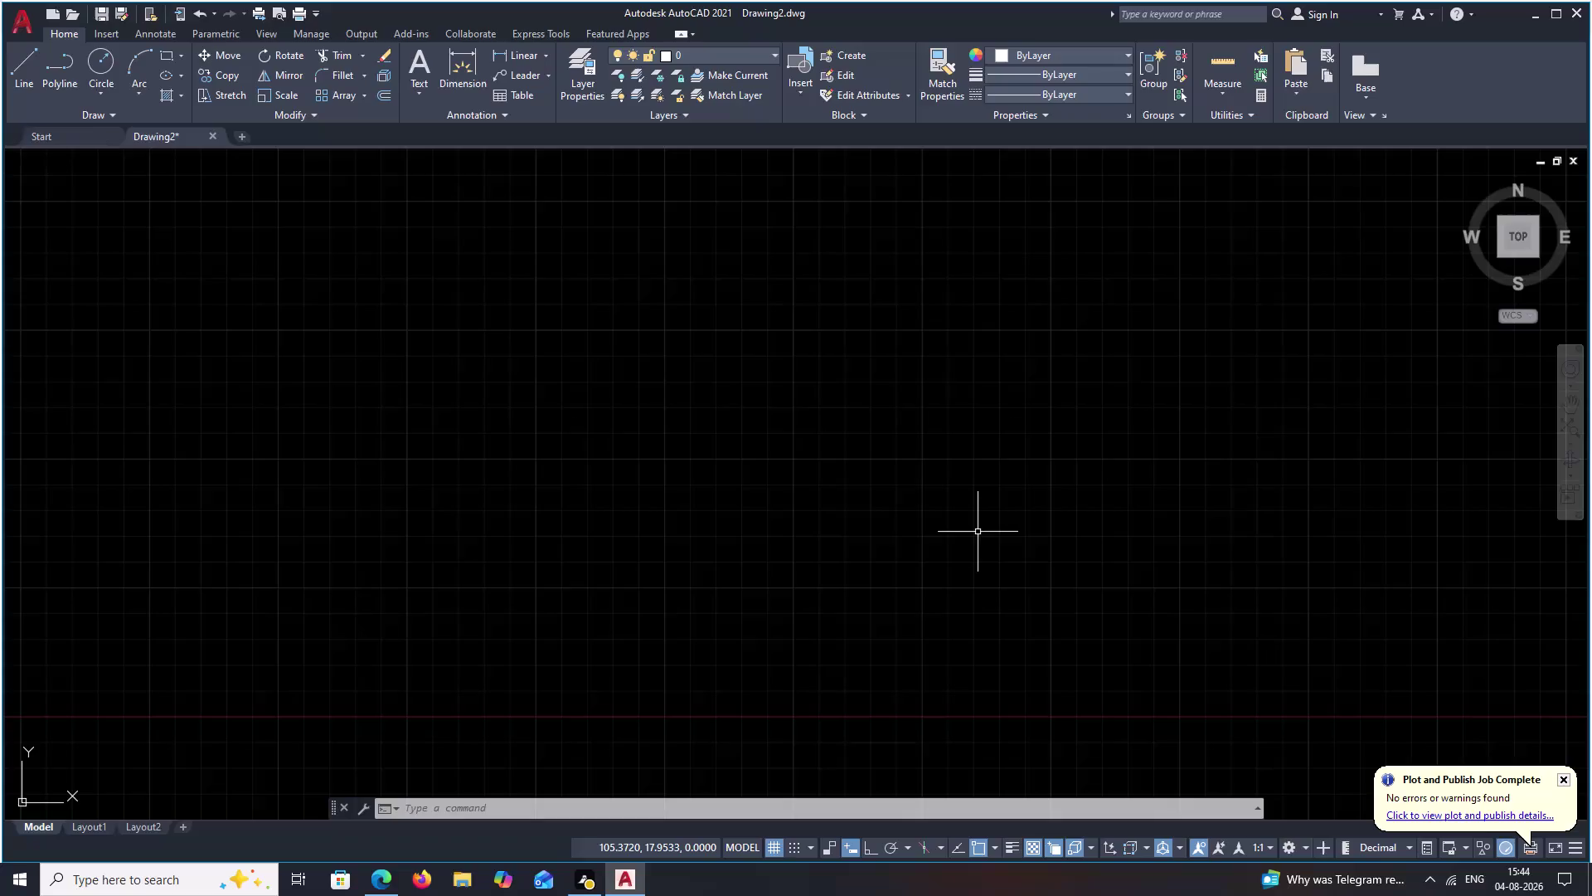
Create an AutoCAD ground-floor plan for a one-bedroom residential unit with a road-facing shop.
Set the drawing's length units to Engineering with 0'-0.00" precision.
text(UN)
key(space)
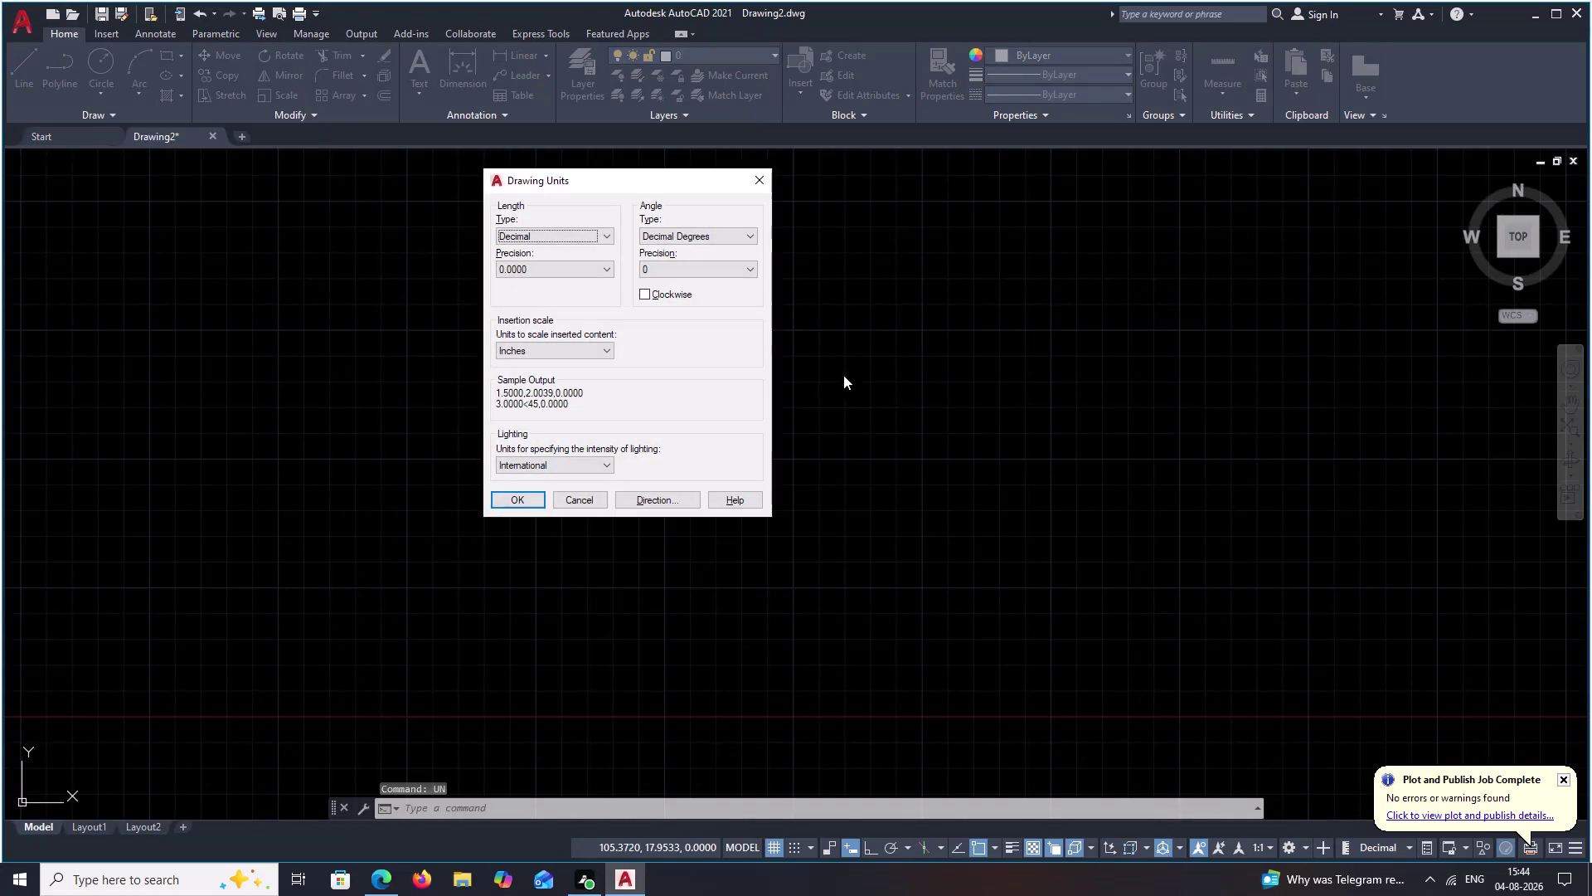
click(595, 269)
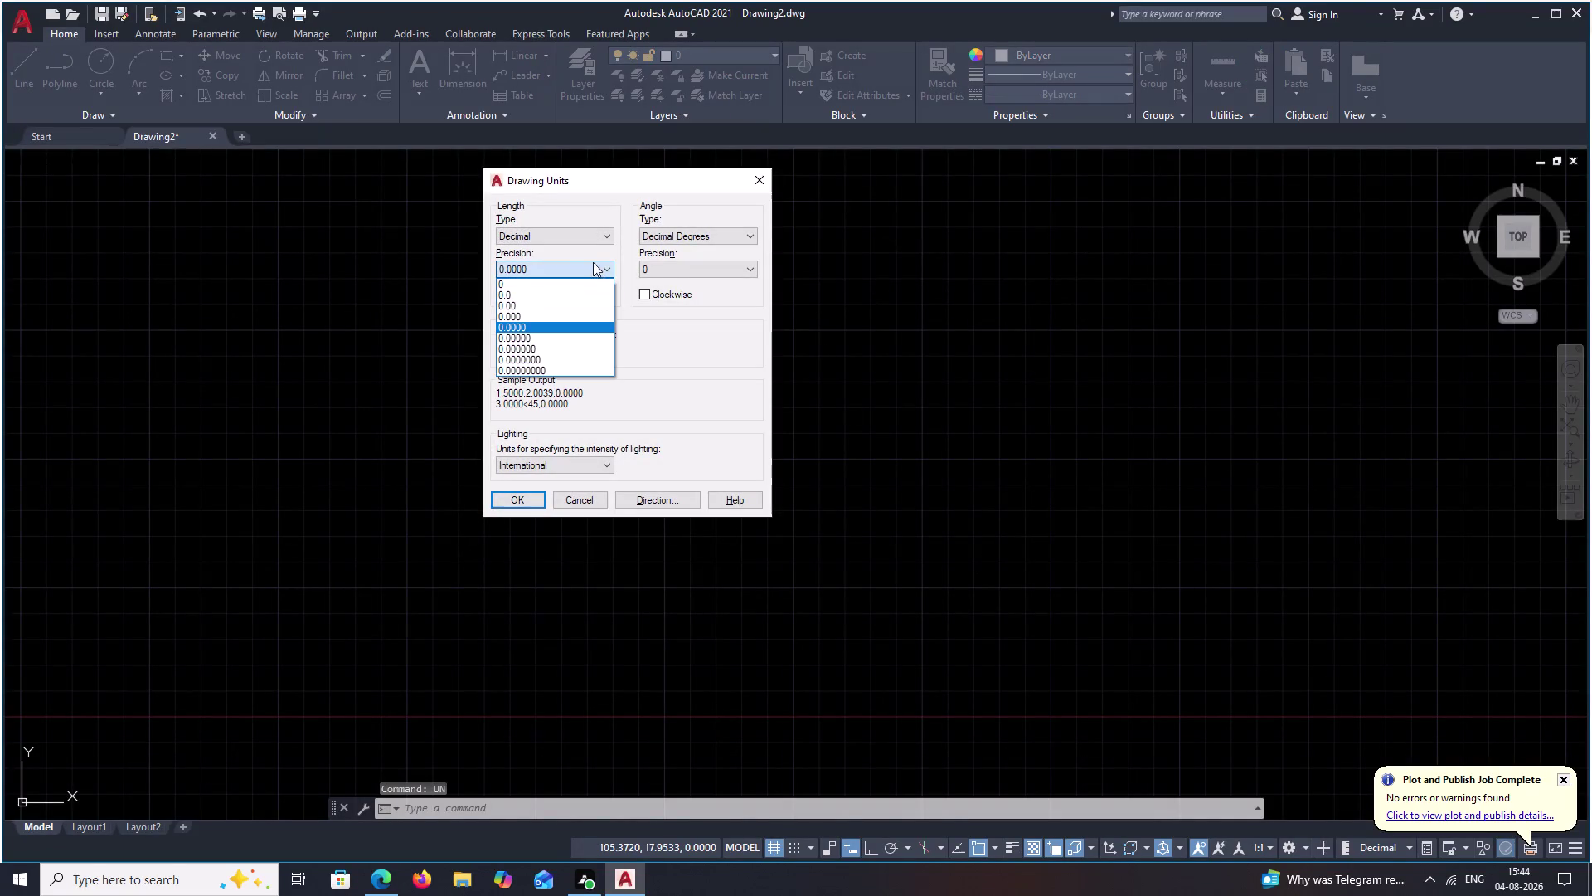
click(592, 234)
click(592, 235)
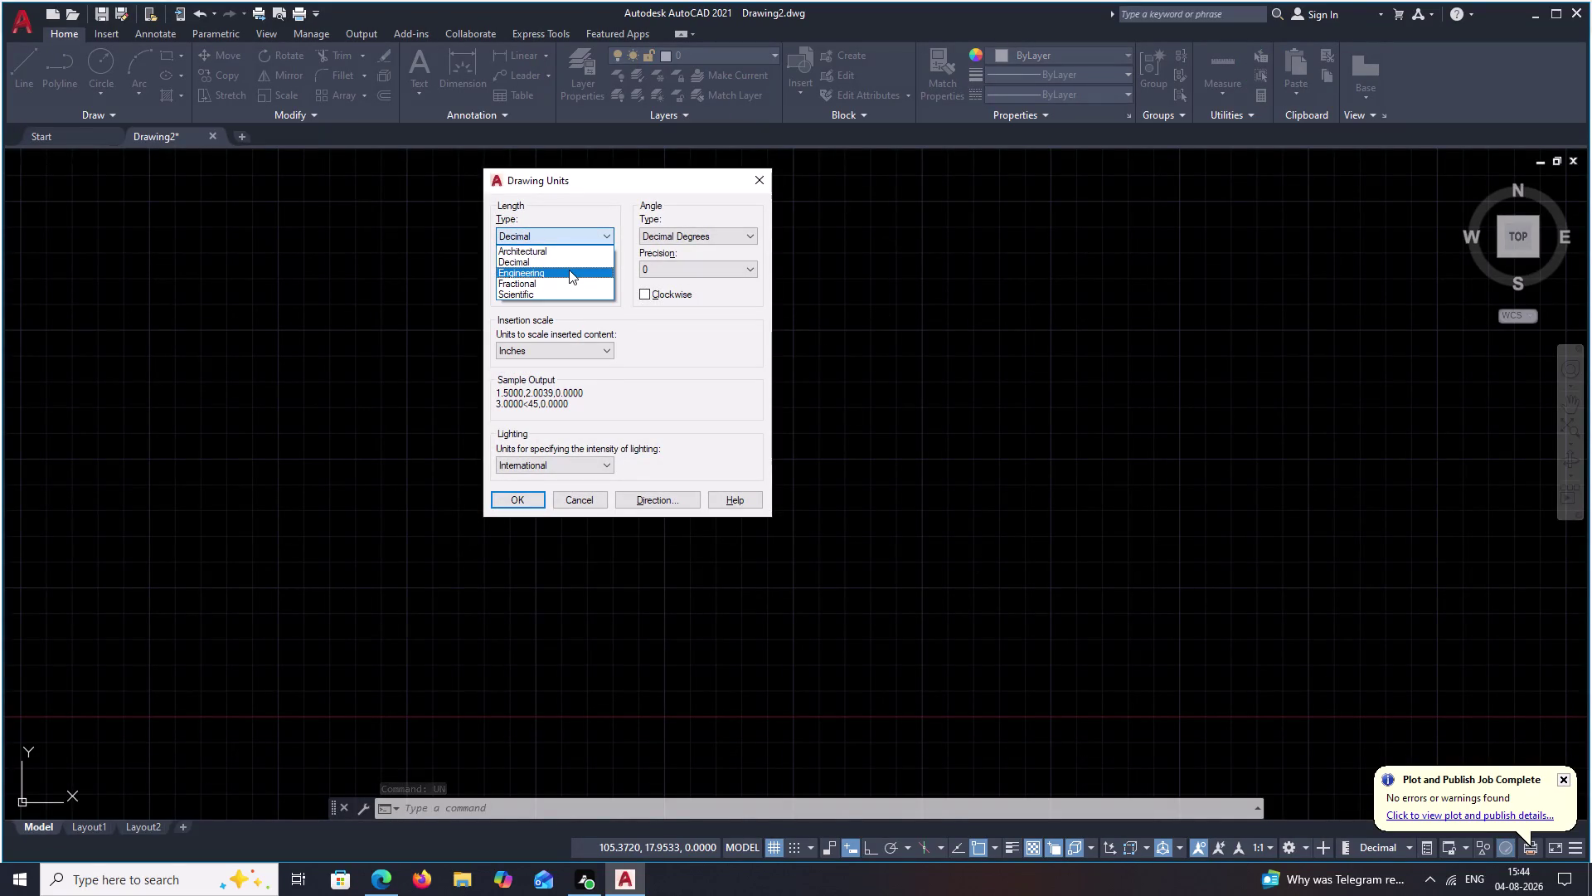
click(569, 269)
click(569, 269)
click(552, 306)
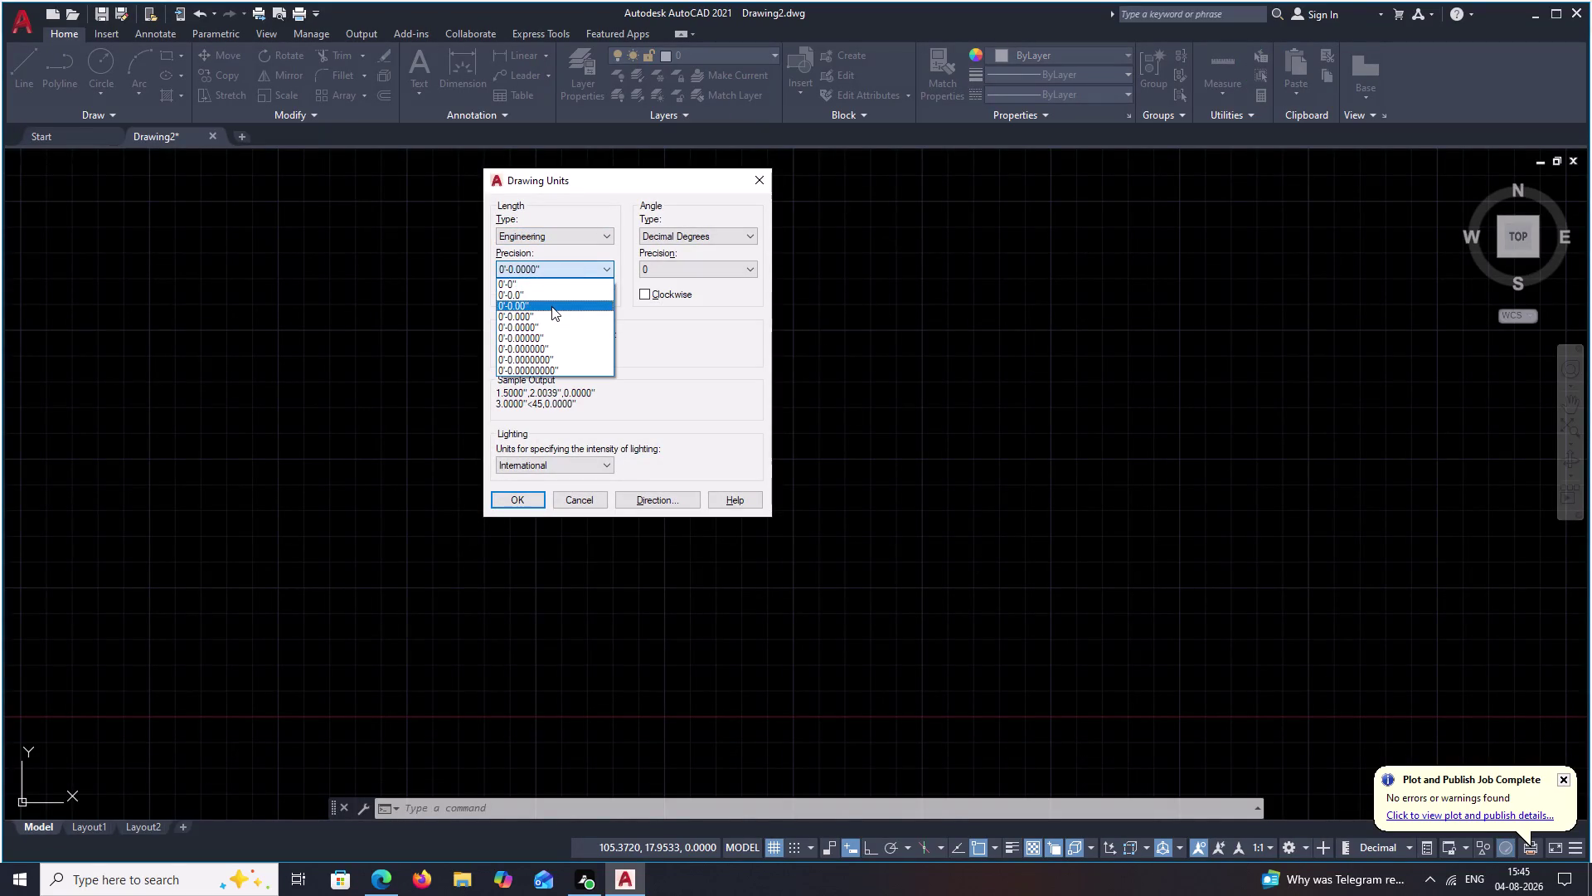
click(547, 347)
click(642, 358)
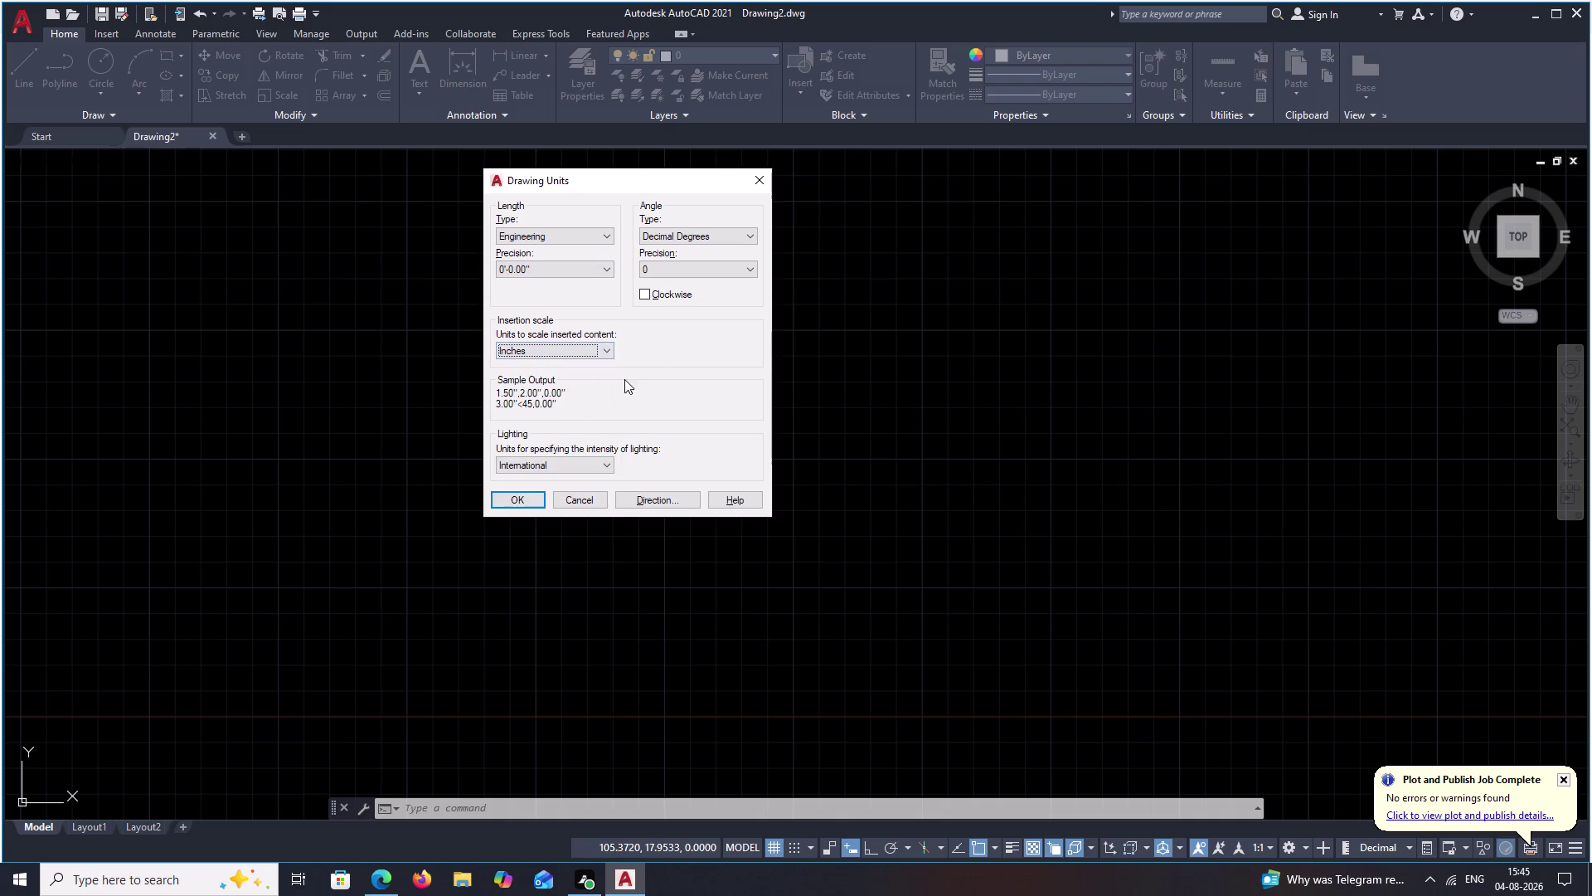
click(517, 498)
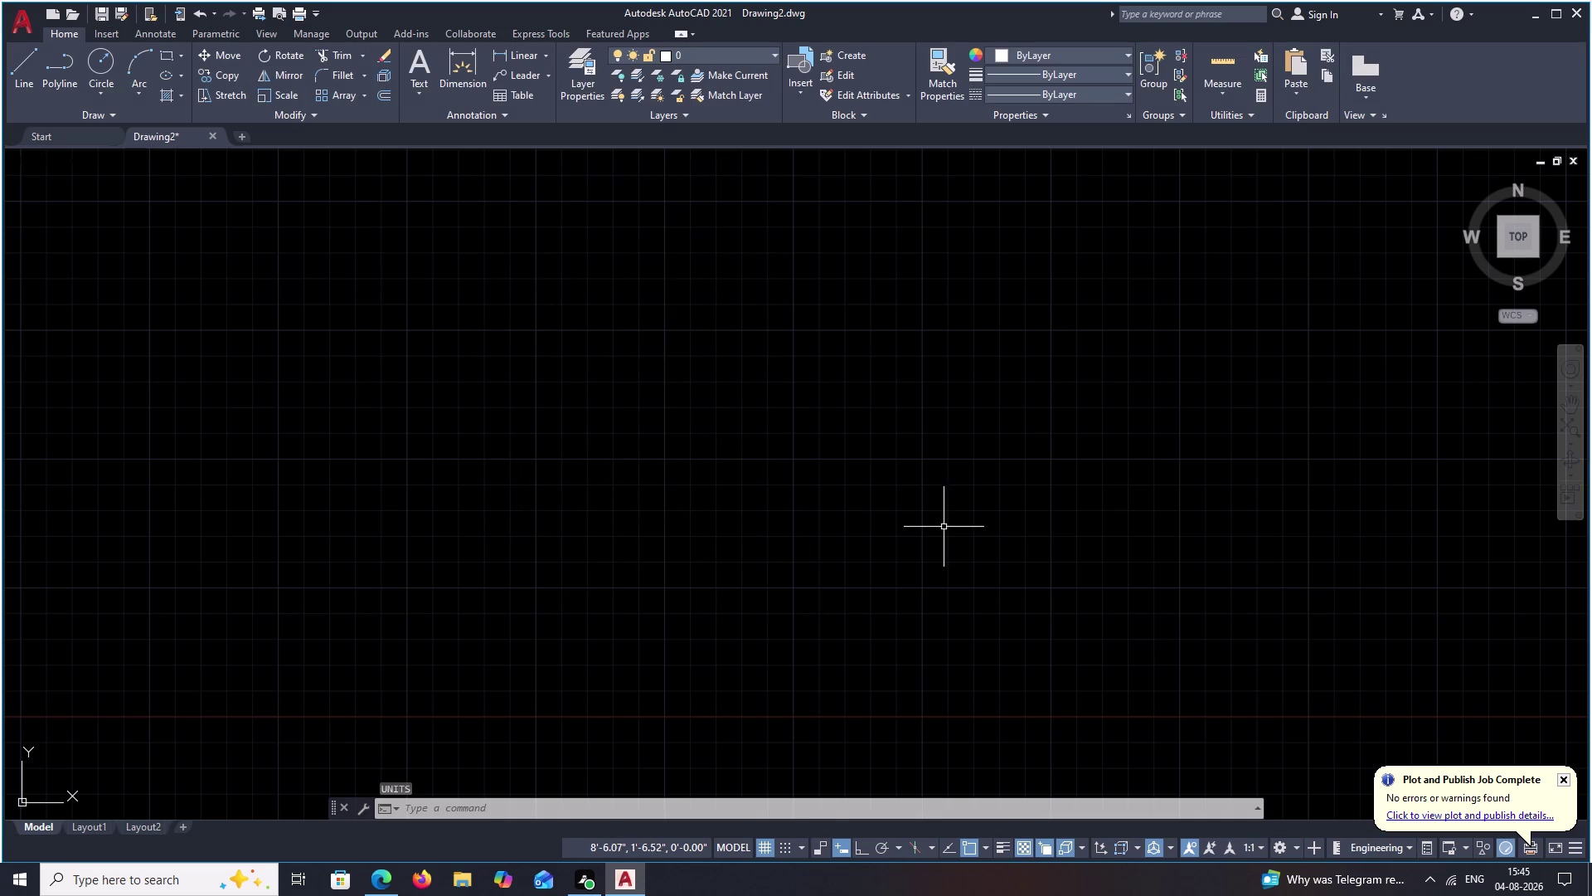
Start a rectangle at a first corner, cancel it, and bring up layers with LA.
scroll(down, 3)
middle_drag(823, 479, 425, 644)
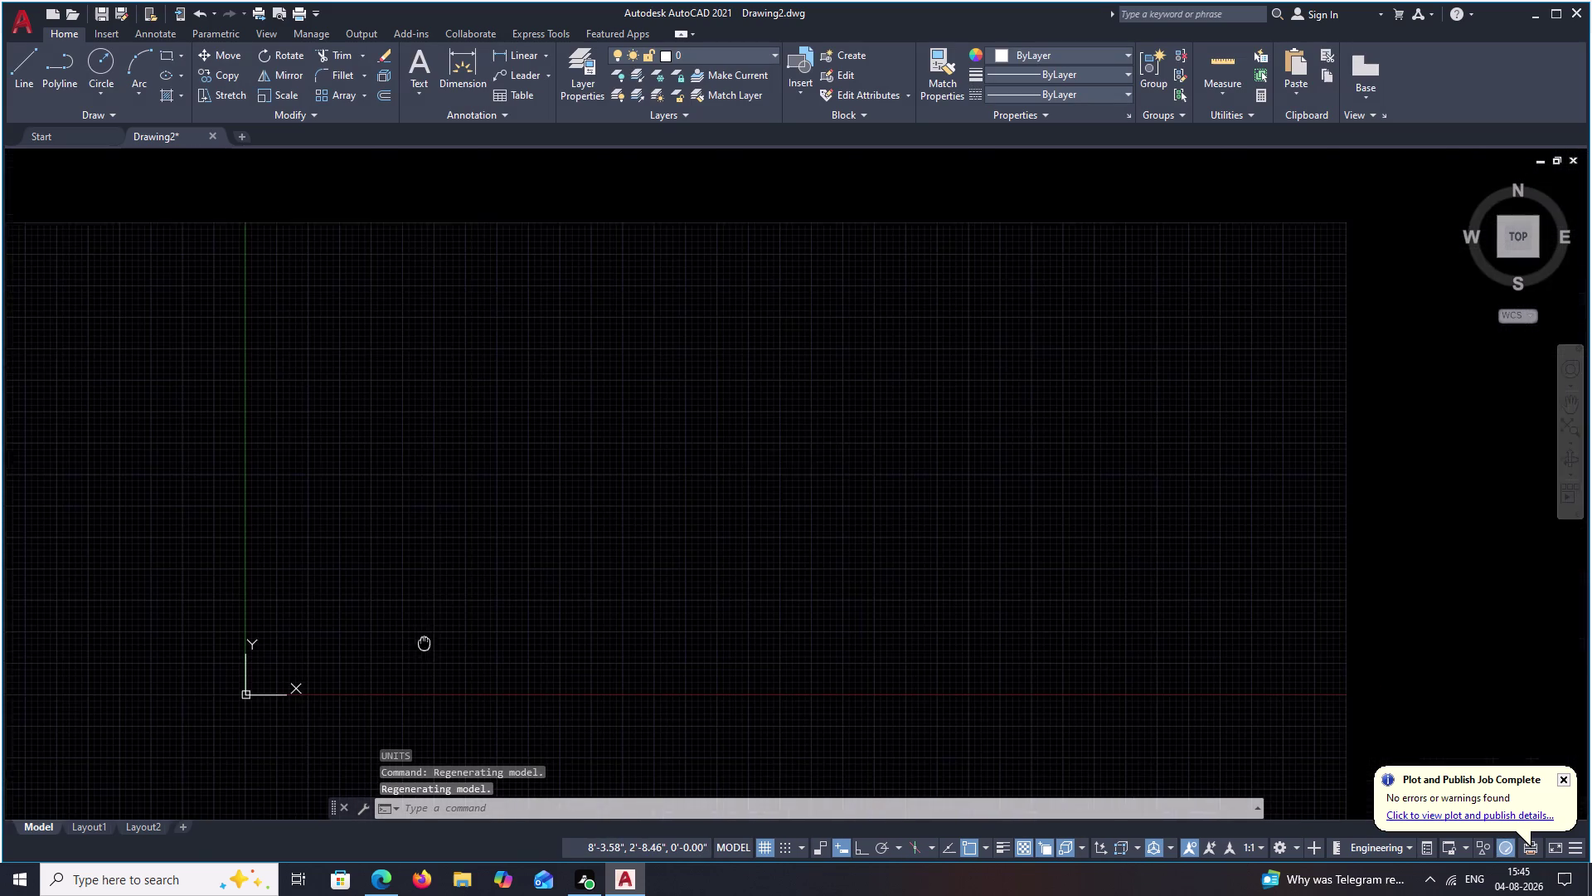
middle_drag(812, 444, 635, 572)
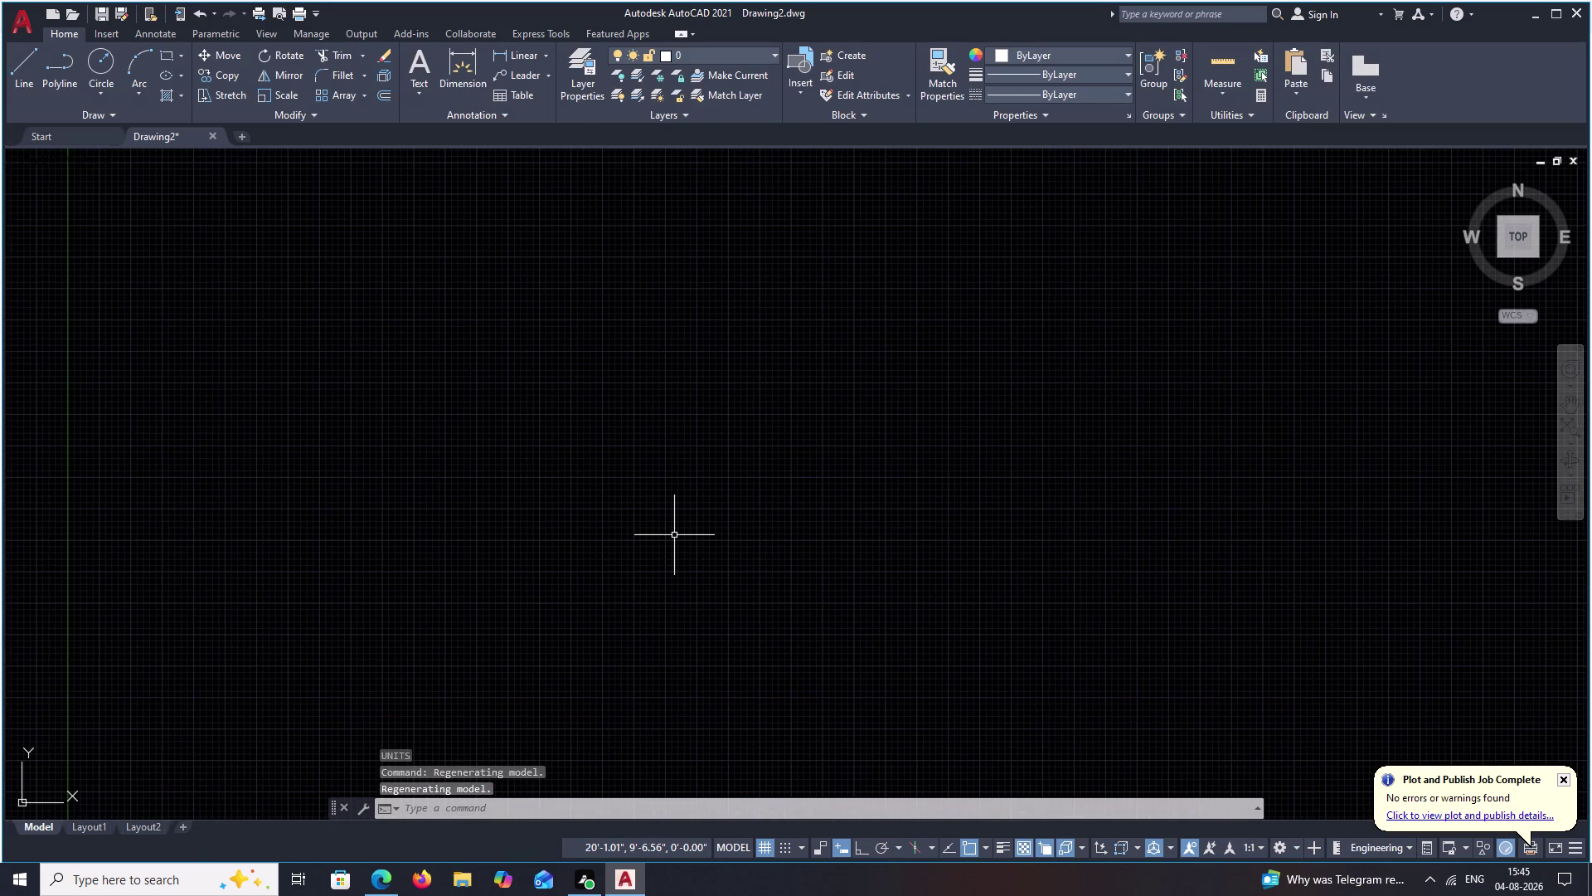
key(l)
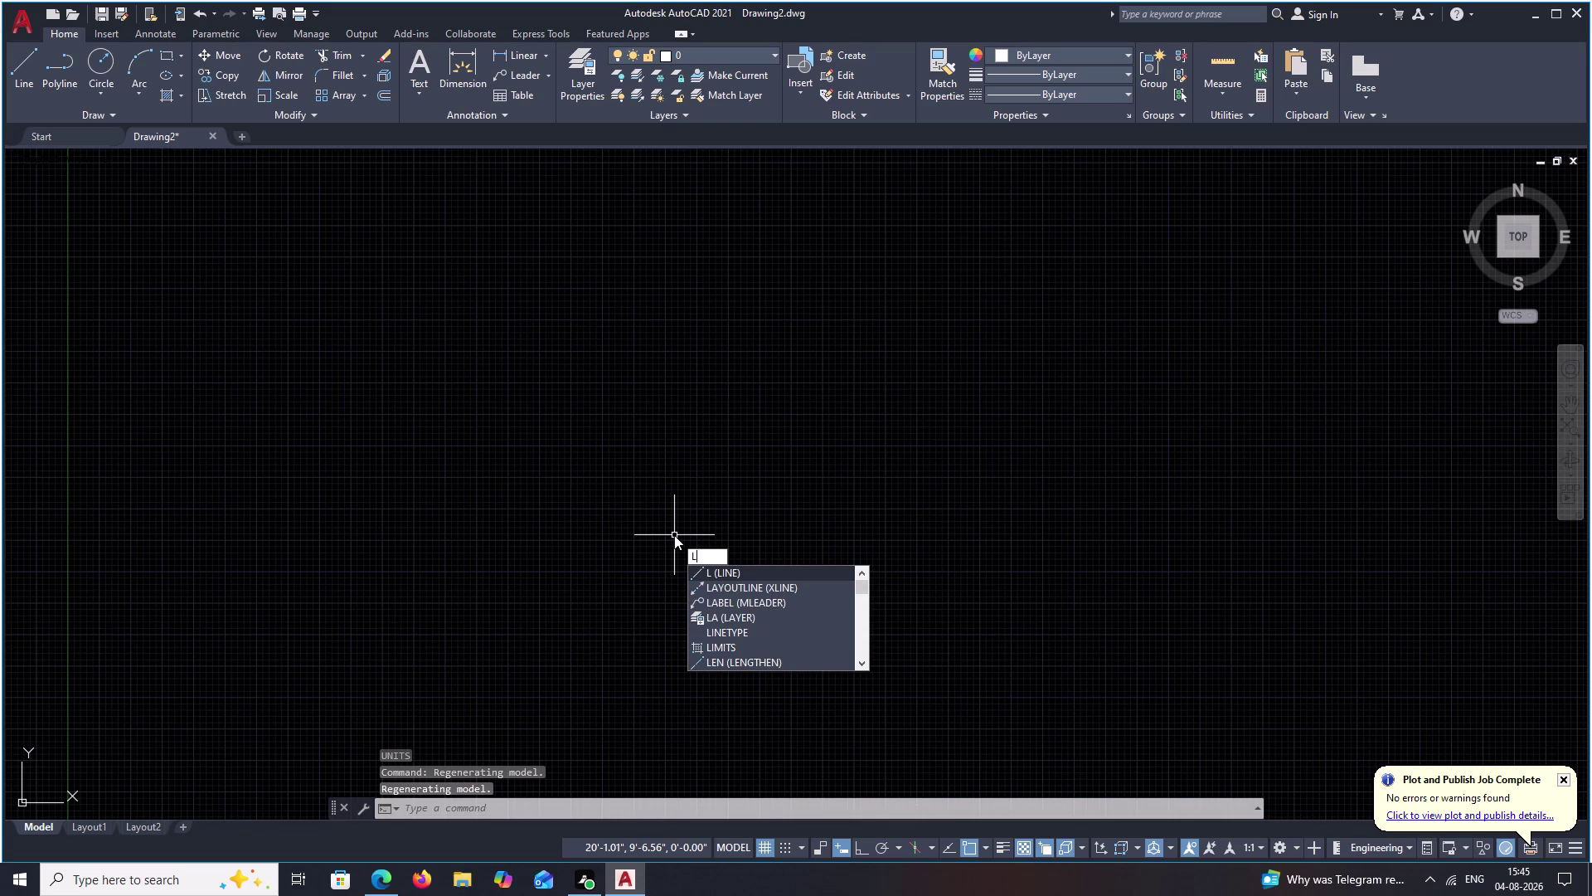
key(BackSpace)
text(RE)
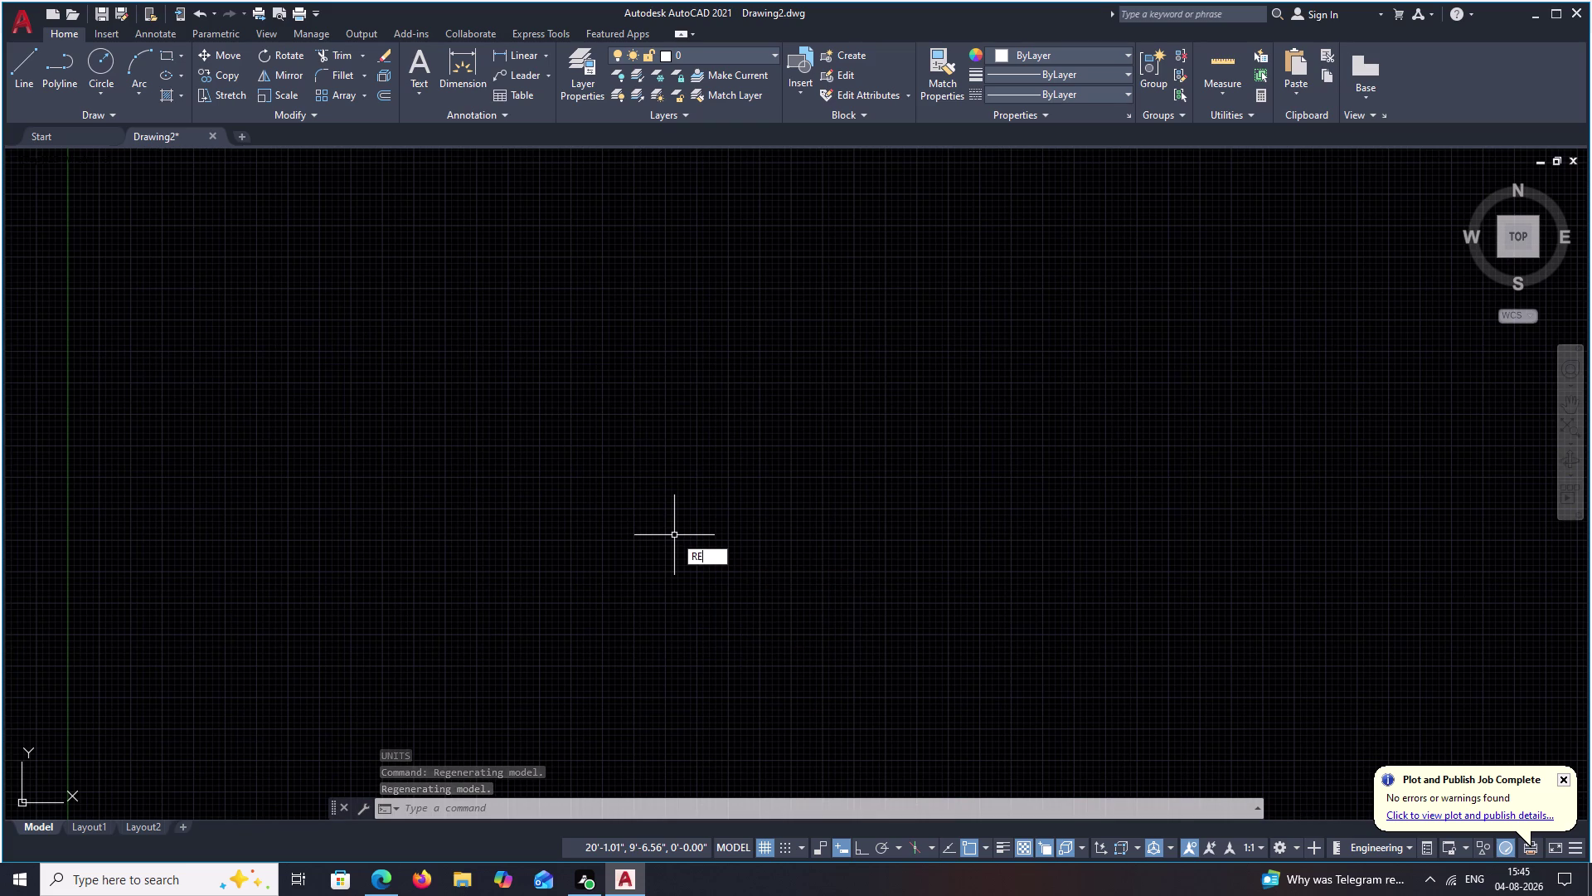
text(C)
key(space)
click(551, 313)
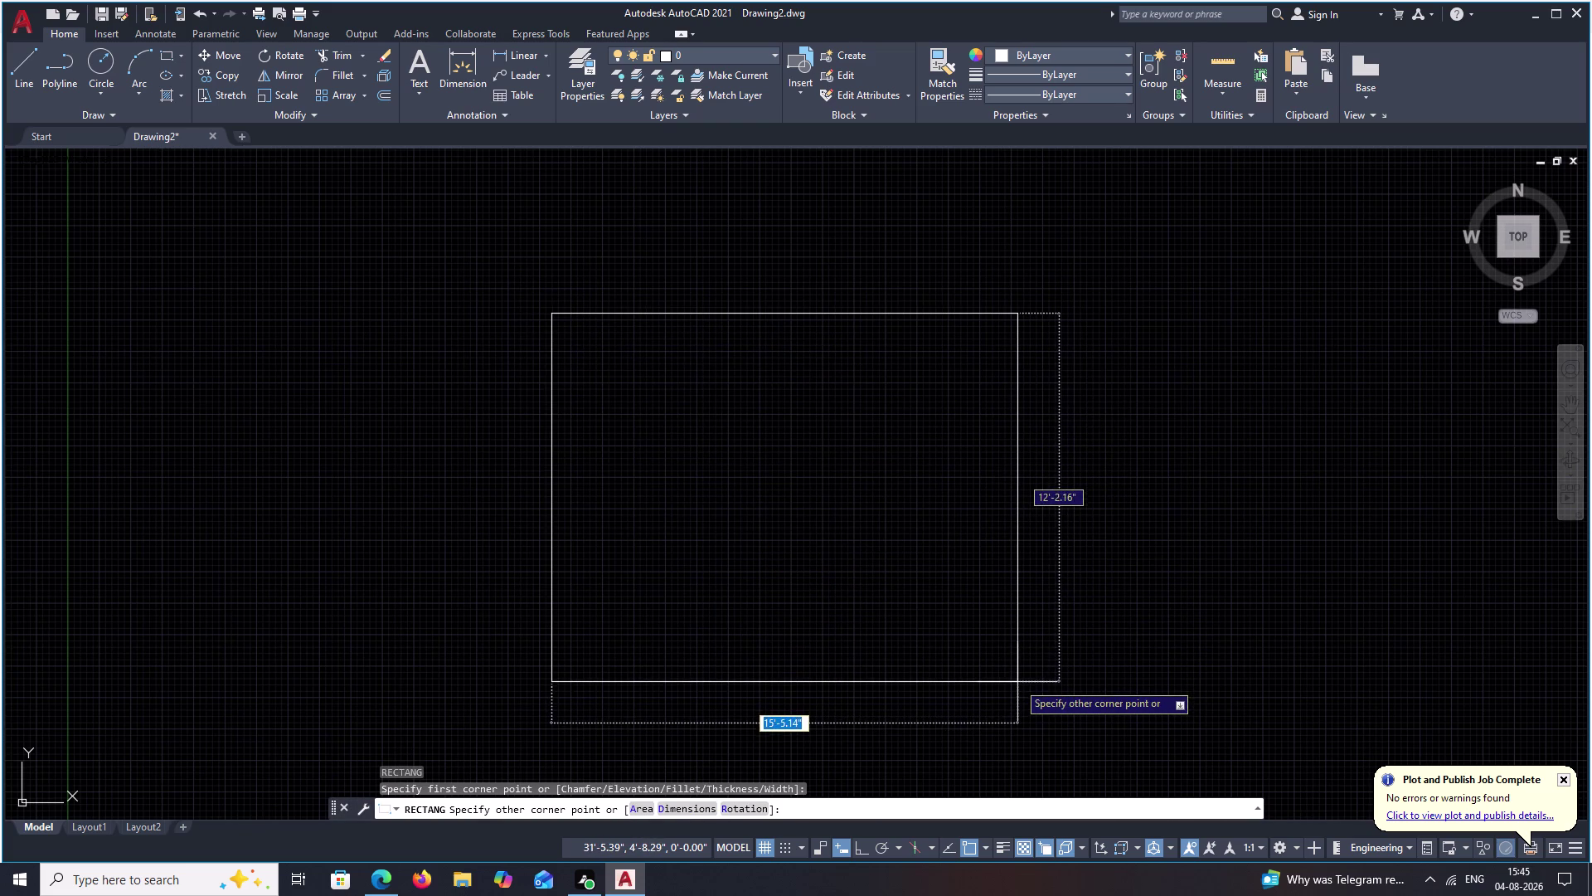
key(Escape)
text(LA)
key(space)
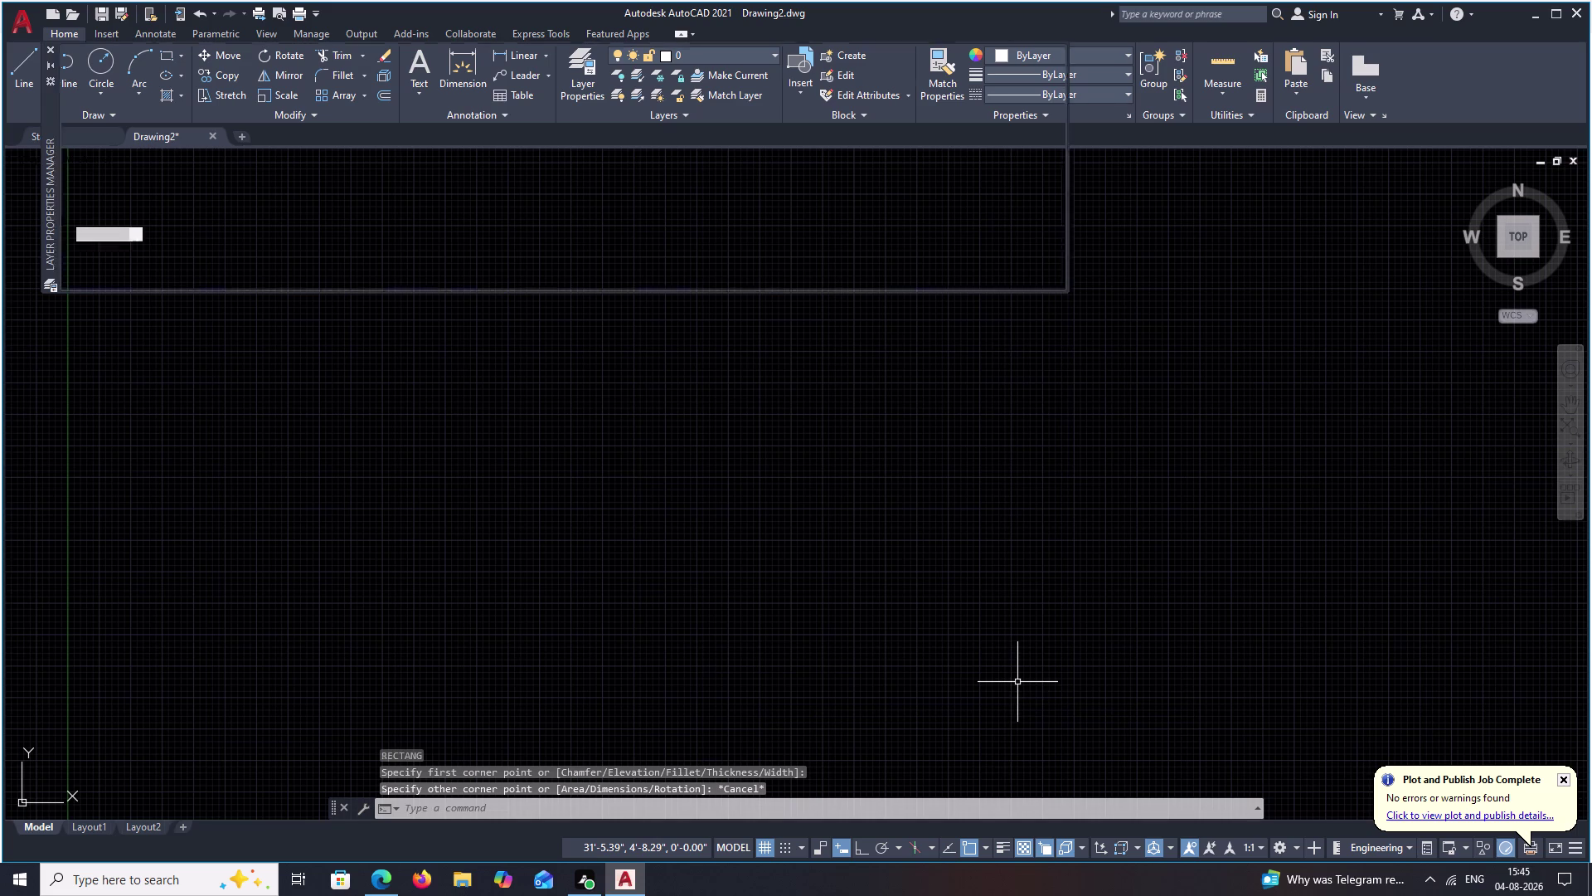
click(170, 75)
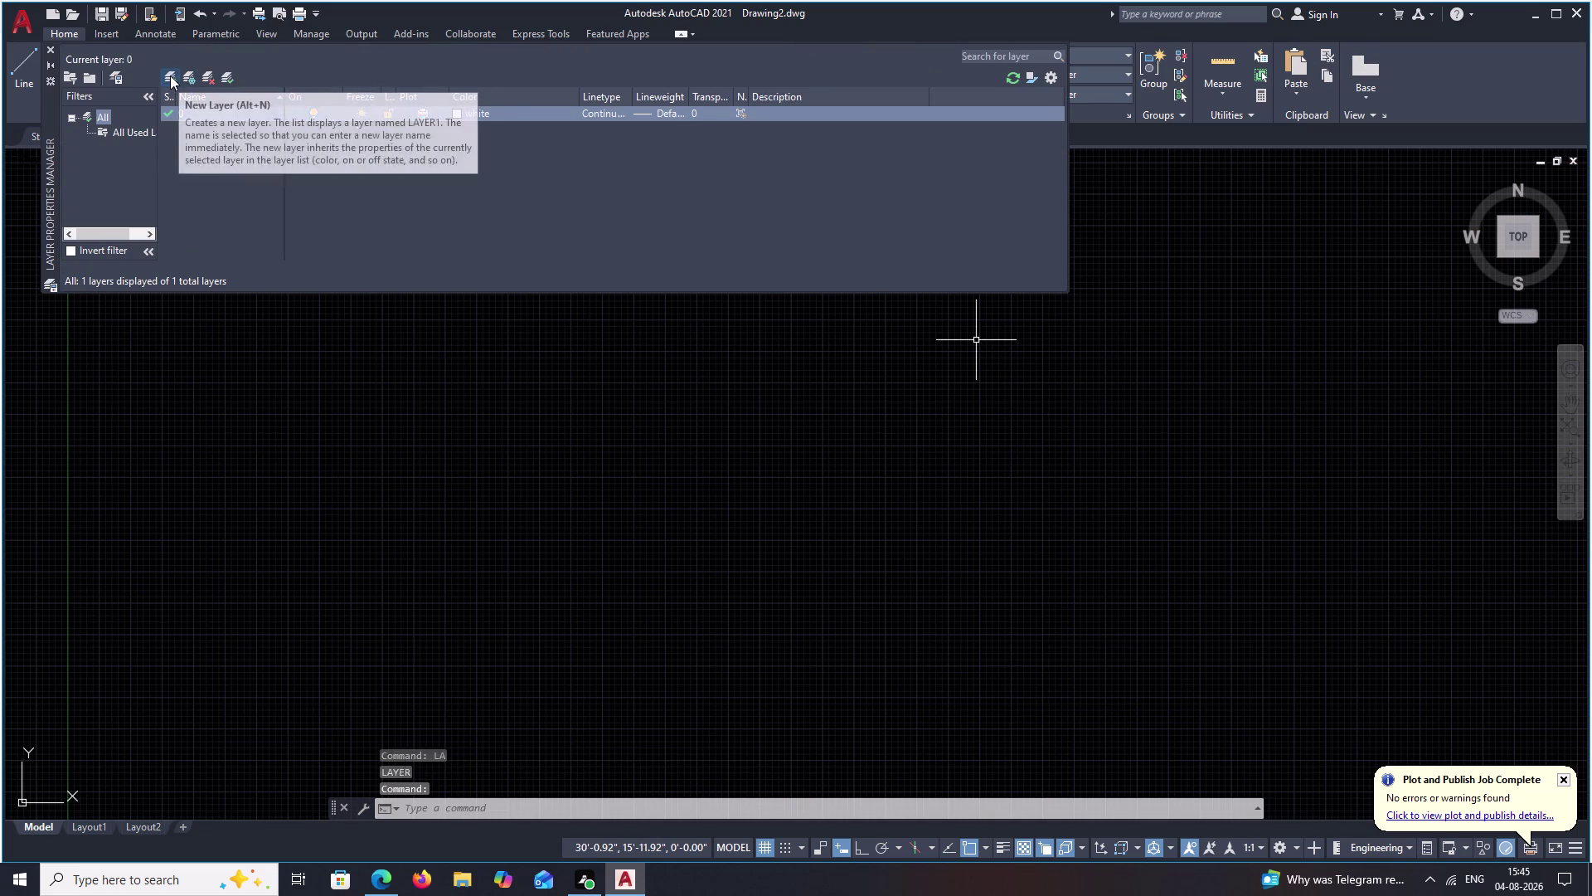
triple_click(170, 76)
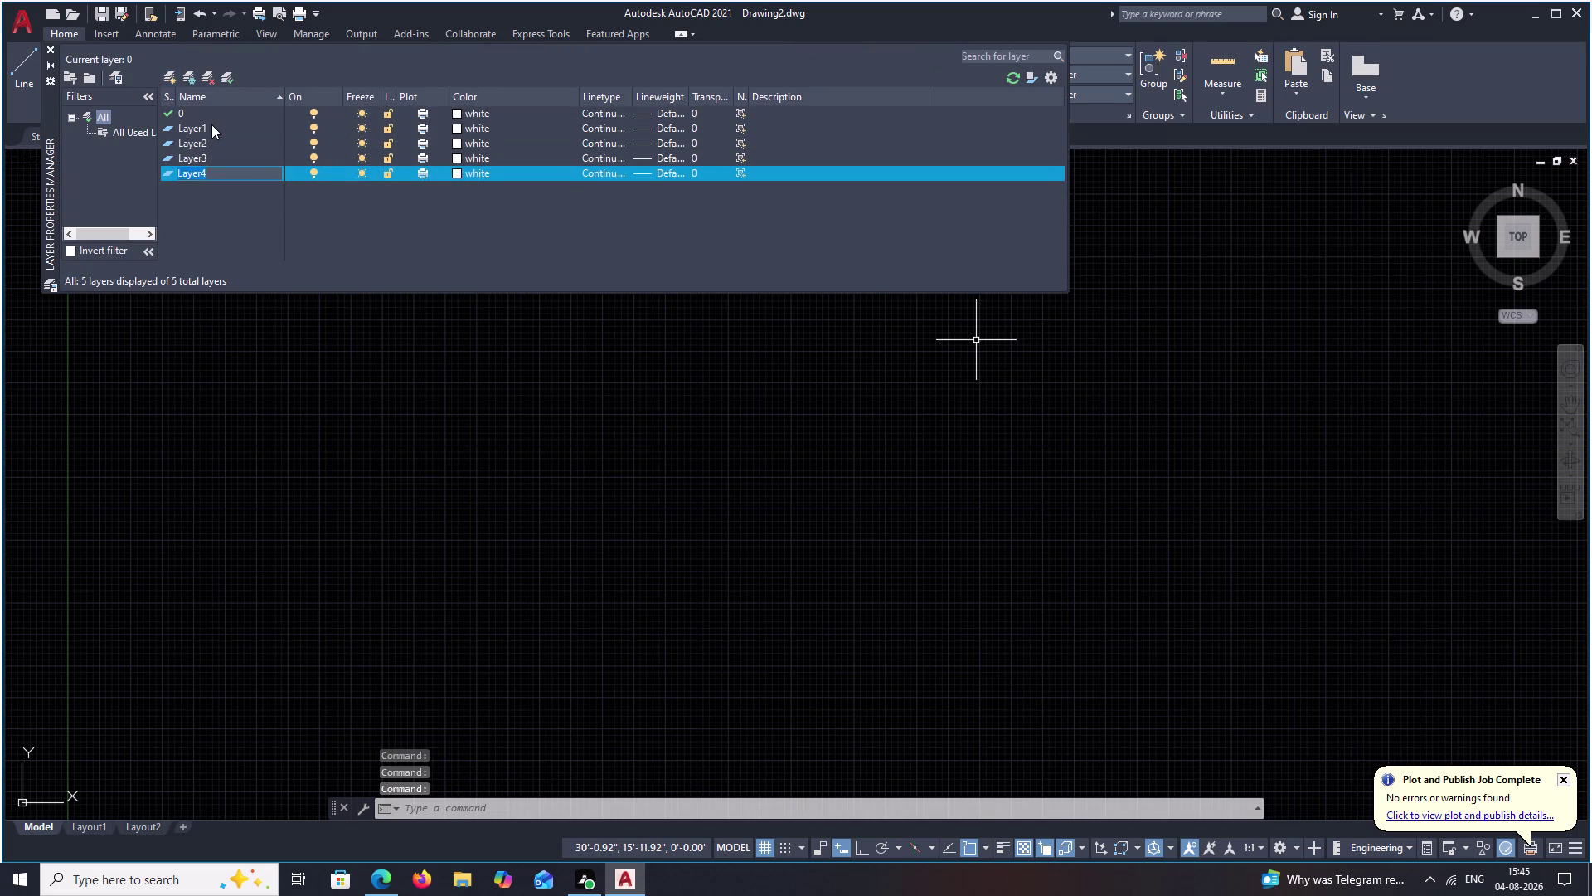
click(211, 124)
double_click(217, 126)
click(245, 132)
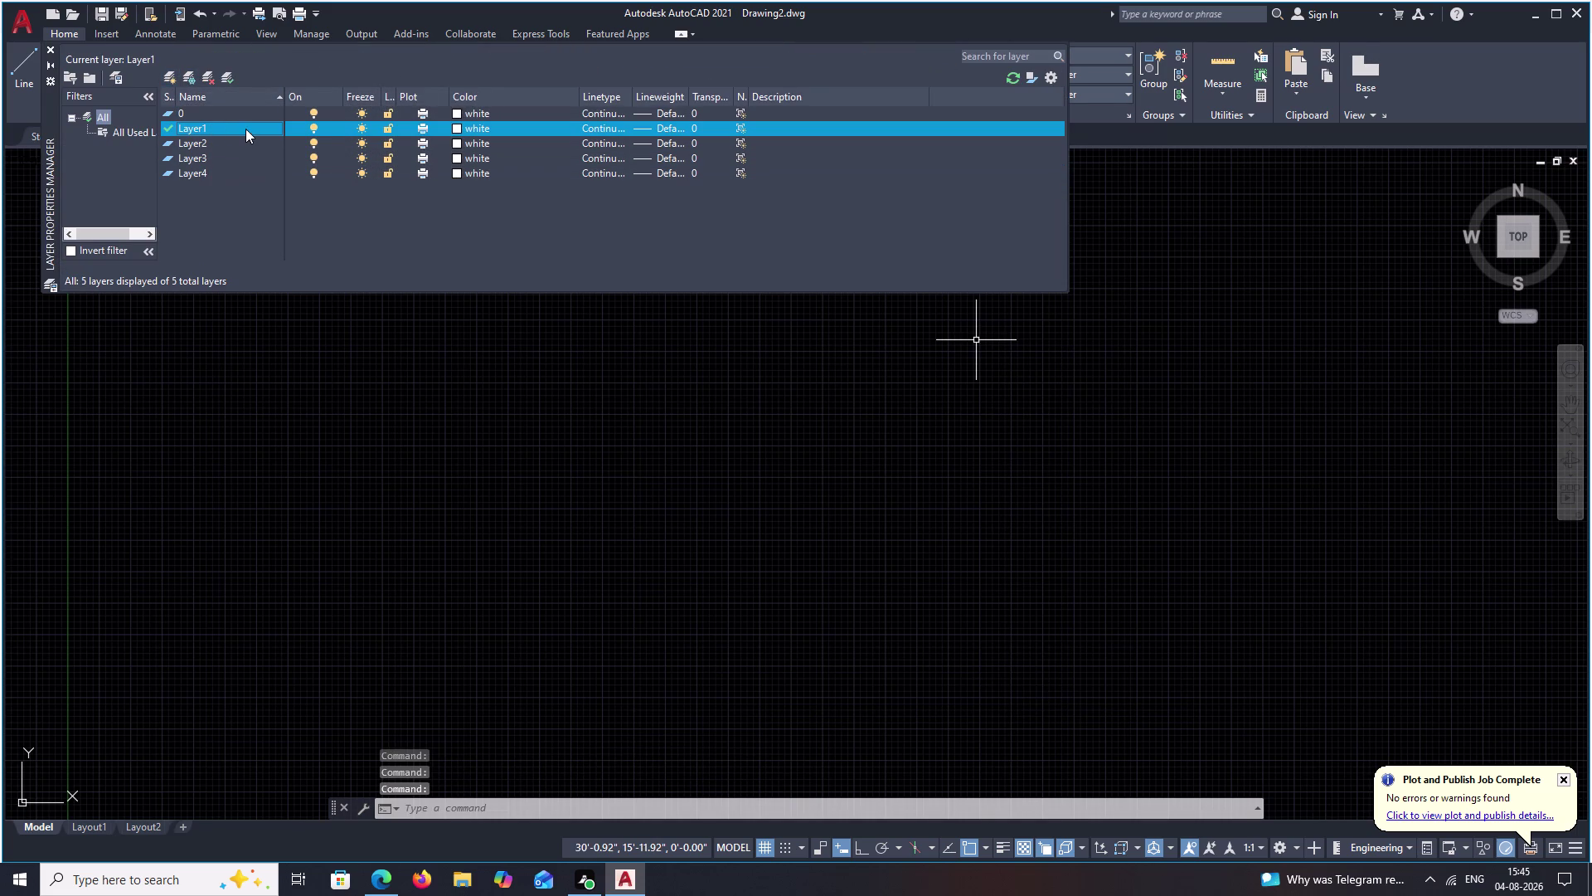
key(BackSpace)
text(W)
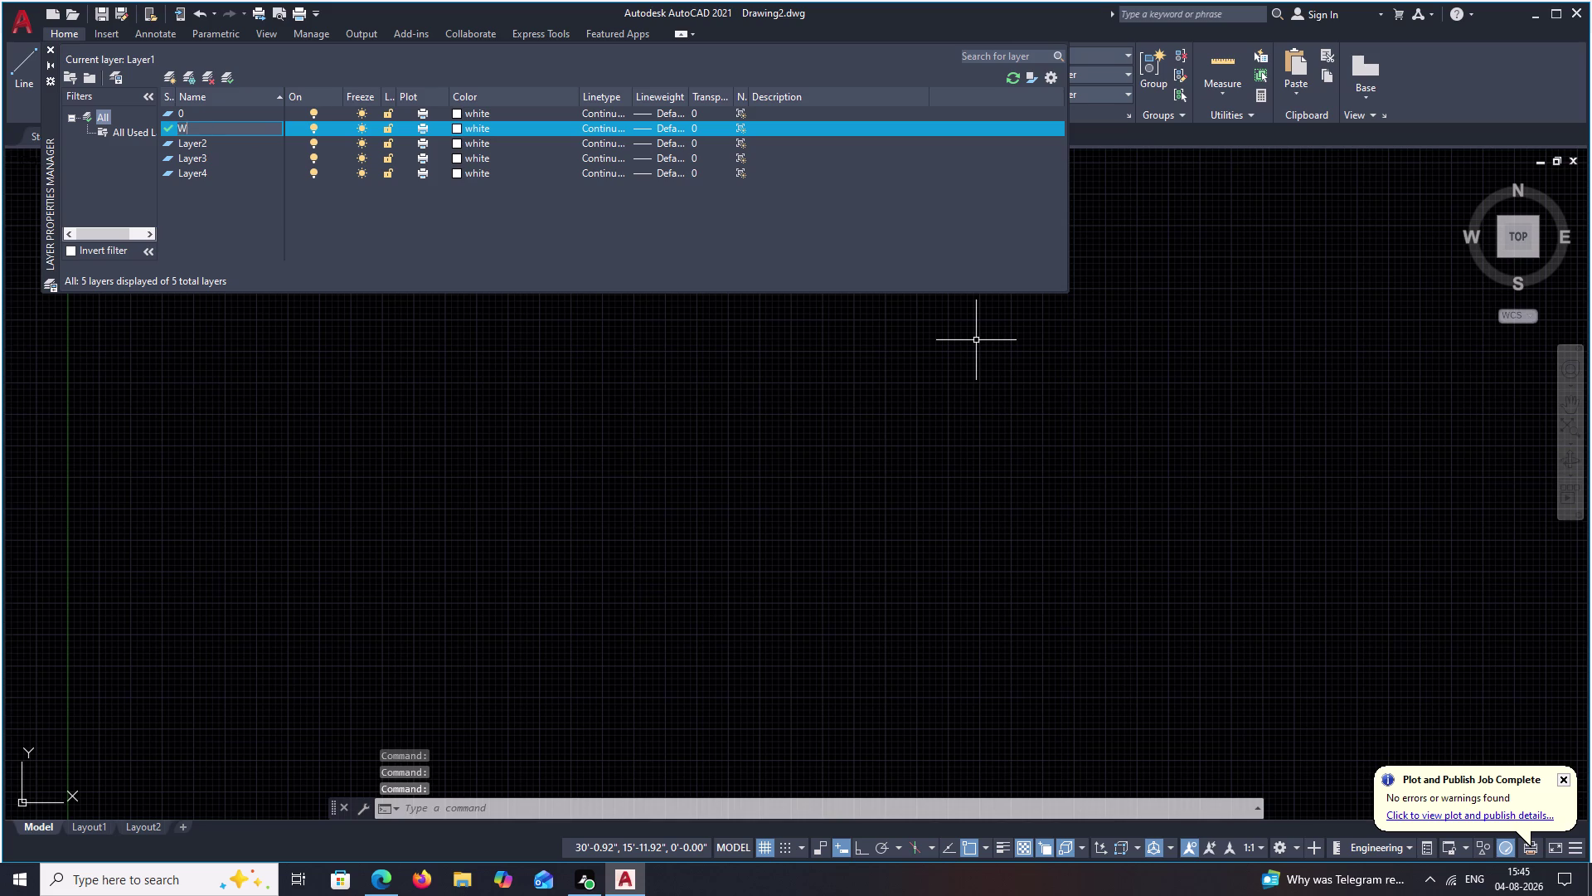
text(ALL)
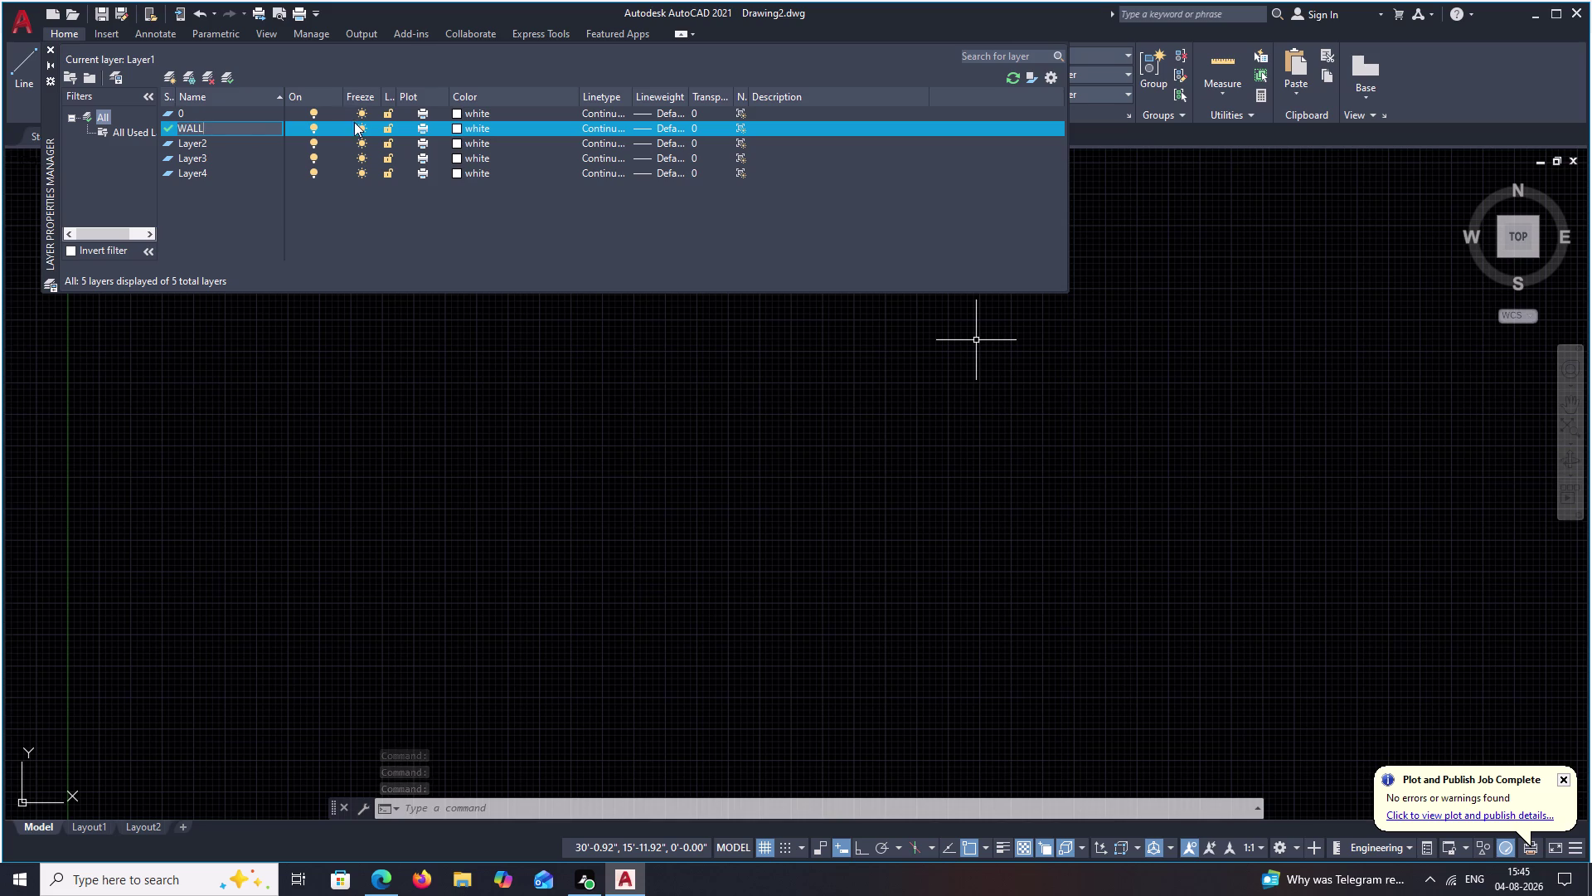
click(248, 144)
triple_click(248, 145)
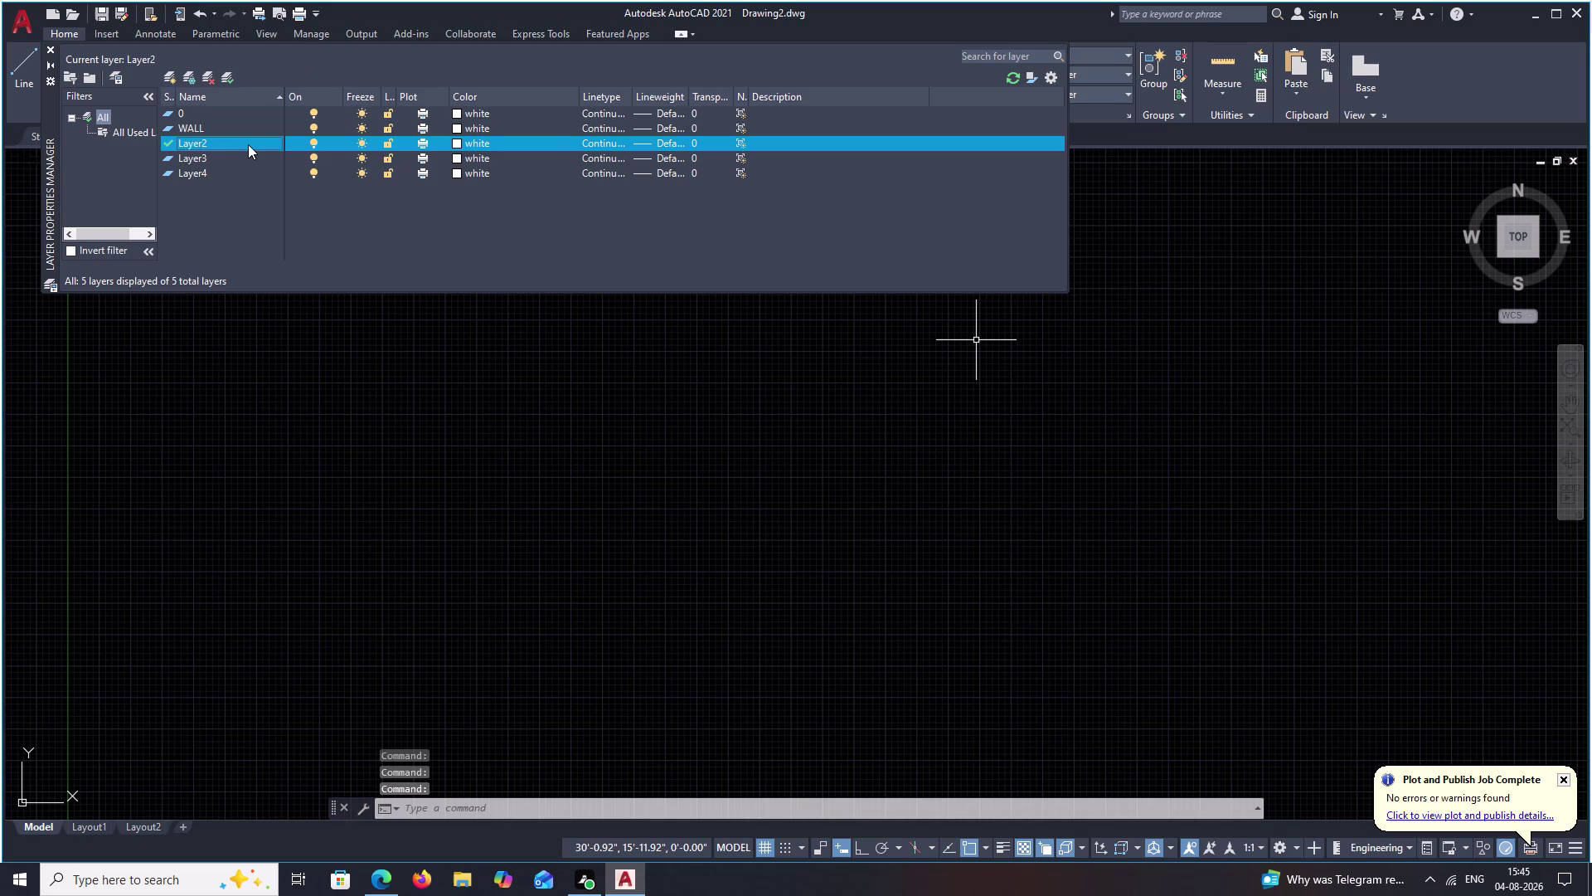
triple_click(248, 142)
double_click(248, 141)
click(53, 53)
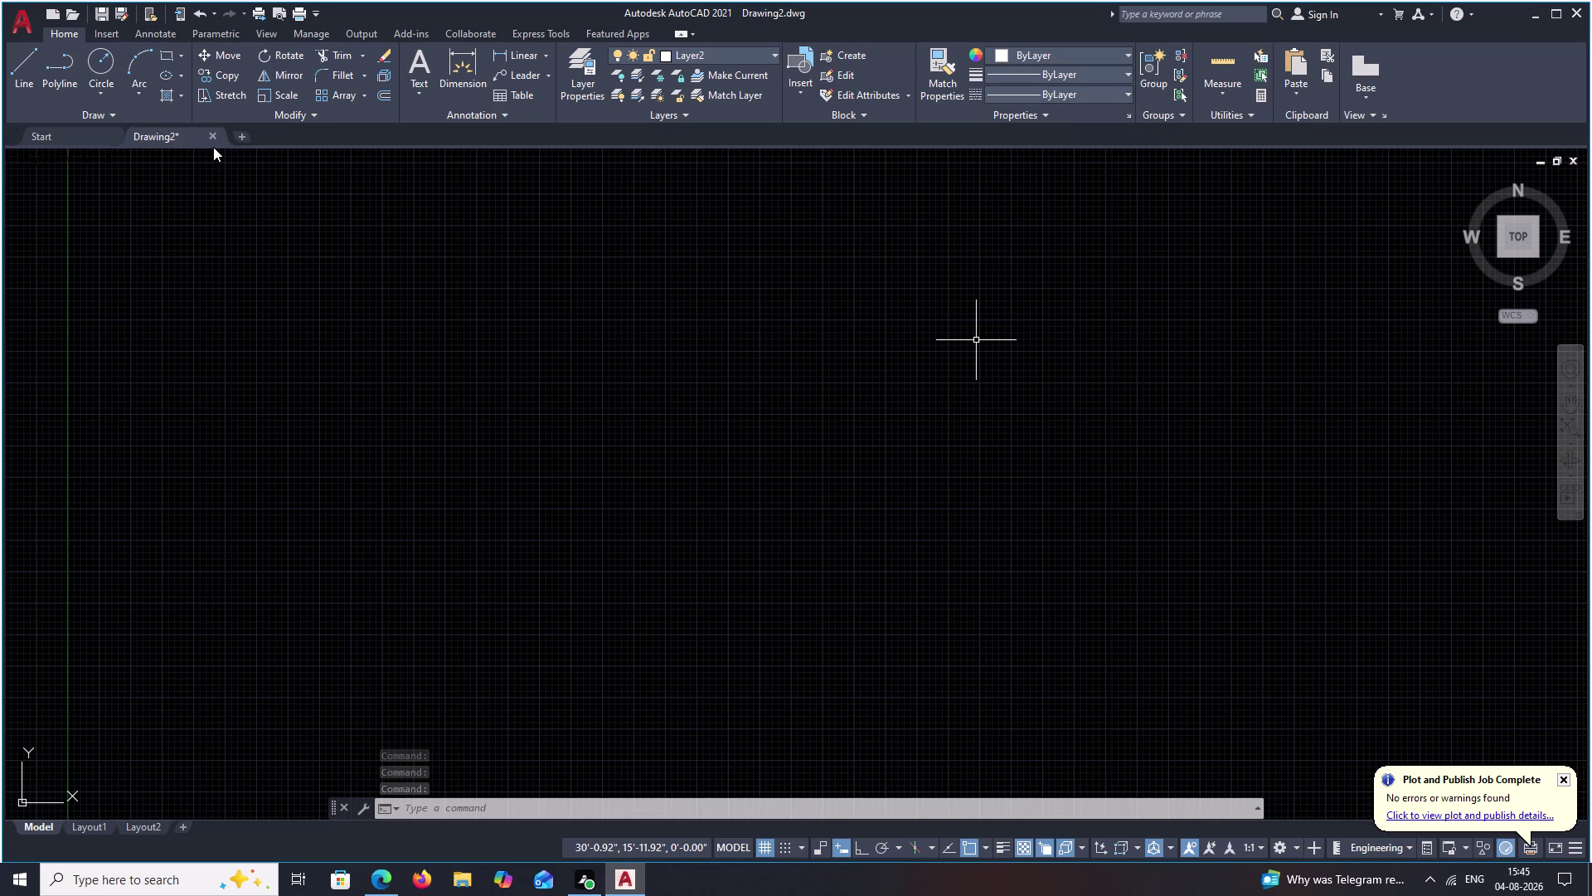
key(ctrl+z)
key(ctrl+z)
key(ctrl+z)
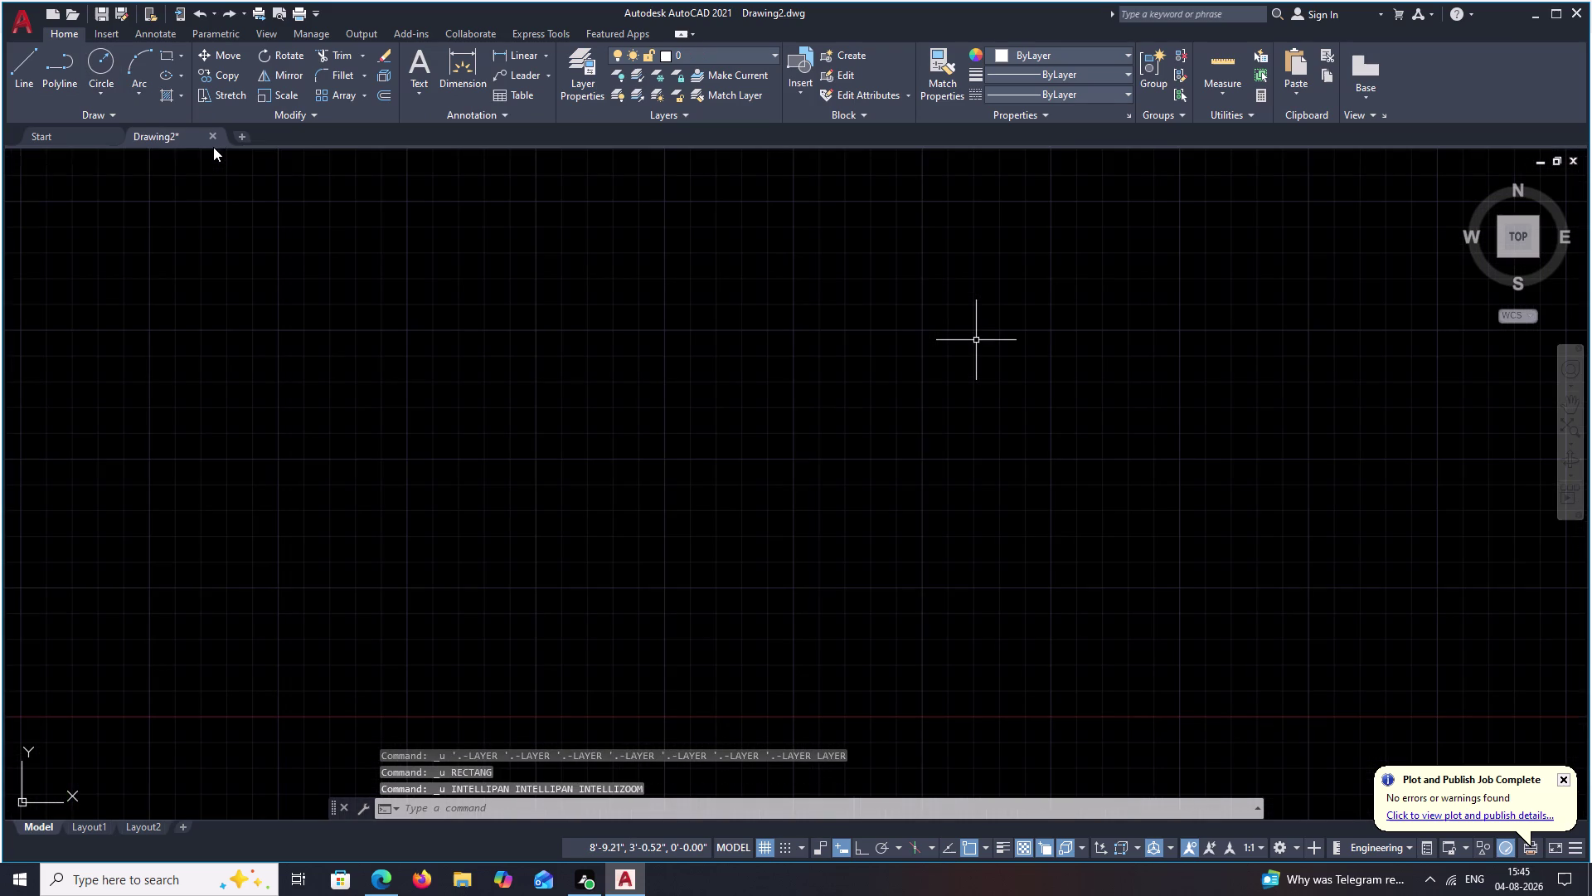
scroll(down, 3)
scroll(down, 3)
middle_drag(424, 272, 161, 578)
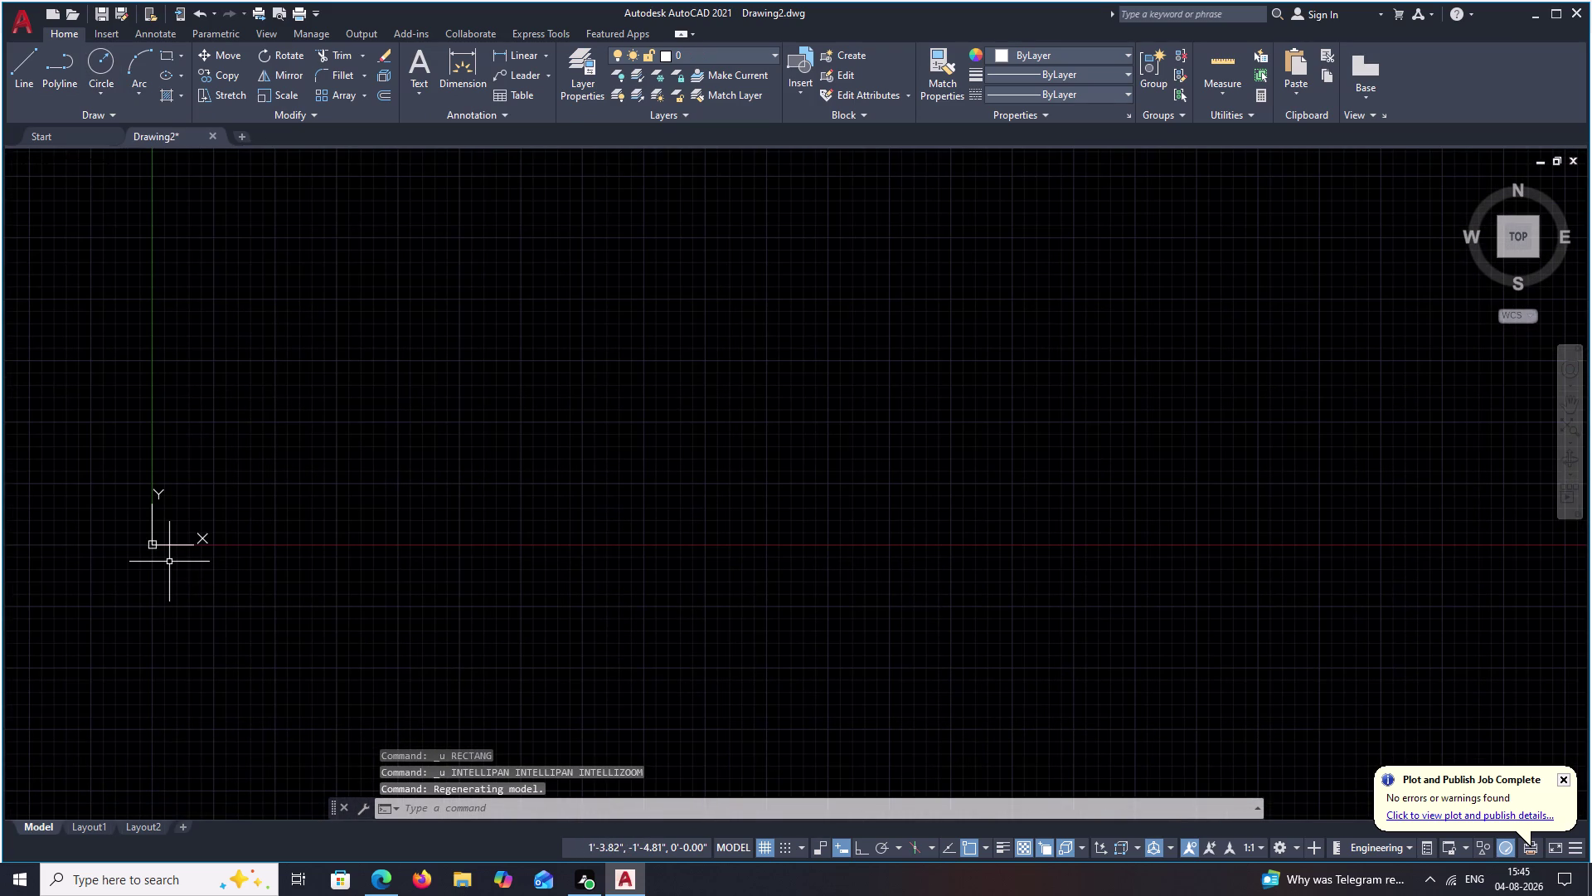
key(l)
text(A)
key(space)
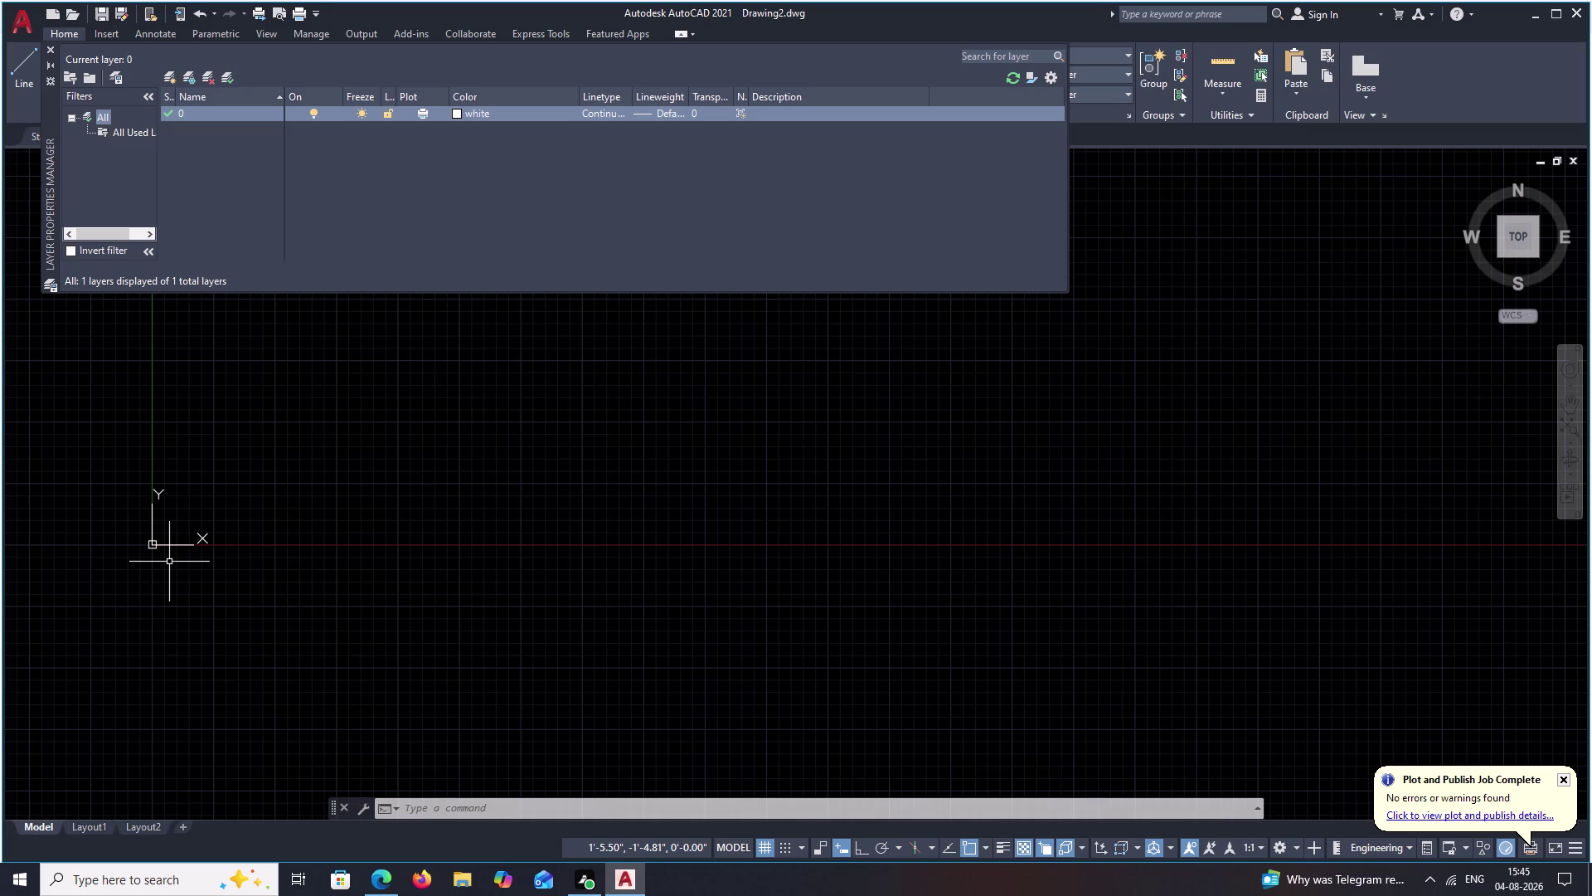
click(165, 73)
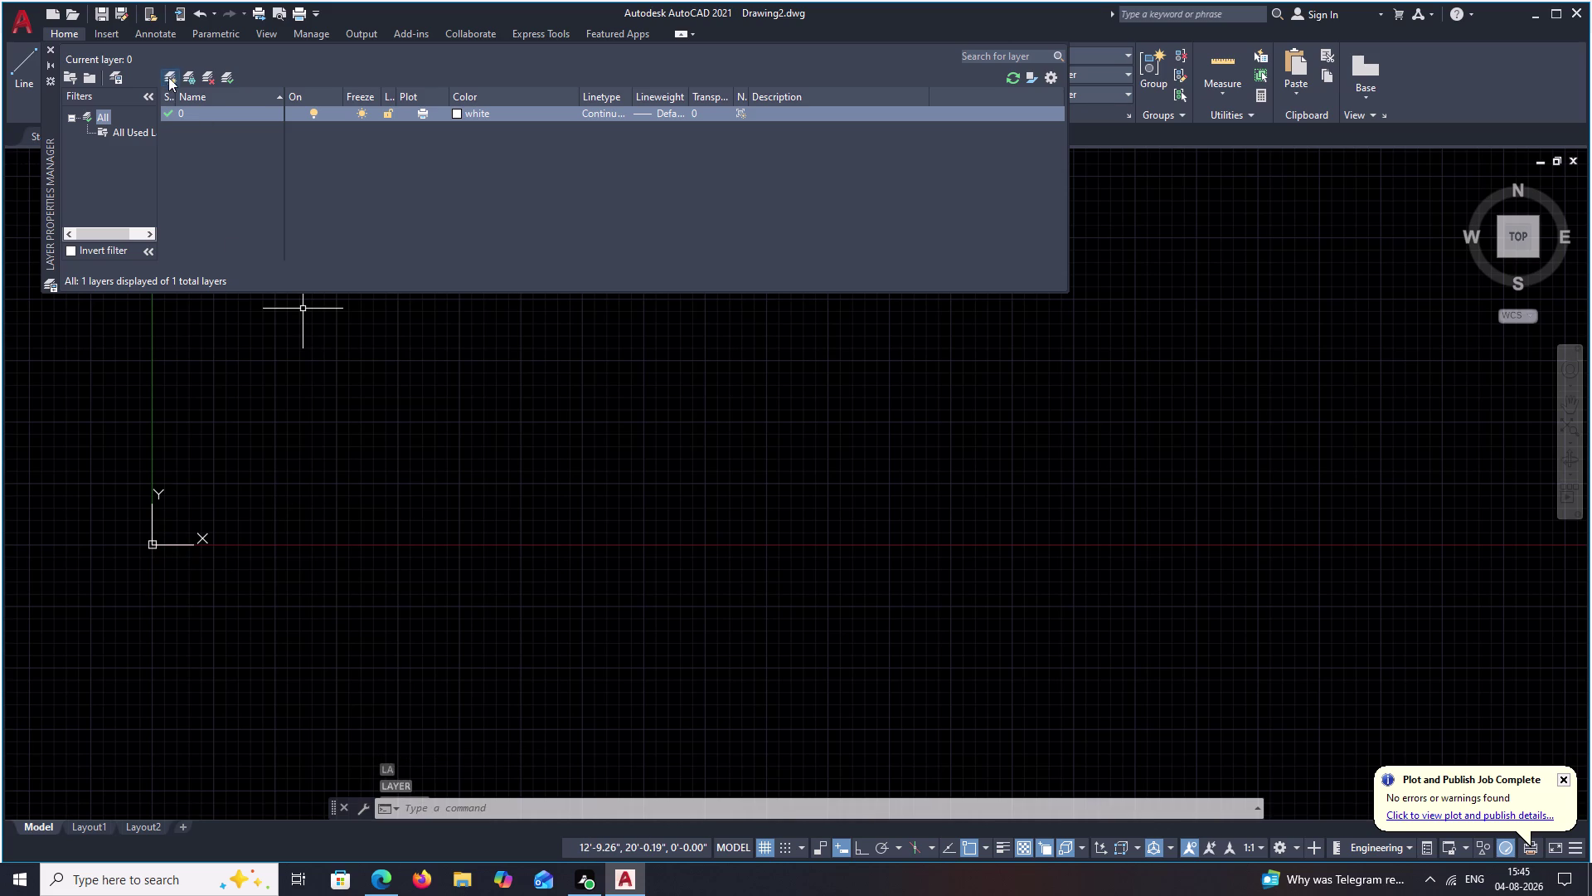
Rename the new layer to WALL and add a second layer named DOOR.
key(BackSpace)
text(WA)
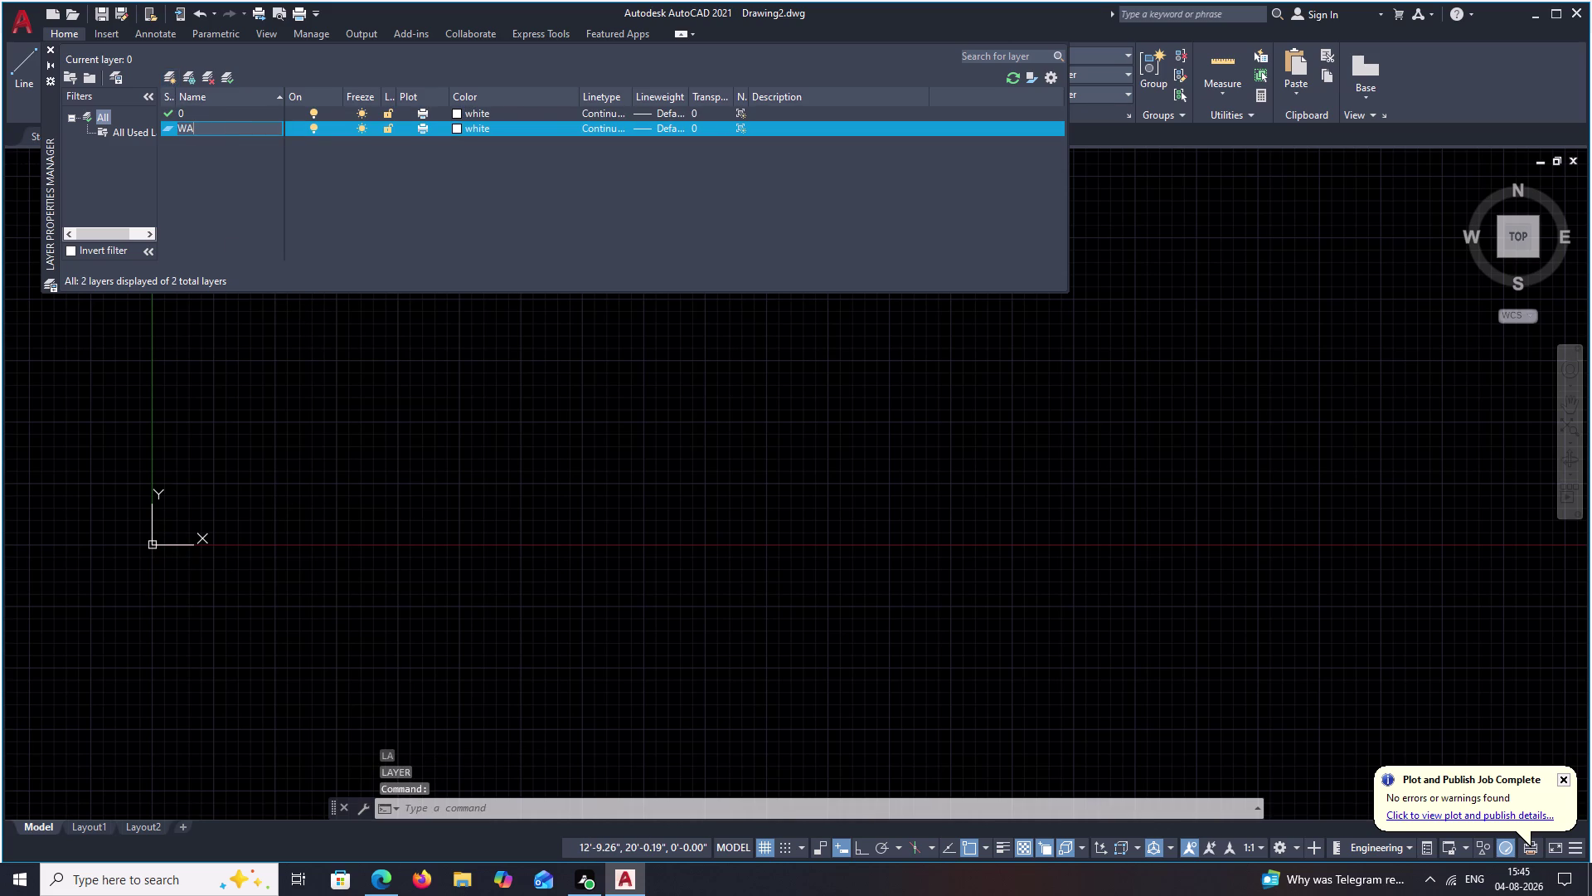
text(LL)
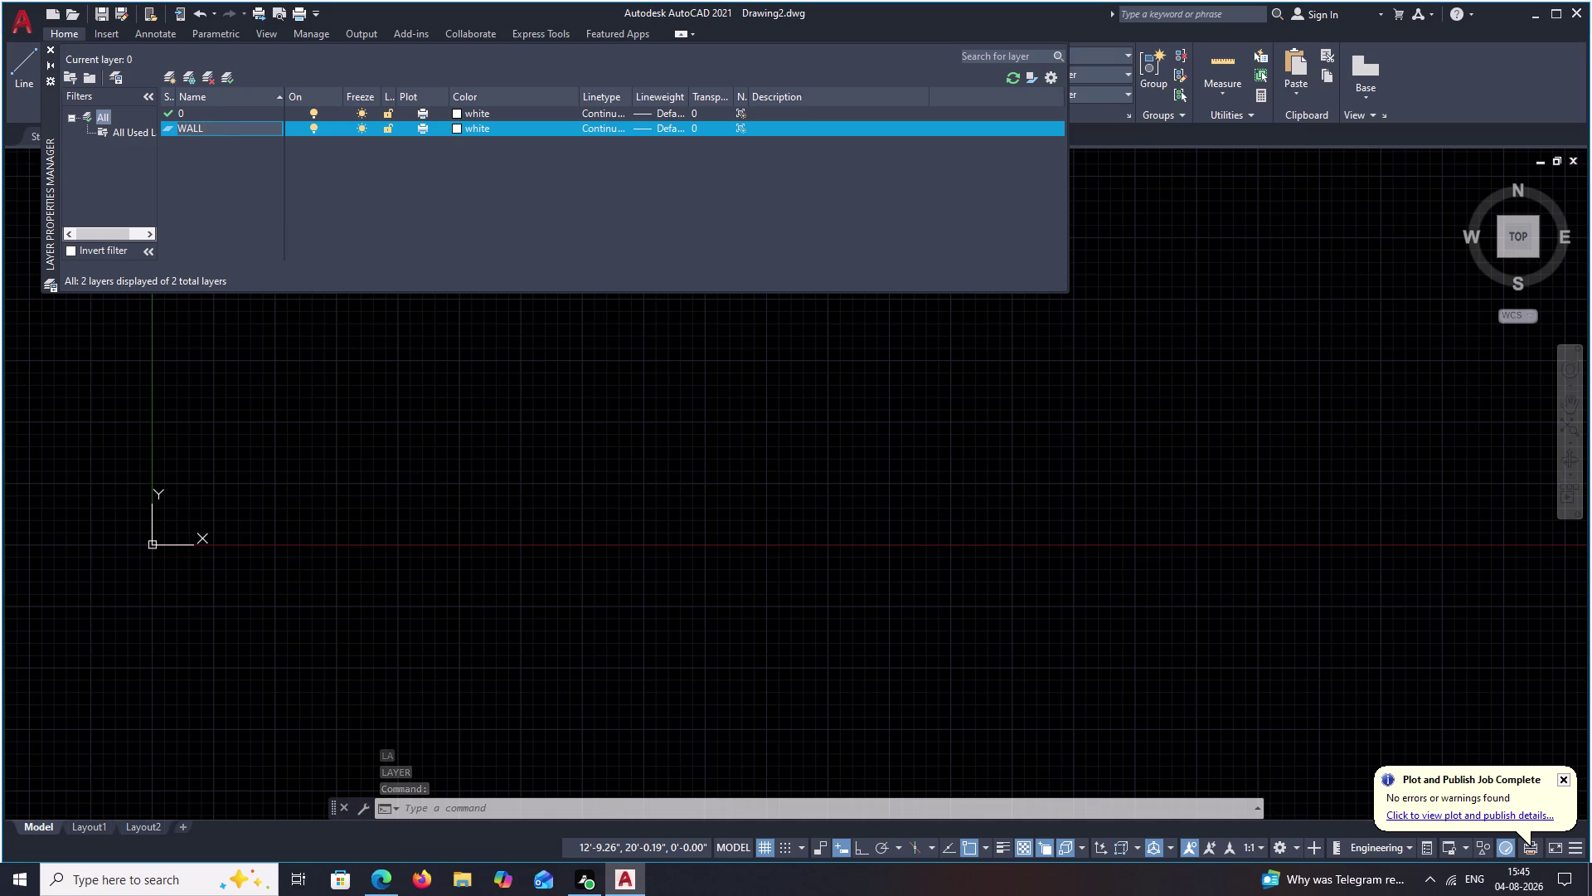
key(space)
key(Return)
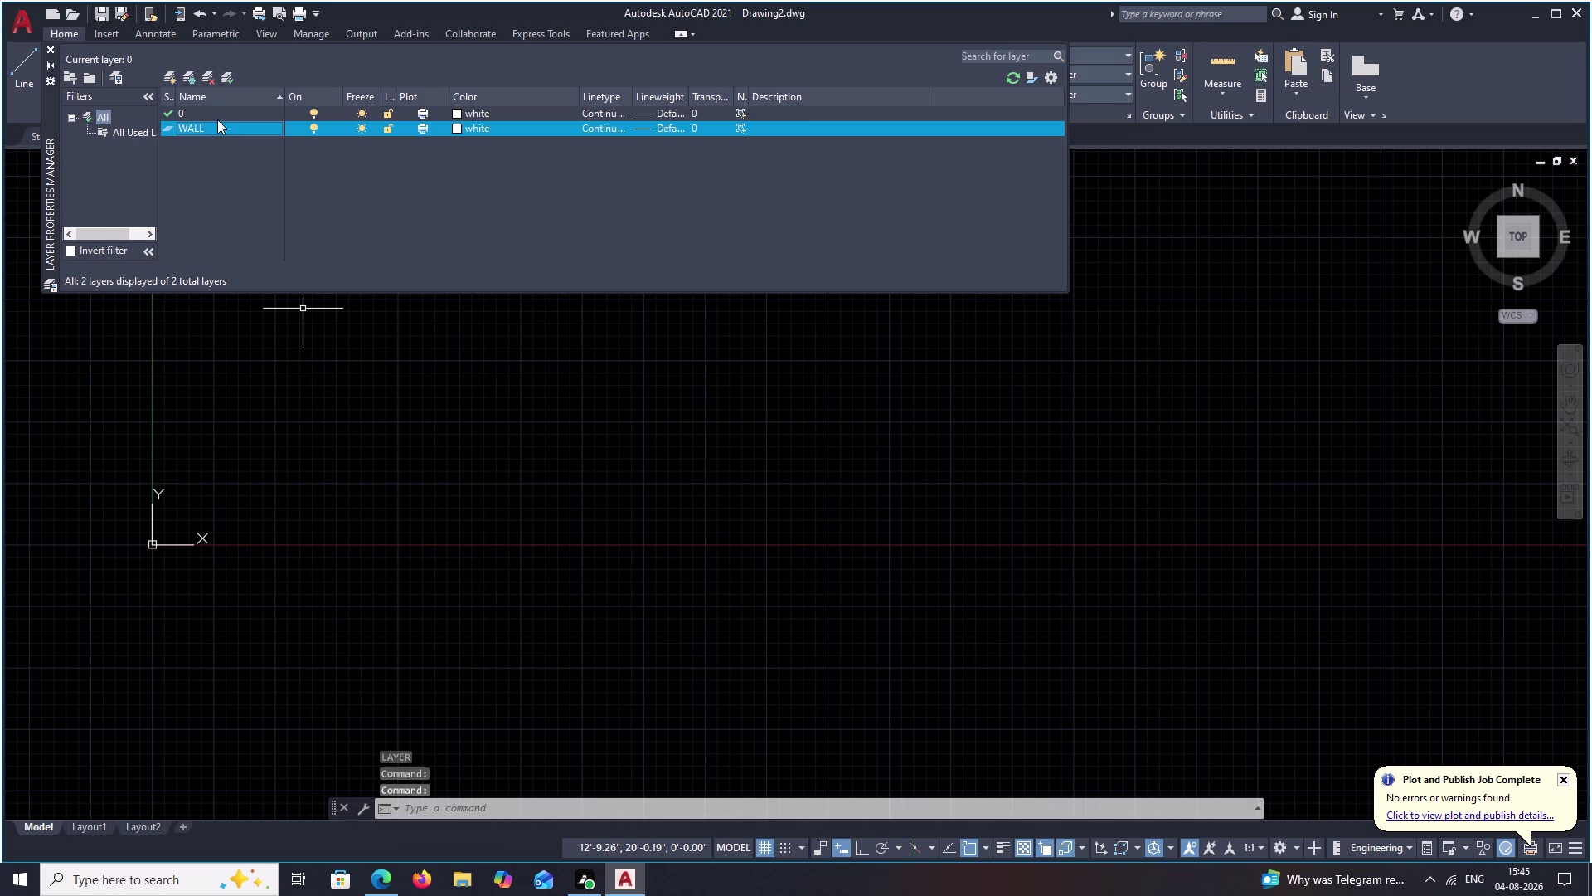
click(175, 74)
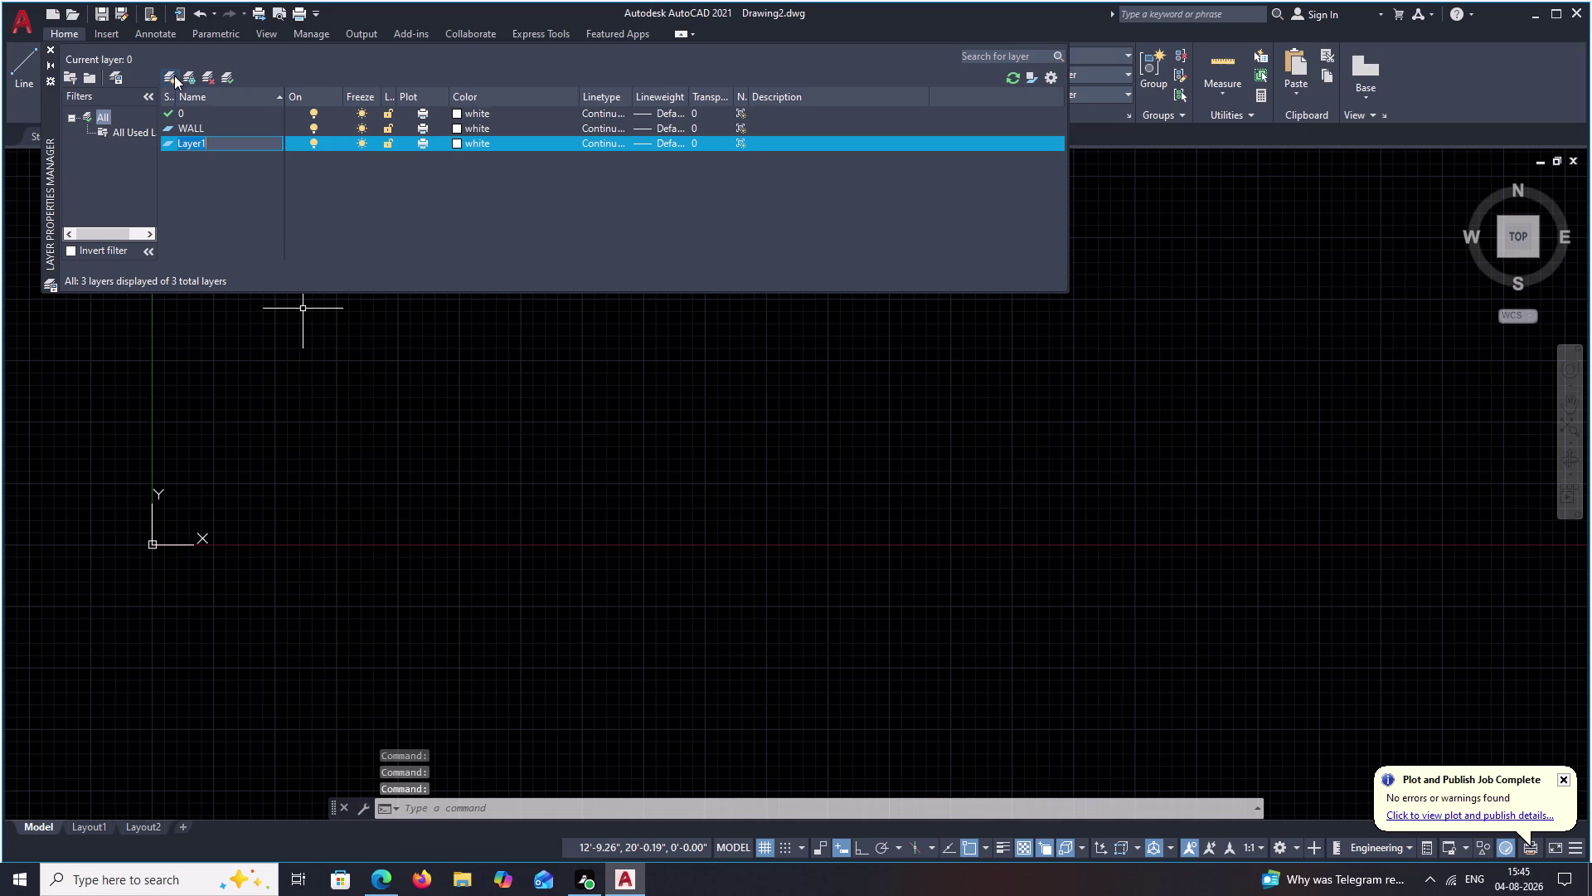
key(BackSpace)
text(DOOR)
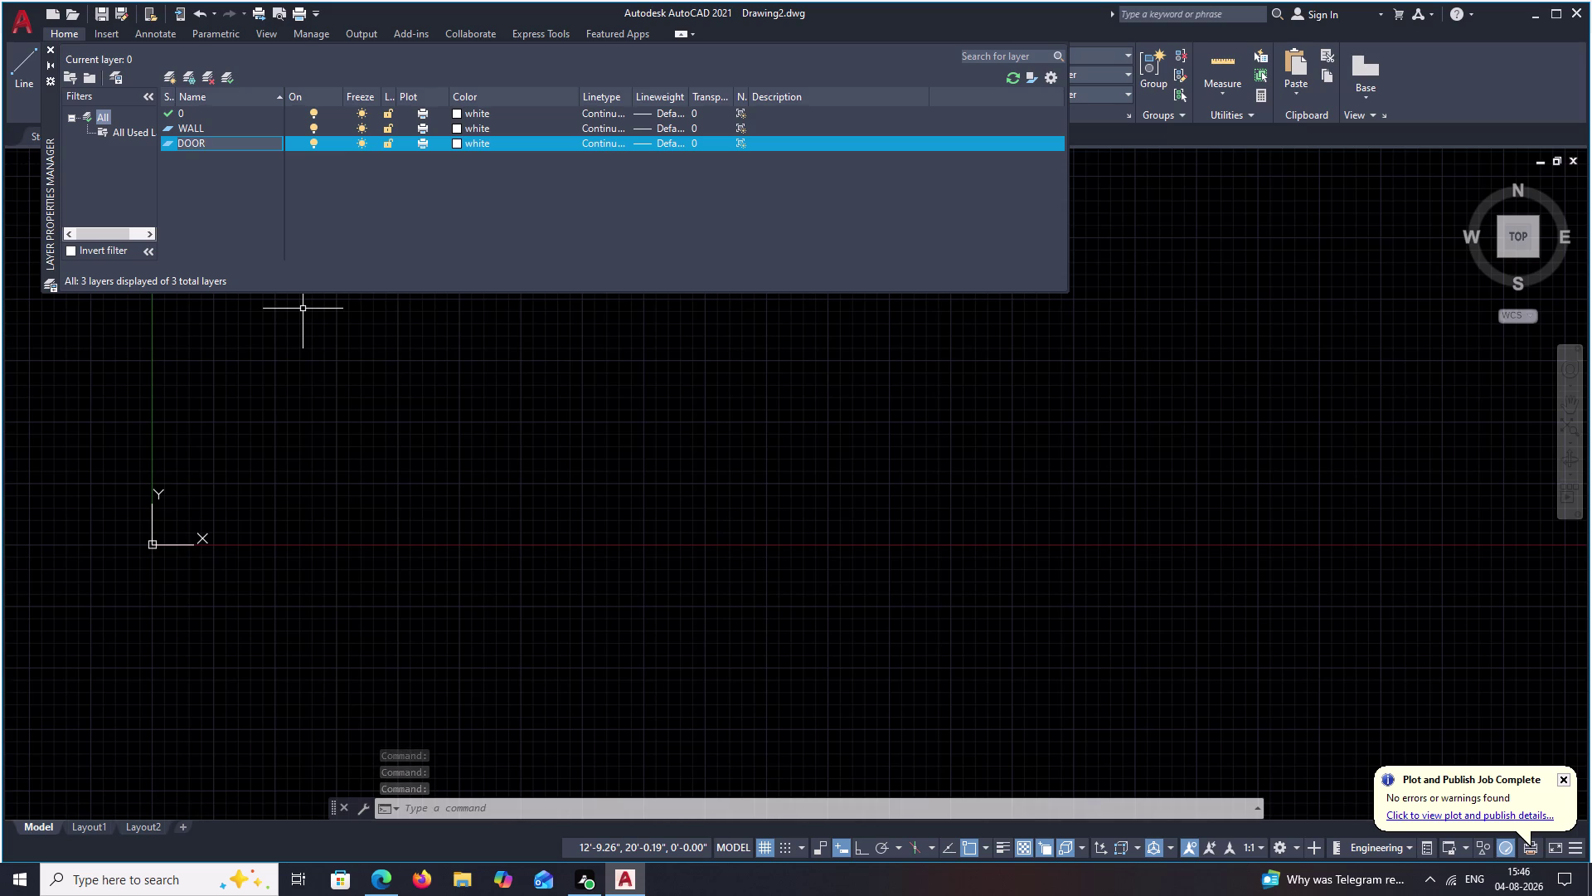
click(244, 171)
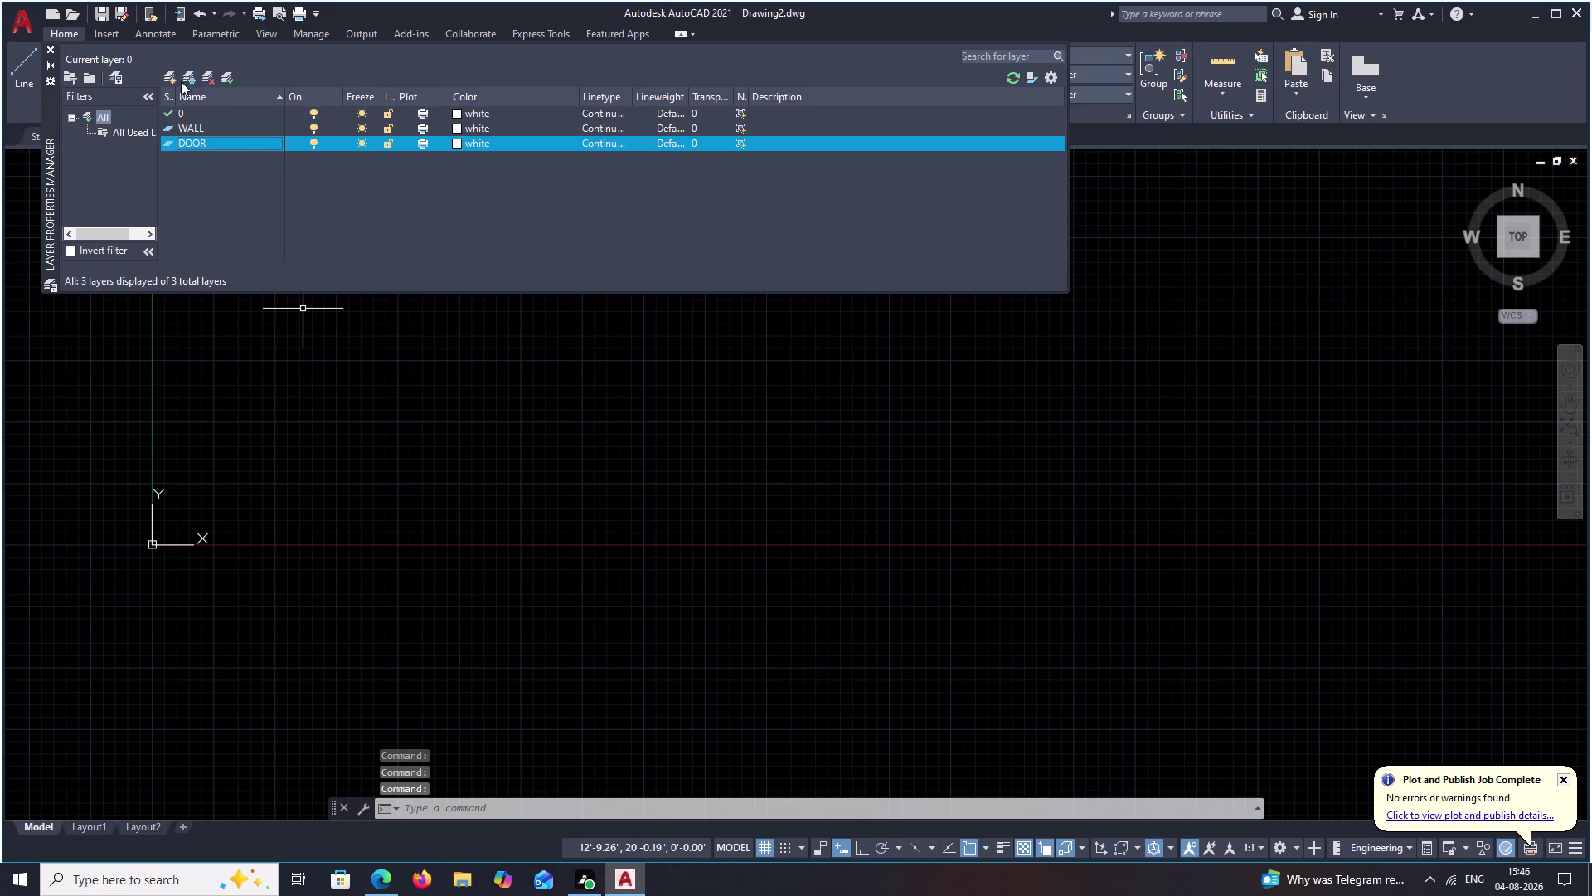
Add two more layers named WDS and VN.
click(175, 78)
key(BackSpace)
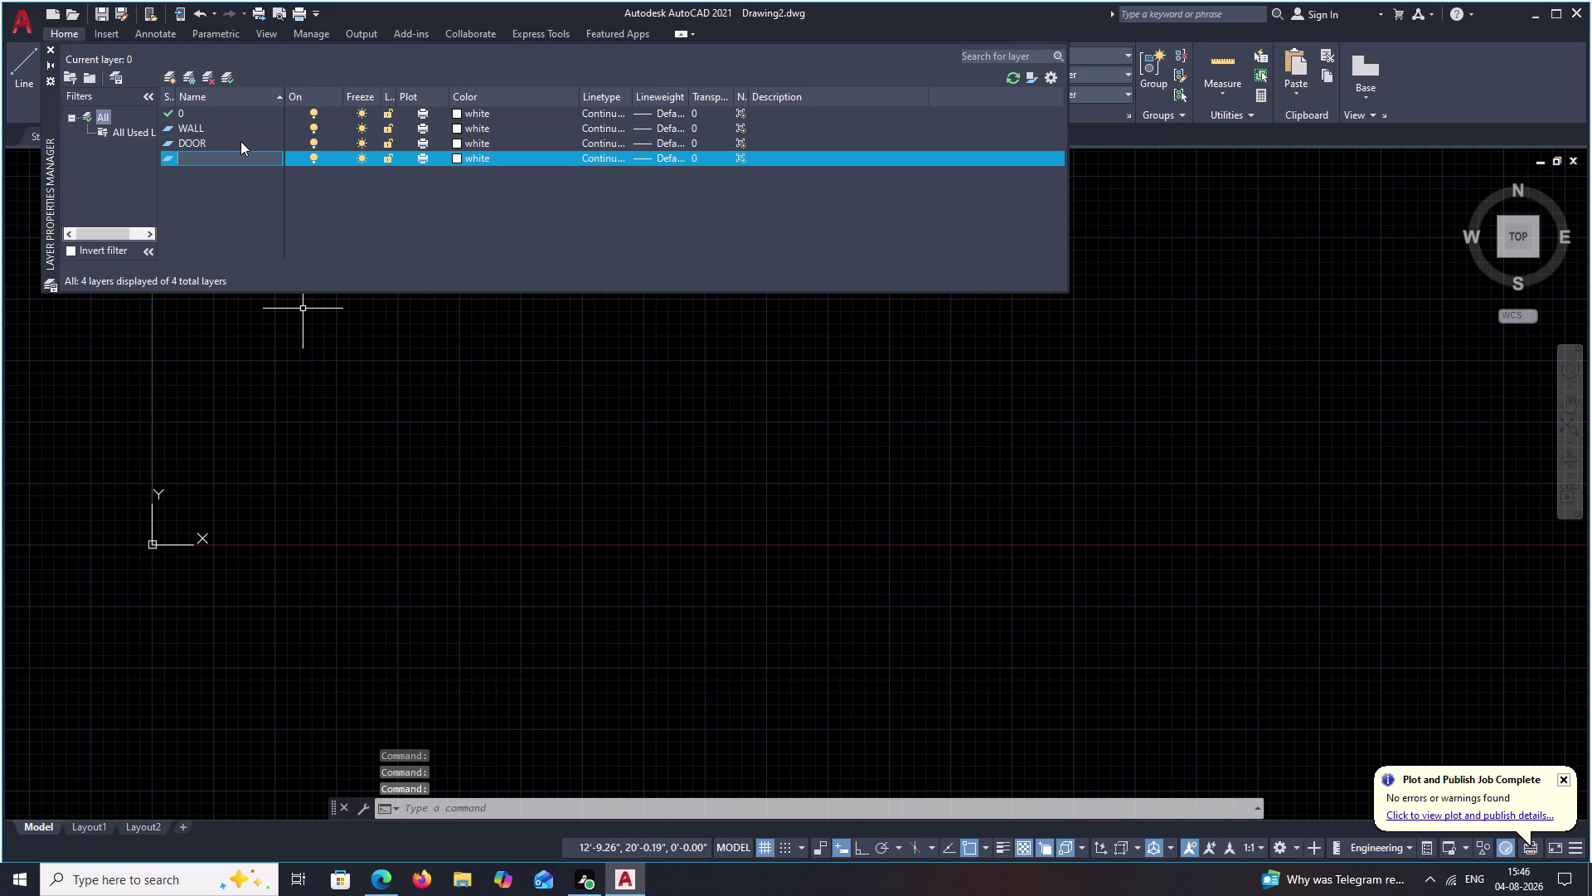
key(w)
key(d)
key(s)
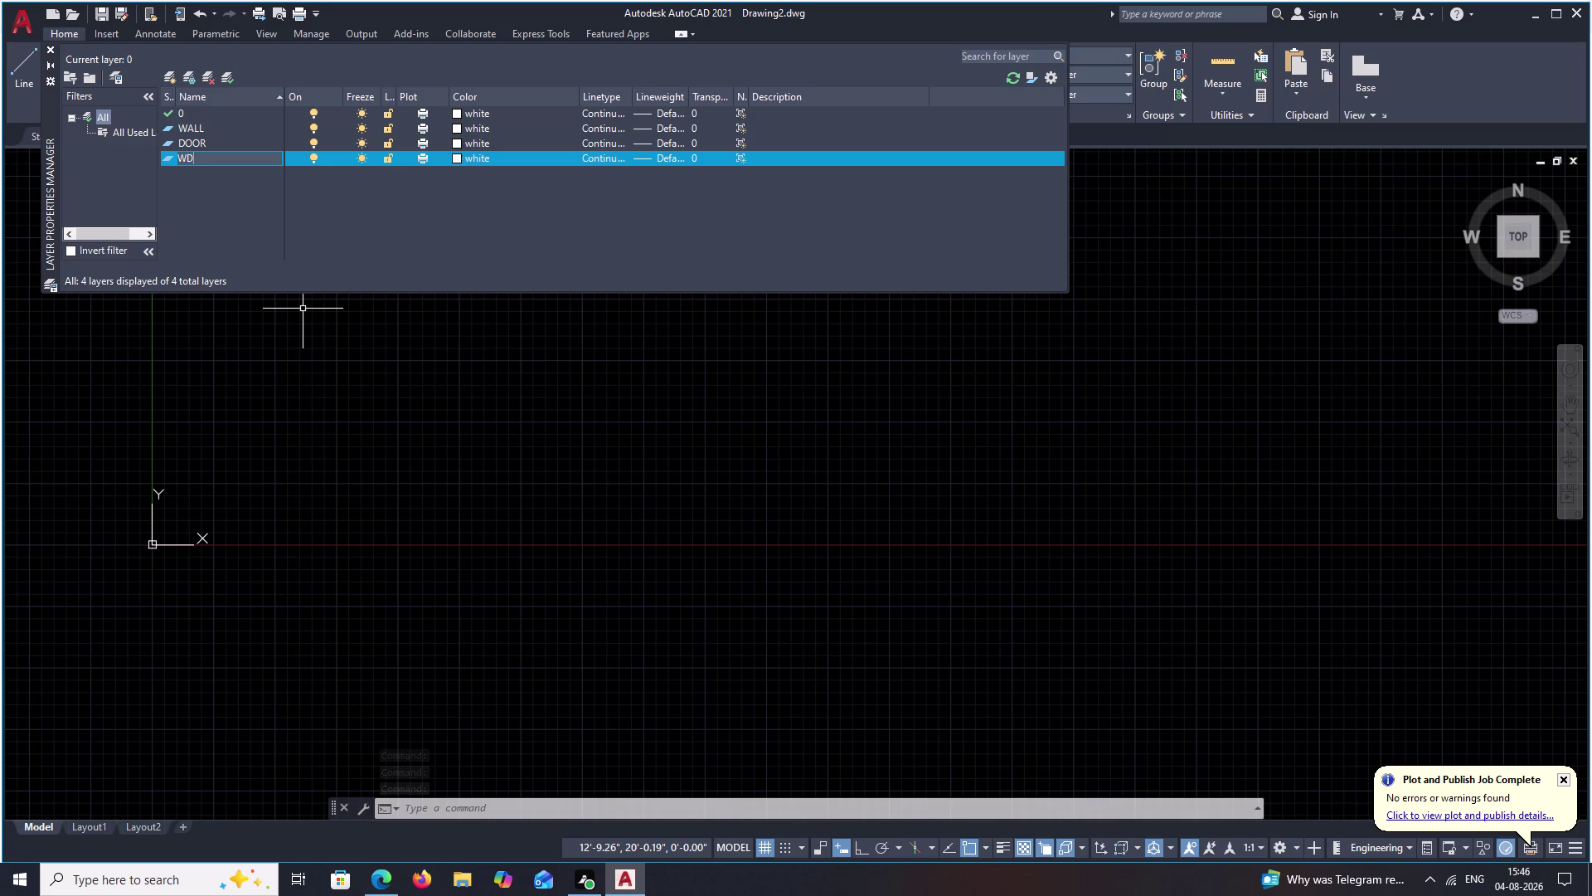
click(208, 189)
click(173, 77)
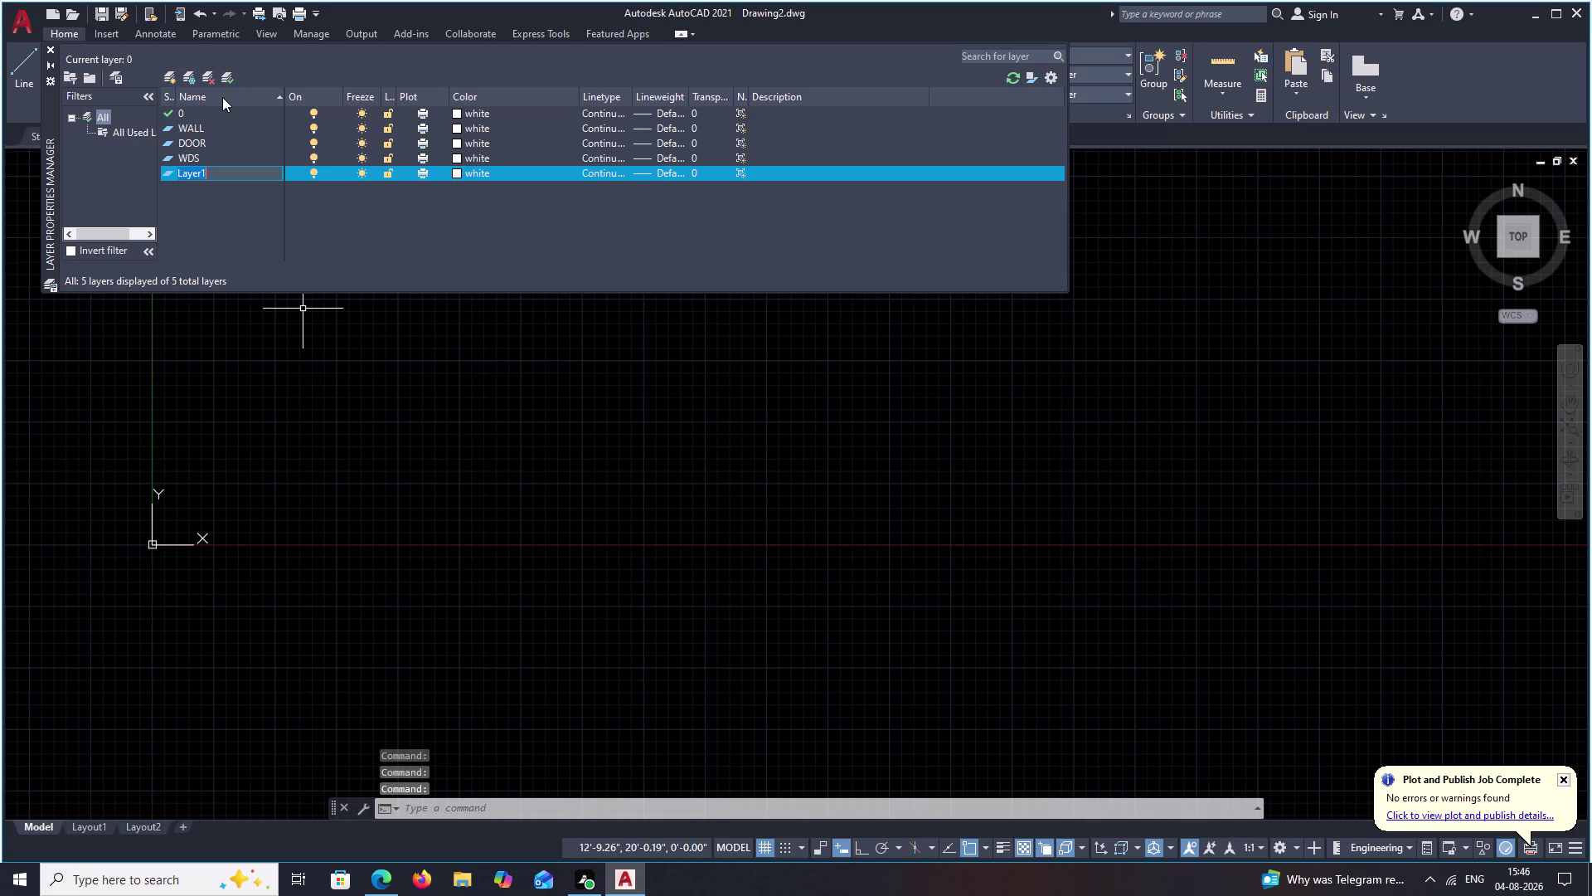
key(BackSpace)
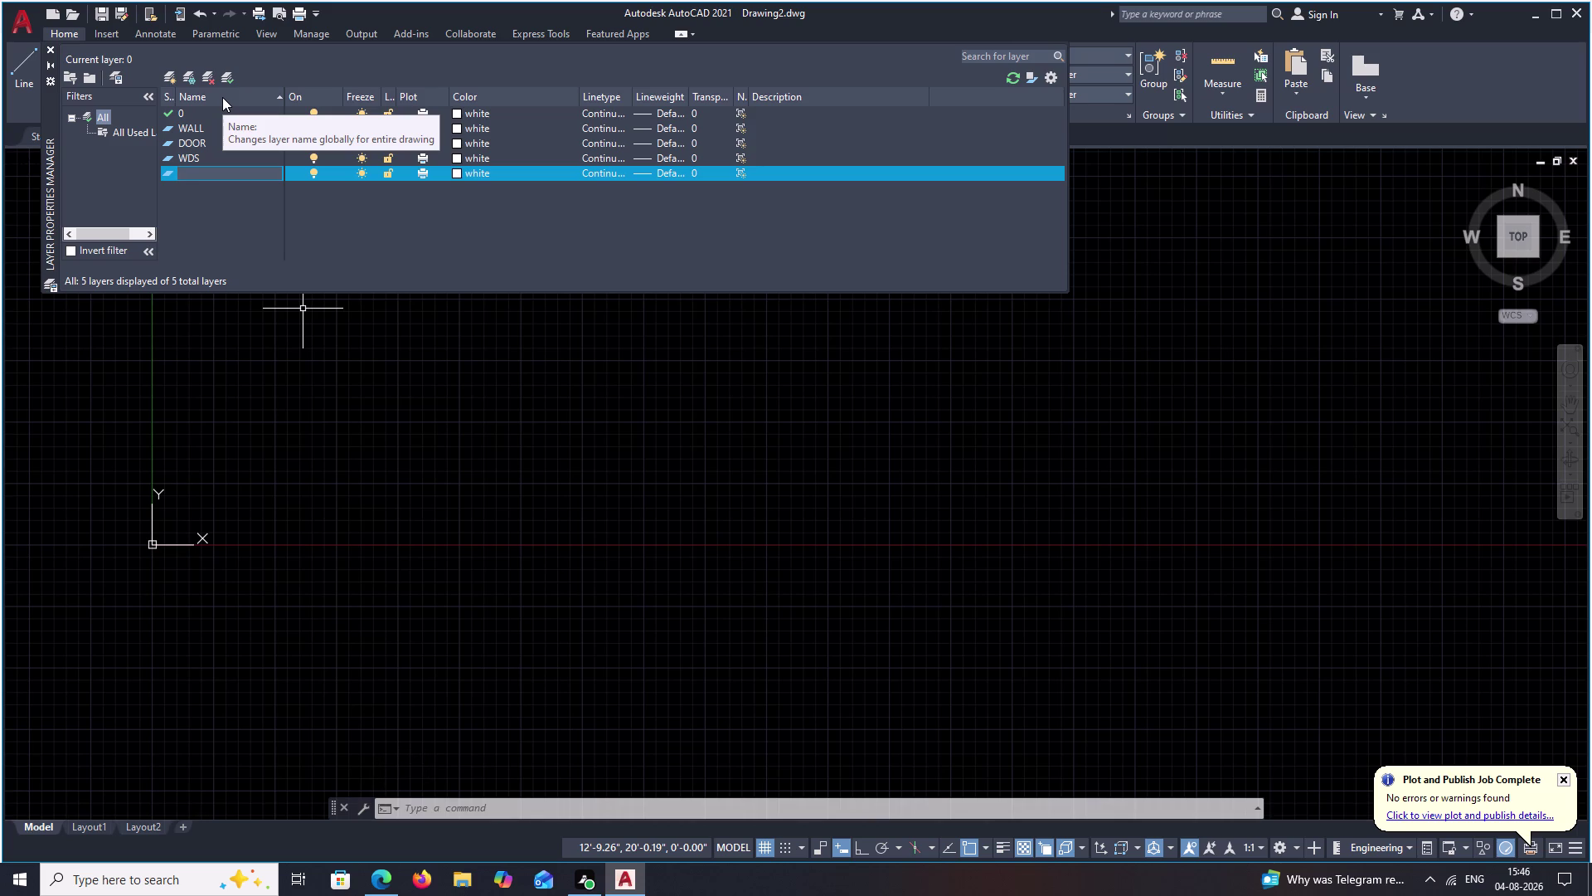
key(v)
key(n)
click(200, 200)
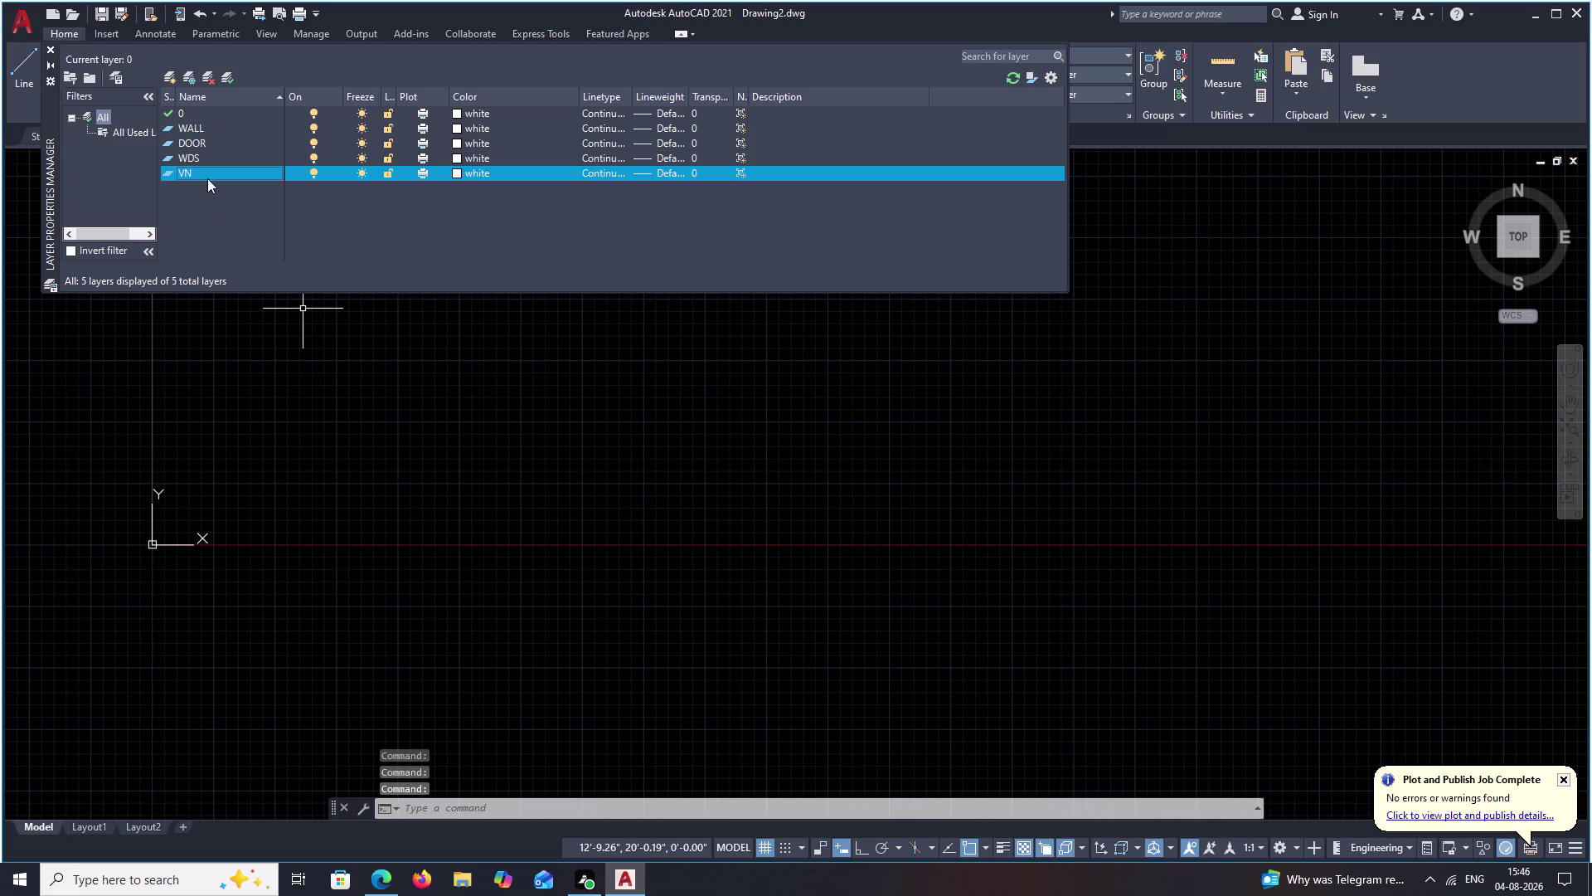
Add a layer named TEXT and create one more new layer.
click(171, 70)
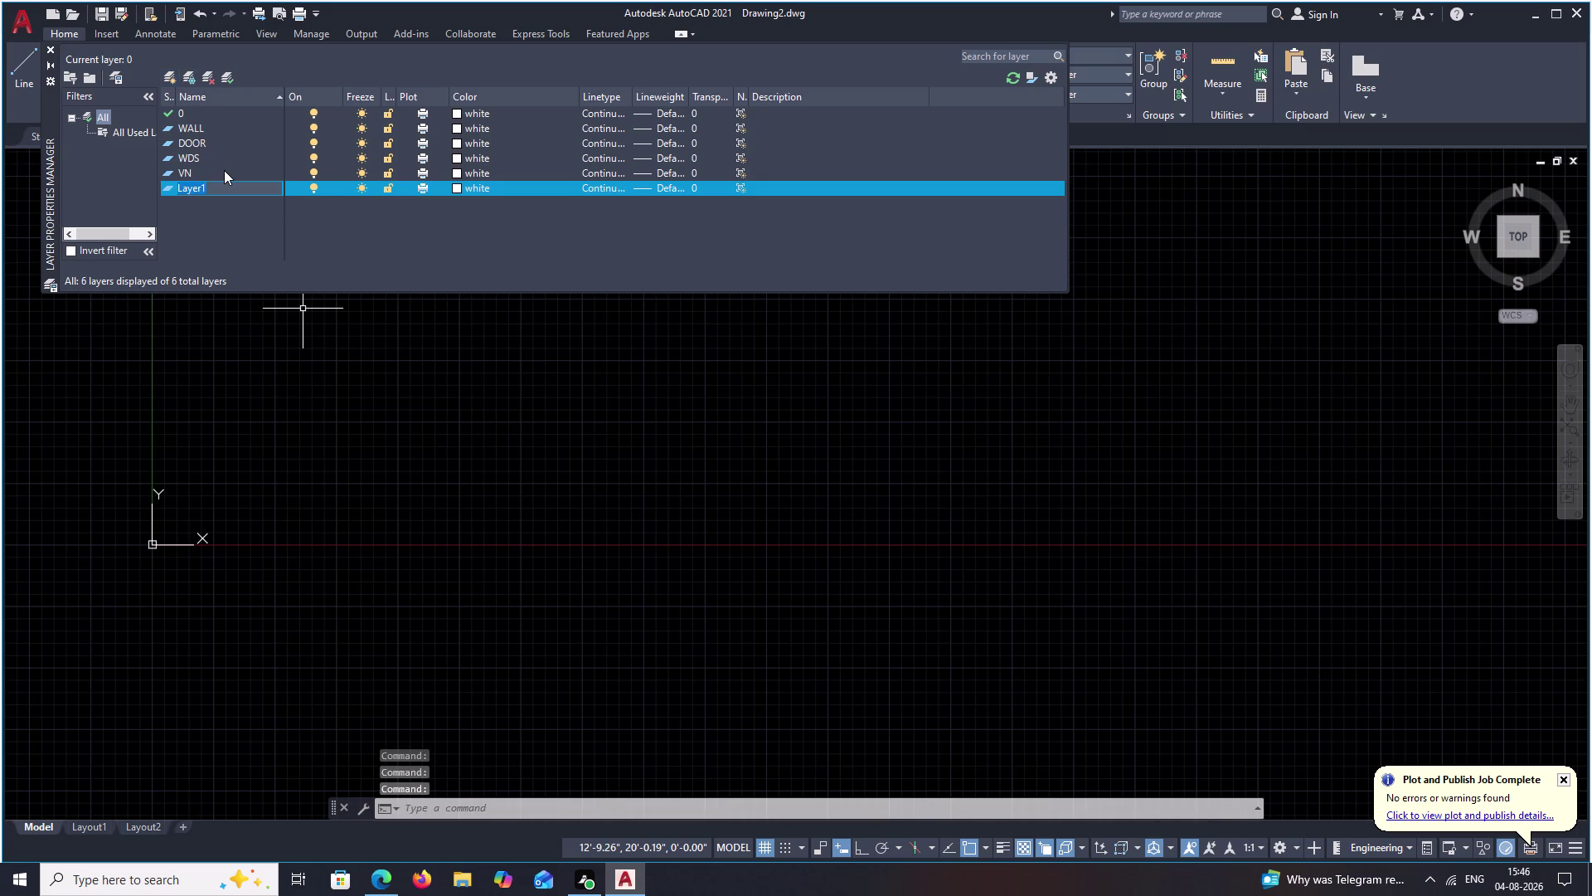
key(BackSpace)
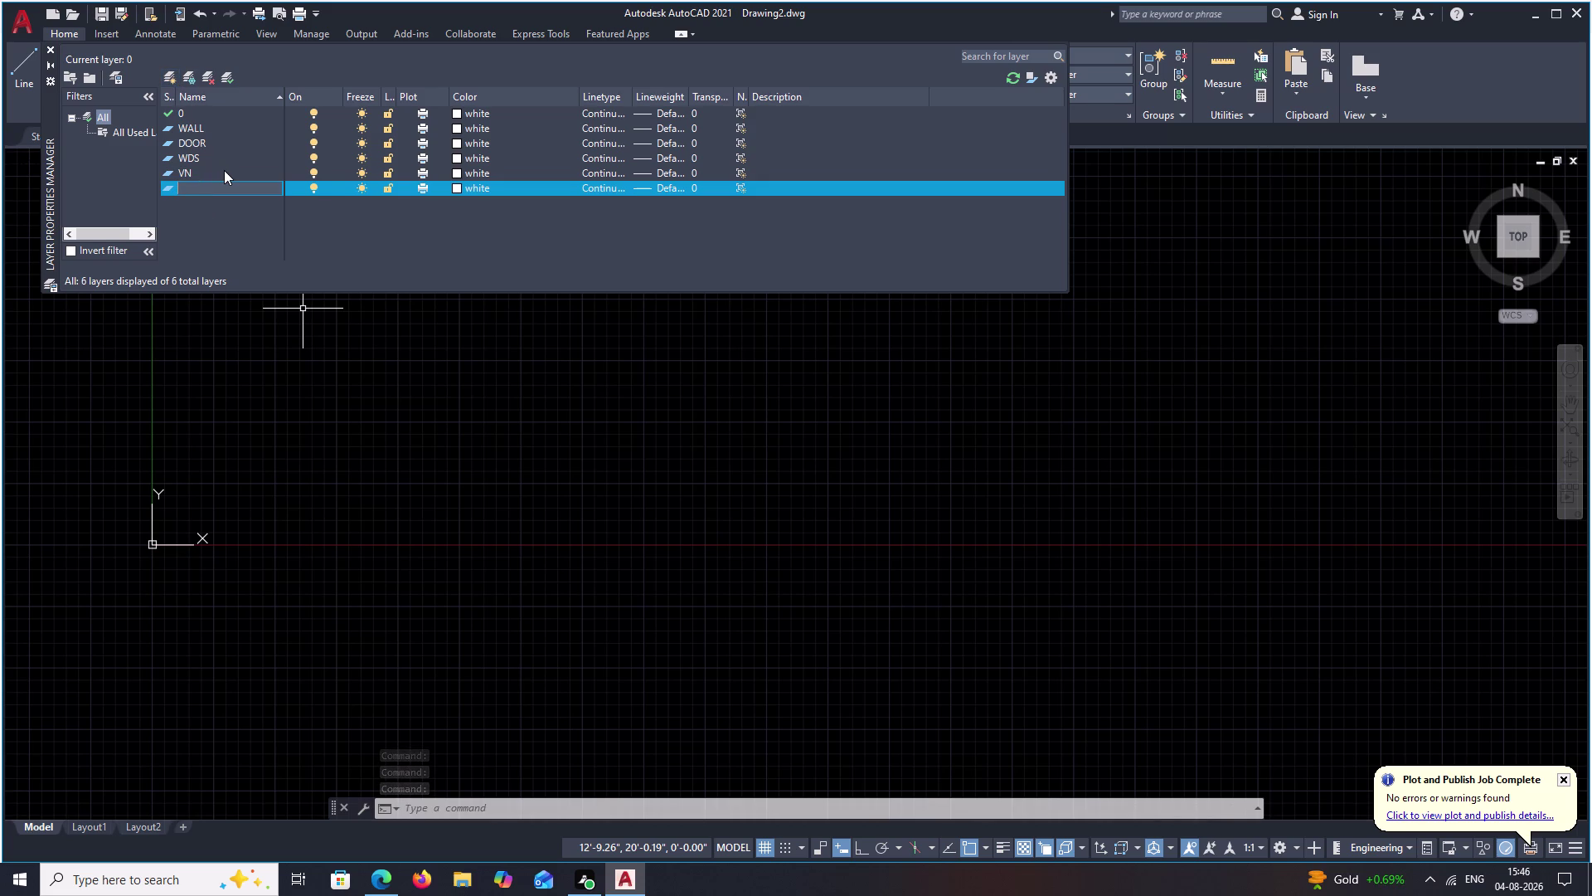
text(TEXT)
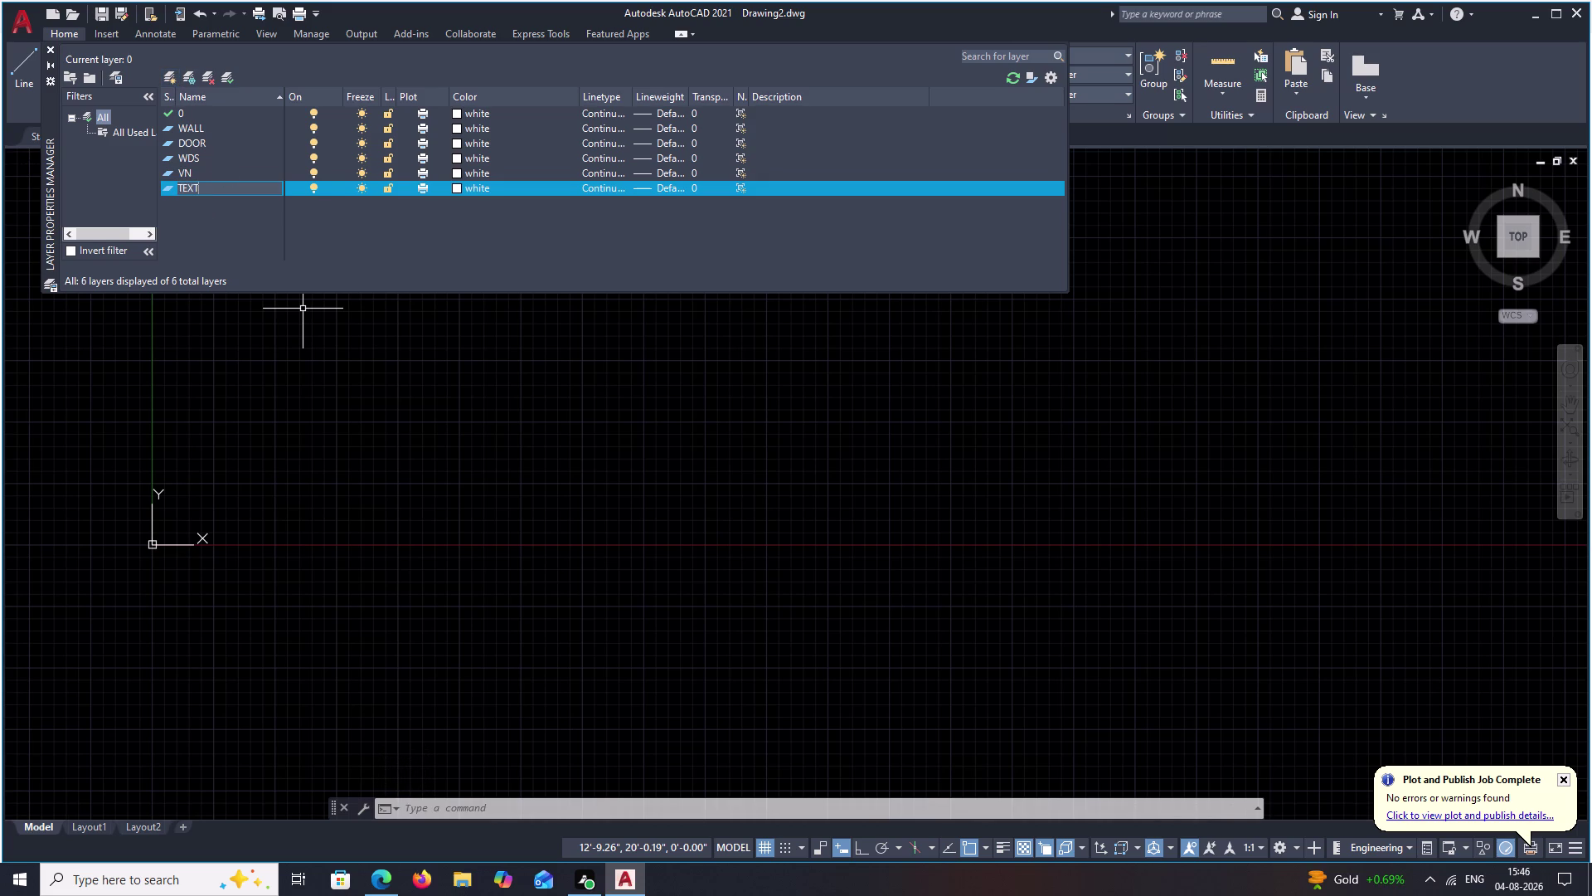
click(220, 220)
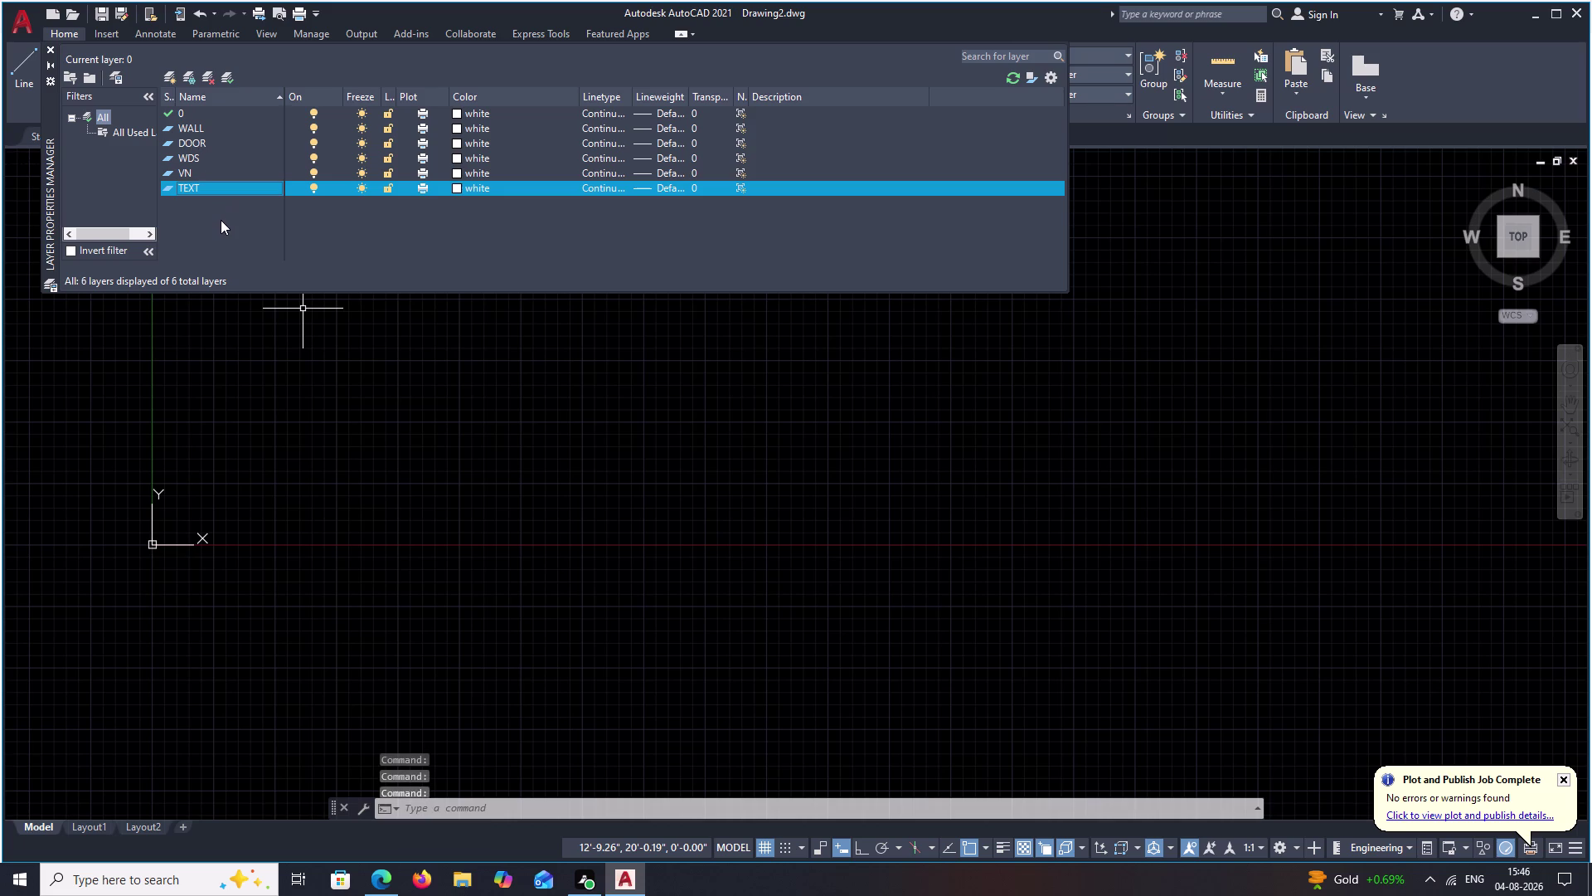
click(168, 78)
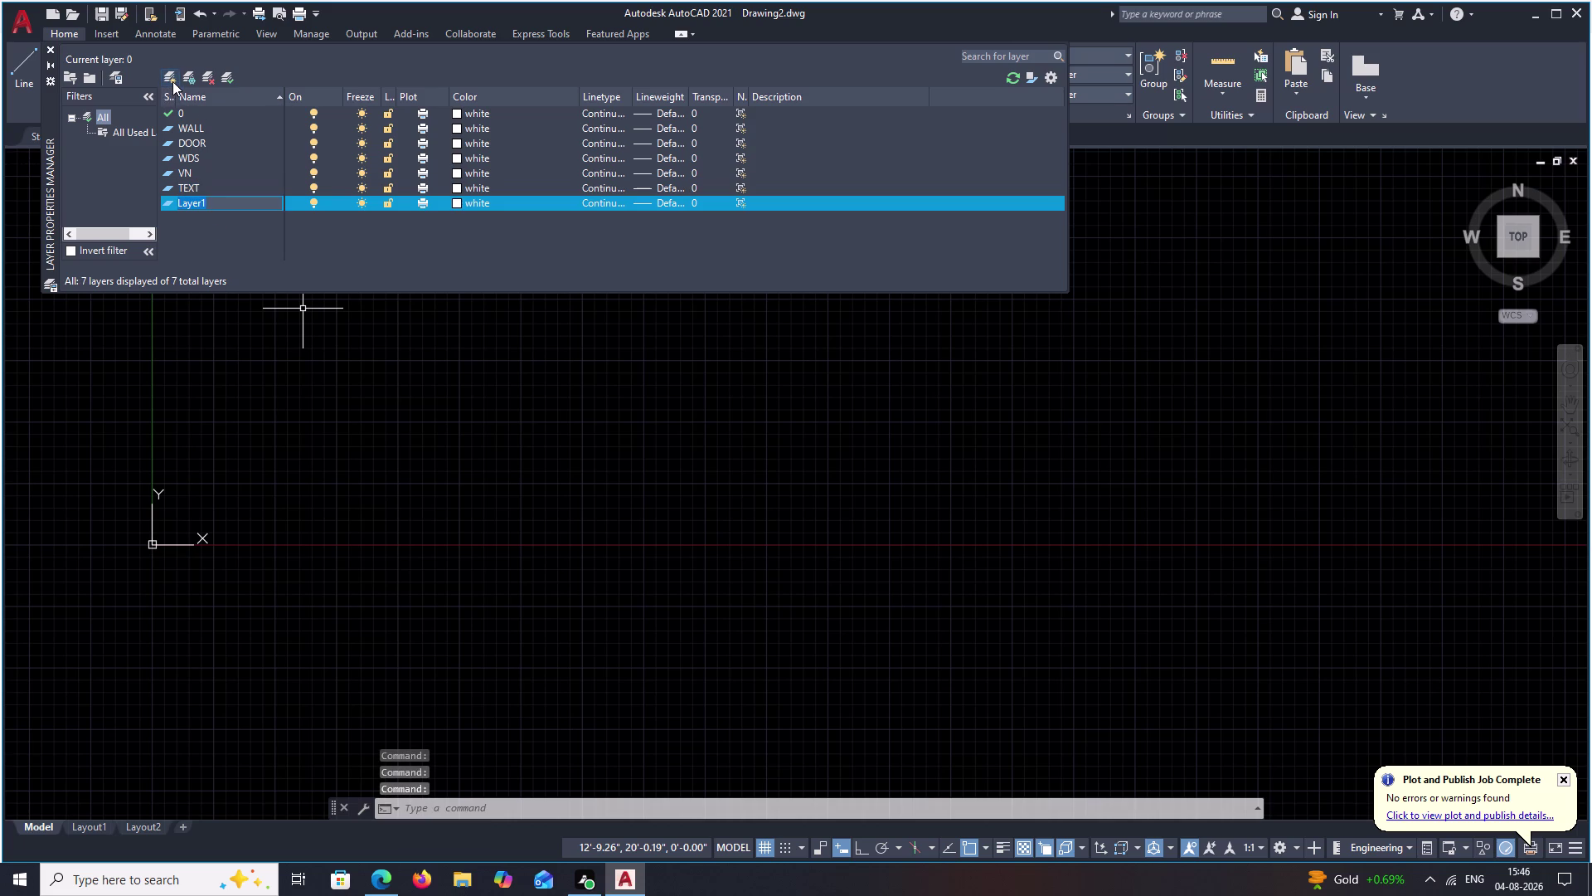
Rename the new layer to DIM.
key(BackSpace)
text(DIM)
click(254, 227)
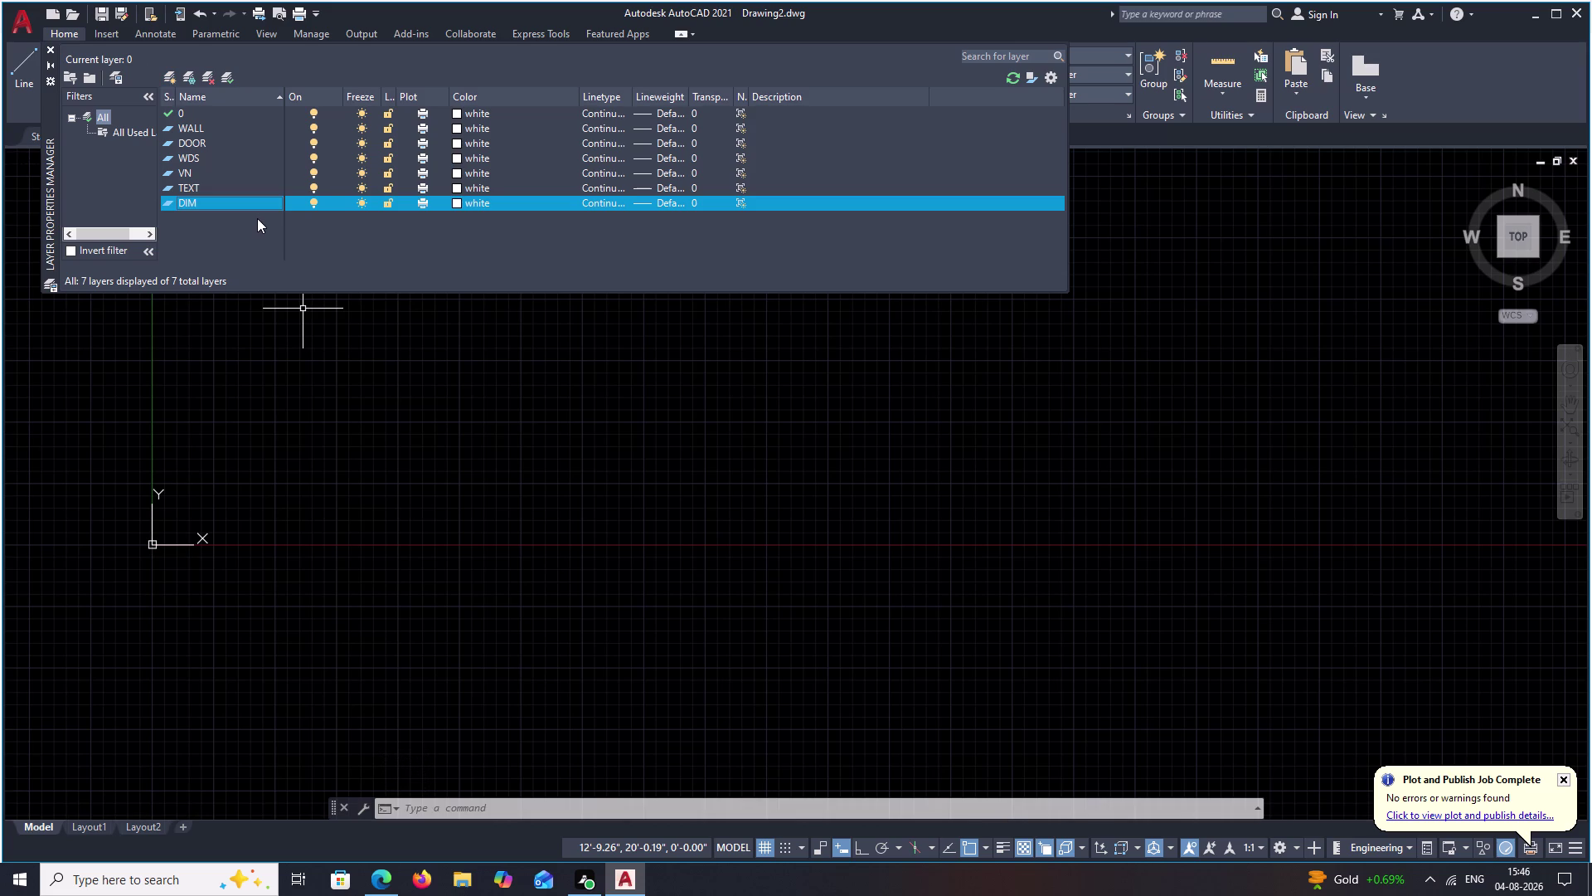
Add another layer and name it STAIRCASE.
click(168, 77)
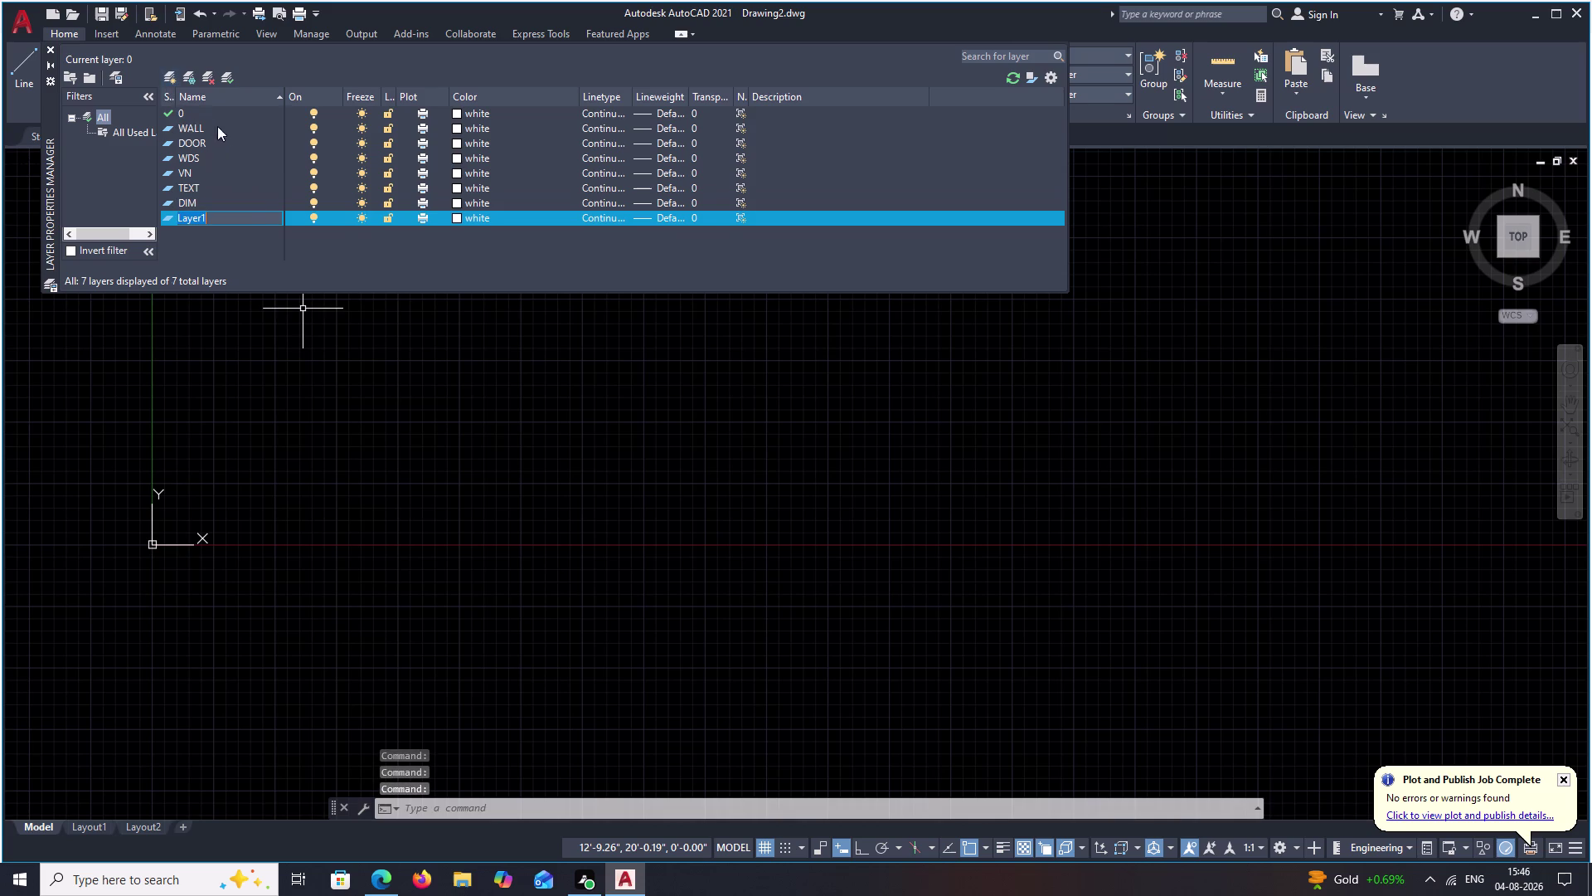
key(BackSpace)
text(ST)
text(AIR)
key(s)
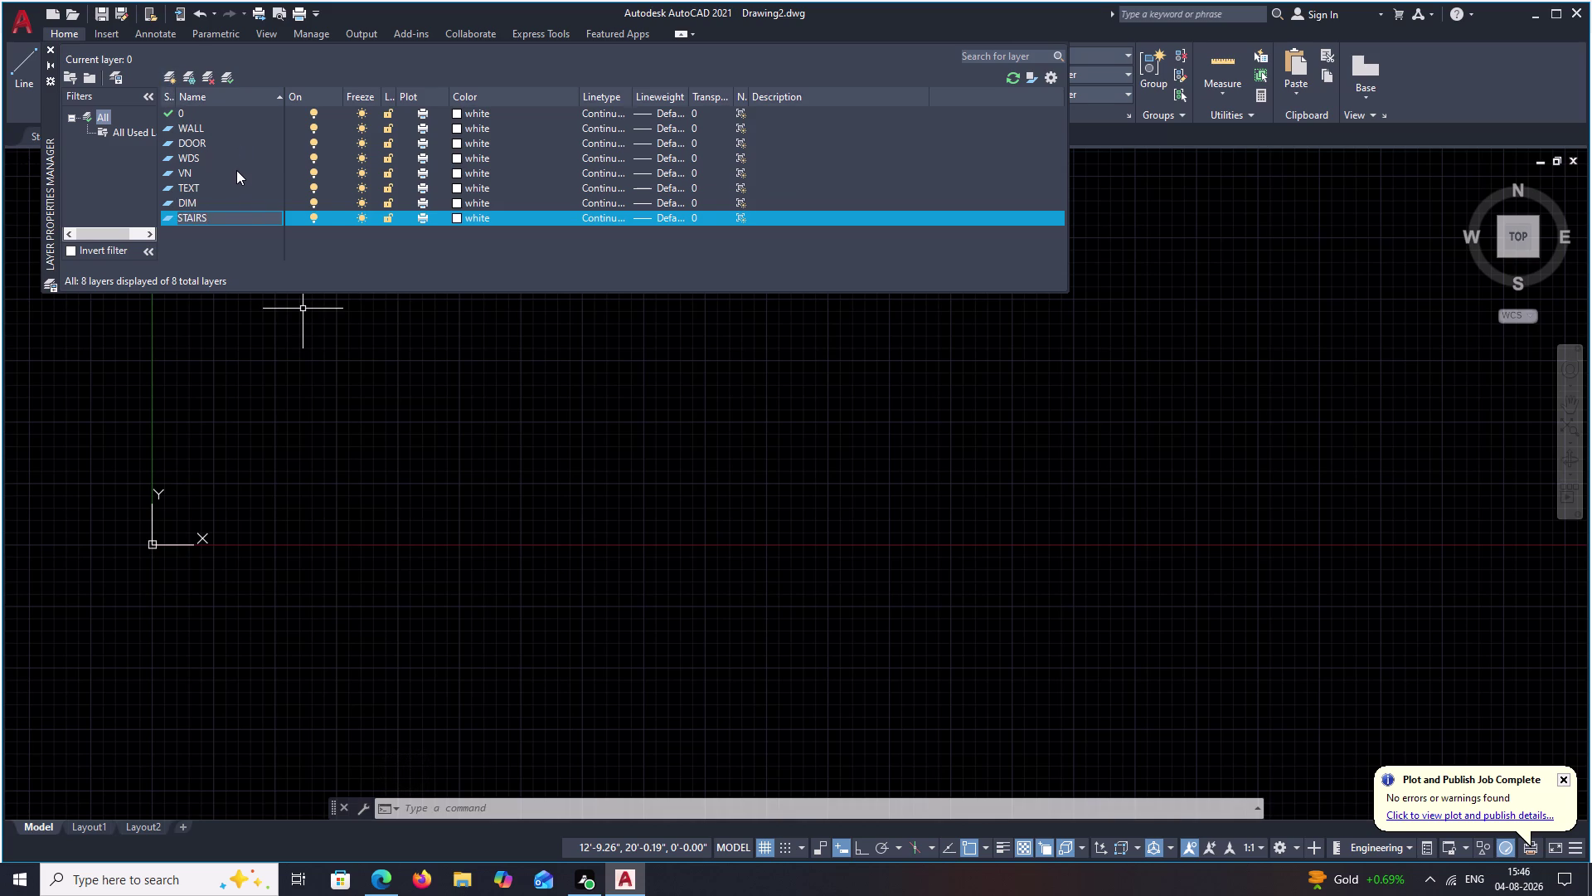
key(BackSpace)
text(CASE)
click(329, 258)
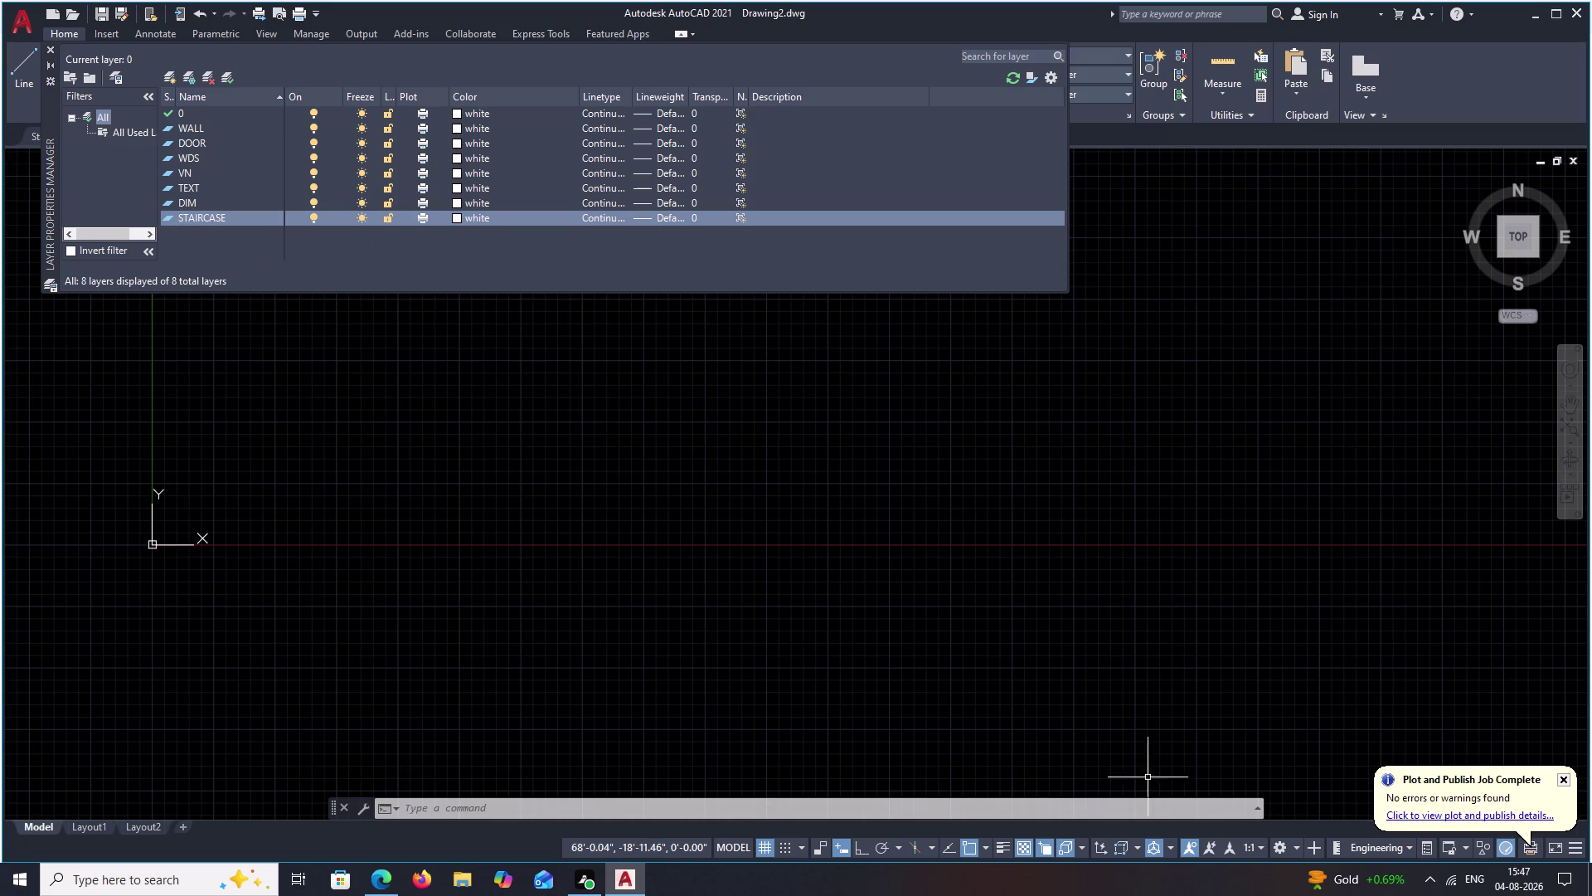
Set the WALL layer colour to 230, then change it to 50.
click(458, 127)
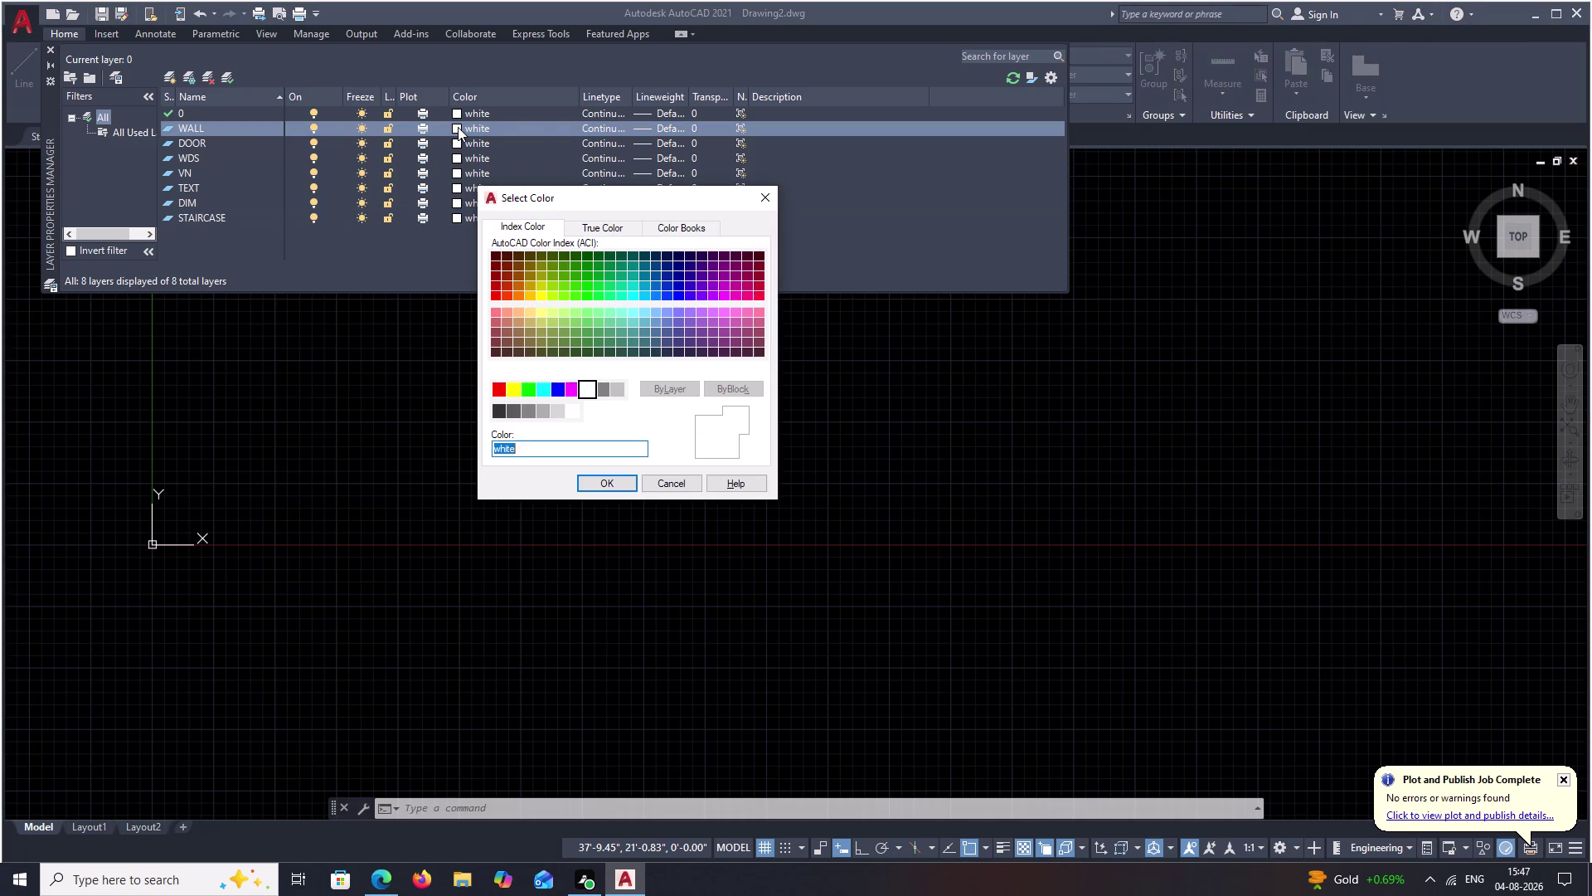
click(747, 296)
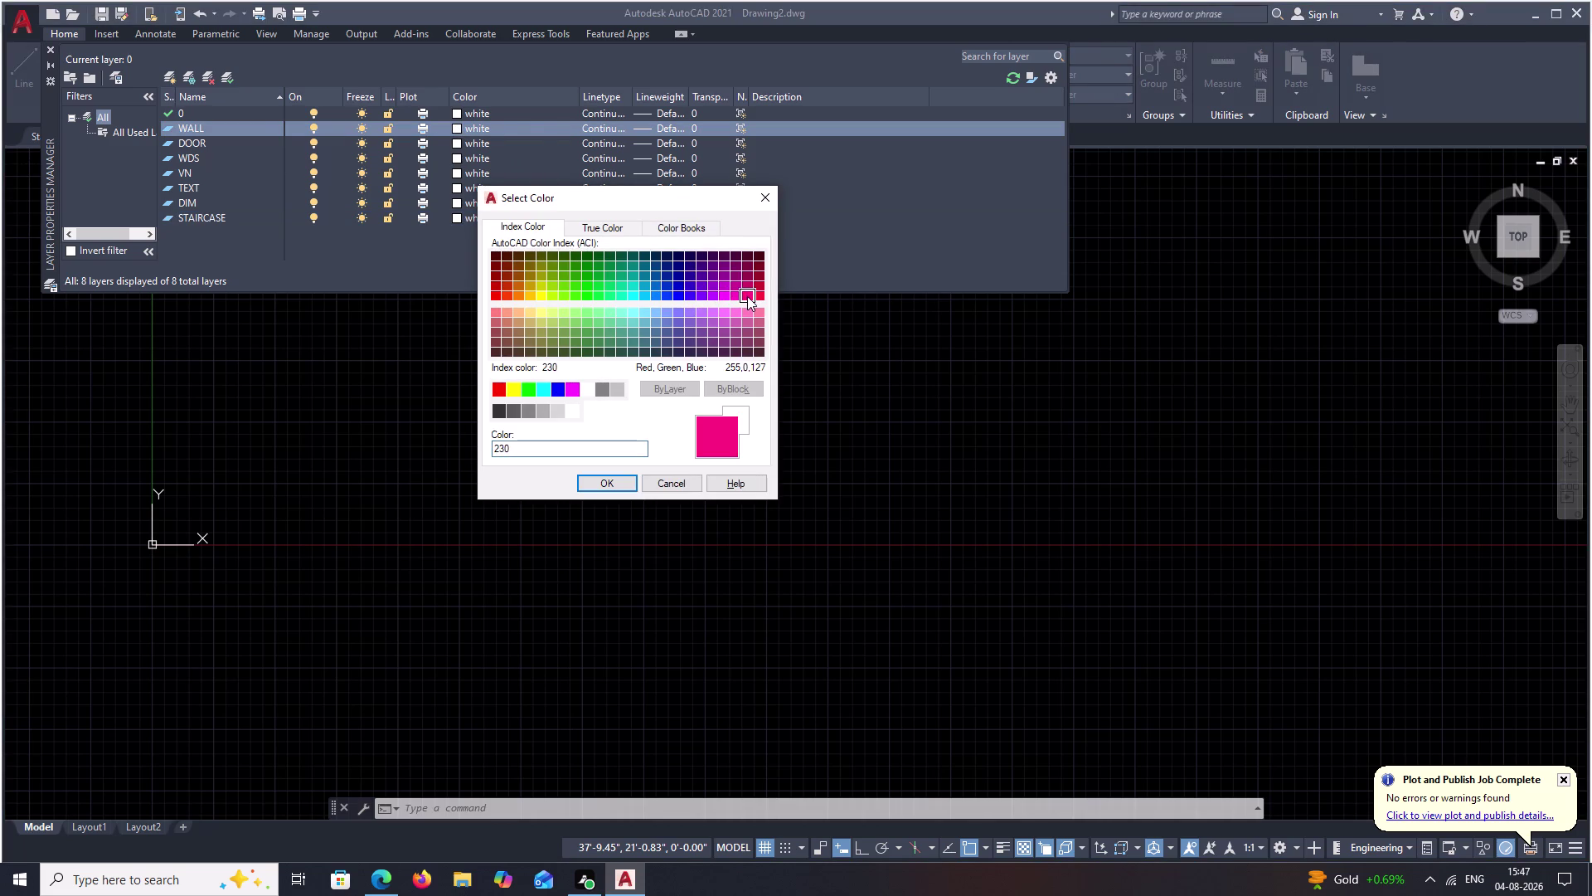
click(622, 484)
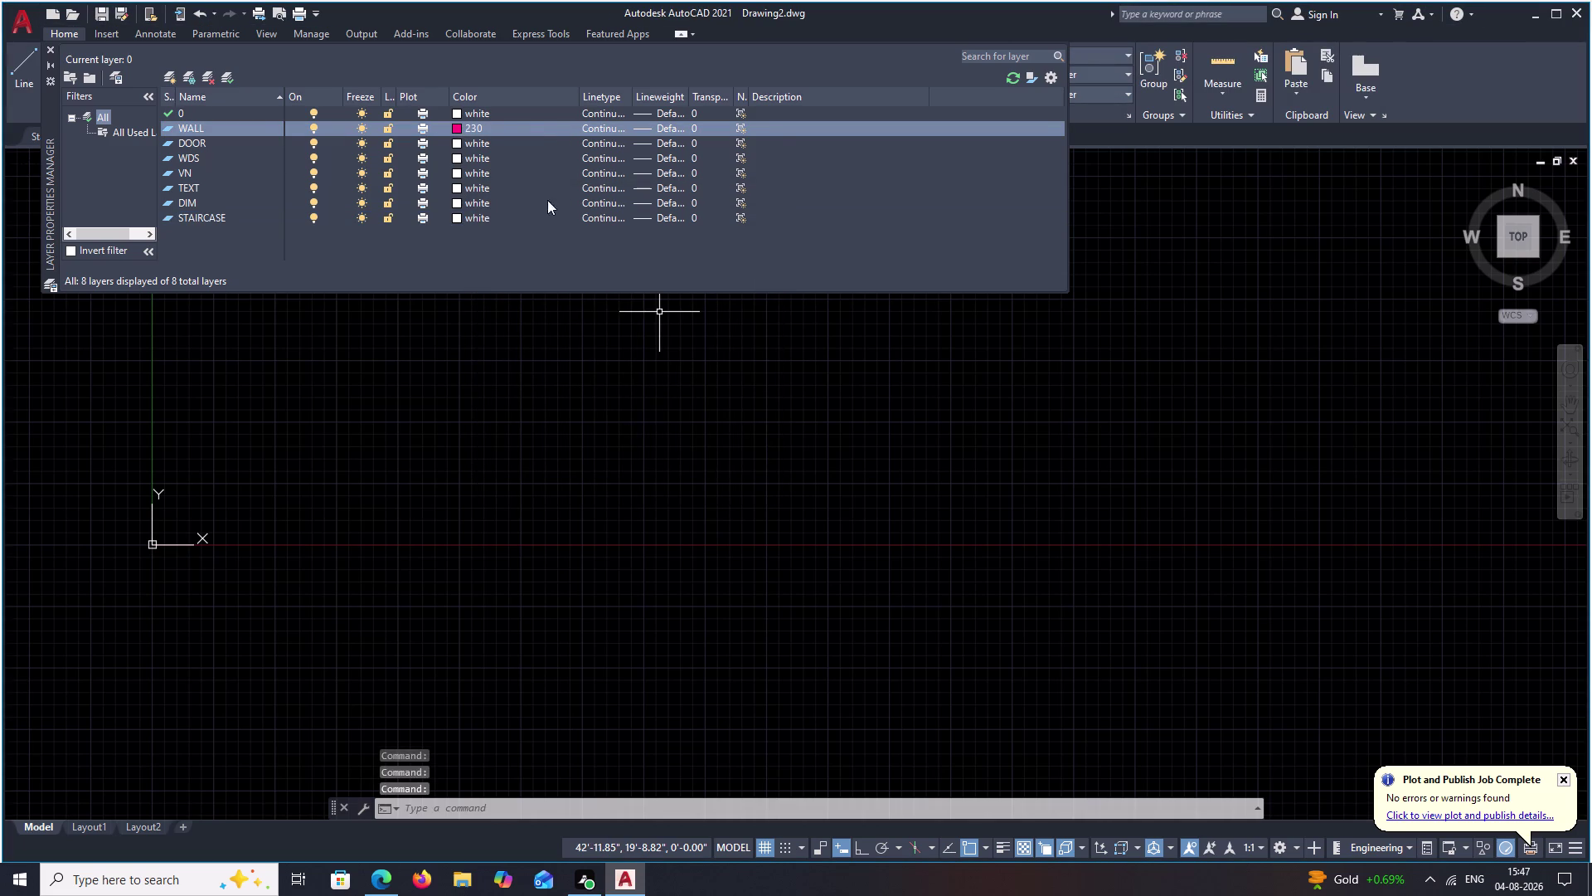
click(455, 129)
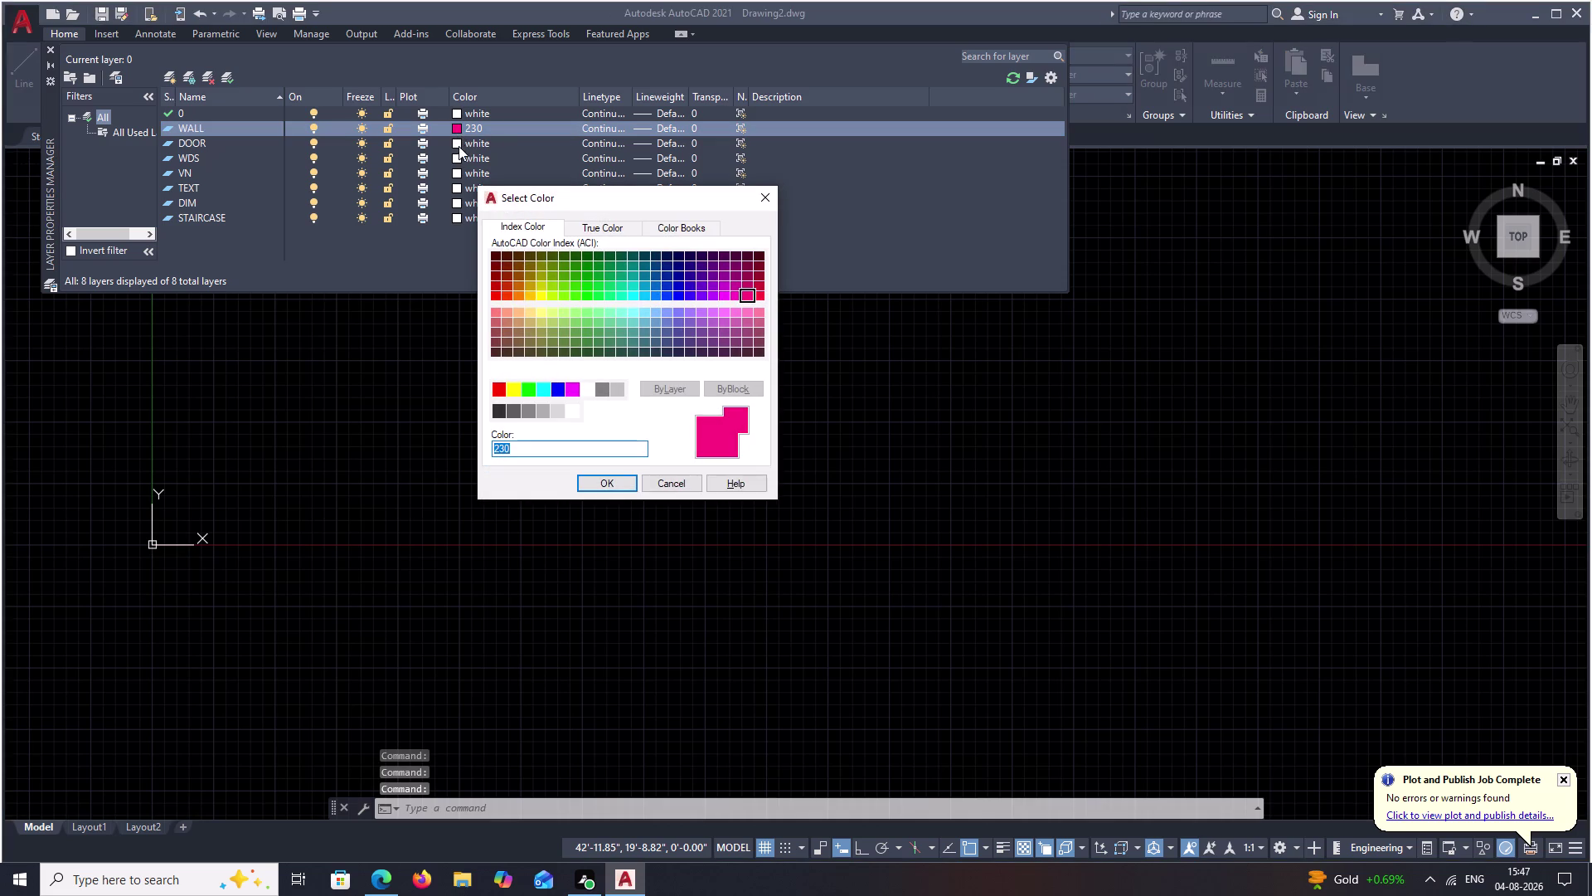
click(543, 296)
click(621, 483)
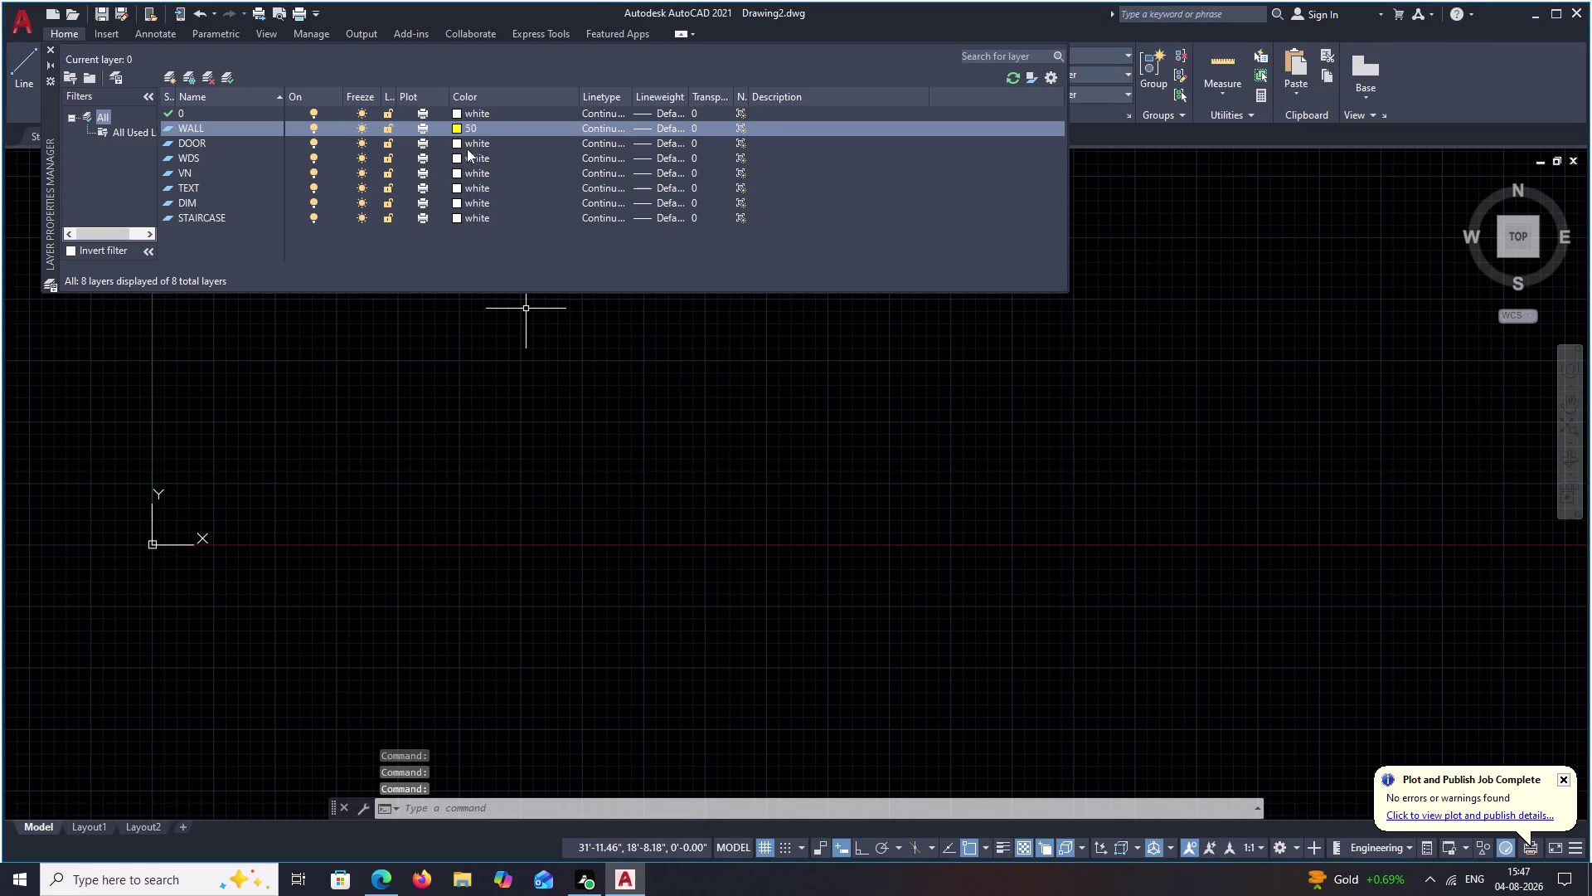
Give the DOOR layer colour 230 and the WDS layer colour 192.
click(461, 141)
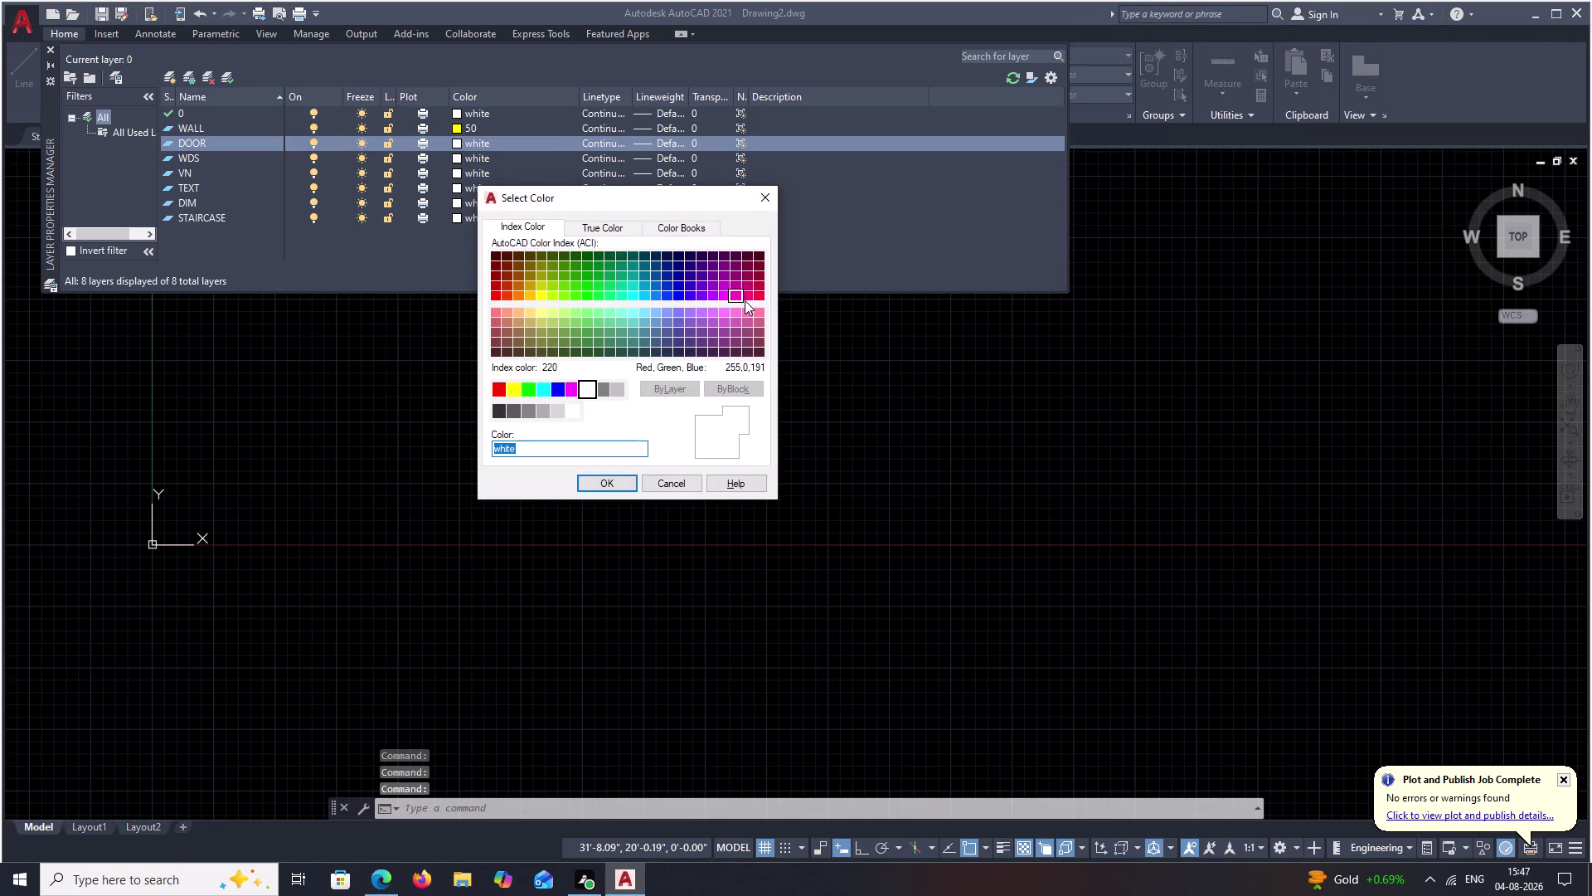
click(750, 299)
click(619, 482)
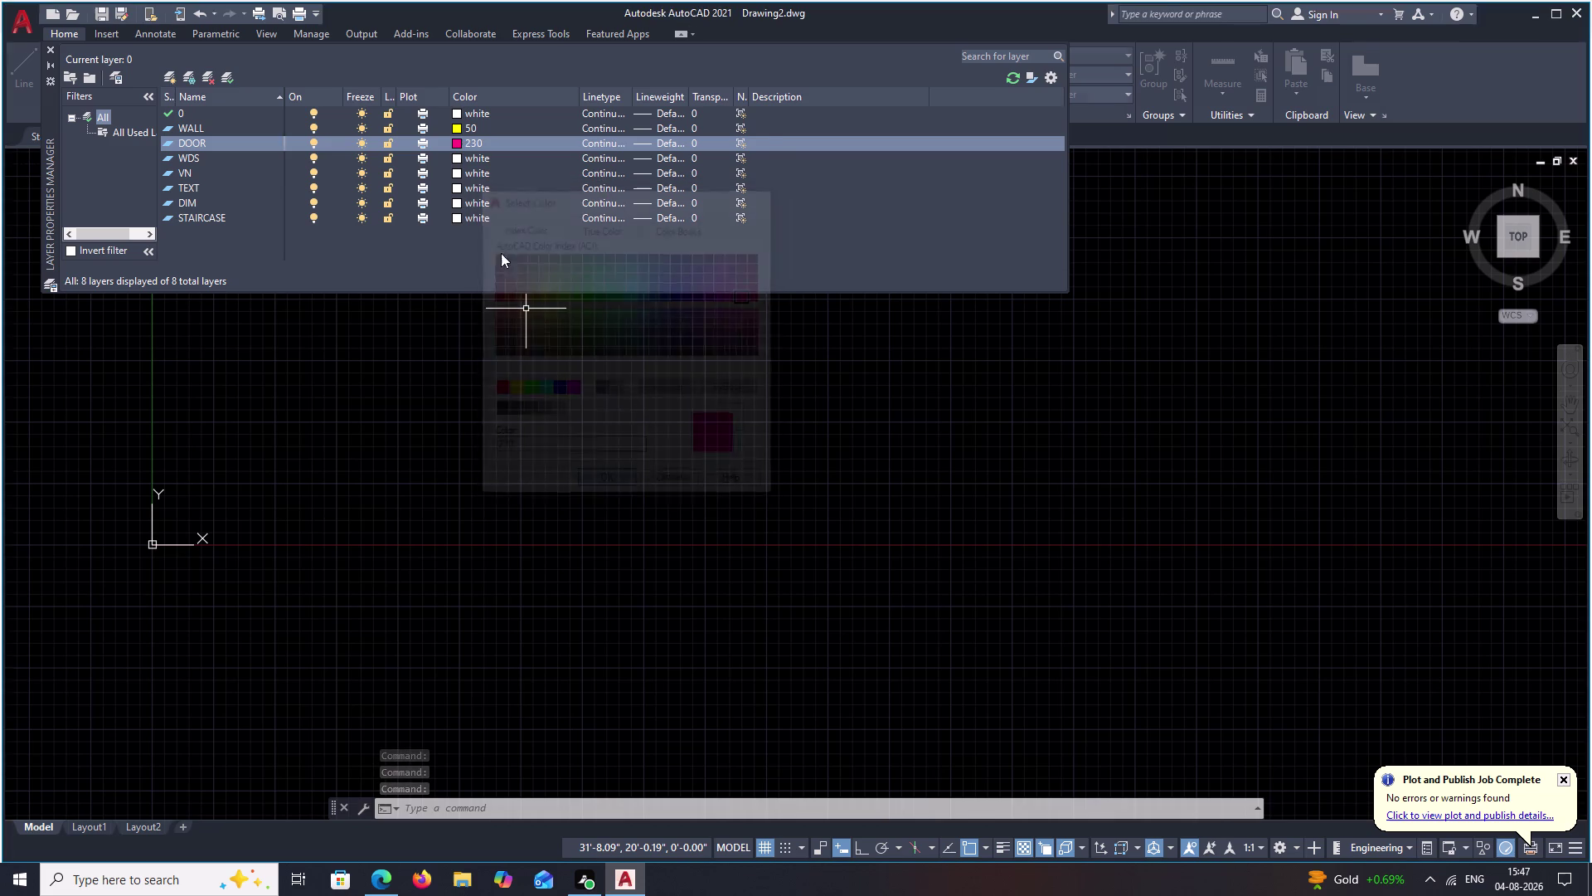
click(457, 158)
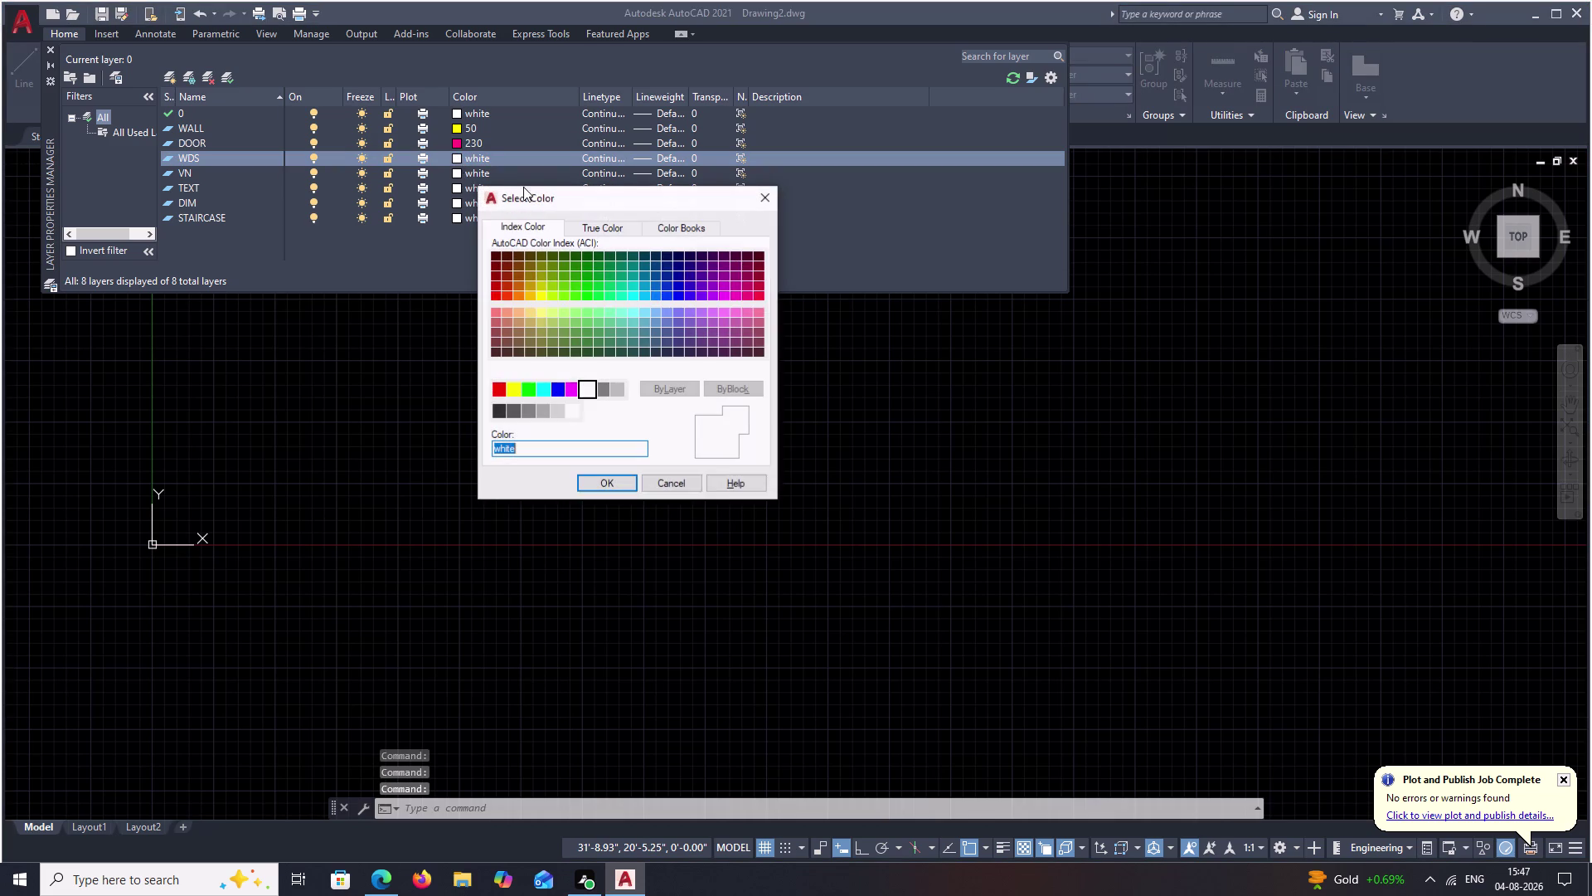
click(701, 288)
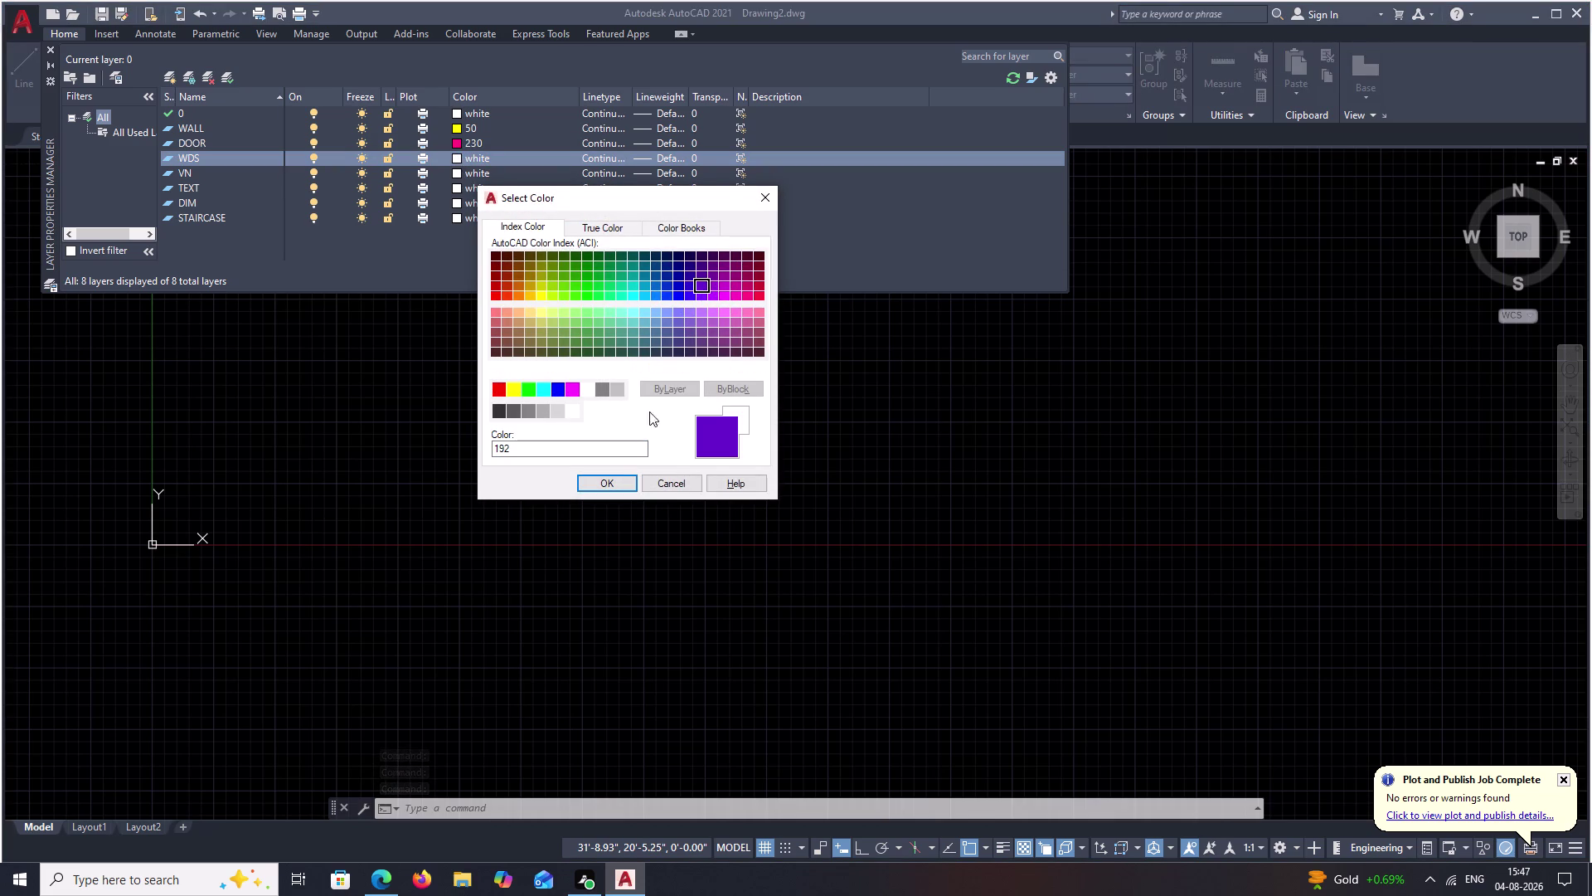
click(615, 481)
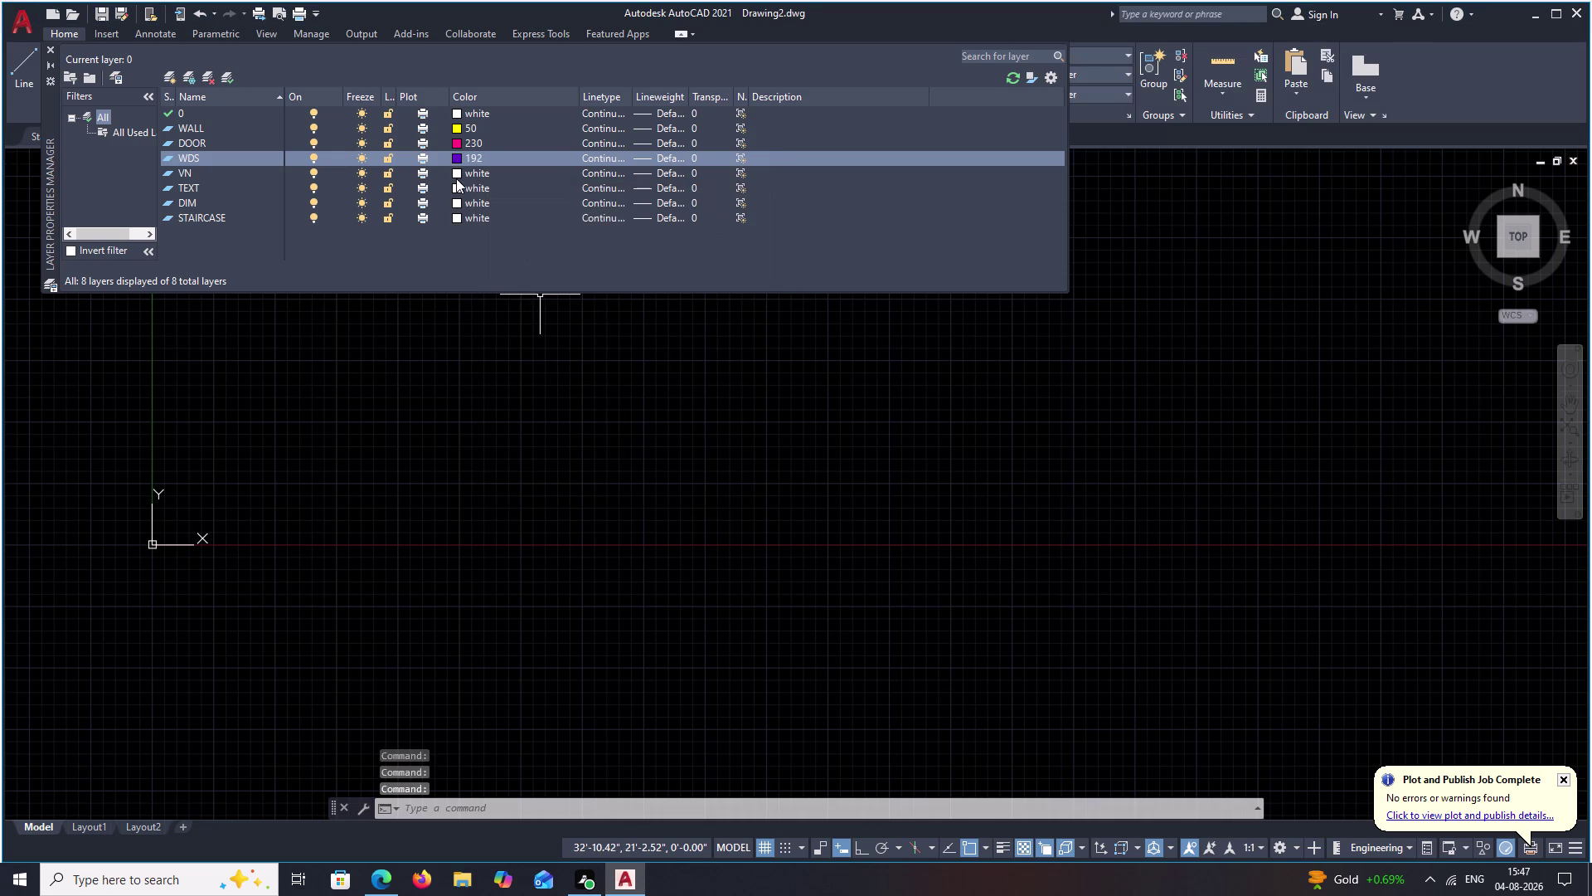
Give VN colour 90, TEXT colour 131 and DIM colour 241.
click(456, 176)
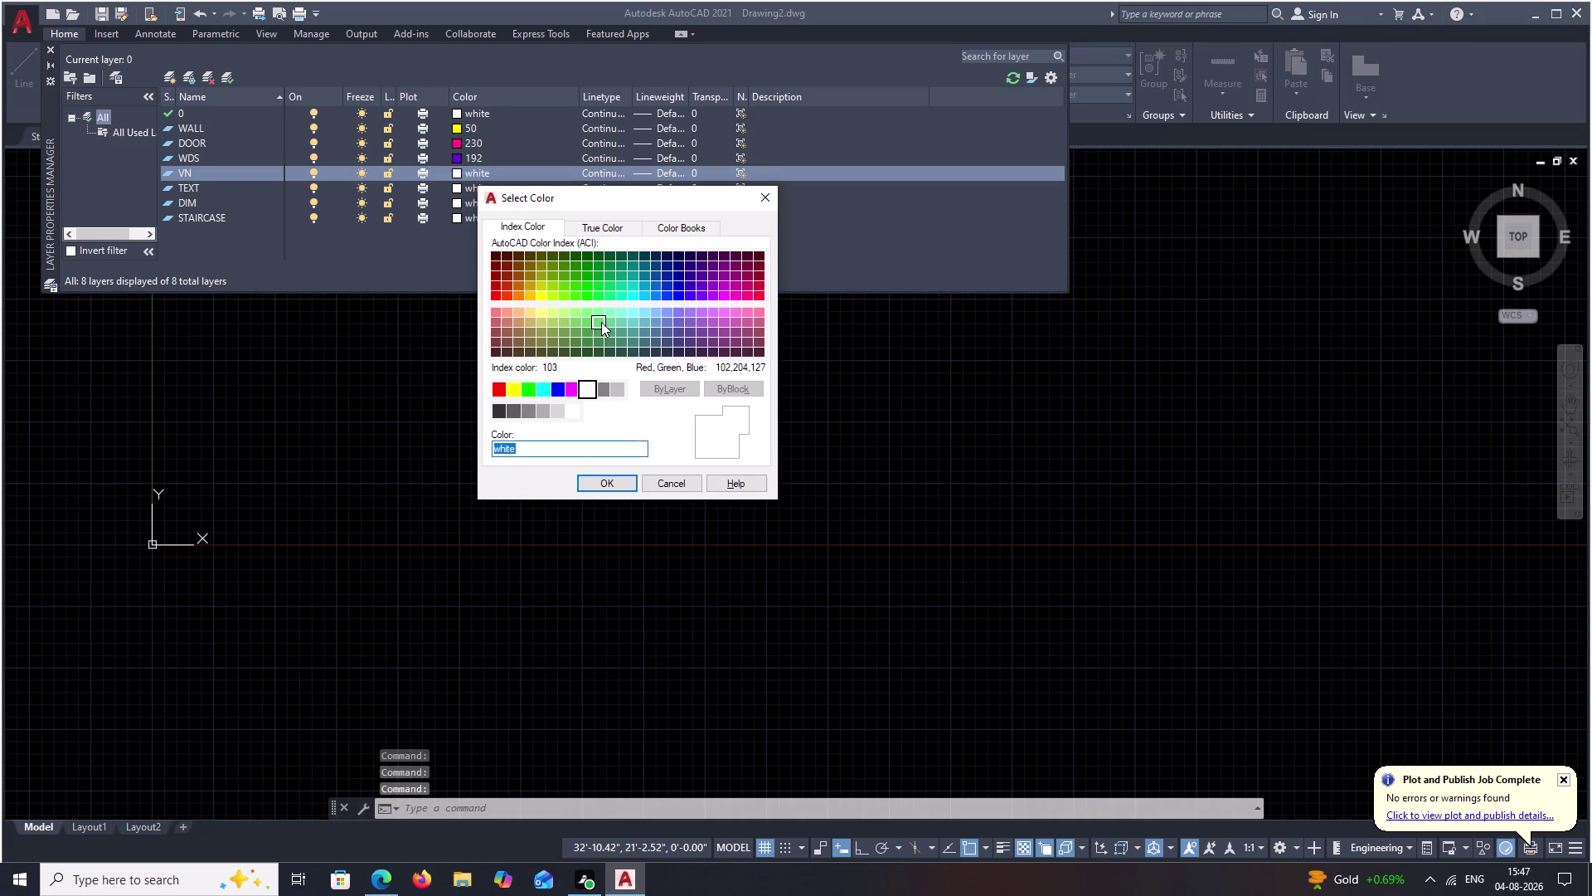
click(589, 299)
click(611, 483)
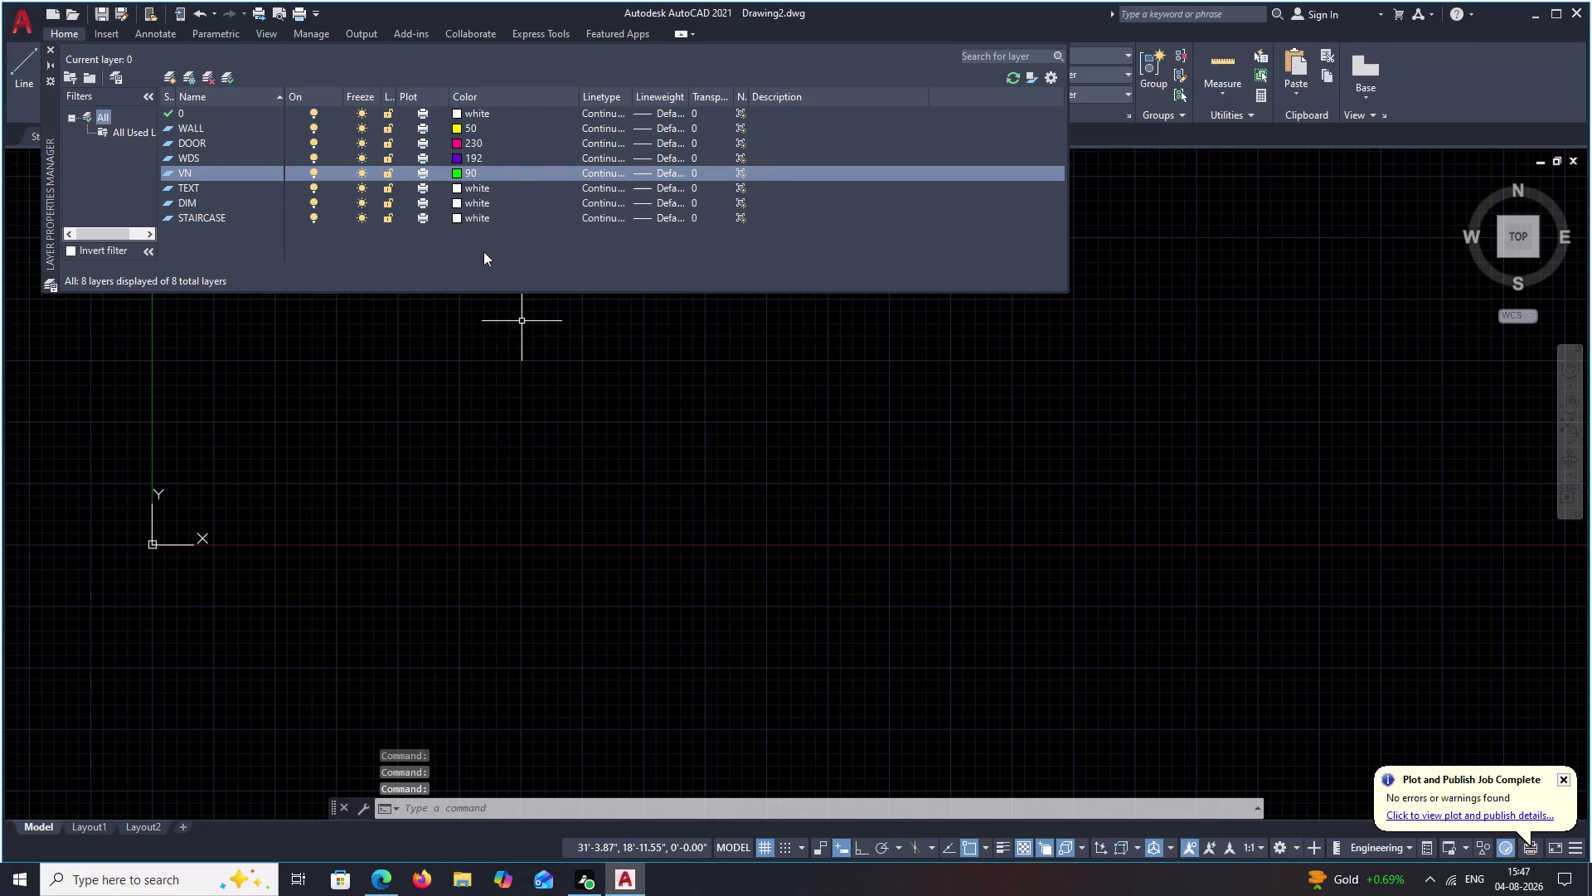
click(455, 188)
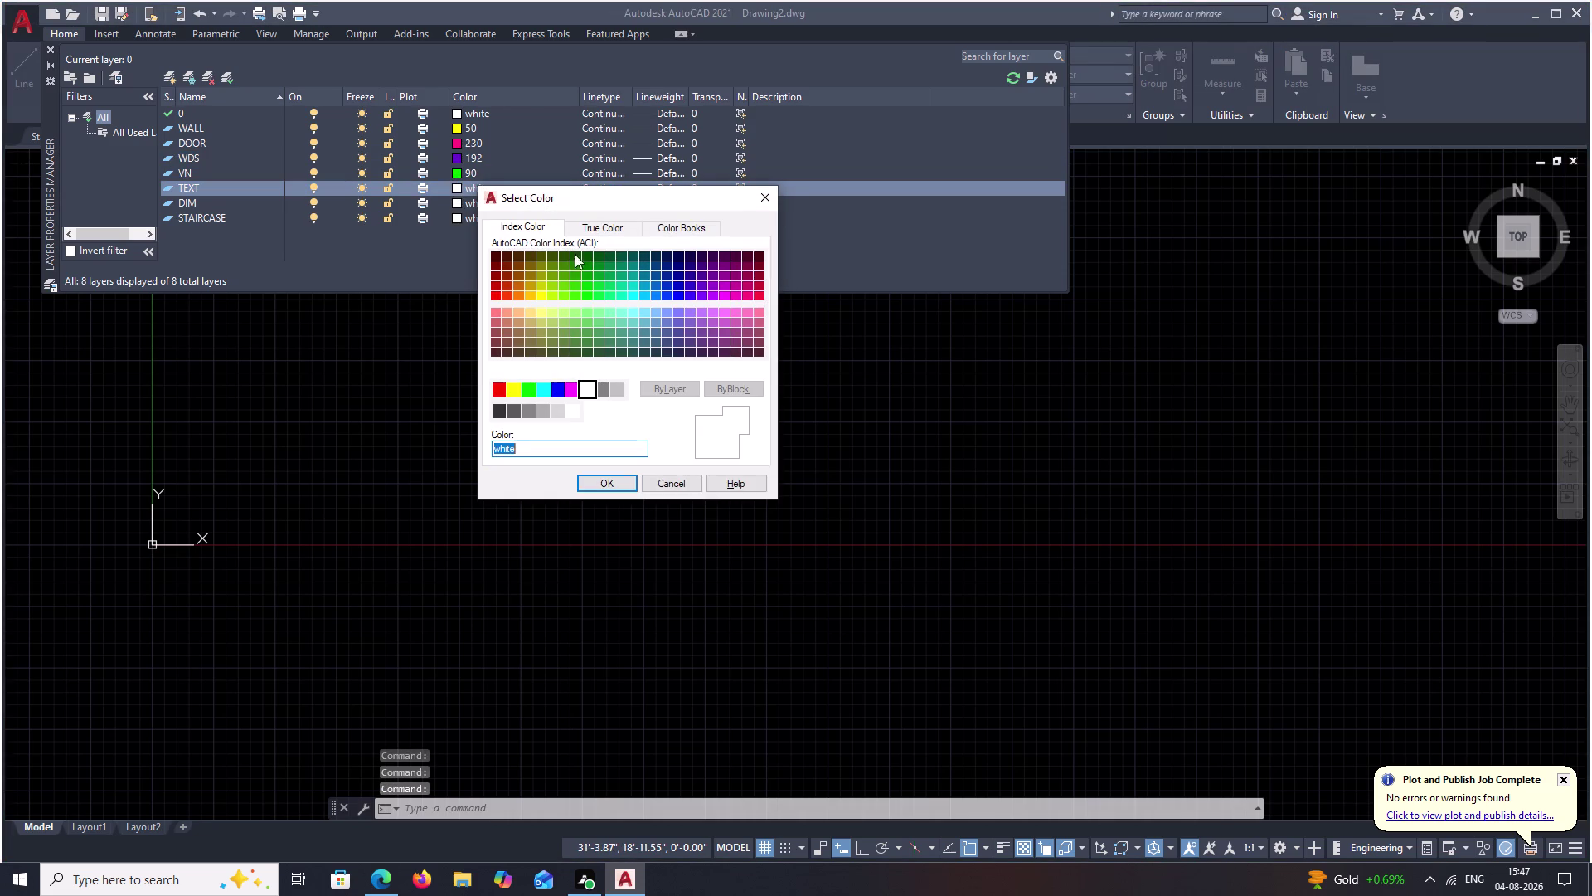
click(634, 314)
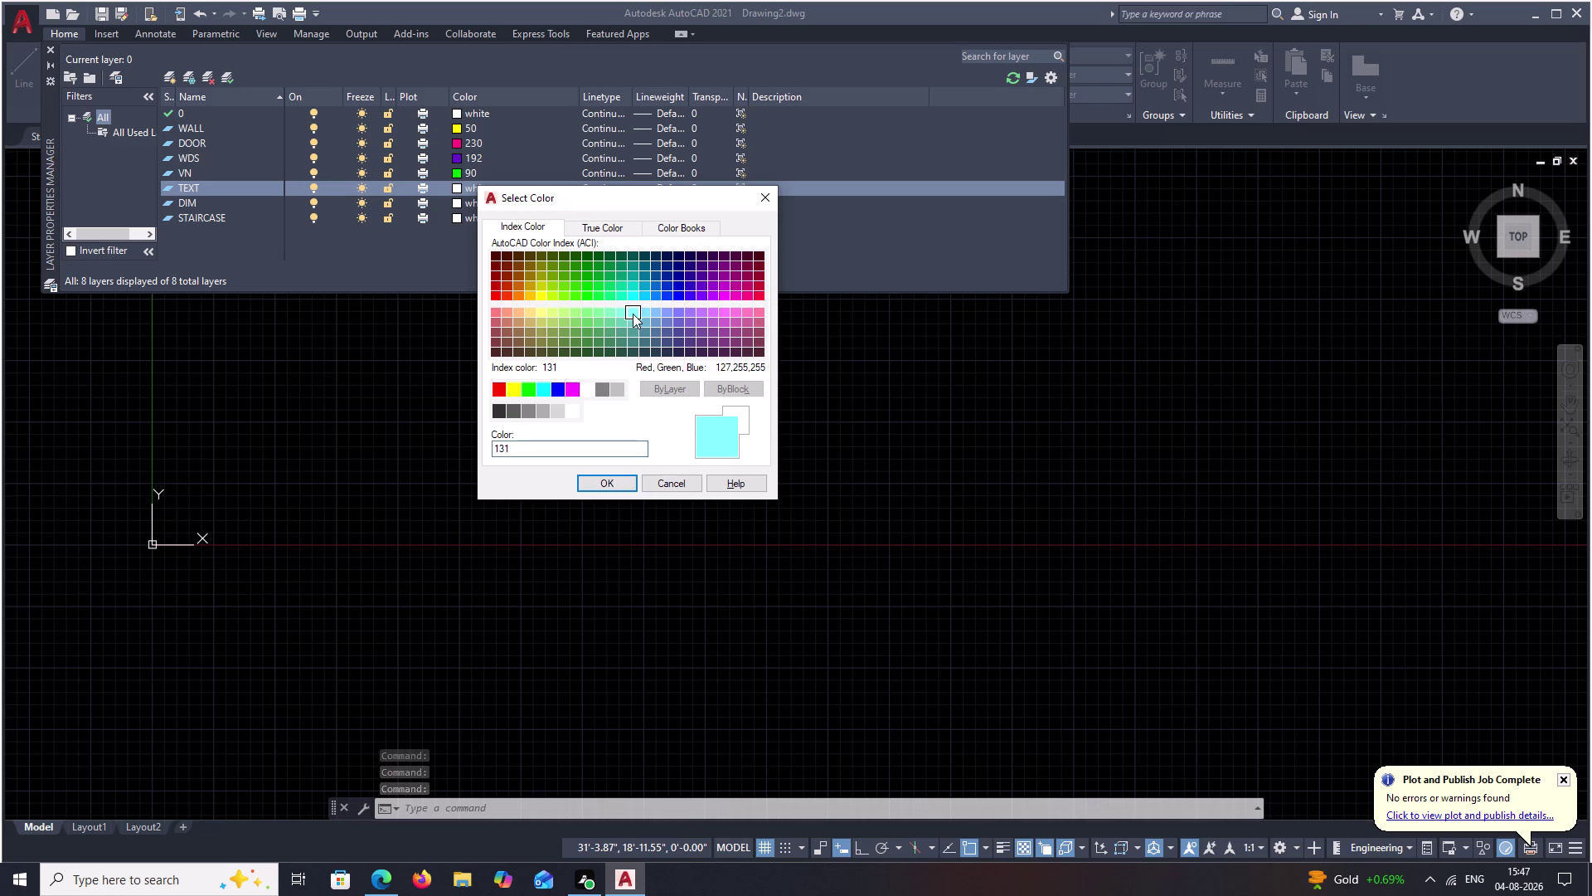
click(610, 484)
click(459, 202)
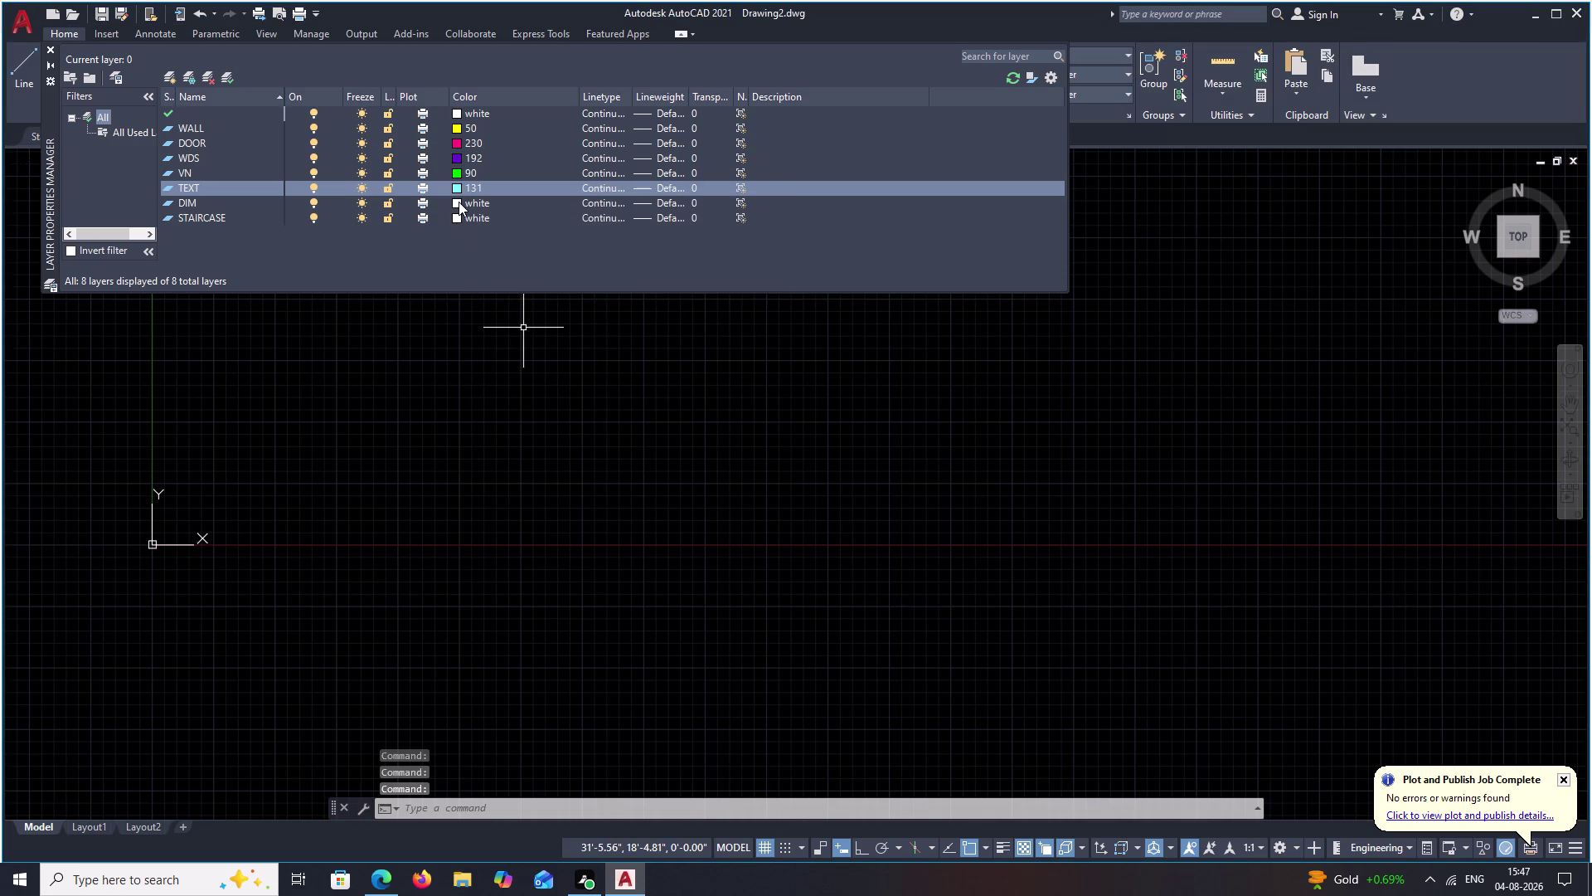
click(763, 315)
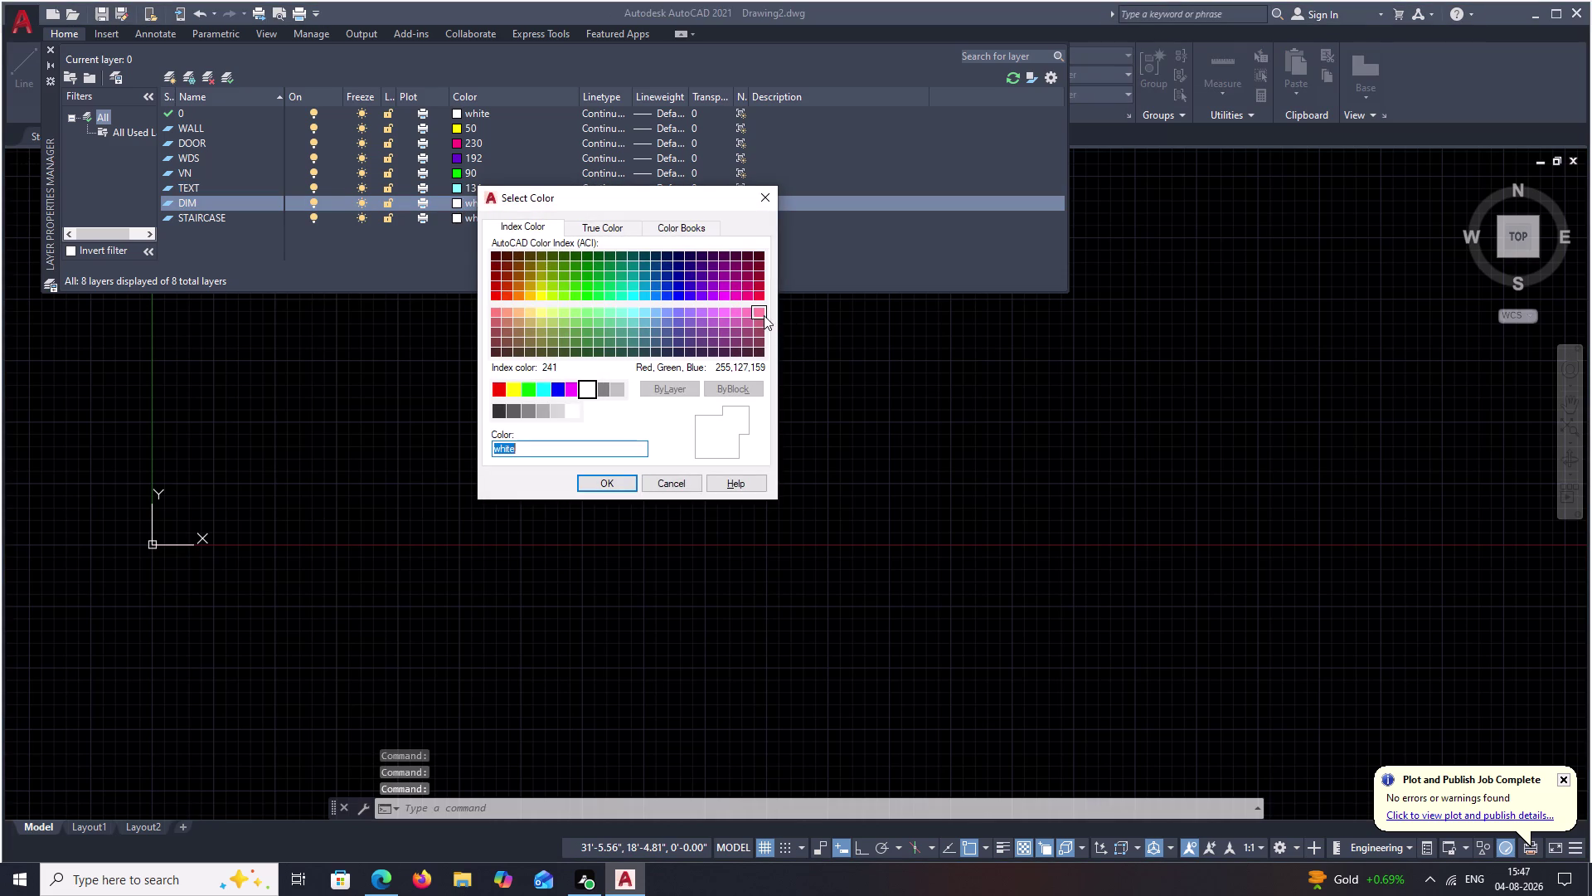
click(623, 479)
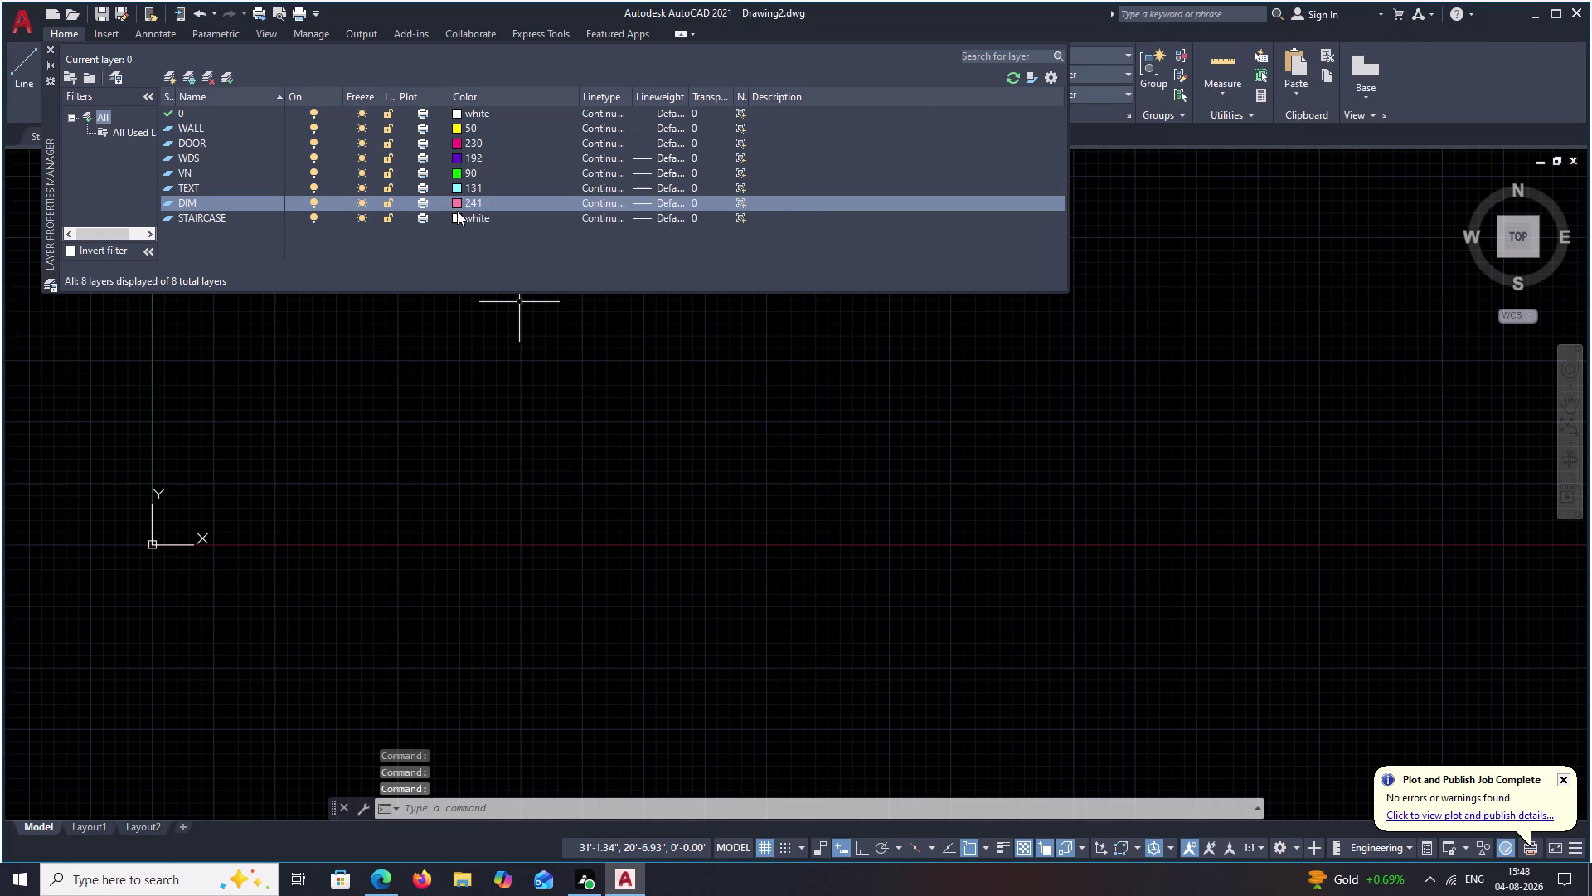
Set STAIRCASE to colour 52, change it to teal 132, and close the manager.
click(455, 216)
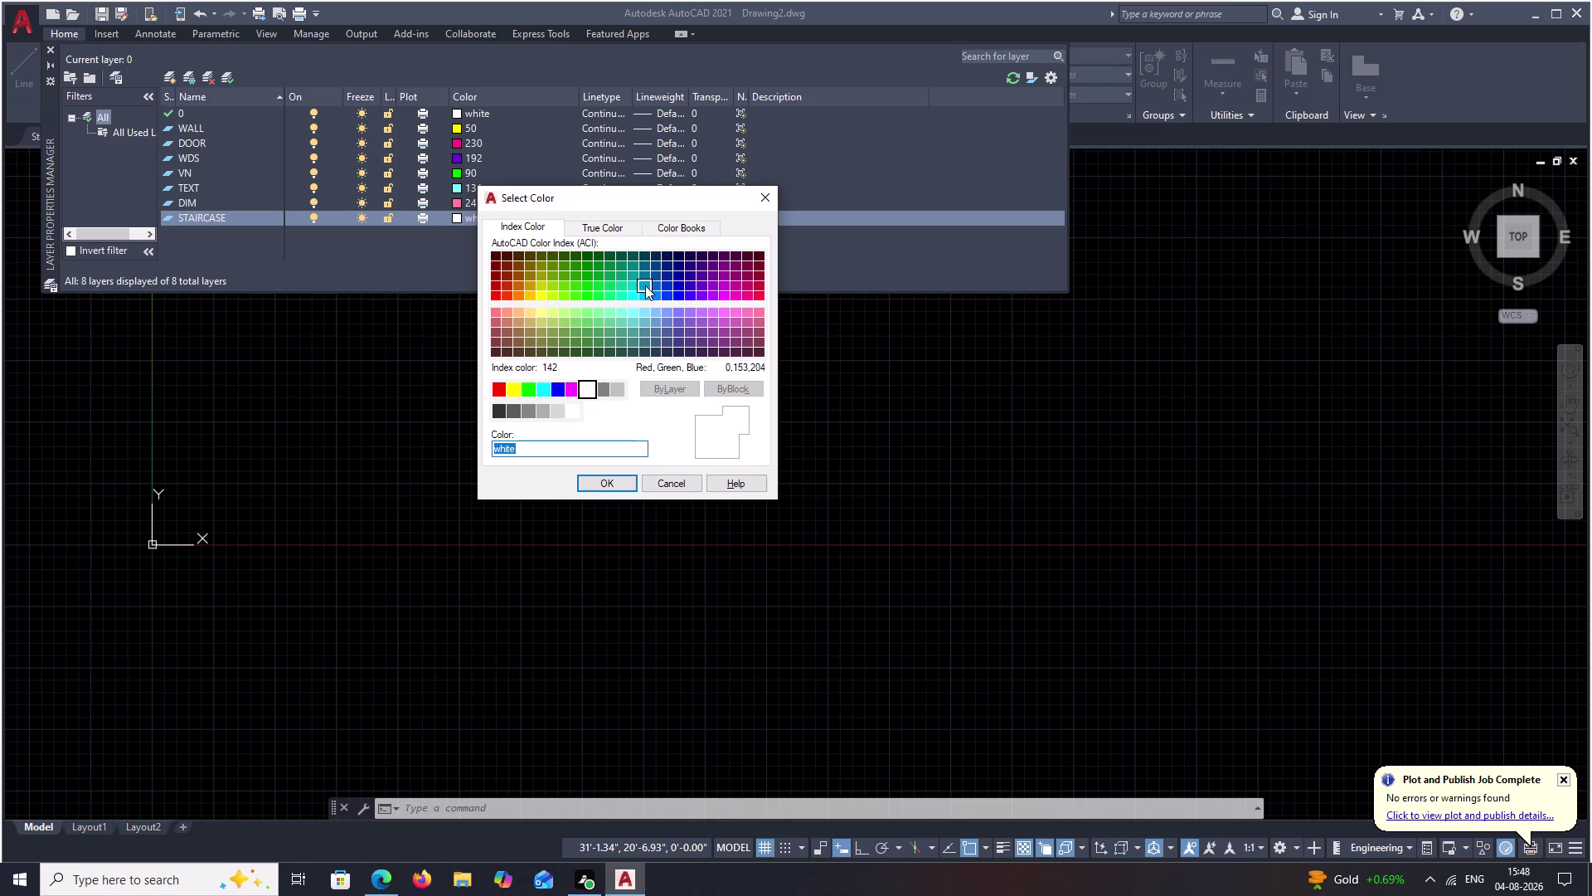
click(540, 288)
click(624, 481)
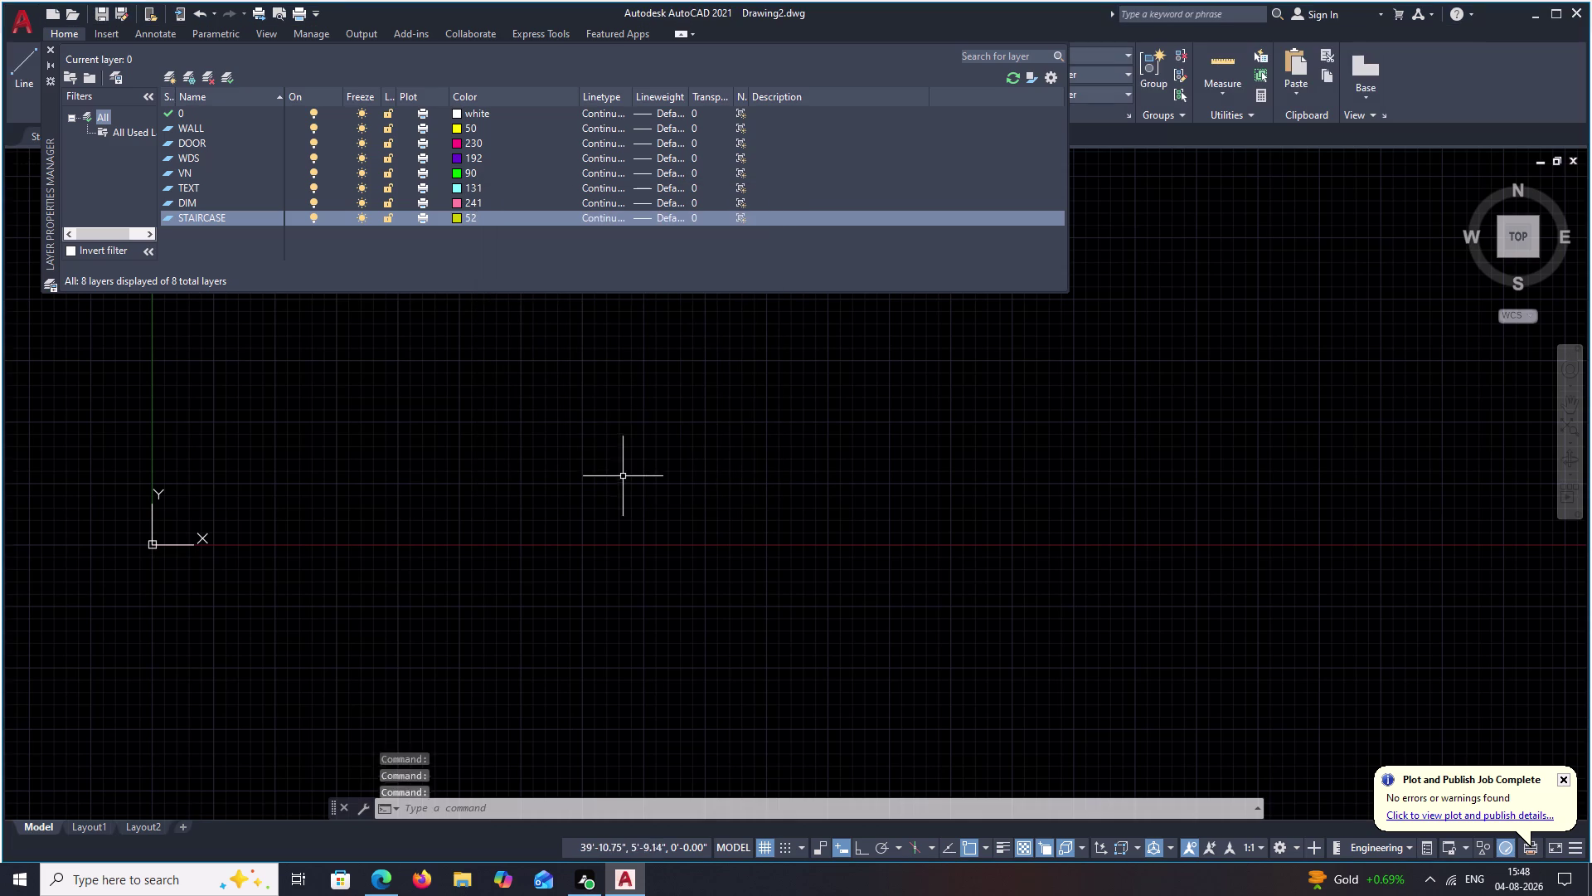
click(457, 214)
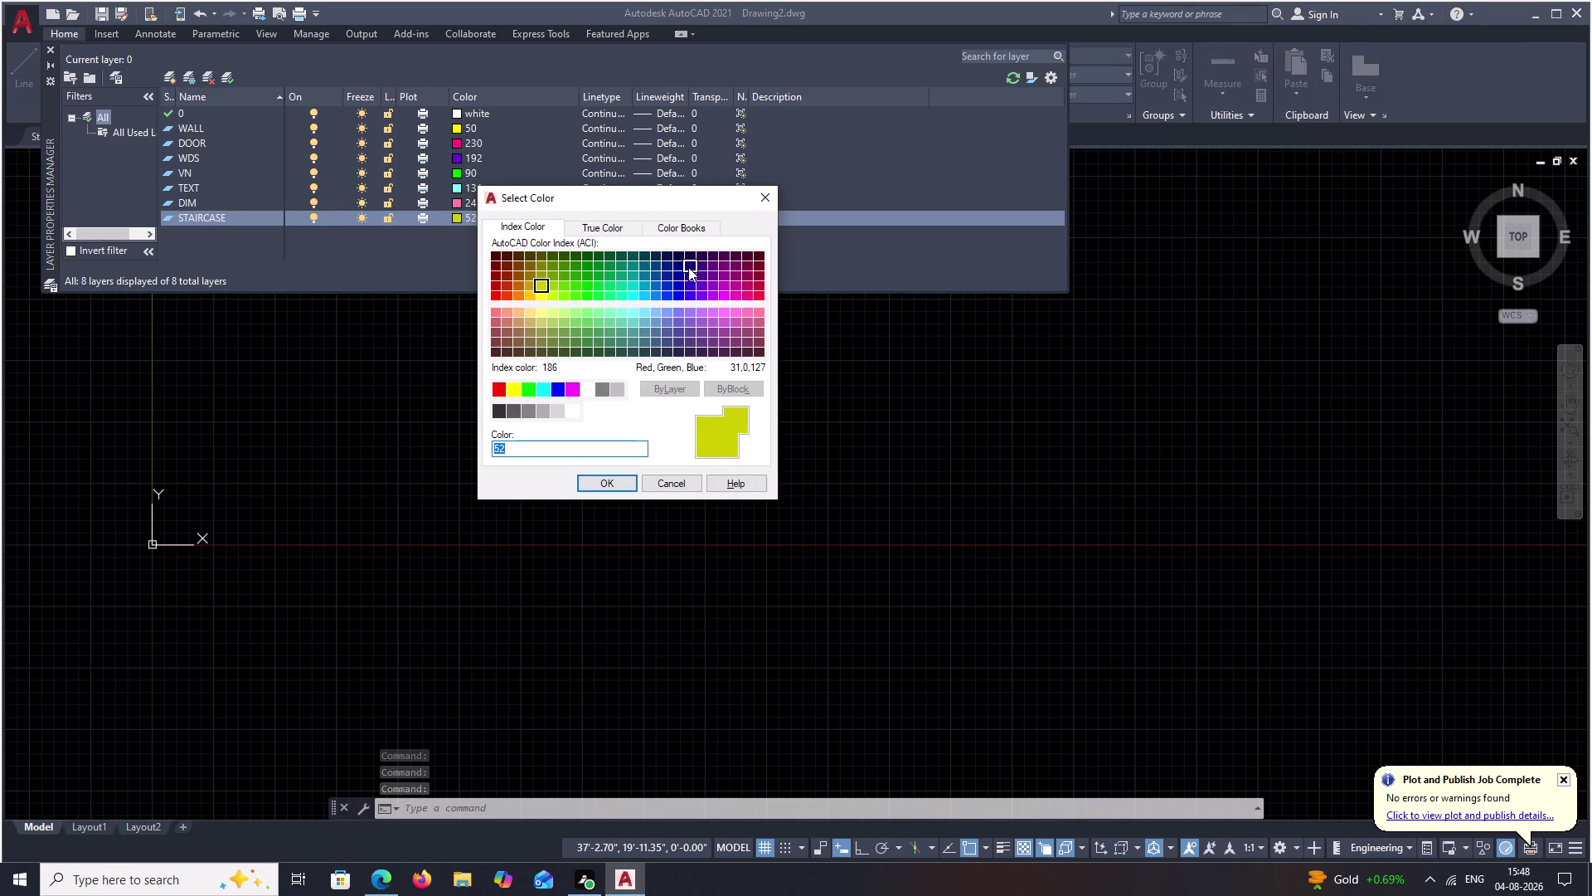
click(688, 267)
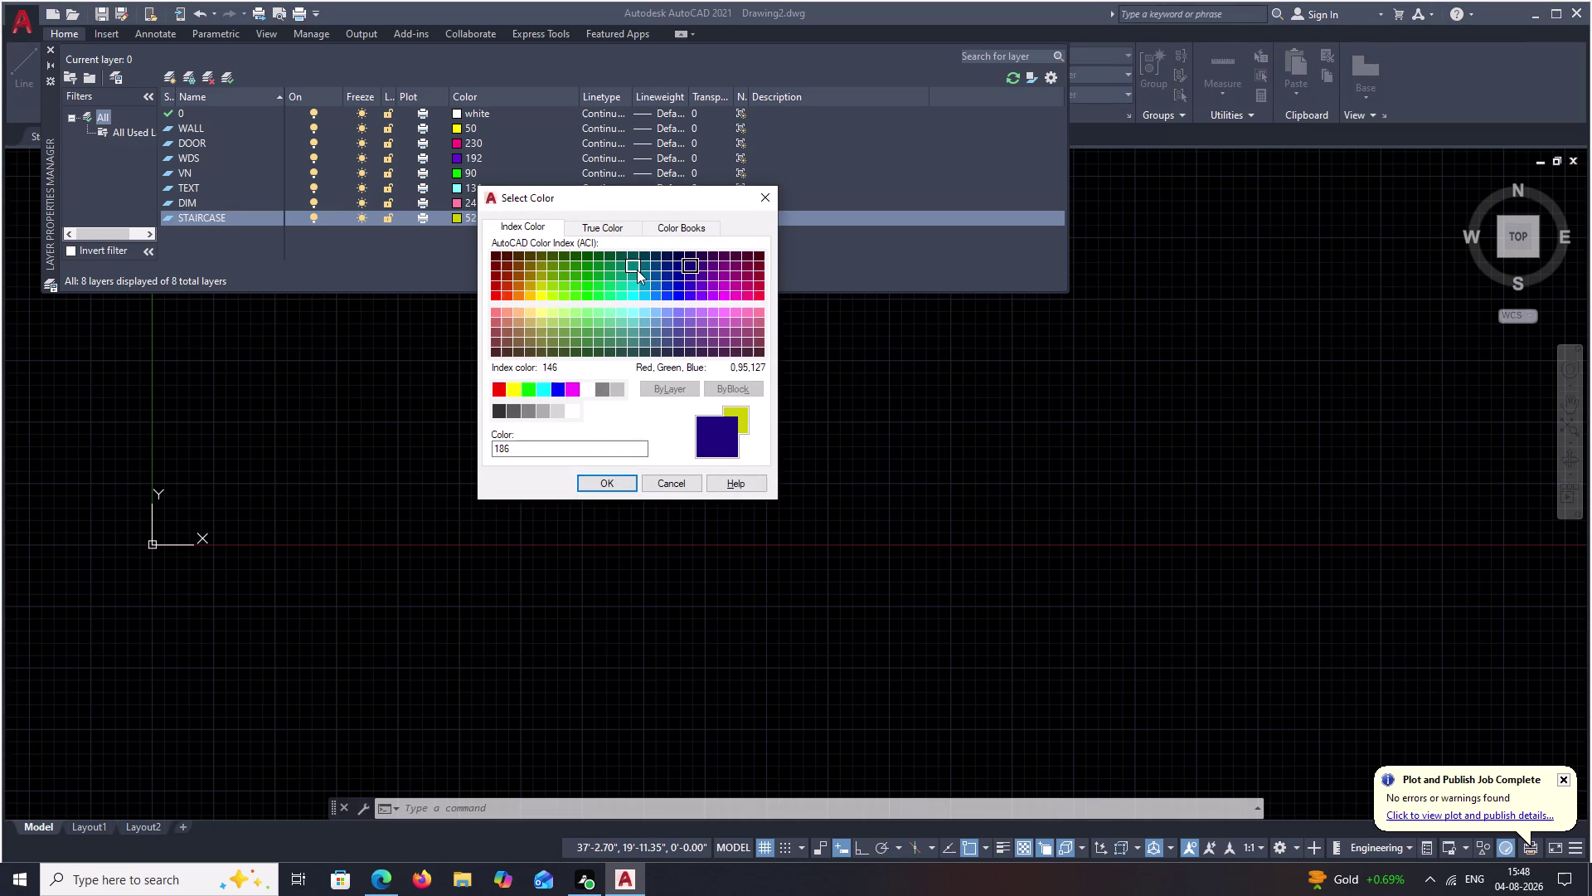
click(630, 284)
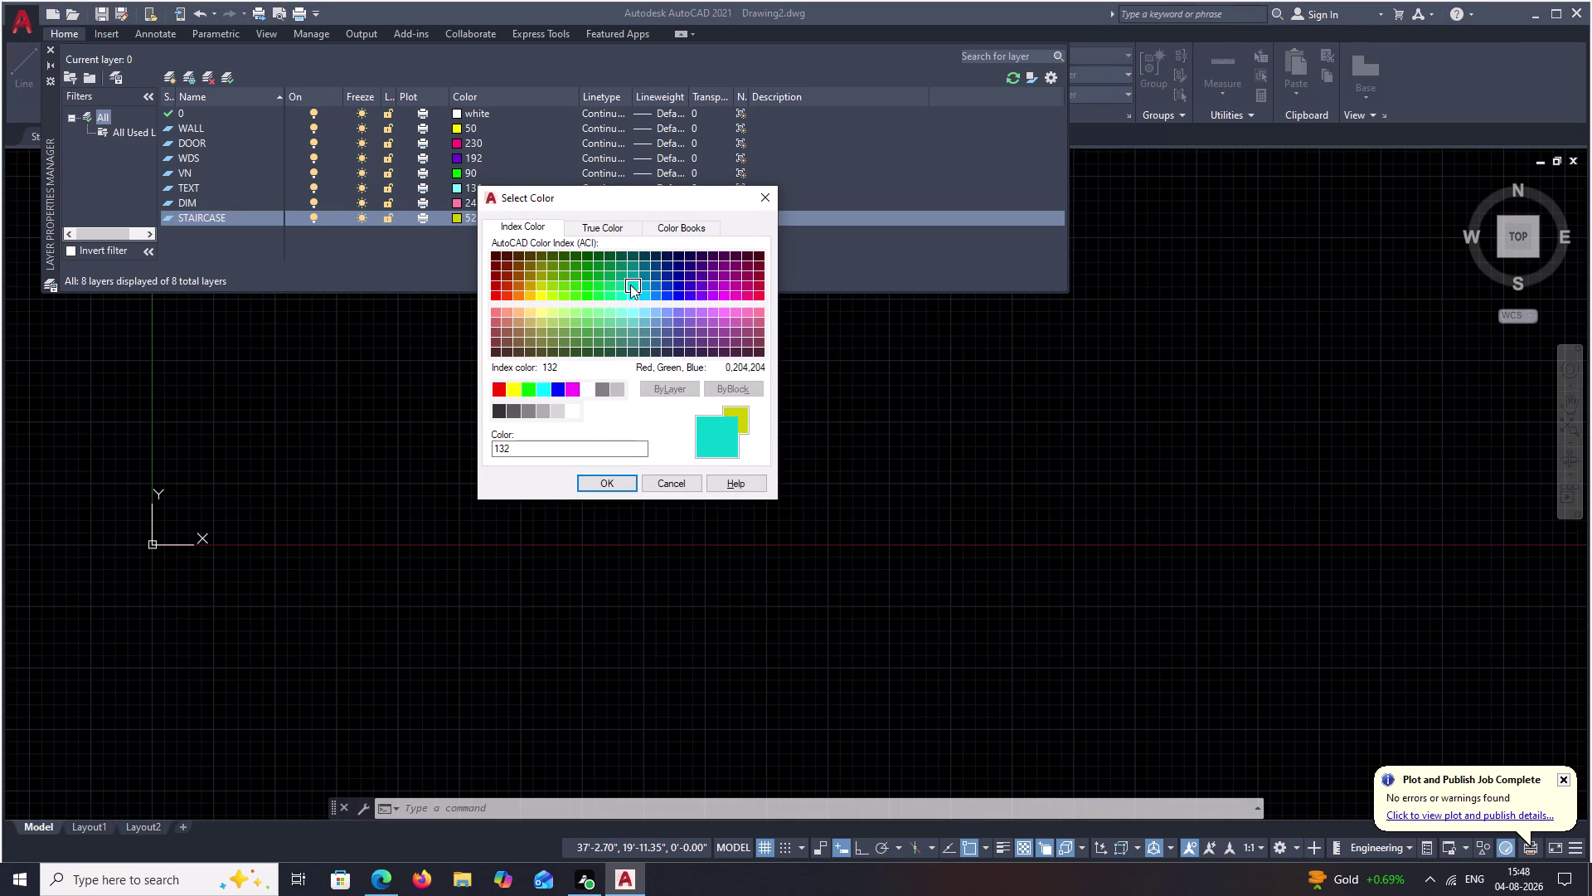
click(608, 476)
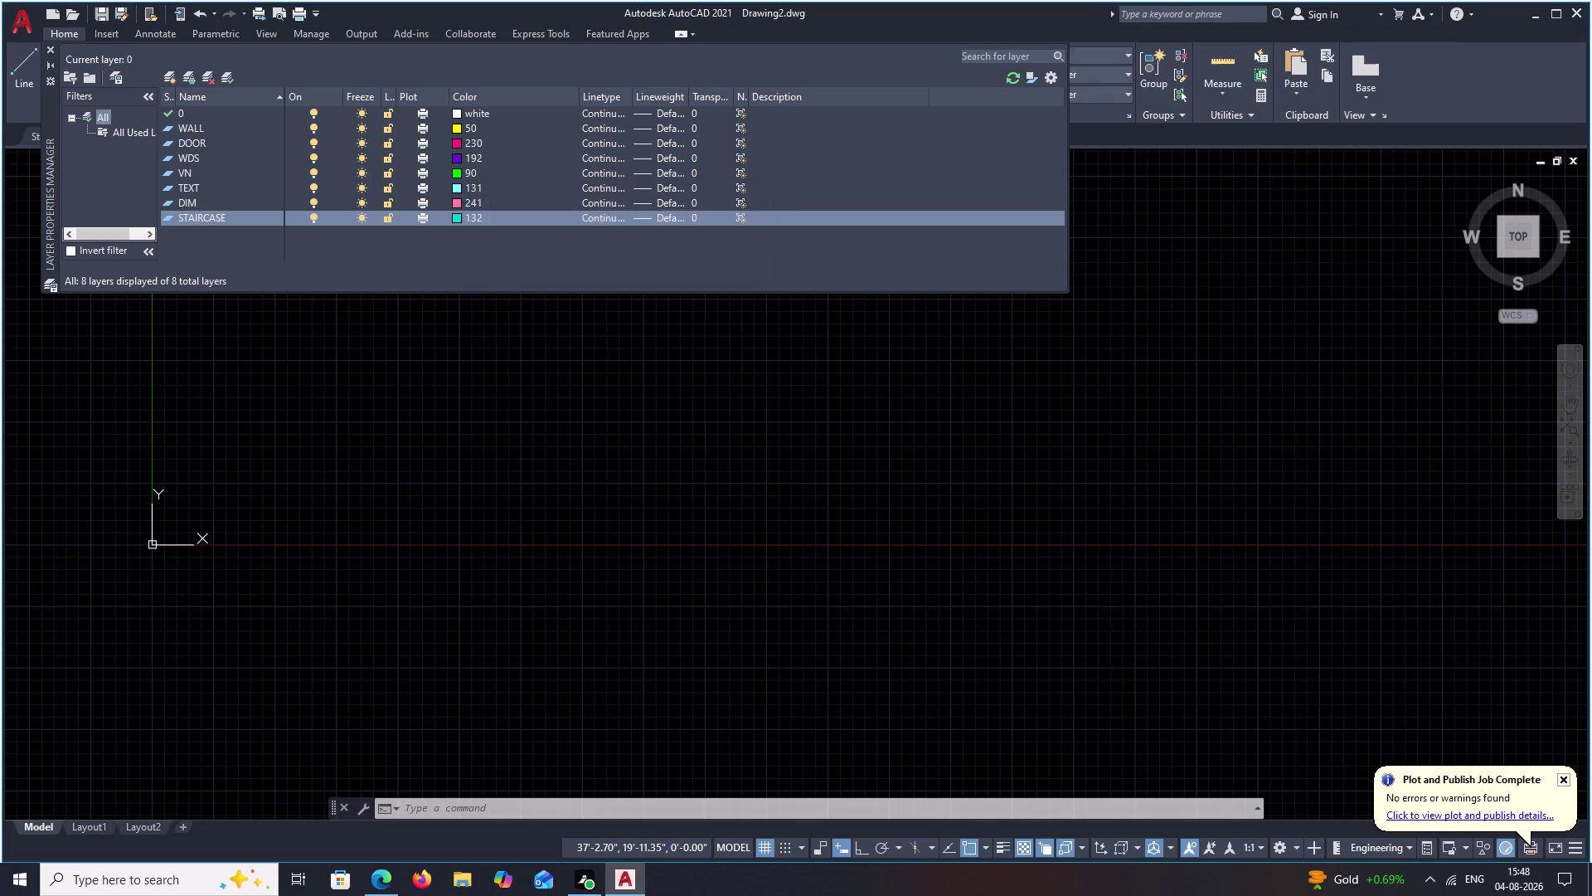
click(52, 46)
Dismiss the layer list and reopen the layer manager with LA.
click(770, 55)
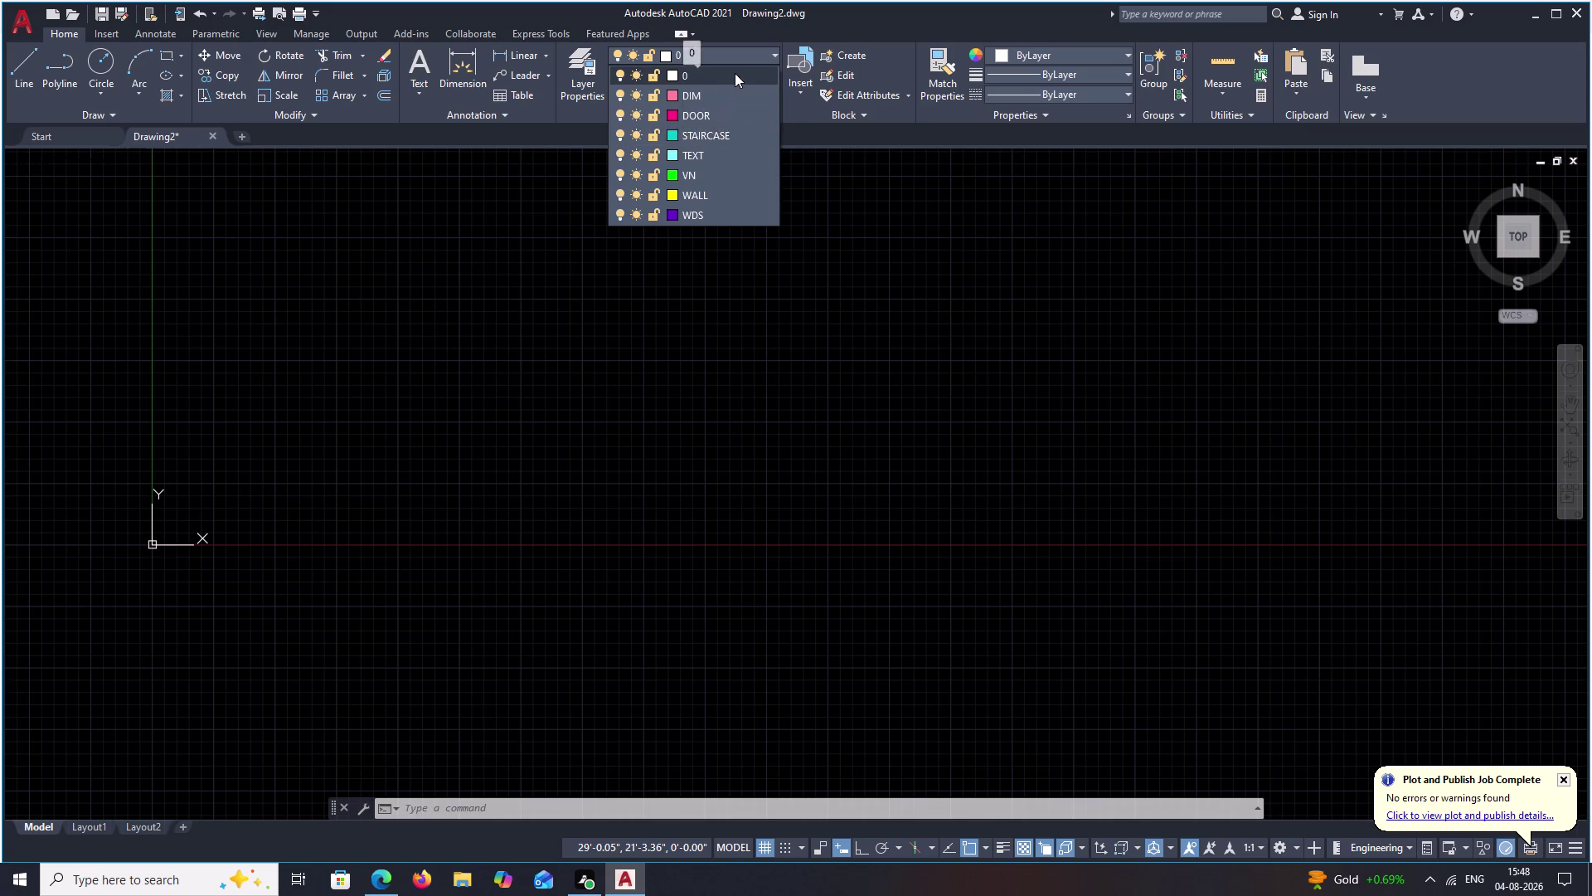
key(Escape)
key(l)
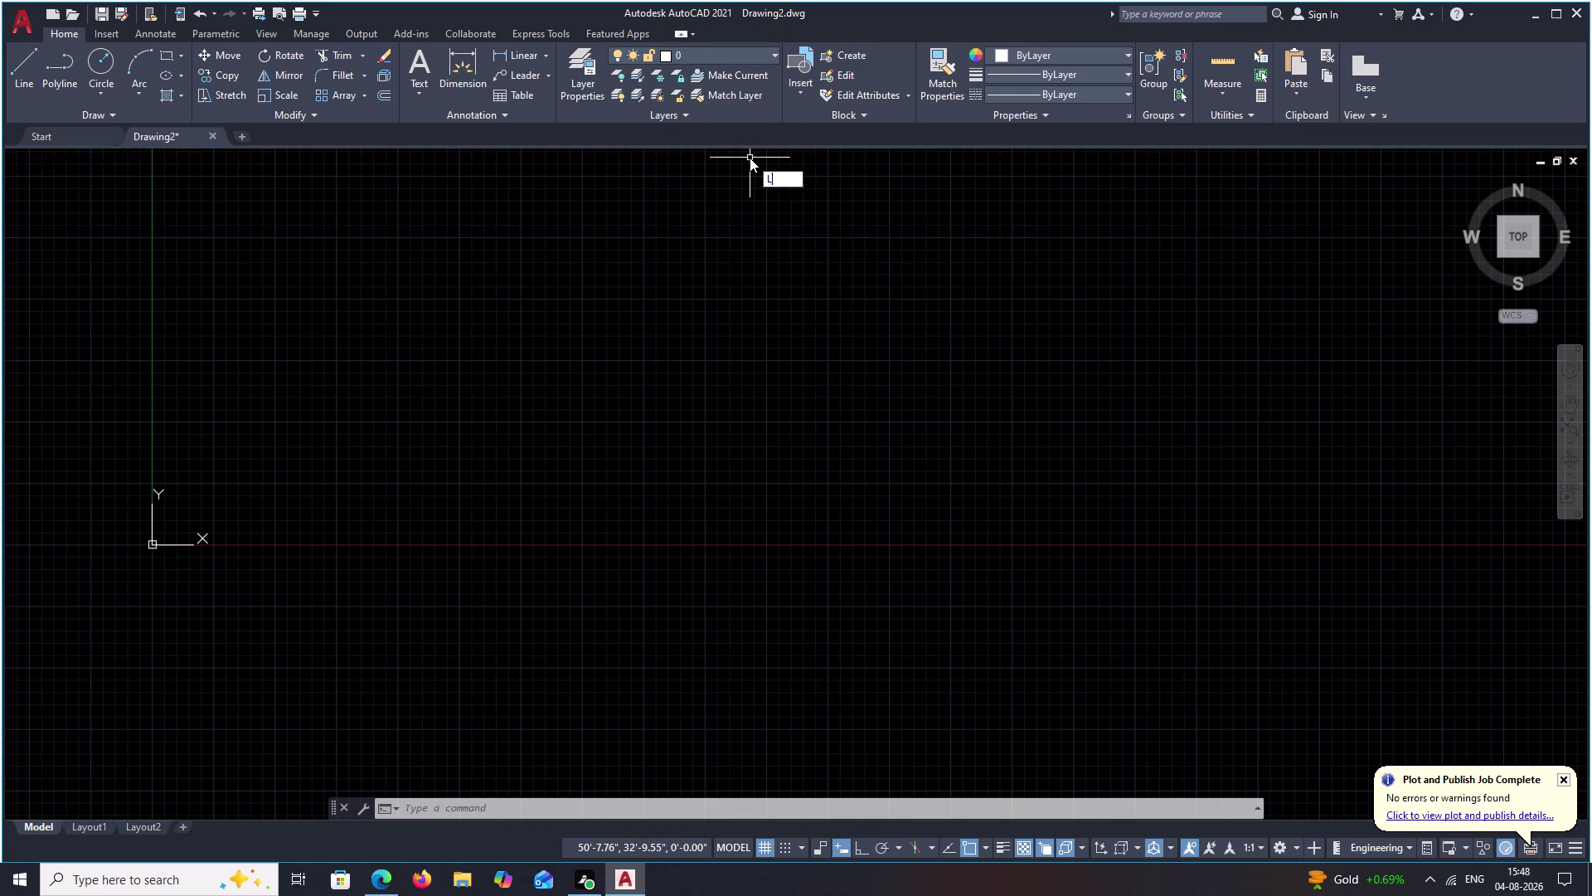
key(a)
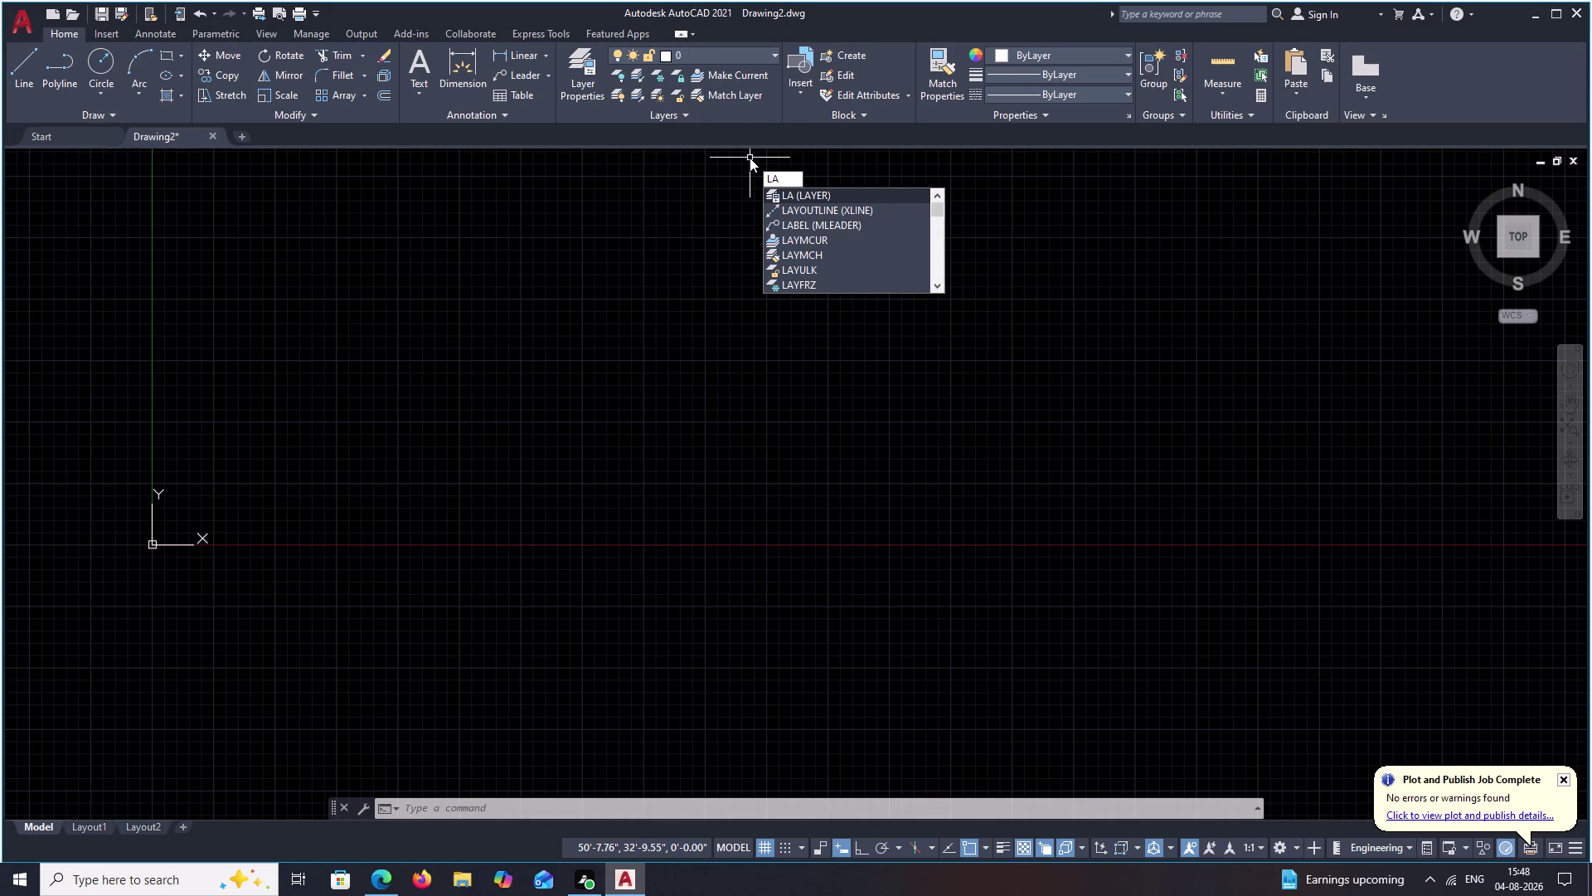
key(space)
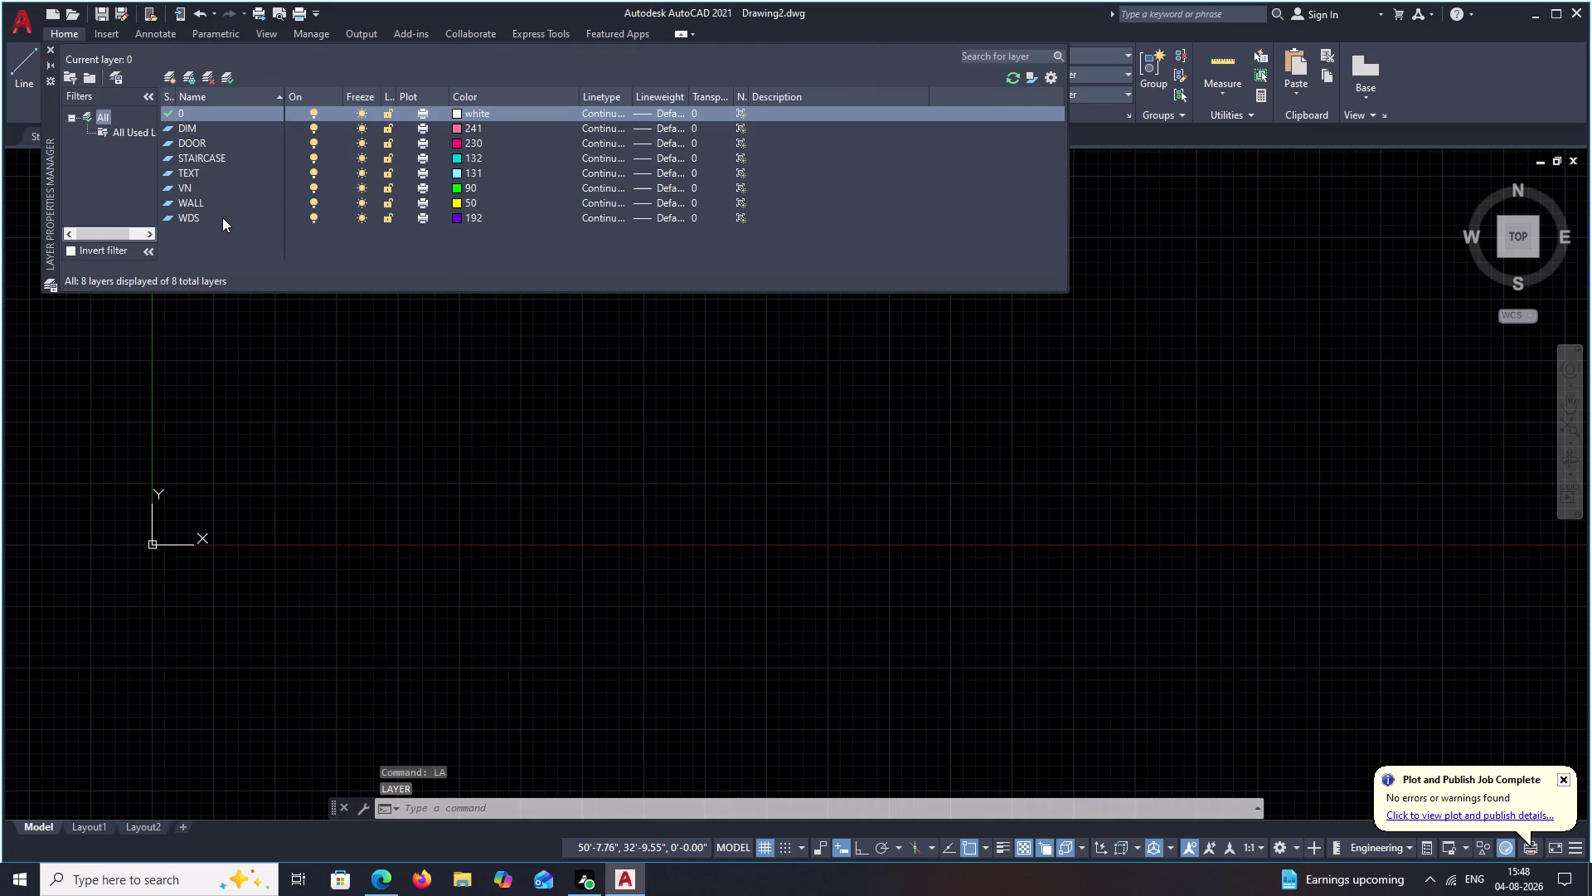
Create a new layer named COMPOUND WALL.
click(170, 75)
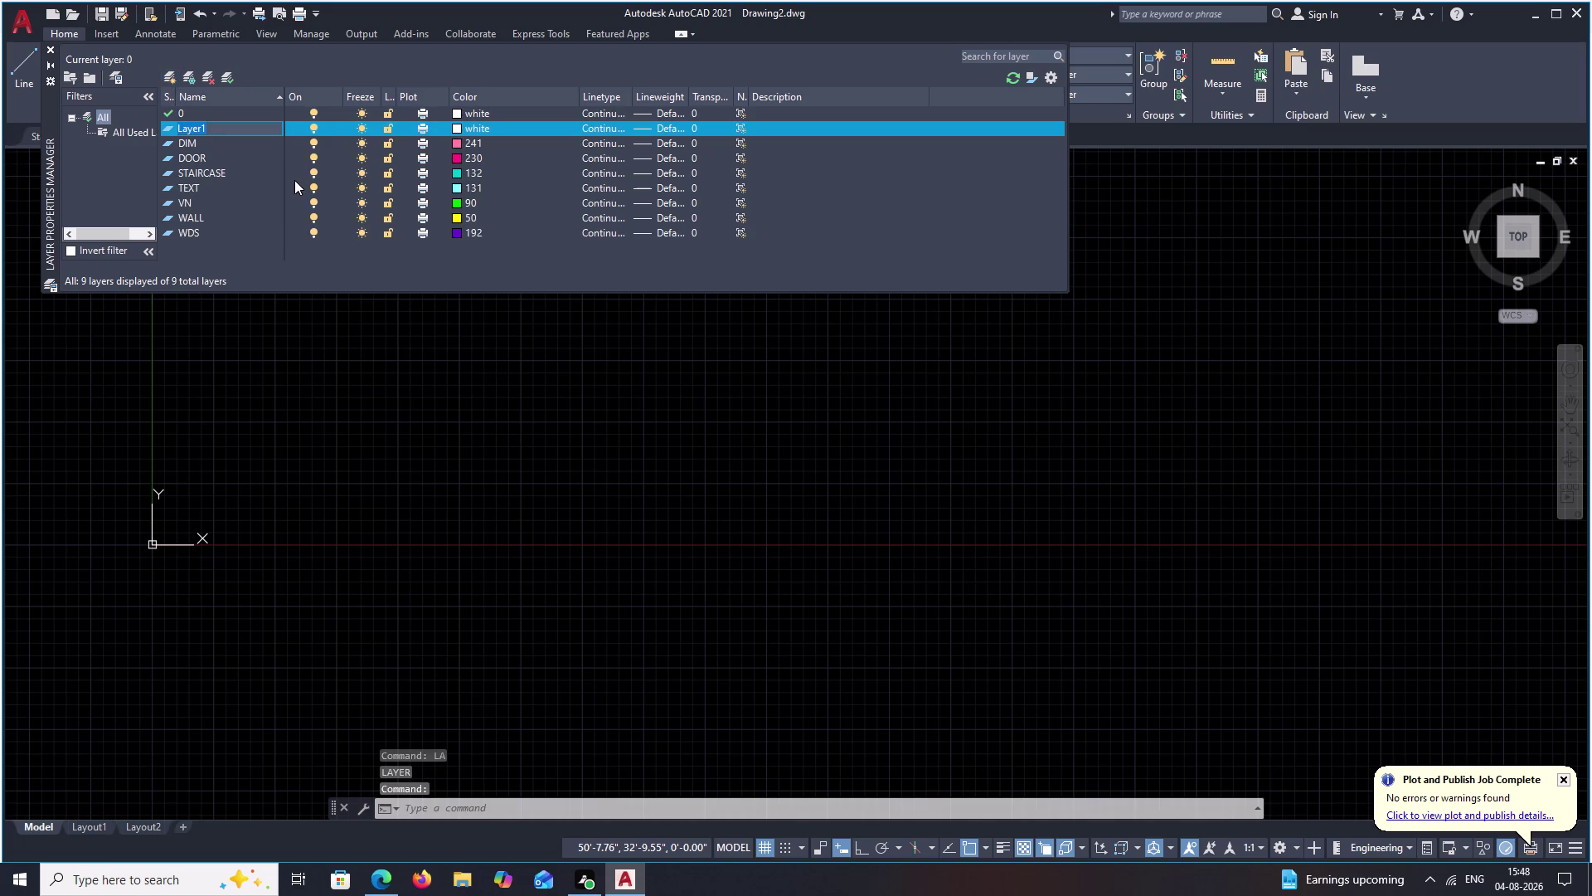
key(BackSpace)
key(c)
text(ON)
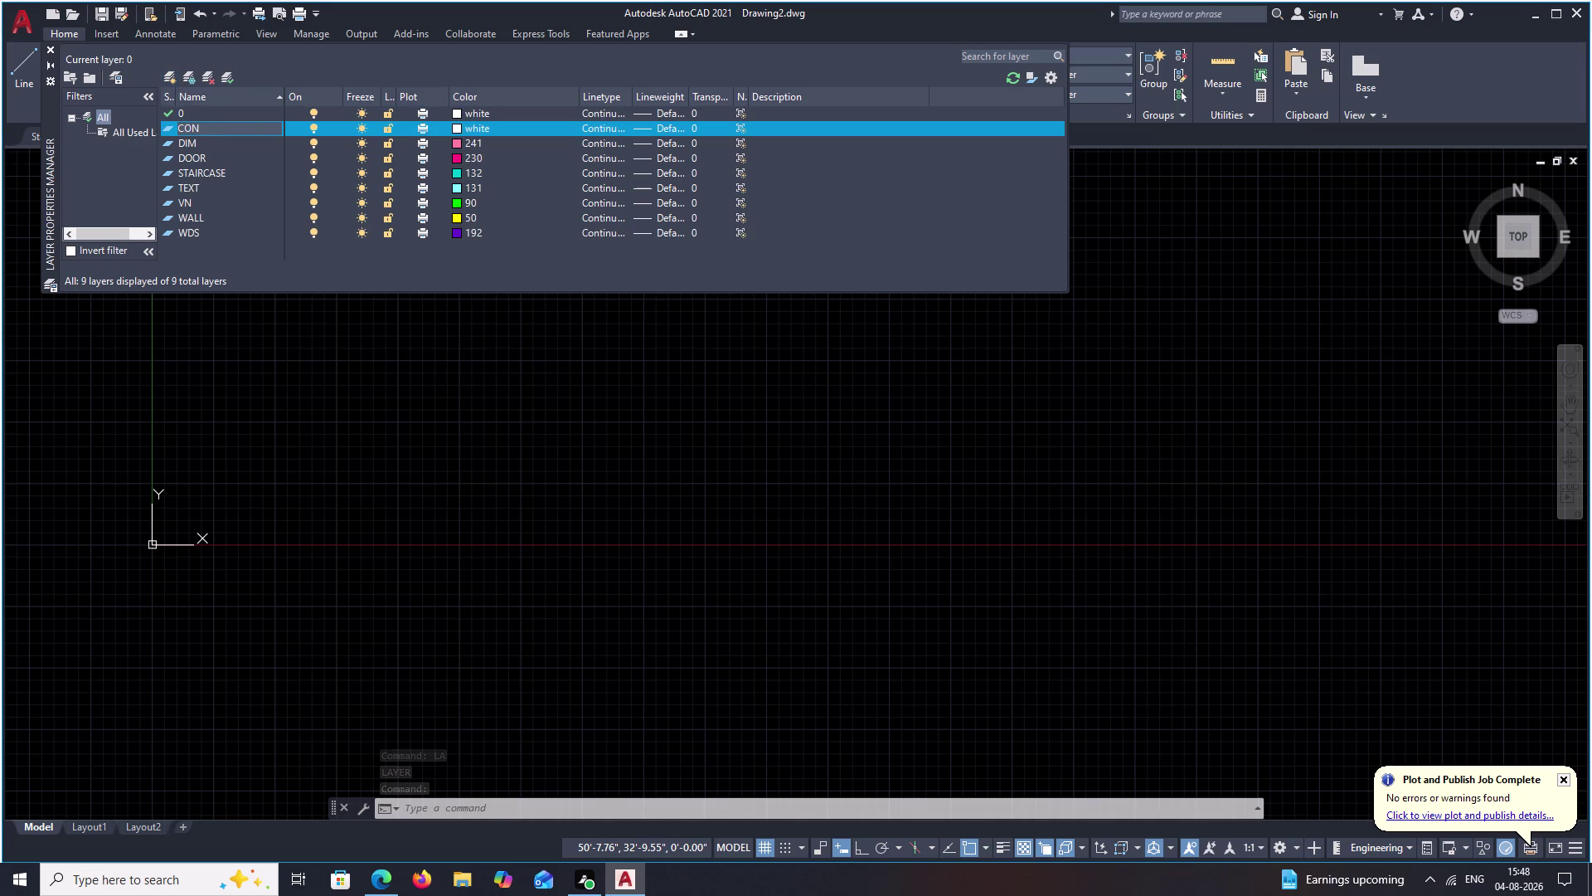
key(space)
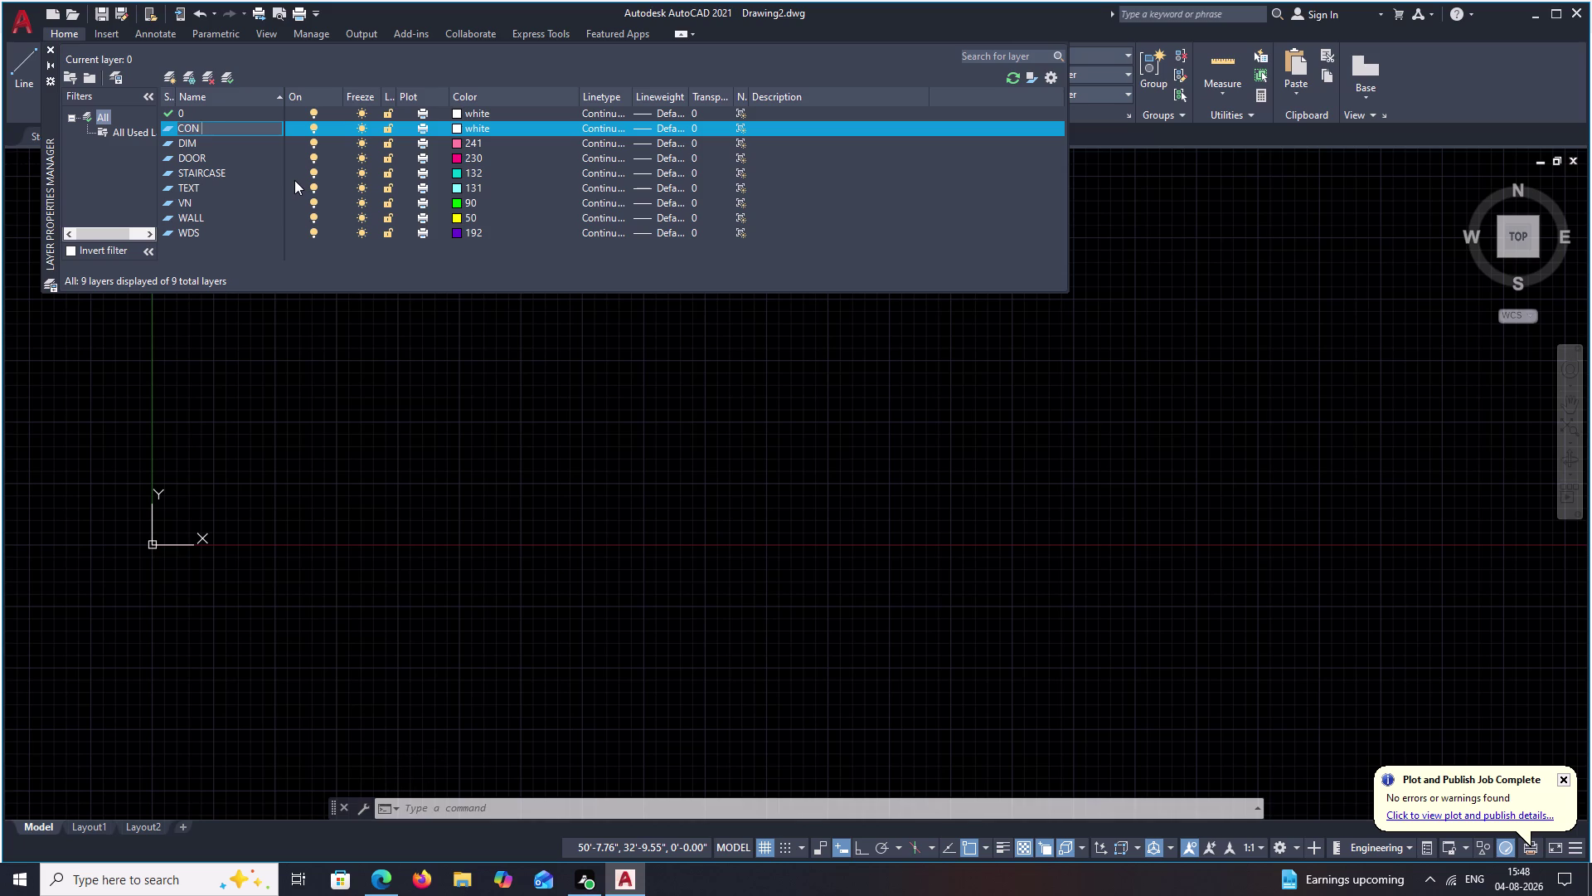
key(BackSpace)
key(BackSpace)
text(MPOU)
text(ND)
key(space)
text(WAL)
text(L)
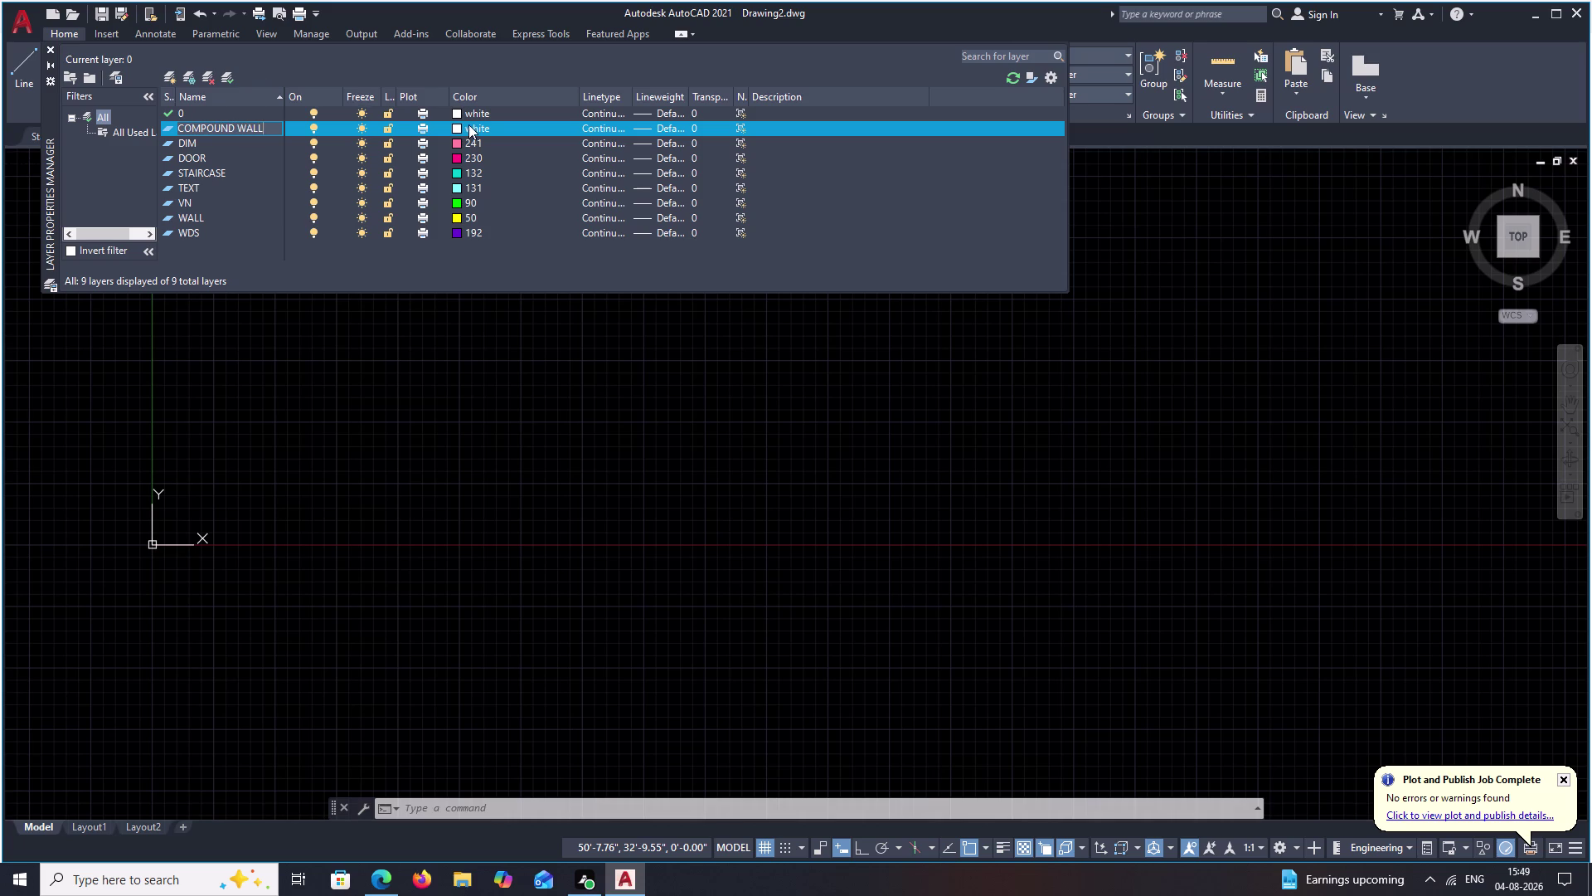
Keep COMPOUND WALL's colour white and close the layer manager.
click(459, 129)
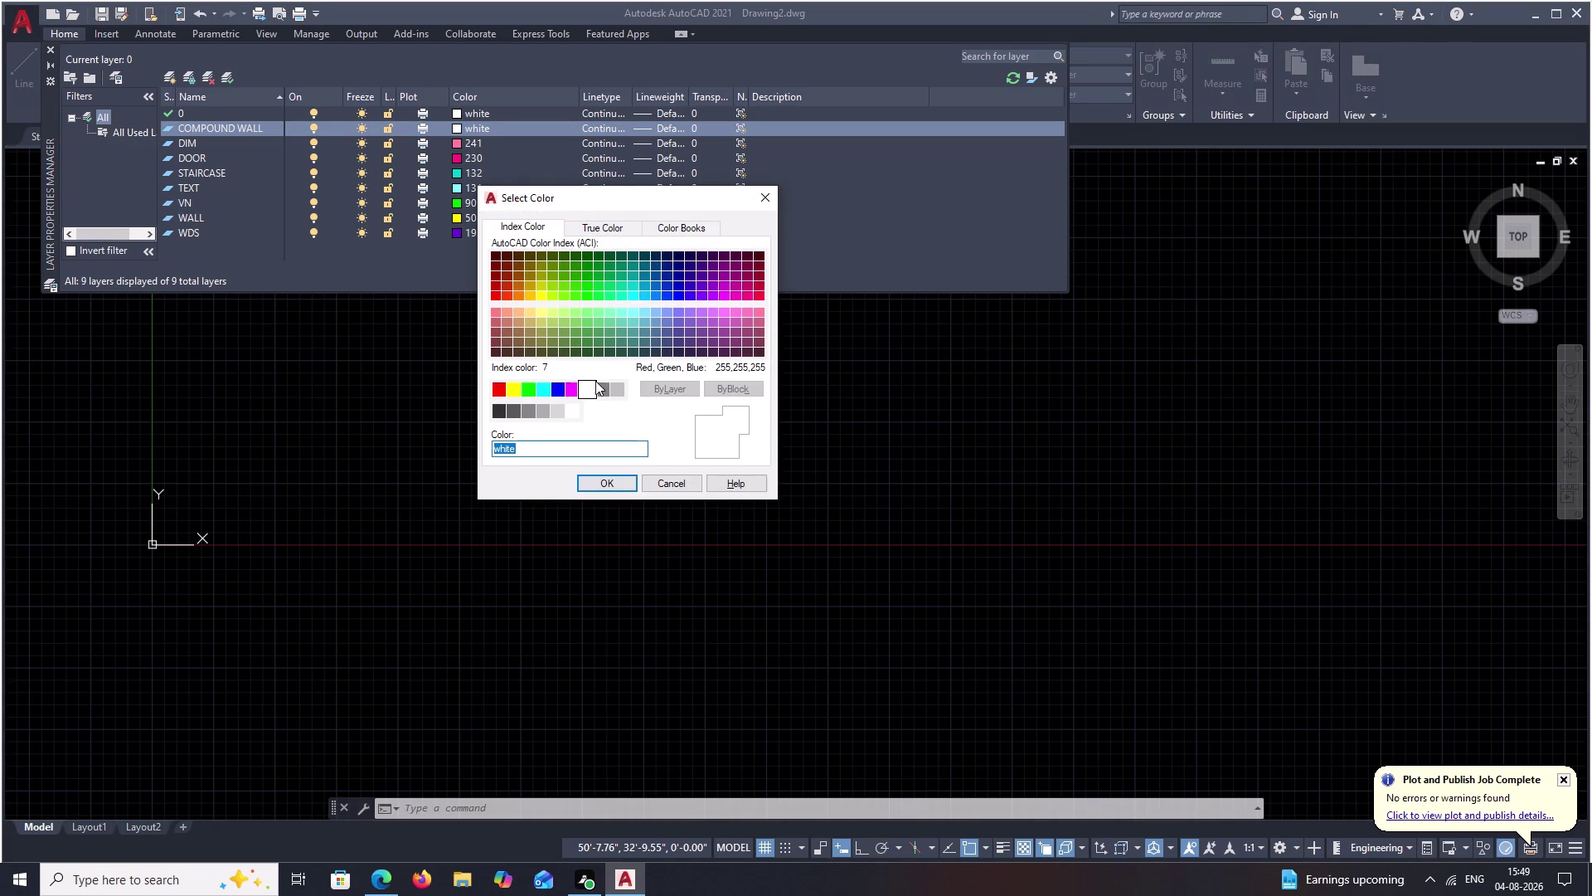
click(588, 388)
click(617, 482)
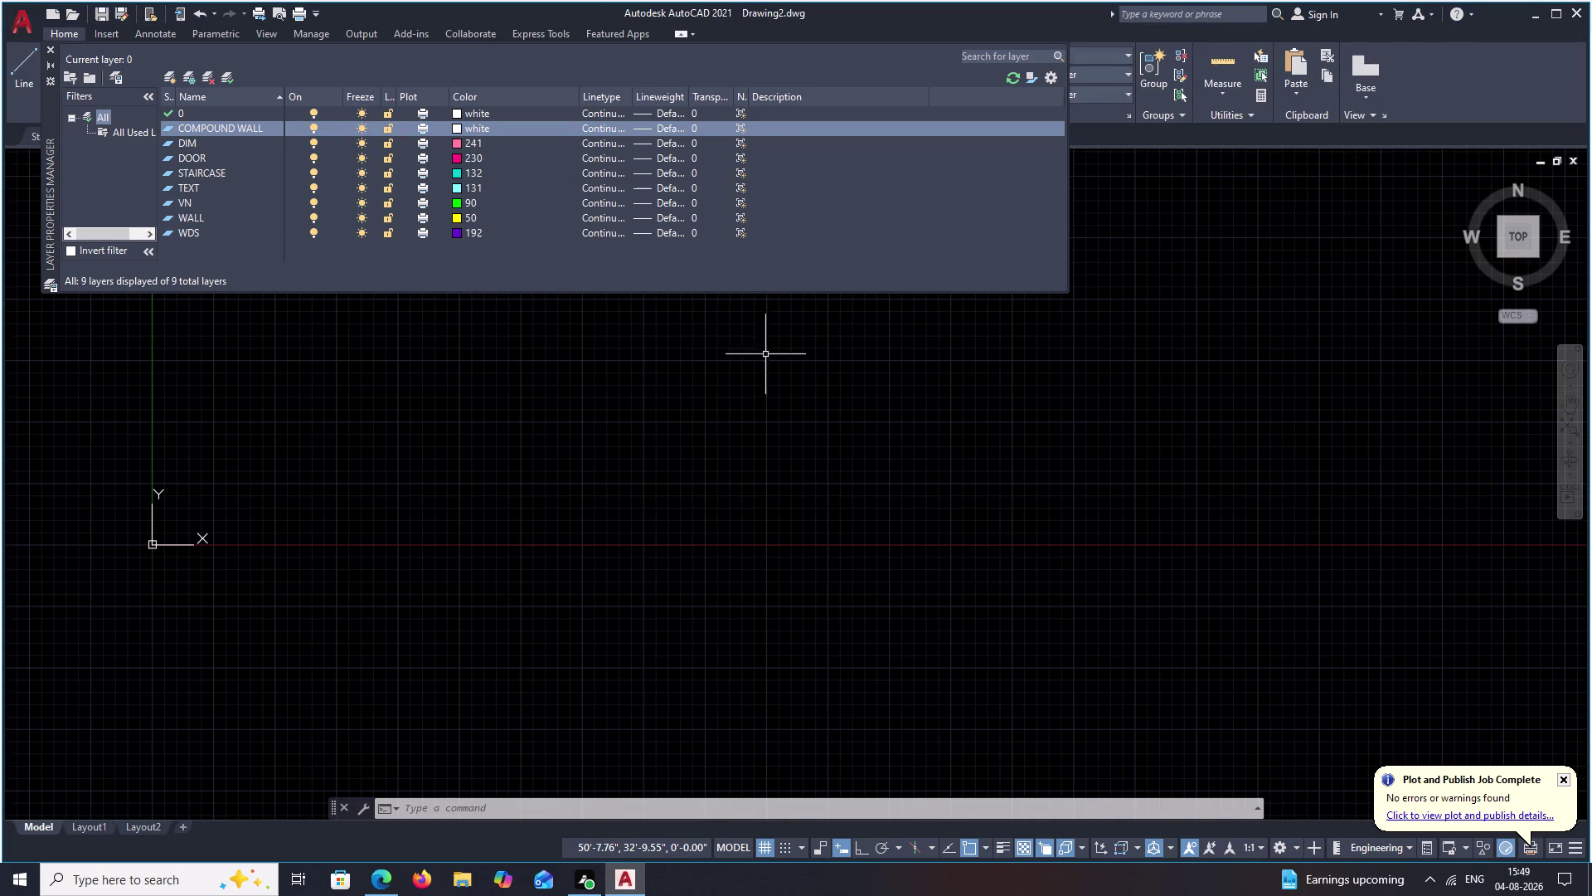
click(51, 44)
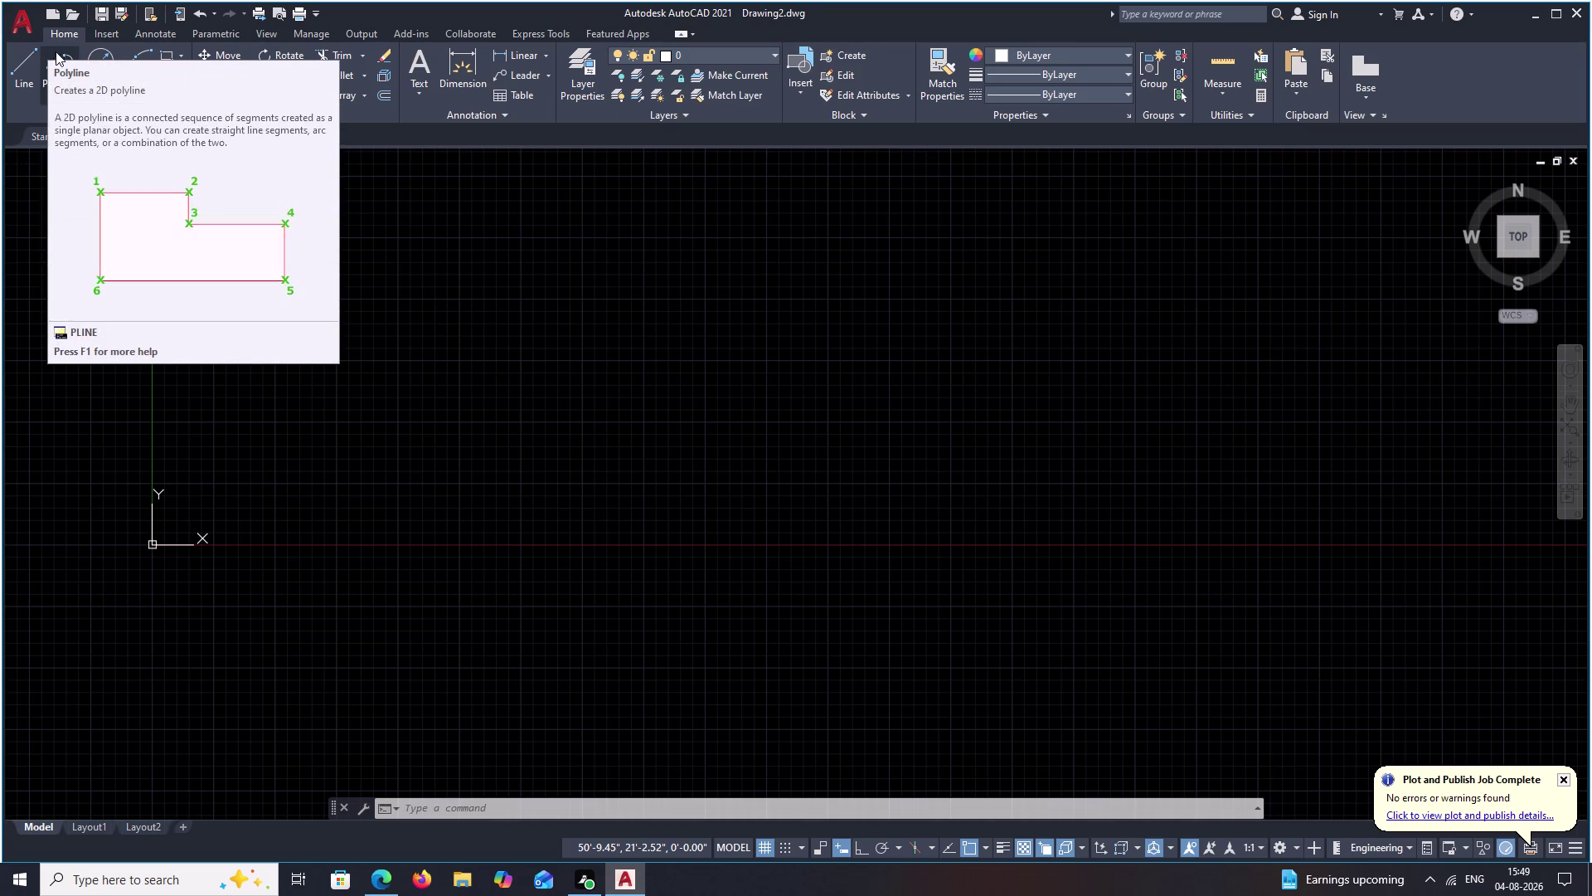
click(776, 52)
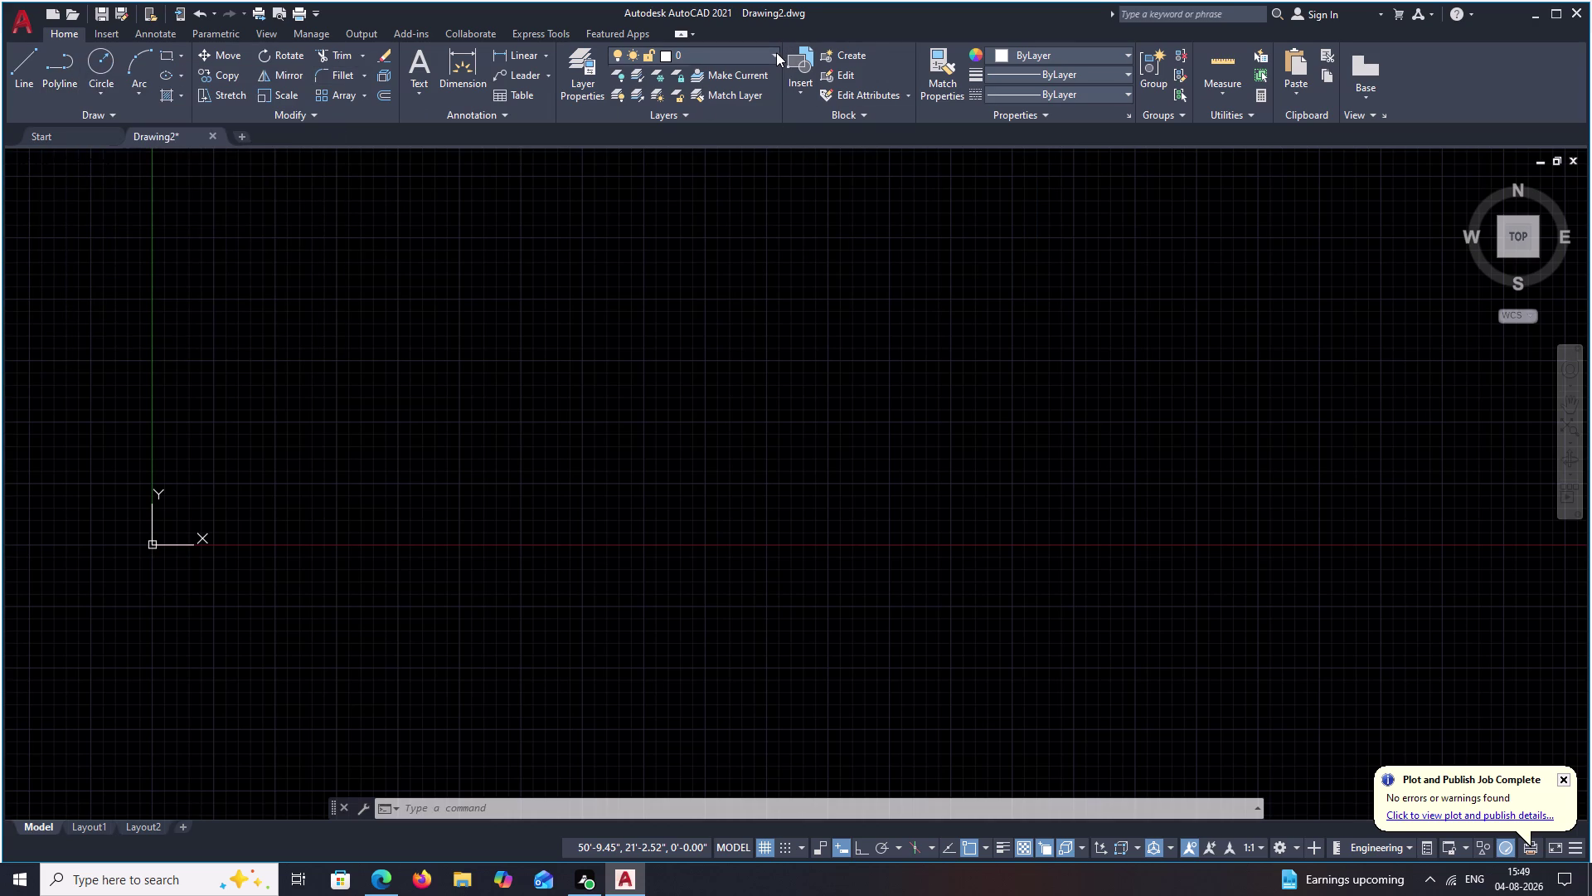
Make COMPOUND WALL the current layer and start a rectangle with the Dimensions option.
click(739, 91)
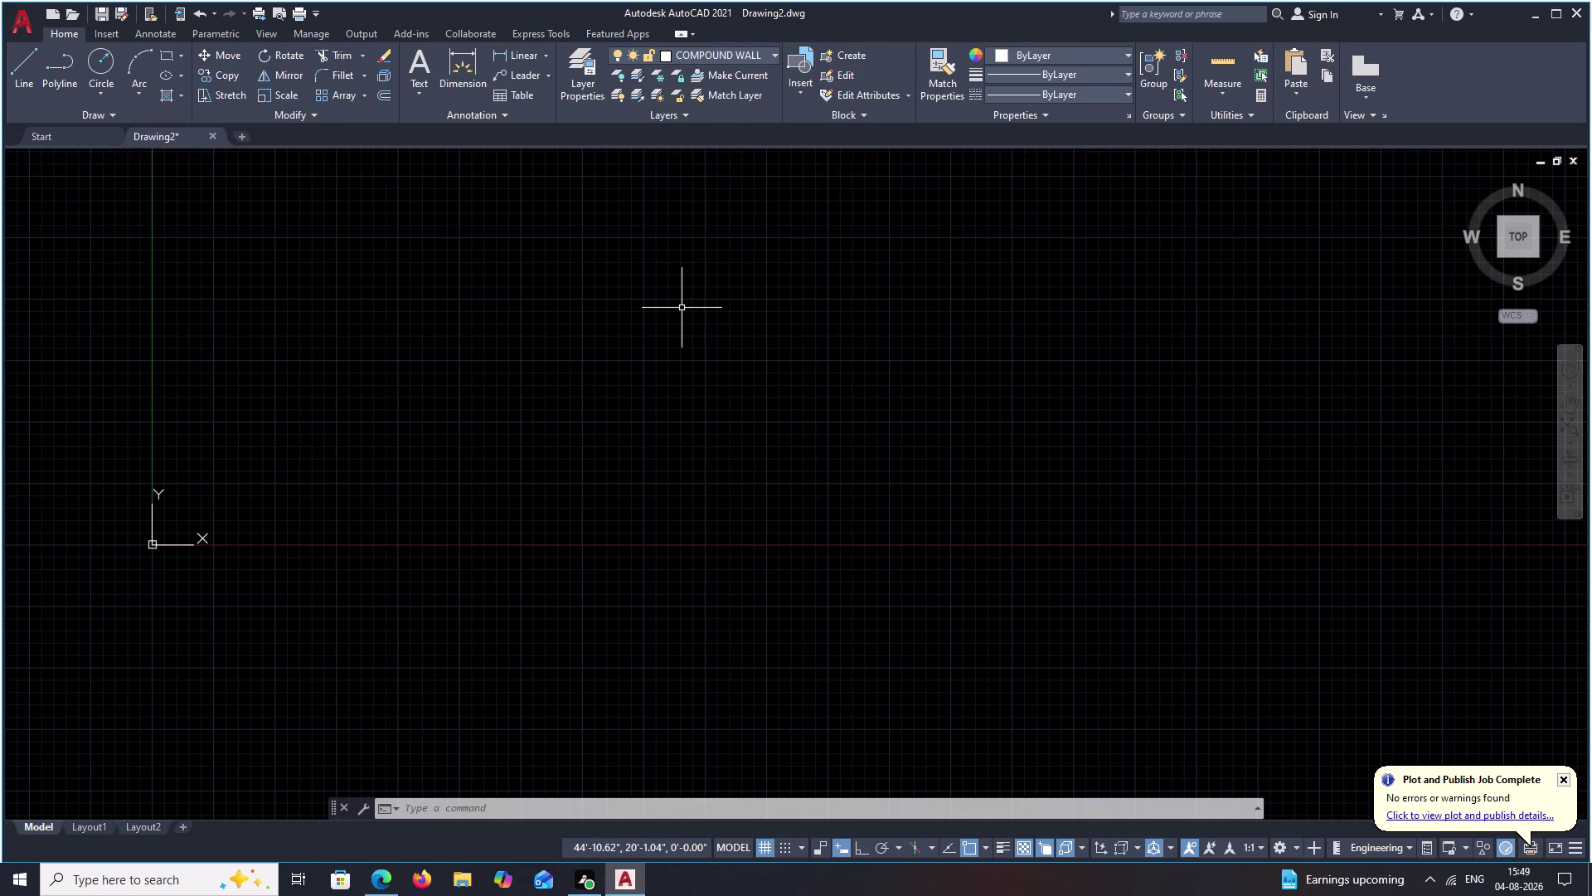
text(REC)
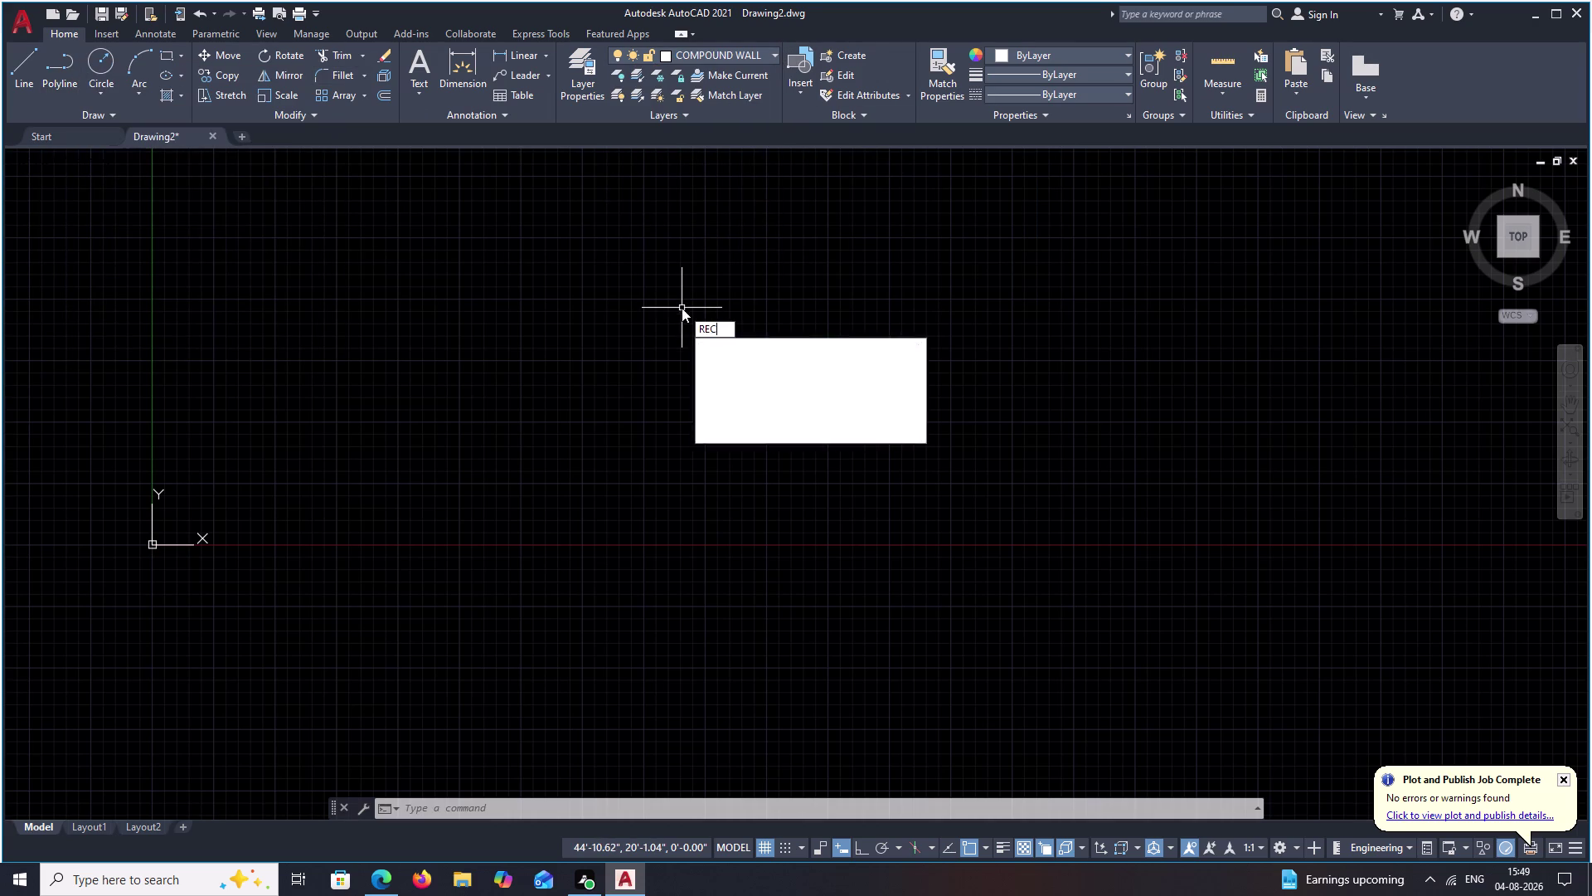
key(space)
middle_drag(743, 296, 348, 582)
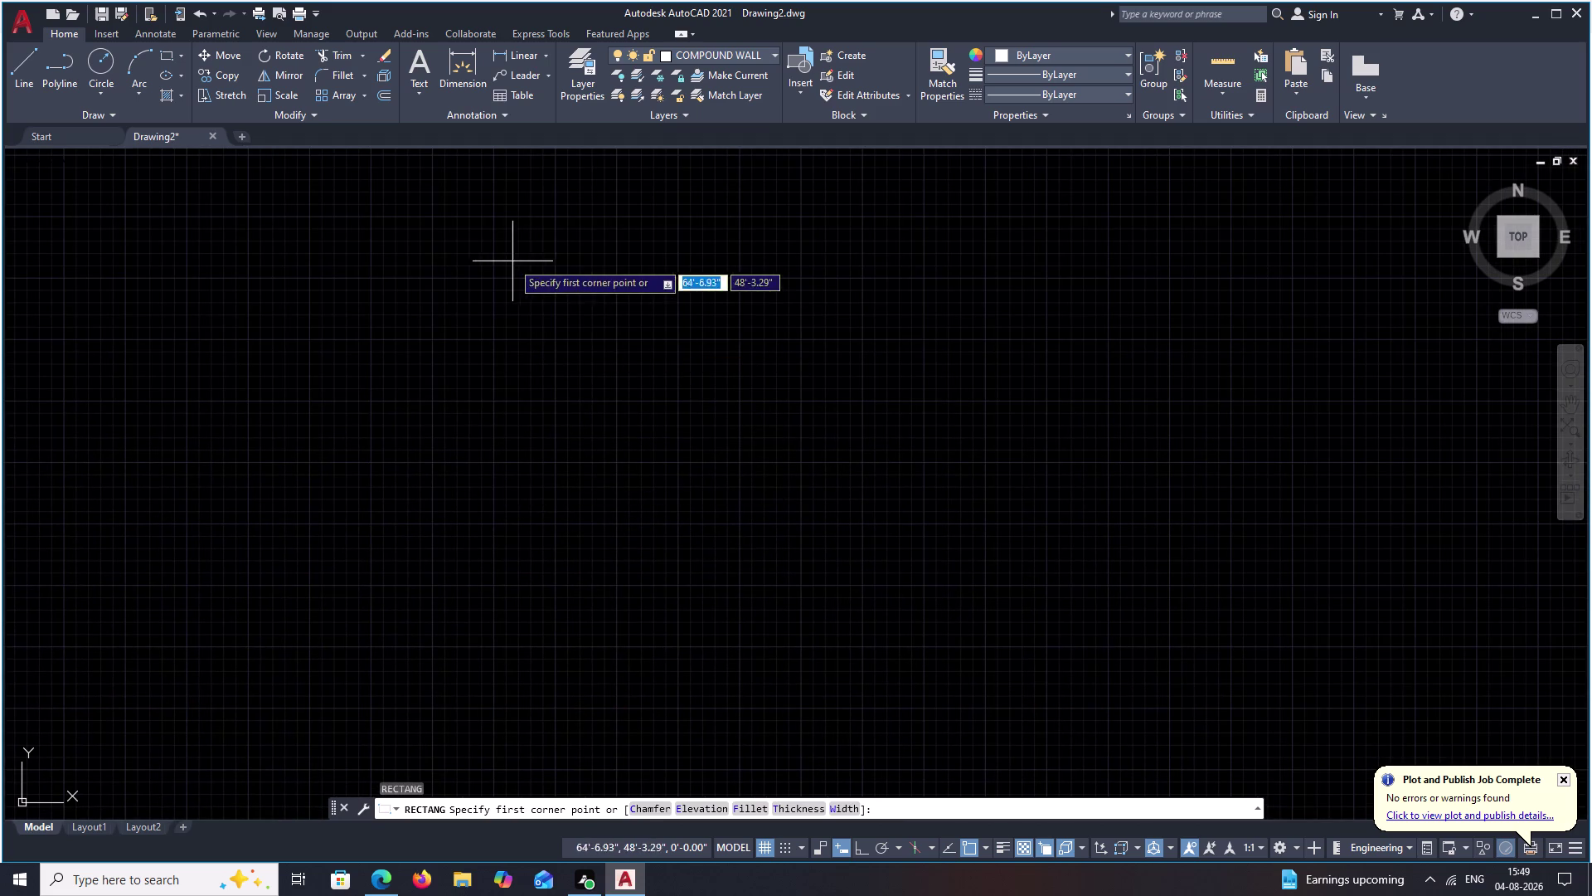
click(501, 263)
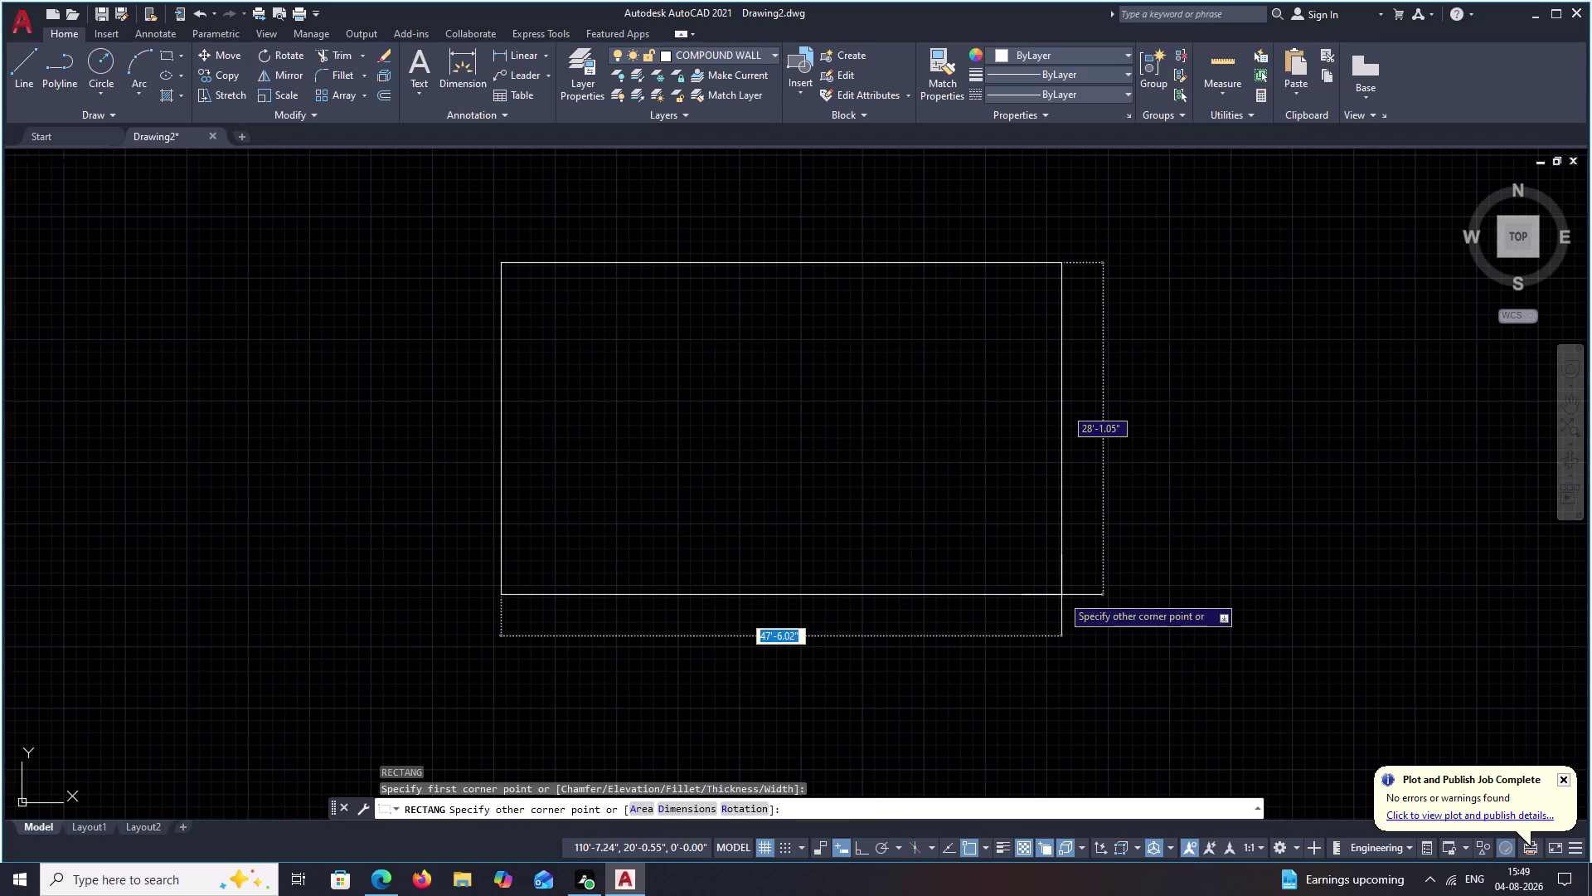
text(D)
key(space)
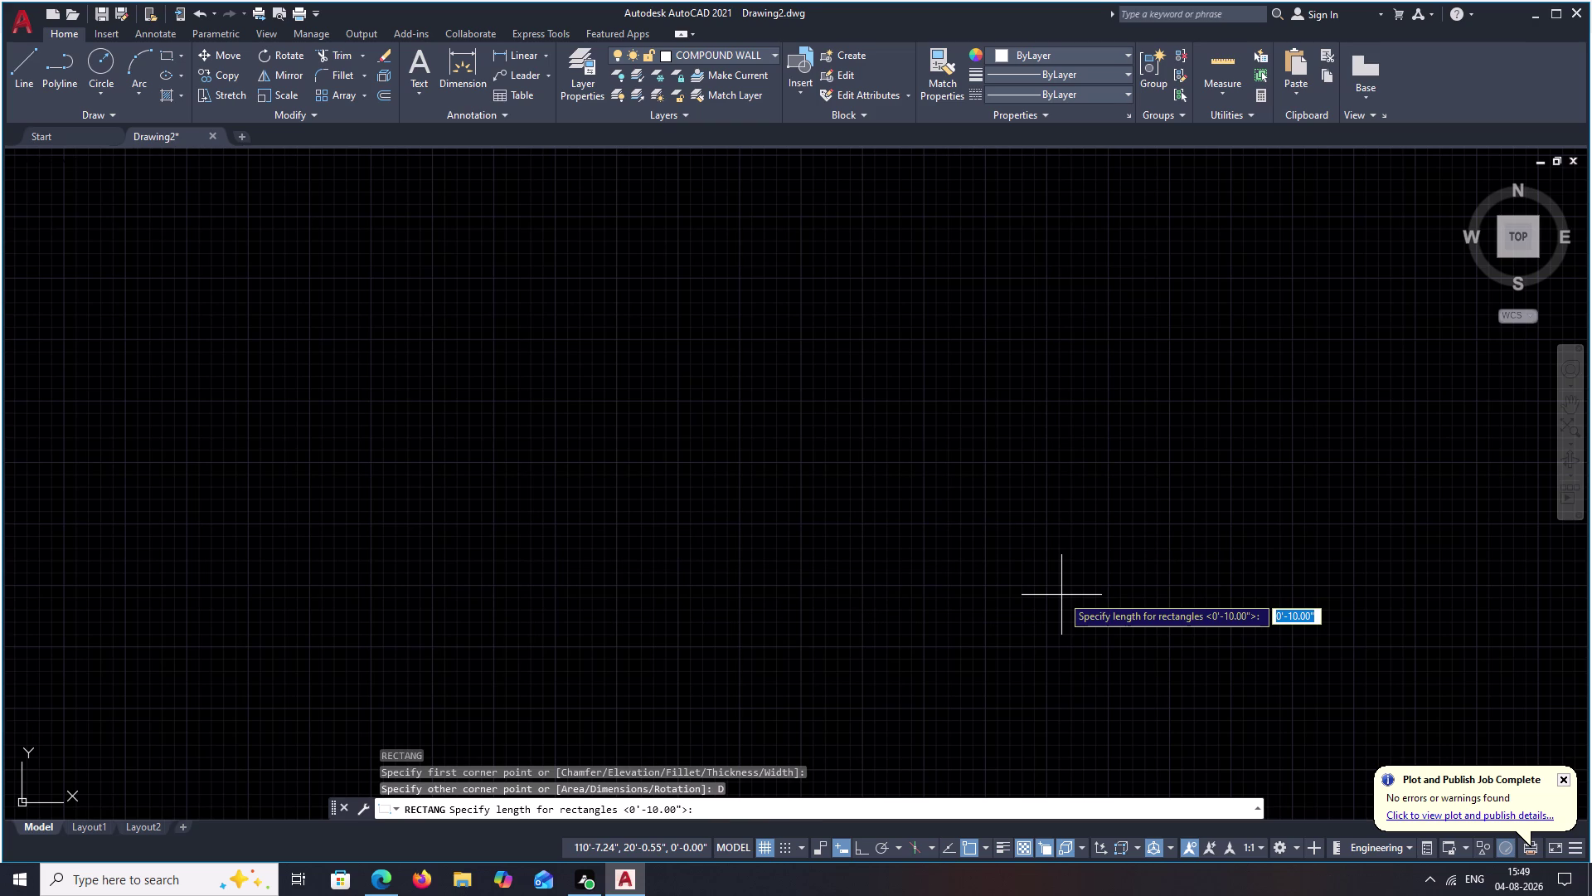
Enter a 30' by 40' size for the first rectangle attempt, then cancel it.
text(3.)
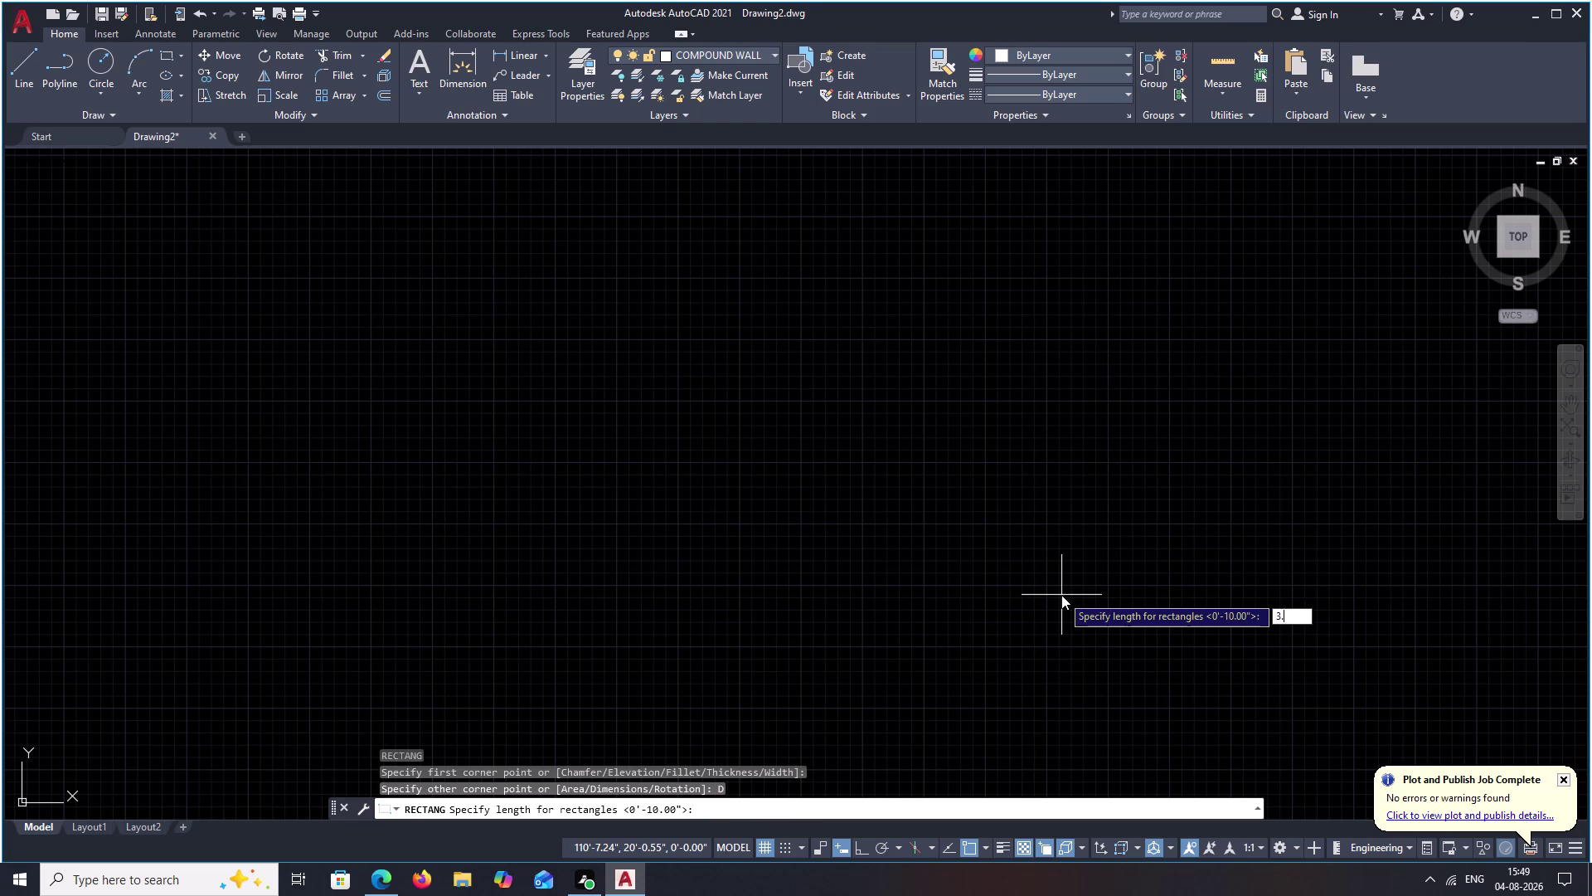
key(BackSpace)
key(BackSpace)
key(shift+at)
text(3.)
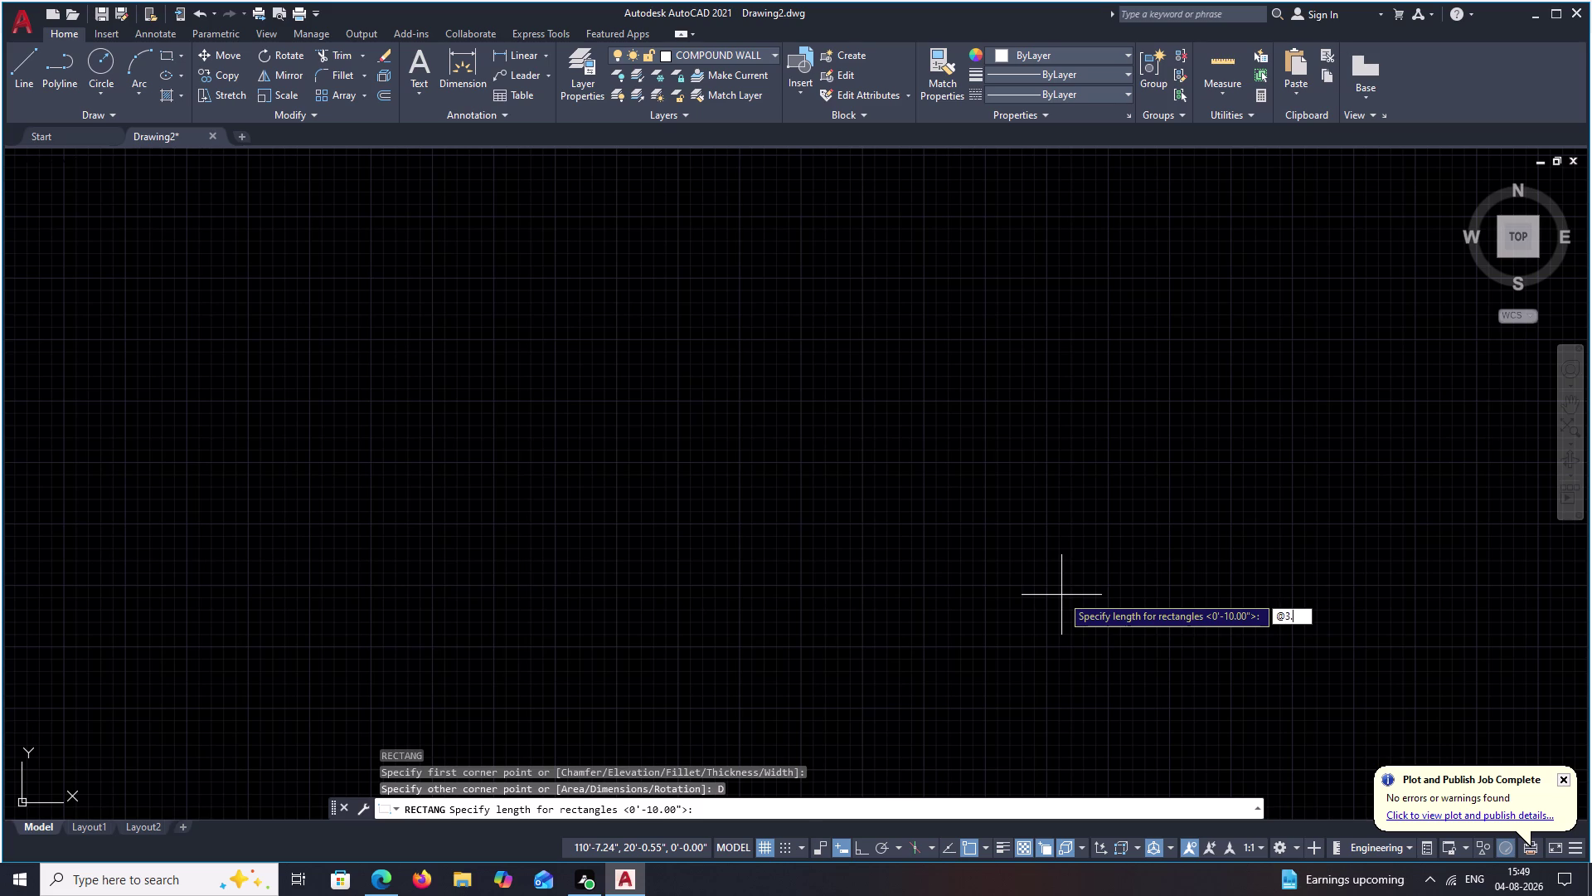
key(apostrophe)
key(BackSpace)
key(BackSpace)
key(0)
key(apostrophe)
key(comma)
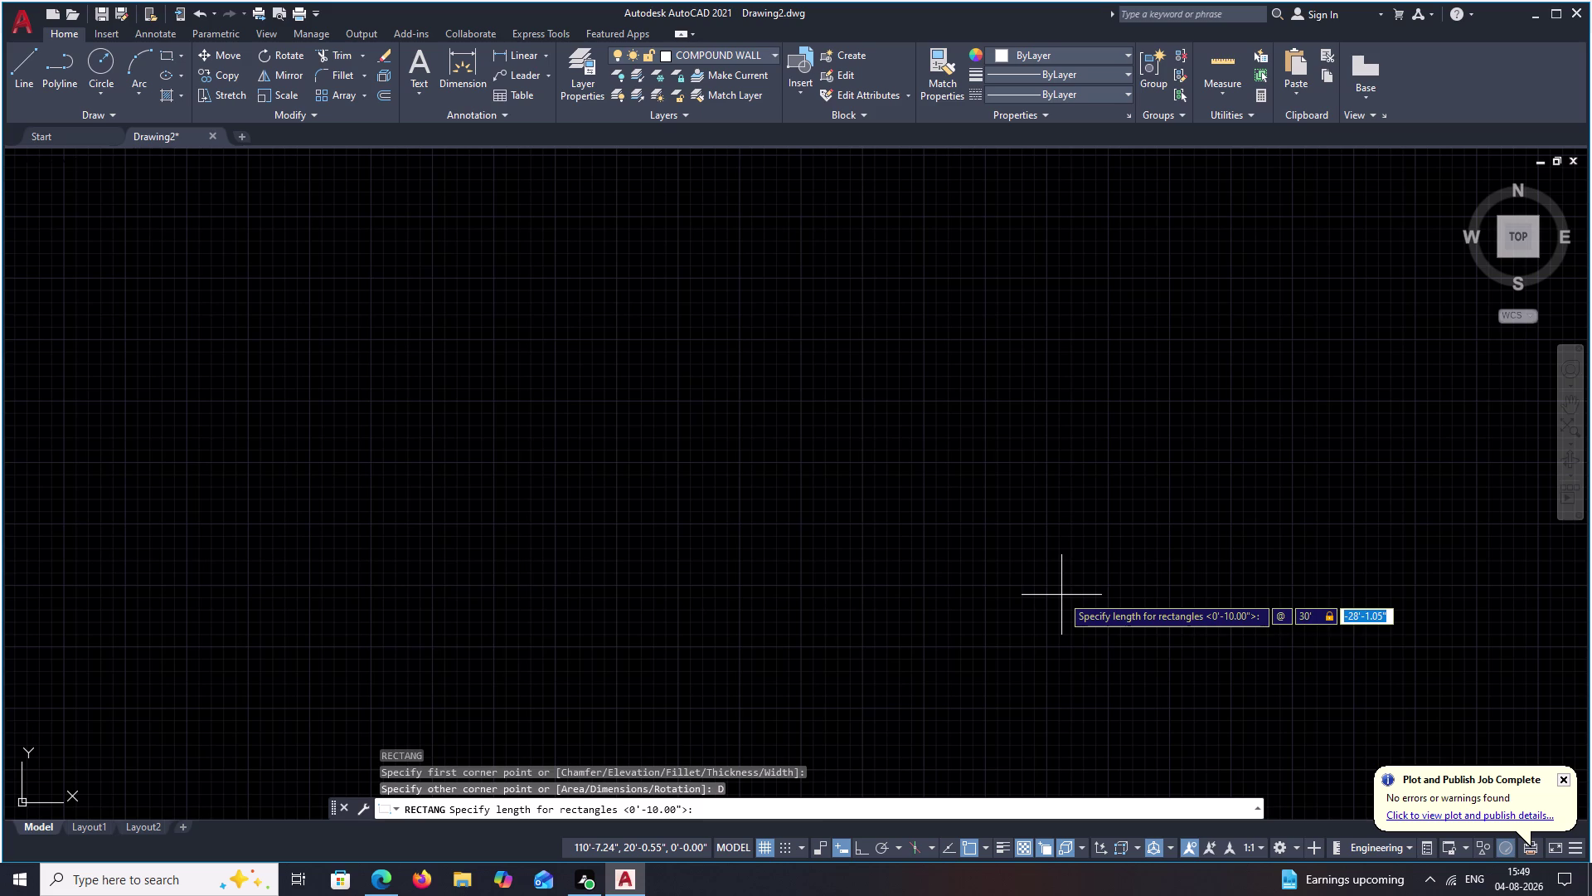
text(40')
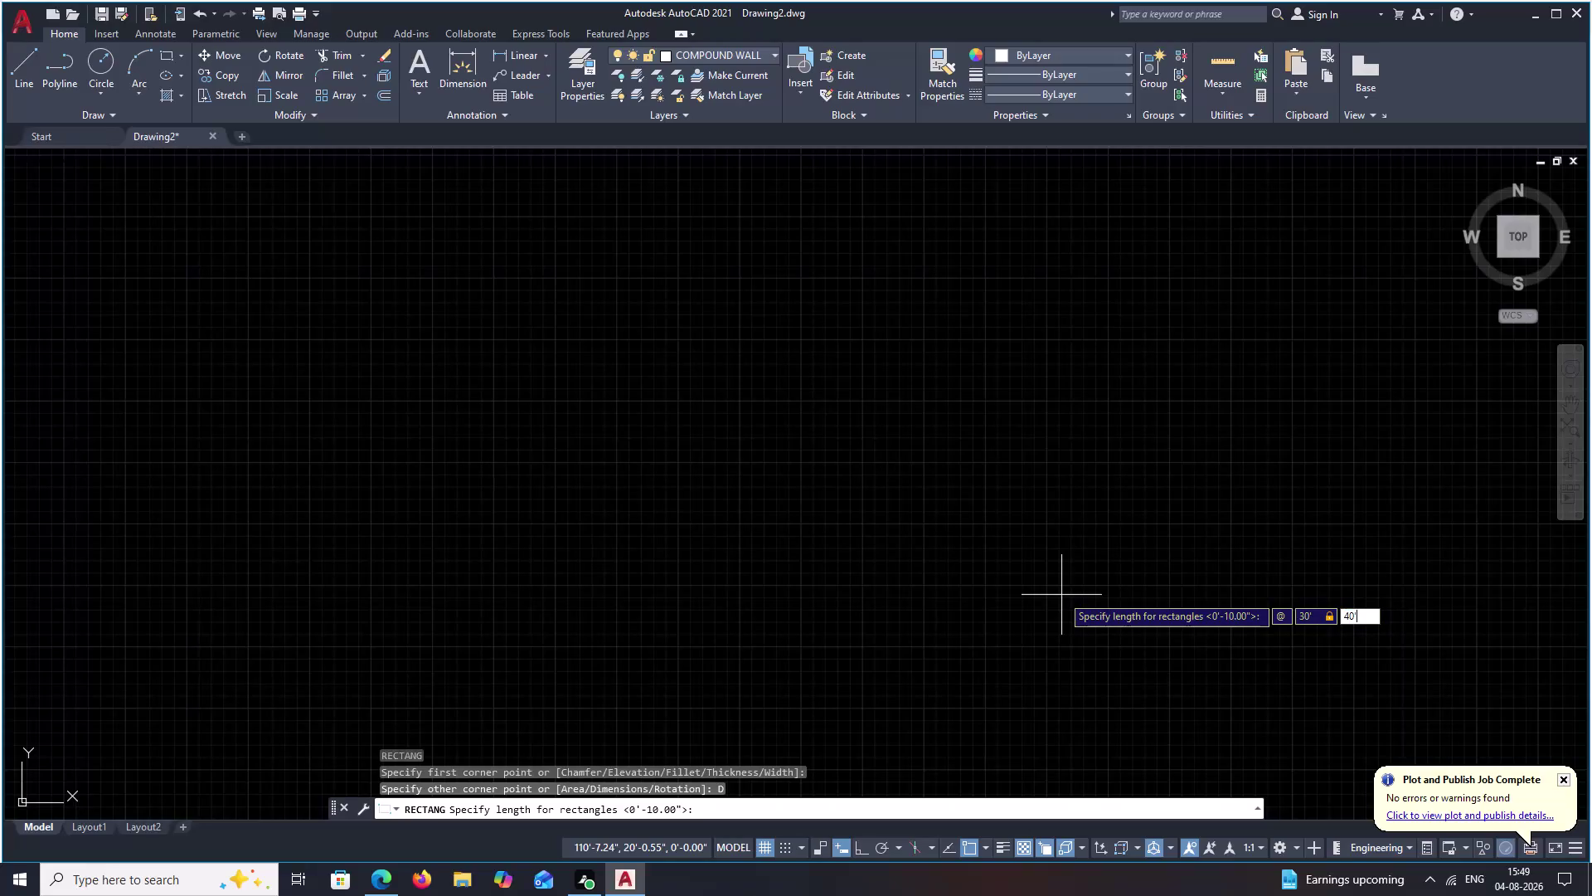
key(space)
scroll(down, 3)
scroll(down, 3)
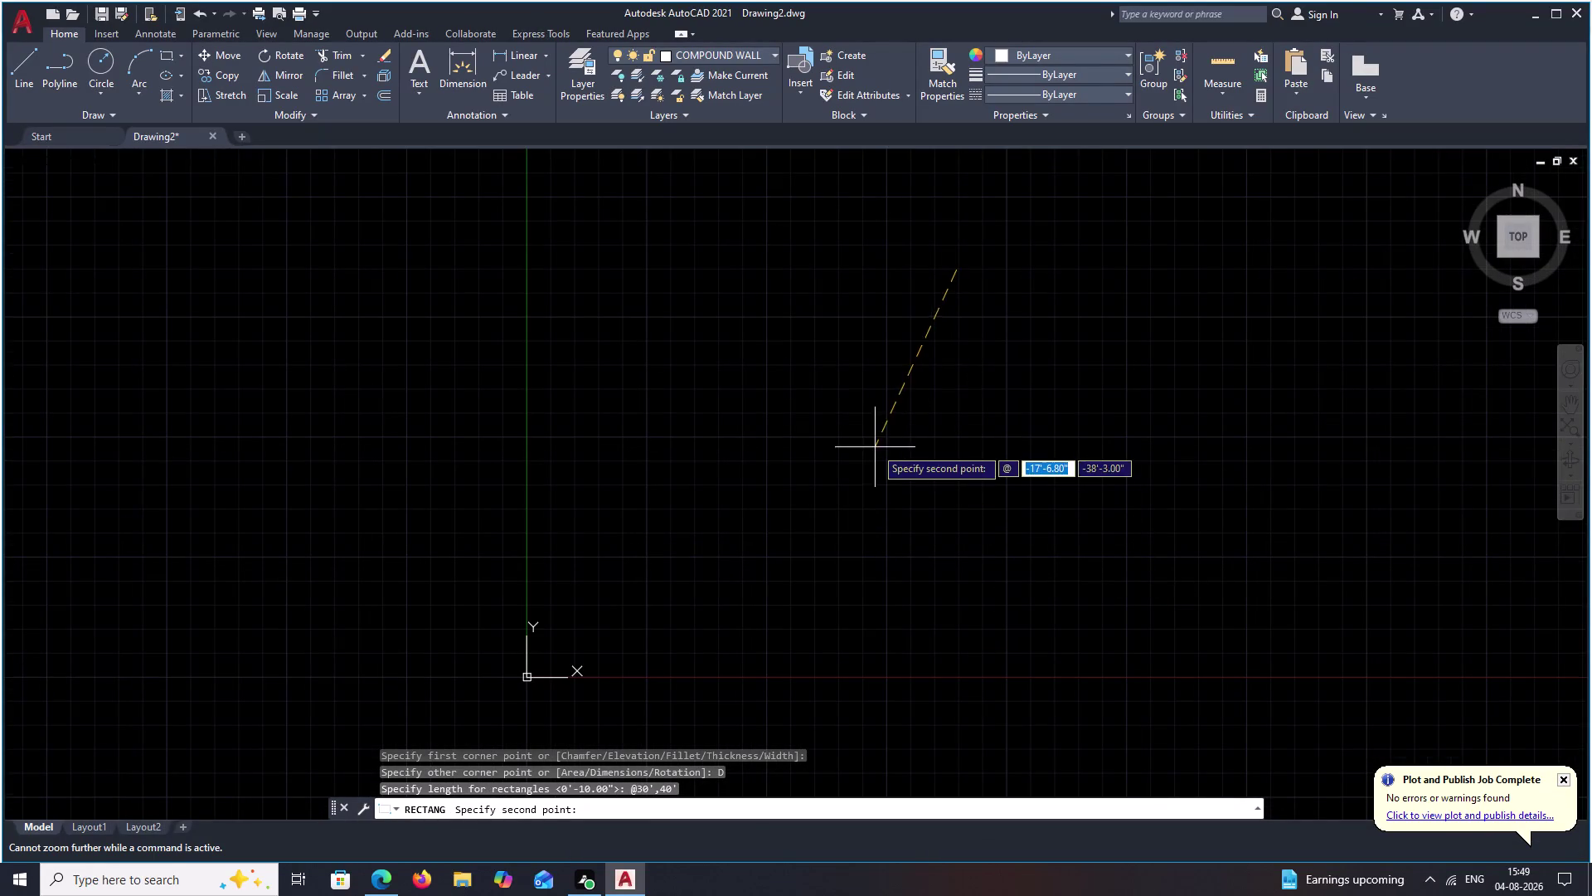
scroll(down, 3)
click(959, 273)
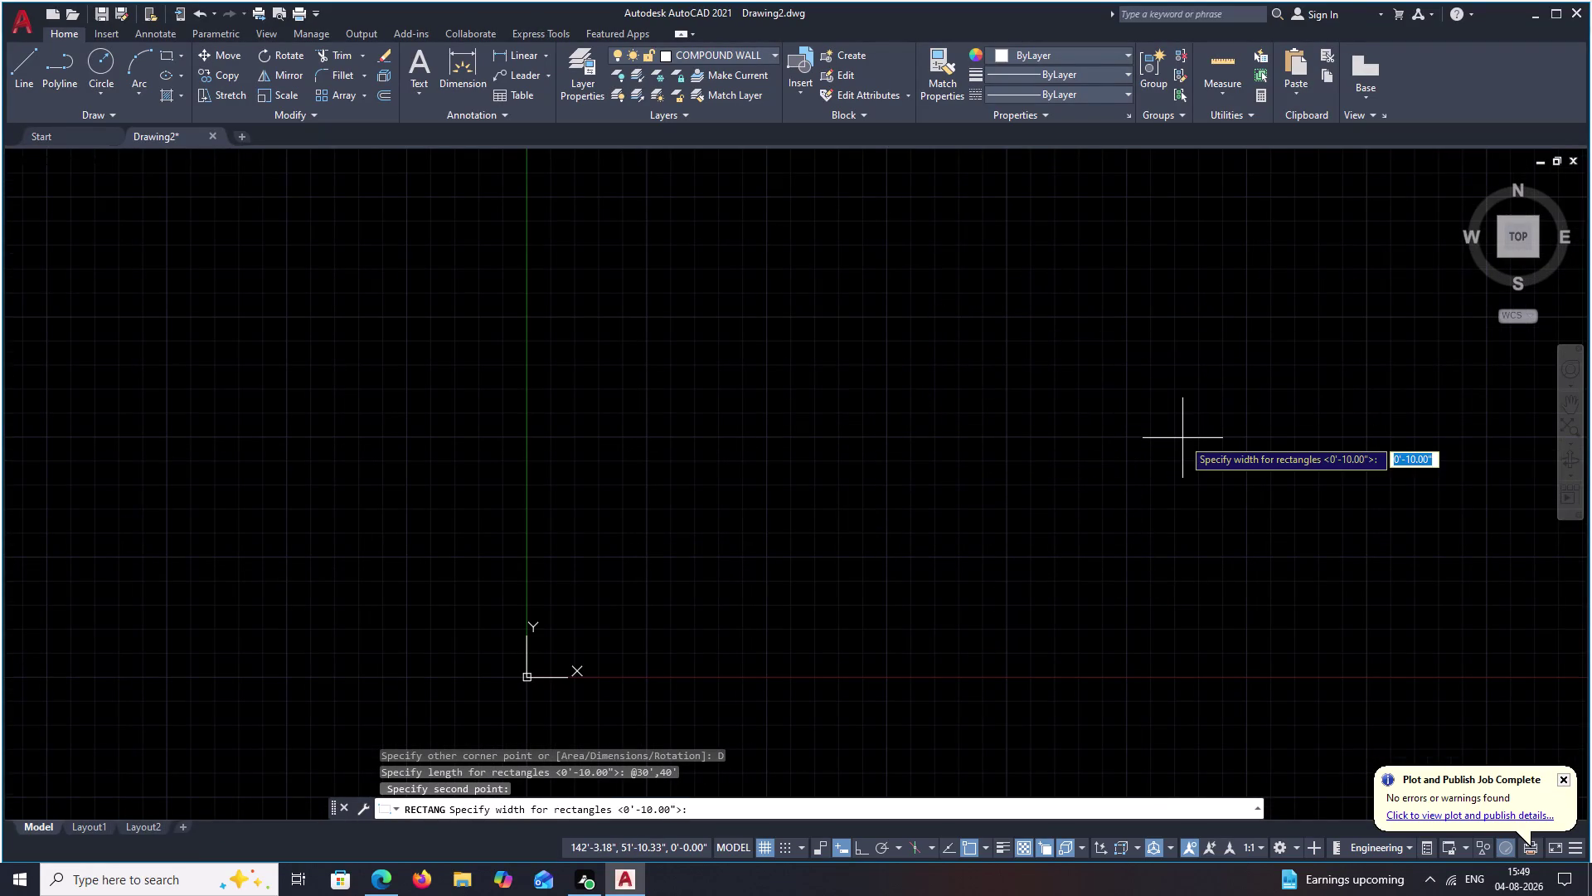
key(Escape)
Redraw the rectangle with REC using dimensions 30' by 40' and place it.
text(RE)
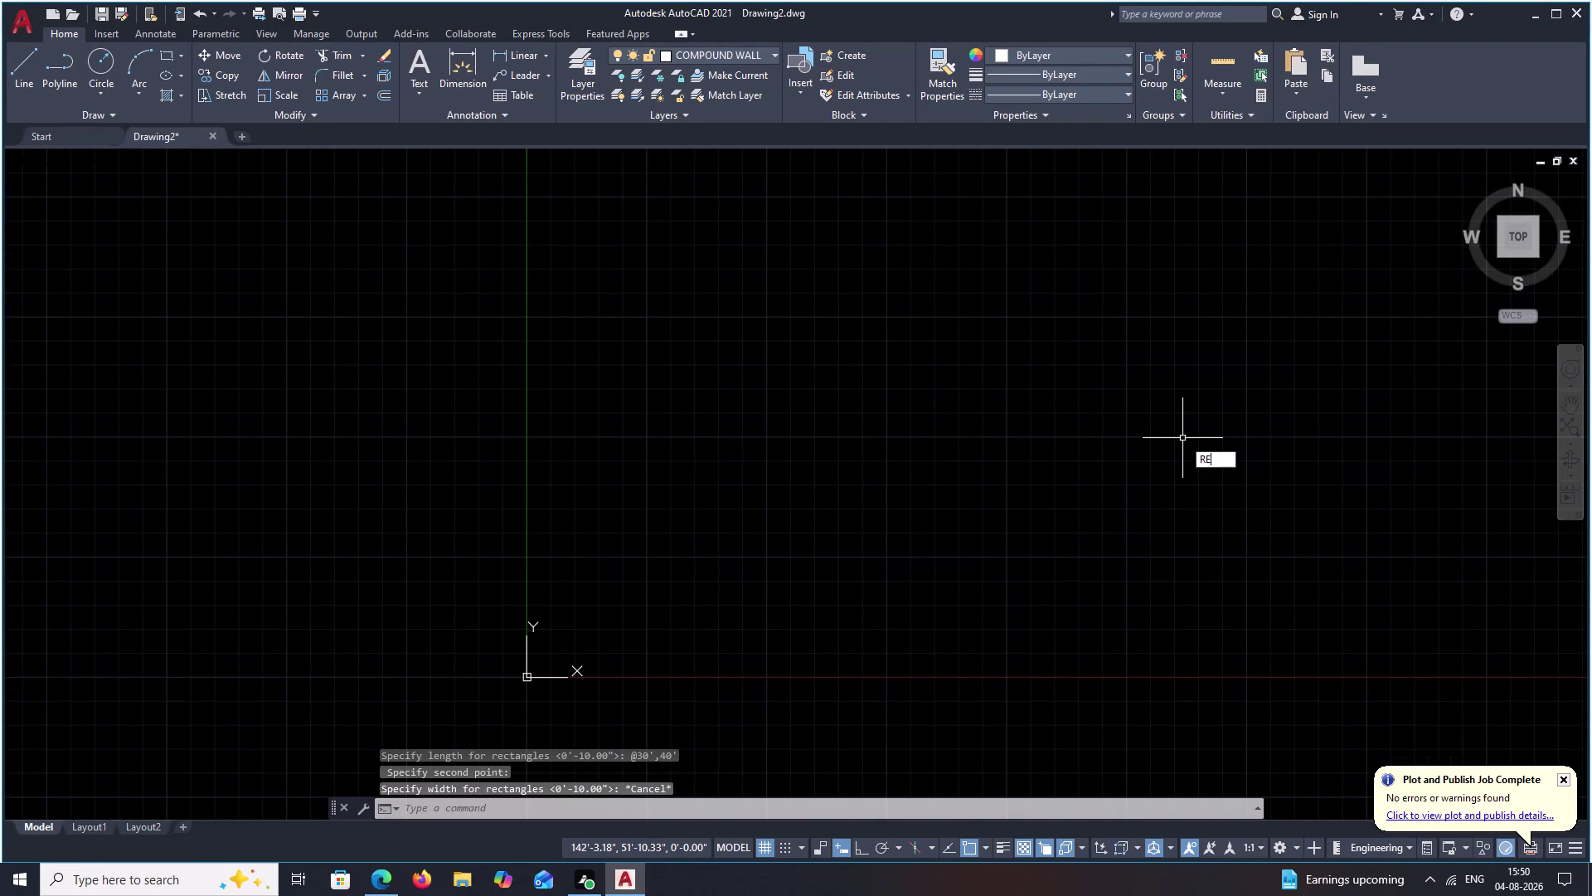
key(x)
key(BackSpace)
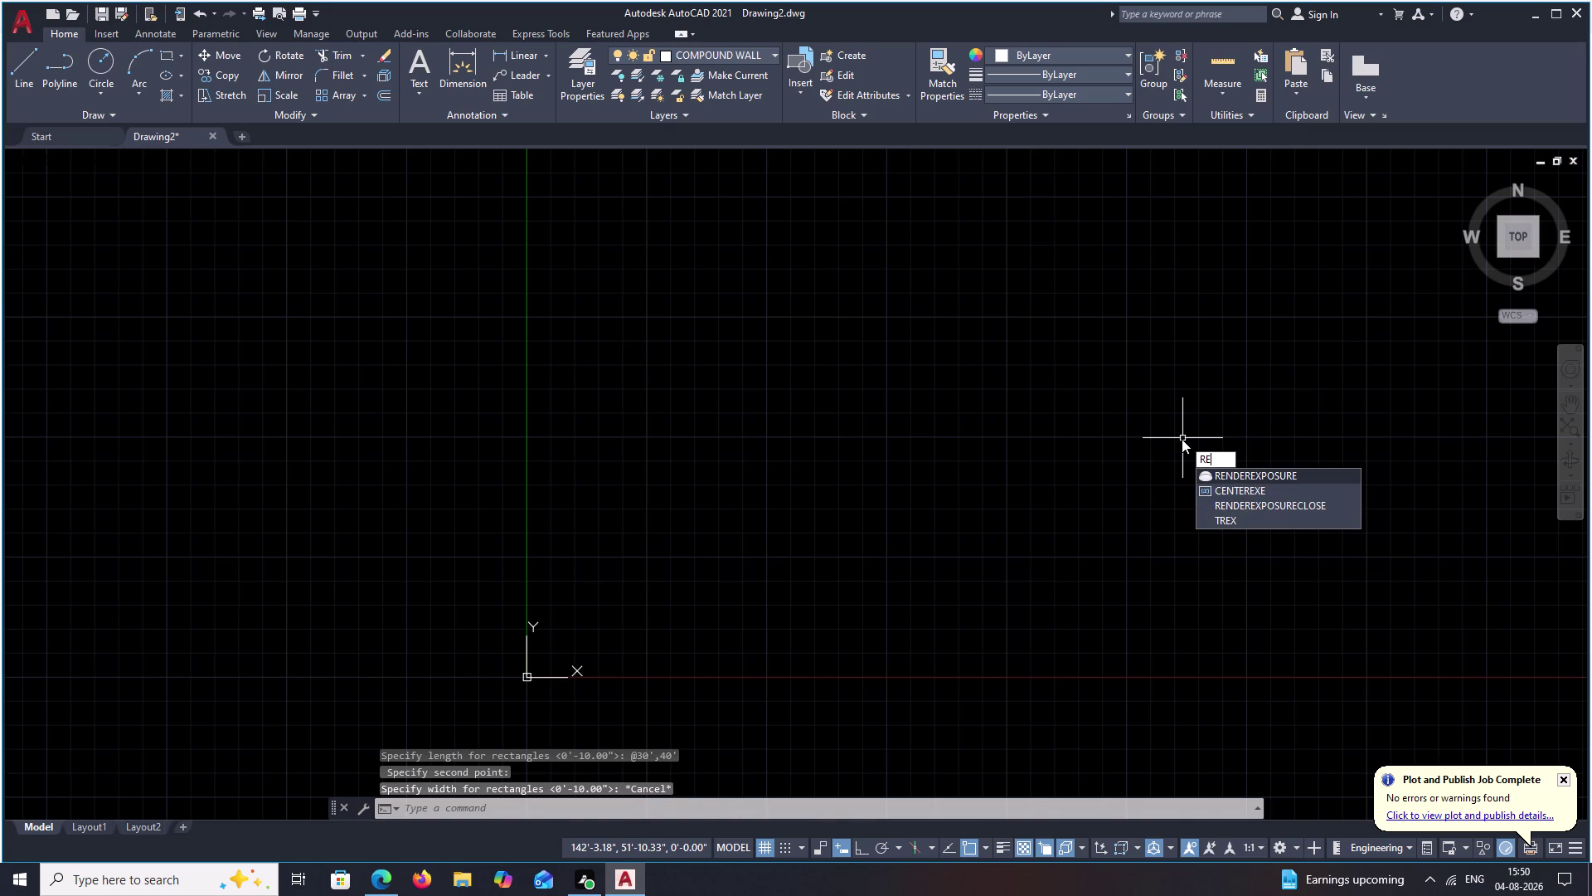
text(C)
key(space)
click(901, 229)
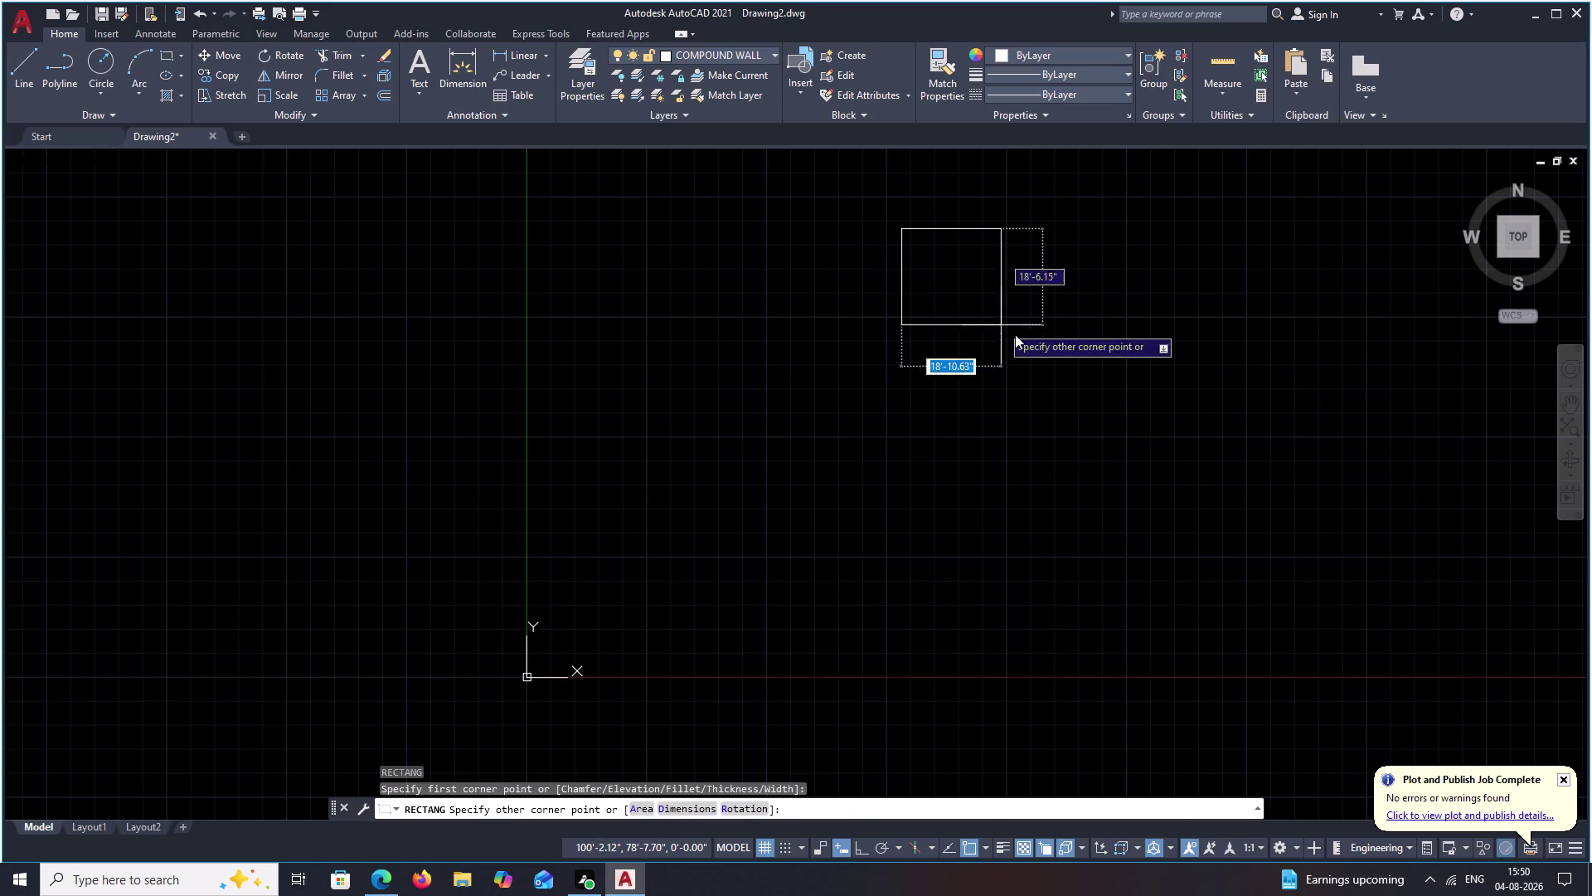
text(D)
key(space)
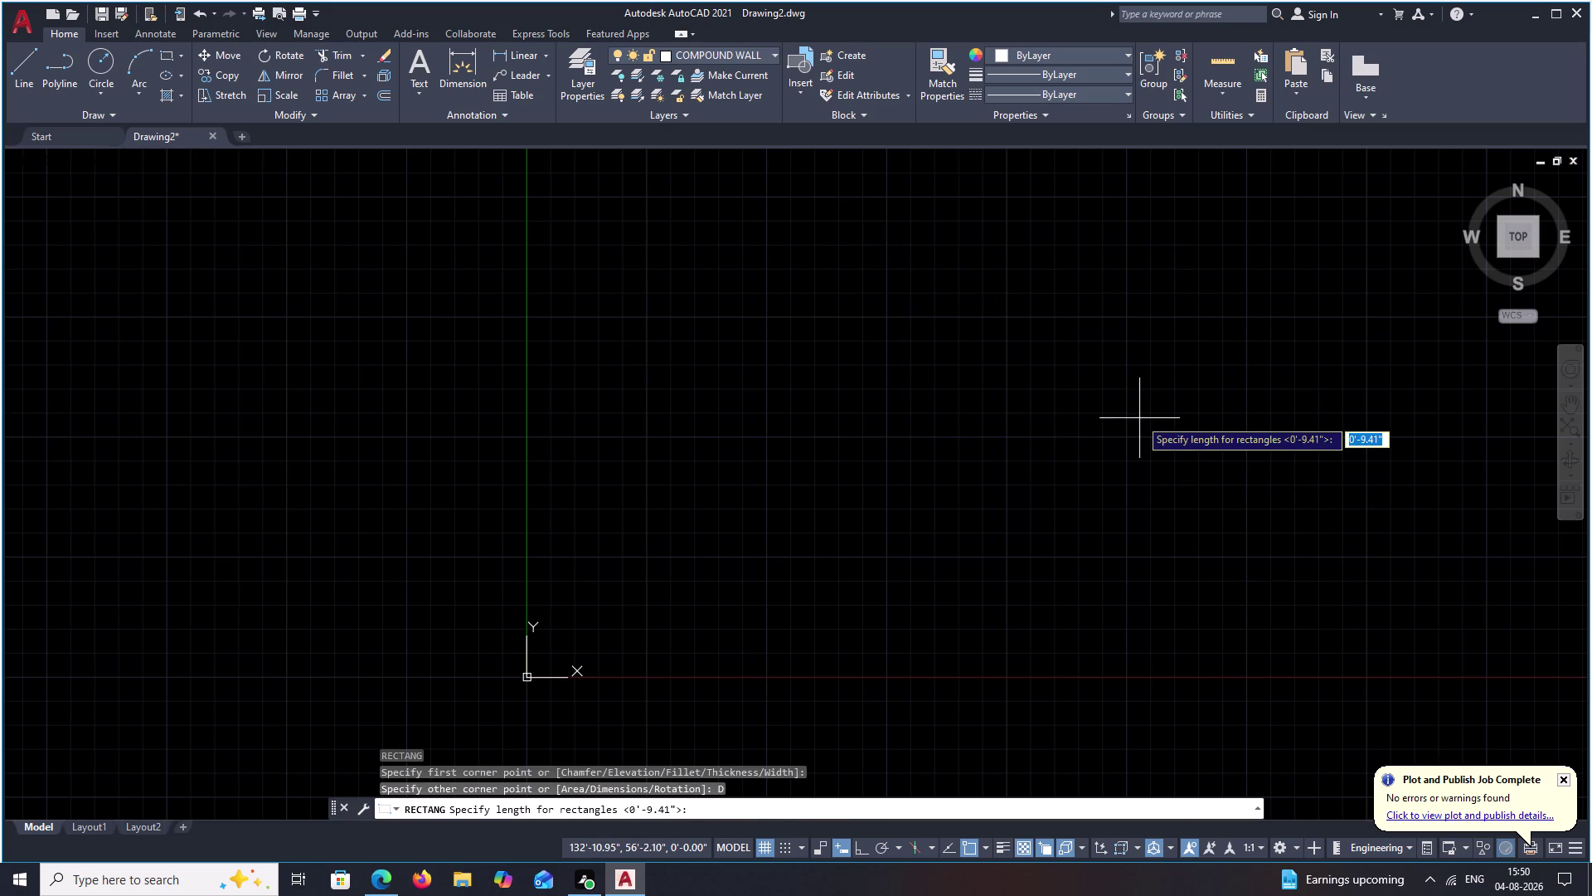
text(30')
key(space)
text(40)
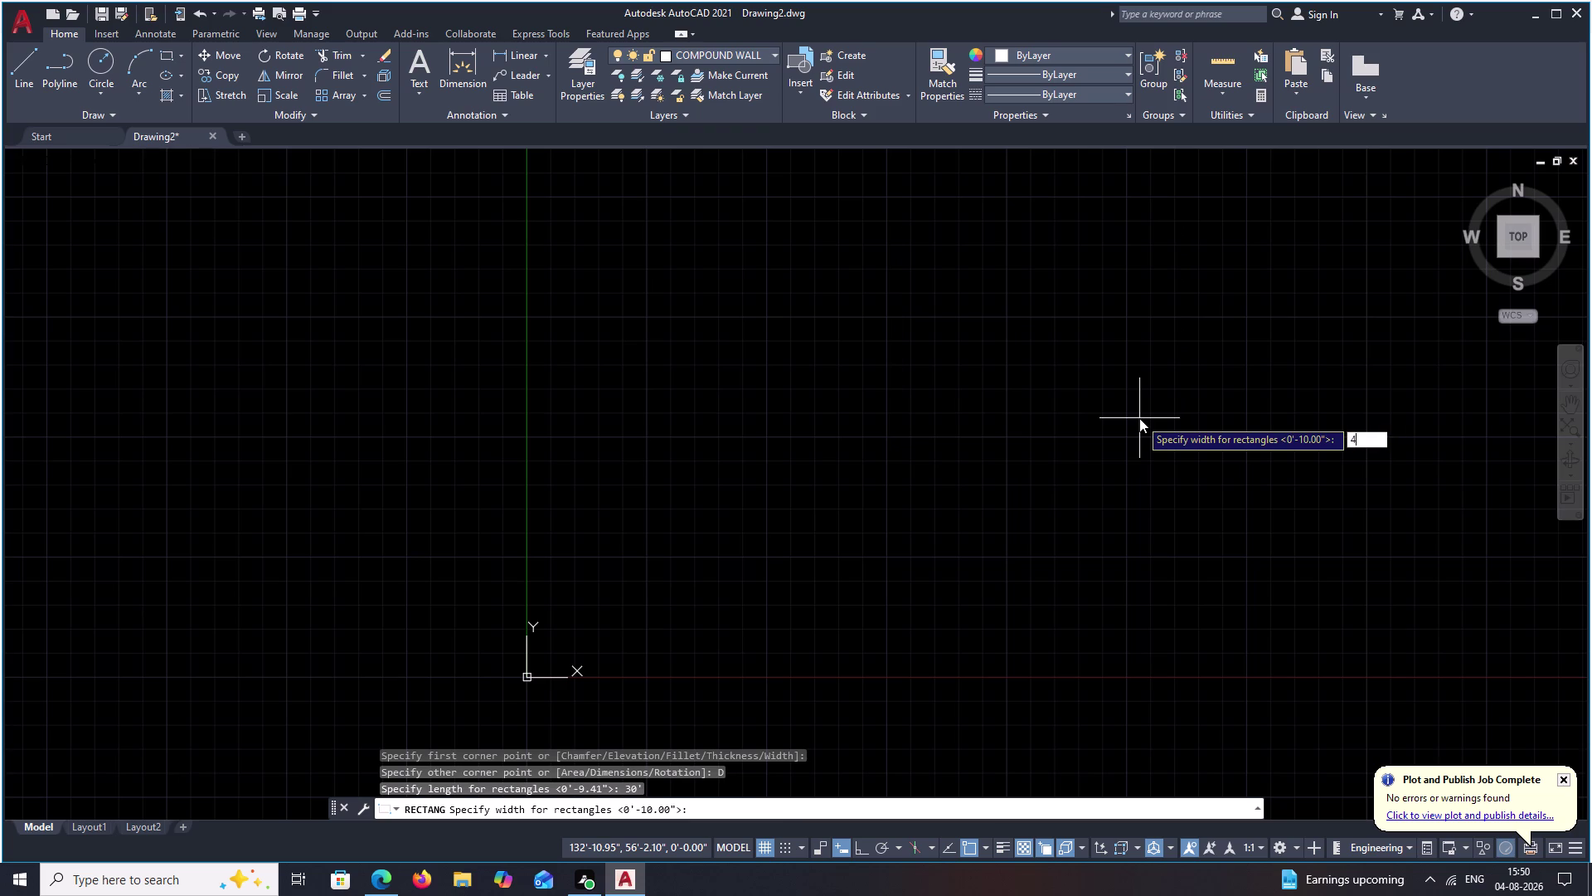
text(')
key(space)
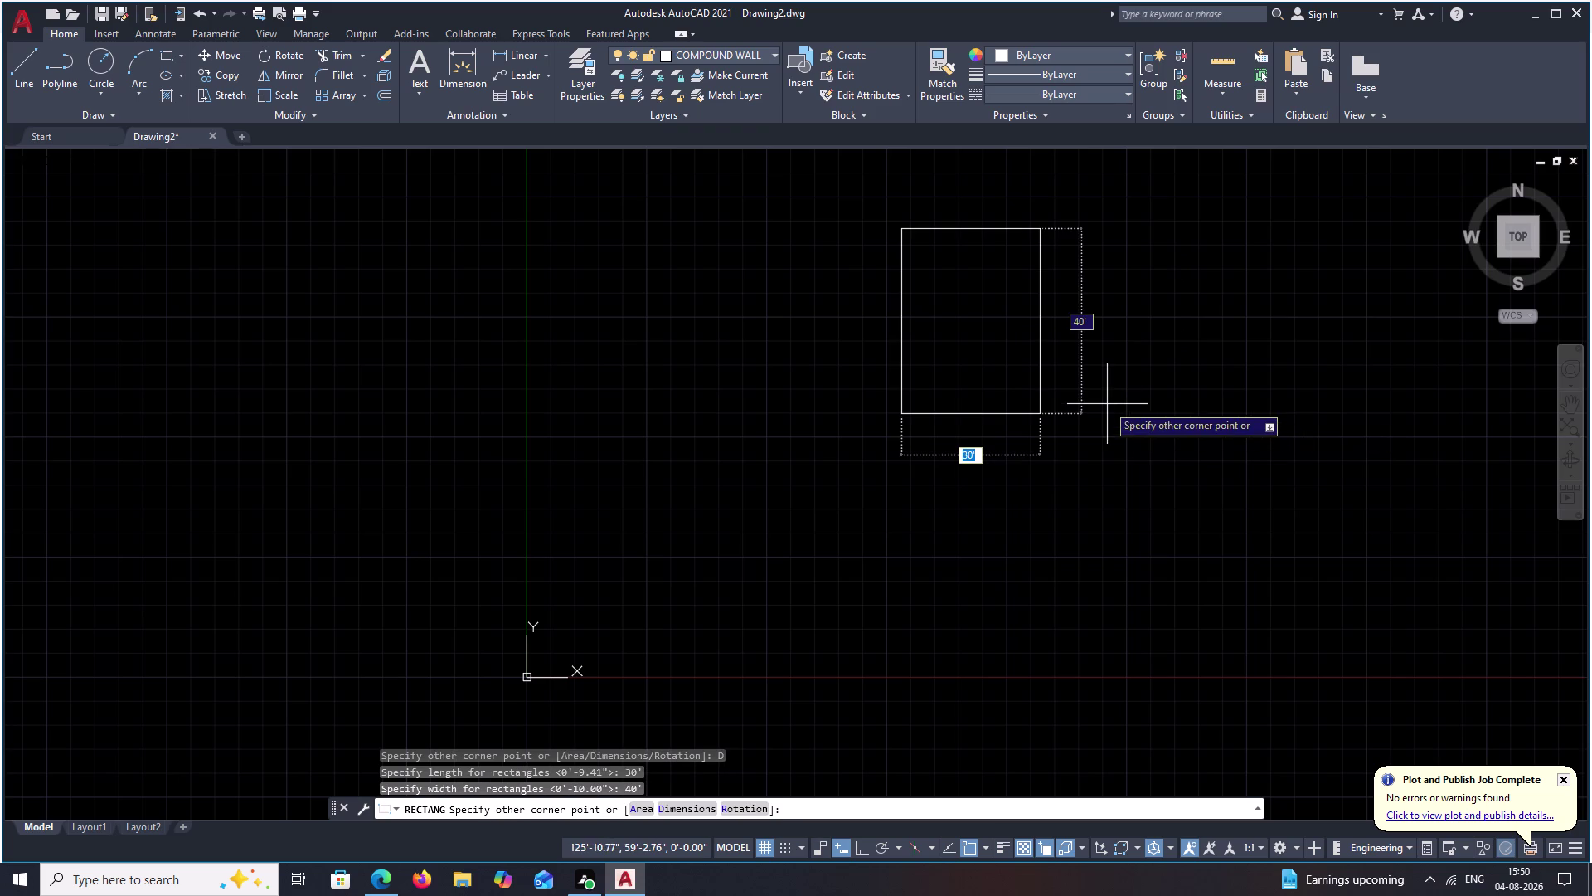
click(1107, 404)
Center the new 30' by 40' rectangle in view and exit the command.
scroll(up, 3)
middle_drag(983, 360, 734, 537)
scroll(up, 3)
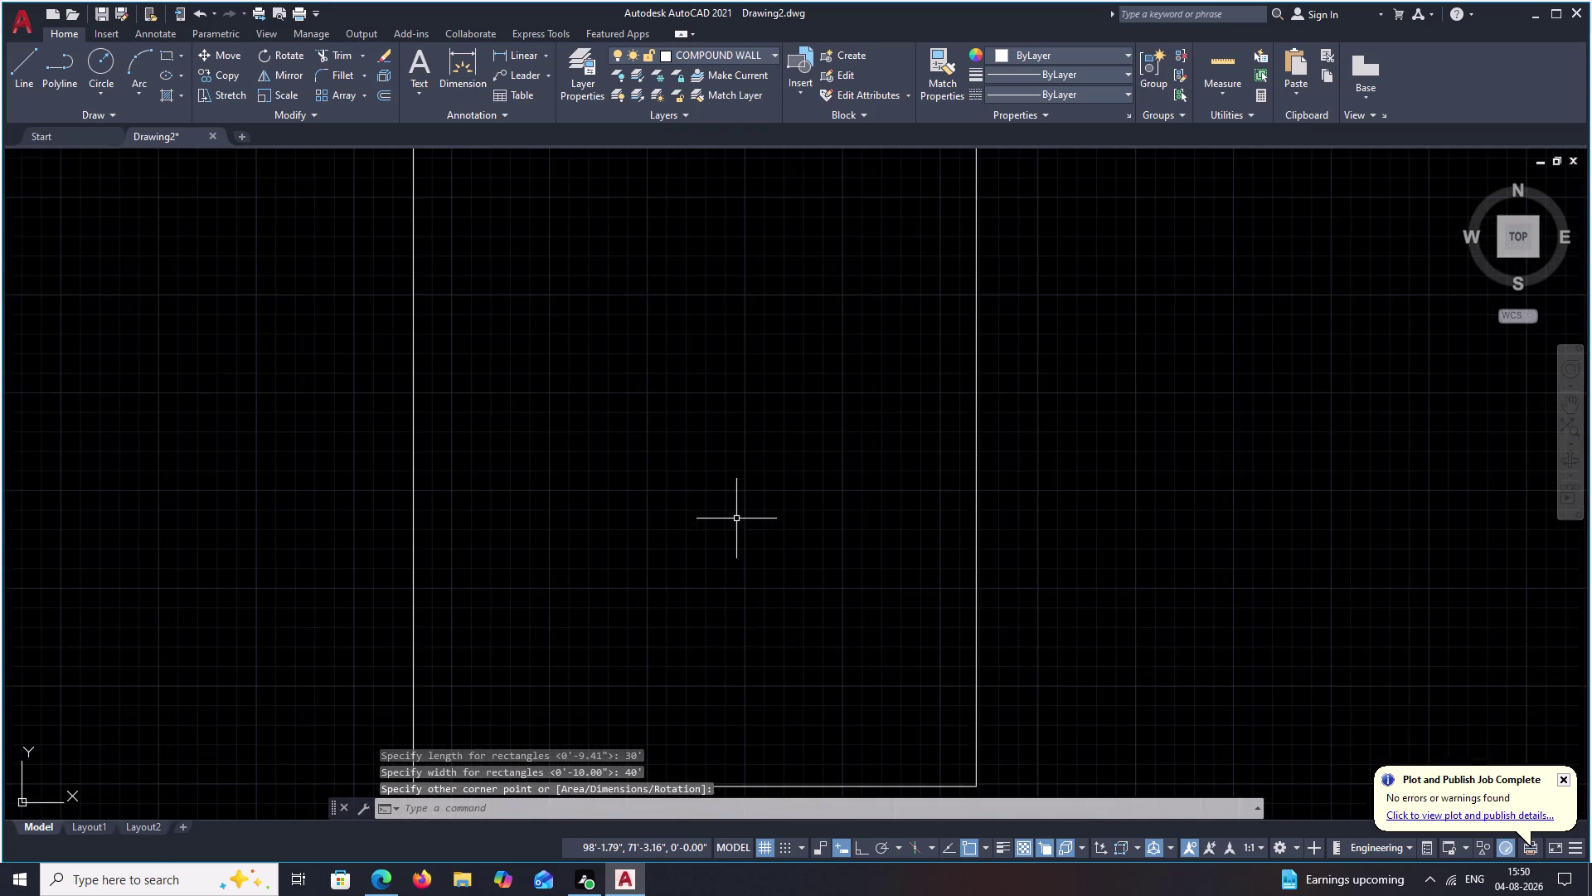
middle_drag(737, 518, 809, 464)
scroll(down, 3)
middle_drag(825, 456, 814, 508)
scroll(up, 3)
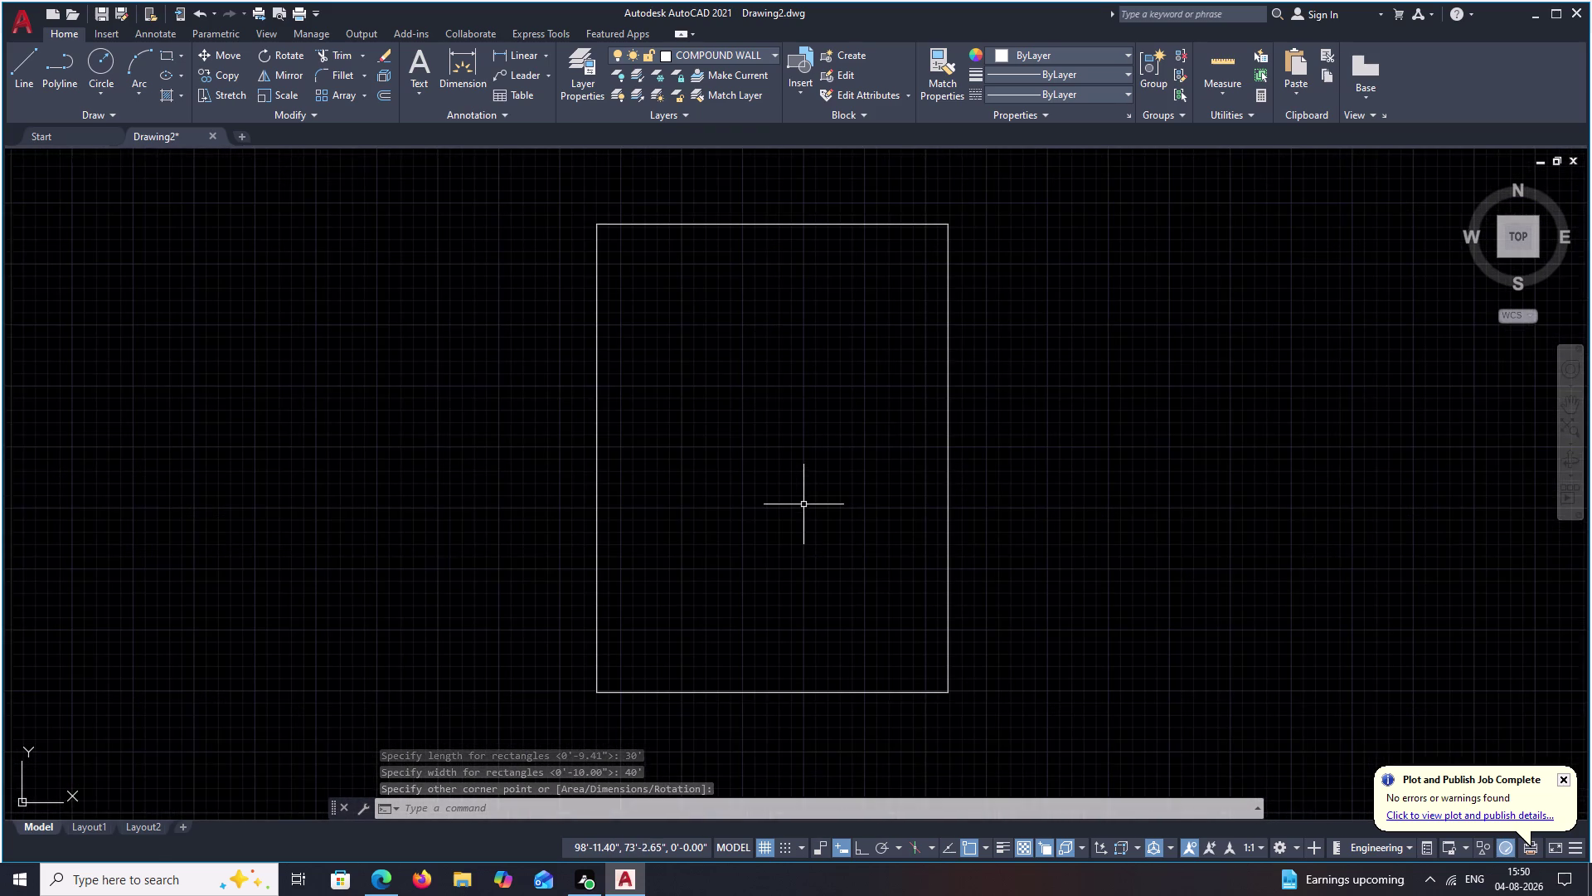
middle_drag(803, 504, 776, 541)
key(Escape)
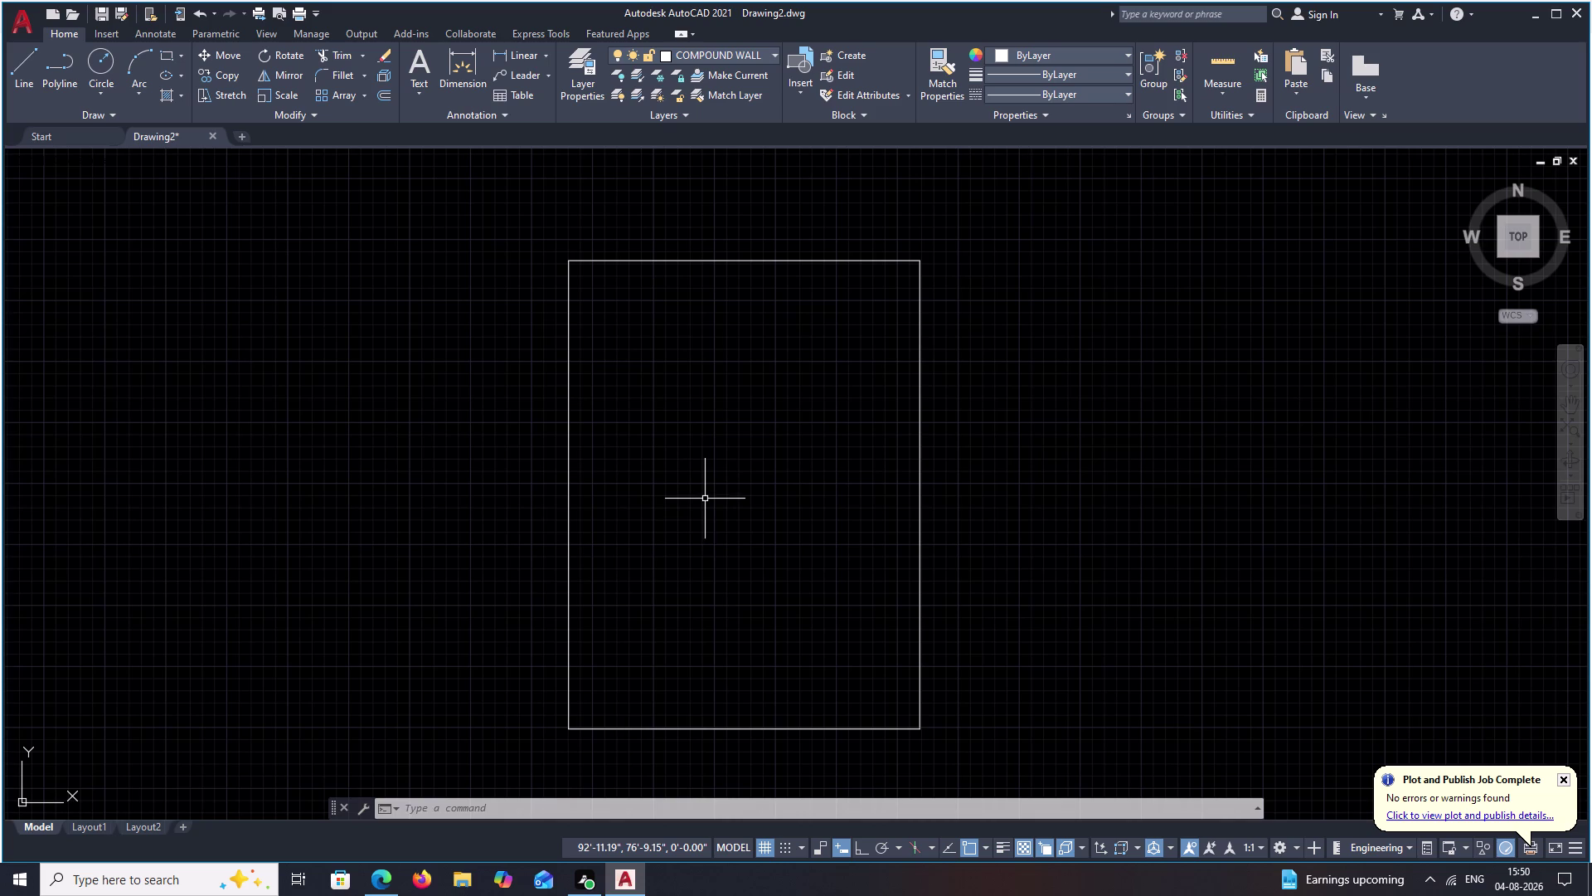
key(Escape)
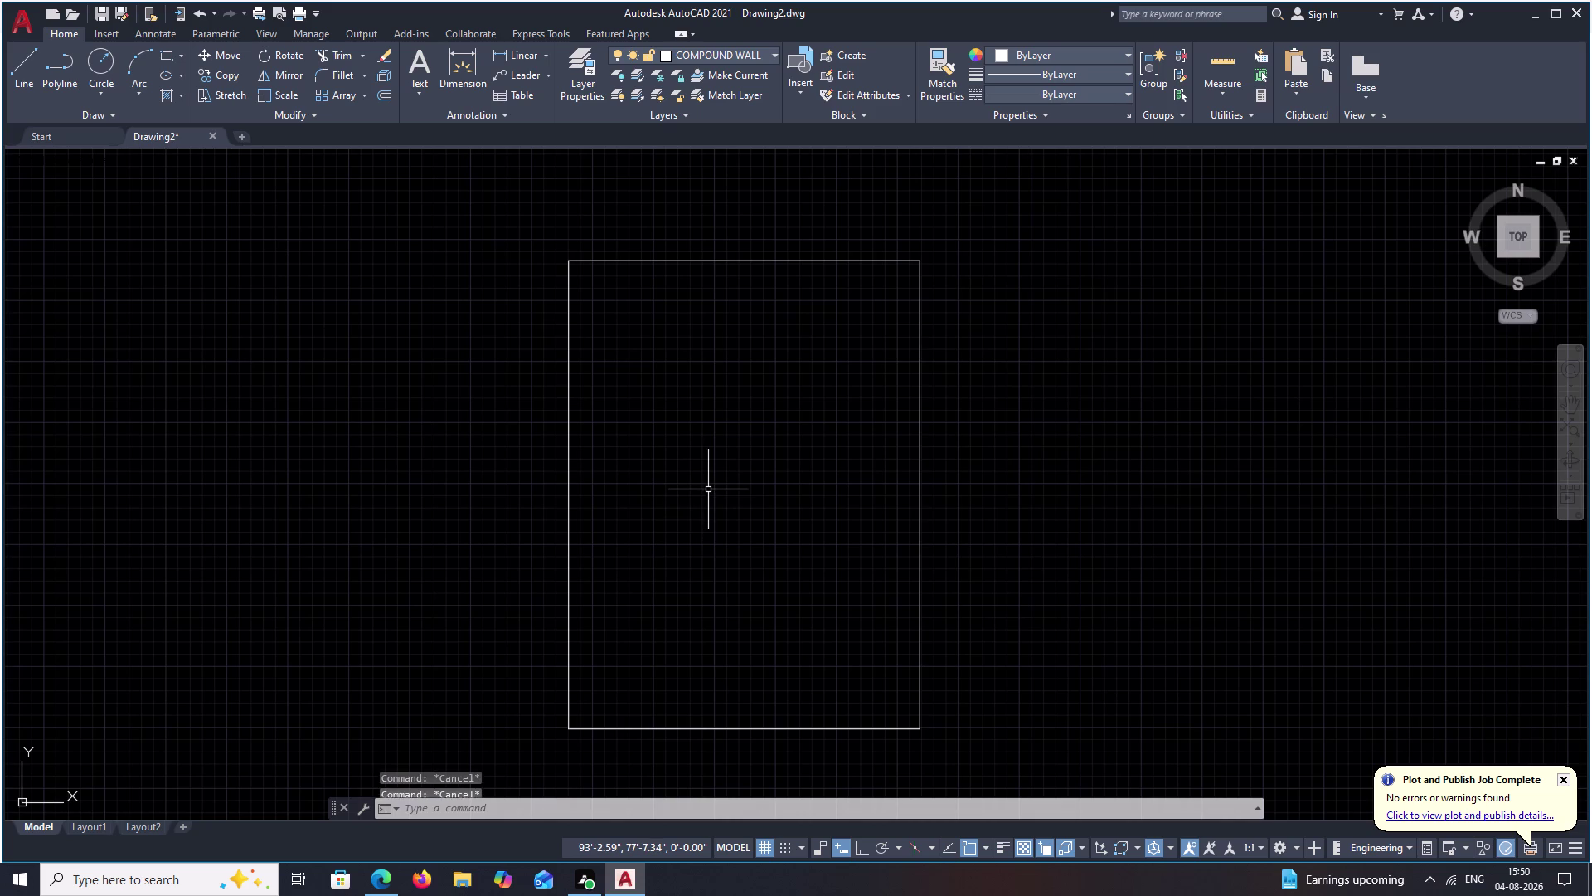
Make WALL the current layer and offset the rectangle 2'3" inward.
click(776, 54)
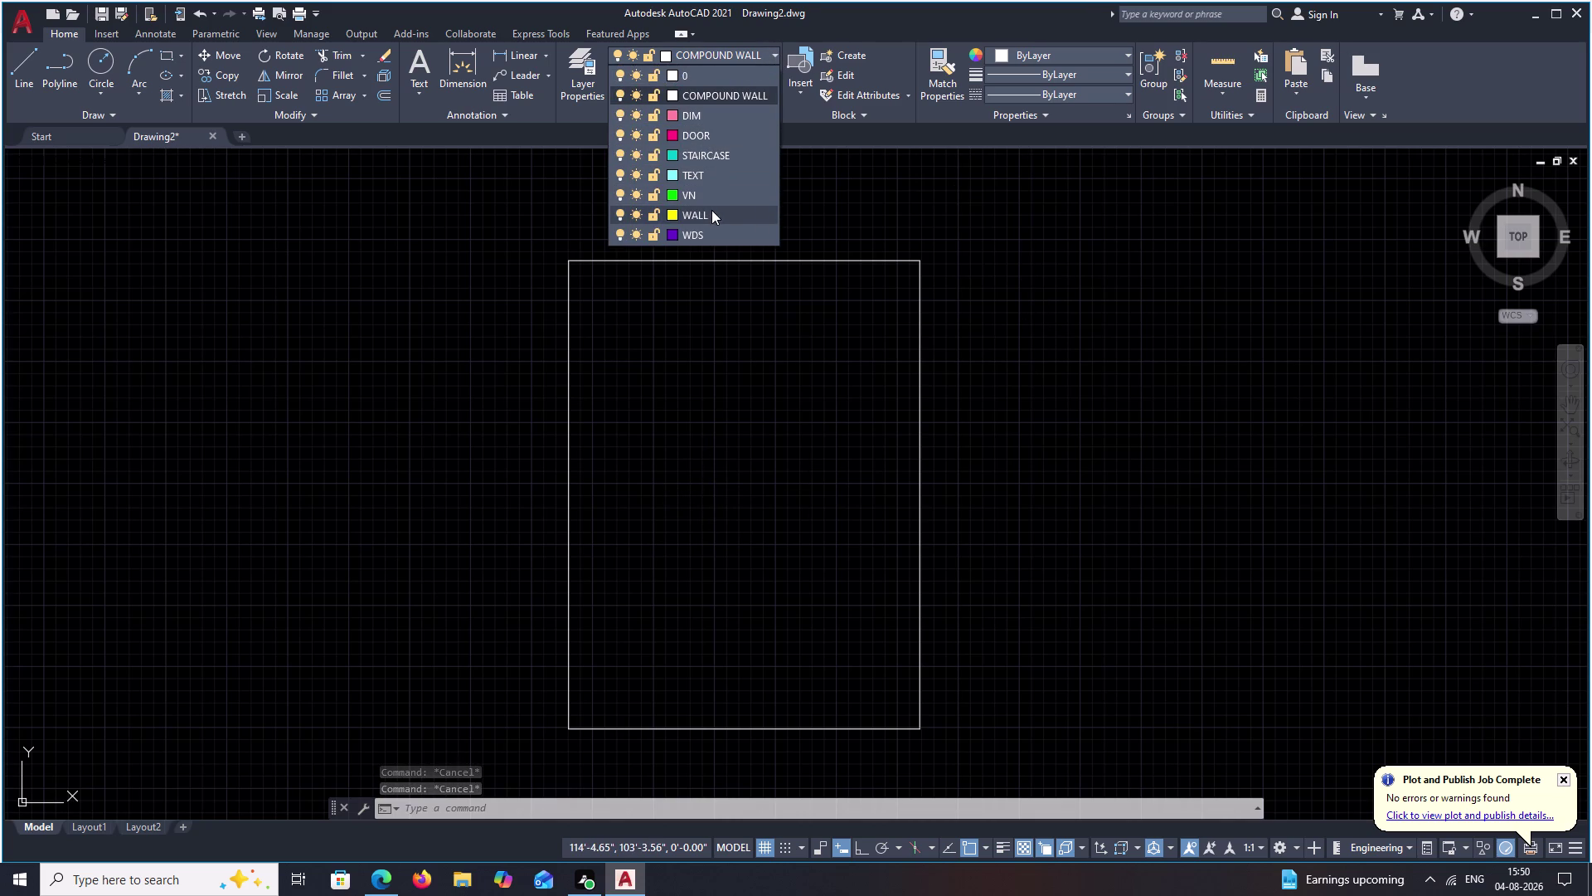
click(710, 214)
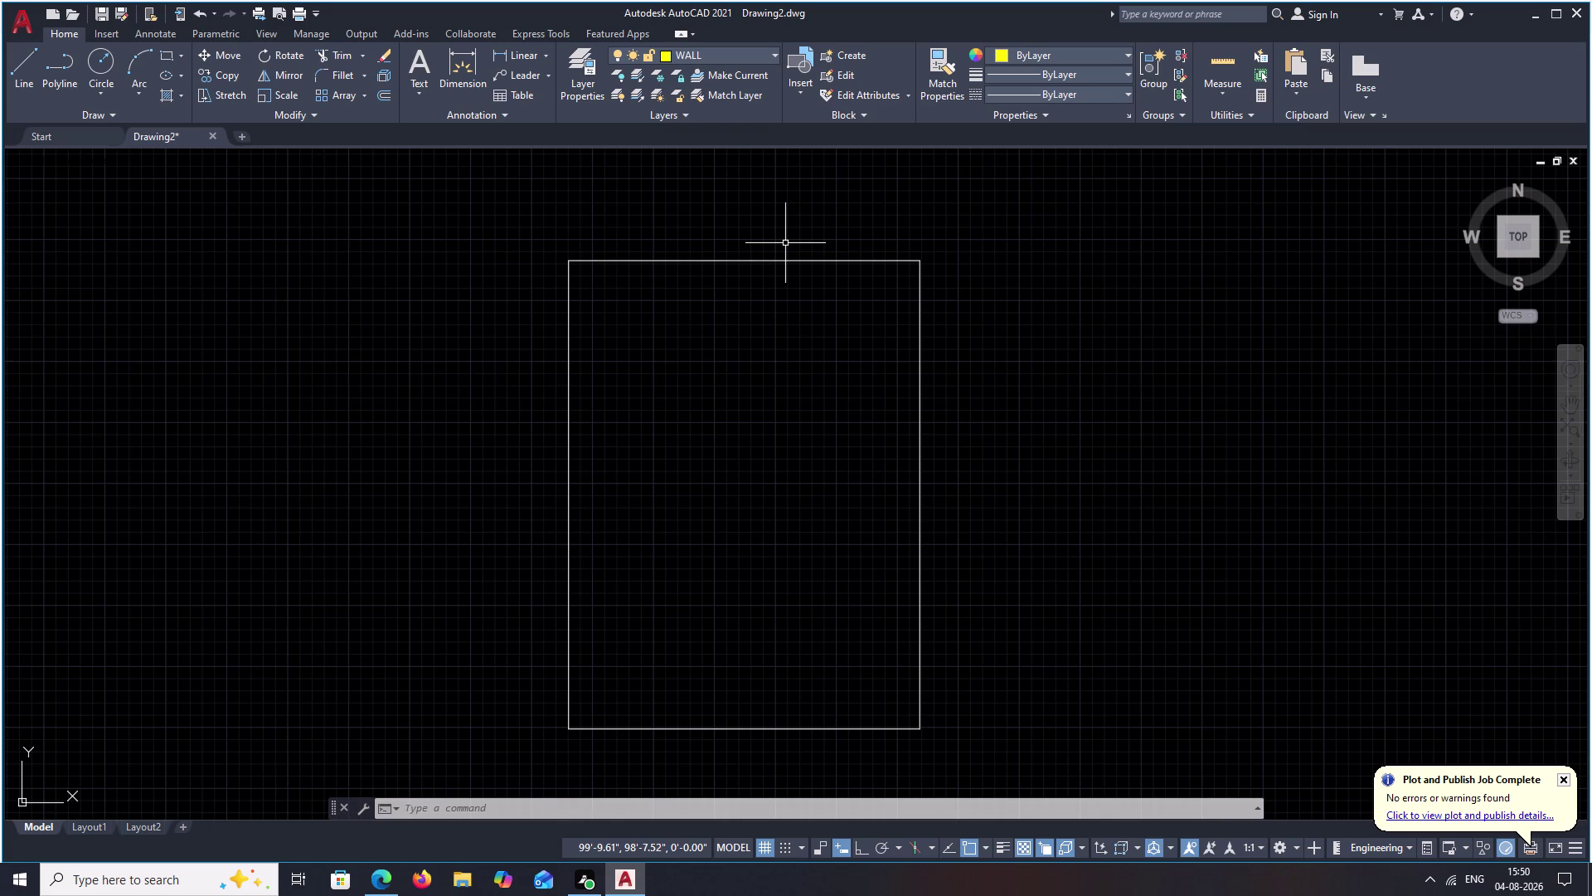
text(O)
key(space)
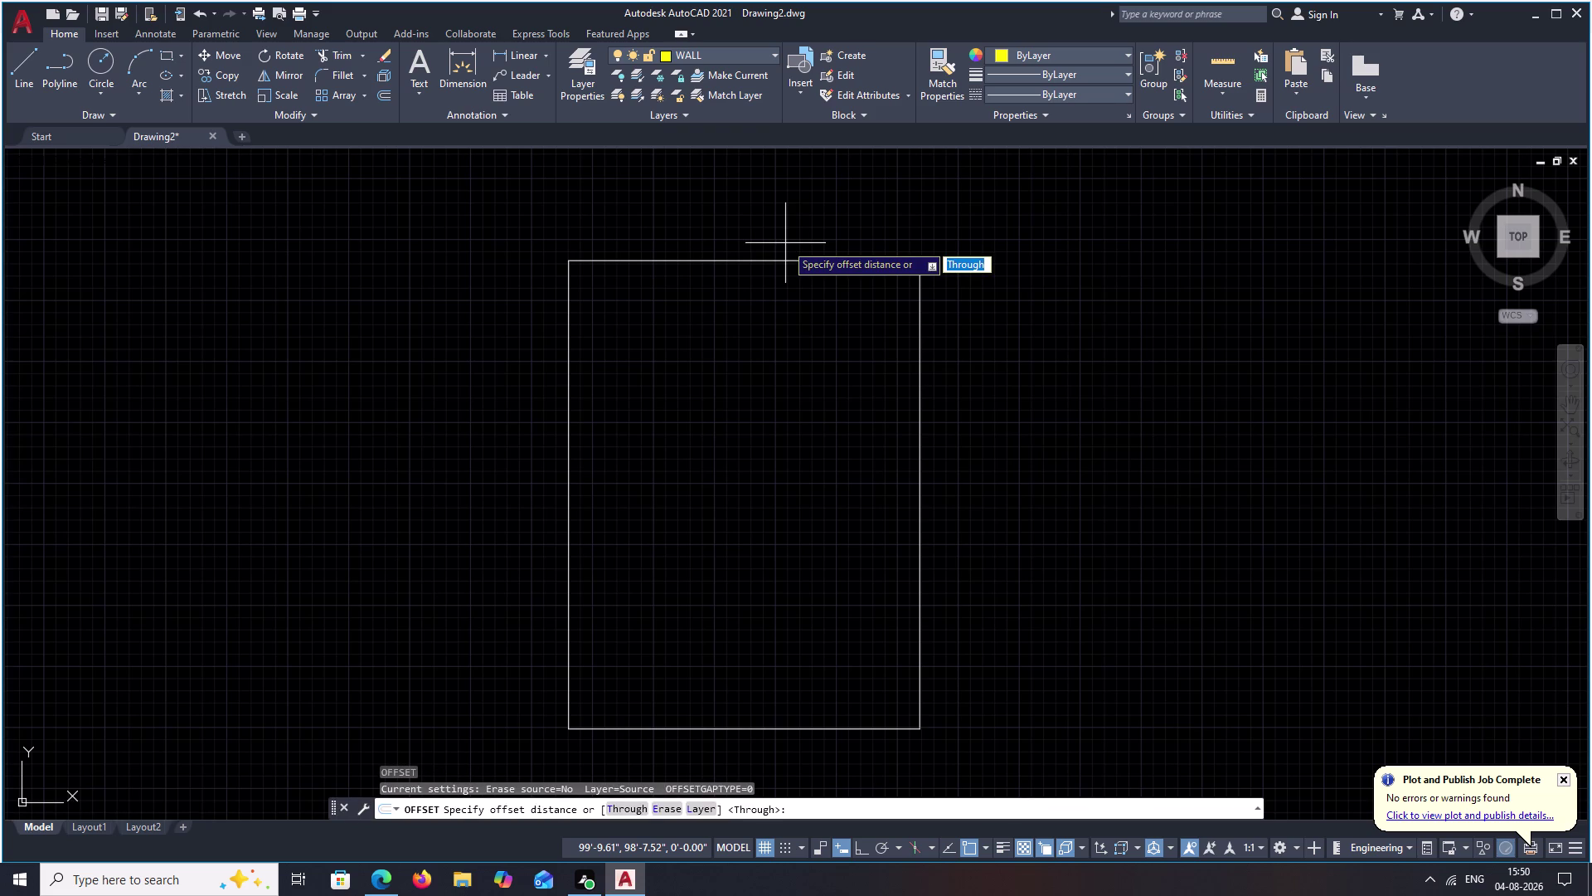
text(2')
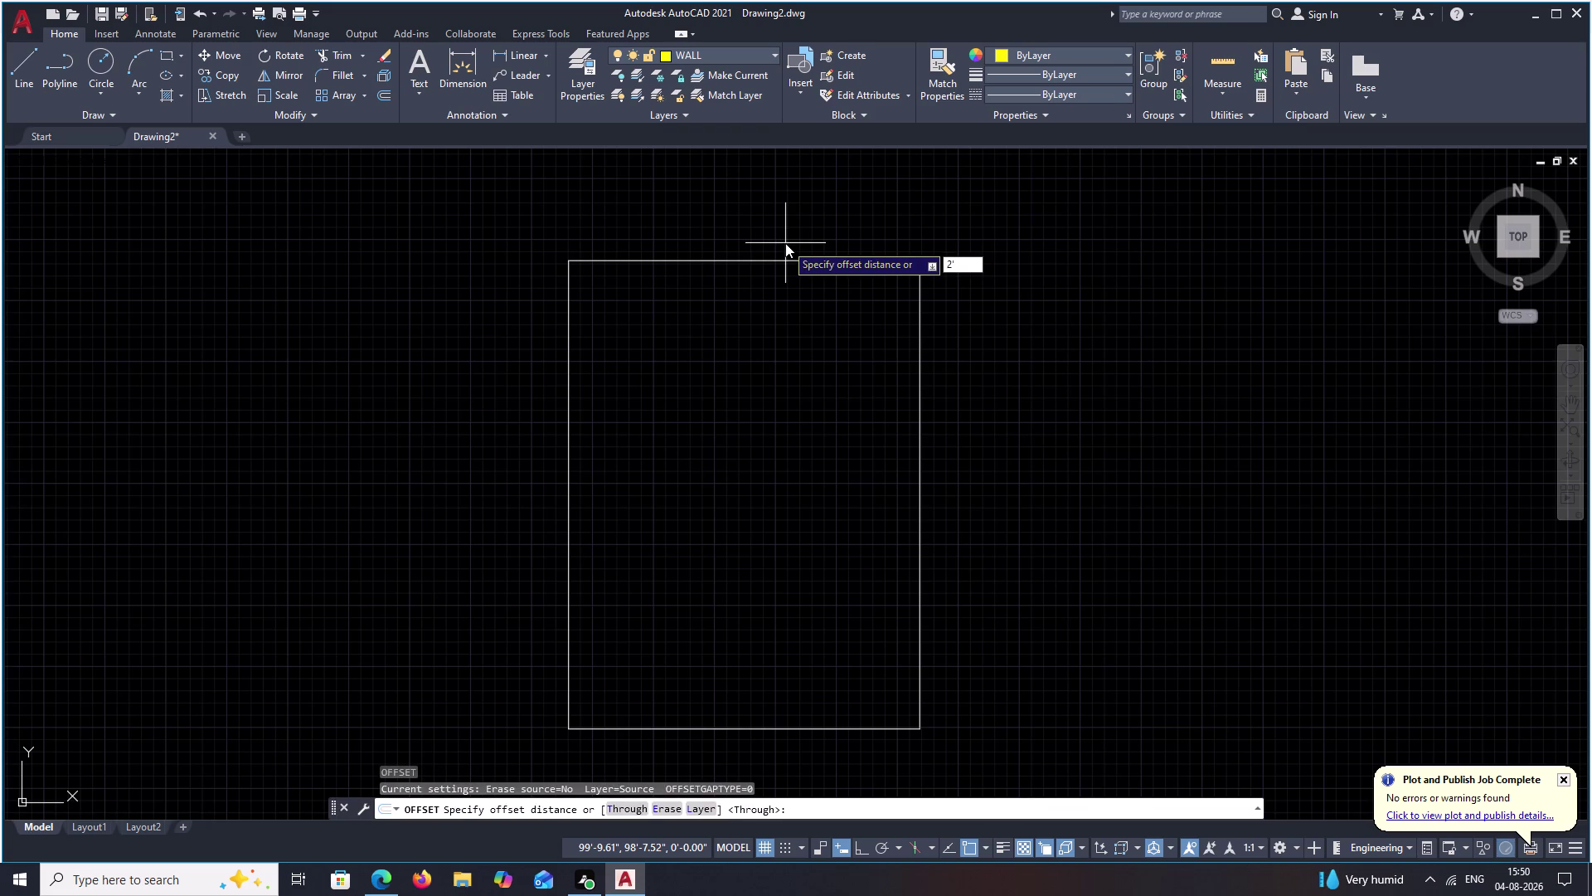
key(3)
key(shift+quotedbl)
key(space)
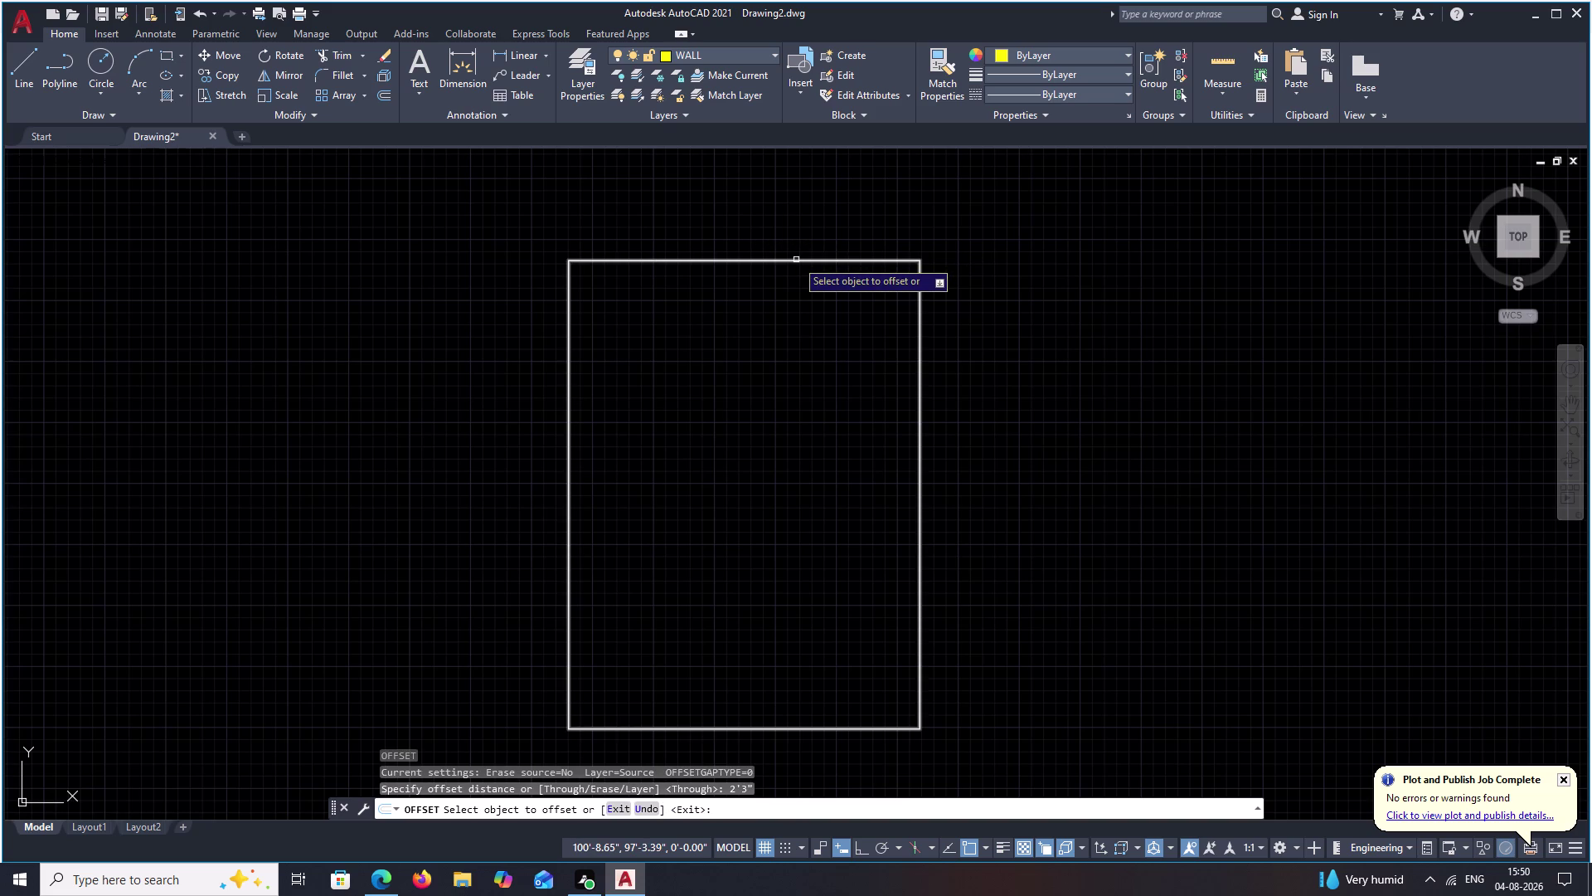
click(796, 260)
click(765, 346)
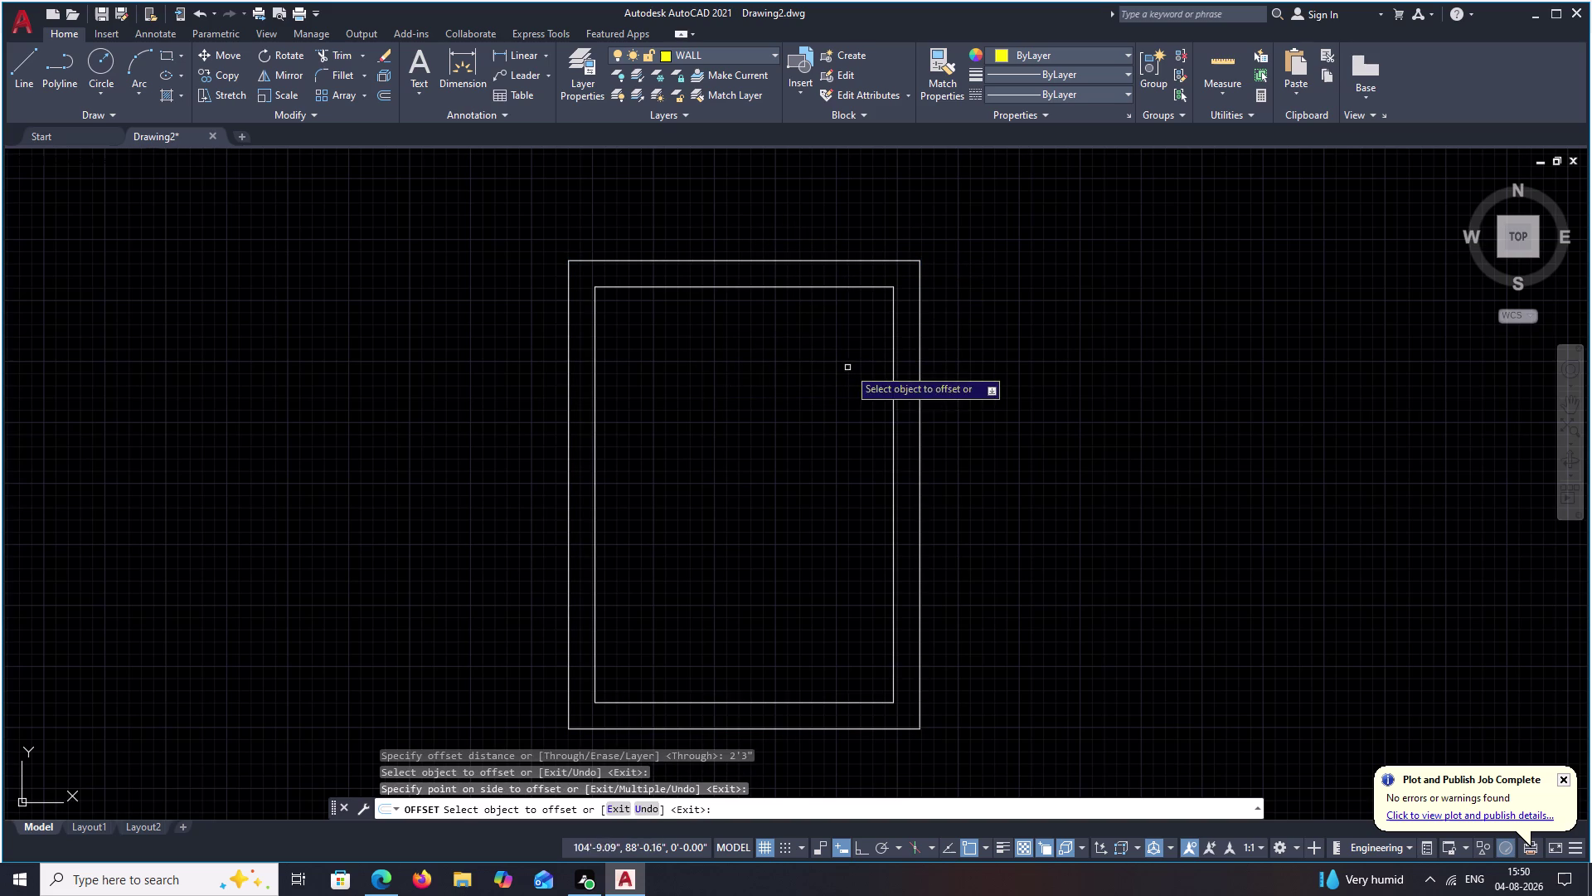
key(Escape)
Erase the inner offset copy, make layer 0 current, and select the outer rectangle.
click(892, 342)
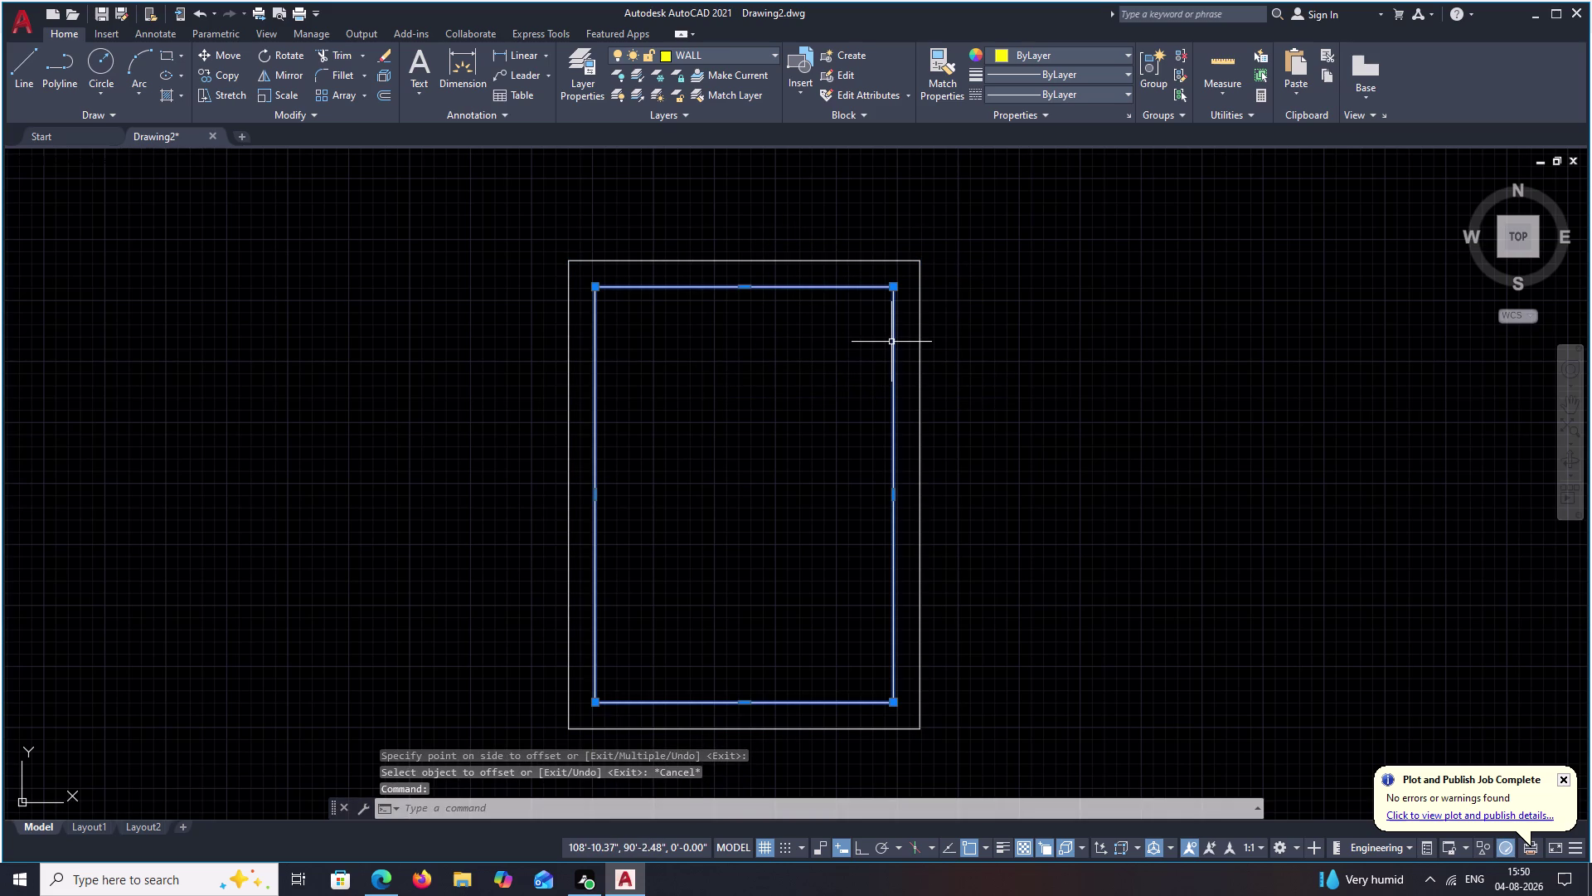
text(E)
key(space)
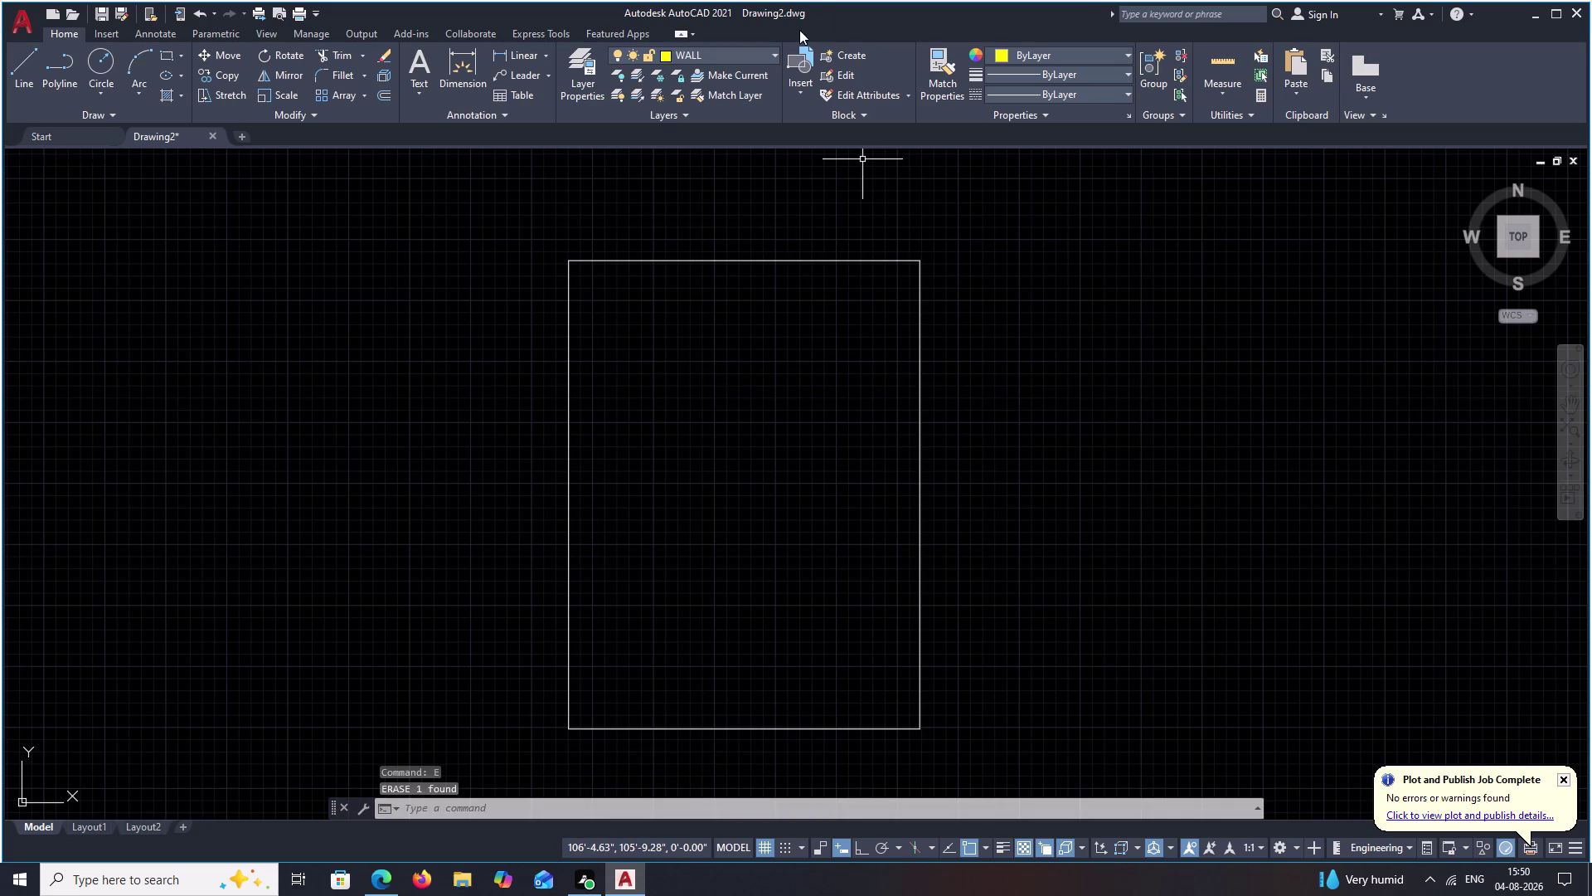
click(774, 58)
click(702, 73)
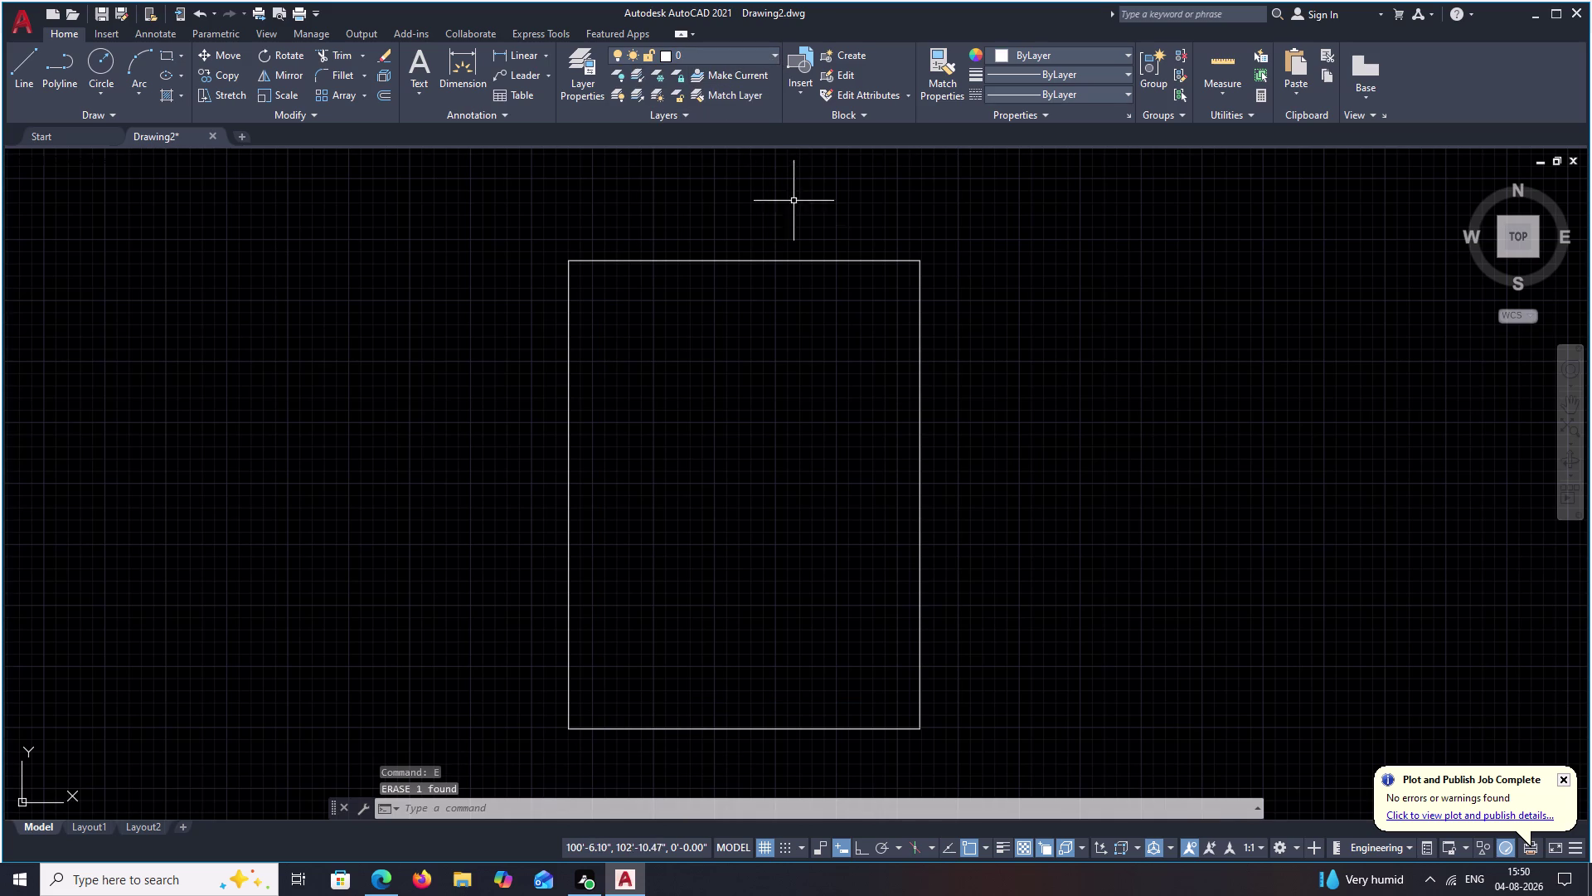
key(Escape)
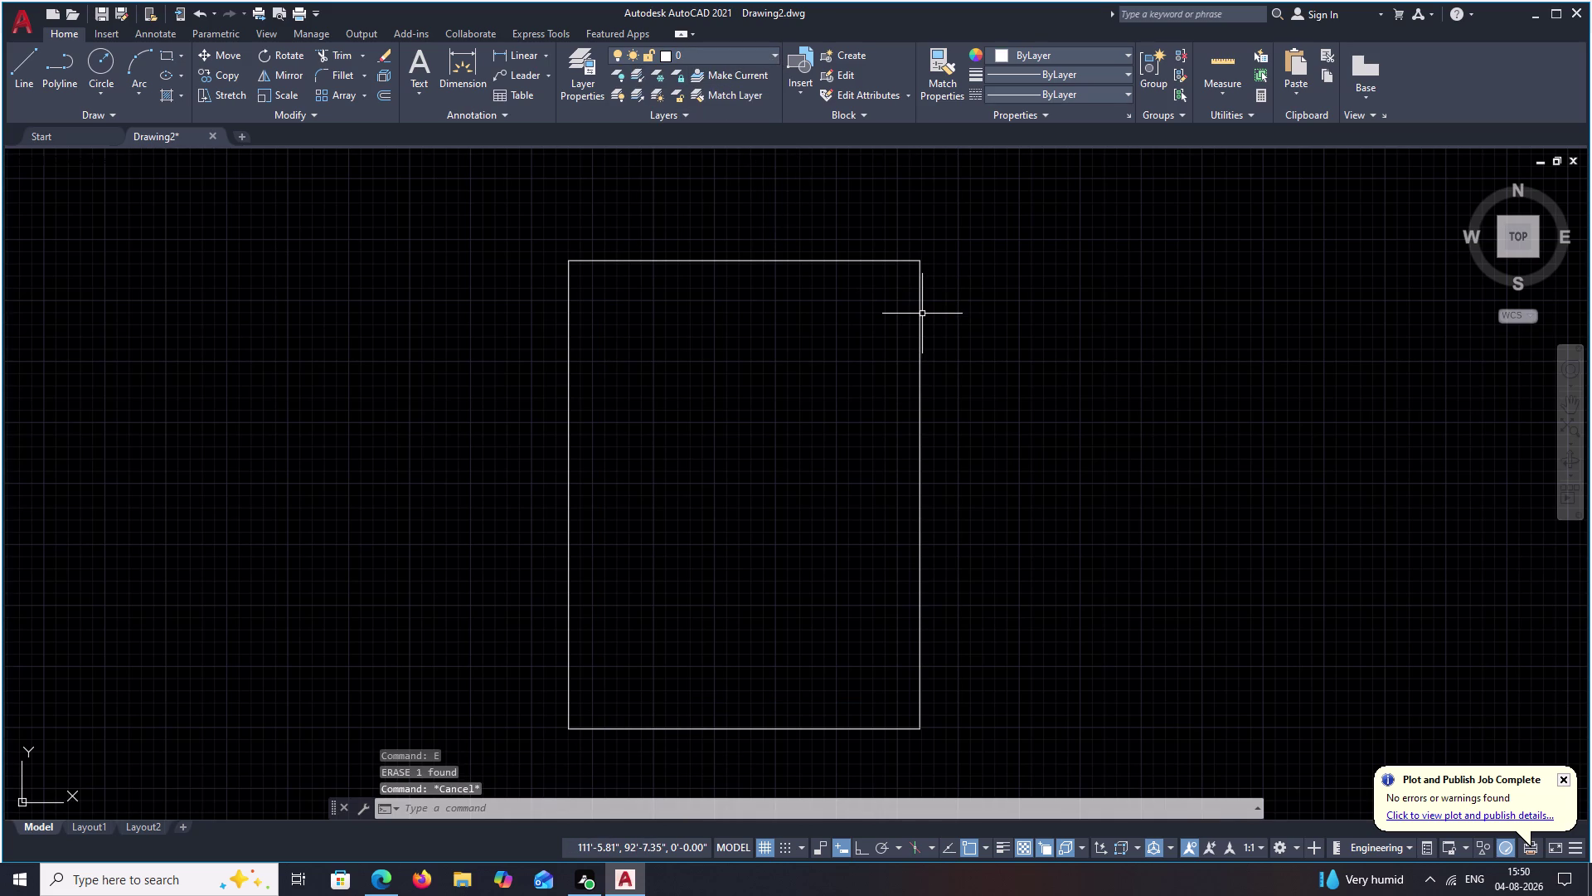
click(920, 318)
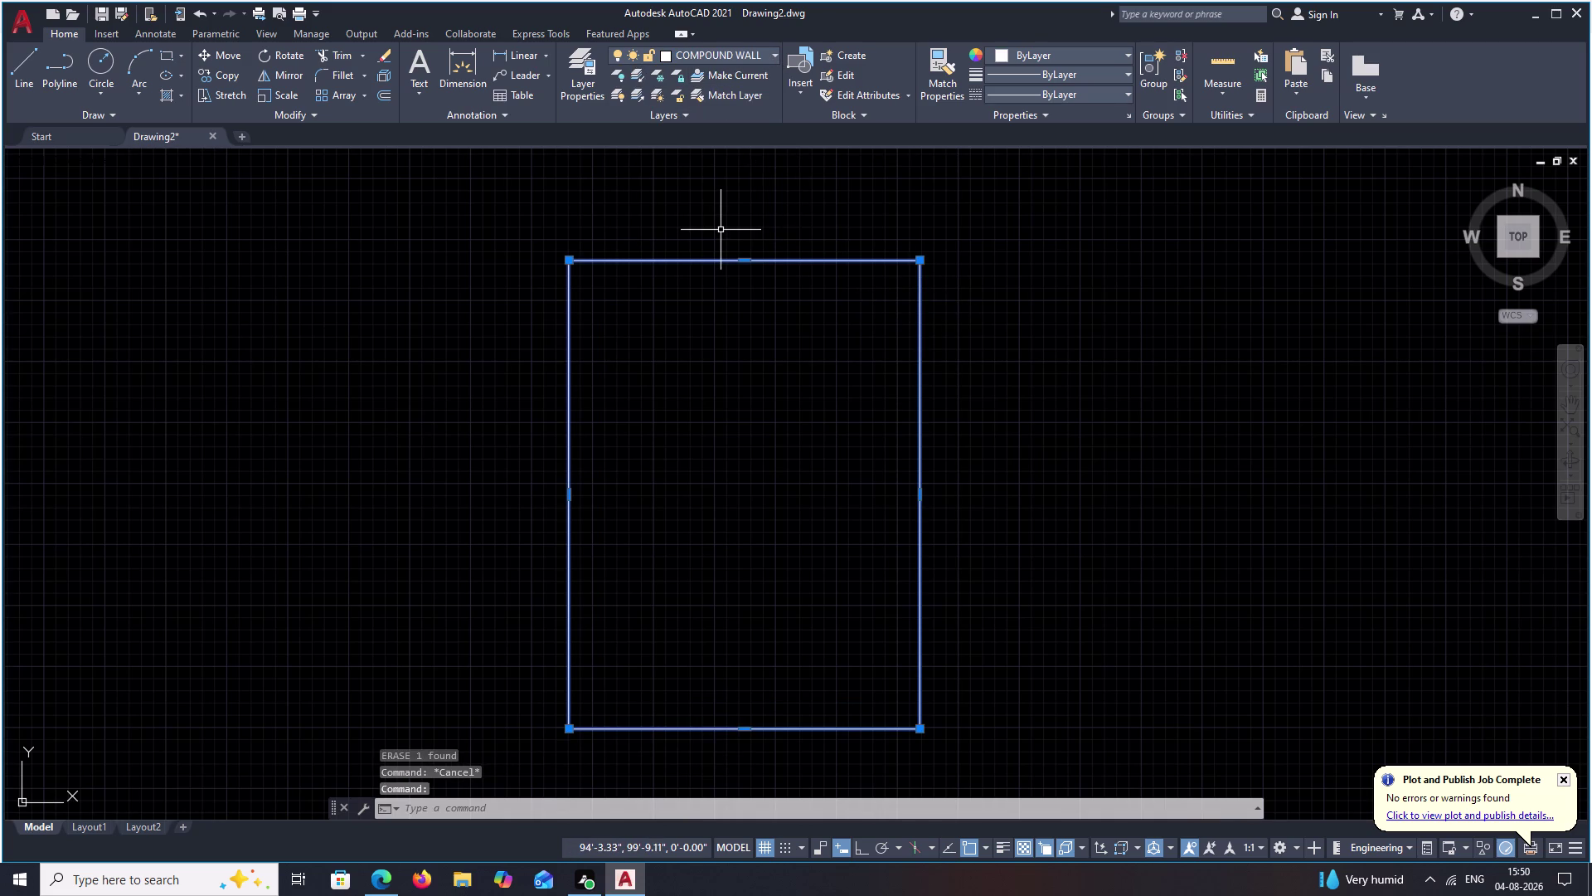
Explode the rectangle into separate lines, then abandon an offset using the default distance.
text(X)
key(space)
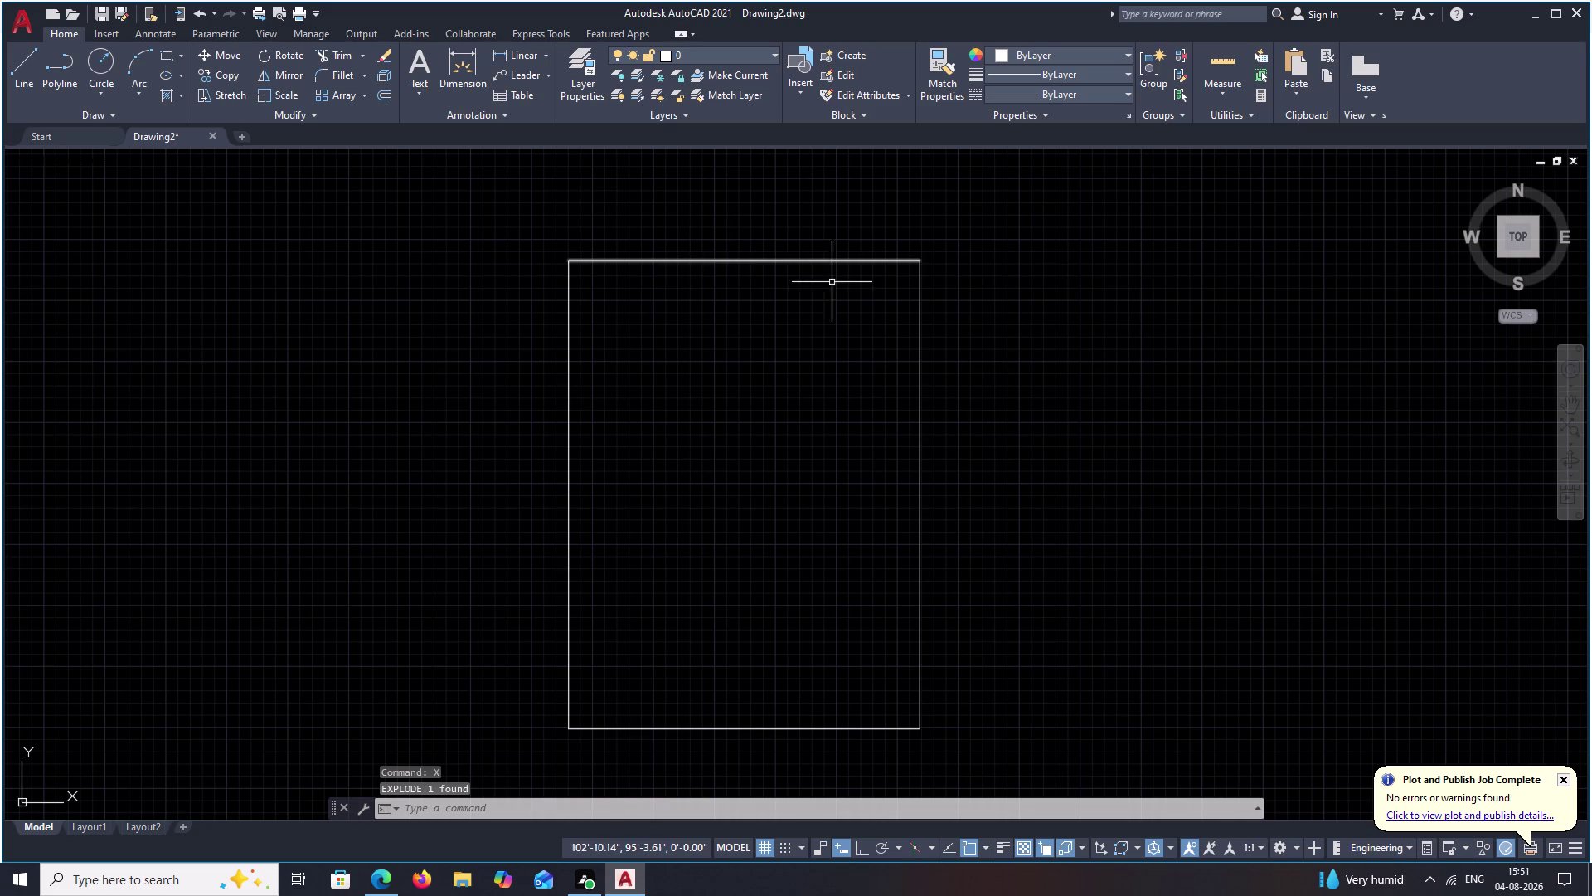
key(Escape)
text(O)
key(space)
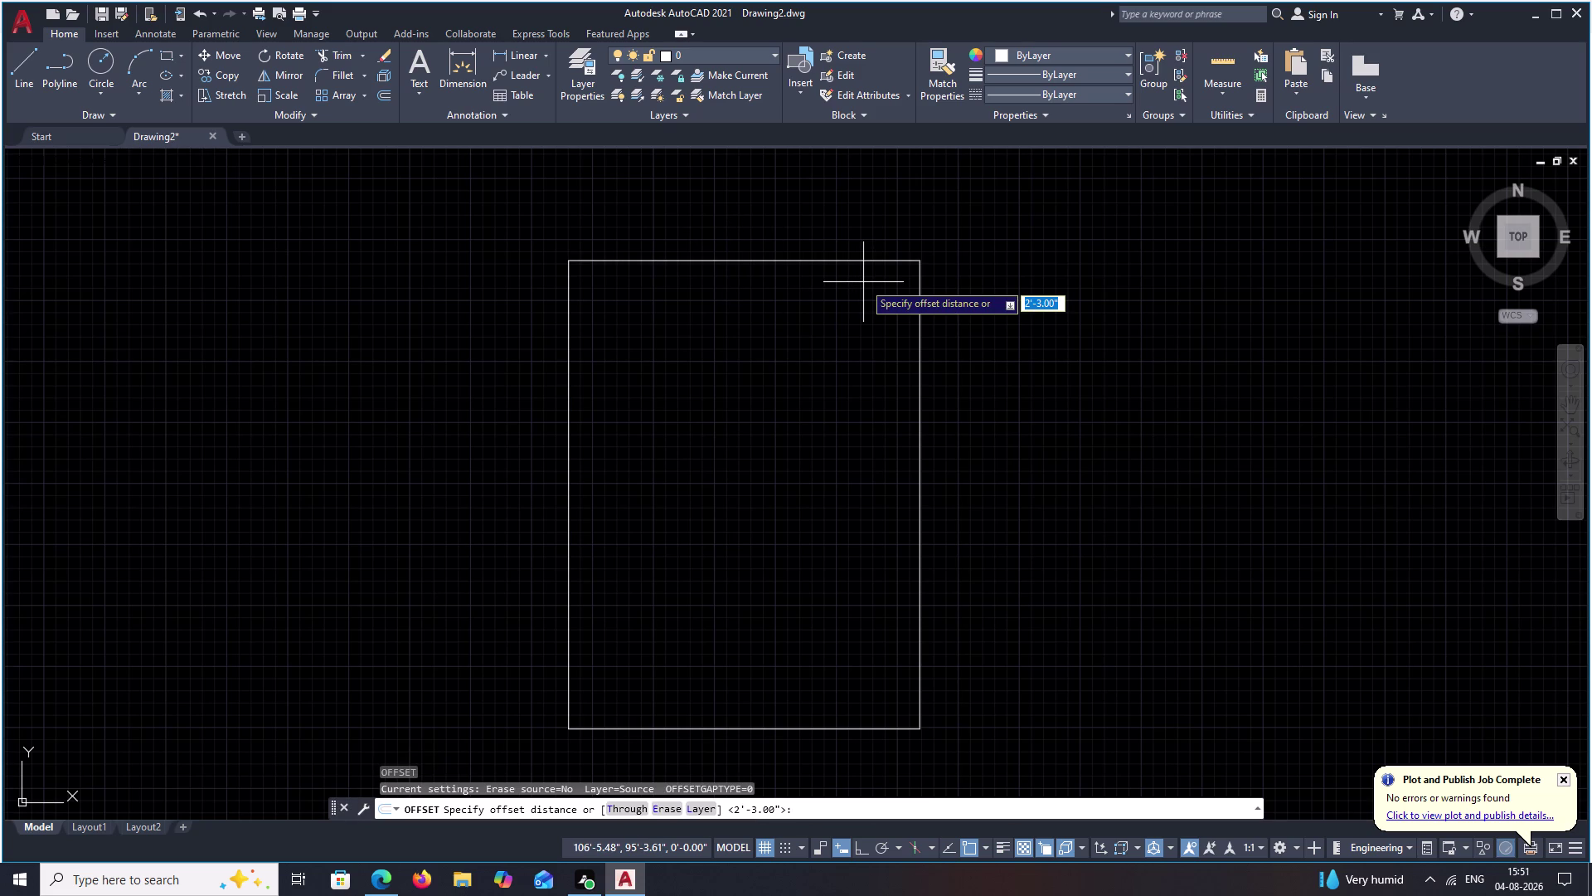
key(period)
key(BackSpace)
key(space)
key(space)
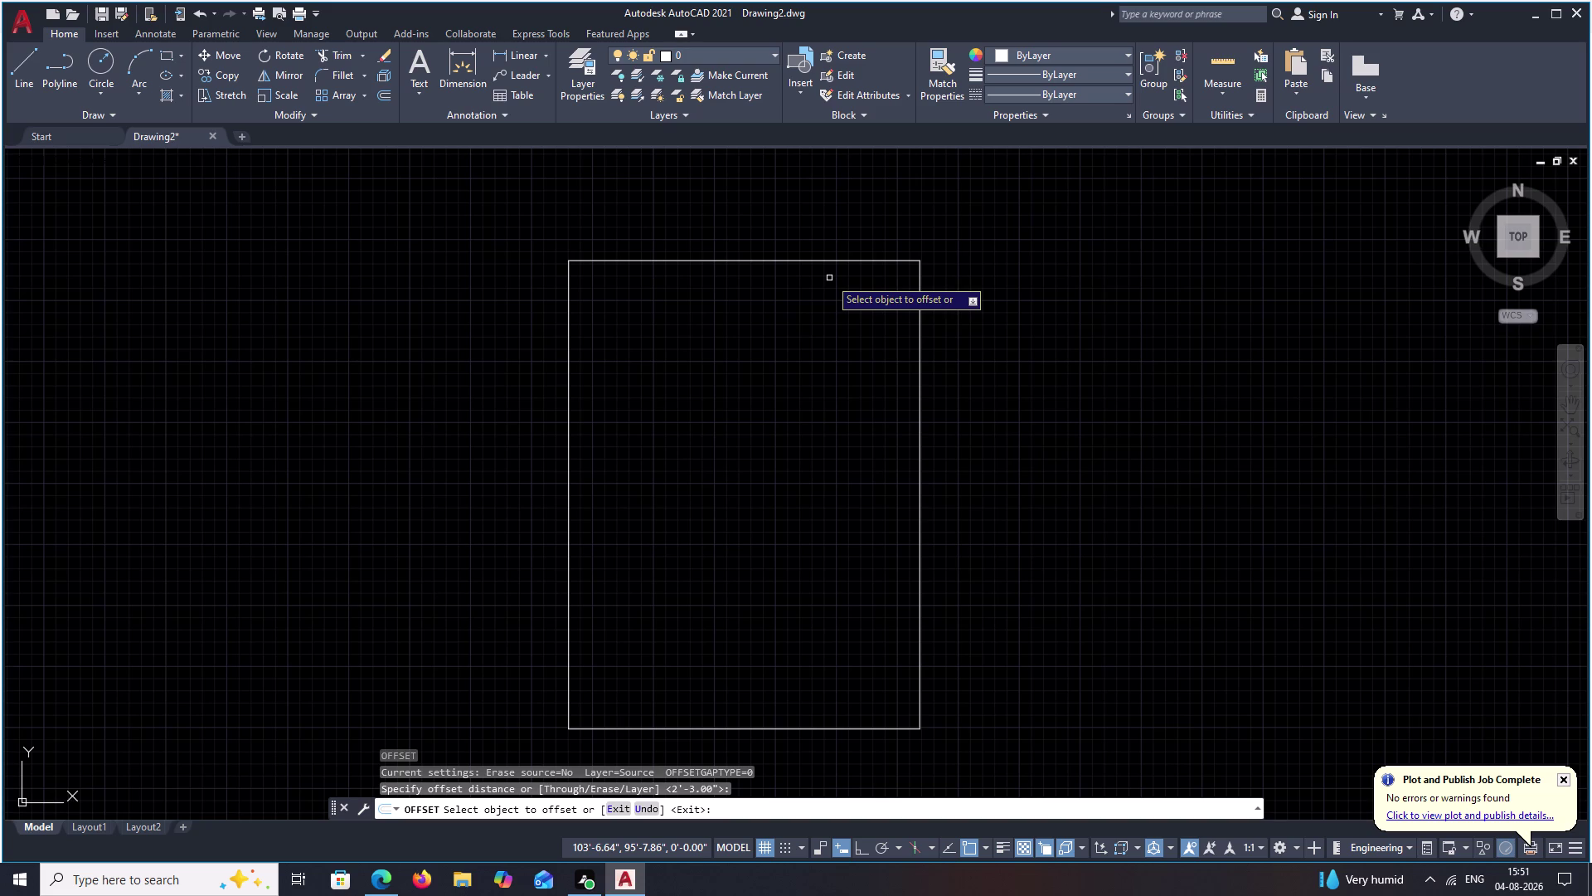
key(Escape)
key(Escape)
Offset the top edge line 2'6" inward.
text(O)
key(space)
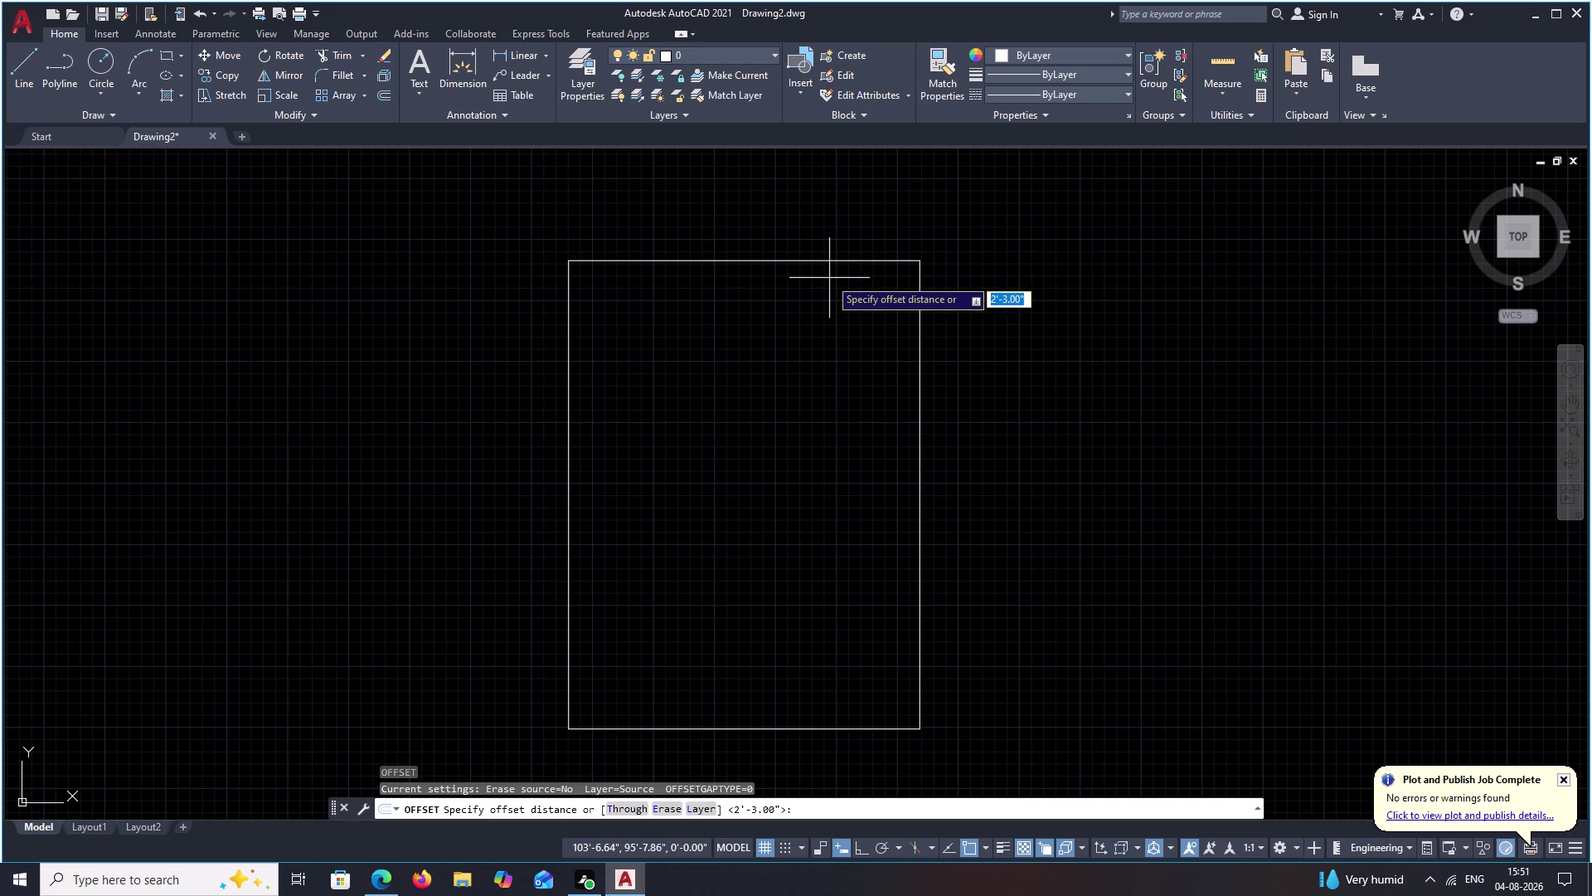
text(2')
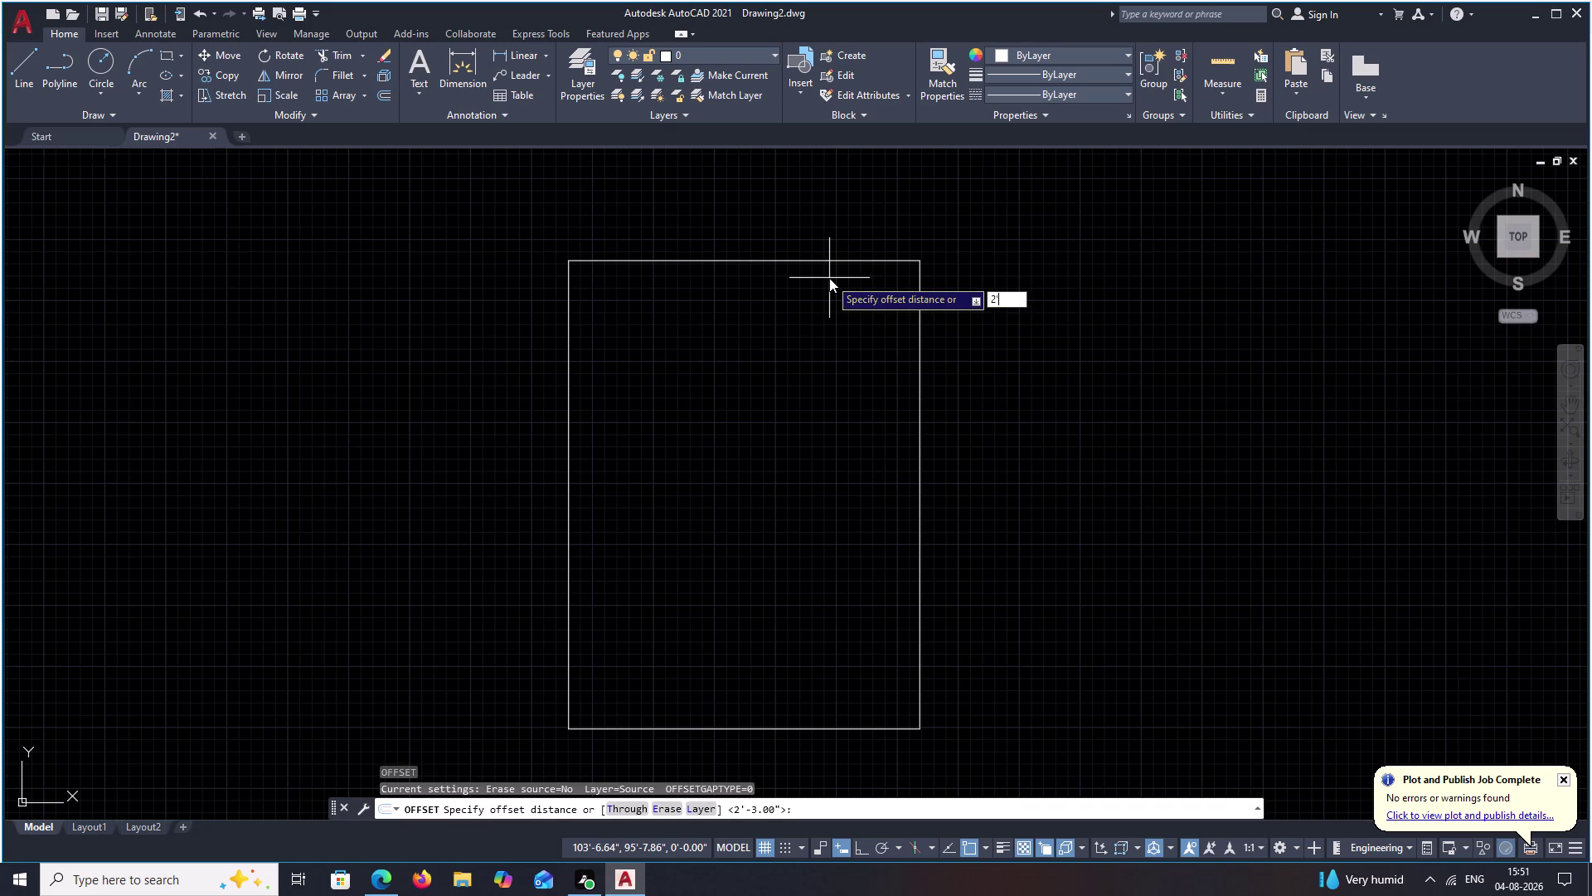
scroll(up, 3)
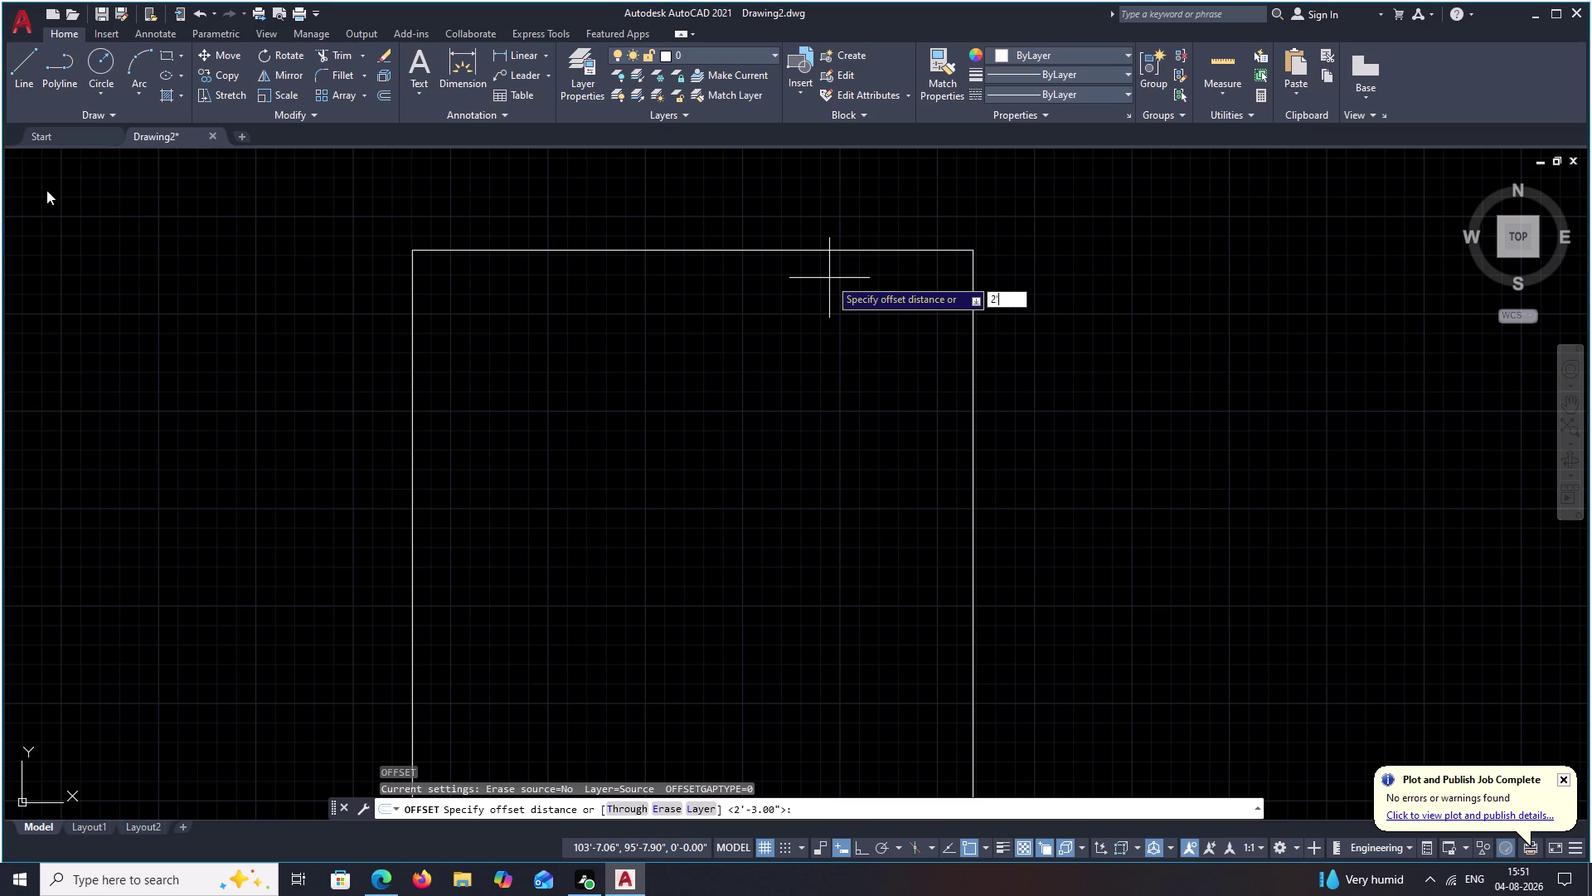
key(6)
key(shift+quotedbl)
key(space)
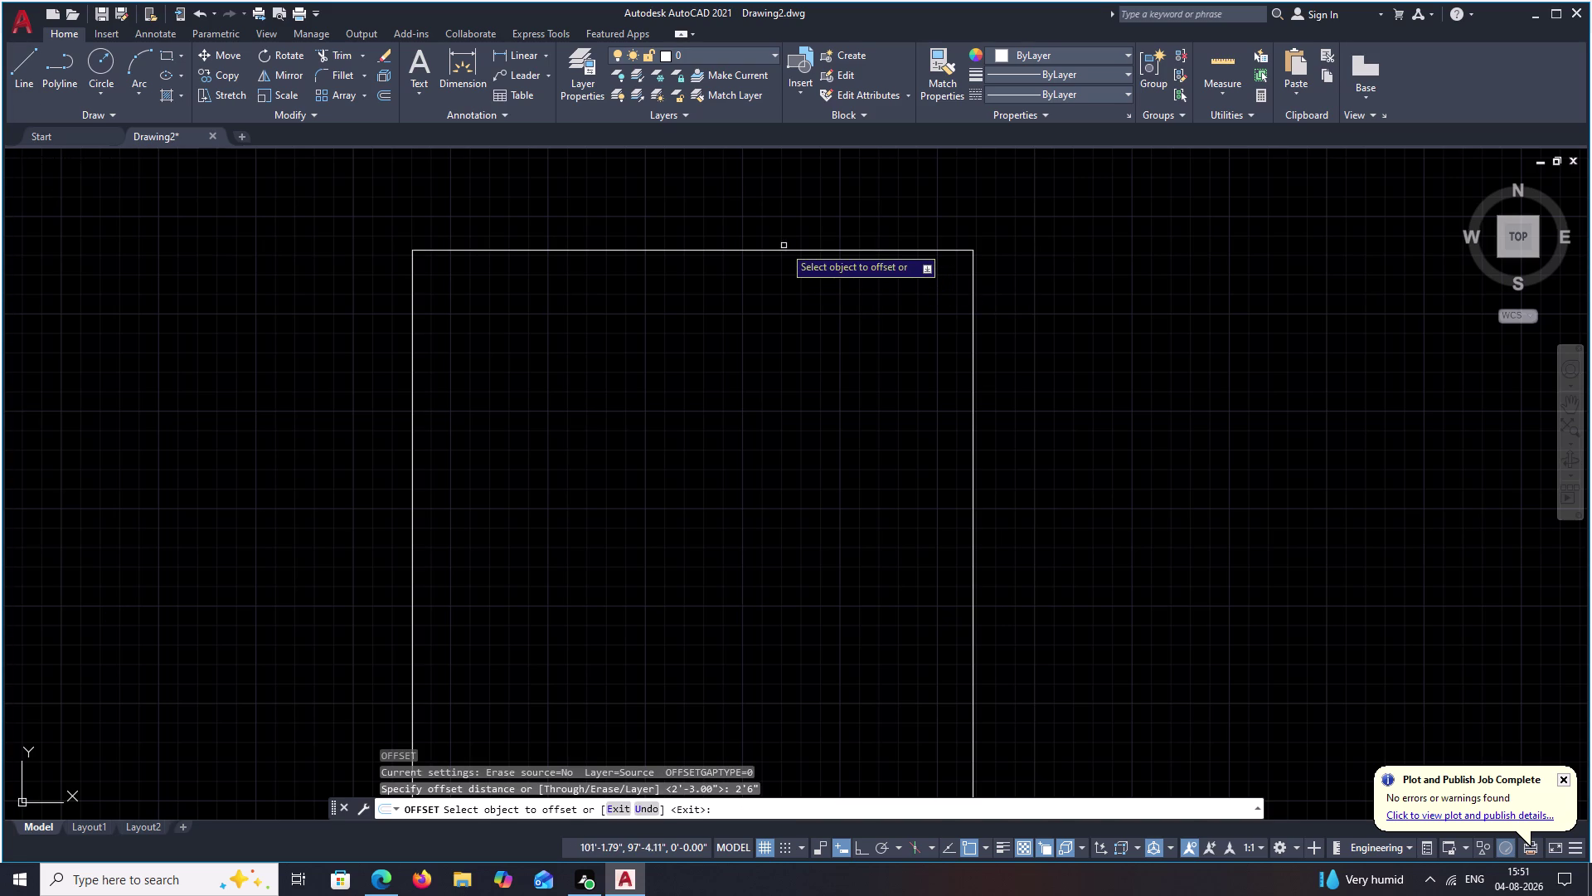
click(784, 247)
click(780, 249)
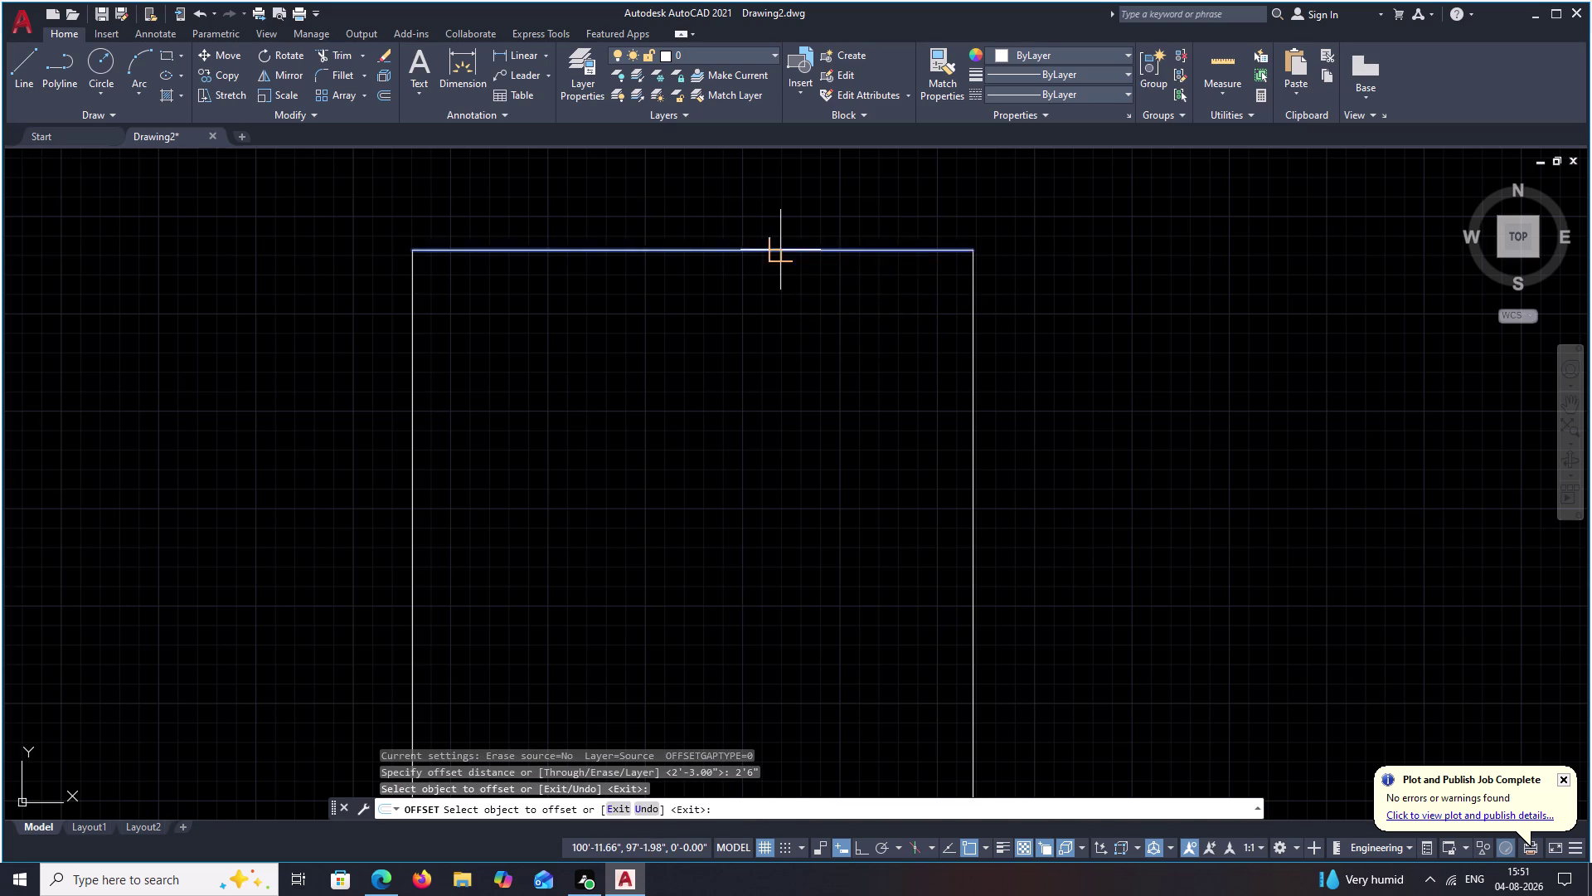
click(773, 315)
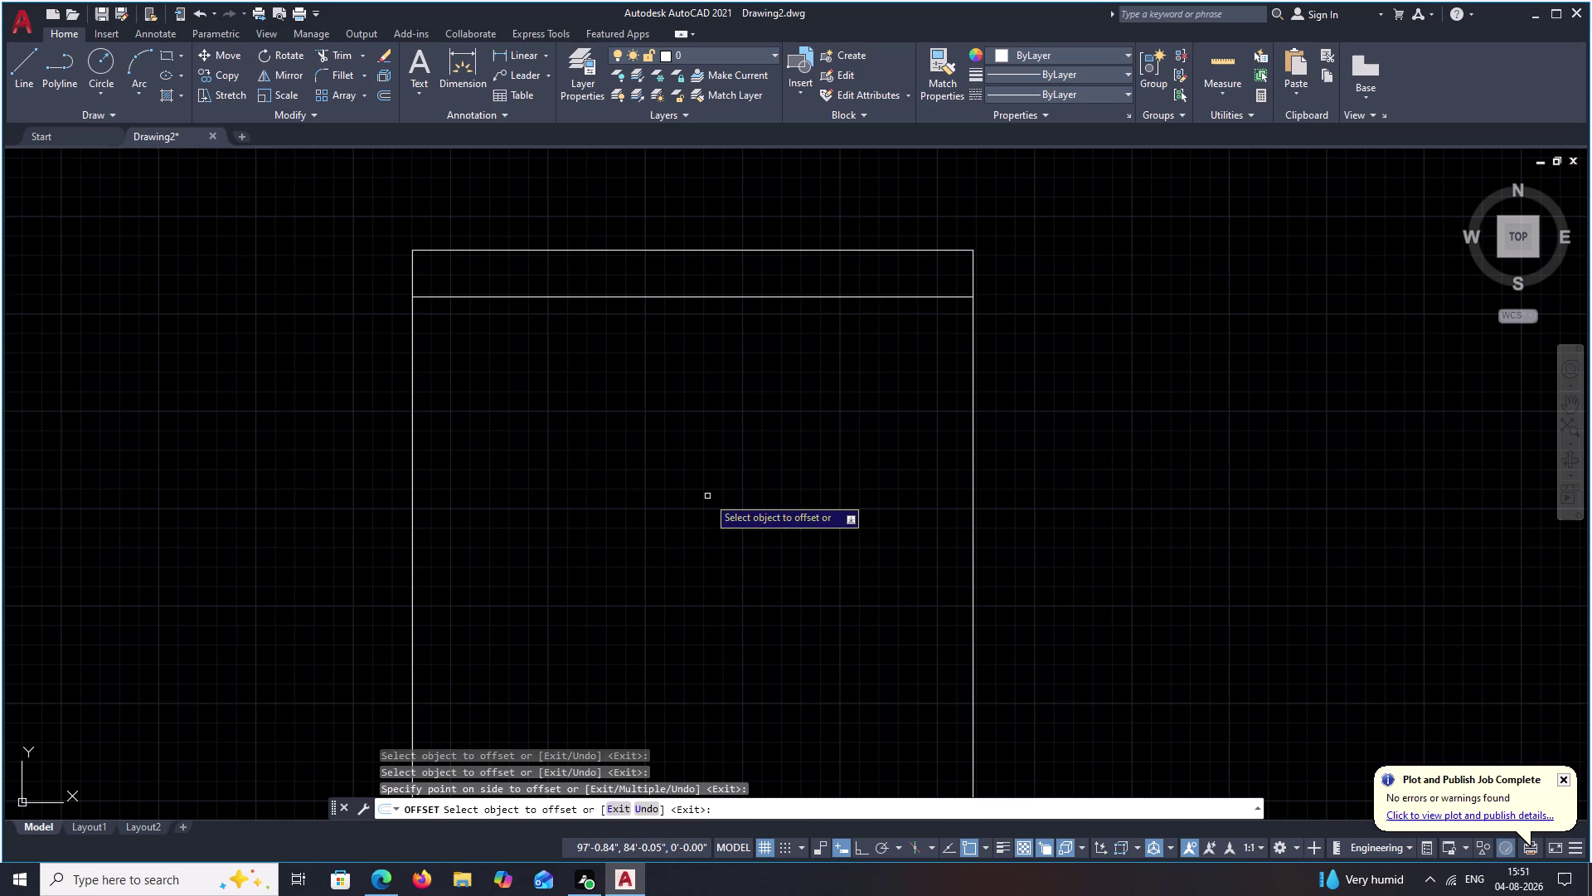
key(Escape)
key(space)
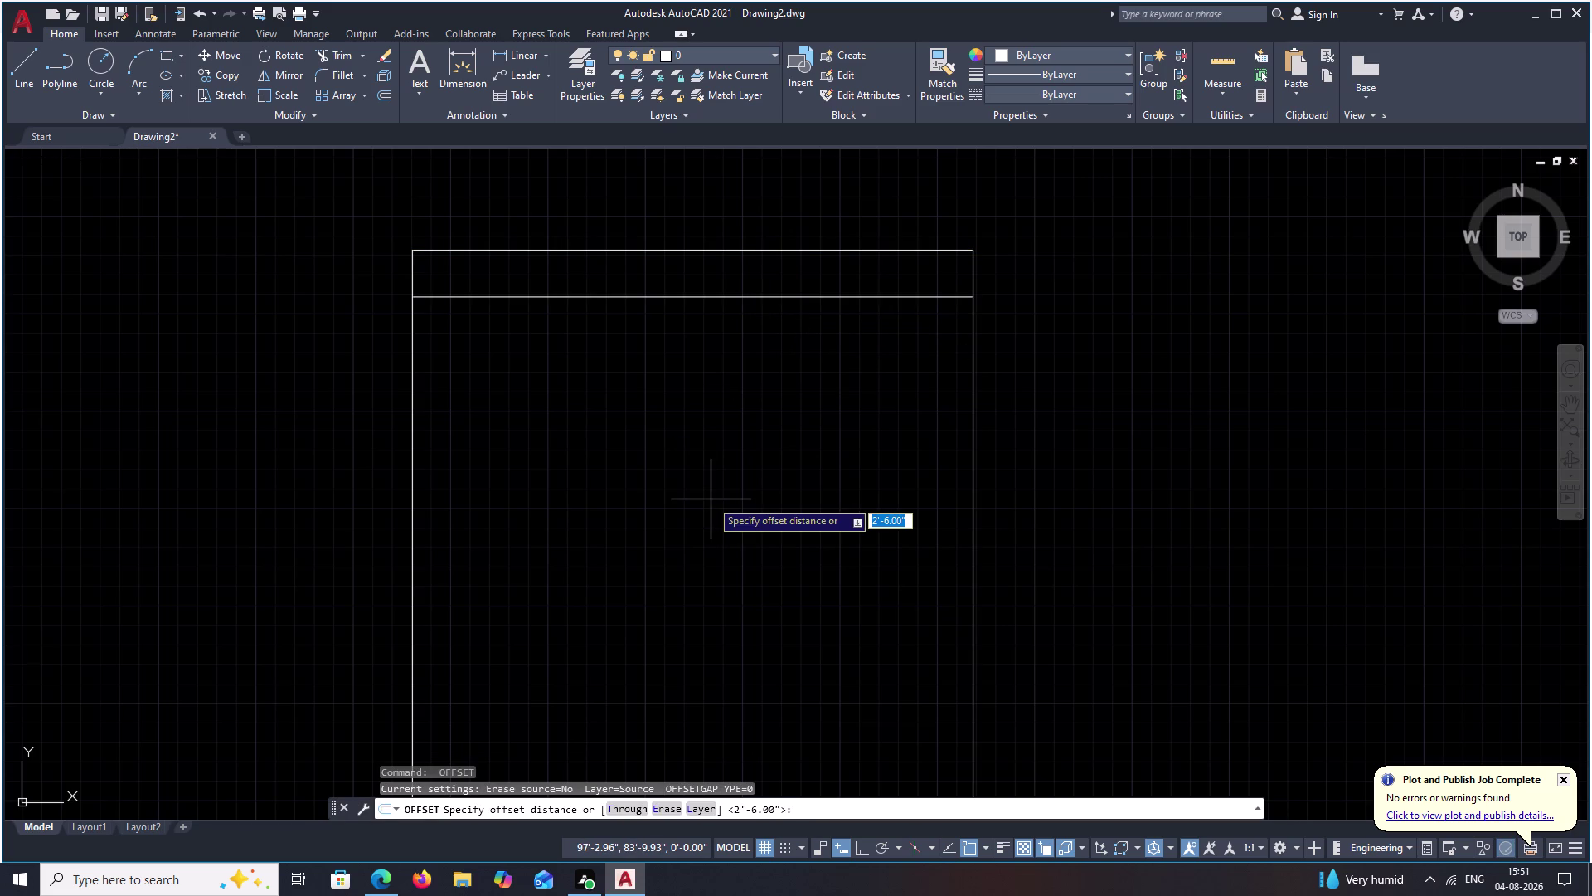
Offset the left edge line 3' inward.
text(3')
key(space)
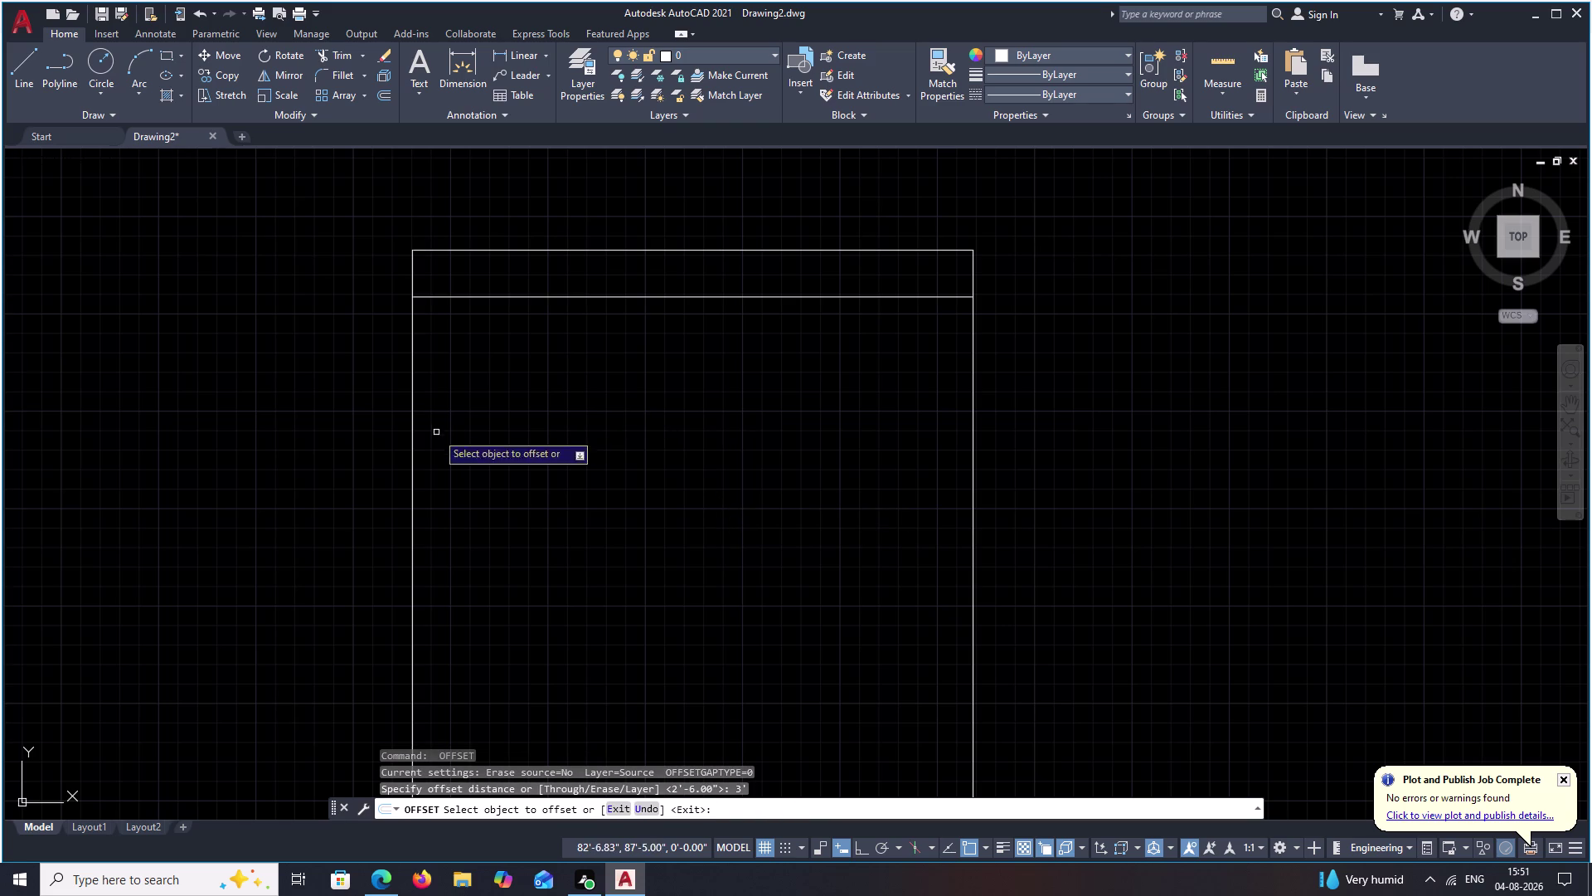
click(411, 448)
click(573, 443)
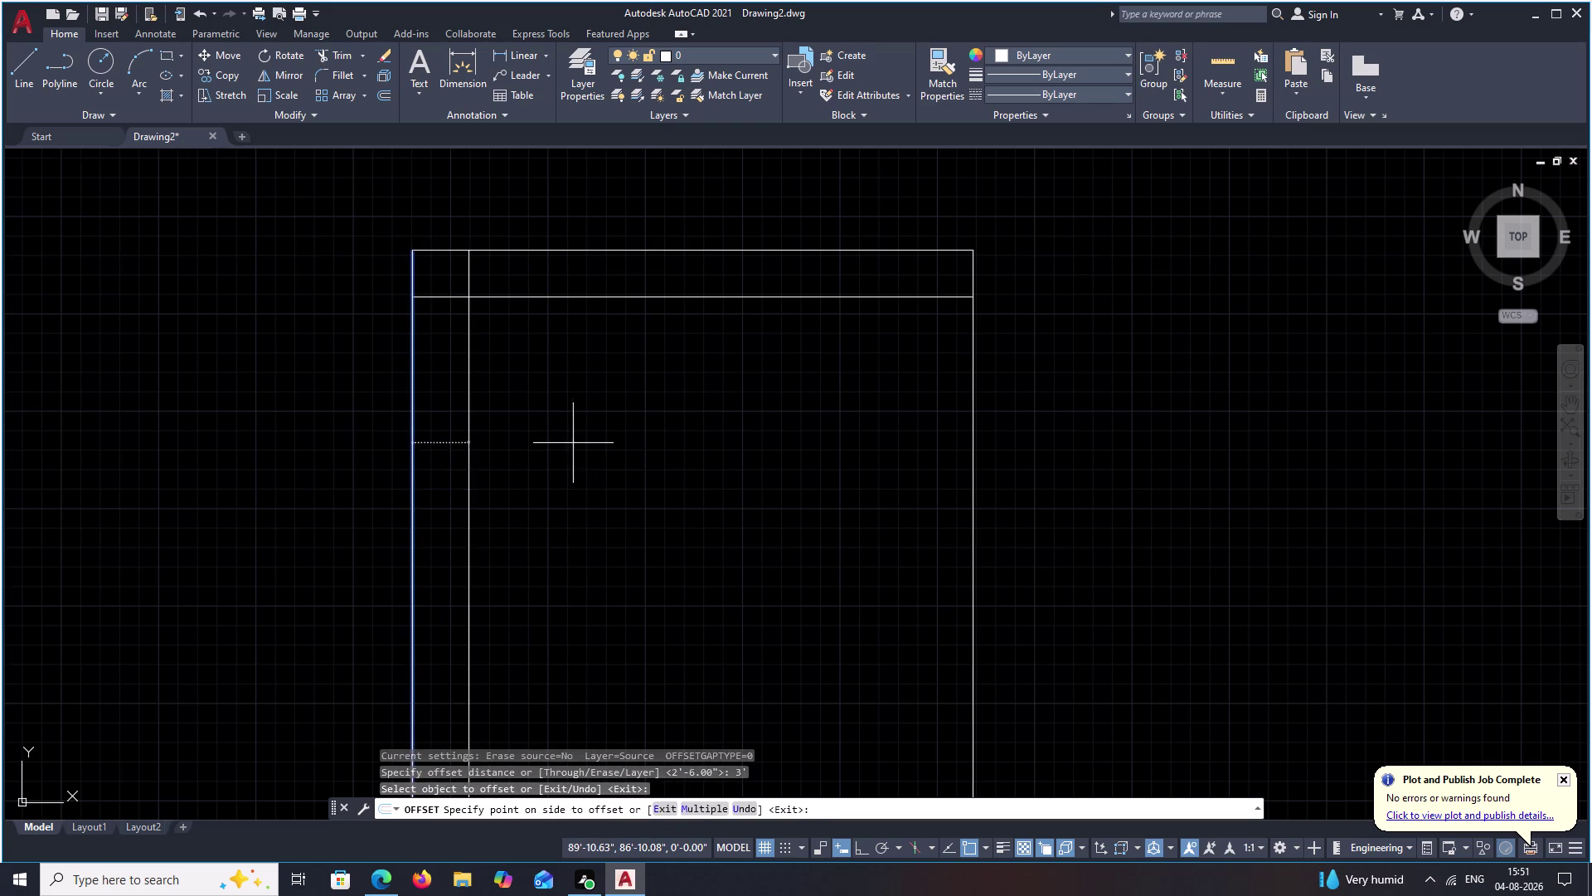
key(Escape)
scroll(down, 3)
middle_drag(578, 443, 633, 436)
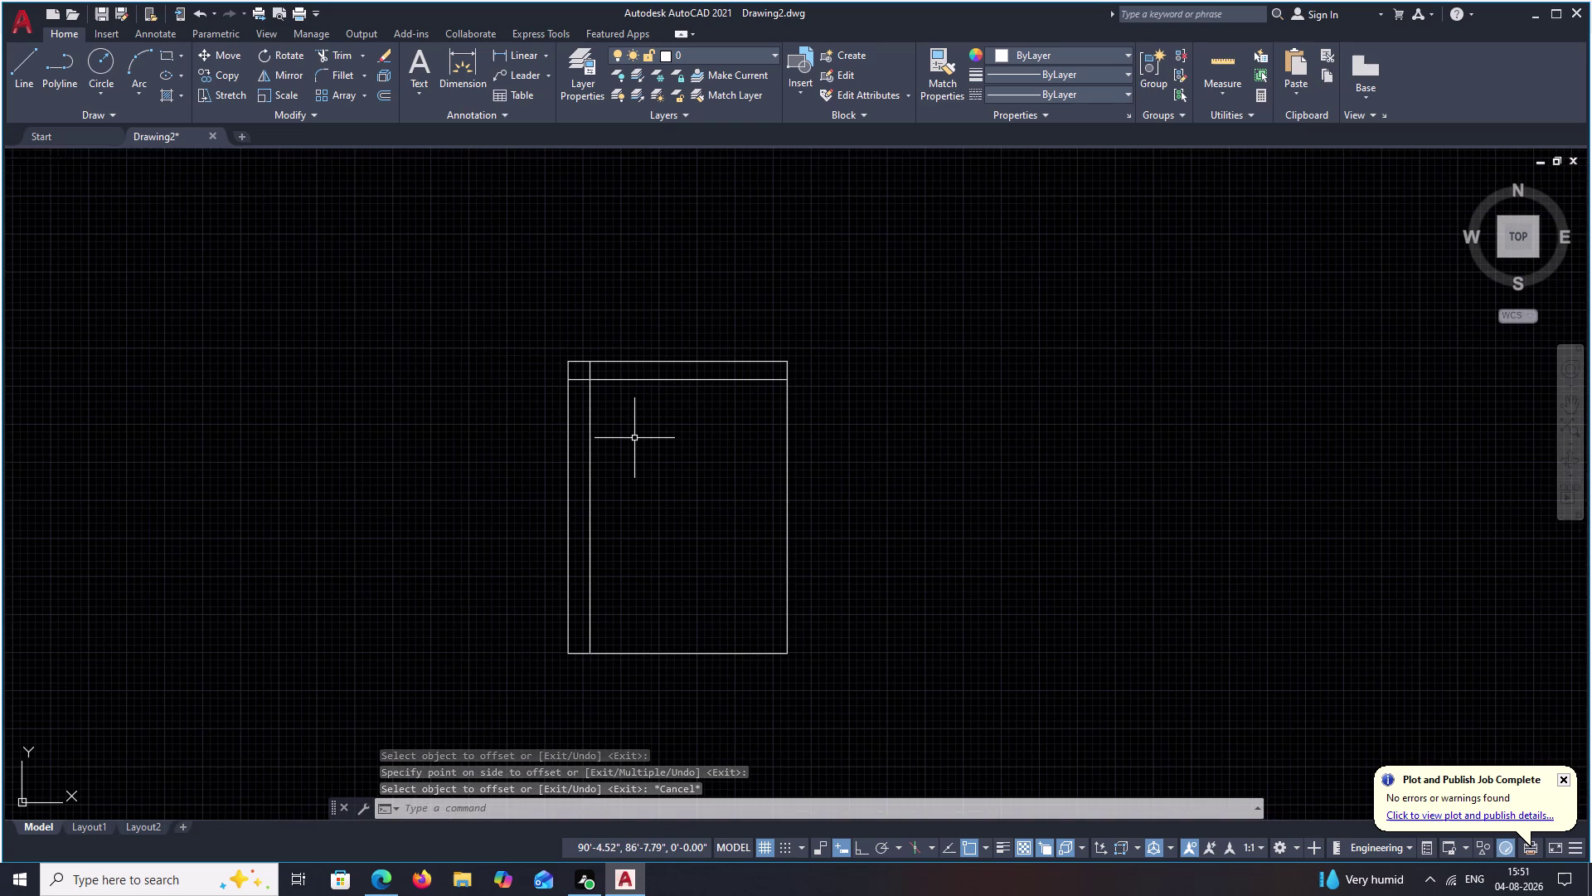
Offset the right edge line 2'3" inward.
key(space)
key(space)
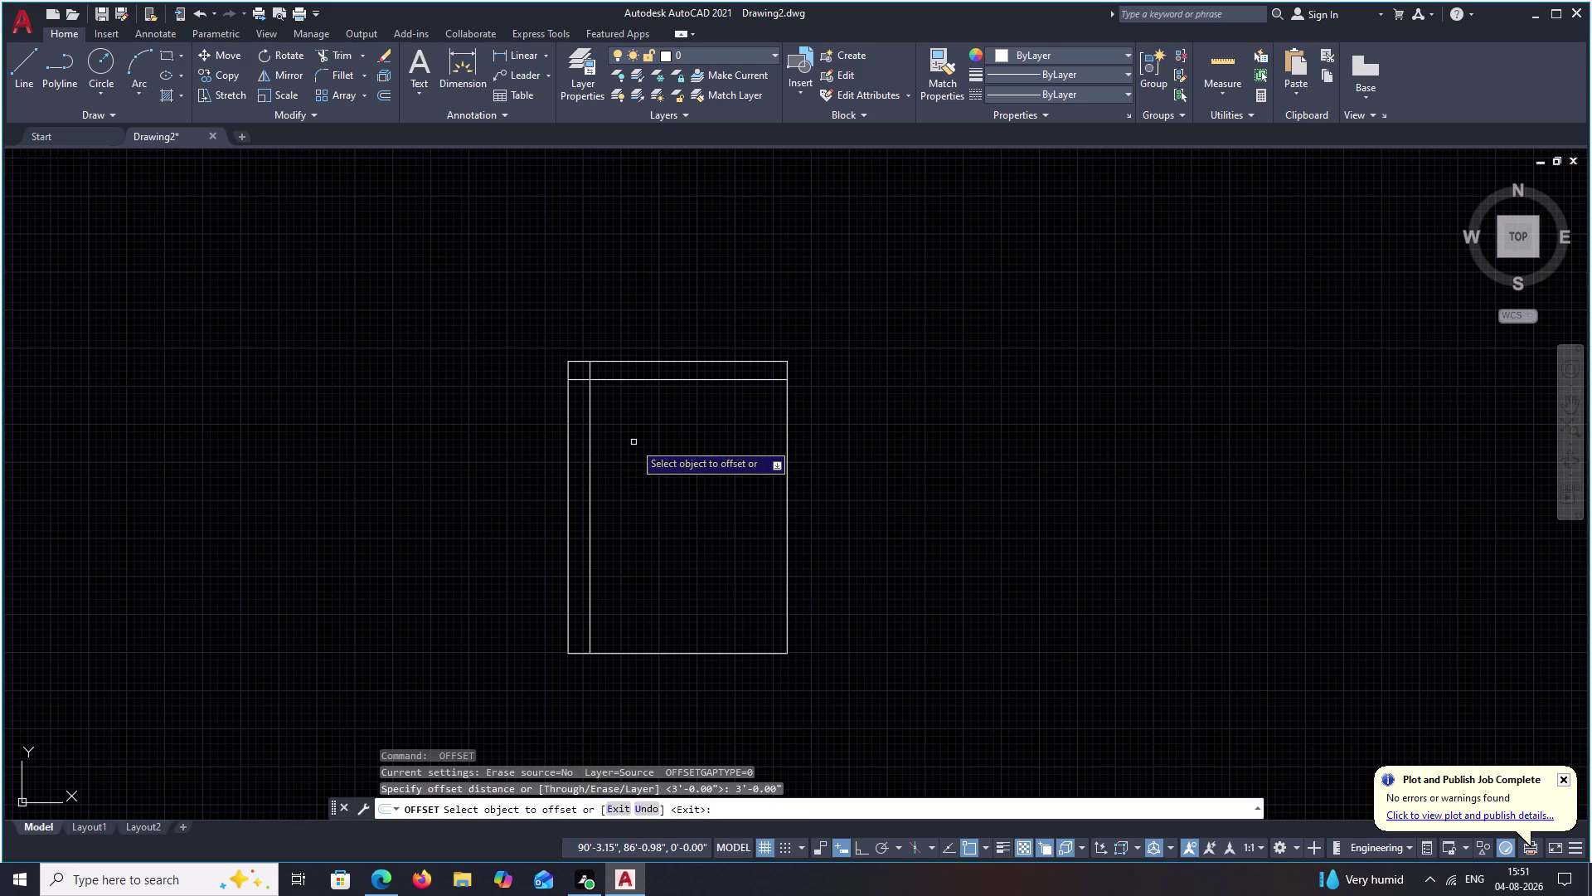
text(2'3)
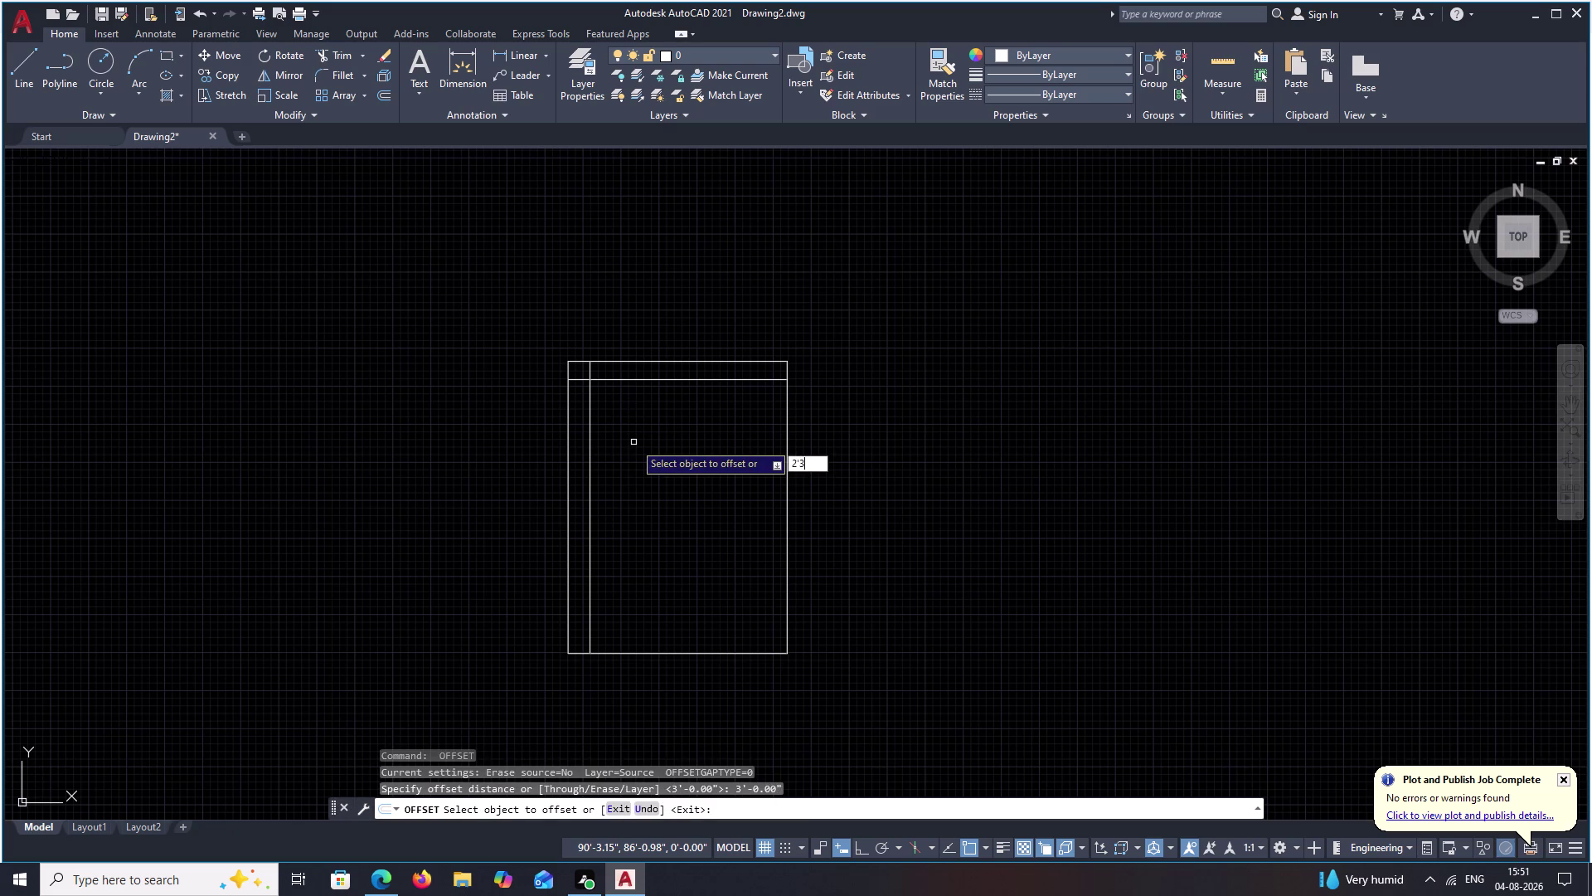
key(shift+quotedbl)
key(space)
click(786, 427)
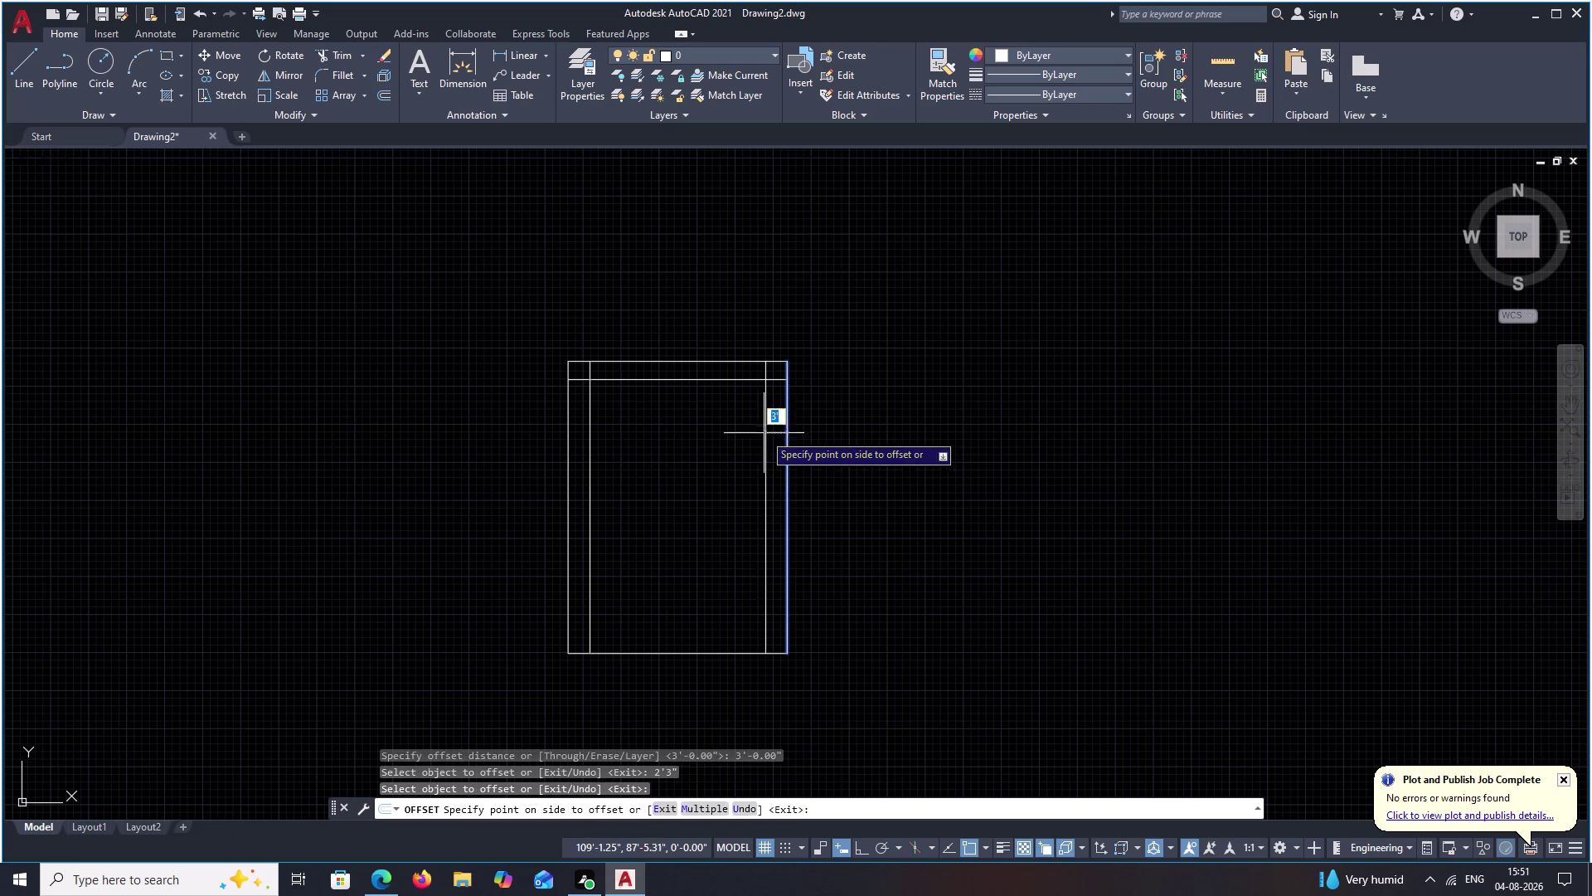
click(755, 435)
scroll(up, 3)
middle_drag(614, 454, 634, 406)
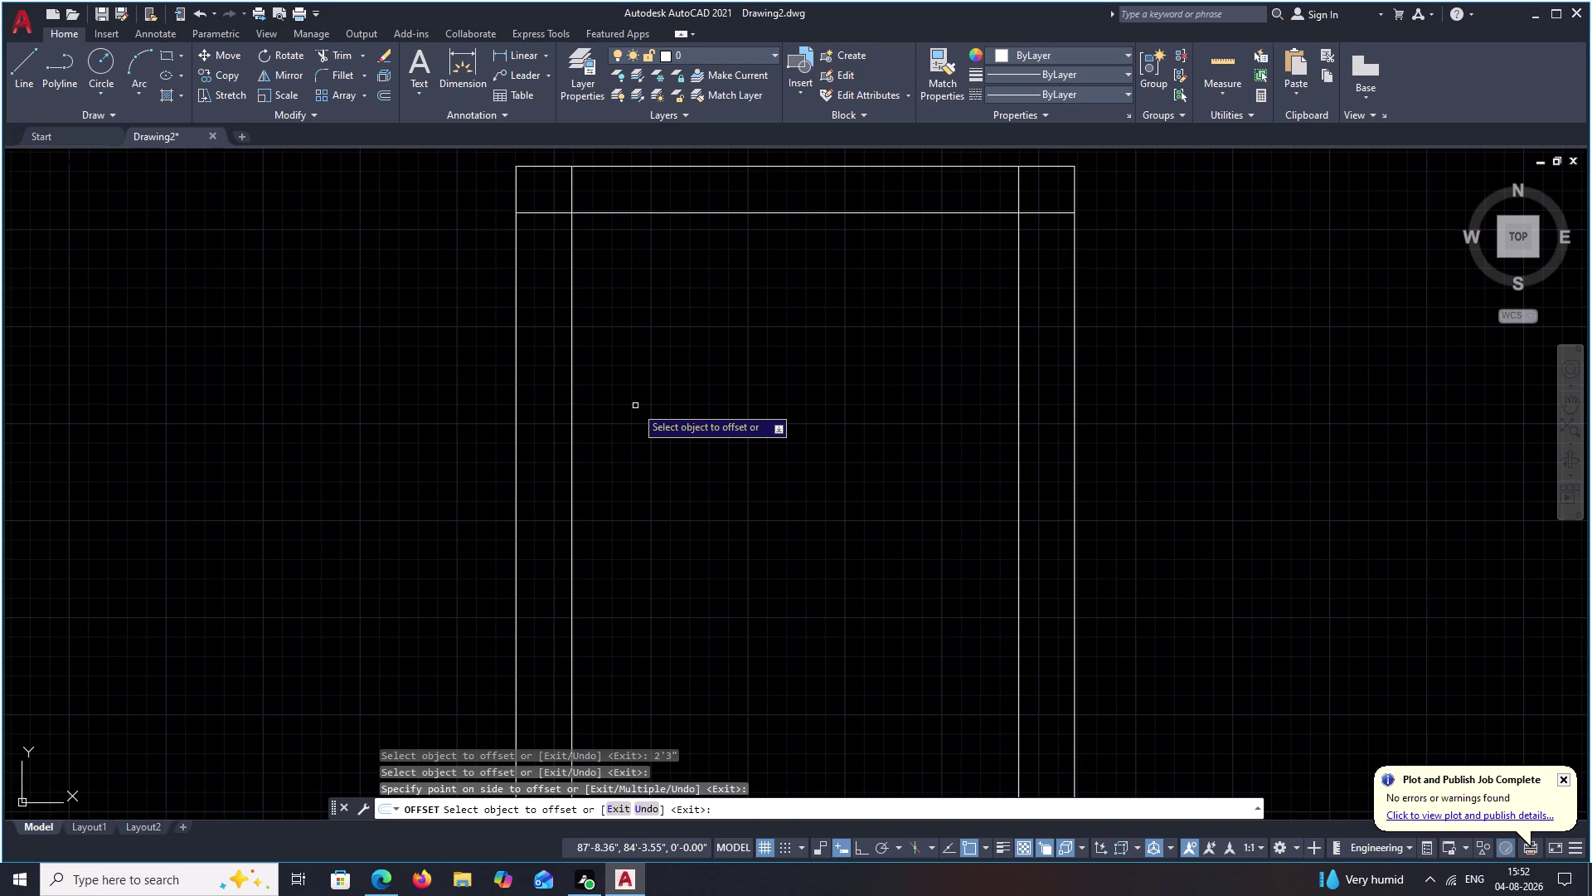
scroll(down, 3)
middle_drag(668, 448, 673, 369)
Offset the bottom wall line 1'0" inward and recentre the plan.
key(Escape)
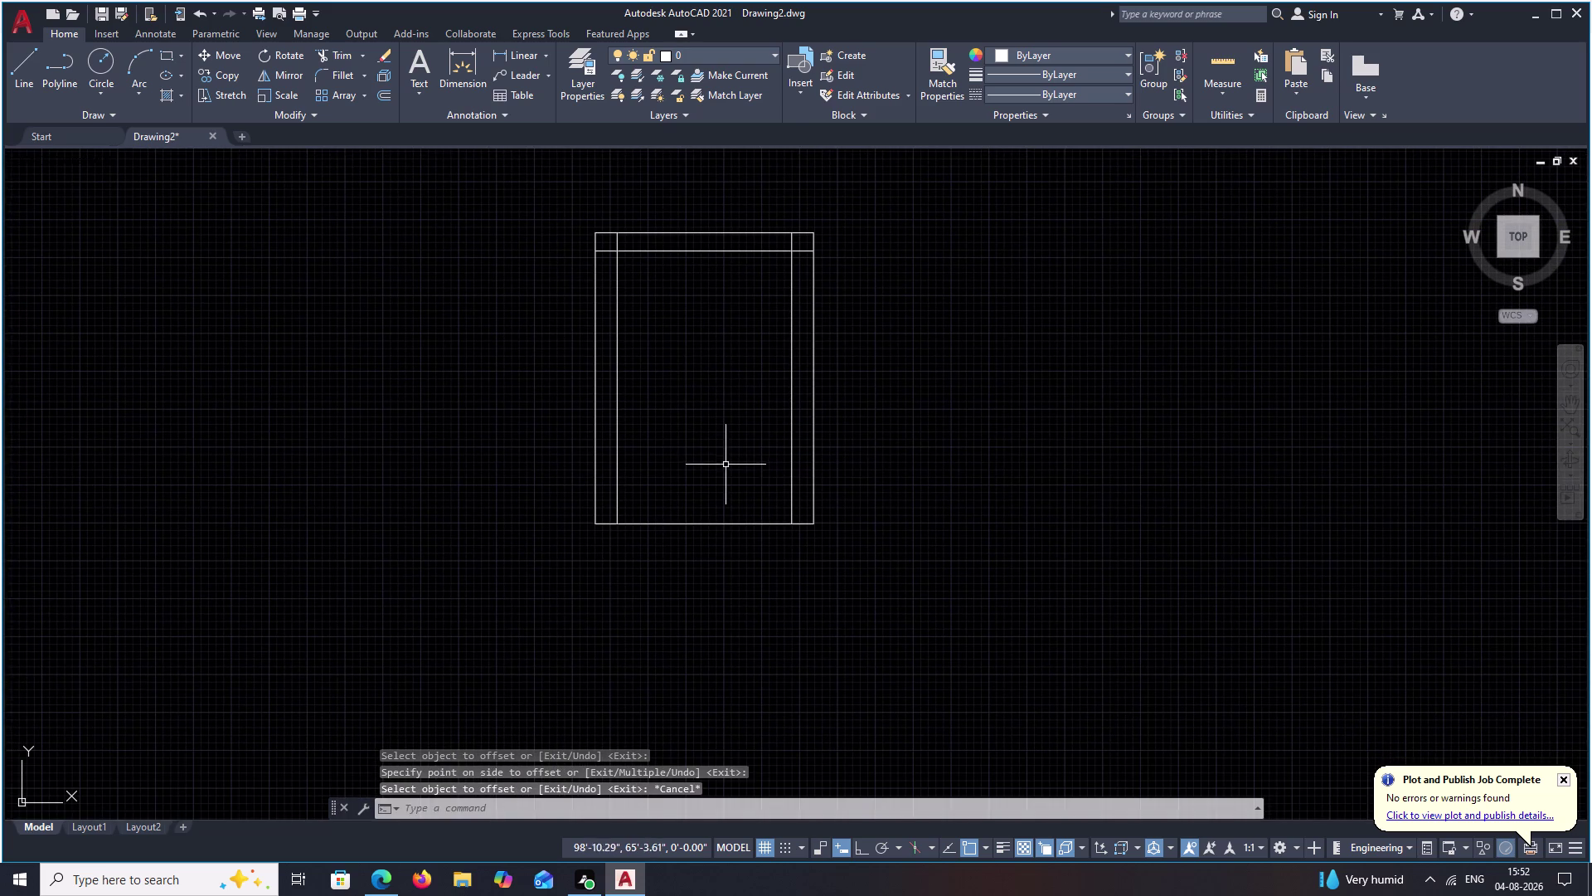
key(space)
text(1)
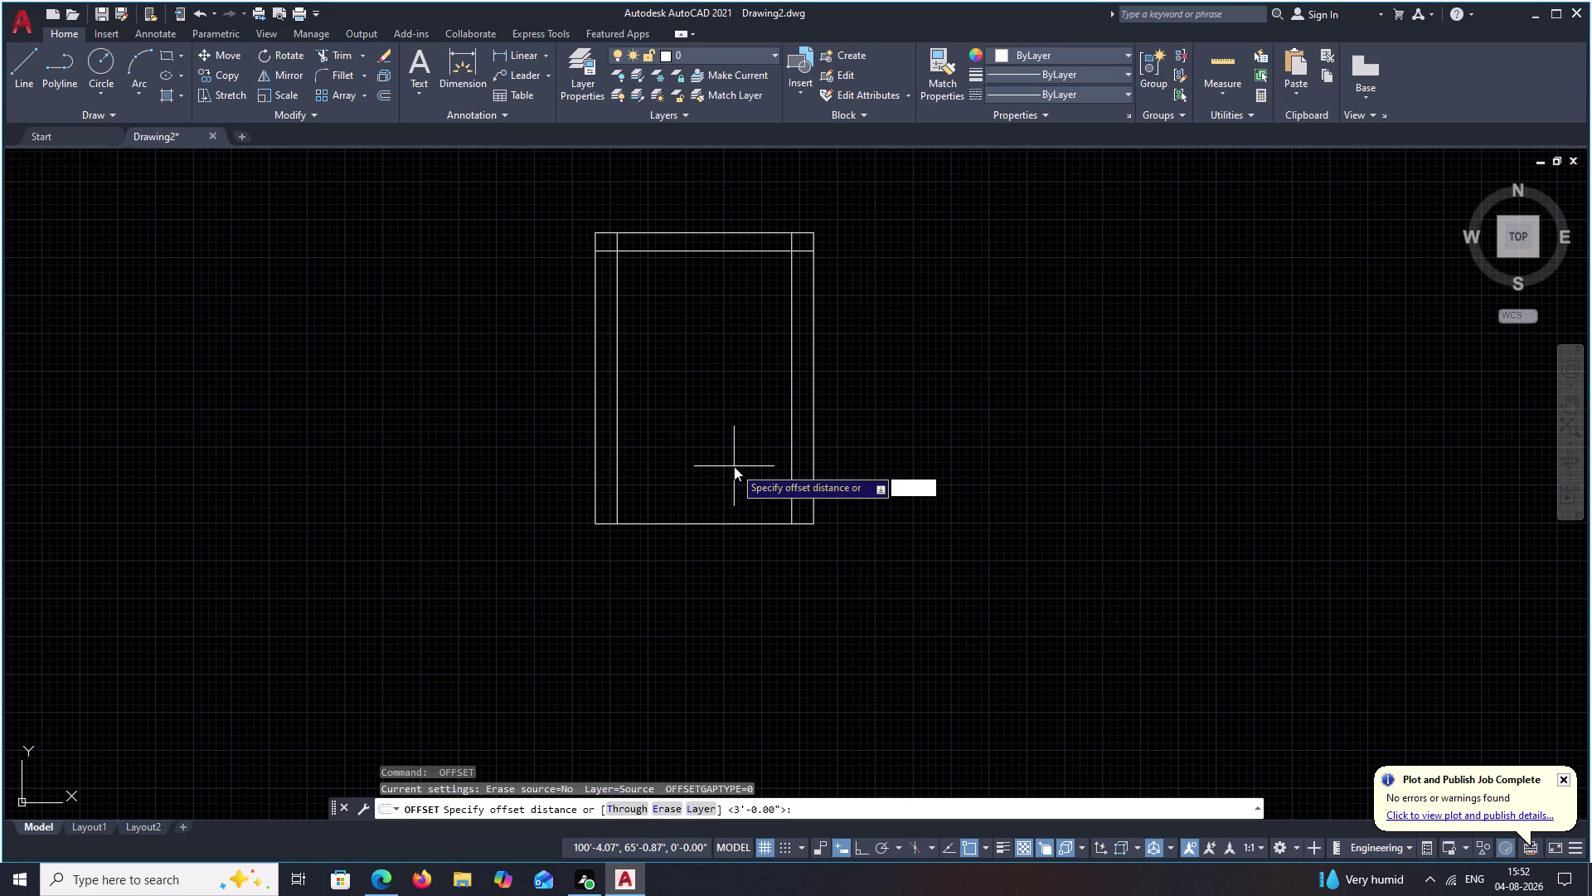
text(')
key(0)
text(")
key(space)
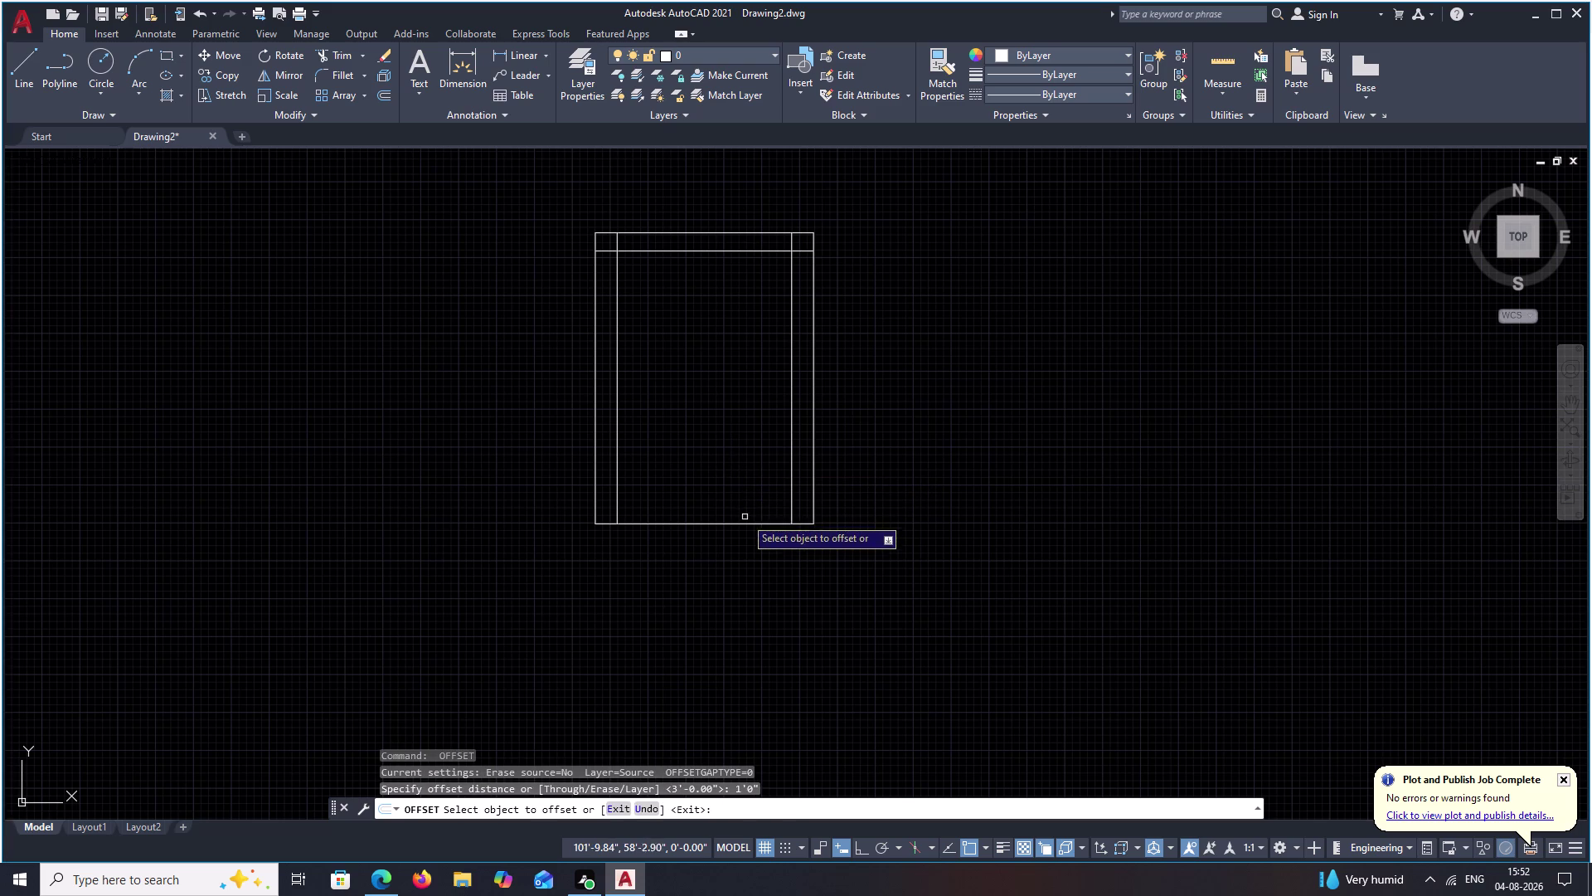
click(744, 523)
click(744, 498)
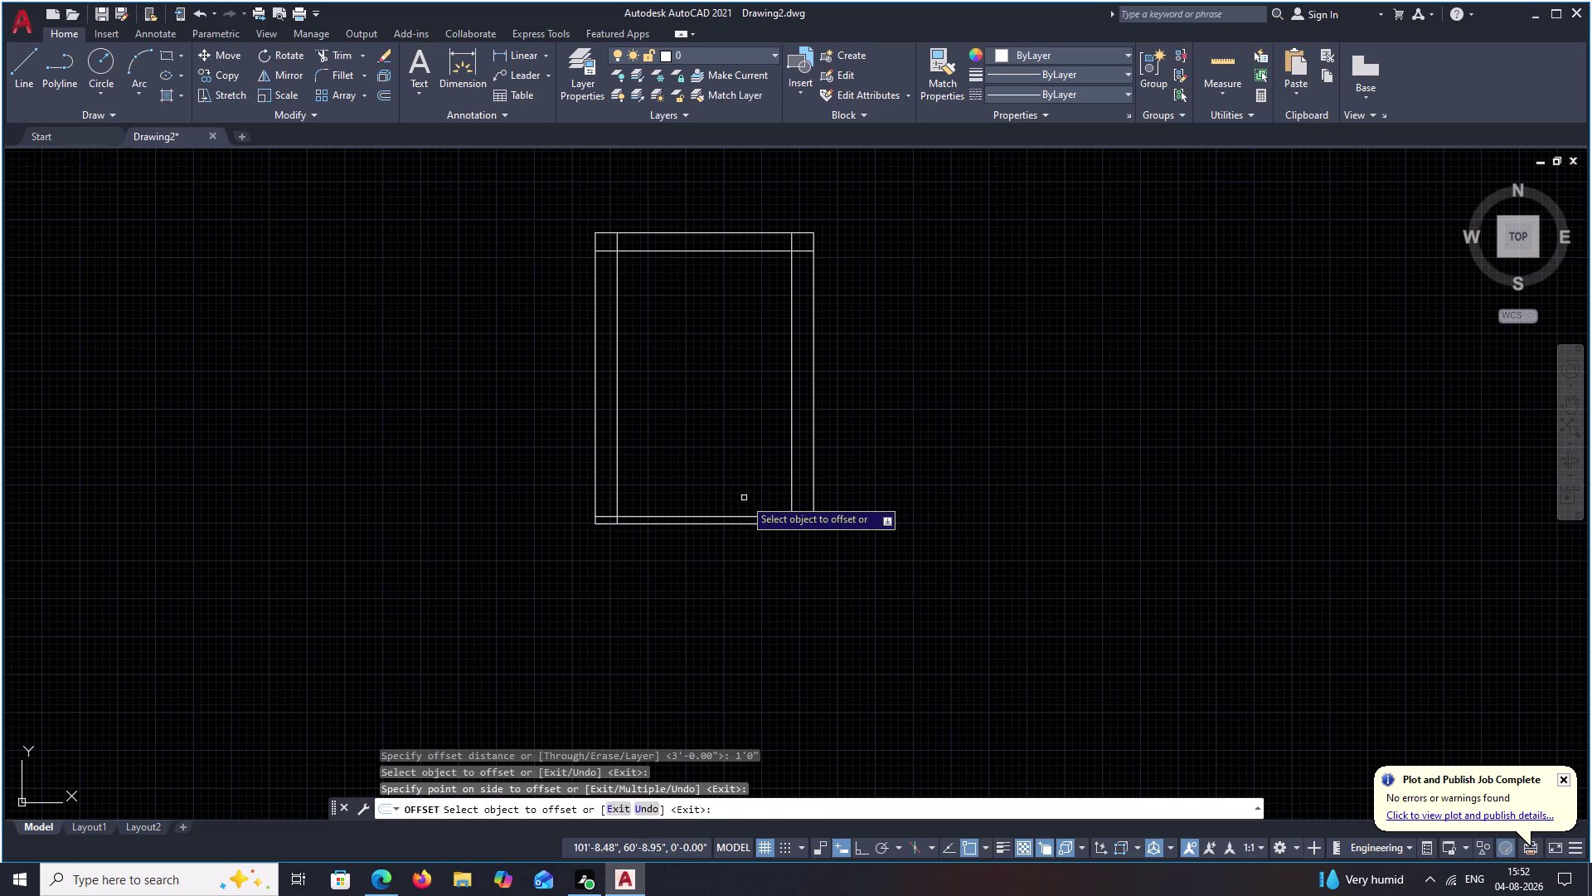
key(Escape)
scroll(up, 3)
middle_drag(683, 444, 694, 628)
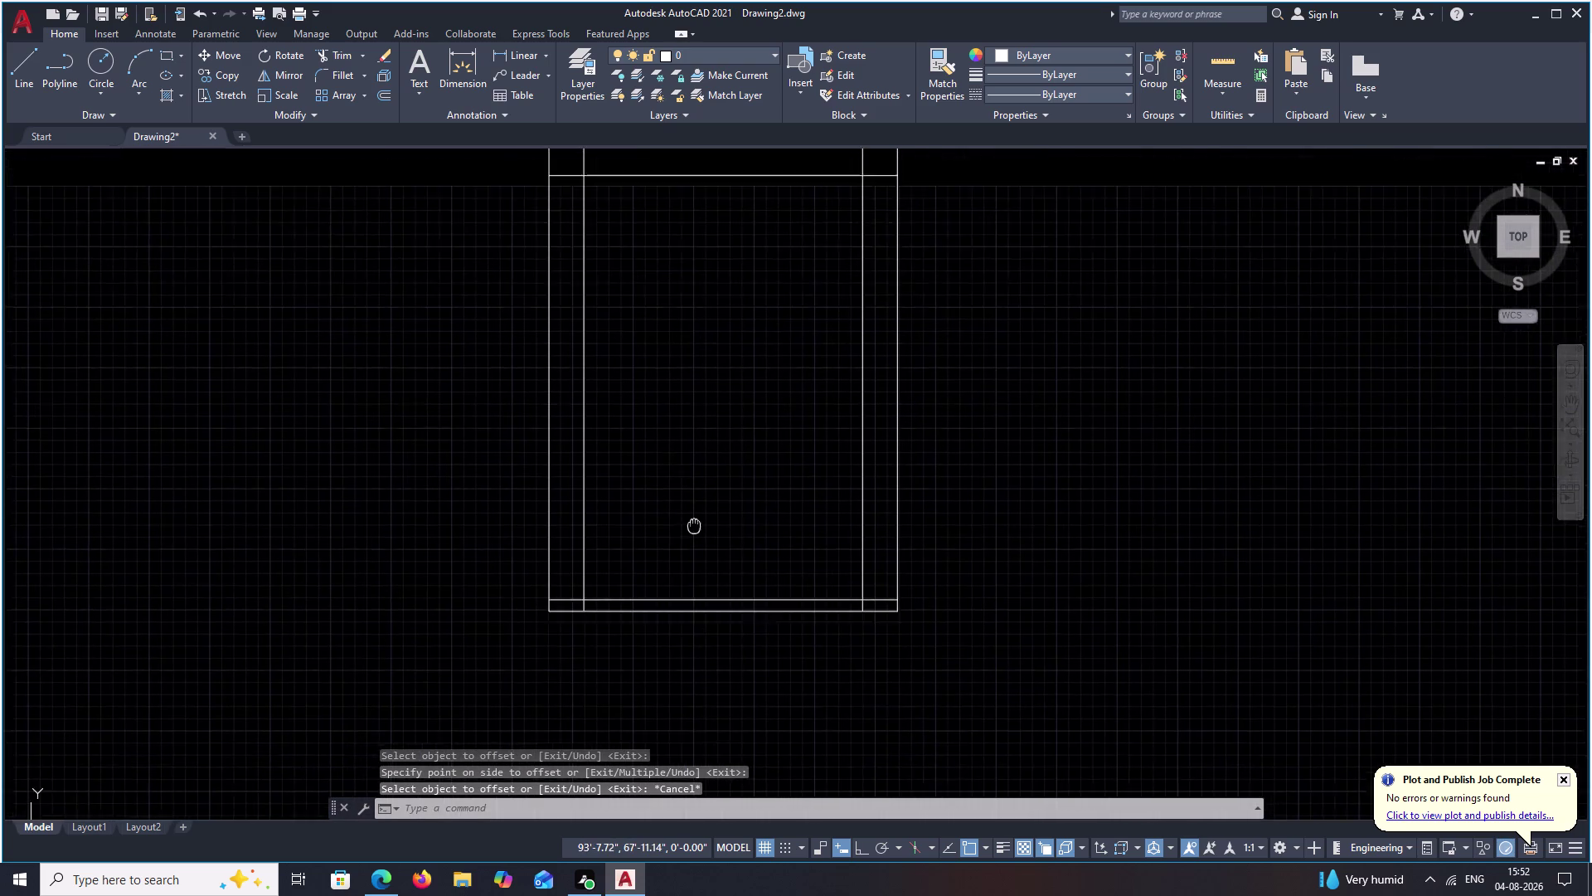
middle_drag(694, 629, 696, 642)
middle_drag(746, 456, 742, 520)
Trim the overlapping wall line ends at the top-left and top-right corners.
text(TR)
key(space)
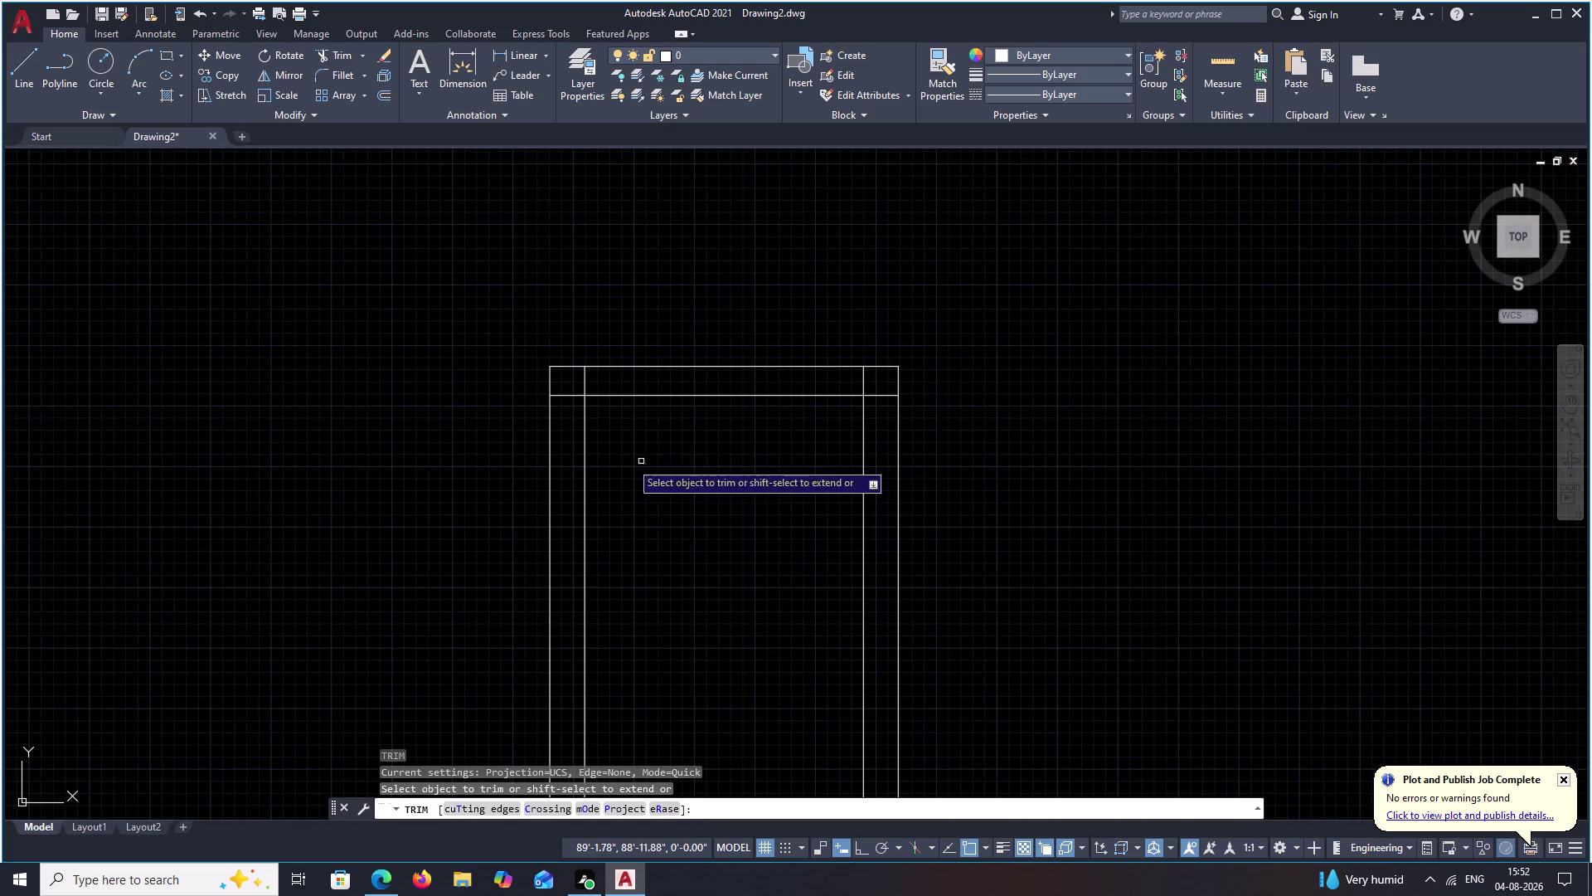
drag(564, 422, 574, 381)
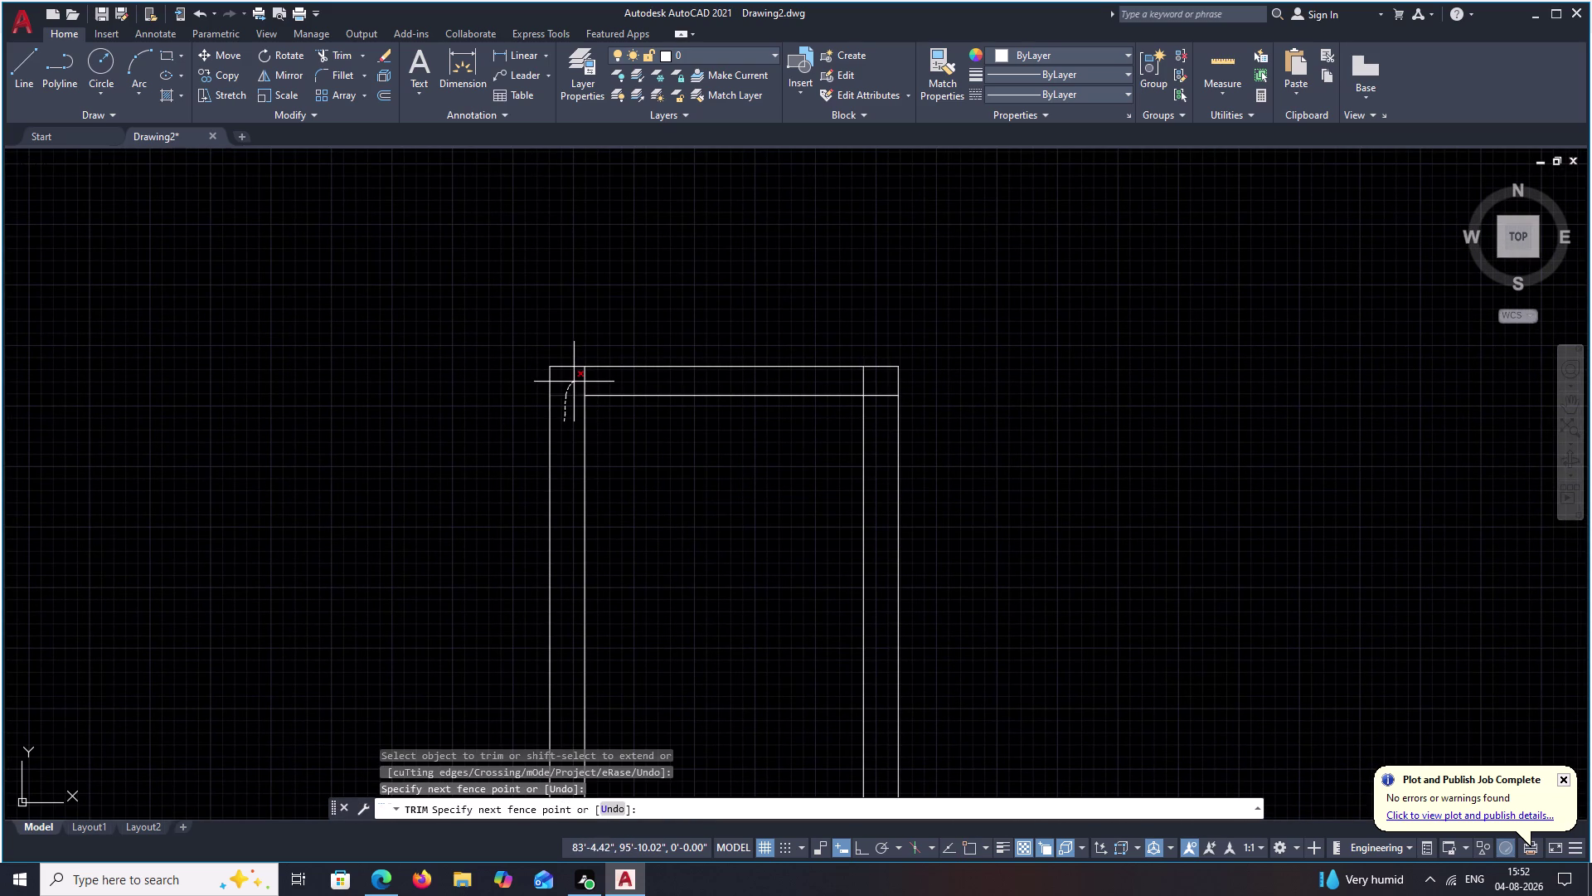
drag(574, 381, 601, 381)
middle_drag(729, 377, 568, 378)
scroll(down, 3)
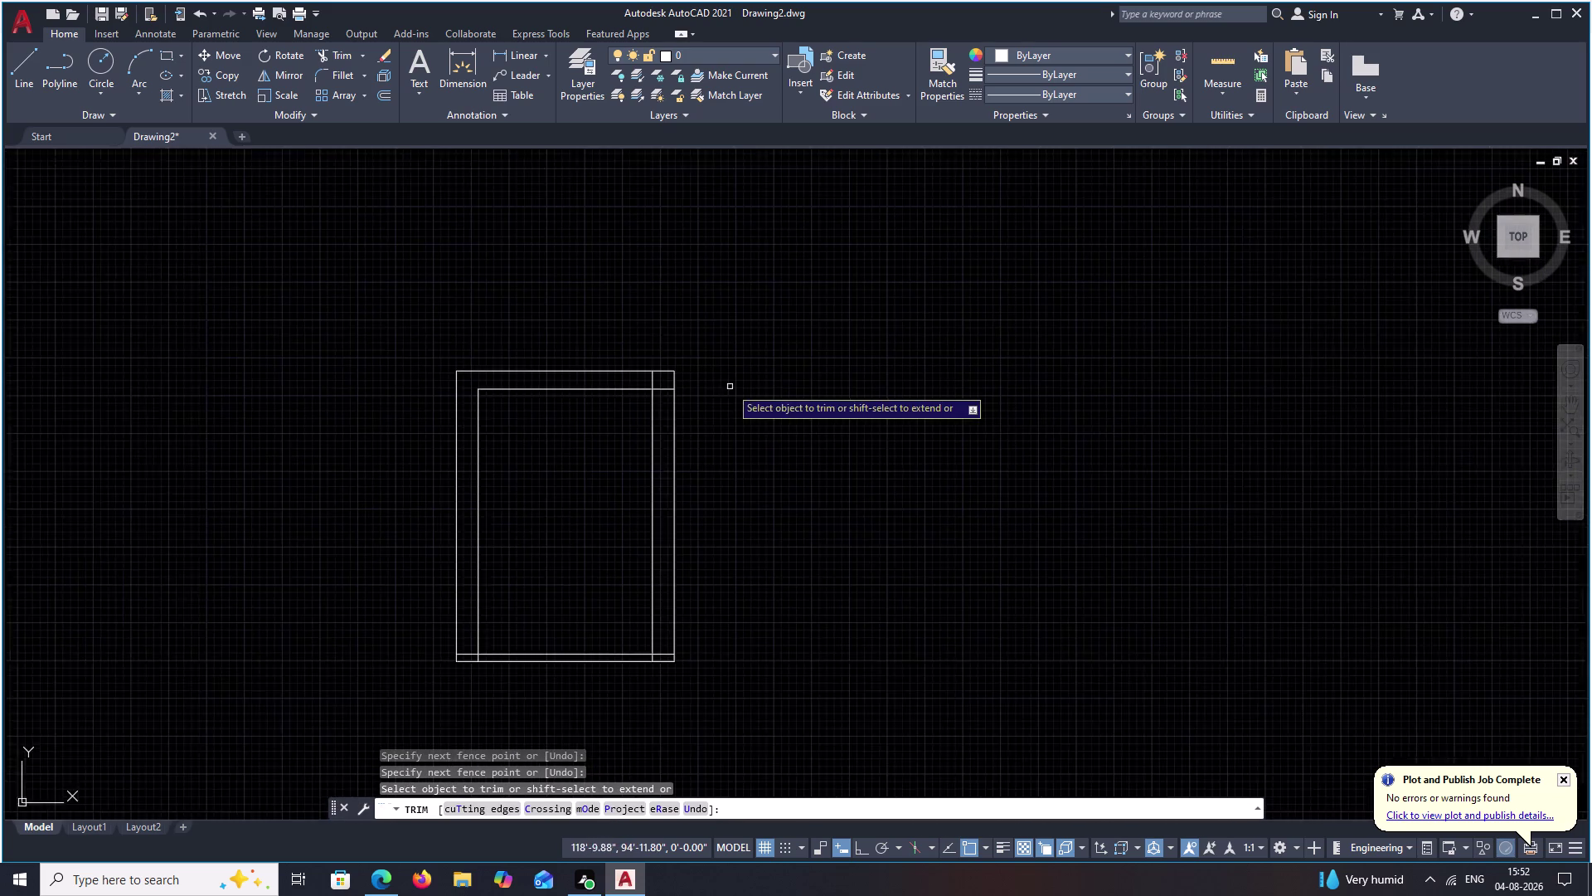
scroll(up, 3)
drag(472, 345, 548, 494)
Trim the bottom-right and bottom-left corner overlaps, then reframe the whole plan.
scroll(down, 3)
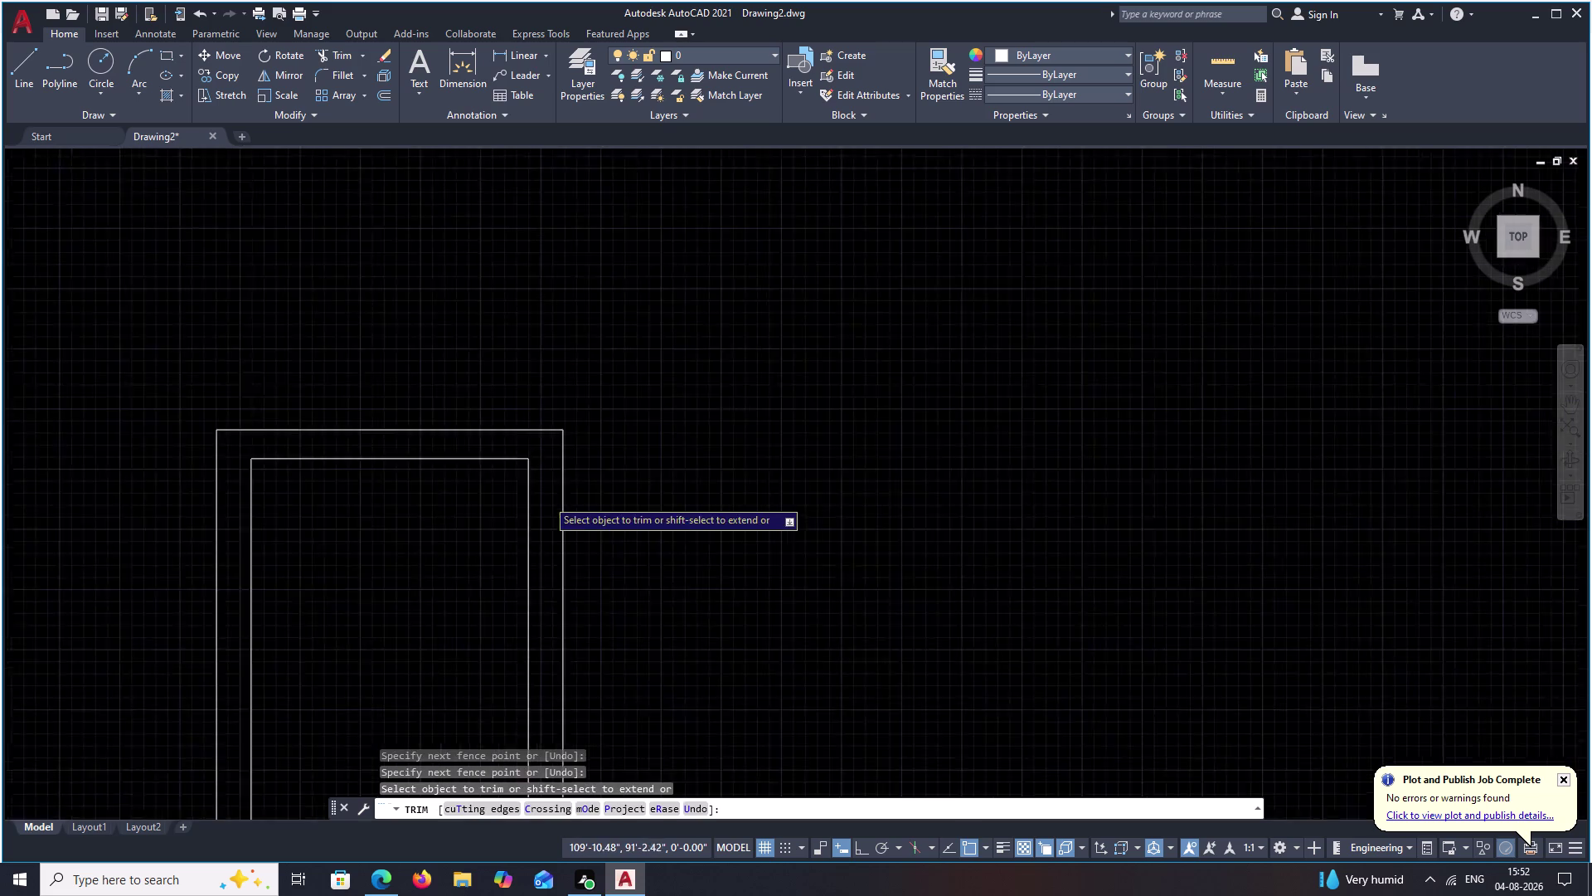
middle_drag(549, 489, 621, 230)
scroll(up, 3)
middle_drag(626, 479, 679, 303)
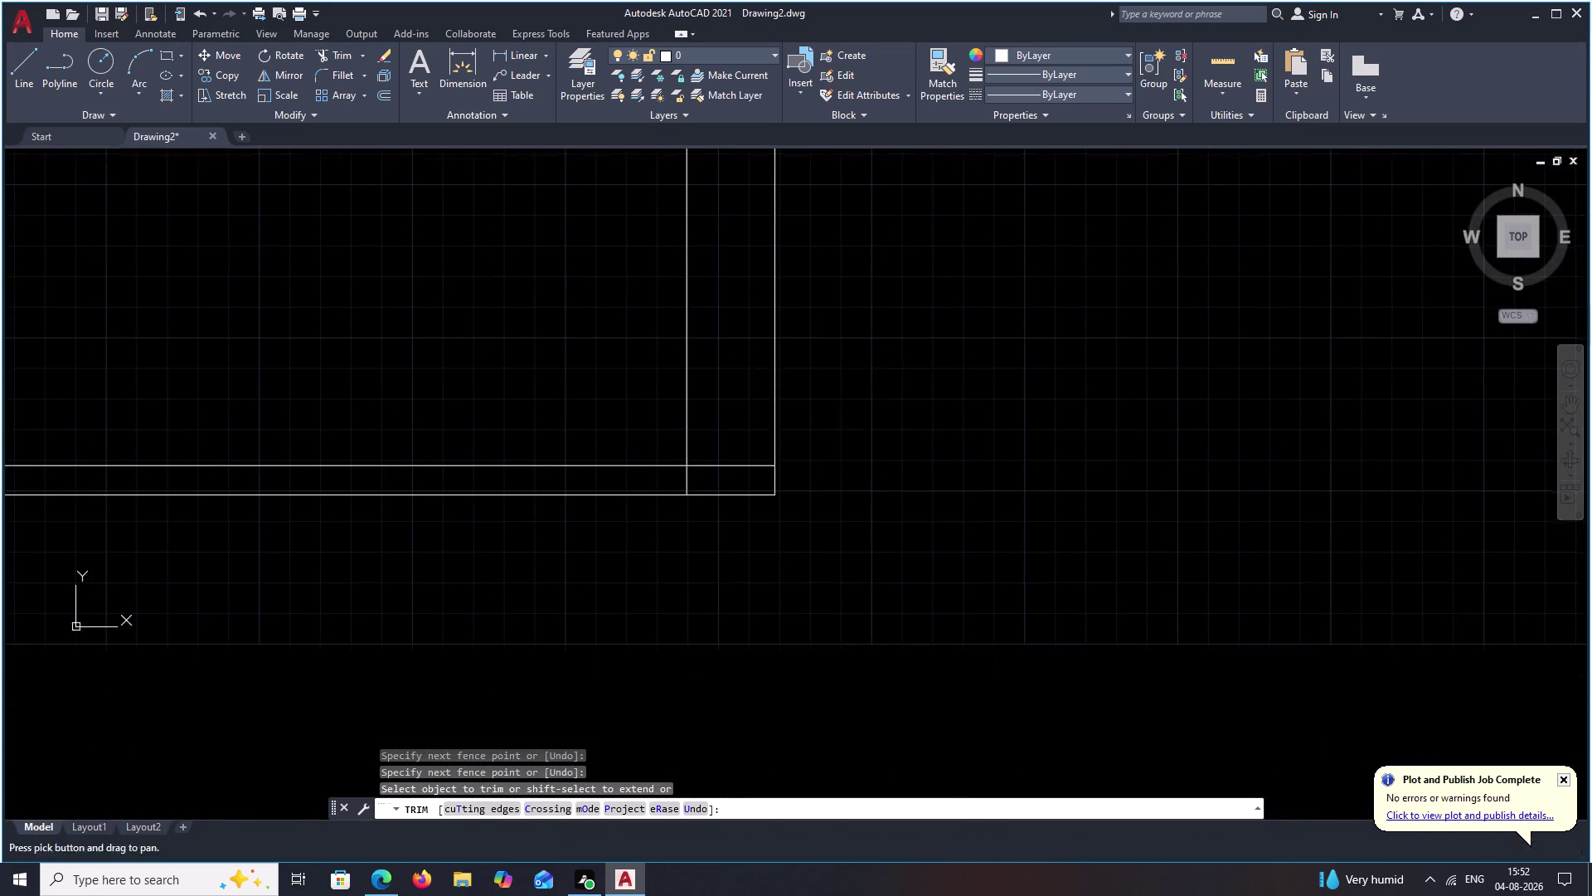
drag(721, 439, 711, 457)
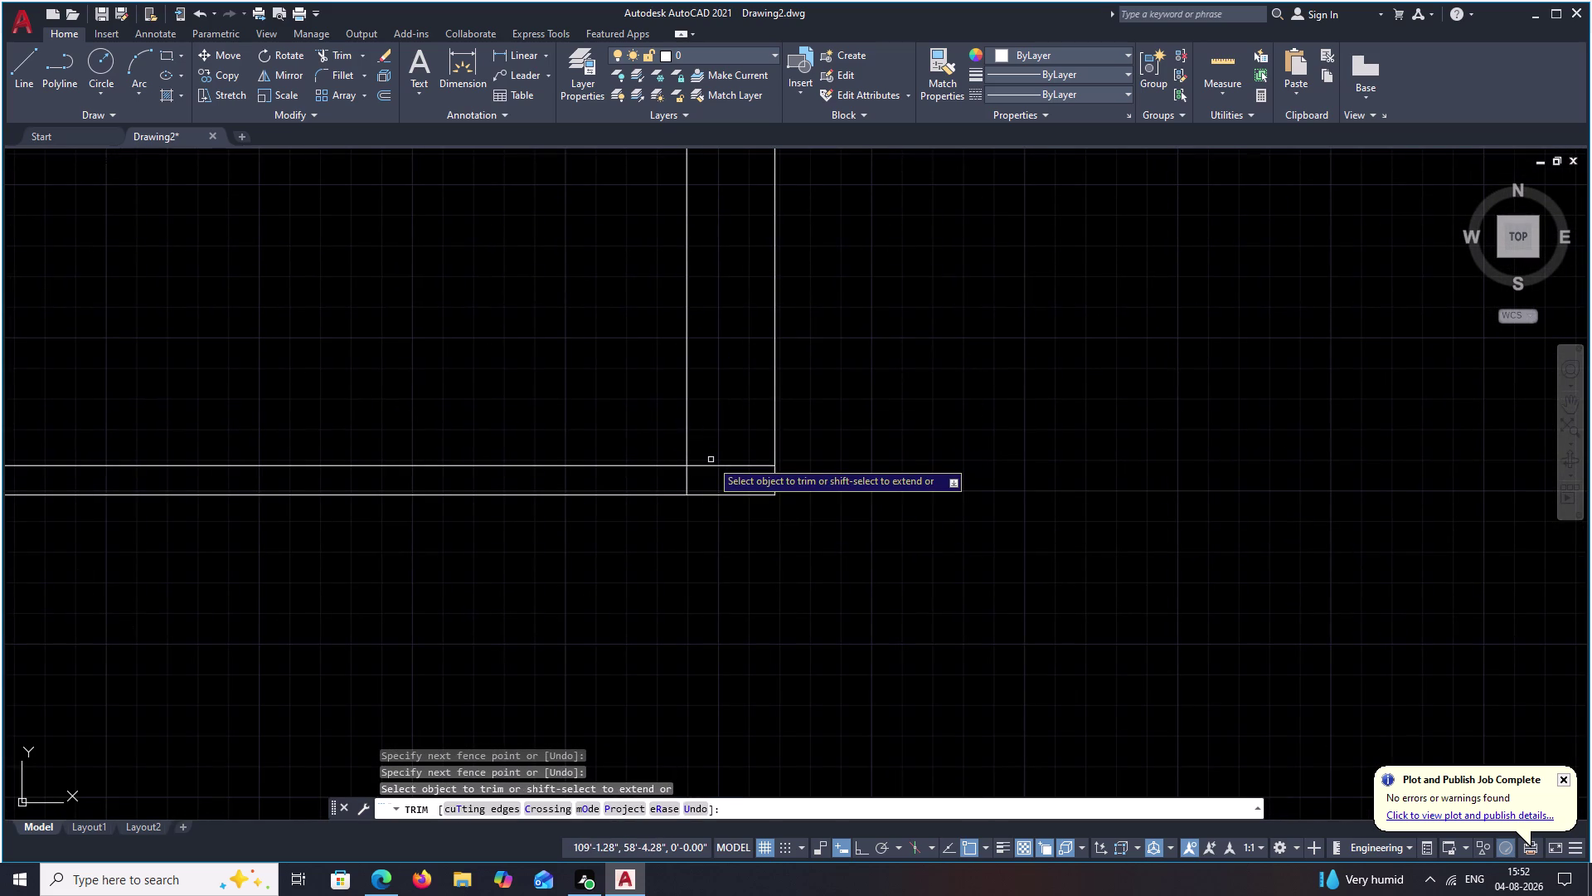
drag(724, 443, 722, 474)
middle_drag(608, 476, 1060, 447)
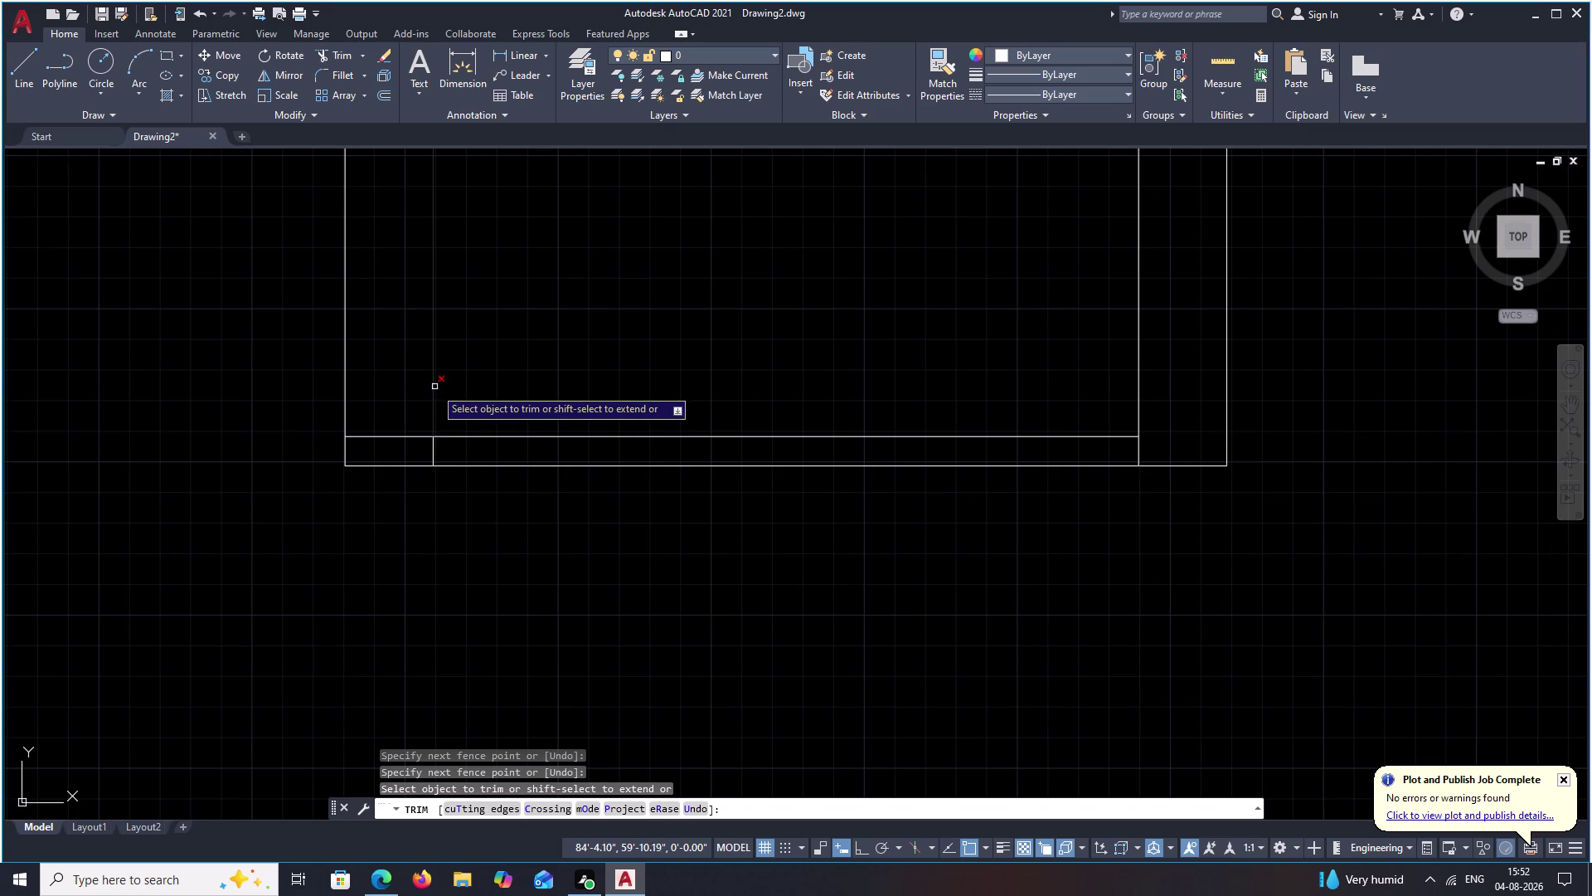
drag(467, 451, 400, 413)
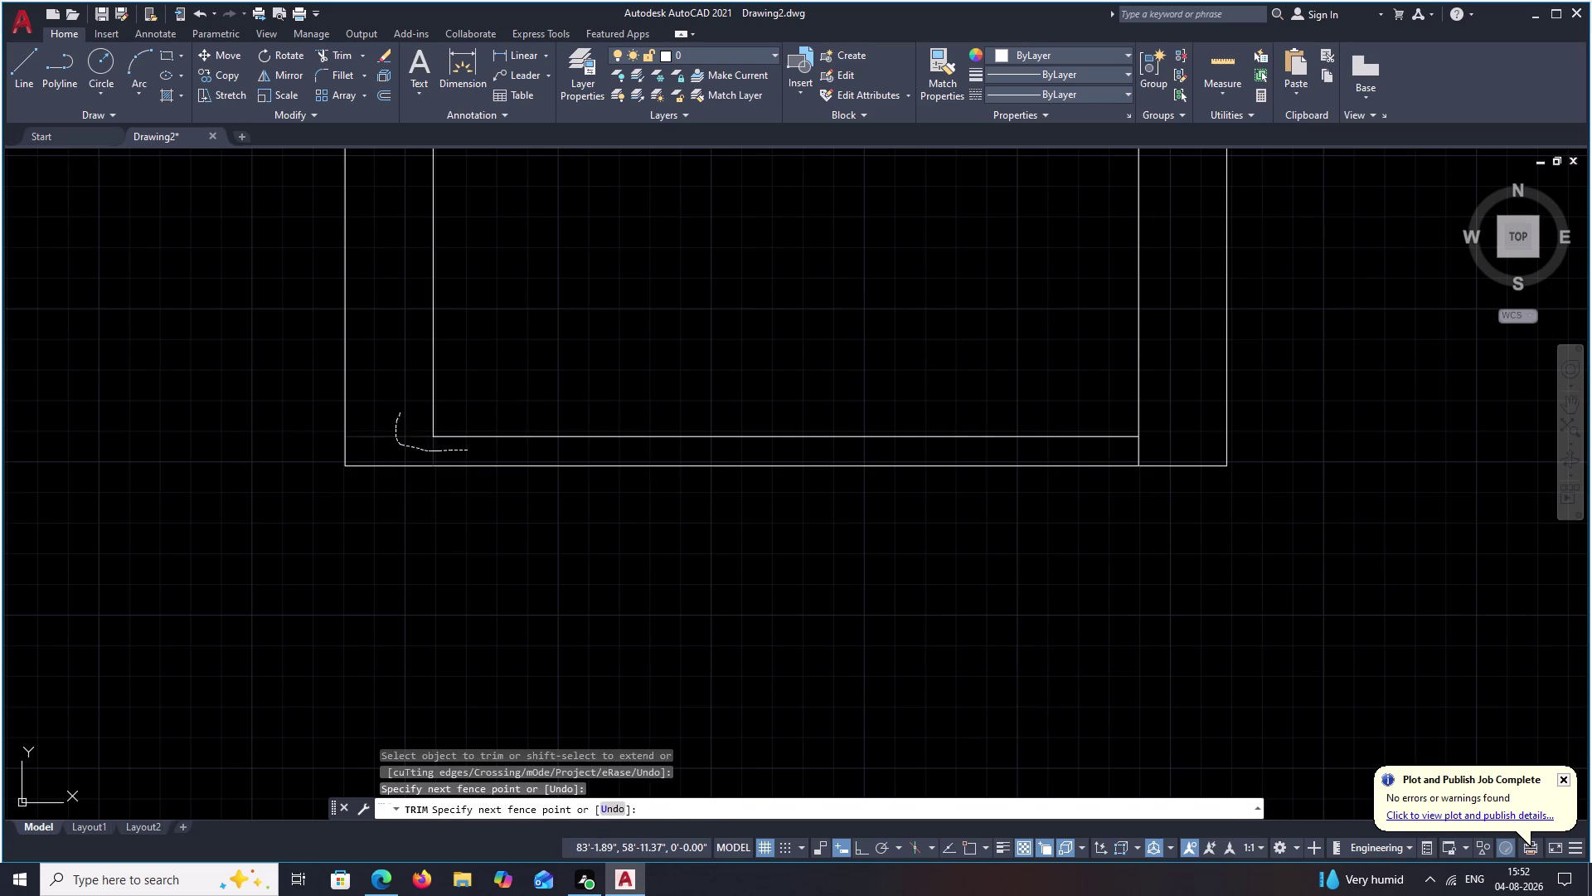
scroll(down, 3)
middle_drag(506, 322, 491, 491)
middle_drag(510, 360, 499, 458)
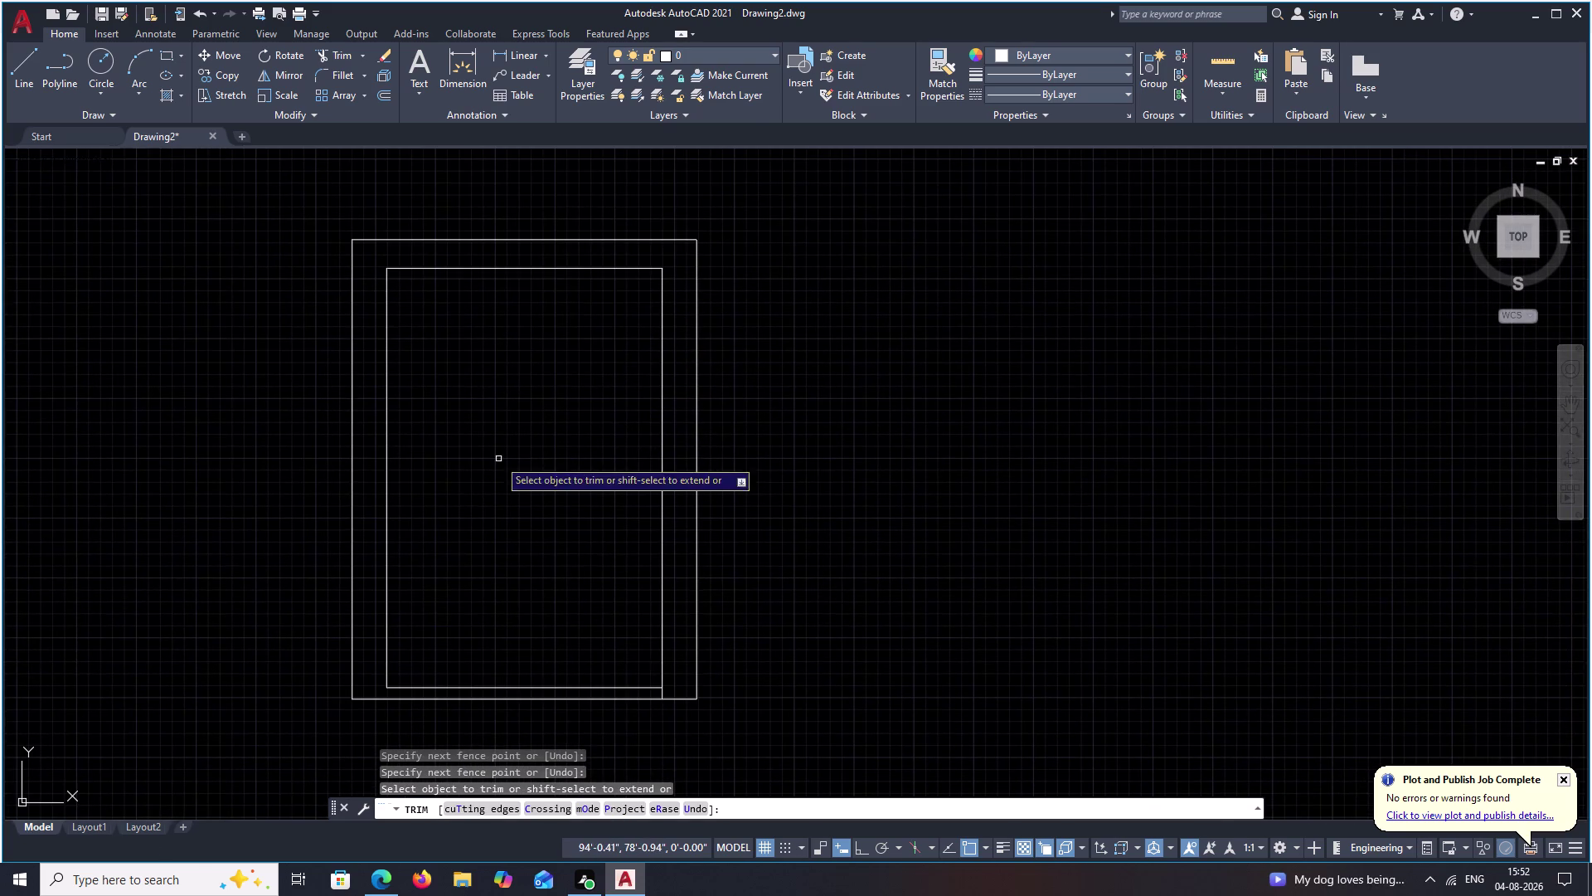
key(Escape)
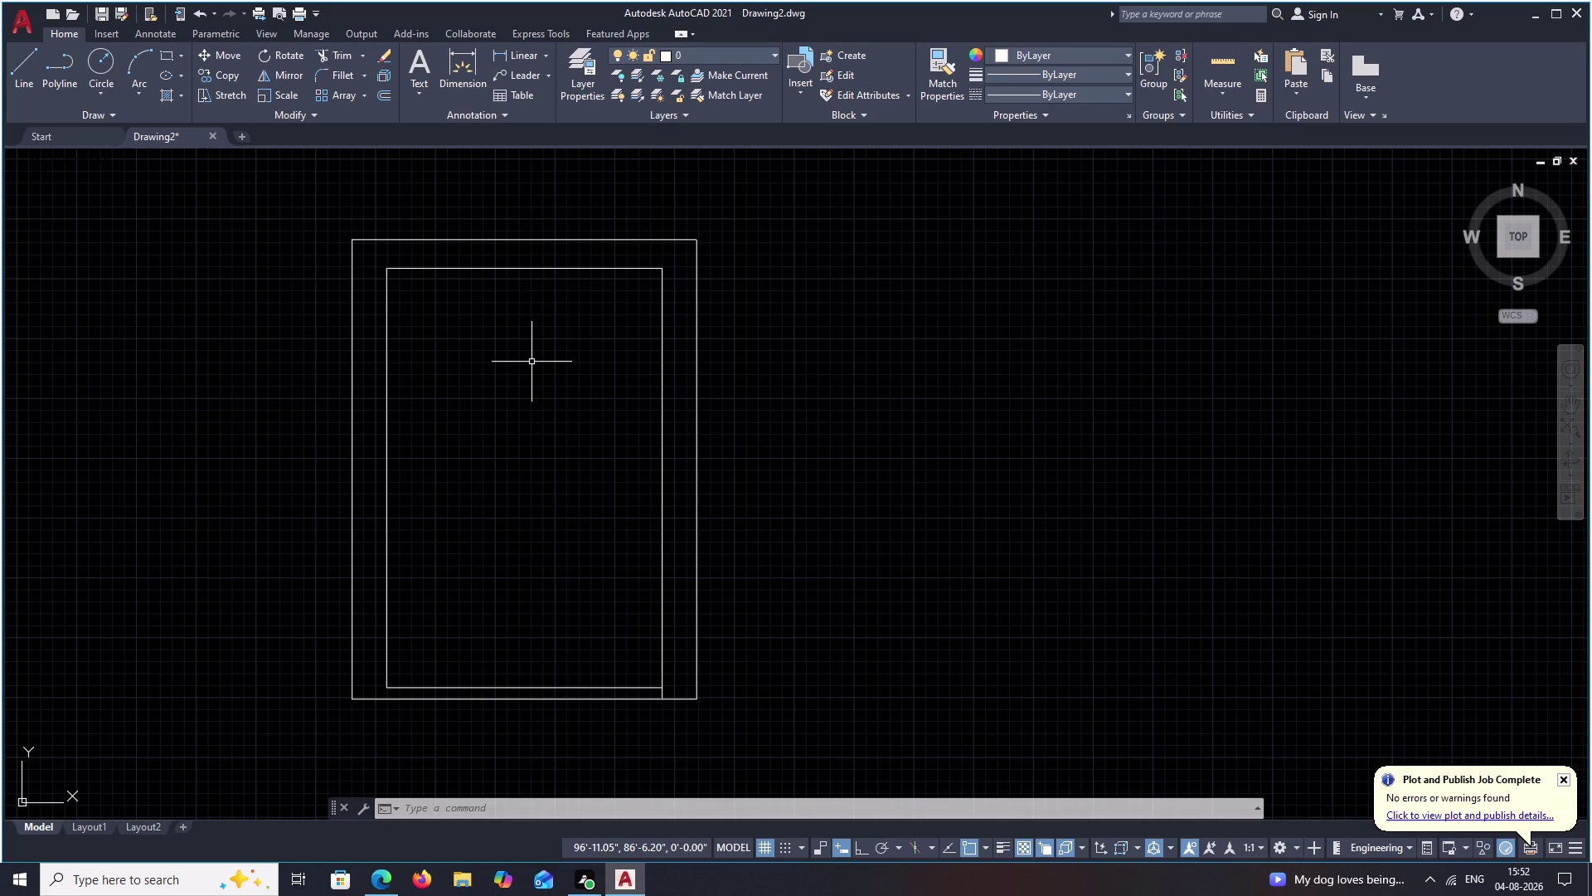
middle_drag(531, 361, 584, 405)
scroll(up, 3)
middle_drag(572, 405, 652, 433)
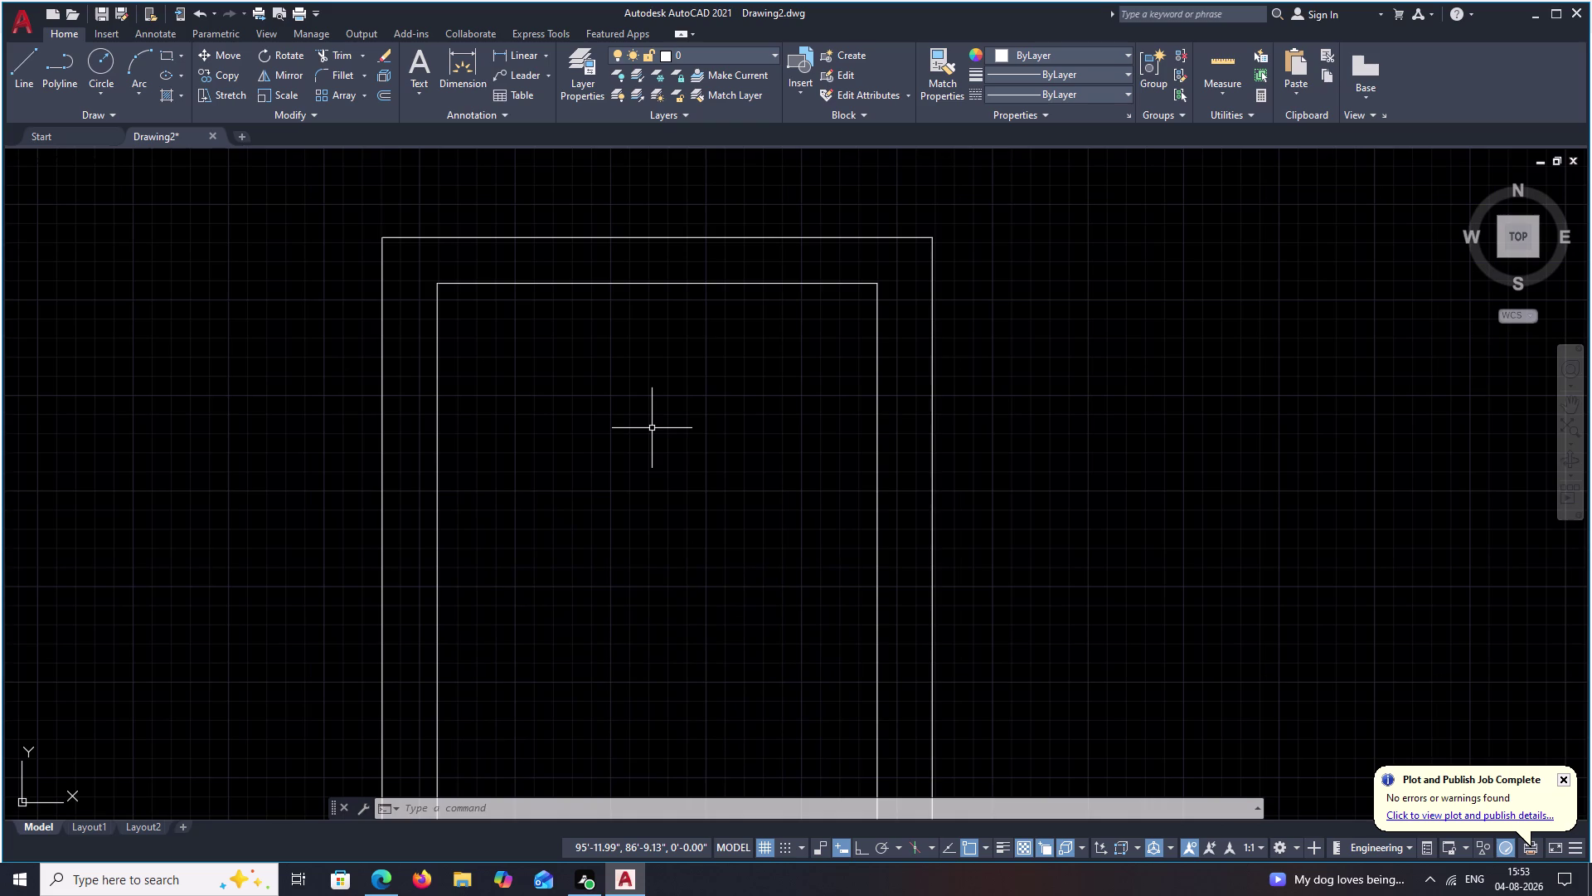
Offset the inner left wall 11'4" inward to form a vertical partition.
text(O)
key(space)
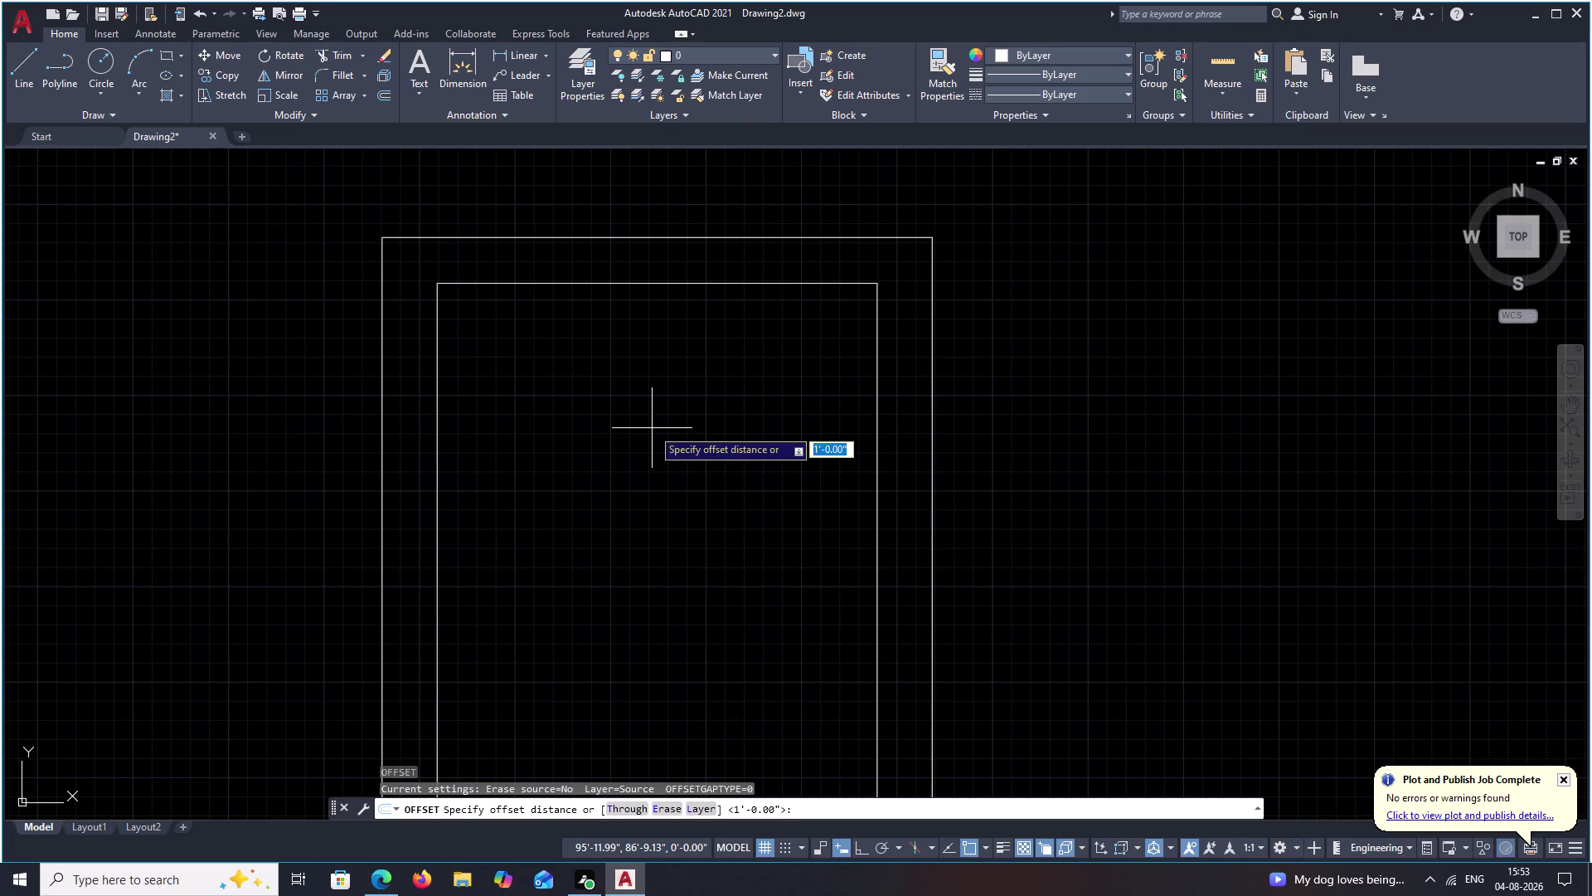
text(11)
text(')
key(4)
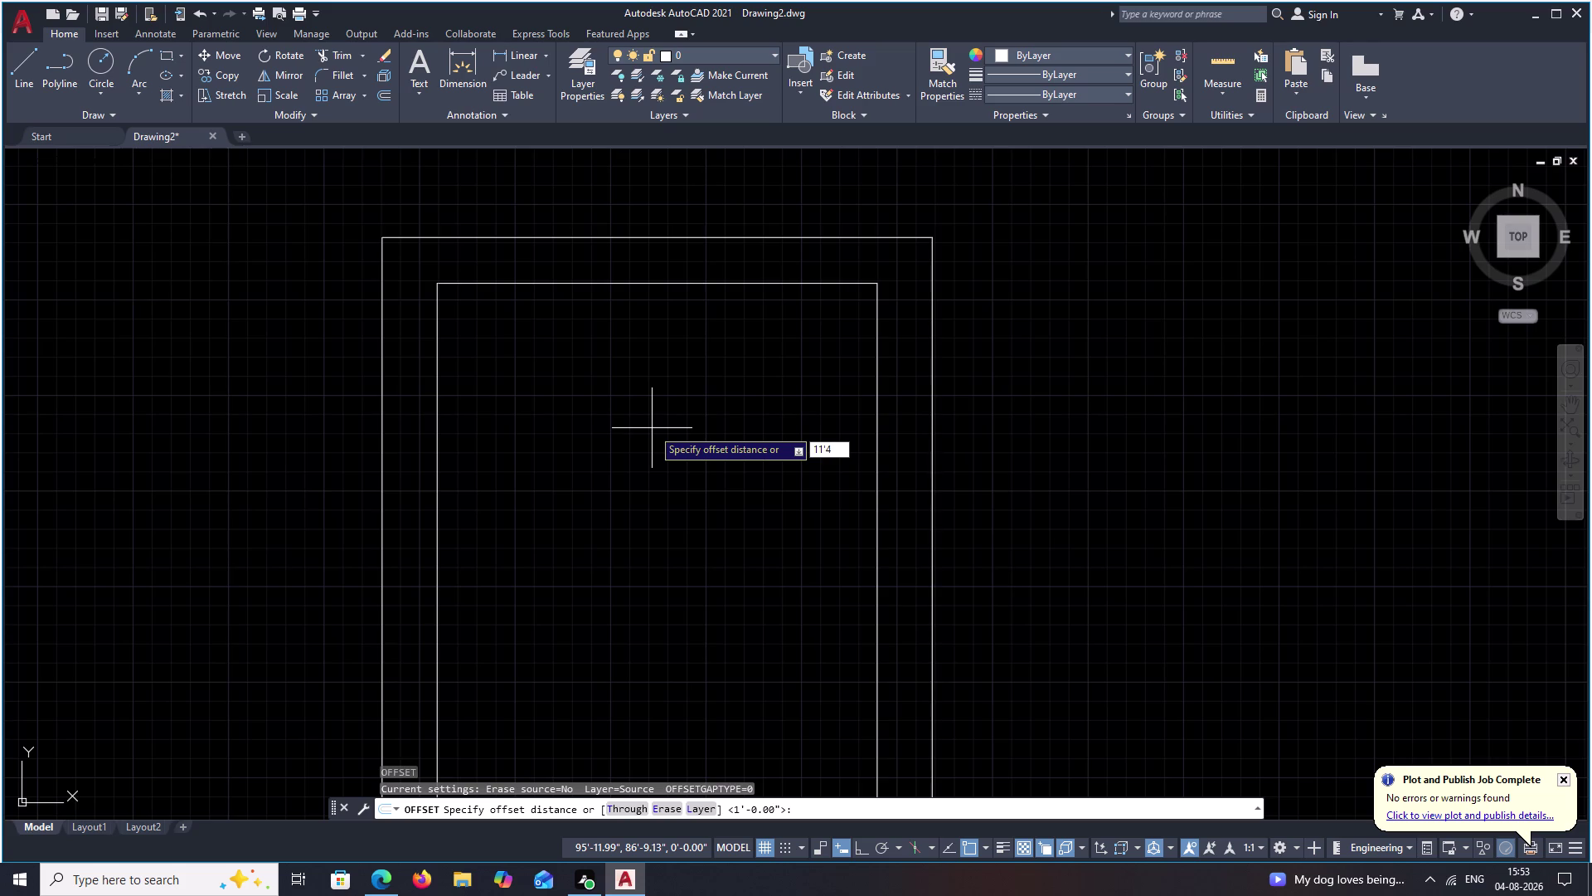
key(shift+l)
key(BackSpace)
text(")
key(space)
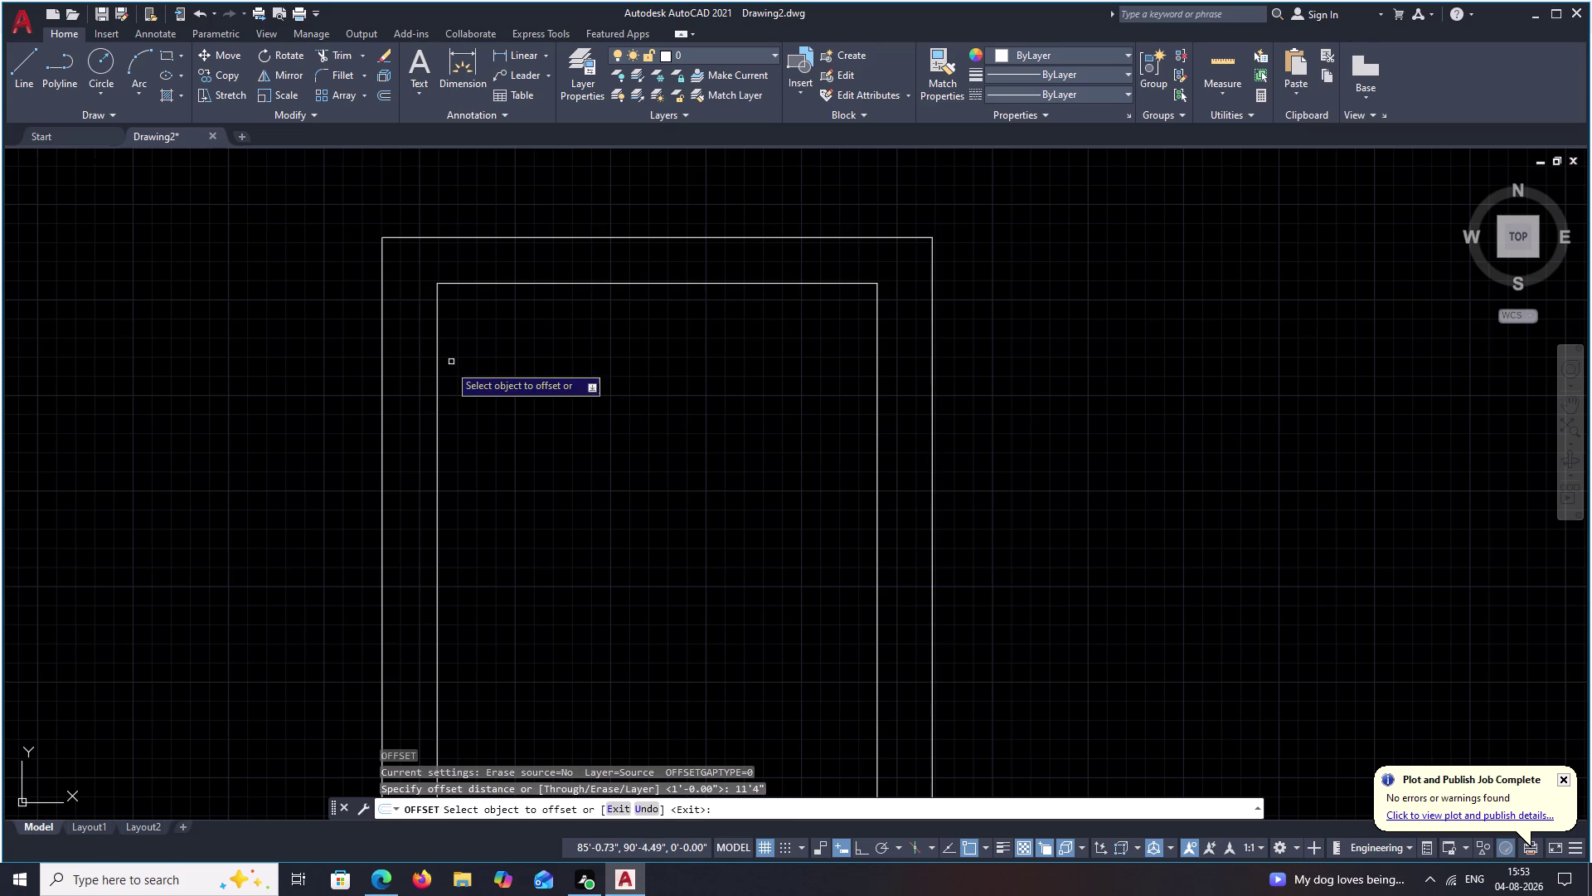
click(437, 382)
click(533, 381)
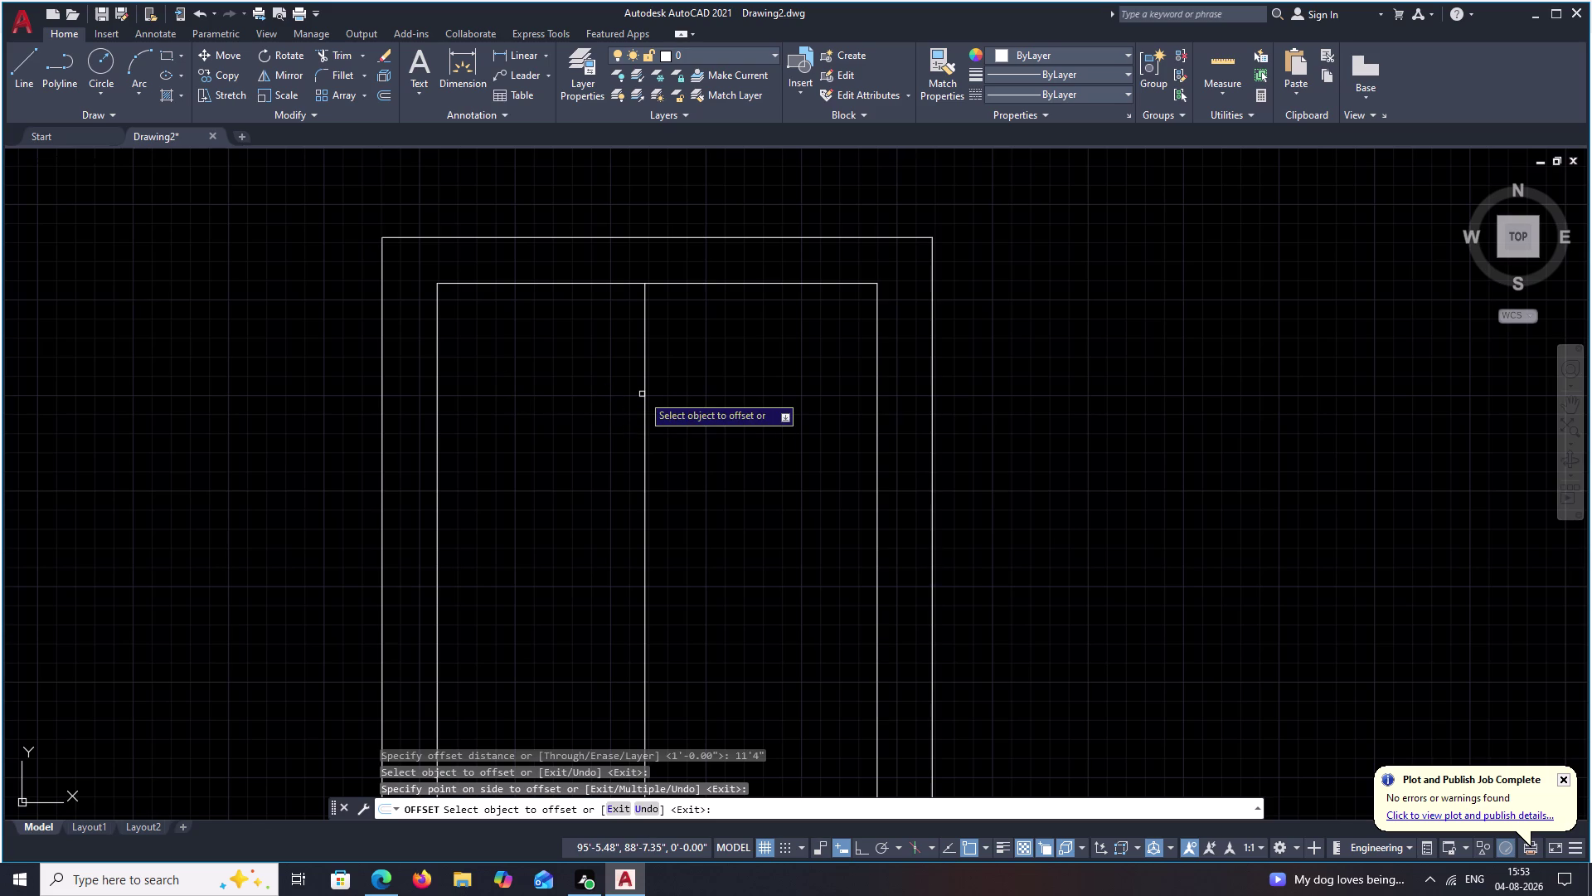
key(space)
Offset the inner top wall 11' downward to form a horizontal partition.
key(space)
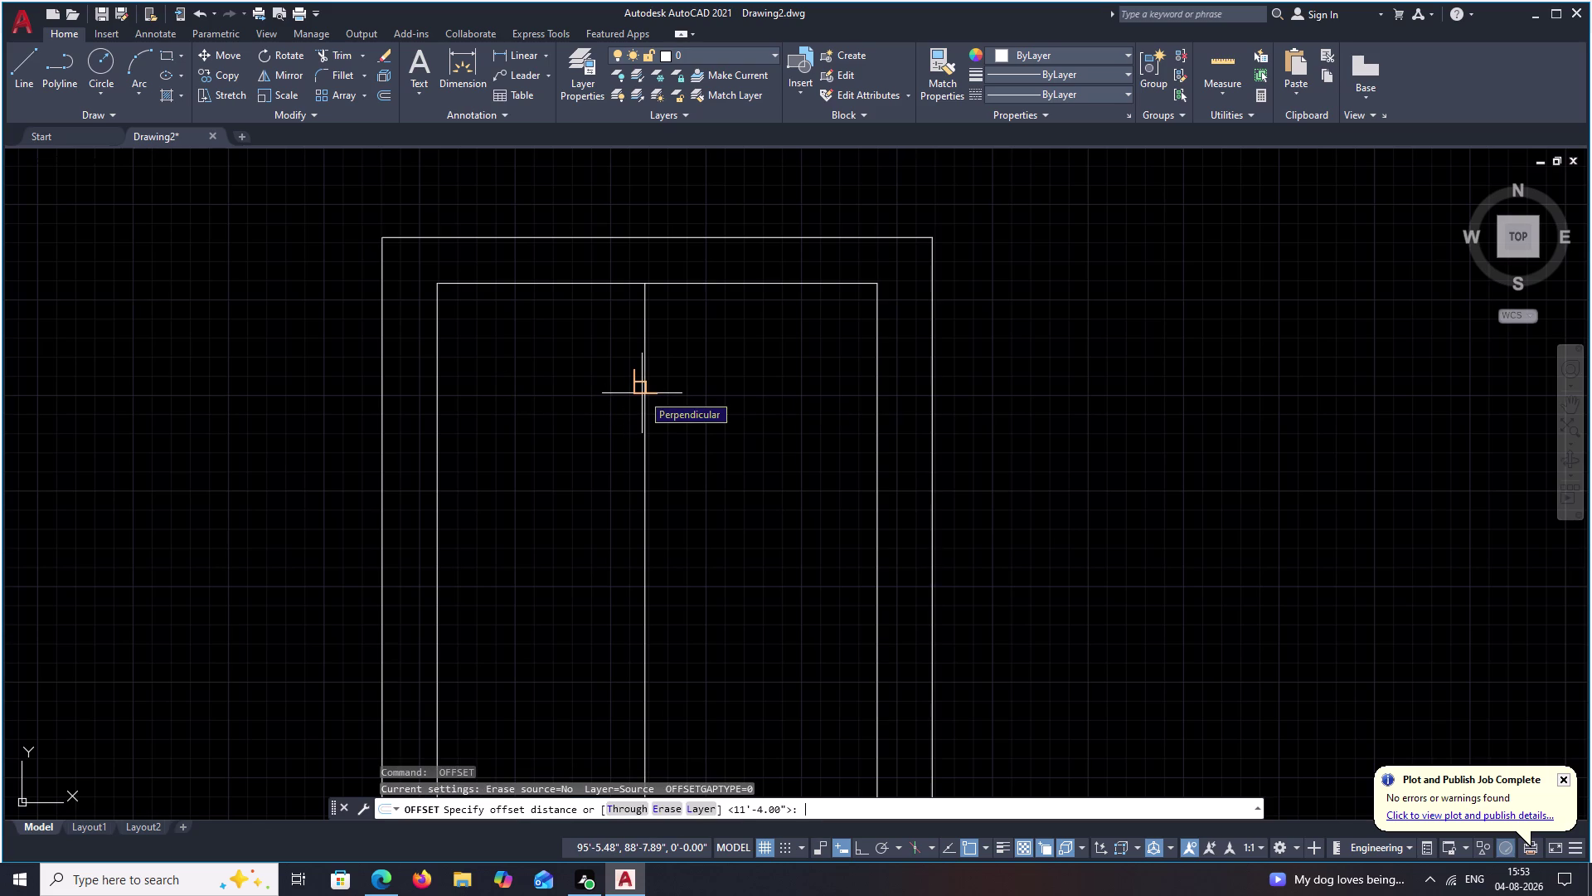
text(11)
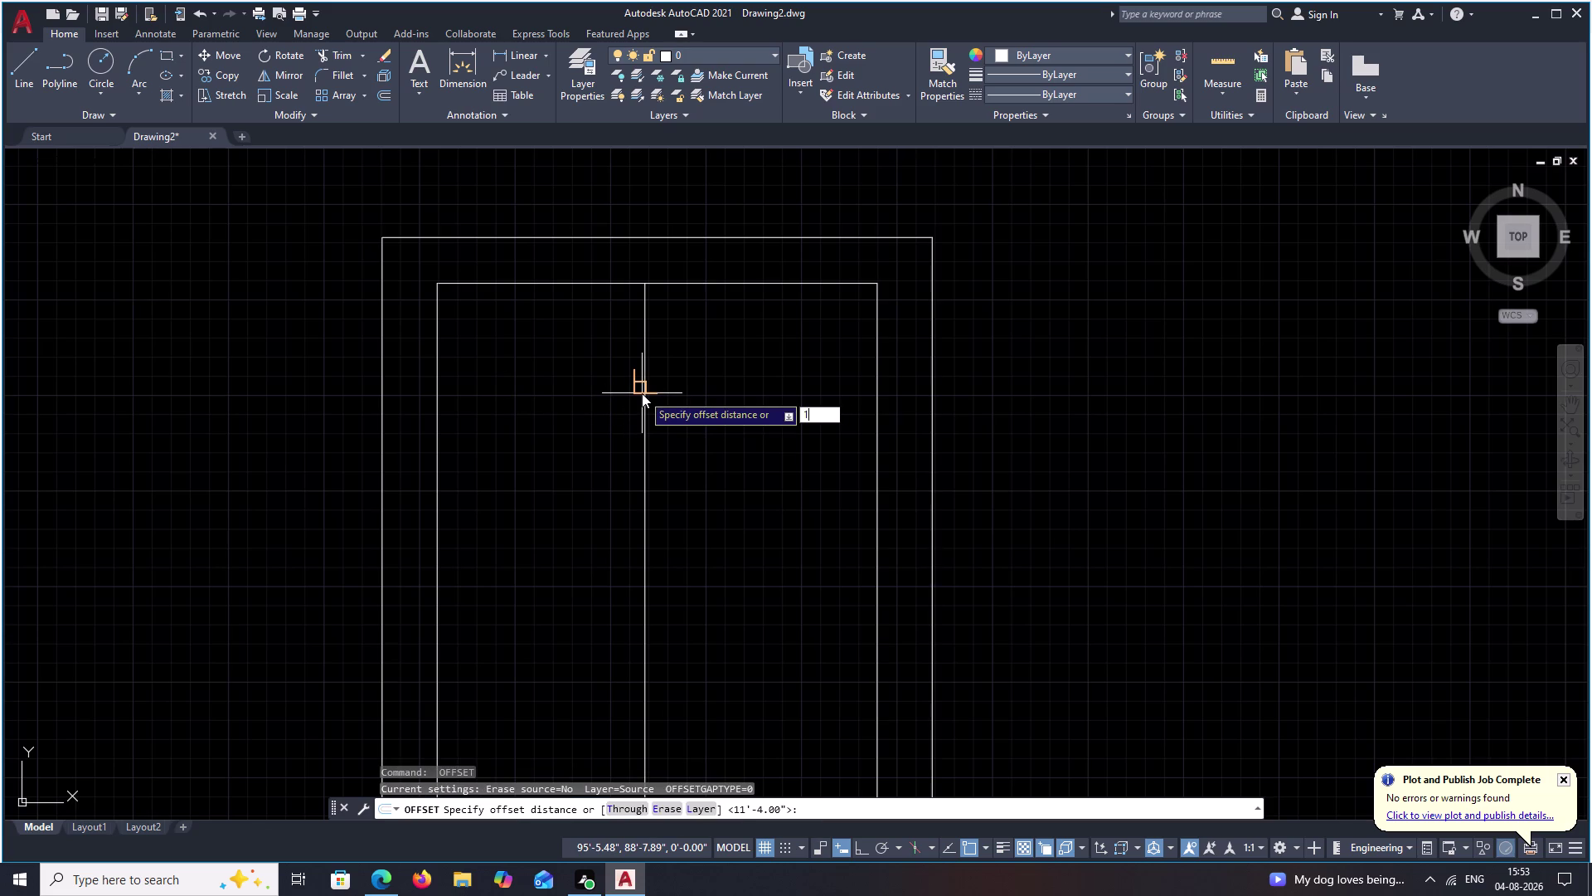
key(apostrophe)
key(space)
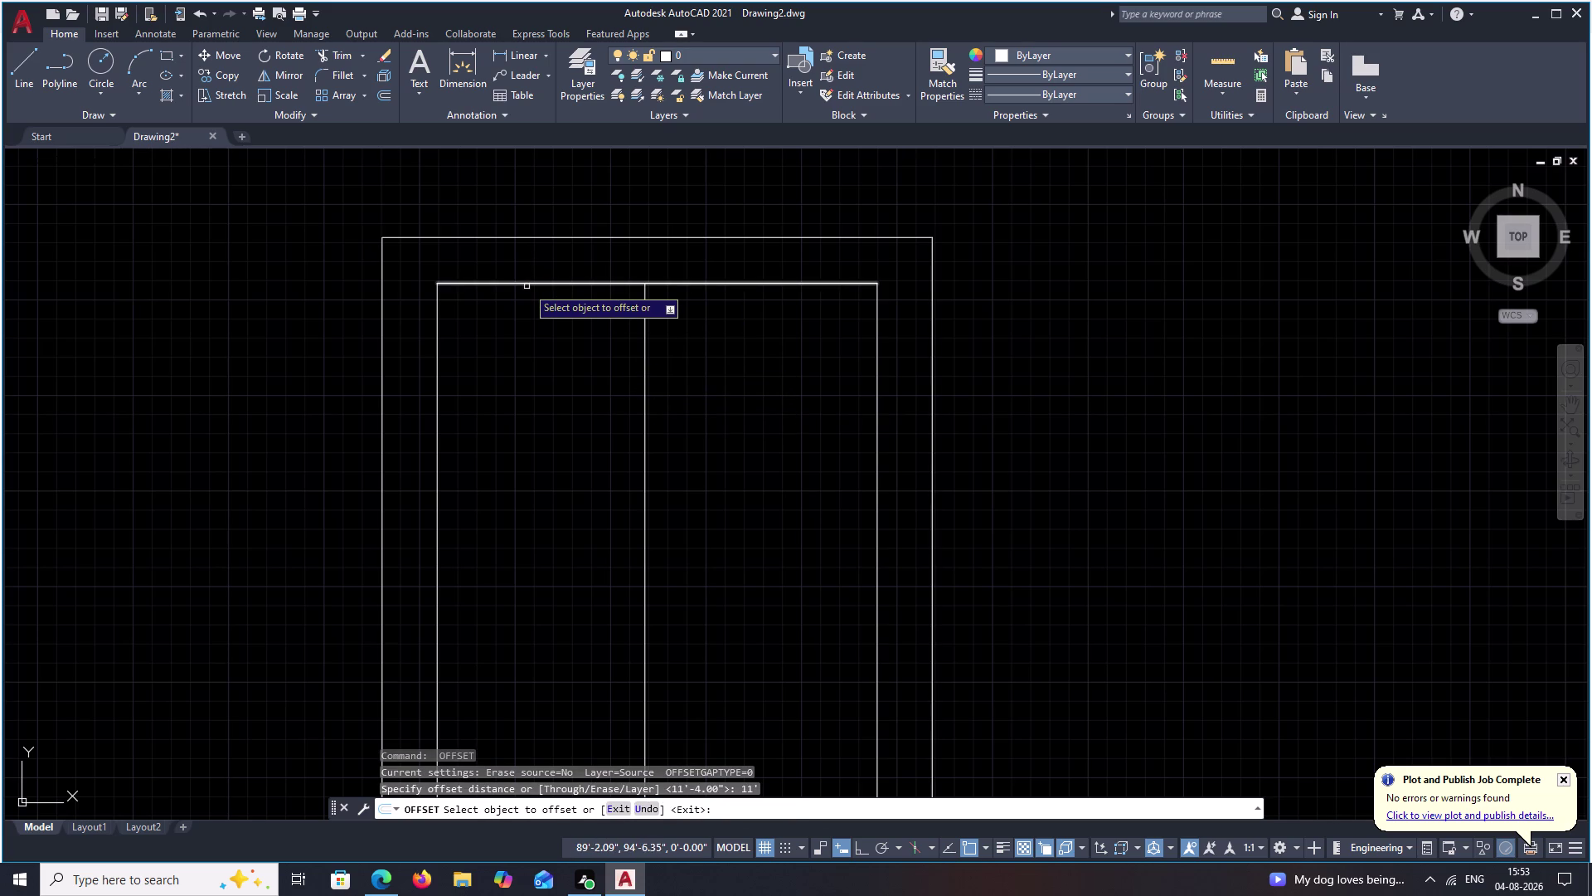
click(527, 283)
click(515, 400)
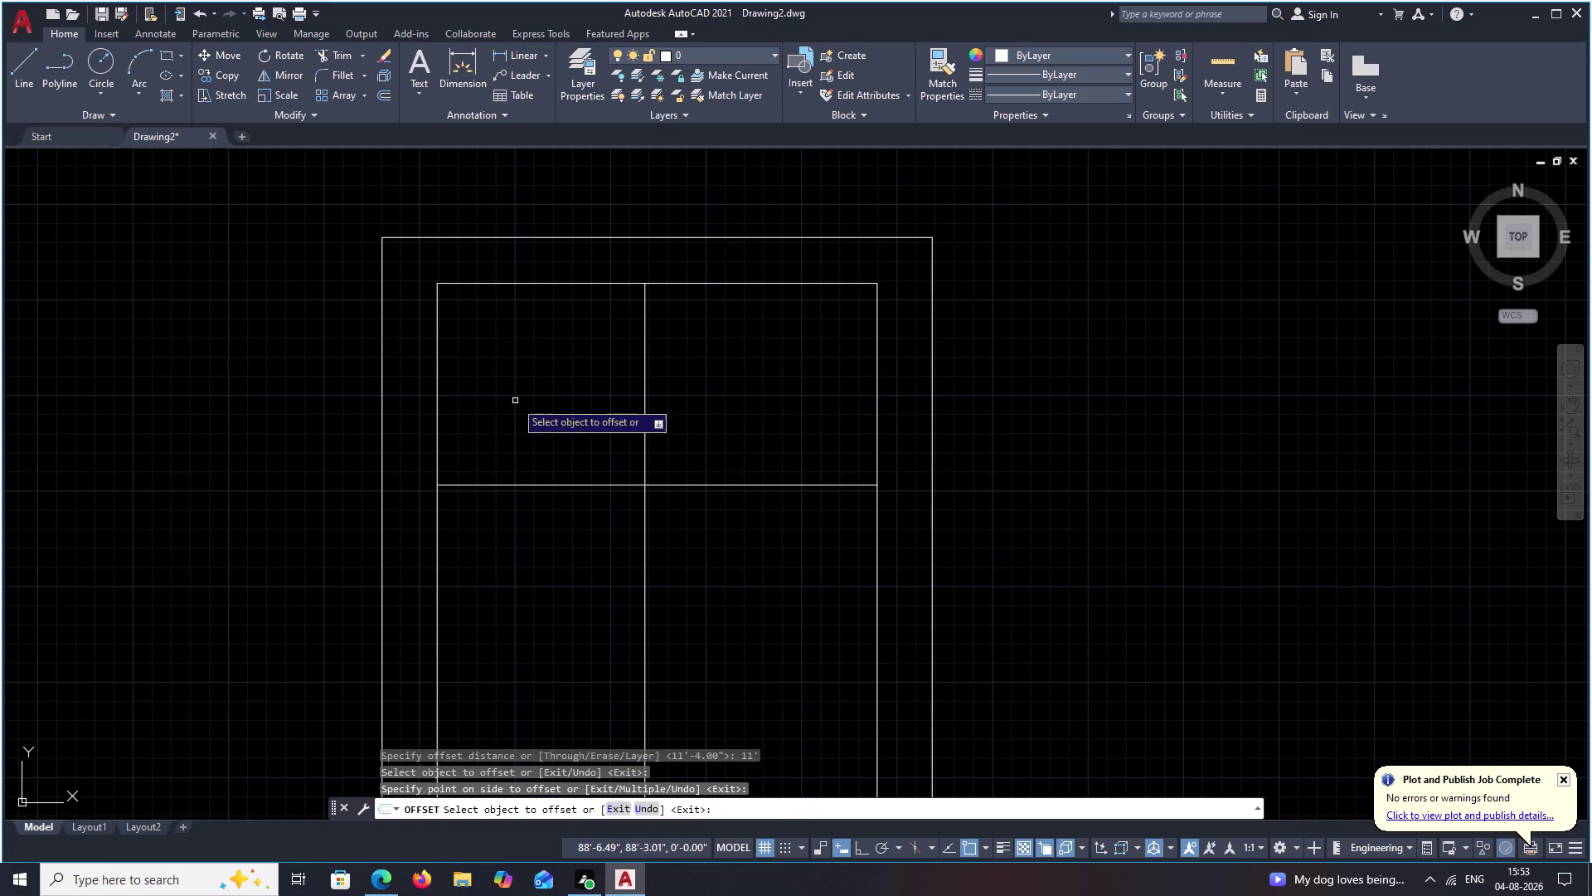
key(Escape)
Trim both partition lines past their intersection to close the top-left room.
text(T)
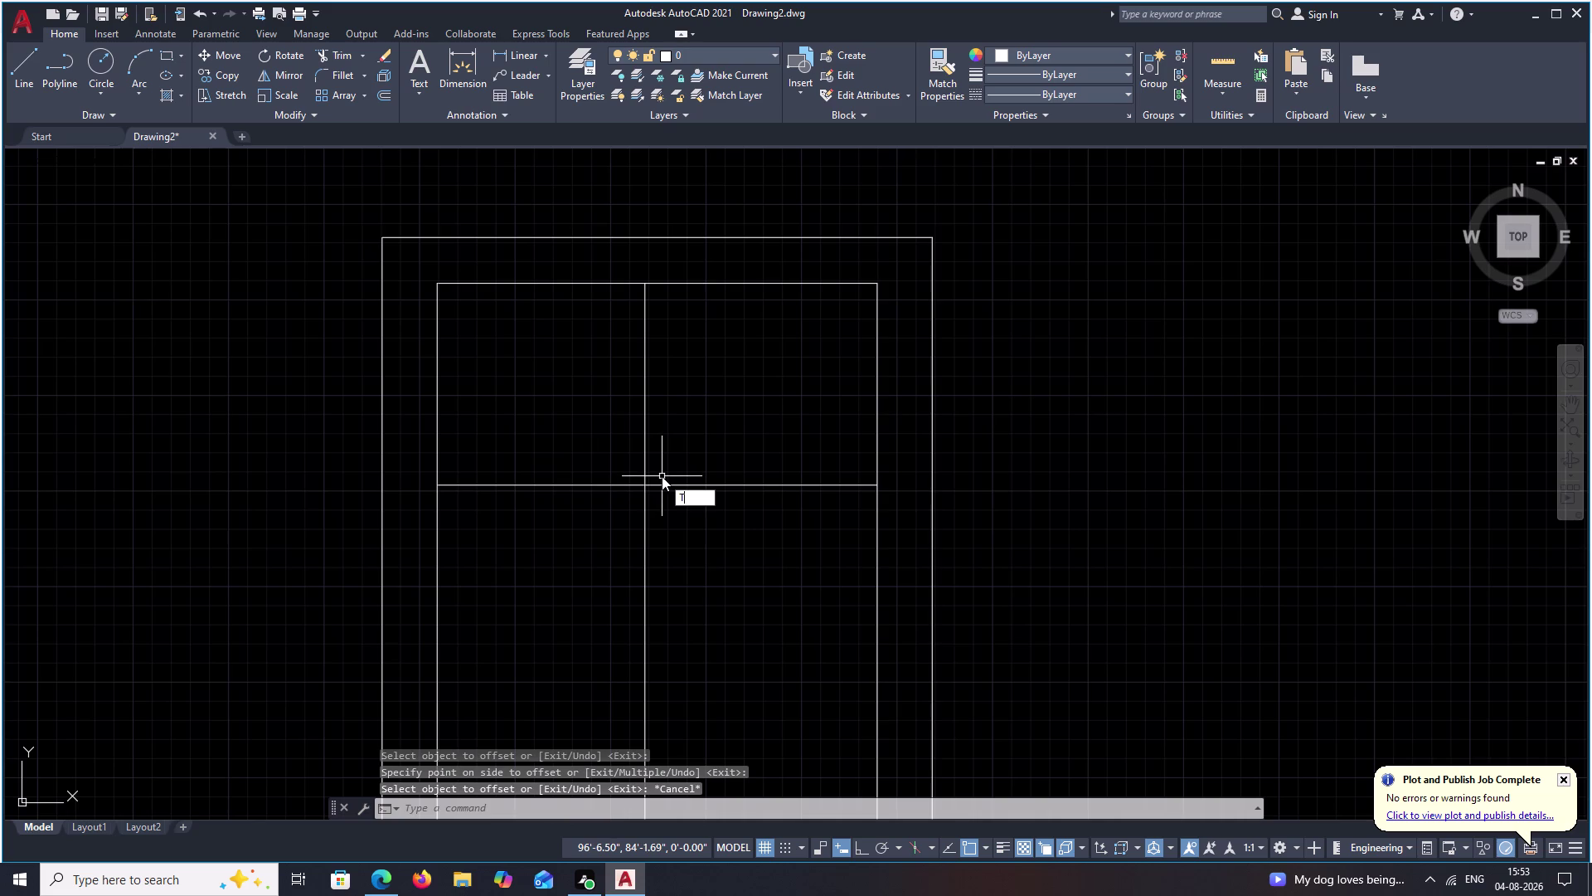
text(R)
key(space)
drag(672, 512, 569, 529)
drag(659, 460, 660, 502)
key(Escape)
text(O)
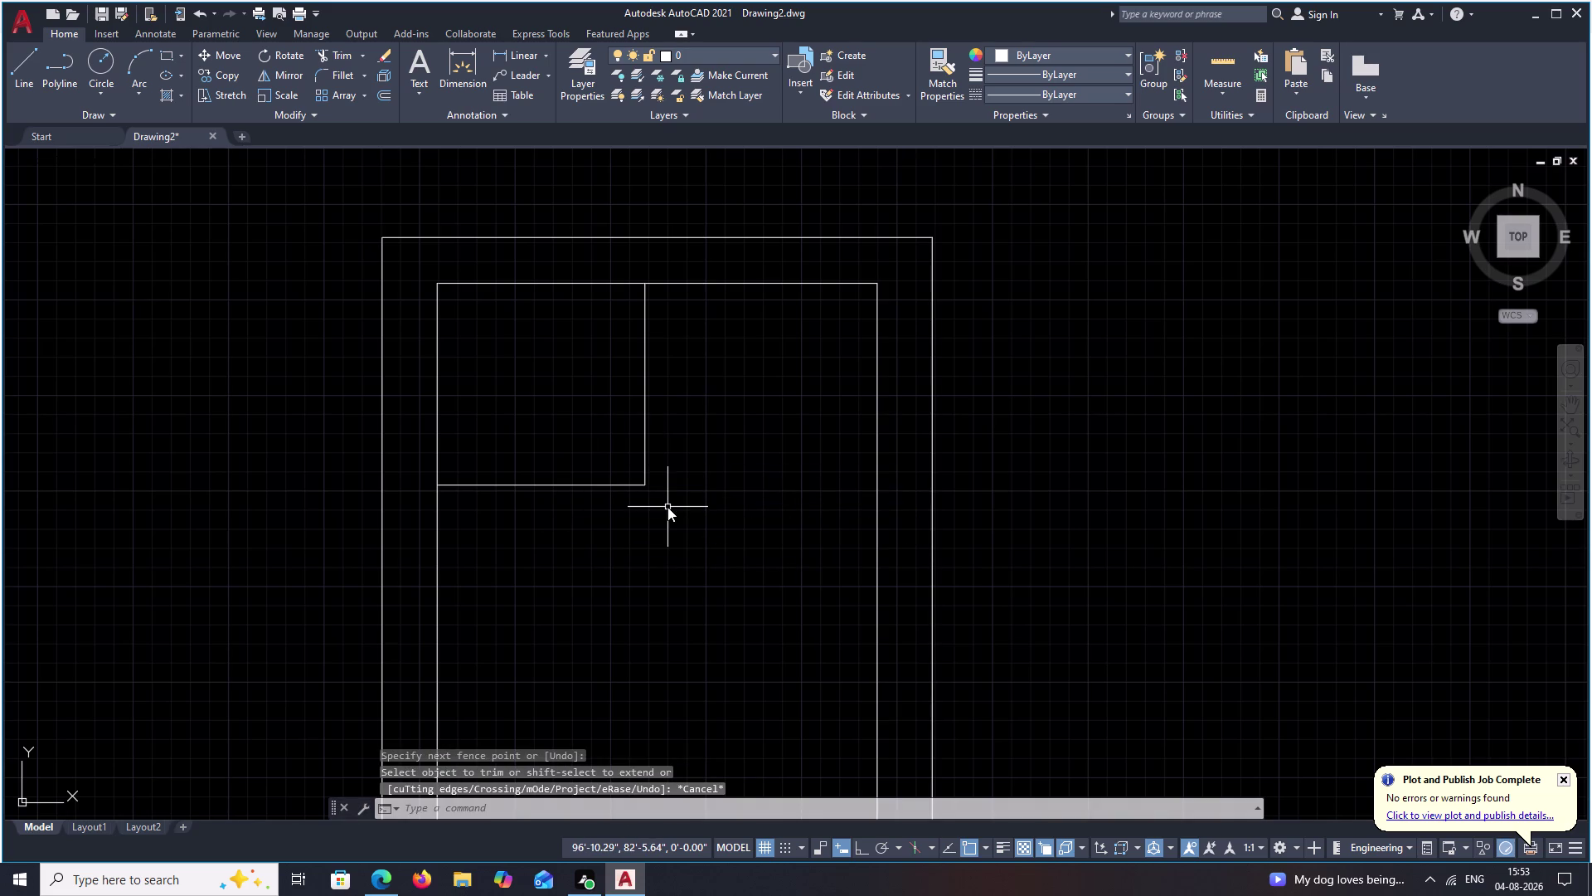
key(space)
Try a 4' offset of the room's vertical partition, then cancel it.
text(4')
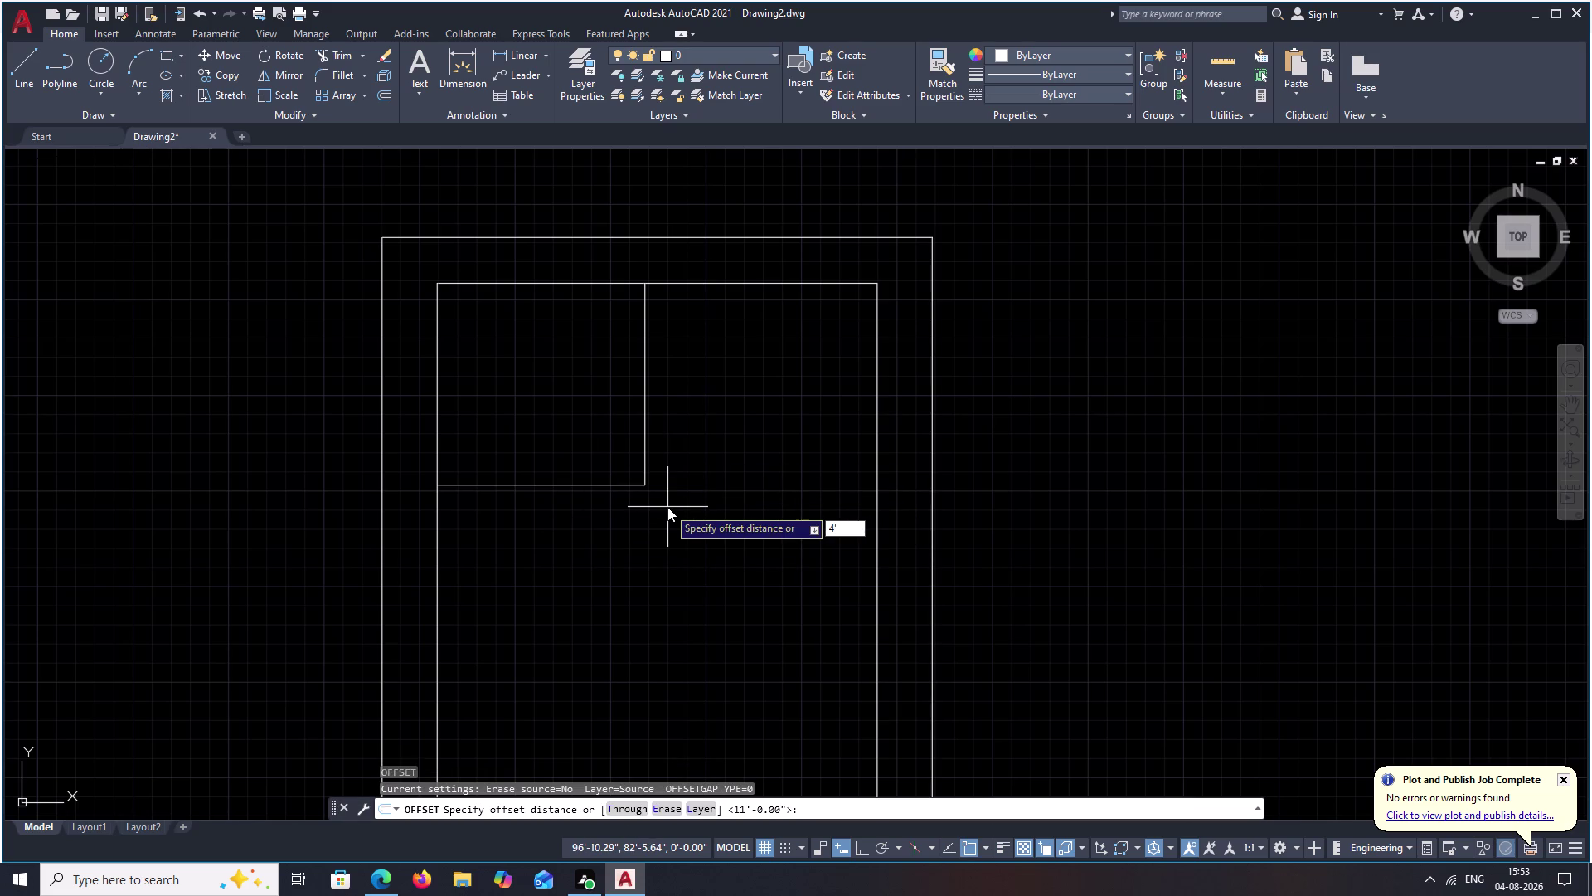
key(space)
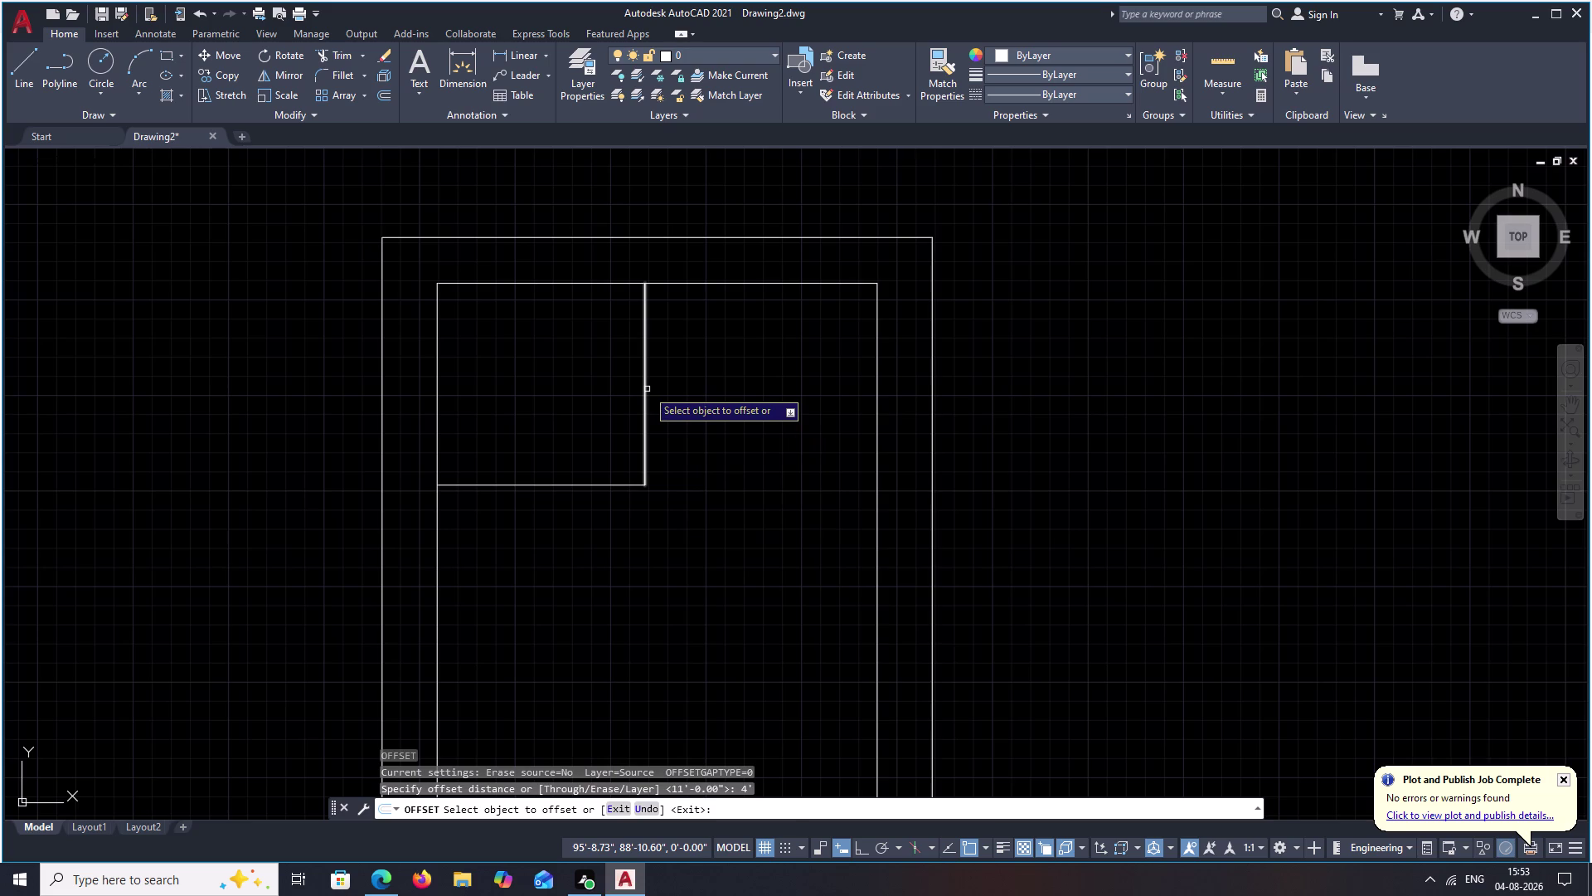
click(647, 389)
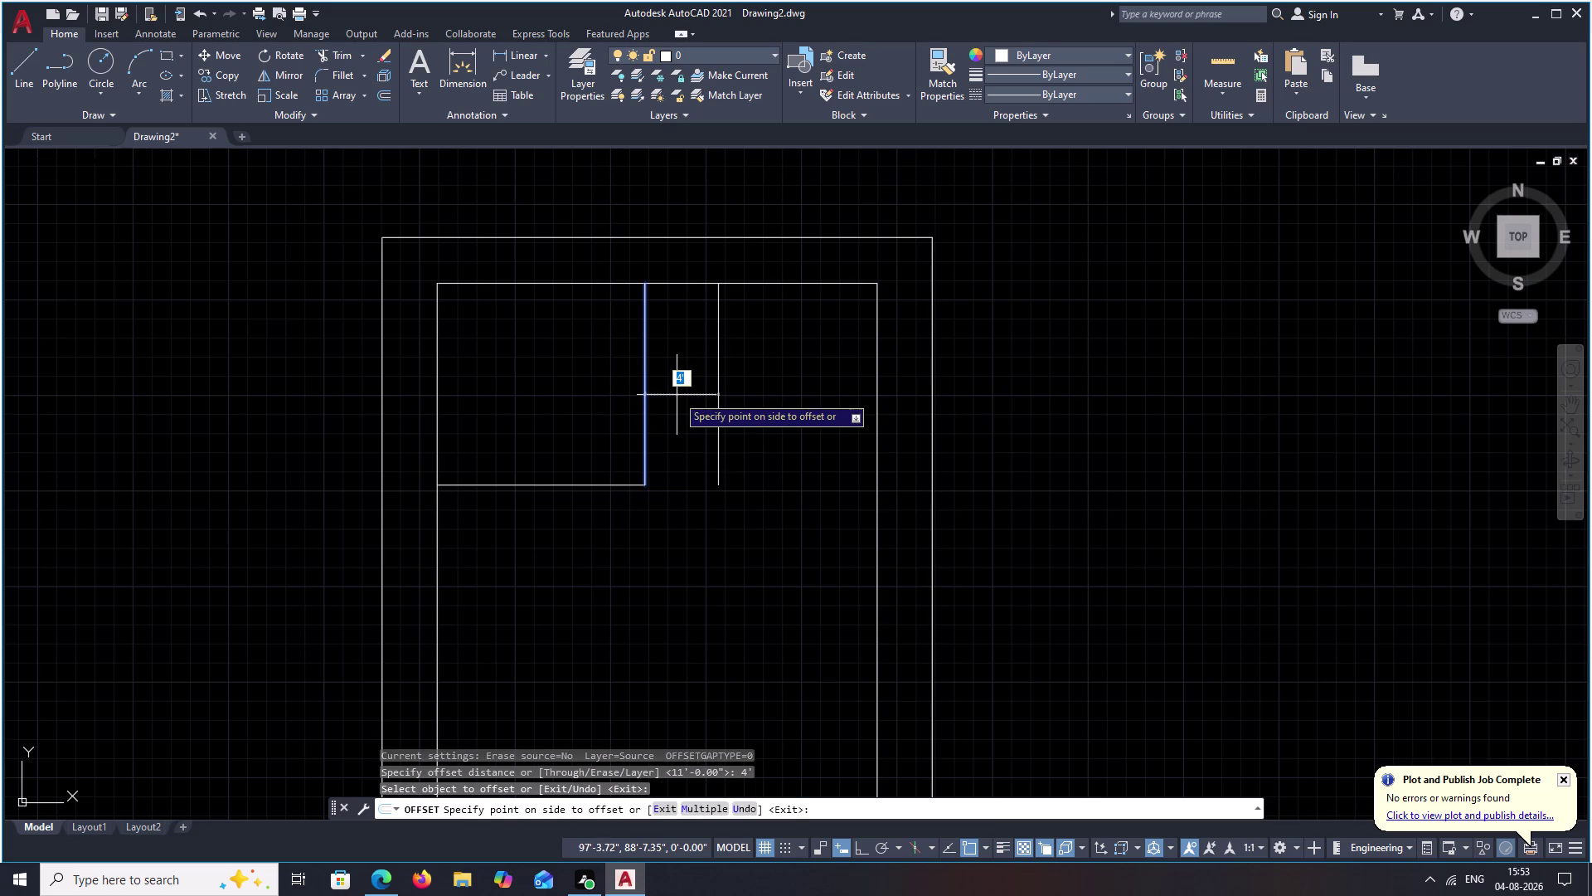
key(Escape)
middle_drag(567, 303, 576, 373)
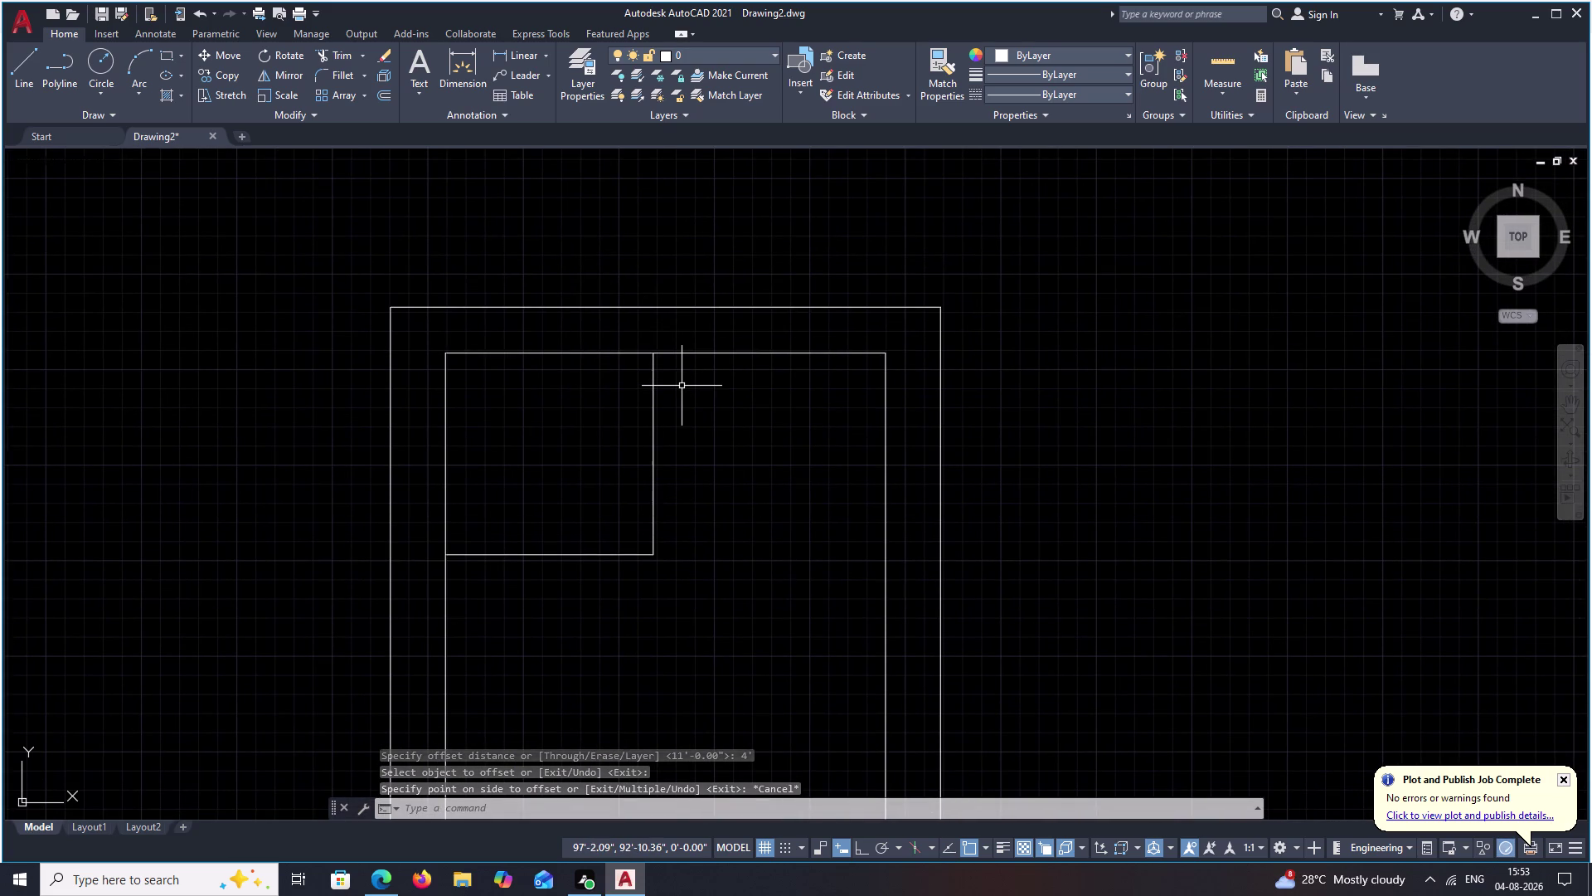
Move the two L-shaped partition lines to a lower position.
click(654, 452)
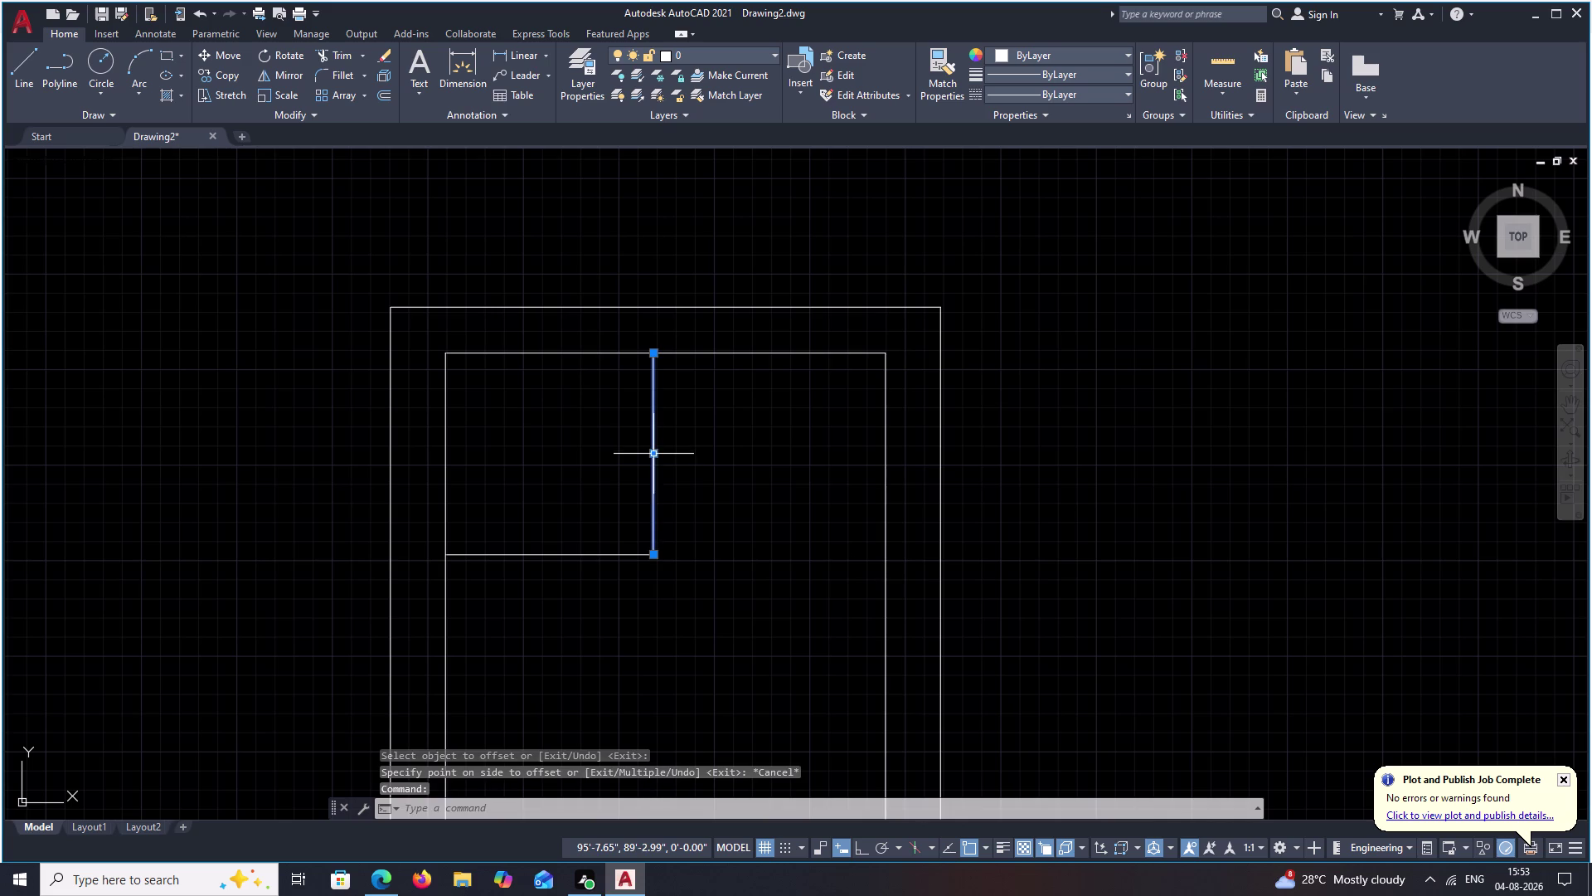
click(607, 556)
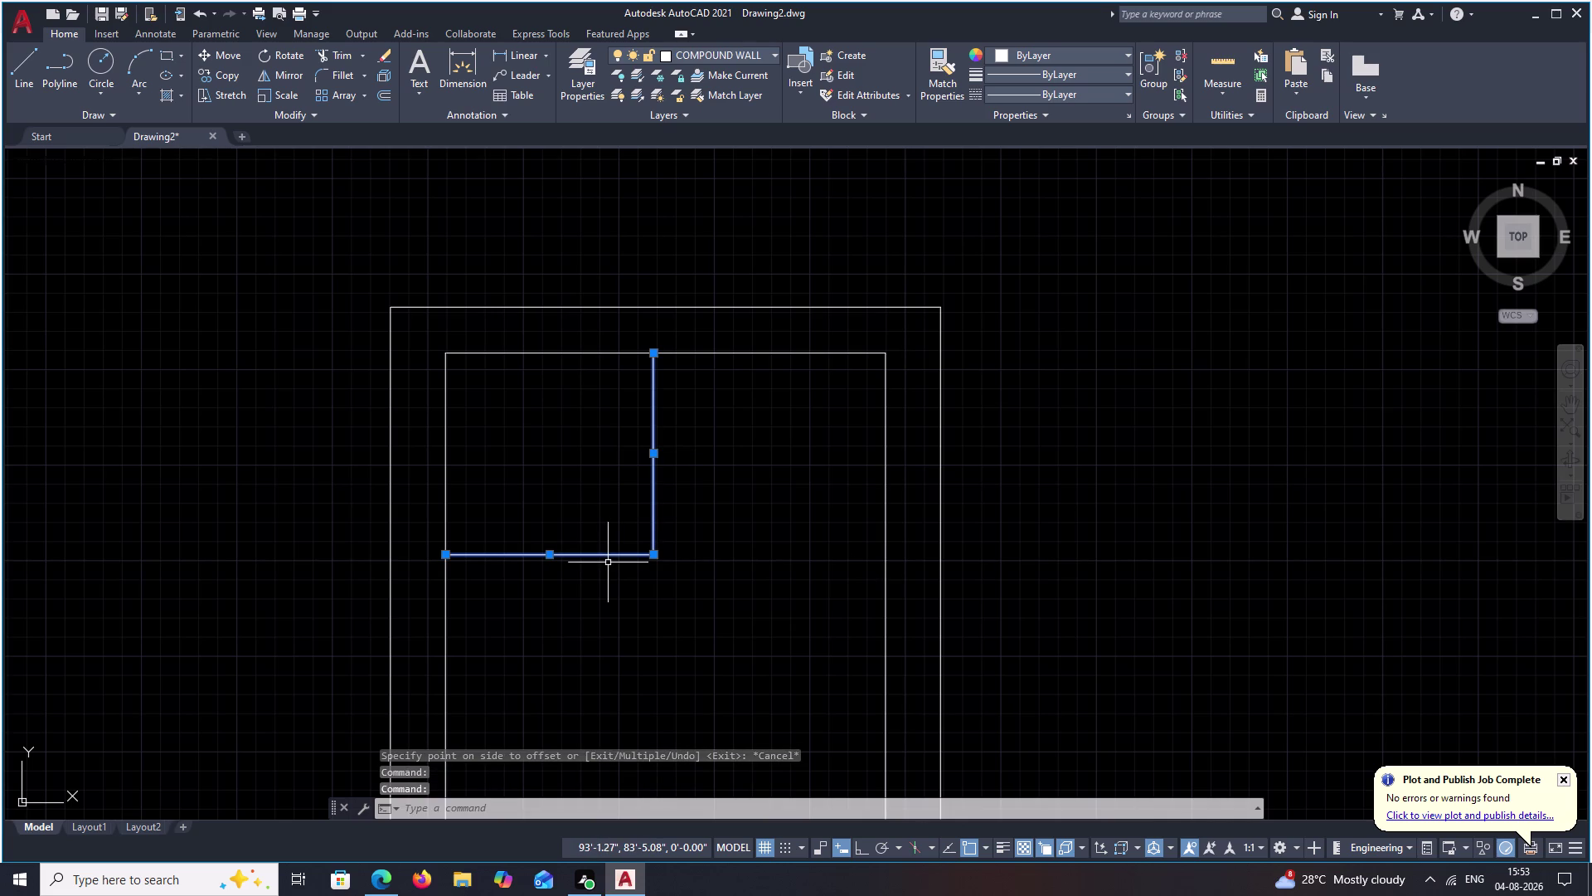
text(M)
key(space)
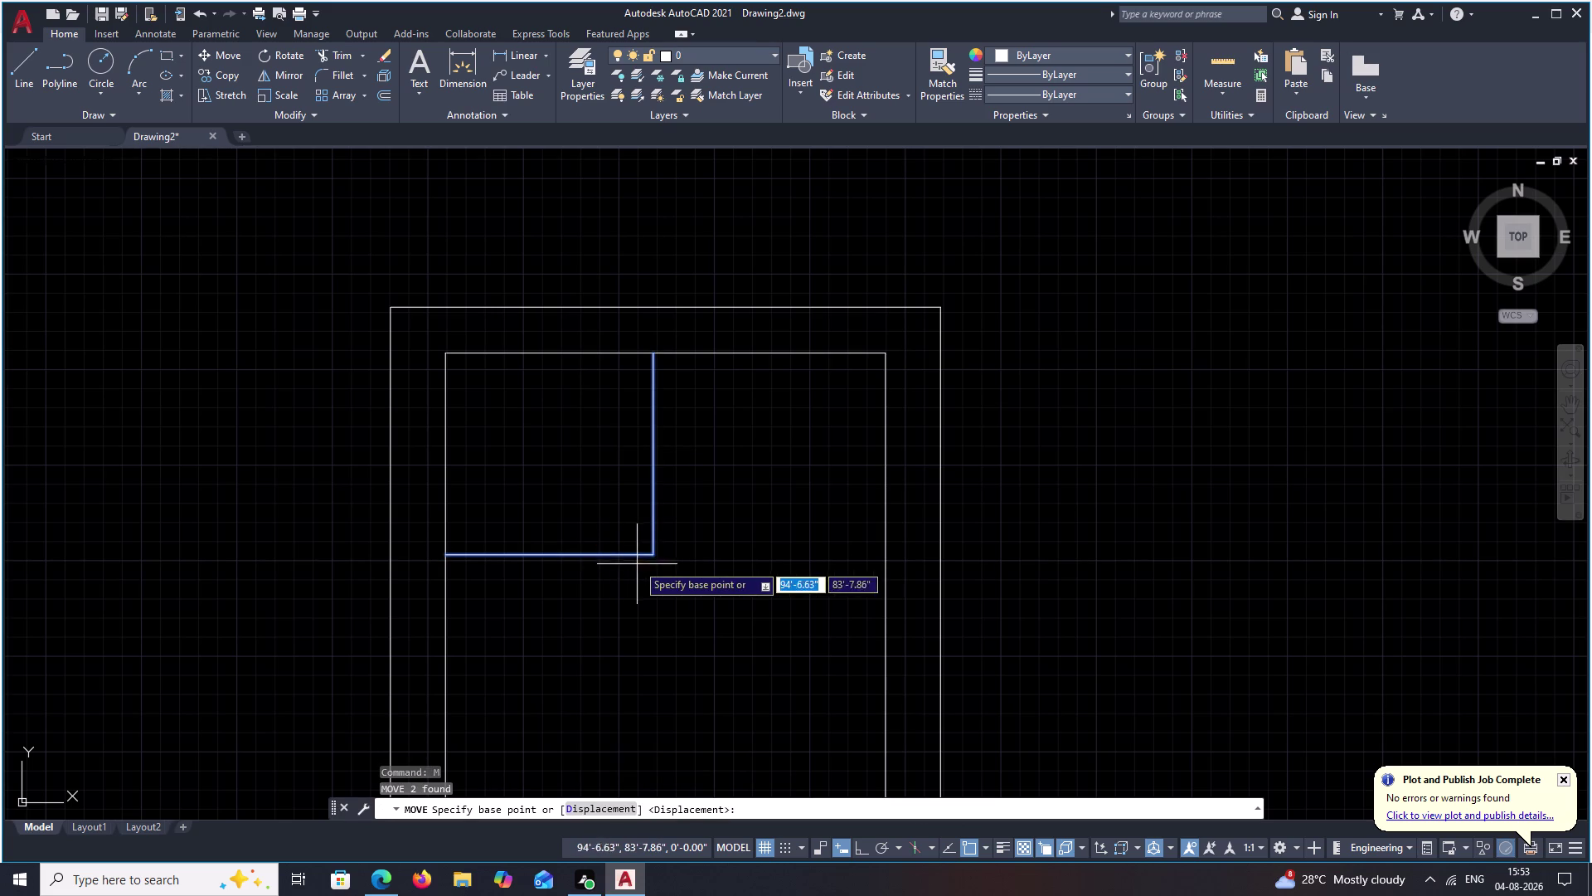
click(648, 557)
click(649, 621)
key(Escape)
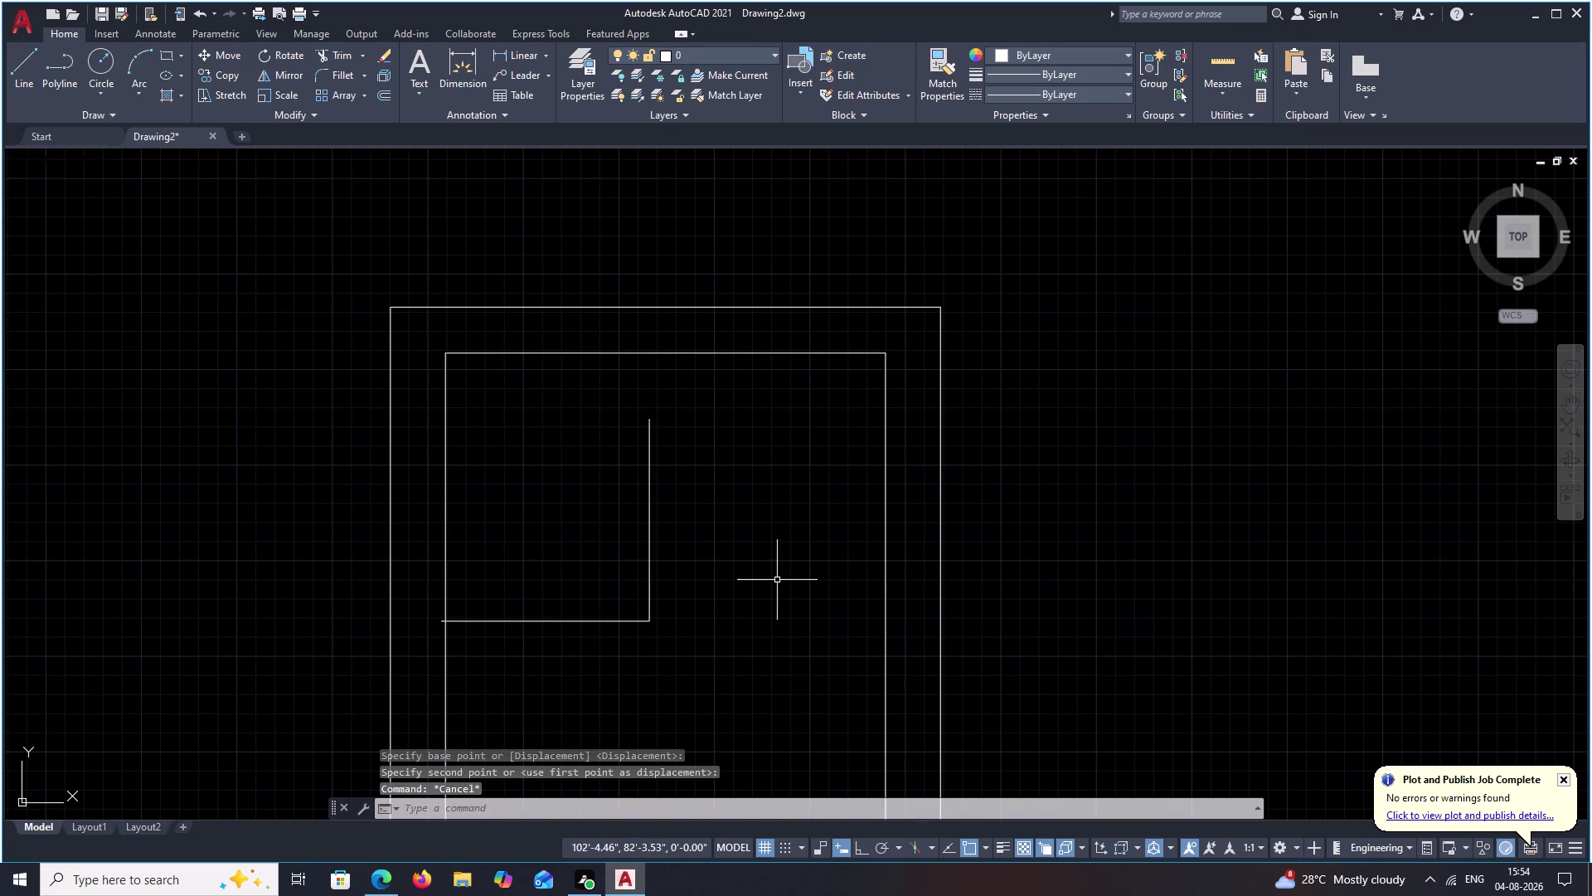
text(O 9)
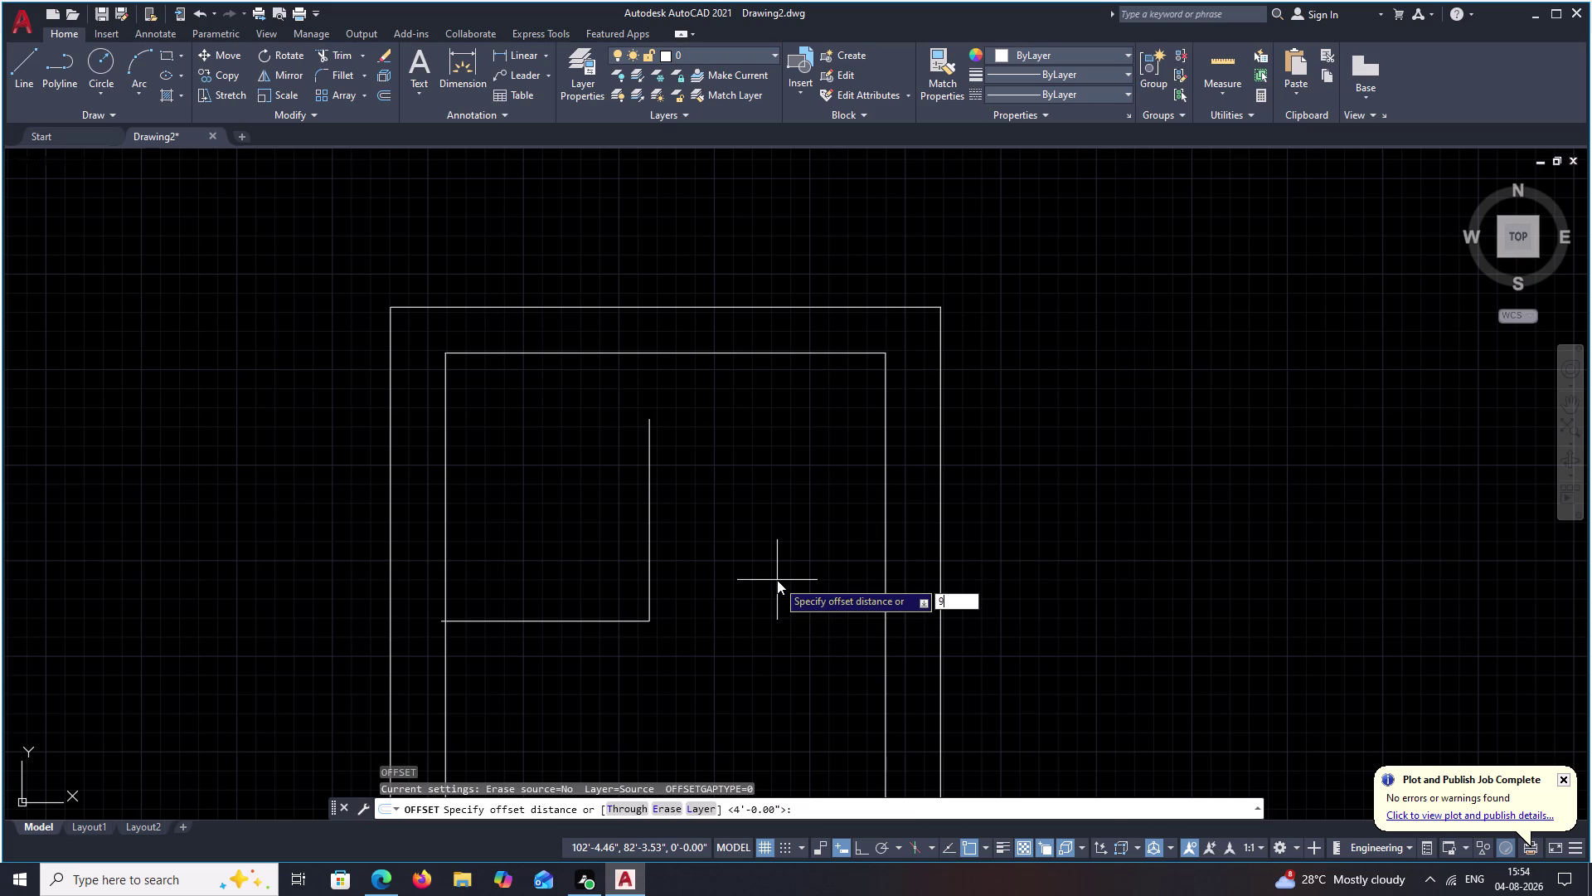
Offset the inner top and left wall lines 9" inward.
key(space)
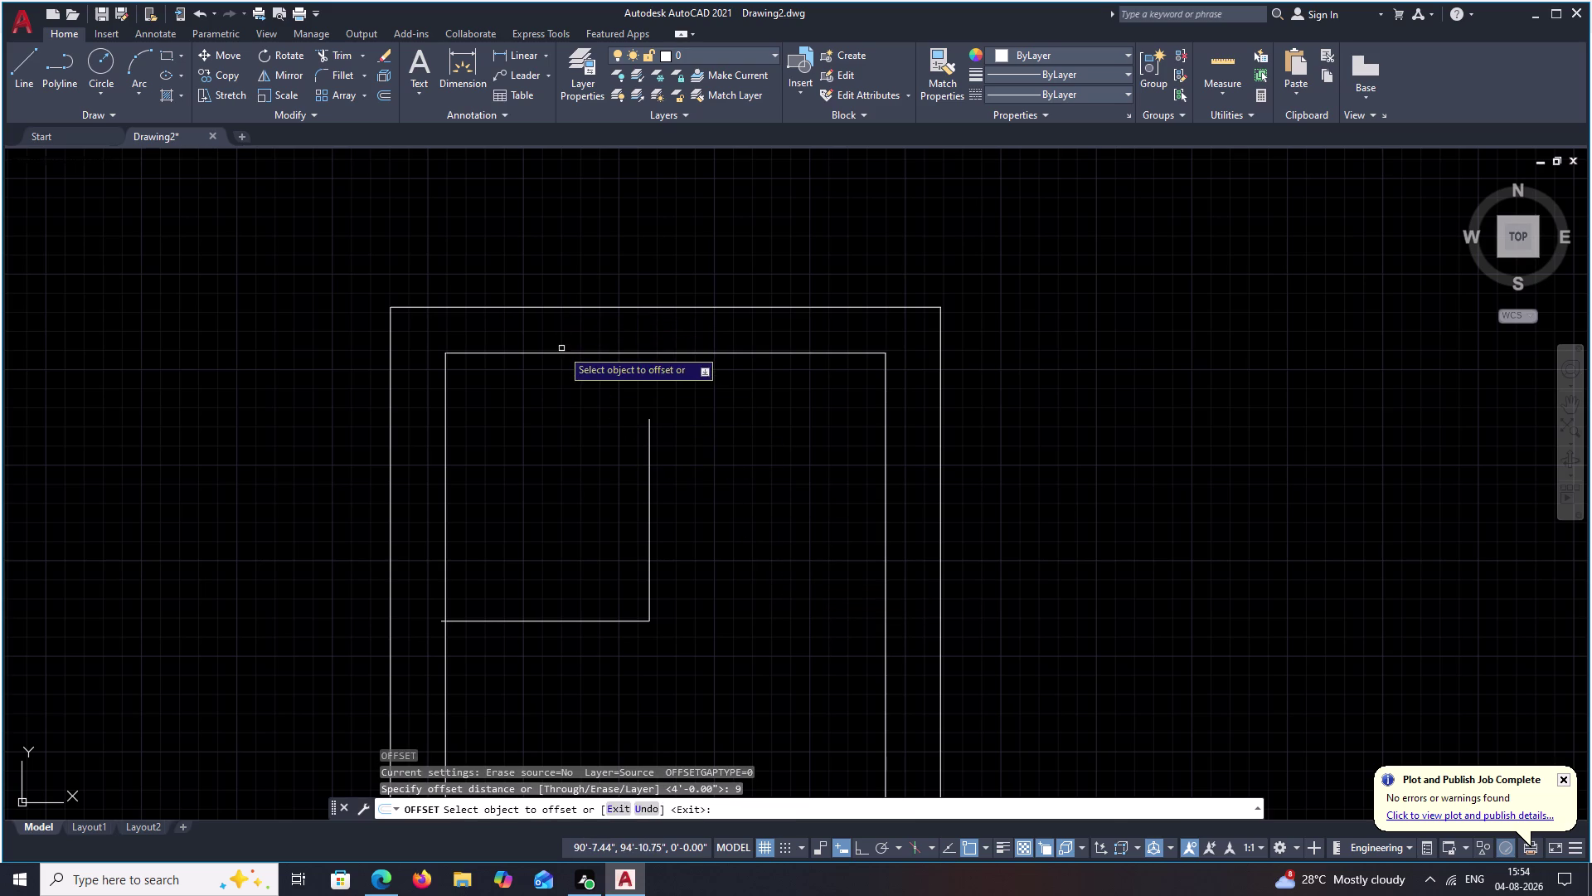
click(562, 354)
click(560, 379)
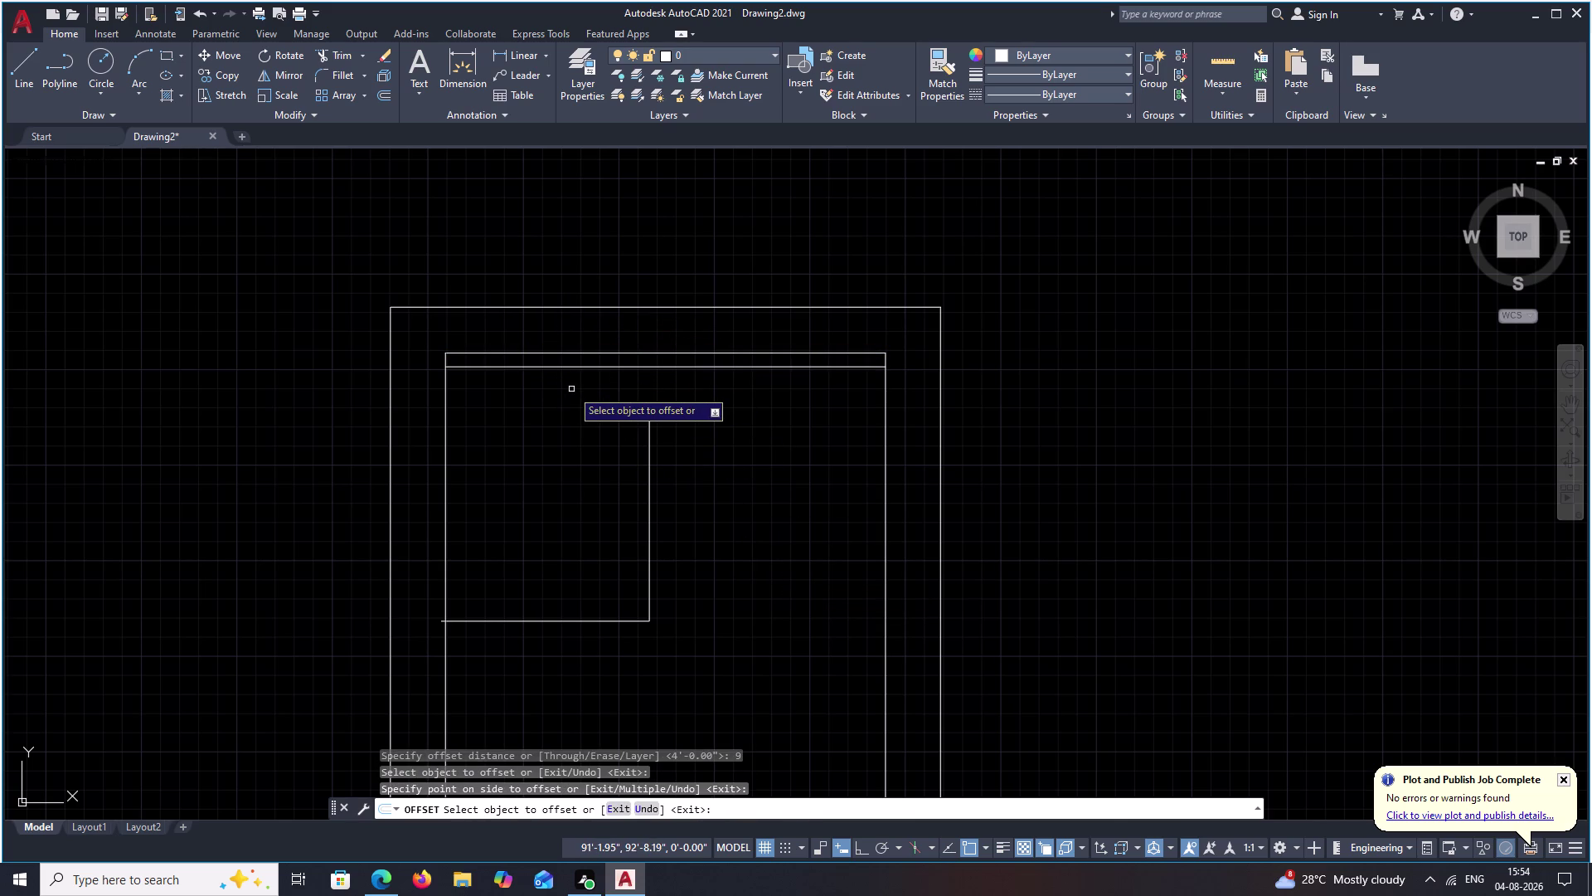
key(space)
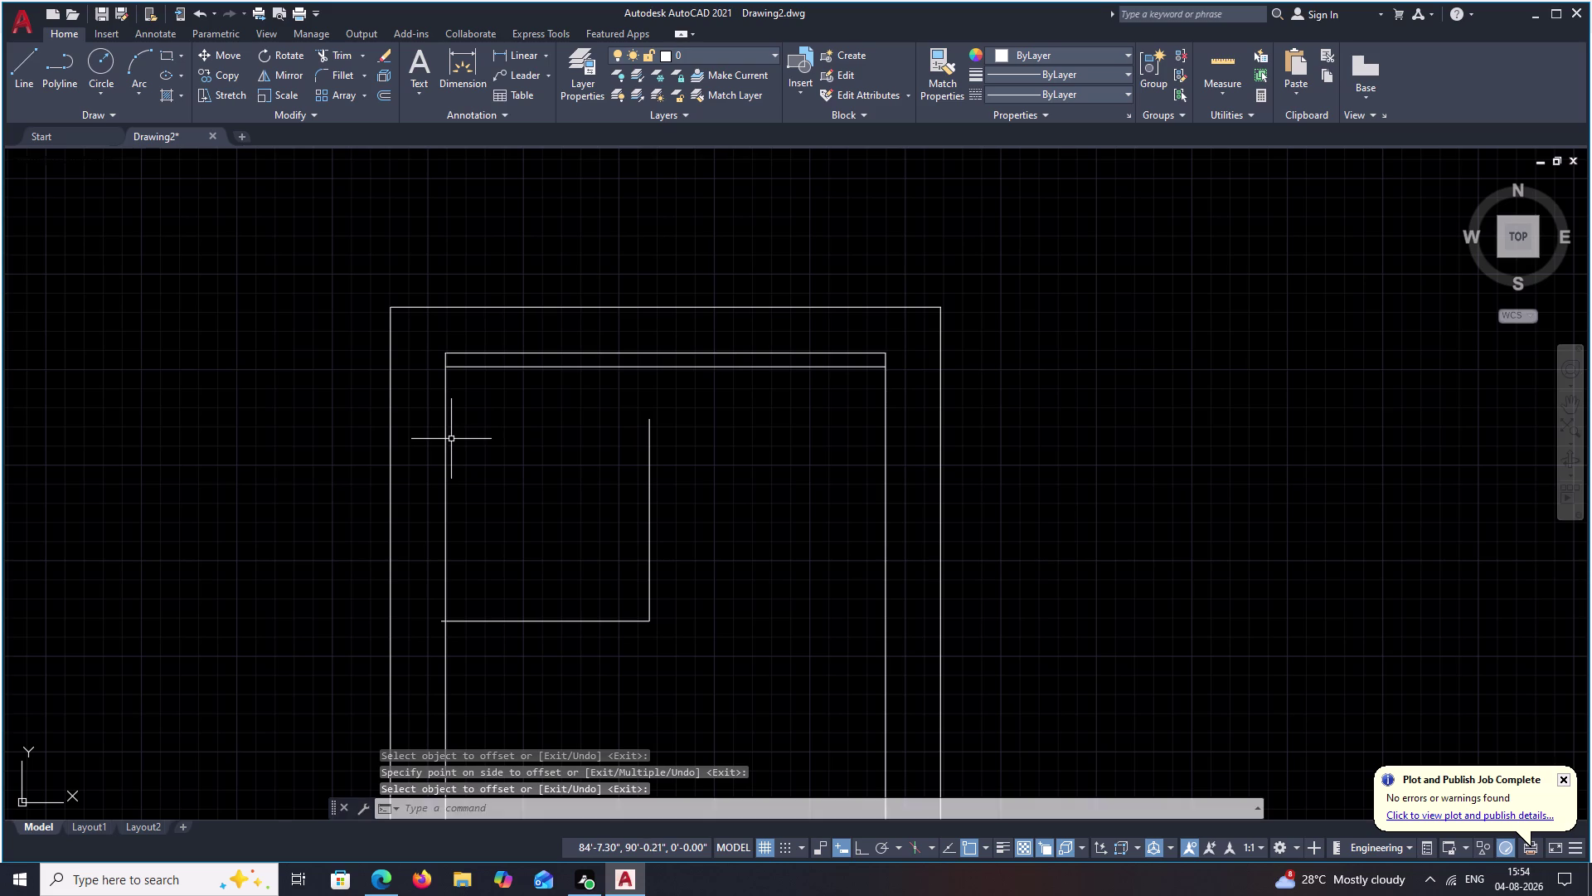
key(space)
key(space)
click(447, 447)
click(457, 445)
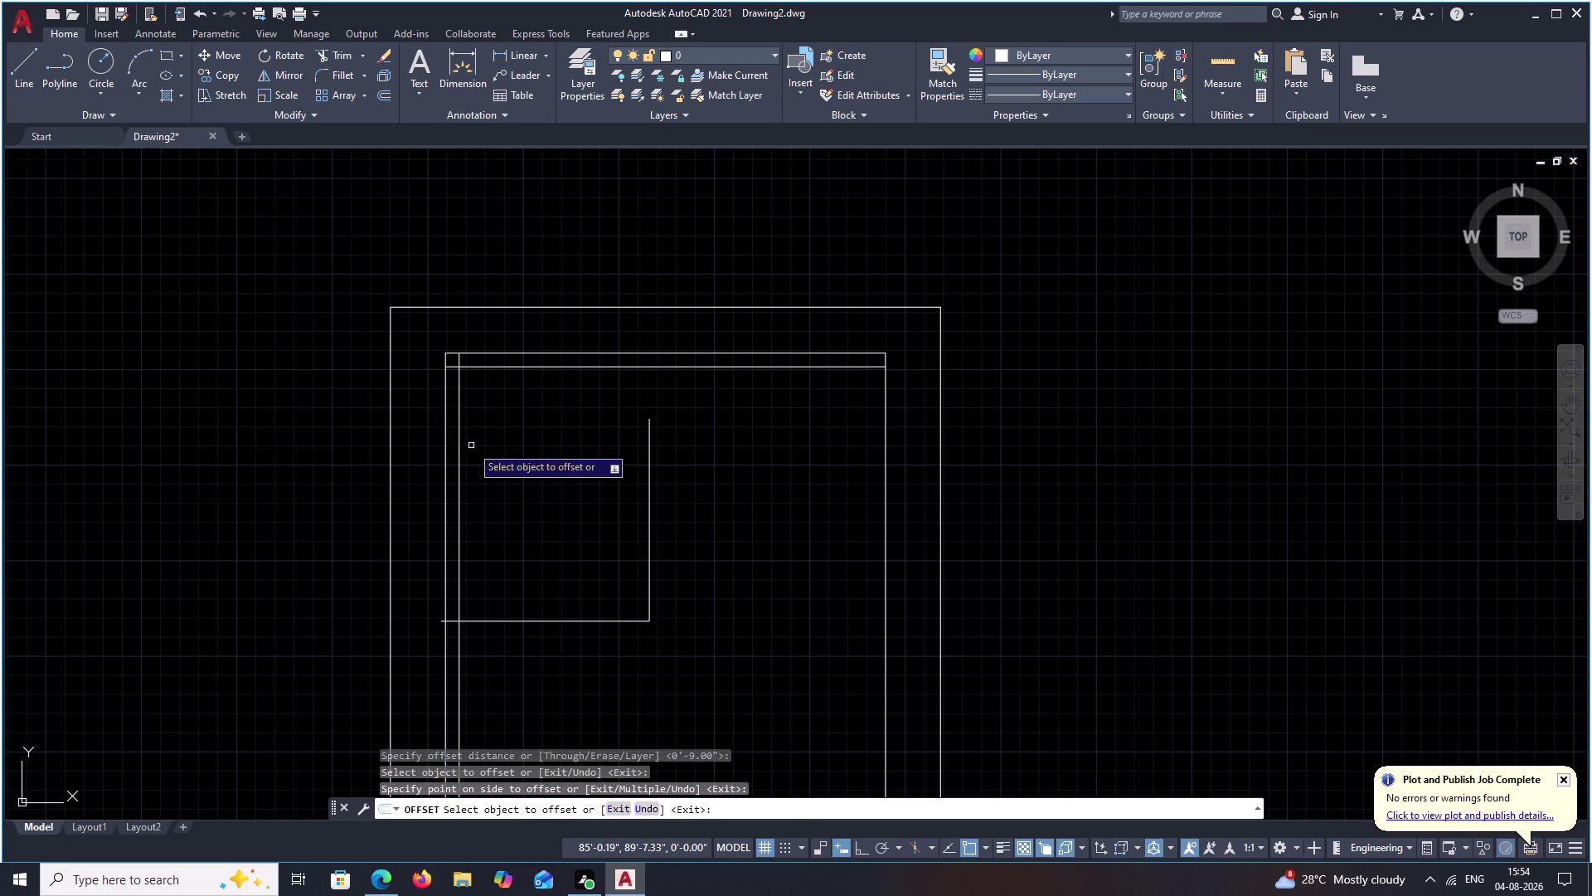
key(Escape)
Move the L-shaped room lines against the new 9" inner wall lines.
drag(673, 472, 593, 568)
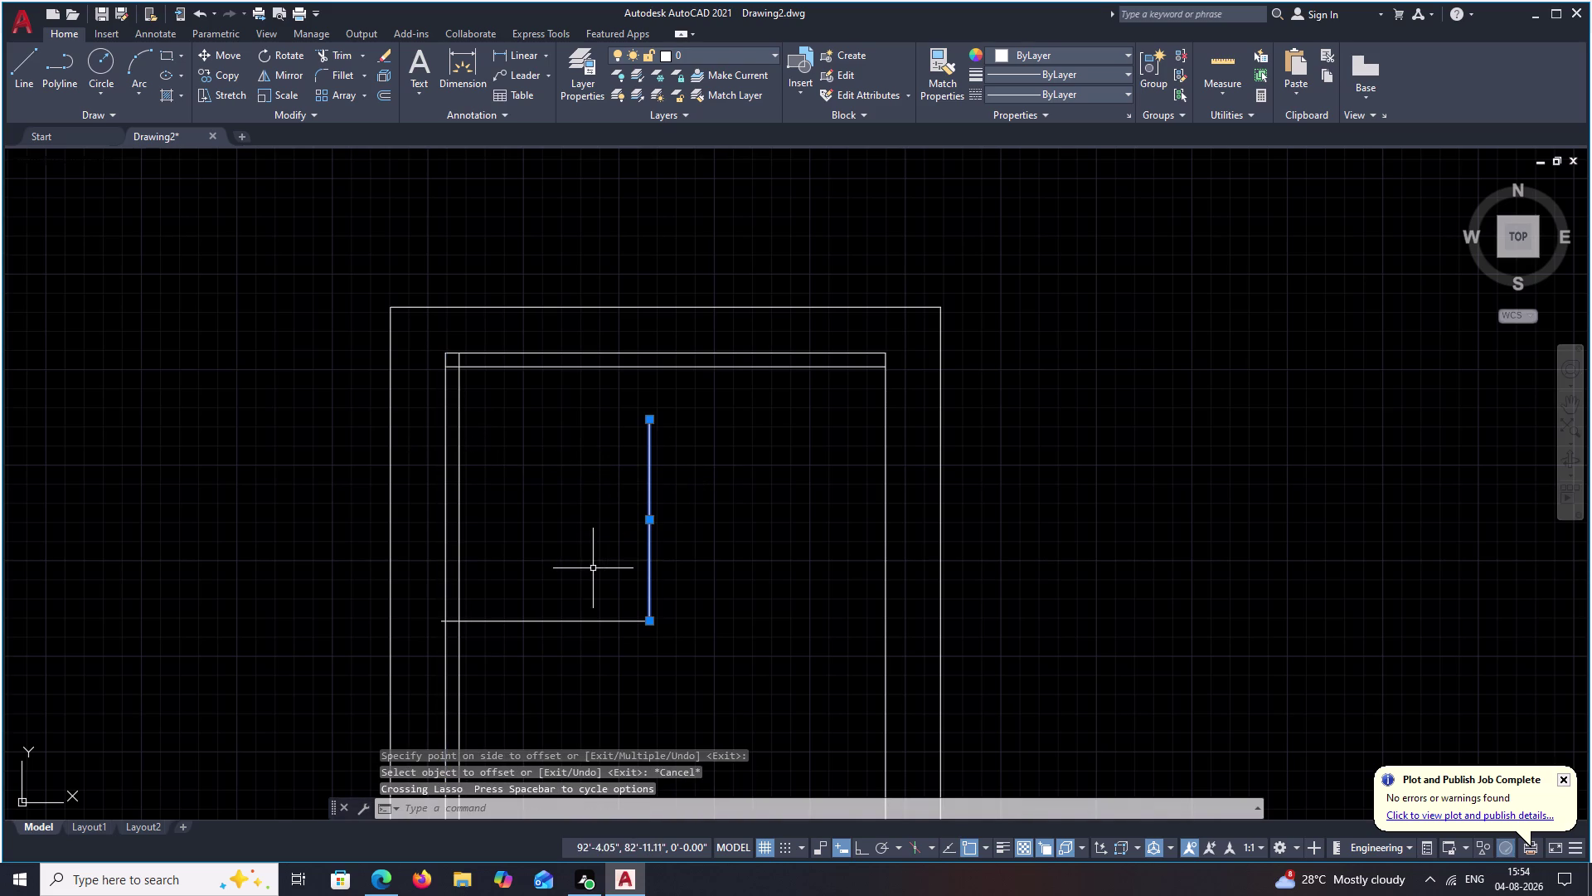
drag(595, 596, 563, 640)
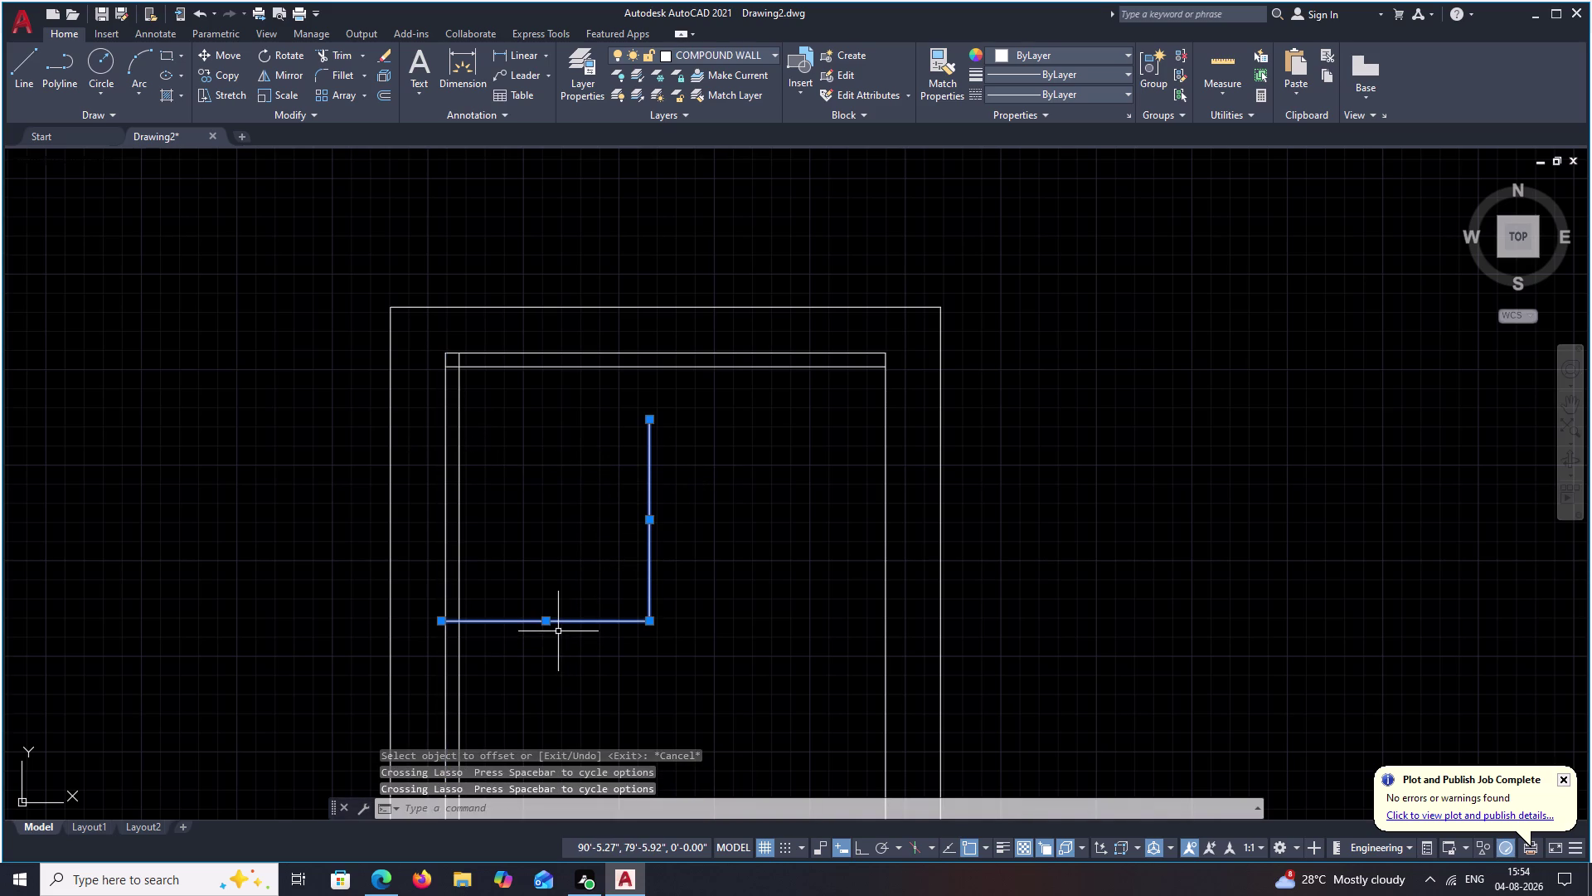
text(M)
key(space)
click(440, 622)
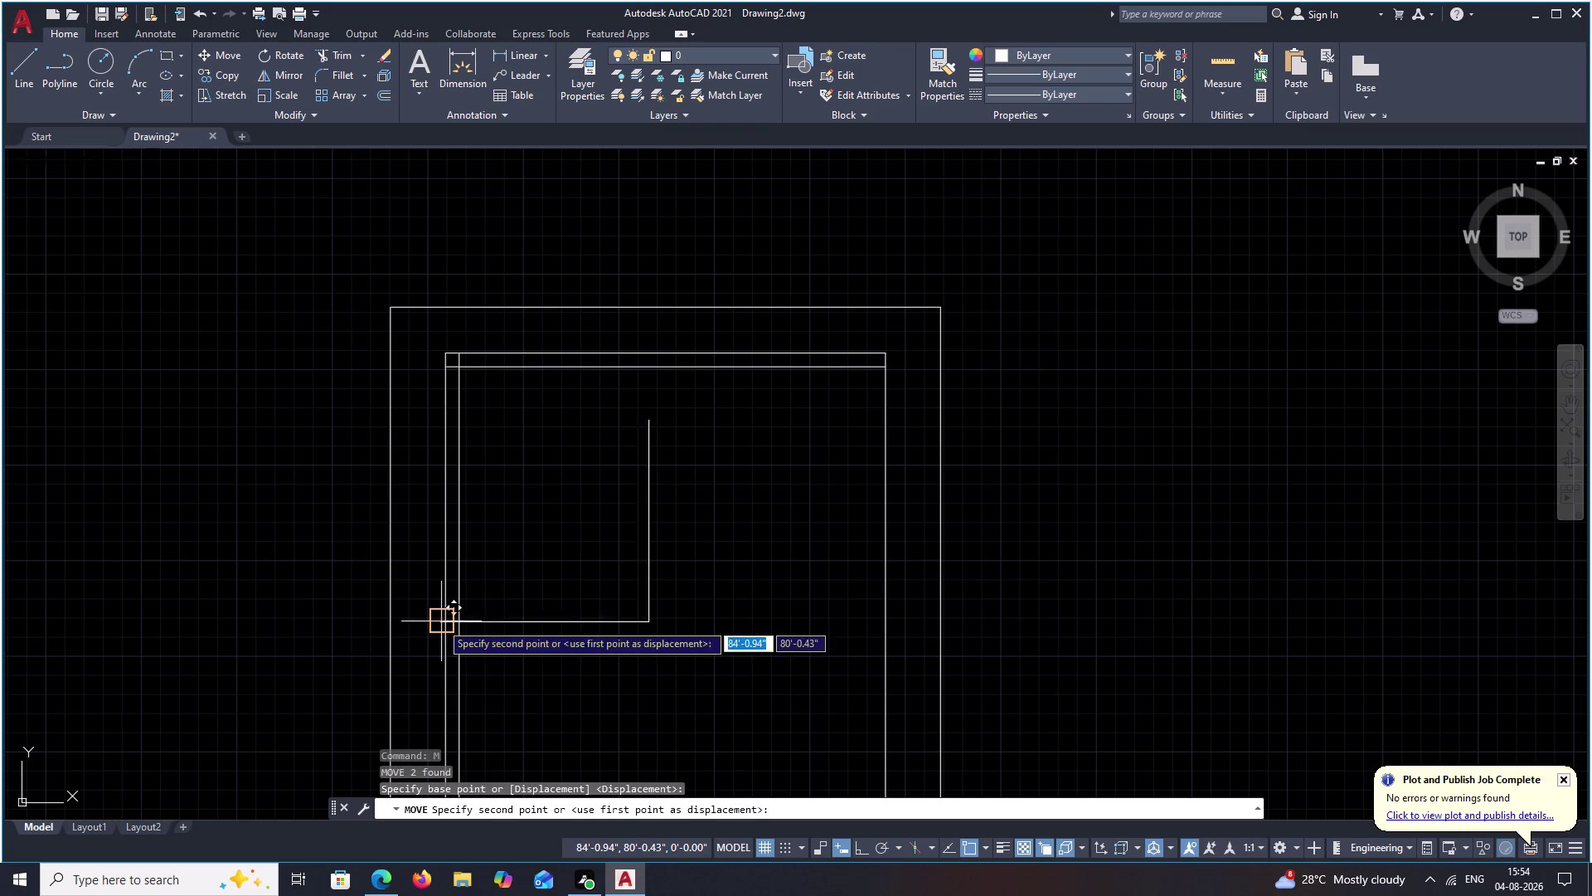
click(456, 570)
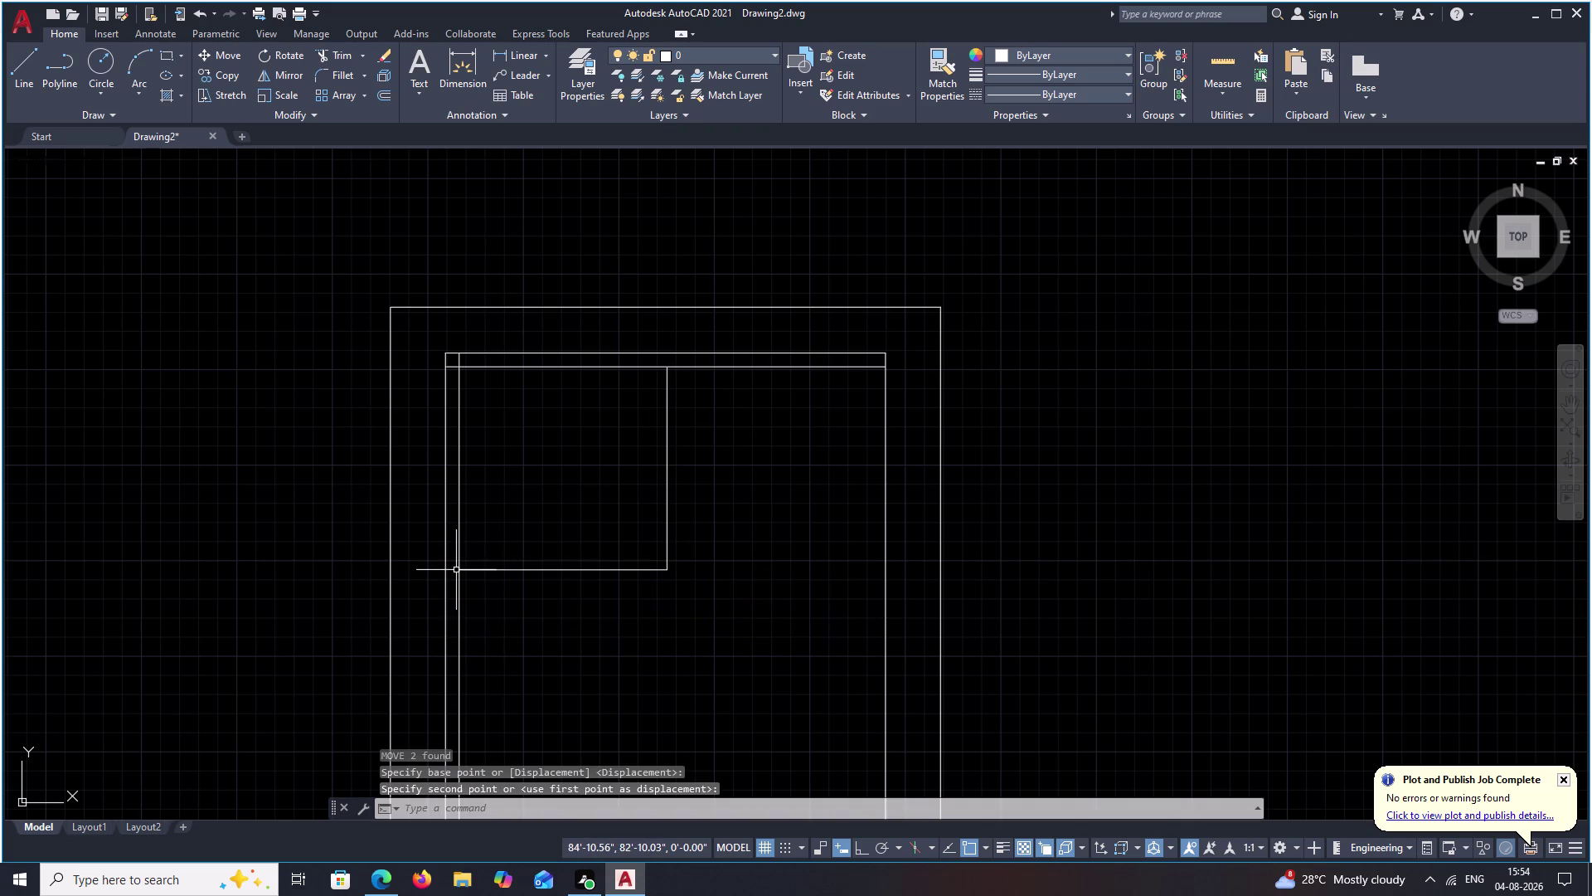
Erase both L-shaped room lines.
drag(741, 492, 593, 609)
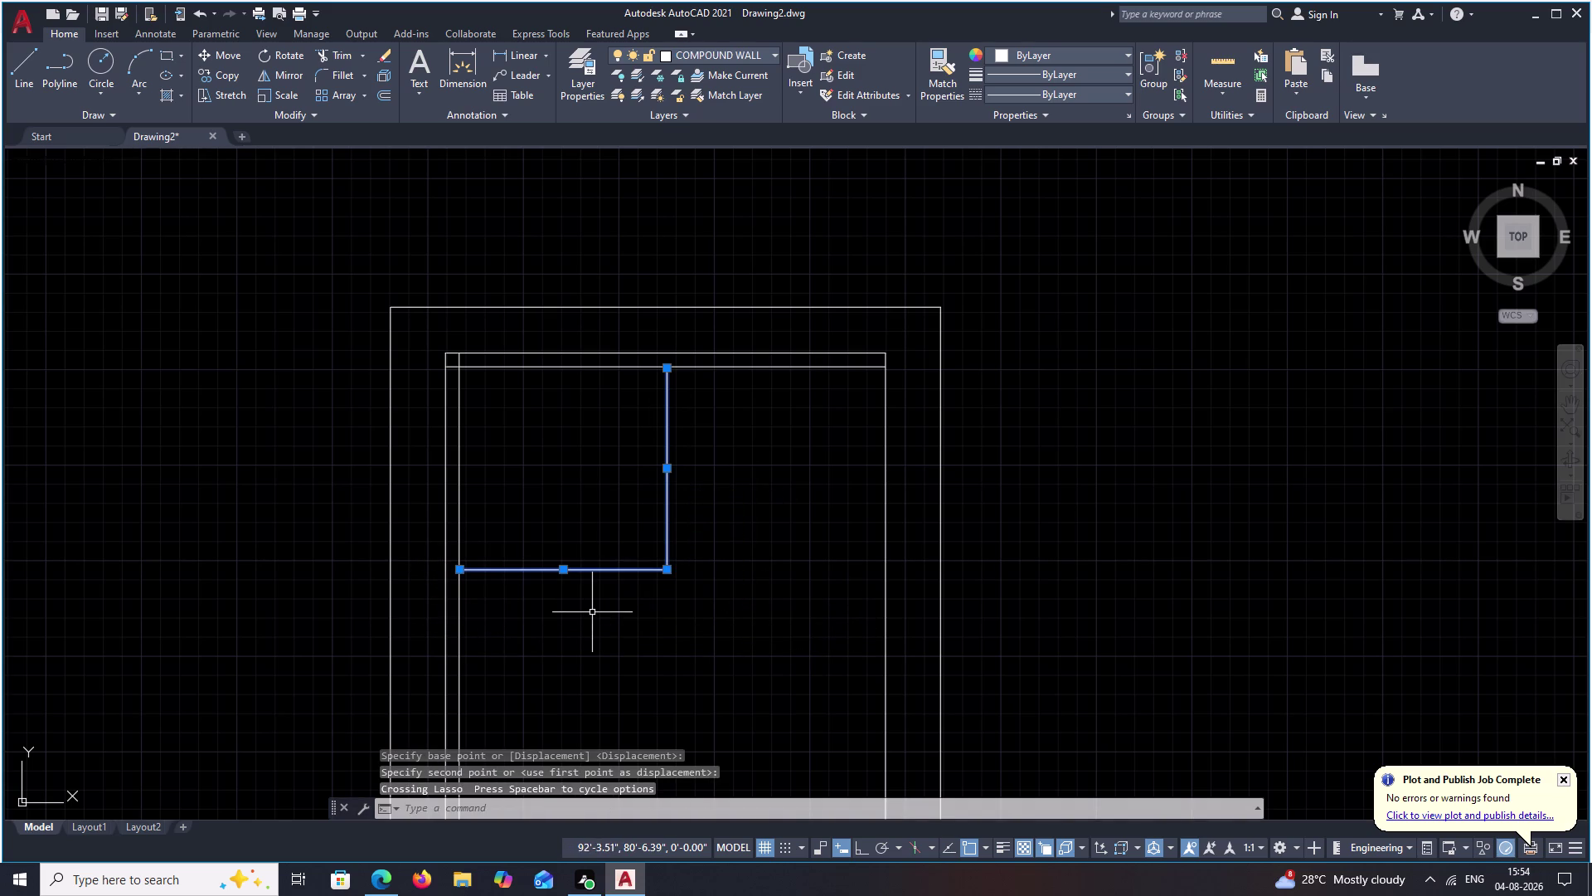
text(E)
key(space)
text(O)
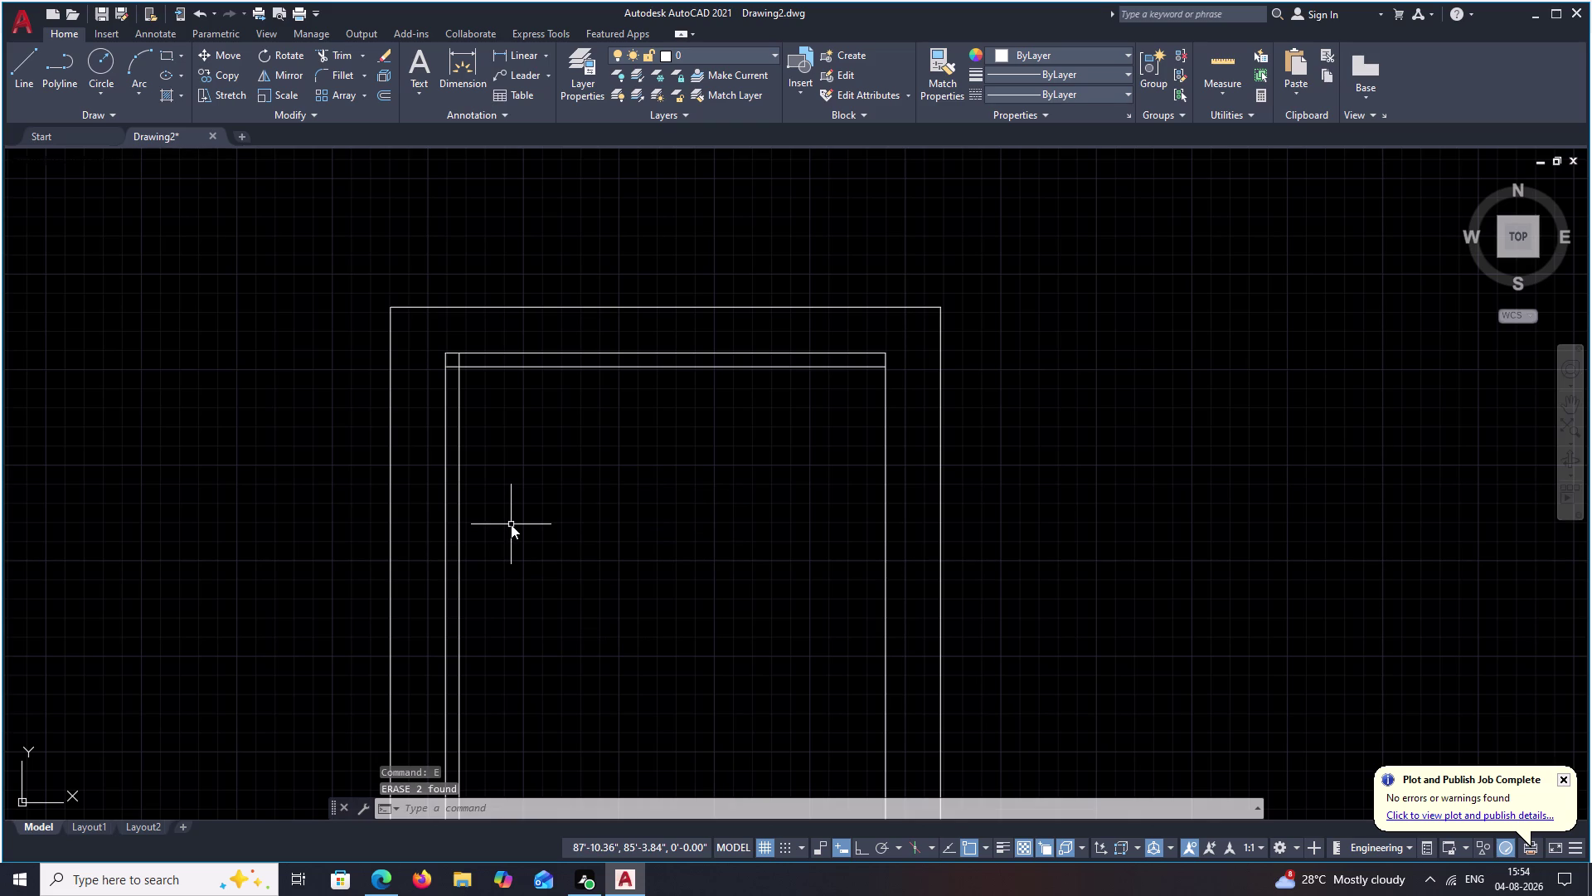
key(space)
Attempt entering an 11'4" offset distance, cancelling the rejected entry.
text(11')
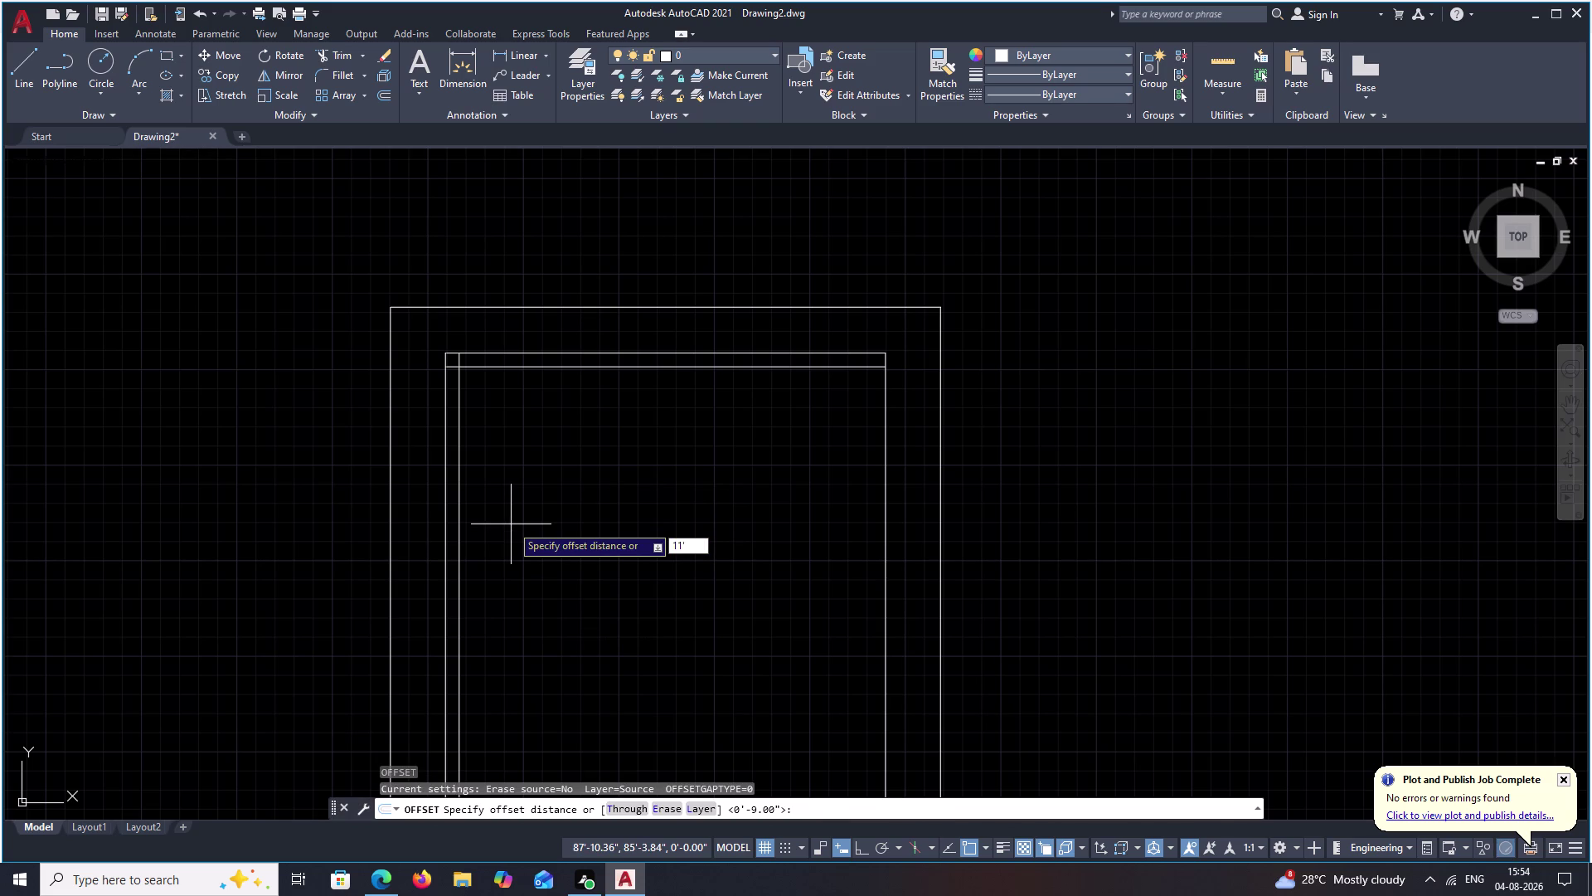
key(4)
key(shift+colon)
key(BackSpace)
text(')
key(space)
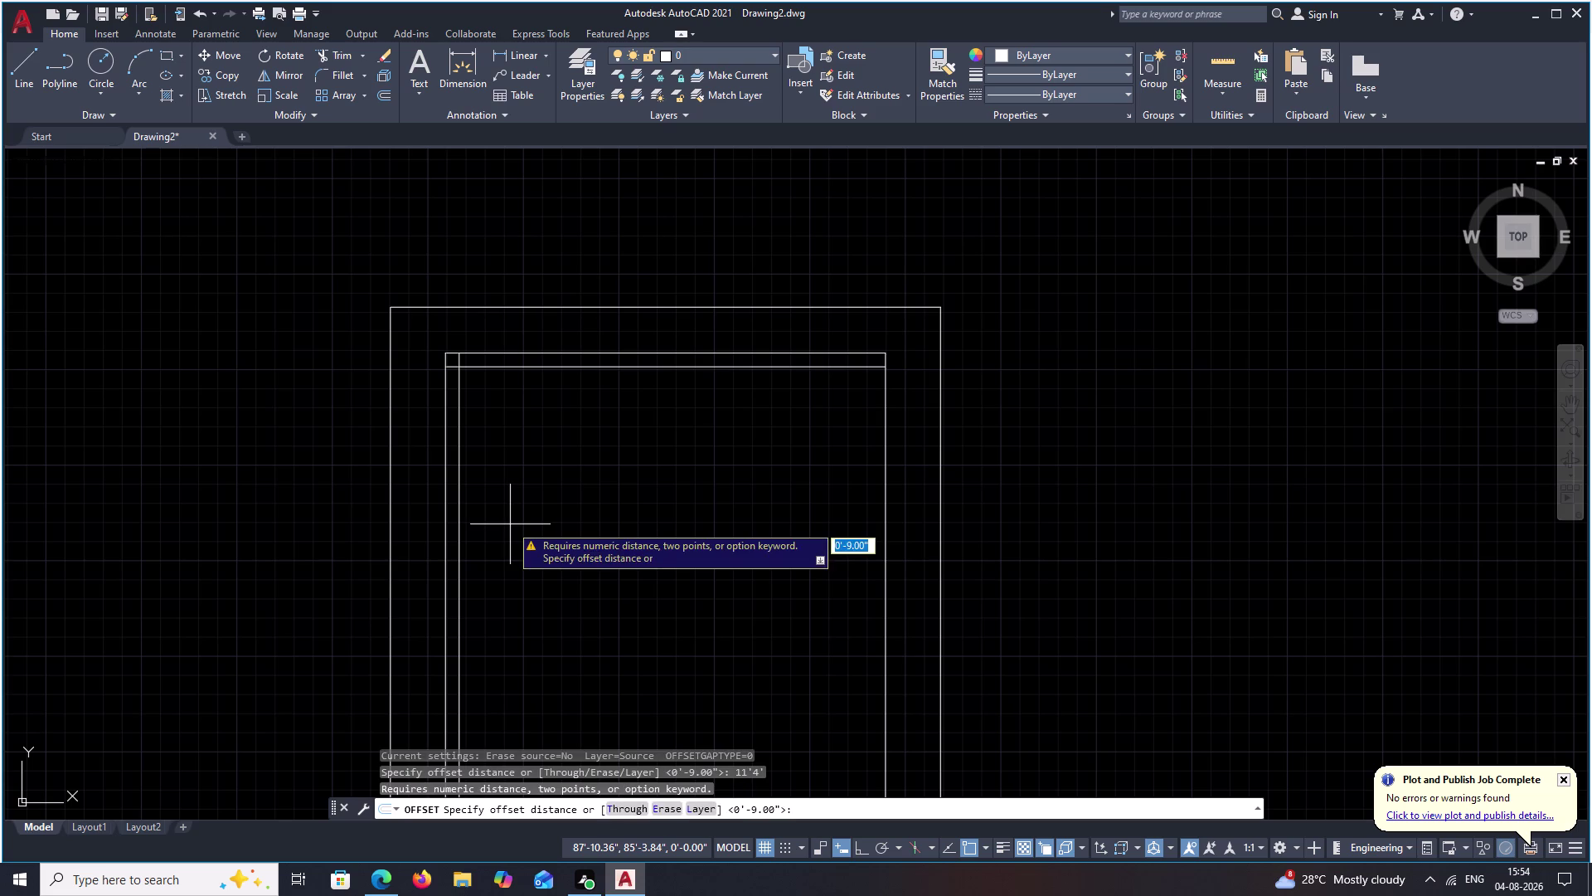
key(Escape)
text(11)
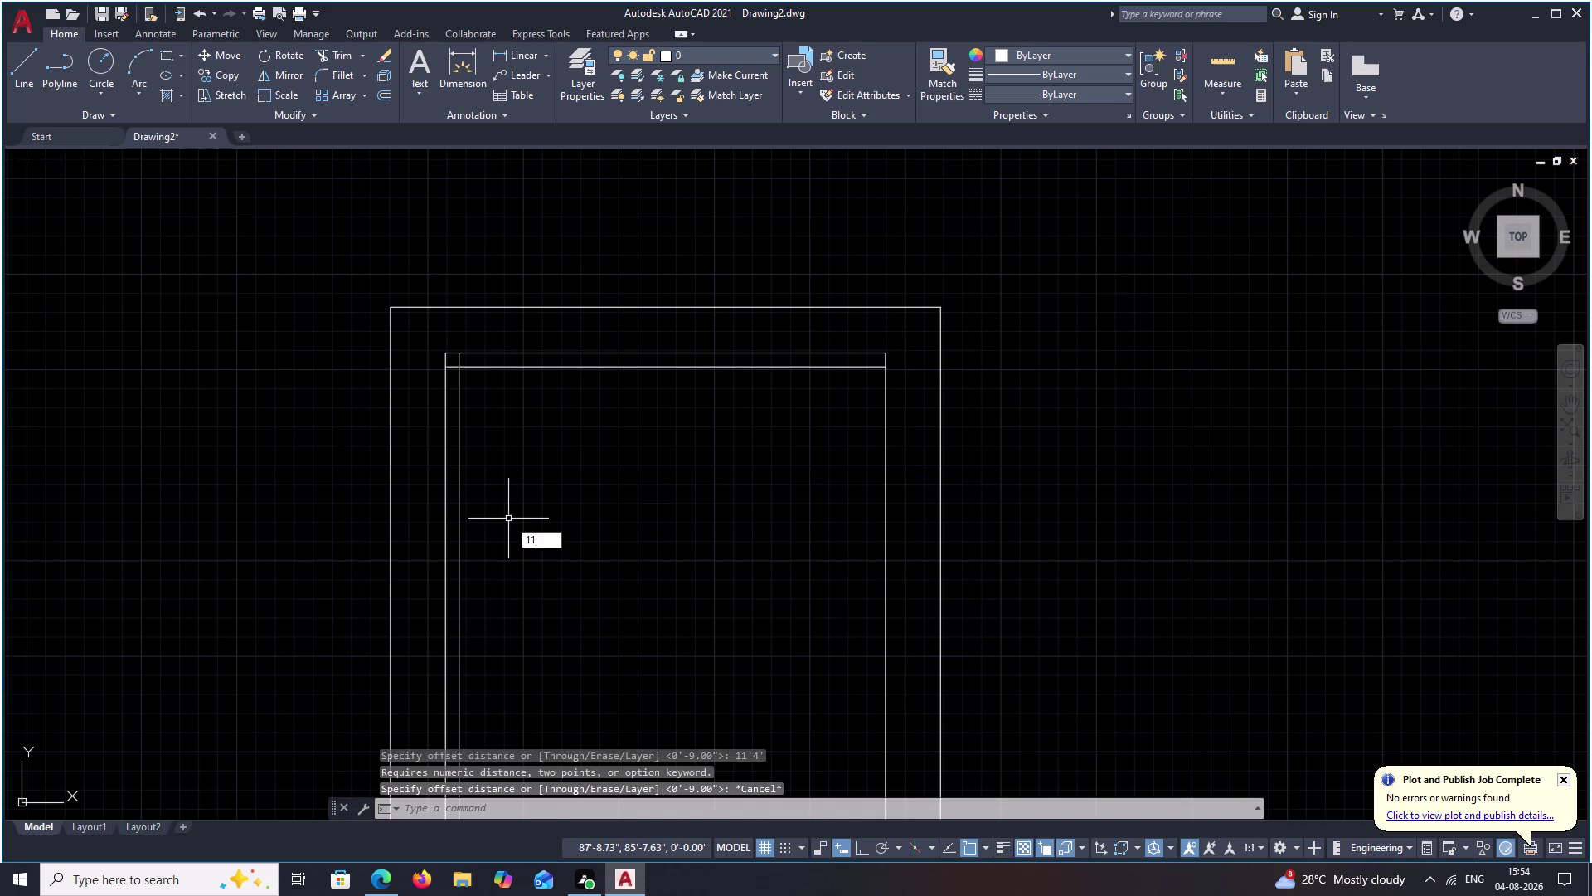
text(4")
key(Left)
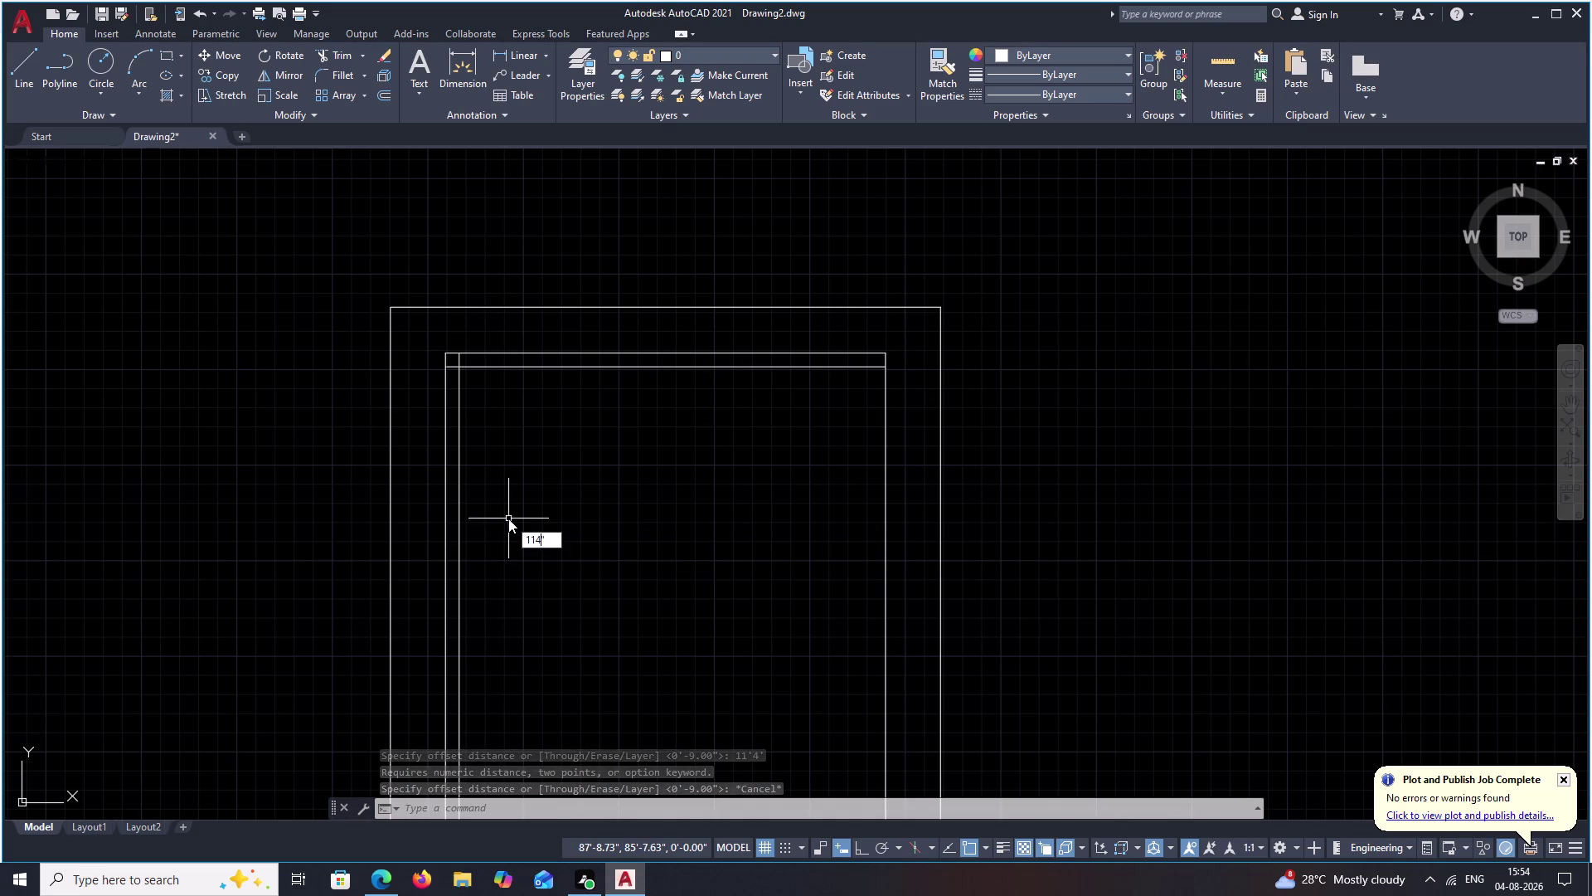
key(Left)
text(')
key(space)
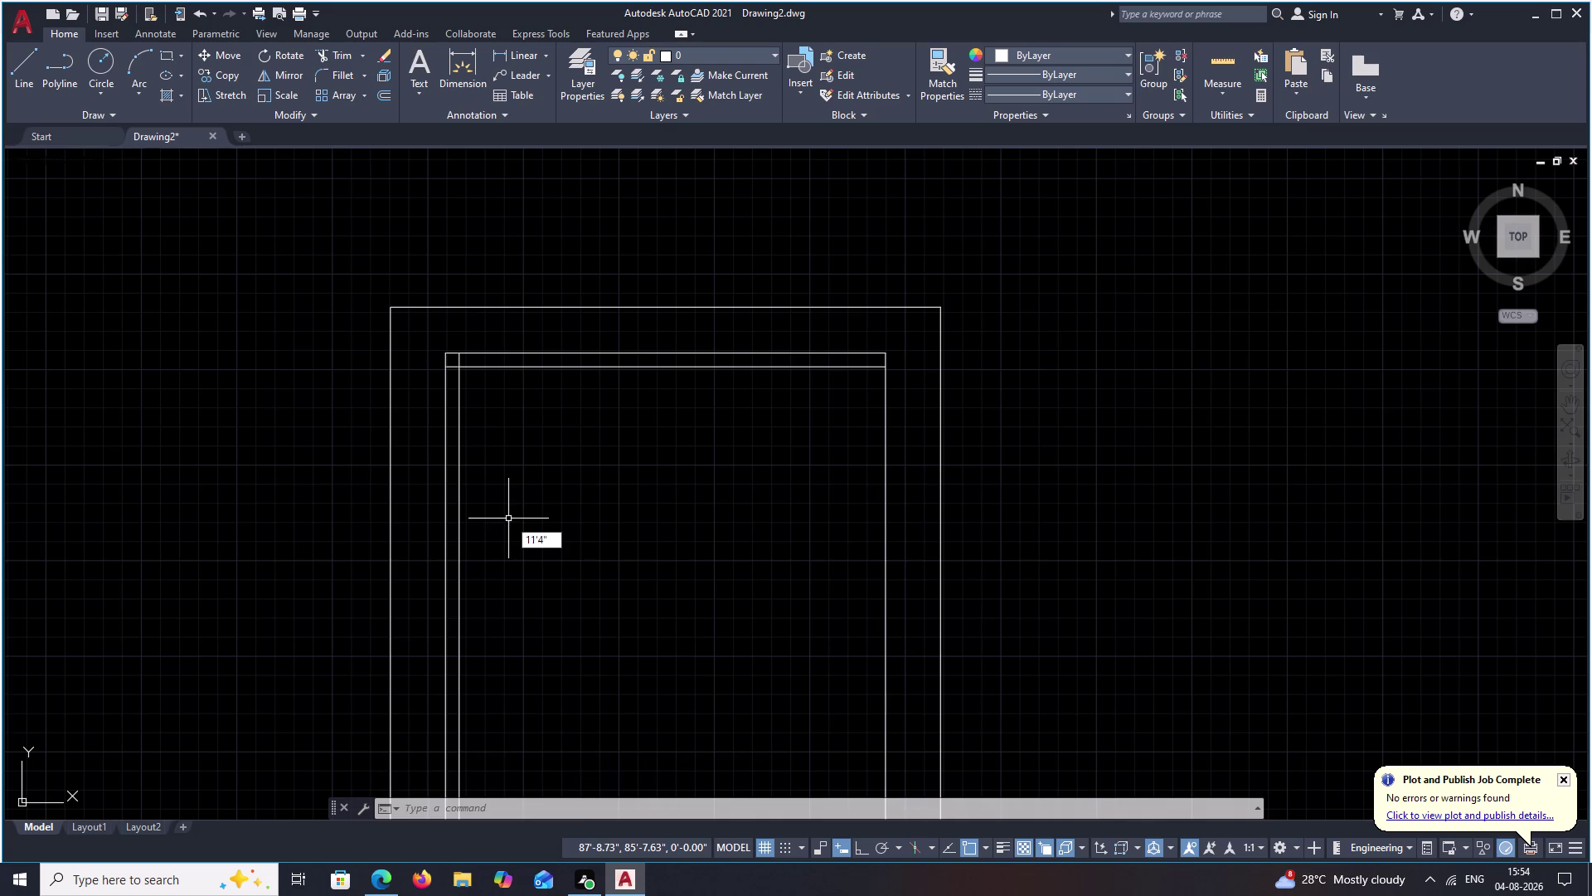
Offset the new inner left wall line 11'4" to the right.
key(space)
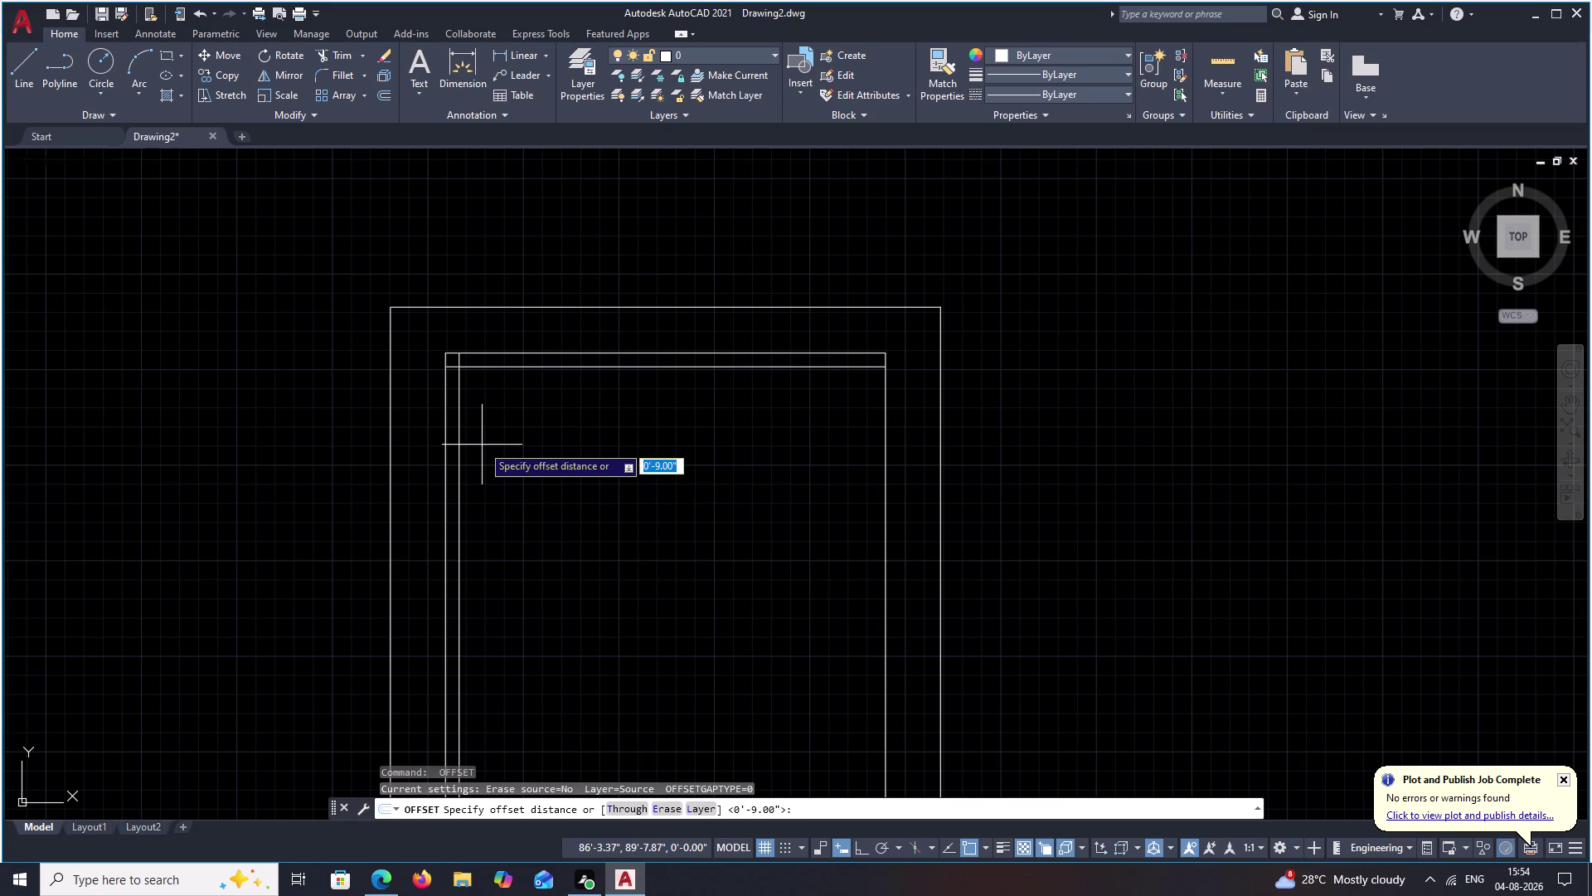
text(11')
key(4)
key(apostrophe)
key(BackSpace)
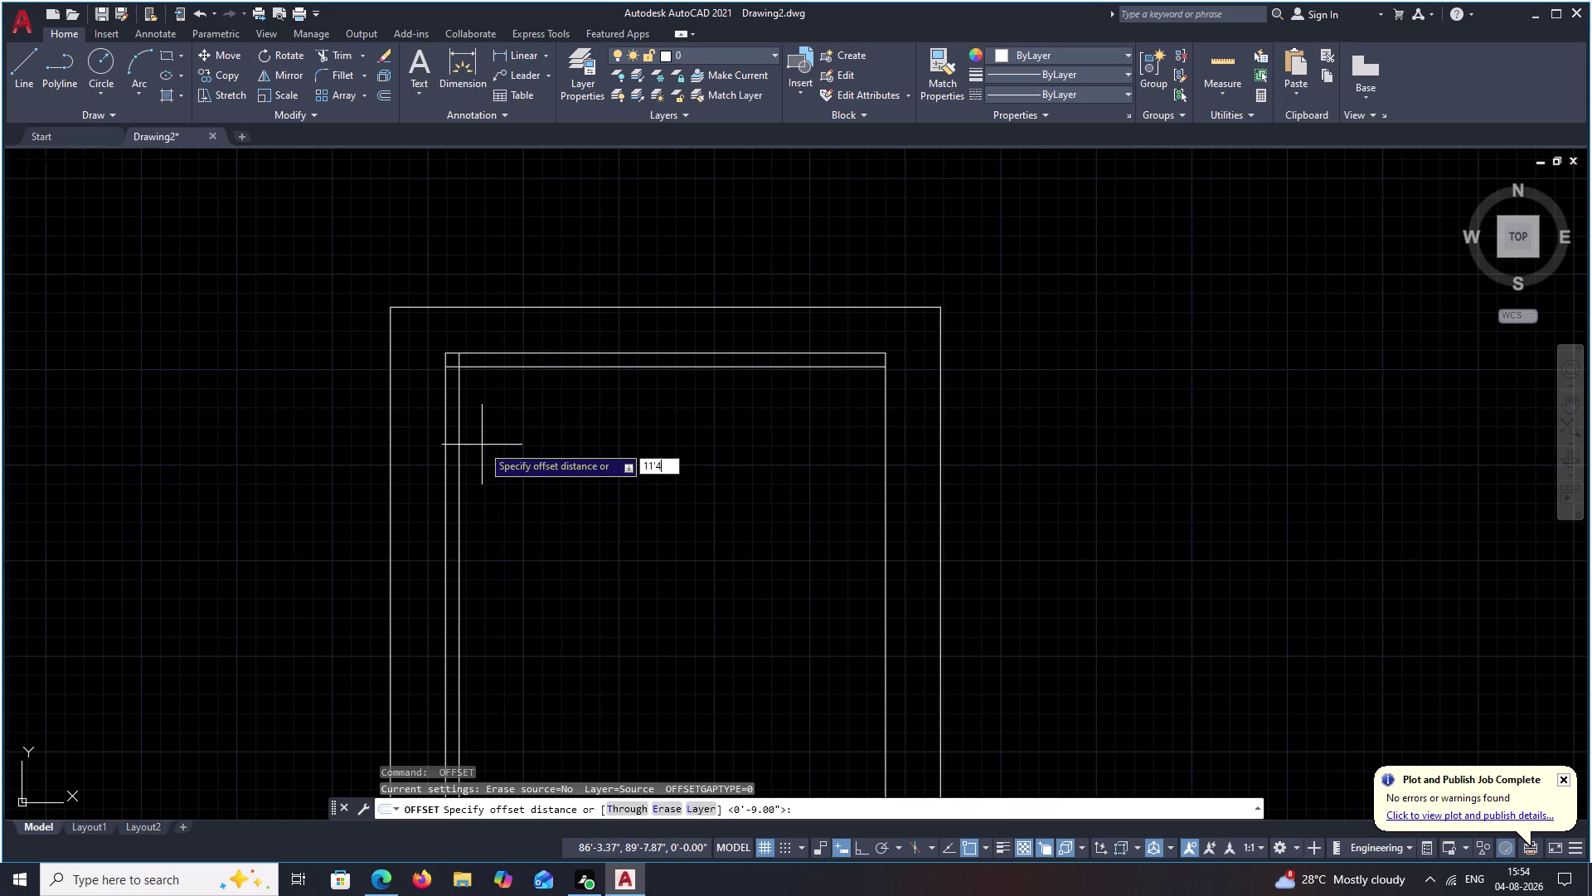
key(shift+colon)
key(BackSpace)
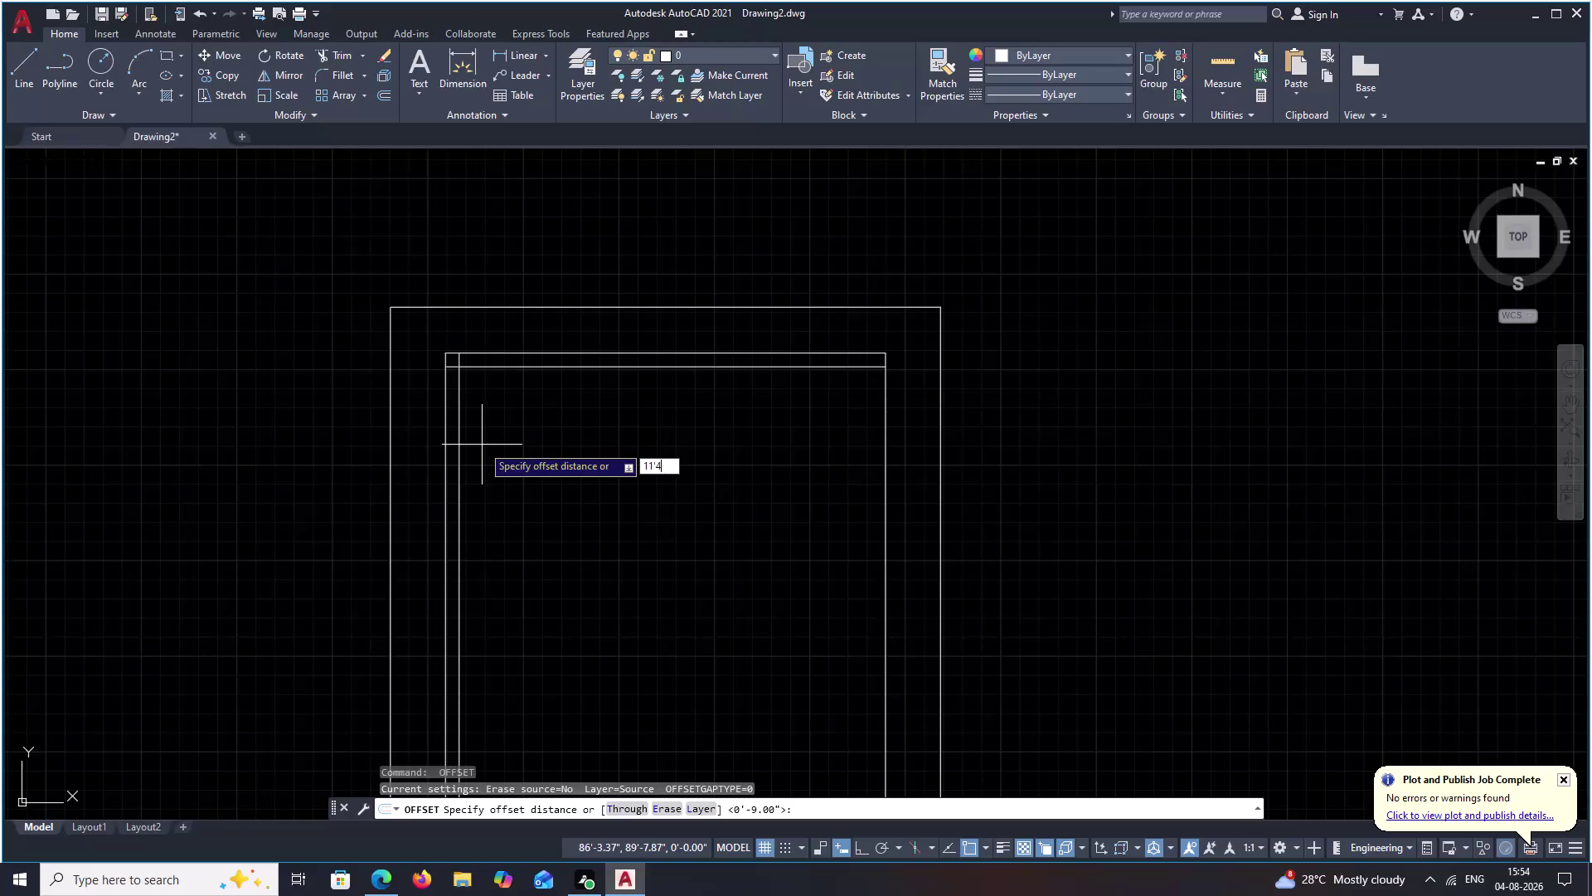
key(shift+quotedbl)
key(space)
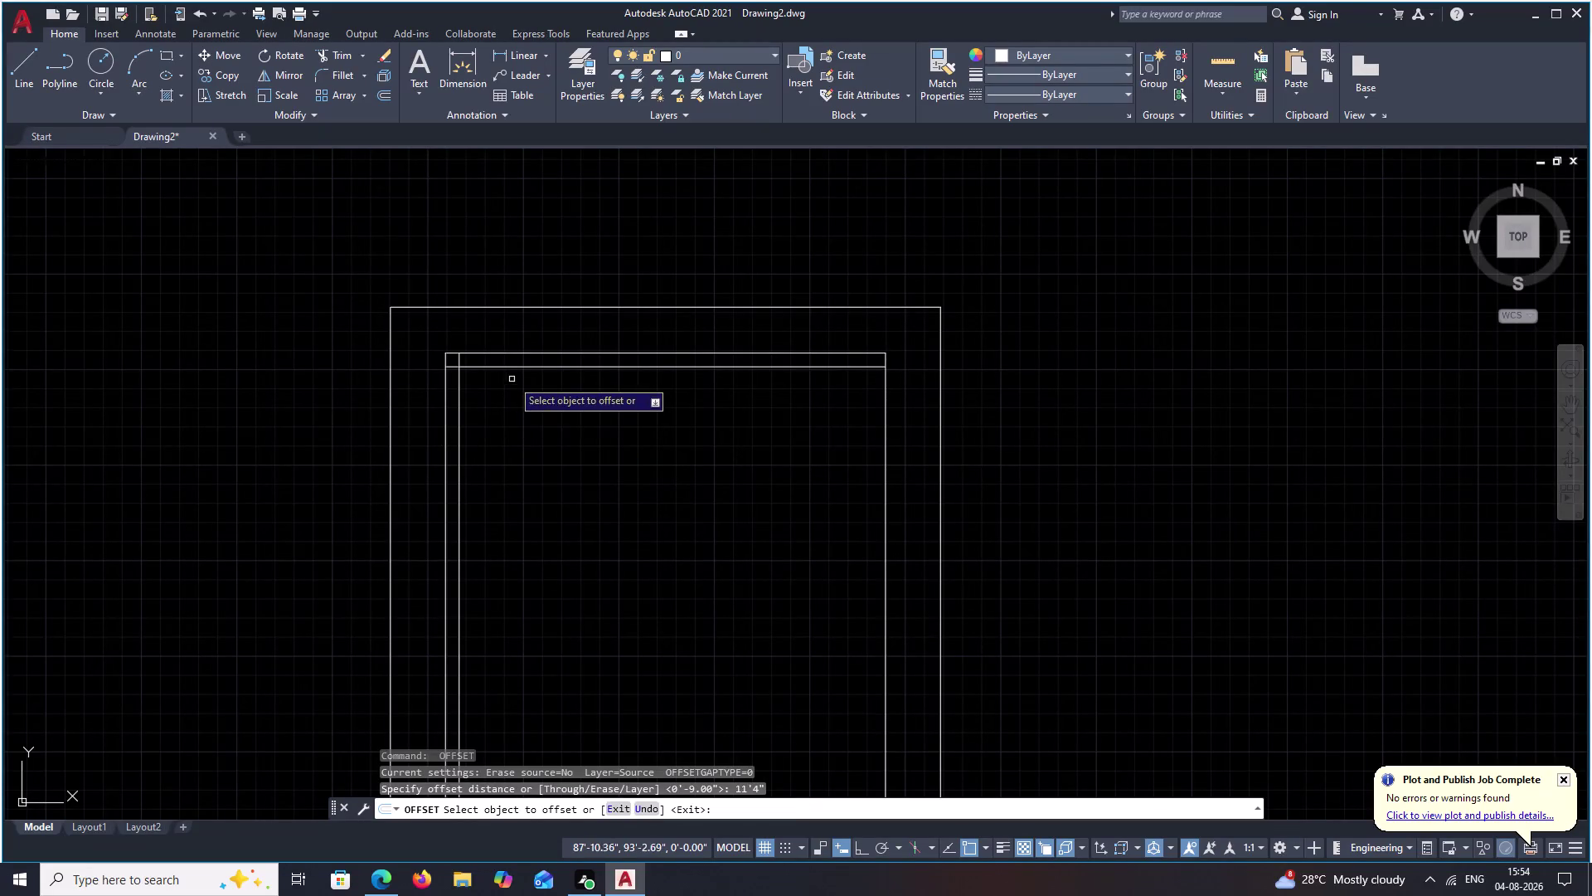
click(460, 397)
click(585, 421)
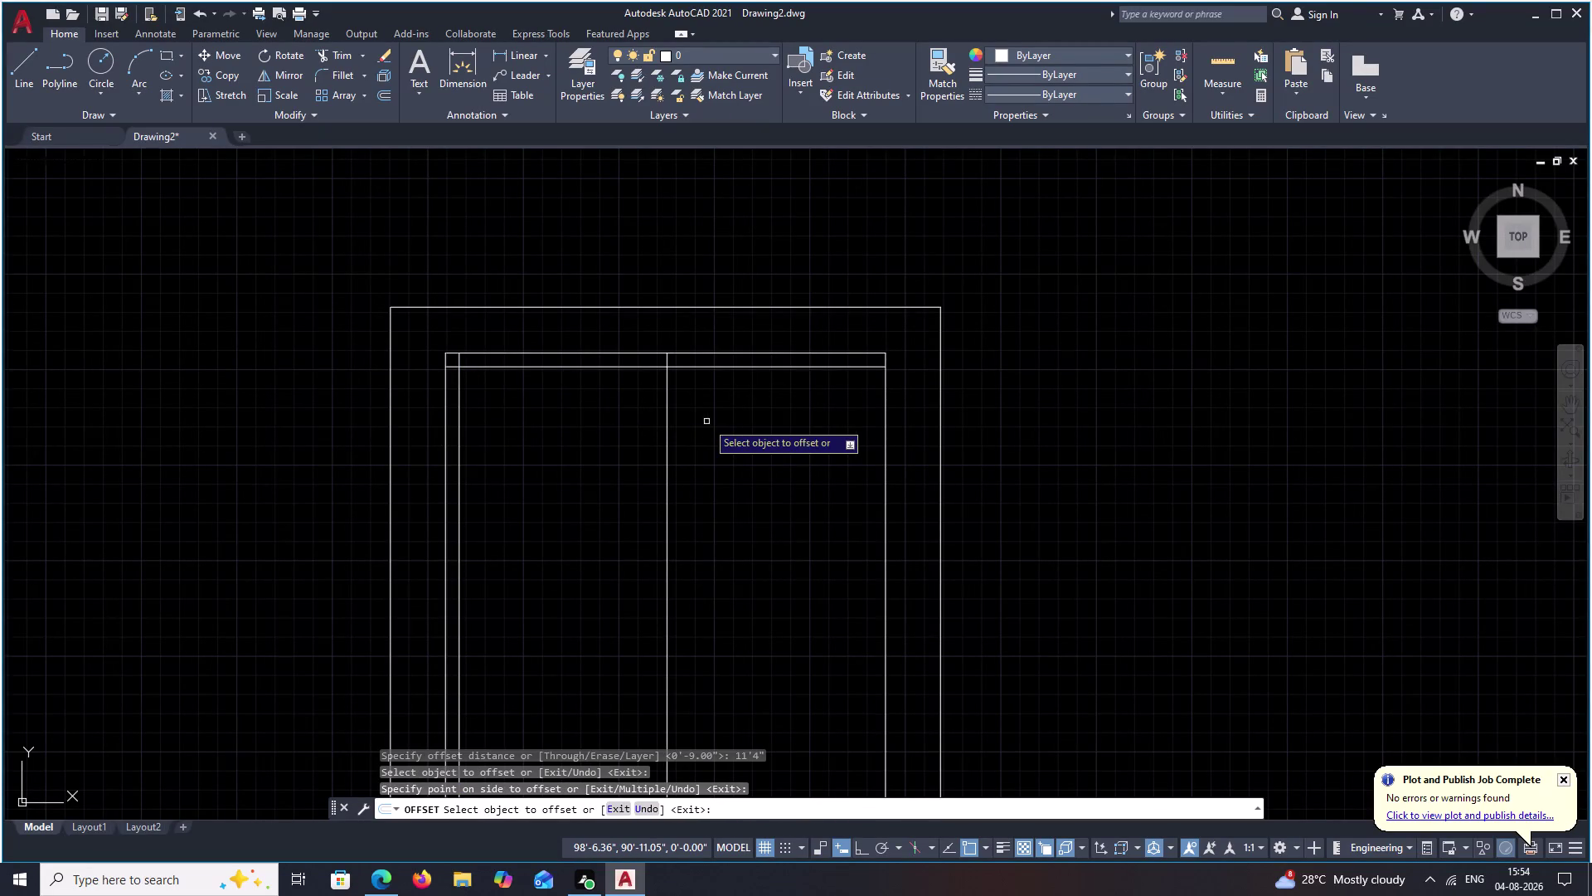
key(space)
Add a parallel line 4" beside the new partition, redoing the first attempt.
key(space)
text(4)
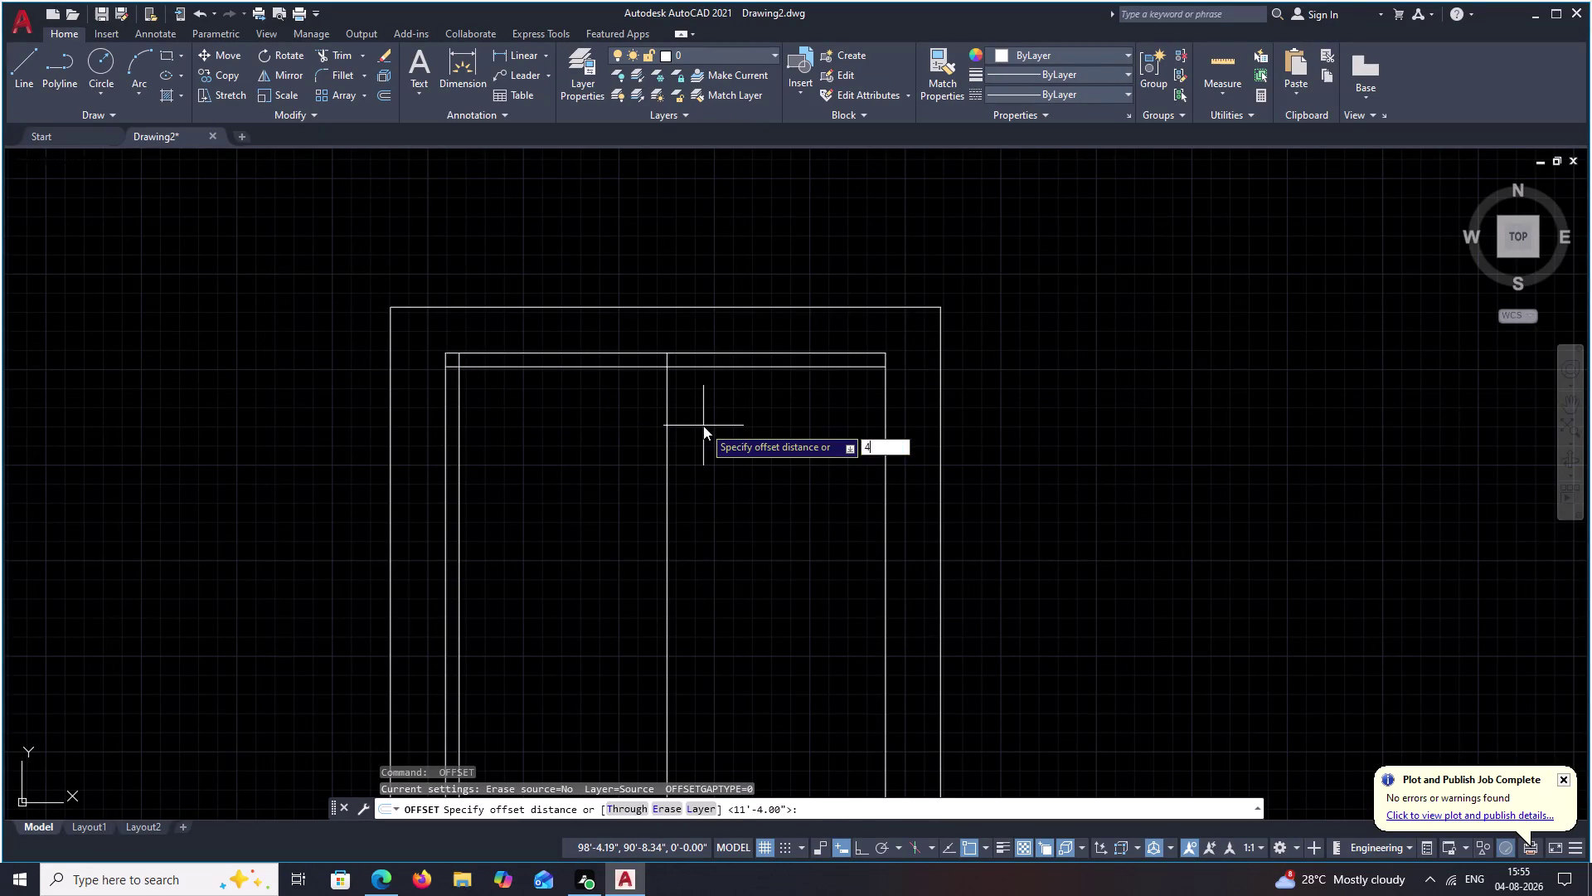
key(space)
click(667, 435)
click(680, 436)
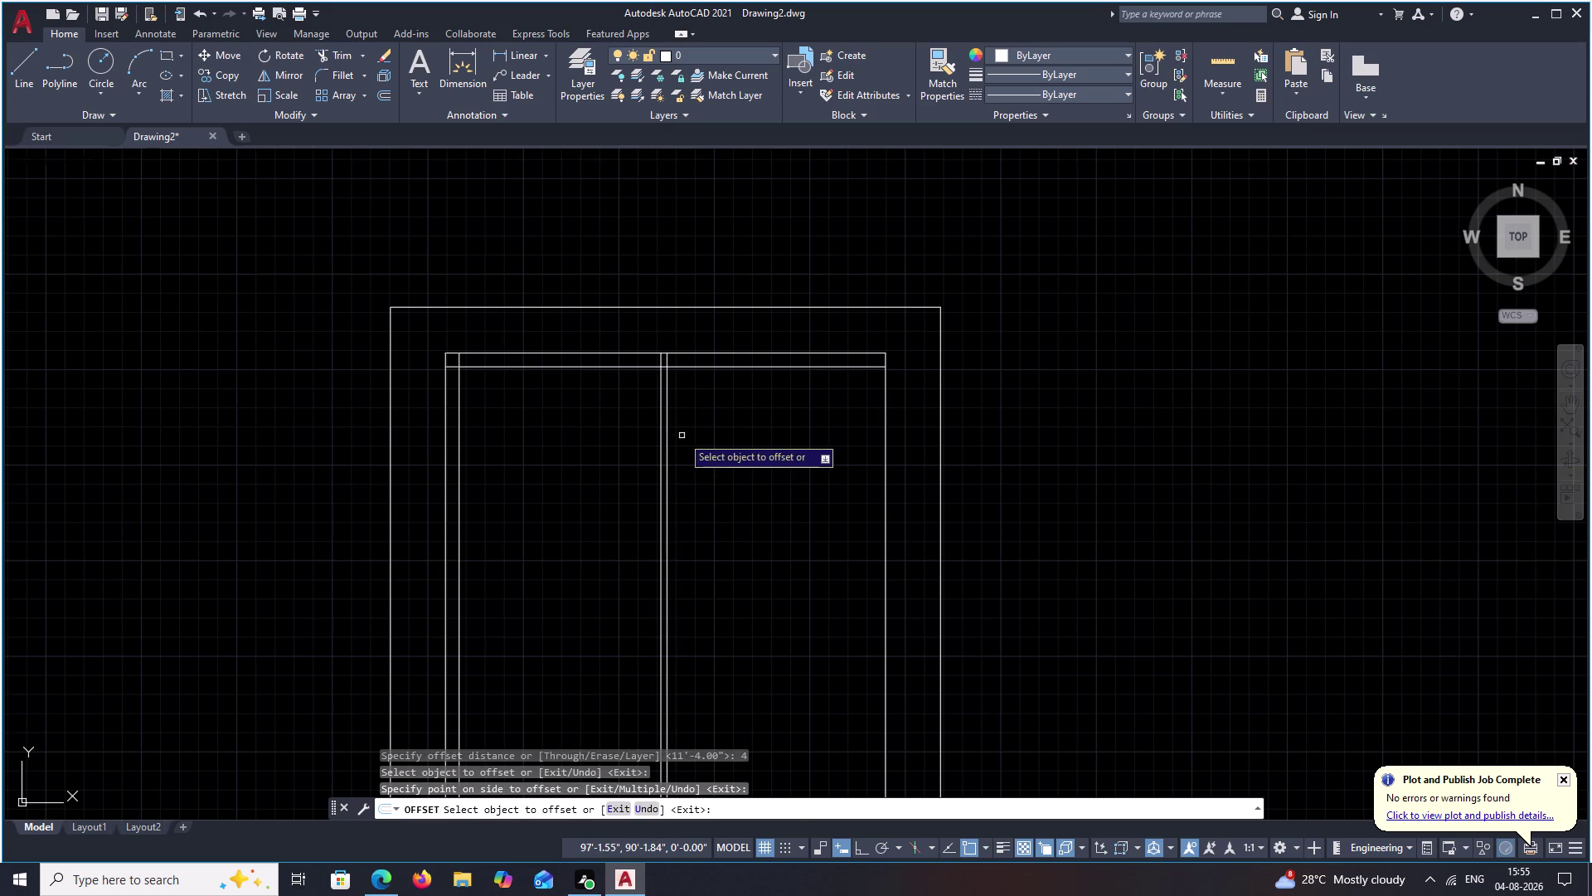
key(ctrl+z)
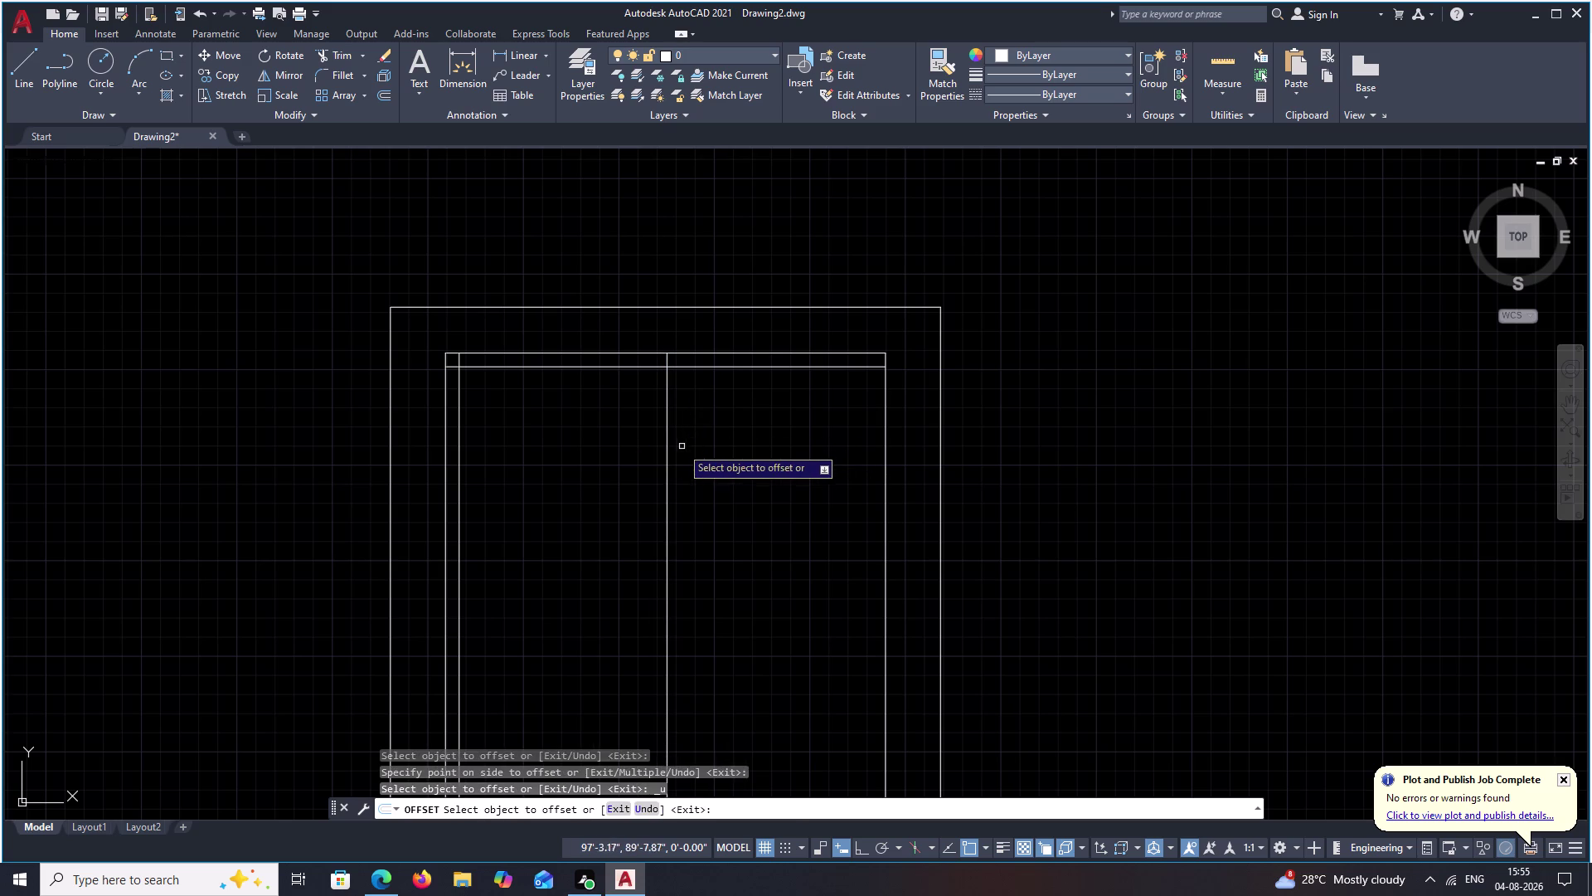
key(space)
key(space)
key(space)
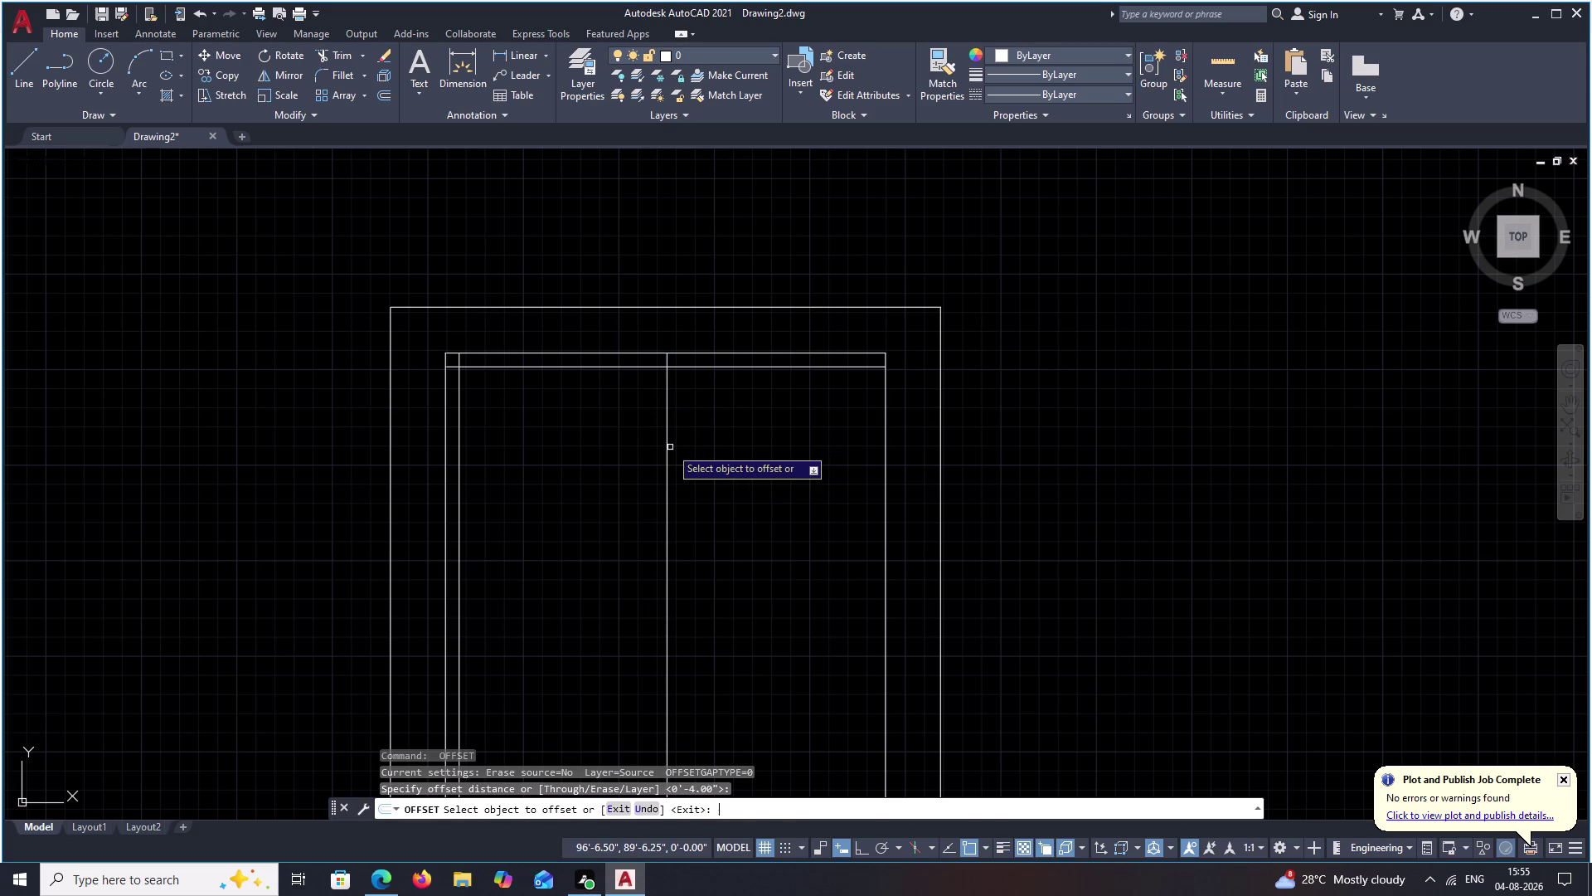
click(667, 452)
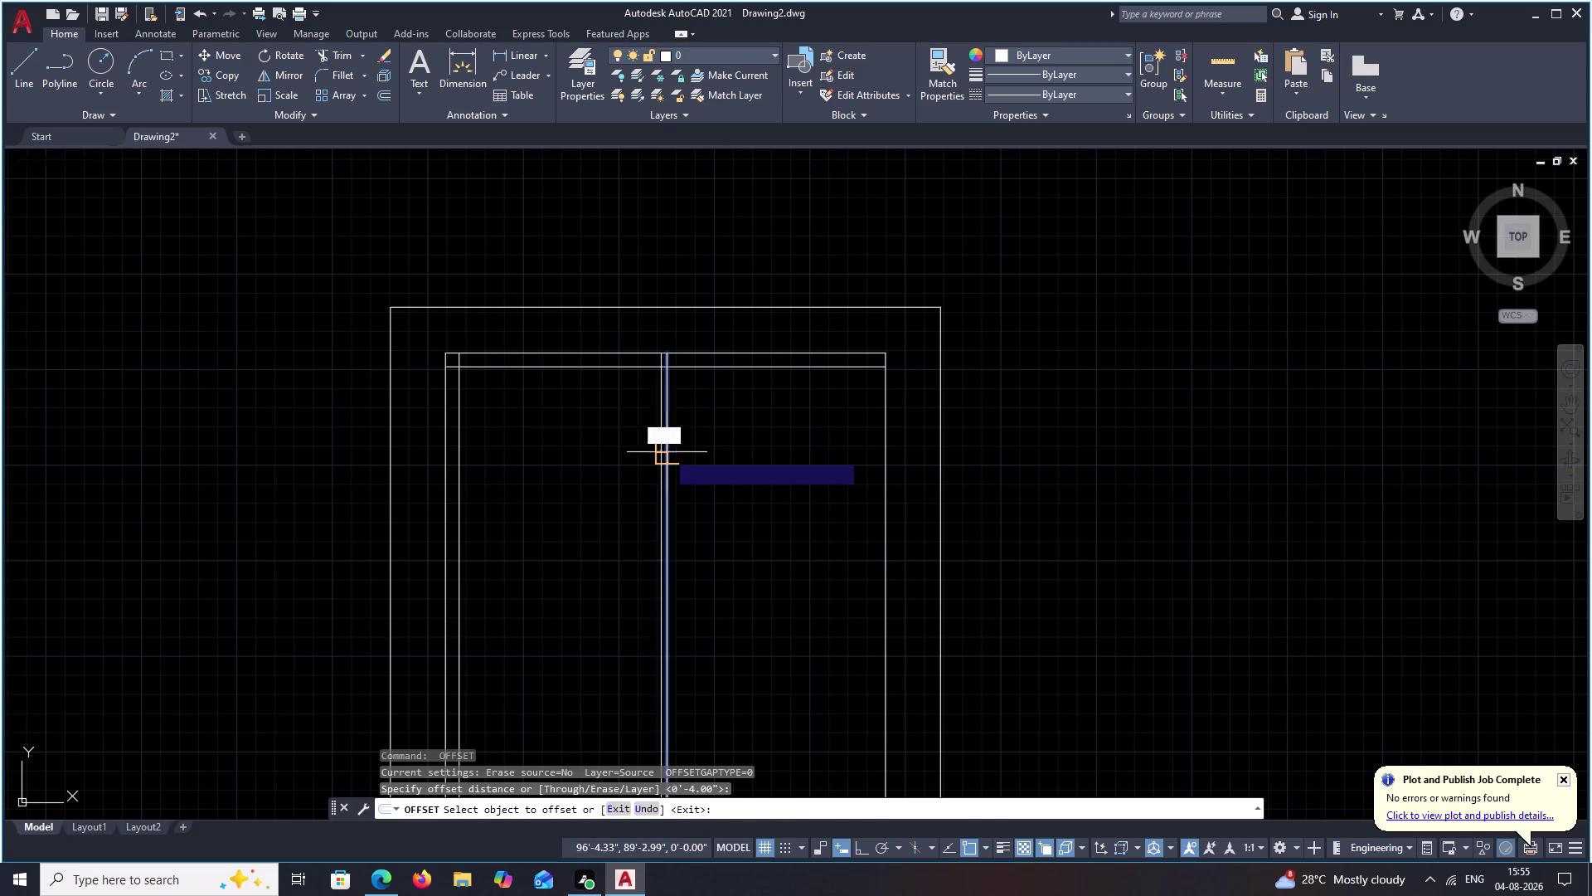
click(692, 448)
scroll(down, 3)
middle_drag(715, 448, 651, 463)
key(Escape)
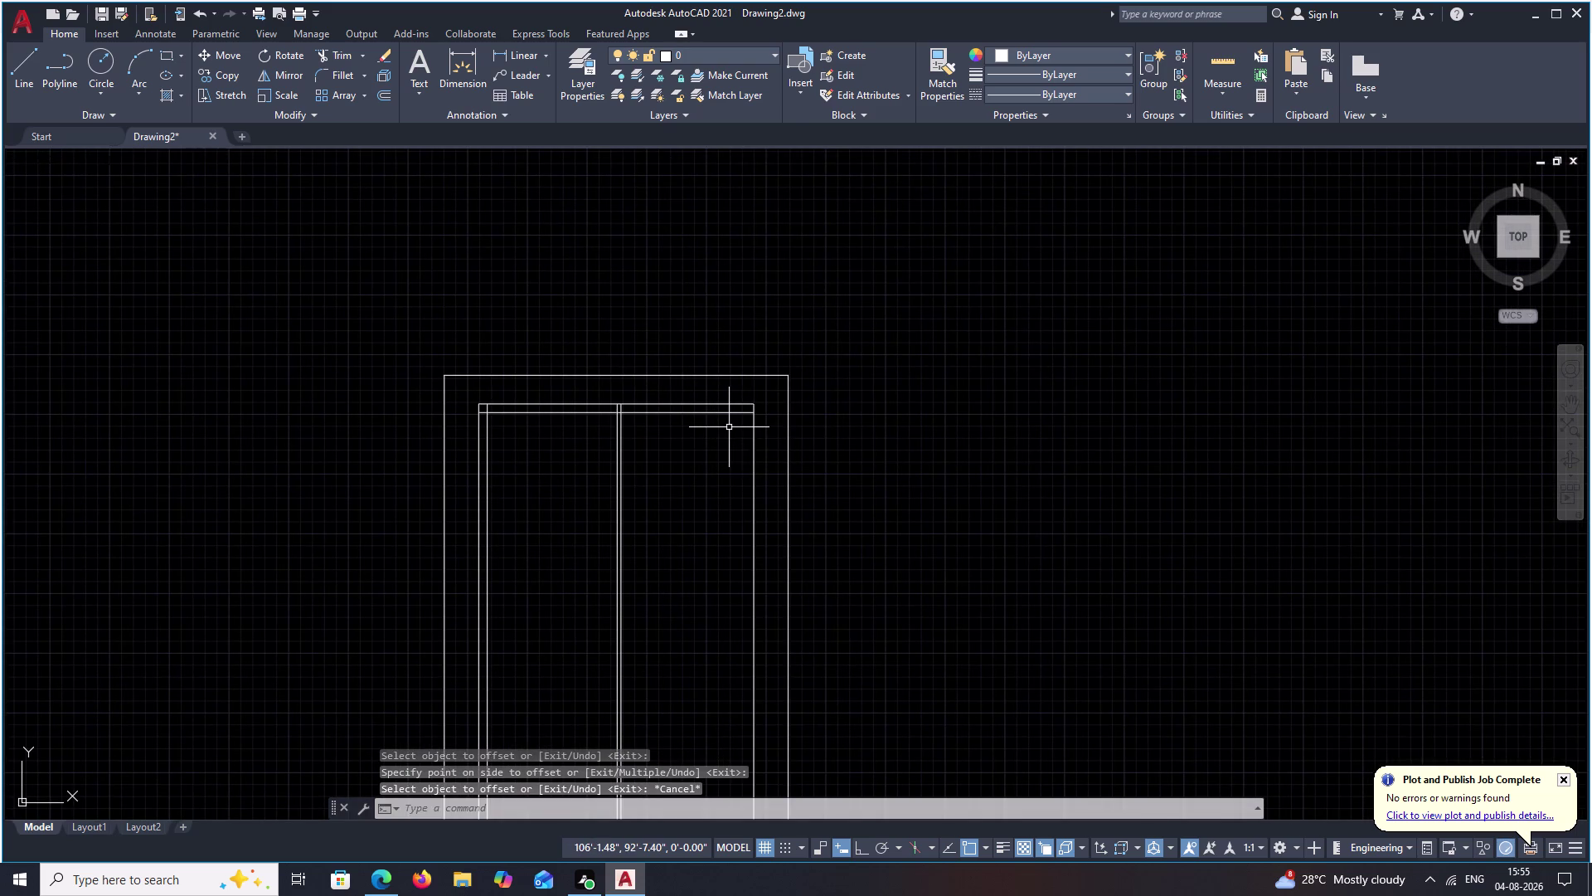
key(o)
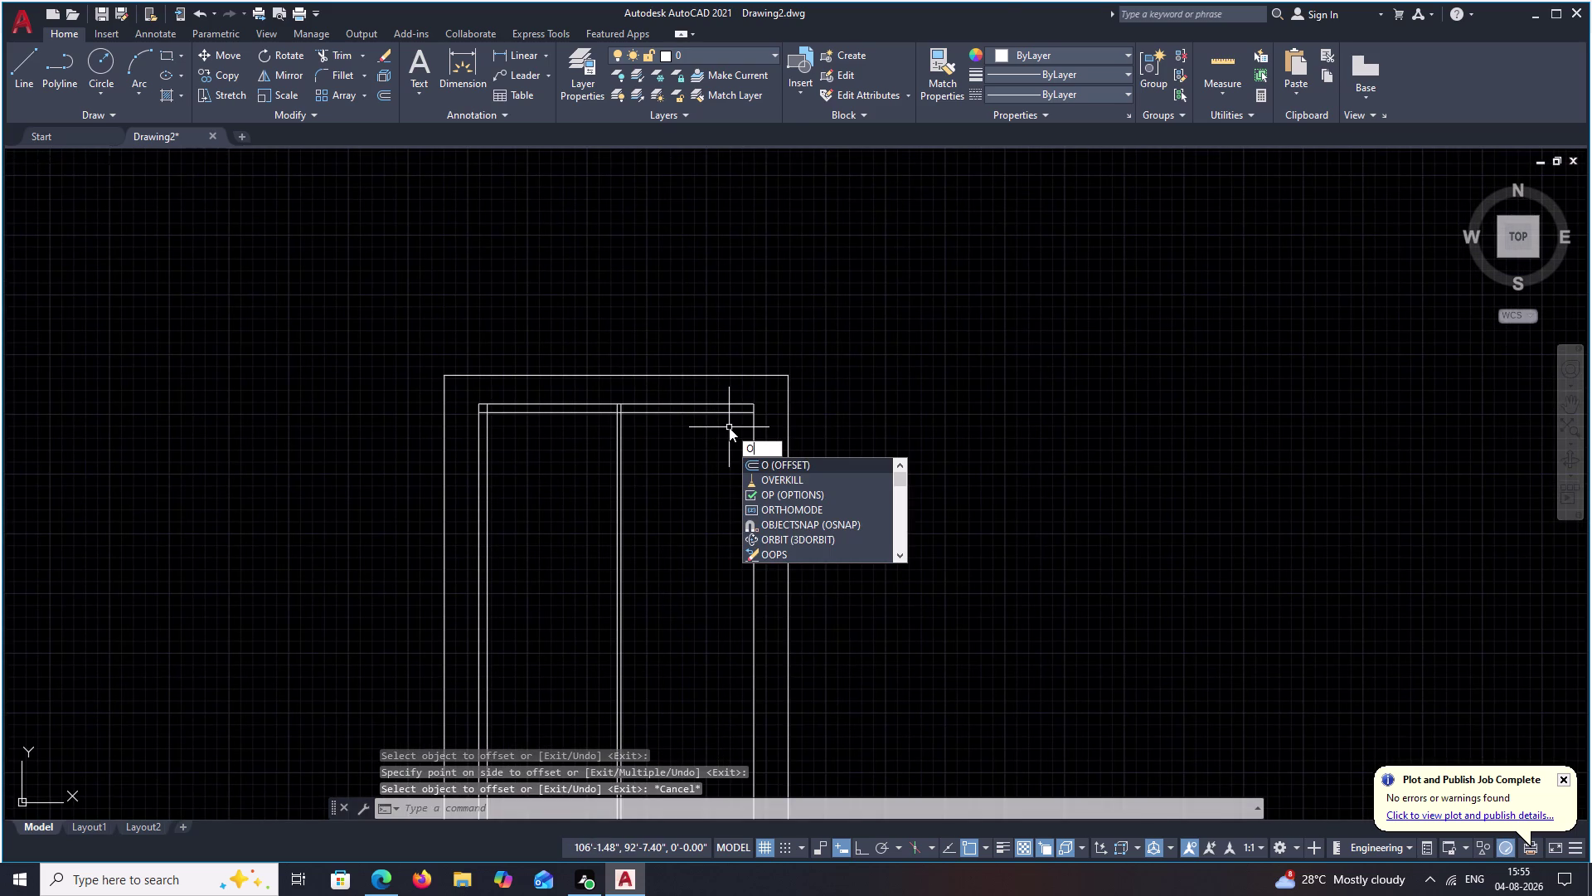
key(space)
click(516, 60)
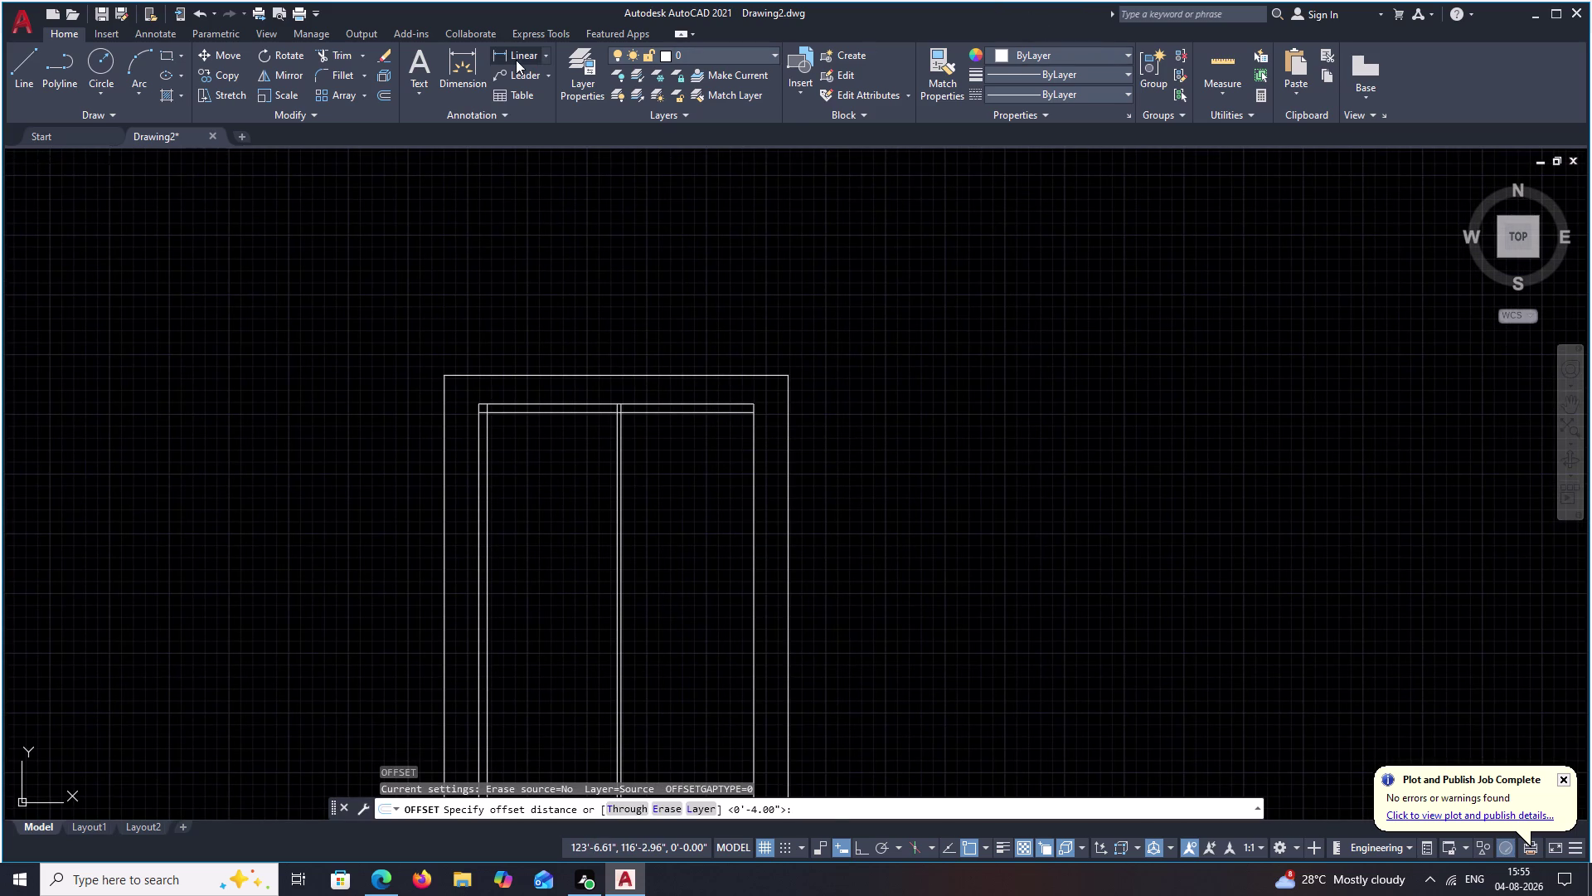
scroll(up, 3)
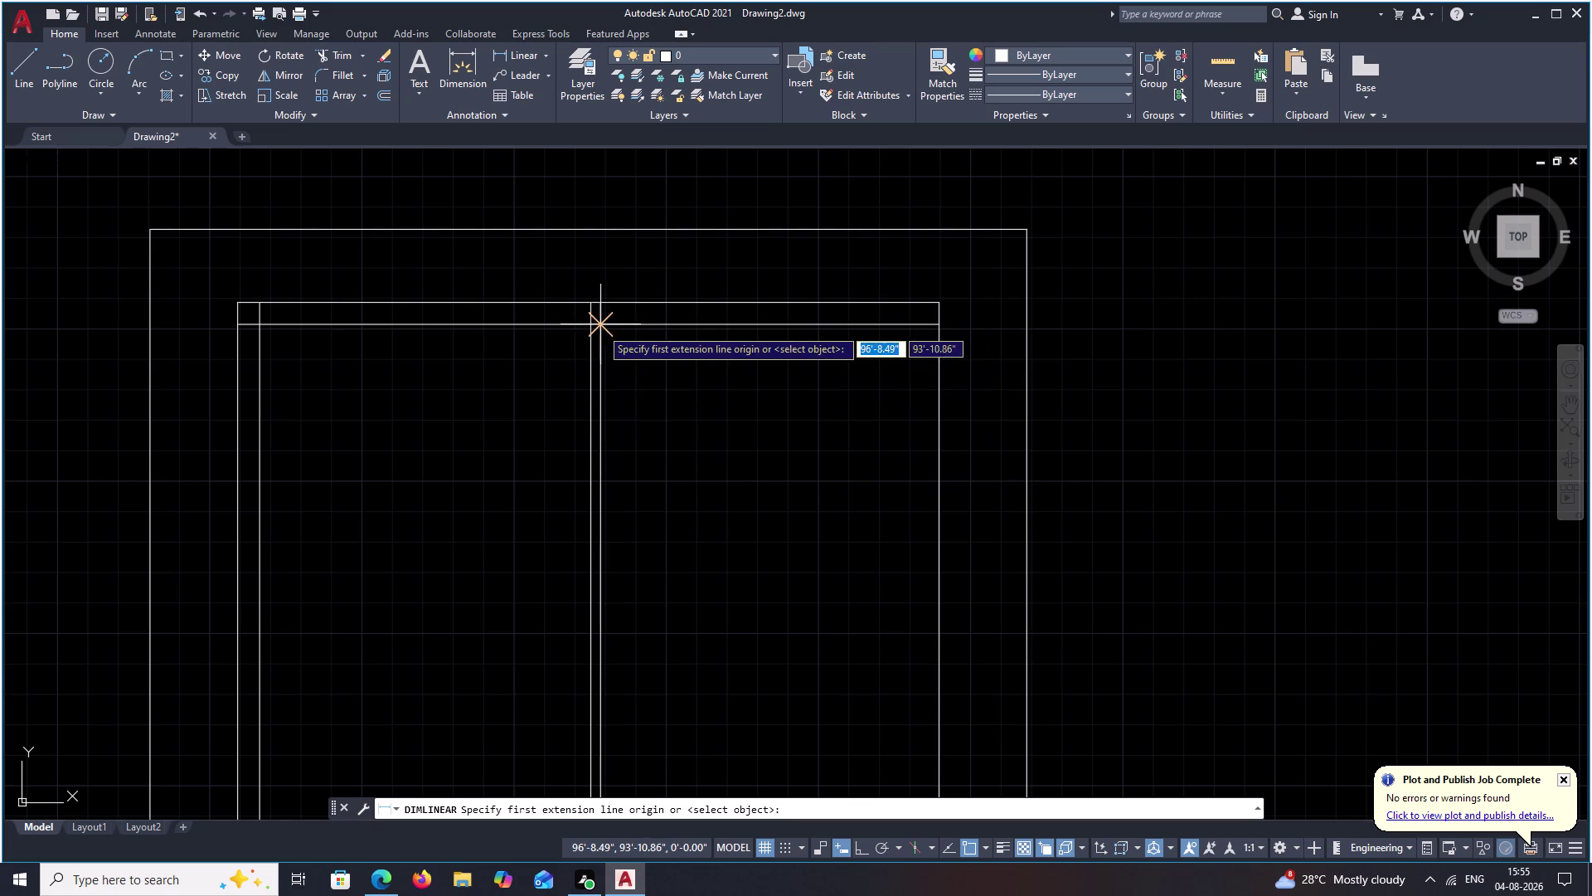
click(601, 327)
click(944, 320)
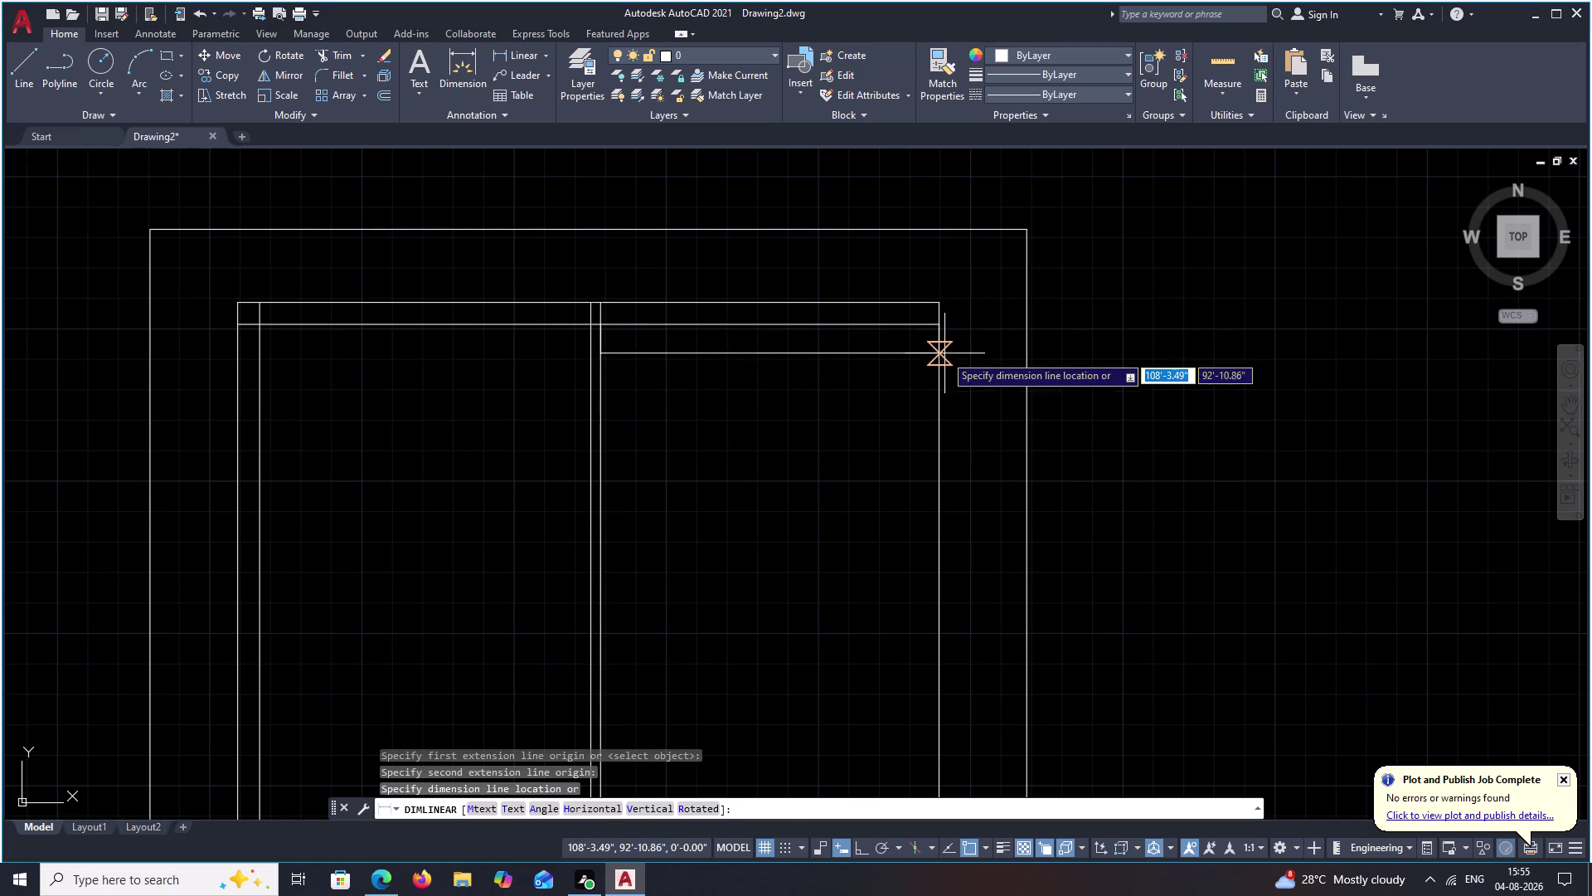
click(869, 380)
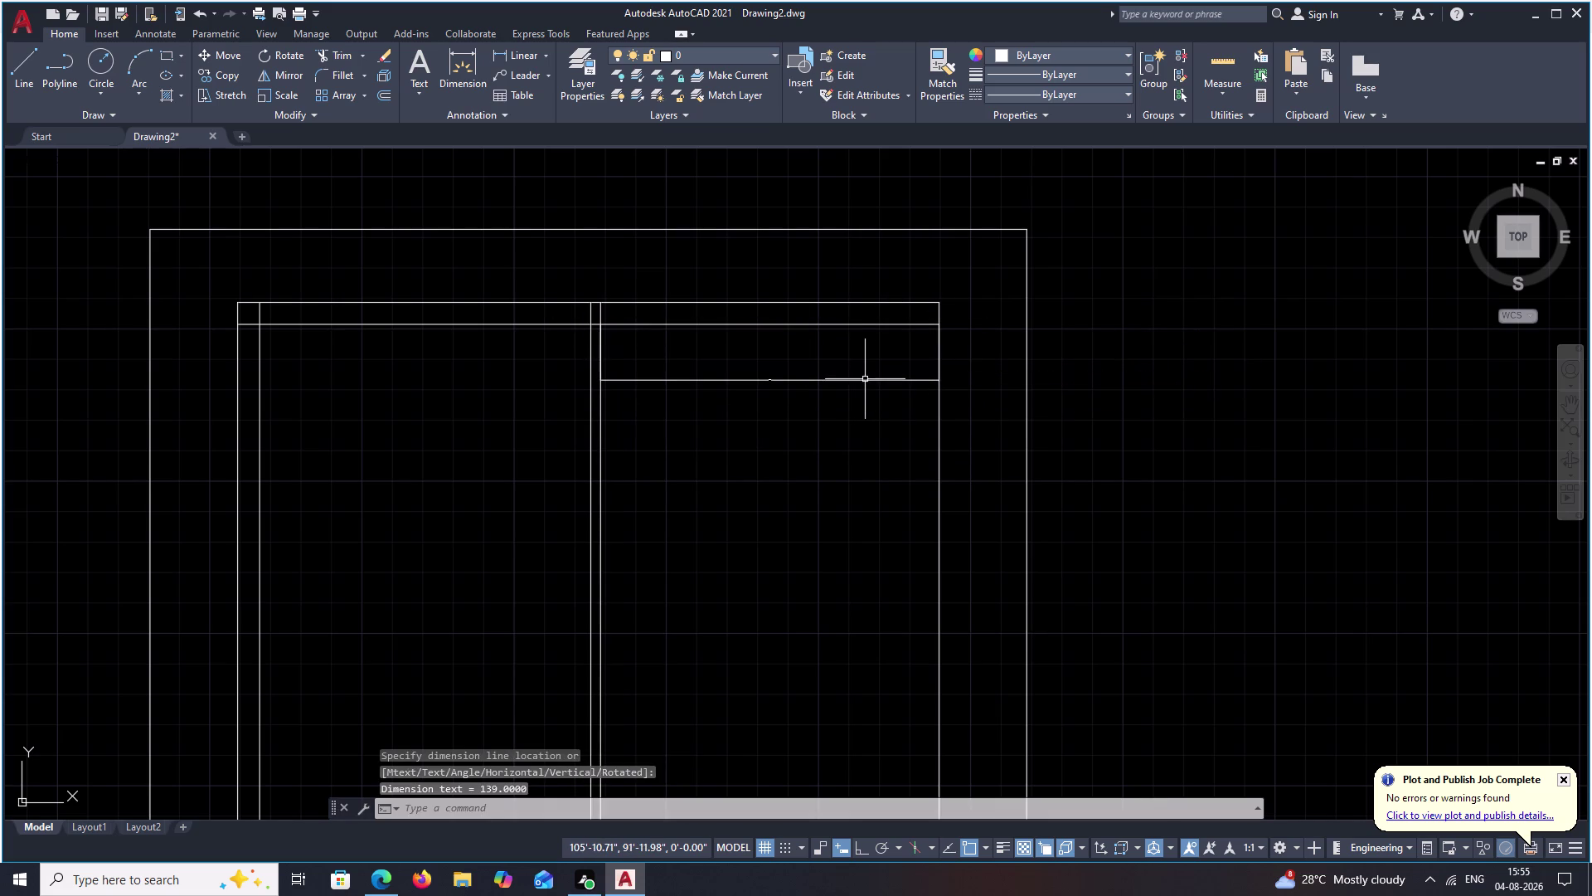
scroll(up, 3)
scroll(up, 3)
scroll(up, 3)
middle_drag(678, 385, 734, 376)
click(714, 372)
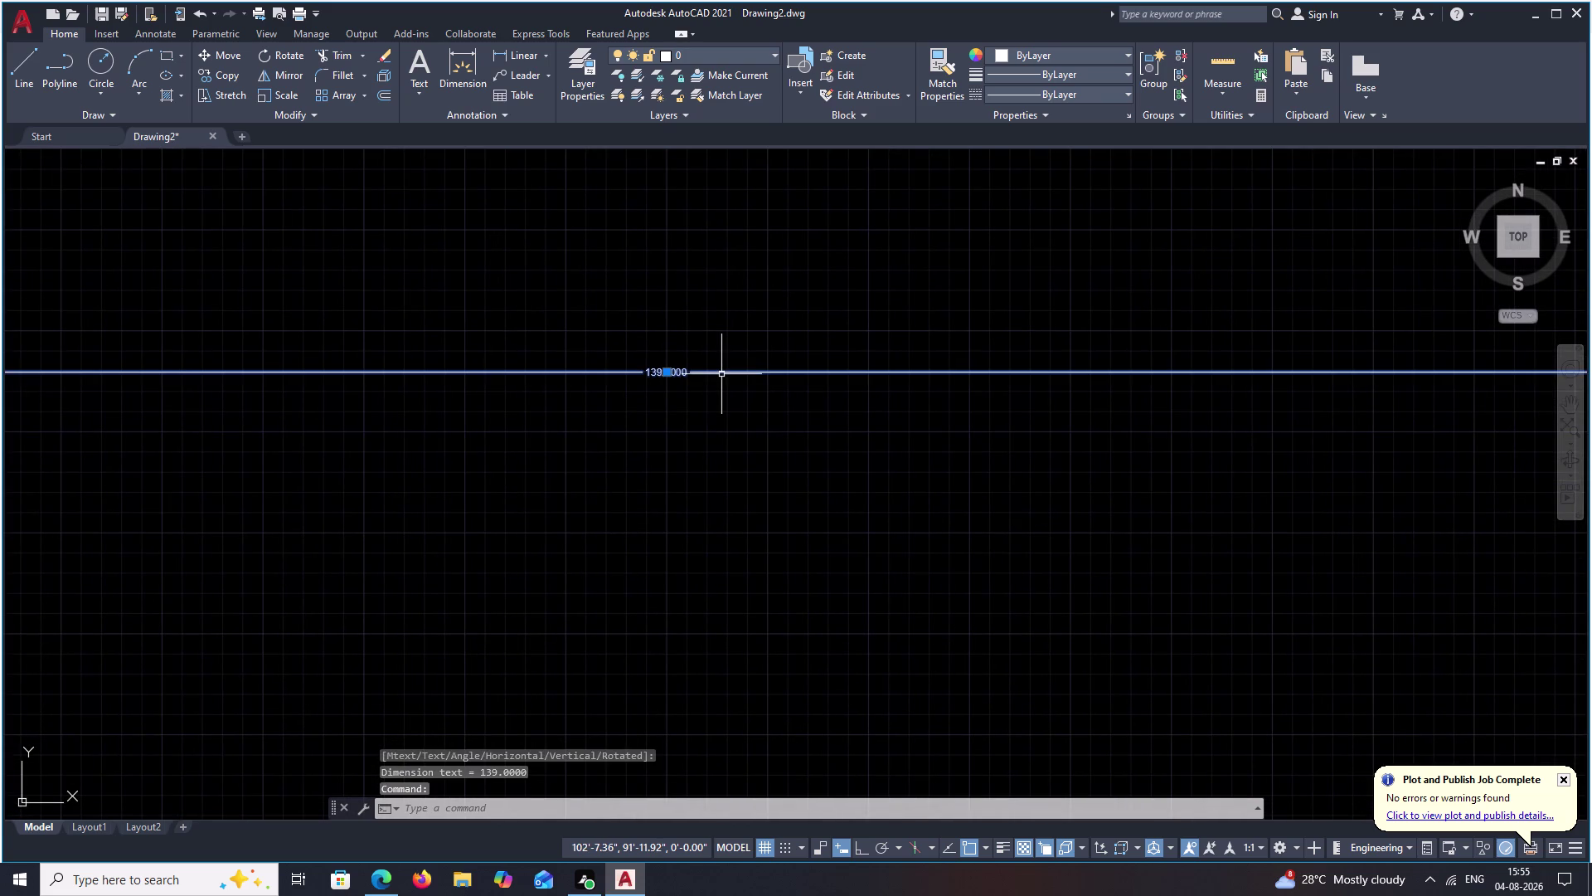
text(E)
key(space)
scroll(down, 3)
middle_drag(732, 385, 841, 419)
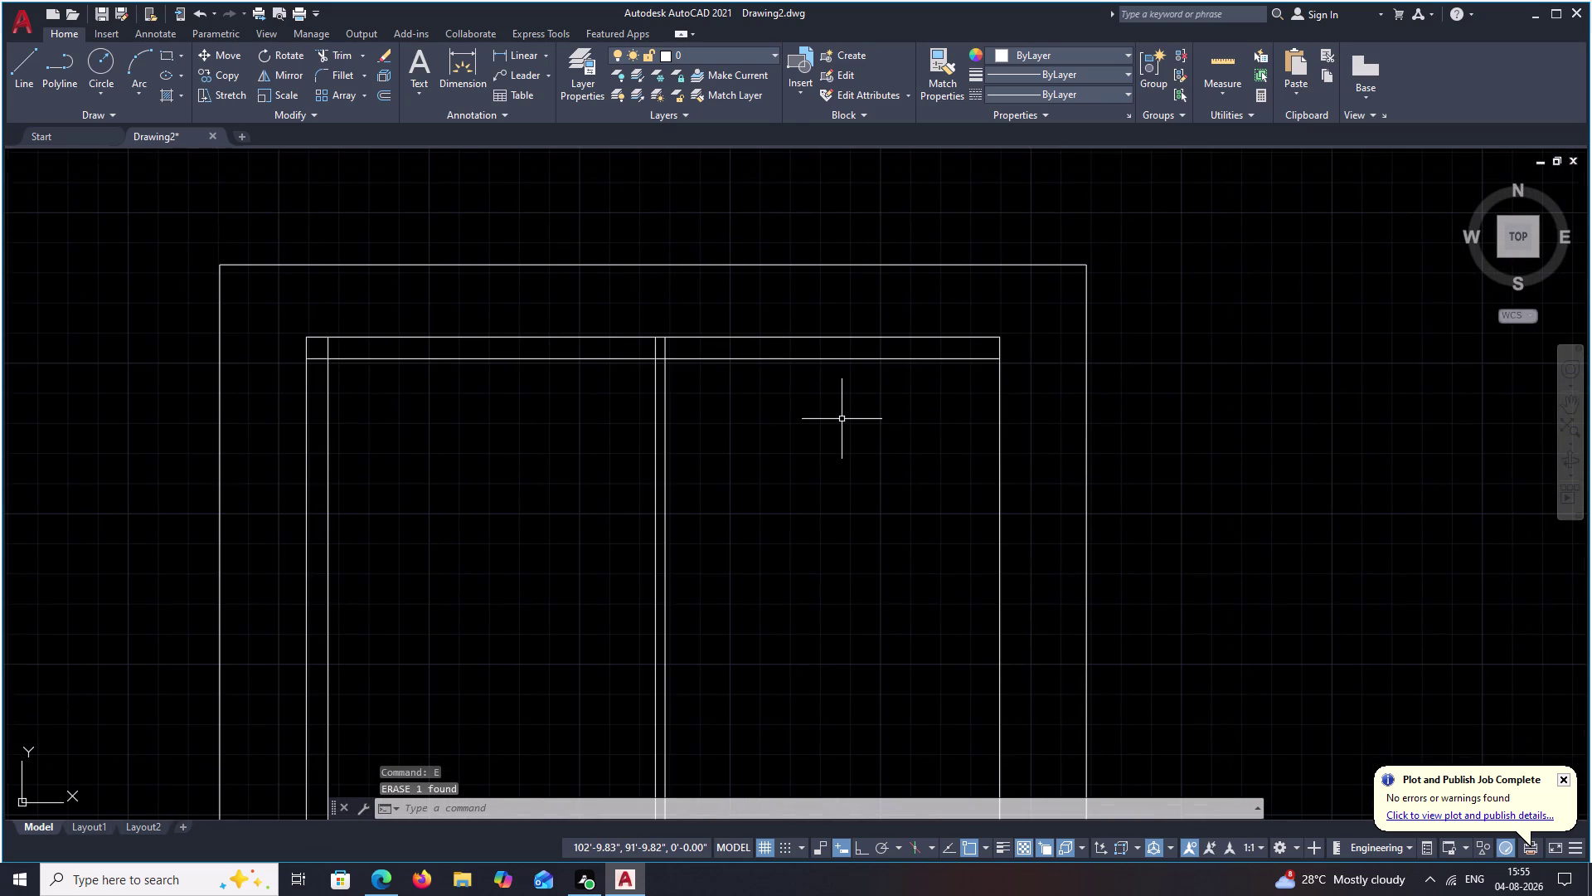
Set the Standard style's primary units to Engineering with 0'-0.00" precision.
key(h)
key(BackSpace)
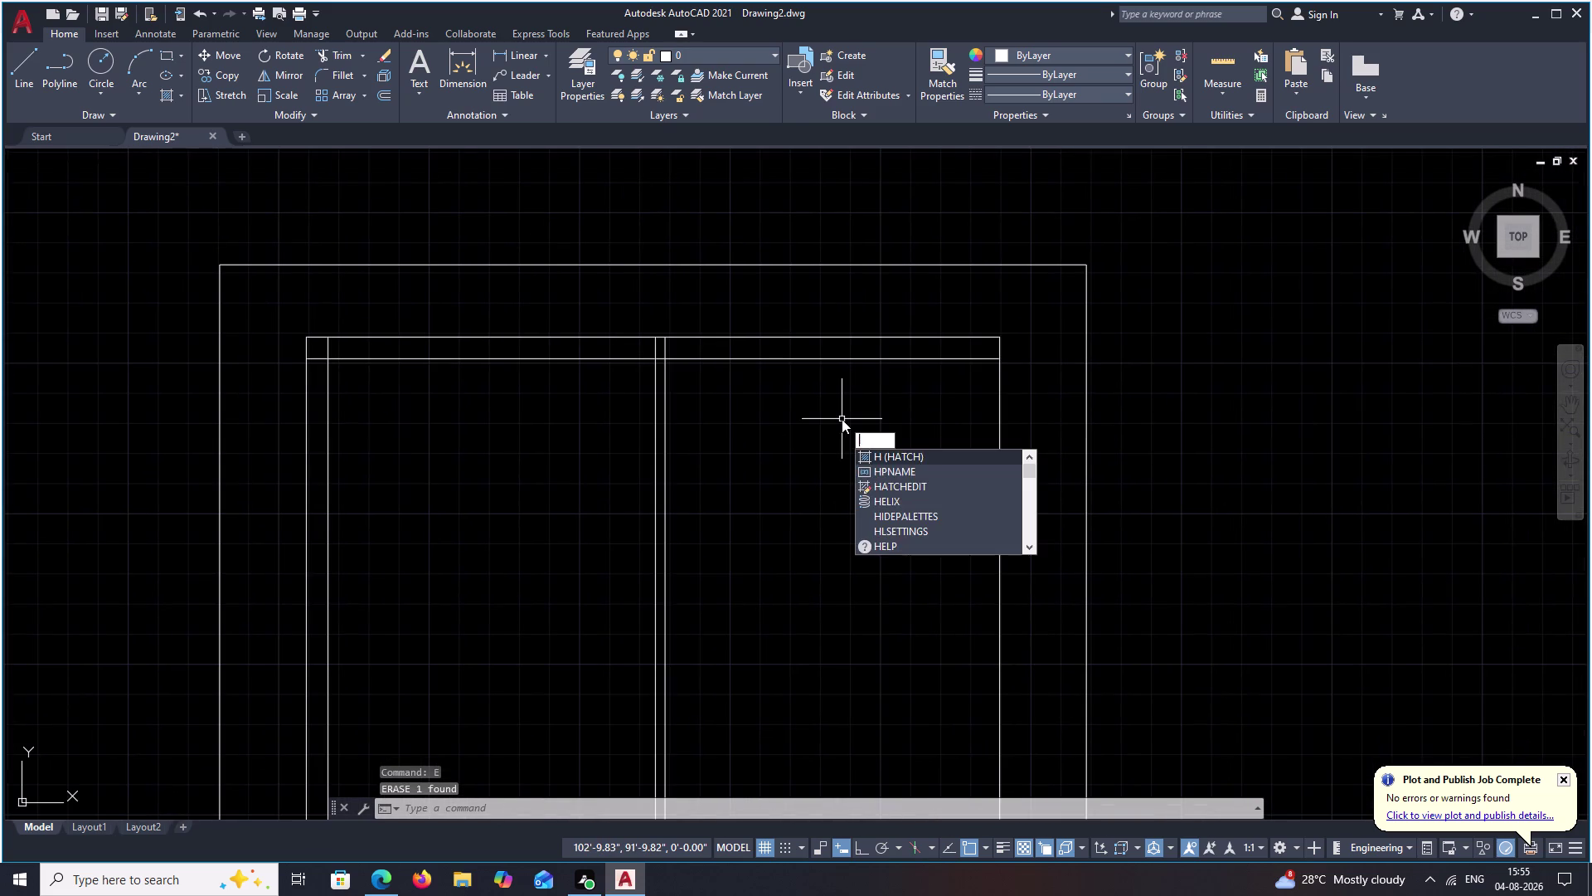
text(D)
key(space)
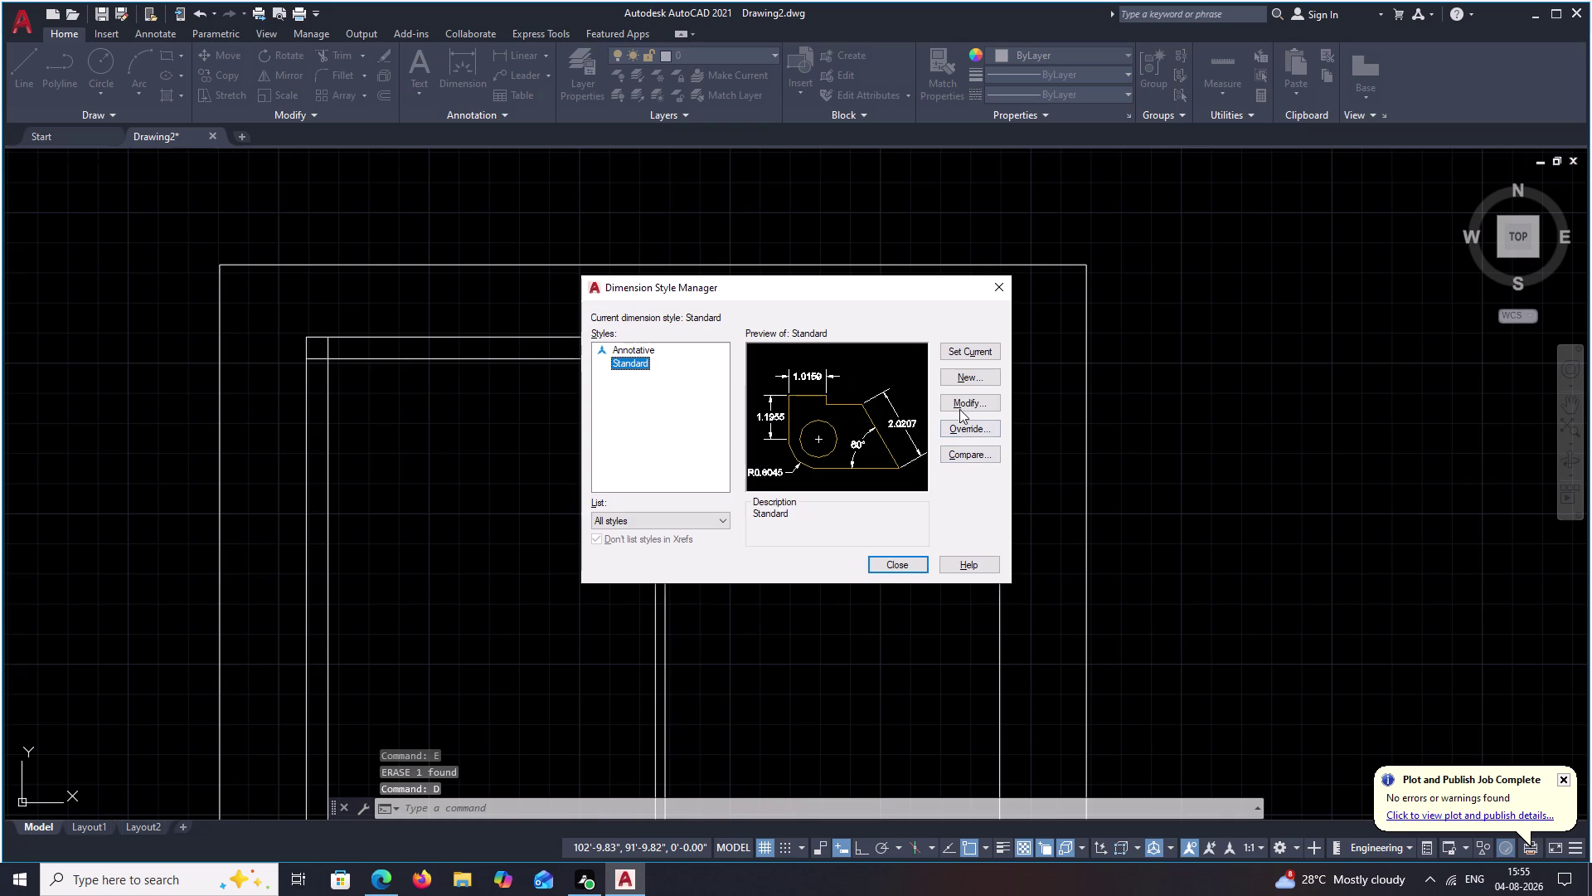
click(961, 402)
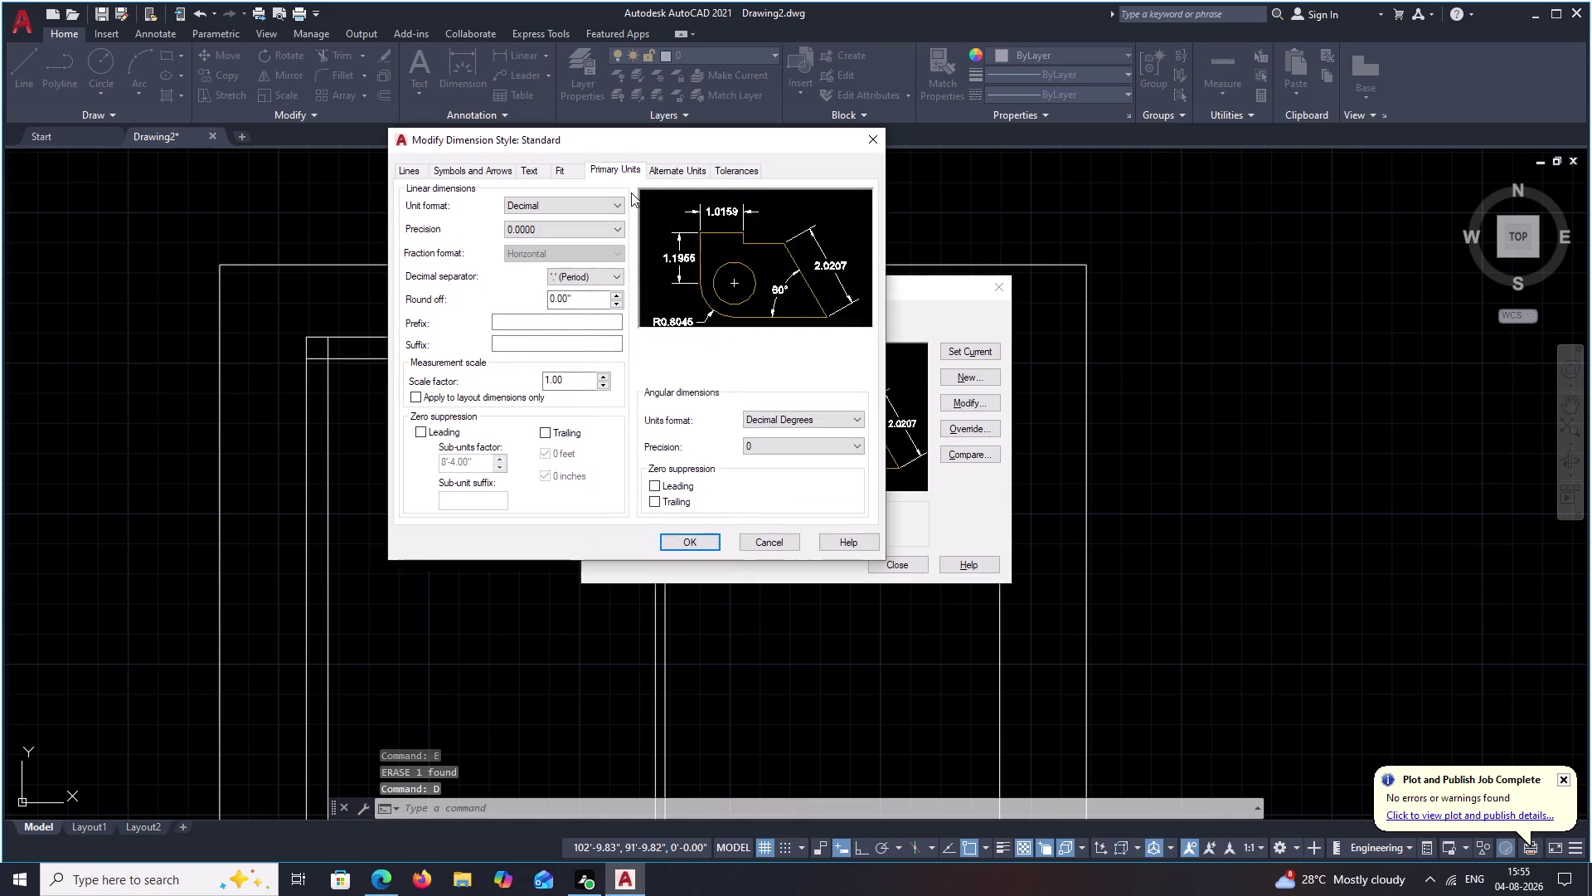
click(583, 227)
click(570, 204)
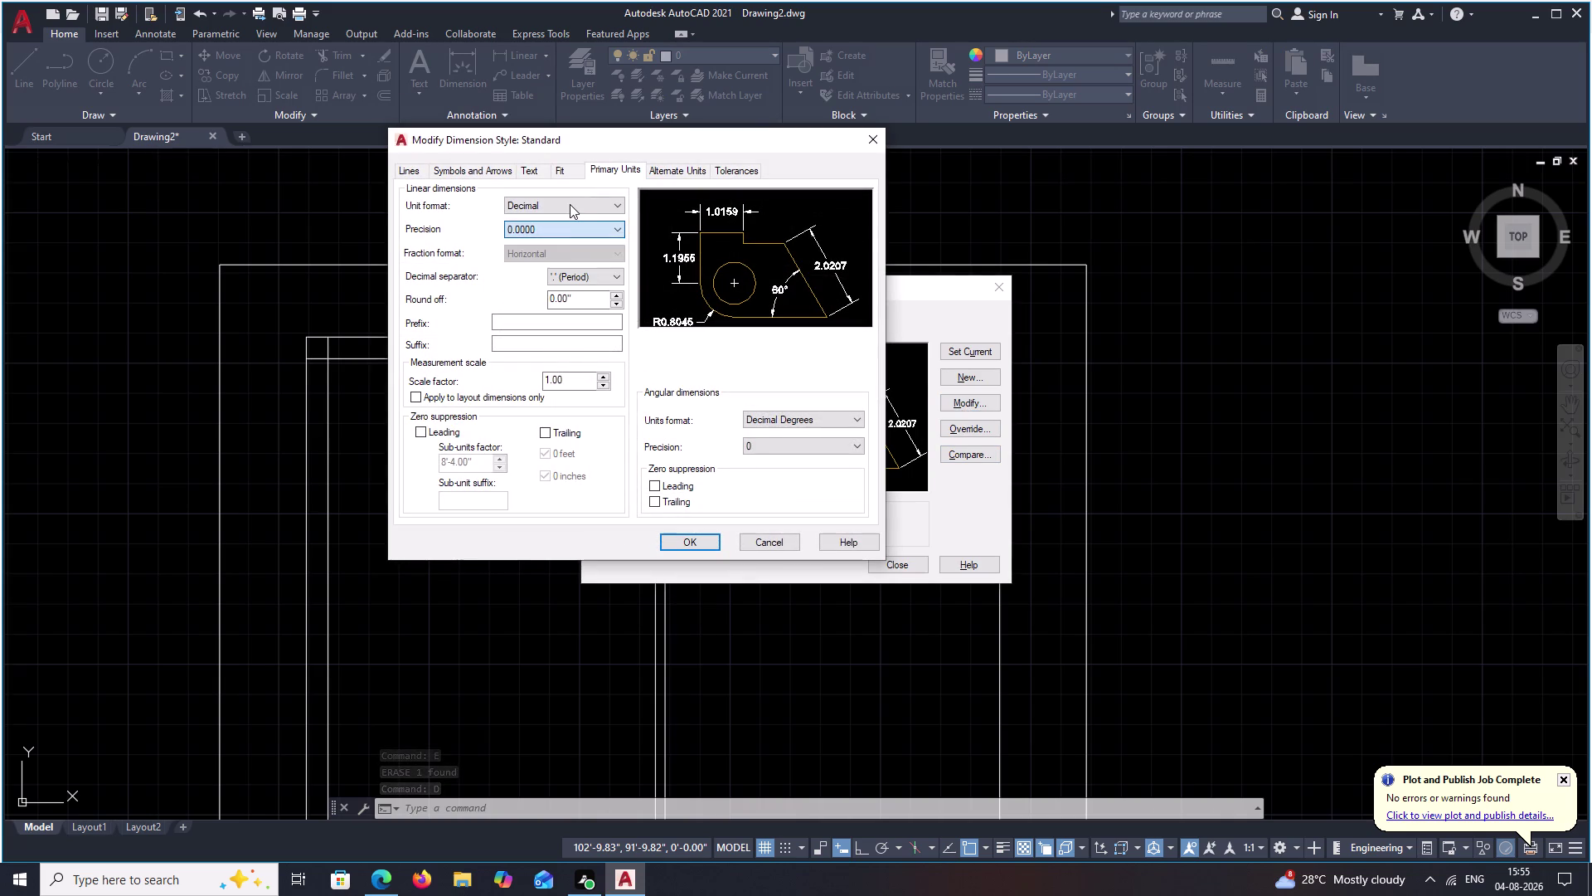
click(568, 212)
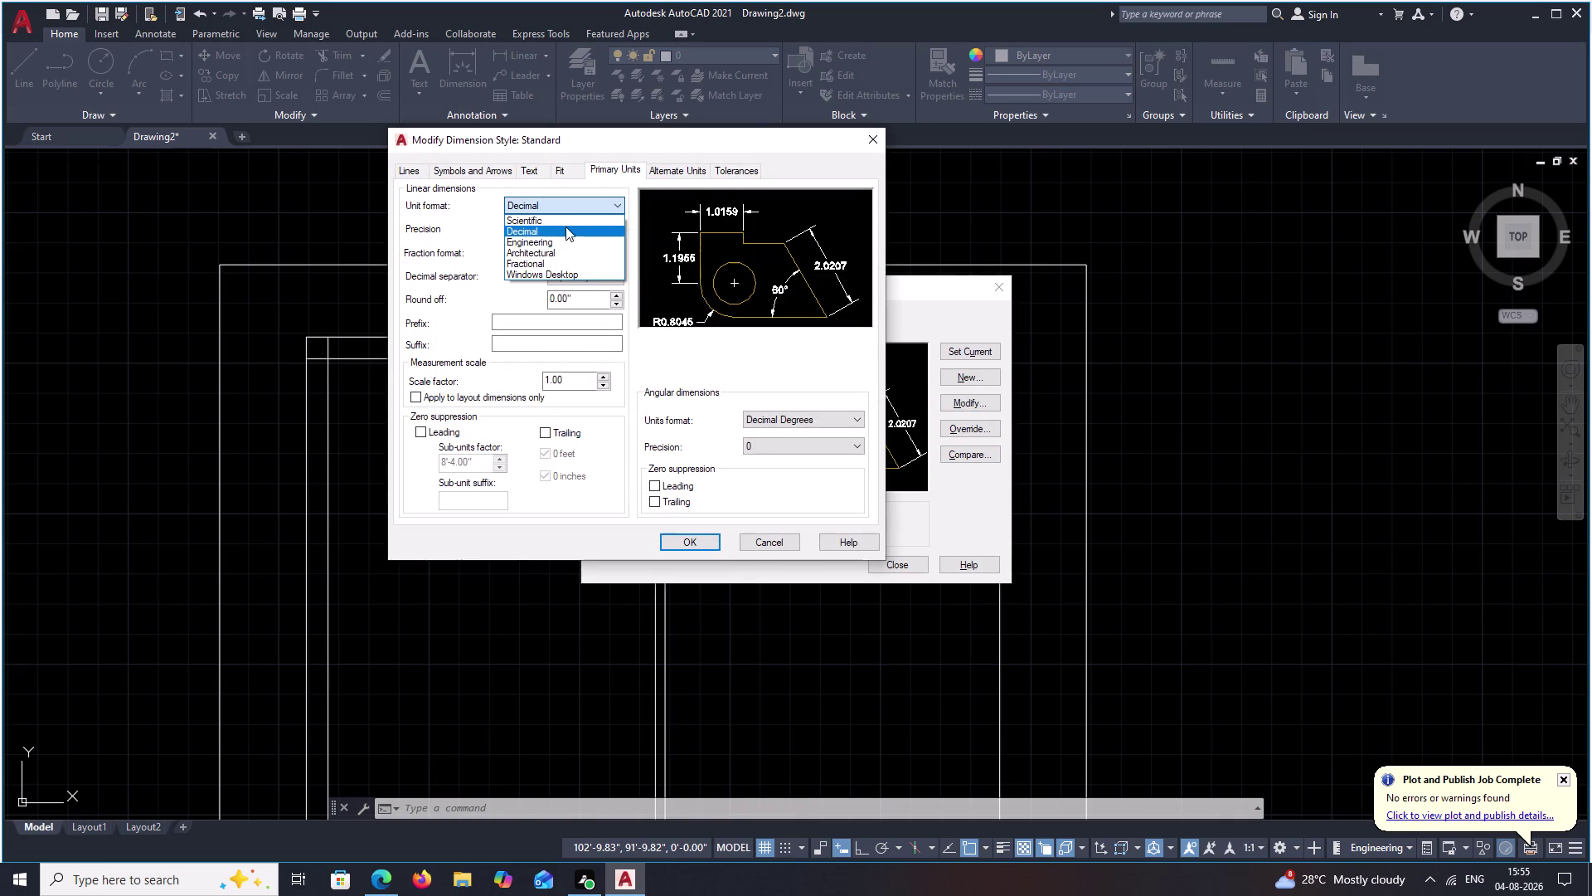
click(566, 243)
click(562, 235)
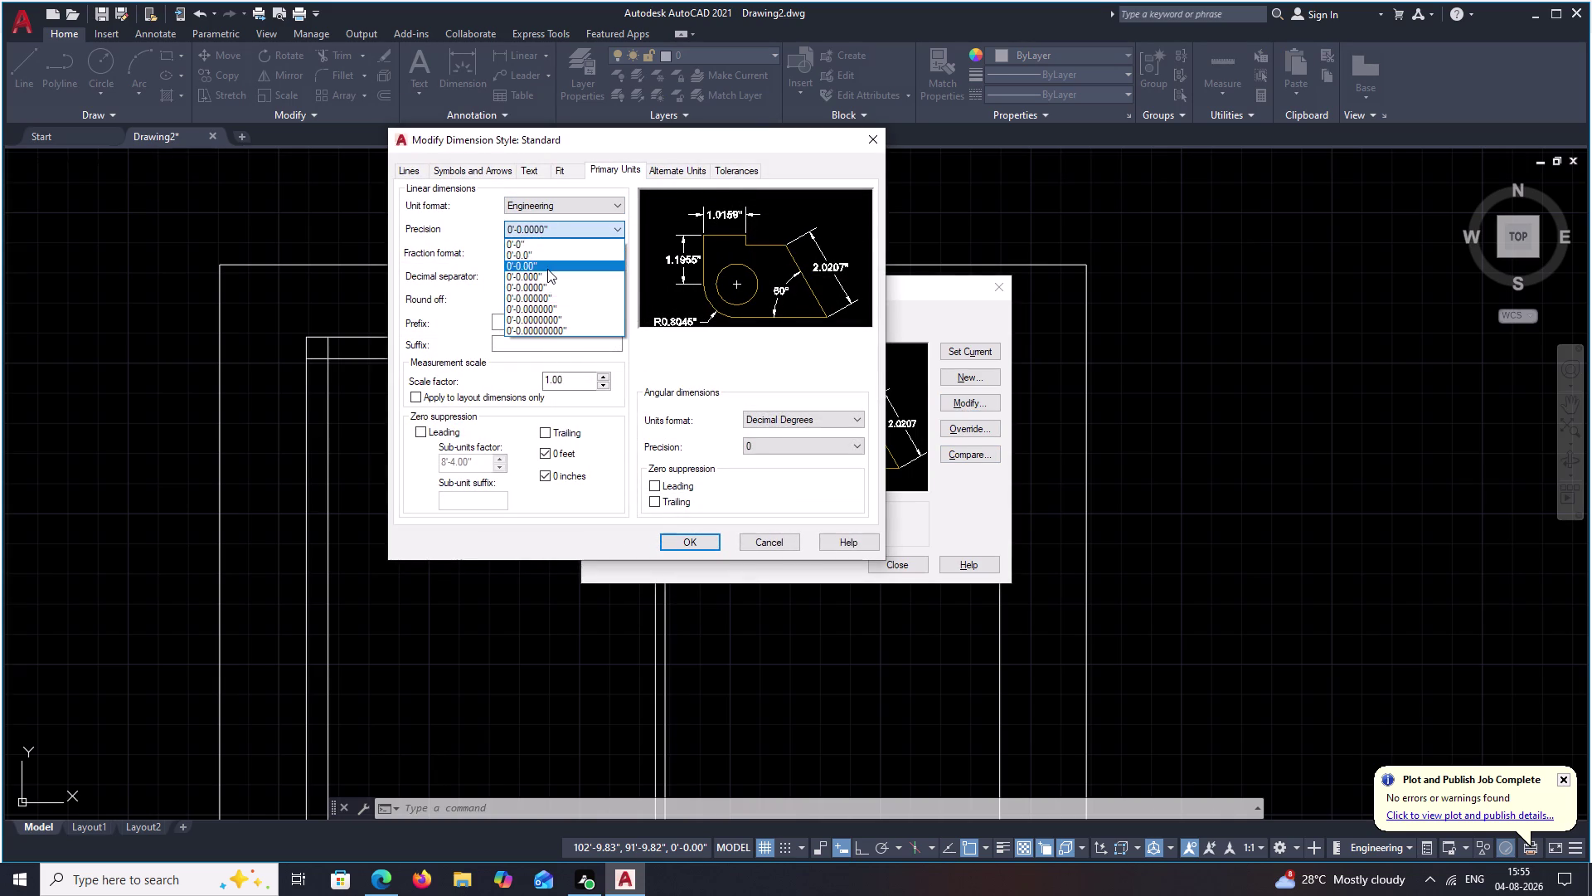
click(547, 269)
Set the Standard style's arrow size to 4".
click(494, 175)
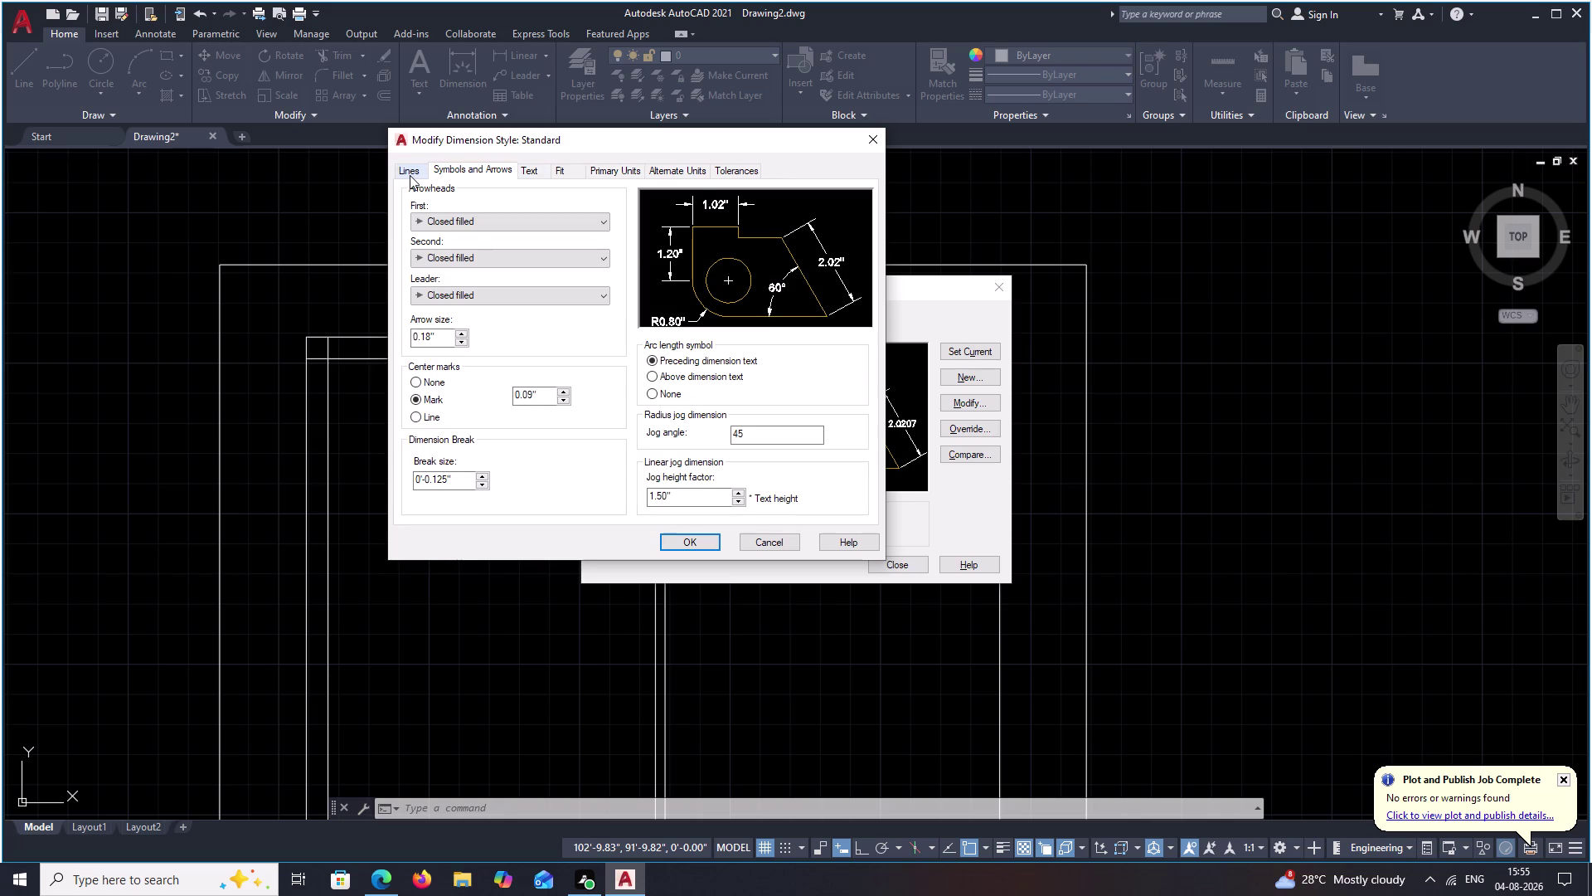
drag(440, 332, 370, 340)
key(BackSpace)
key(4)
Set the primary units round-off to 4" and apply the change.
click(595, 169)
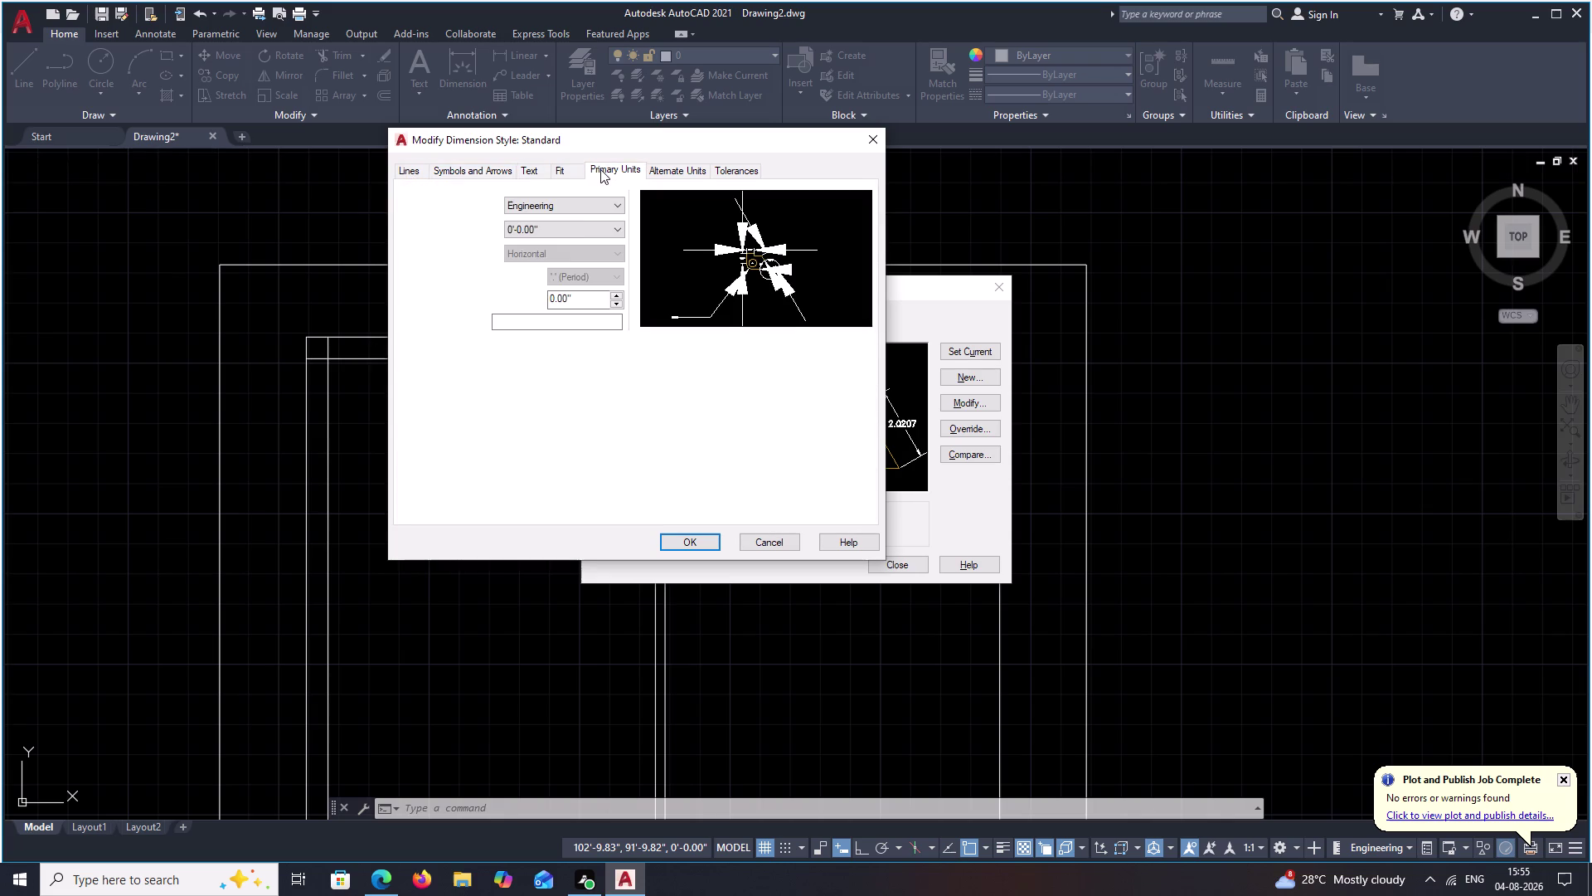
drag(543, 228, 531, 228)
click(537, 172)
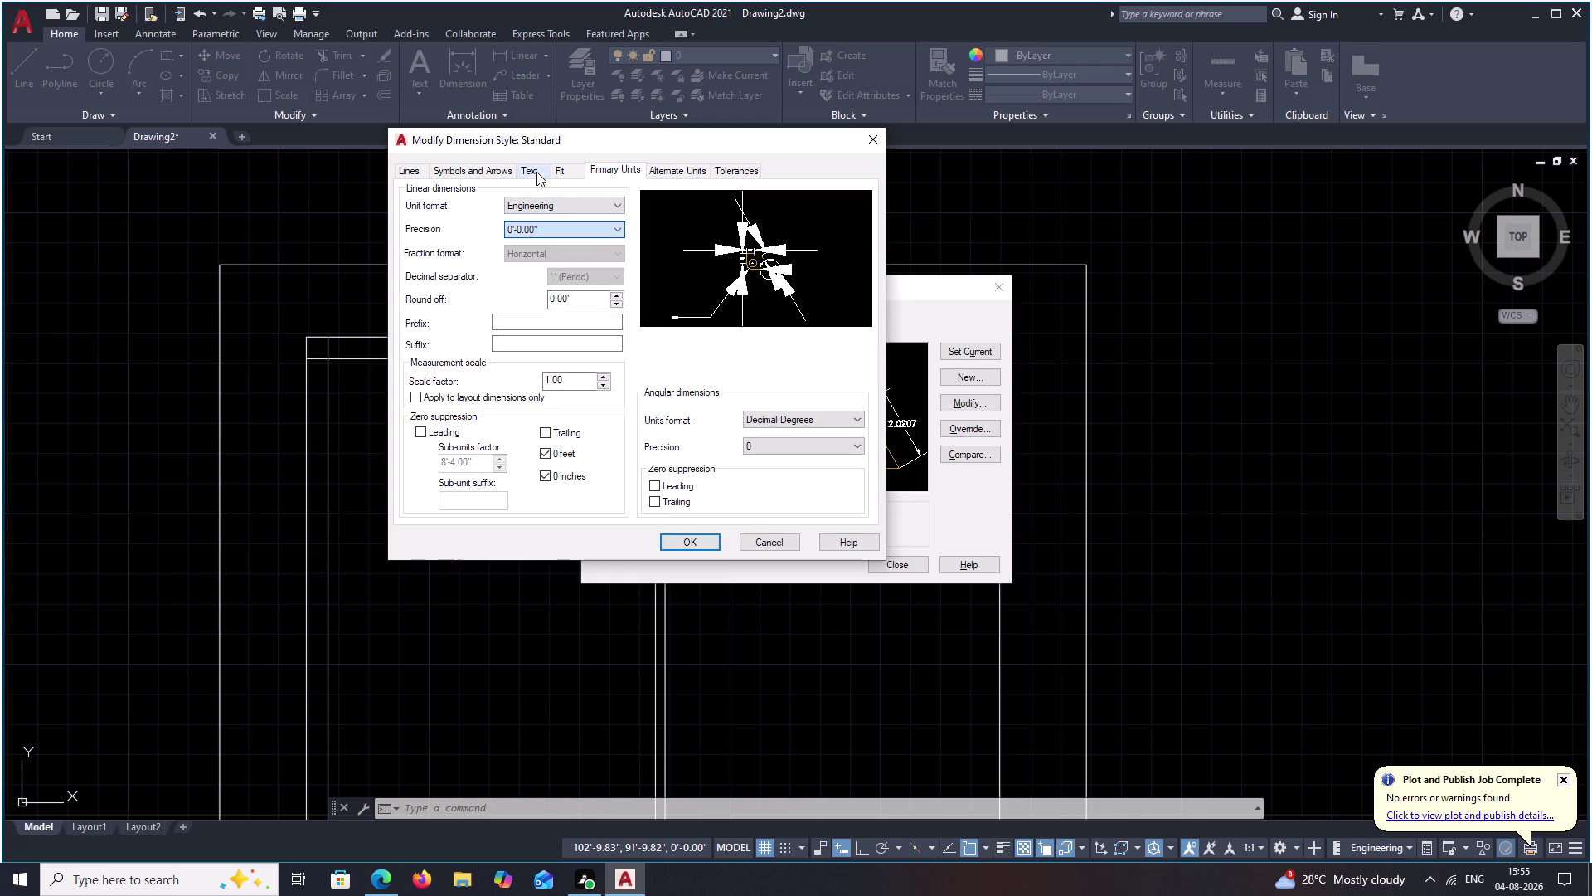
drag(599, 300, 524, 295)
key(BackSpace)
key(4)
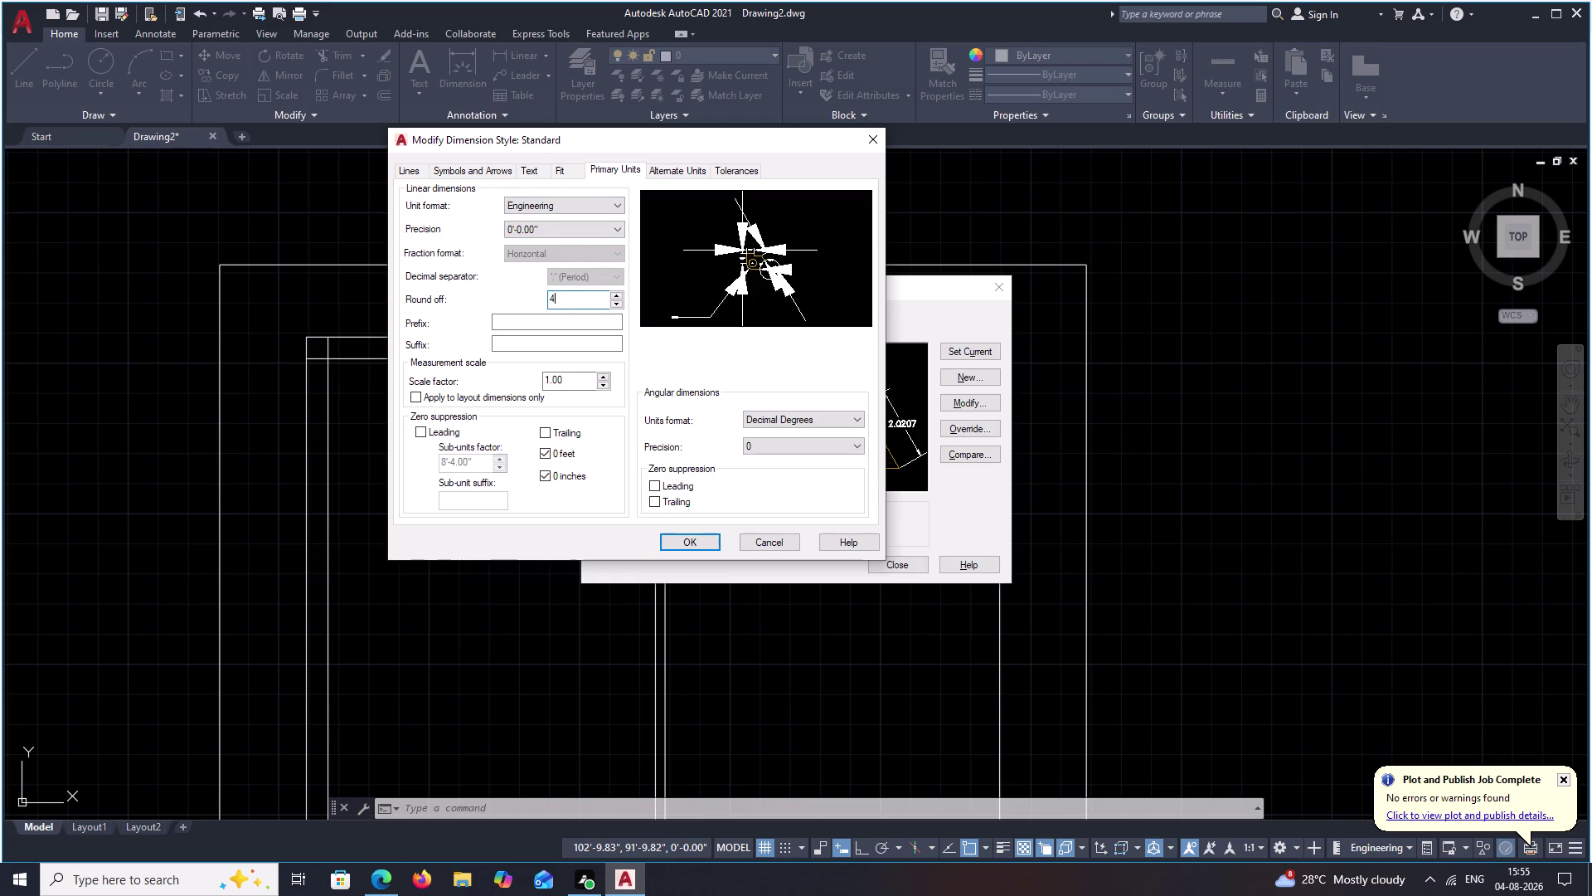
click(679, 536)
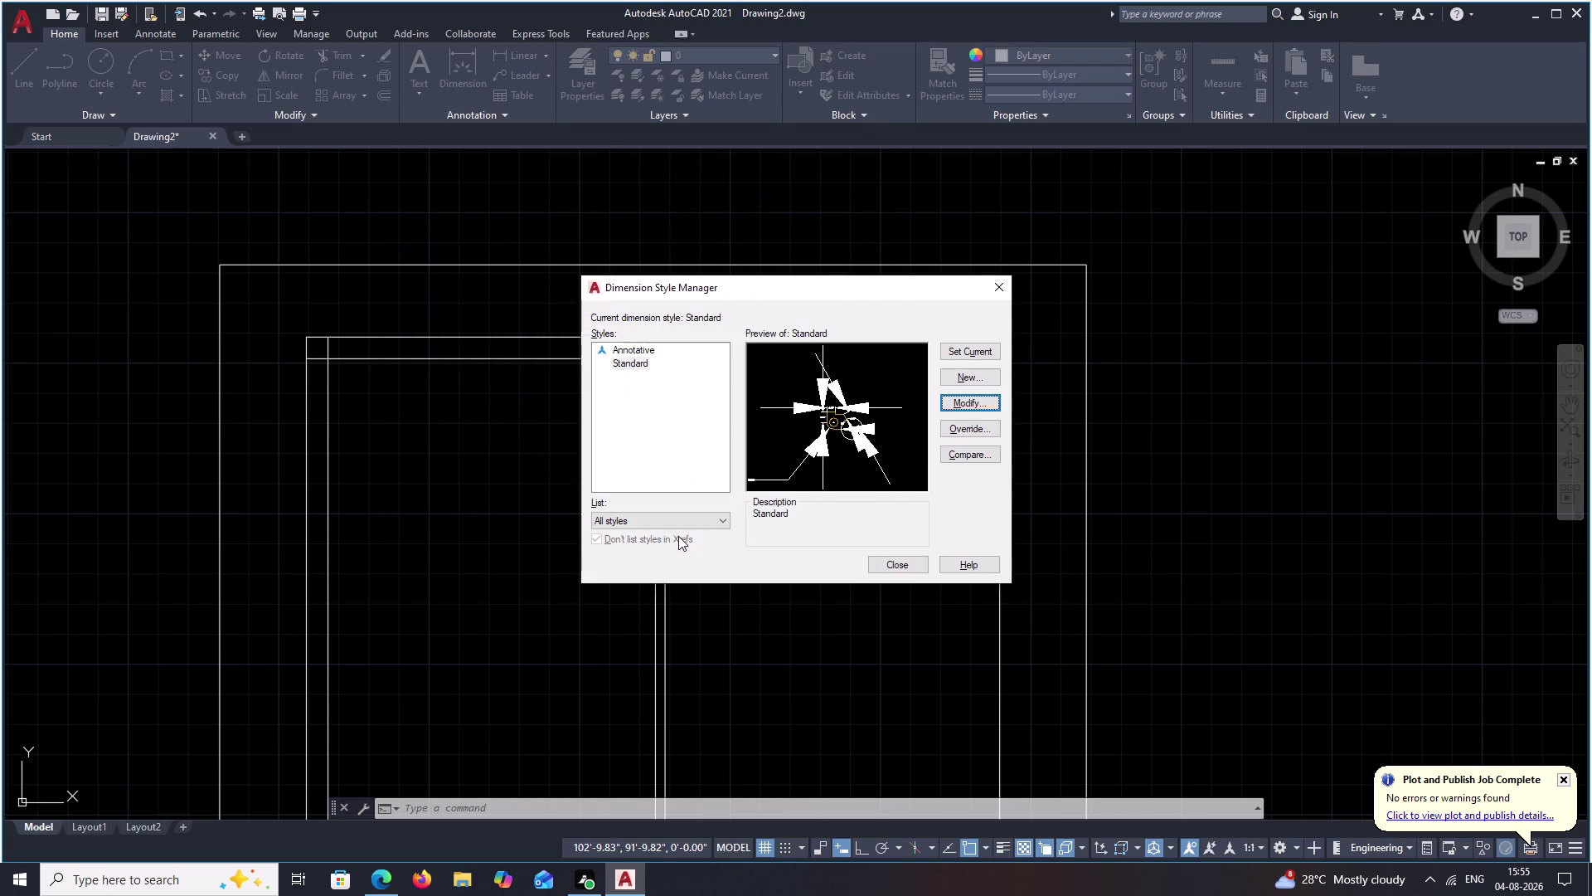
Give the Standard style a 4" text height and close the Dimension Style Manager.
click(963, 402)
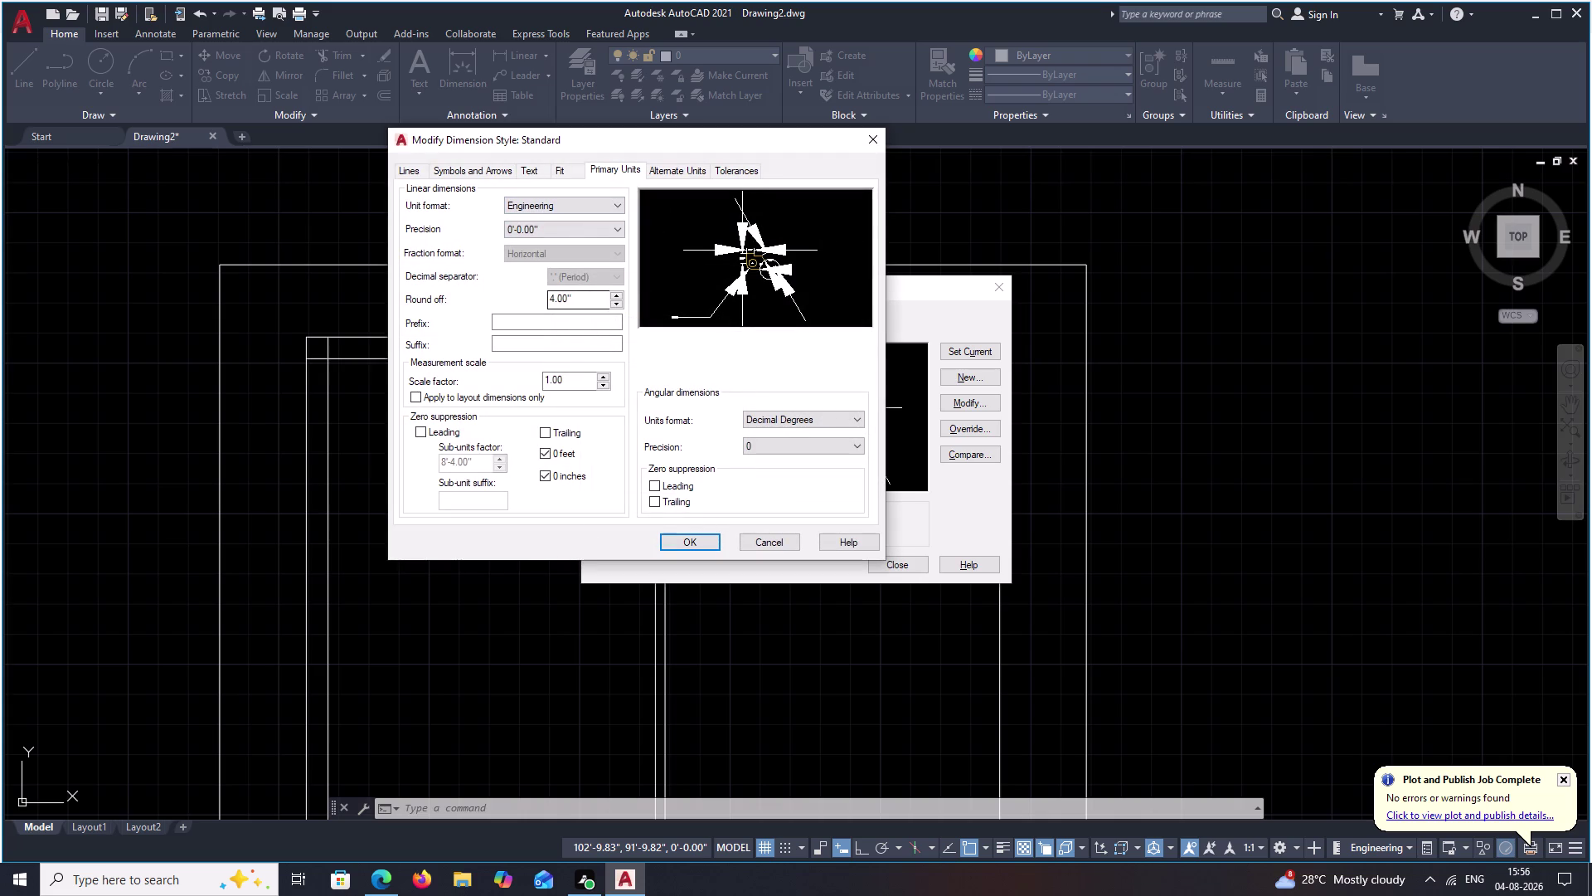
click(481, 171)
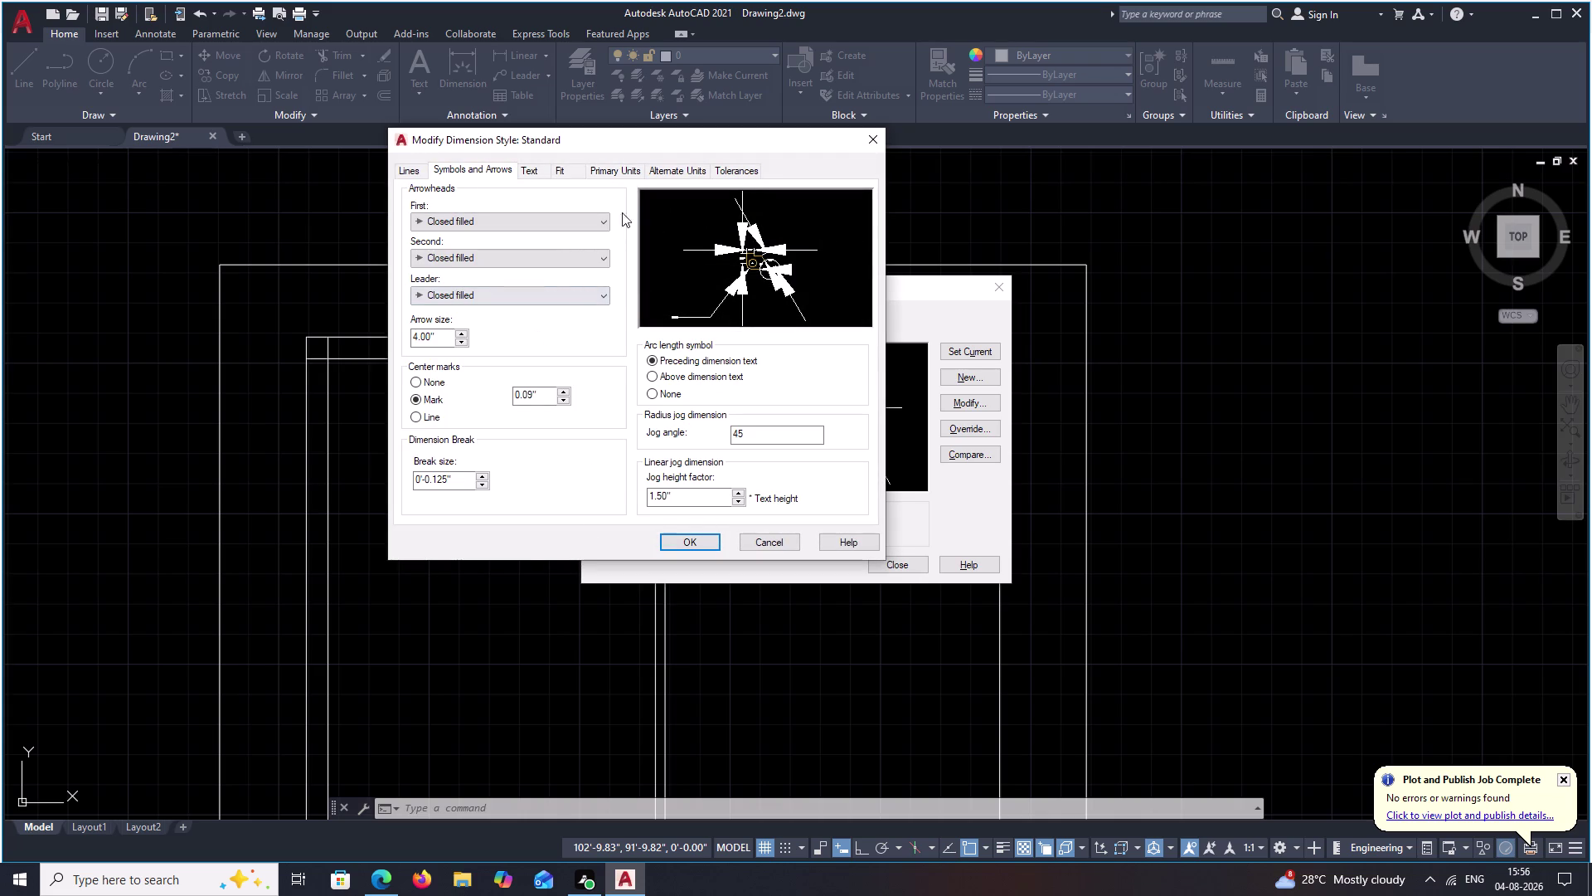
click(530, 168)
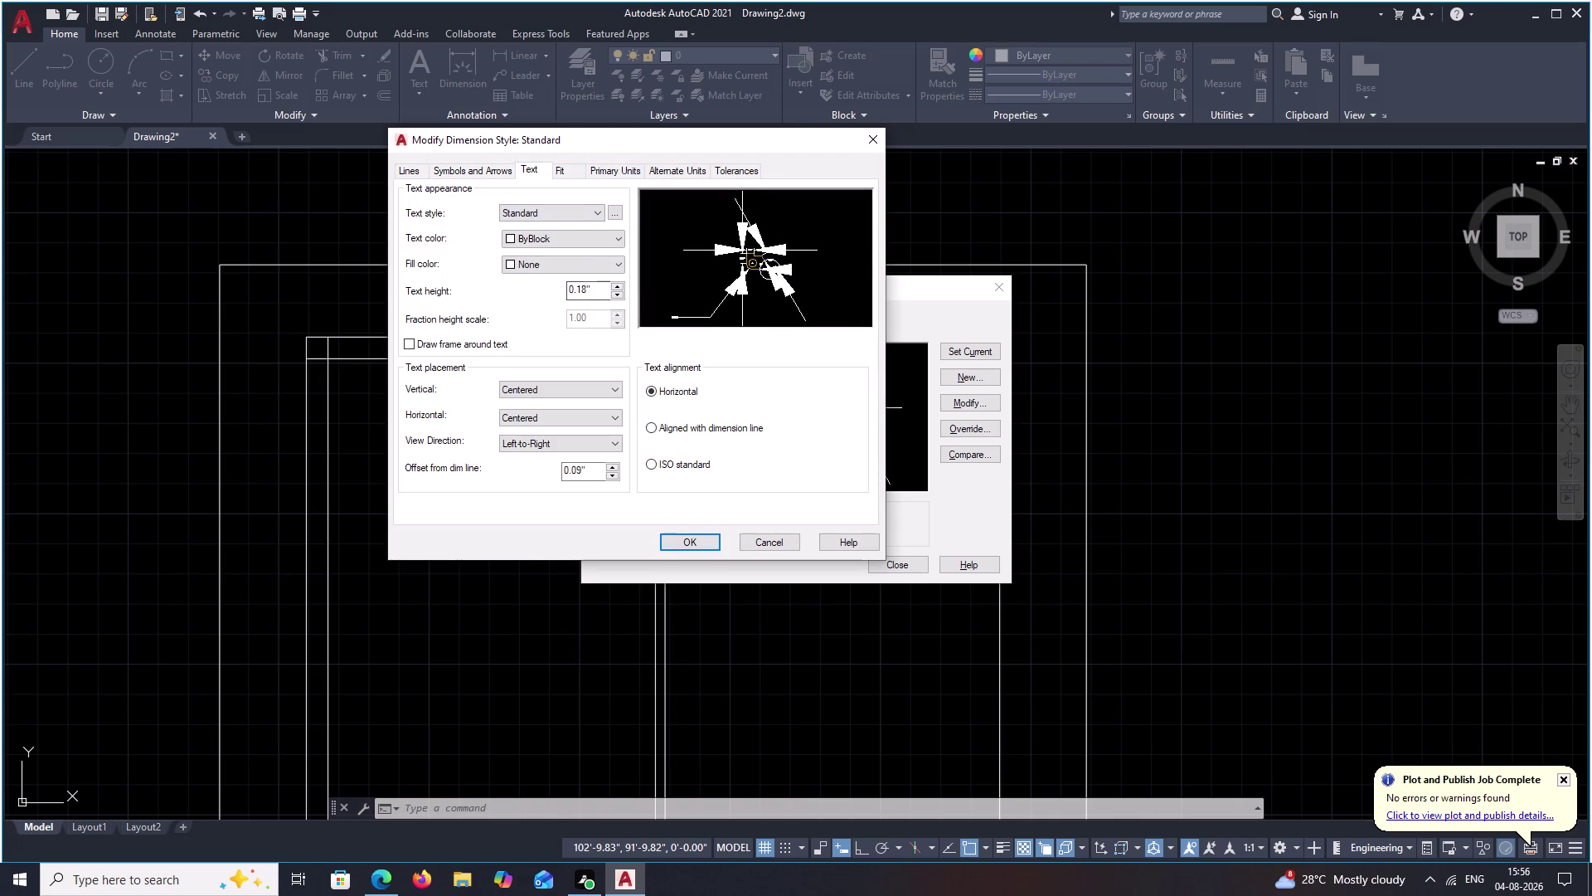
drag(594, 291, 530, 287)
key(BackSpace)
key(4)
click(773, 397)
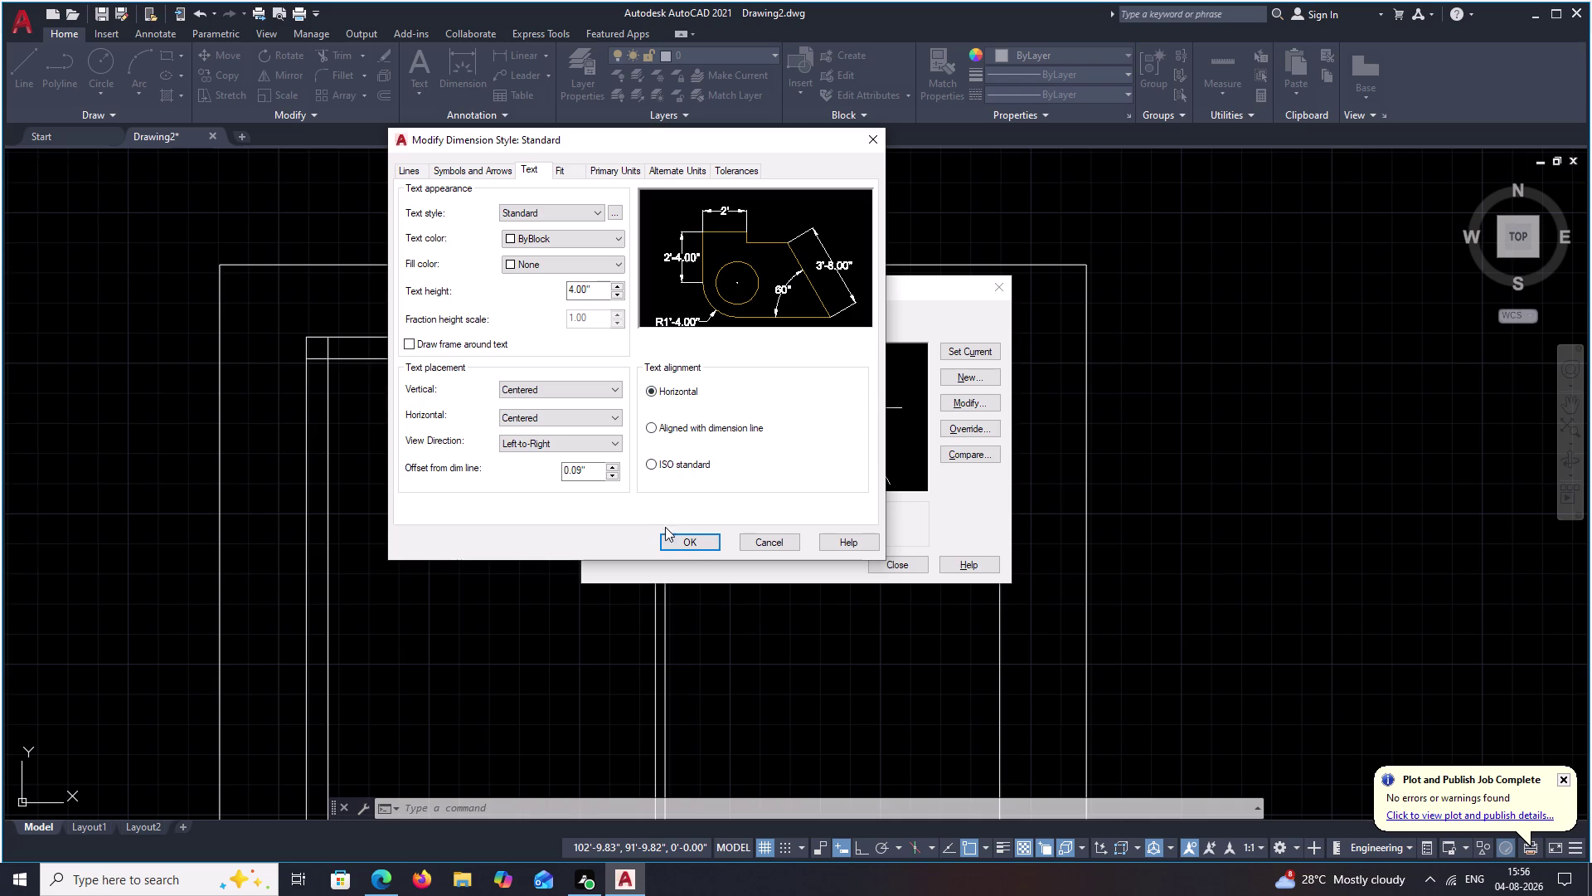
click(682, 533)
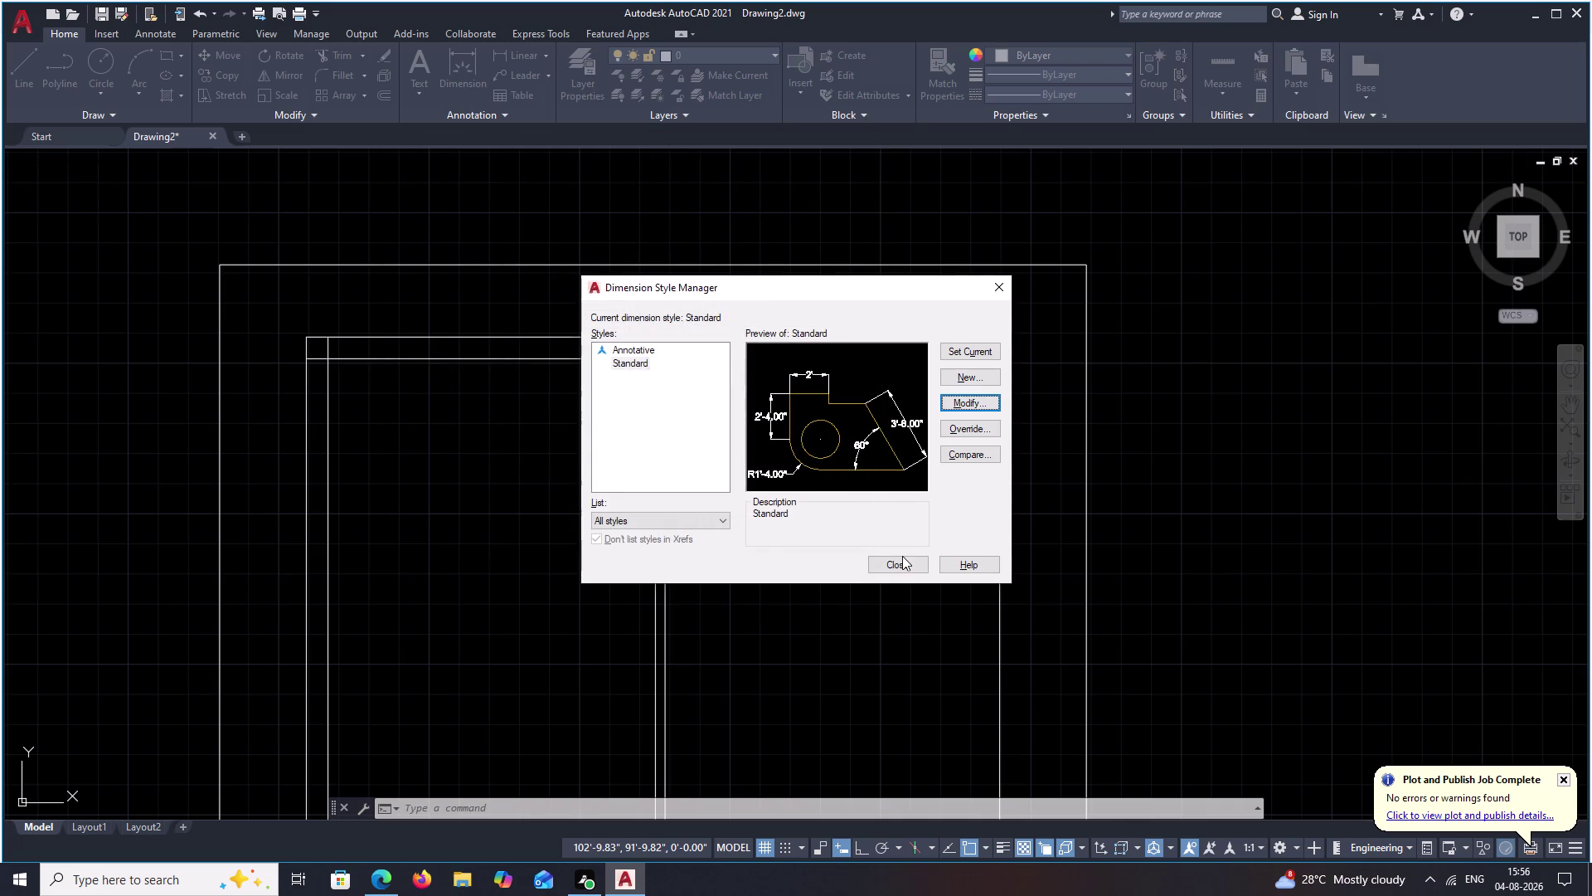
click(902, 558)
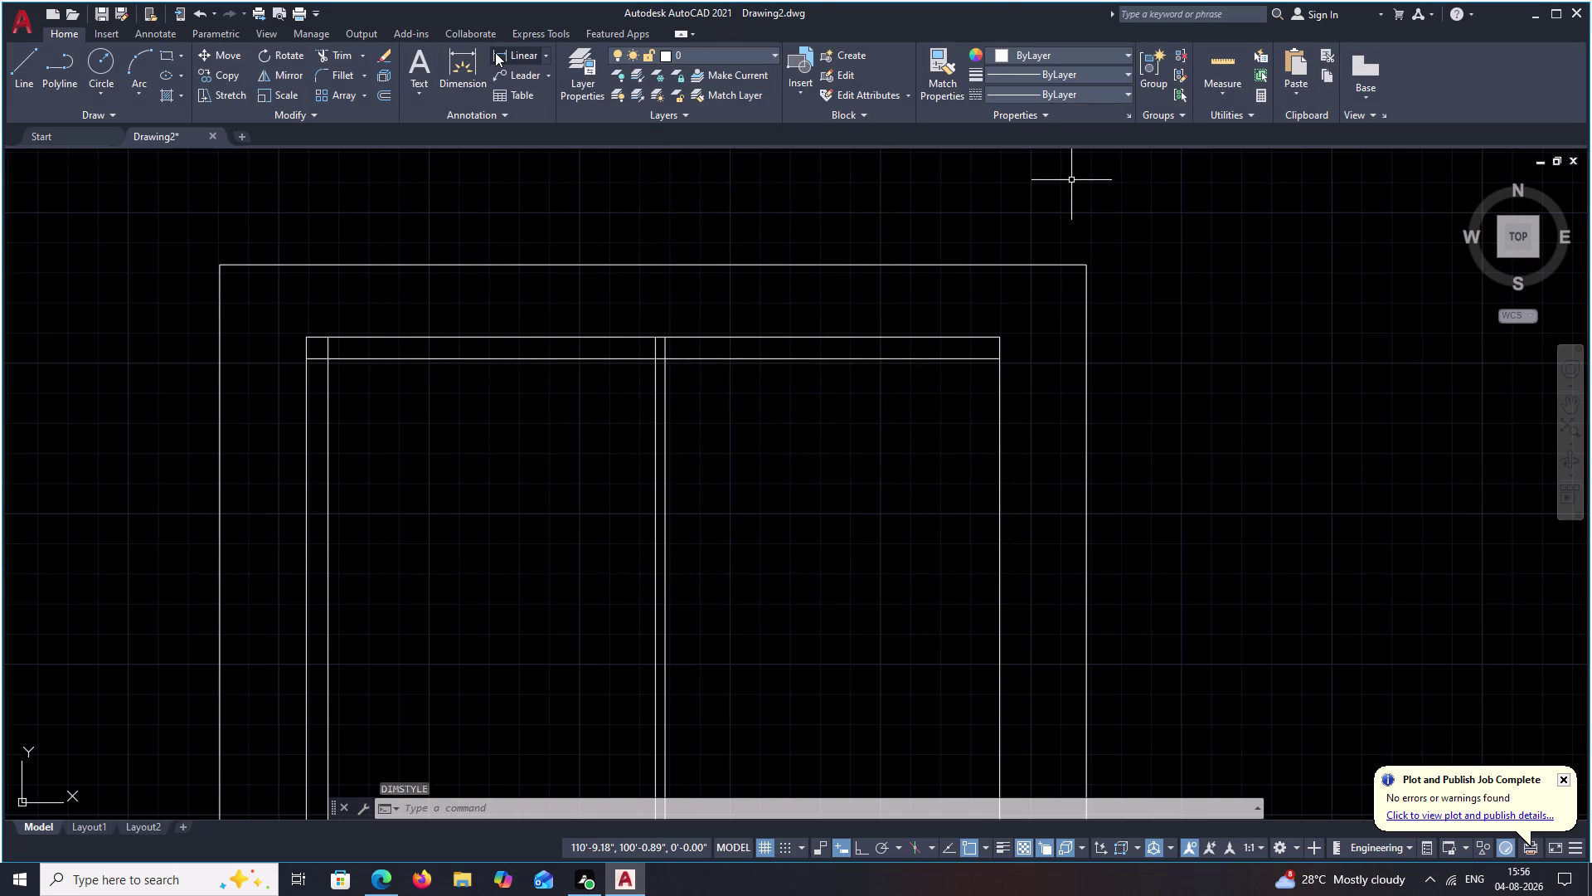
click(495, 52)
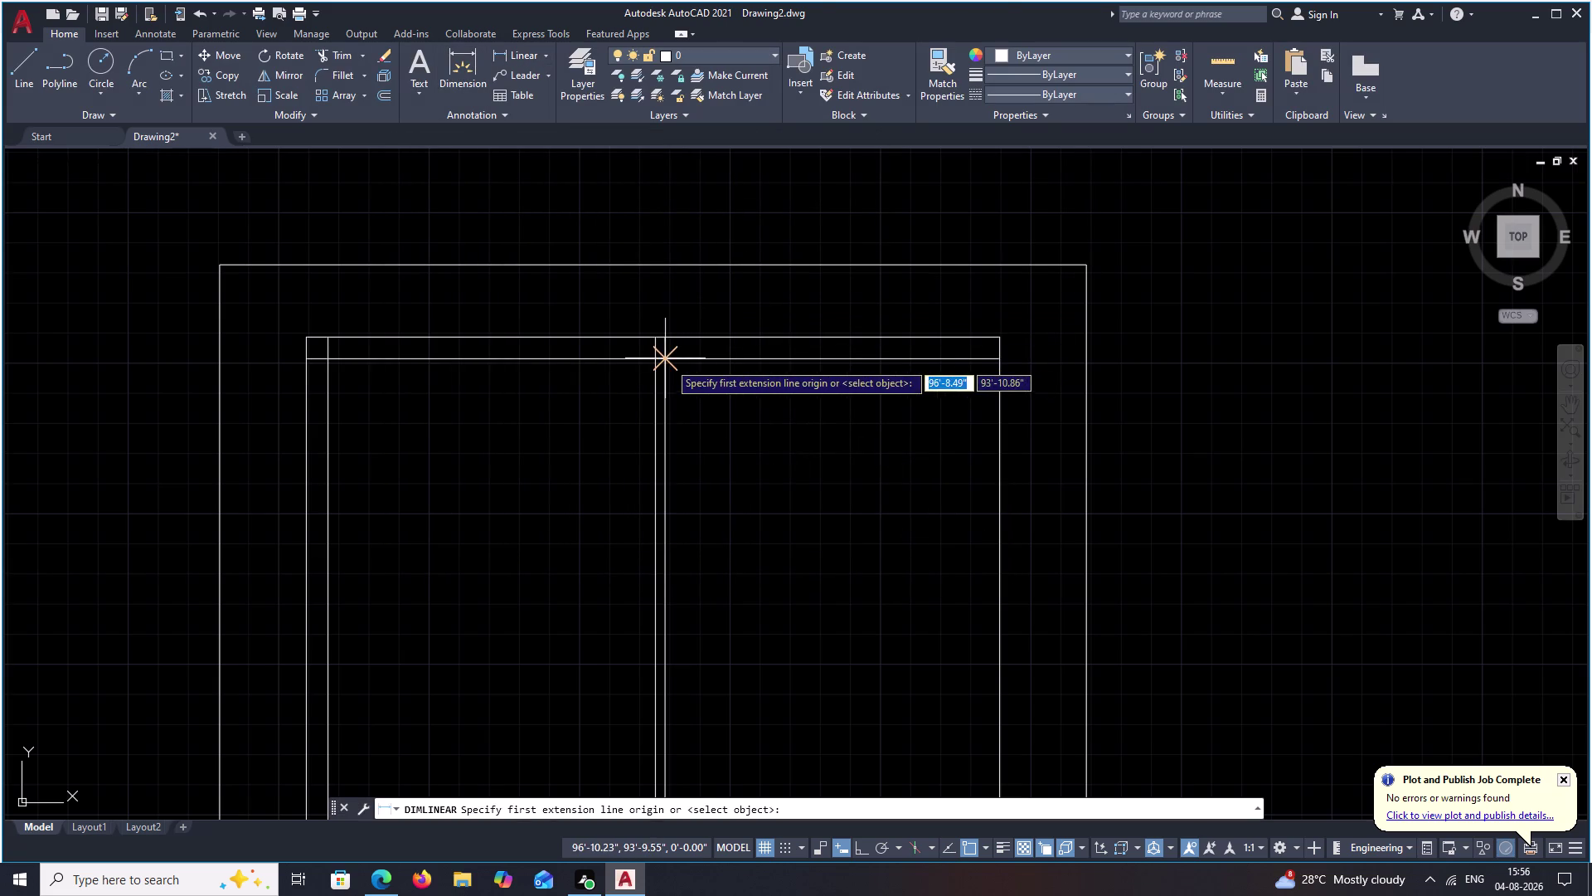
click(668, 362)
click(999, 361)
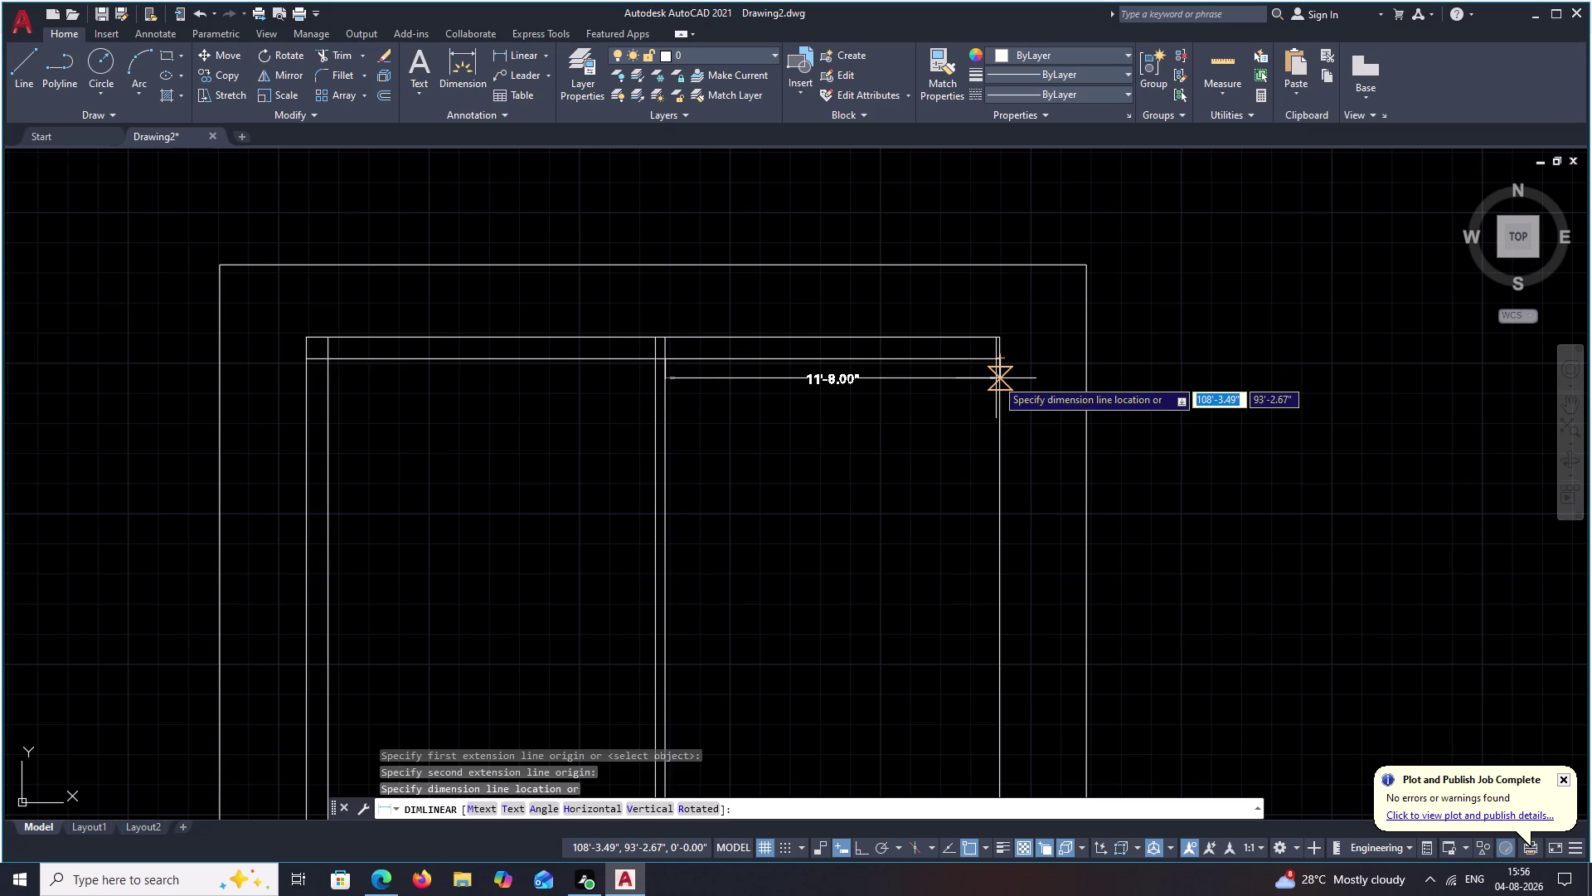
key(grave)
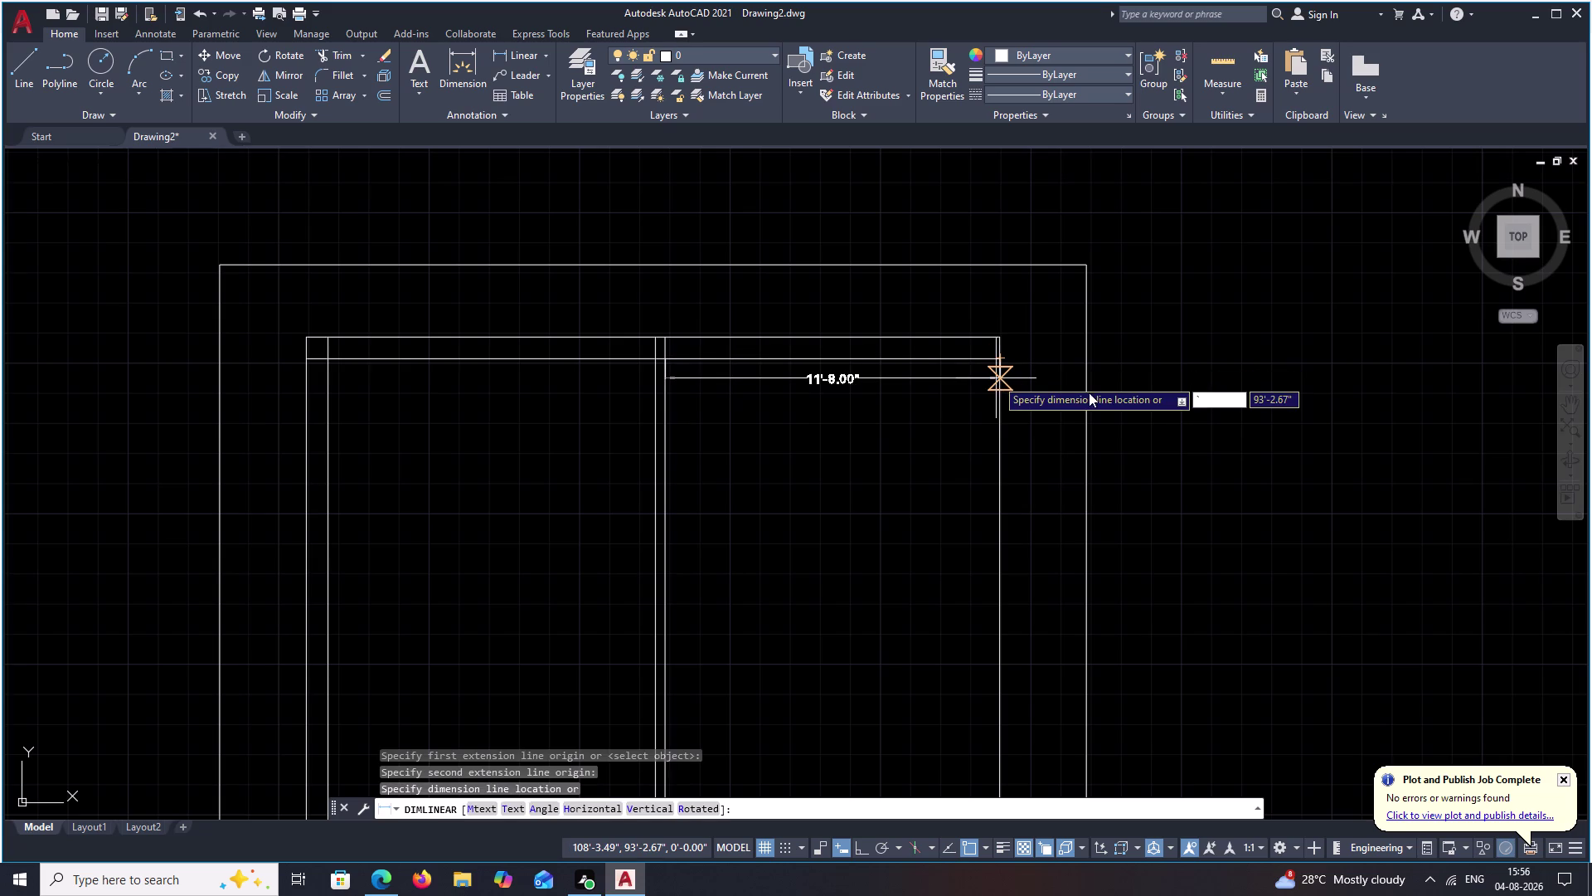
key(Escape)
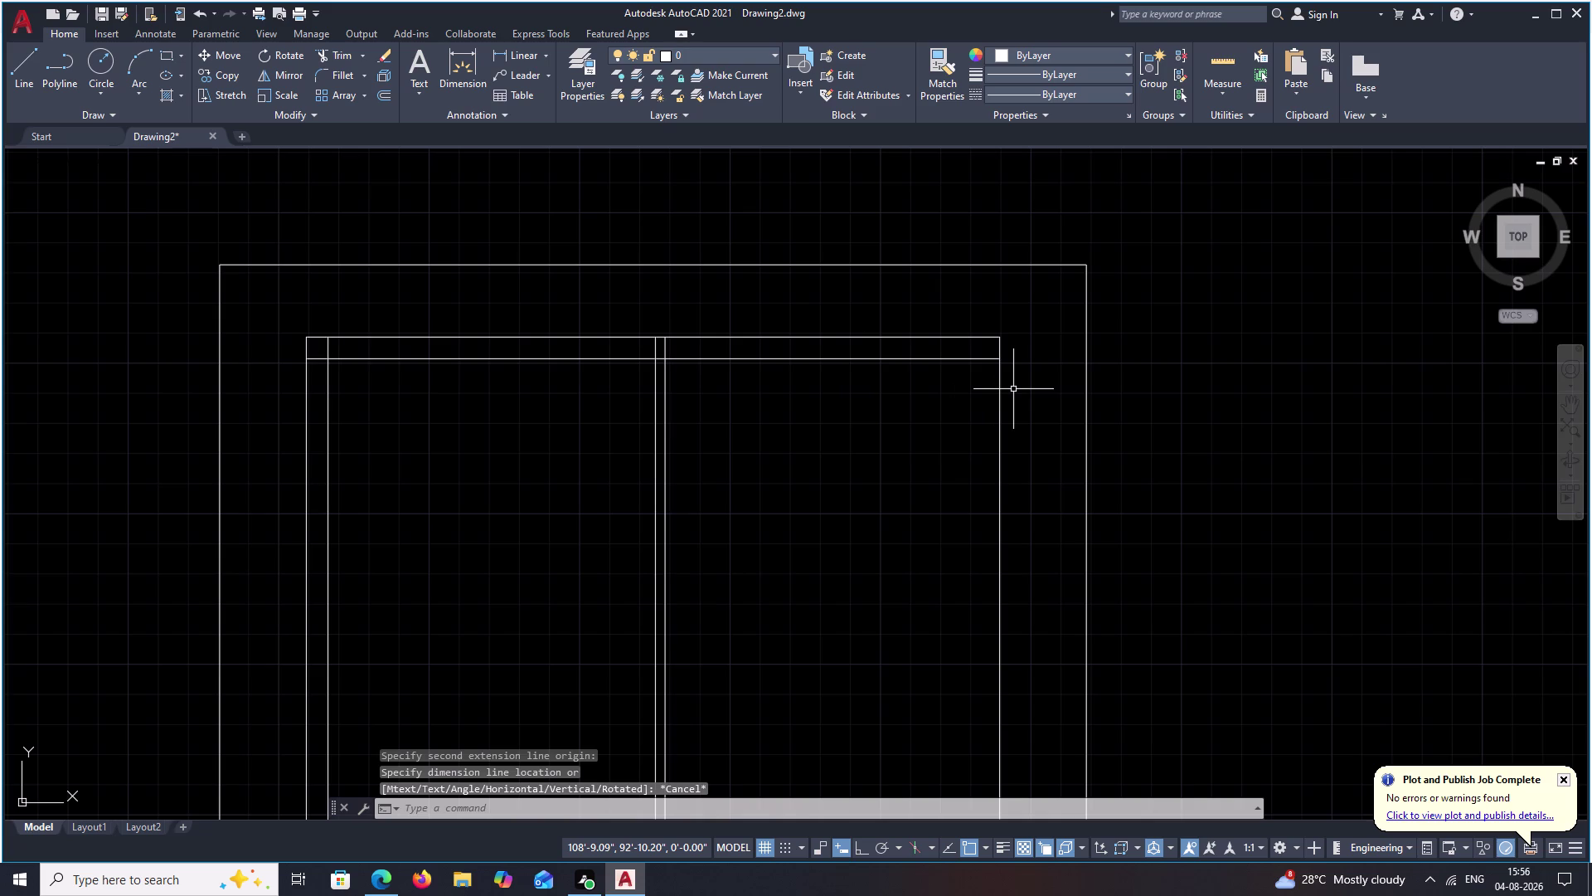
key(o)
Offset the right inner wall line 9" into the room.
key(space)
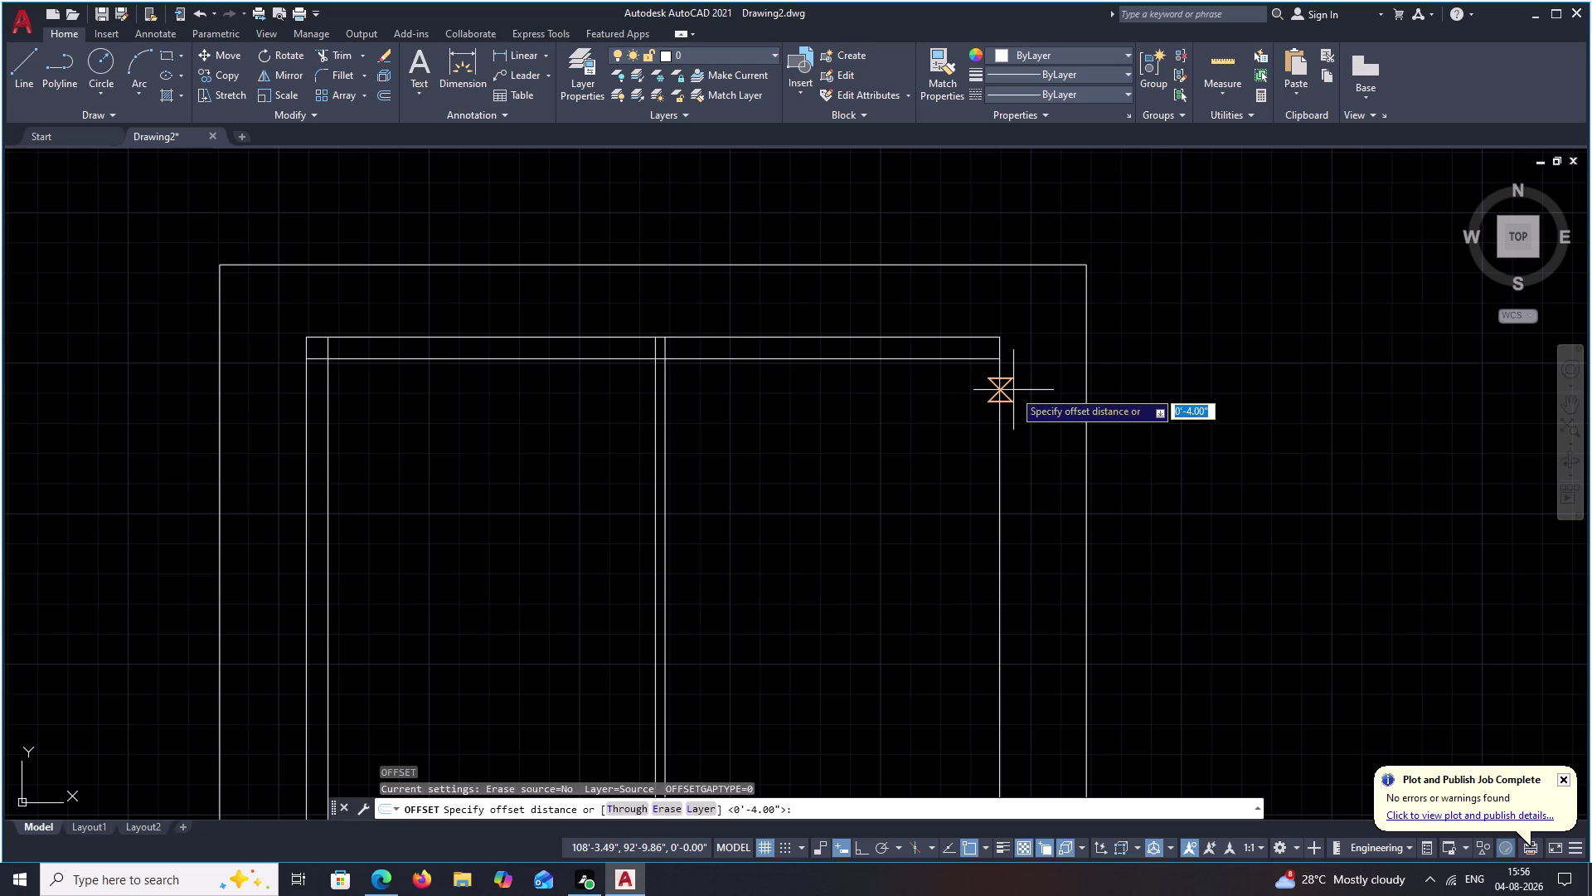
key(9)
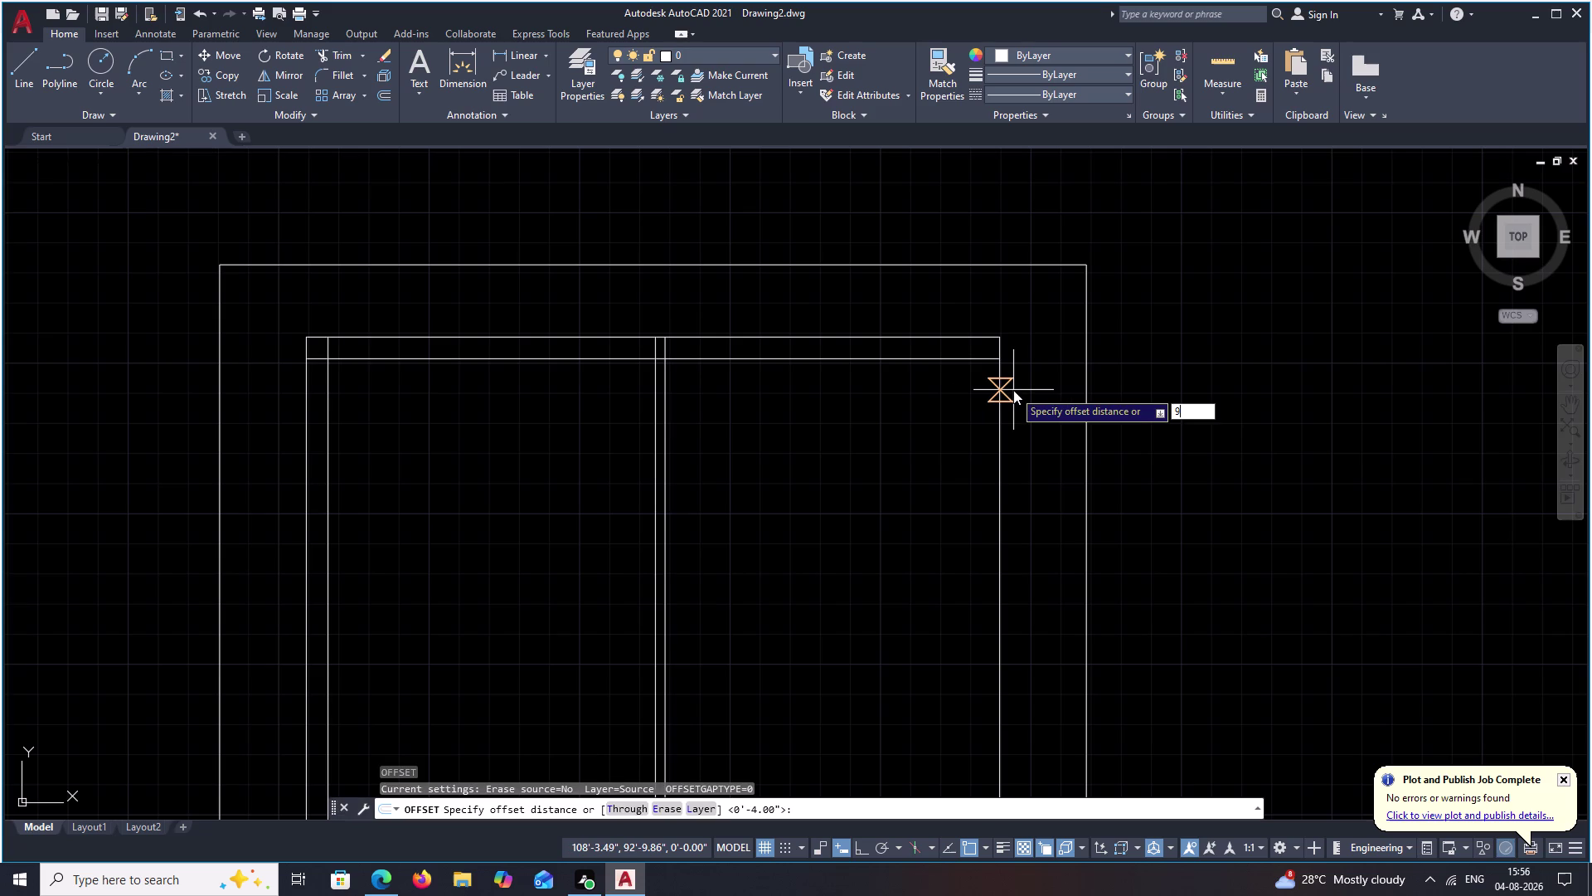
key(space)
click(1000, 396)
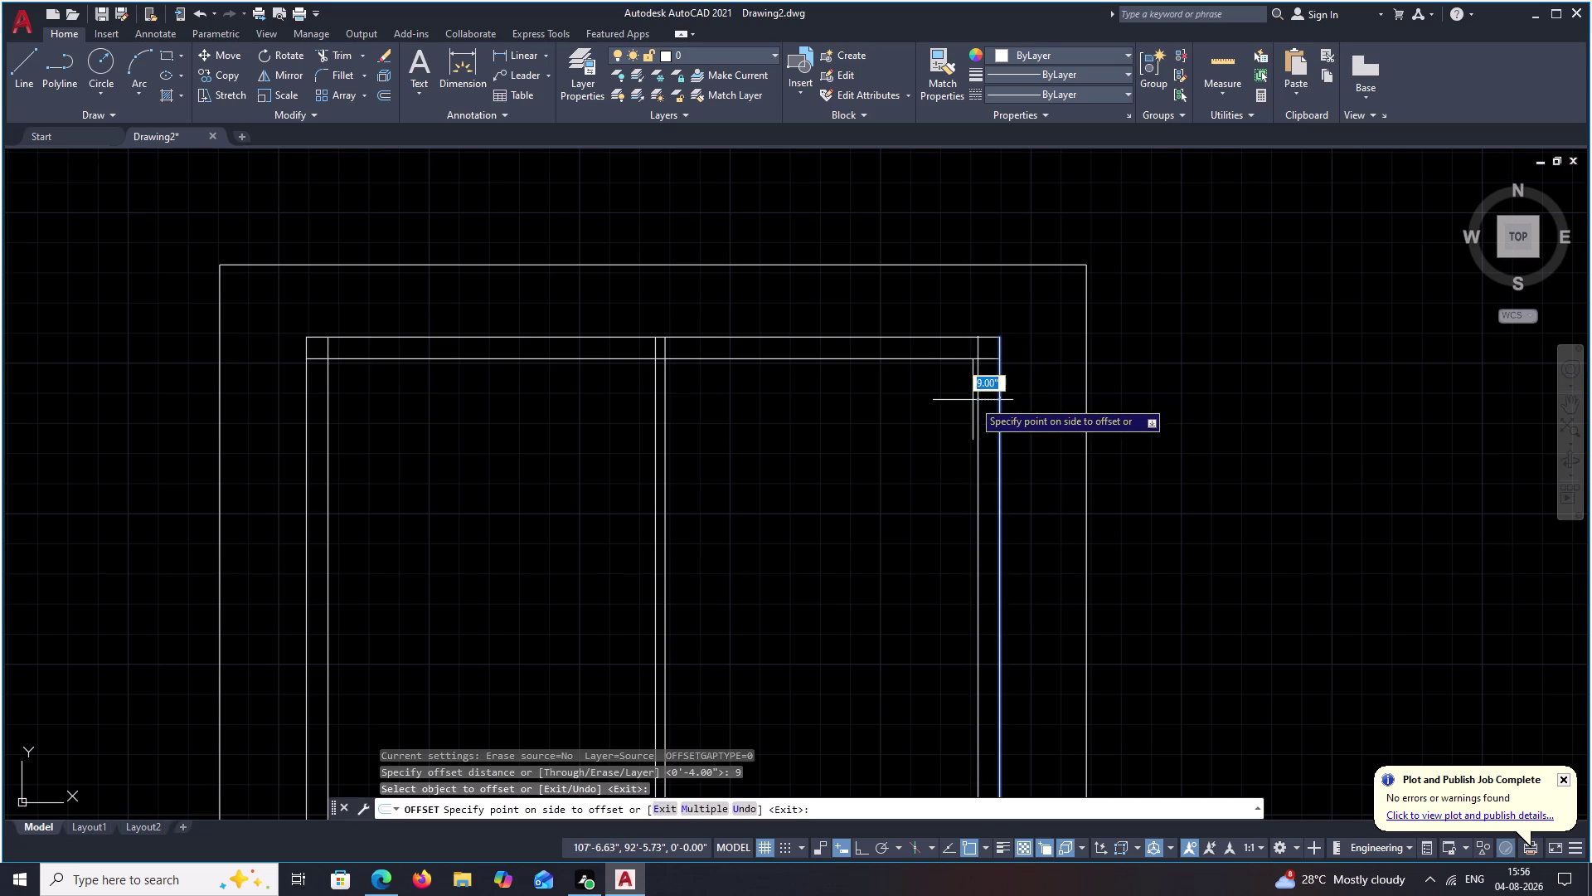
click(973, 400)
scroll(down, 3)
middle_drag(924, 404, 911, 360)
key(Escape)
scroll(up, 3)
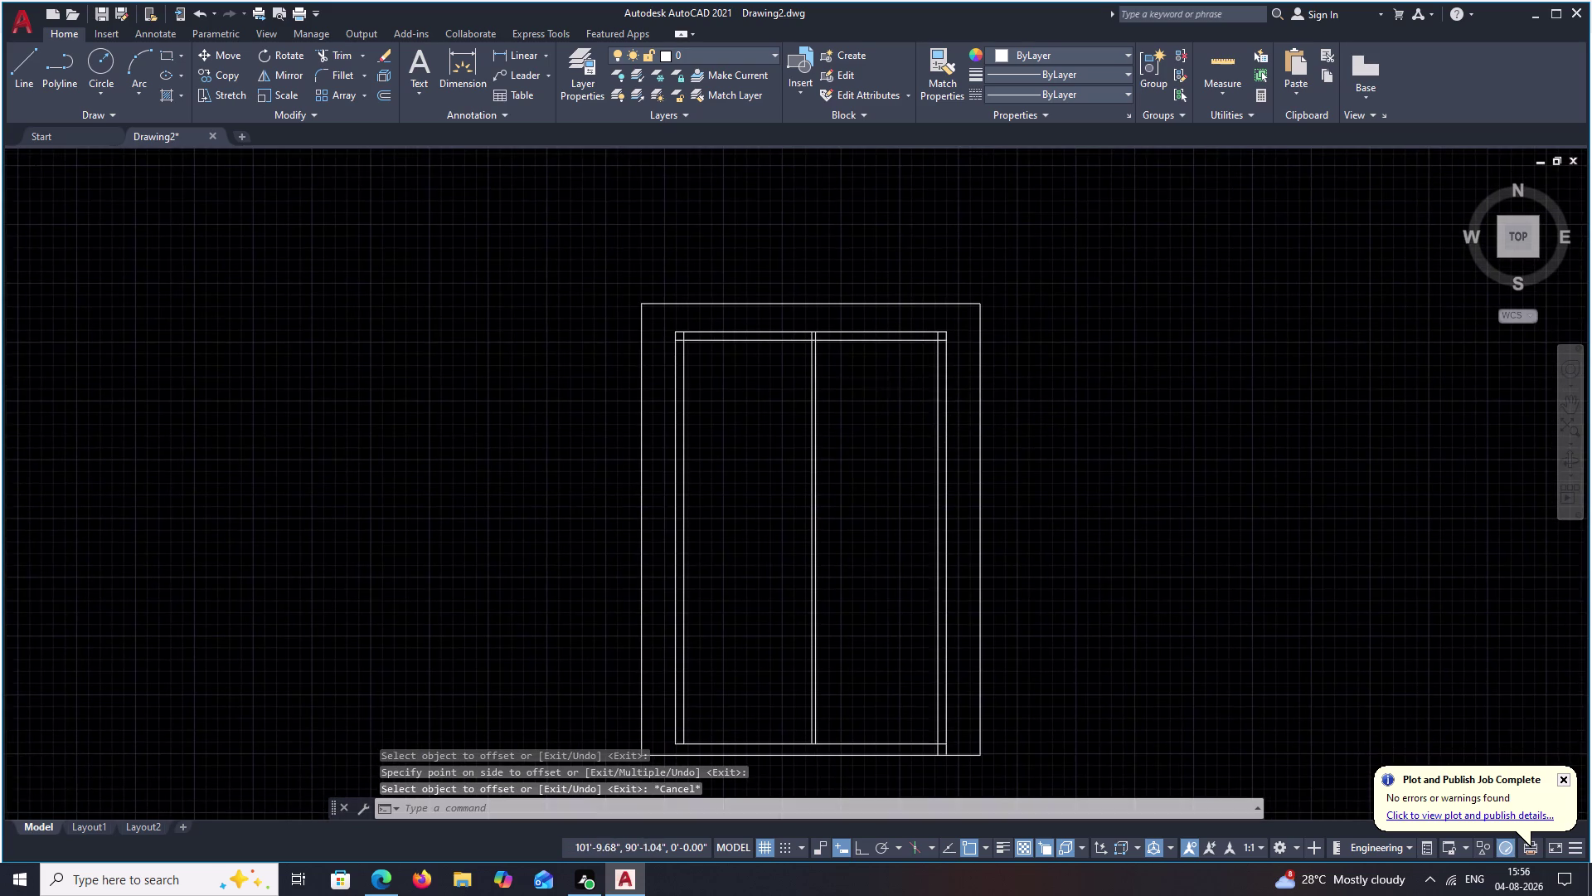
scroll(up, 3)
middle_drag(873, 383, 783, 382)
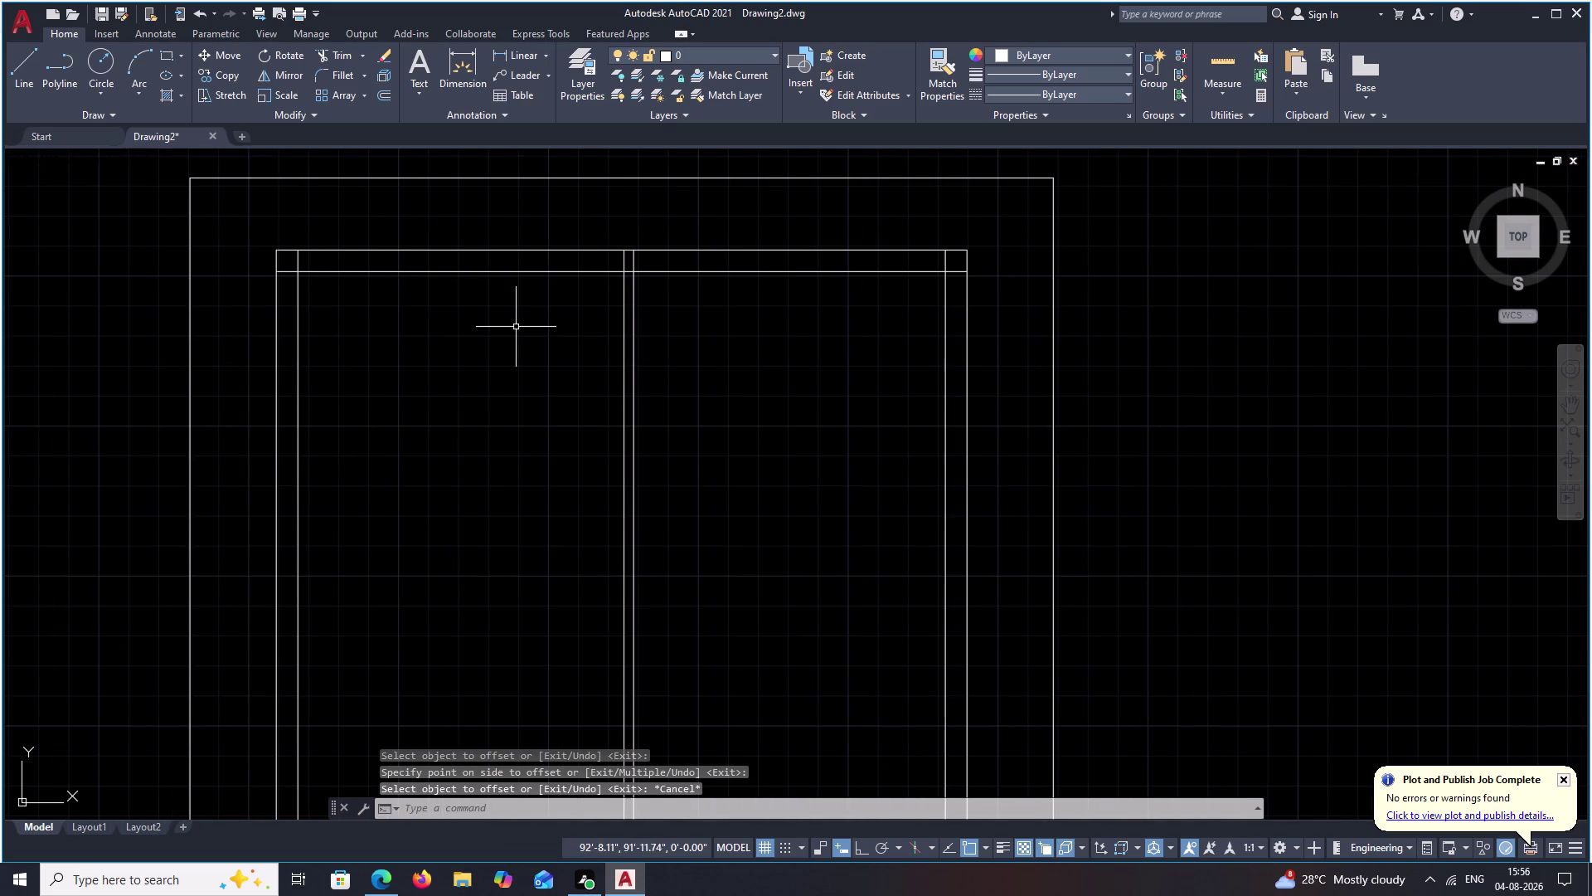
Offset the top inner wall 11'10" downward to create a horizontal partition.
key(o)
key(space)
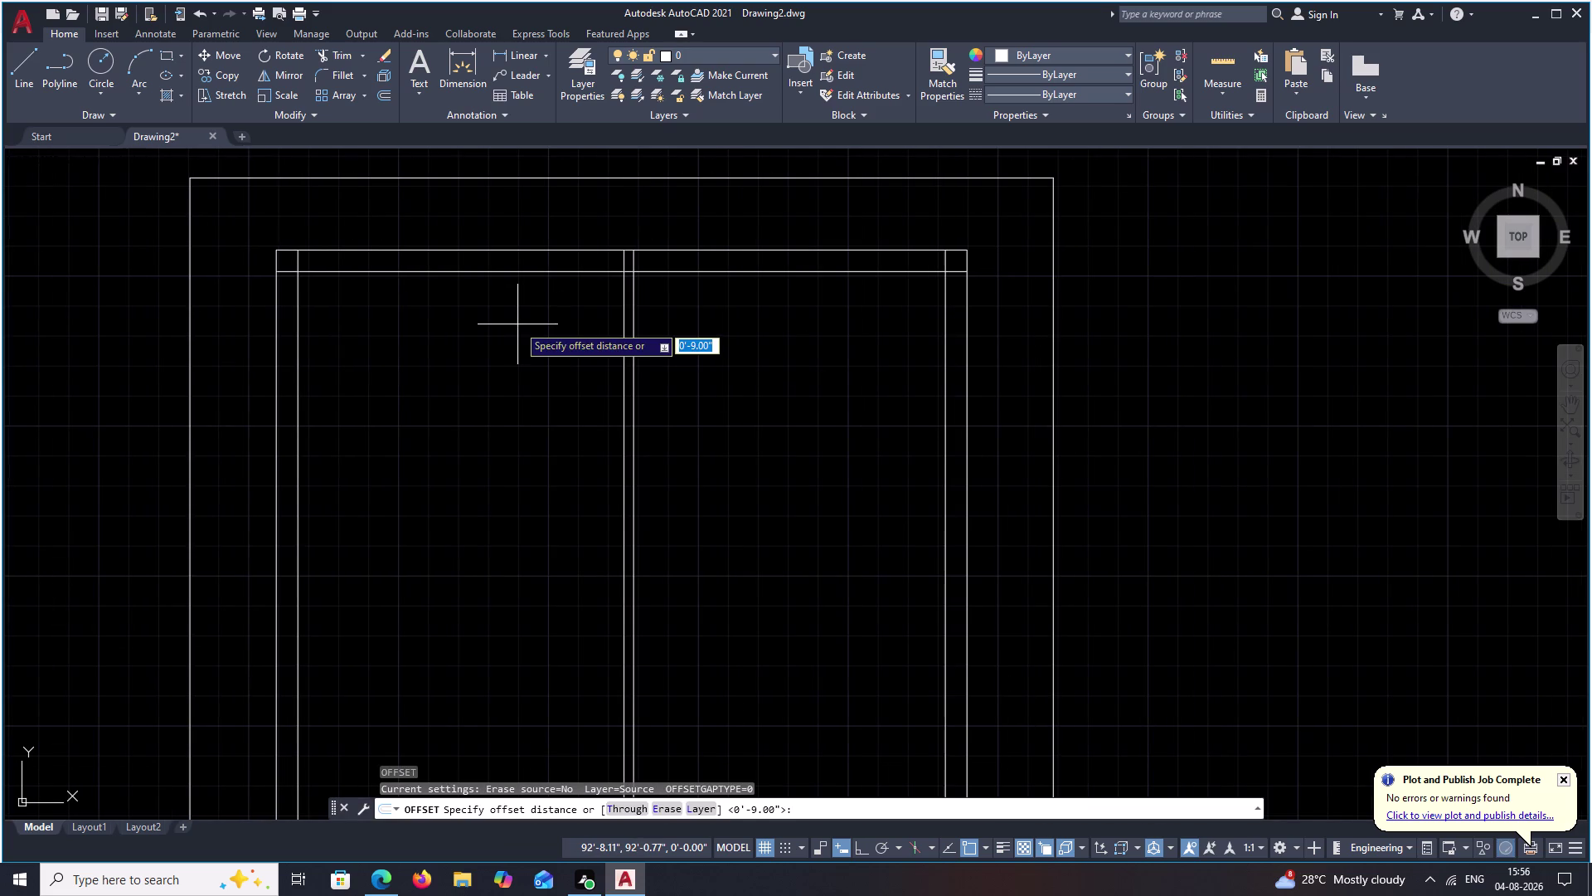
text(11)
key(apostrophe)
text(10)
text(")
key(space)
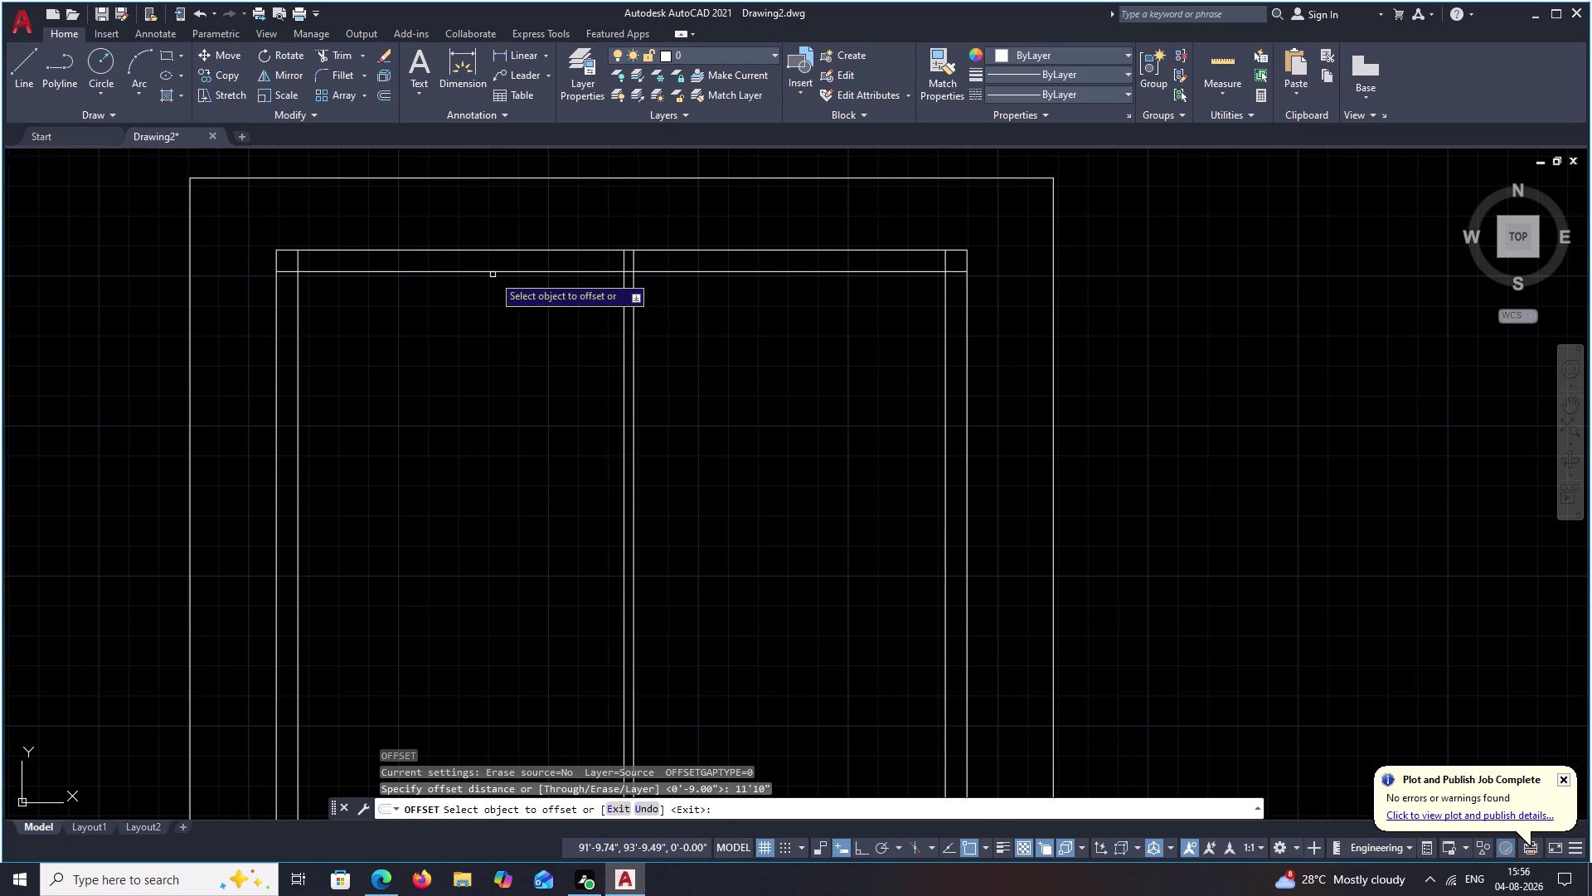
click(493, 272)
click(485, 410)
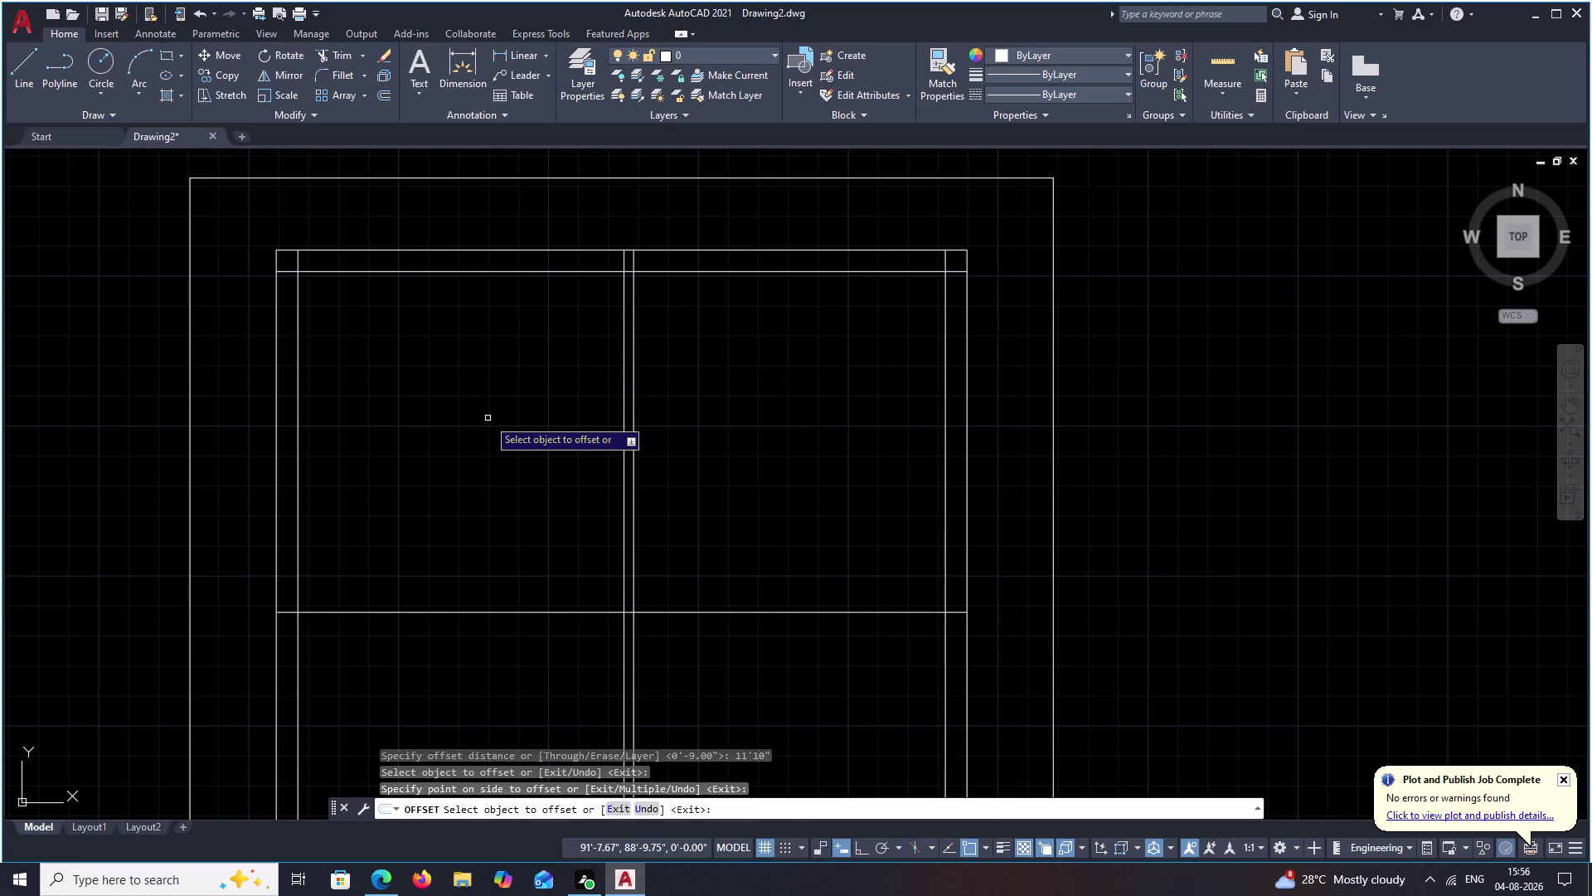
key(Escape)
Offset the horizontal interior wall 4" below itself to double it.
key(space)
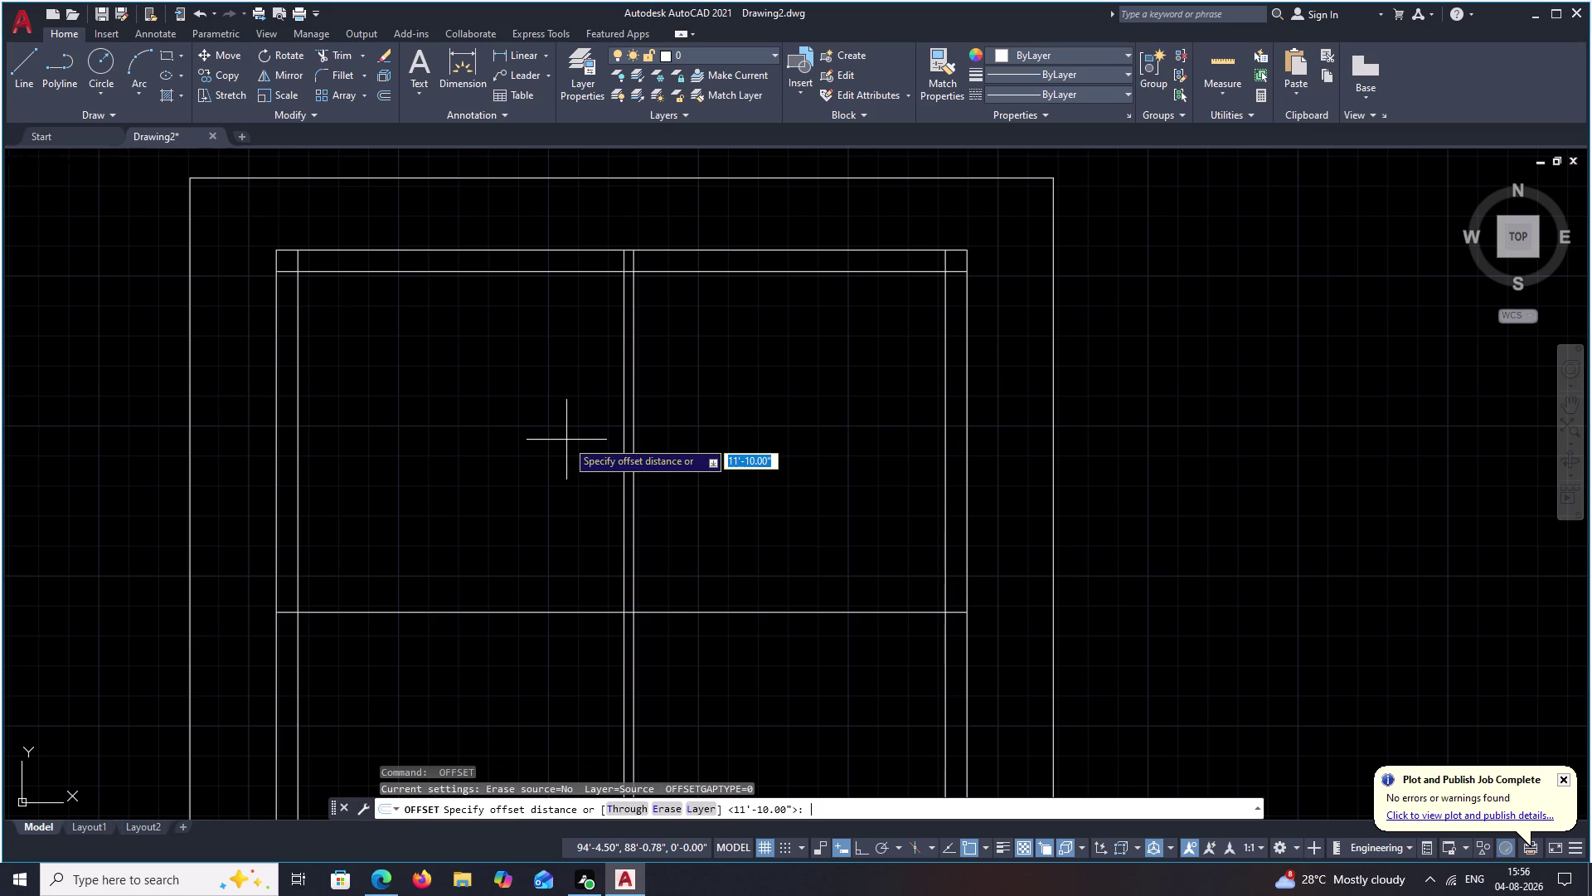
key(space)
key(space)
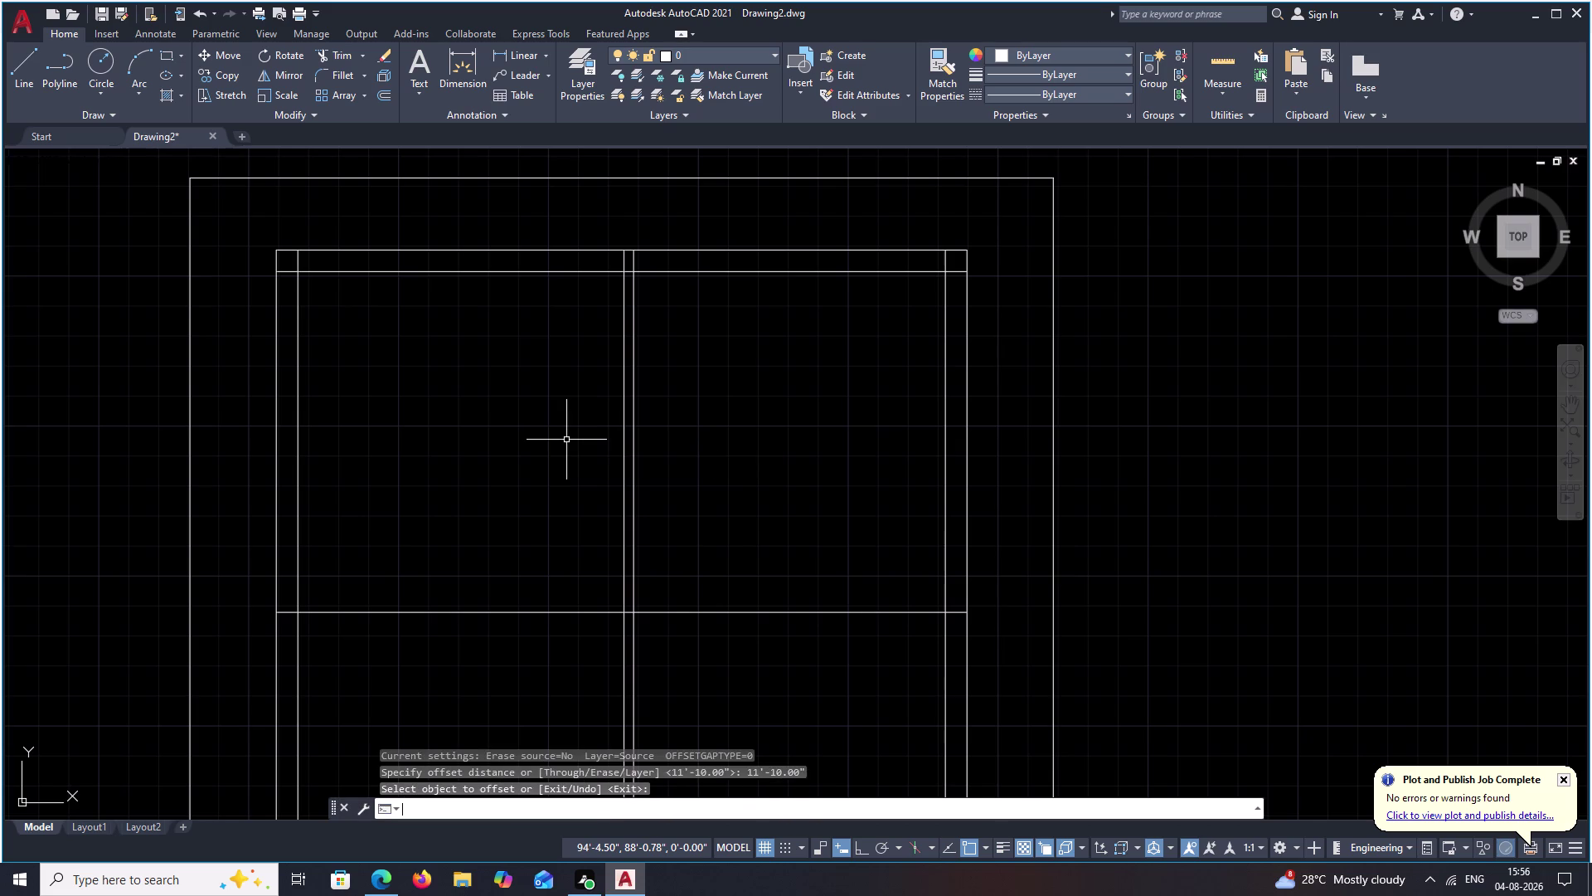
key(space)
text(4)
key(space)
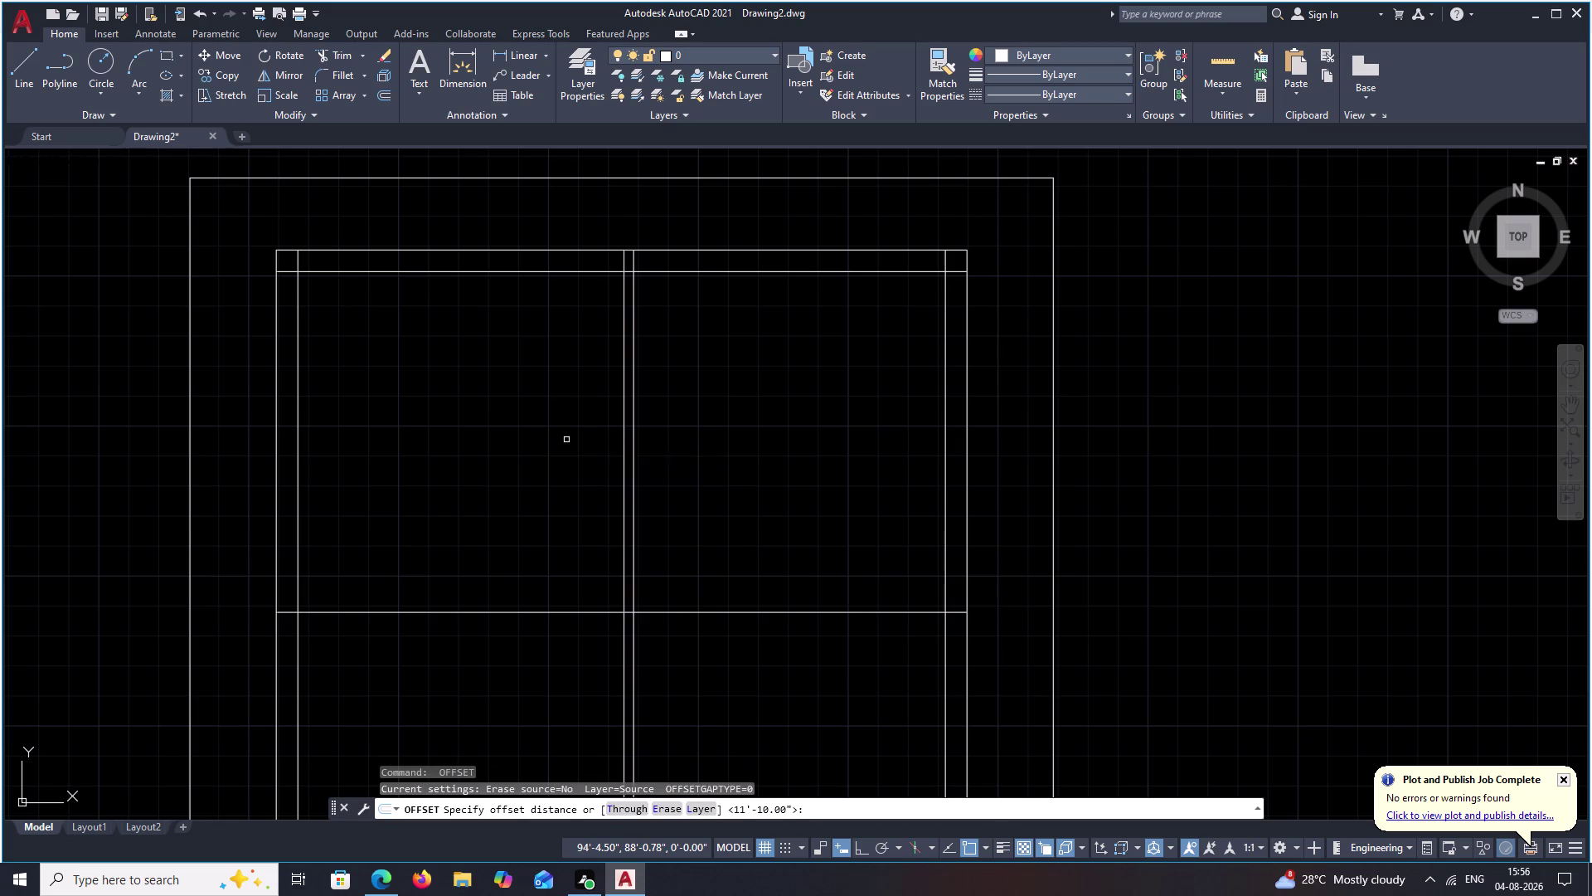
click(491, 611)
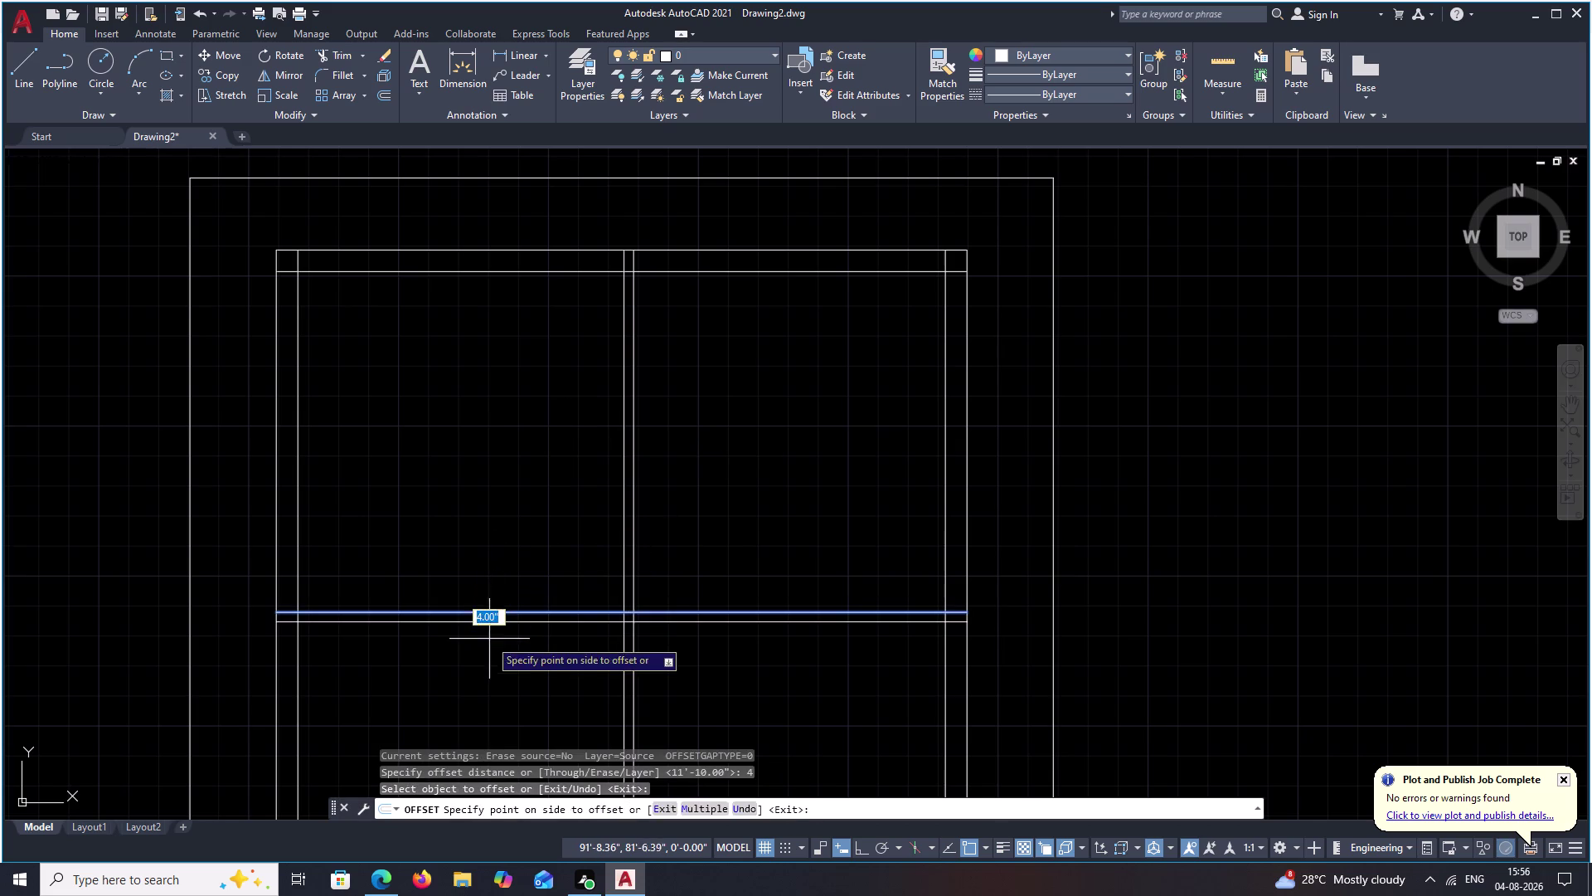
click(490, 639)
middle_drag(516, 553, 631, 408)
scroll(down, 3)
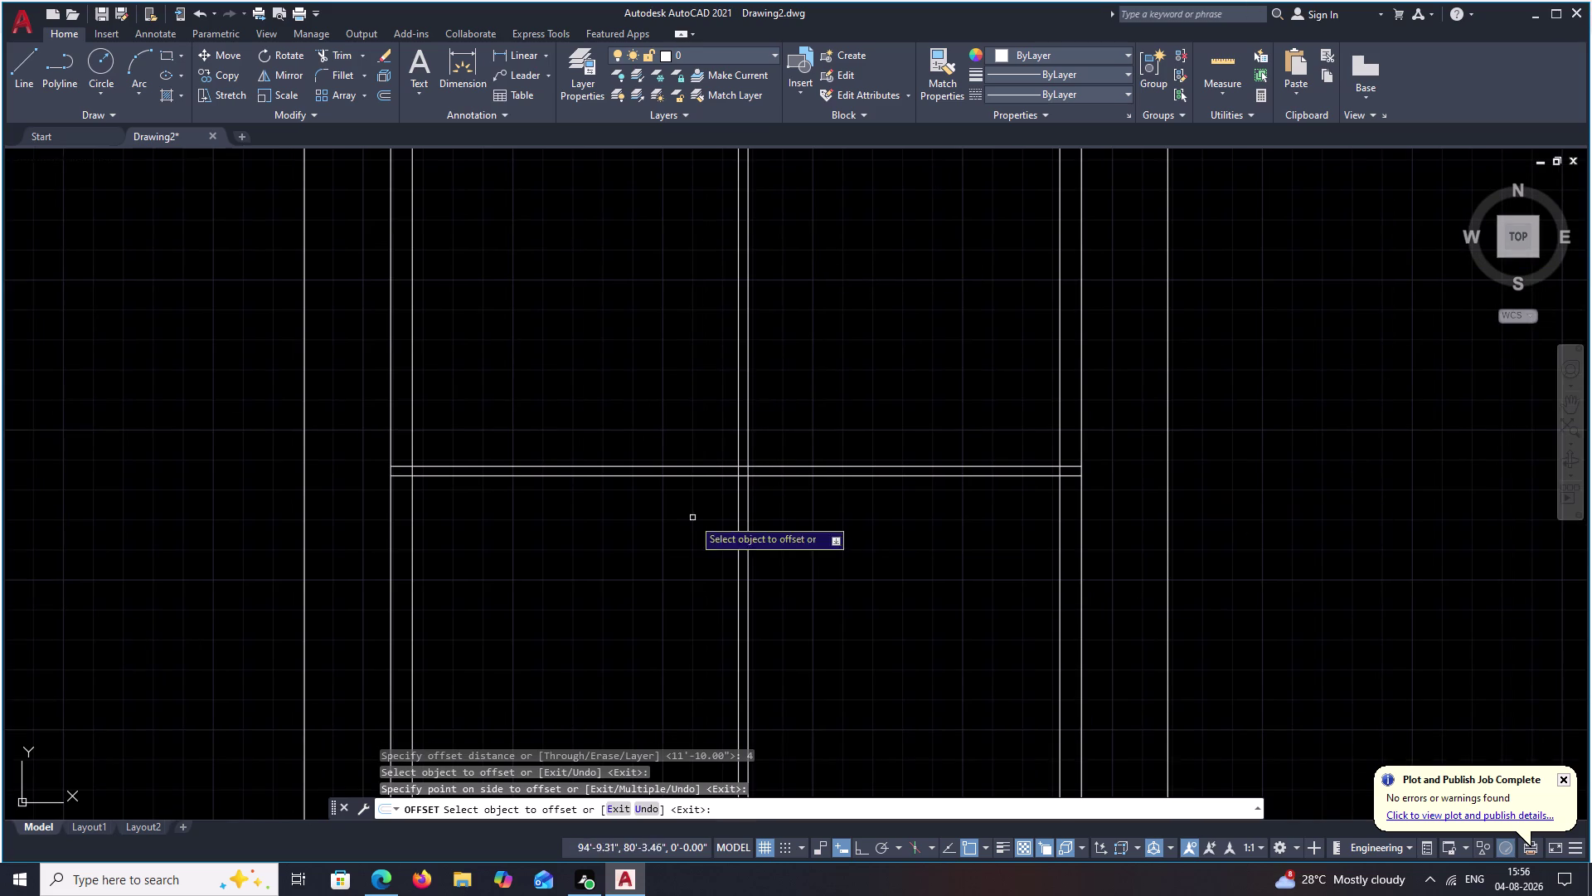
middle_drag(534, 496, 719, 529)
key(Escape)
Trim the crossing wall lines and leftover stubs at the first junctions using TR.
text(TR)
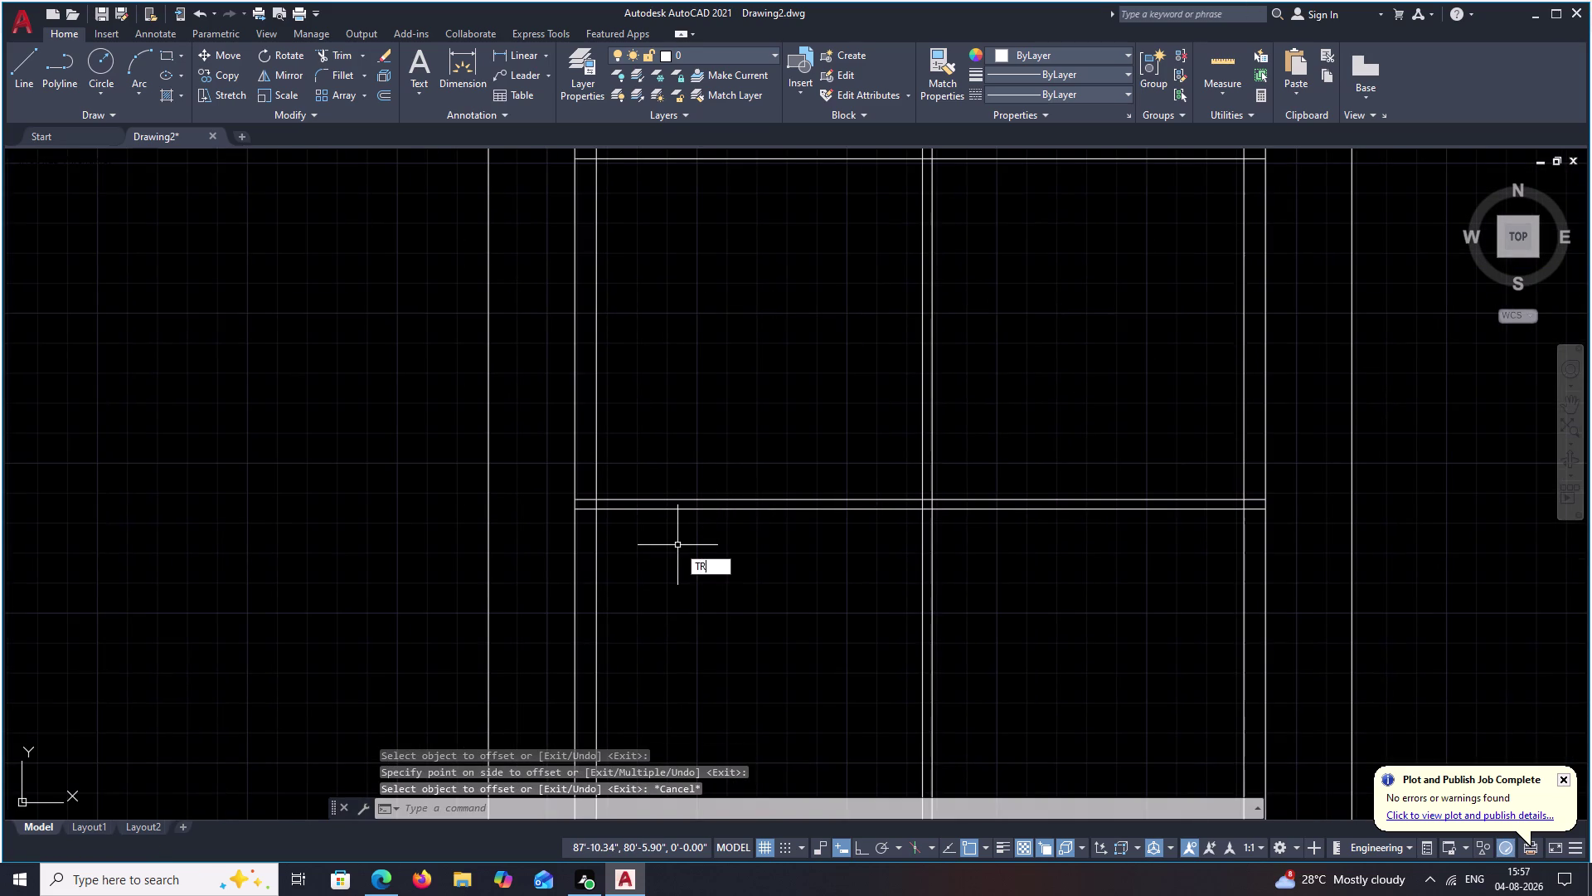
key(space)
drag(999, 587, 813, 608)
scroll(down, 3)
middle_drag(834, 611, 844, 570)
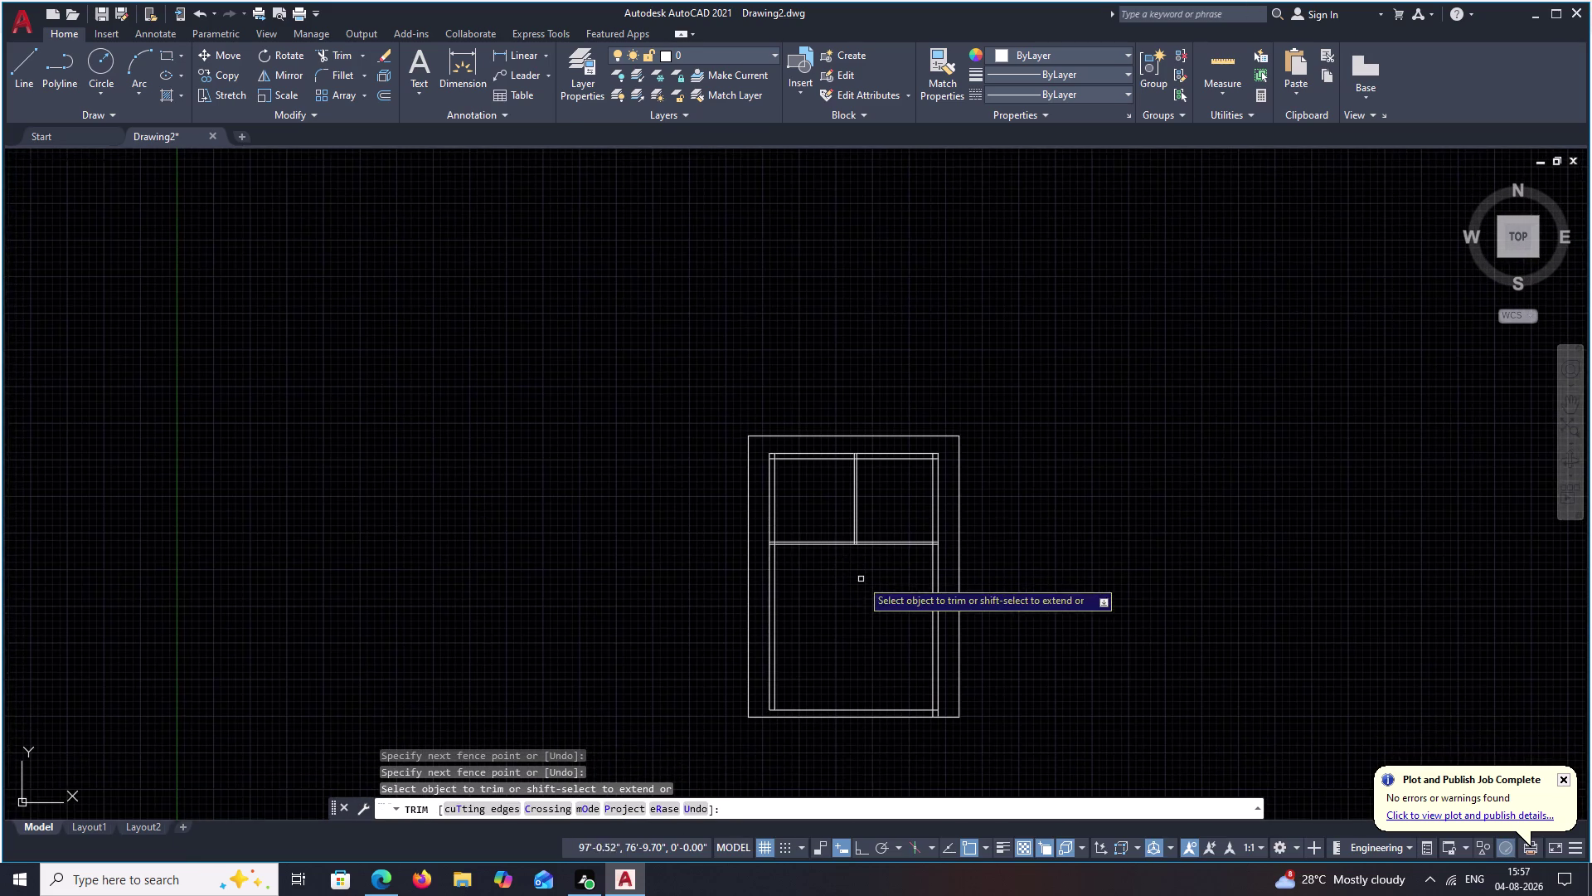
scroll(up, 3)
scroll(up, 3)
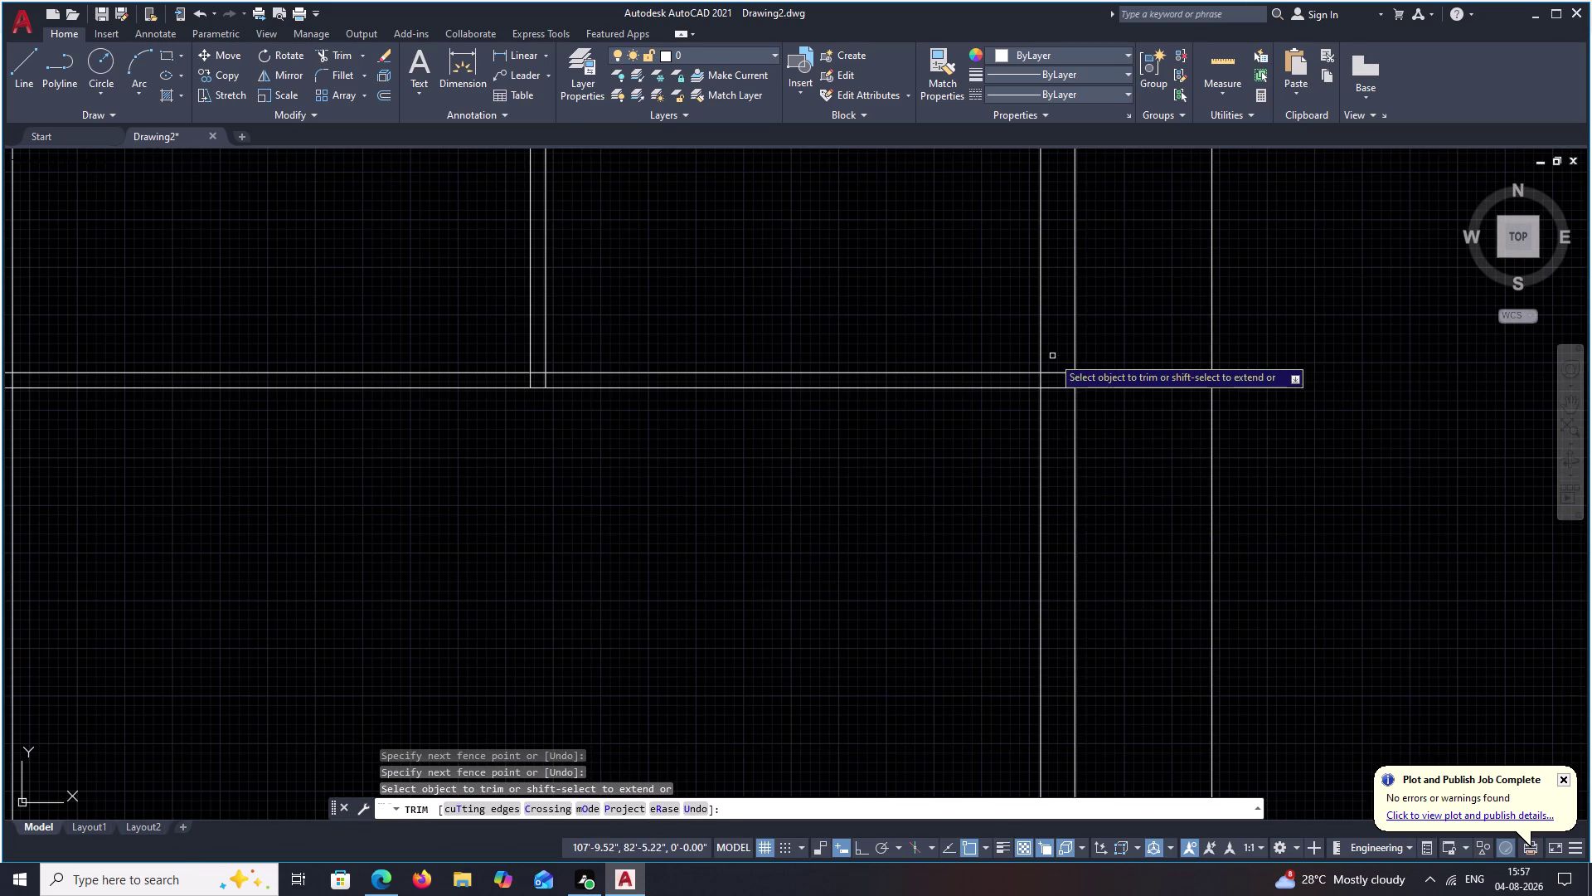
drag(1053, 356, 1046, 421)
scroll(down, 3)
scroll(up, 3)
drag(1045, 378, 959, 386)
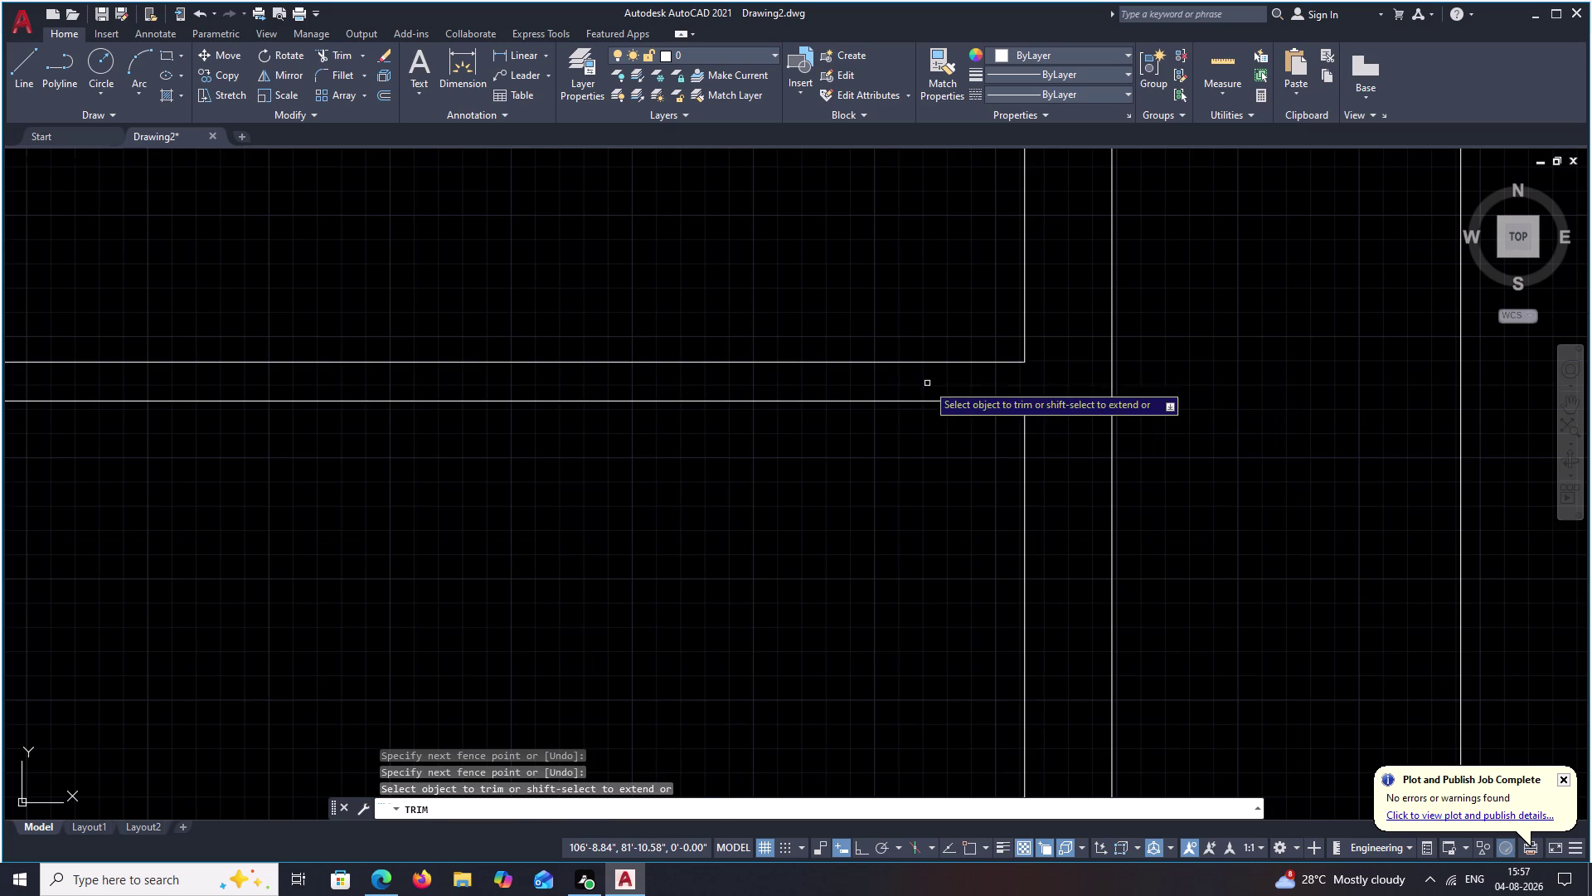
scroll(down, 3)
middle_drag(897, 311, 893, 683)
middle_drag(838, 370, 838, 459)
scroll(up, 3)
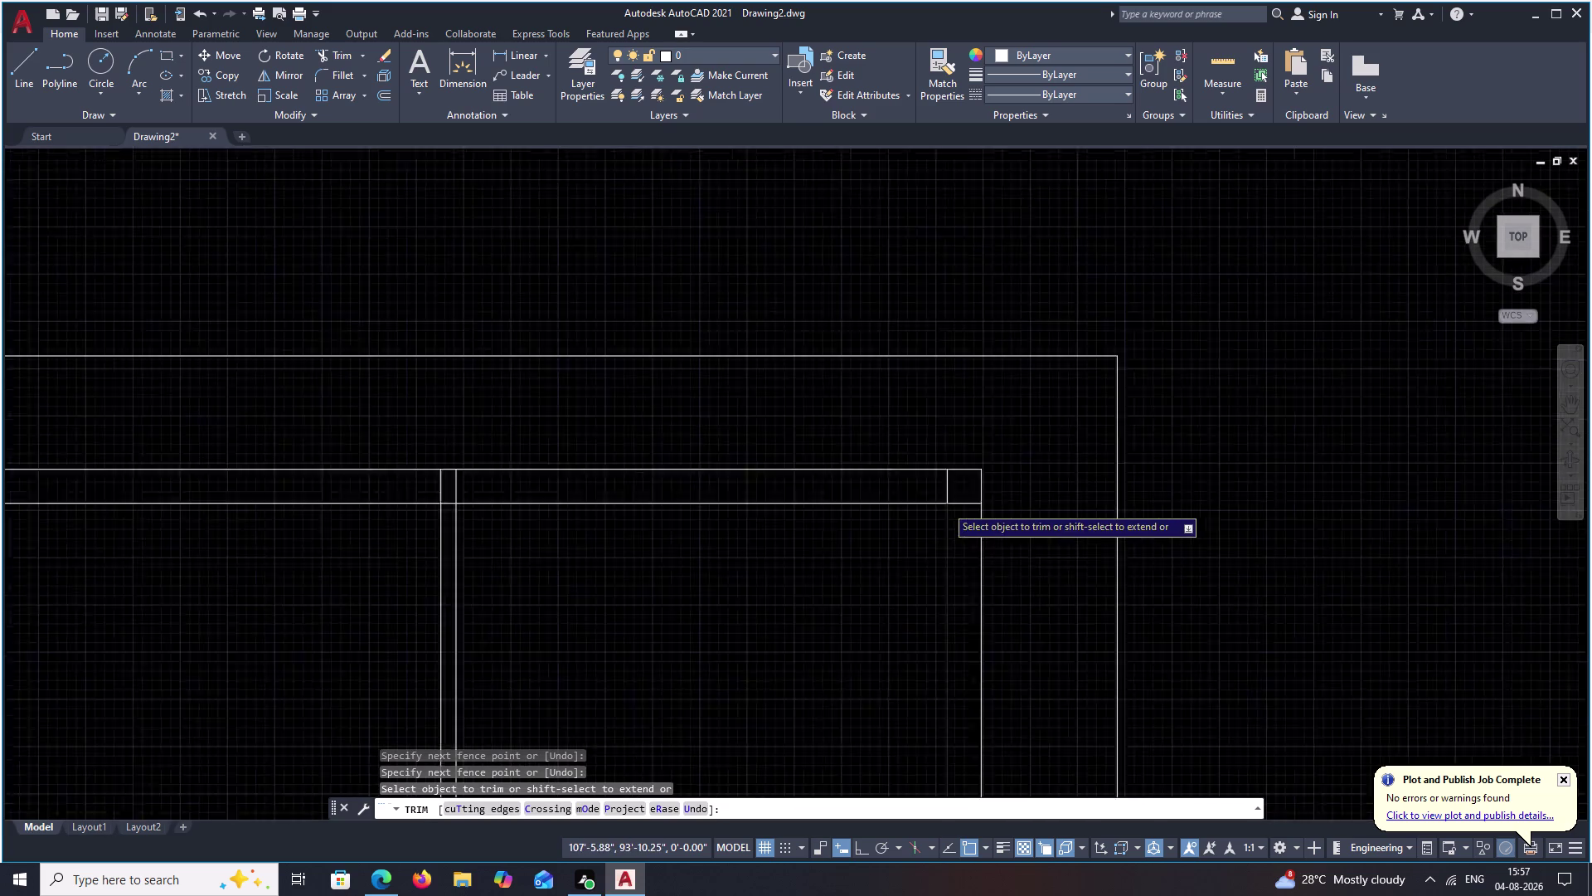
Trim the overlaps across the wall gap and where walls meet the top wall.
drag(1007, 538, 854, 472)
scroll(down, 3)
middle_drag(797, 457, 1045, 460)
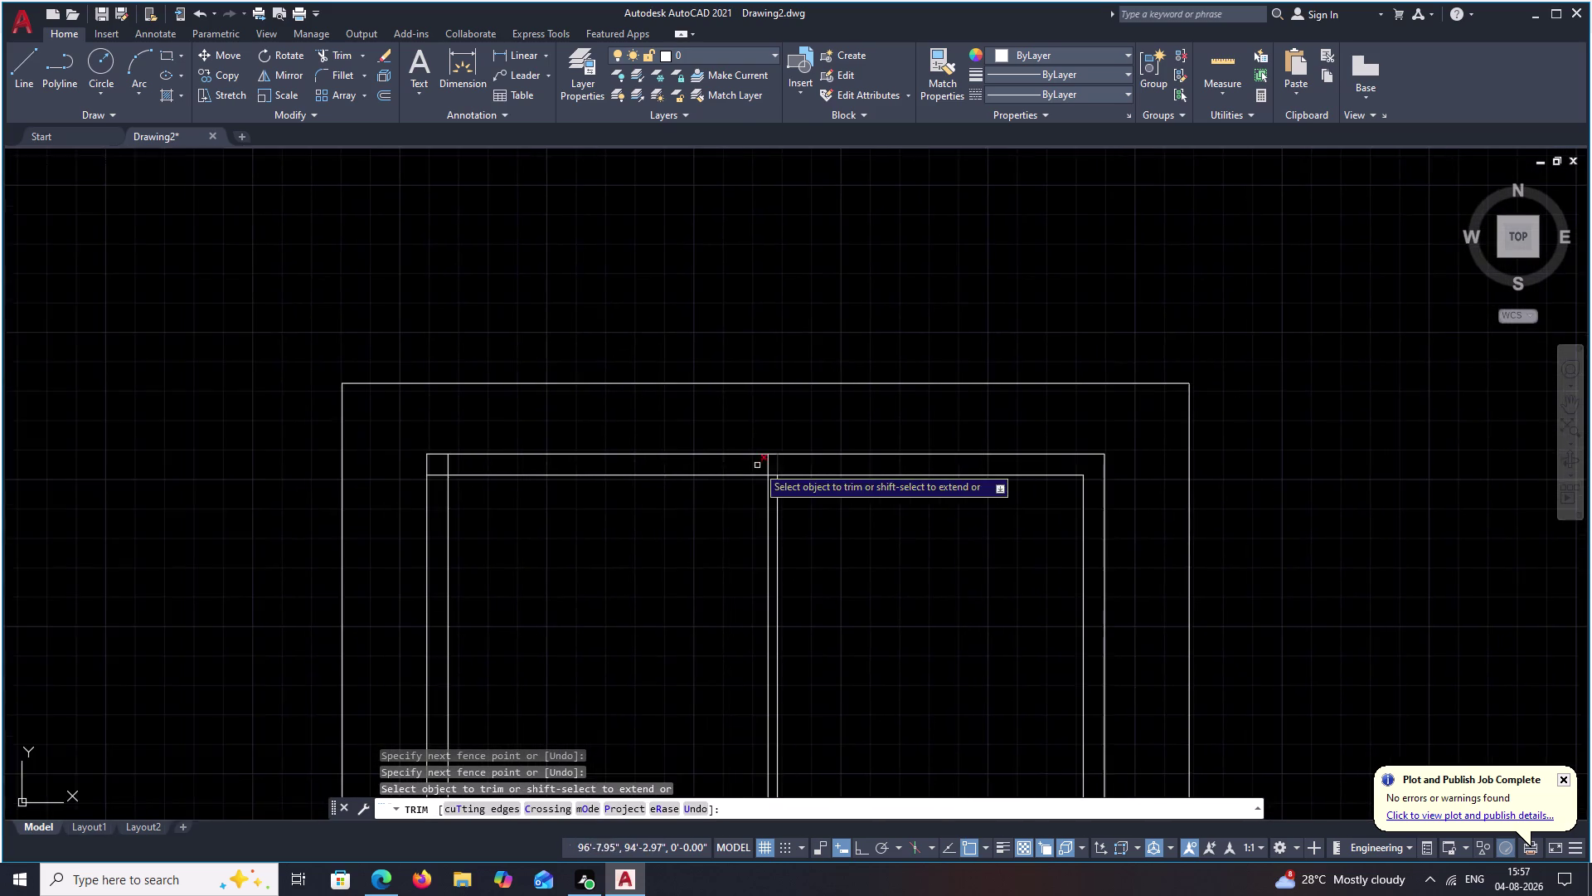
scroll(up, 3)
drag(921, 461, 661, 469)
scroll(up, 3)
drag(793, 477, 788, 496)
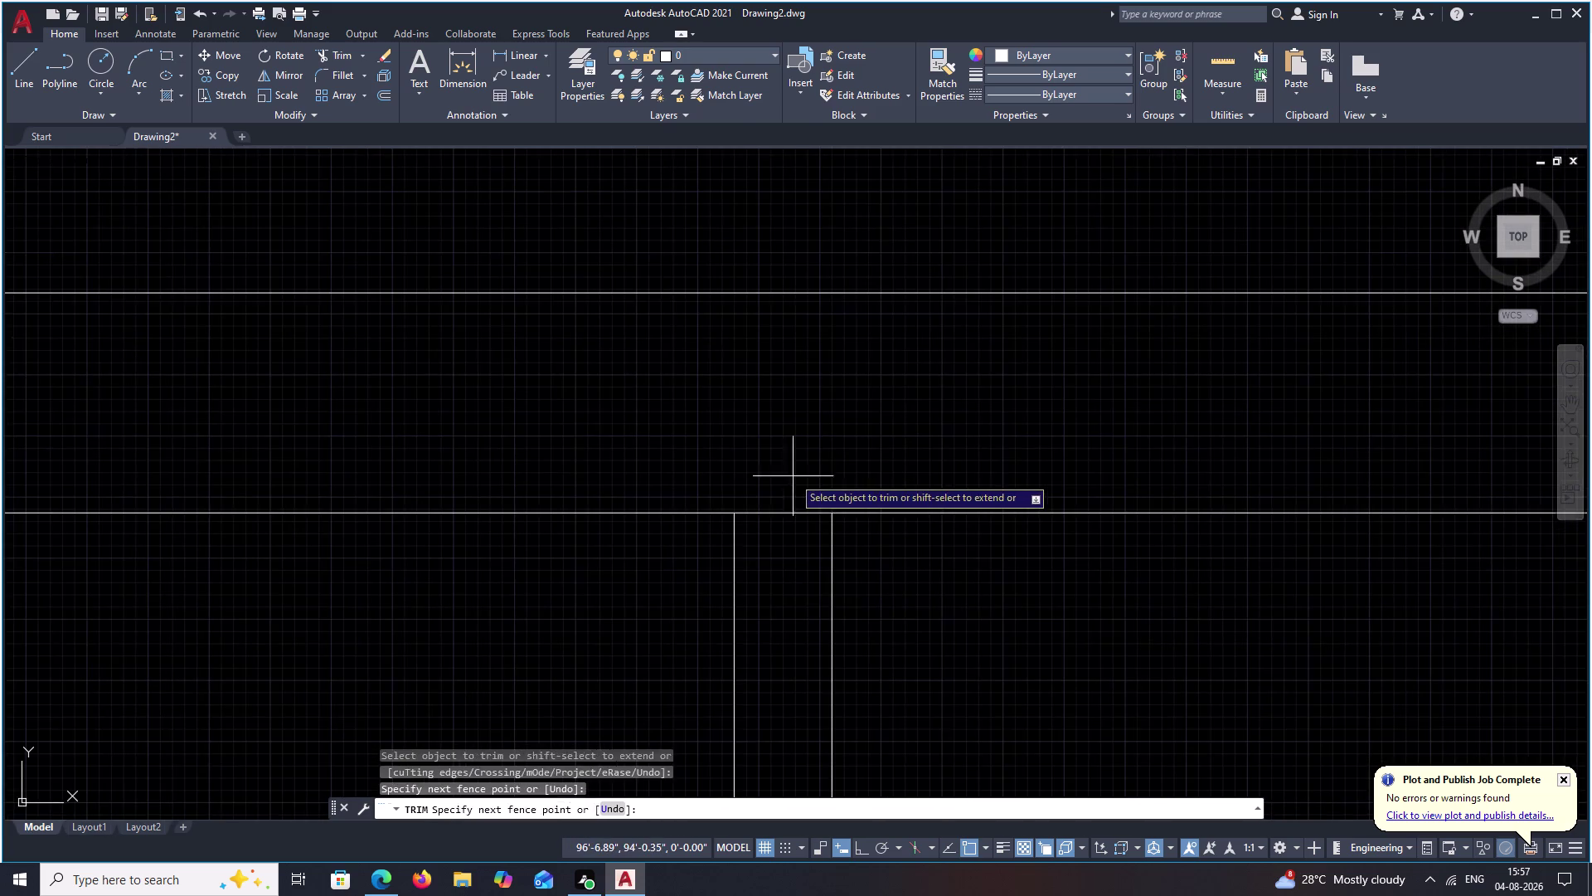
drag(789, 496, 780, 590)
scroll(down, 3)
middle_drag(774, 545, 1177, 442)
drag(390, 419, 318, 490)
scroll(down, 3)
middle_drag(413, 550, 451, 475)
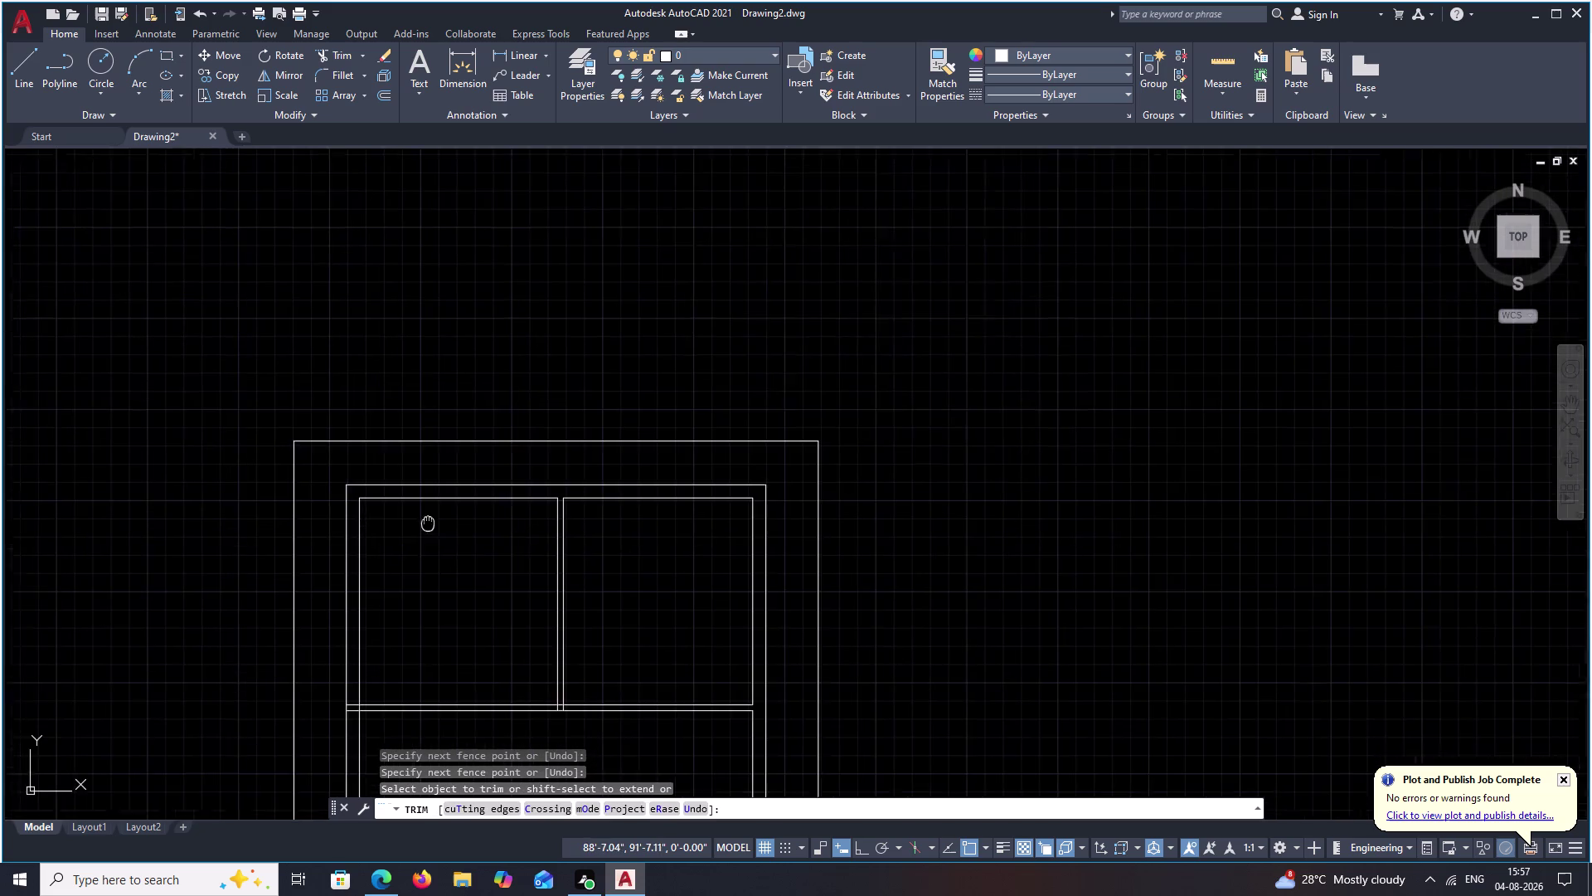
middle_drag(451, 475, 562, 305)
scroll(up, 3)
middle_drag(484, 485, 697, 170)
middle_drag(662, 252, 698, 186)
scroll(up, 3)
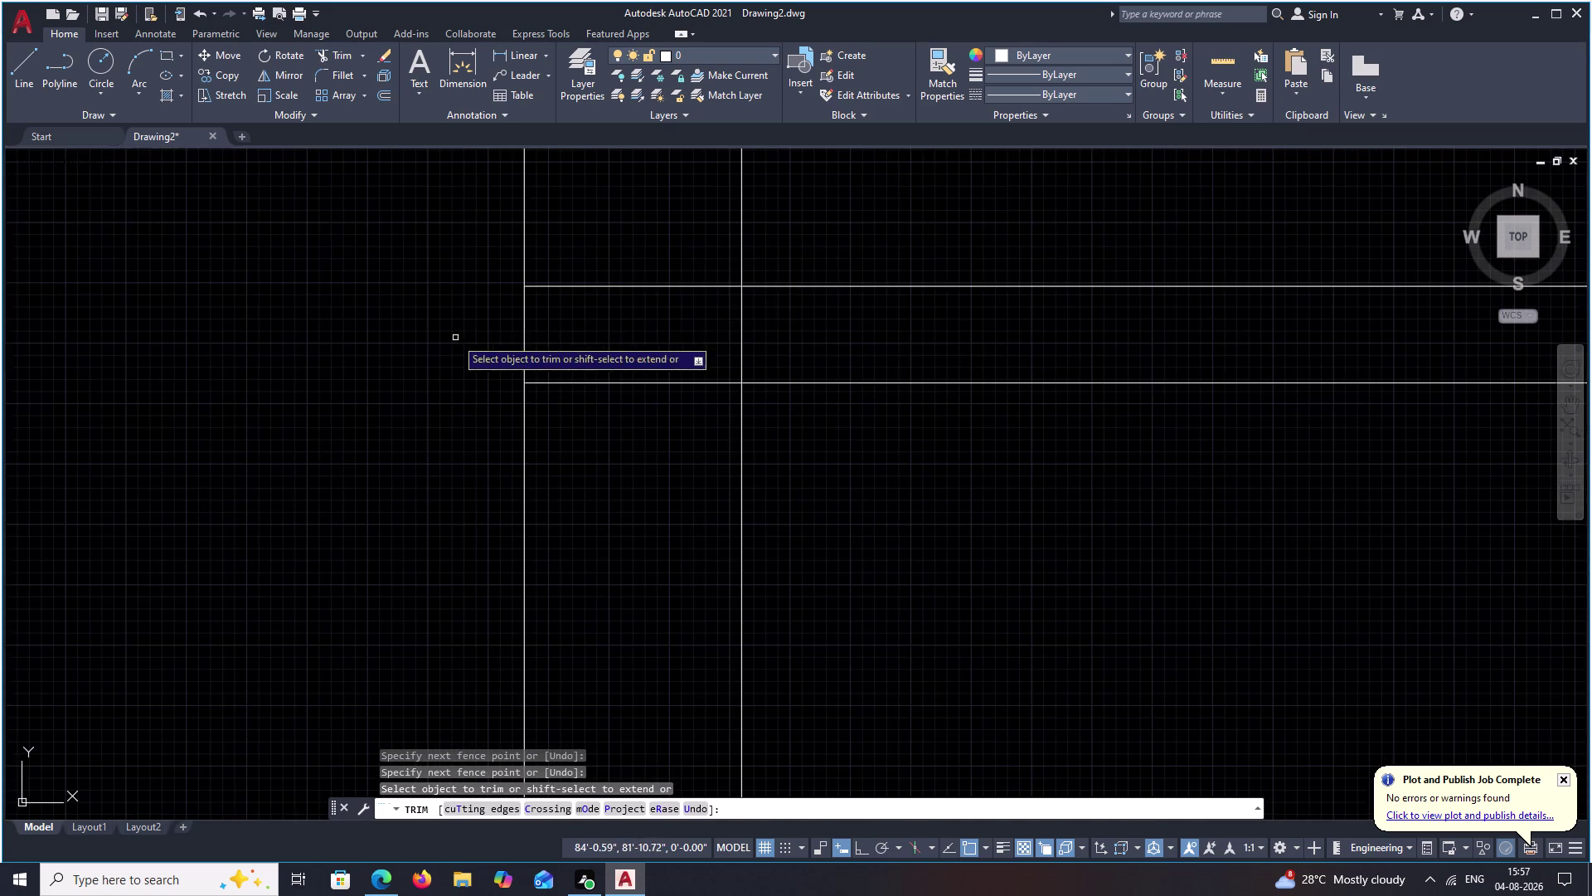
Trim the wall lines between the upper rooms and the stubs at the final junction.
drag(602, 238, 546, 529)
drag(782, 349, 638, 353)
scroll(down, 3)
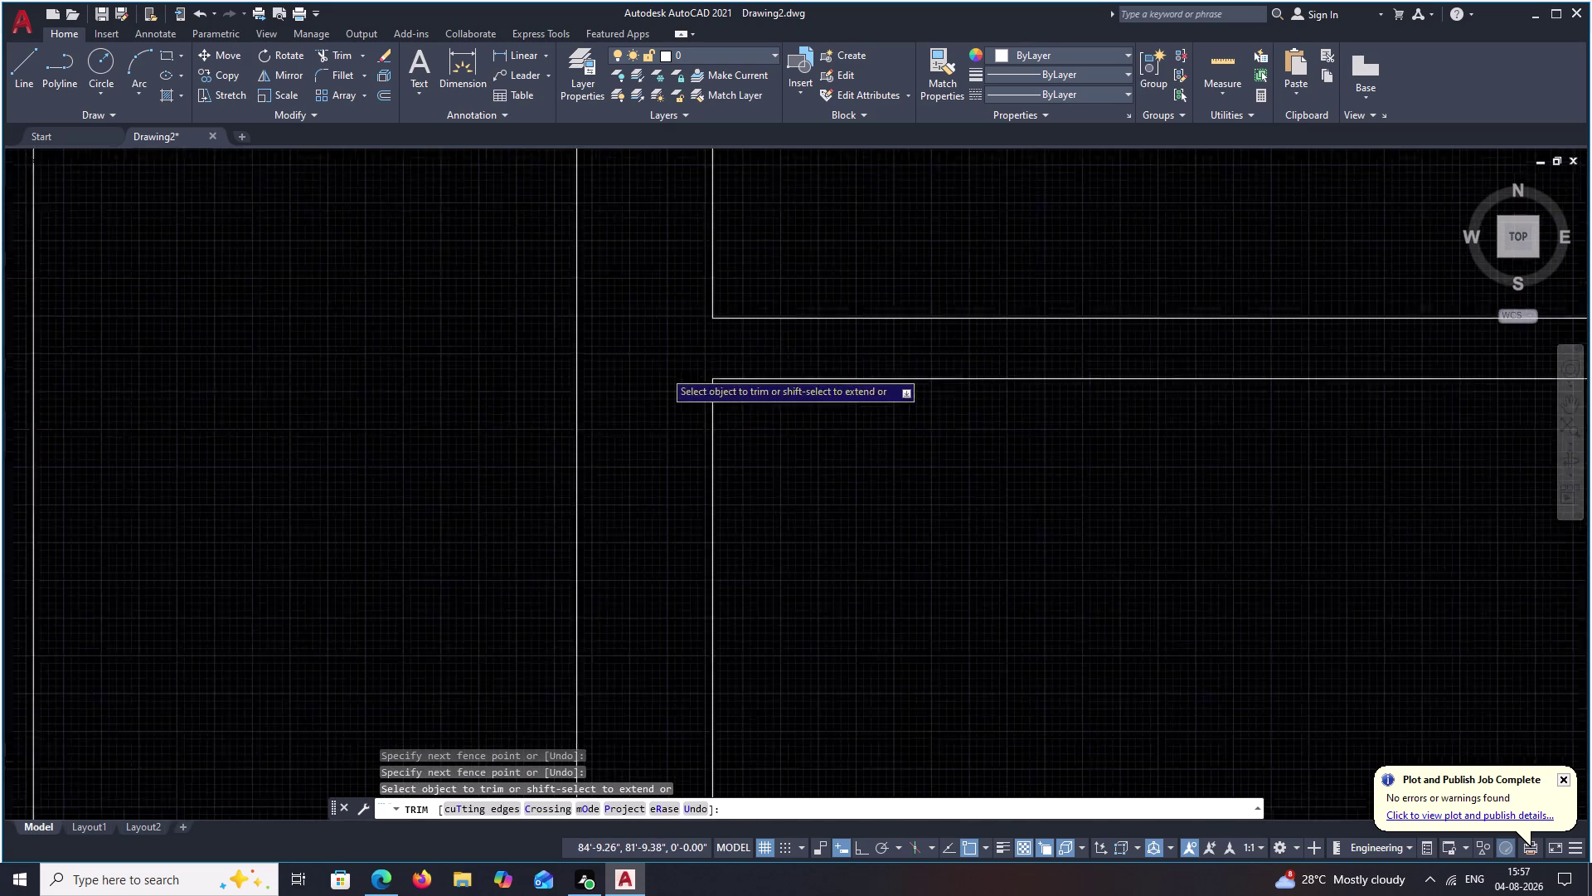
scroll(down, 3)
middle_drag(962, 529, 837, 528)
scroll(up, 3)
scroll(up, 3)
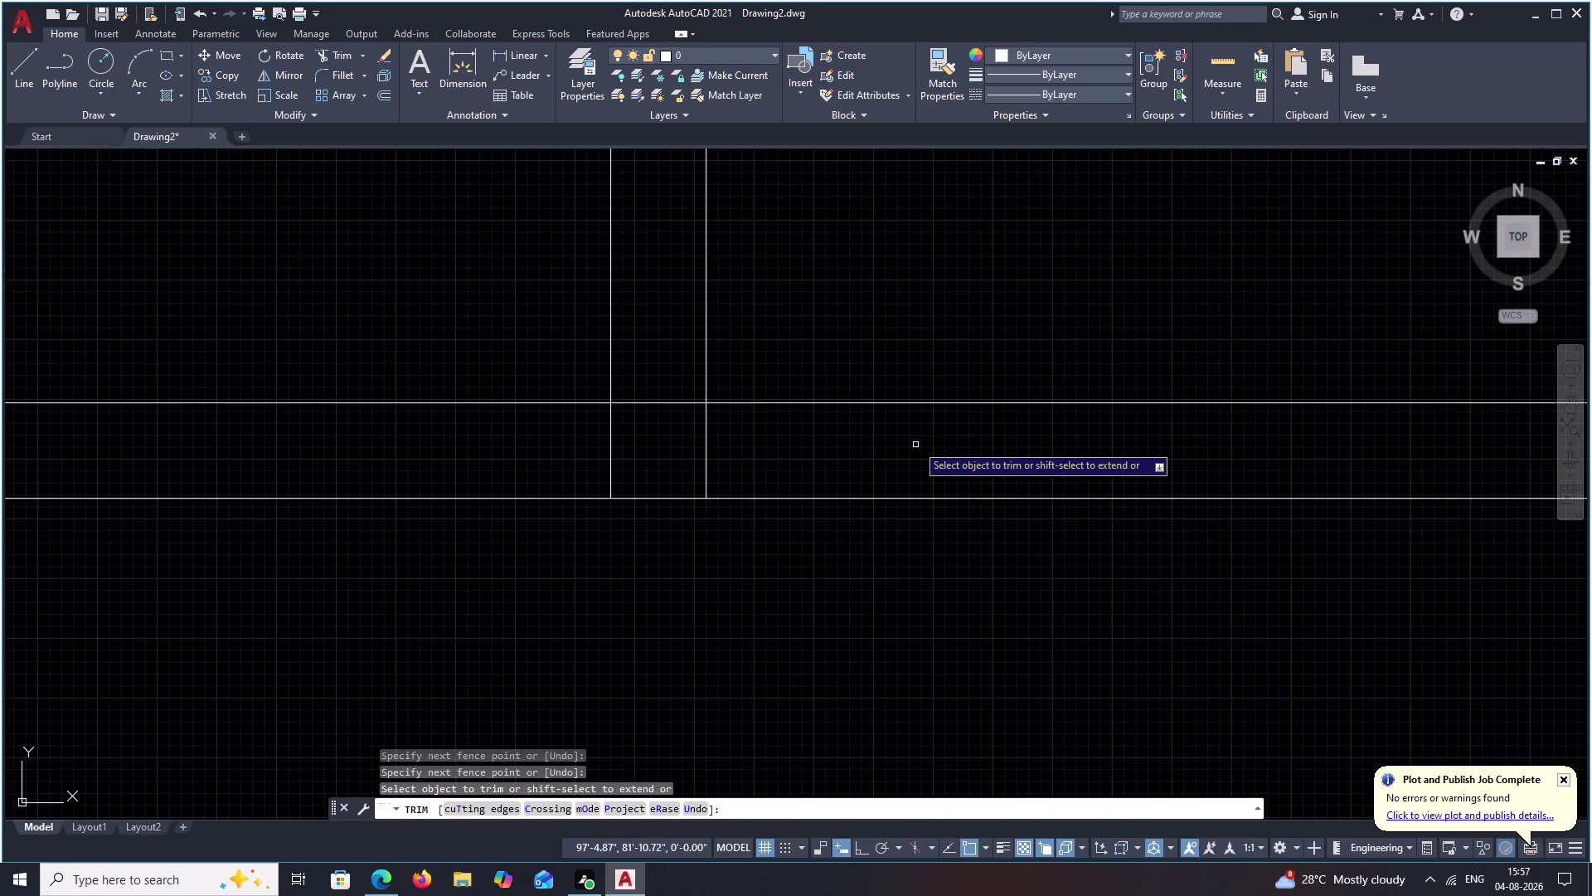
drag(920, 441, 545, 475)
drag(615, 365, 618, 374)
drag(651, 356, 650, 448)
scroll(down, 3)
scroll(up, 3)
drag(665, 404, 673, 510)
scroll(down, 3)
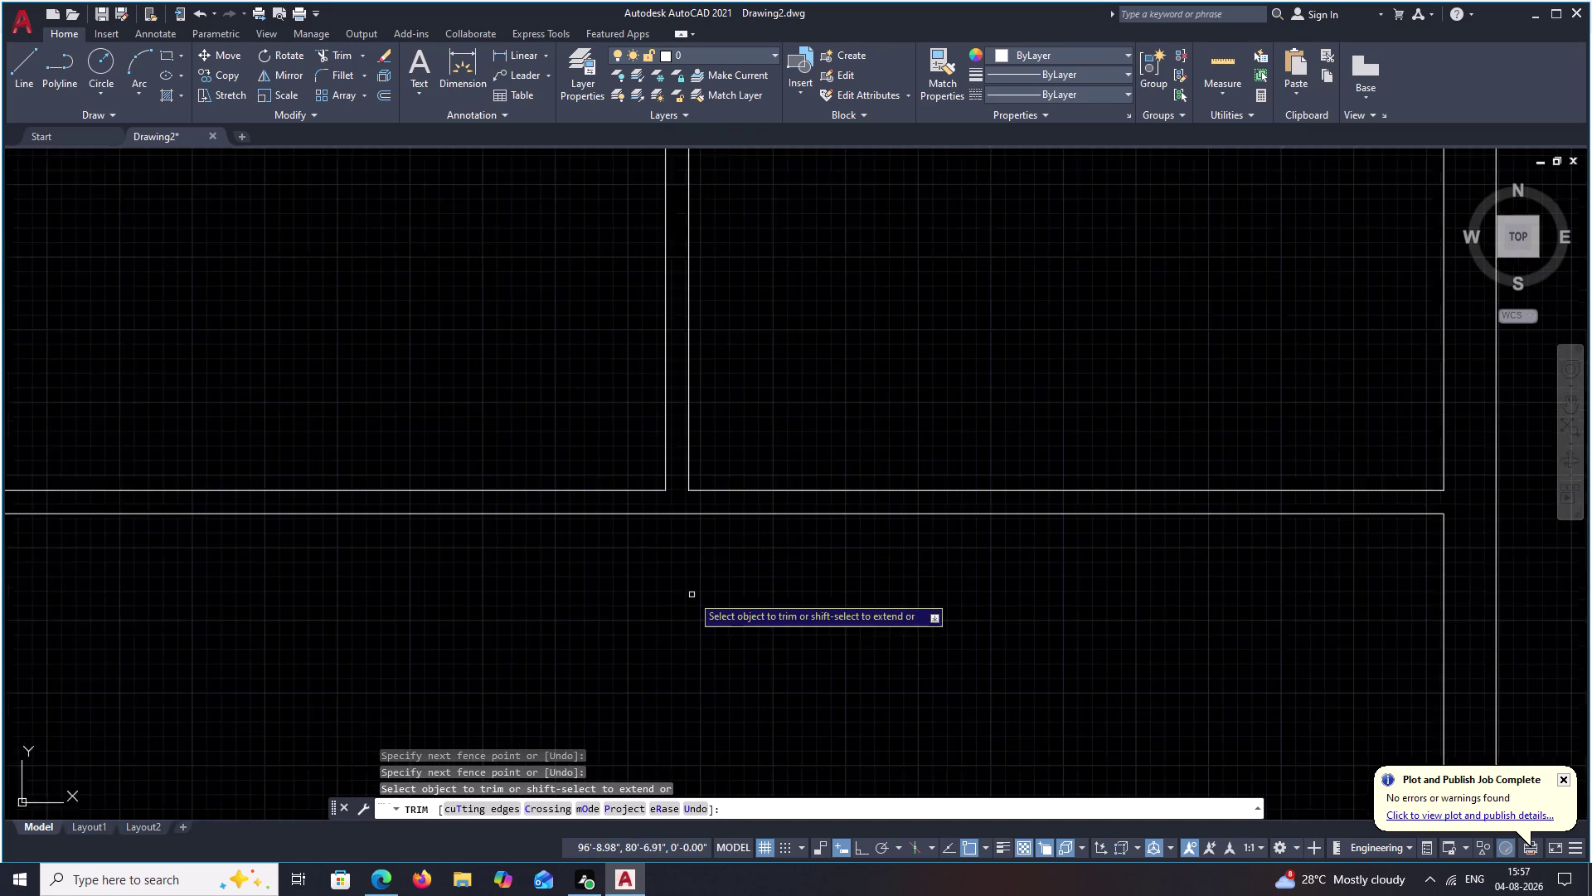
scroll(down, 3)
middle_drag(694, 594, 731, 383)
middle_drag(714, 471, 725, 407)
middle_drag(723, 404, 732, 533)
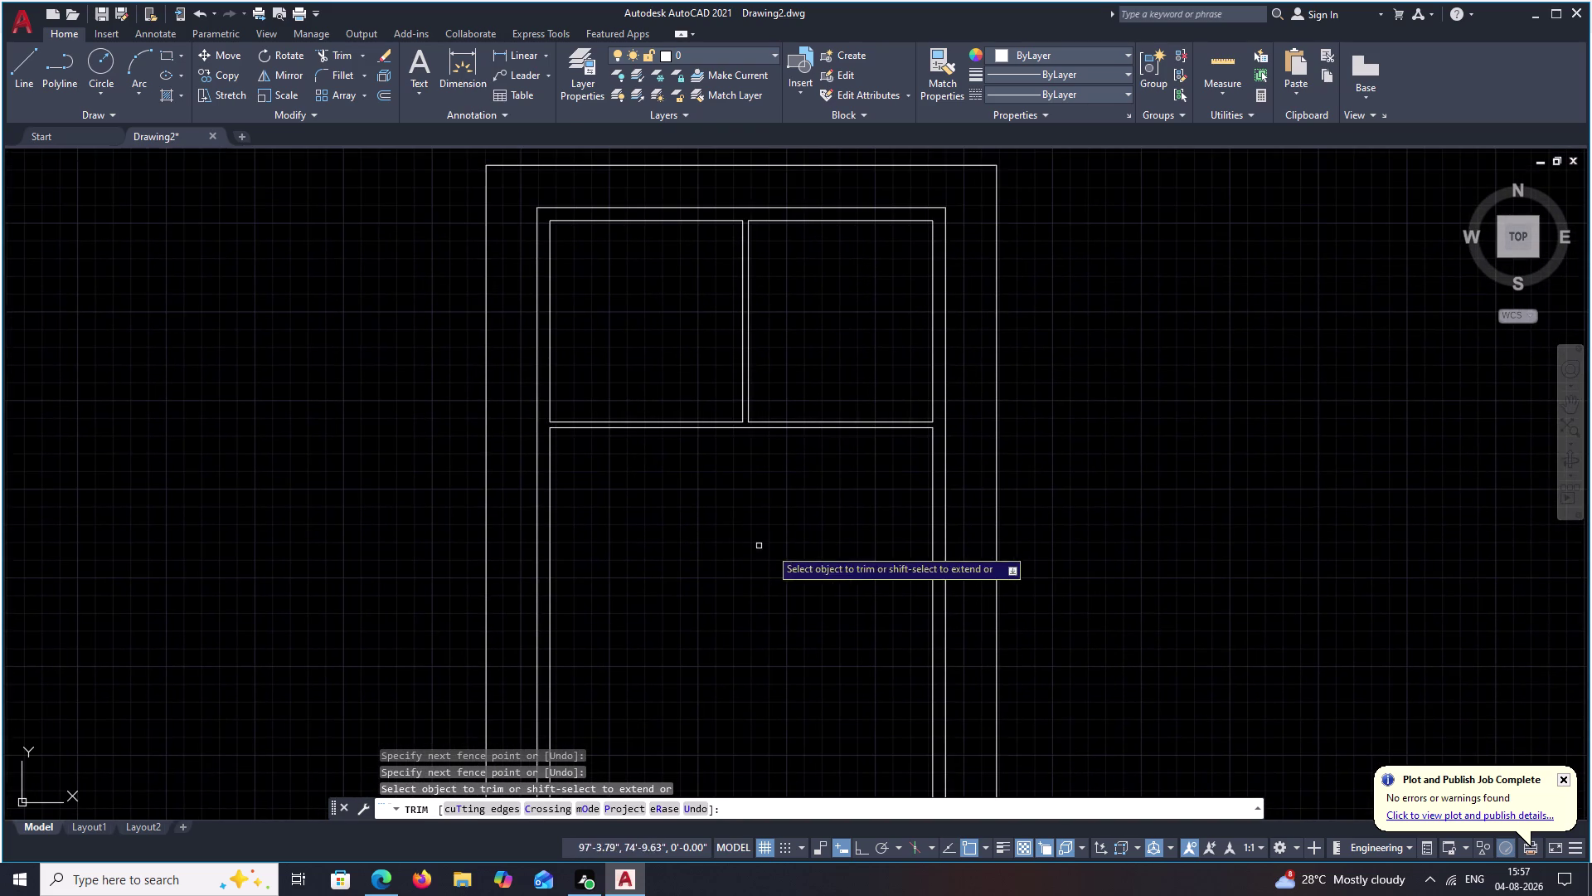
key(Escape)
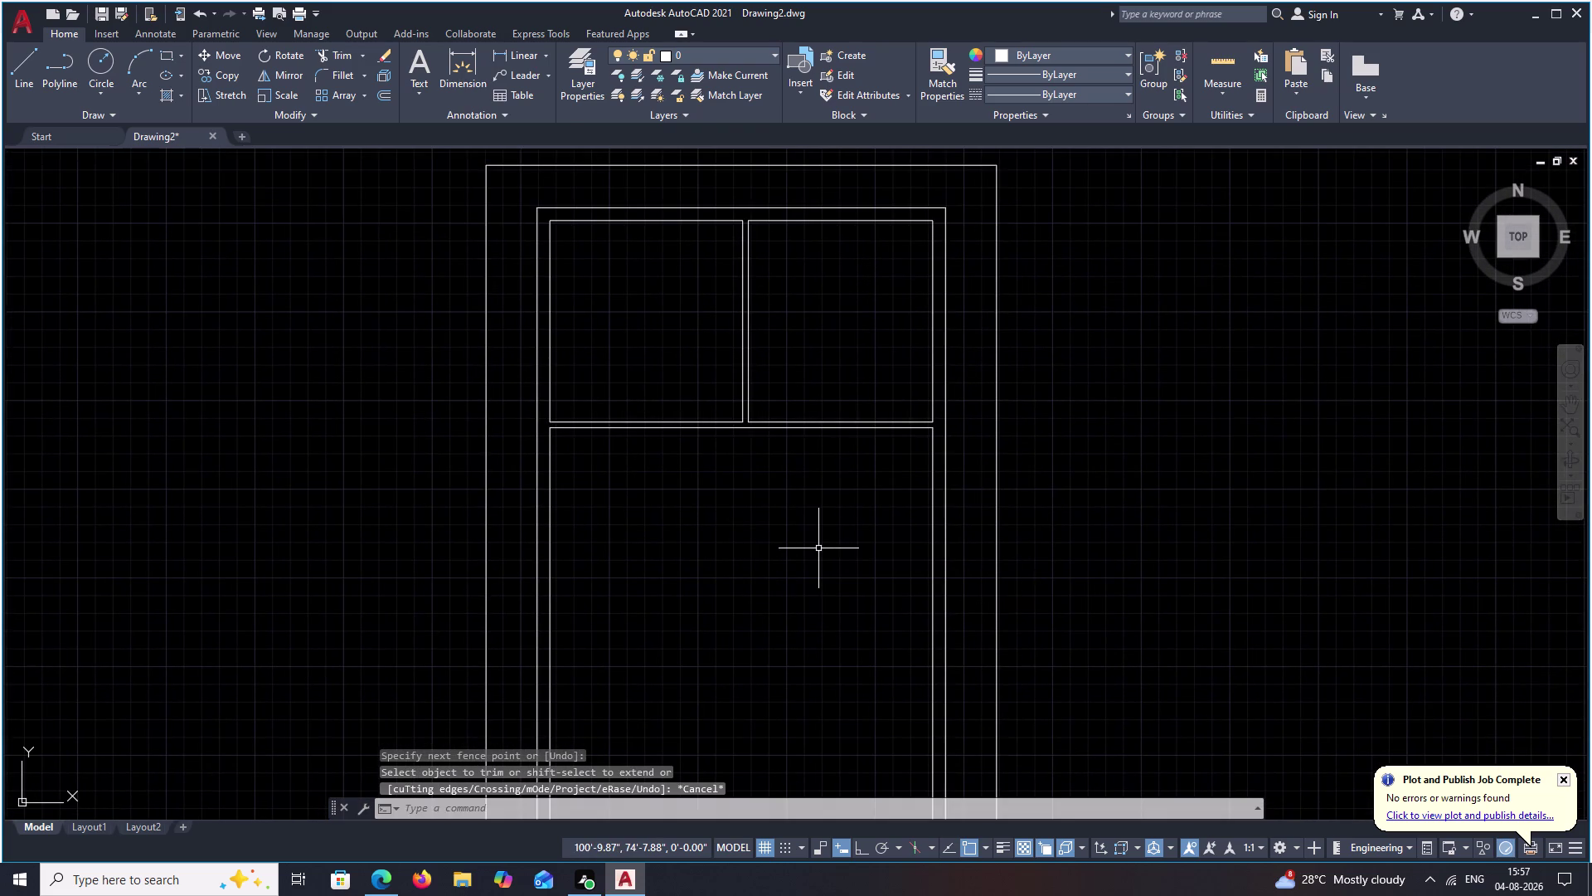
Offset the lower room's left wall 3'-7" to the right.
text(O)
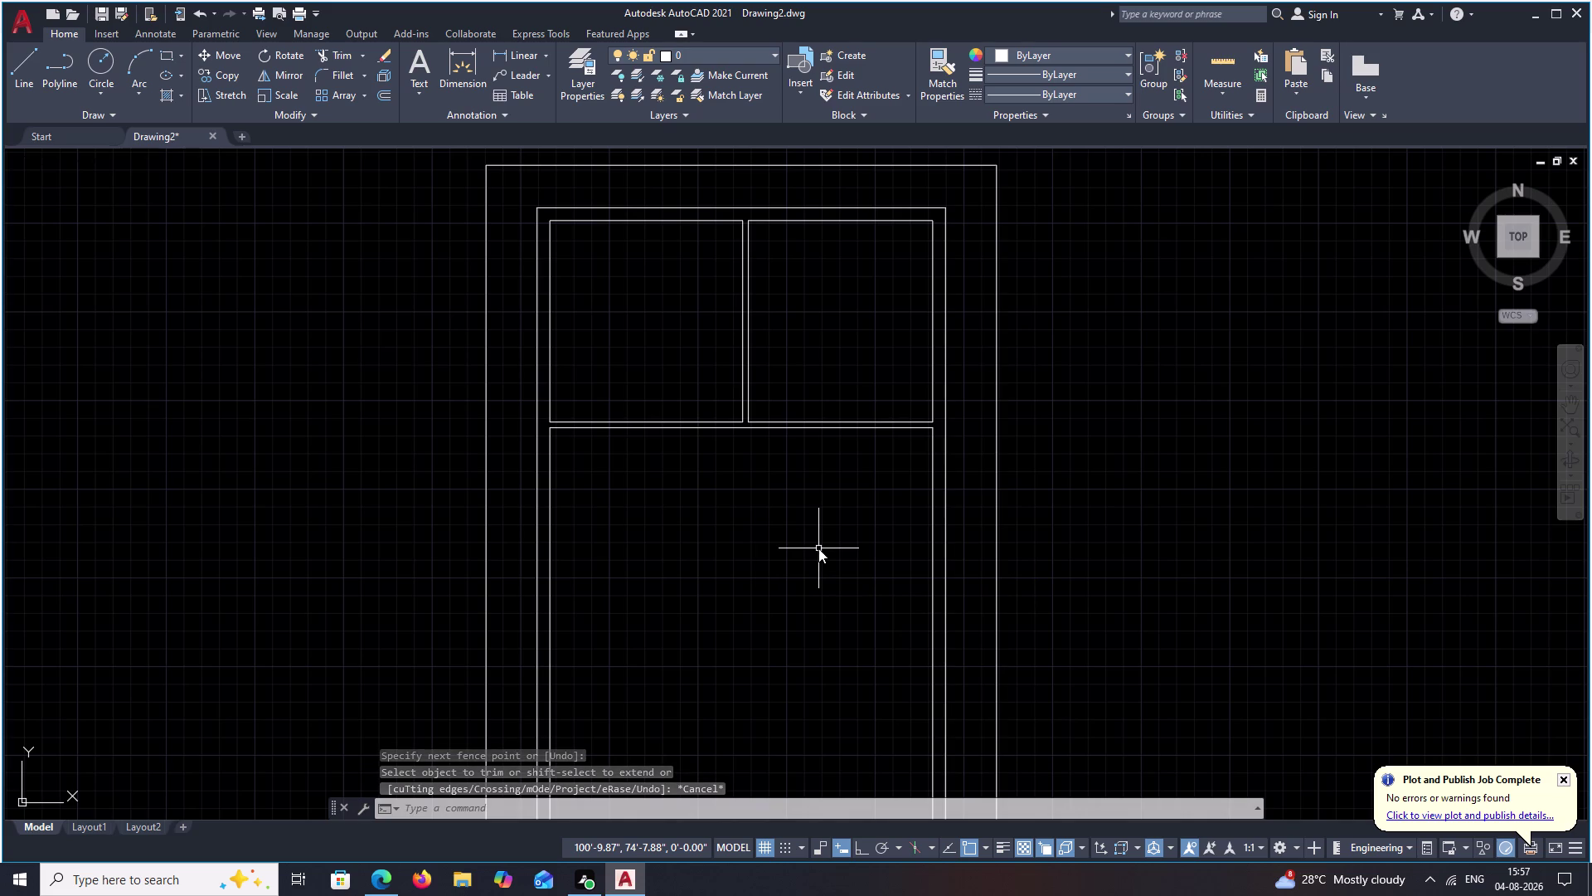
key(space)
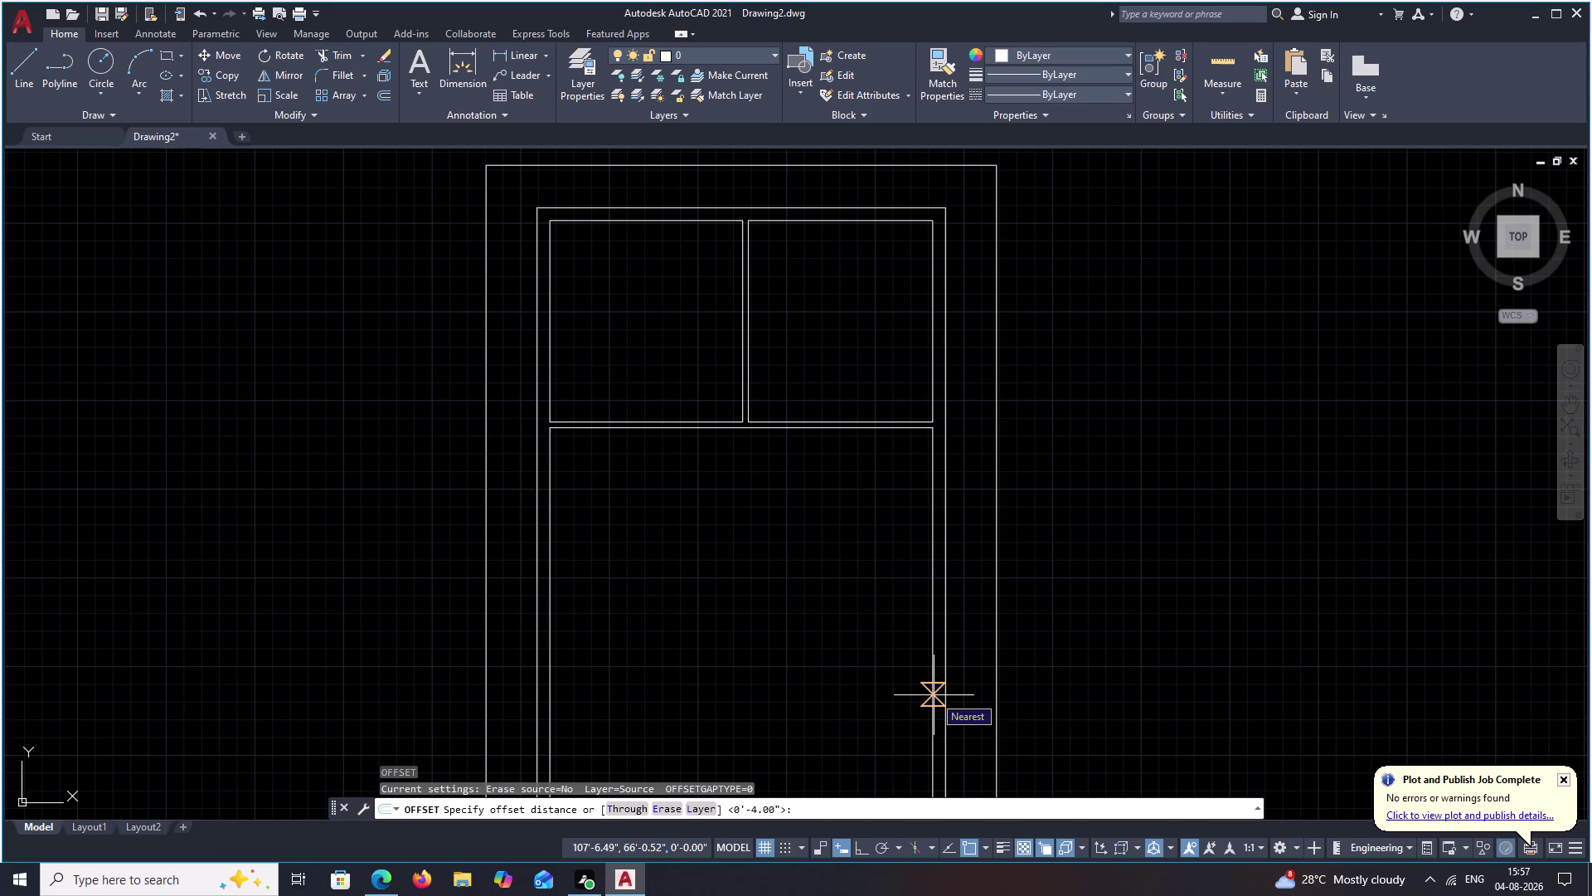
text(3)
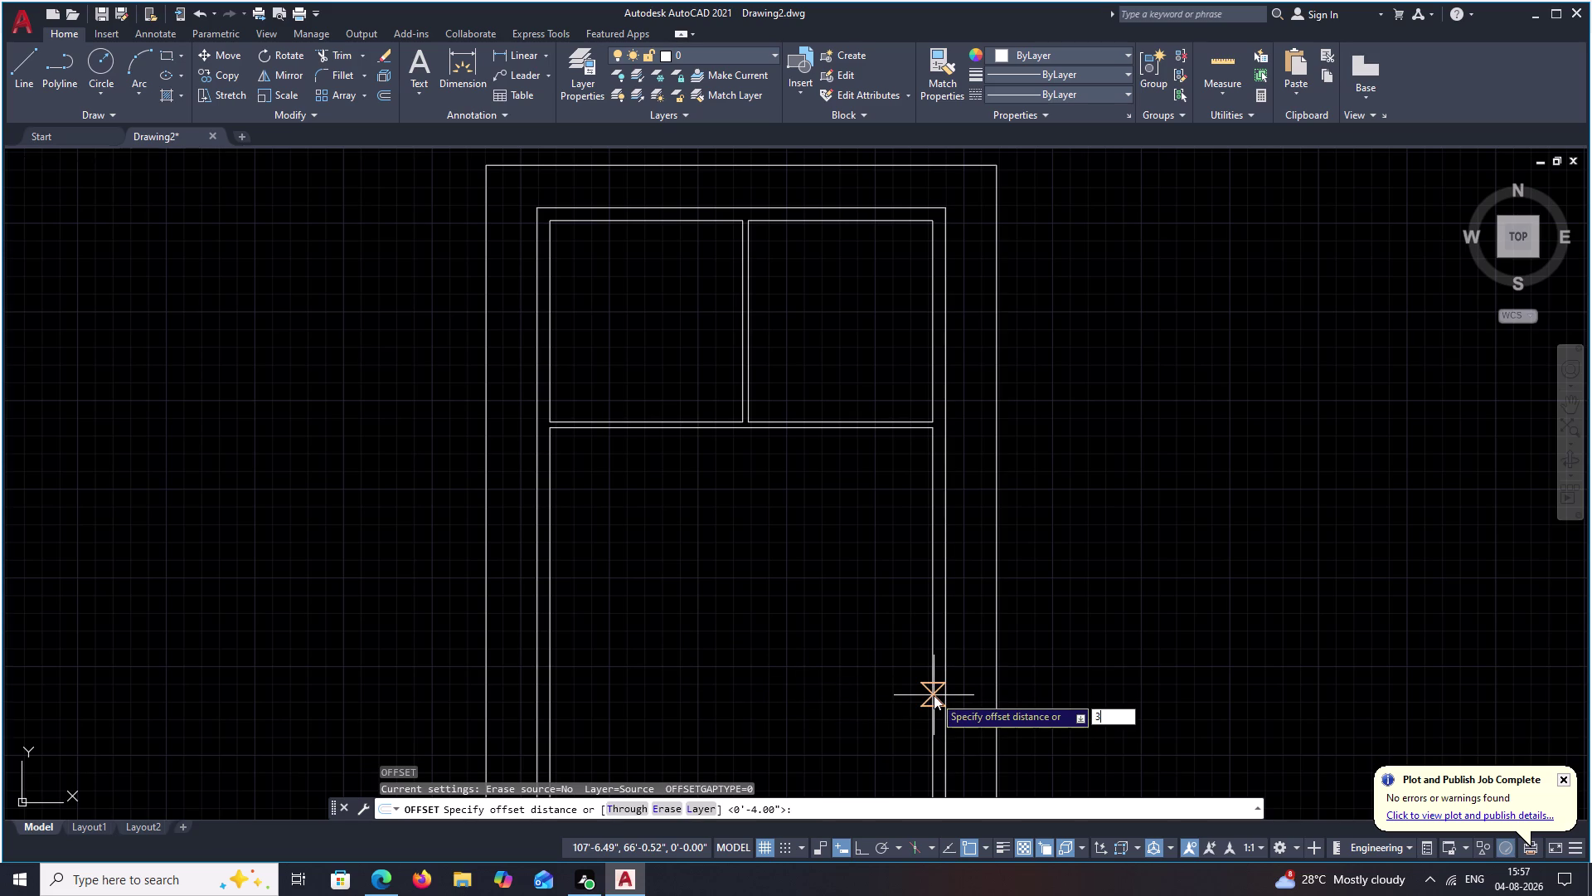
text(')
key(7)
key(shift+quotedbl)
key(space)
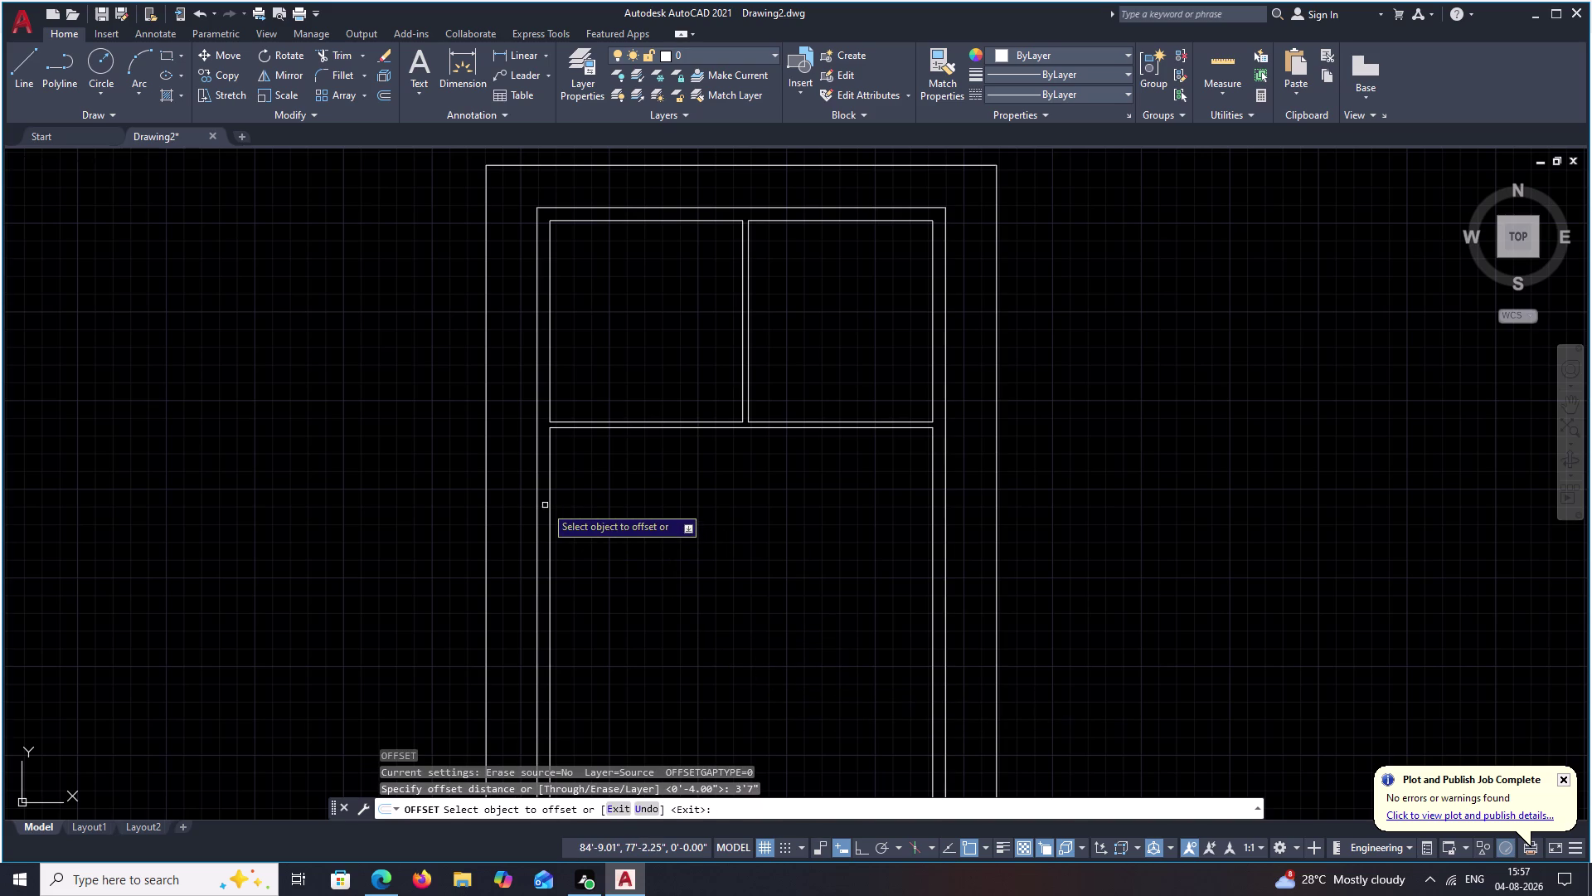
click(548, 504)
click(593, 506)
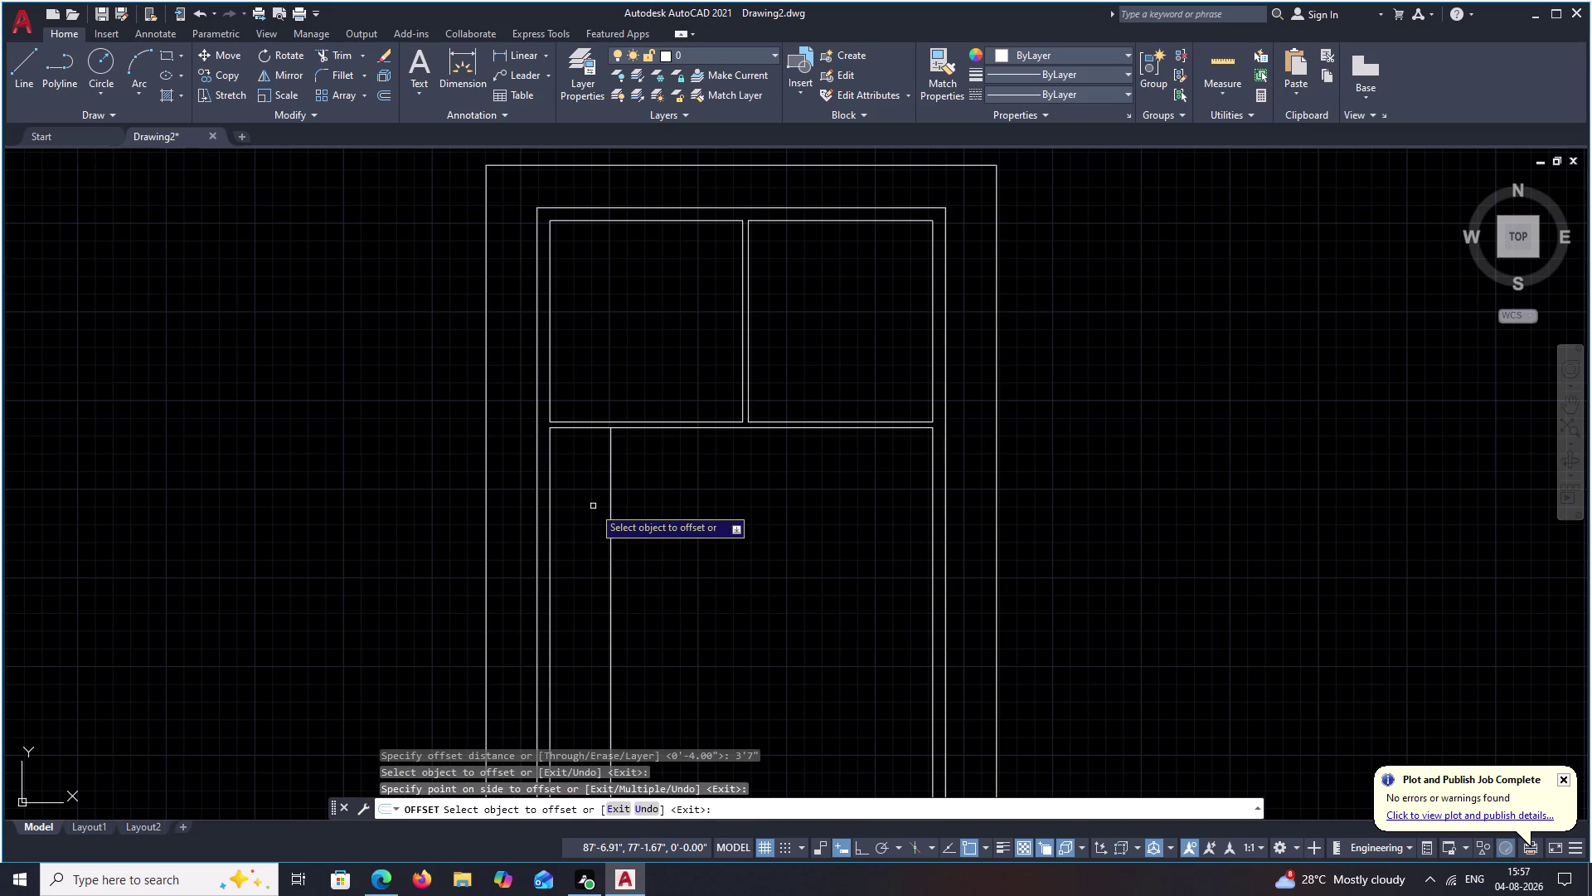
key(Escape)
scroll(up, 3)
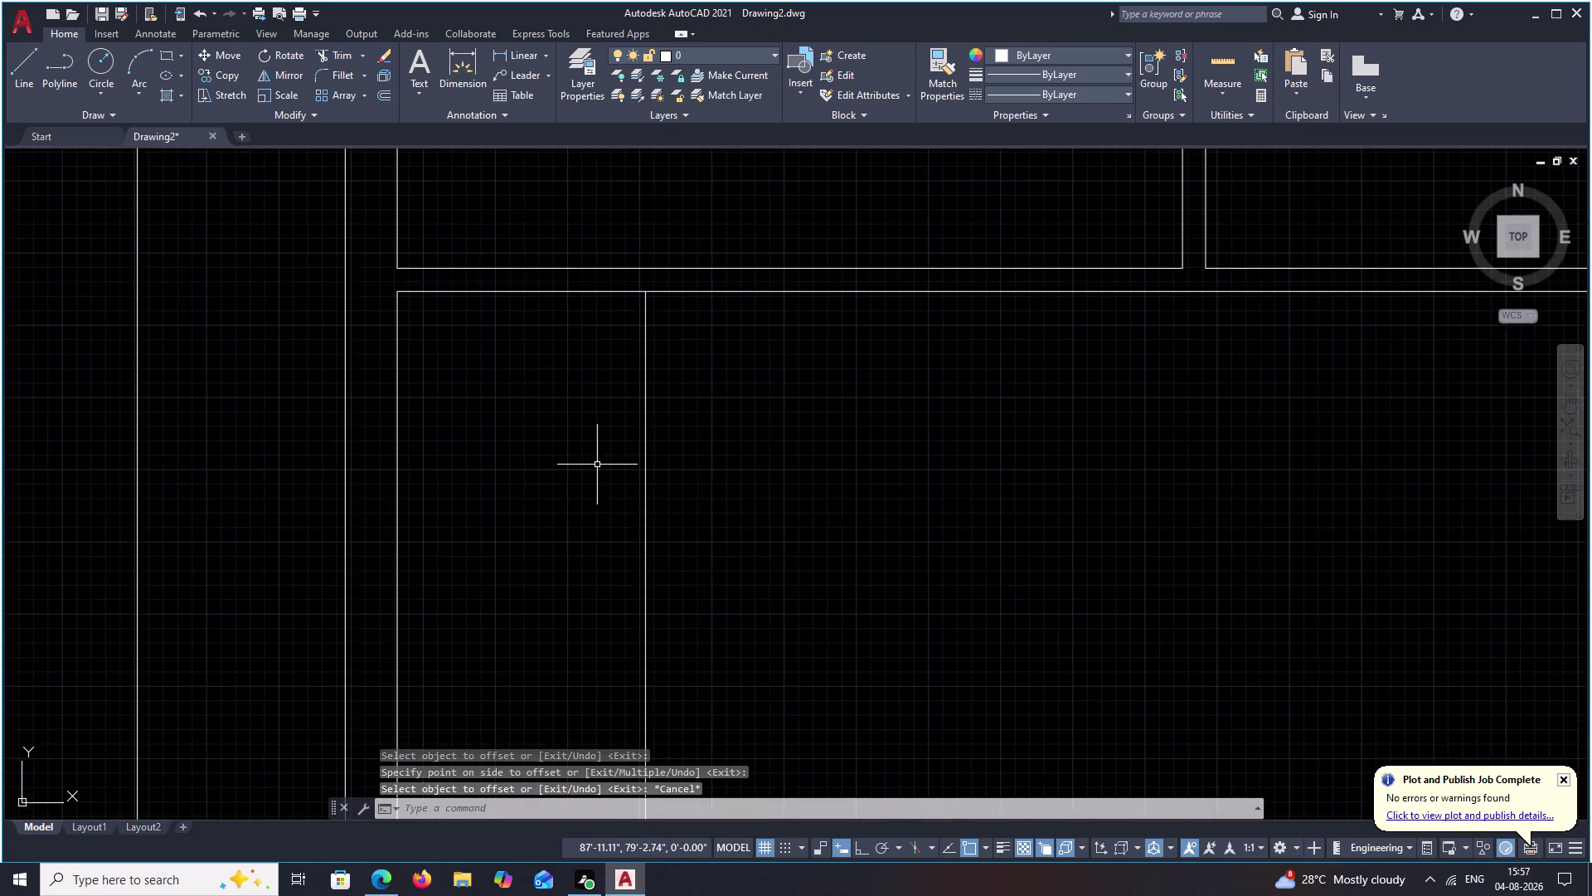
middle_drag(597, 464, 681, 552)
Offset the lower room's top wall 3'-3" downward.
text(O)
key(space)
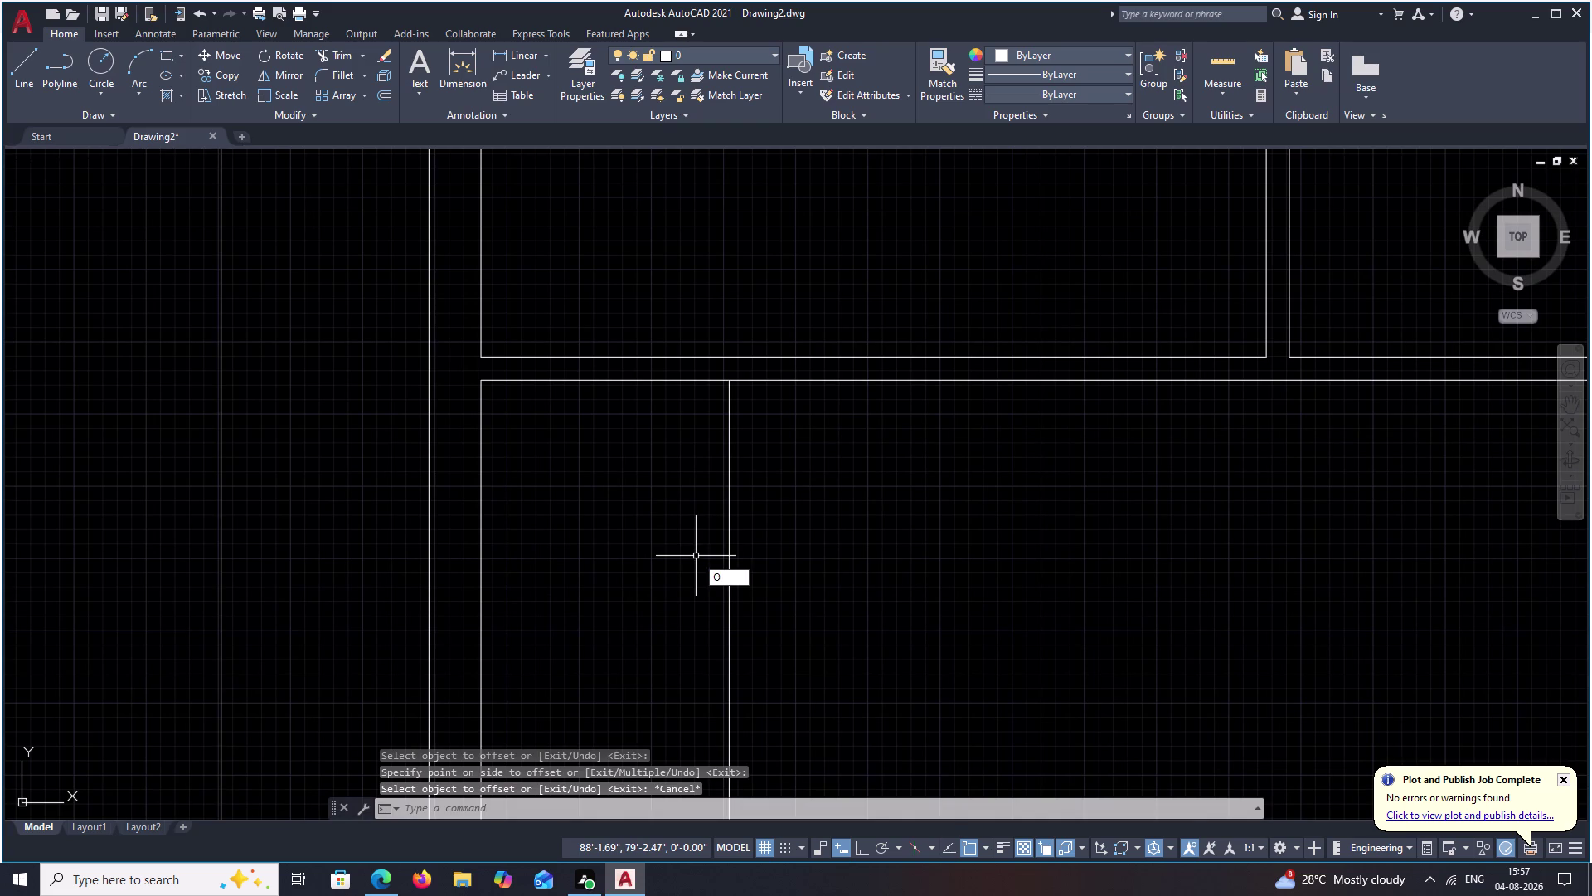
text(3)
key(apostrophe)
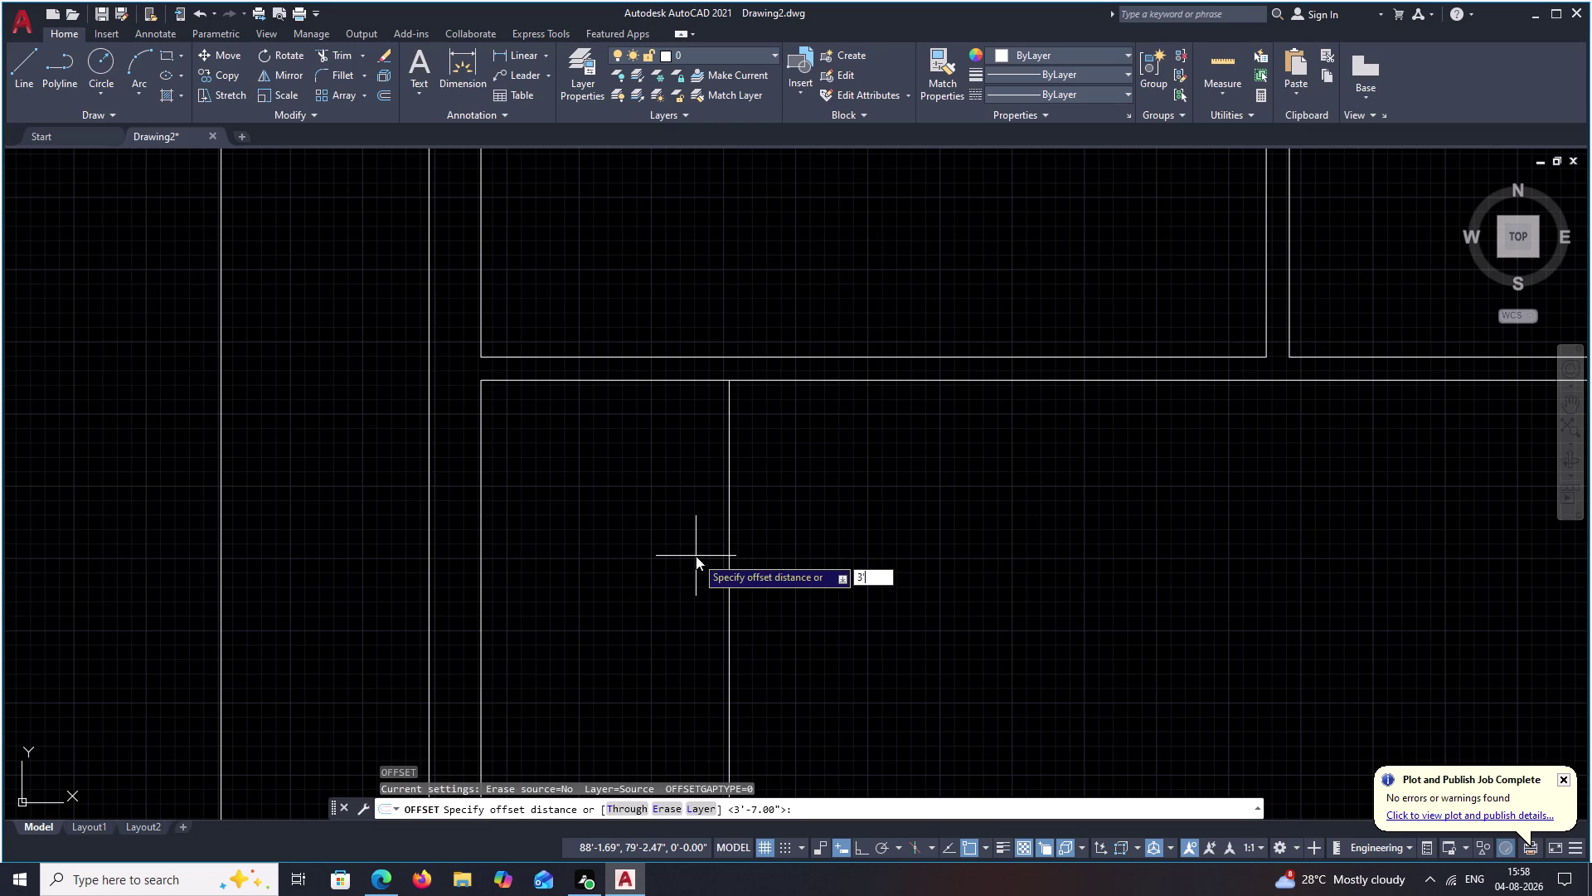
text(3")
key(space)
click(632, 382)
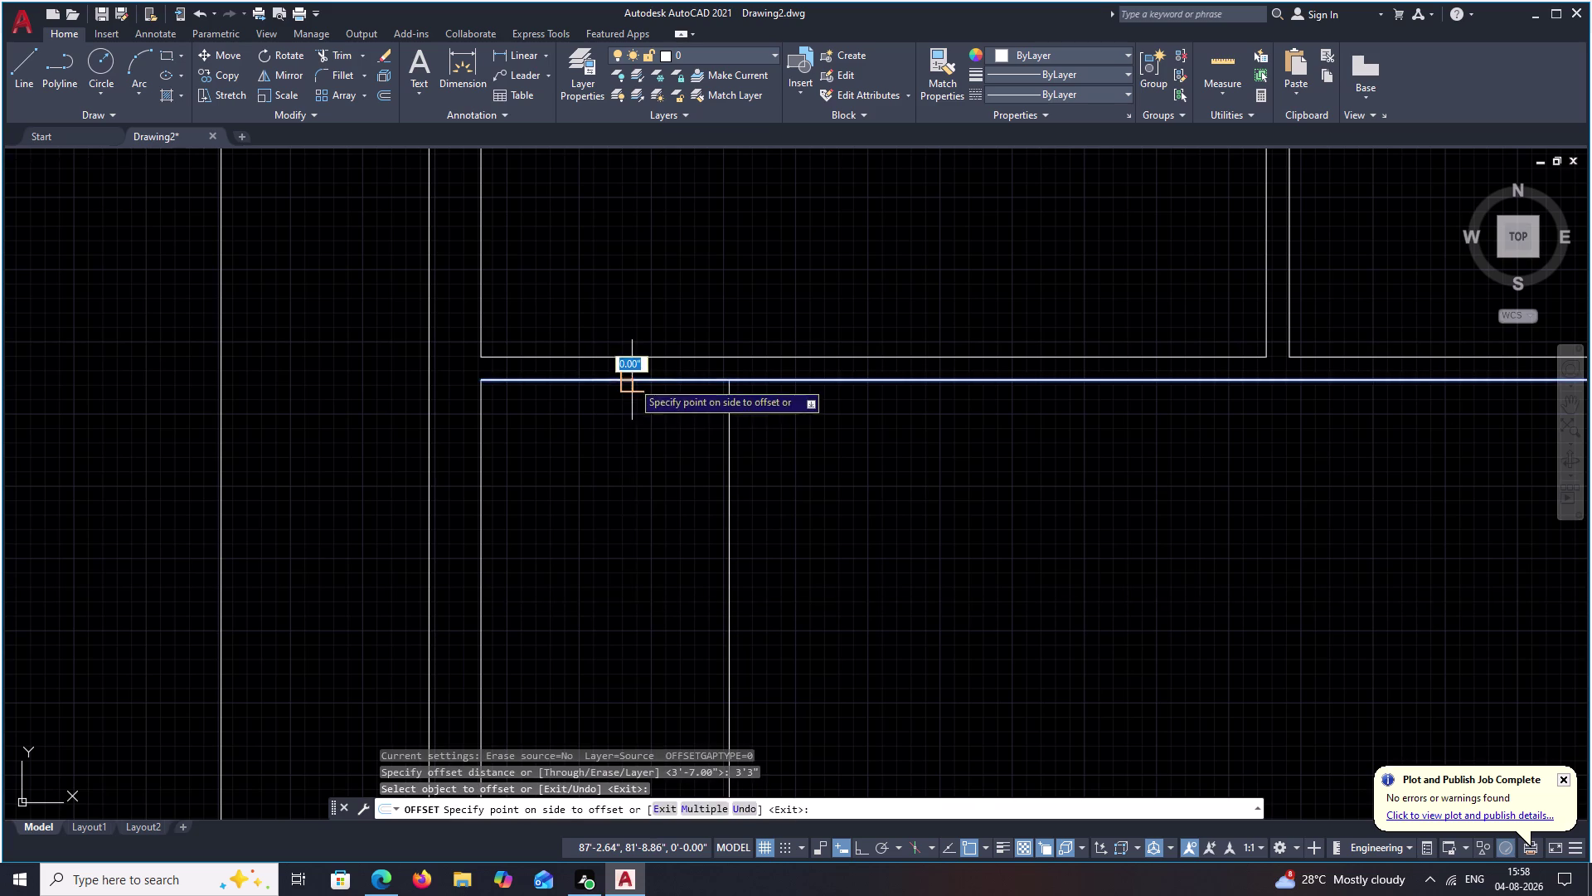
click(629, 493)
key(Escape)
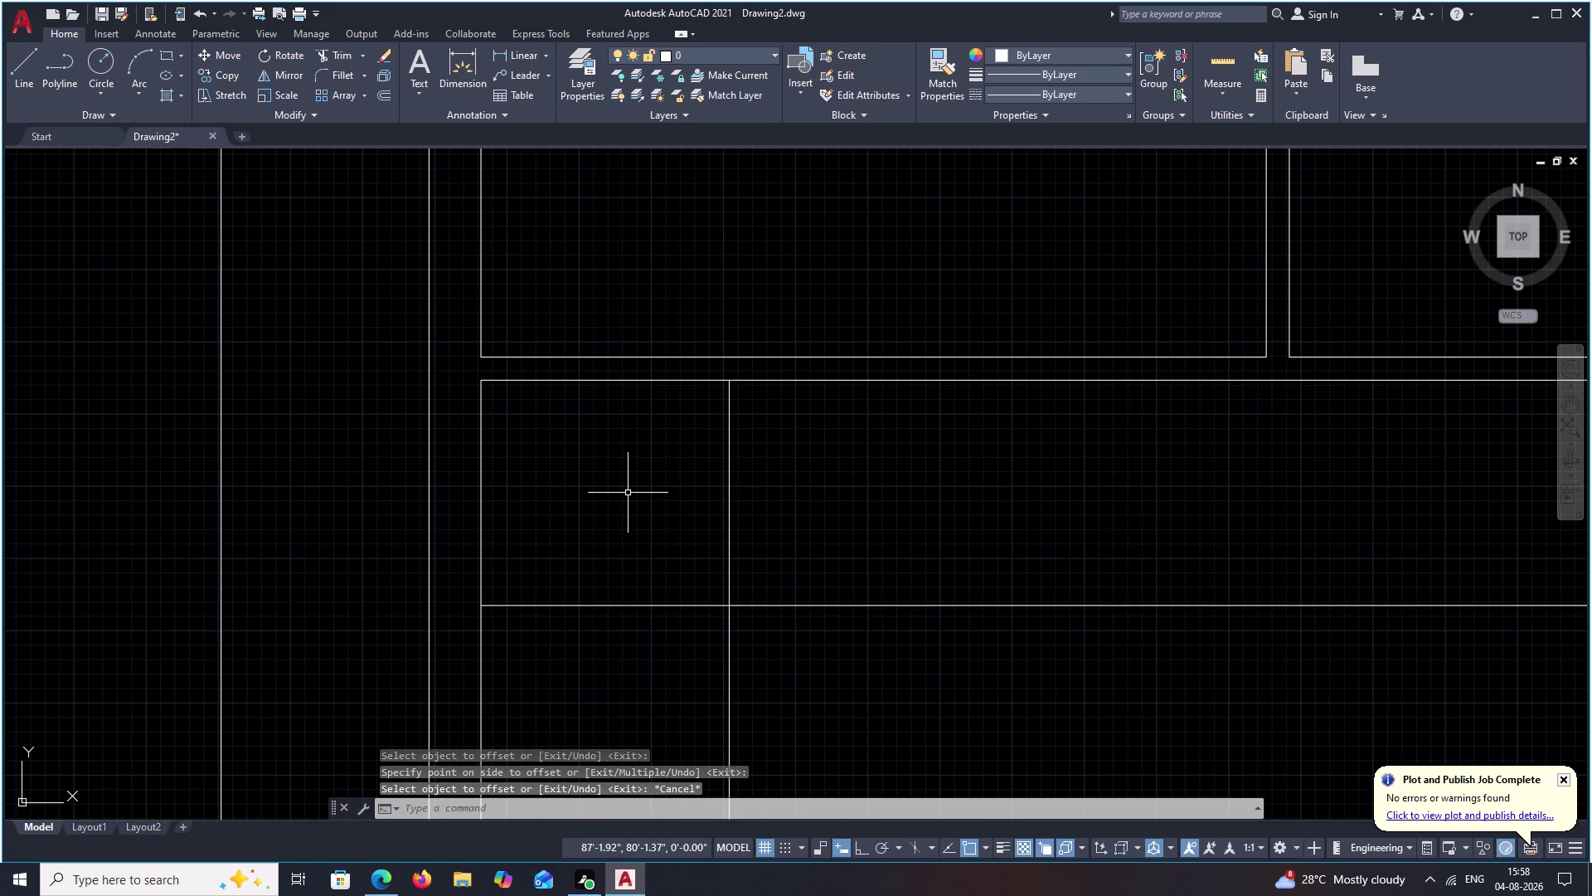
text(TR)
key(space)
Finish trimming the new lines to outline the small corner space.
drag(867, 512, 681, 704)
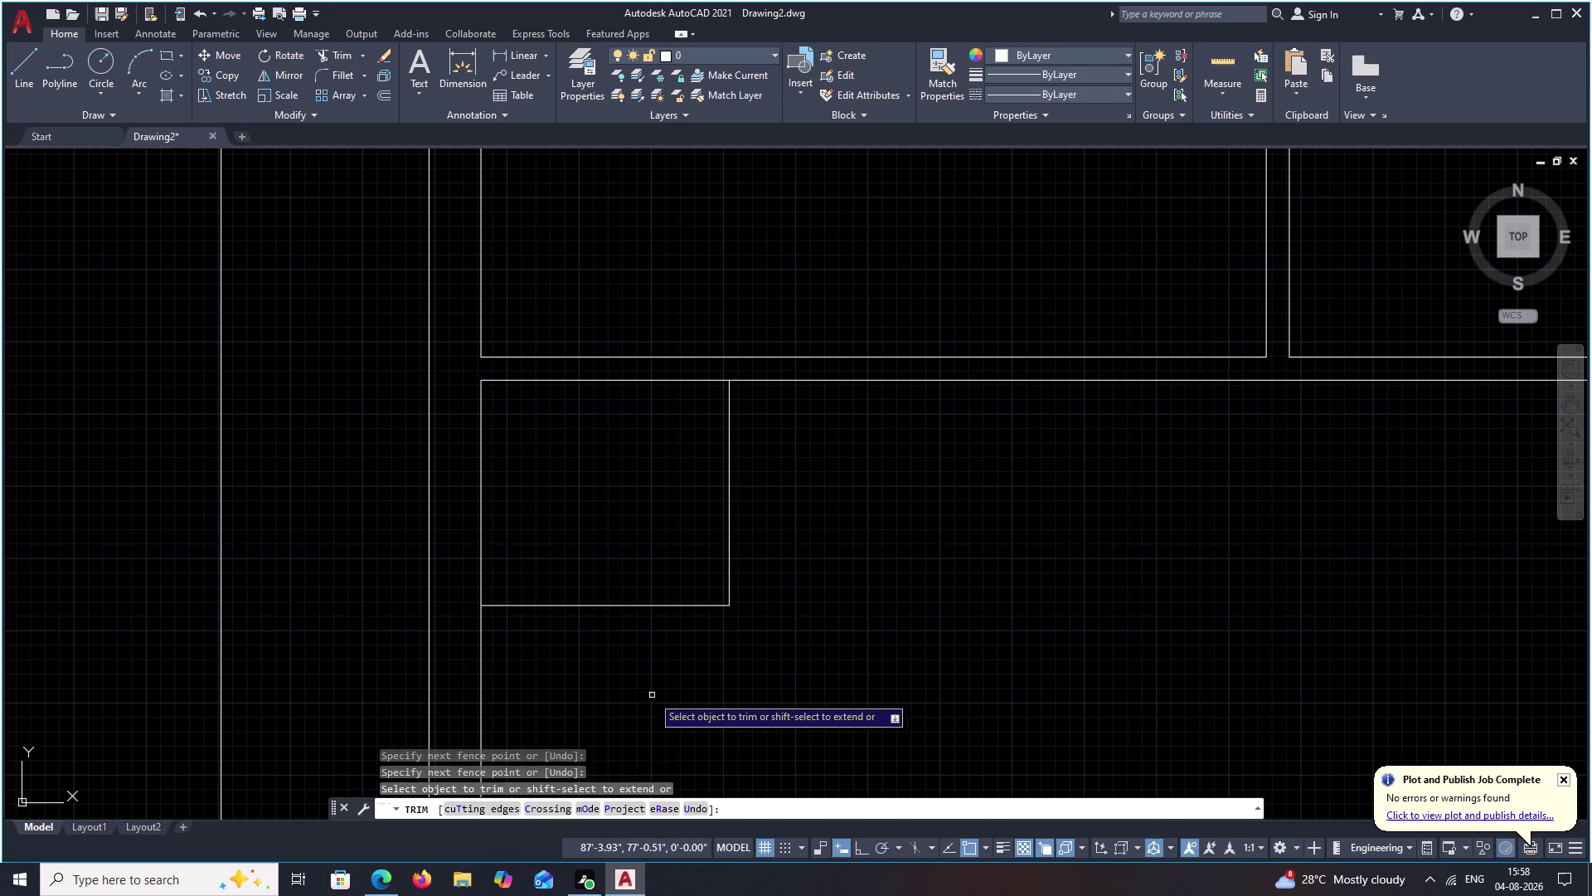
scroll(down, 3)
middle_drag(705, 685, 768, 657)
scroll(up, 3)
key(Escape)
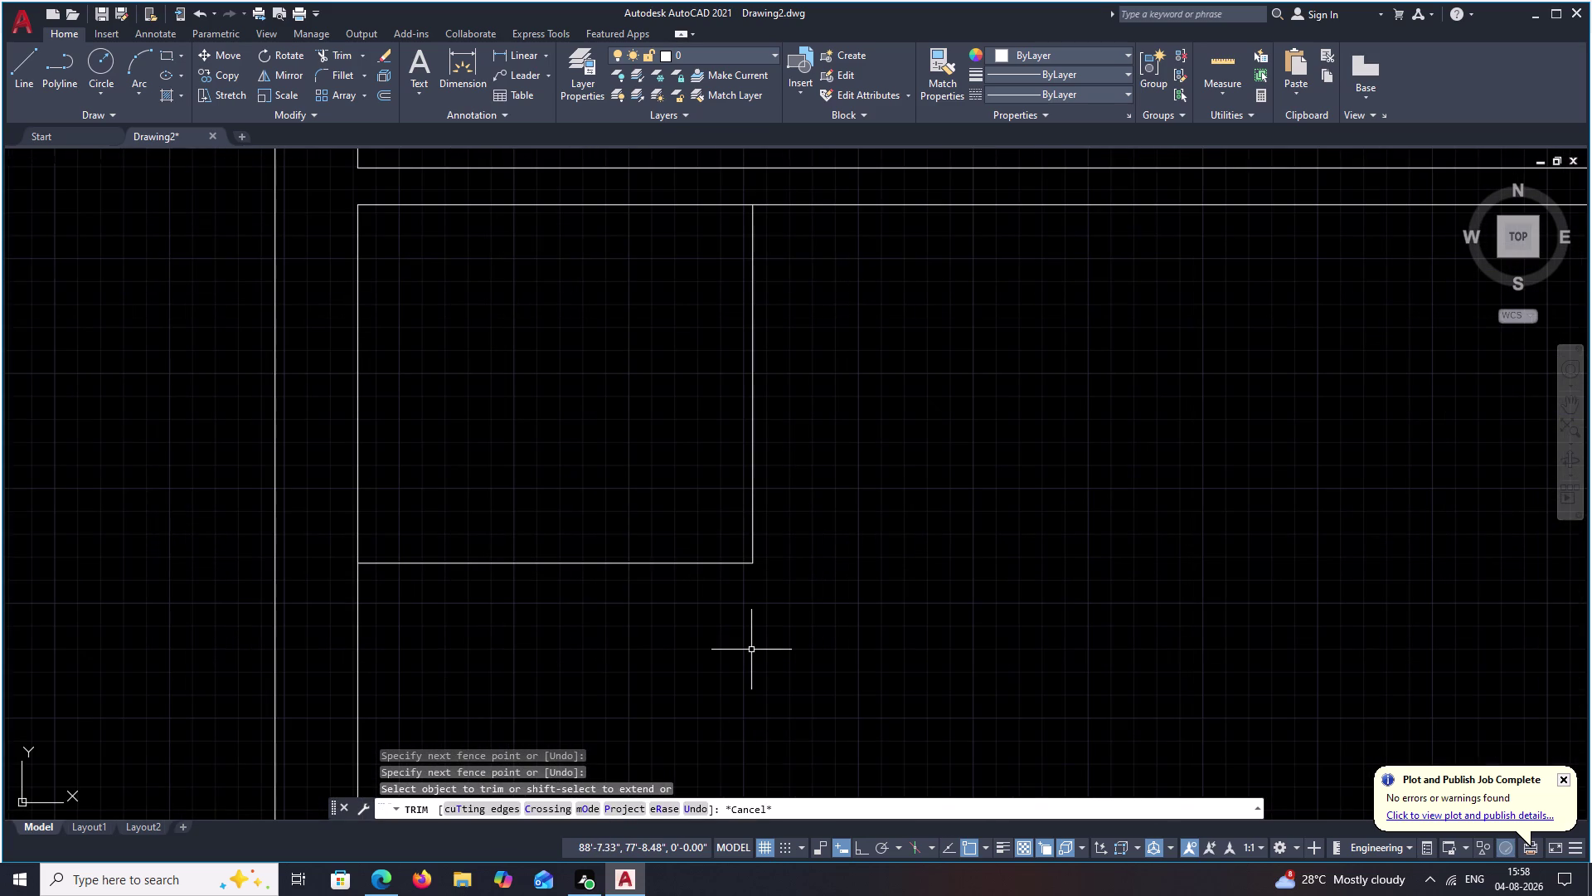
Offset the room's bottom and right edges 4 inches outward.
text(O 4)
key(space)
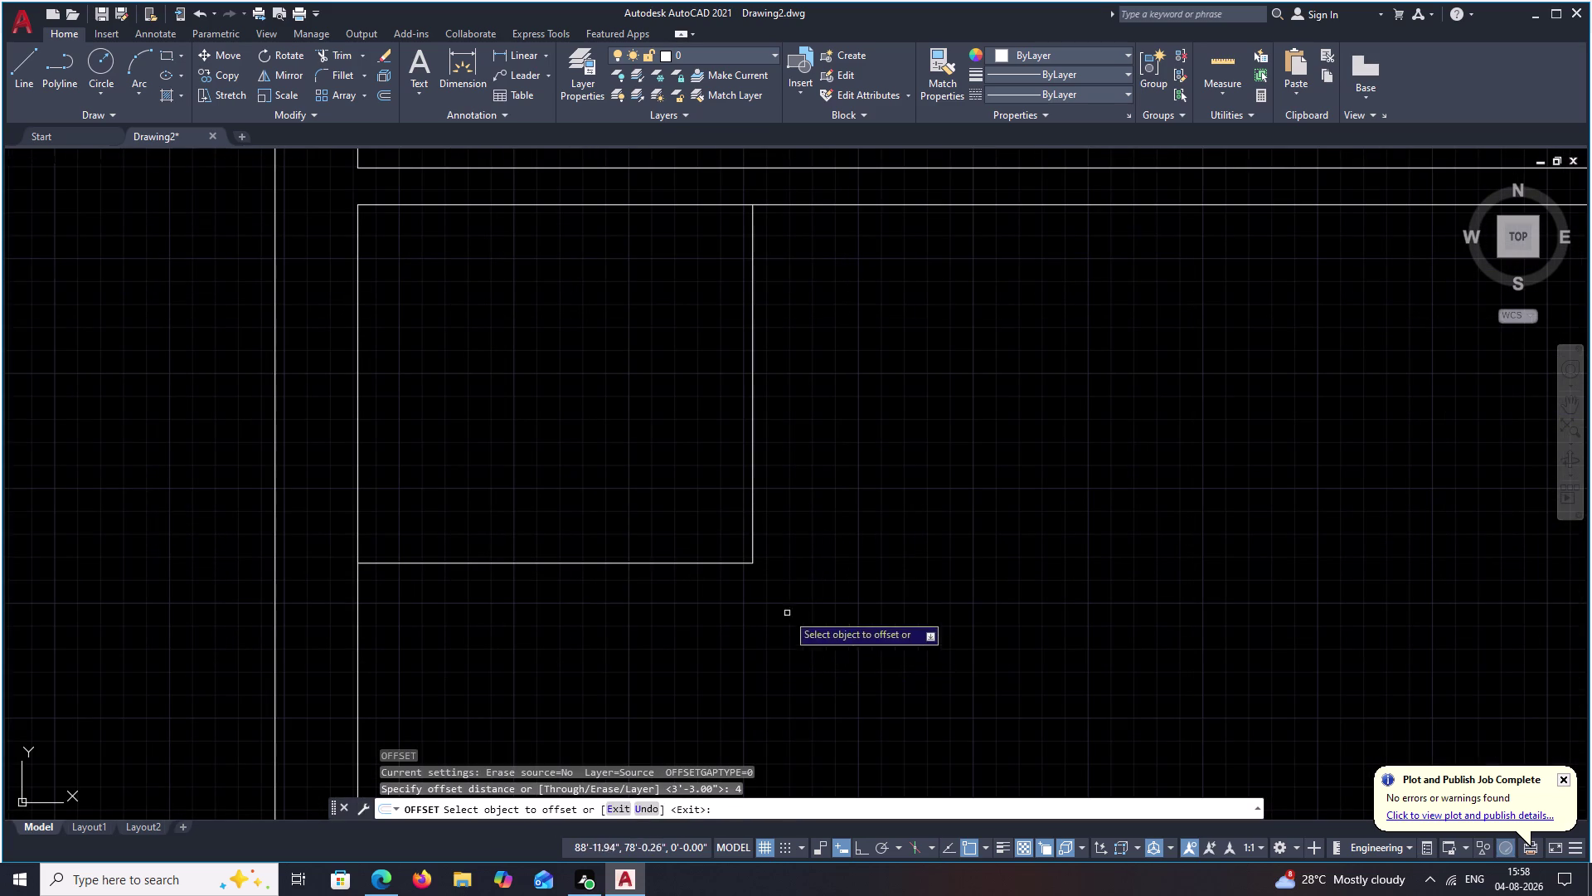
click(610, 563)
click(609, 586)
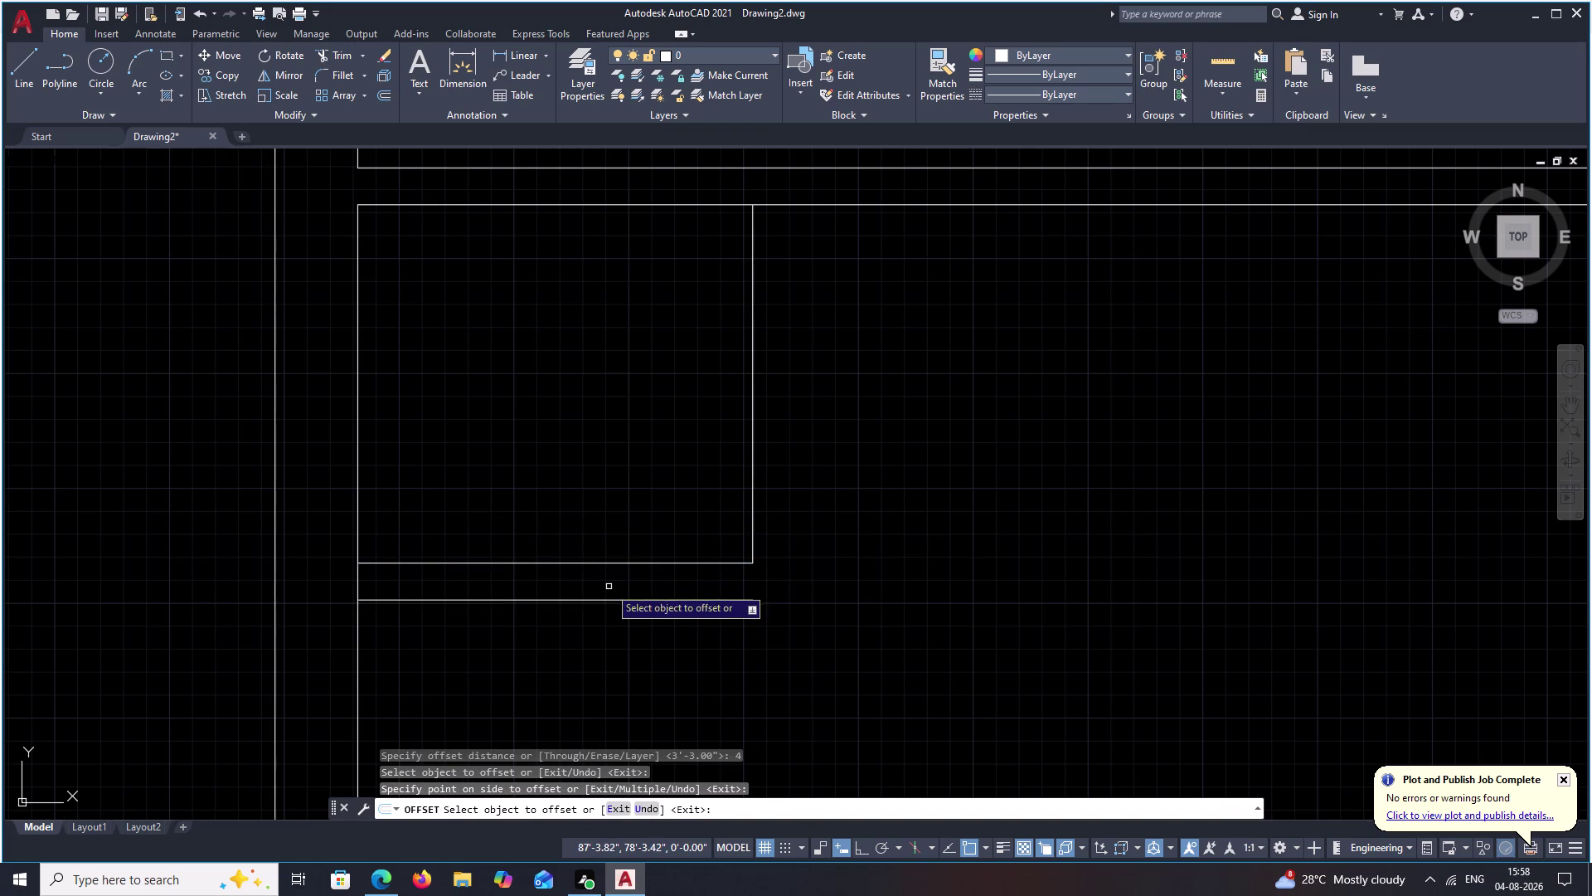
click(752, 494)
click(854, 508)
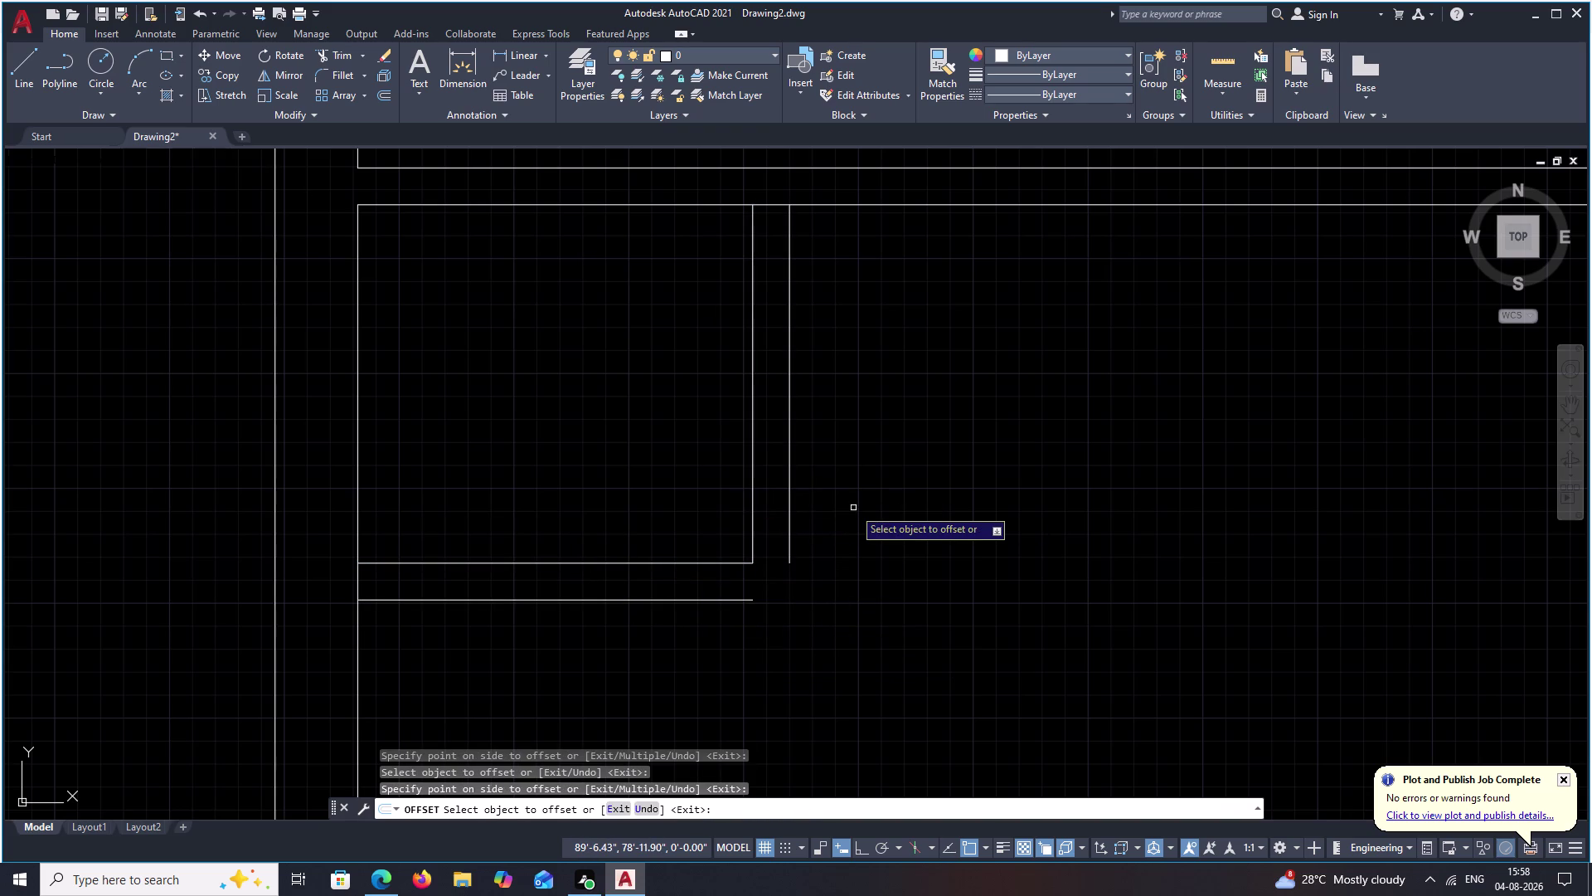
key(Escape)
Fillet the new horizontal and vertical wall lines into a clean corner.
text(F)
key(space)
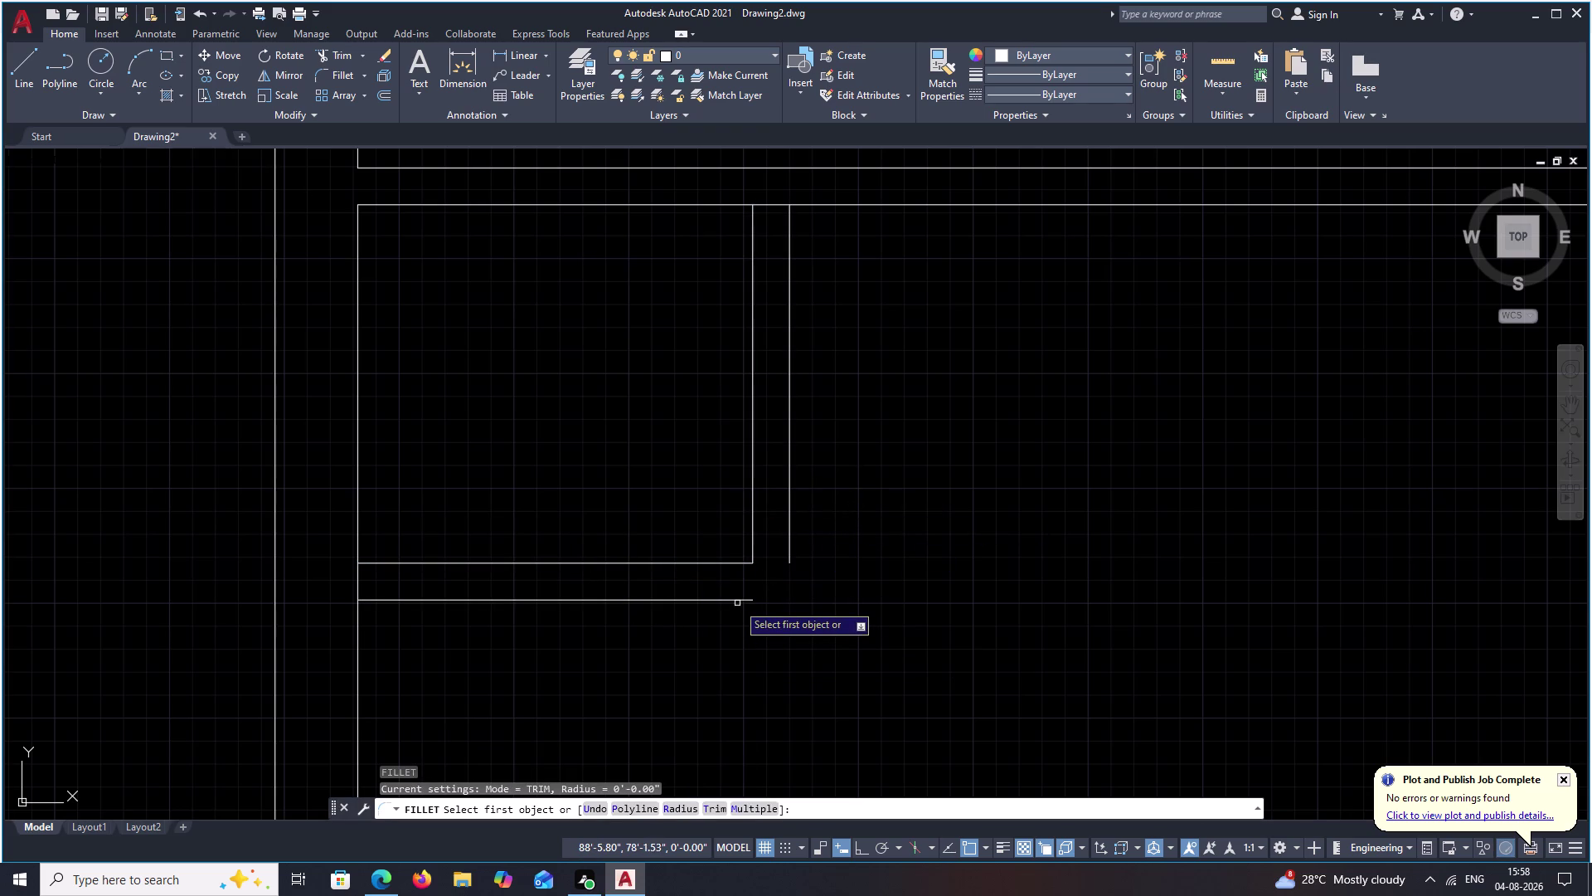
click(738, 600)
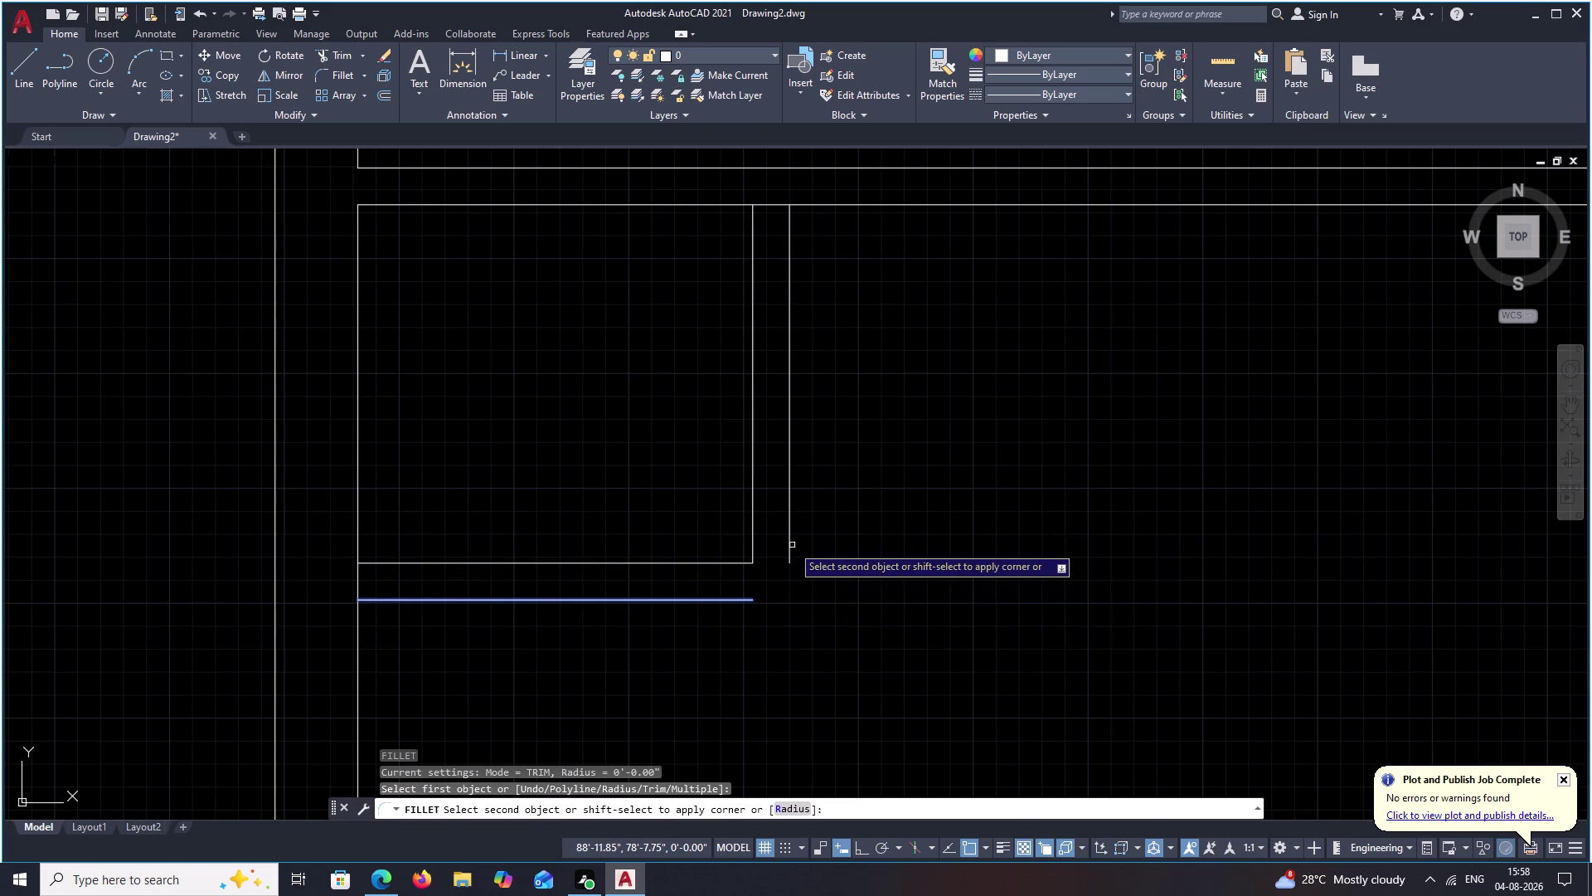
click(791, 545)
scroll(down, 3)
middle_drag(886, 551, 769, 608)
key(Escape)
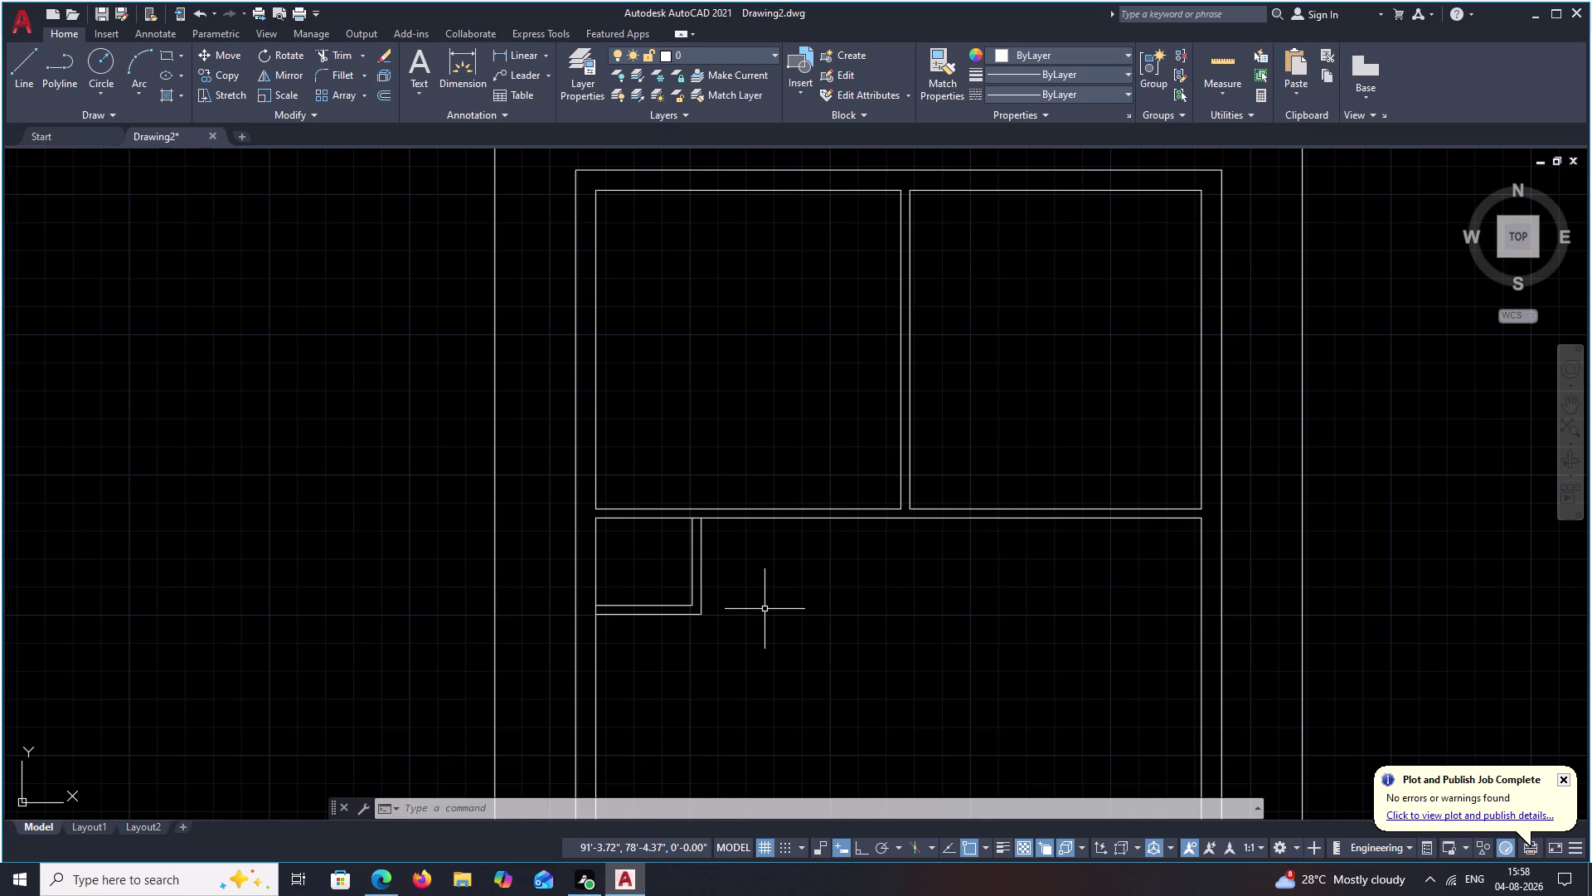
middle_drag(806, 632, 801, 505)
middle_drag(811, 624, 814, 557)
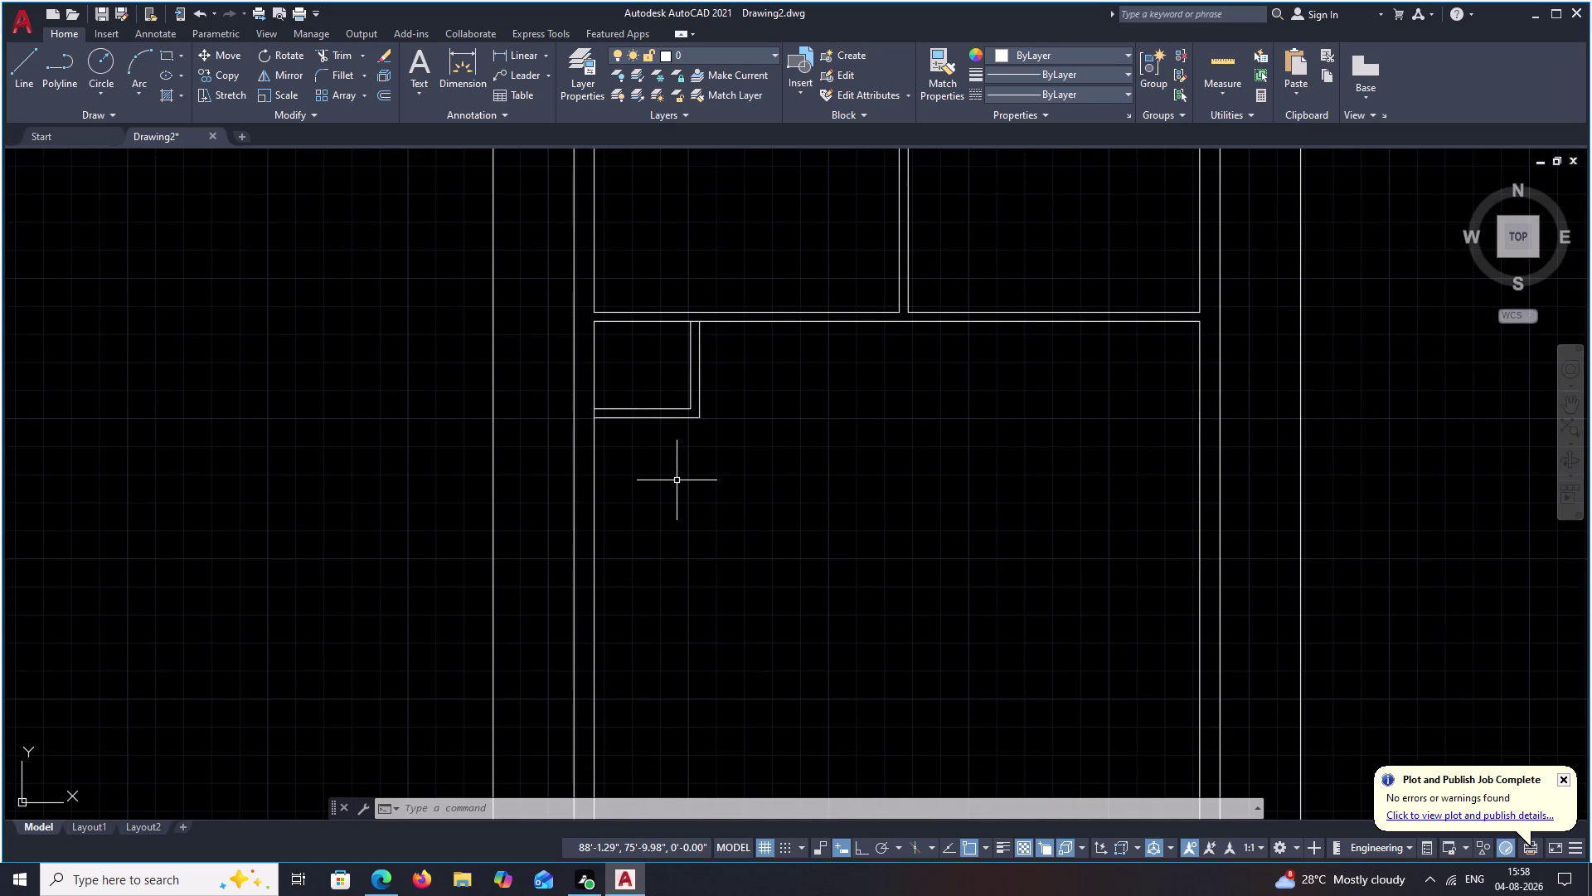
key(Escape)
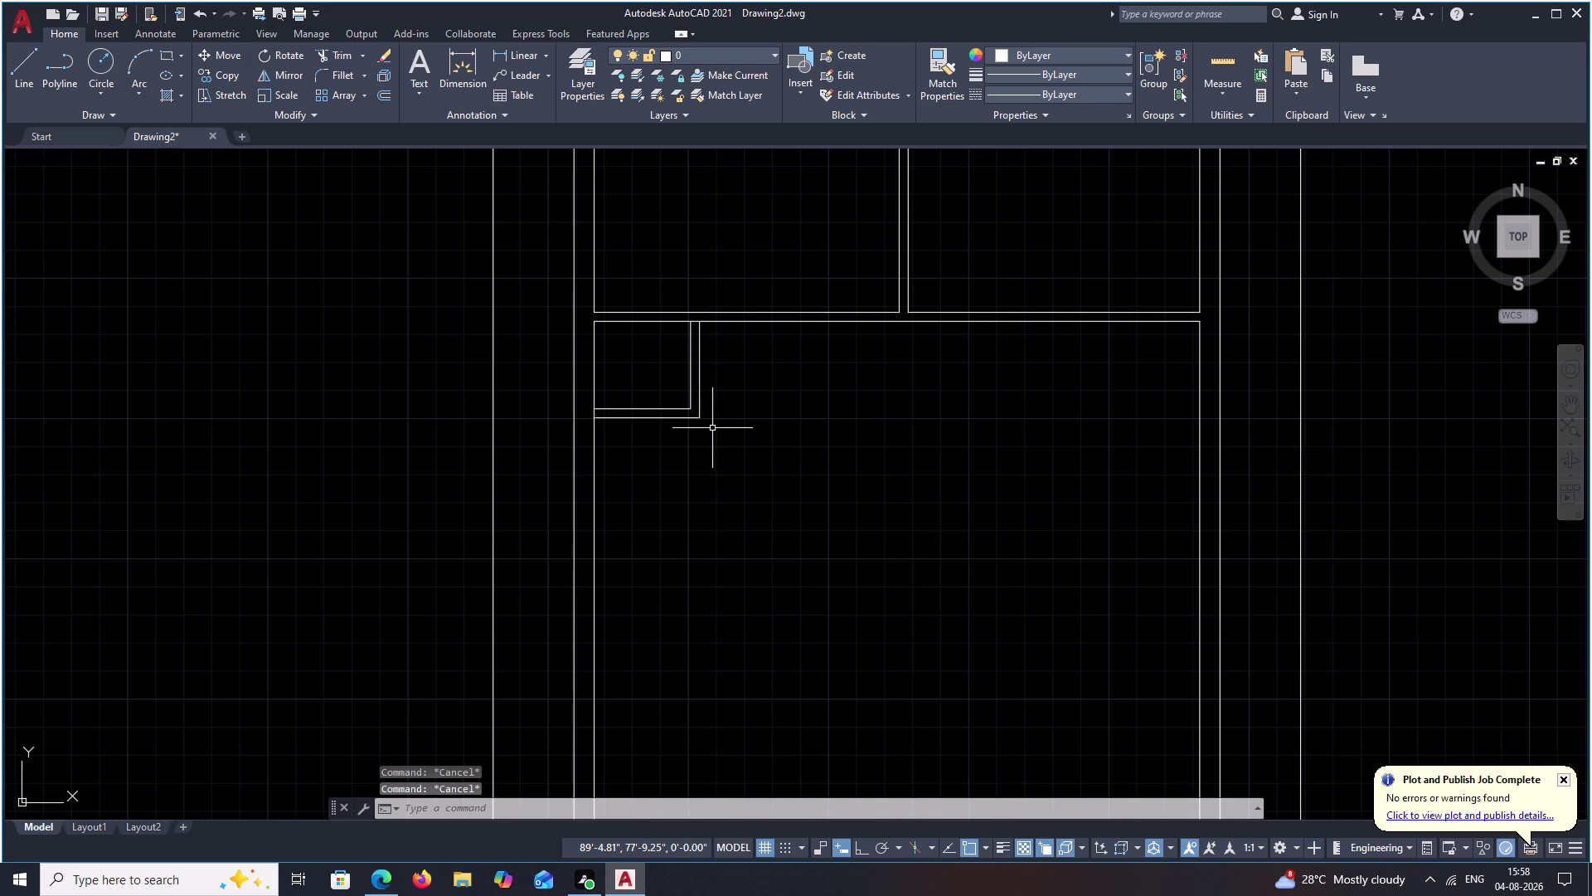
Extend the horizontal wall line to the right wall.
text(EX)
key(space)
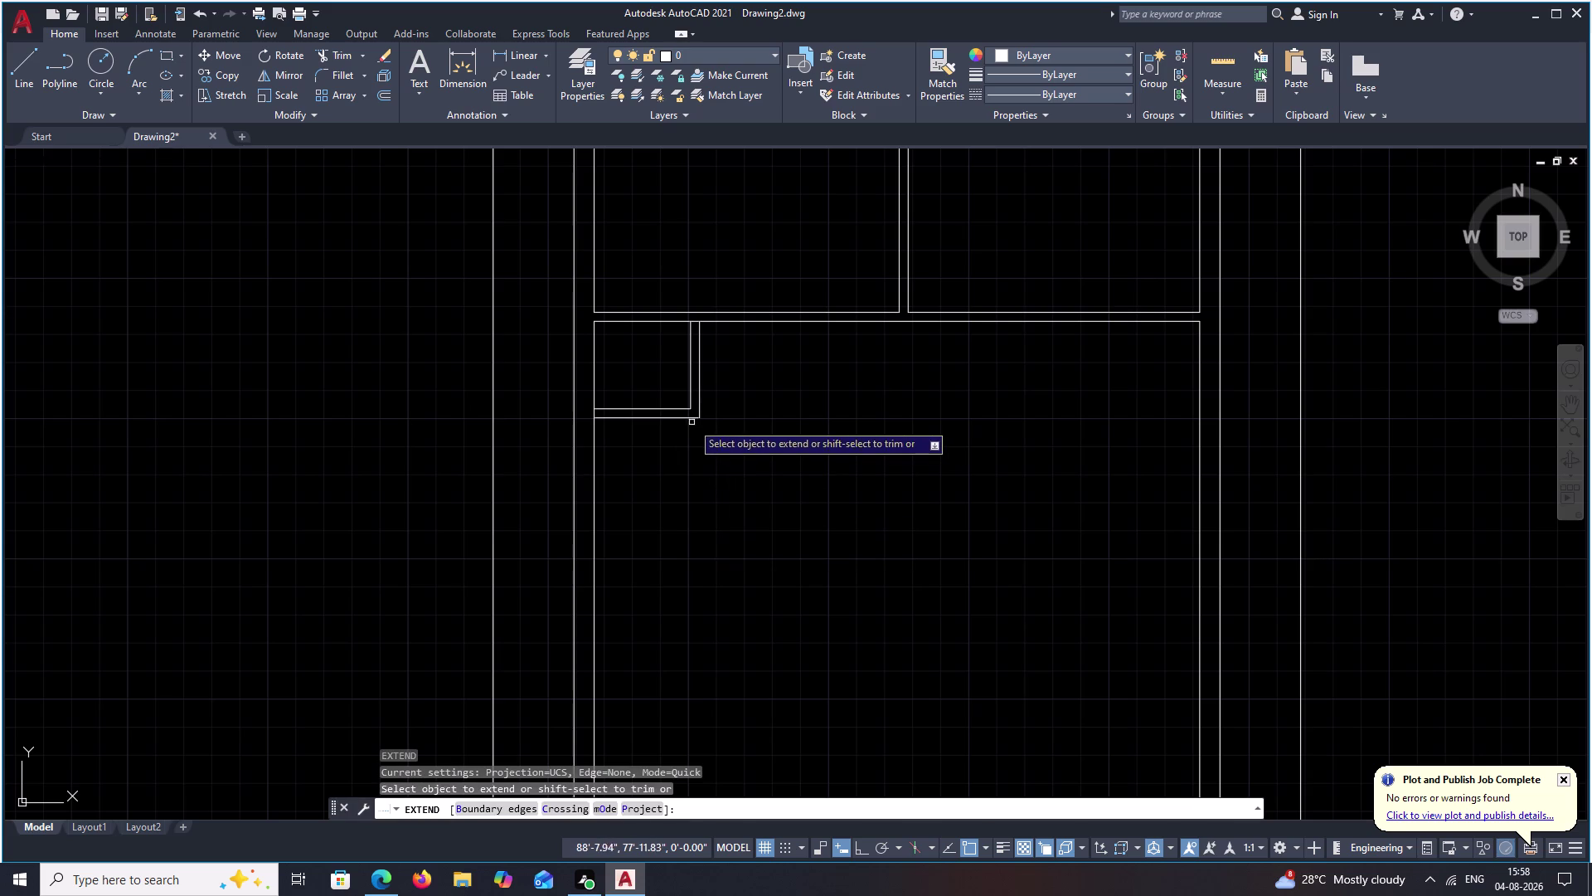
click(692, 417)
key(Escape)
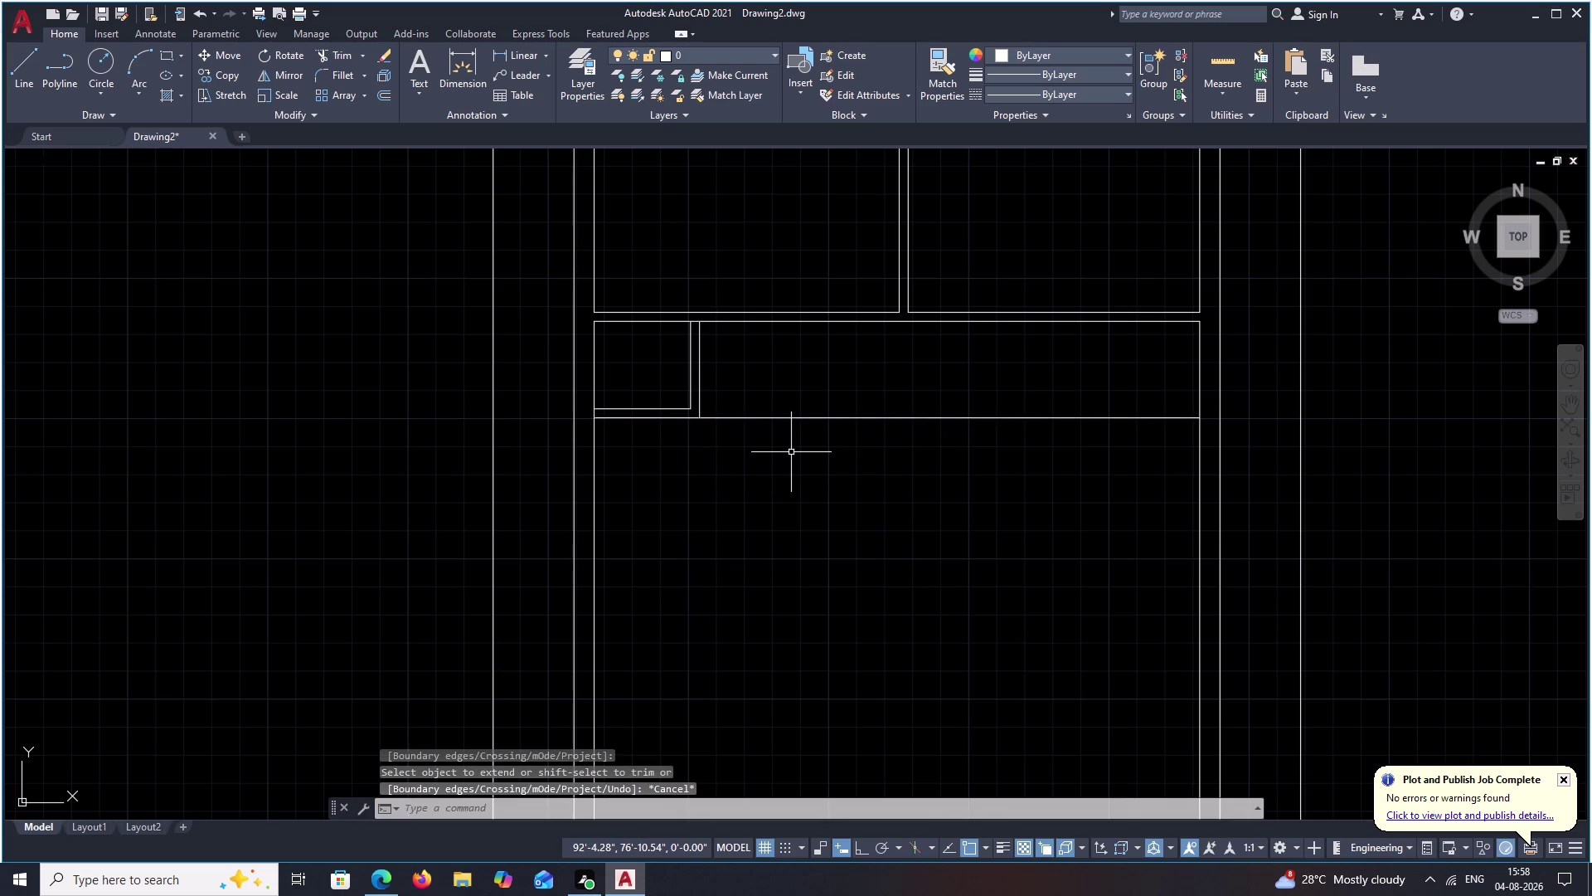
Offset the extended horizontal line 16 ft downward.
key(o)
key(space)
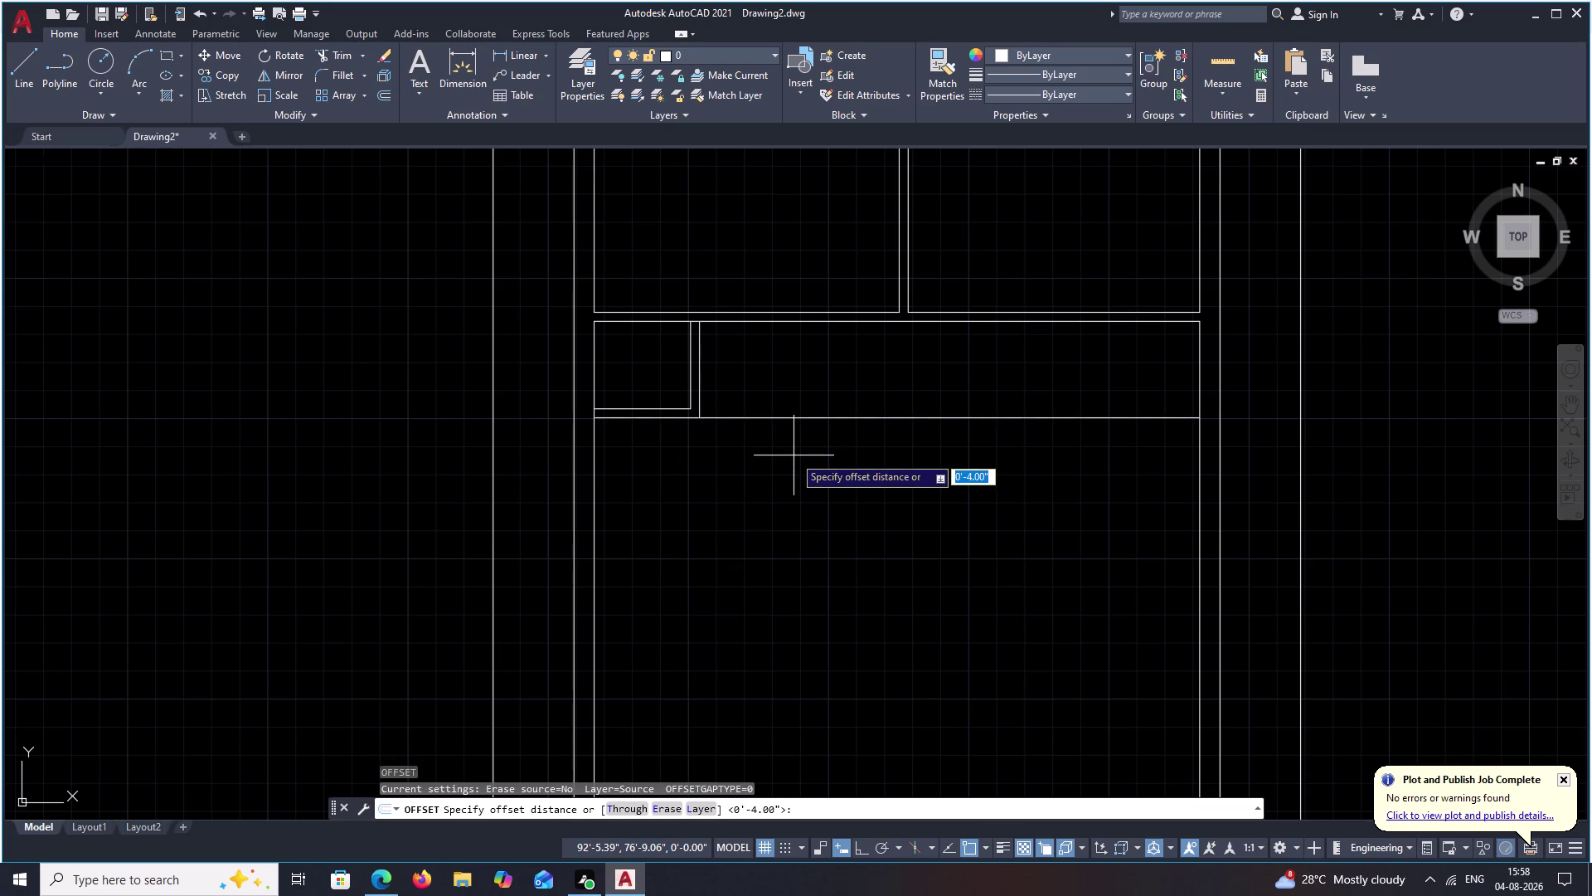
text(11')
key(BackSpace)
key(BackSpace)
text(6')
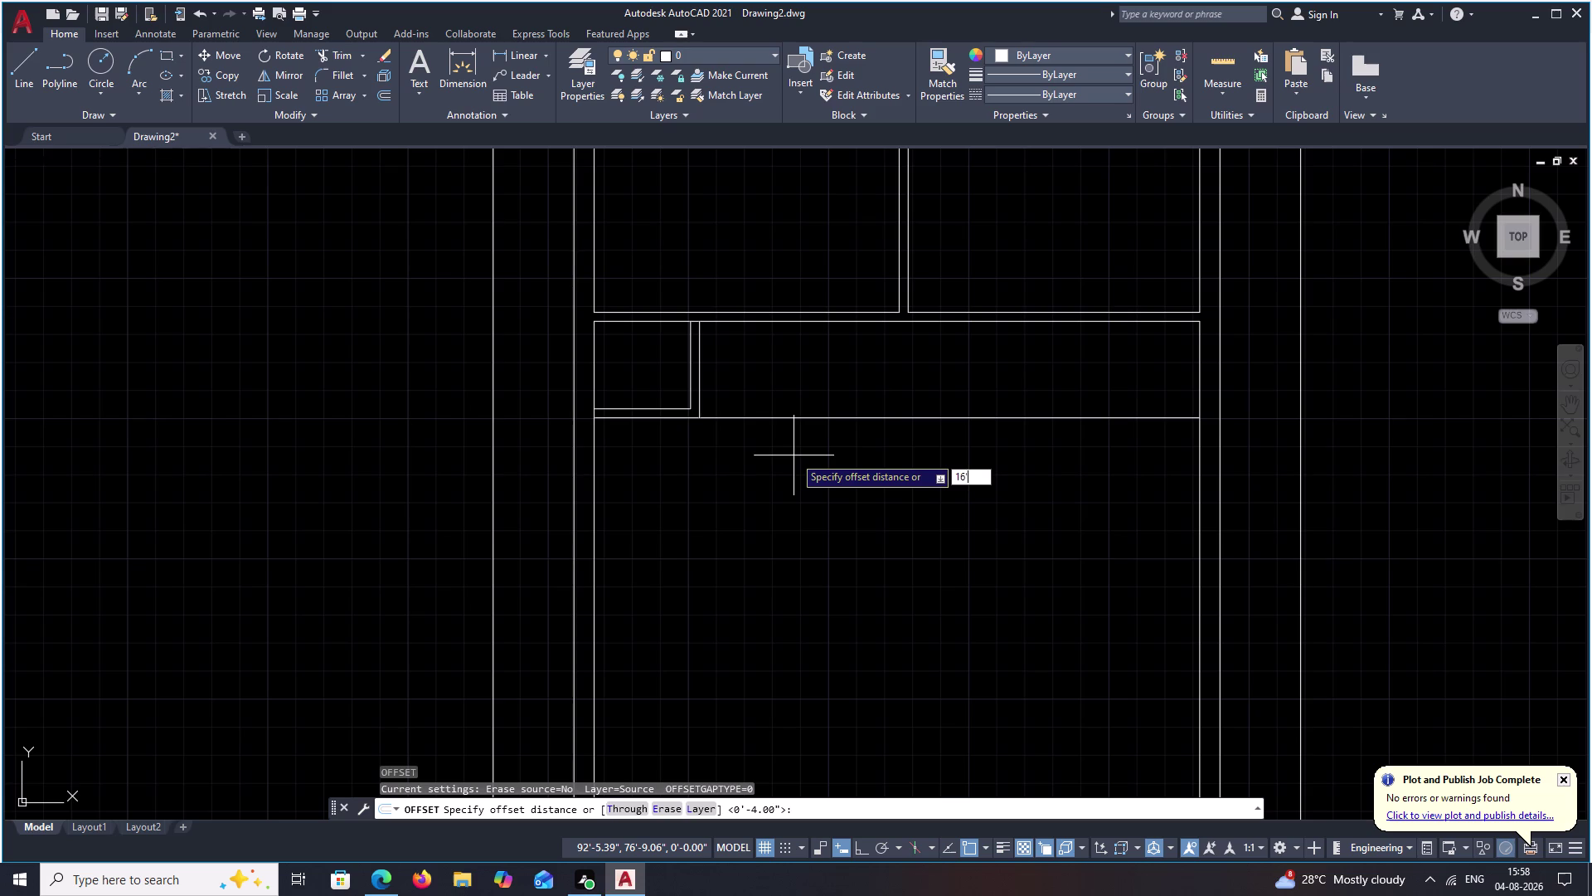
key(space)
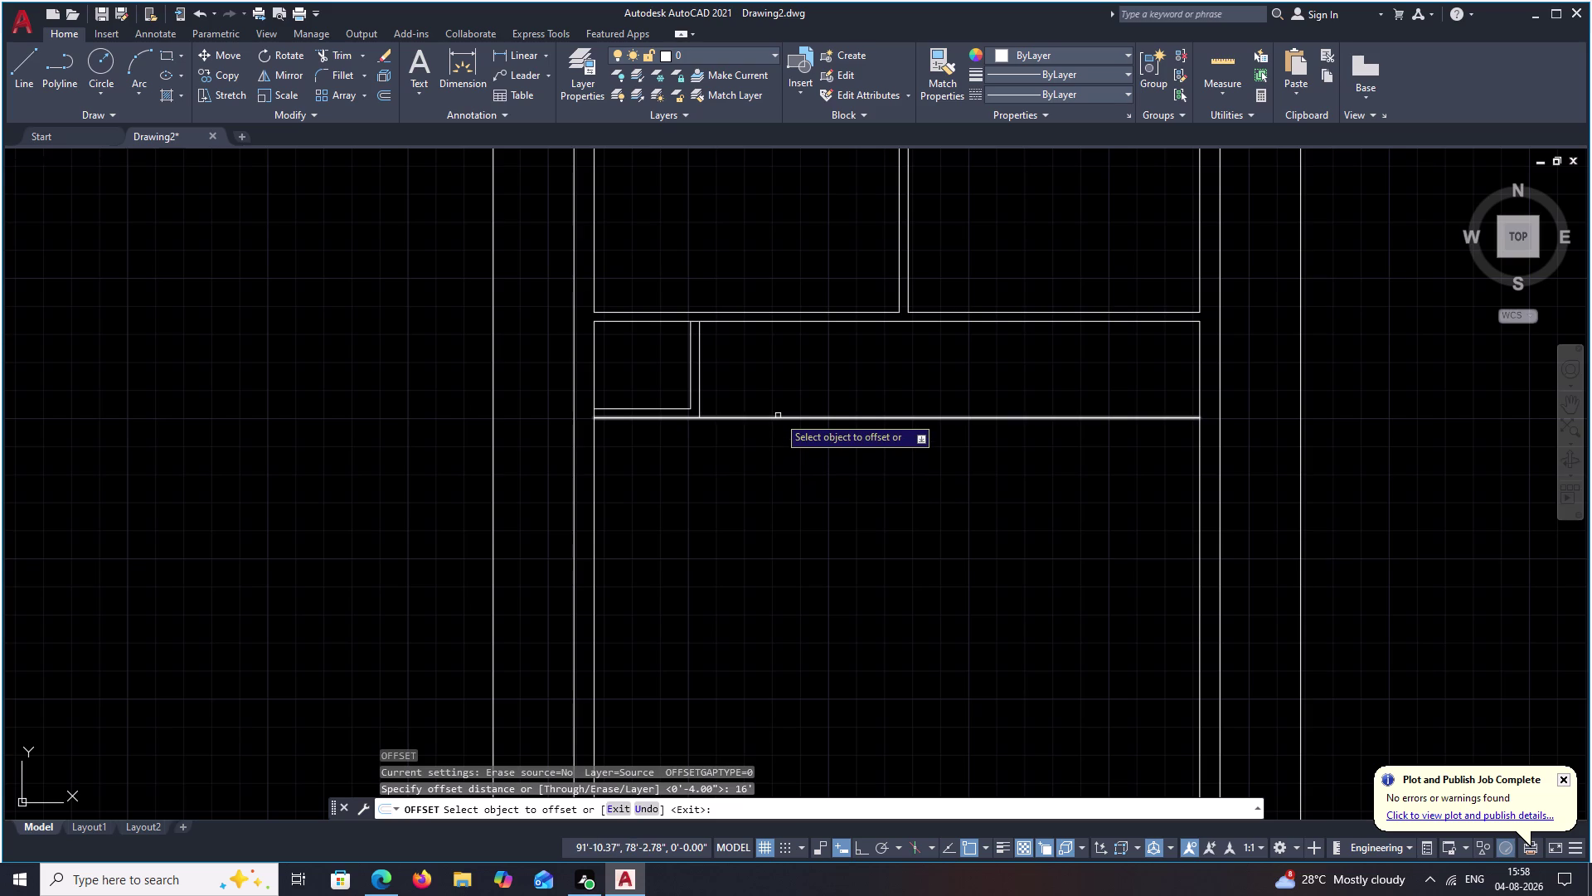
click(779, 416)
click(820, 550)
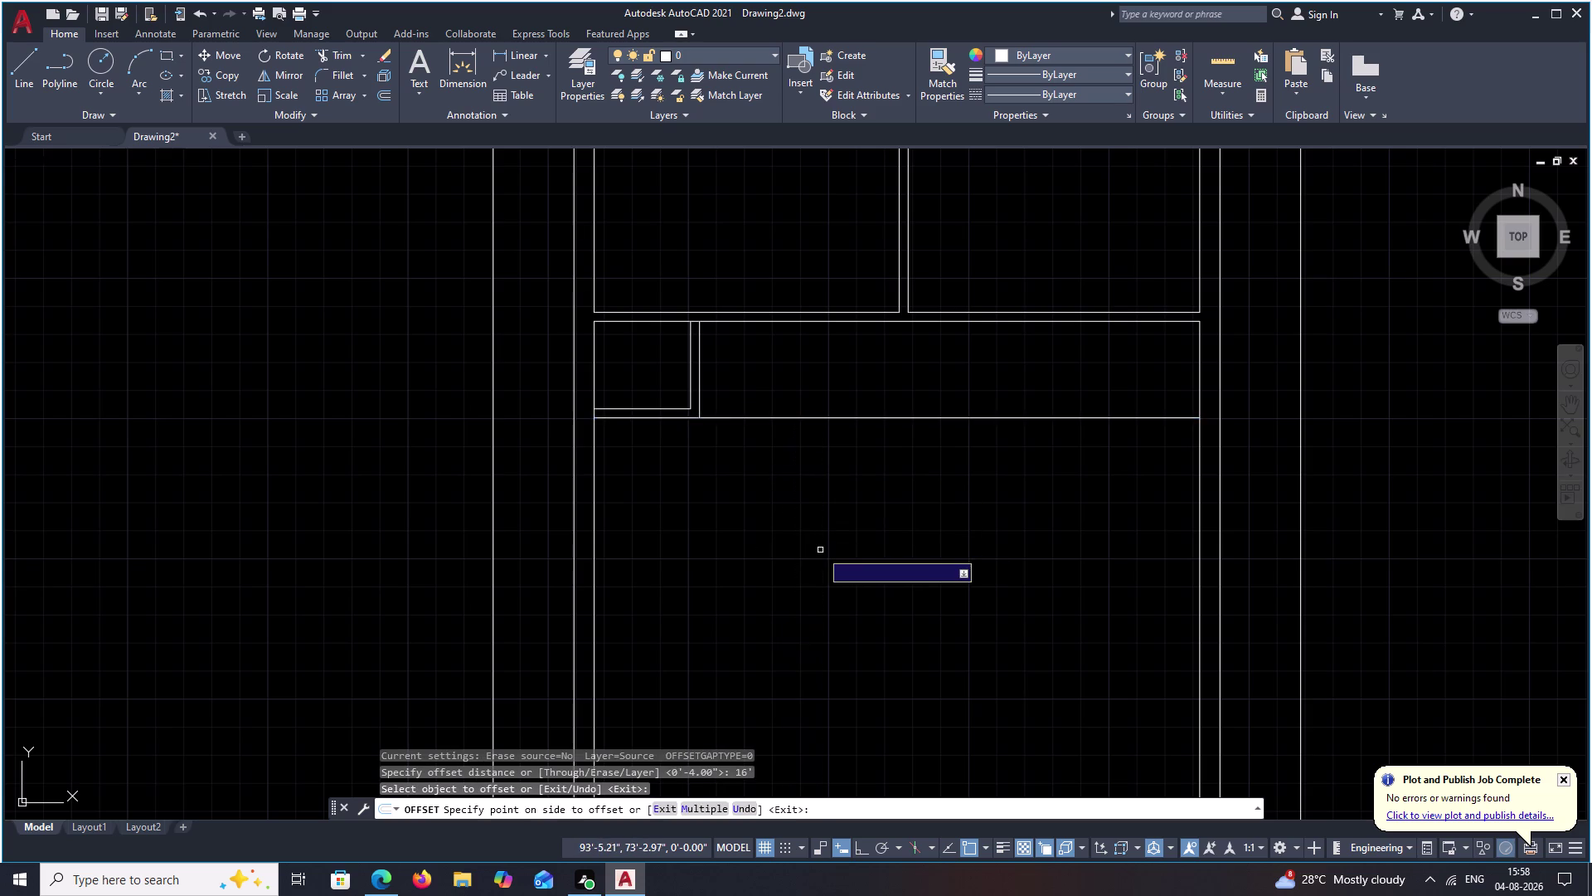
scroll(down, 3)
middle_drag(858, 596, 832, 542)
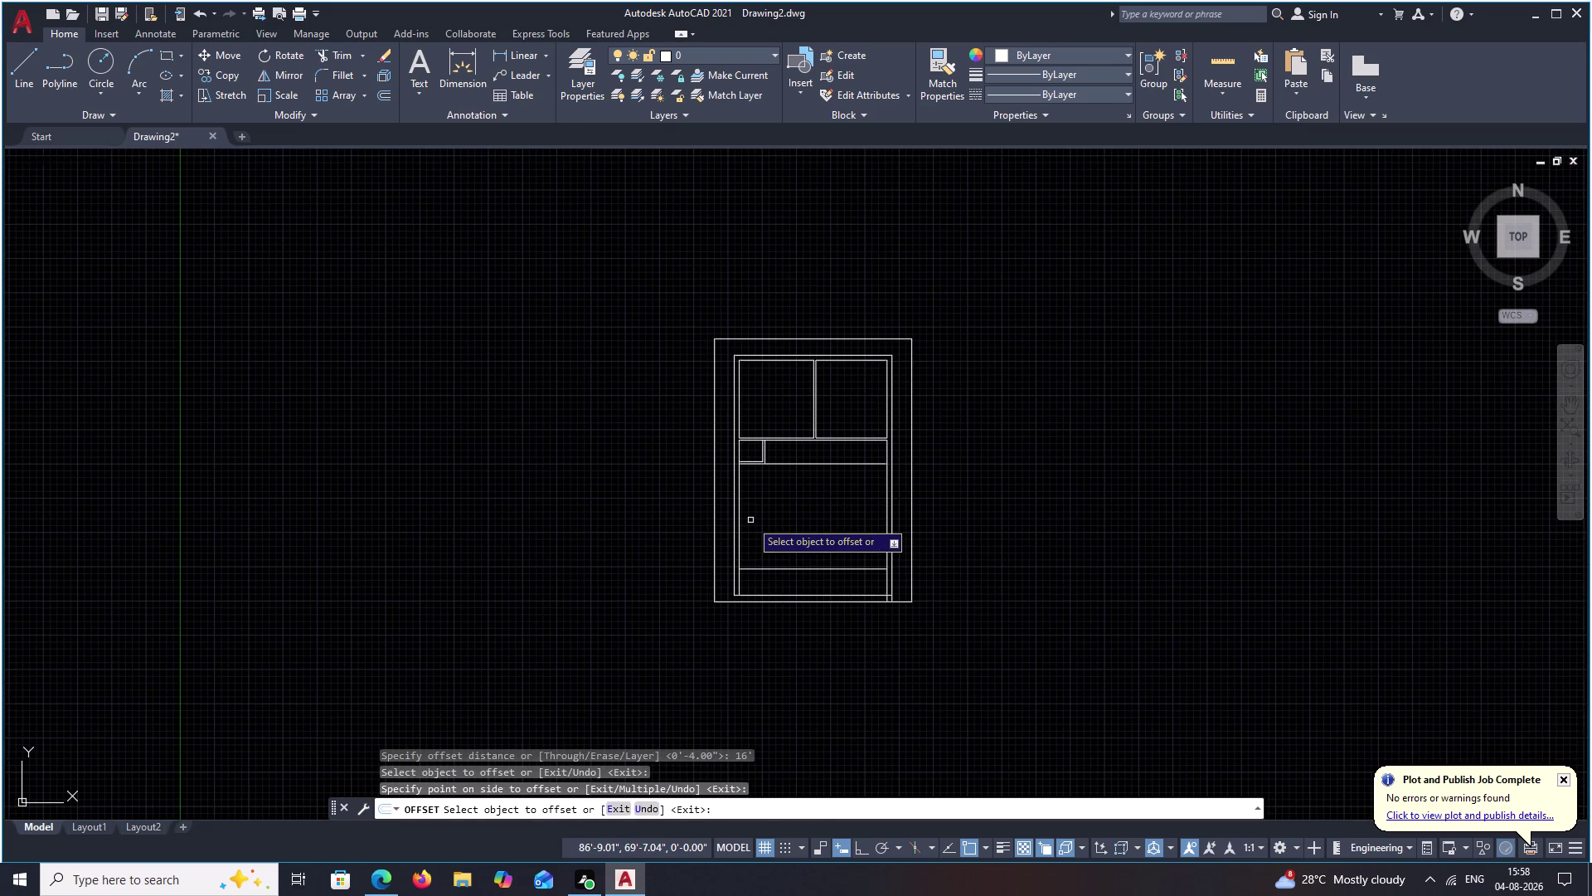
key(Escape)
Offset the left inner wall 11 ft to the right.
text(O)
key(space)
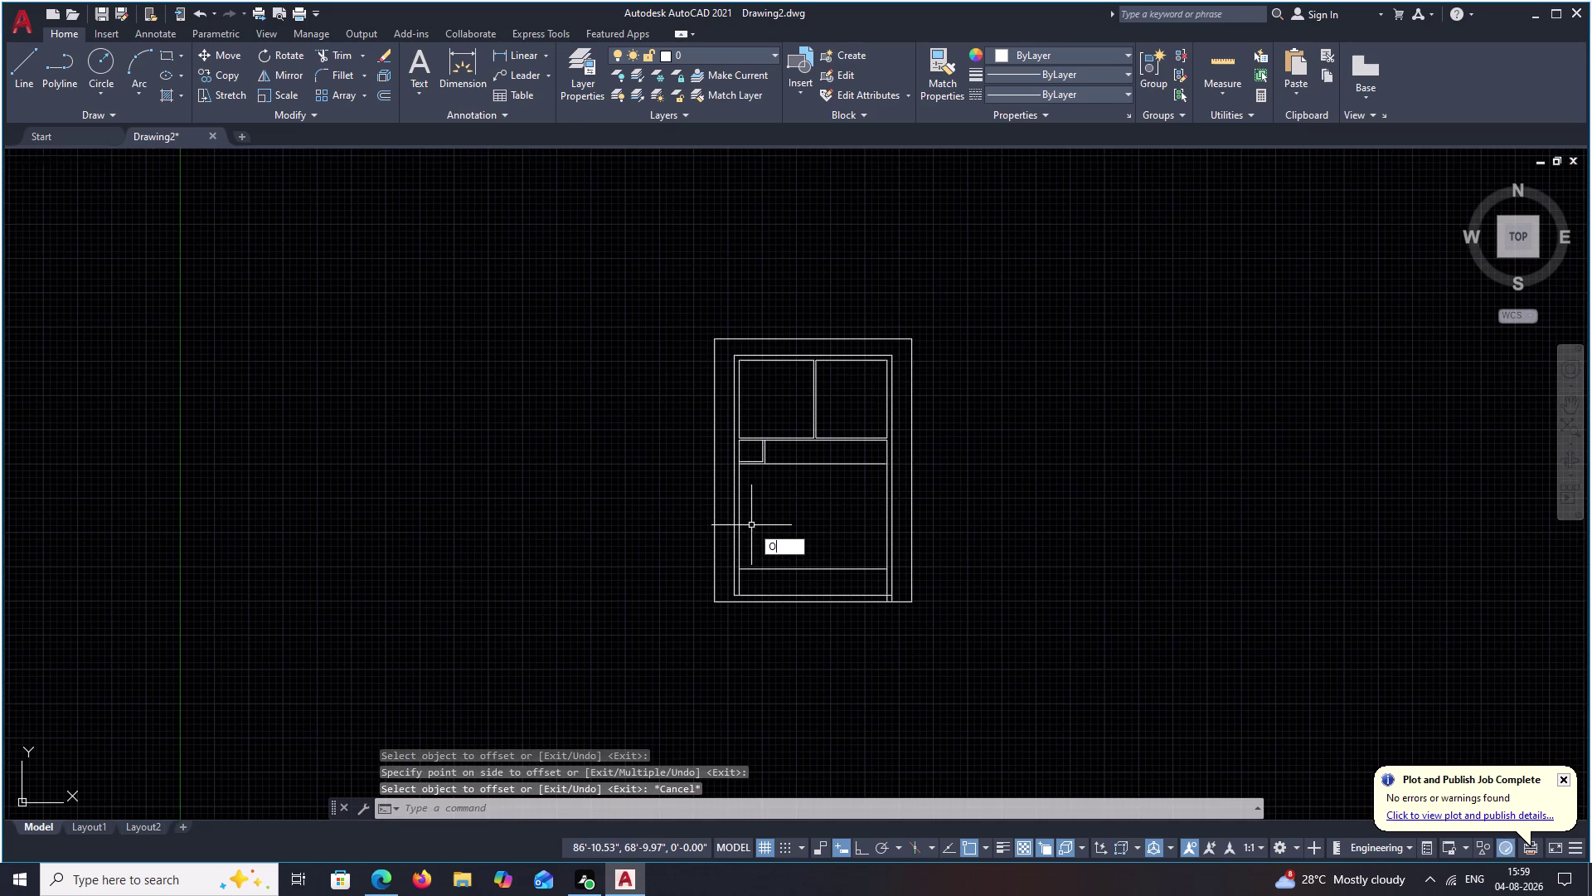
text(11')
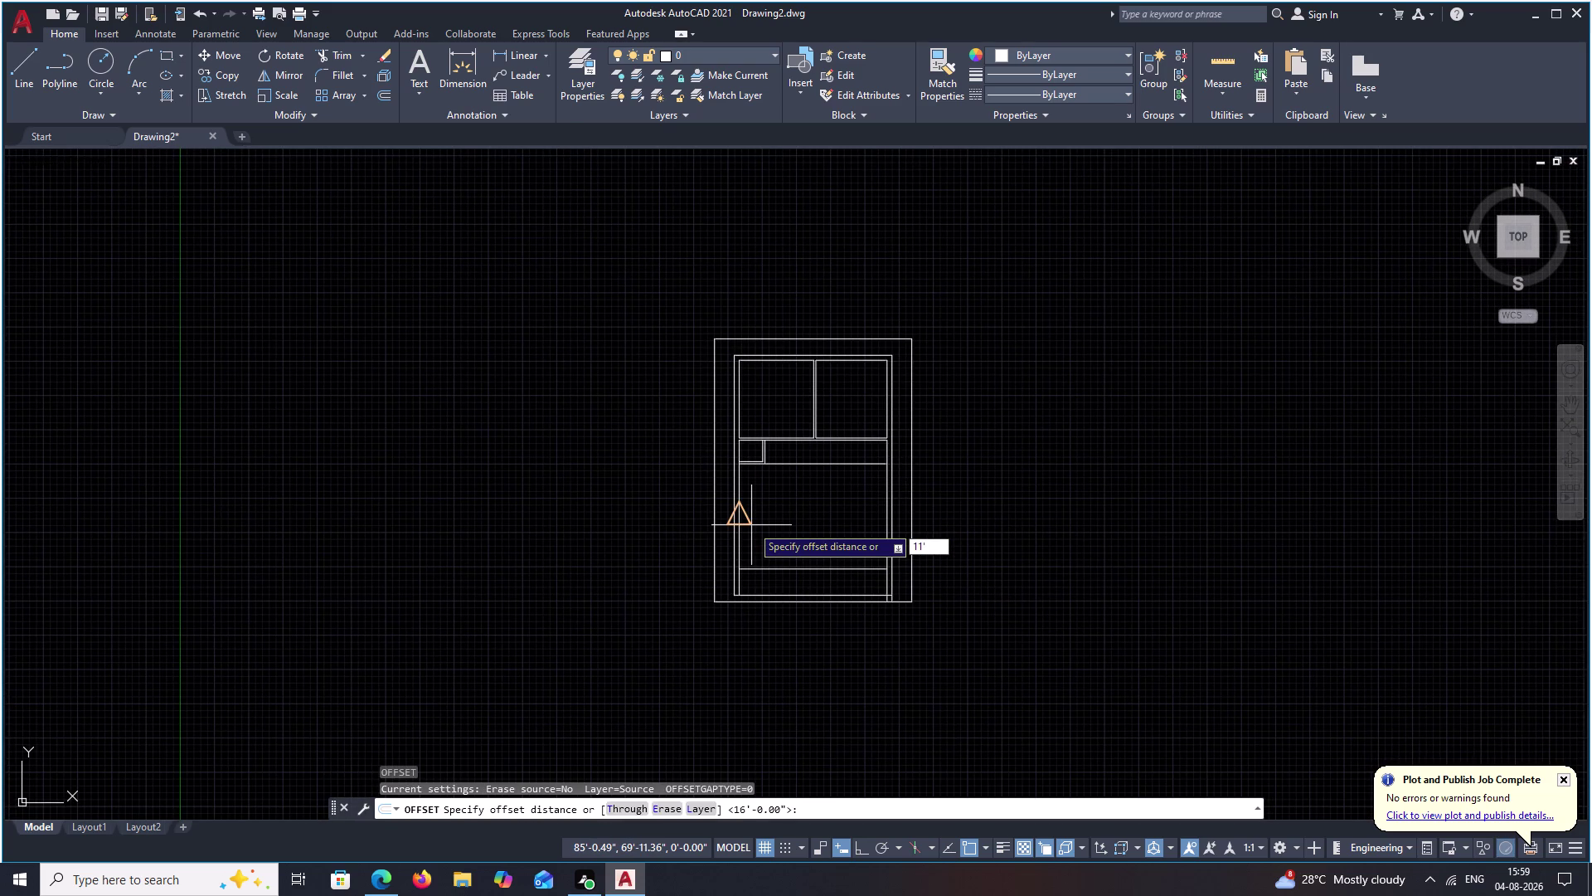
key(space)
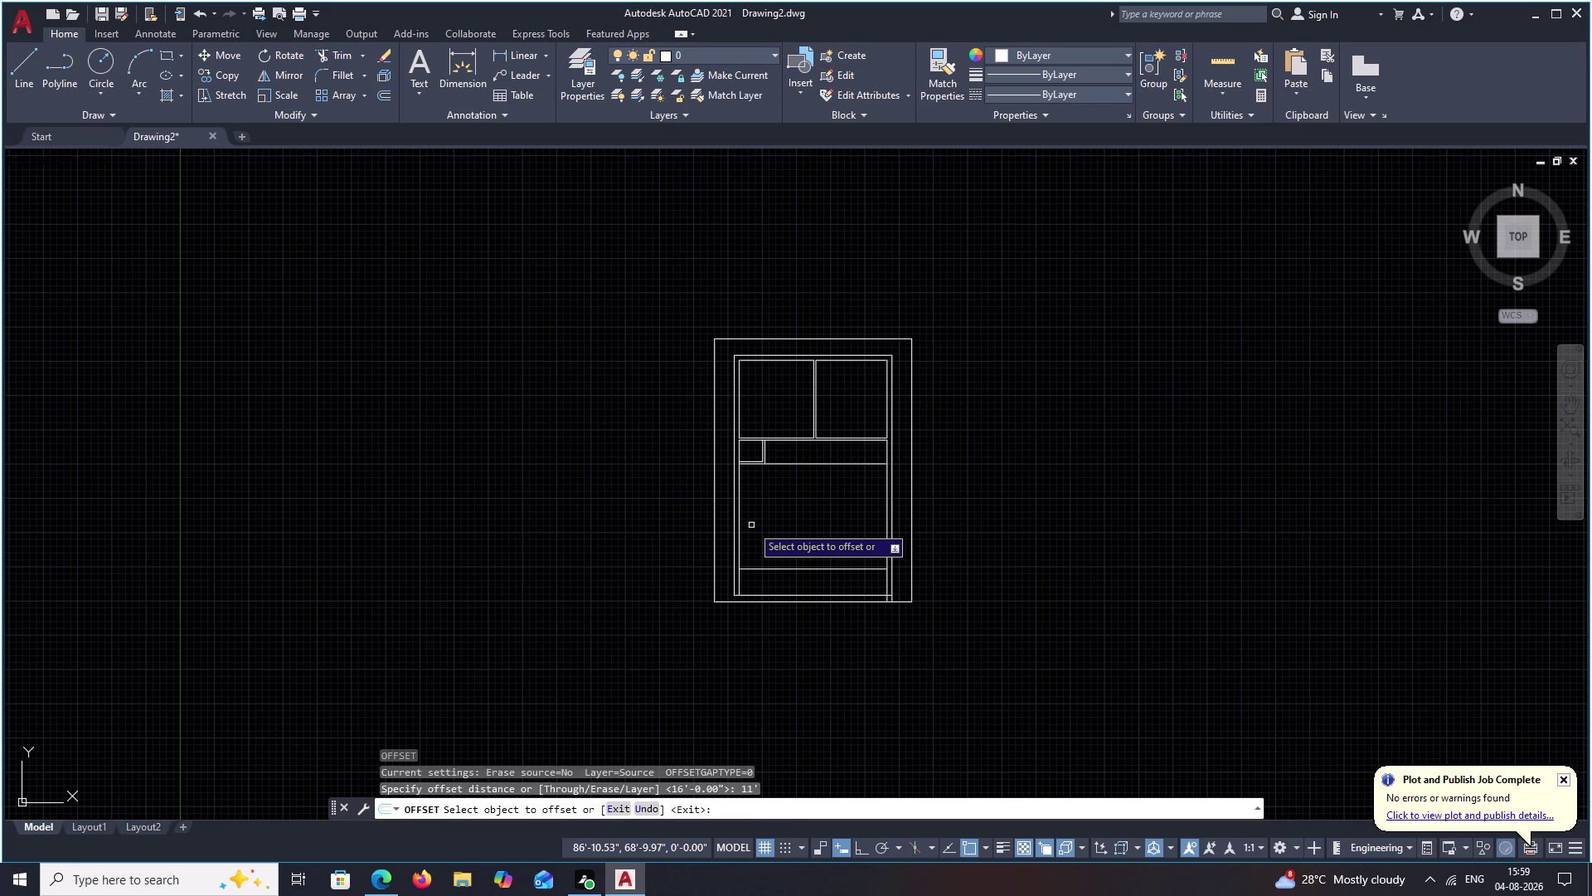
scroll(up, 3)
click(712, 511)
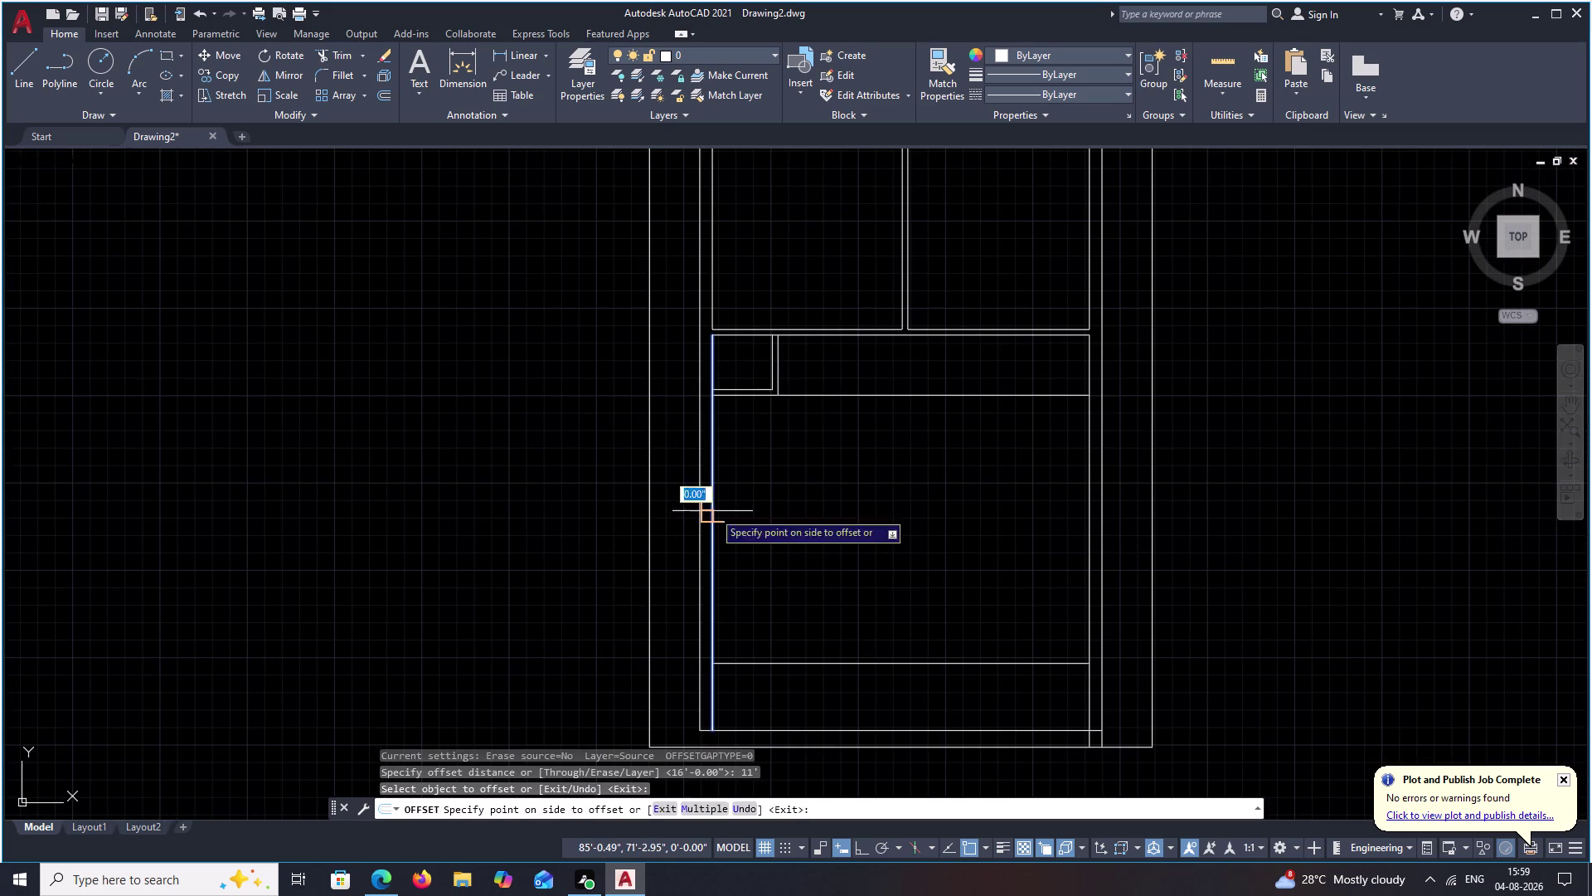
click(822, 522)
key(Escape)
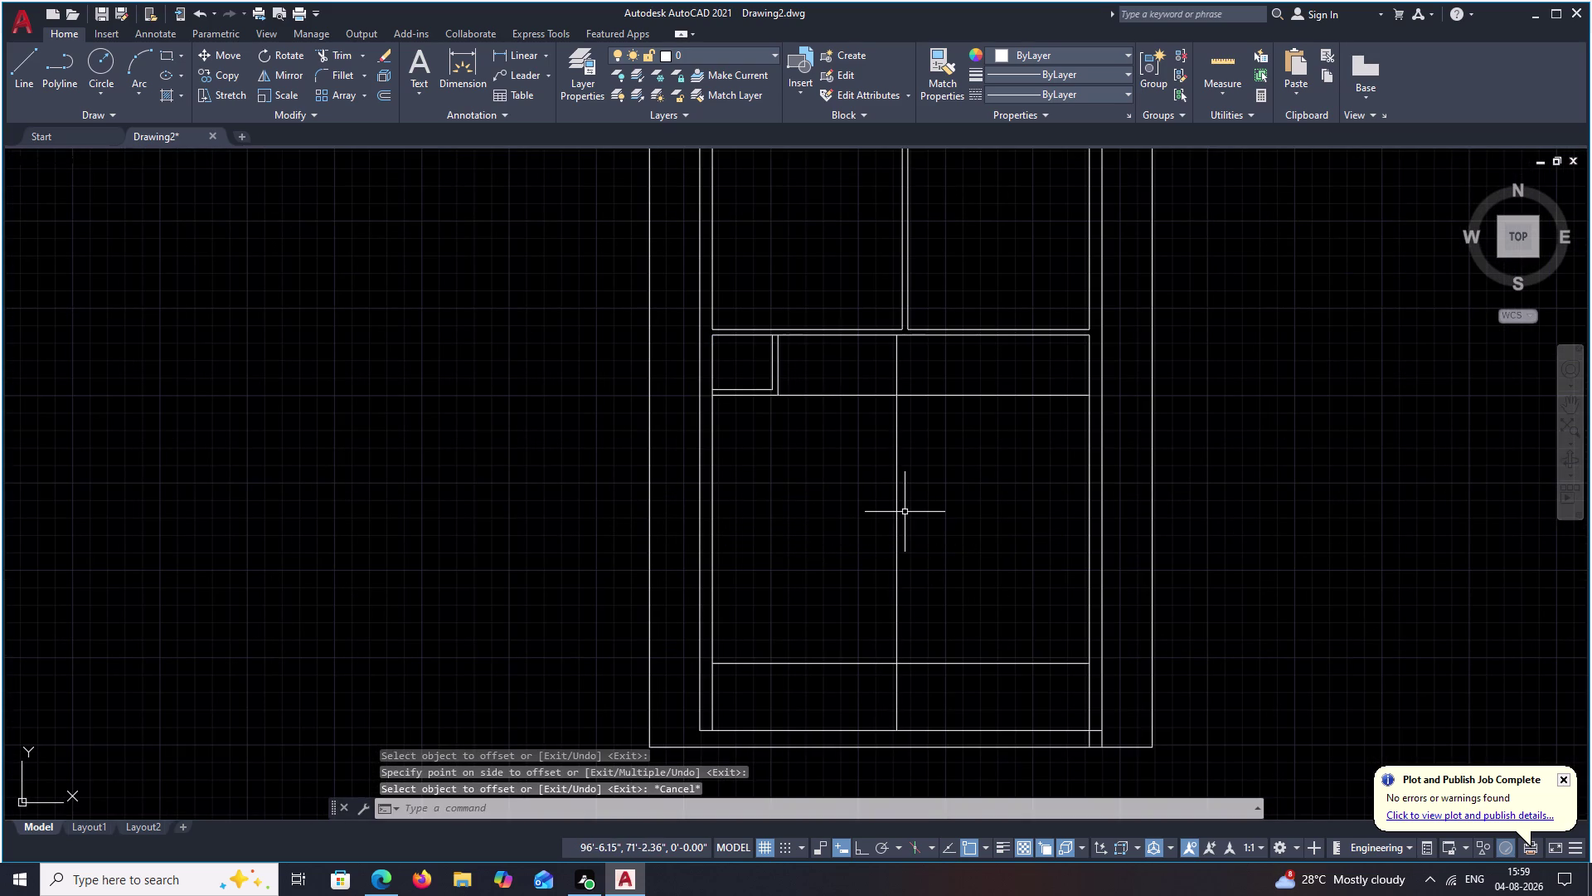
Trim the excess line segments crossing the upper fences.
text(TR)
key(space)
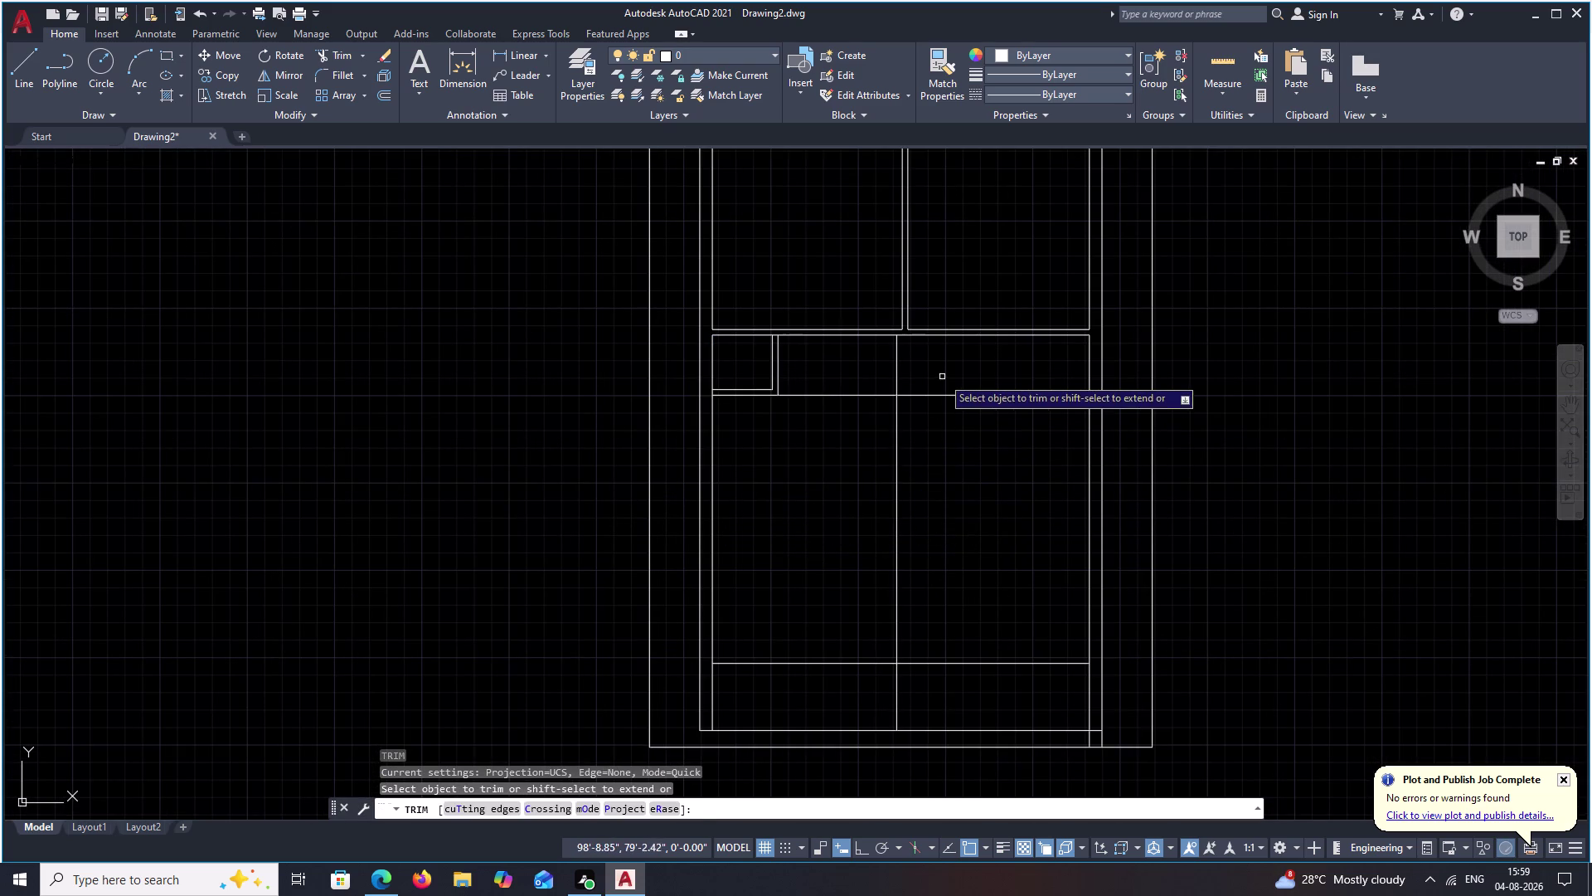
drag(939, 374, 855, 371)
drag(940, 371, 961, 533)
scroll(down, 3)
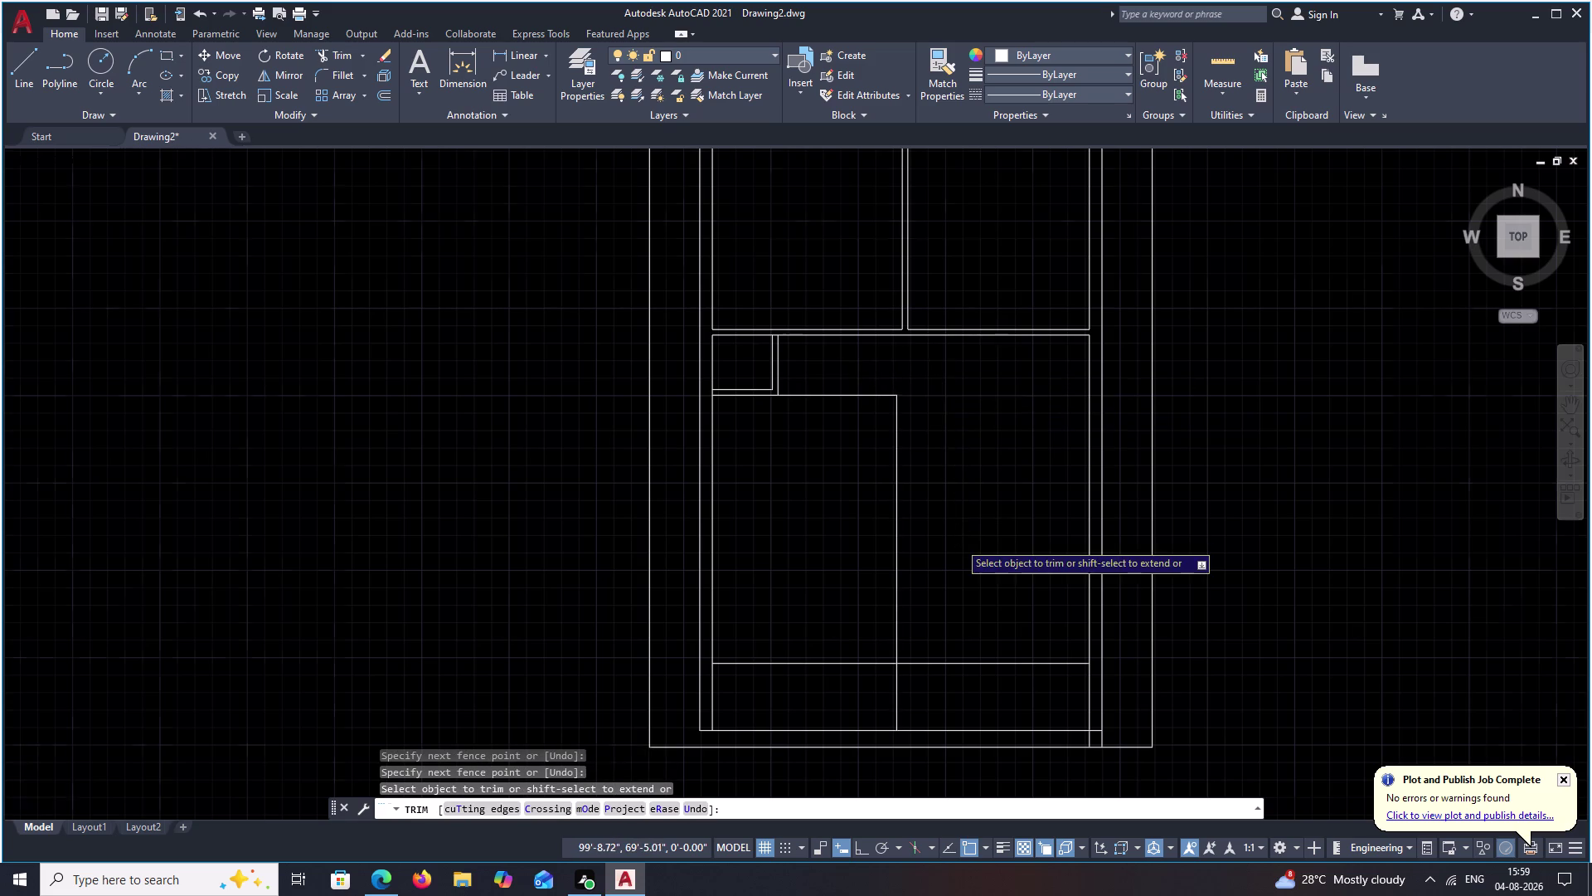
scroll(down, 3)
scroll(up, 3)
Trim the remaining overlapping line pieces near the bottom of the room.
drag(959, 580, 958, 657)
scroll(down, 3)
drag(939, 639, 903, 642)
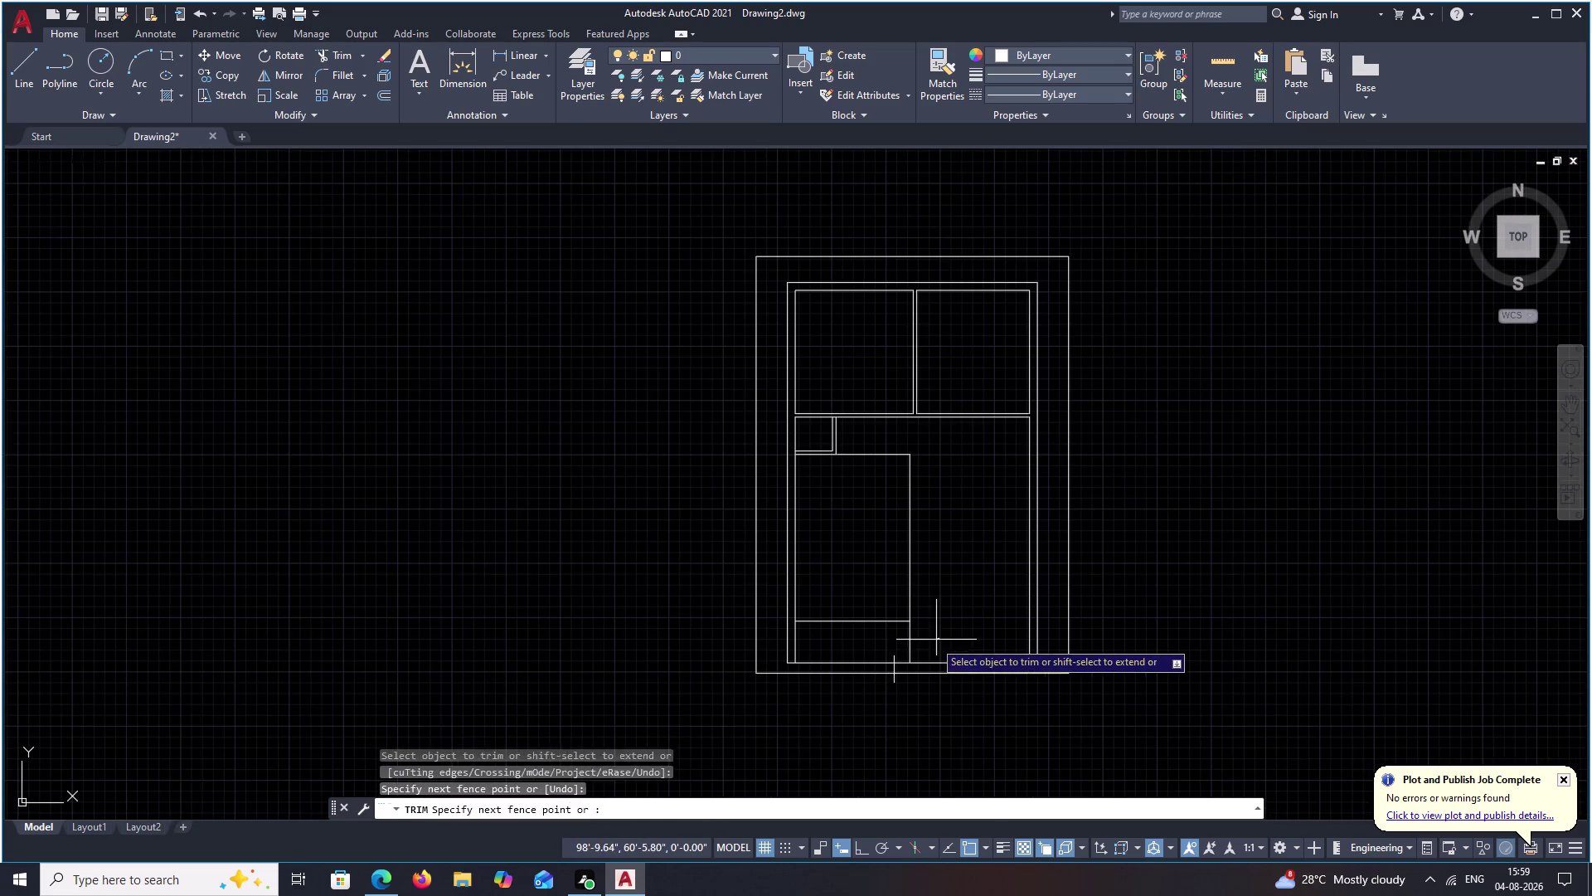
drag(903, 642, 880, 644)
middle_drag(920, 633, 921, 601)
scroll(up, 3)
middle_drag(916, 602, 922, 569)
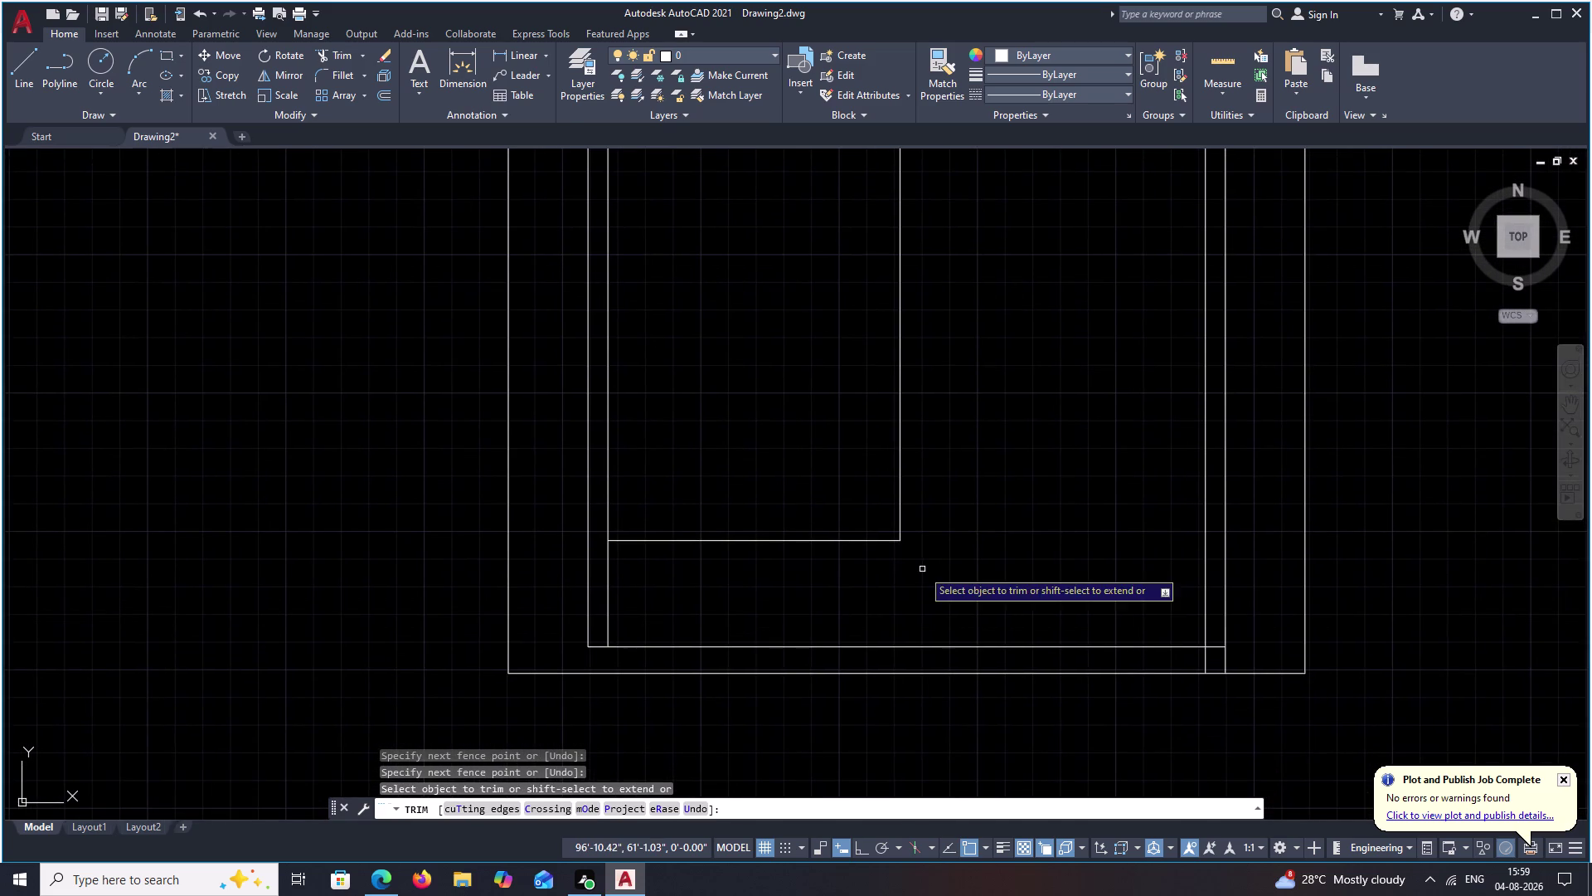
key(Escape)
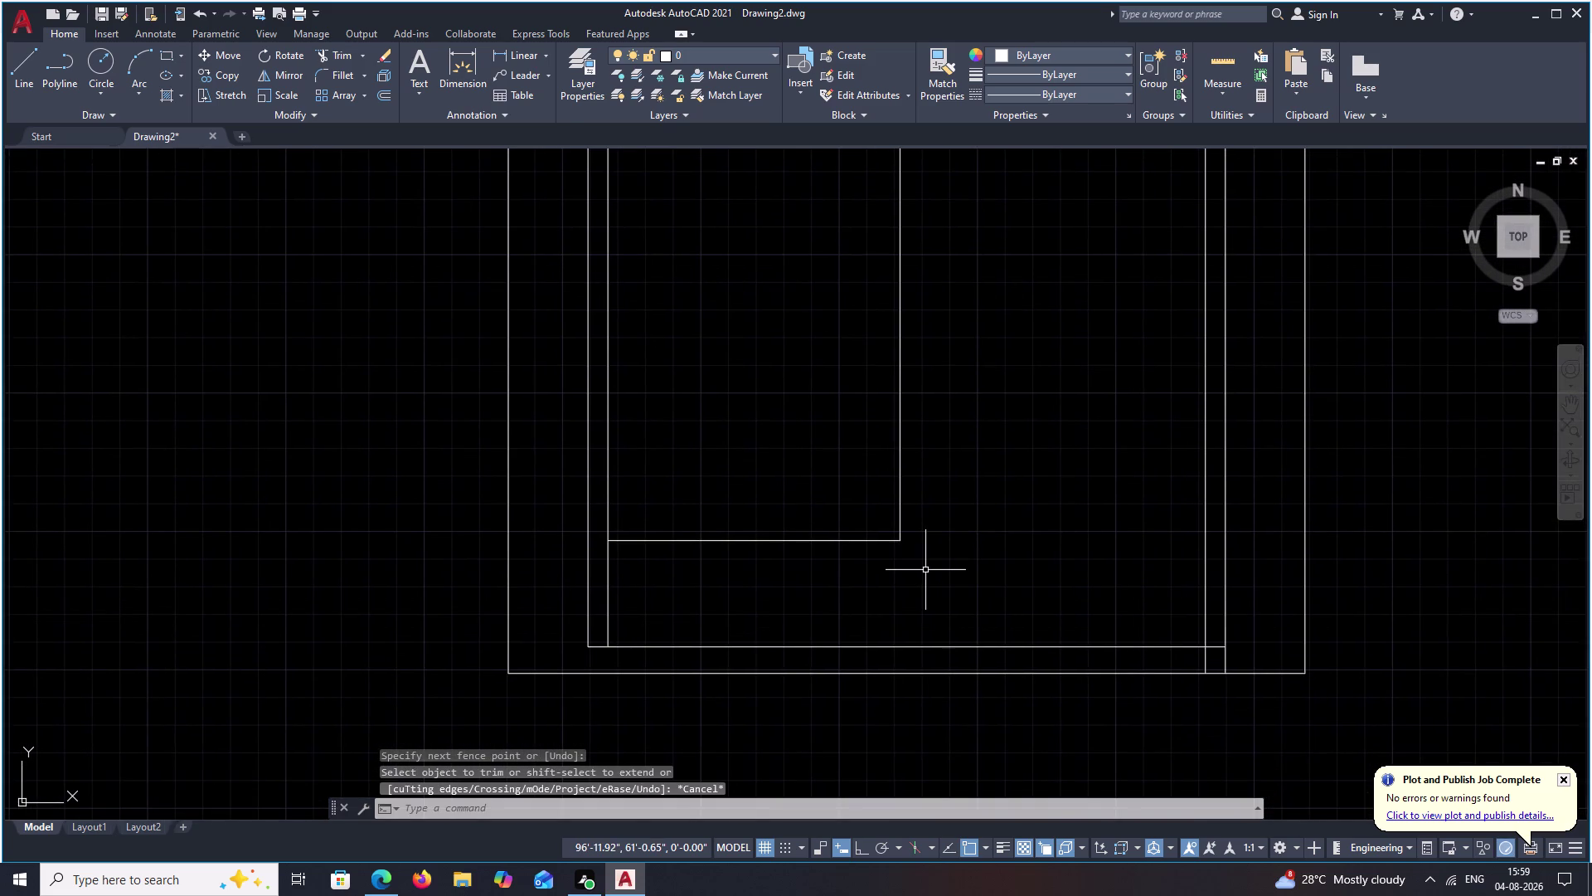
Start an offset with a 9 inch distance.
key(o)
key(space)
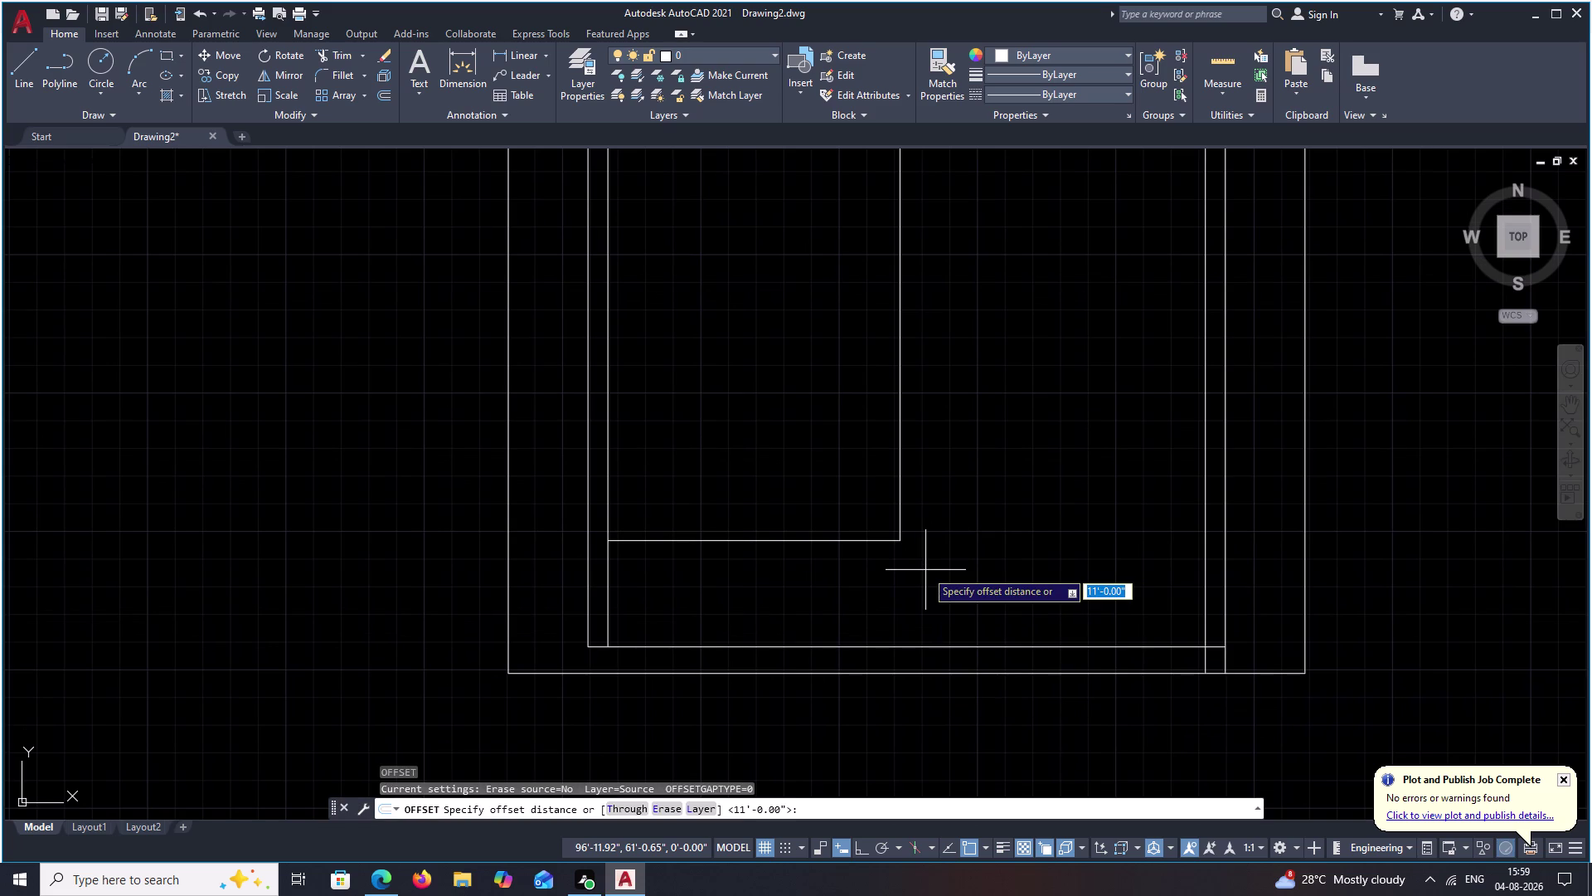
text(9)
key(space)
Make 9-inch parallel copies of the room's wall lines, undoing the first attempt.
click(815, 540)
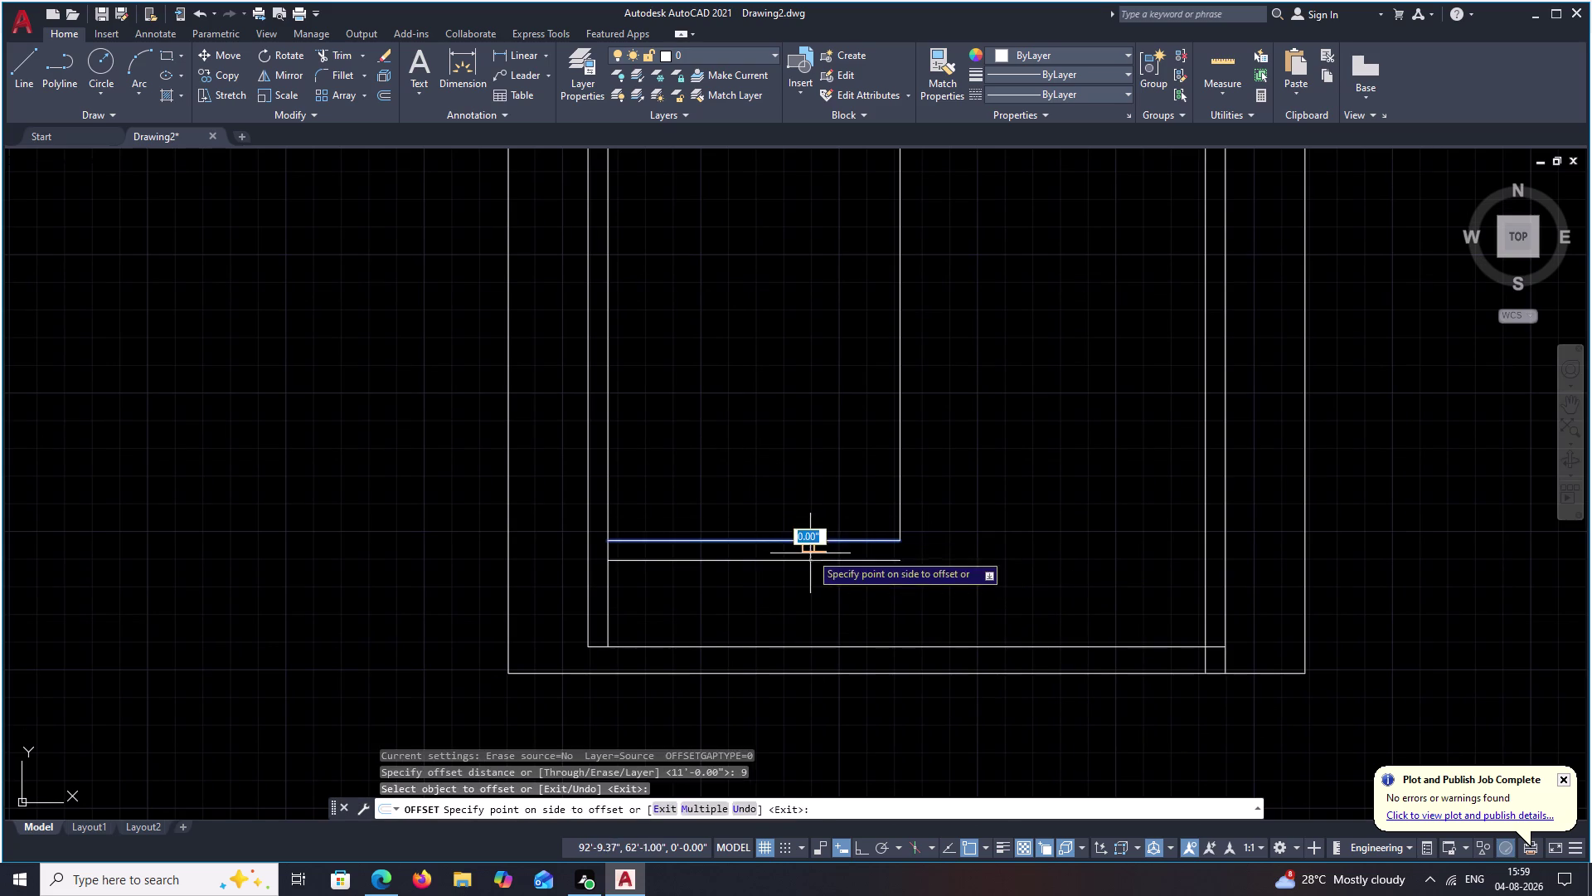
click(810, 554)
key(ctrl+z)
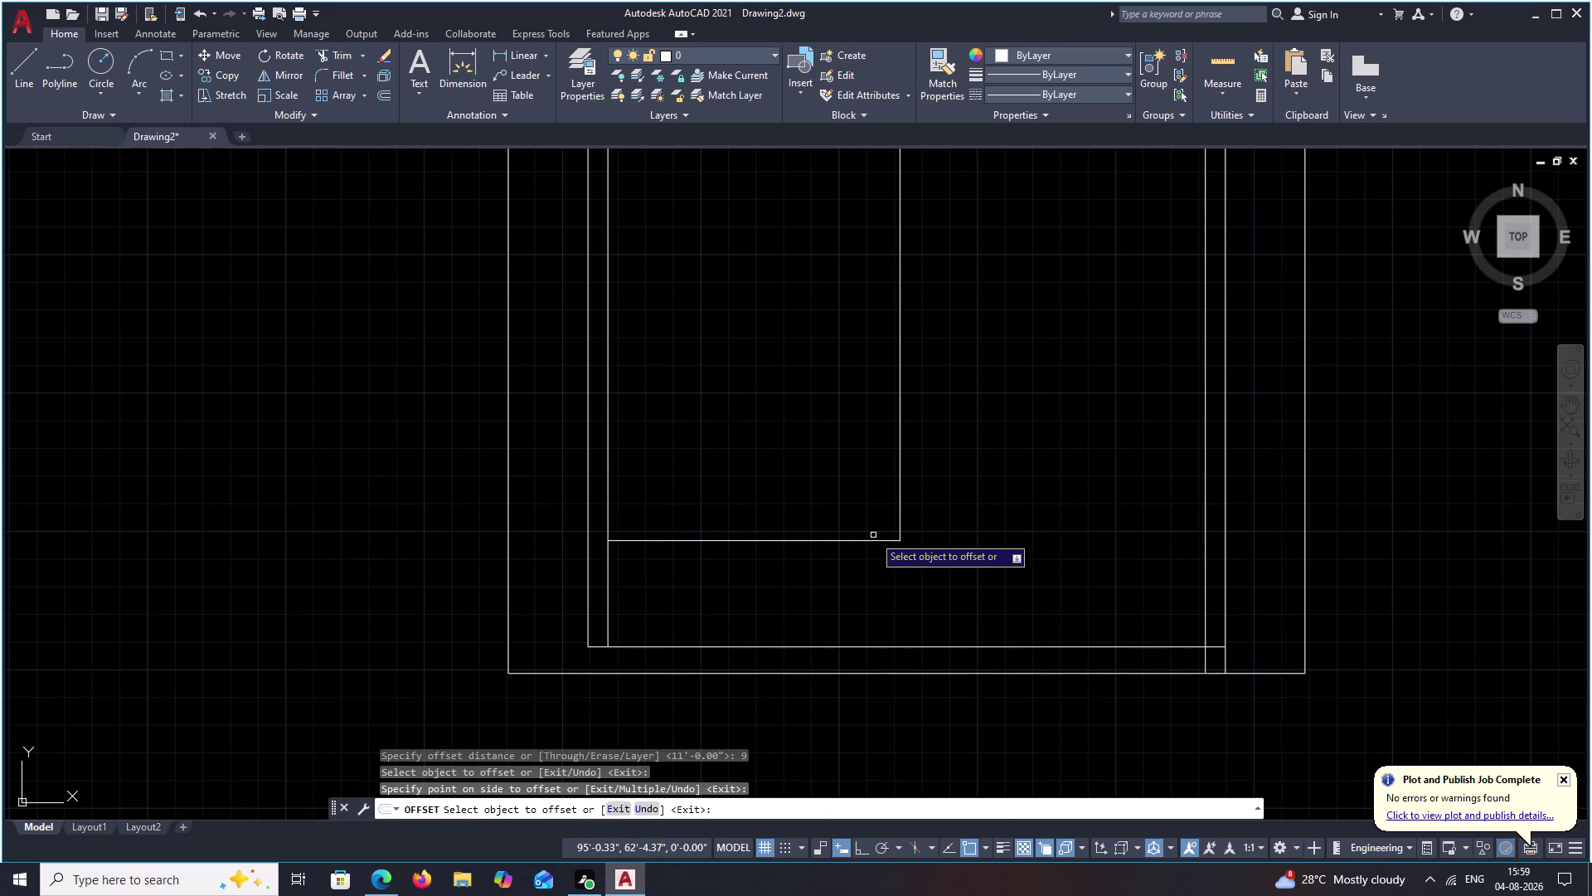
click(821, 543)
click(823, 562)
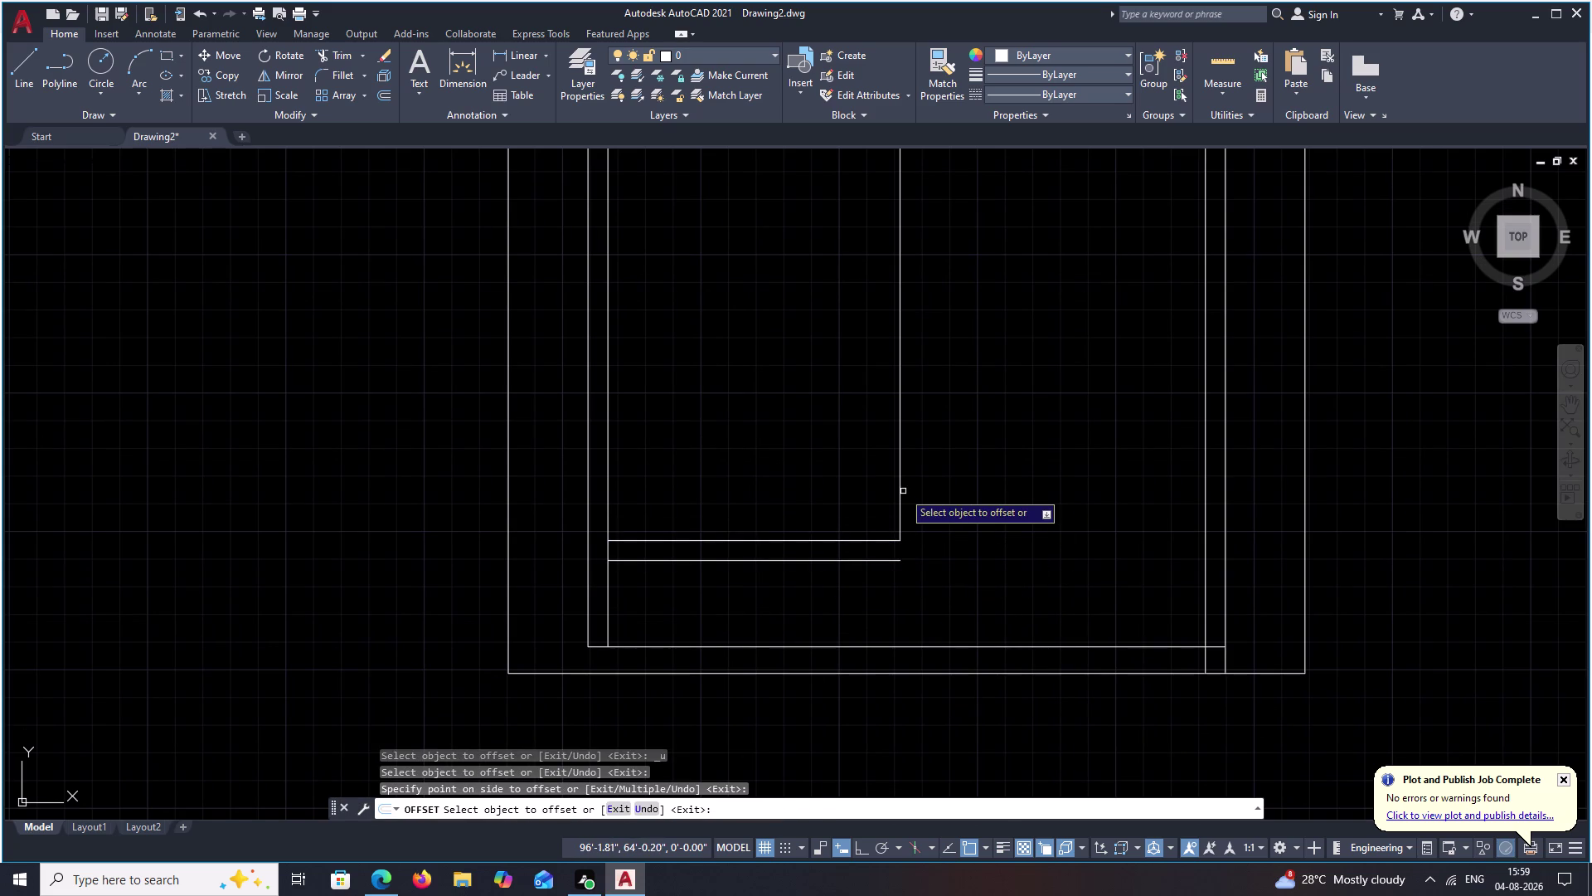
click(901, 495)
click(928, 495)
scroll(down, 3)
scroll(down, 3)
middle_drag(944, 494, 939, 543)
scroll(up, 3)
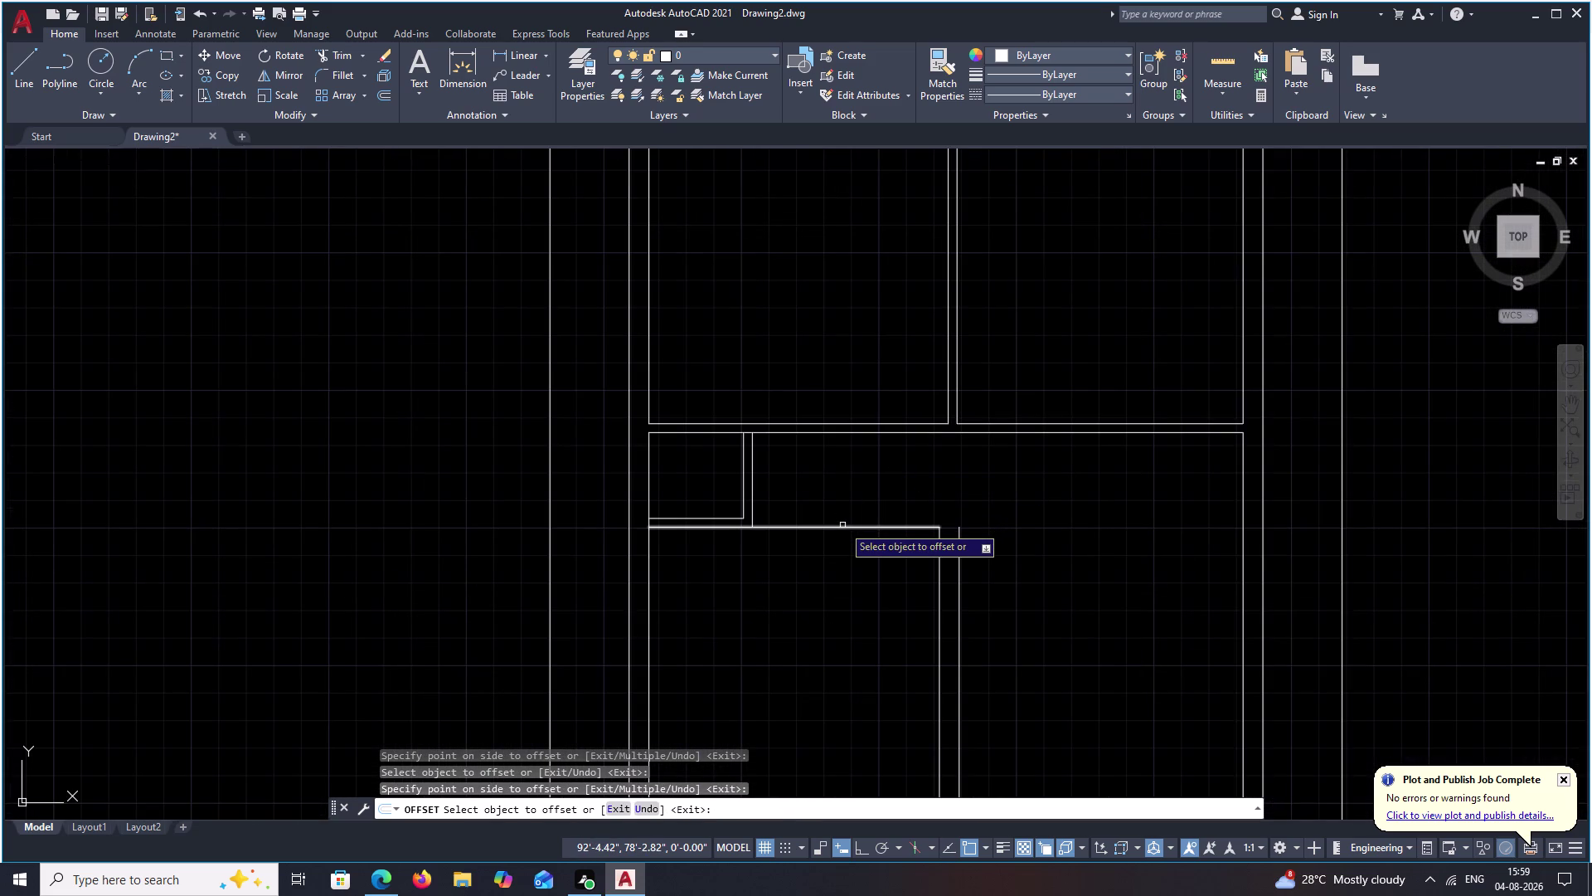
key(Escape)
Offset the room's horizontal wall line 4 inches upward.
key(4)
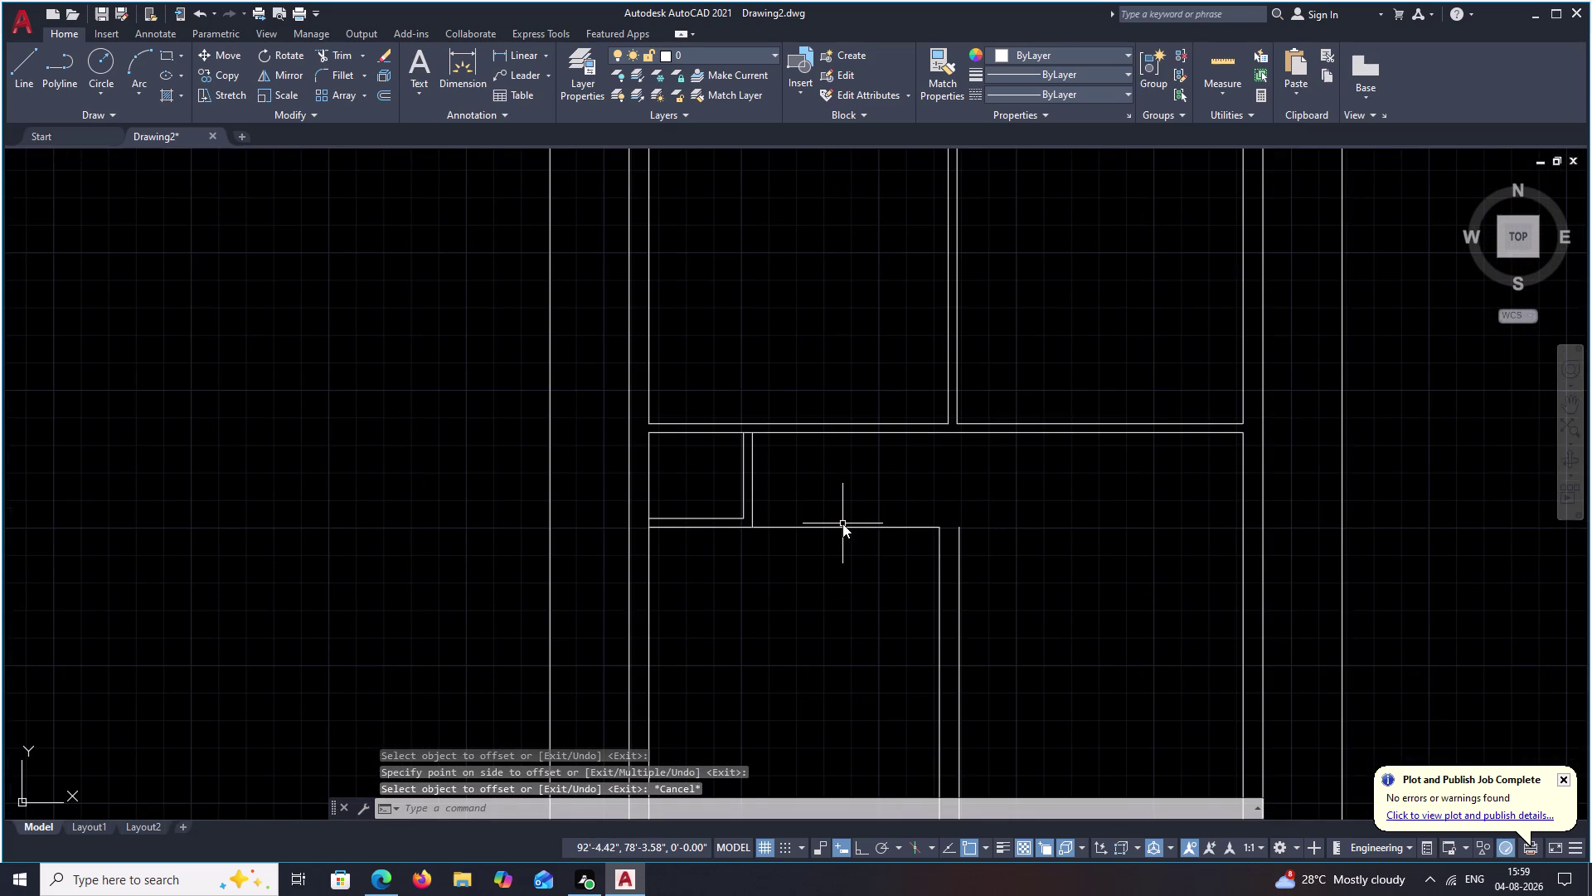
key(space)
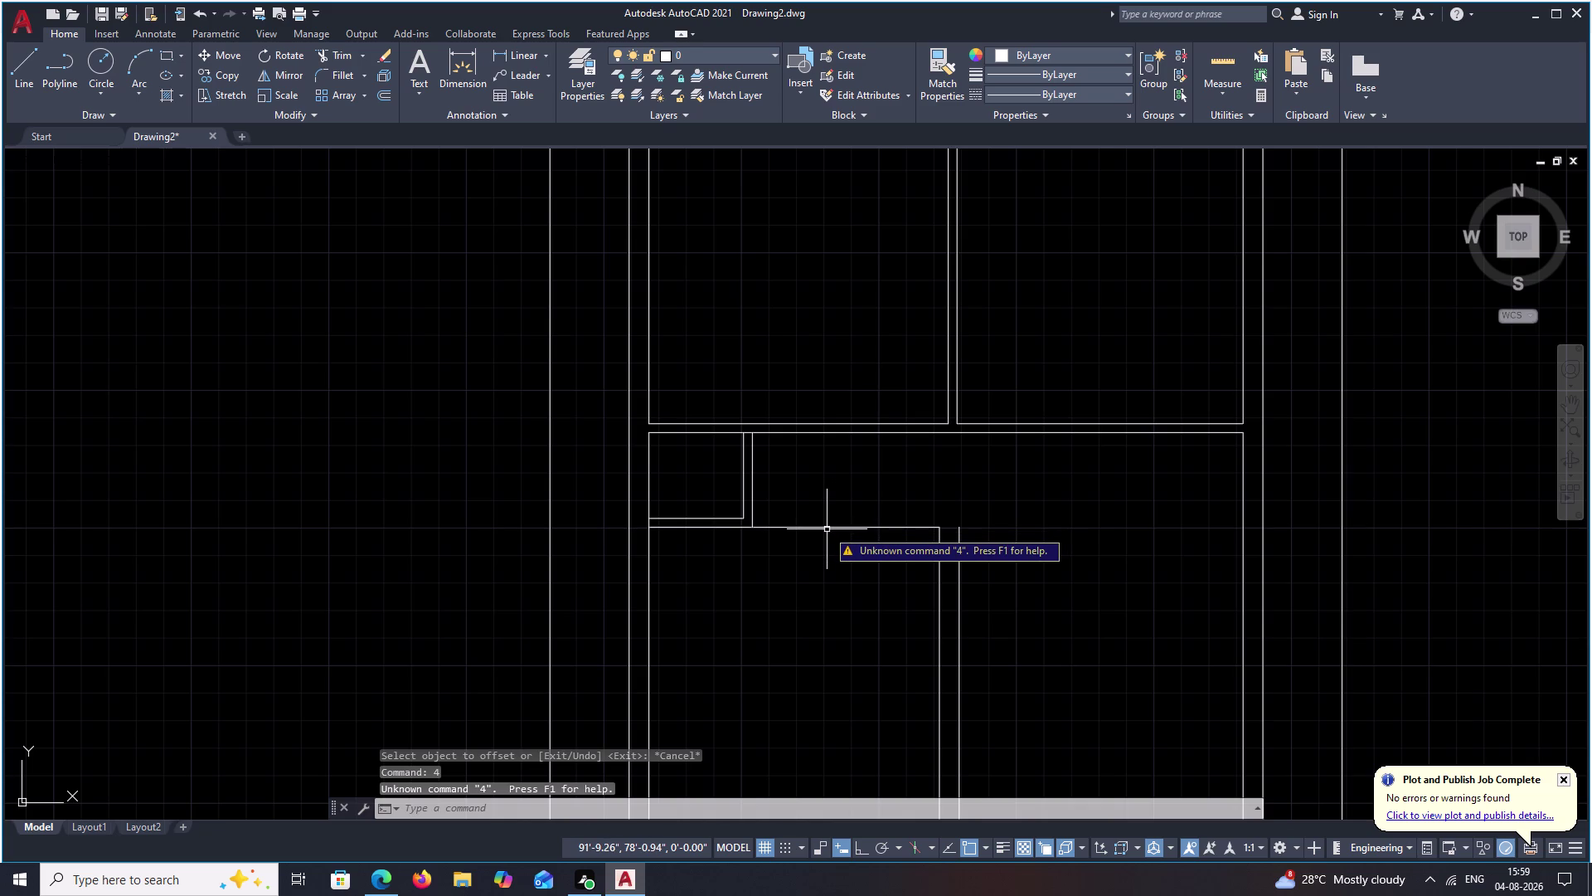
key(Escape)
key(o)
key(space)
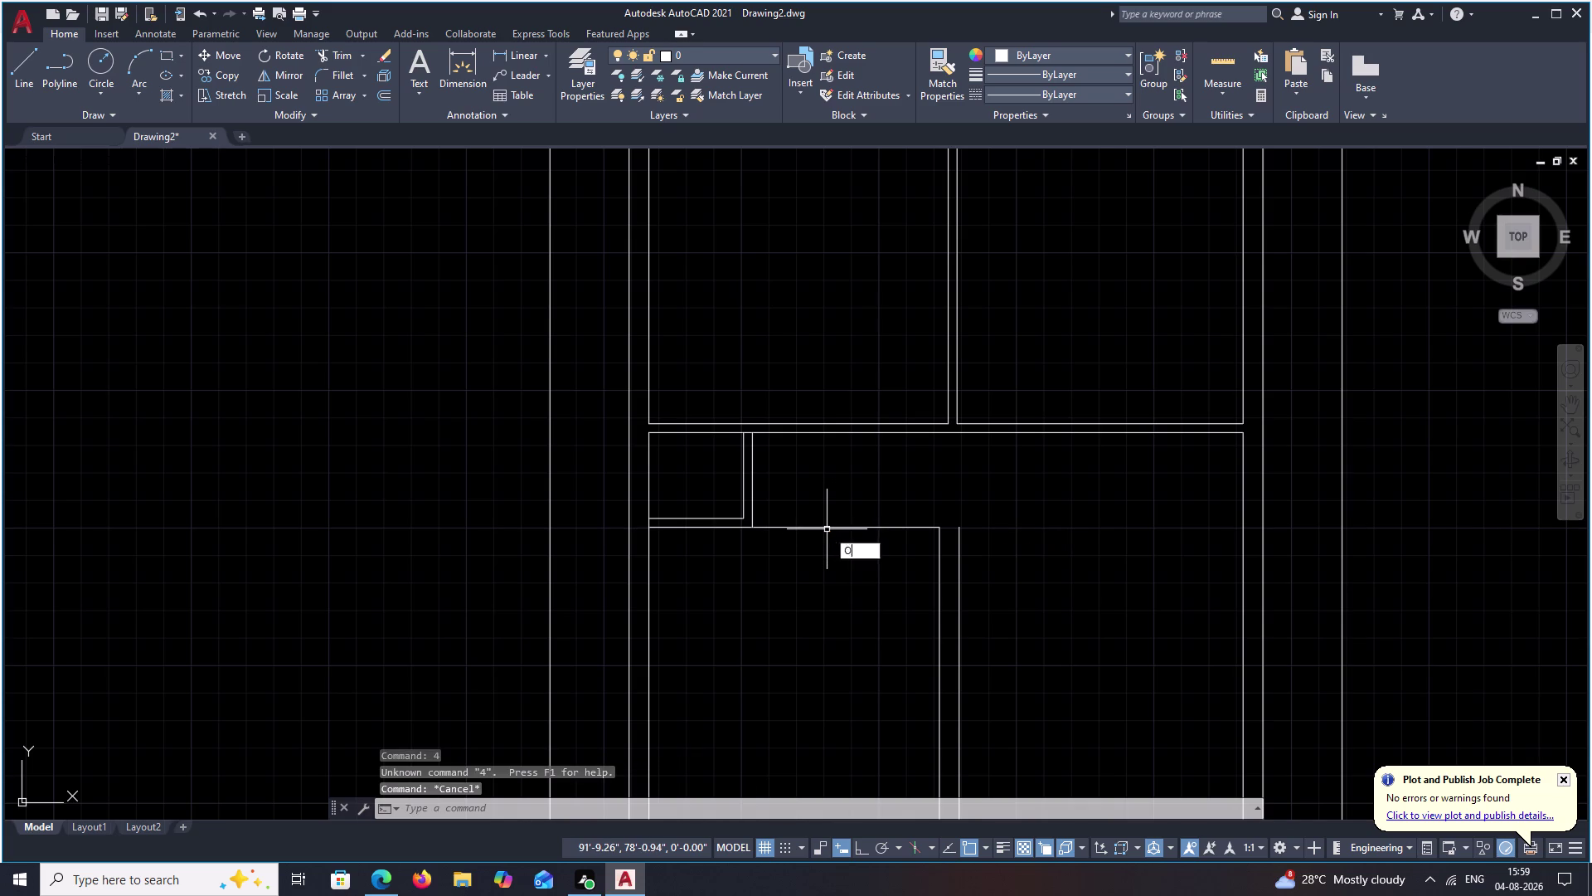
text(4)
key(space)
click(830, 528)
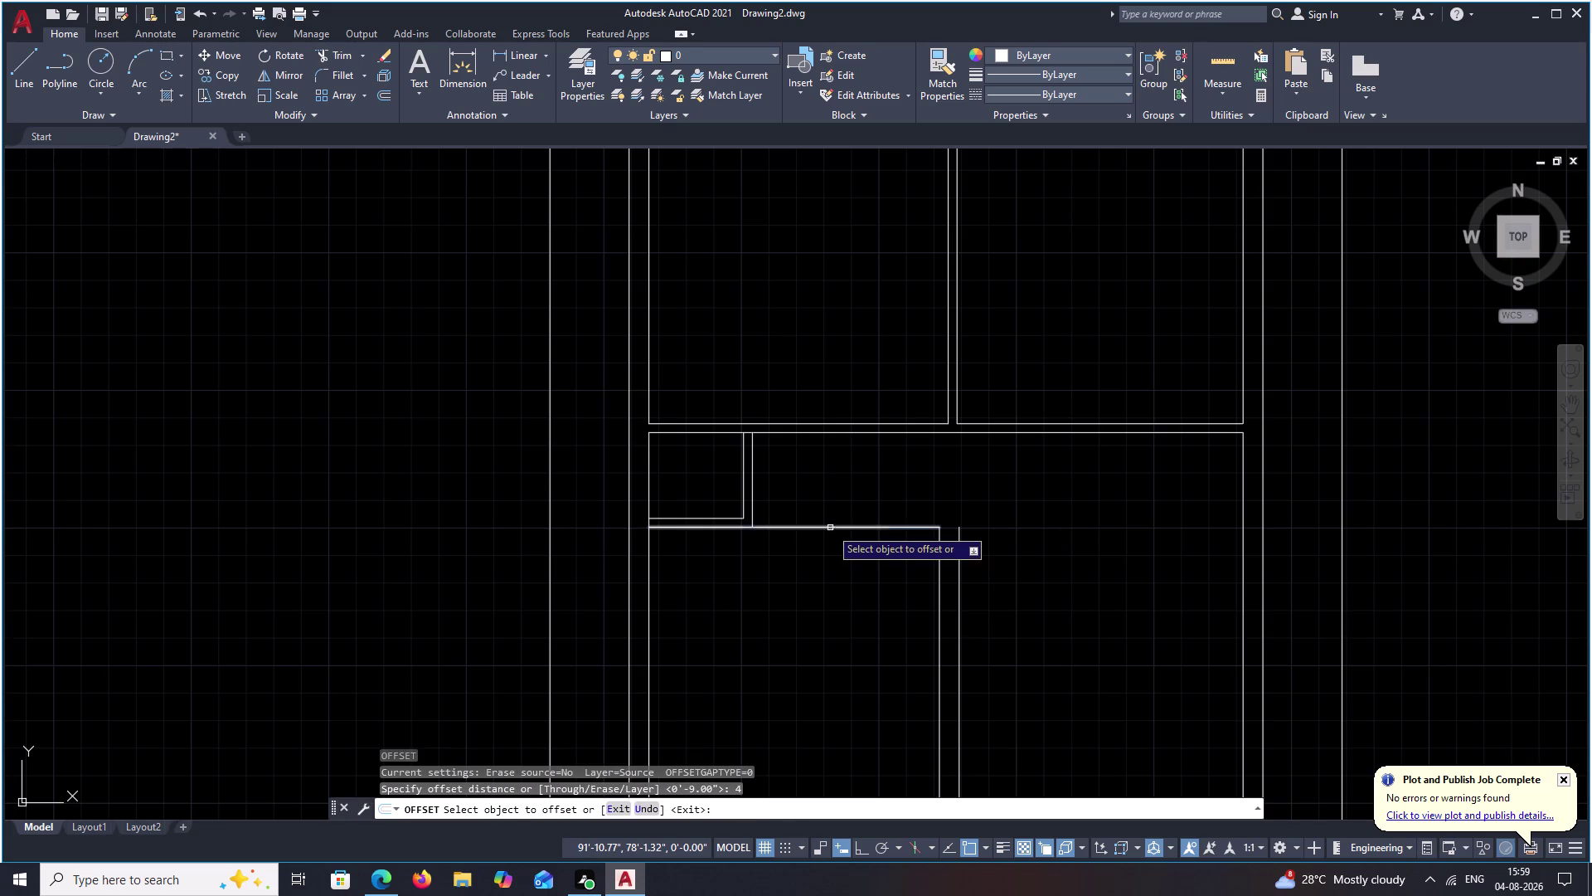
click(831, 513)
key(Escape)
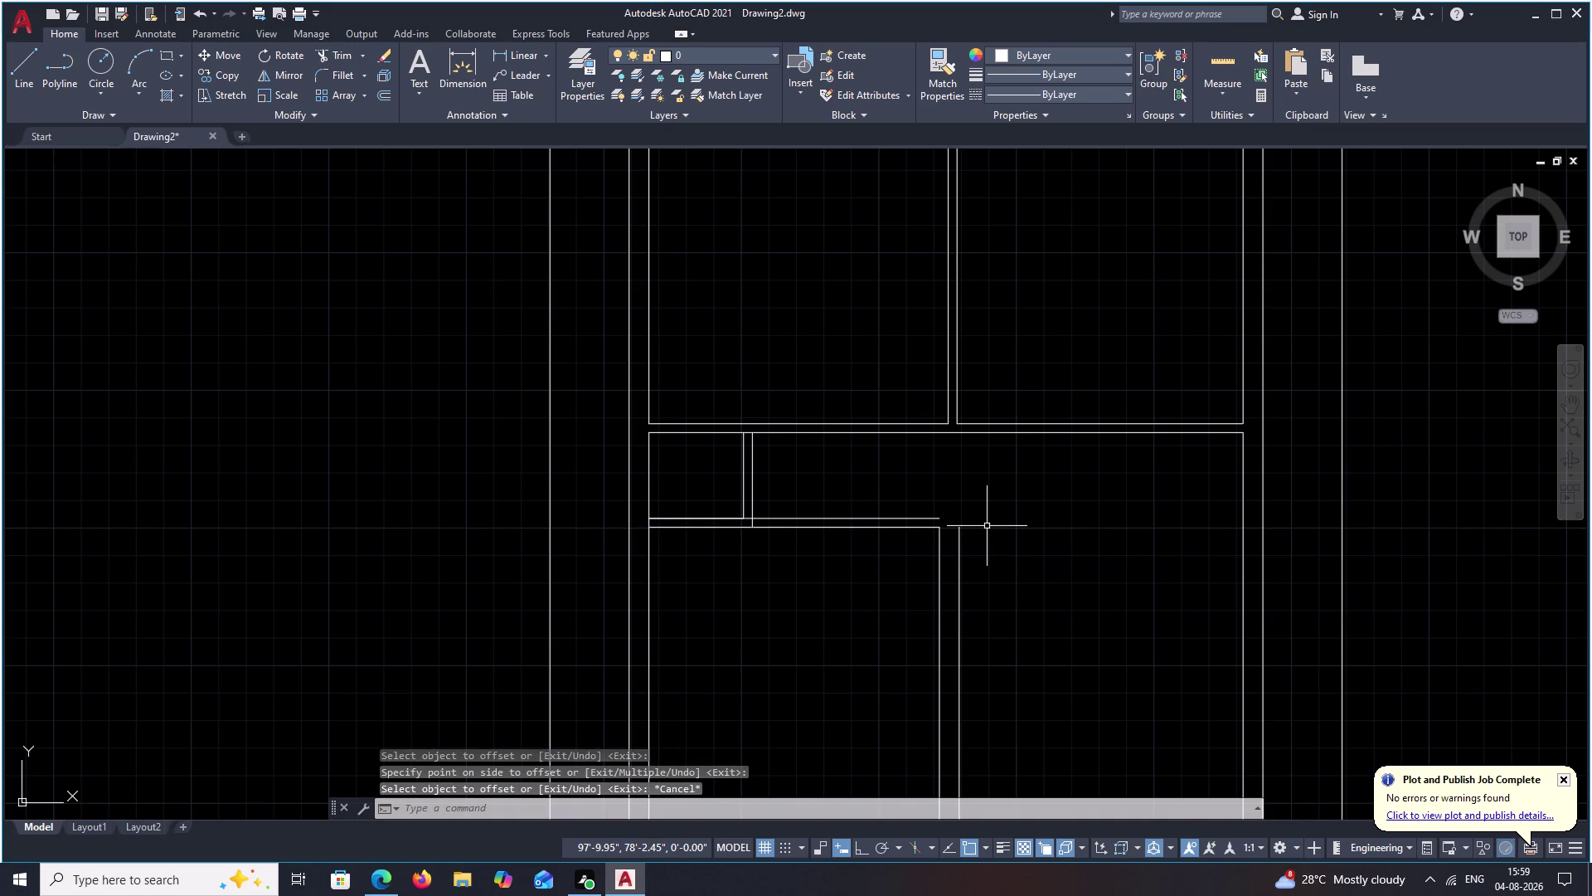
Fillet the new horizontal line with the vertical wall.
text(F)
key(space)
click(916, 517)
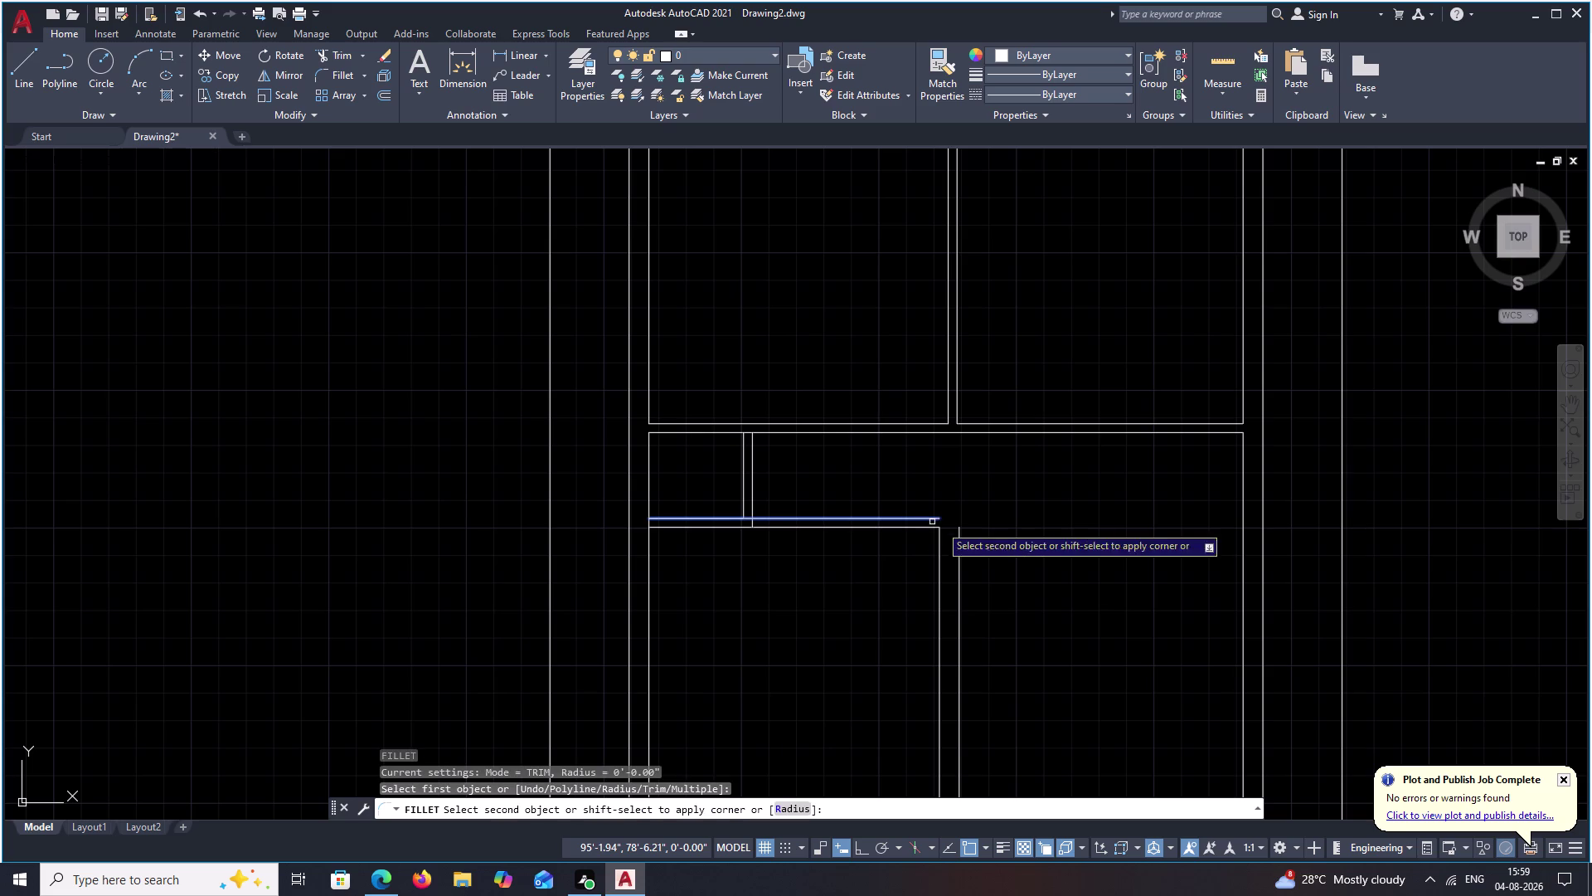
click(958, 560)
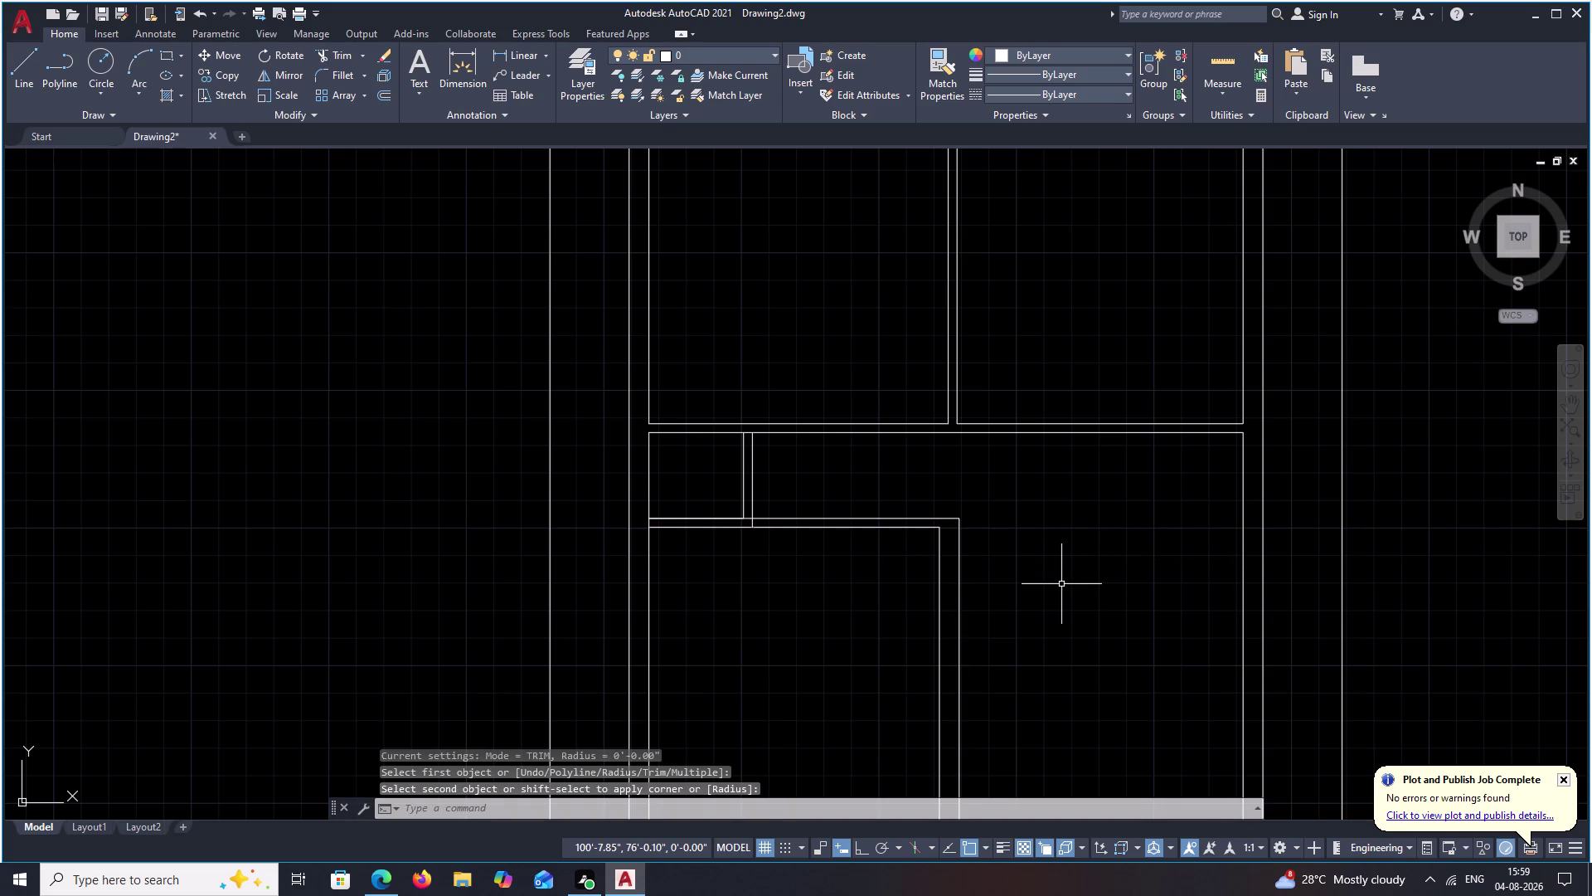
Fillet the lower room's bottom wall line with the vertical wall.
middle_drag(1082, 581, 1002, 482)
scroll(down, 3)
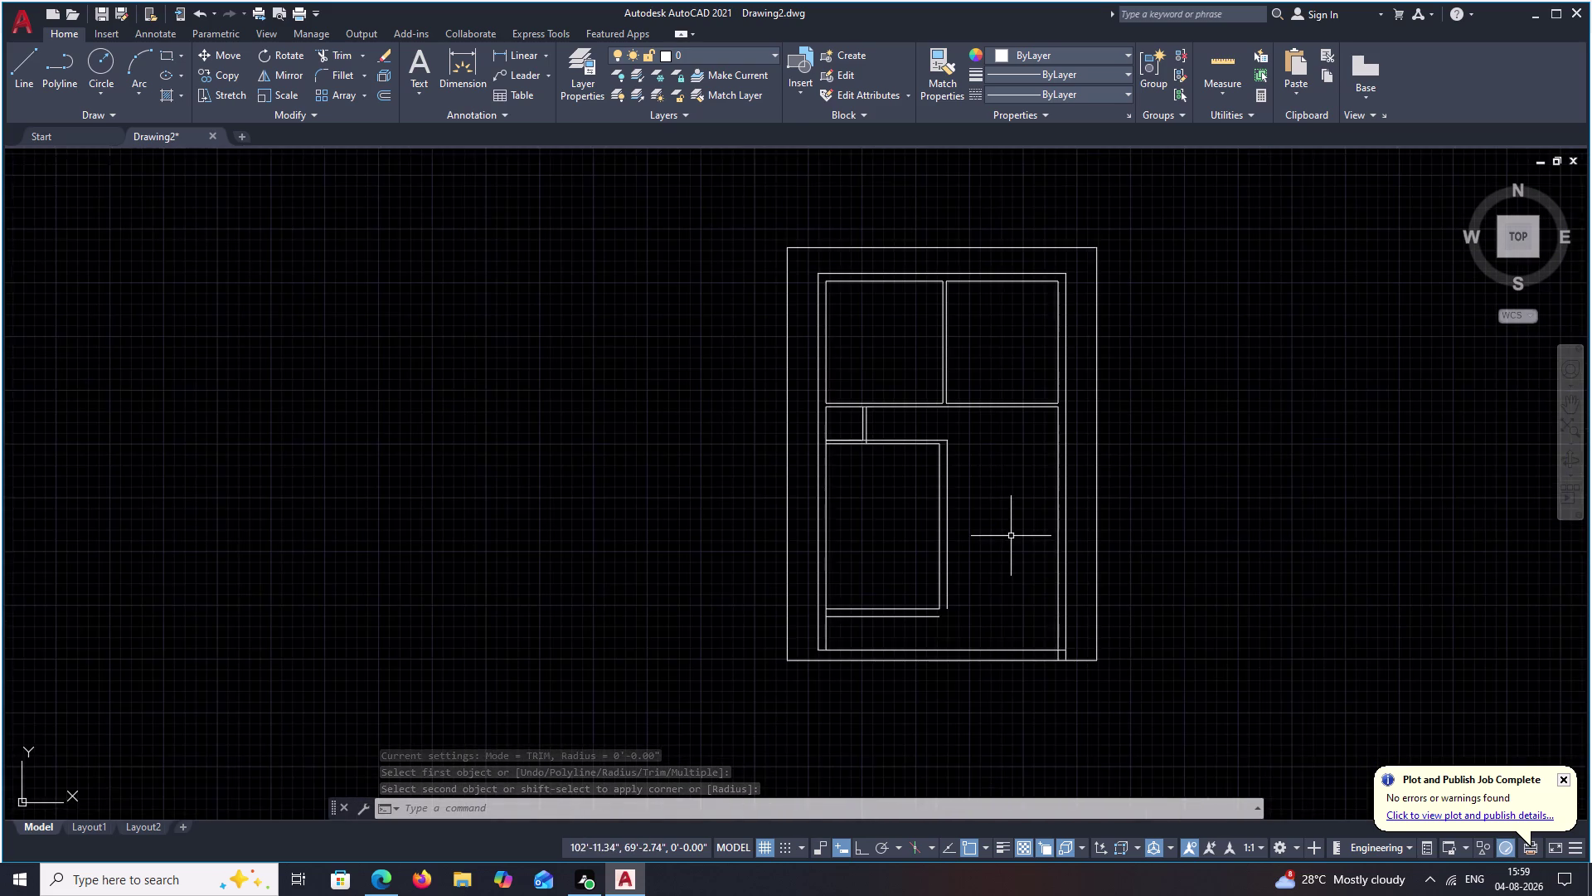
middle_drag(1012, 537, 1005, 467)
key(space)
click(923, 546)
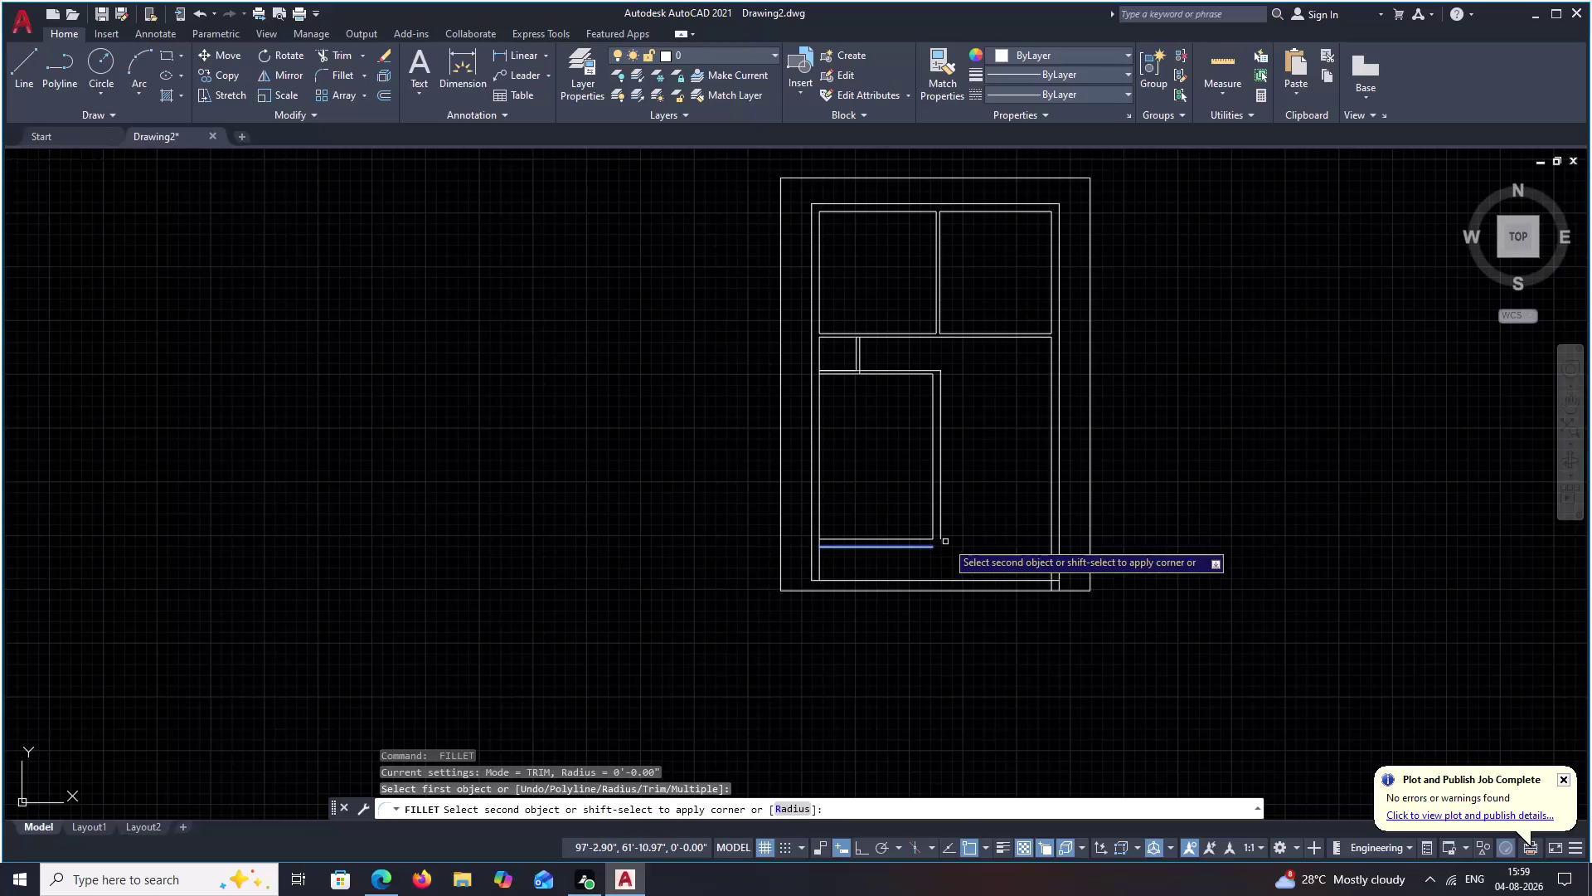
click(941, 531)
key(Escape)
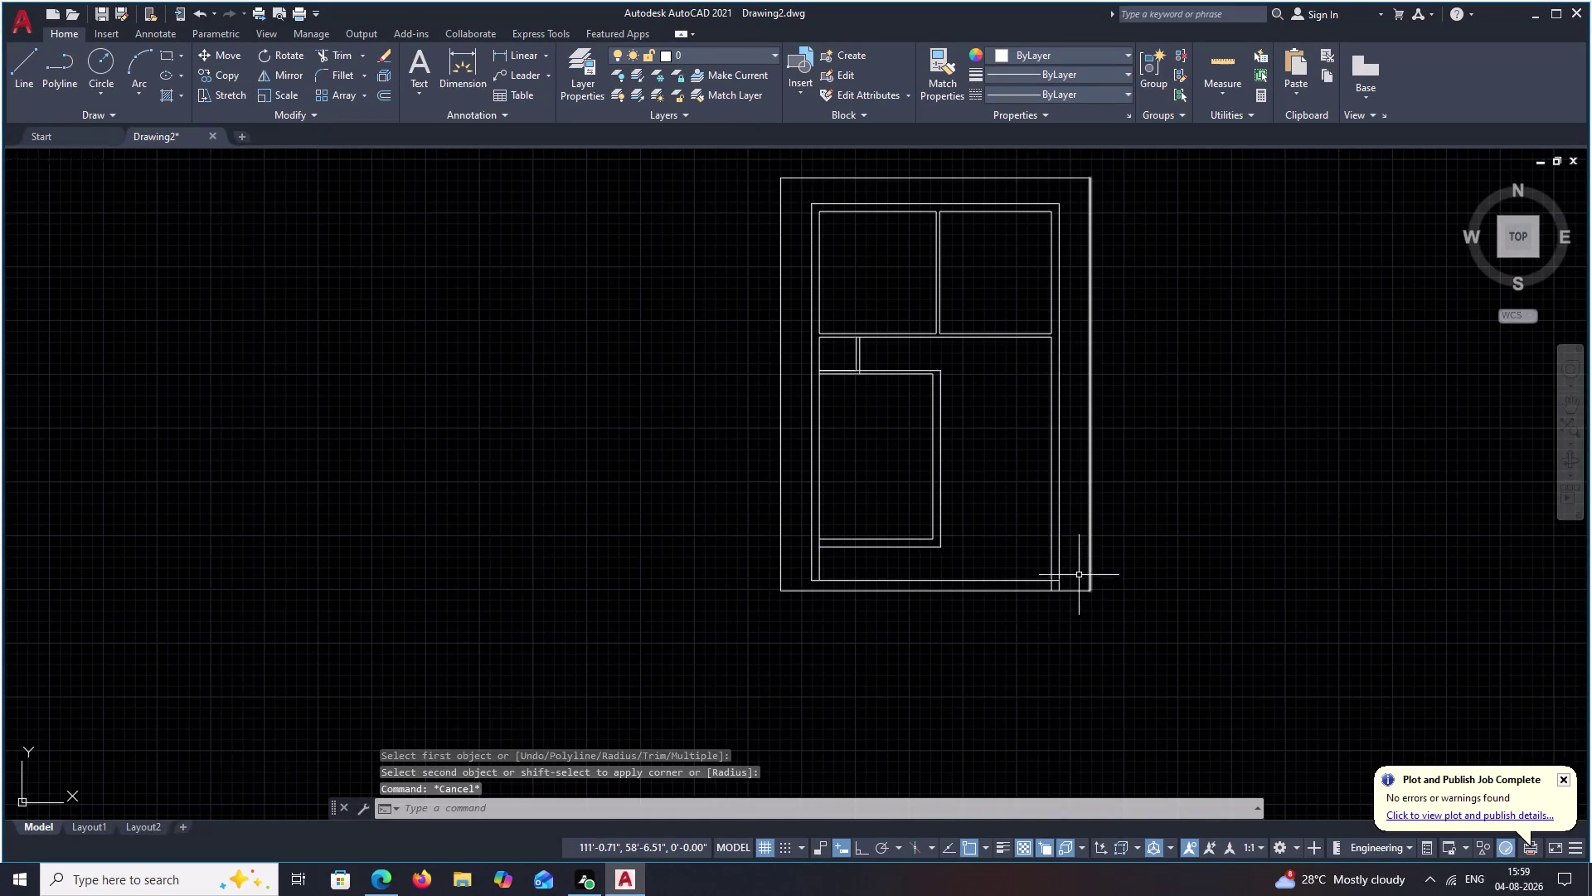
scroll(down, 3)
middle_drag(999, 499, 923, 583)
scroll(up, 3)
scroll(up, 3)
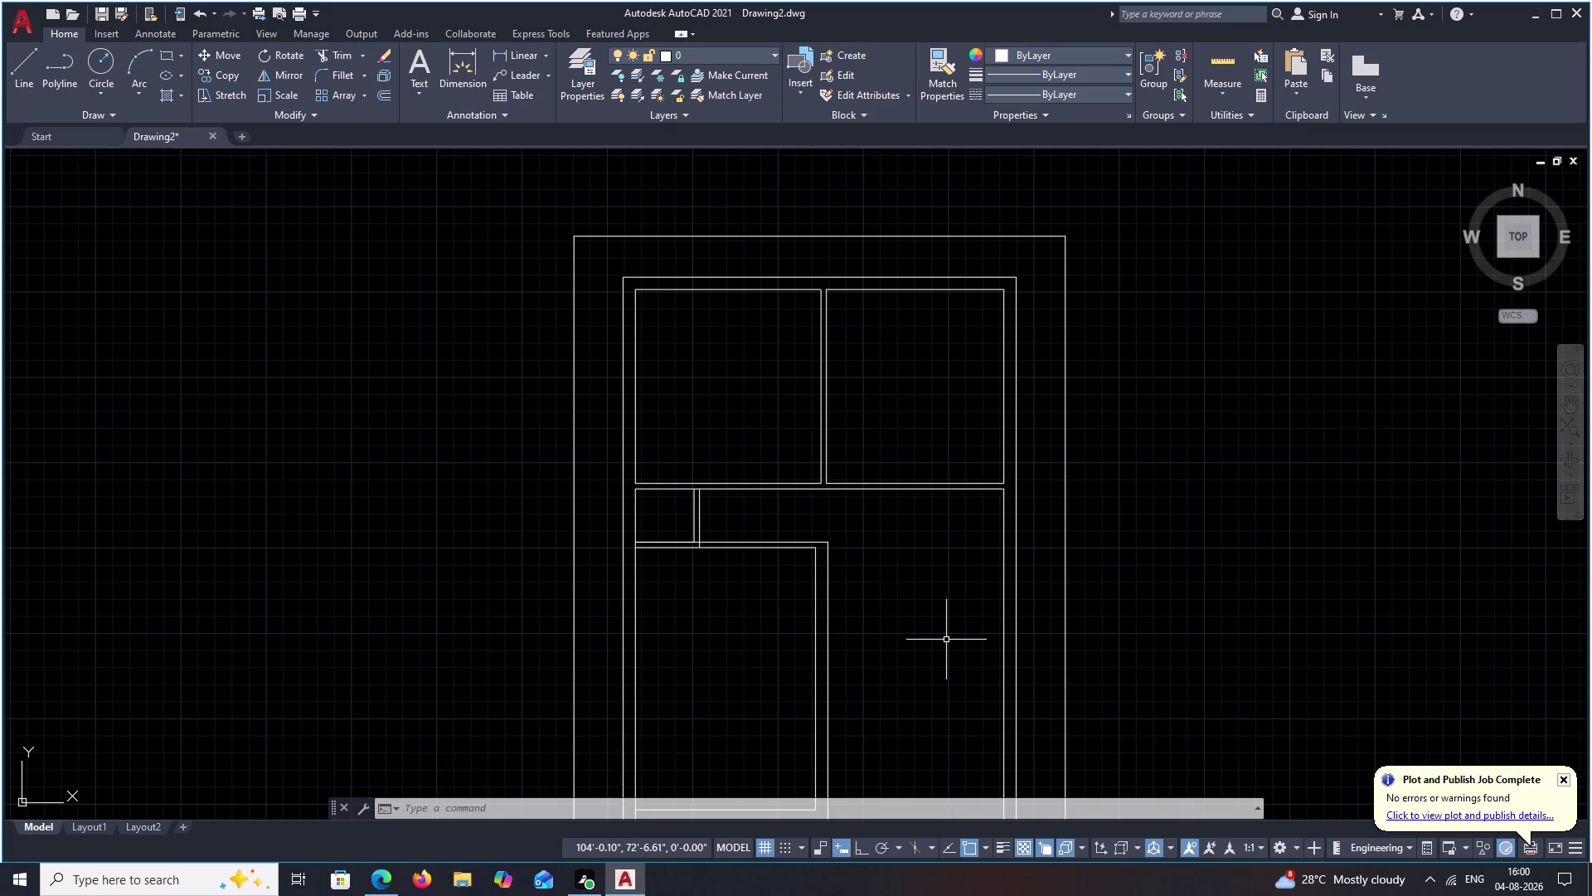
Offset the hall's vertical wall 7 ft to the left.
middle_drag(888, 582, 766, 598)
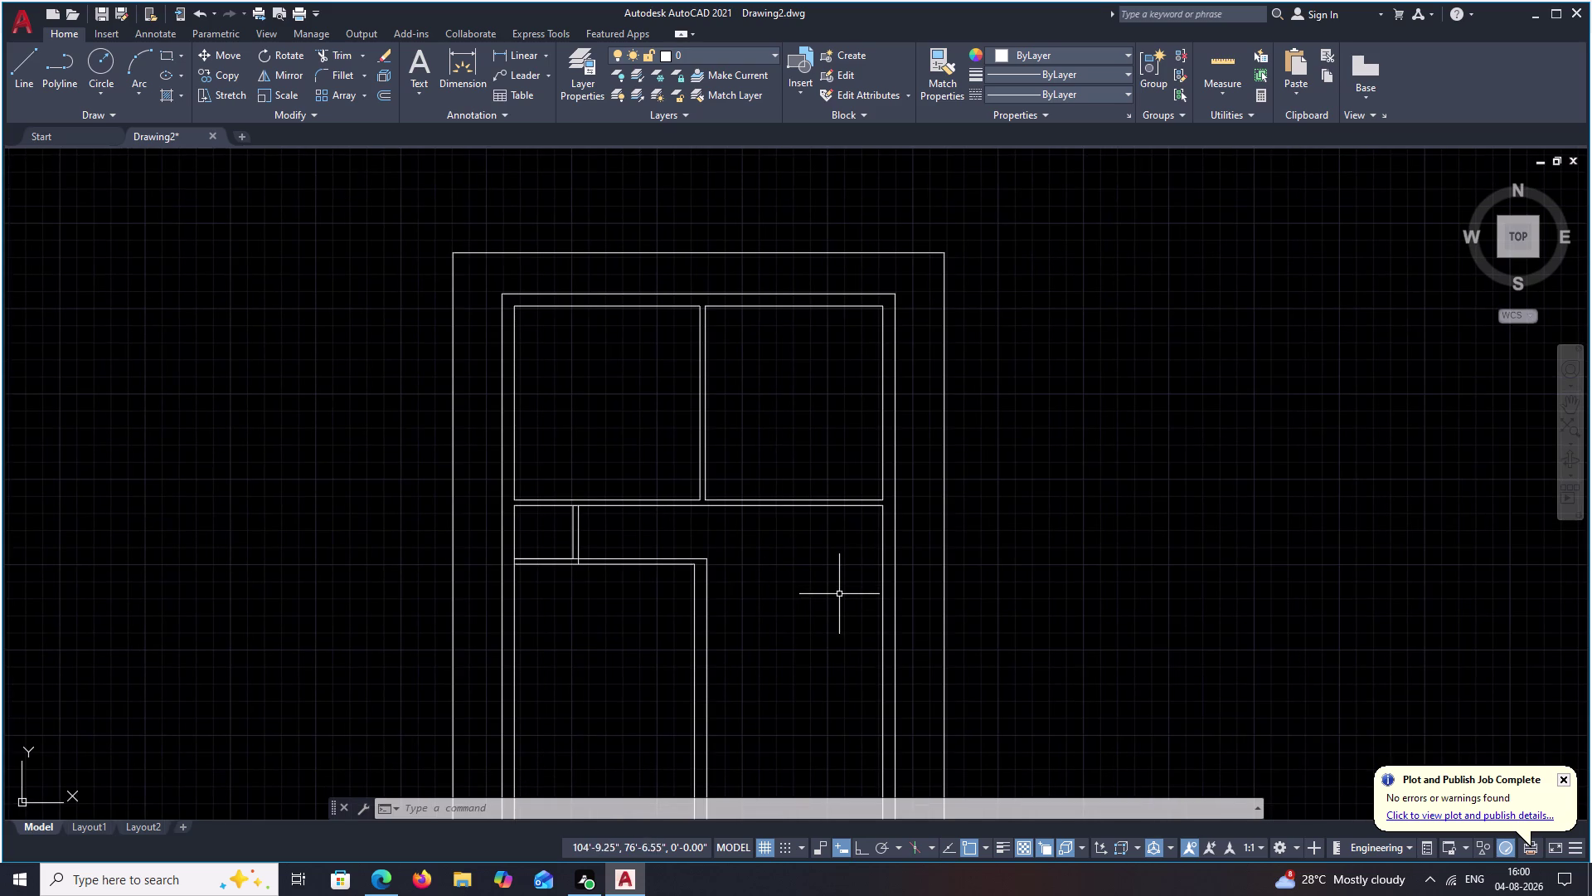
middle_drag(858, 563, 824, 619)
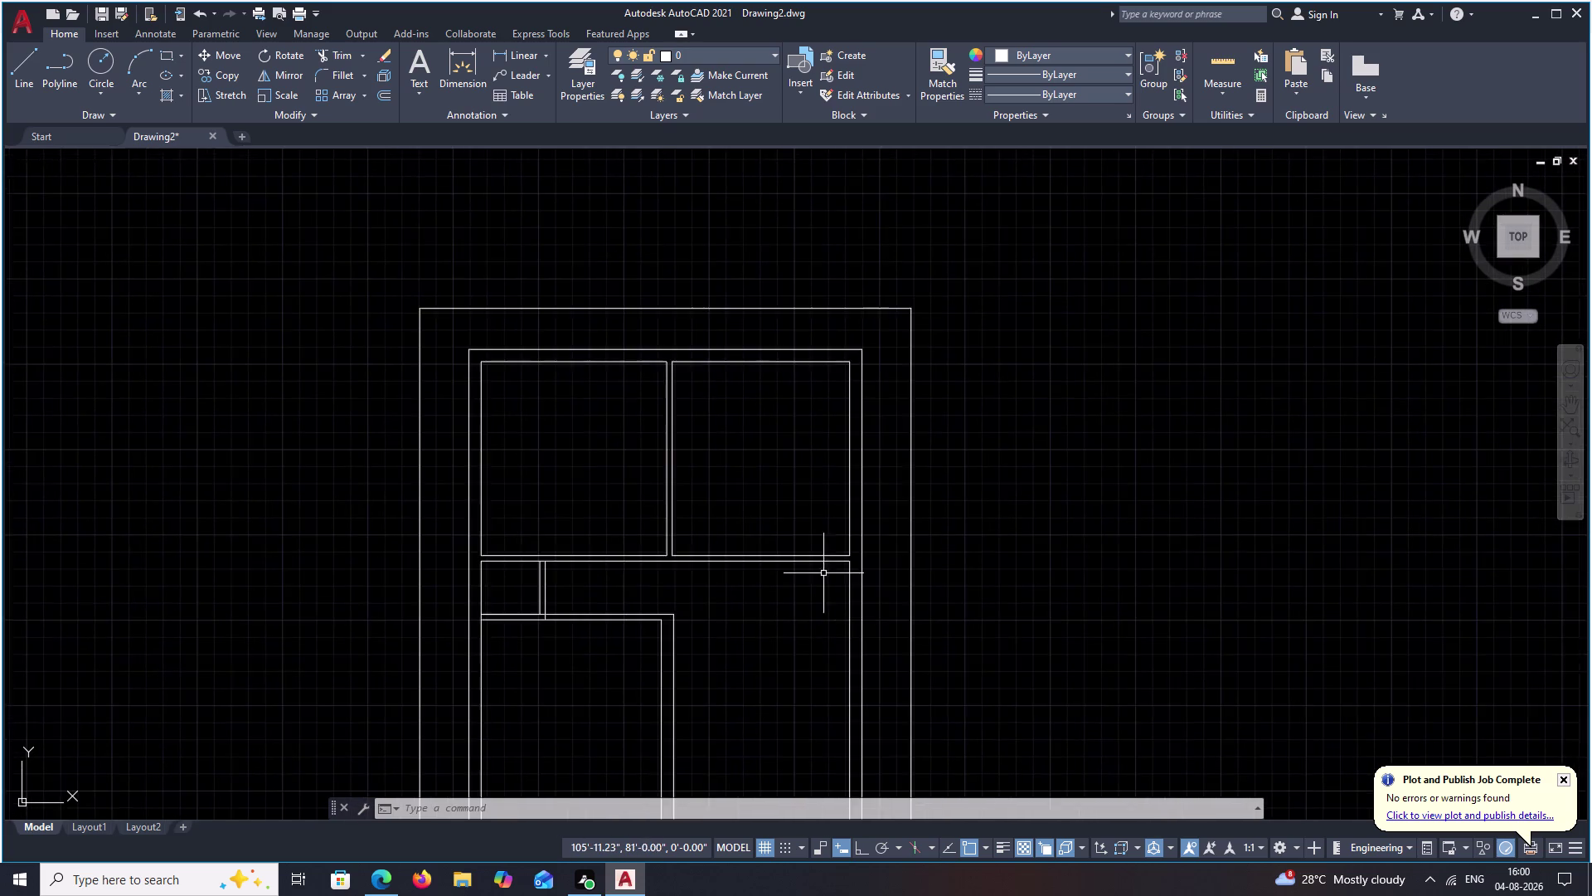
scroll(up, 3)
middle_drag(821, 561, 814, 439)
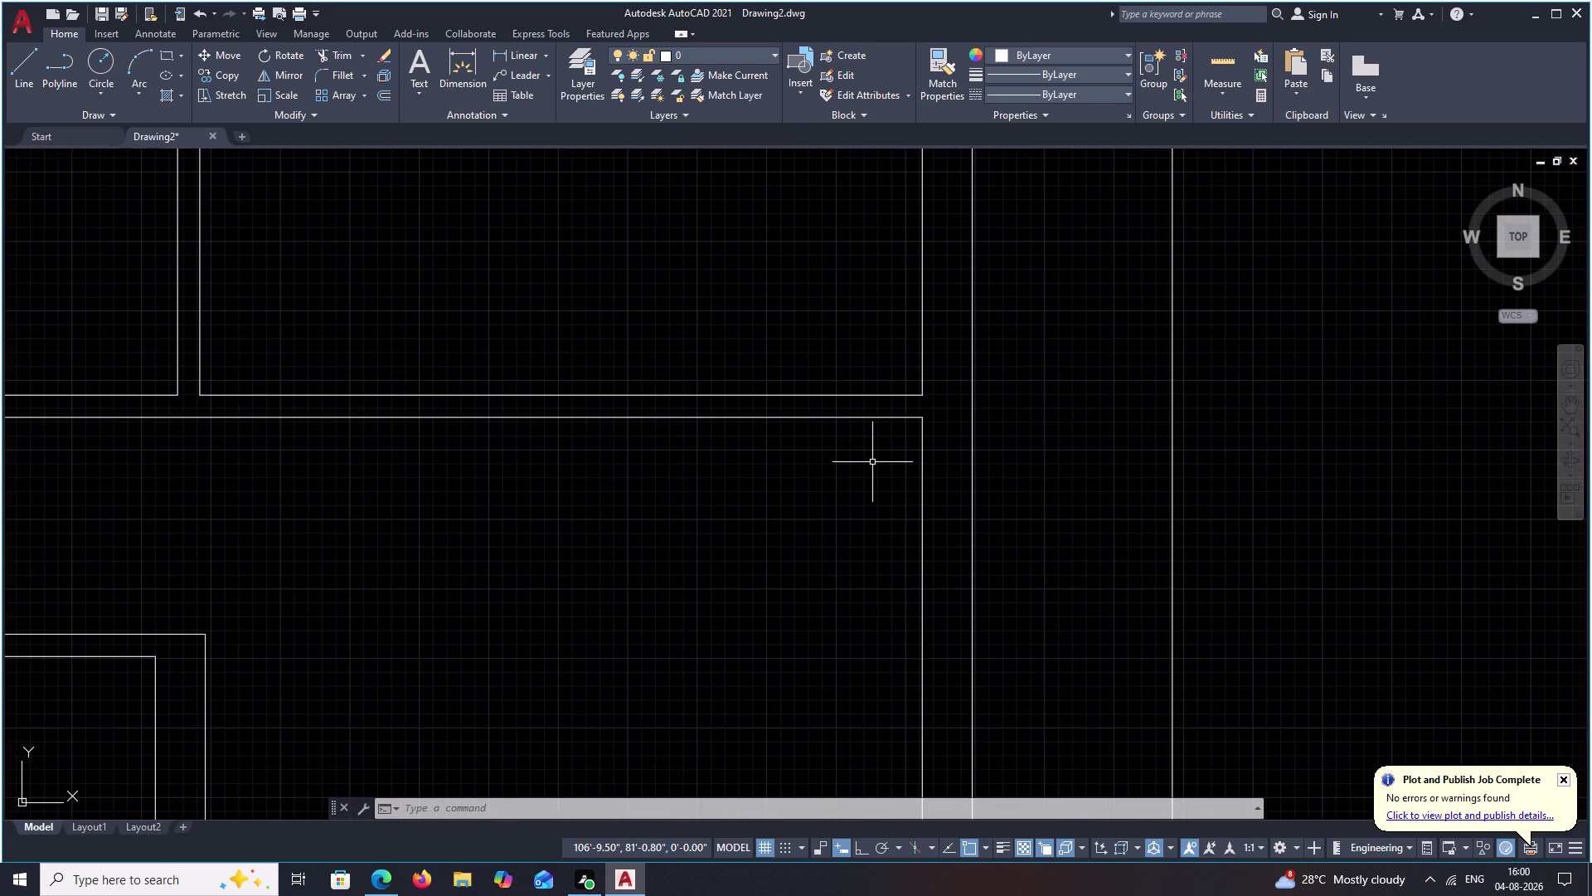
text(O)
key(space)
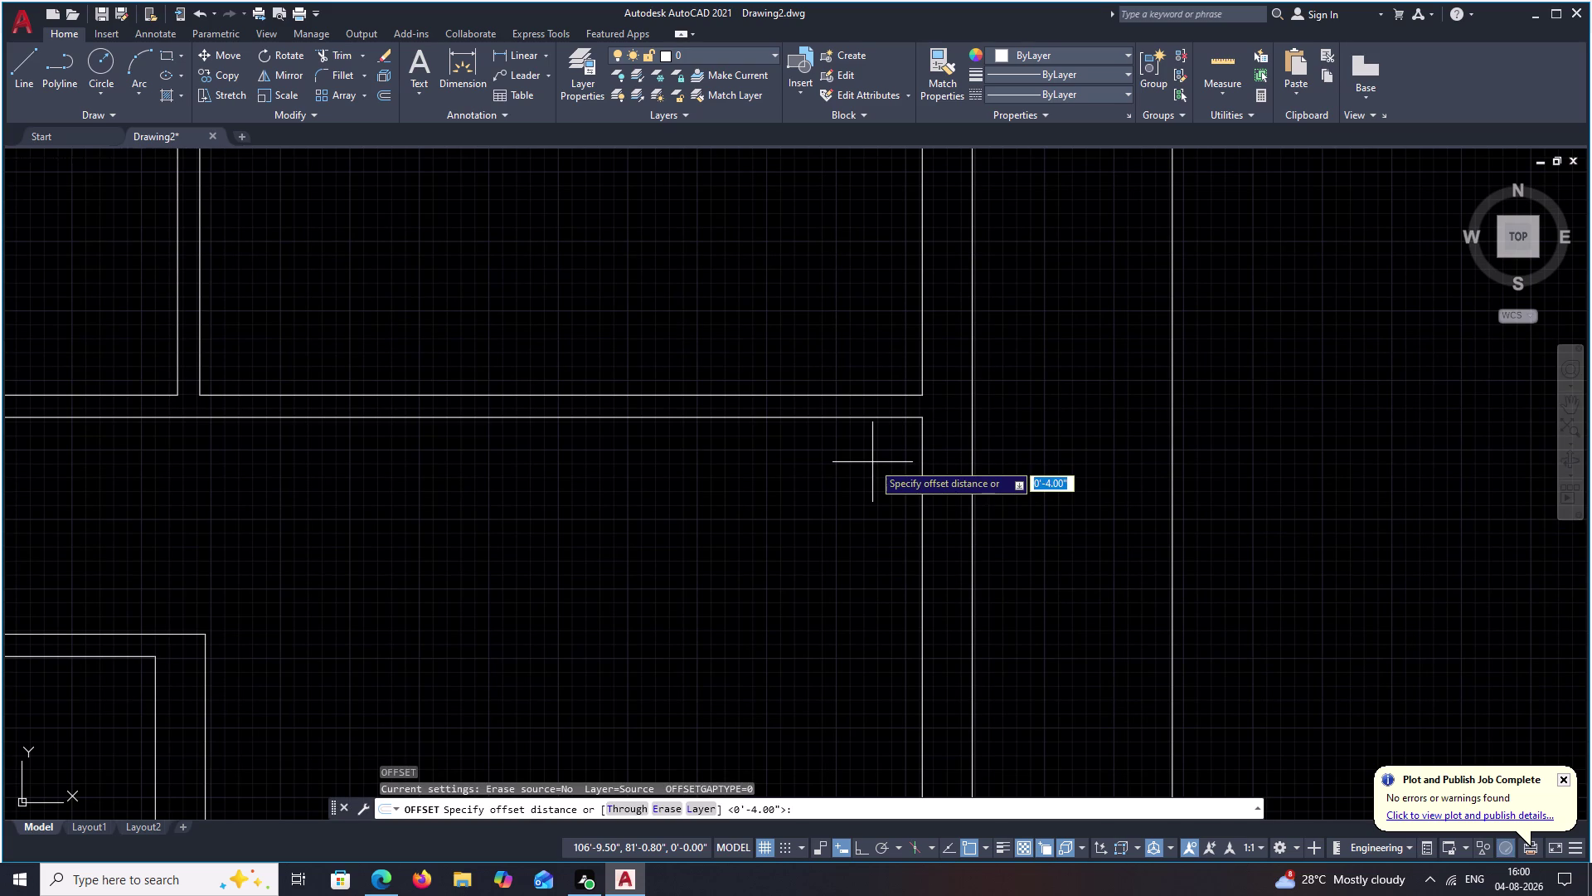
text(7)
text(')
key(space)
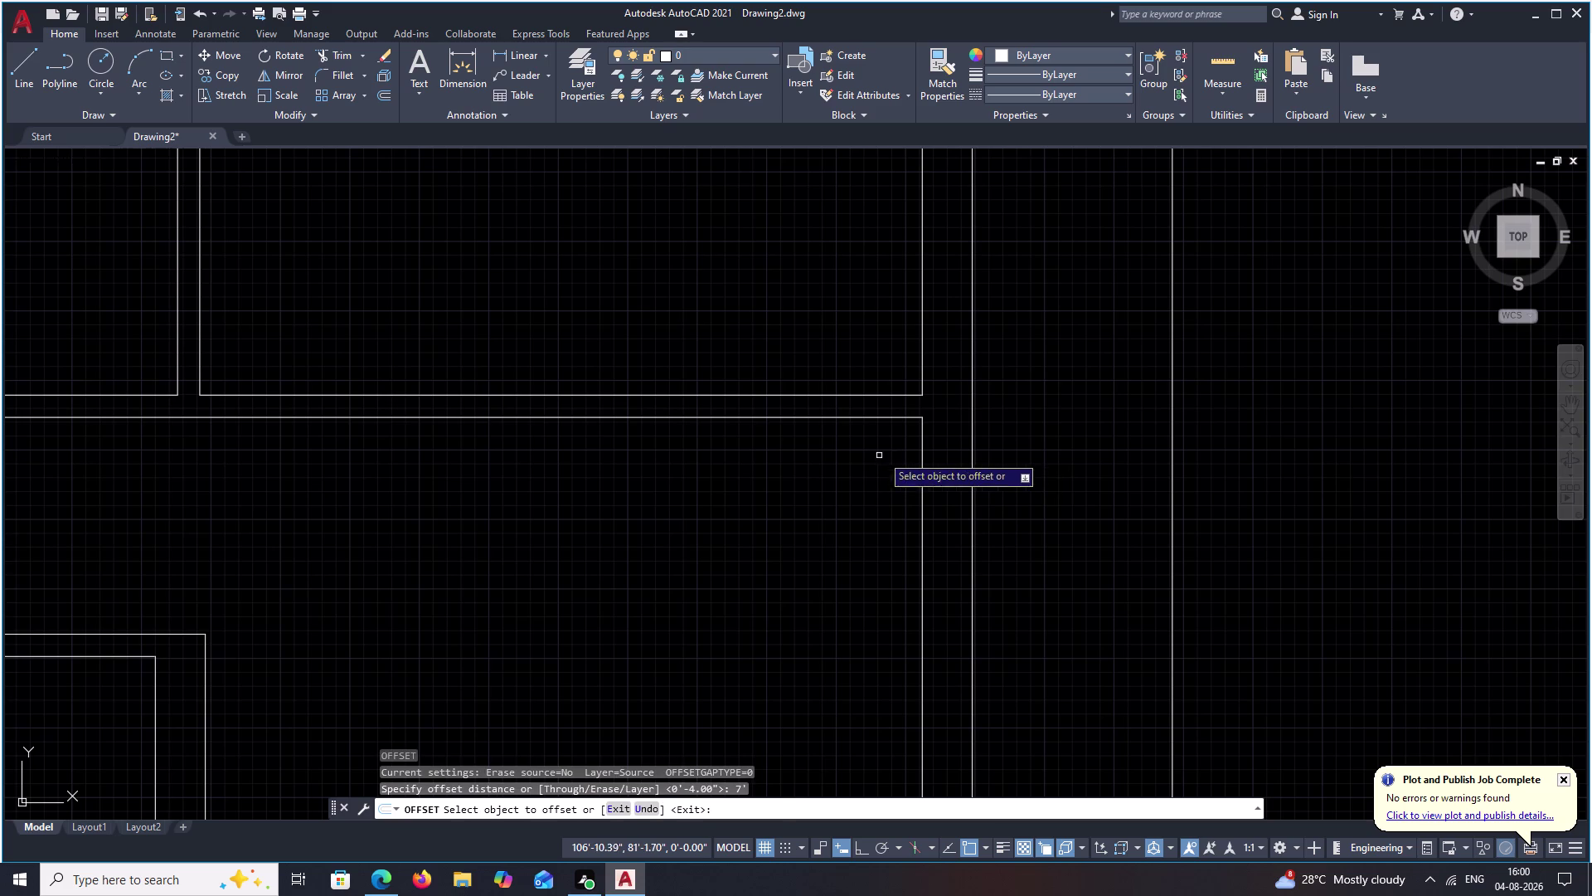
click(924, 462)
click(737, 492)
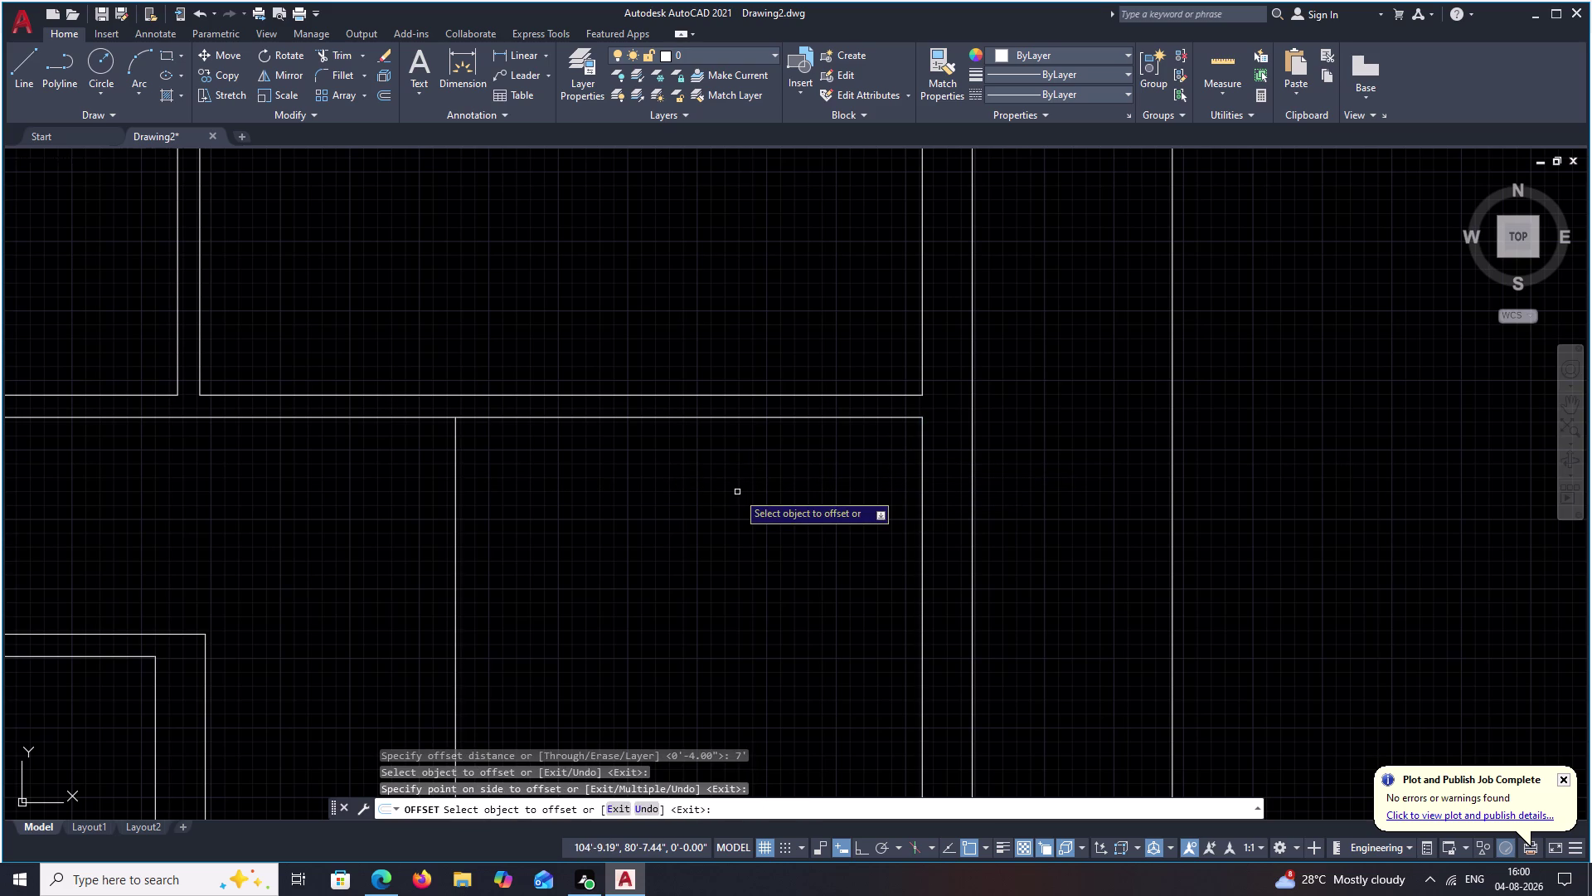
key(Escape)
Offset the hall's top wall 3'3" downward.
key(o)
key(space)
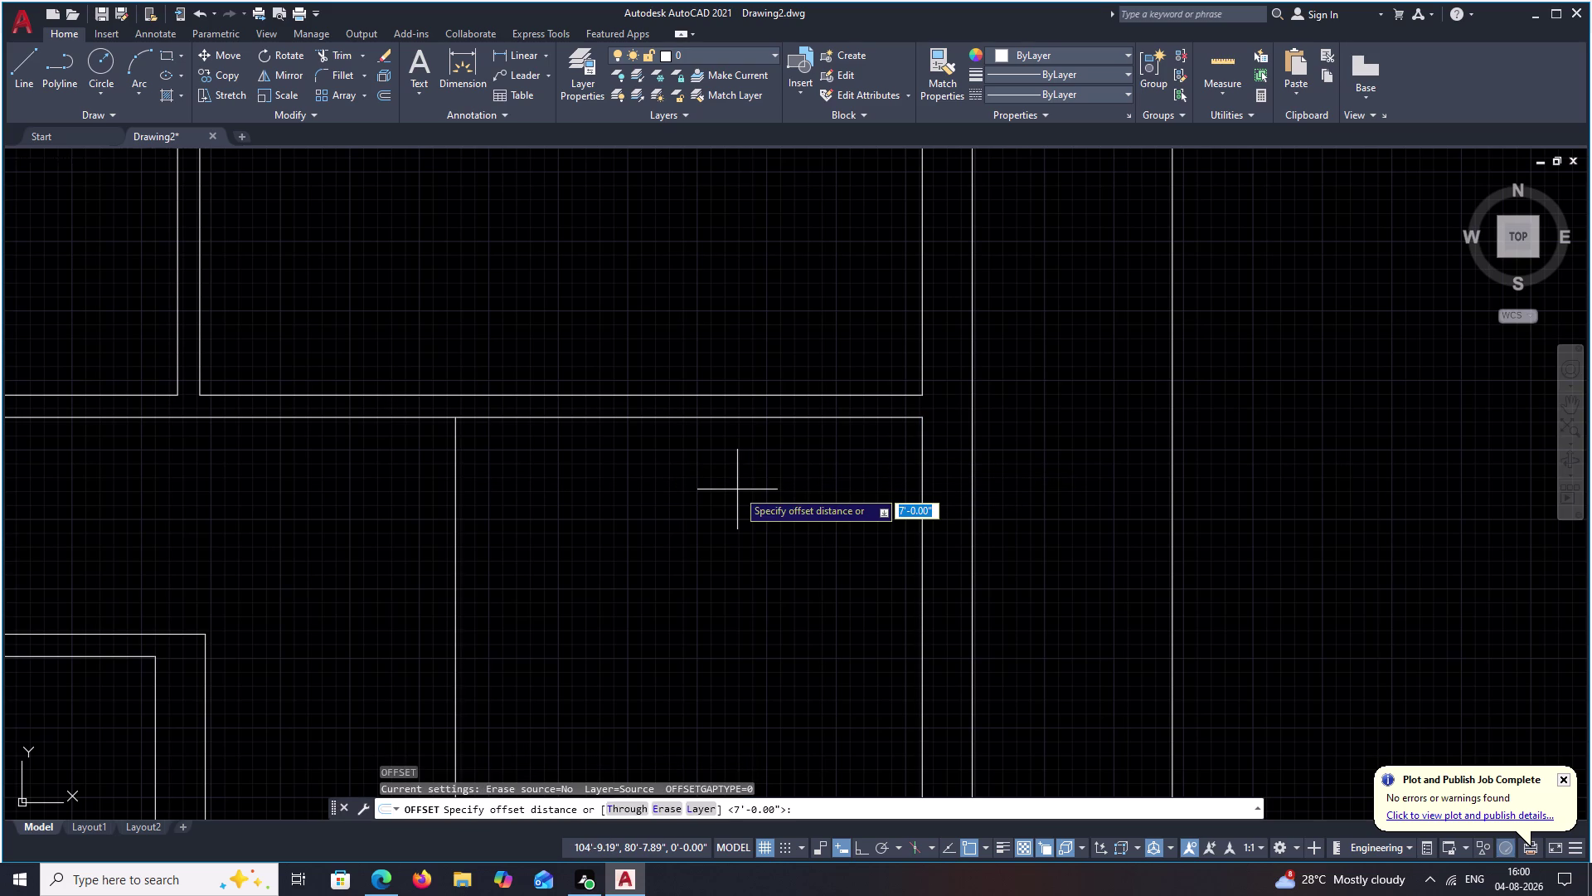
text(3')
key(3)
key(shift+quotedbl)
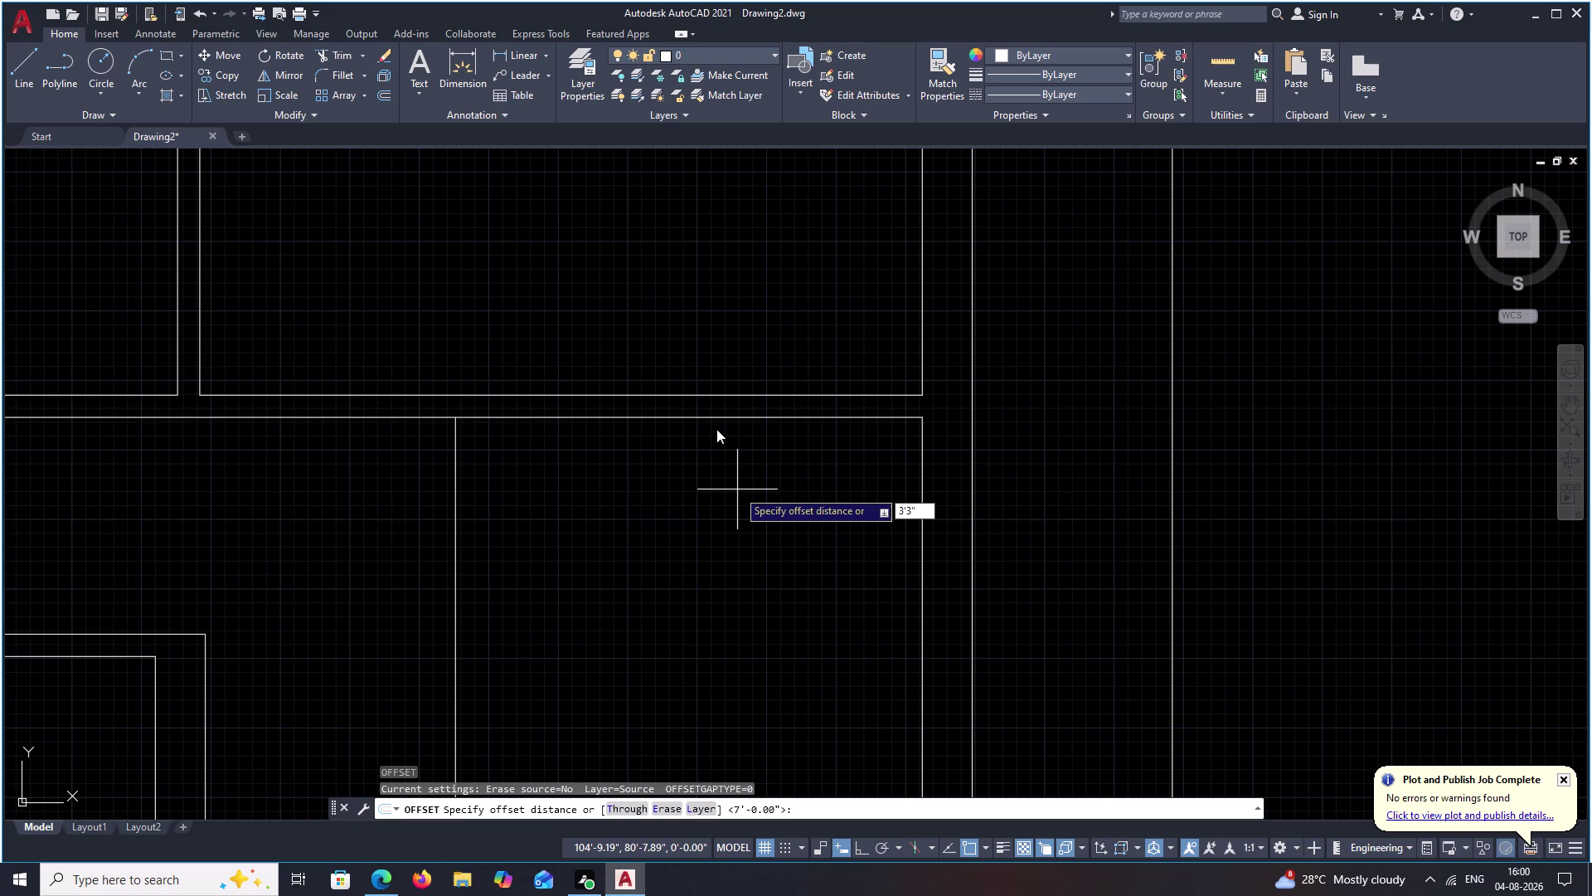
key(space)
click(750, 416)
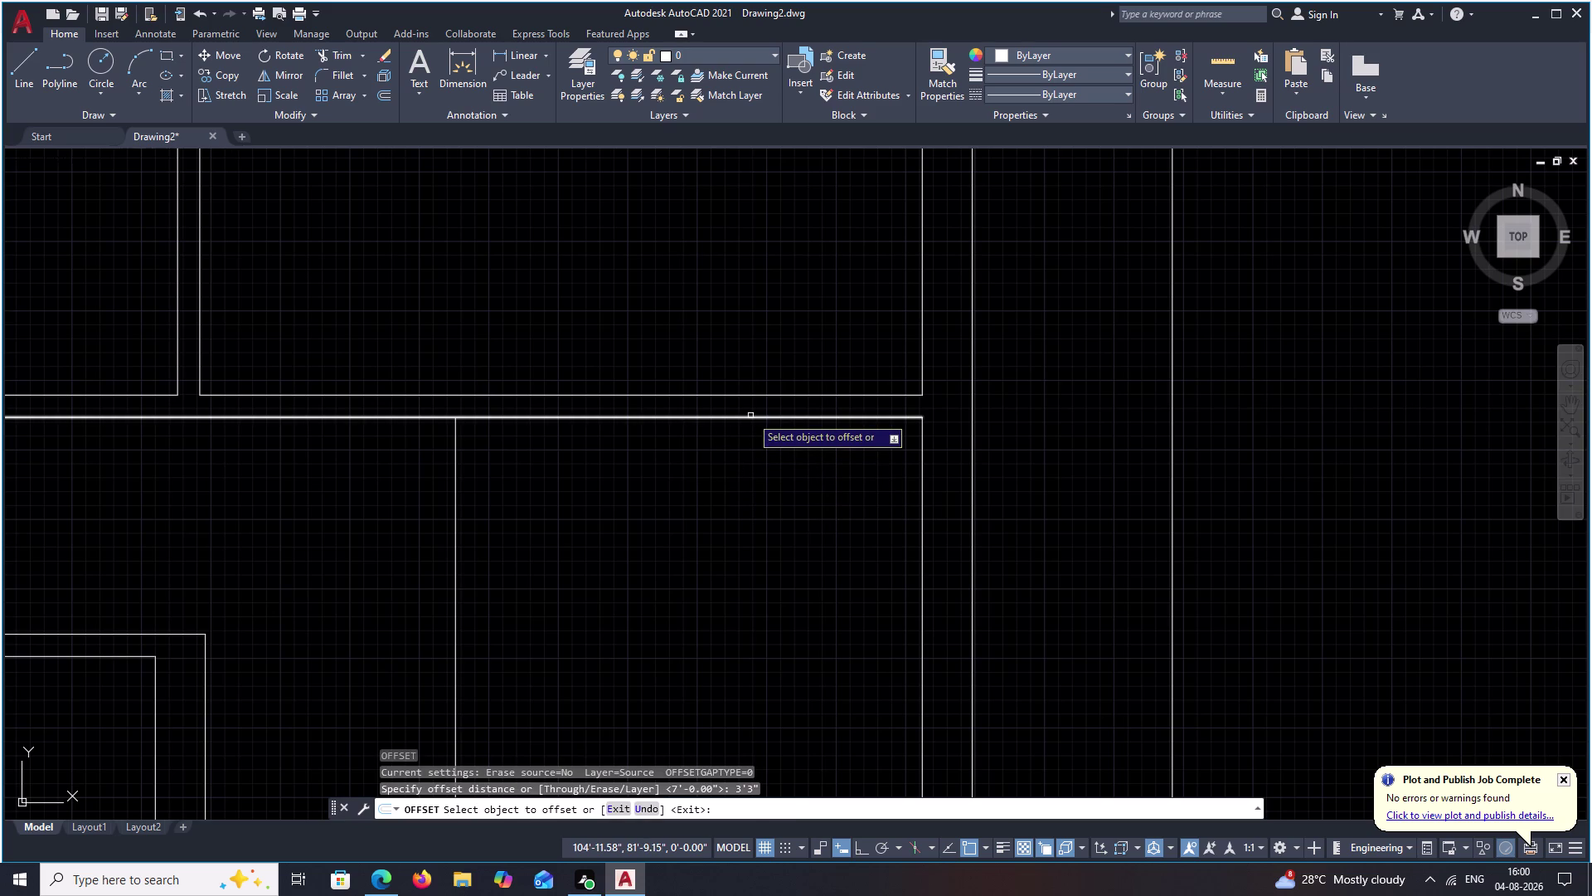
click(737, 525)
key(Escape)
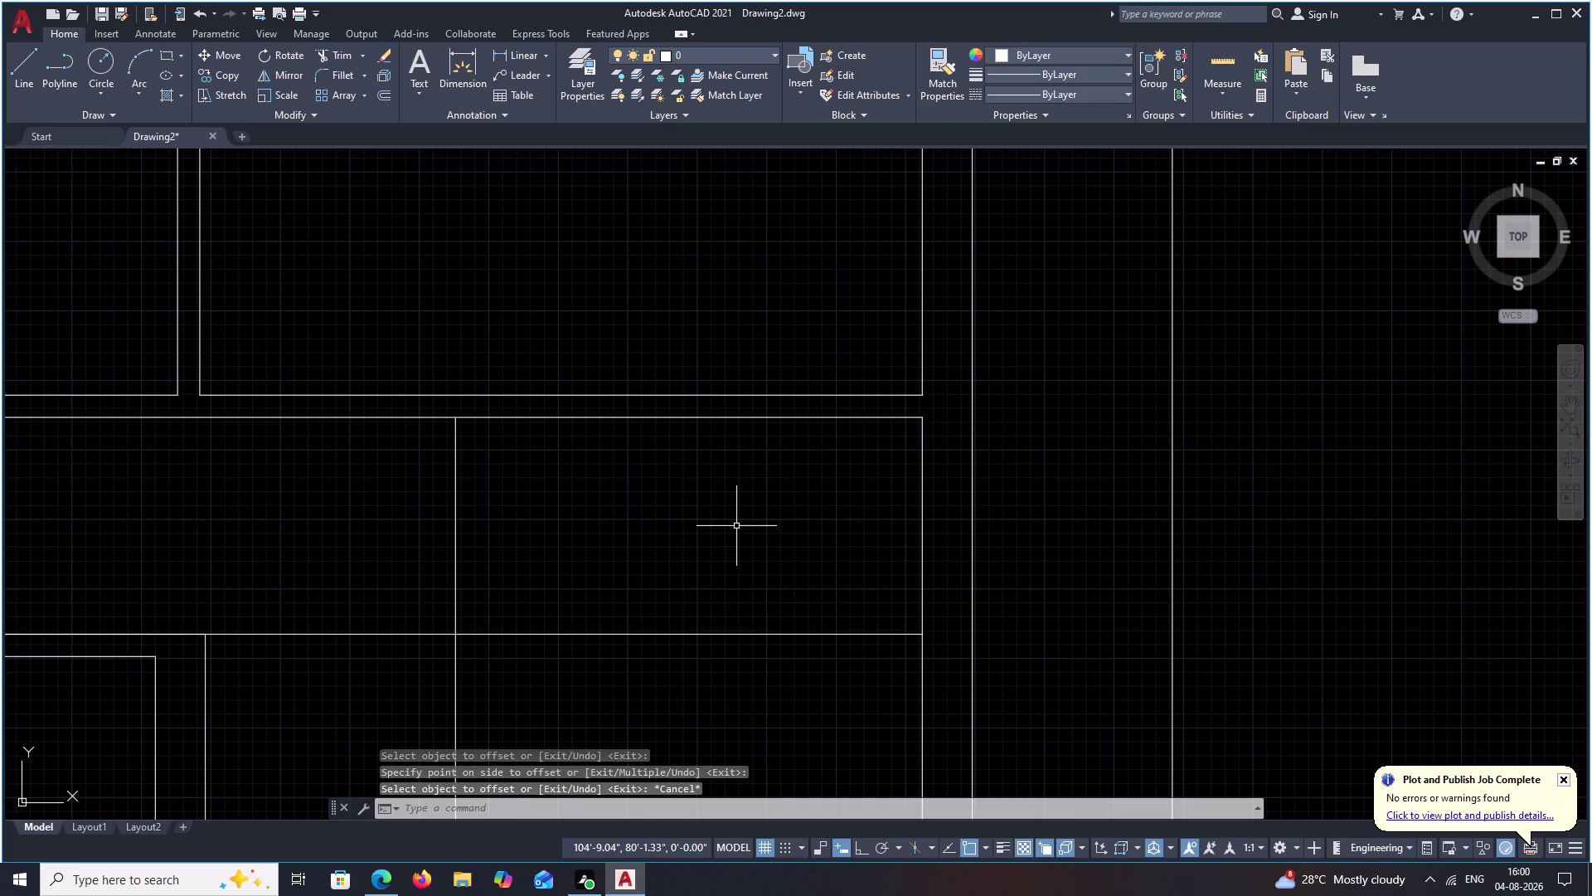
Trim away the excess line segments around the new hall space.
text(TR)
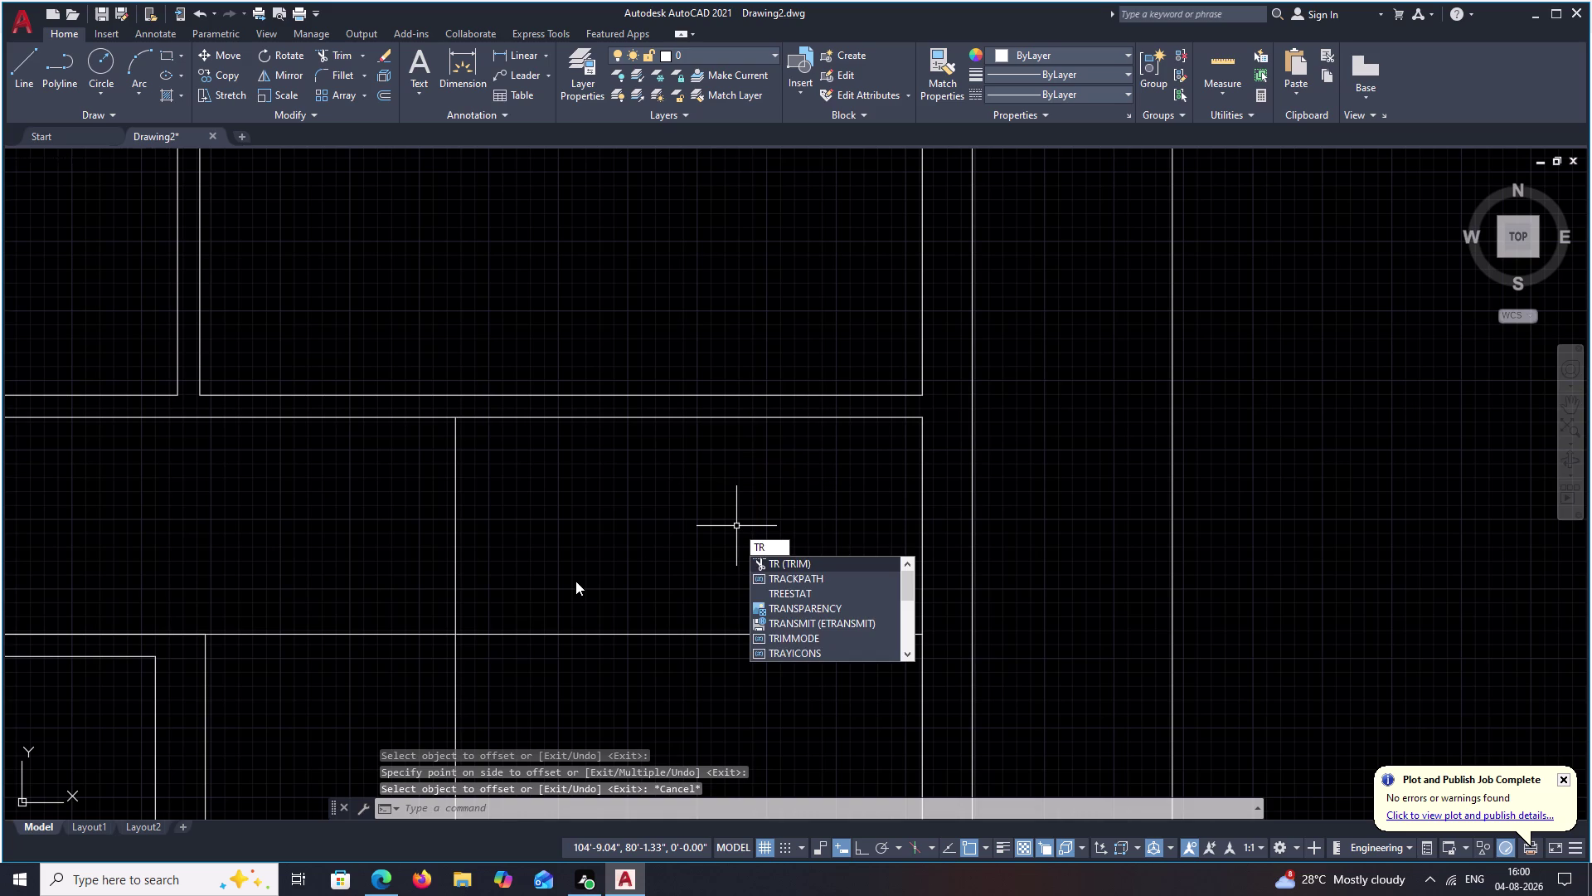
key(space)
drag(422, 597, 403, 652)
scroll(down, 3)
middle_drag(400, 643, 490, 640)
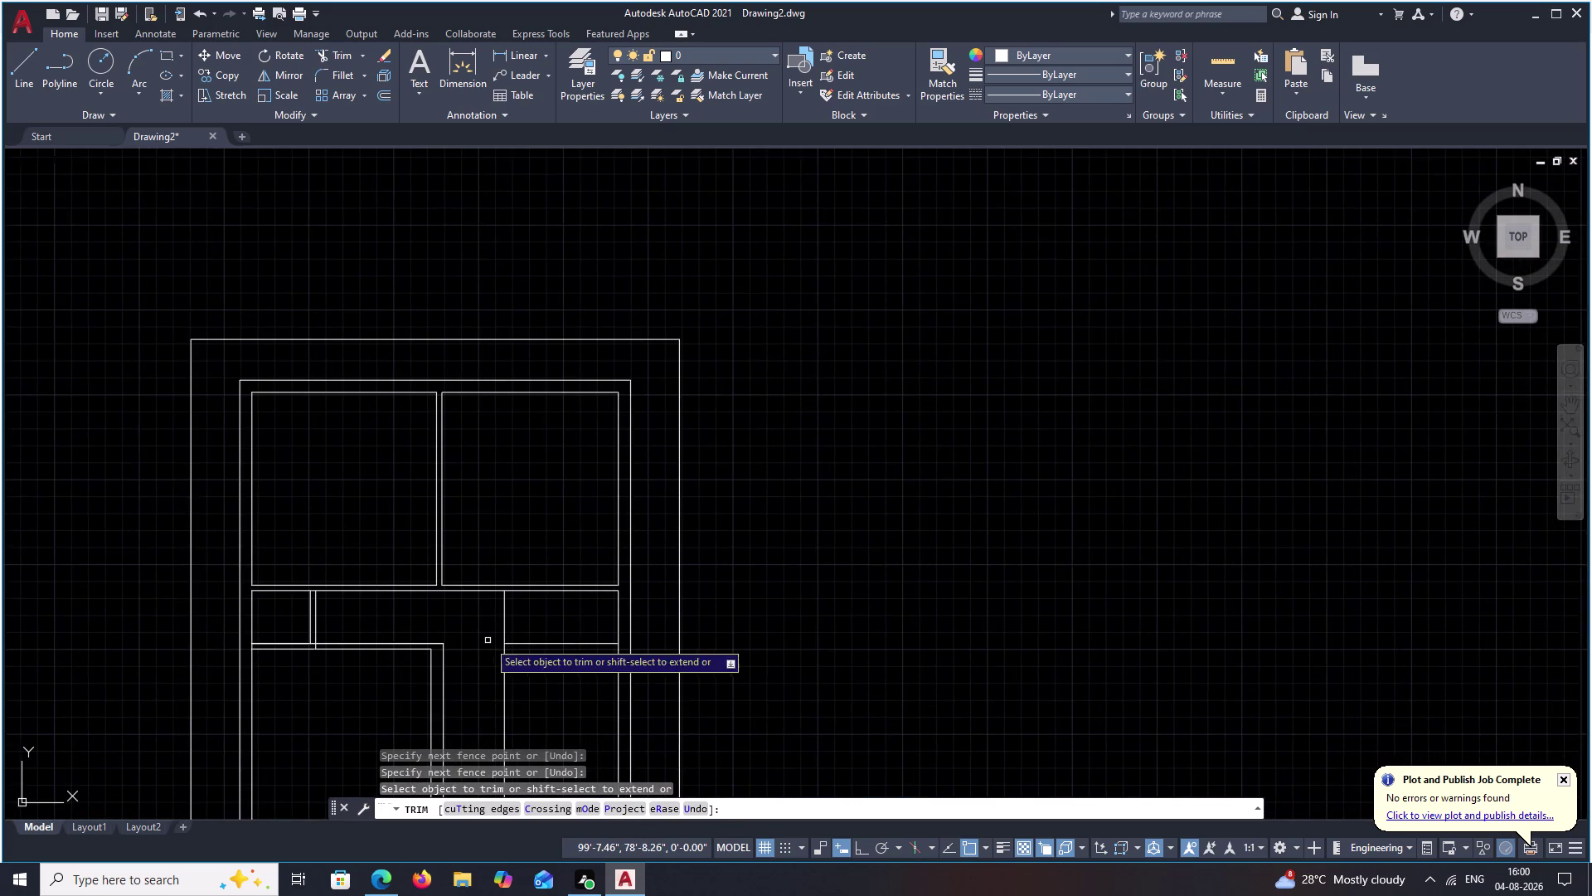
scroll(up, 3)
key(Escape)
middle_drag(579, 643, 590, 619)
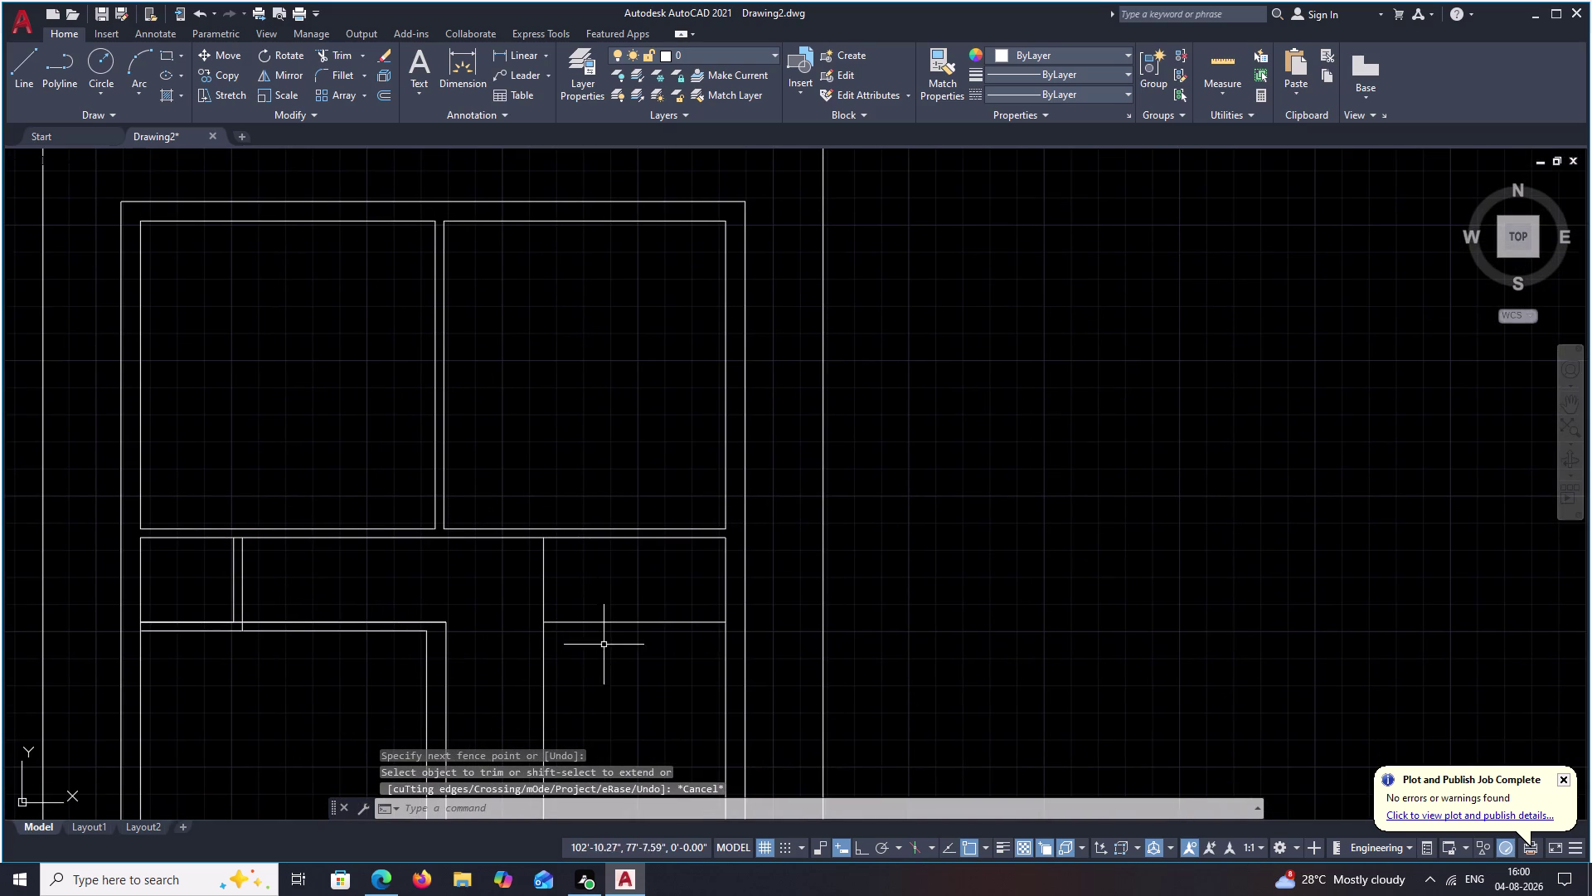
Offset the new space's vertical and bottom lines 4 inches outward.
text(O)
key(space)
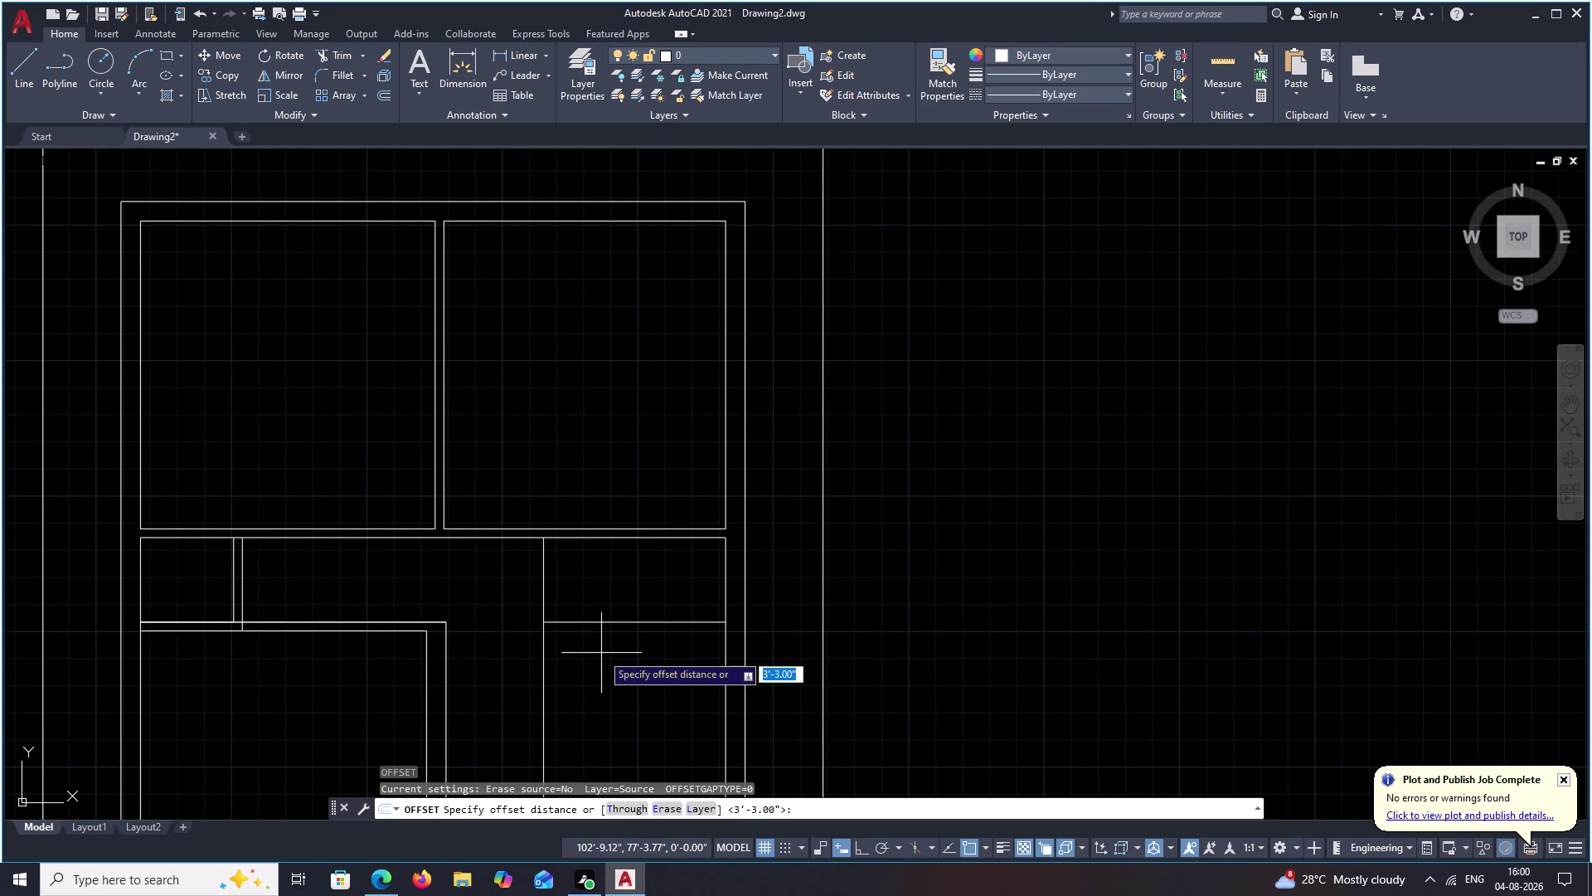
text(4)
key(space)
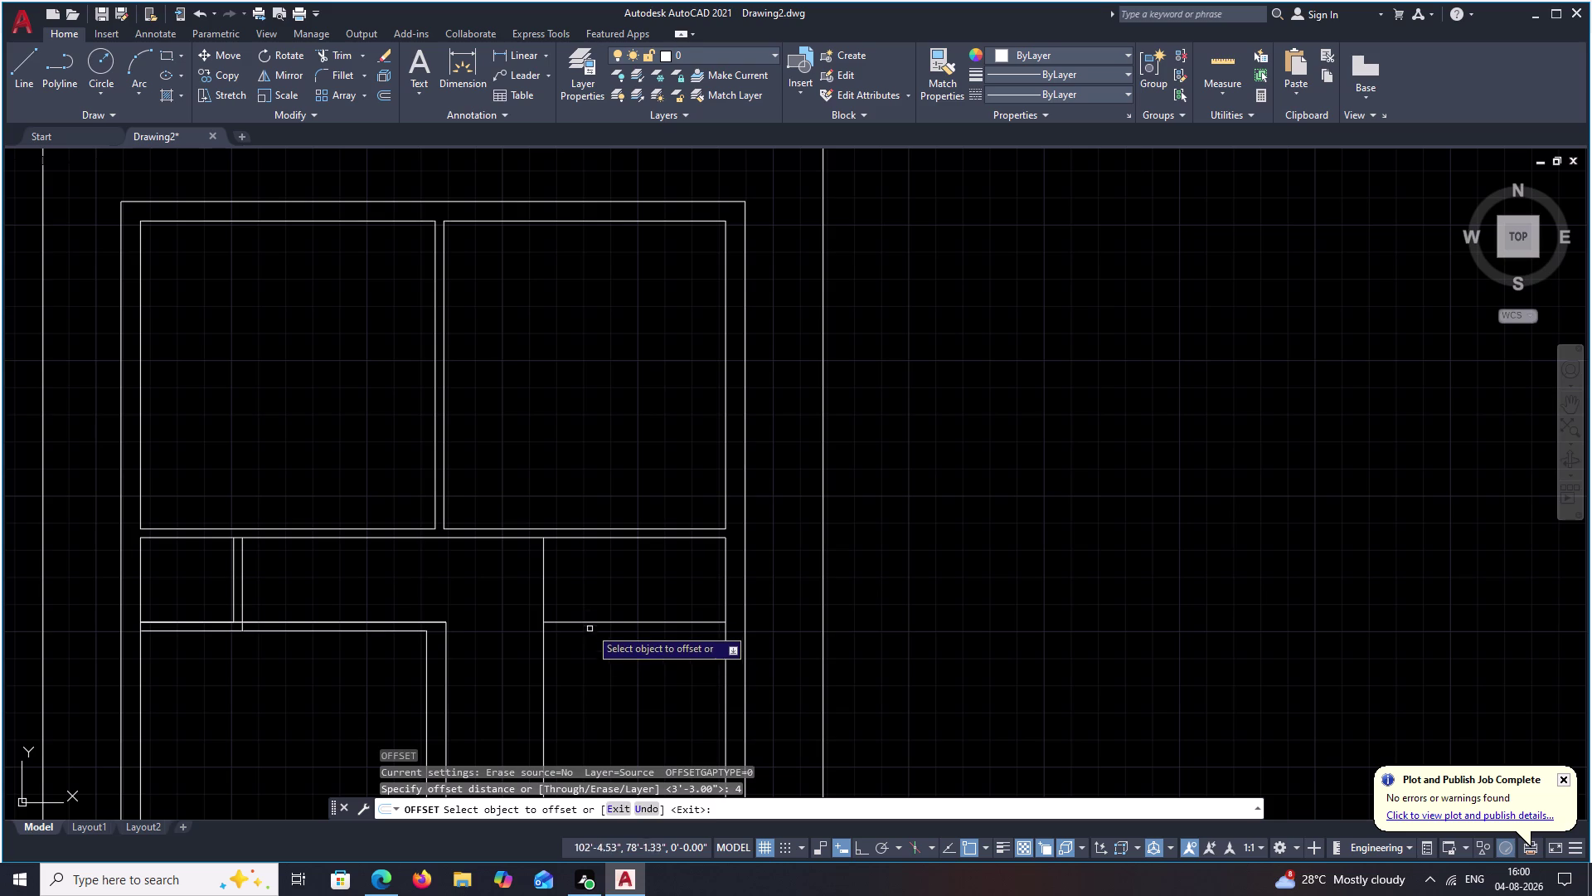
click(545, 585)
click(530, 585)
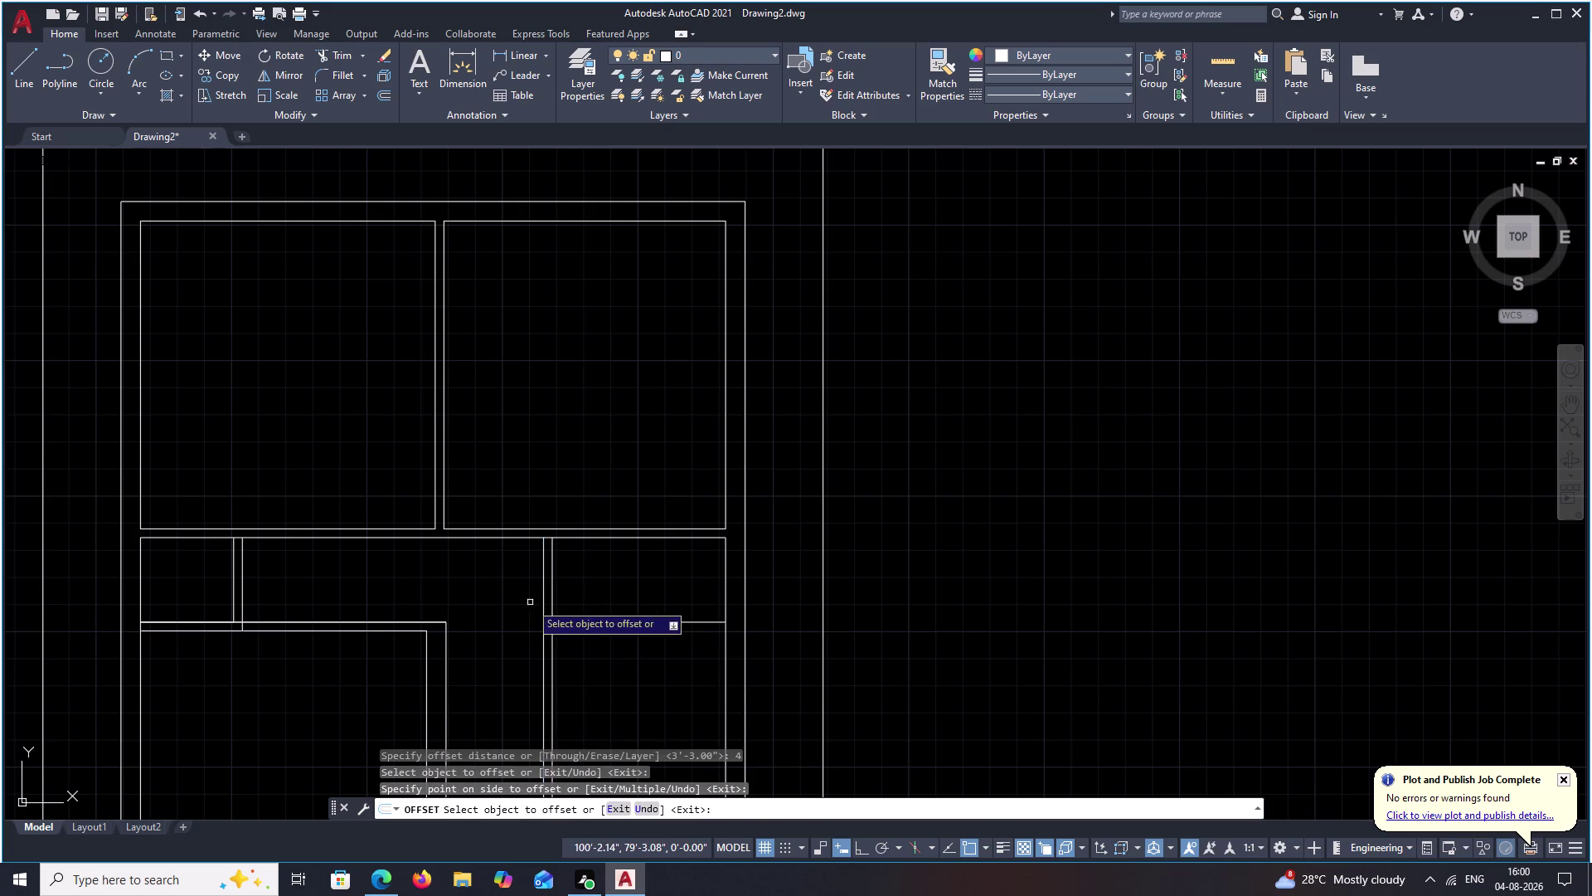
key(ctrl+z)
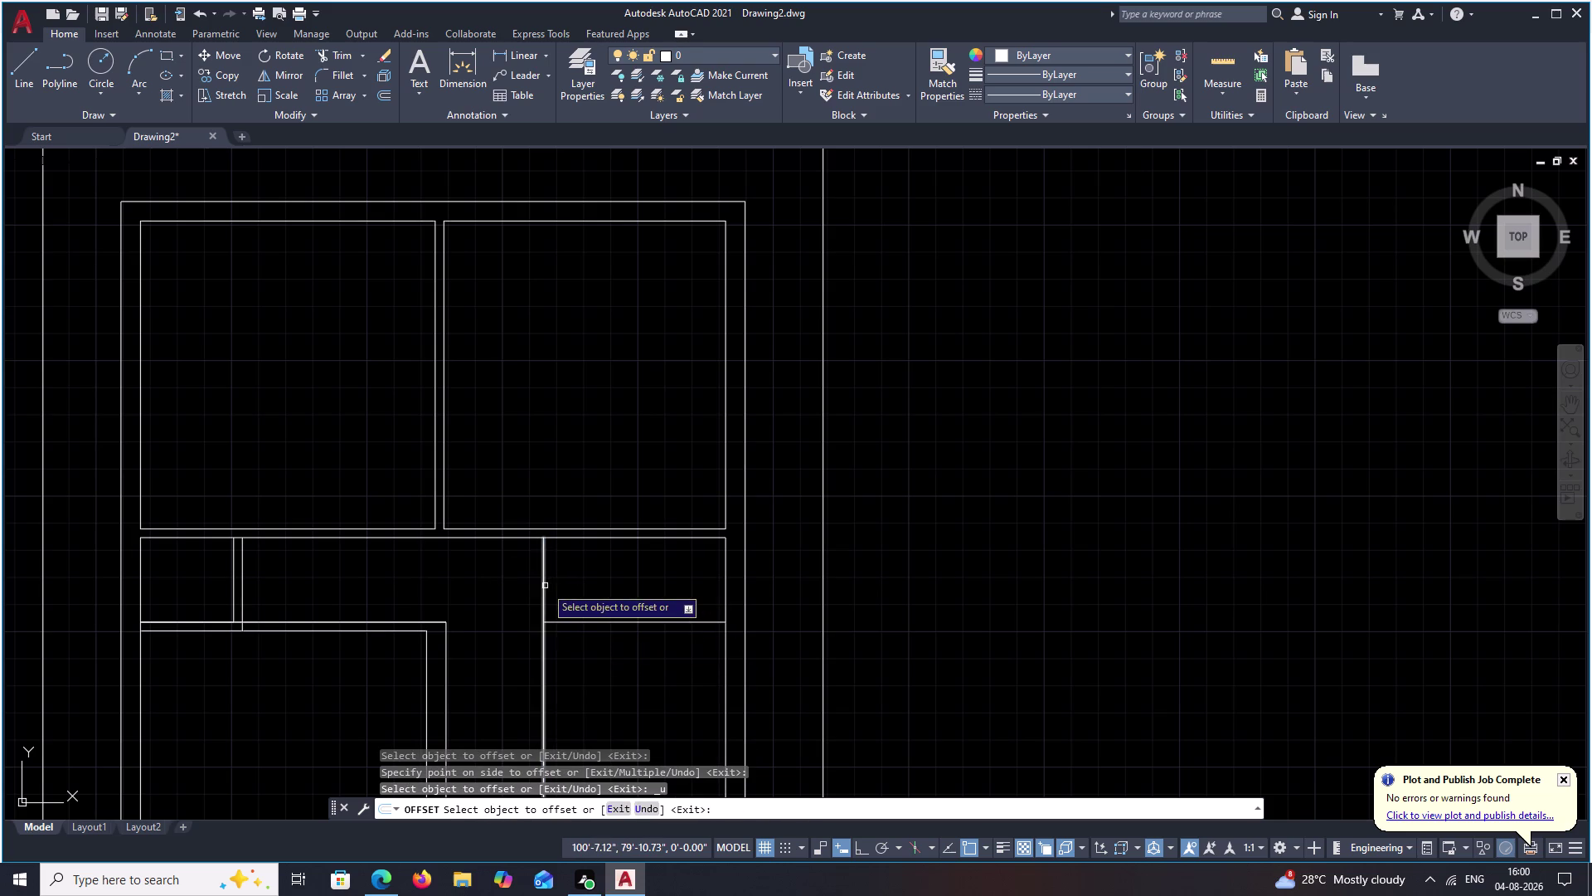
click(545, 585)
click(507, 587)
click(615, 622)
click(614, 645)
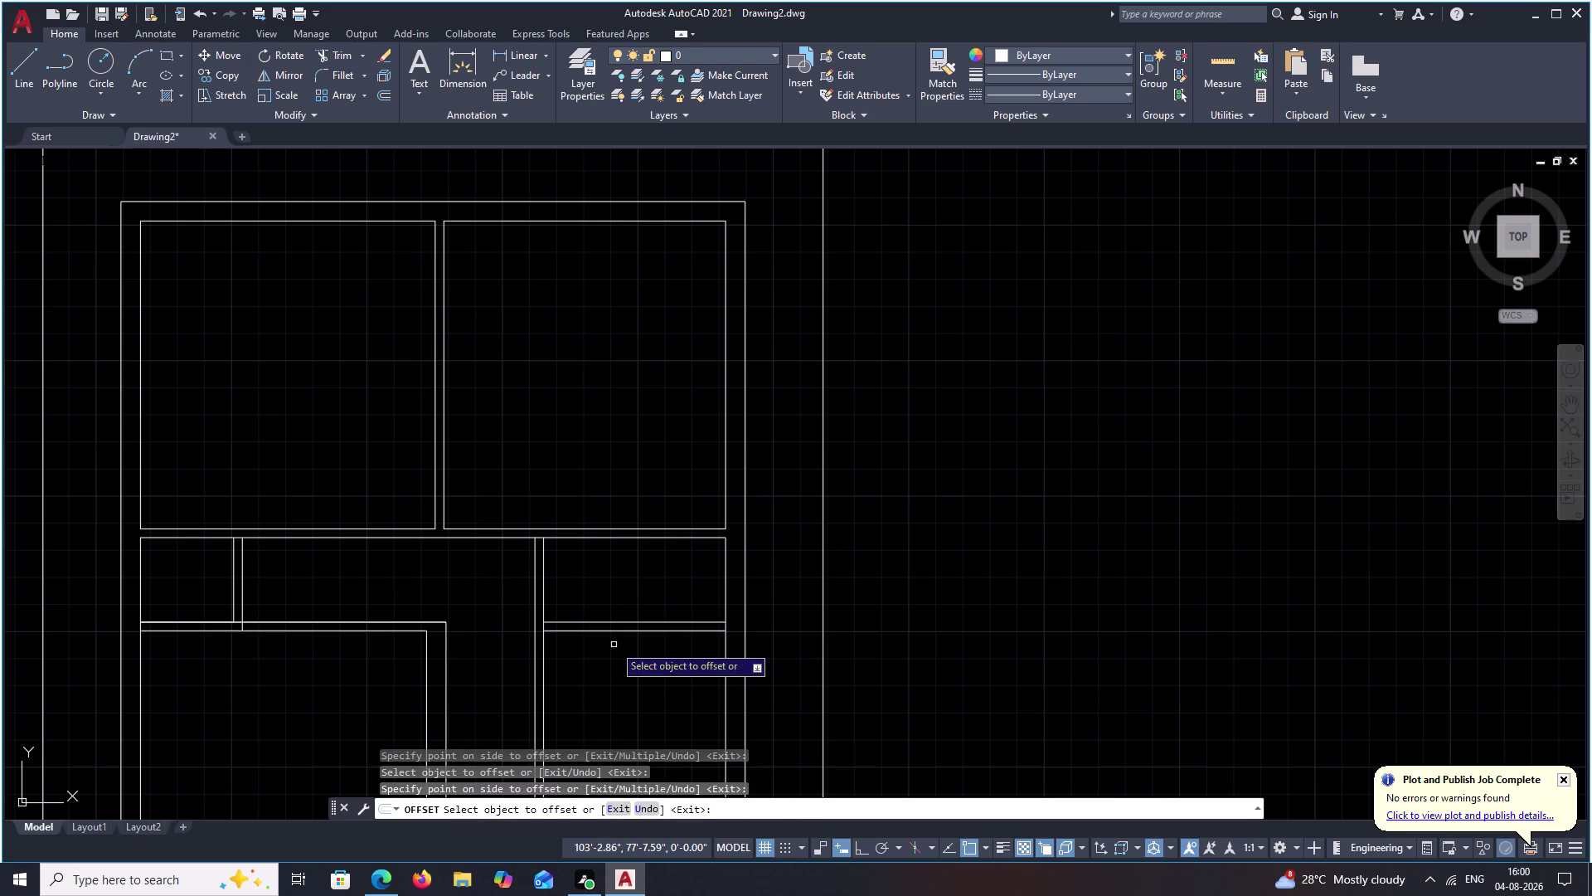
key(Escape)
Fillet the inner vertical and horizontal wall lines into a clean corner.
text(F)
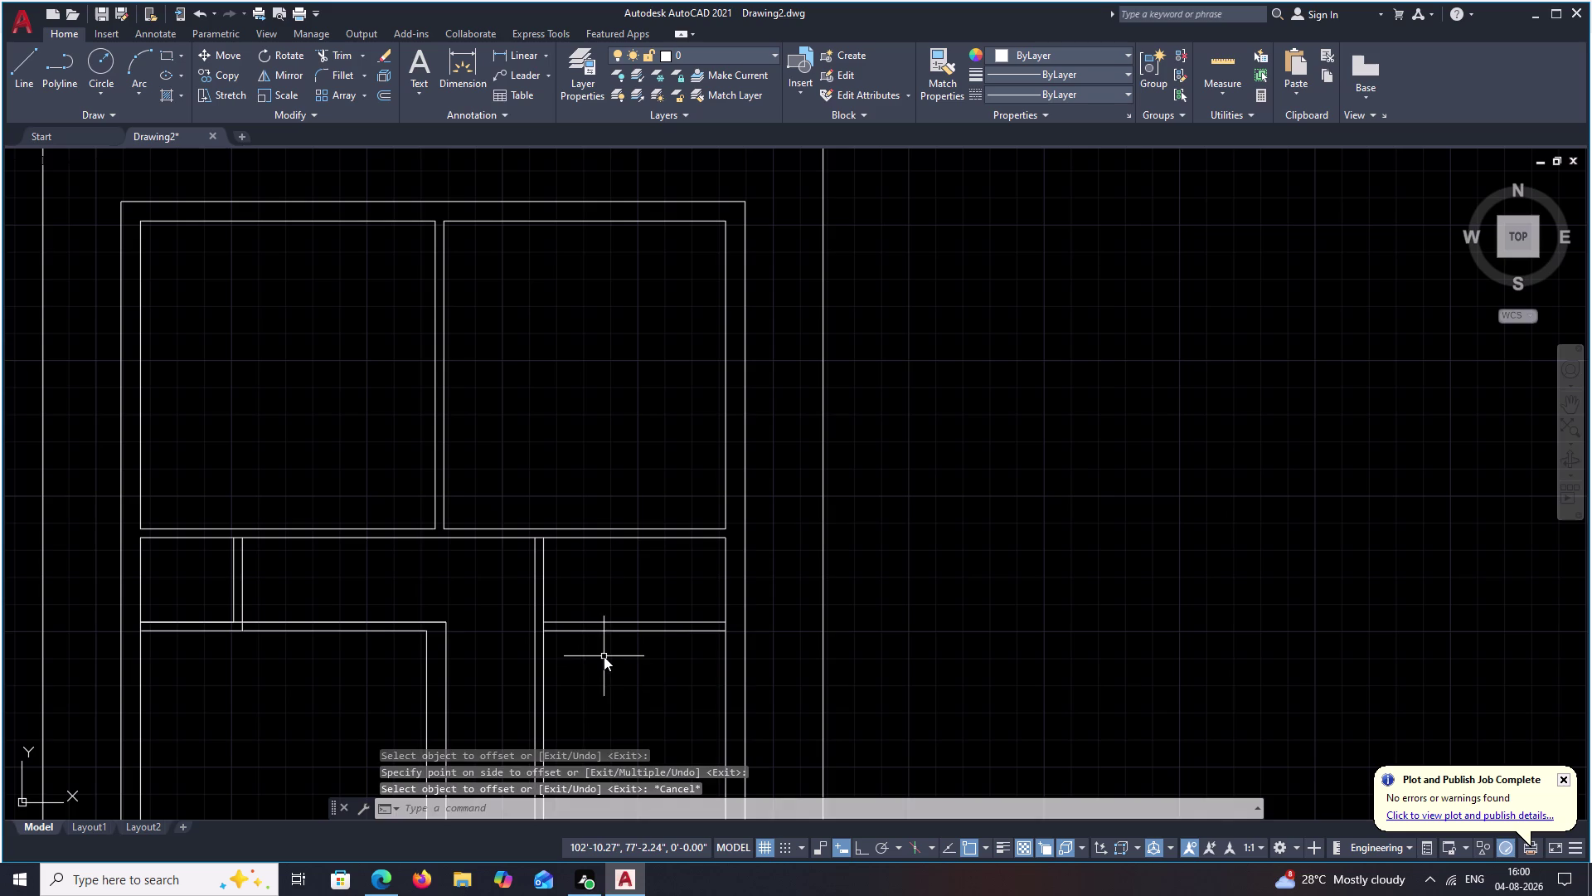
key(space)
click(533, 615)
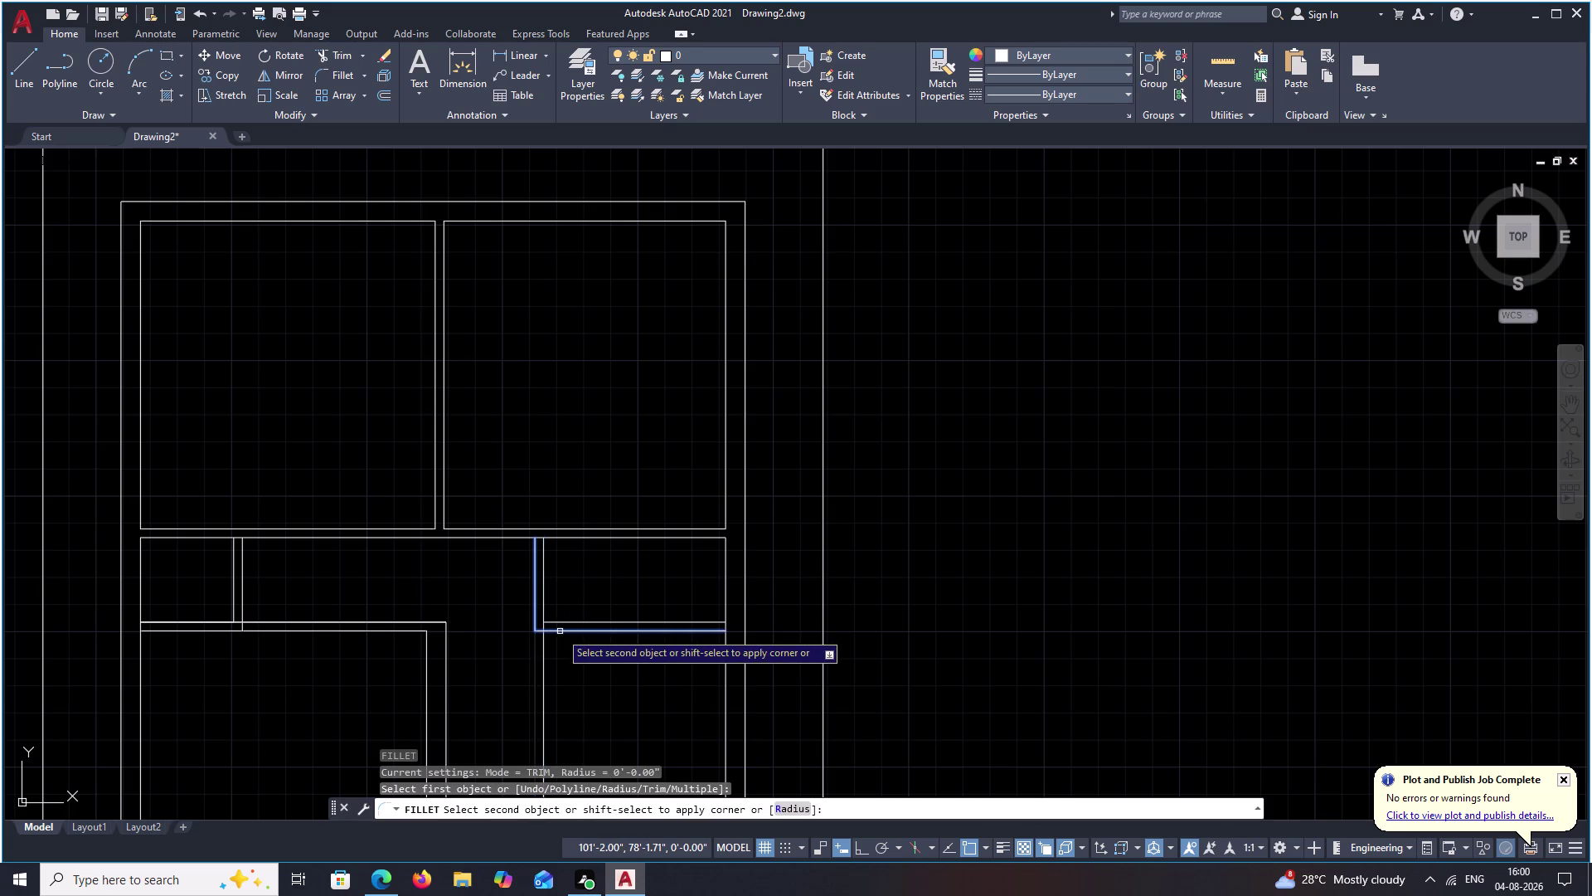
click(559, 631)
key(Escape)
Trim the excess wall segments below the new space.
text(TR)
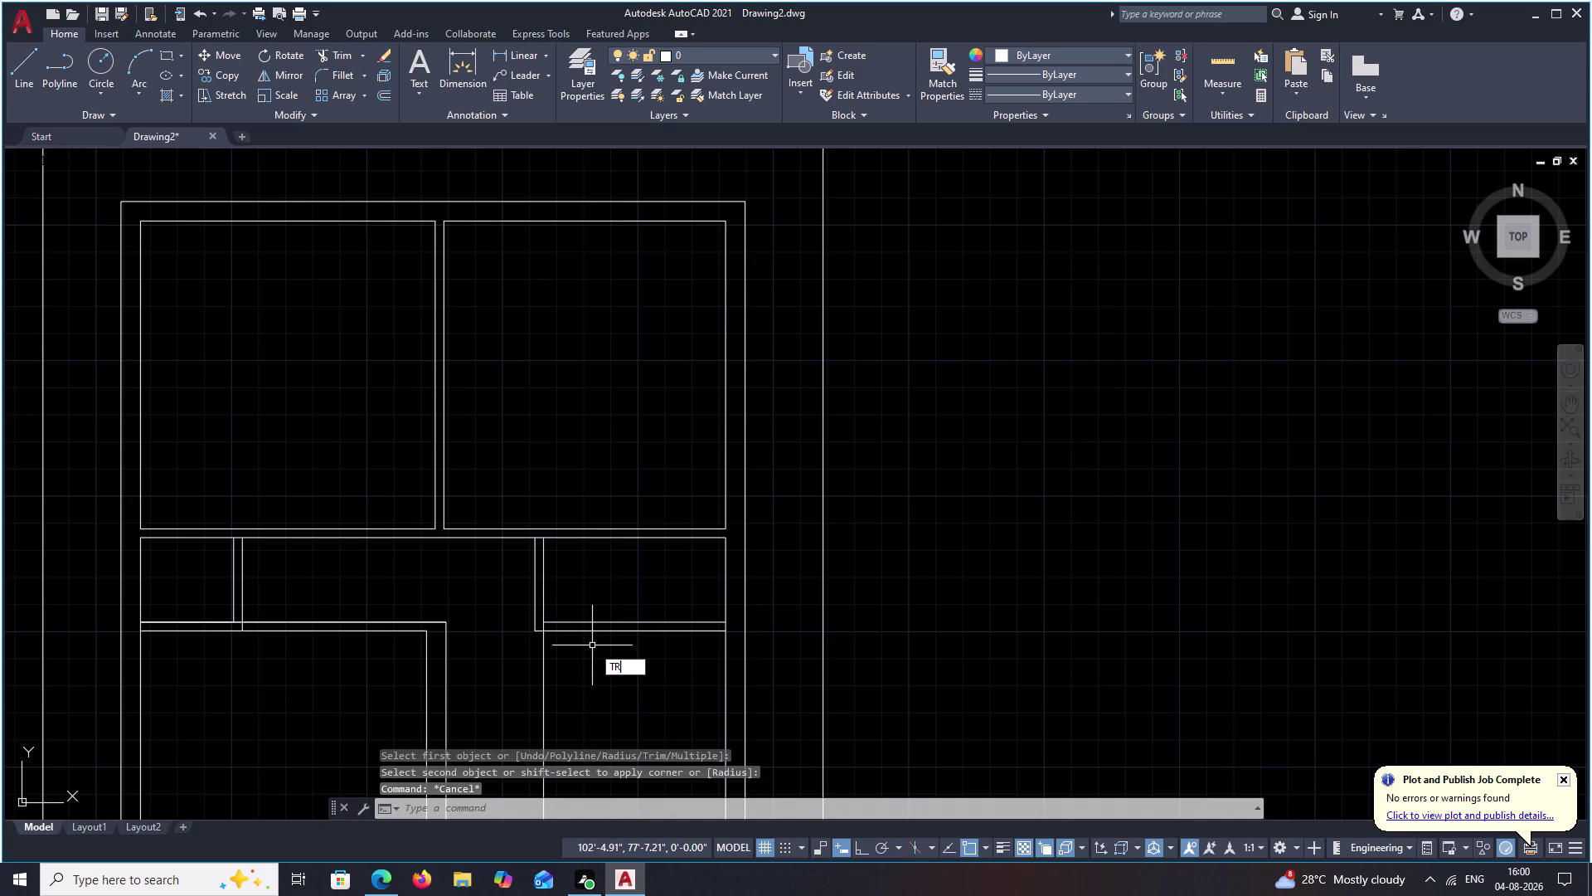
key(space)
drag(605, 671, 532, 675)
scroll(down, 3)
middle_drag(552, 680, 565, 600)
scroll(up, 3)
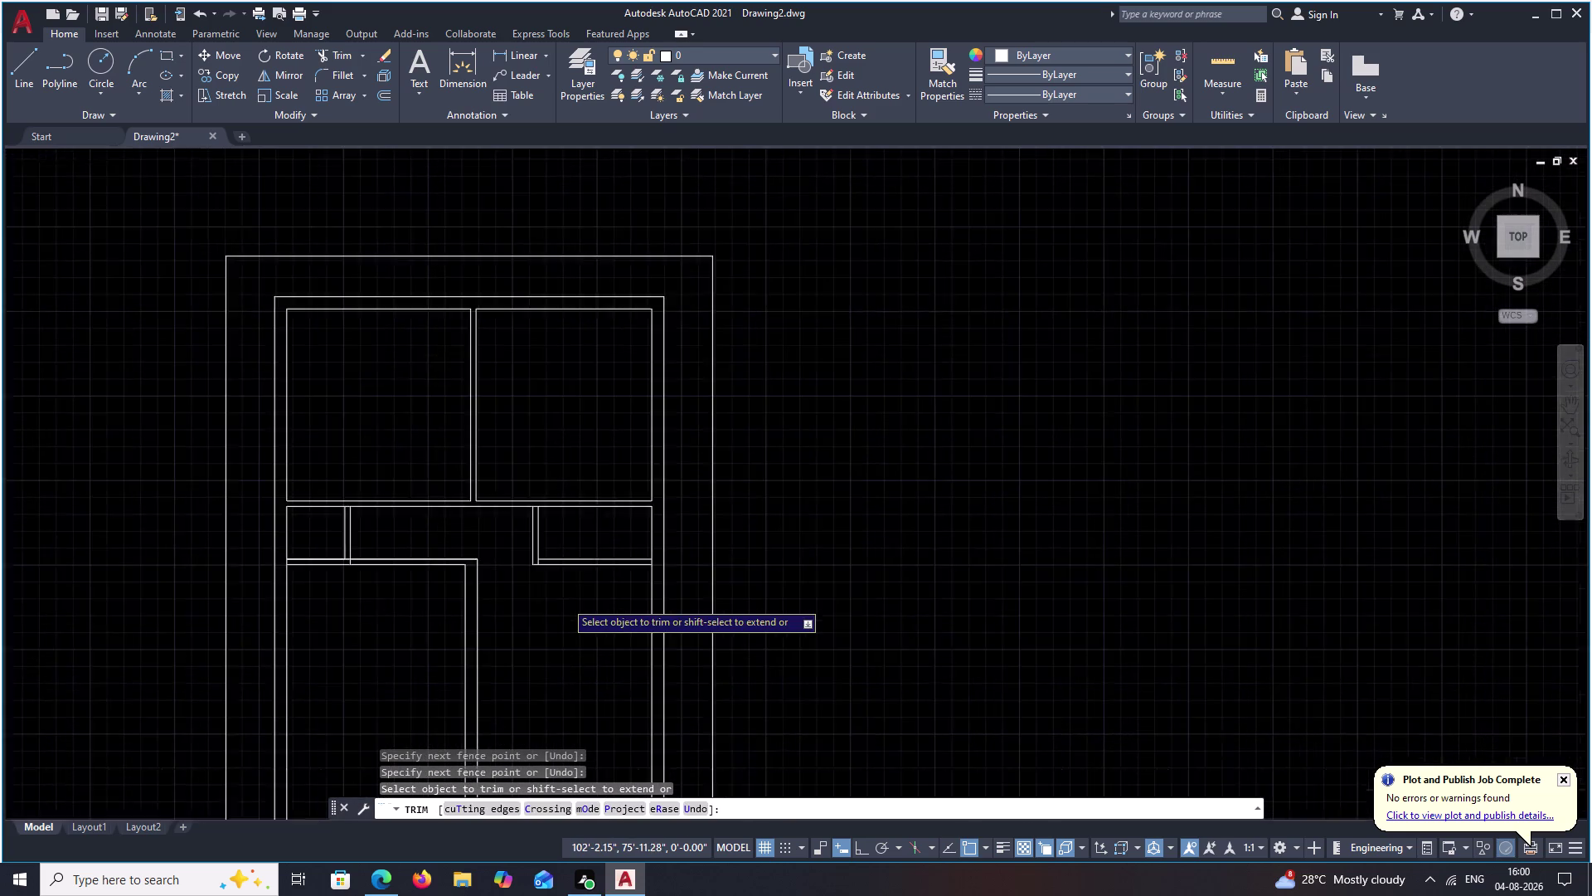
middle_drag(565, 613, 608, 558)
middle_drag(584, 611, 594, 576)
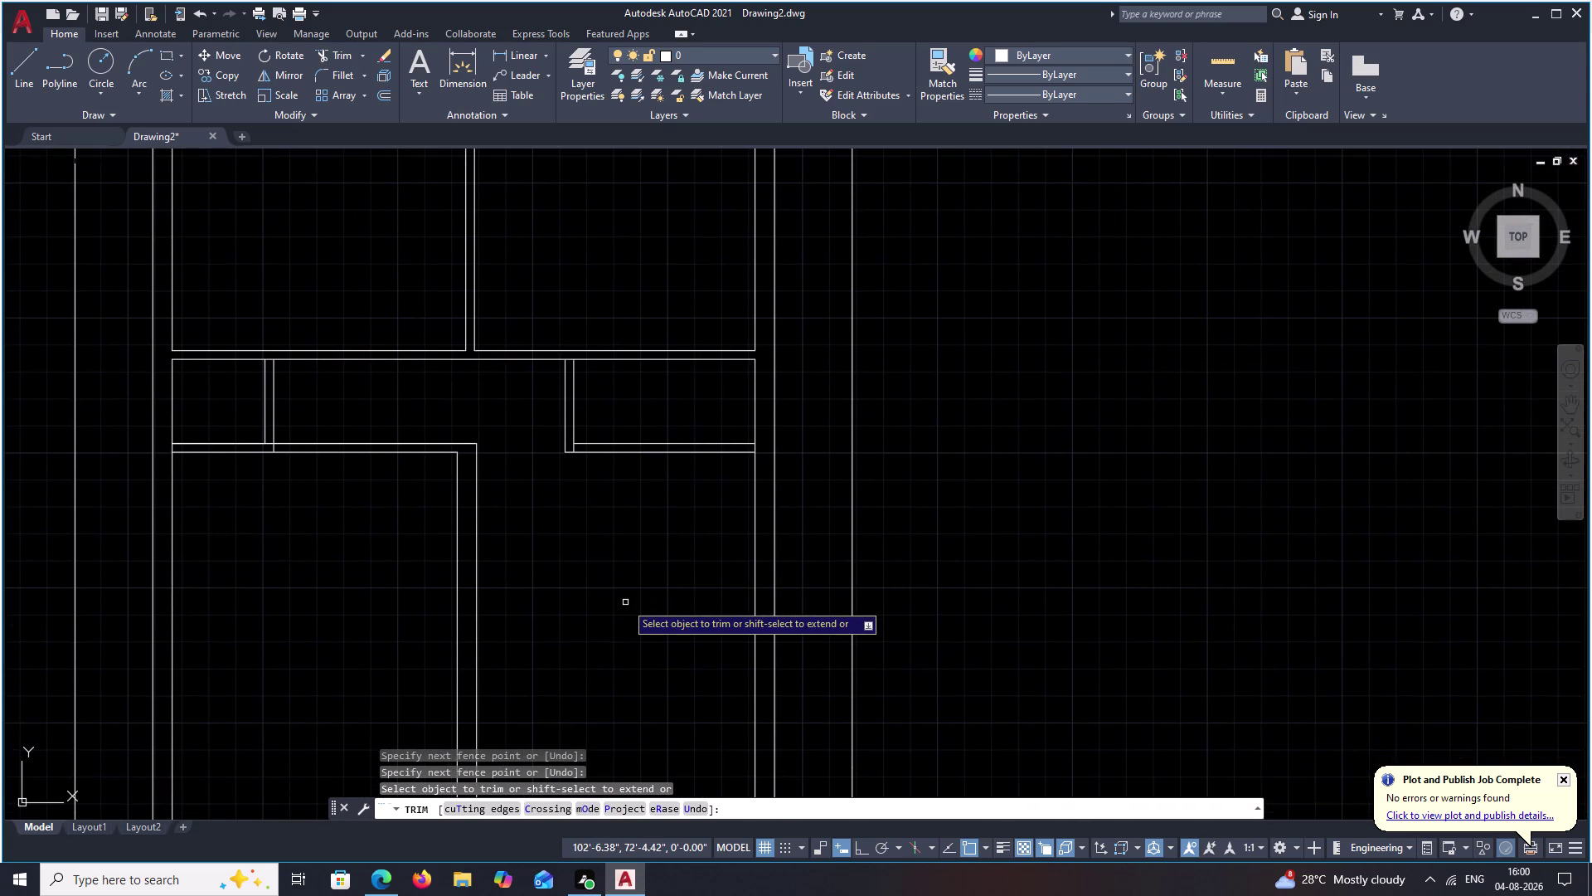
key(o)
key(space)
key(Escape)
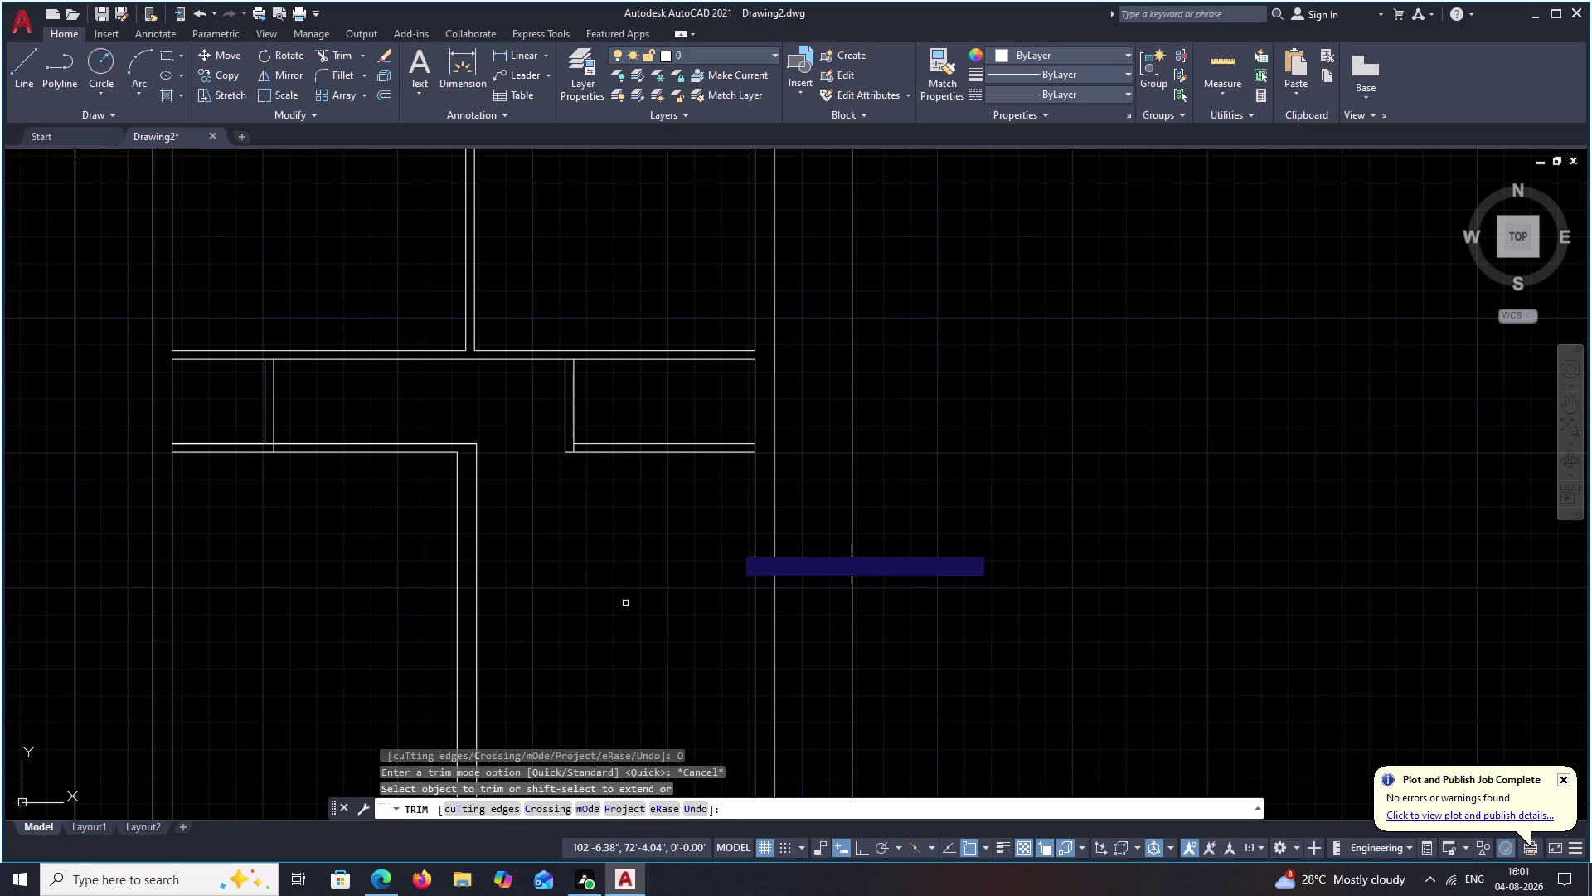
key(Escape)
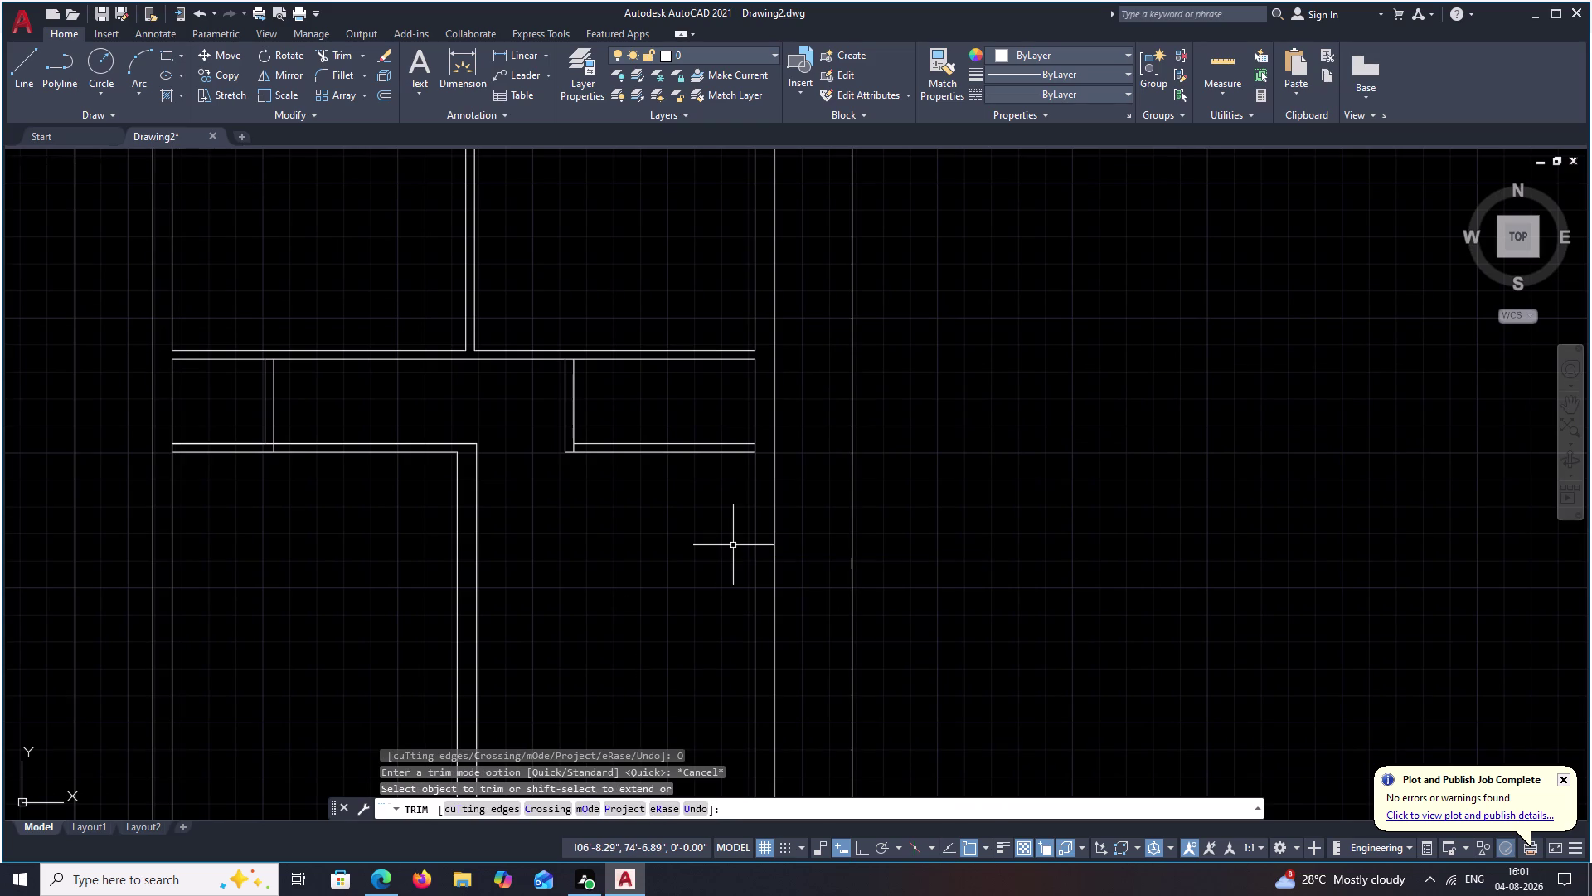
key(Escape)
text(O)
key(space)
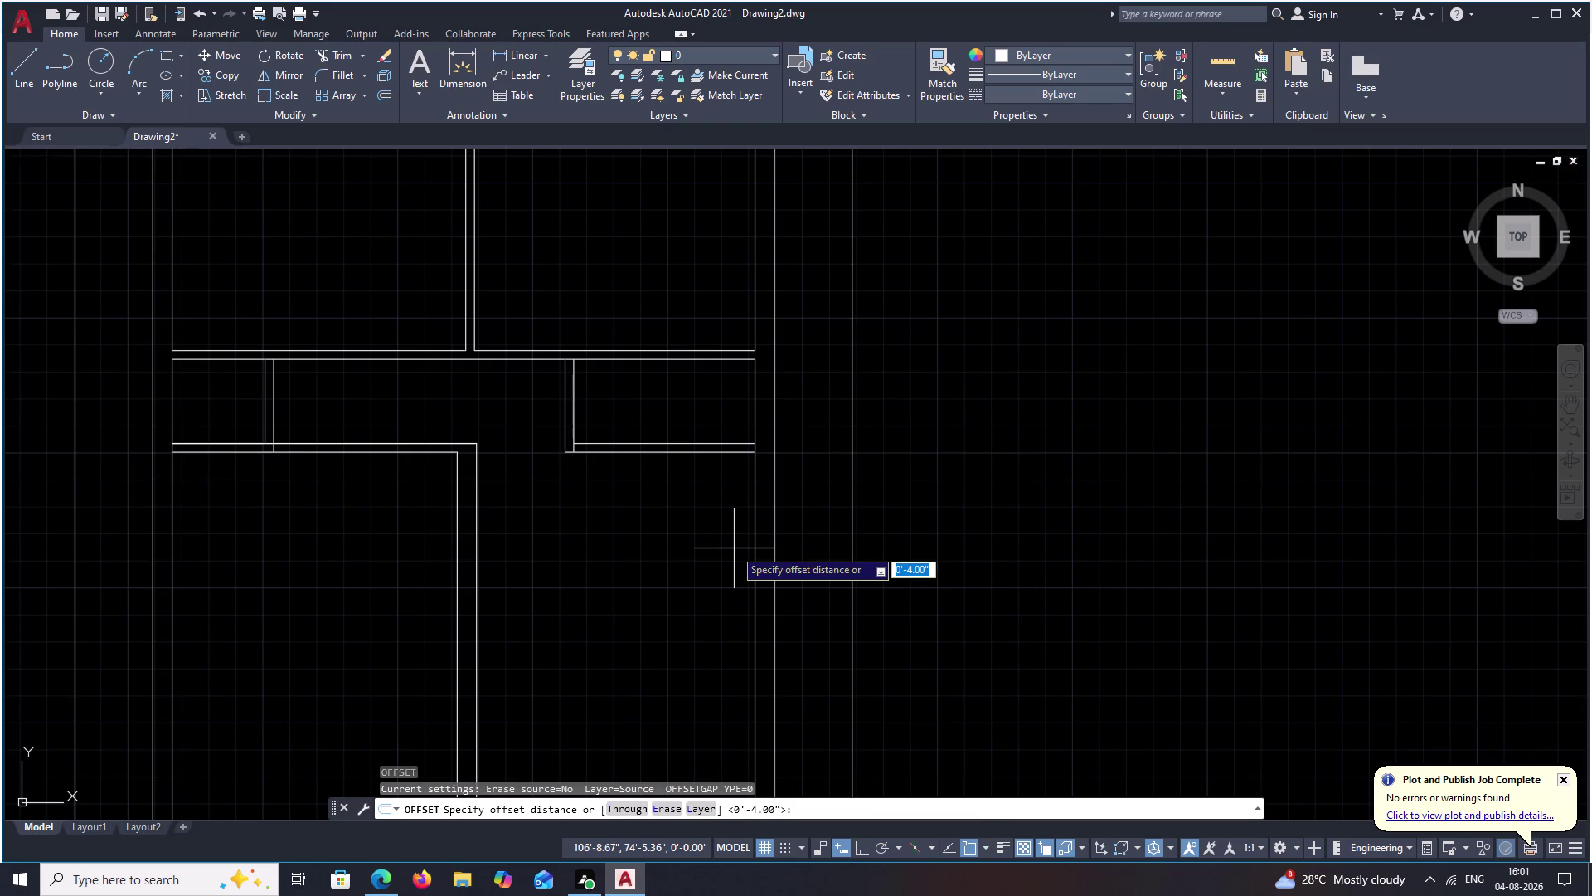
Offset the right wall line 4 feet inward.
text(4')
key(space)
click(754, 531)
click(704, 531)
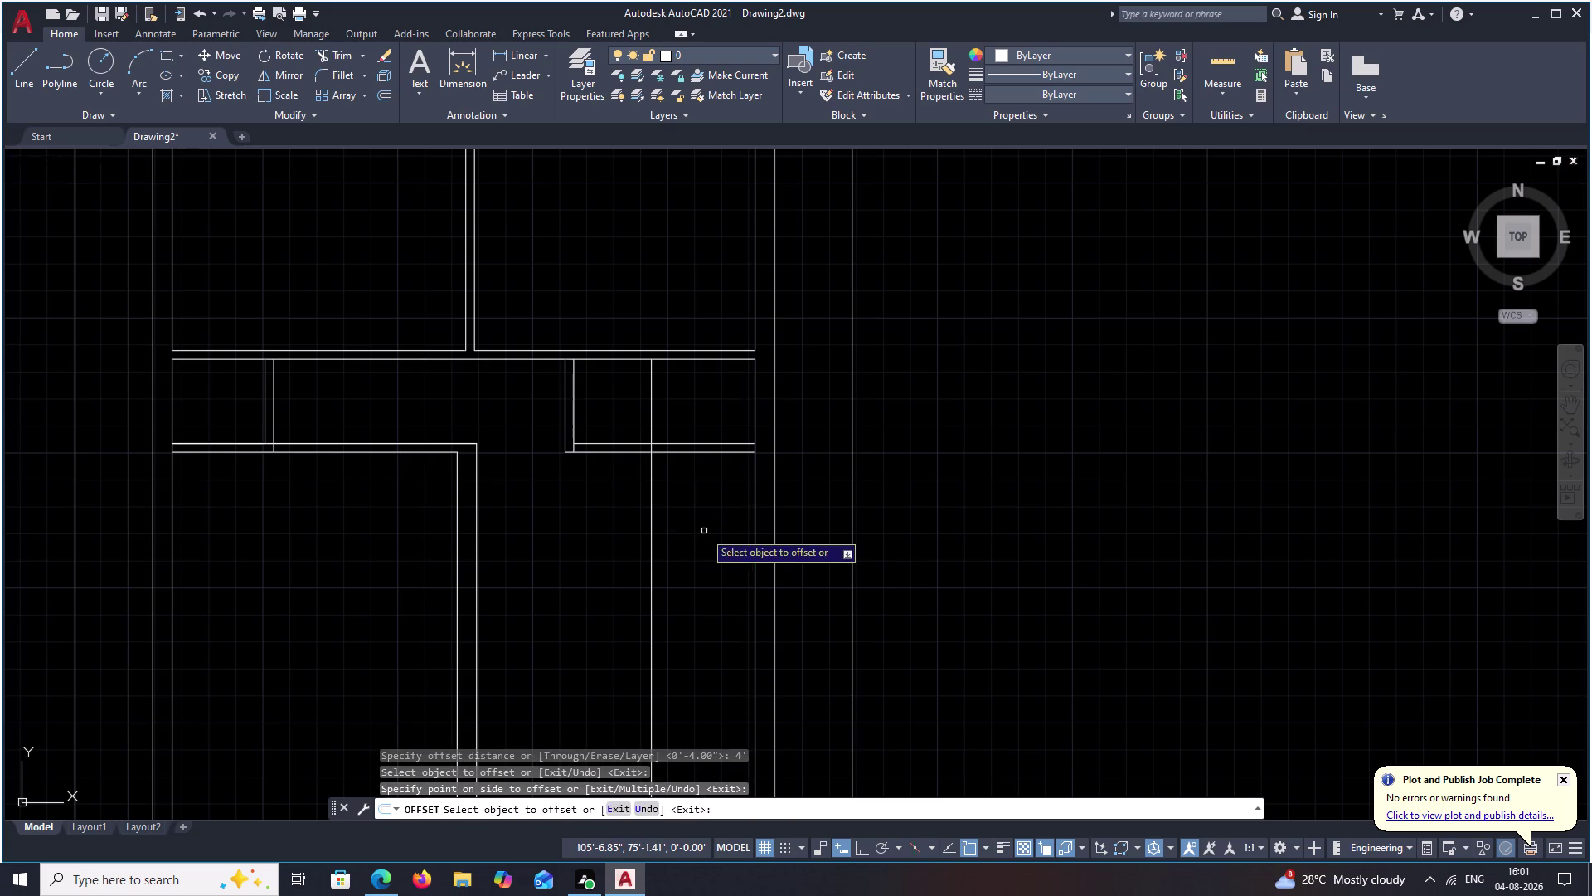
key(Escape)
Offset the horizontal wall line 3'3" downward.
text(O)
key(space)
key(space)
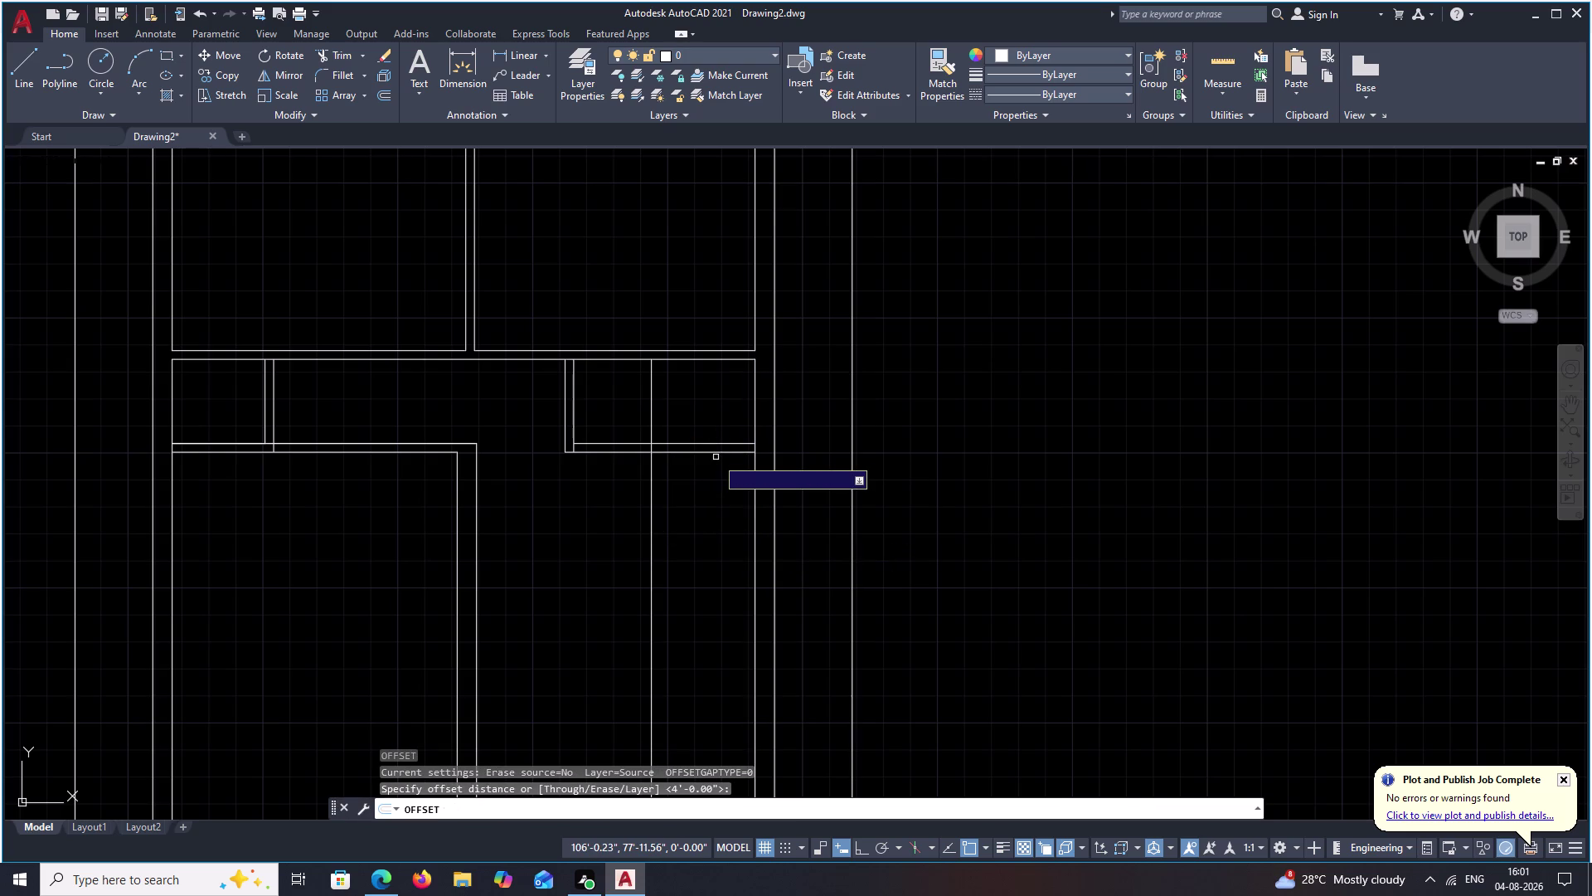
text(34)
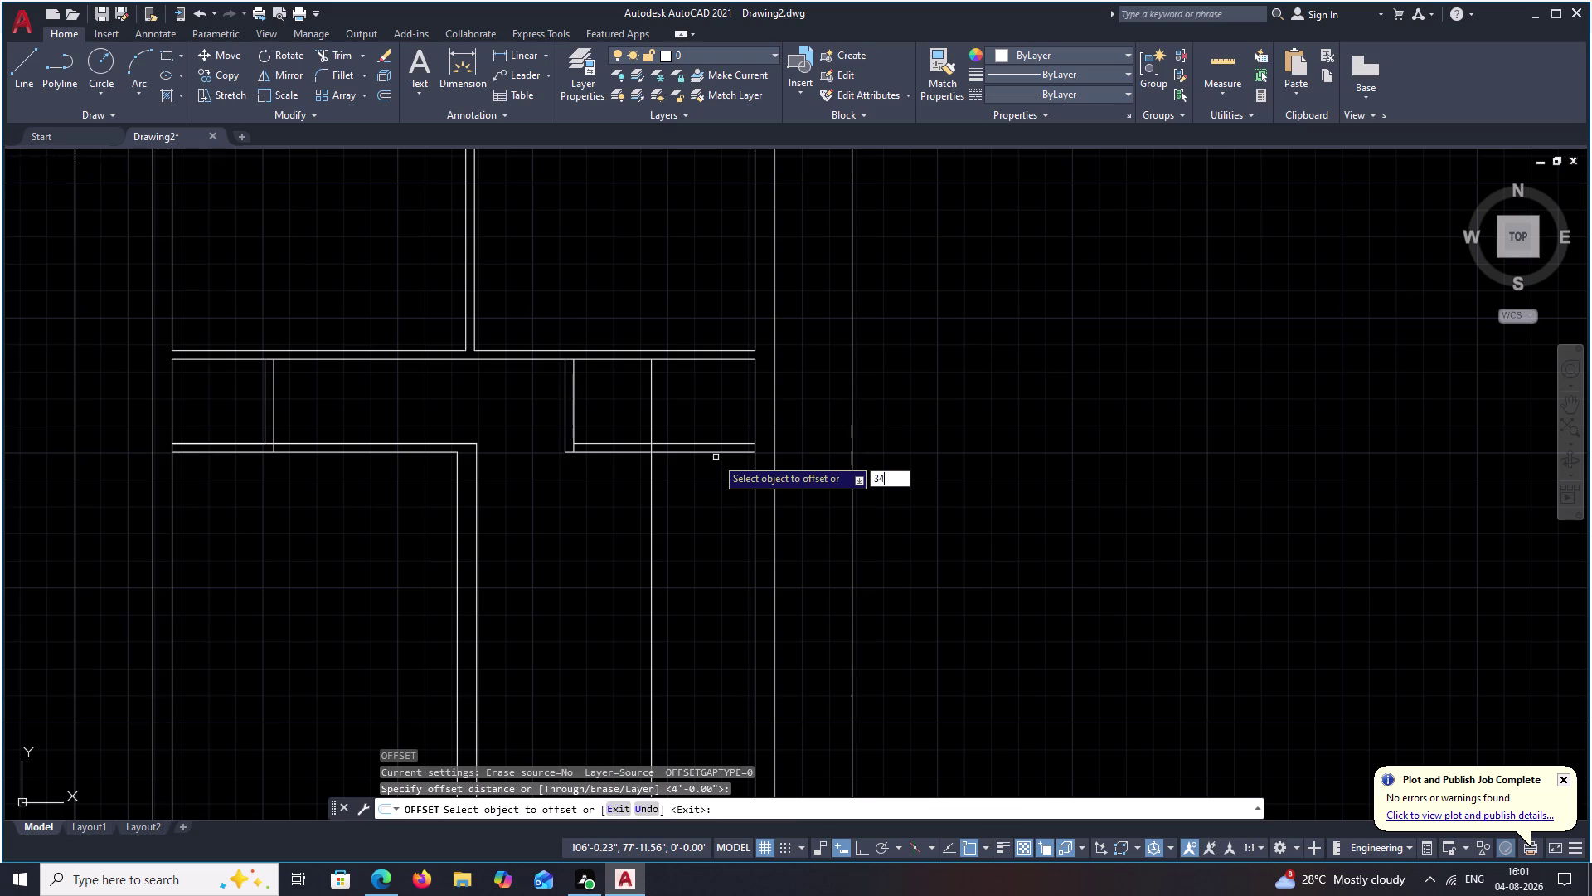
key(BackSpace)
key(3)
key(BackSpace)
text(')
text(3)
text(")
key(space)
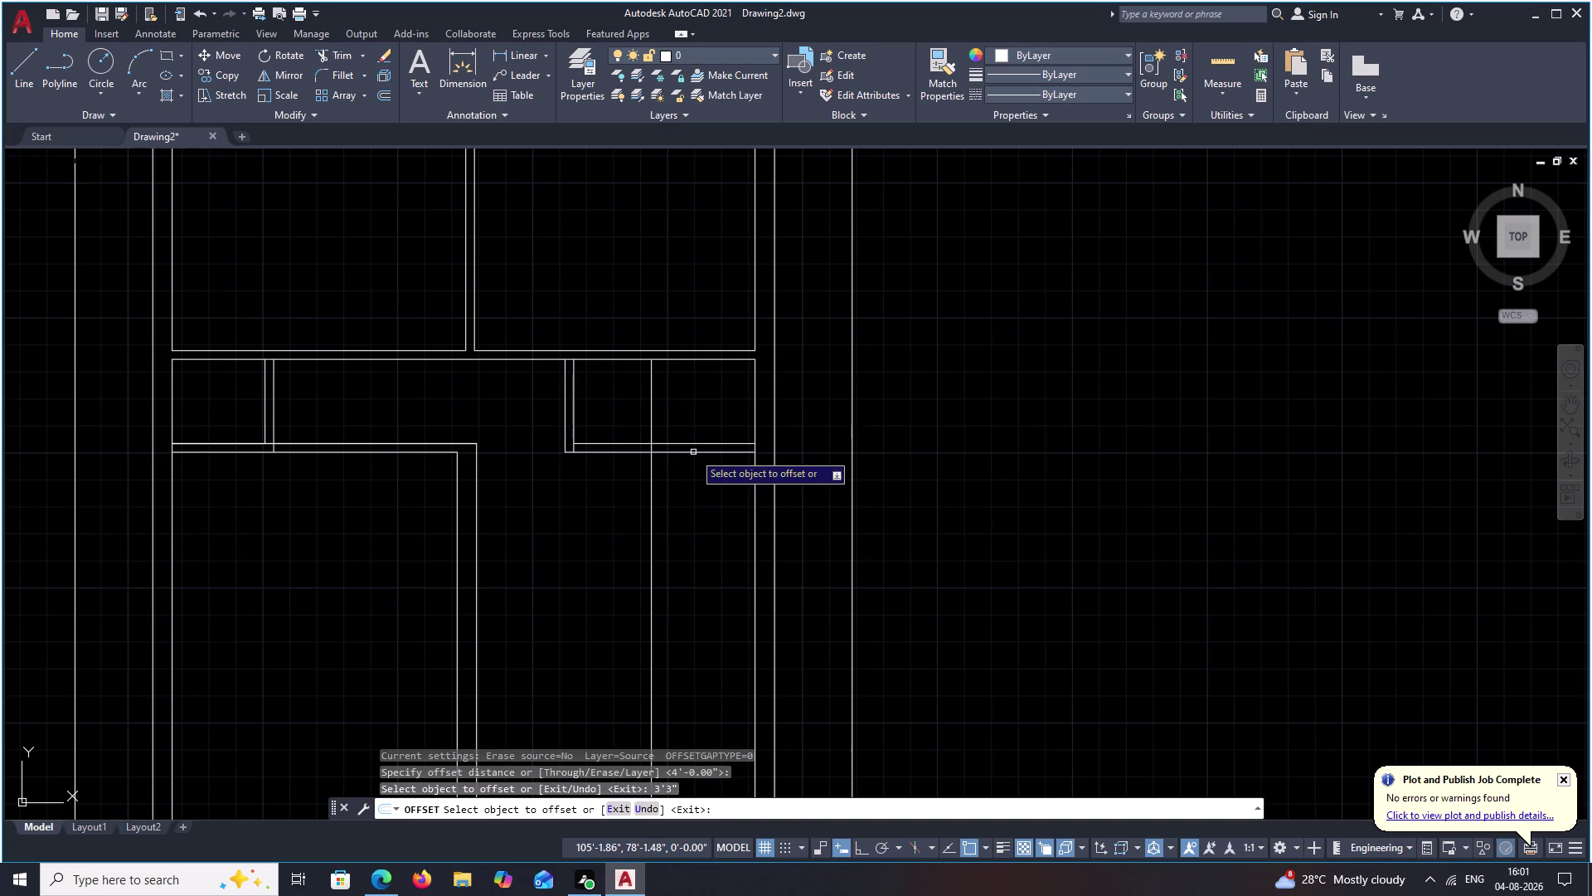
click(695, 451)
click(702, 491)
key(Escape)
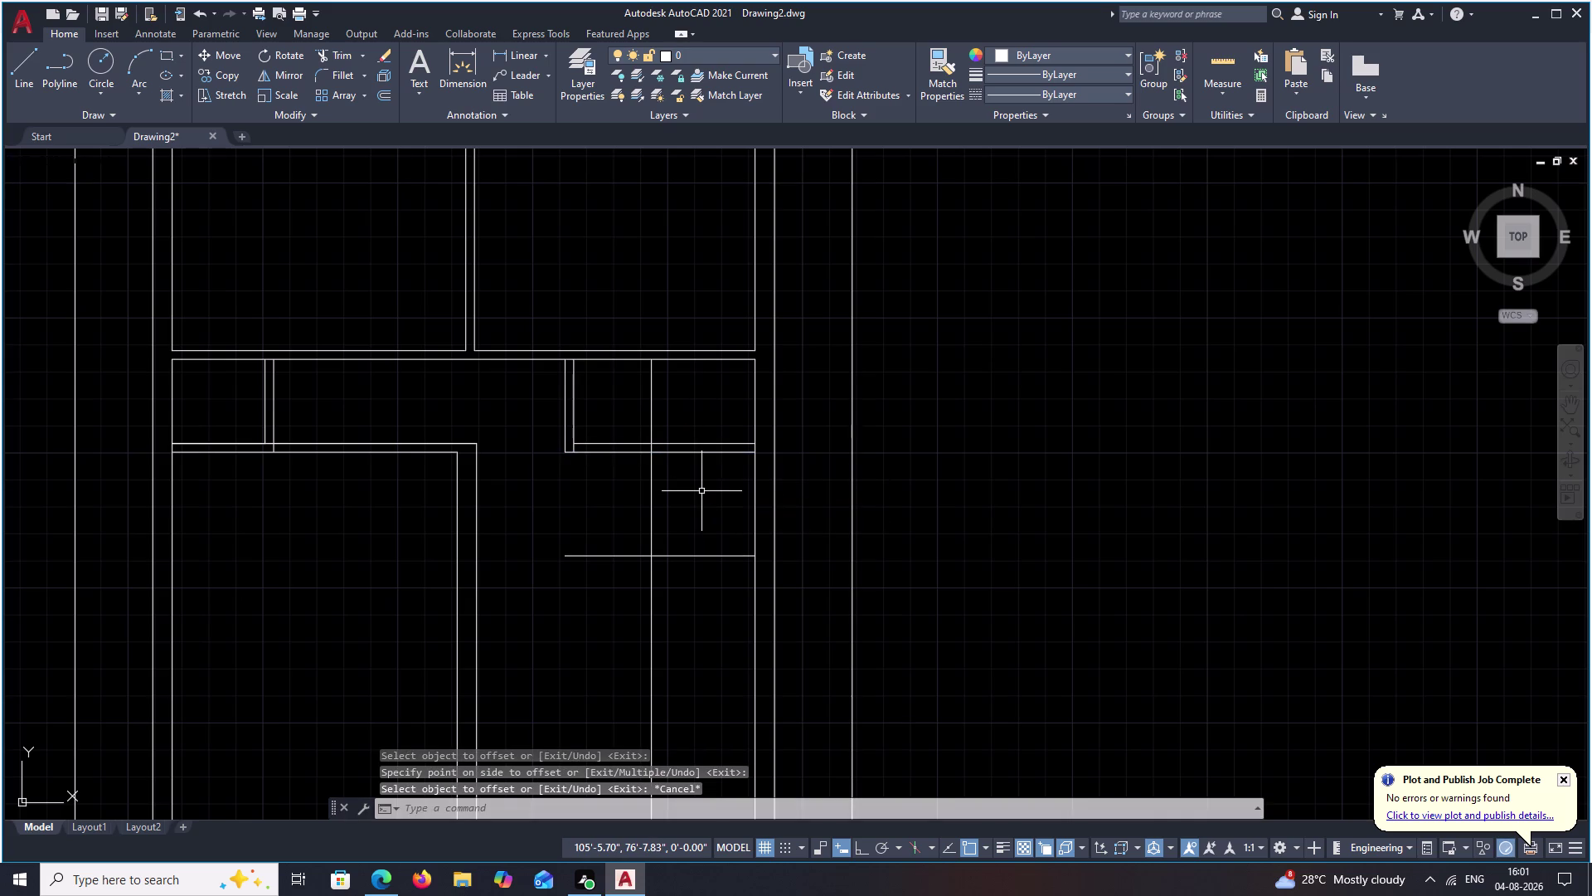
Trim the overhanging line ends so the closet forms a box.
key(o)
key(BackSpace)
text(TR)
key(space)
scroll(up, 3)
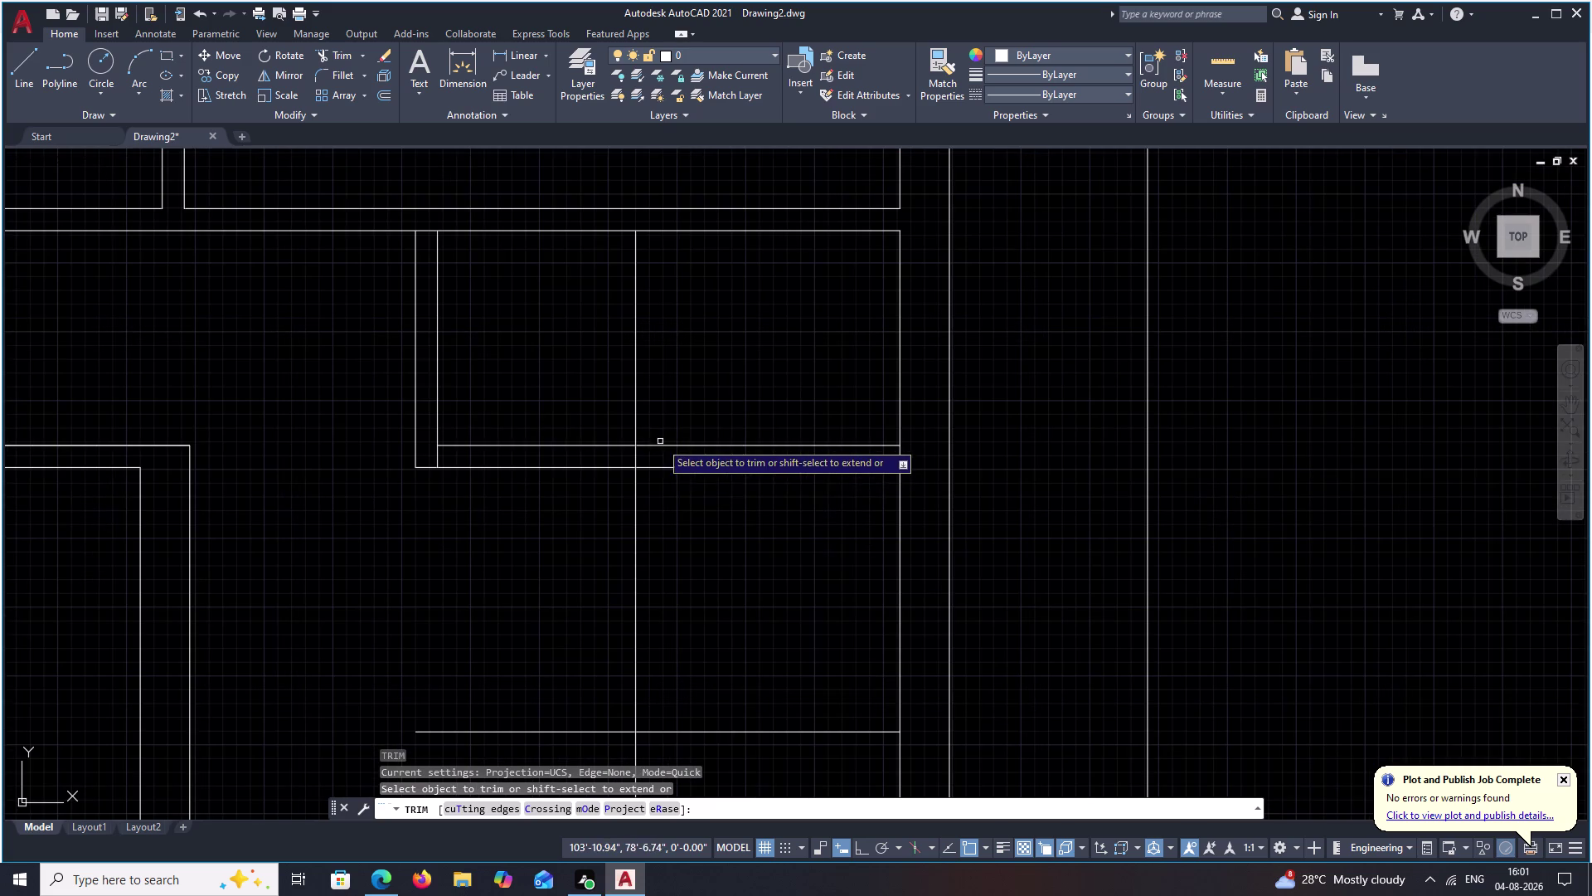
drag(647, 459, 615, 454)
scroll(down, 3)
middle_drag(564, 574, 569, 561)
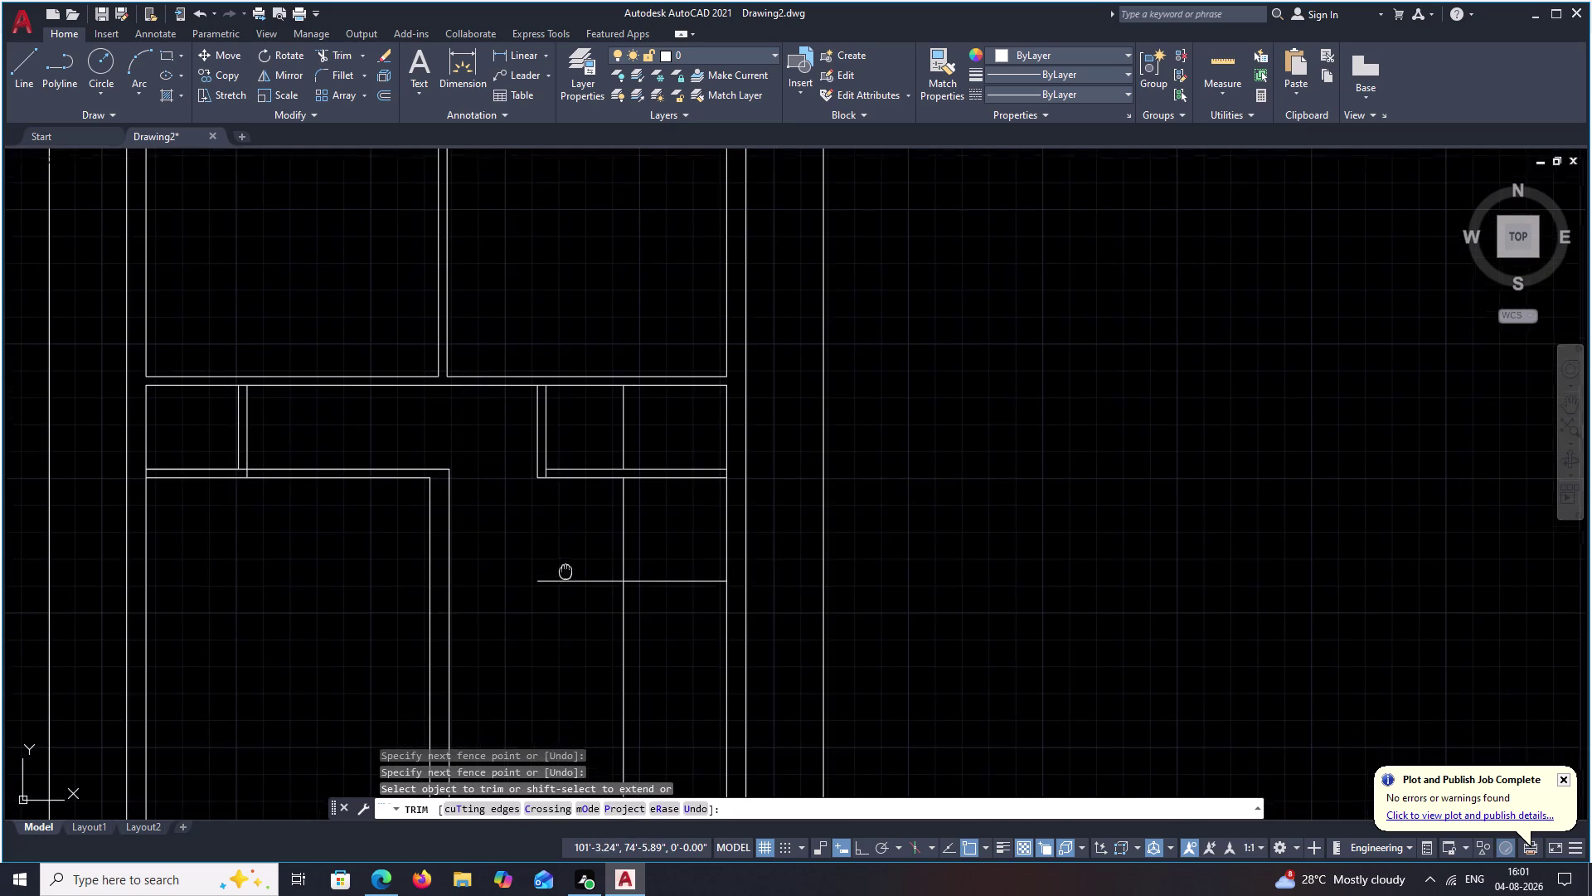
middle_drag(569, 560, 570, 559)
drag(590, 544, 620, 618)
drag(655, 618, 615, 626)
key(Escape)
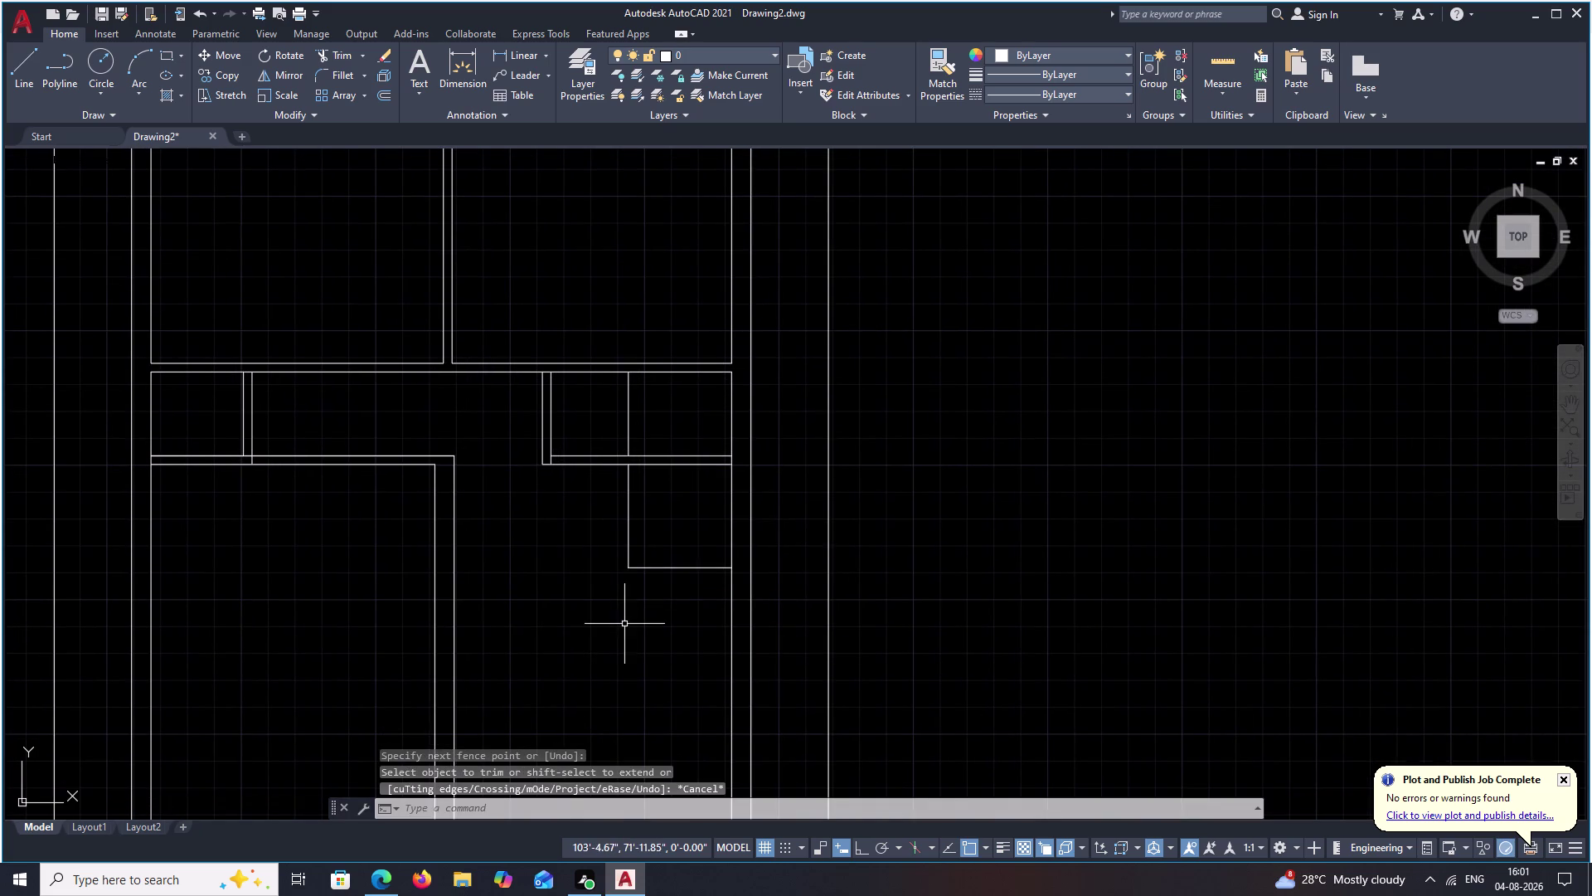
Erase the leftover wall segment in the upper room.
click(629, 421)
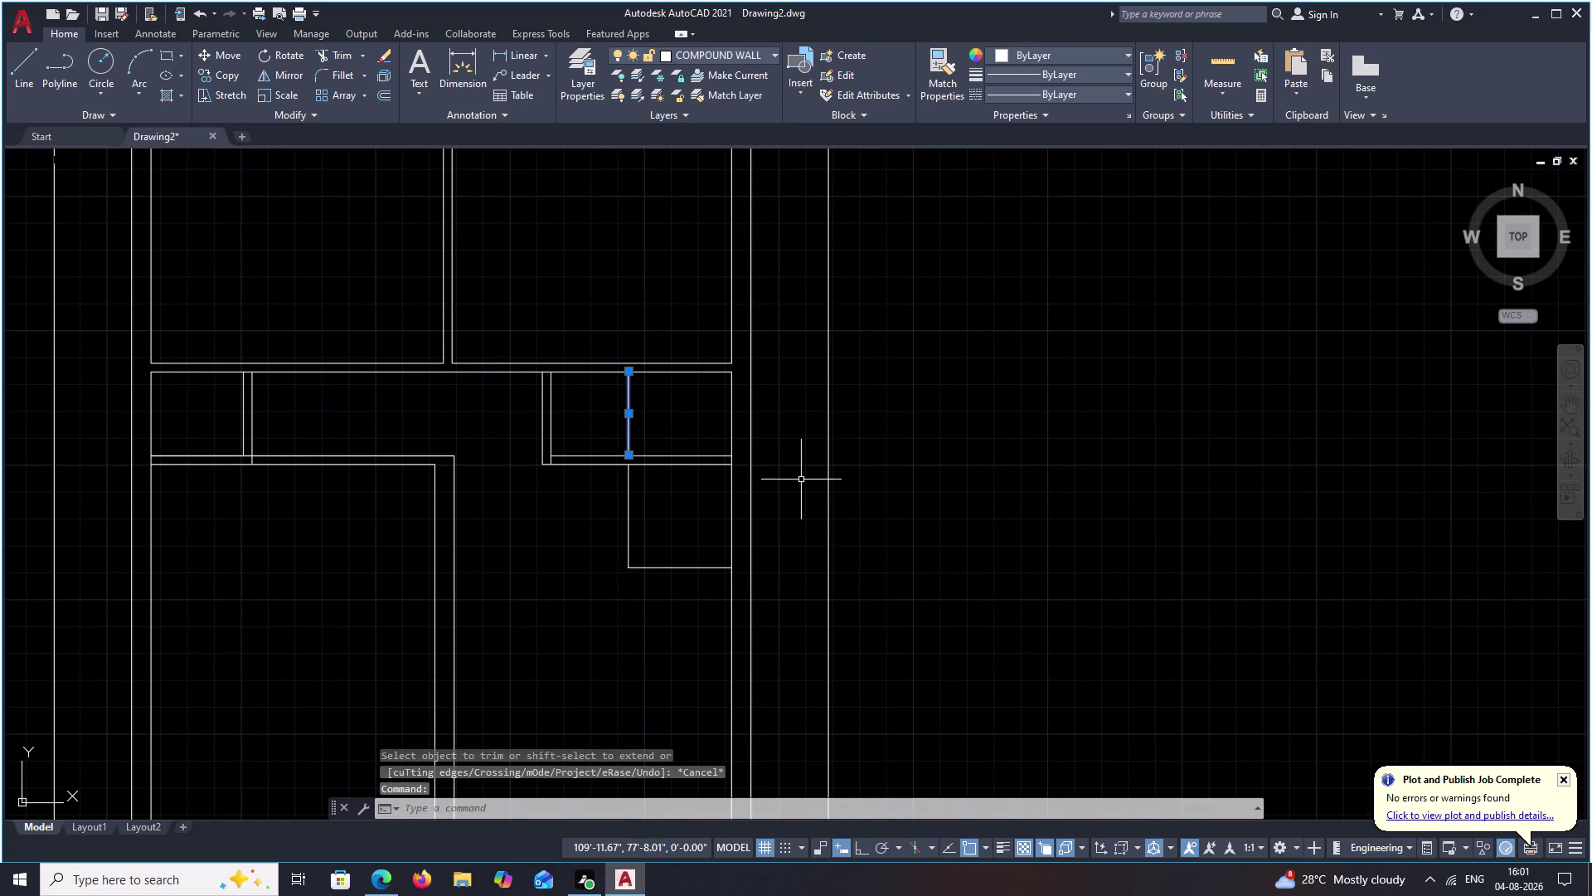
text(E)
key(space)
text(O)
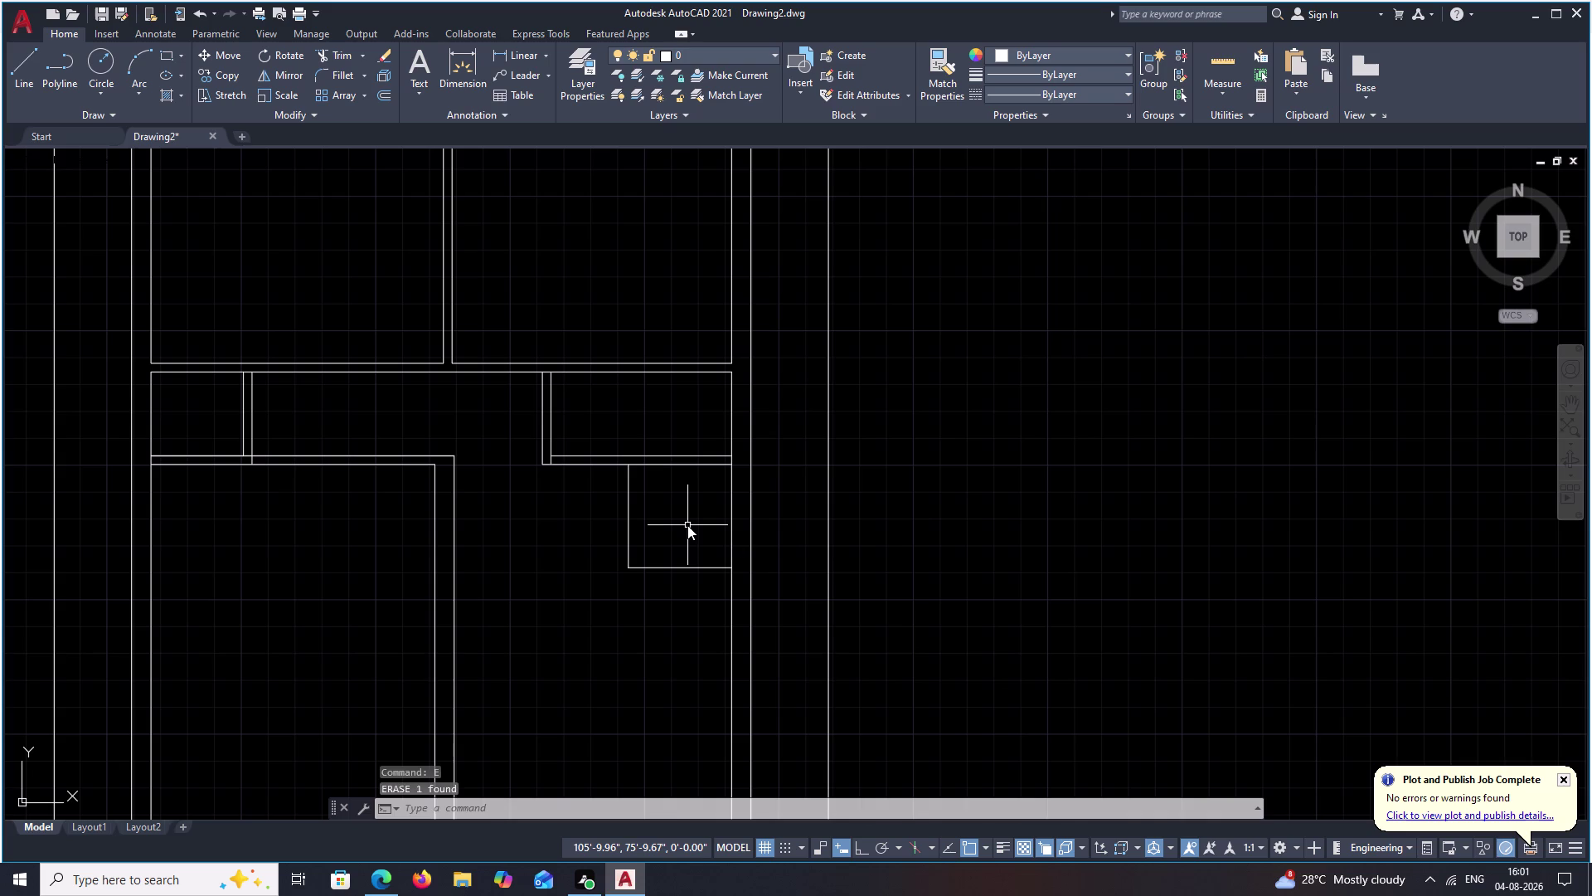
key(space)
Offset the closet's vertical and bottom lines 4 inches outward.
text(4)
key(space)
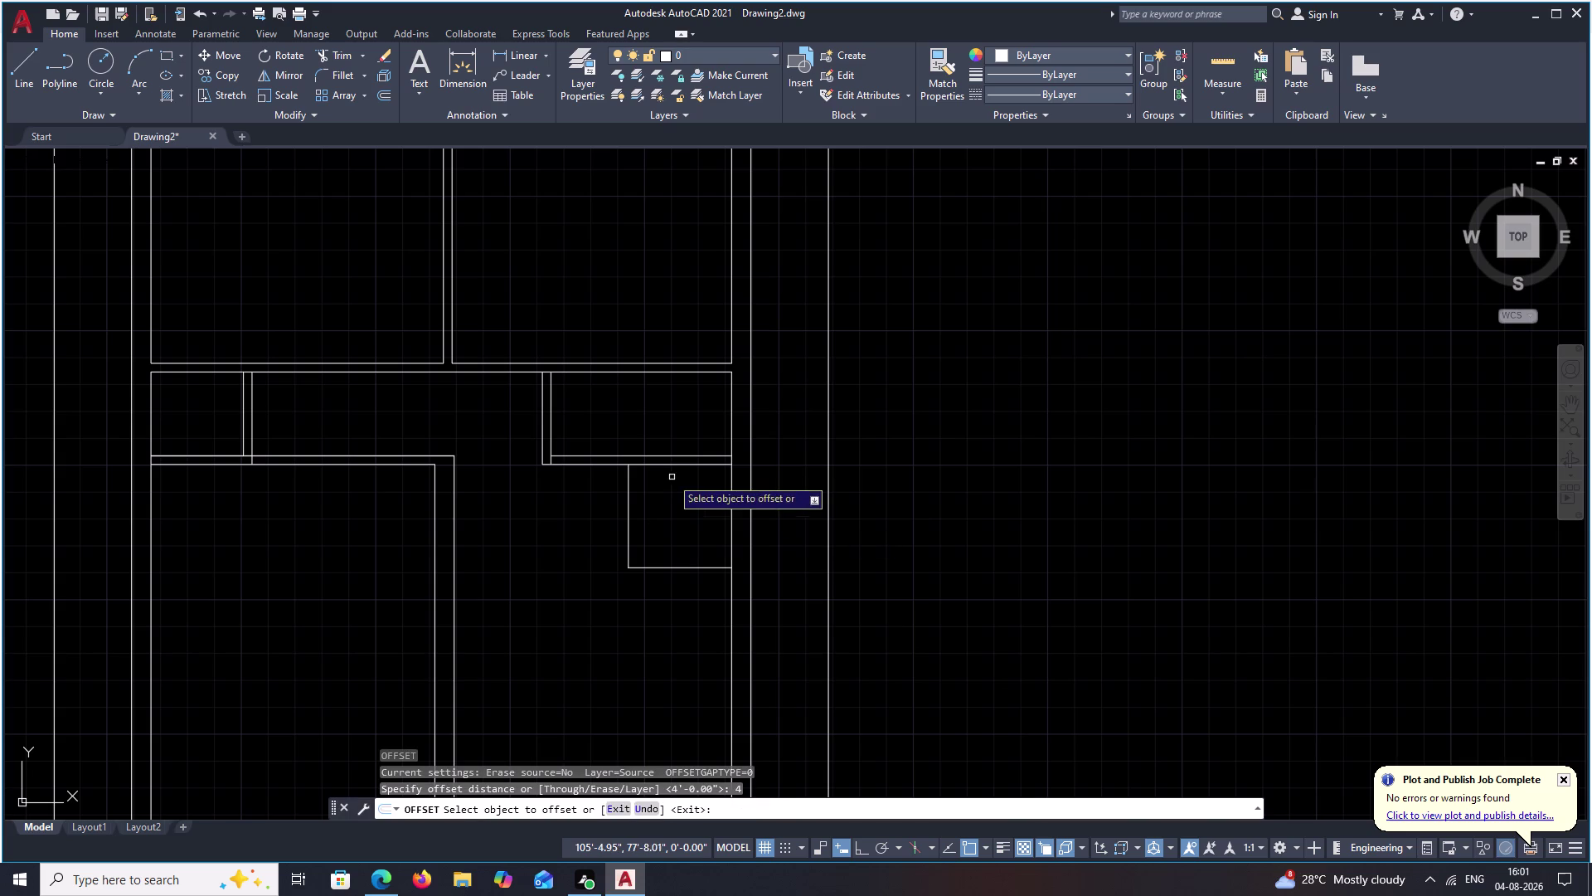
click(630, 503)
click(593, 508)
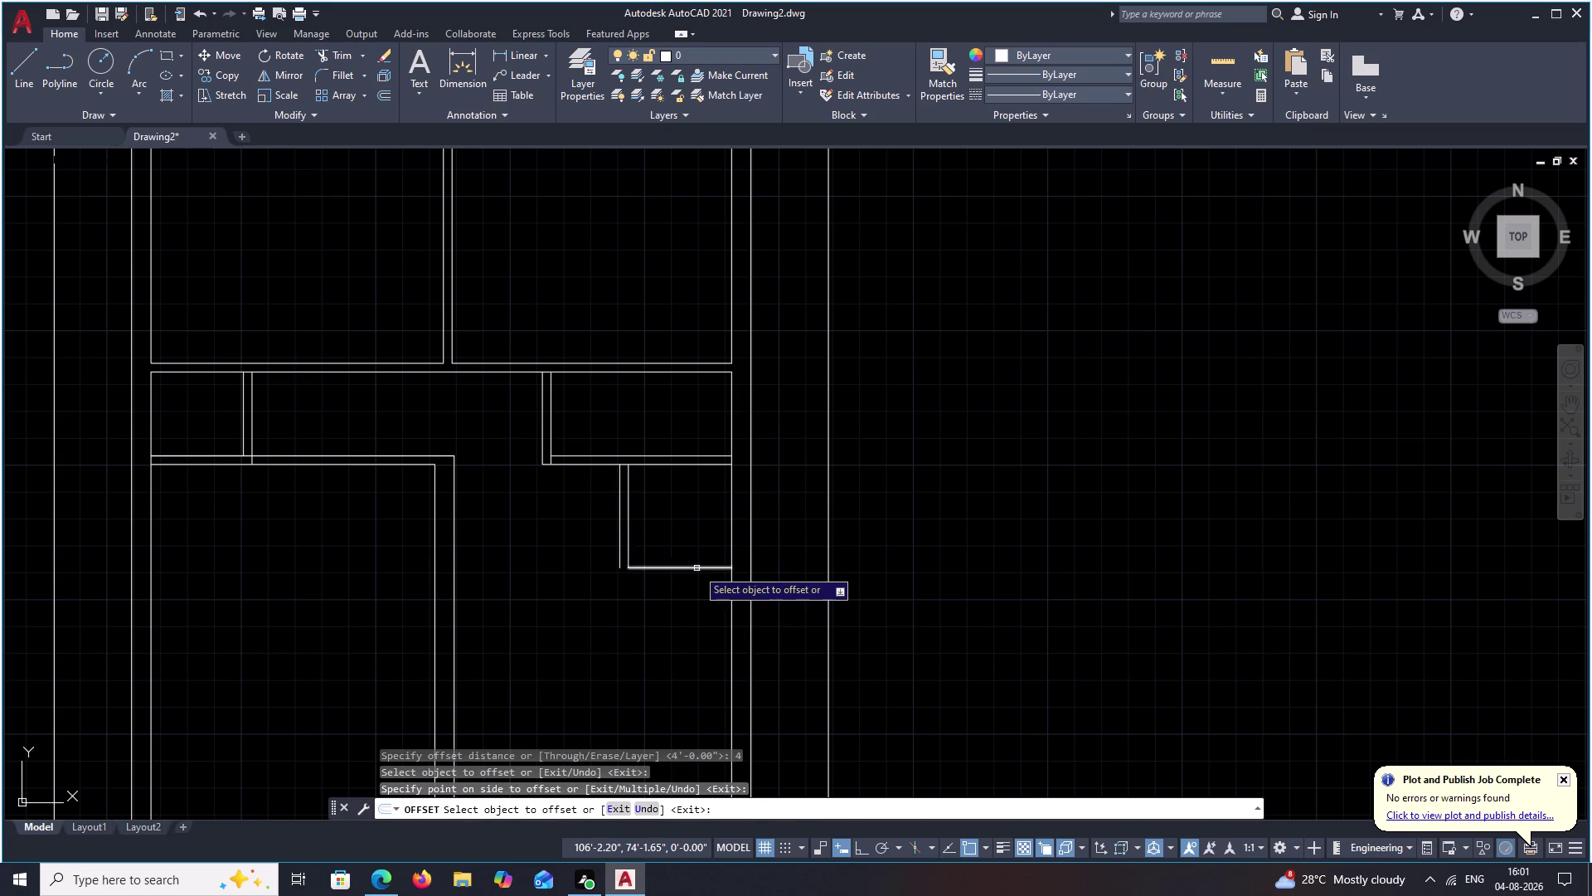
click(697, 568)
click(690, 589)
key(Escape)
Fillet the outer vertical and bottom closet lines into a joined corner.
text(F)
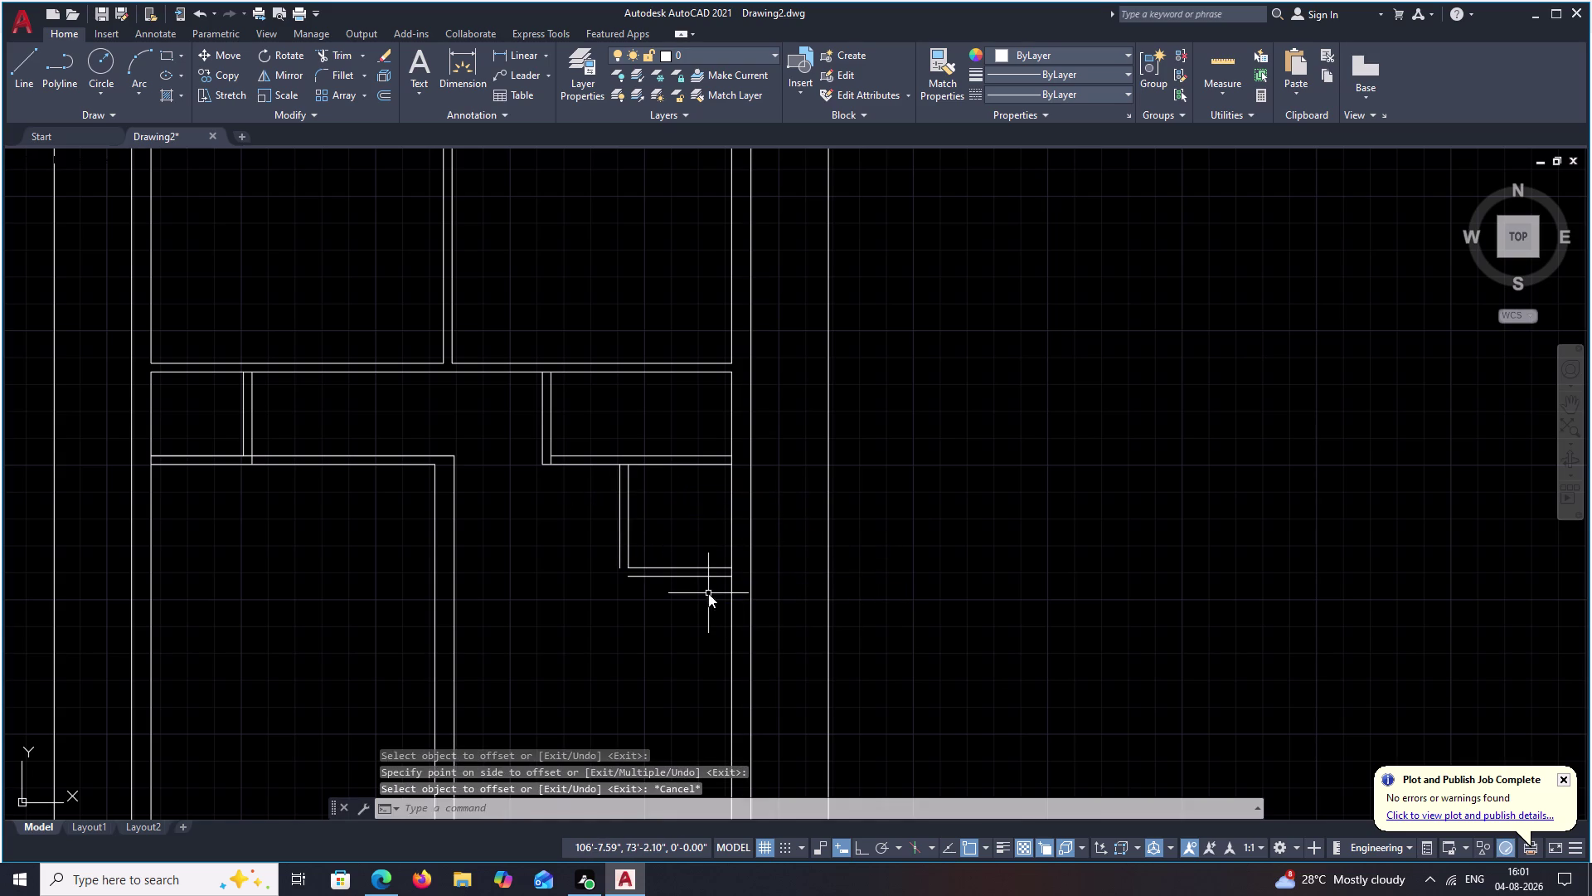
key(space)
click(661, 577)
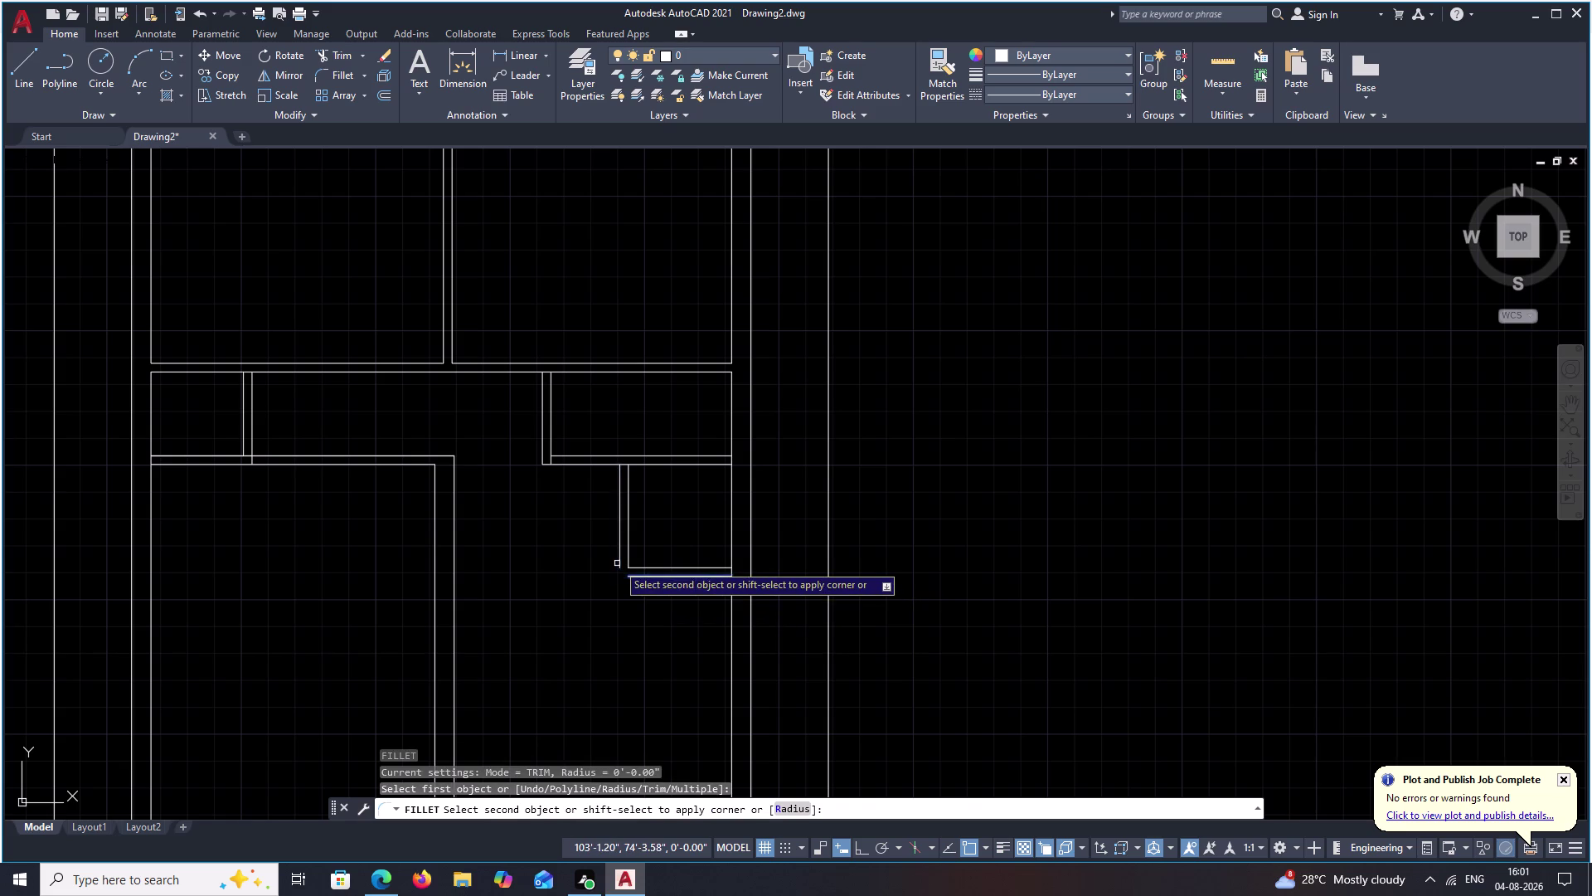
click(617, 563)
click(622, 560)
scroll(down, 3)
middle_drag(641, 618, 665, 531)
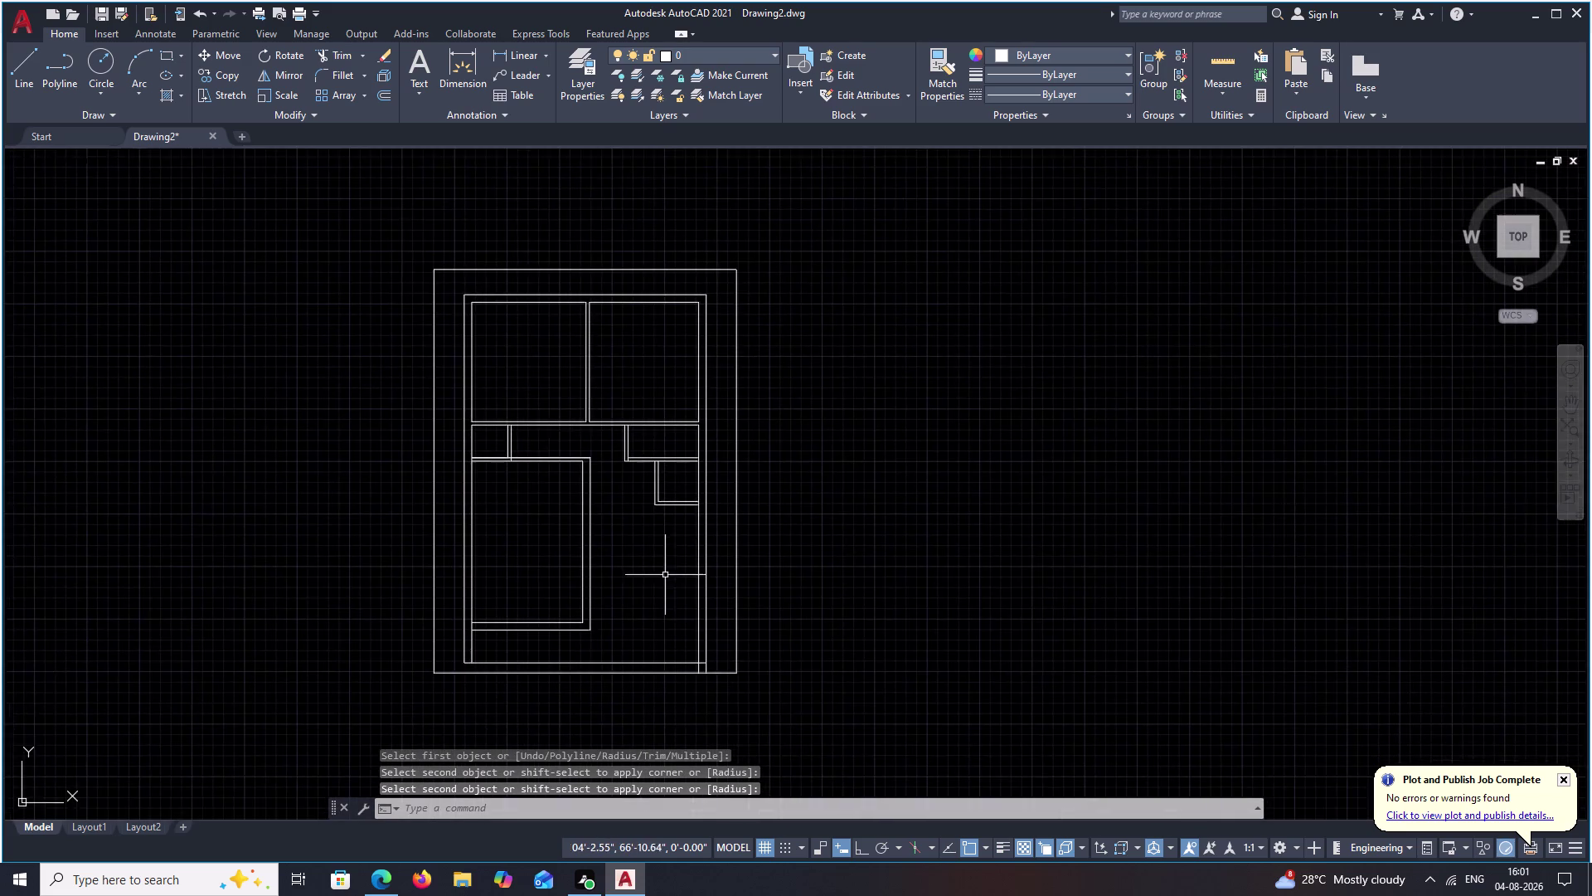
middle_drag(667, 568, 676, 543)
scroll(up, 3)
middle_drag(674, 526, 707, 600)
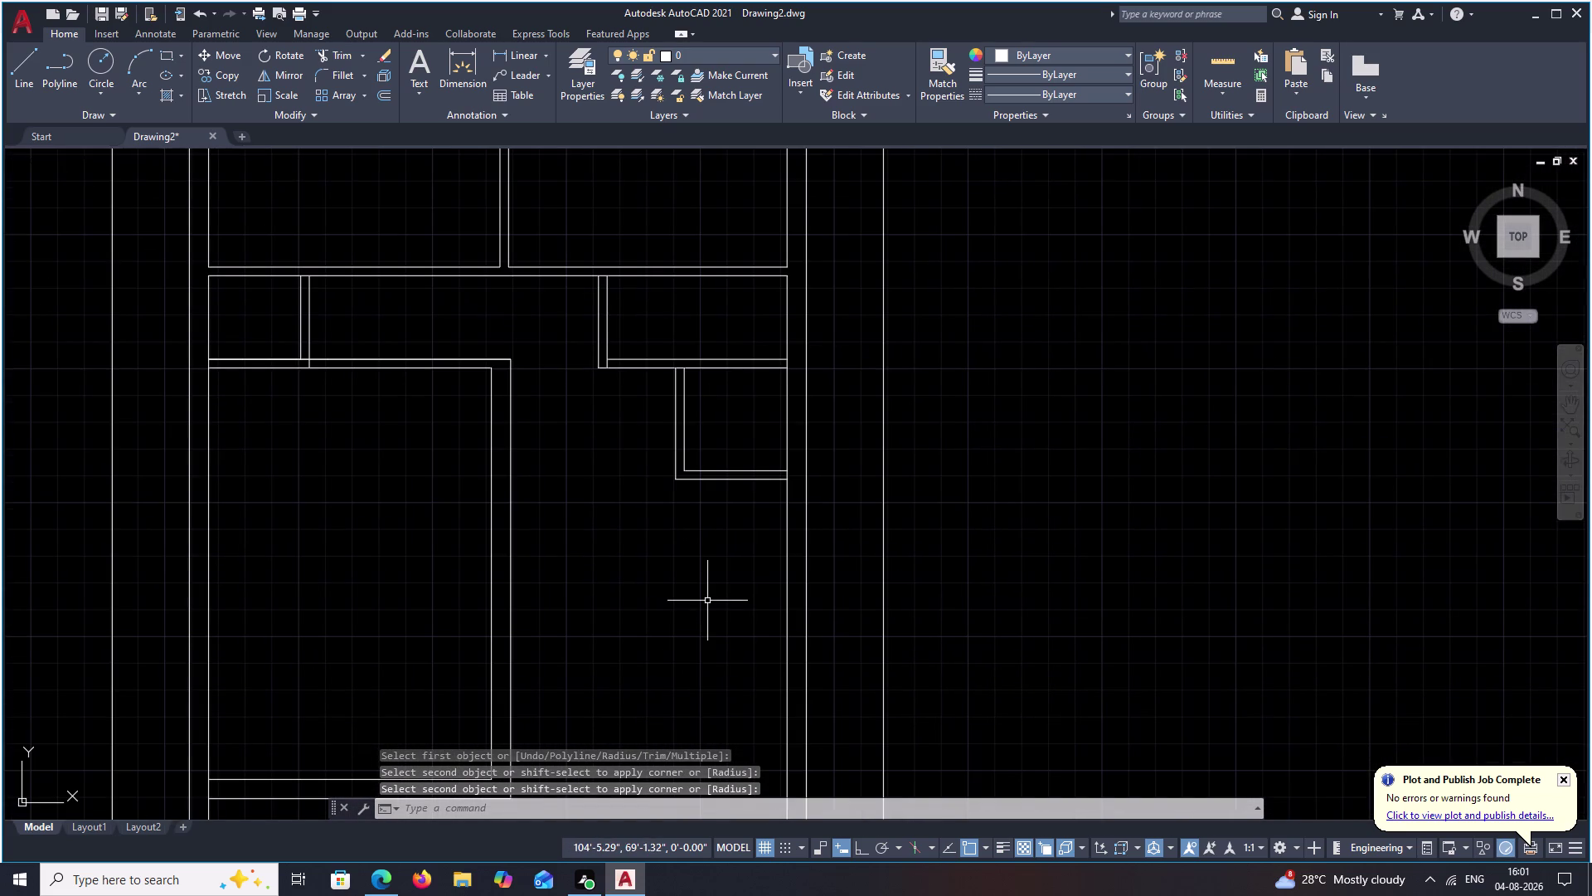
middle_drag(673, 605, 920, 602)
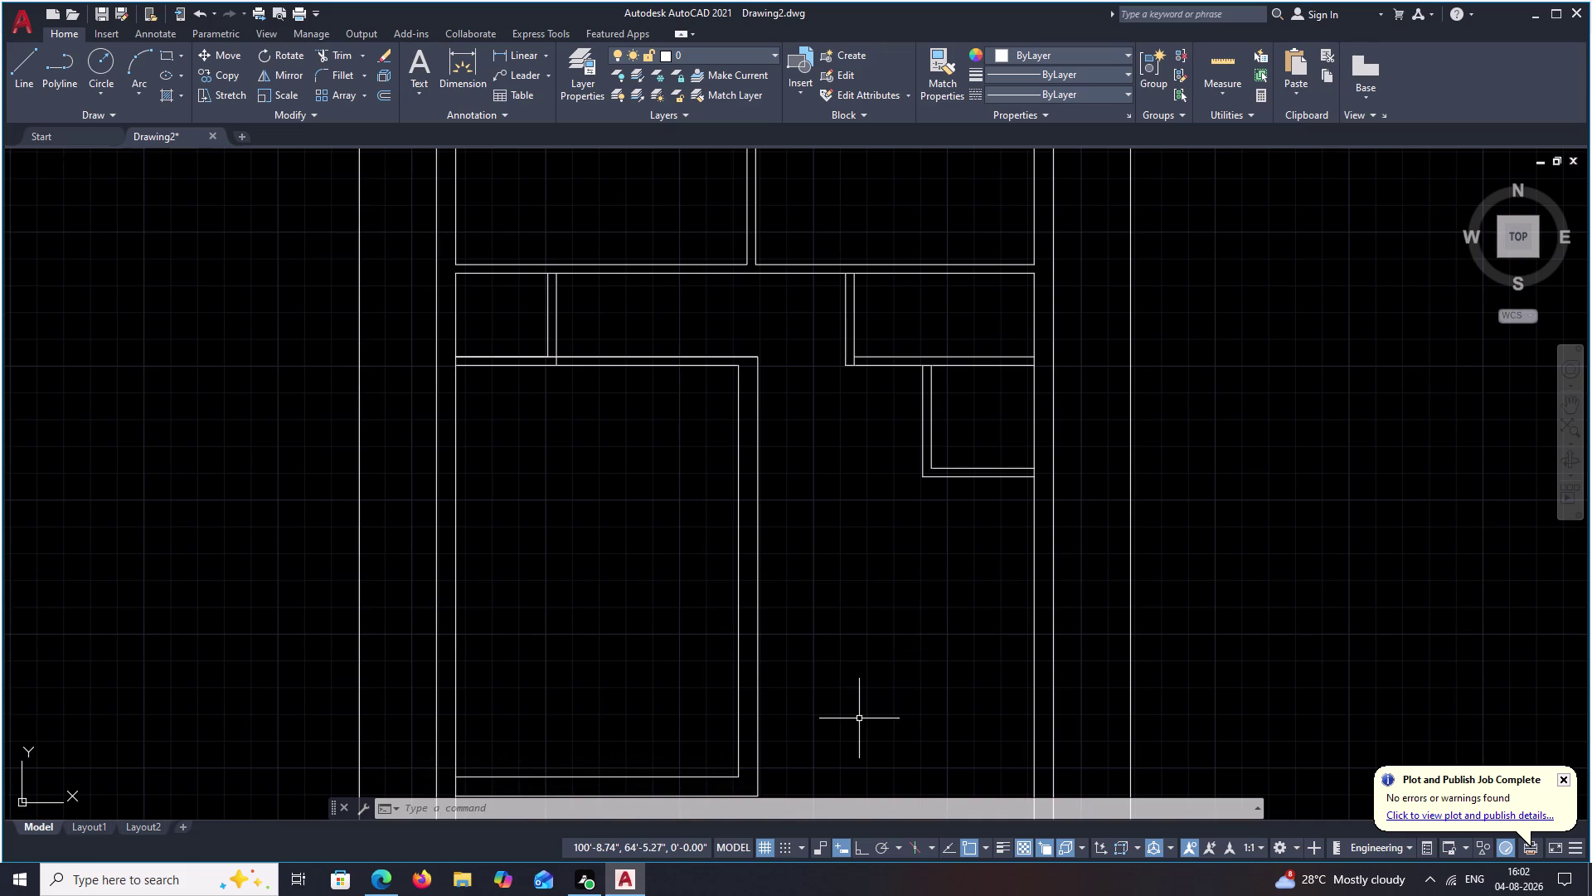
middle_drag(859, 718, 863, 580)
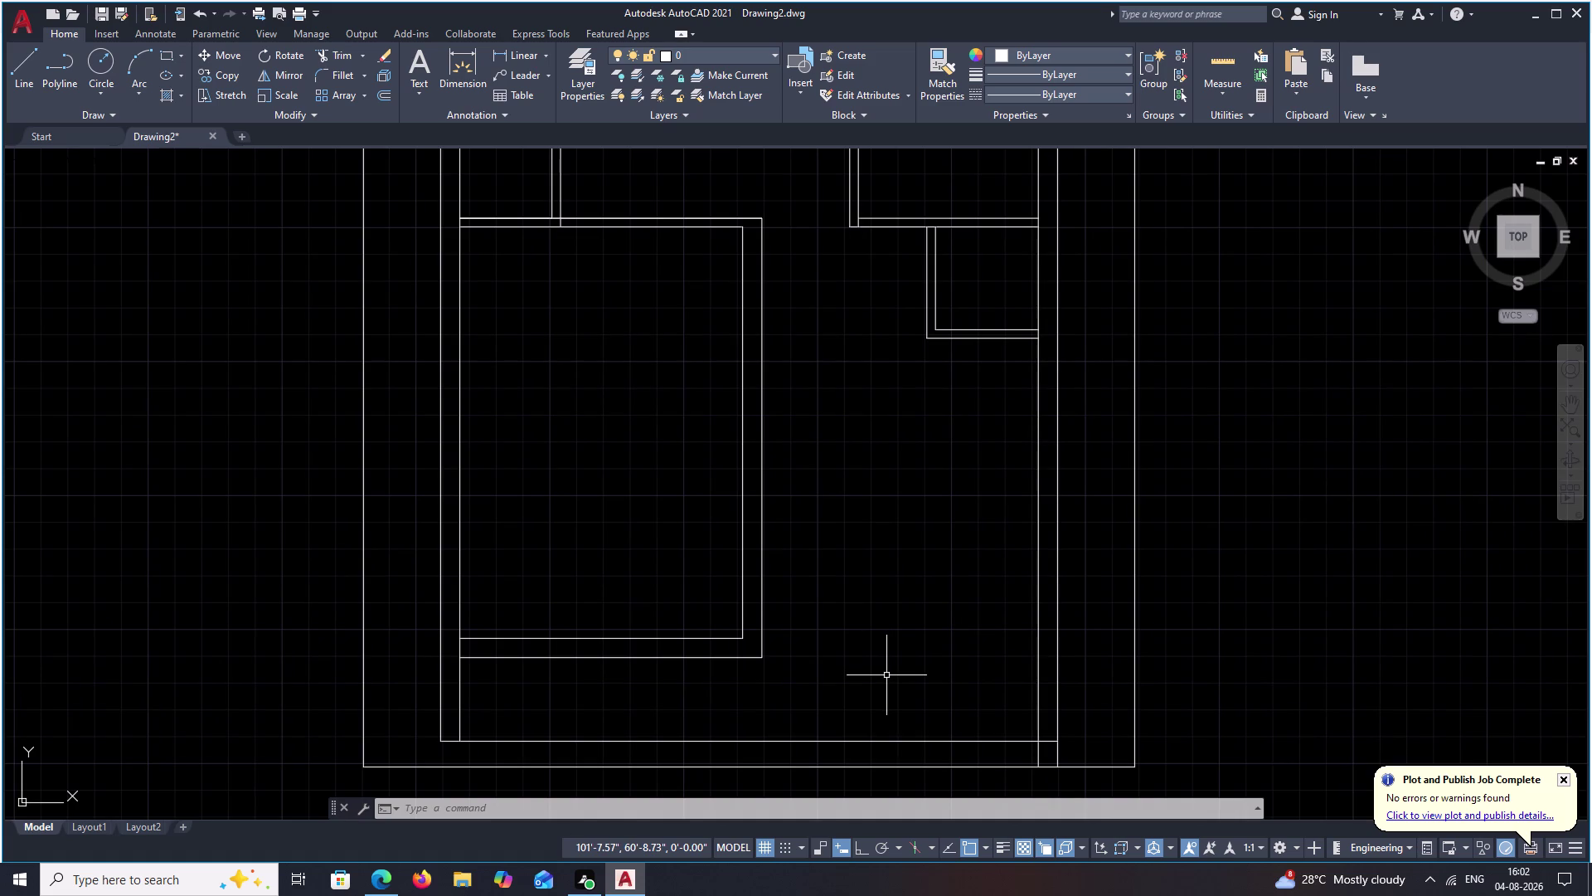
key(Escape)
key(o)
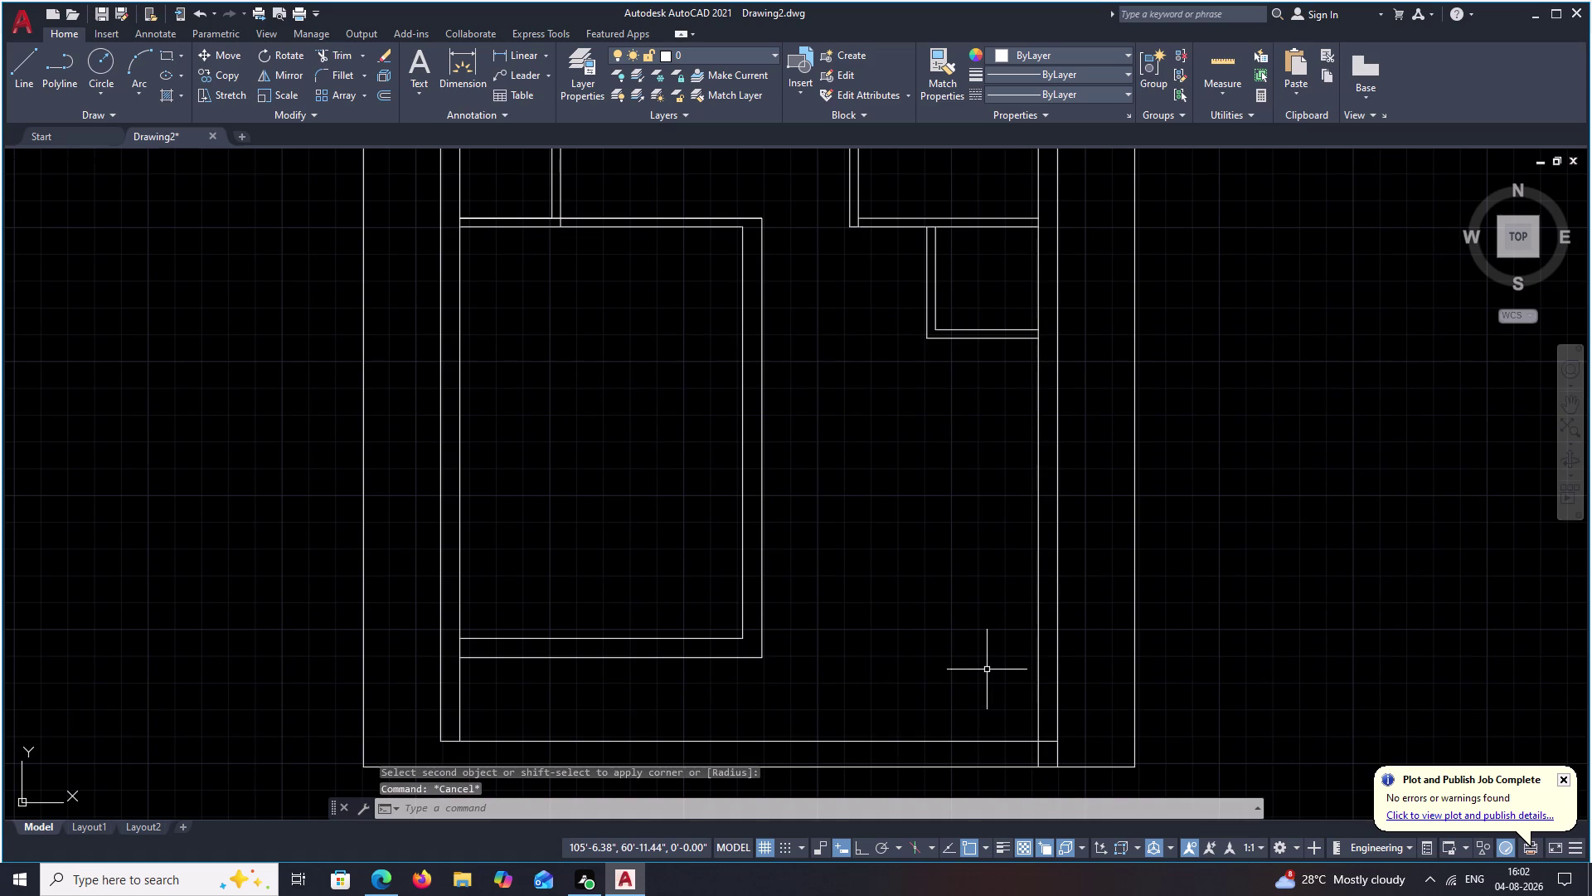
key(Escape)
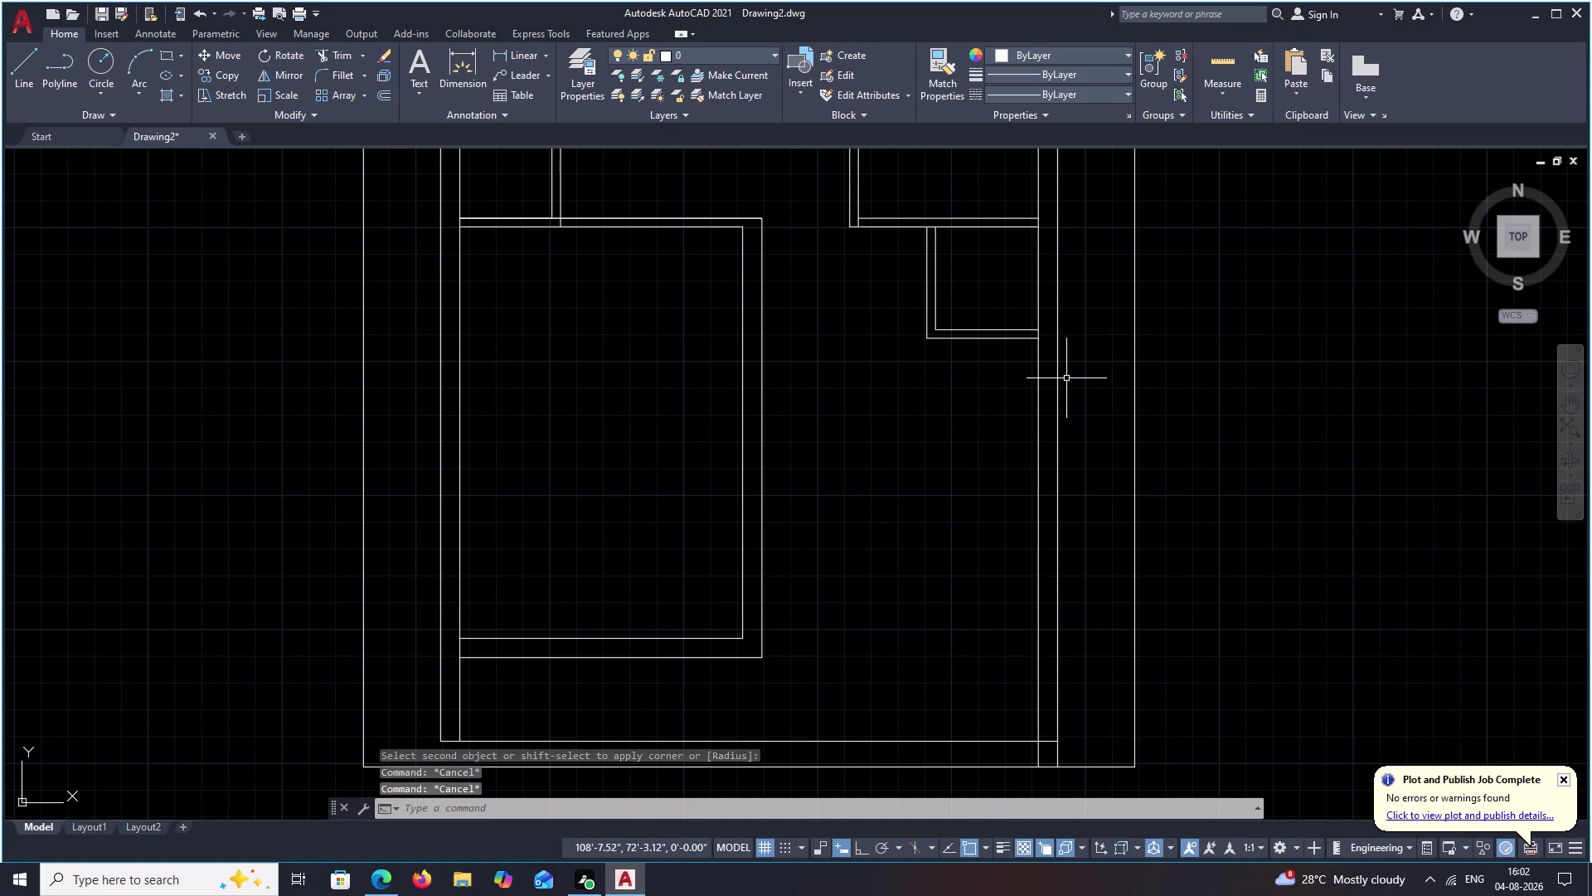
Use BREAKATPOINT to split the inner right wall line at the closet corner.
text(BR)
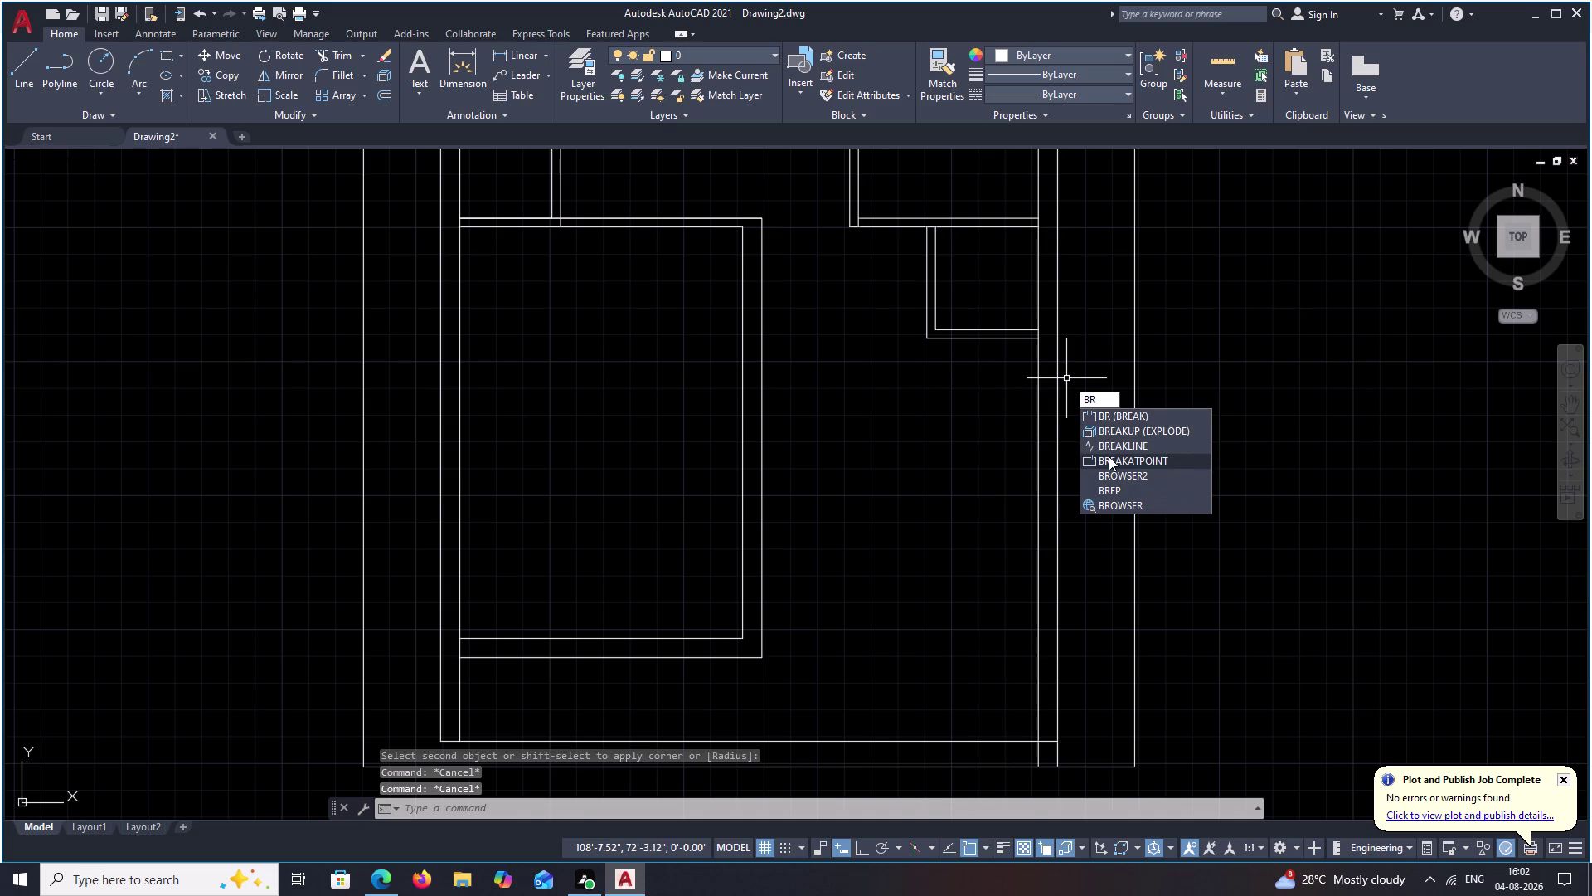
click(1109, 458)
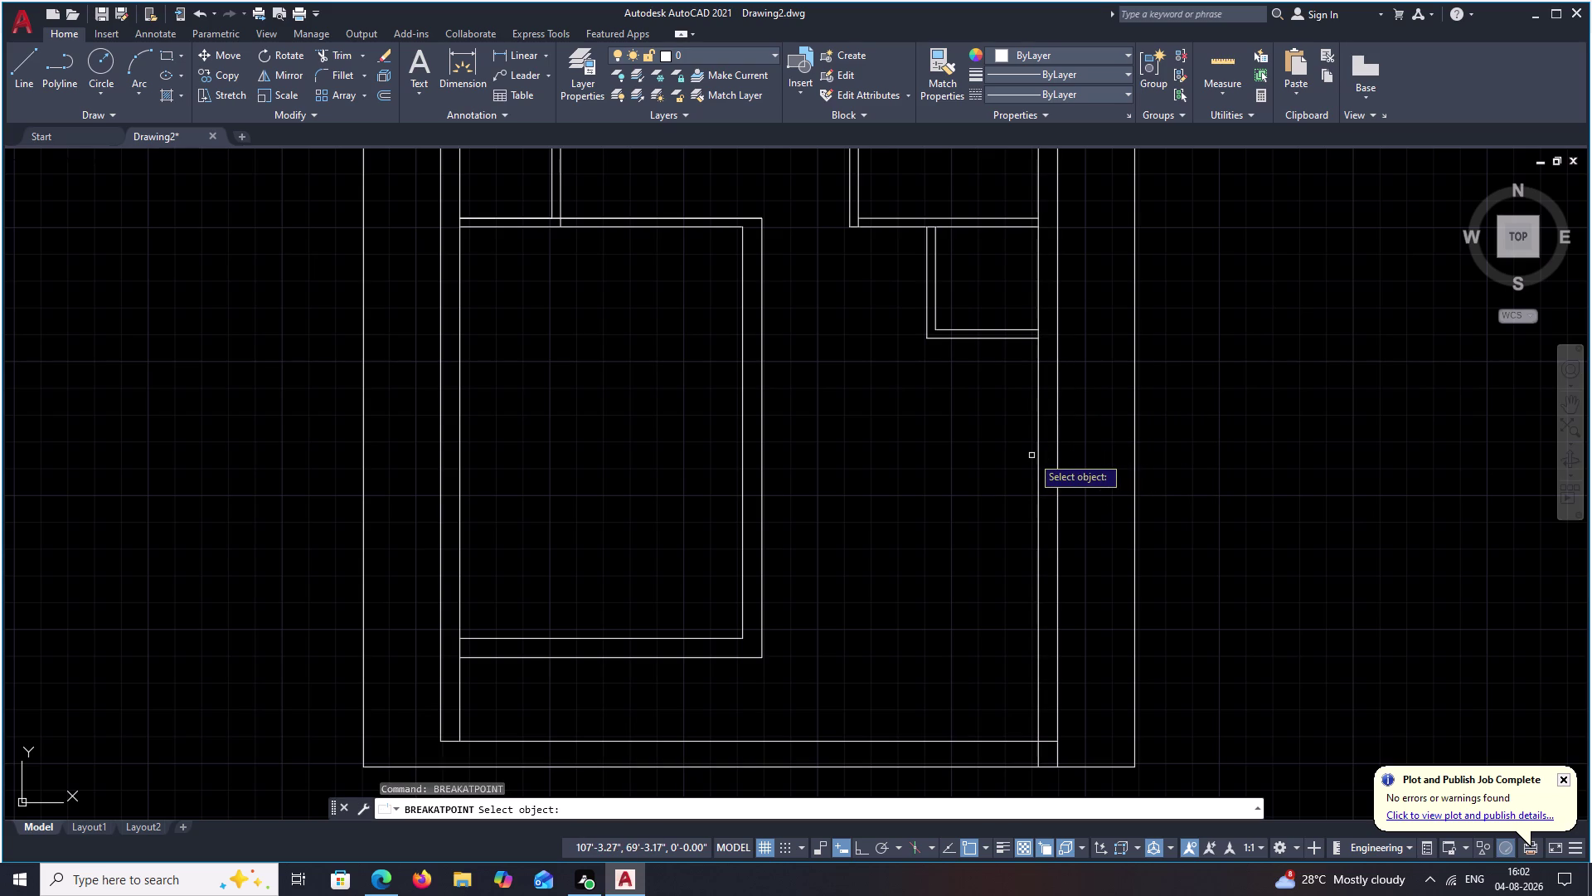
click(1037, 452)
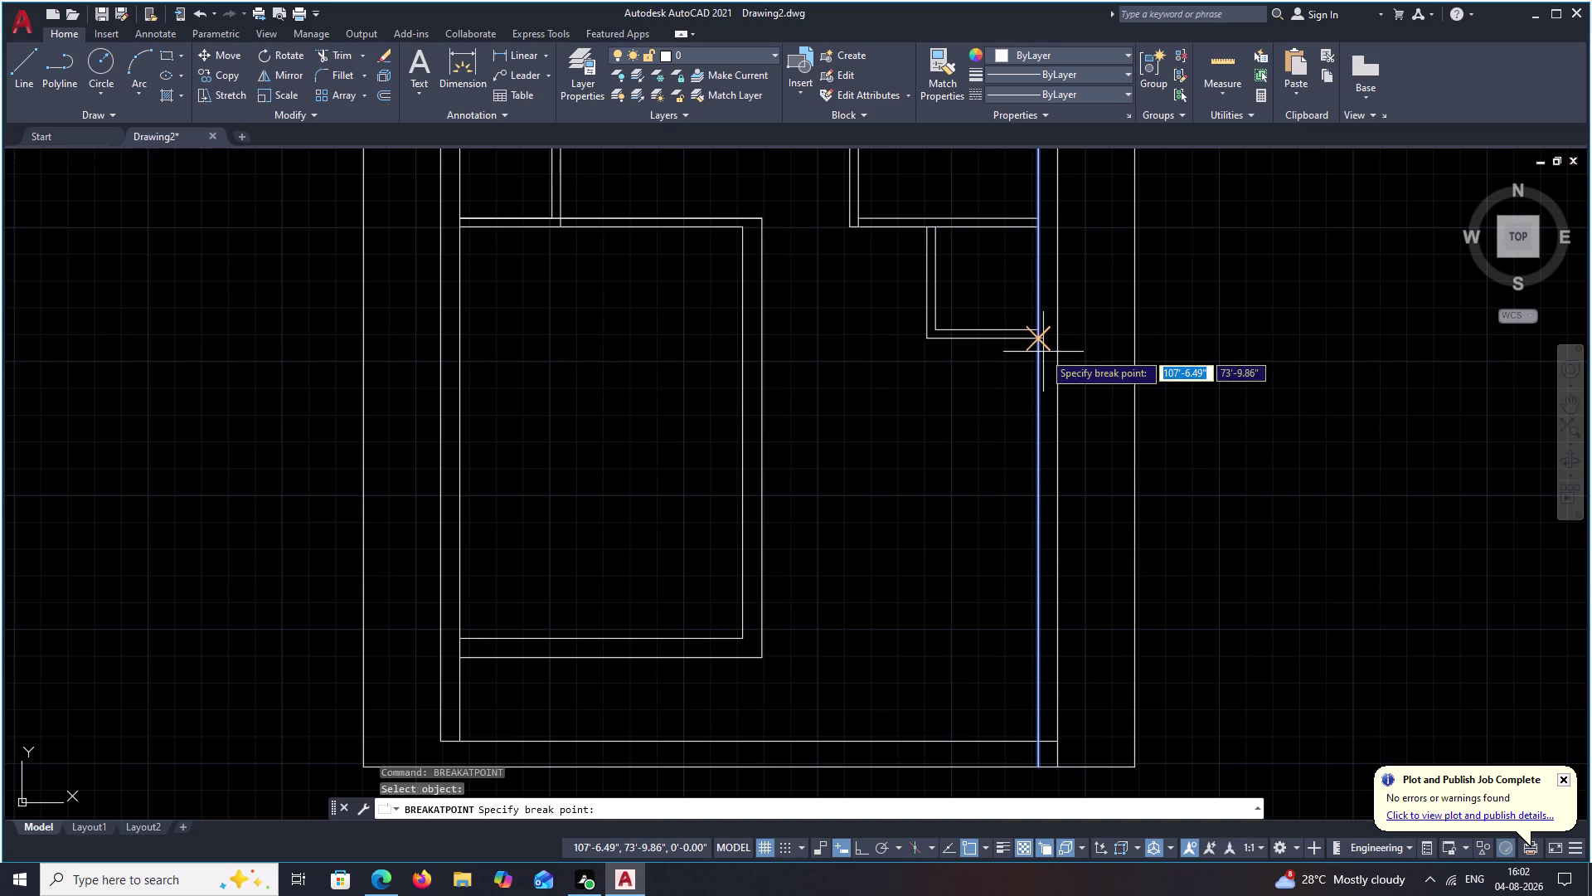
scroll(up, 3)
click(1032, 327)
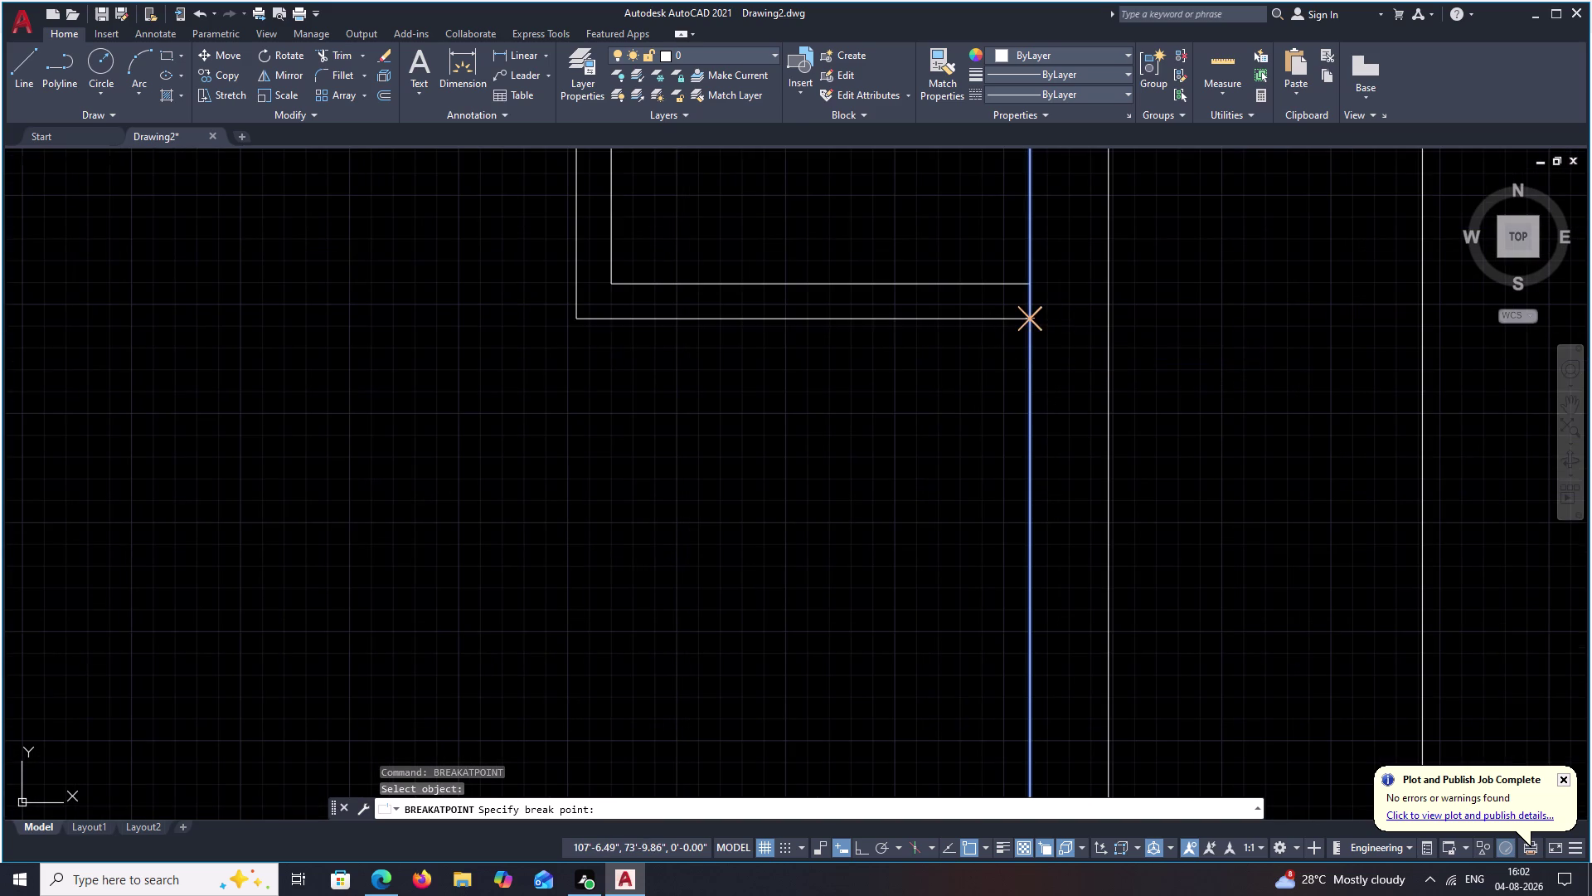
scroll(down, 3)
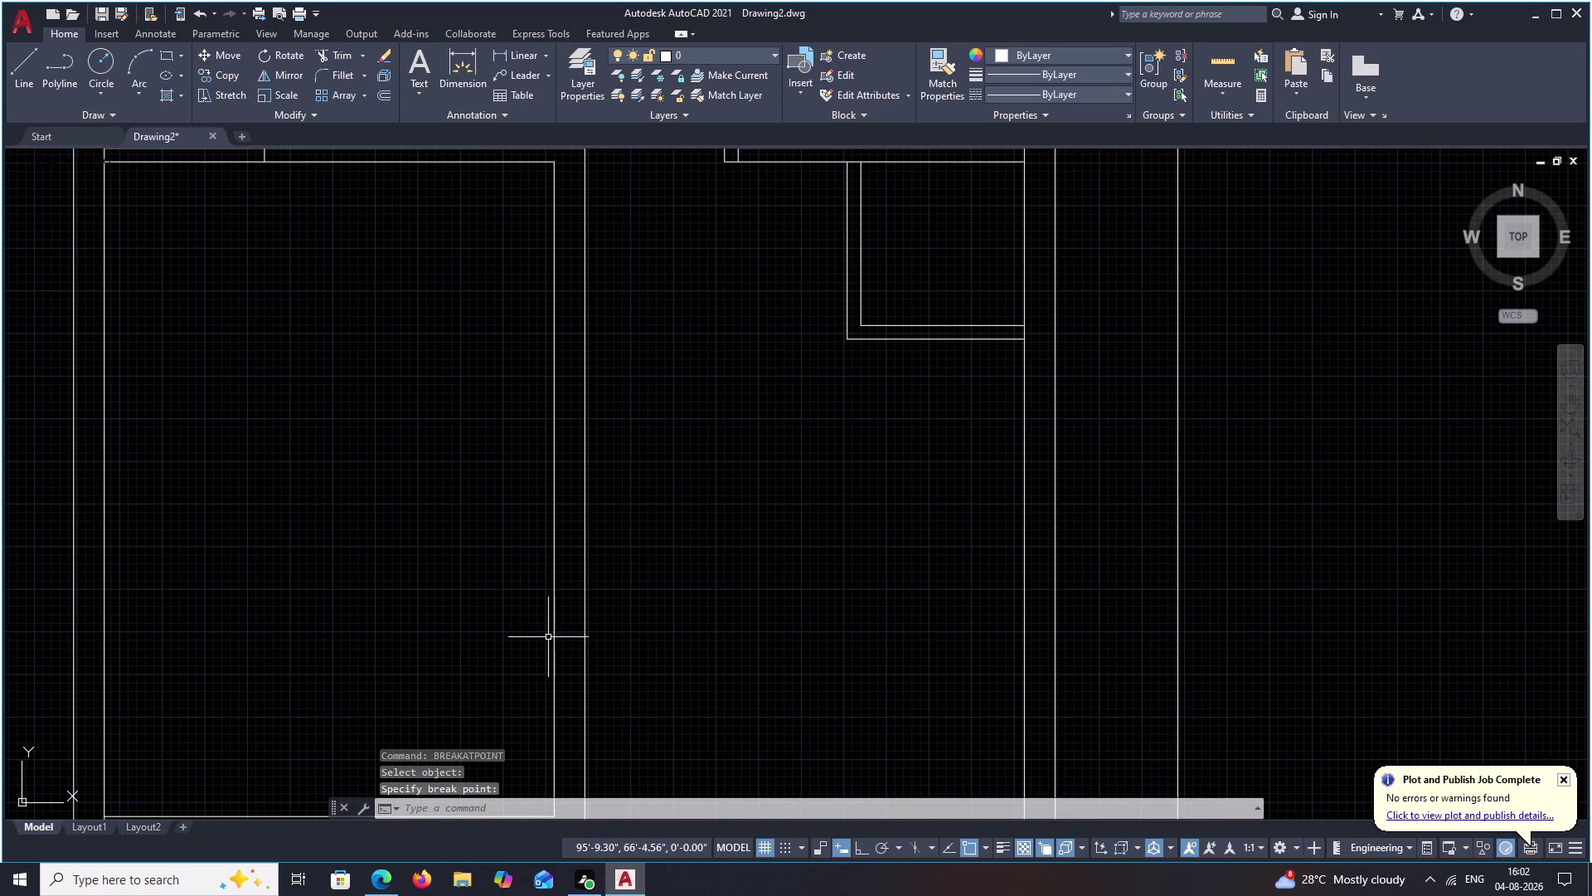
scroll(down, 3)
middle_drag(616, 627, 654, 523)
scroll(down, 3)
middle_drag(732, 498, 743, 477)
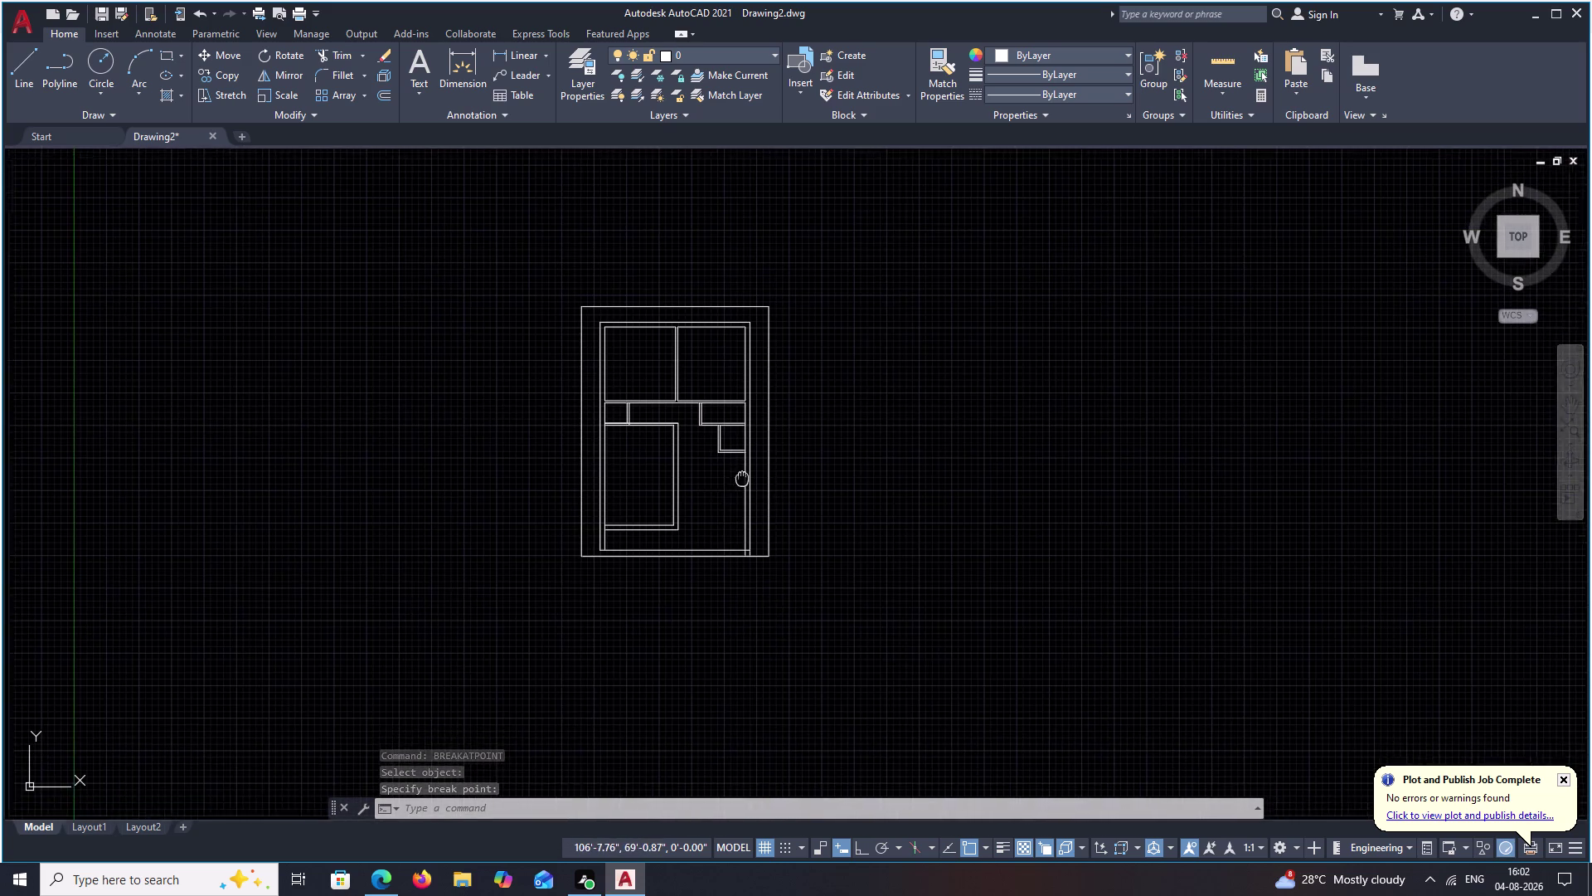
scroll(up, 3)
middle_drag(634, 474, 731, 467)
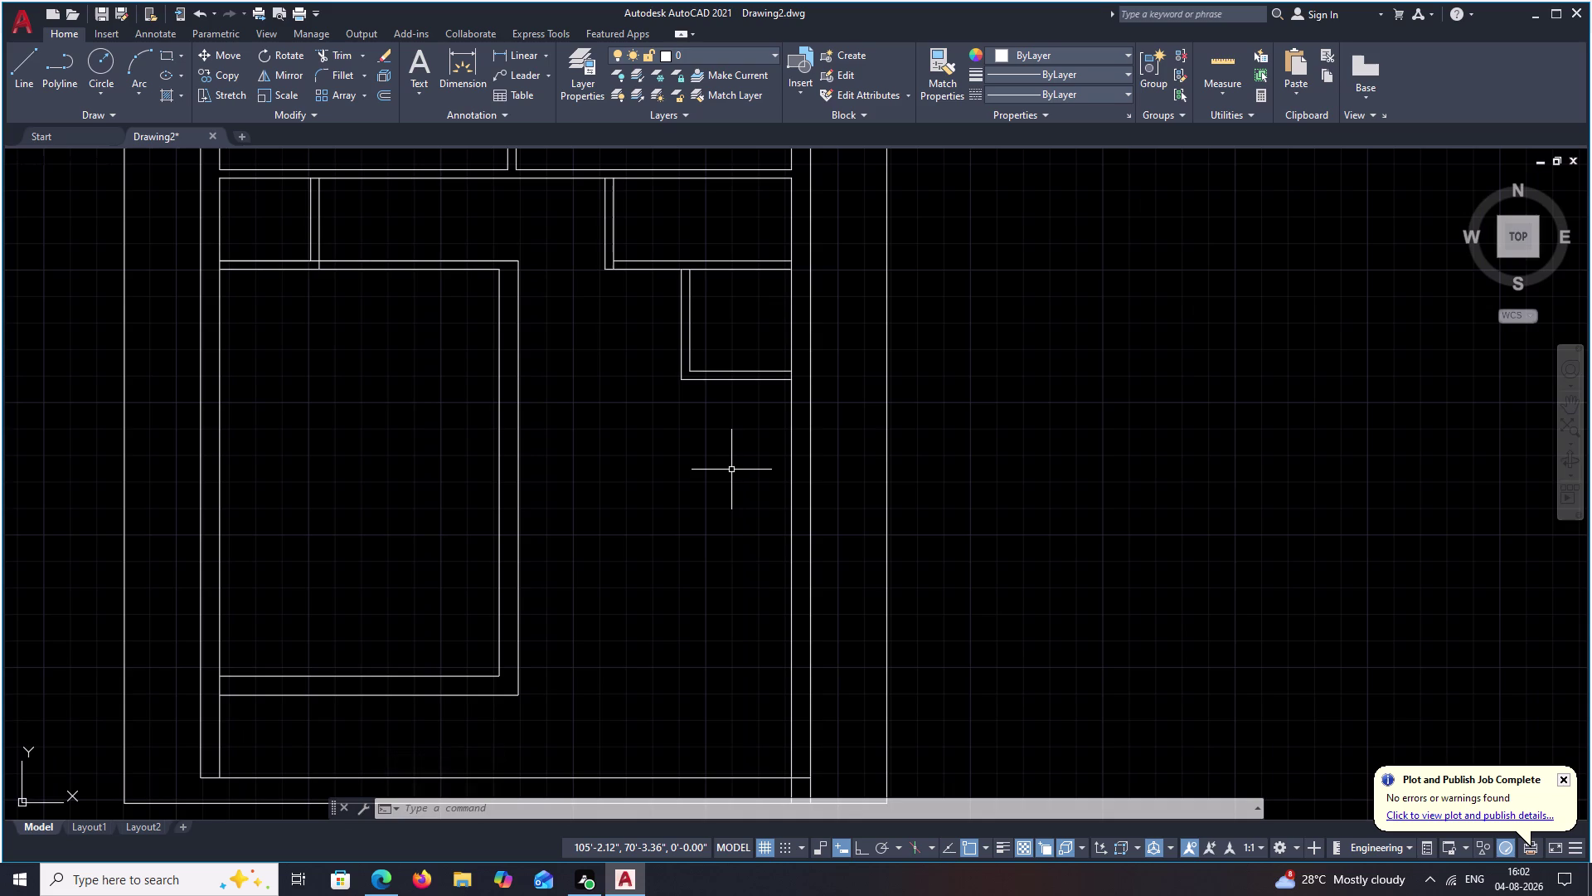
middle_drag(679, 532, 739, 521)
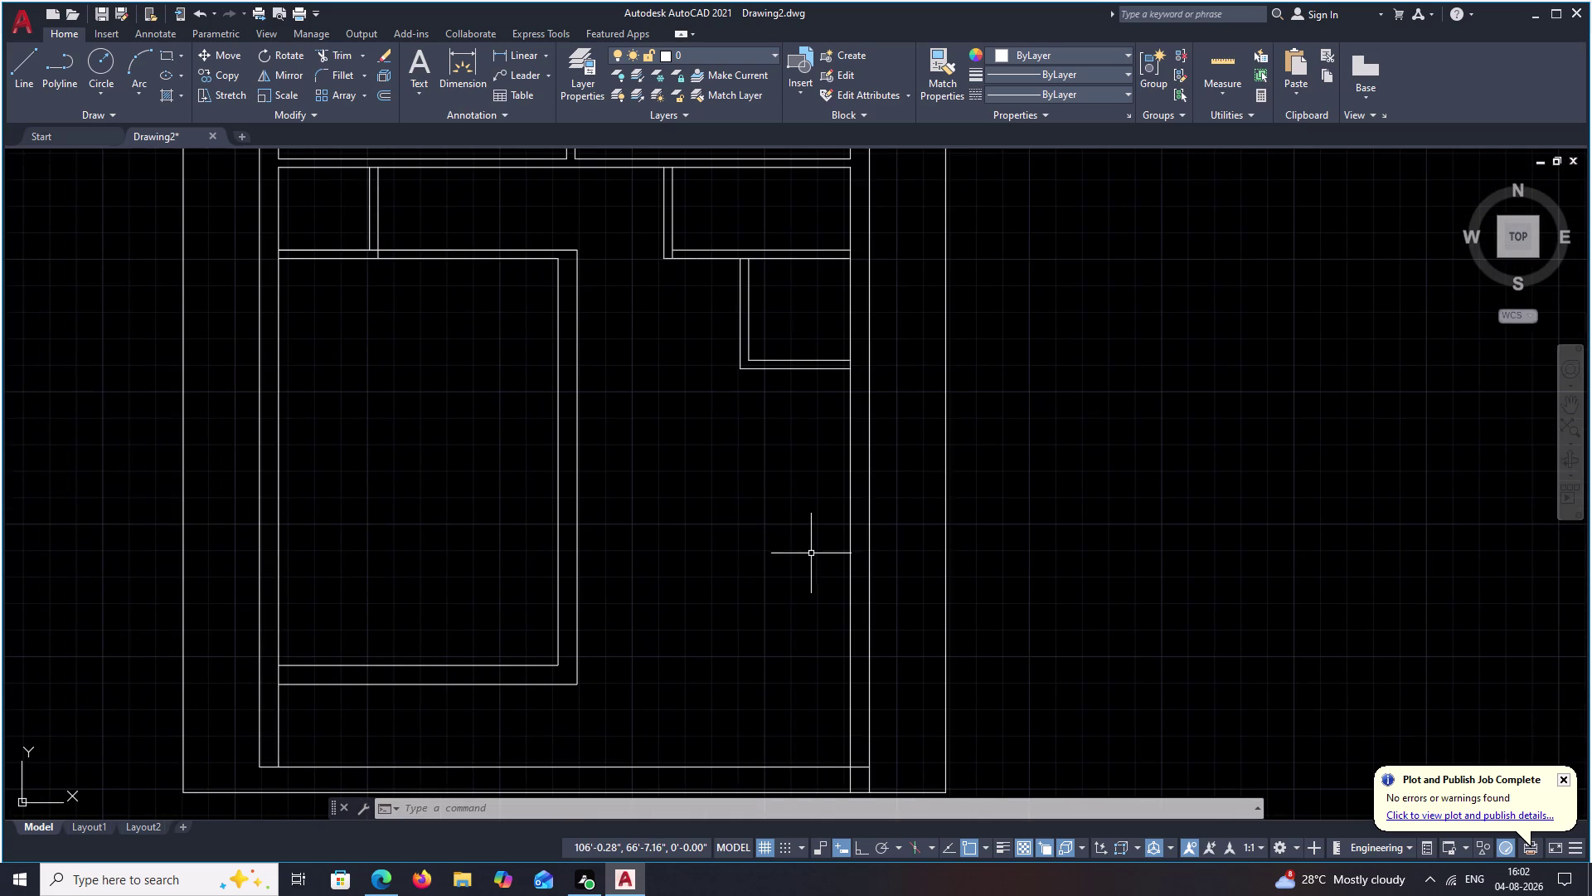
middle_drag(715, 546, 792, 539)
key(o)
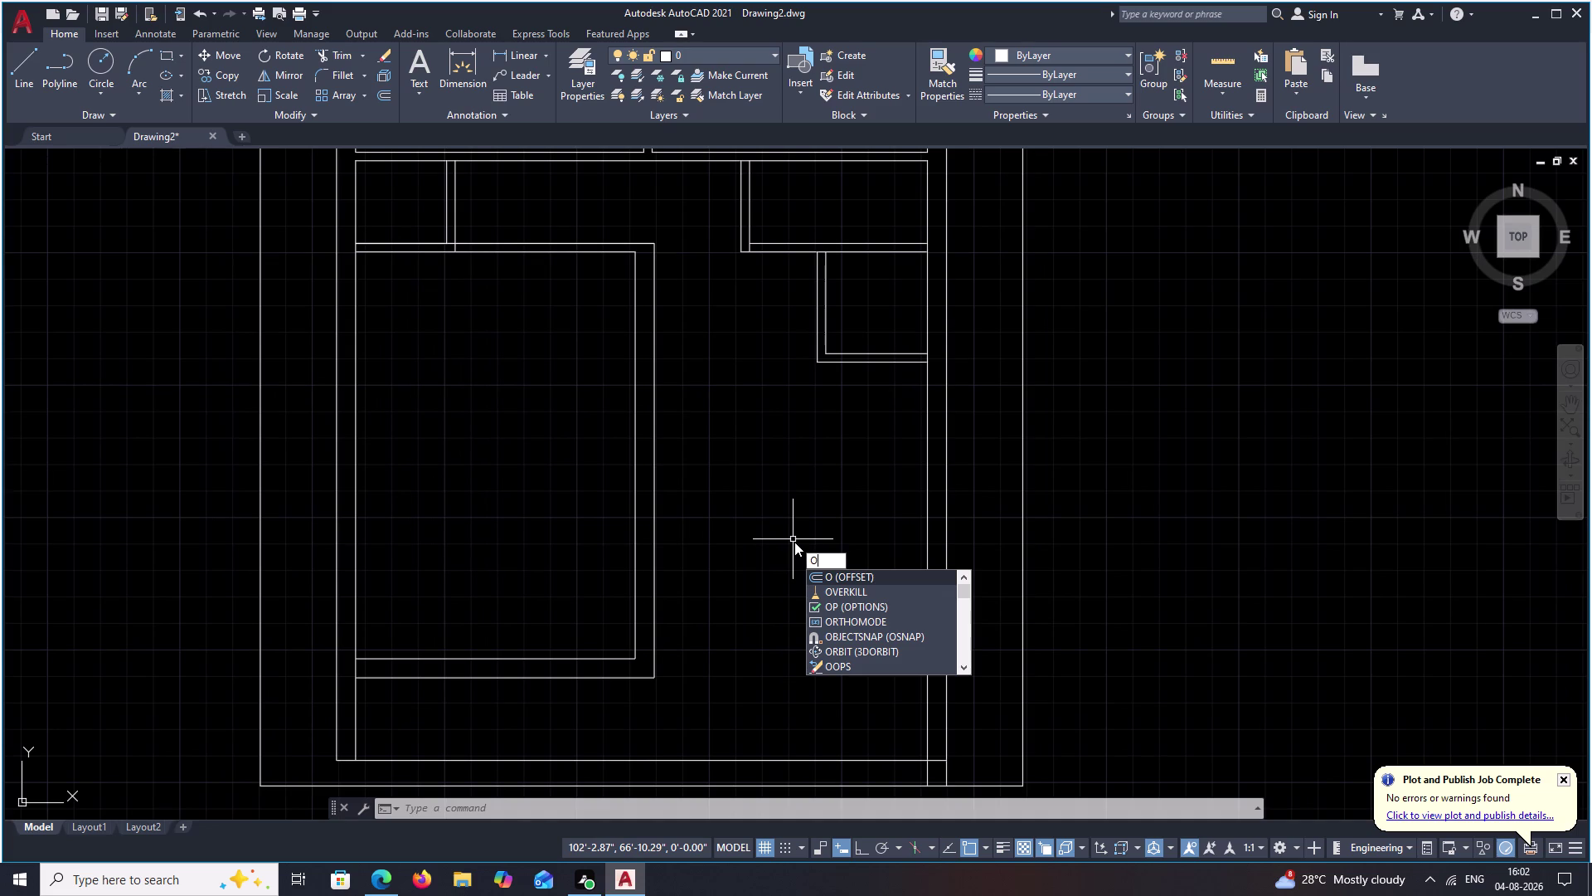
key(space)
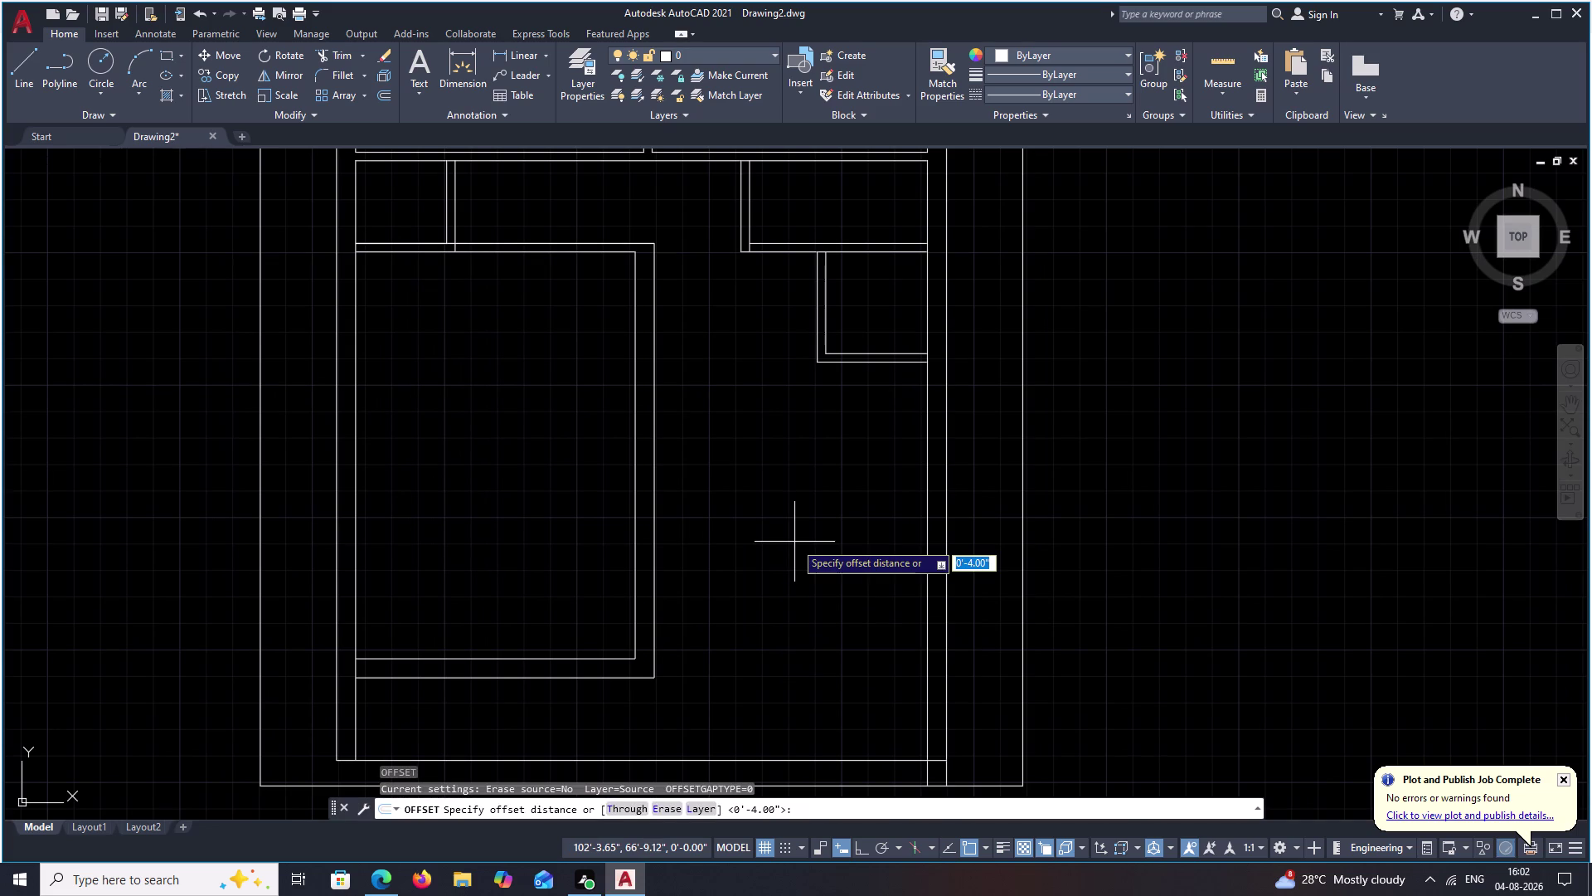
text(11)
text('6)
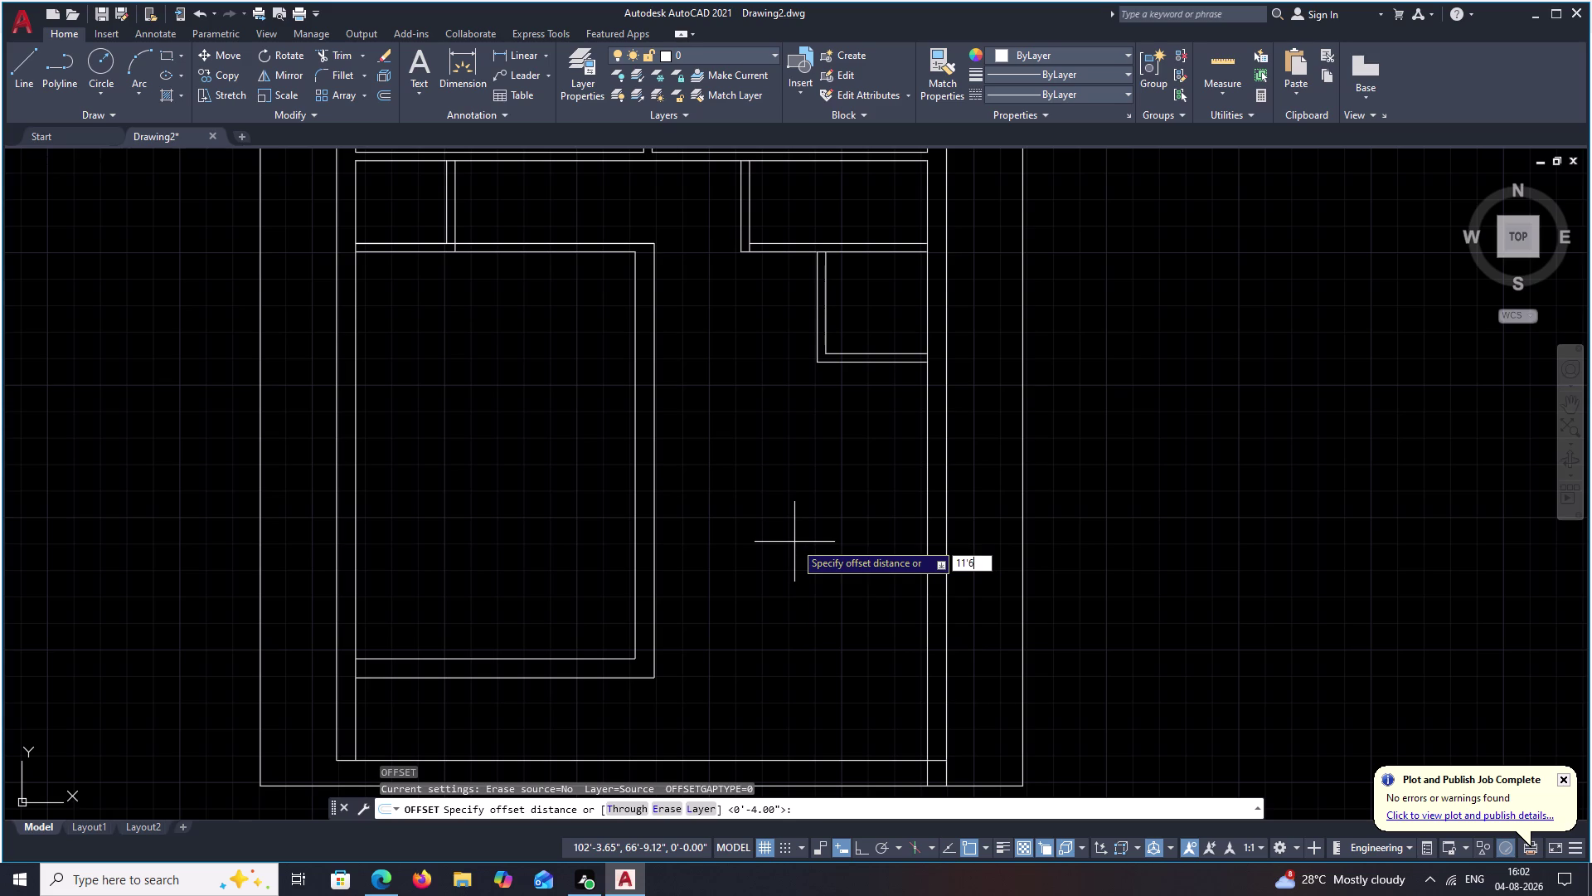
key(apostrophe)
key(BackSpace)
key(shift+quotedbl)
key(space)
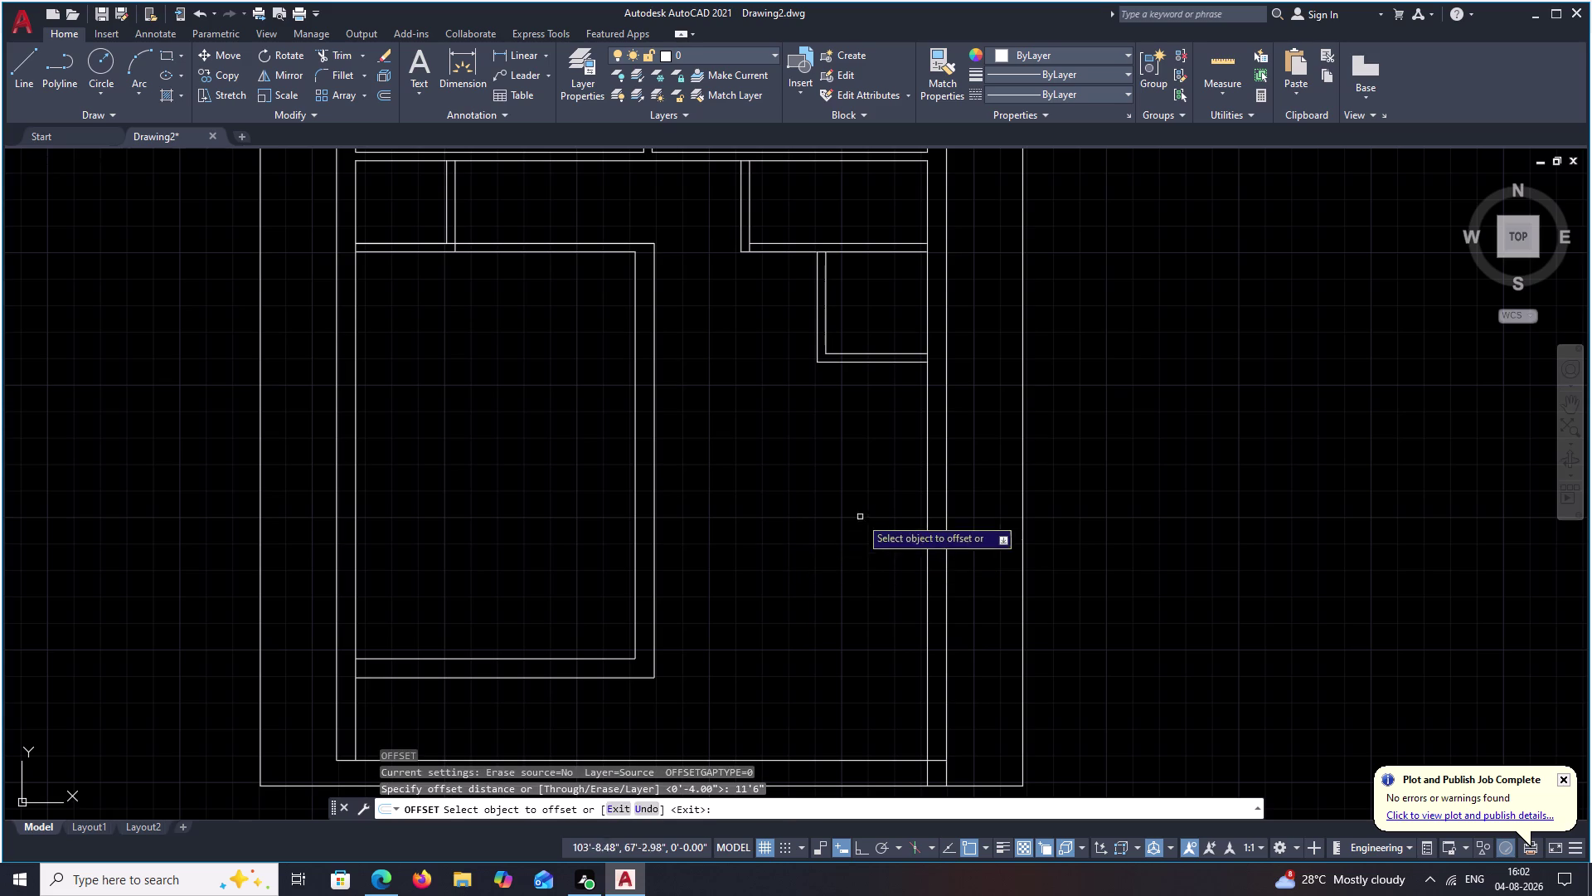
click(929, 490)
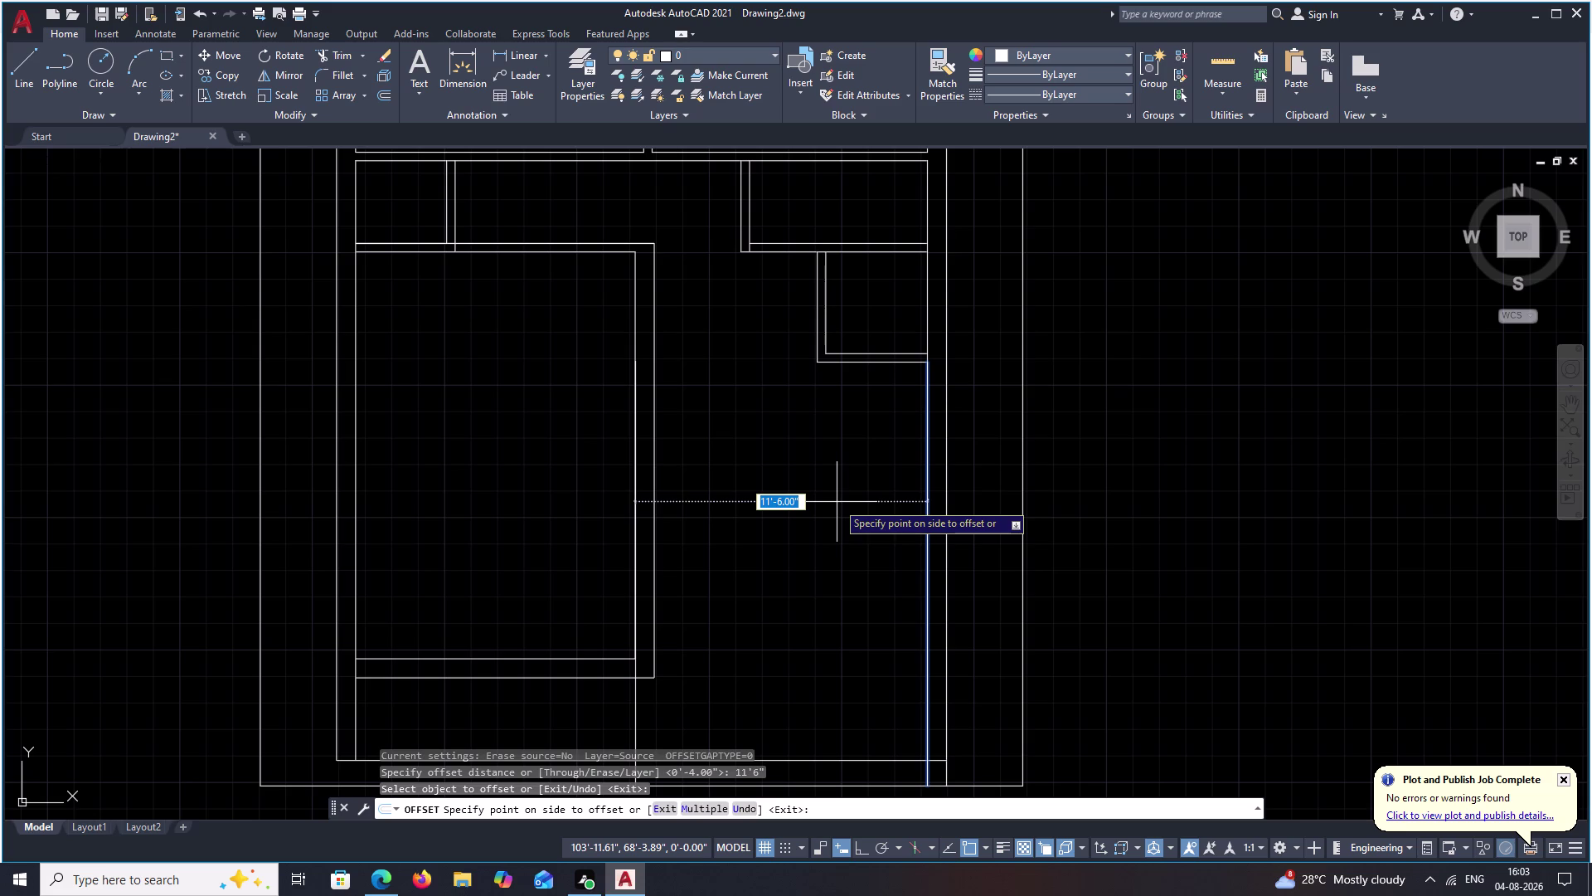
click(838, 502)
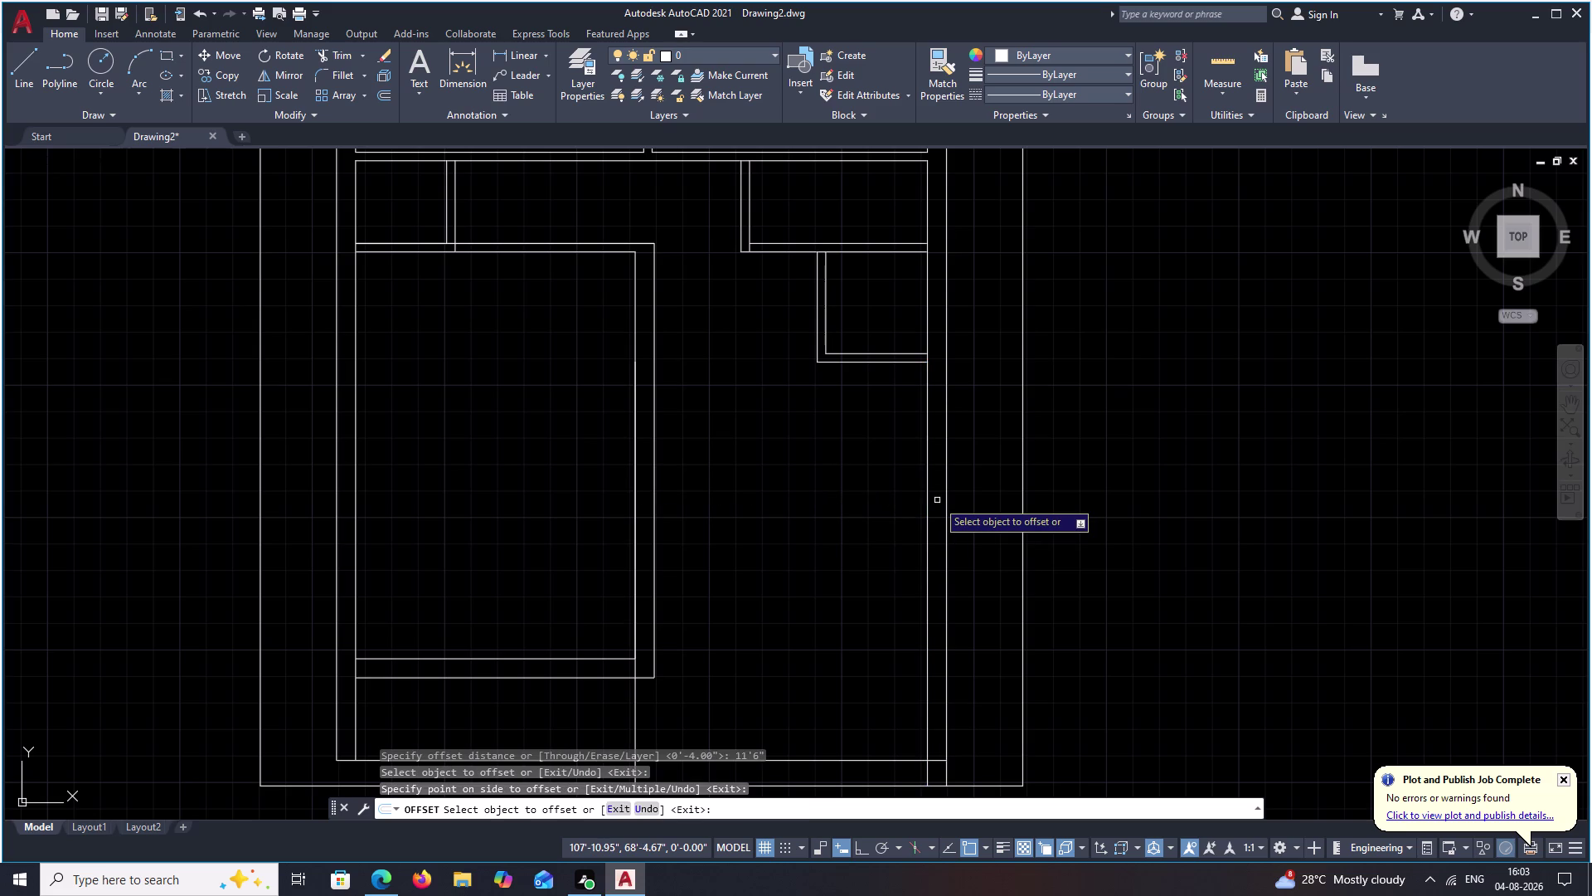
key(grave)
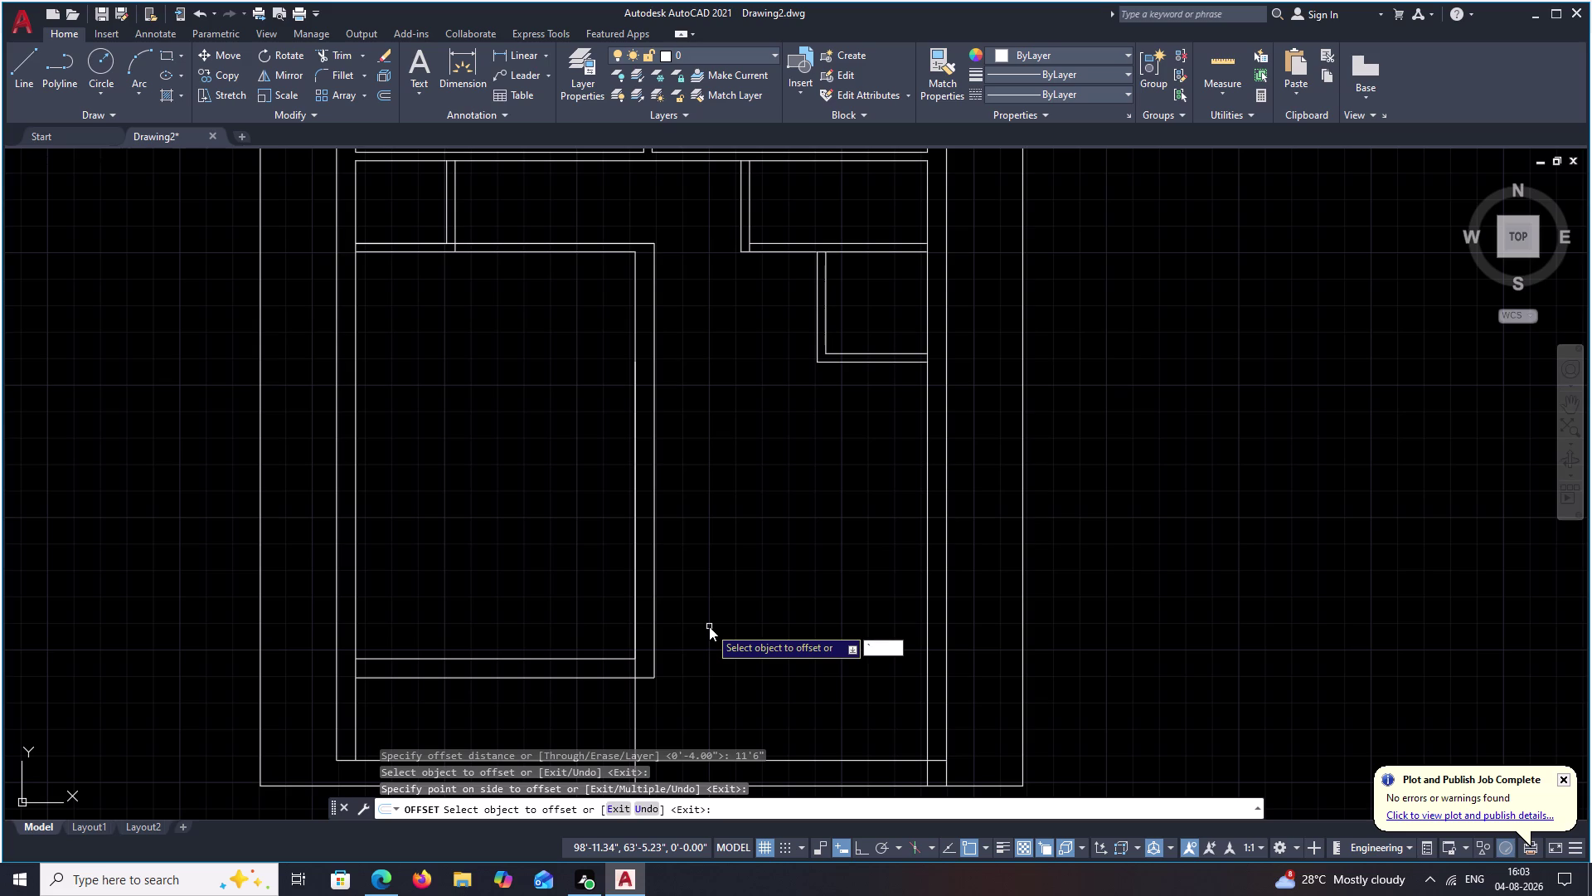
key(ctrl+z)
key(ctrl+z)
key(Escape)
key(Escape)
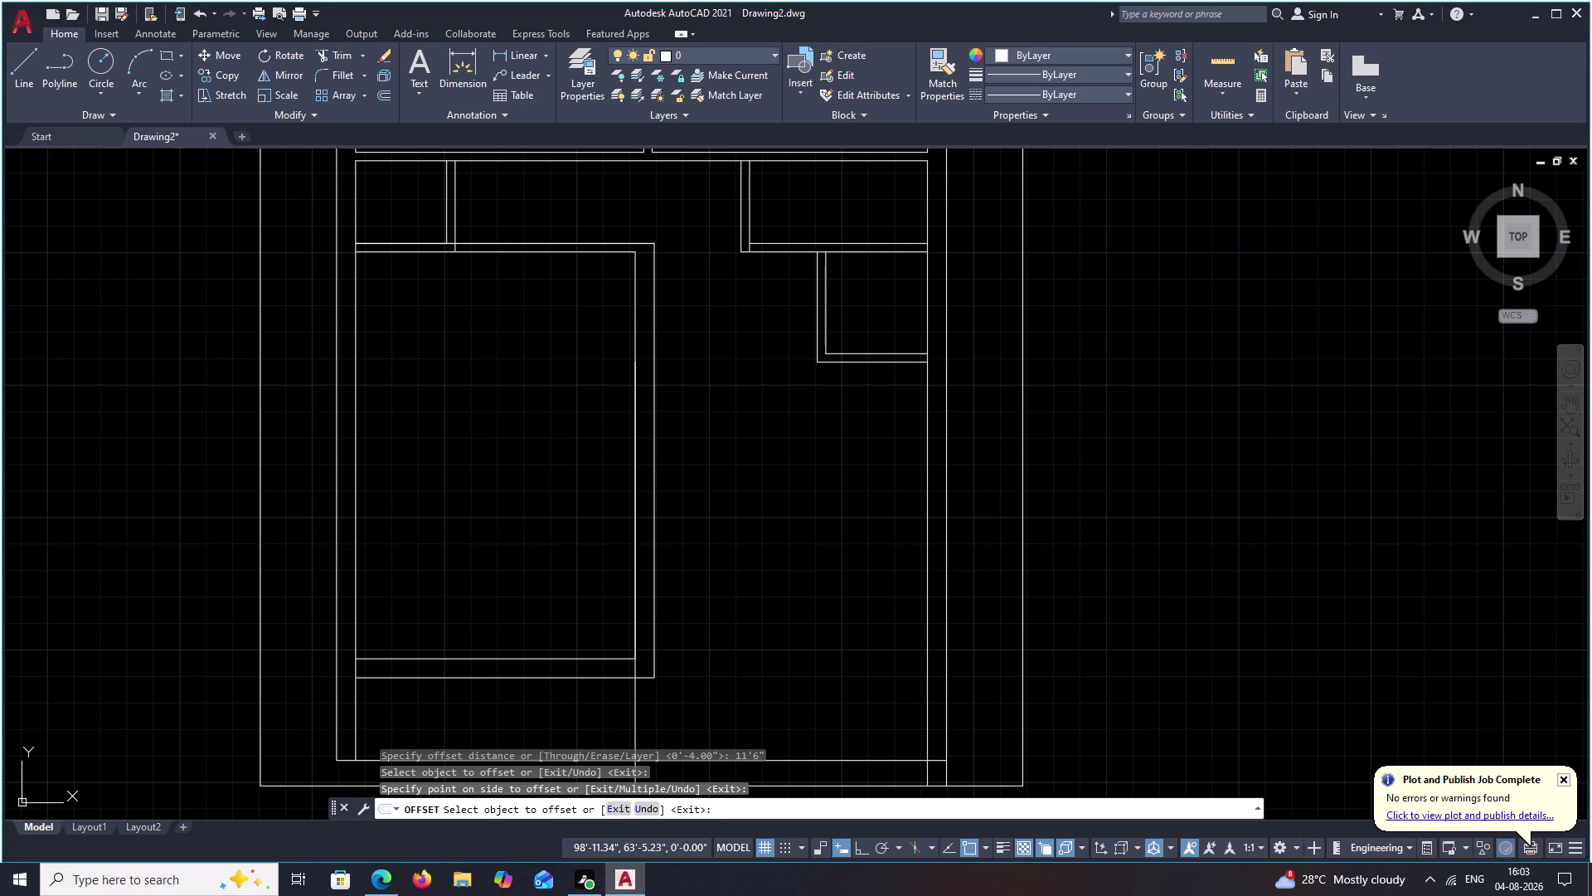
key(ctrl+z)
key(ctrl+z)
scroll(down, 3)
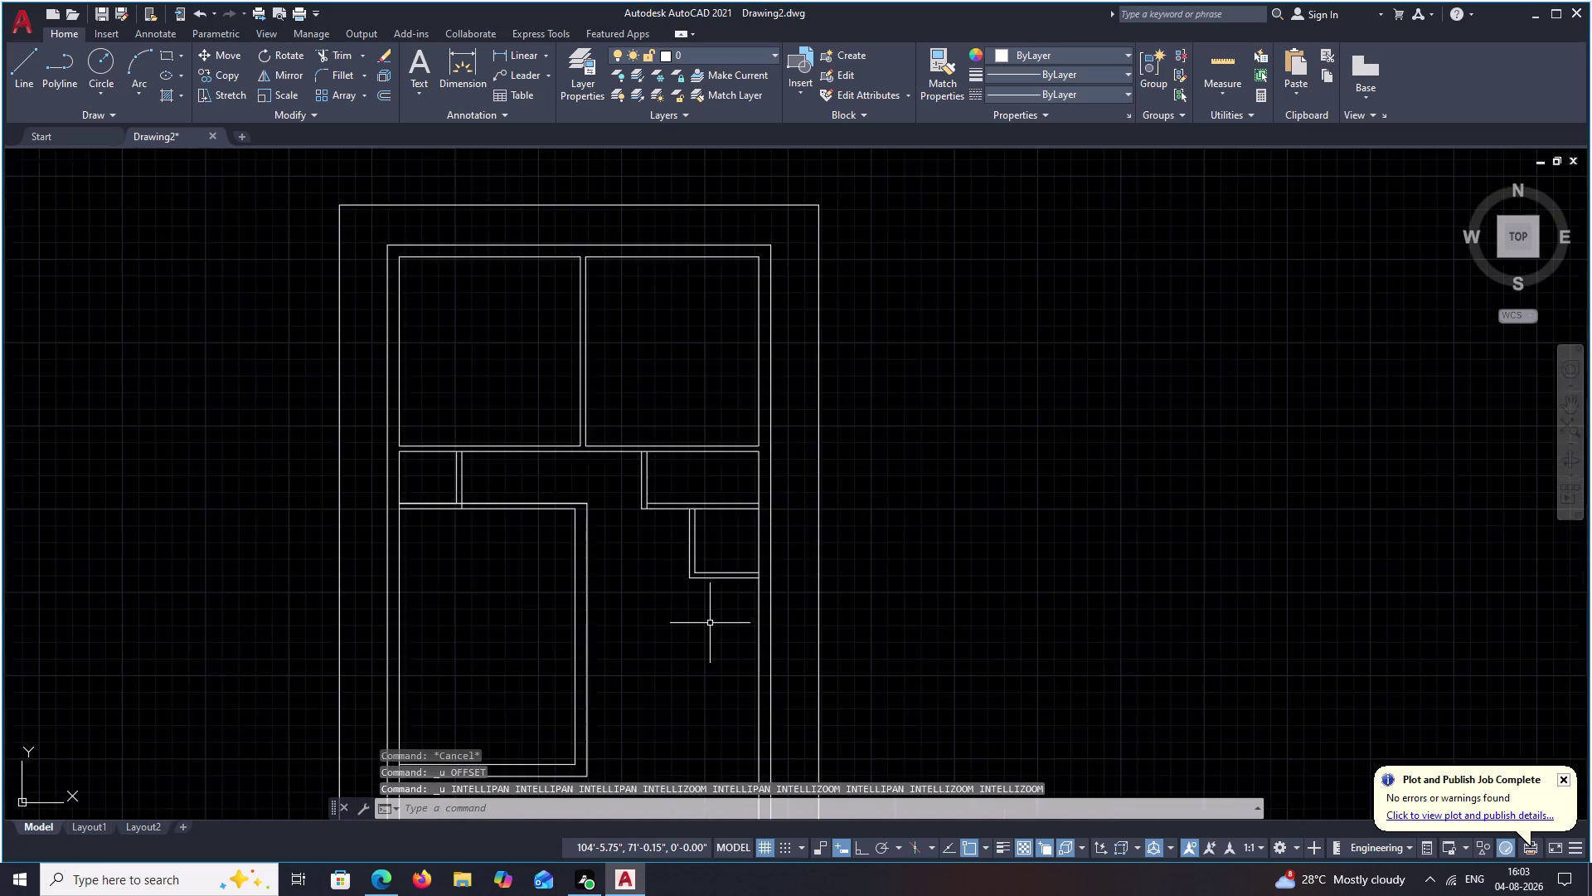
Bring the bottom walls into view and abort a mistaken 10-inch offset.
scroll(down, 3)
middle_drag(711, 627, 707, 555)
middle_drag(696, 601, 700, 573)
scroll(up, 3)
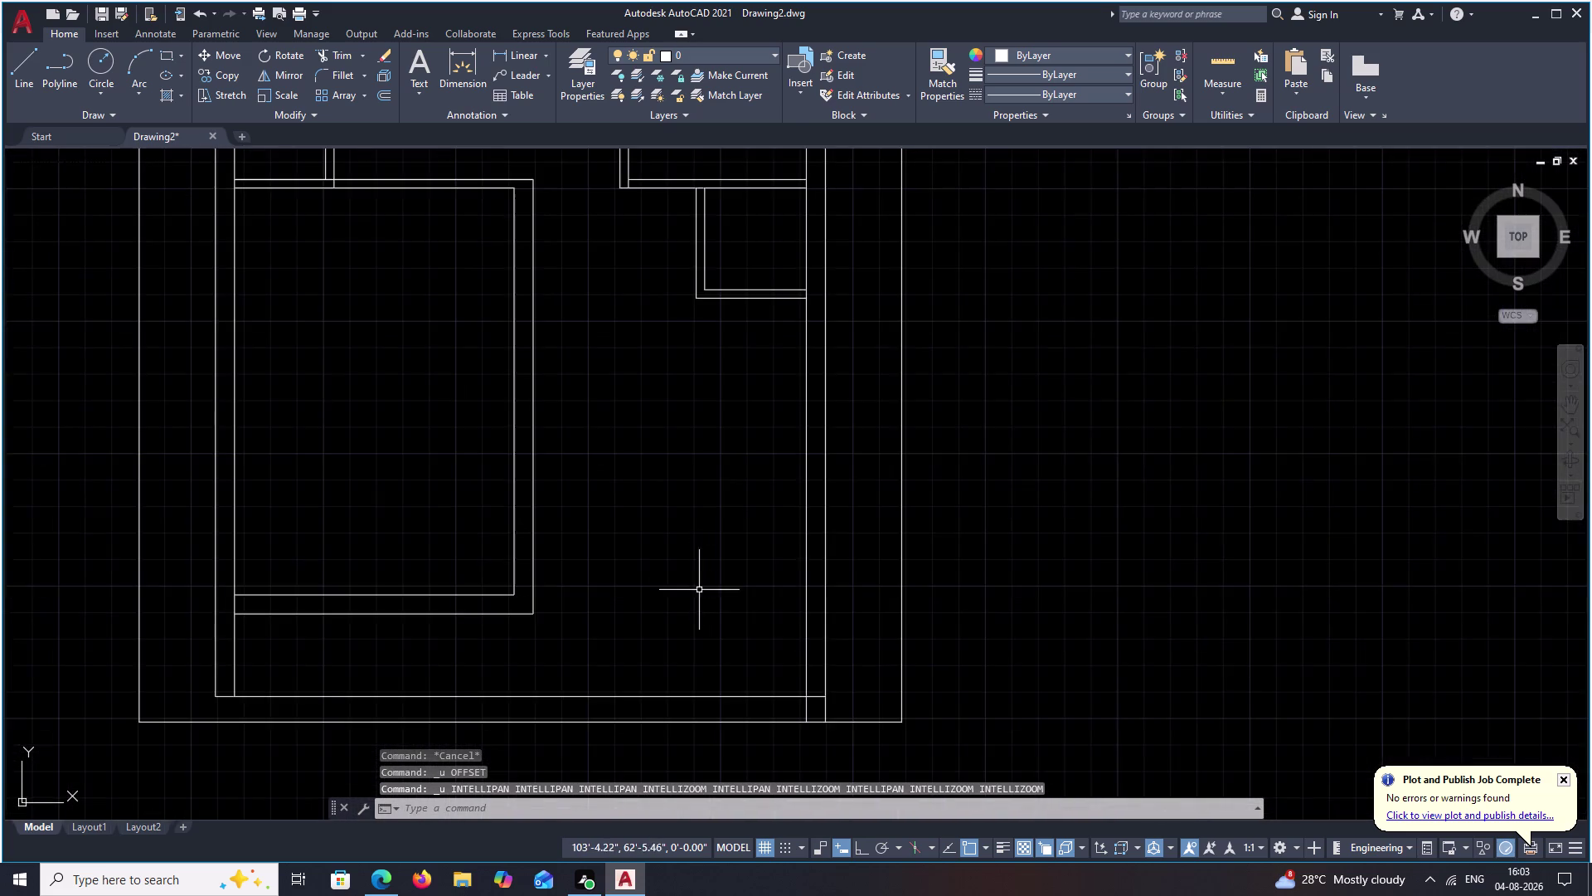
middle_drag(699, 590, 719, 480)
middle_drag(664, 504, 693, 575)
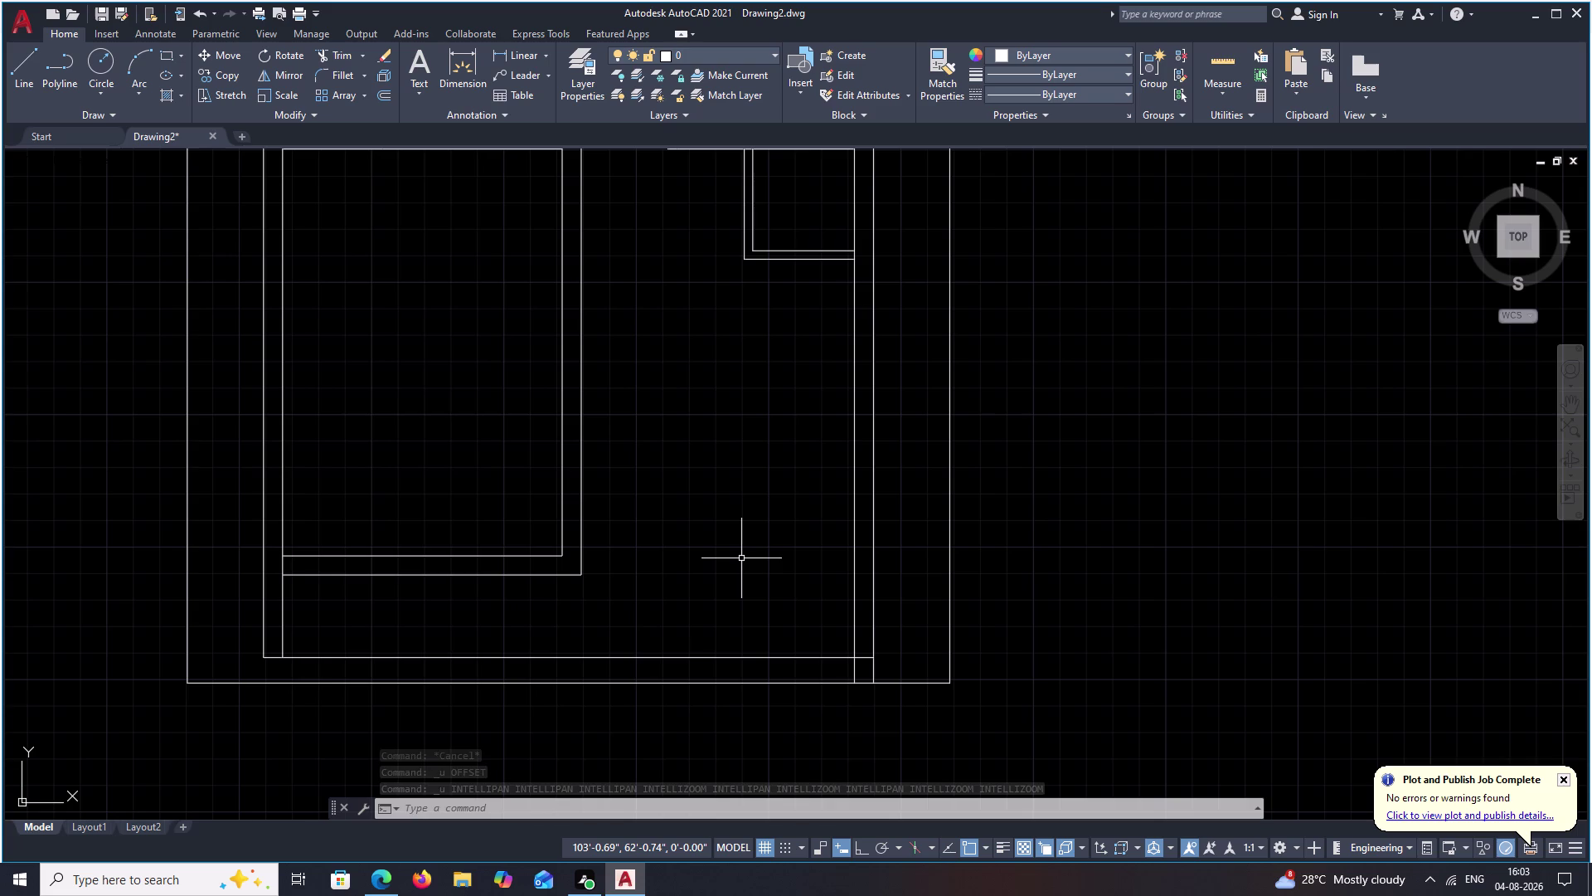
text(O)
key(space)
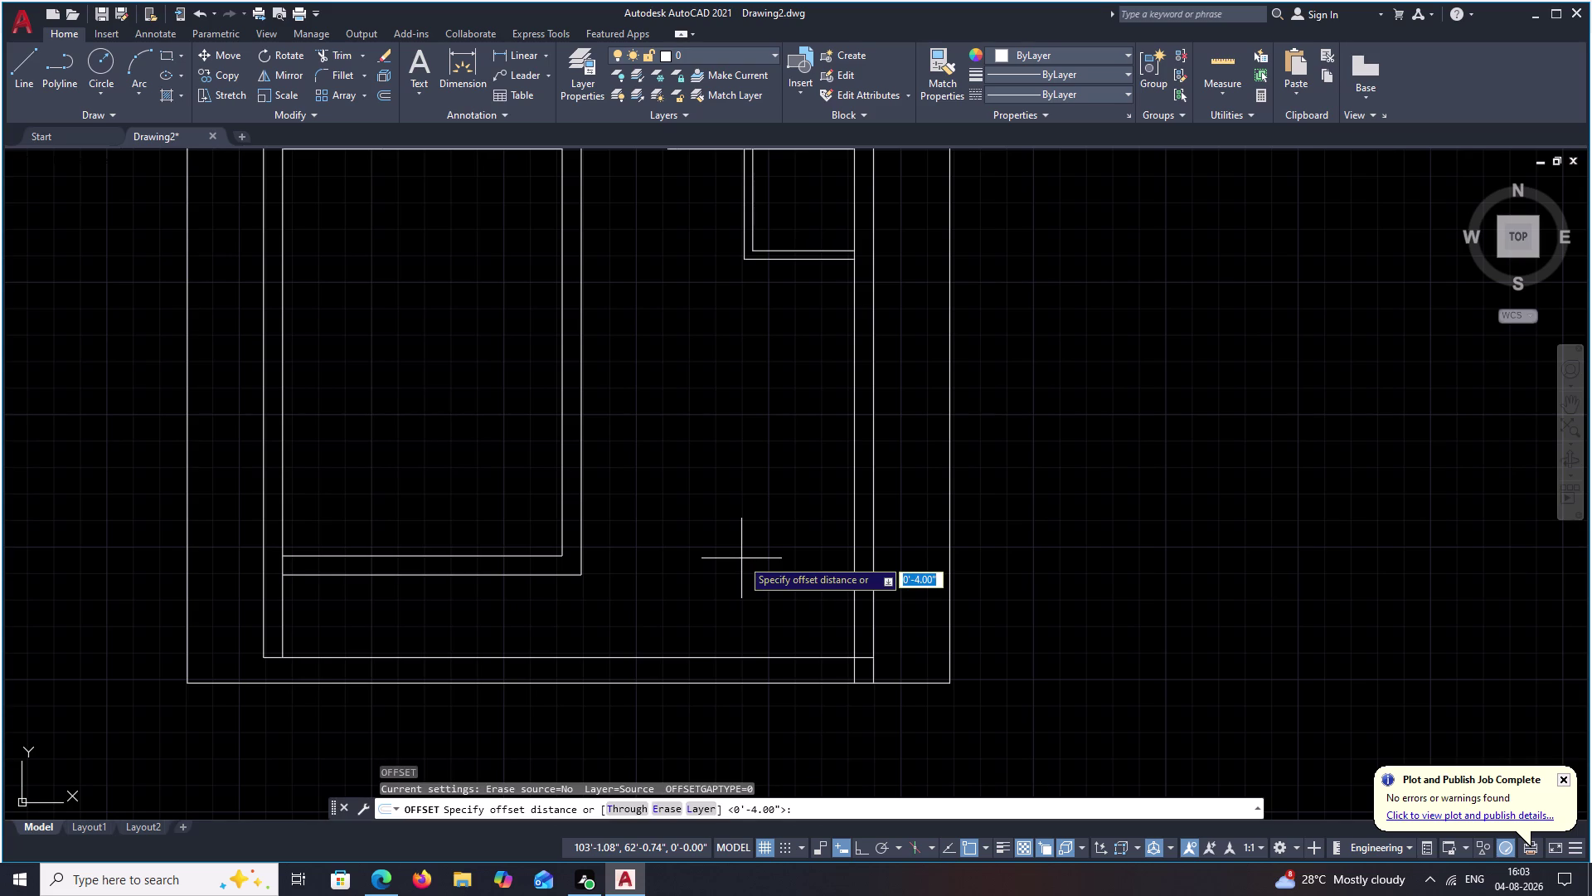
text(10)
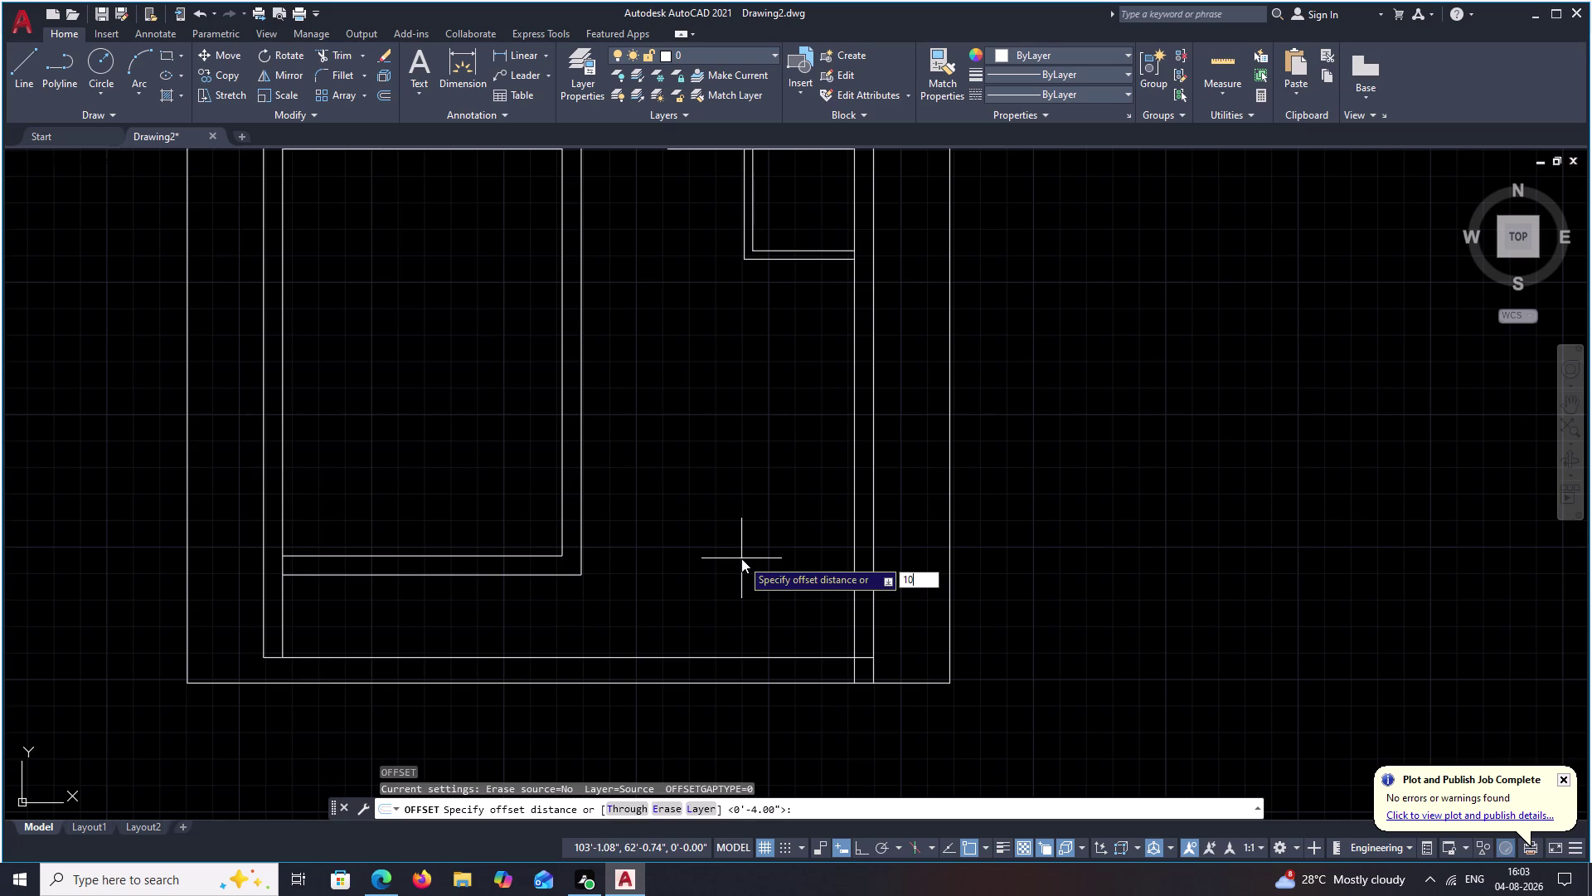
key(space)
click(743, 656)
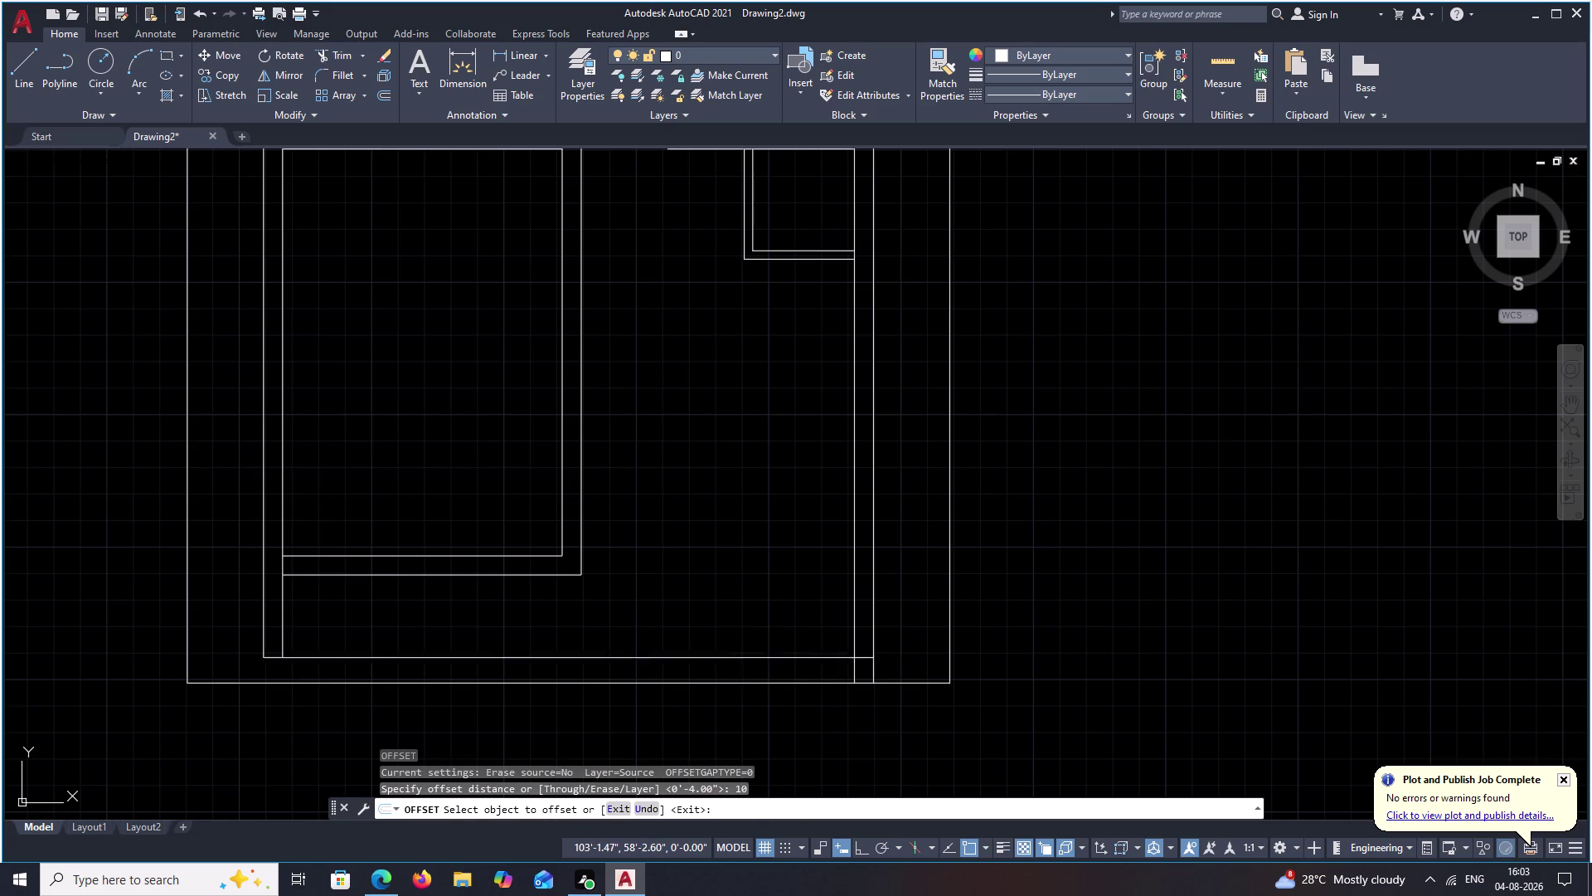
key(Escape)
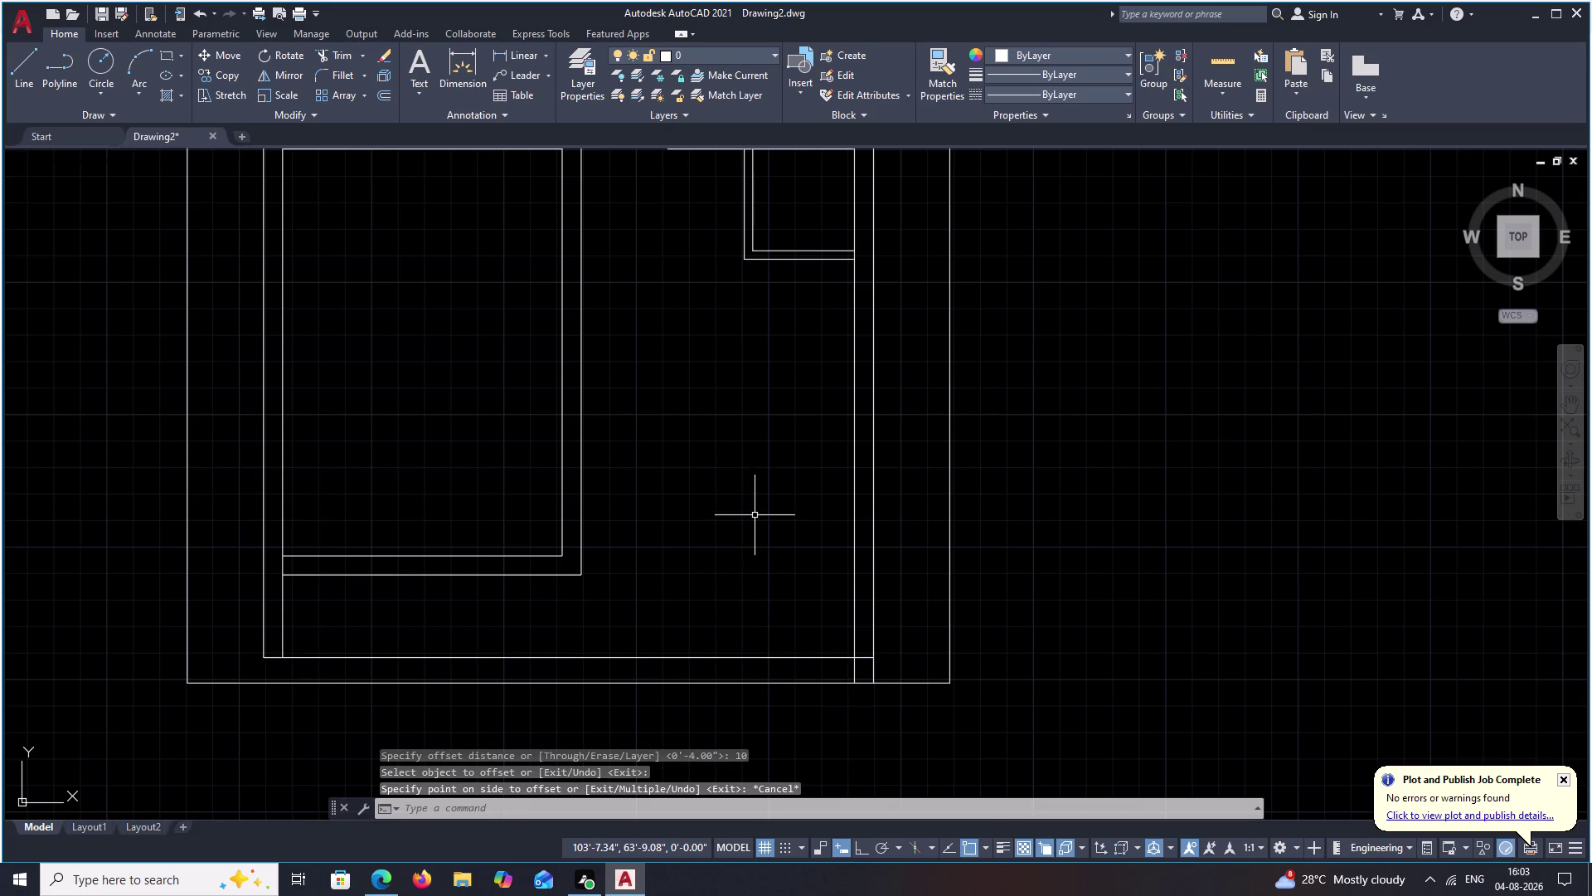
Offset the inner bottom wall 10 feet upward.
key(space)
text(10)
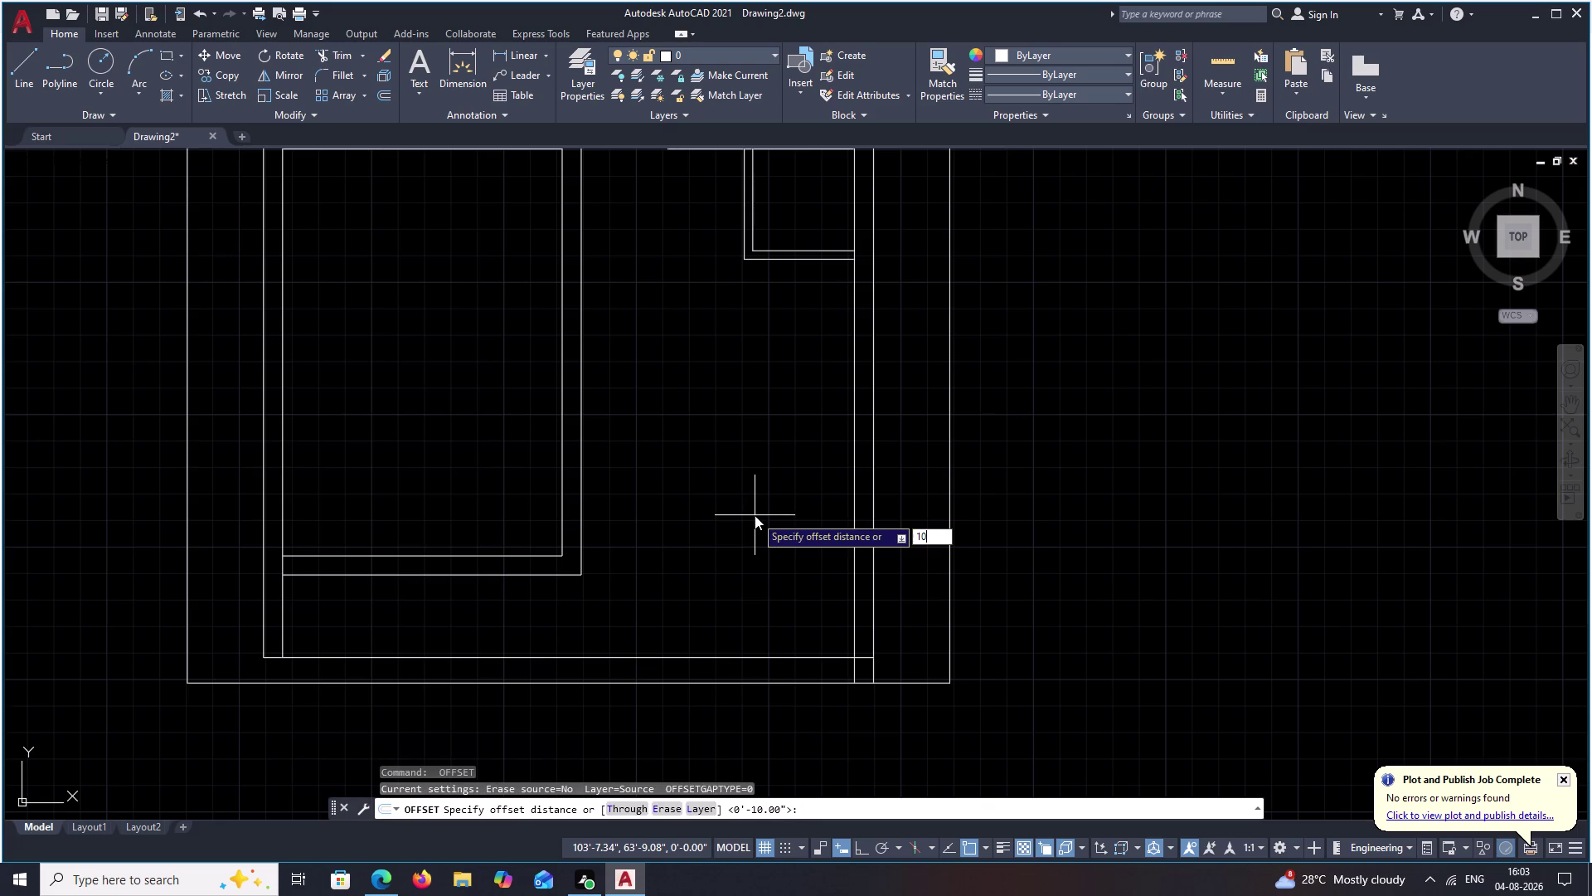
text(')
key(space)
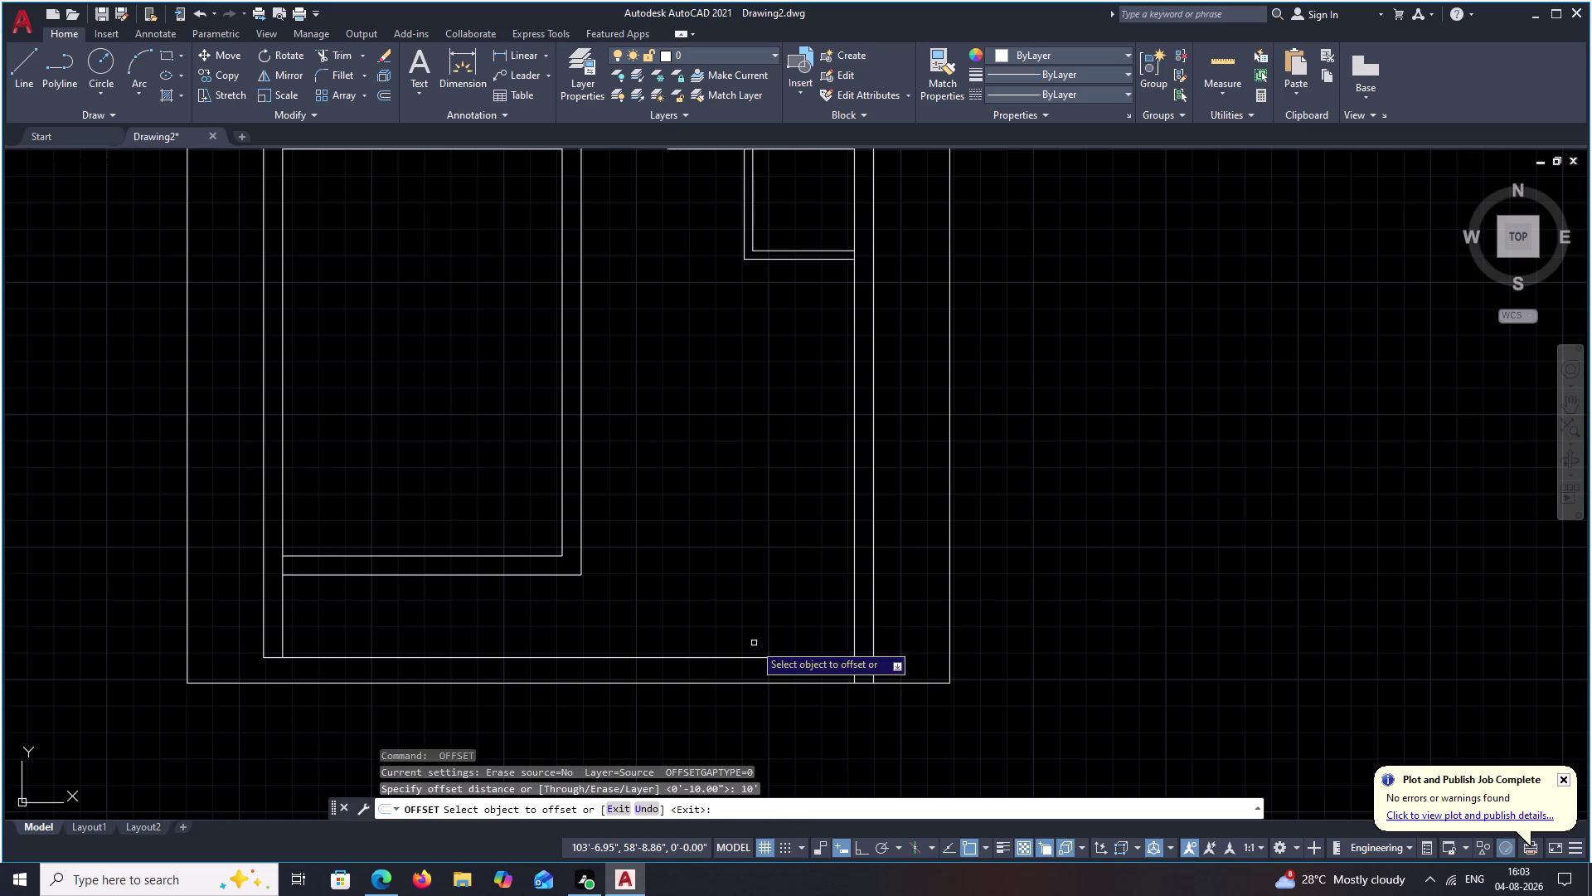
click(756, 657)
click(768, 417)
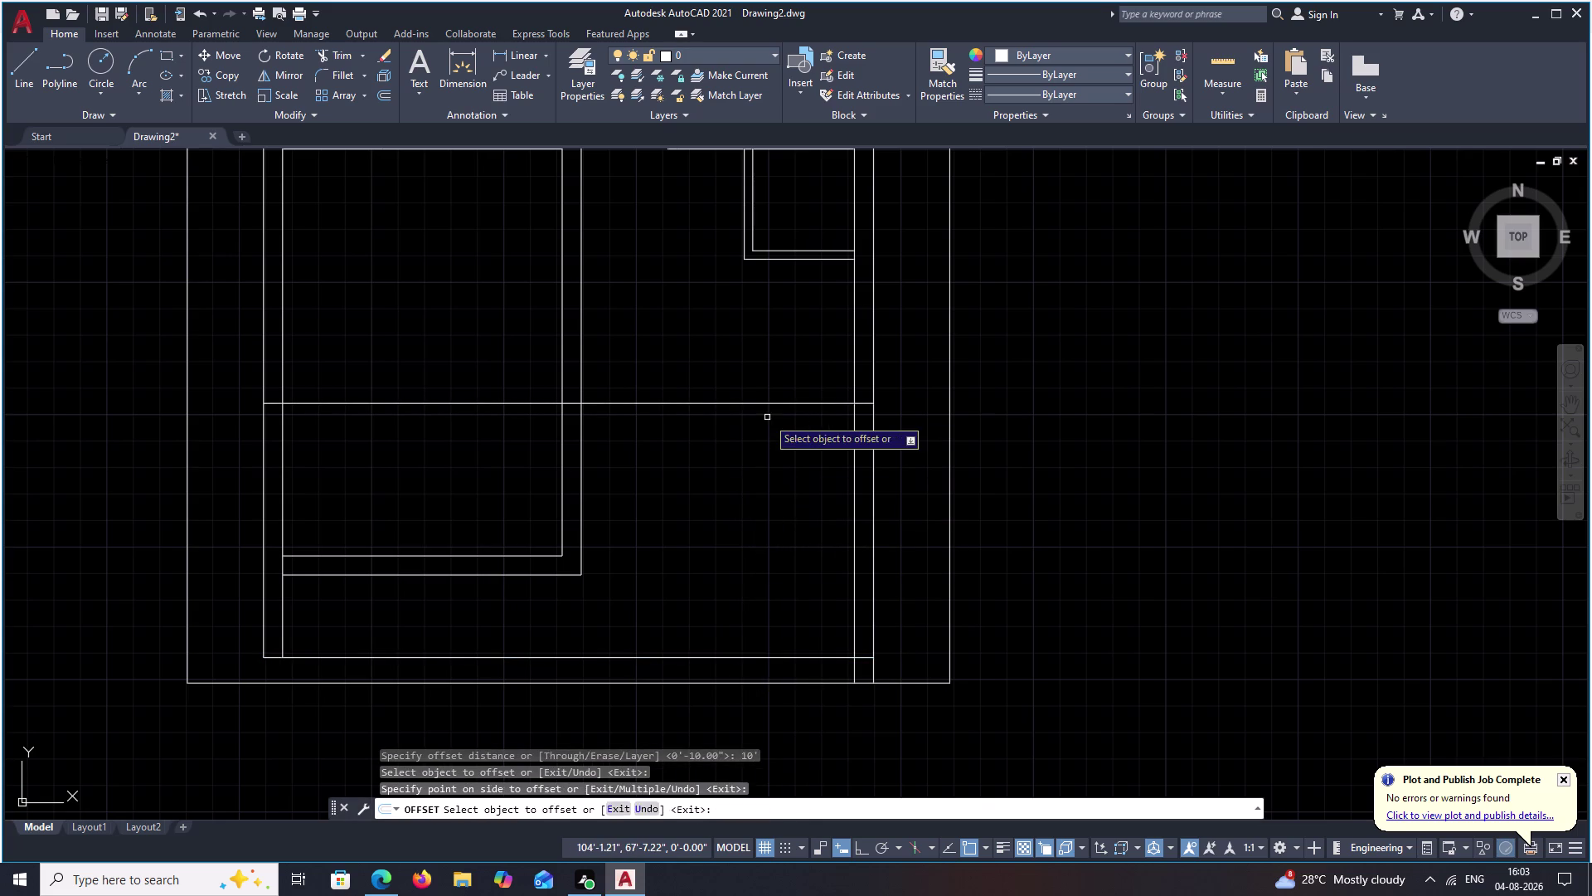
key(Escape)
Trim away the new 10' line's unwanted left part with fence selections.
text(TR)
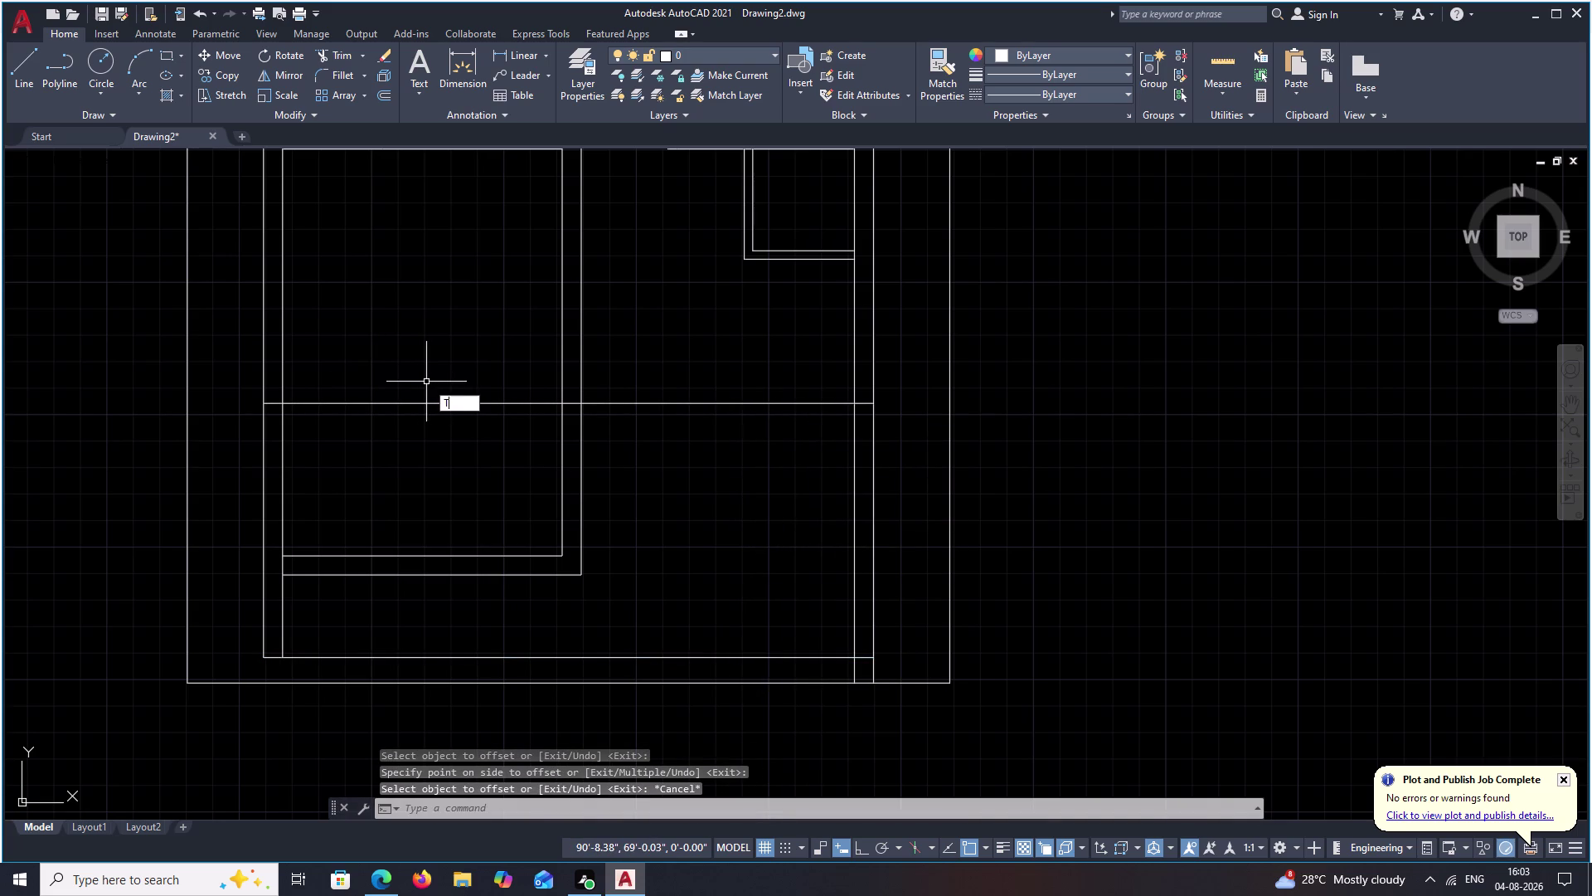
key(space)
drag(437, 358, 404, 479)
scroll(up, 3)
drag(279, 365, 265, 416)
scroll(down, 3)
middle_drag(452, 490, 463, 424)
key(Escape)
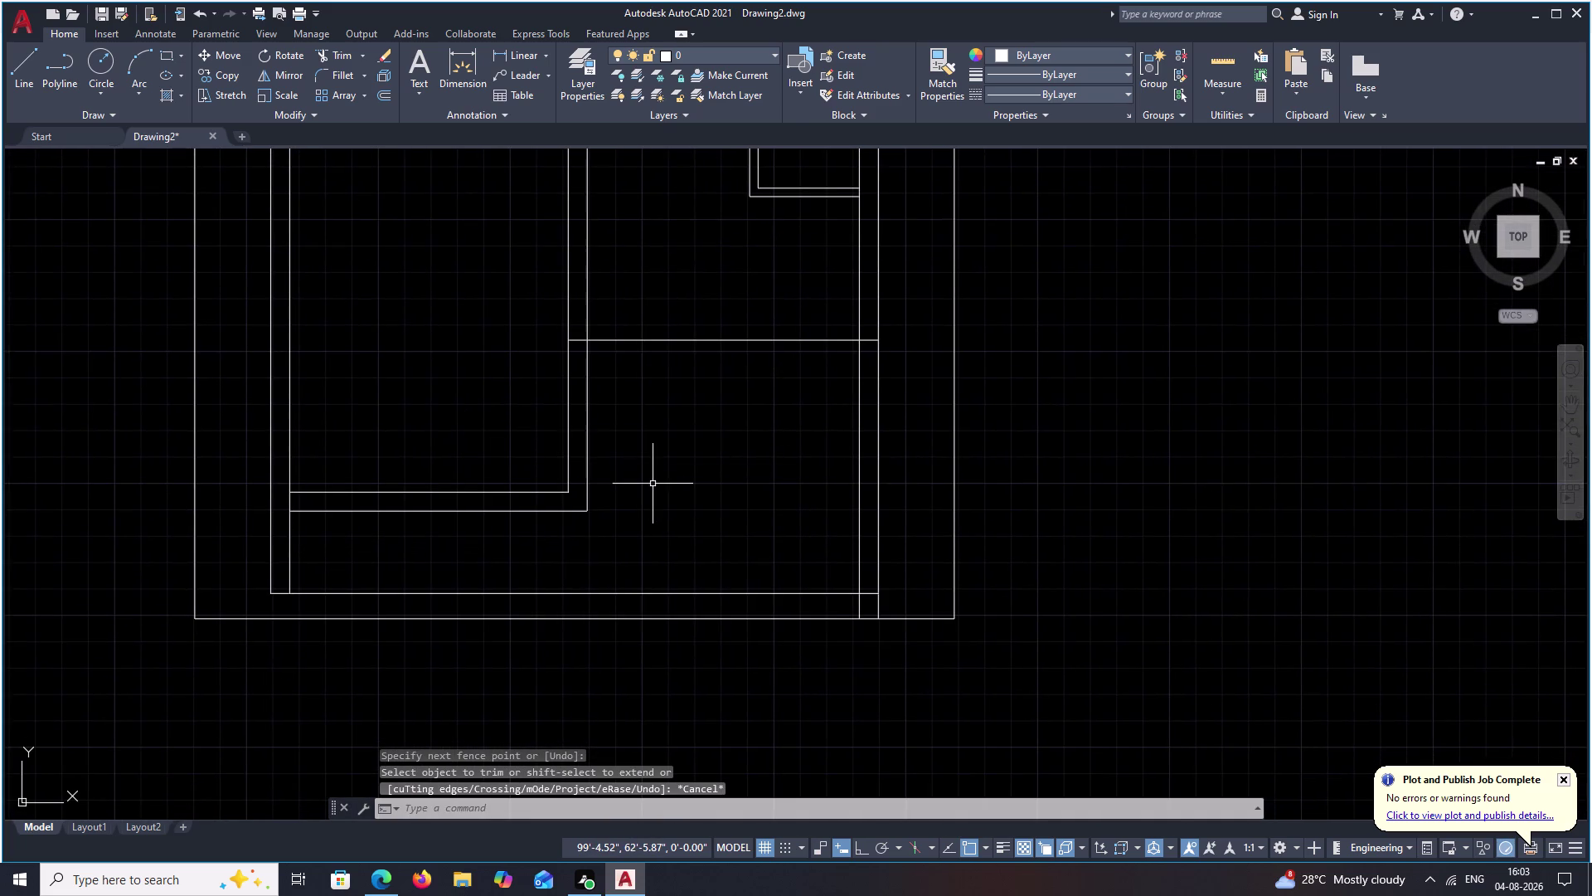
Extend the left room's vertical wall down to the inner bottom wall boundary.
text(EX)
key(space)
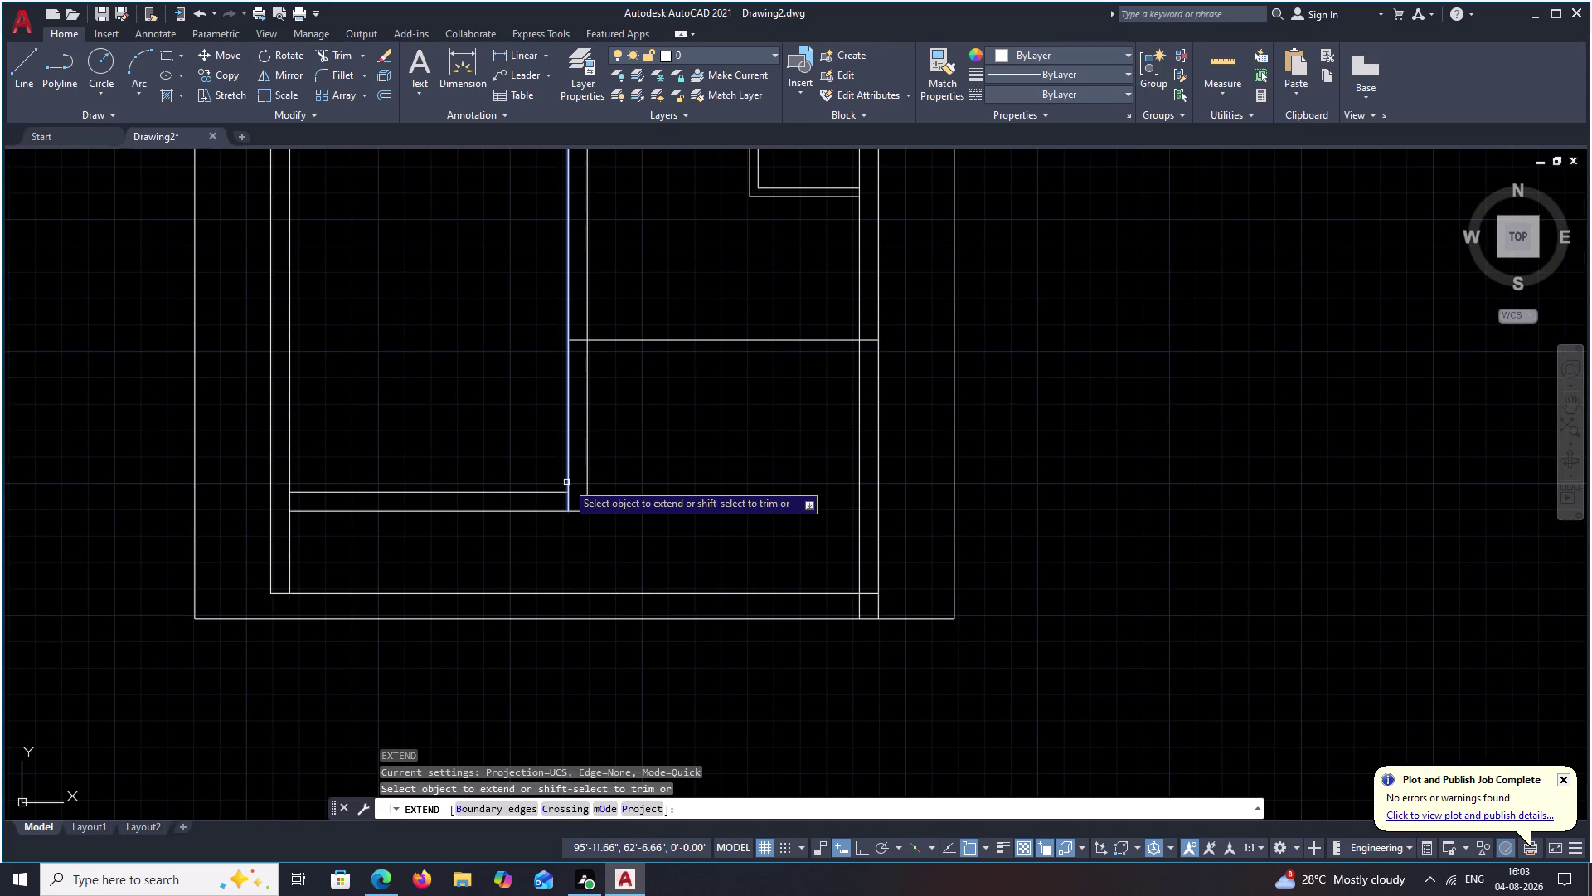
text(B)
key(space)
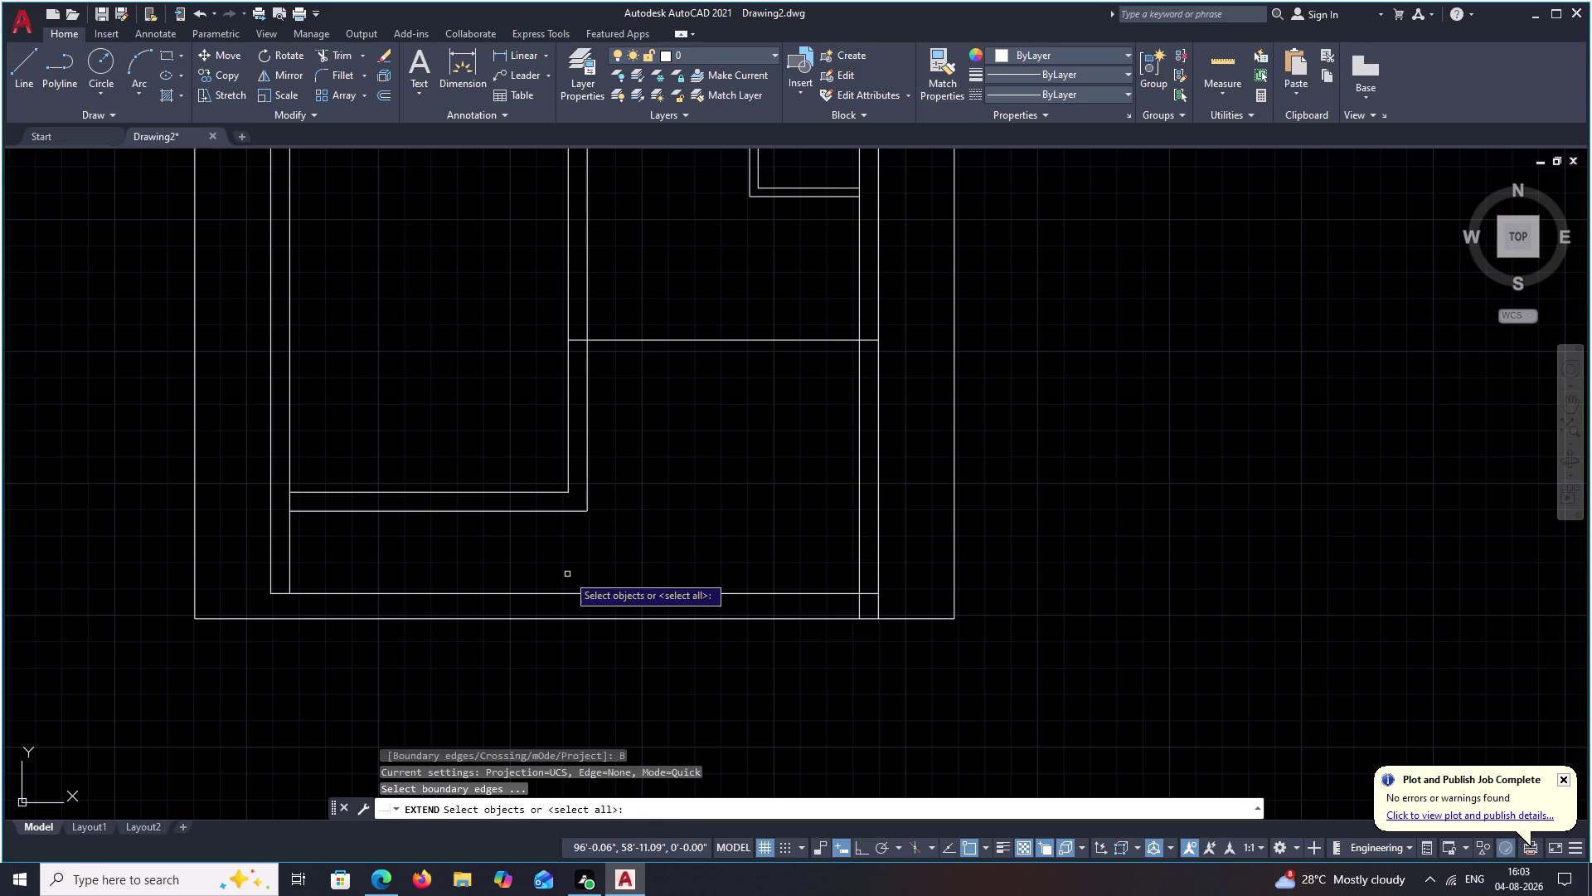
click(565, 592)
right_click(592, 549)
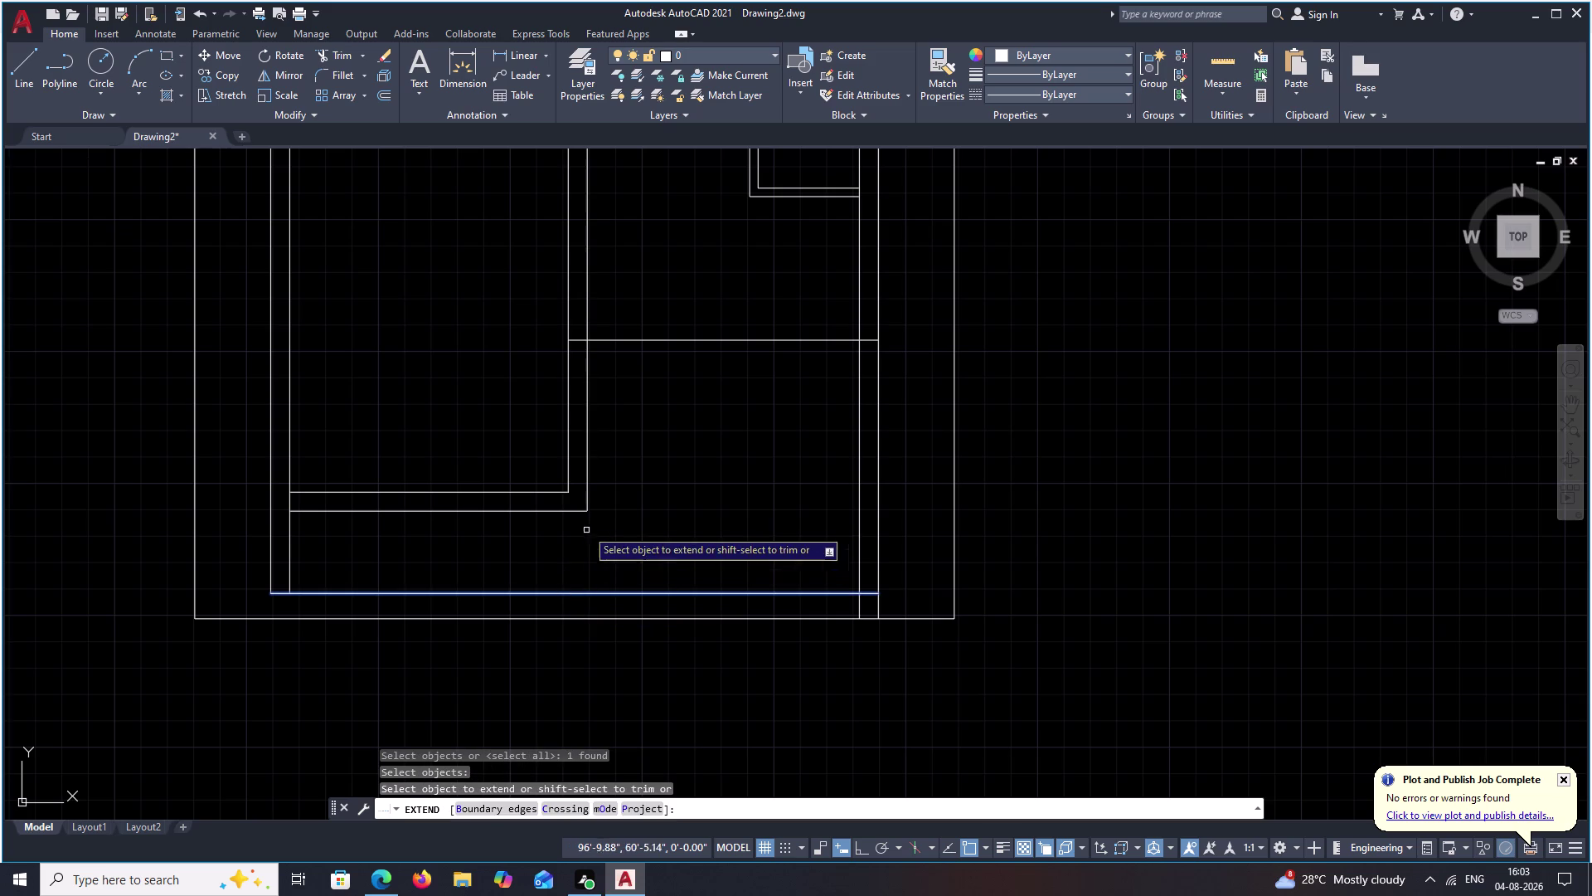
click(569, 455)
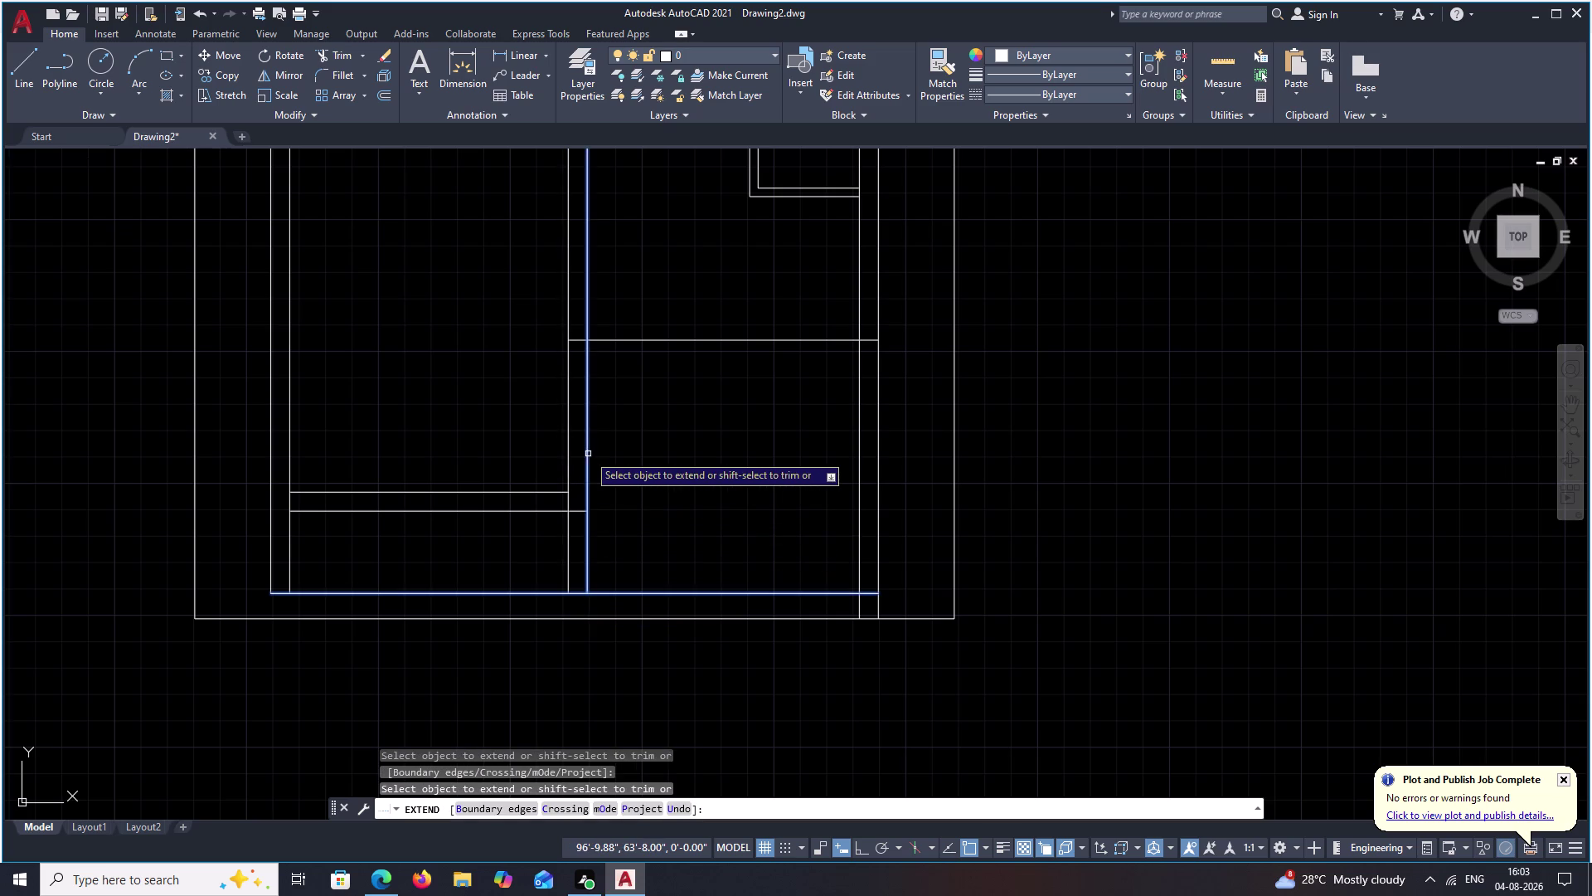
click(588, 454)
scroll(down, 3)
middle_drag(690, 500, 697, 481)
scroll(down, 3)
middle_drag(699, 477, 704, 462)
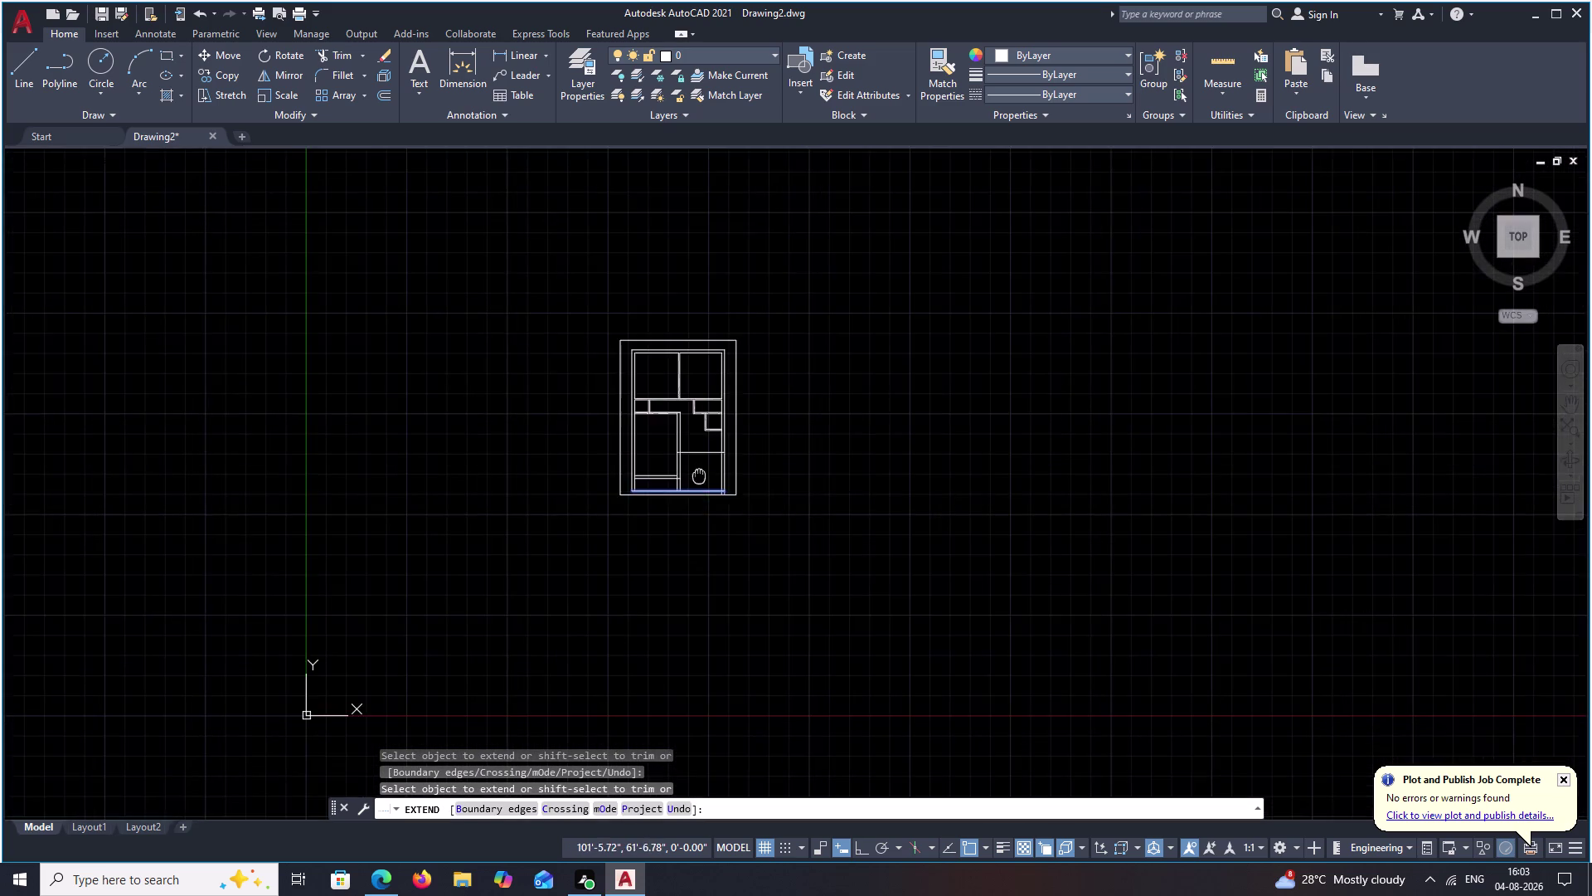
middle_drag(705, 462, 695, 502)
key(Escape)
Offset the lower-right room's top wall line 9" to form a double wall.
scroll(up, 3)
middle_drag(698, 486, 698, 541)
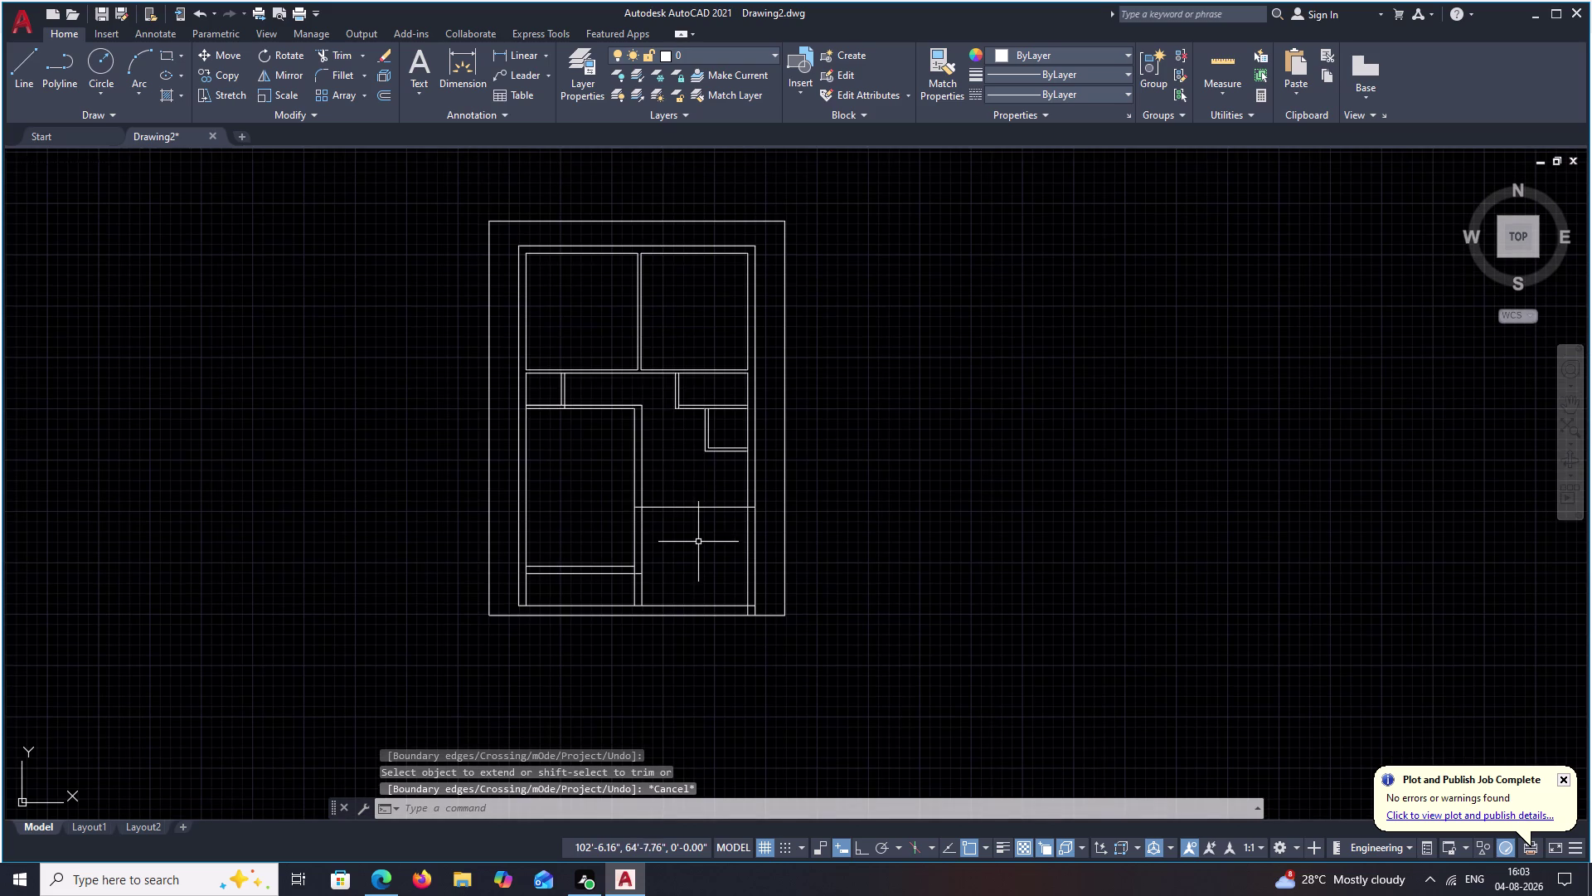
key(o)
key(space)
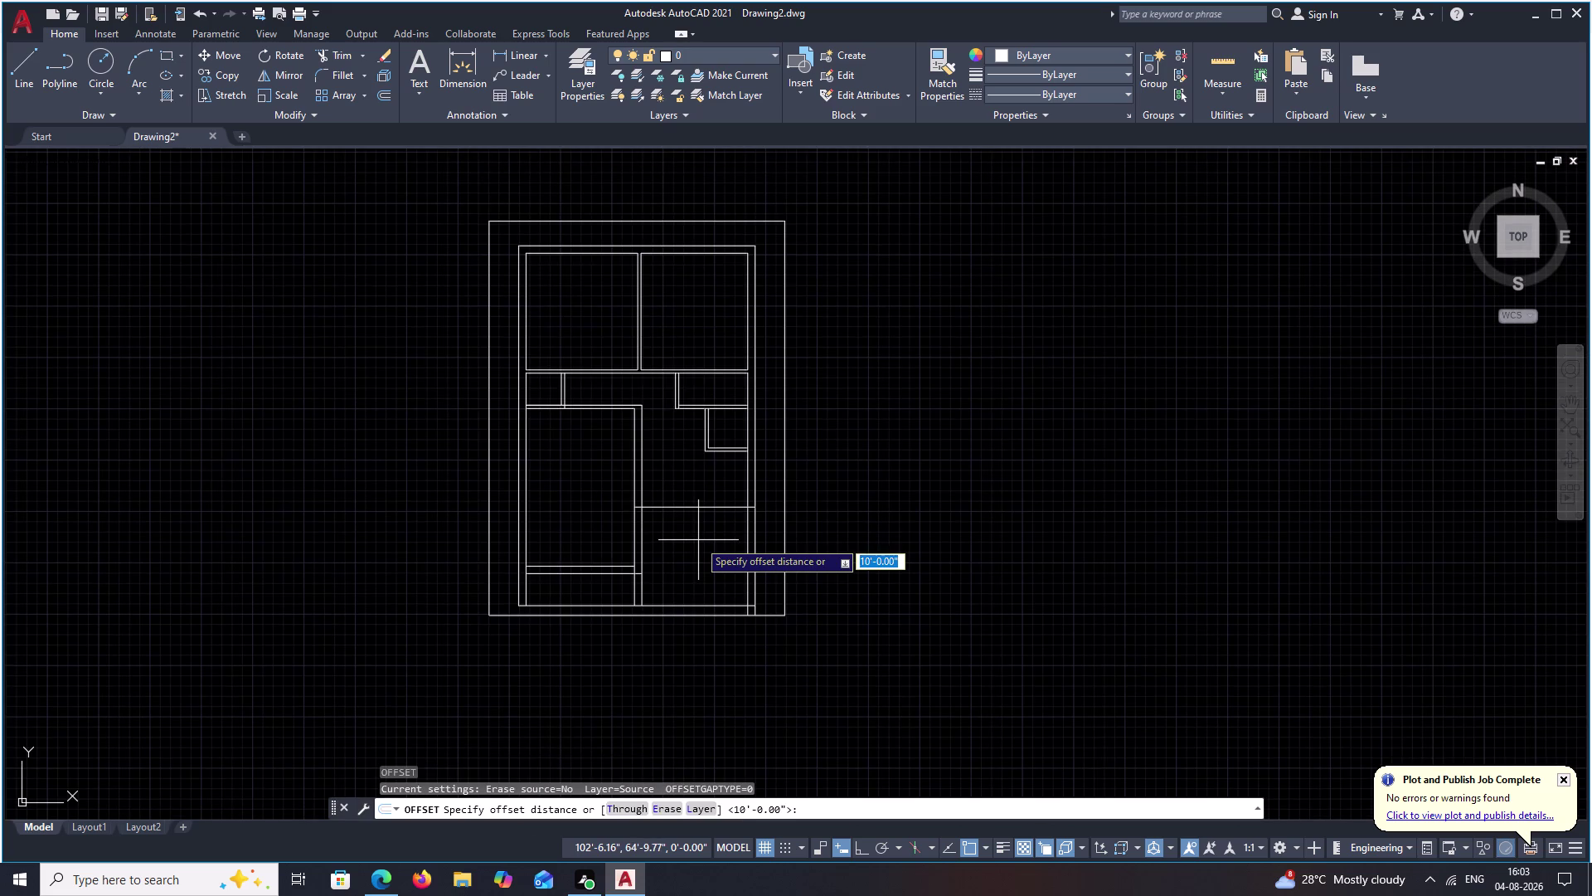
text(9)
key(space)
click(689, 508)
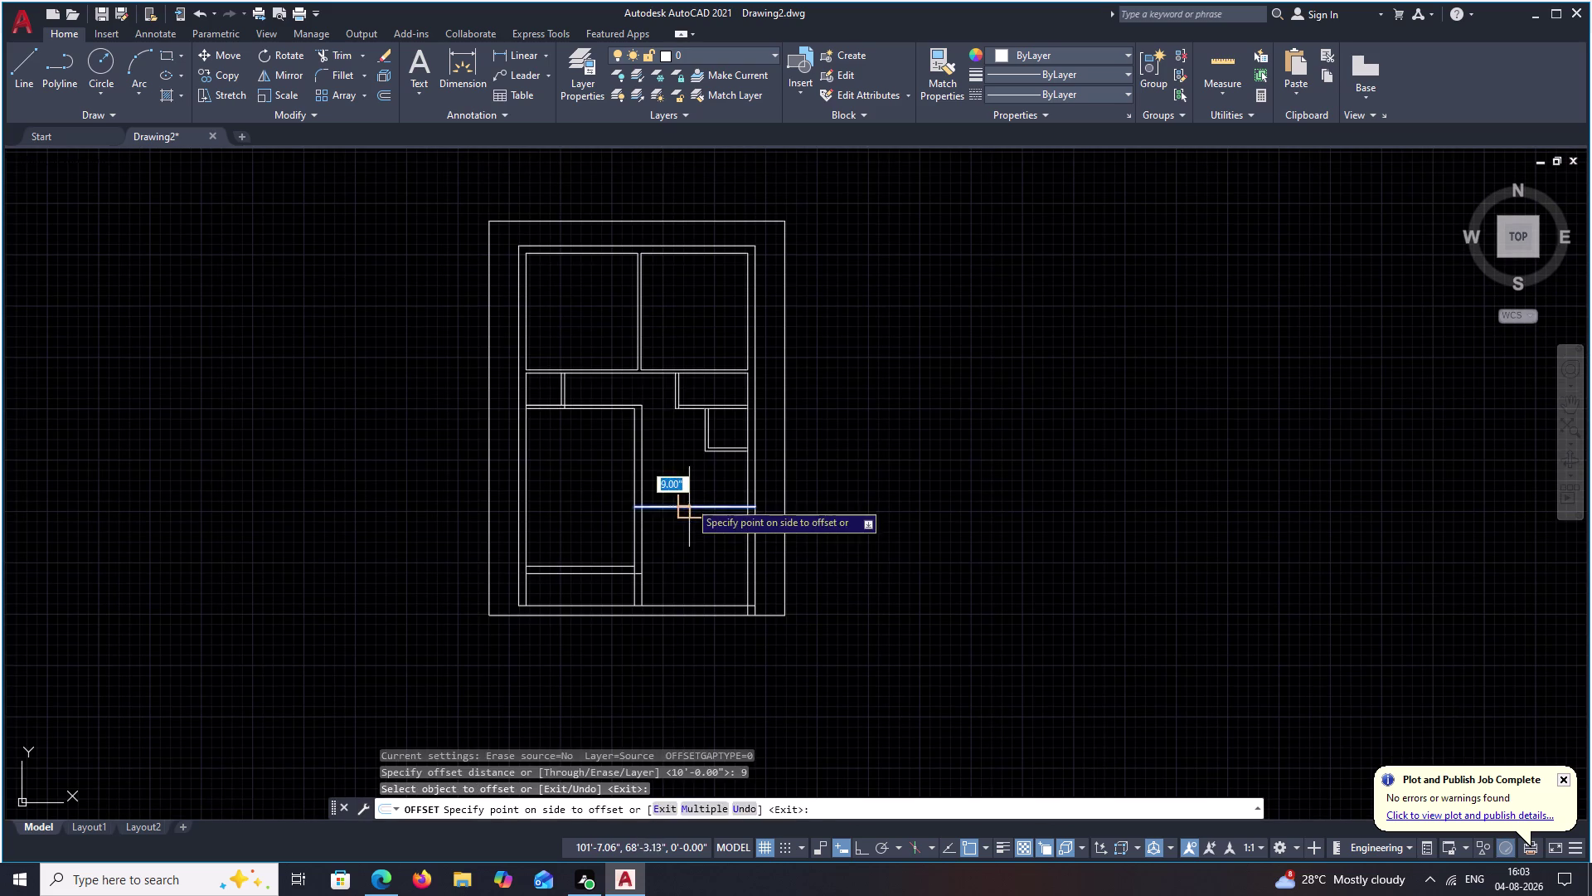
click(690, 495)
key(ctrl+z)
scroll(up, 3)
click(693, 556)
click(695, 501)
scroll(down, 3)
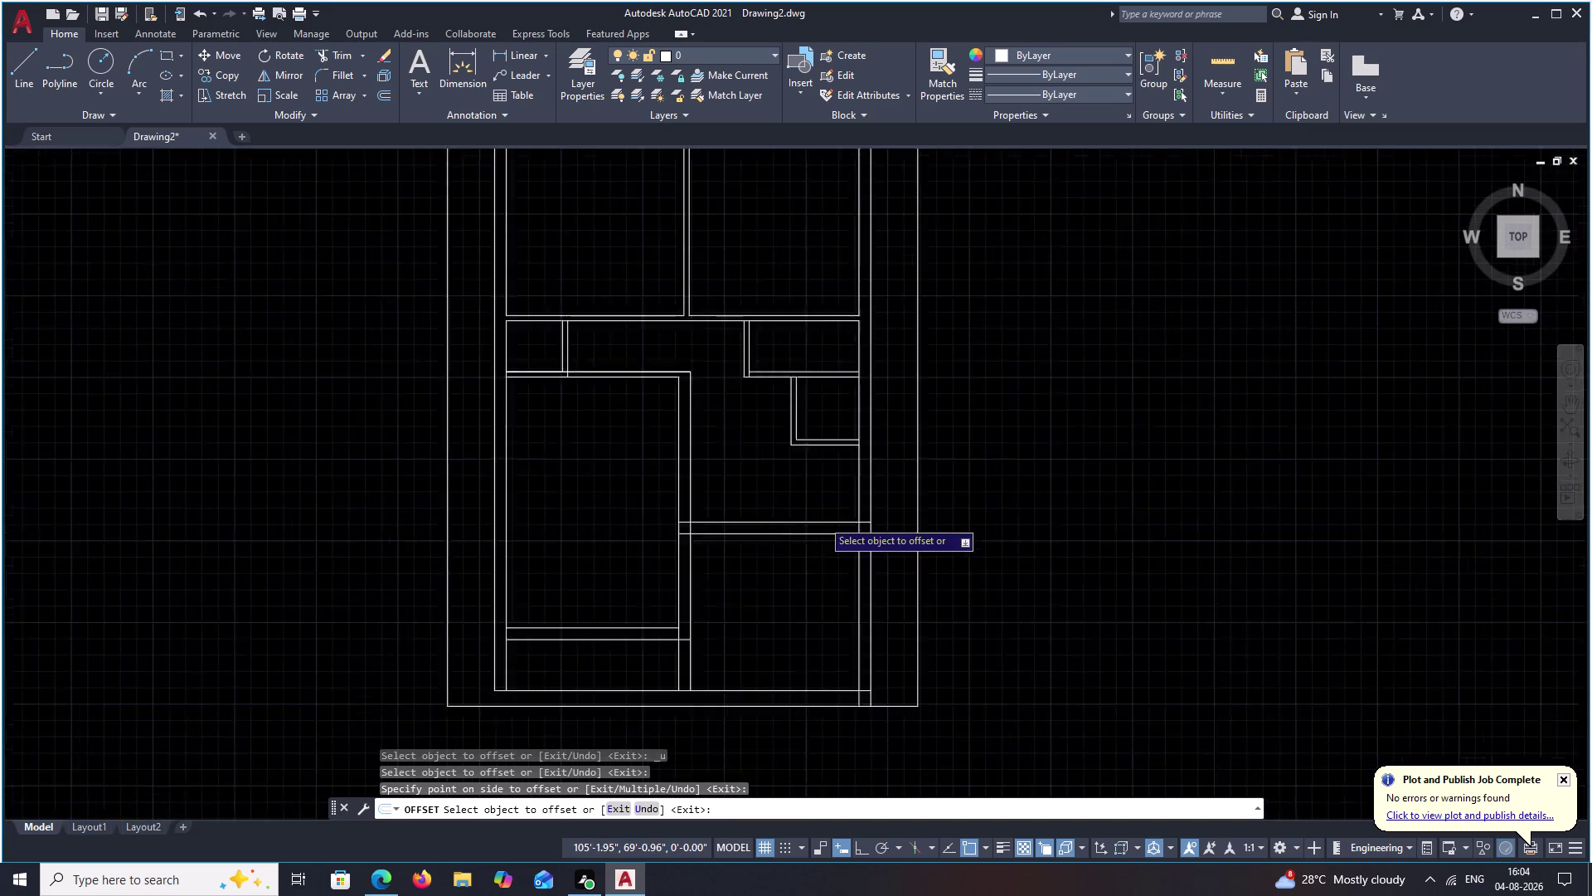
key(Escape)
Pan and zoom to inspect the new double wall and the small room's corner.
scroll(up, 3)
middle_drag(832, 577, 859, 380)
scroll(down, 3)
middle_drag(849, 444, 850, 408)
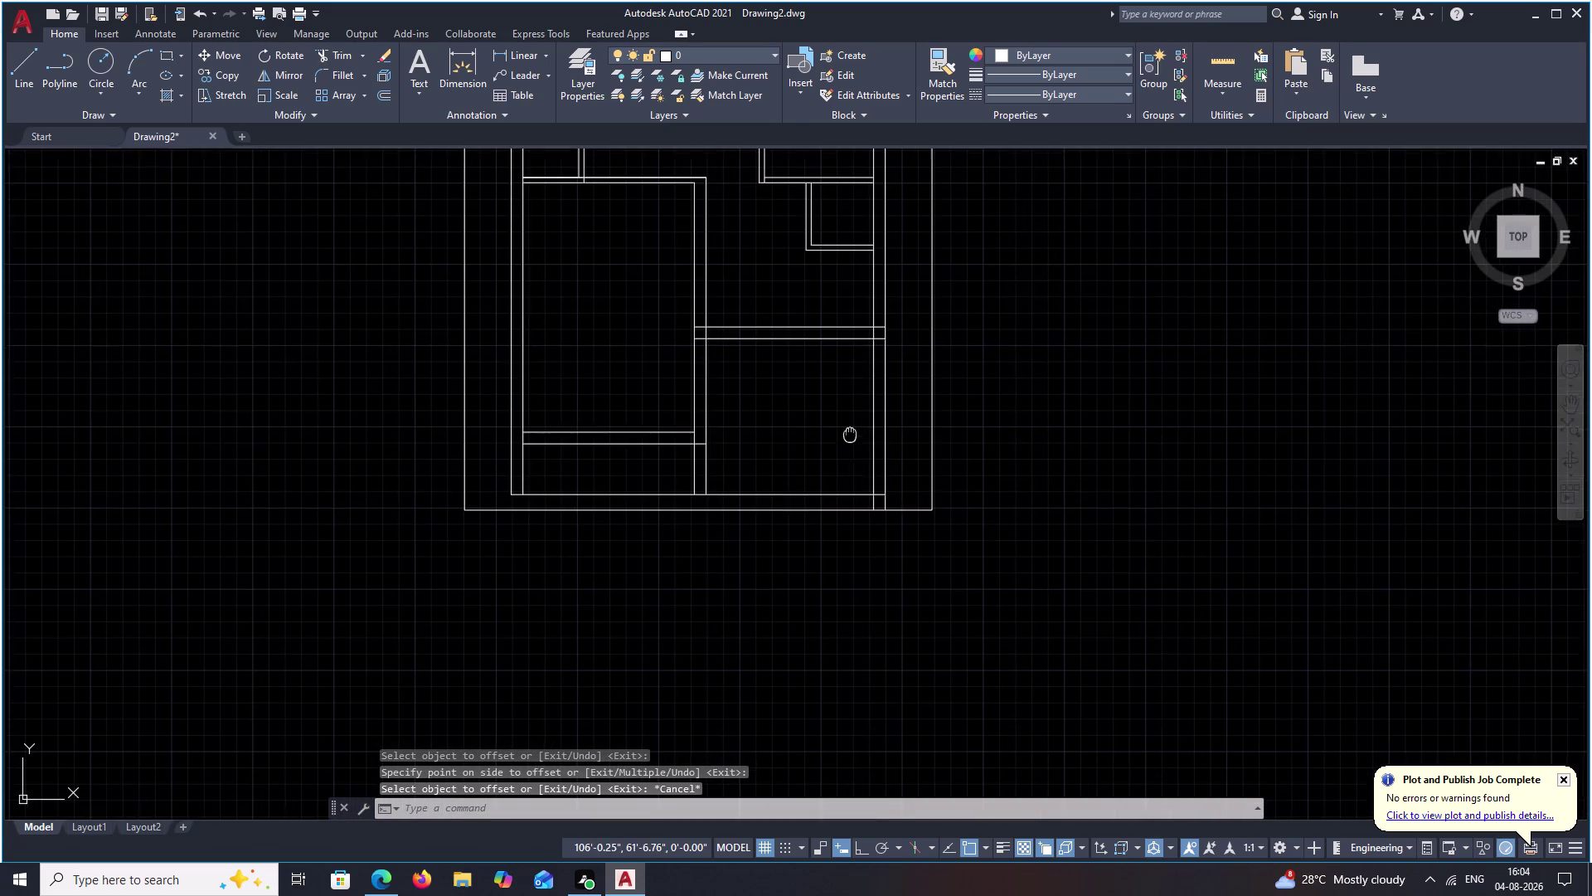
middle_drag(850, 407, 850, 398)
scroll(up, 3)
middle_drag(858, 412, 838, 557)
middle_drag(786, 353, 791, 438)
middle_drag(671, 444, 800, 473)
middle_drag(654, 379, 654, 380)
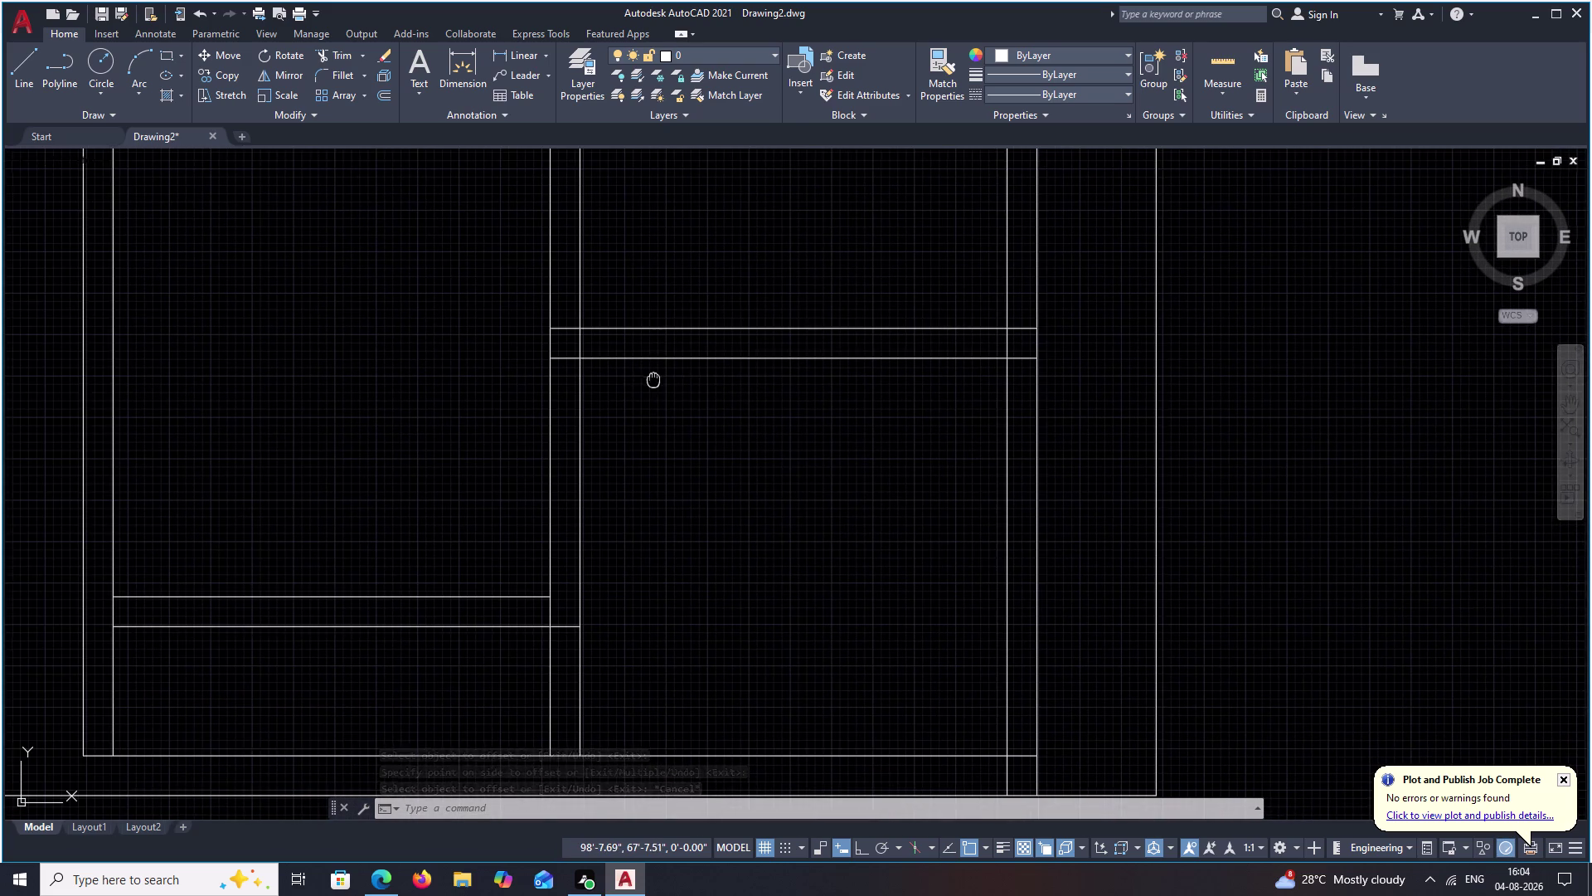
middle_drag(653, 380, 717, 409)
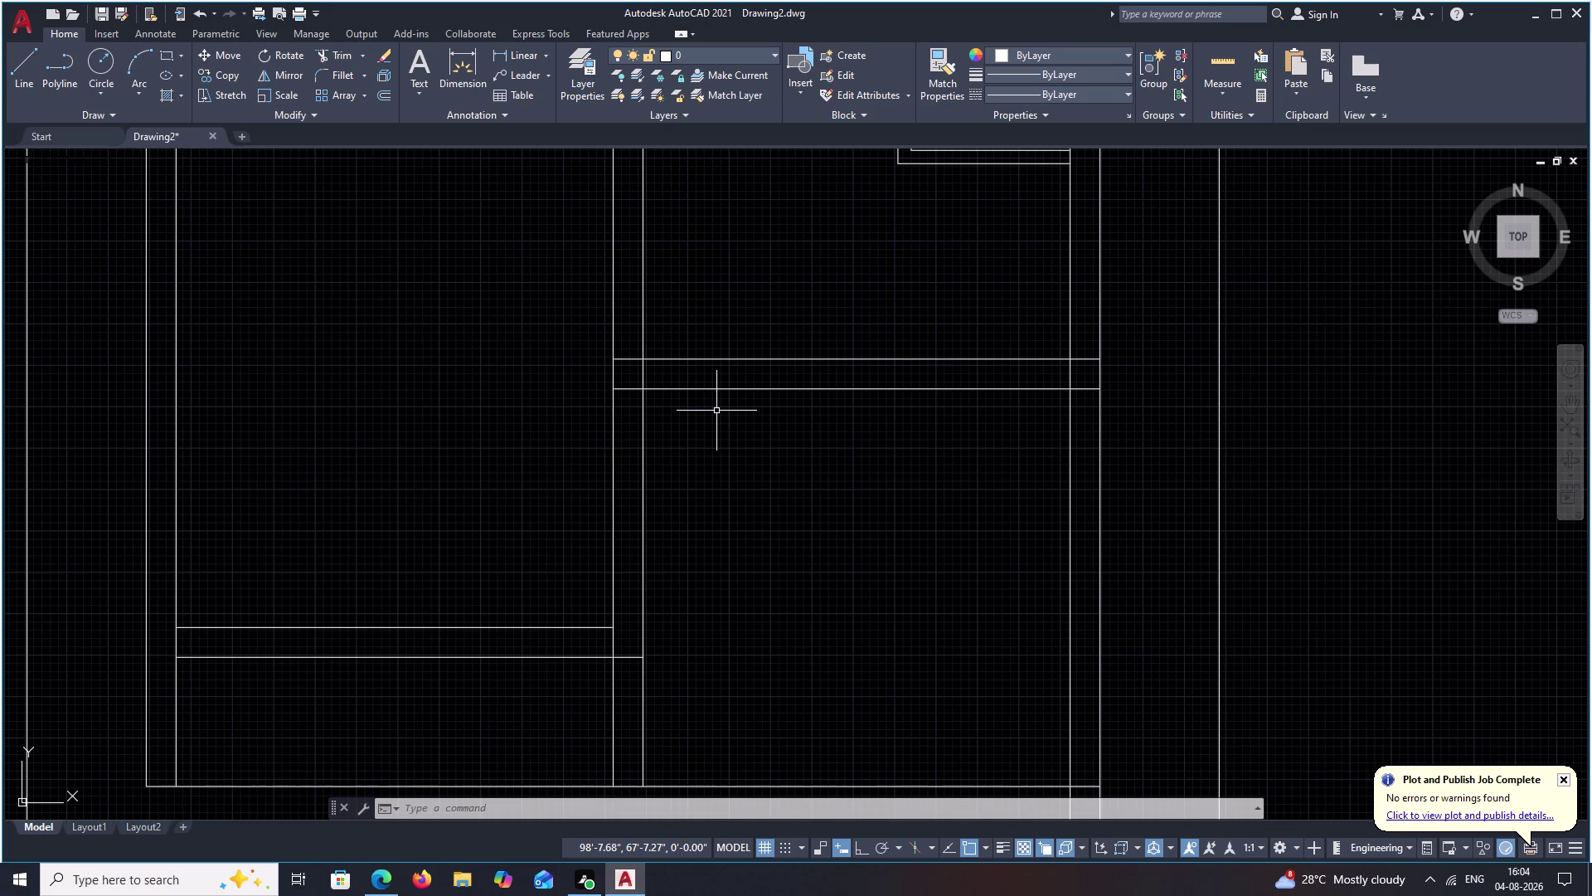
middle_drag(699, 378, 700, 384)
middle_drag(700, 384, 705, 532)
middle_drag(734, 392, 735, 490)
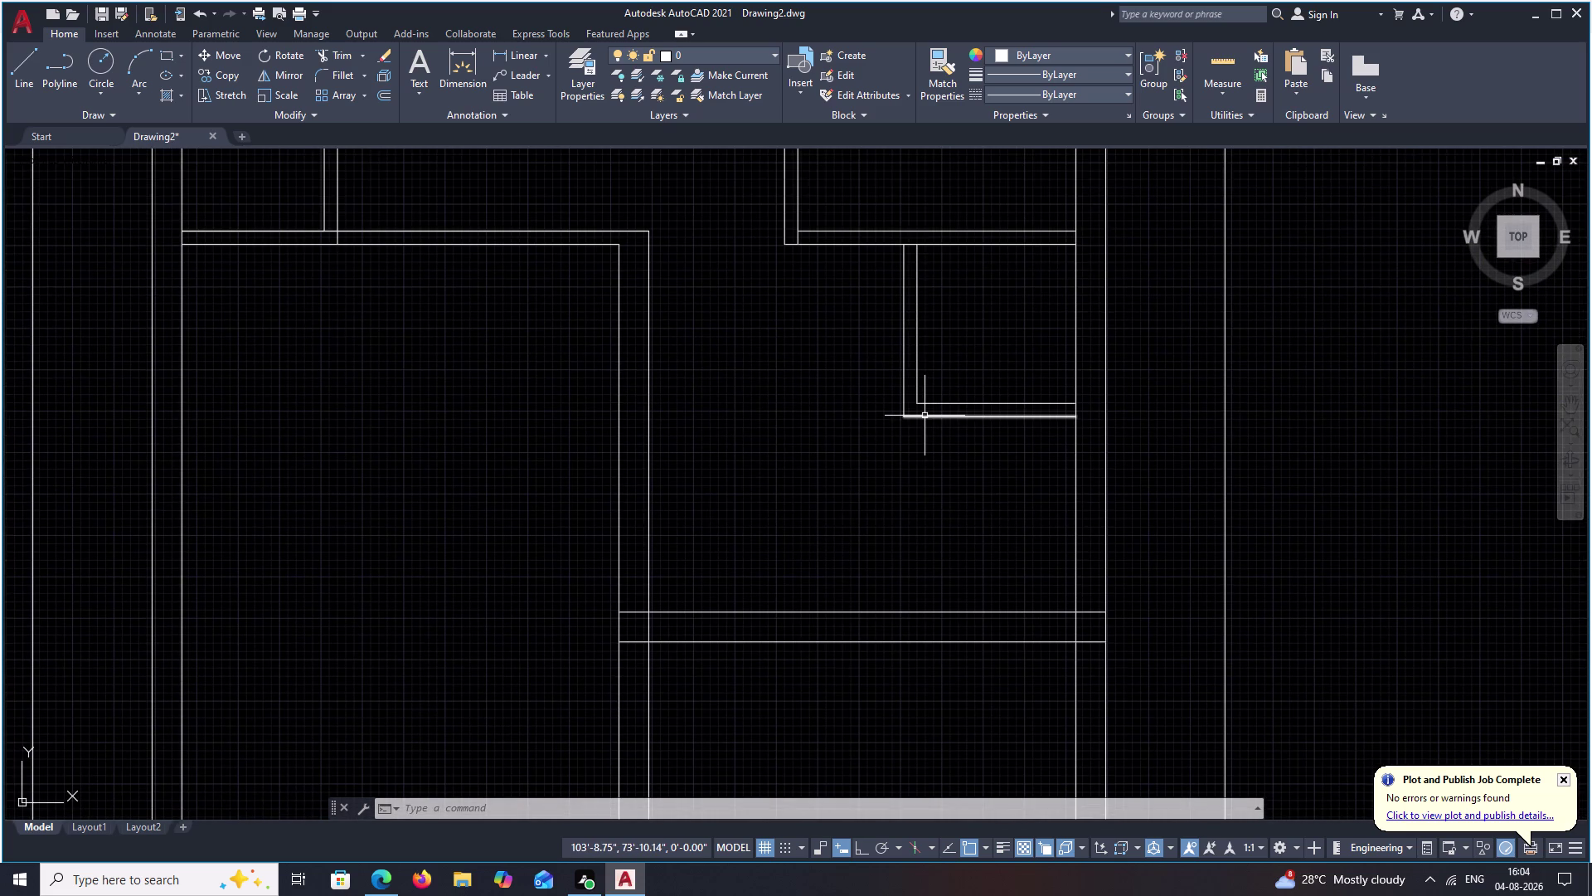
Pick the large room's vertical wall as extend boundary, then cancel the attempt.
text(EX)
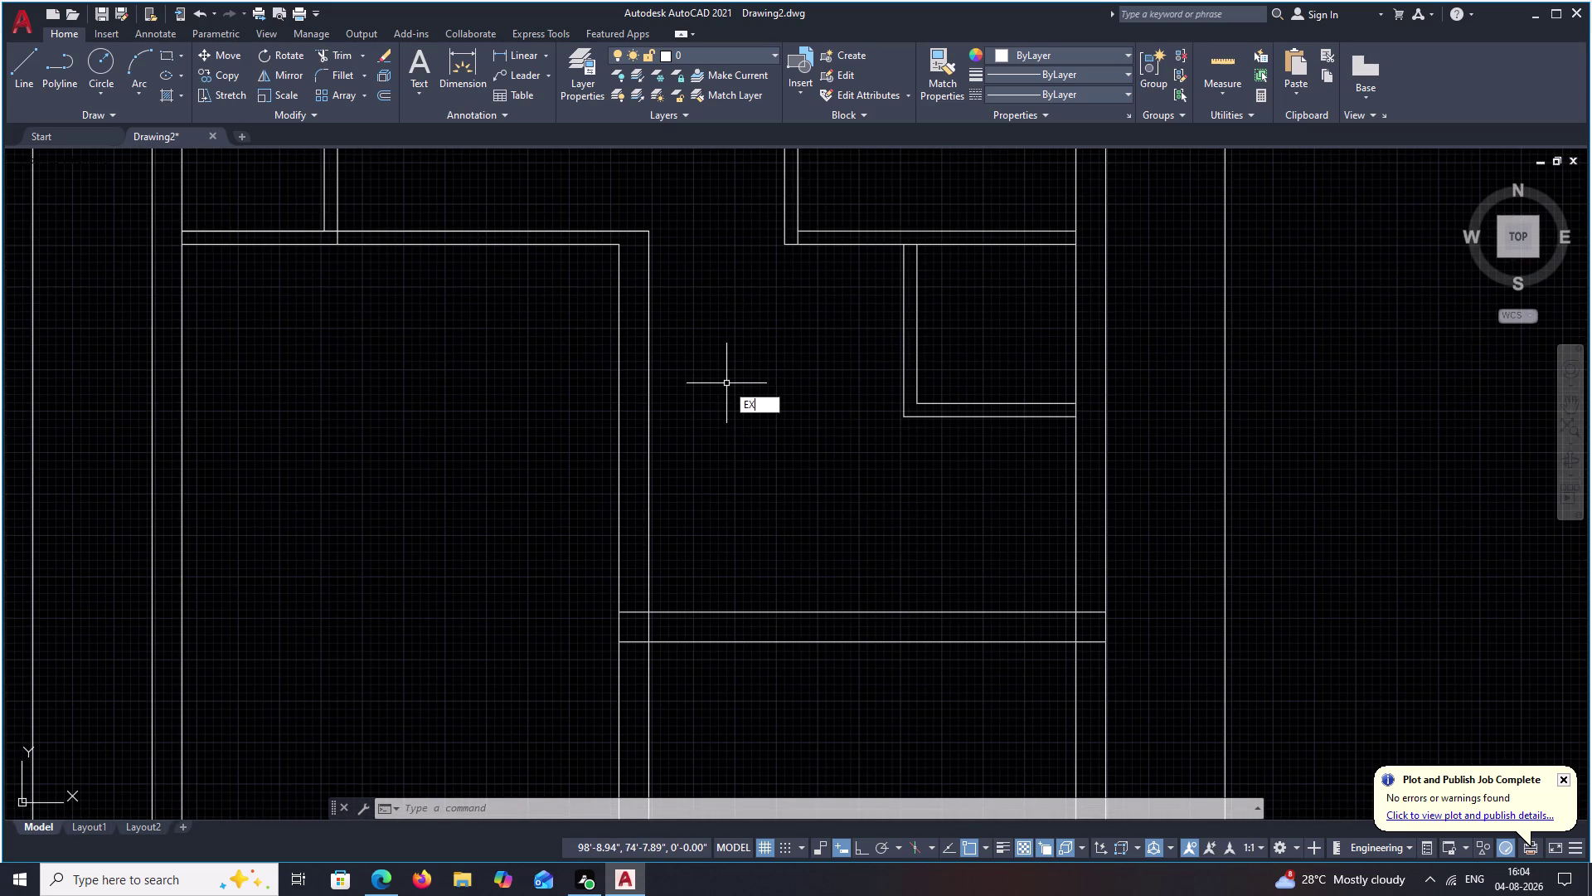
key(space)
click(916, 418)
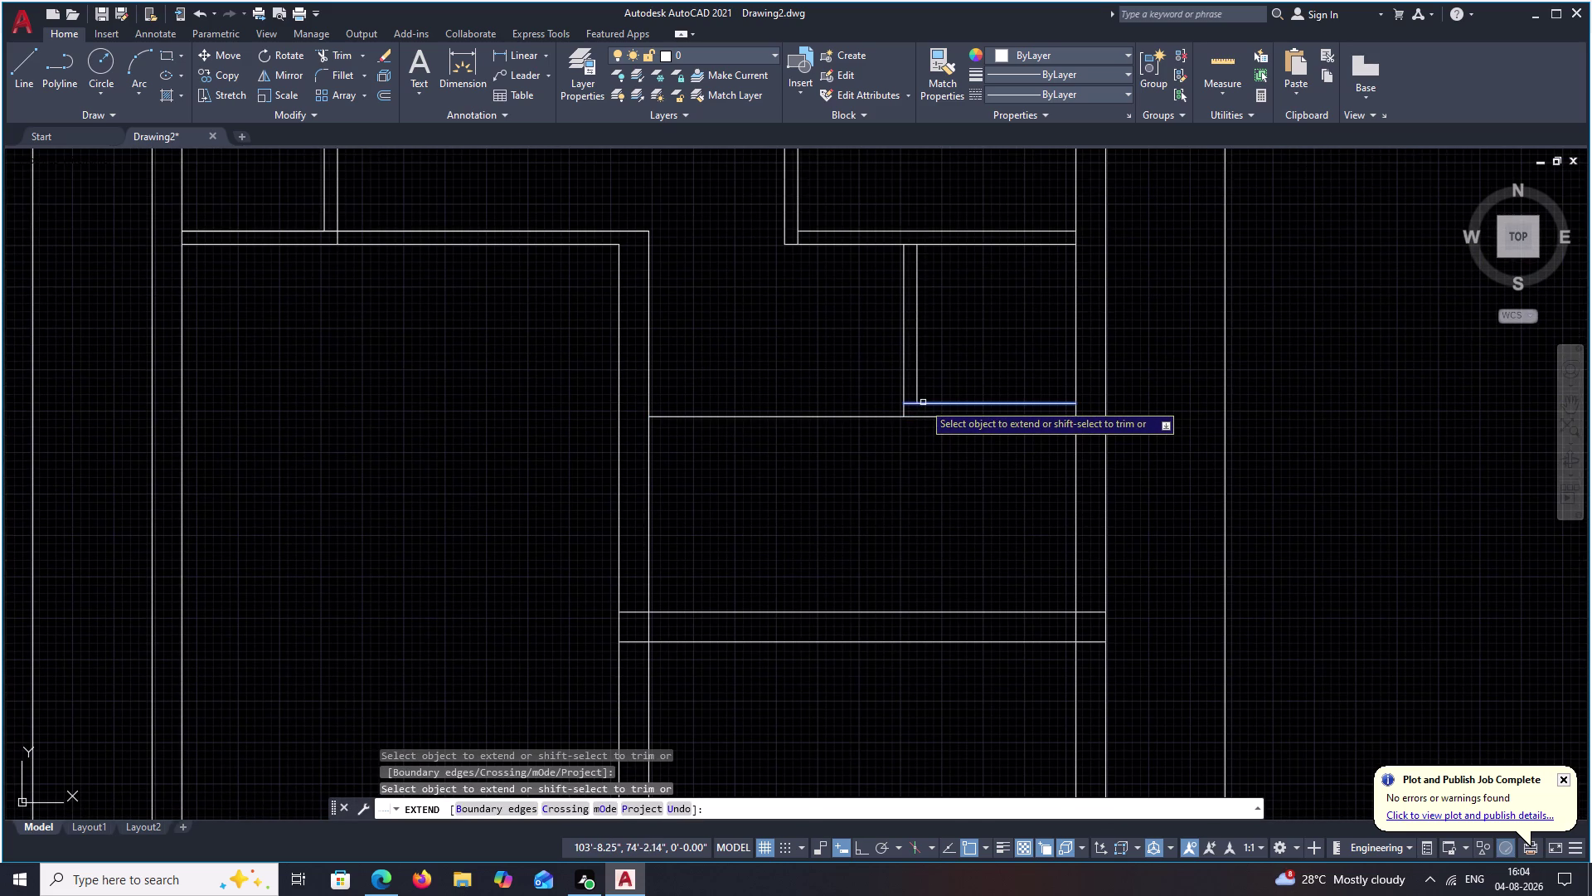
text(B)
key(space)
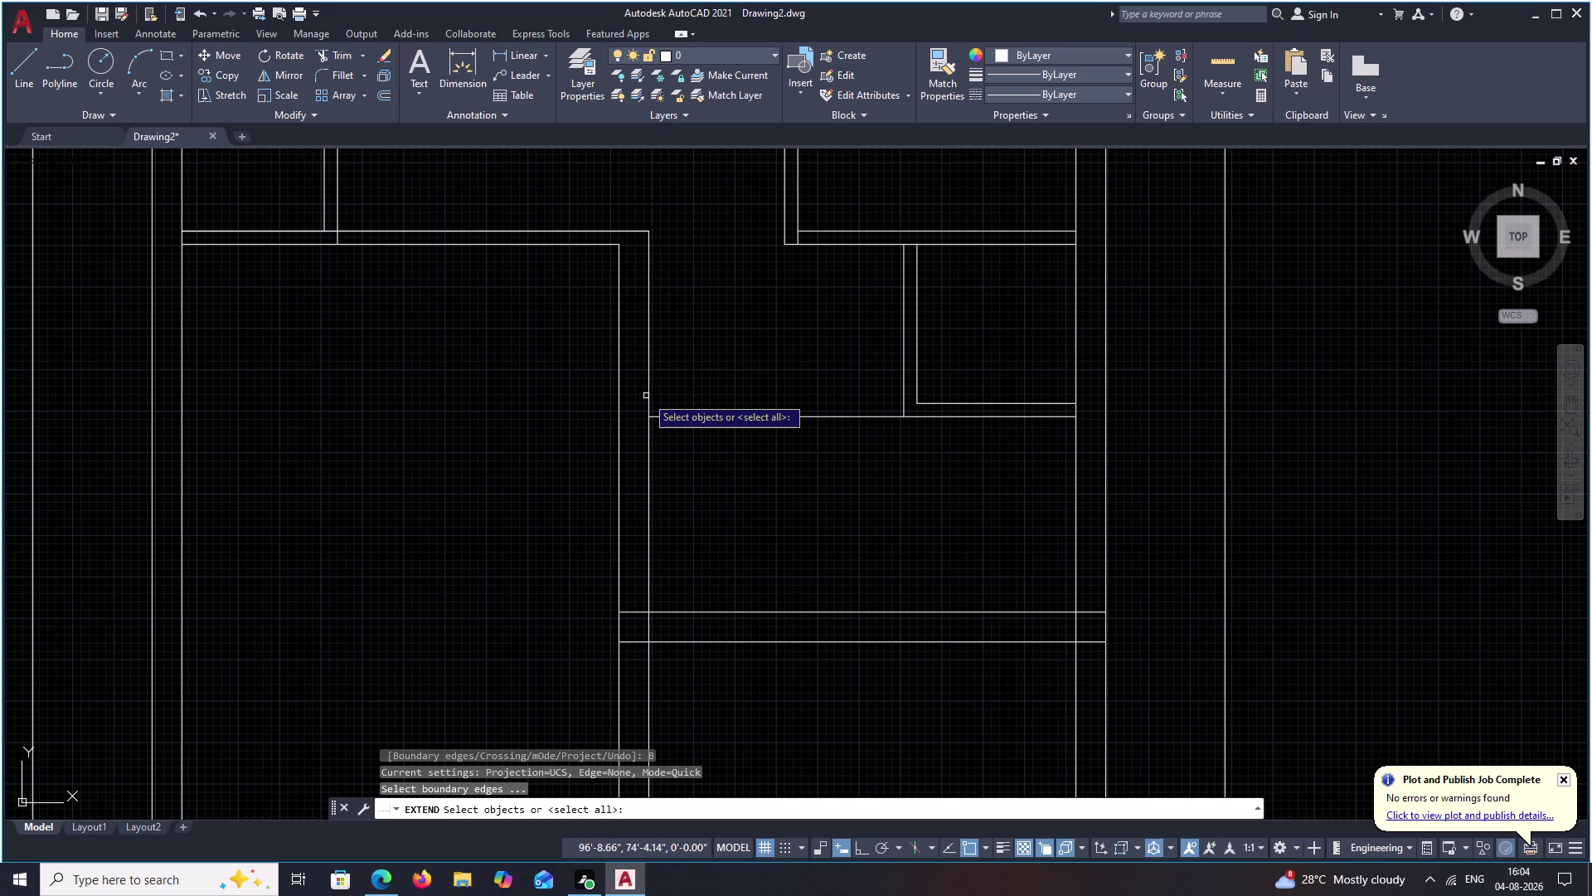
click(618, 391)
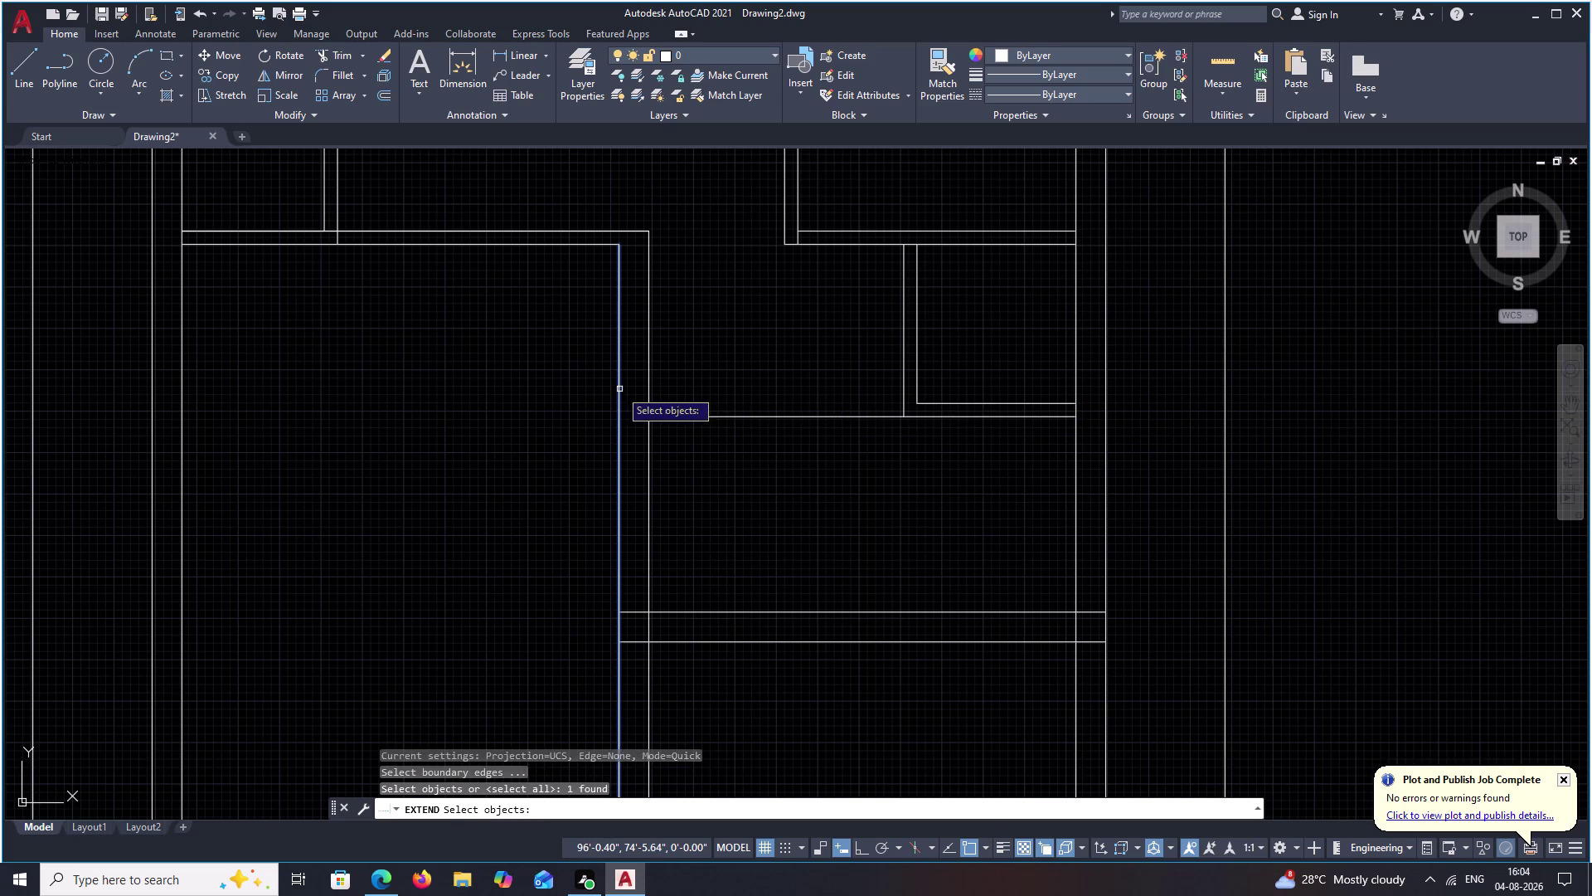
right_click(687, 386)
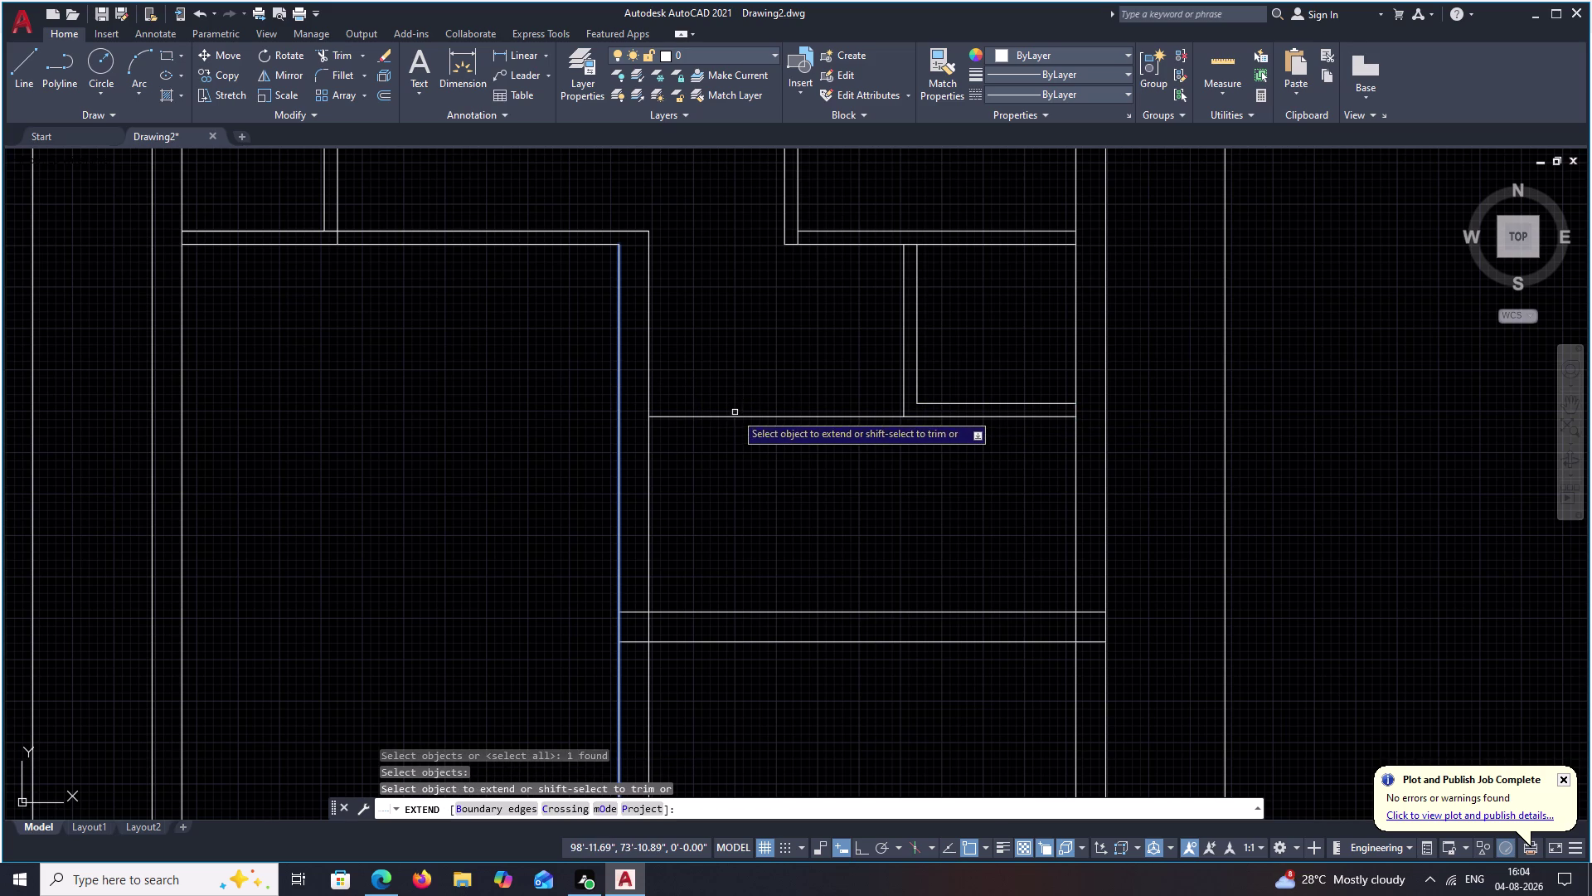
right_click(732, 396)
click(749, 403)
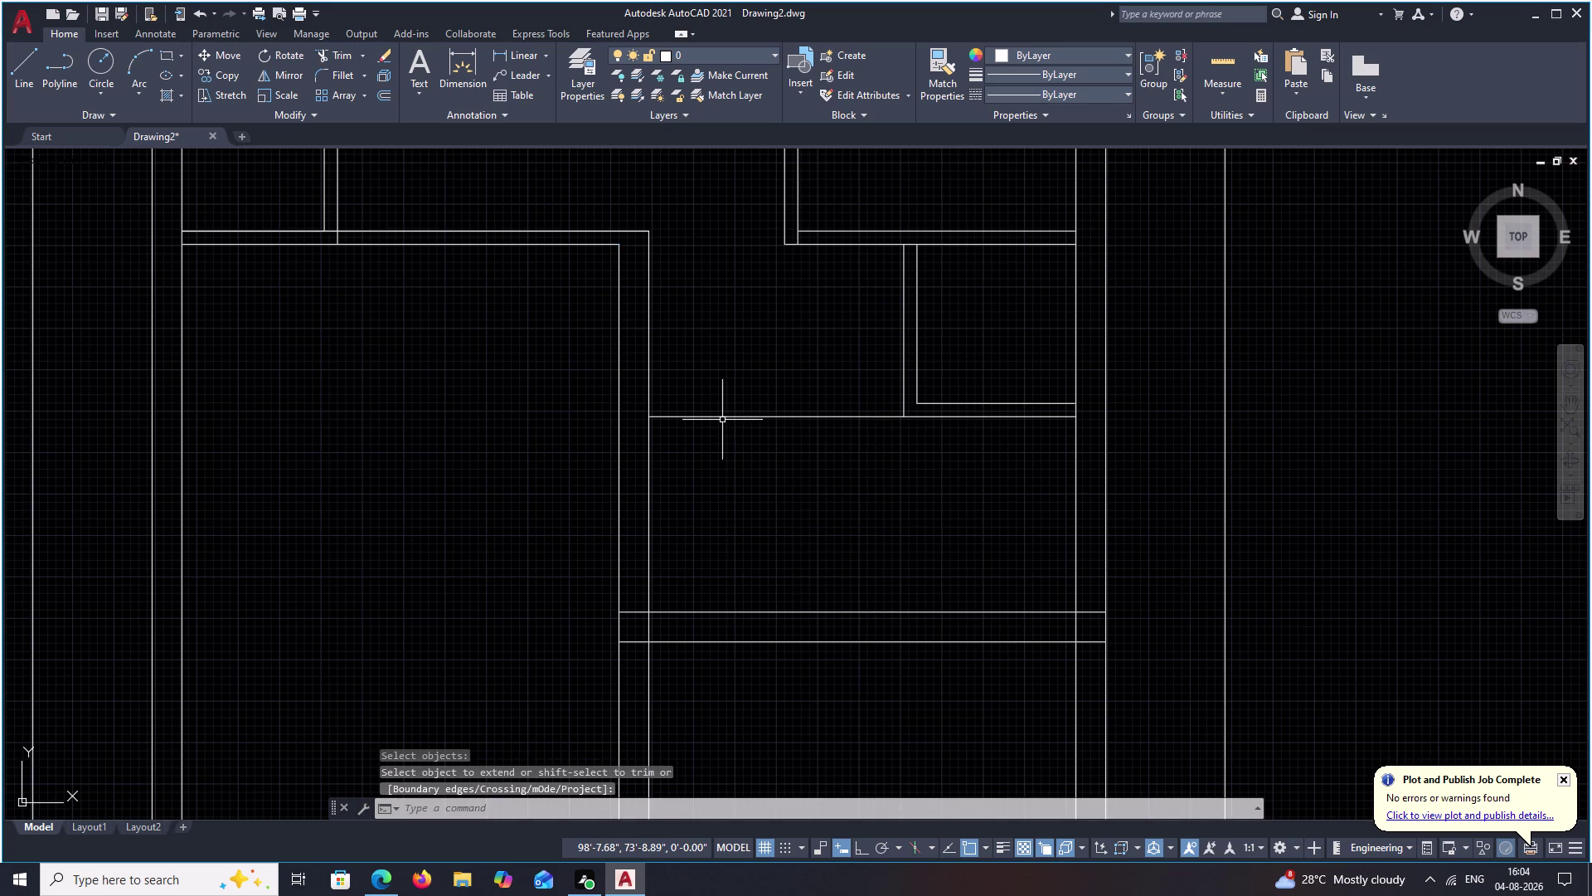
key(Escape)
Extend the lower and upper short wall lines left to the vertical wall.
text(EX)
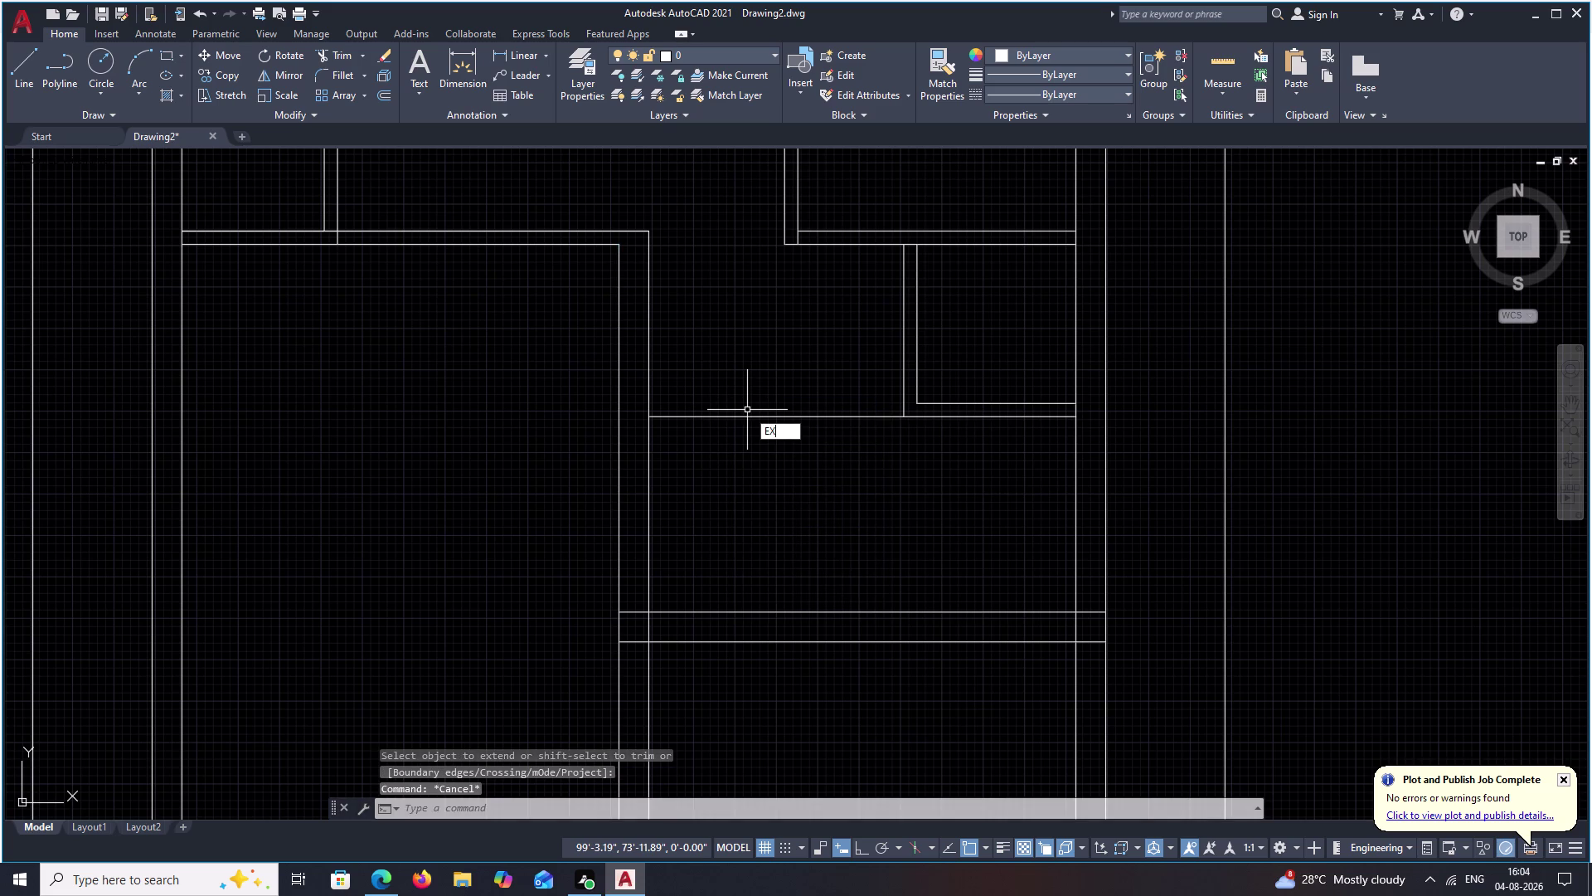
key(space)
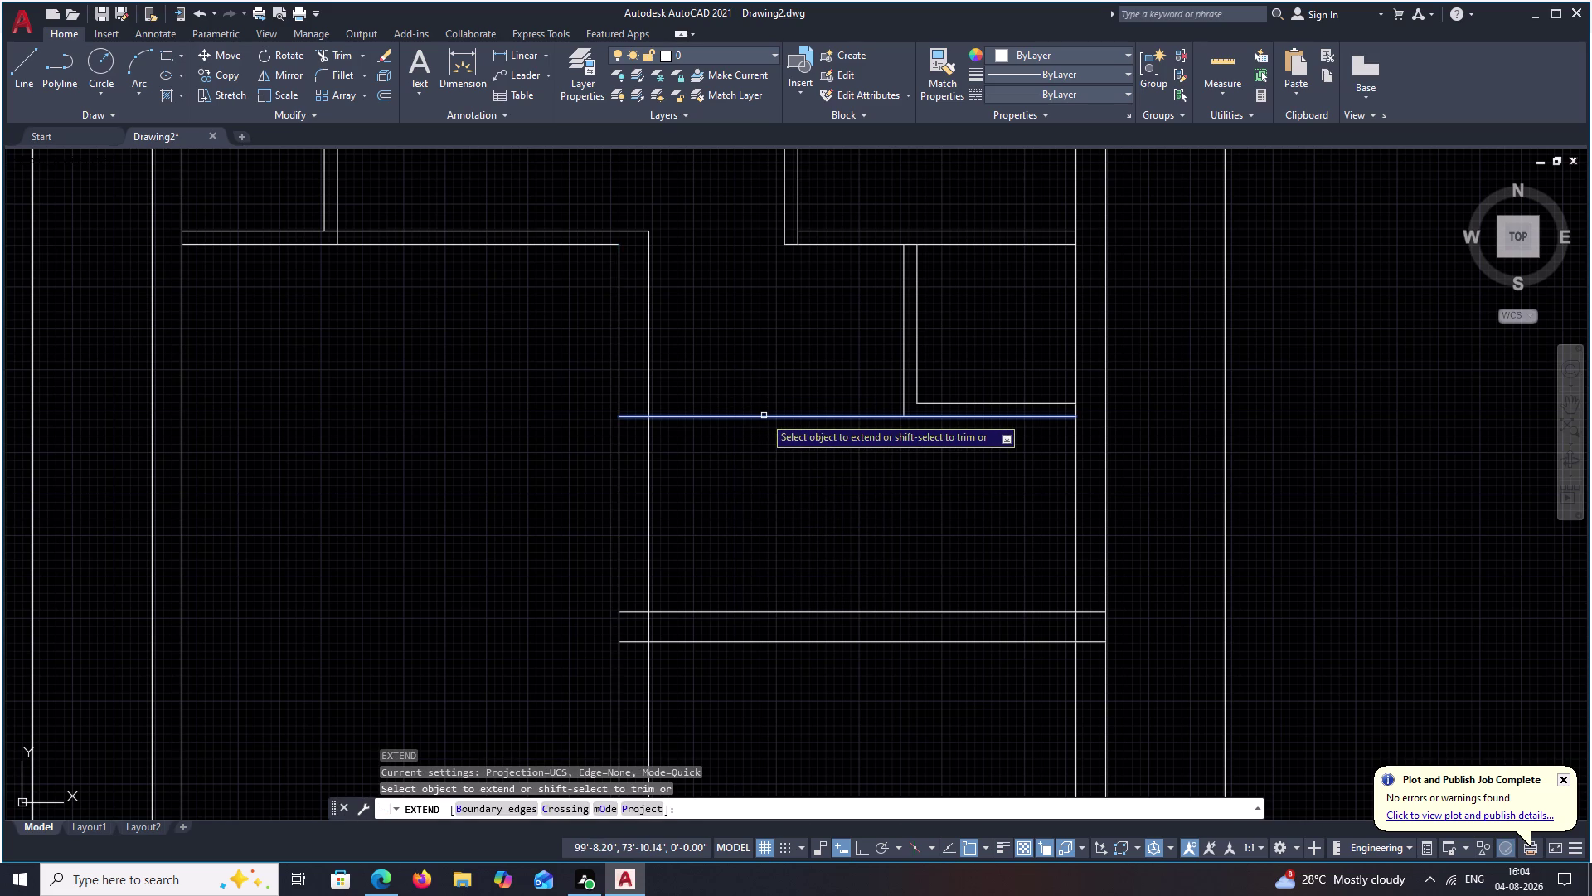
click(764, 415)
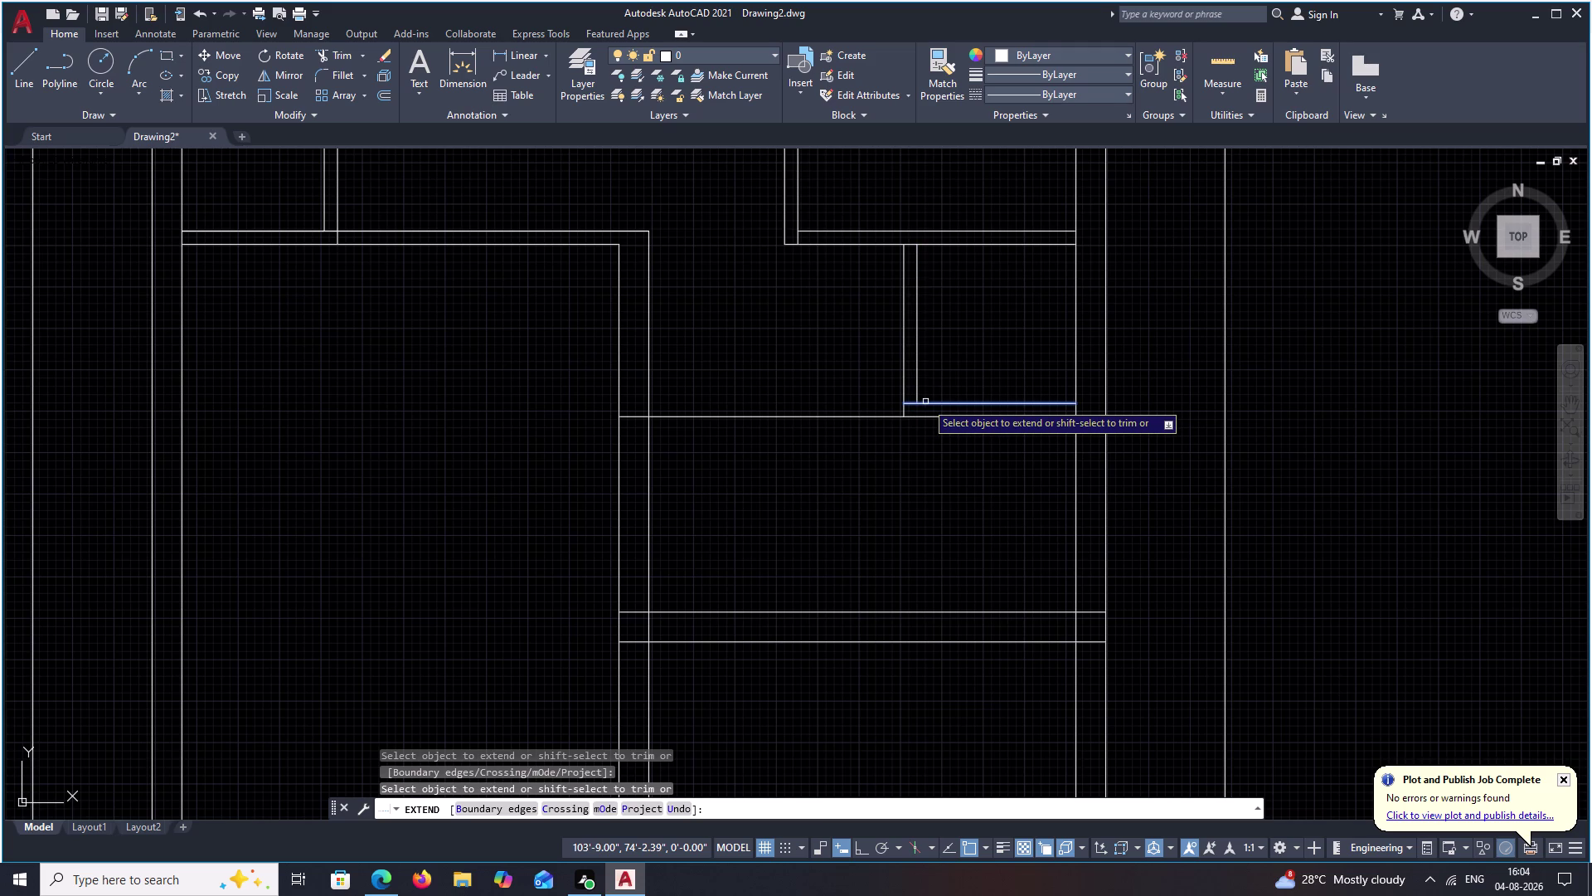
text(B)
key(space)
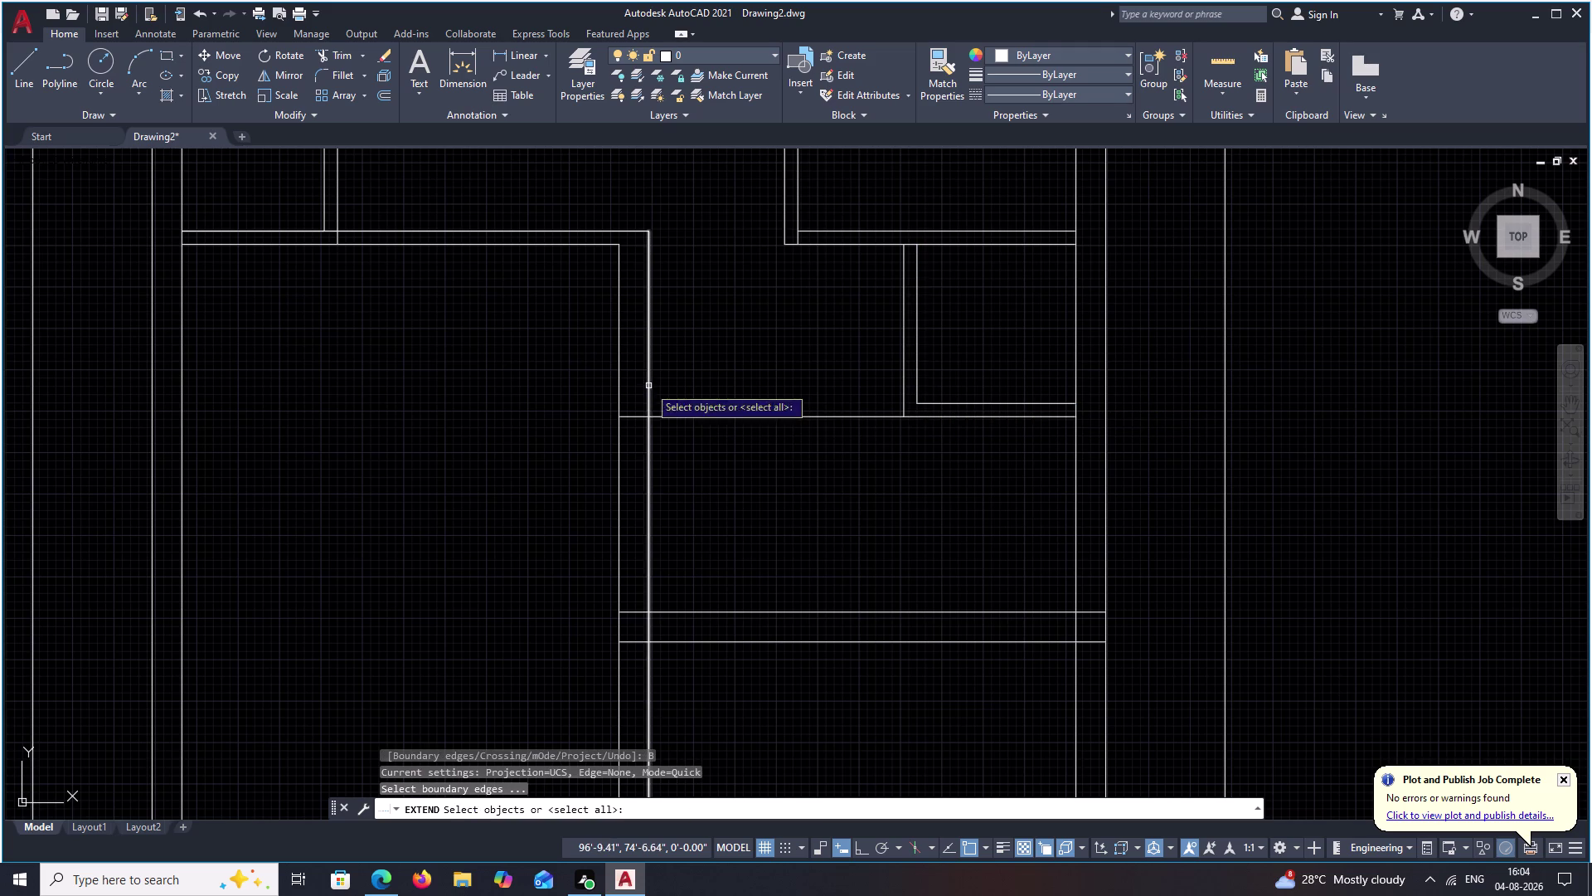
click(618, 377)
right_click(744, 389)
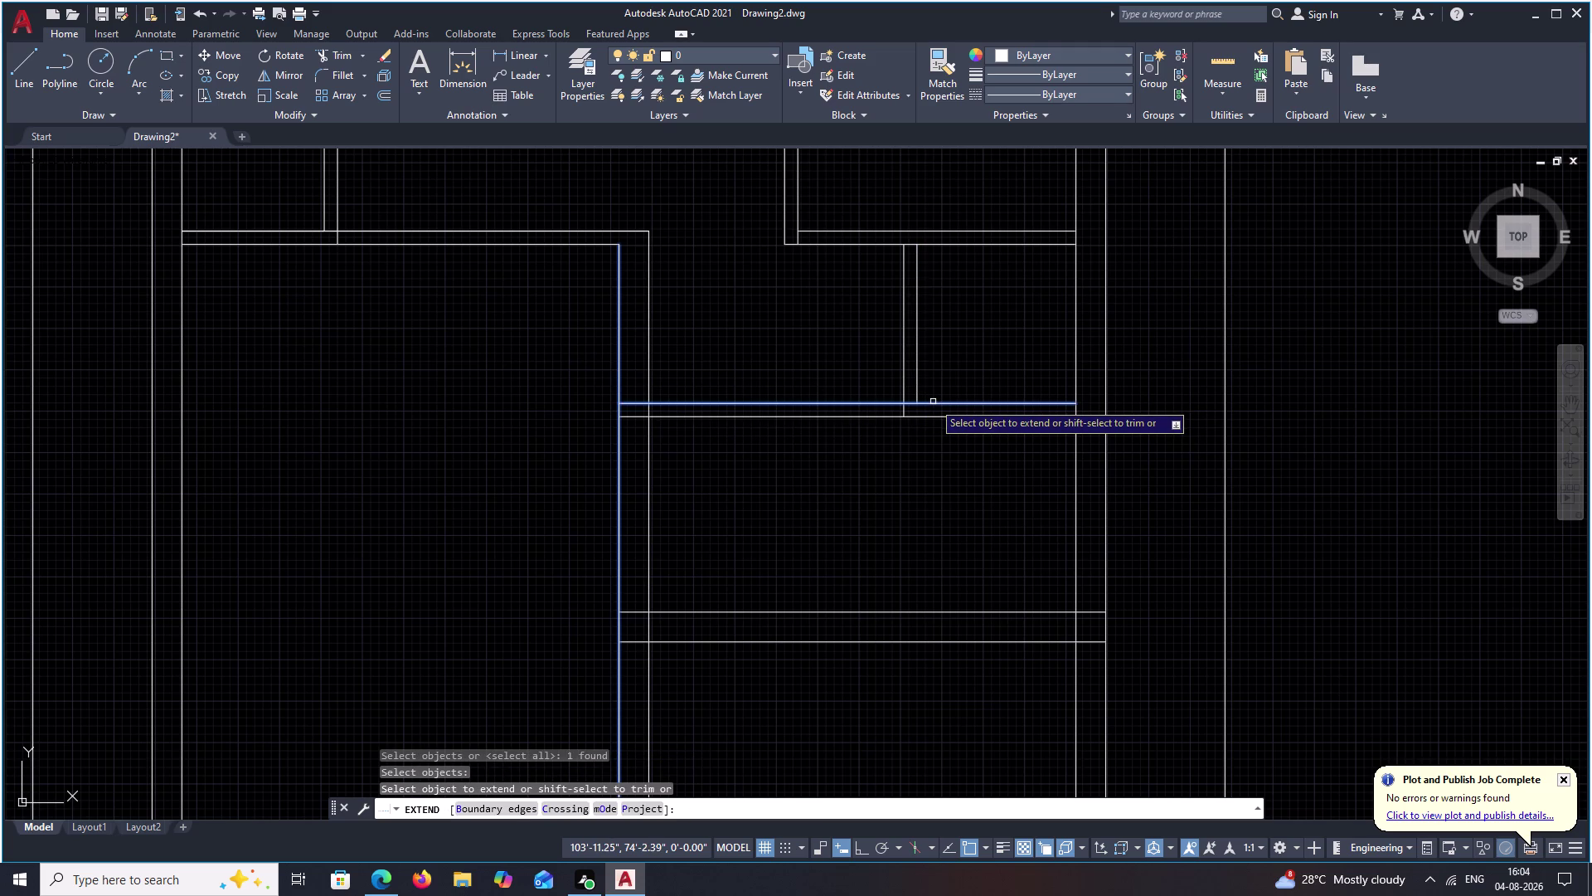
click(933, 401)
key(Escape)
scroll(down, 3)
middle_drag(791, 475, 787, 474)
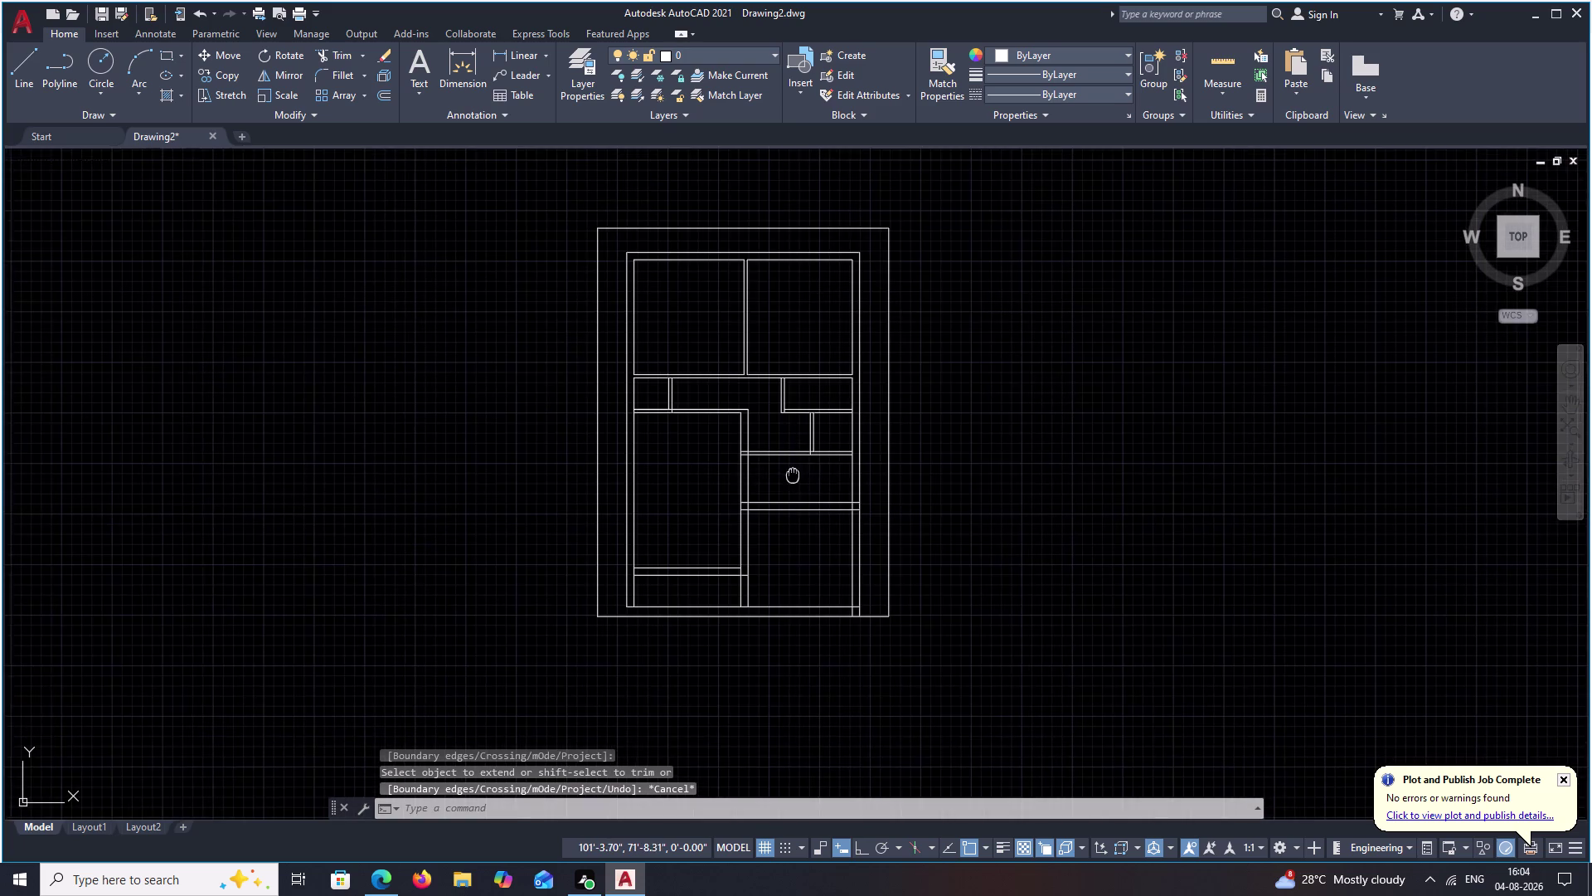
middle_drag(788, 474, 766, 473)
scroll(up, 3)
middle_drag(765, 474, 776, 426)
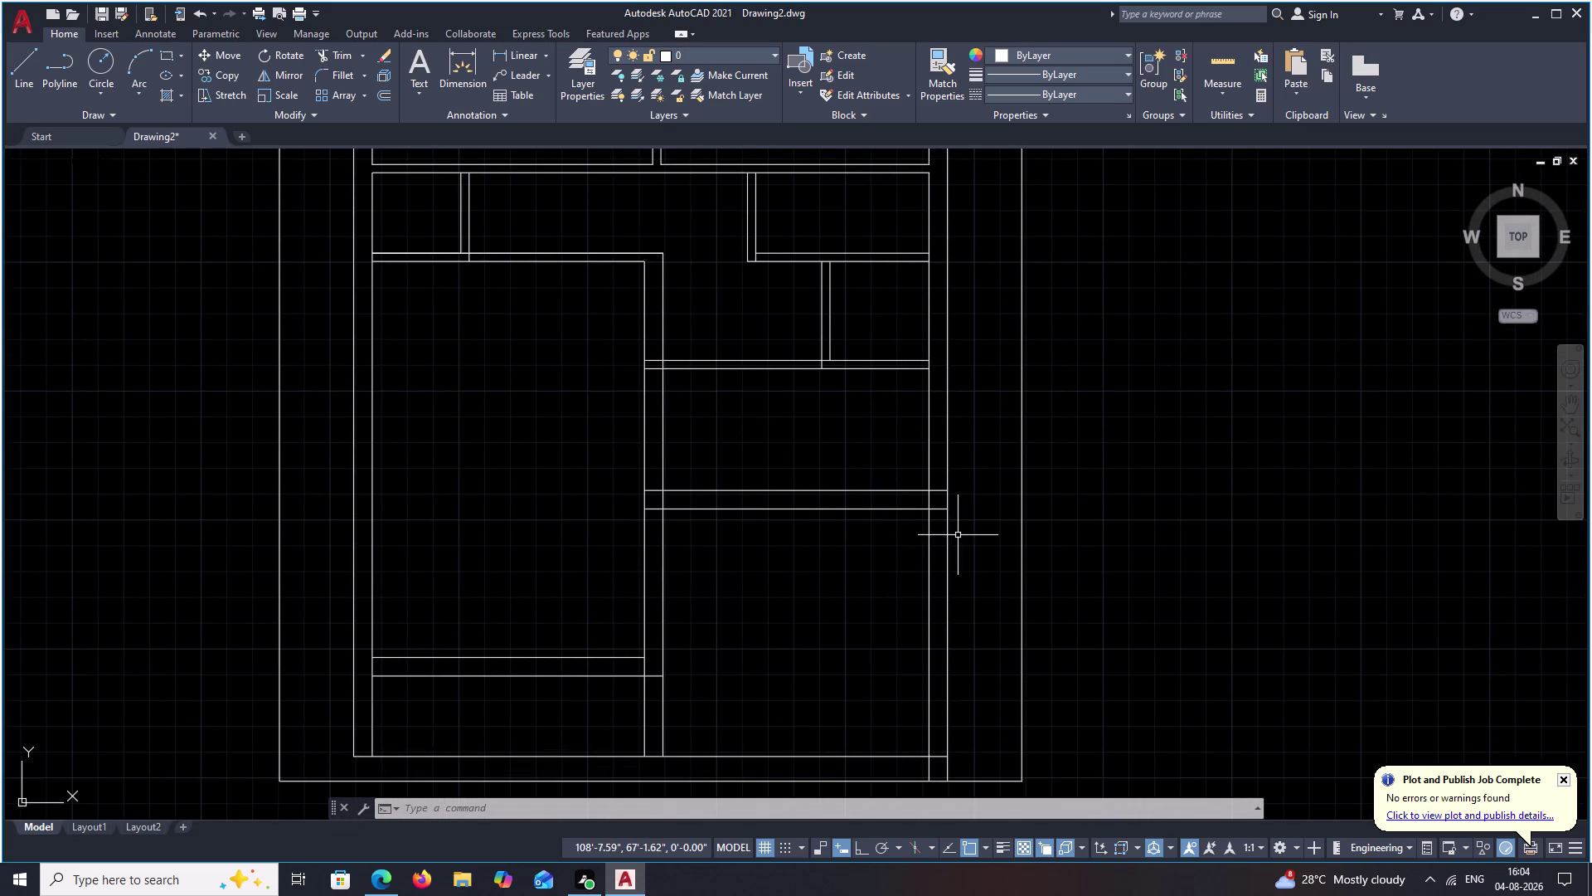
middle_drag(830, 478, 830, 468)
middle_drag(825, 454, 822, 458)
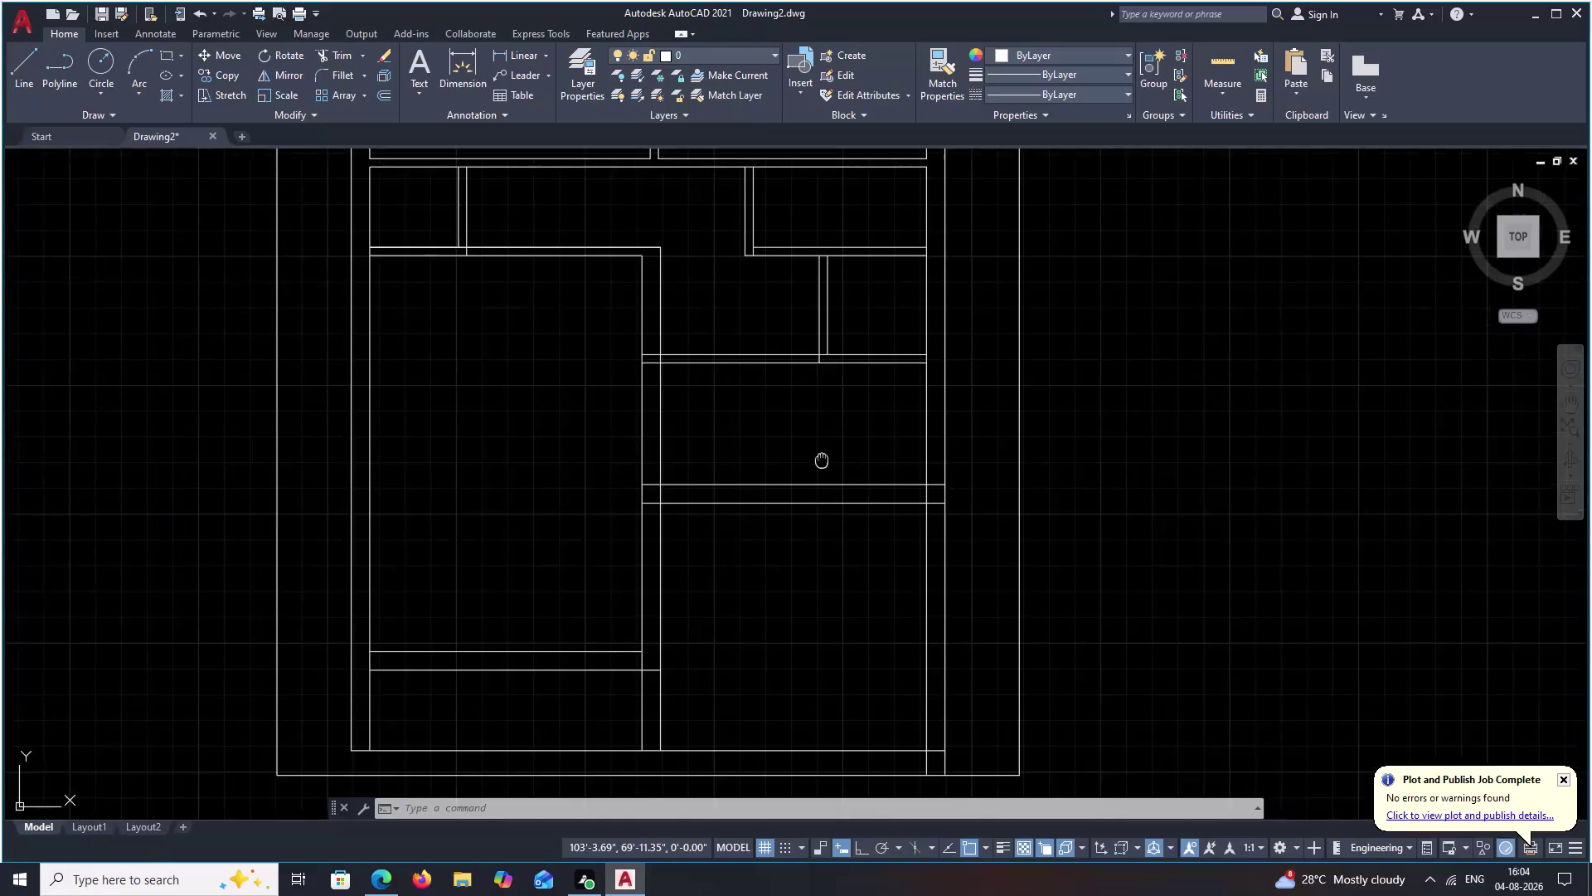
middle_drag(822, 458, 833, 516)
scroll(down, 3)
middle_drag(835, 514, 838, 536)
middle_drag(839, 532, 839, 532)
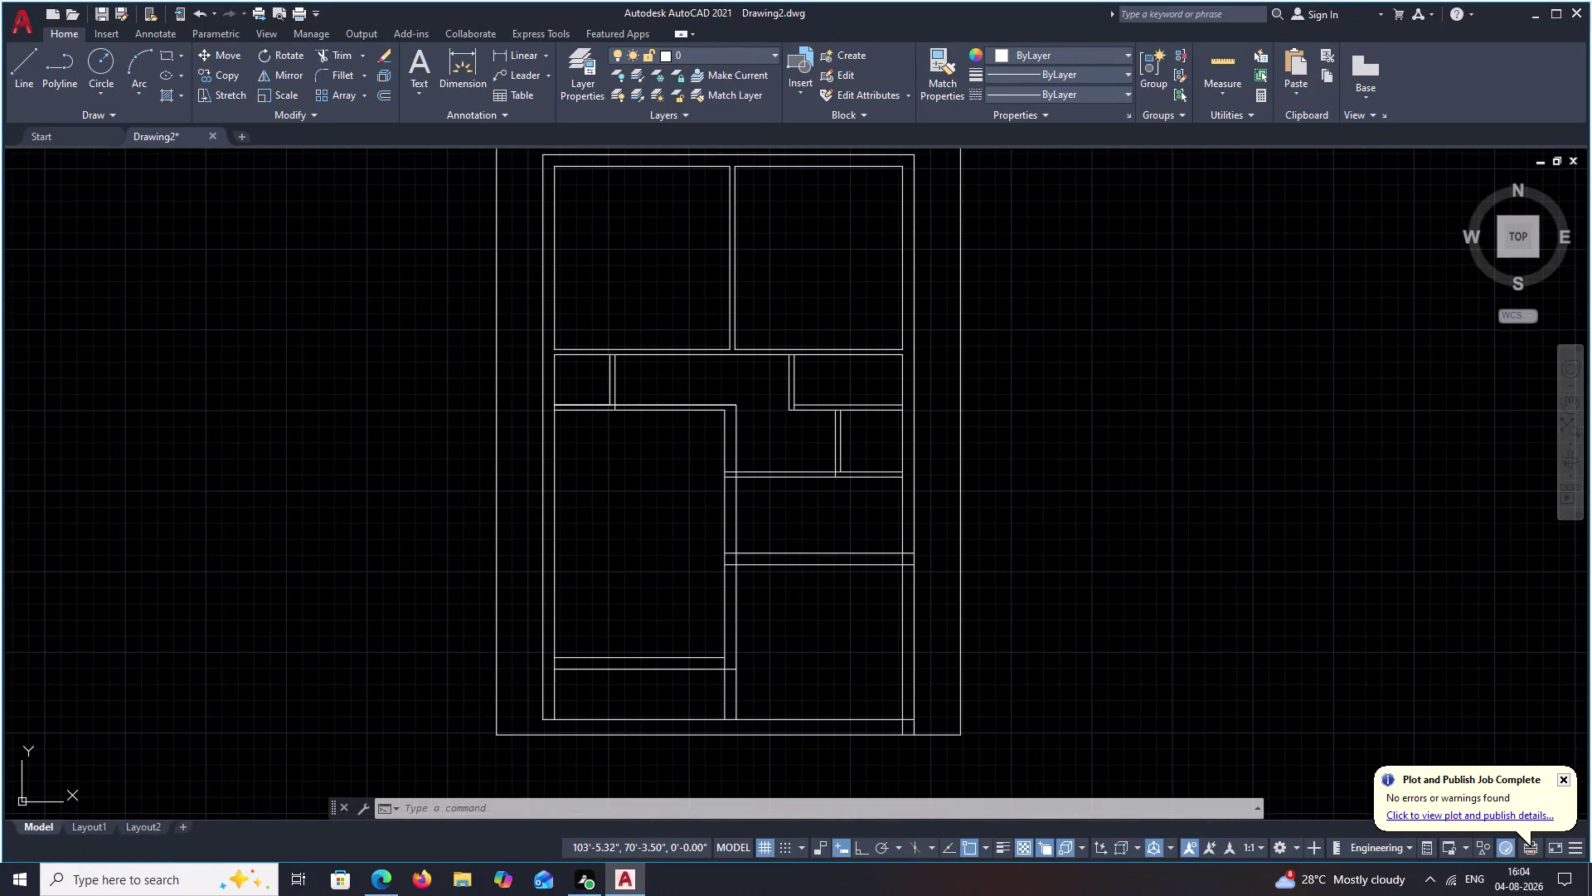
middle_drag(839, 532, 850, 549)
scroll(up, 3)
middle_drag(849, 543, 853, 515)
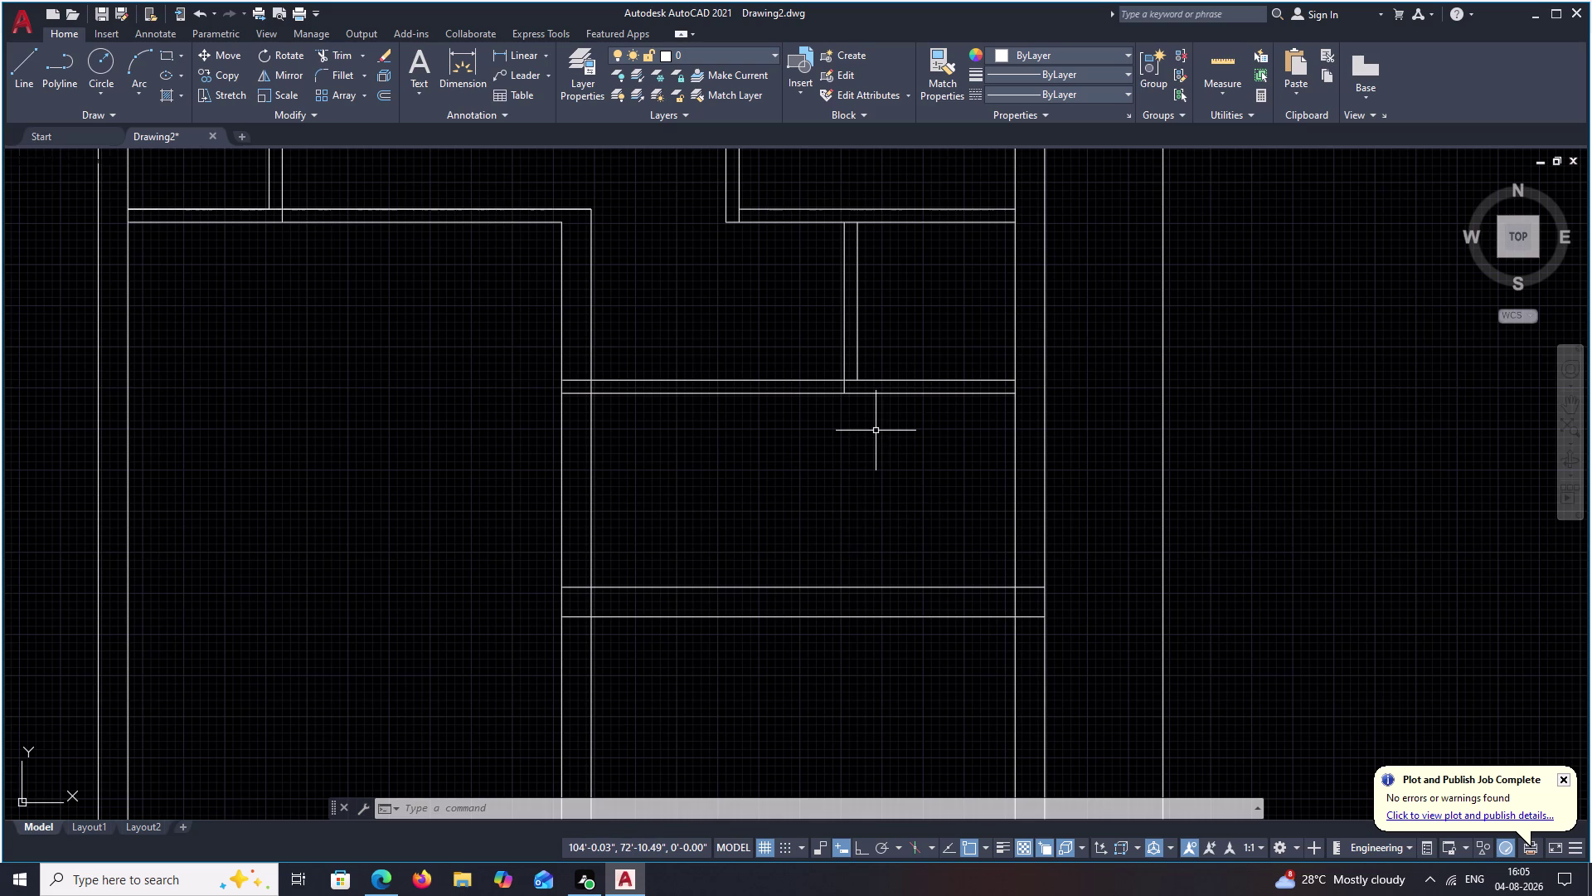
scroll(down, 3)
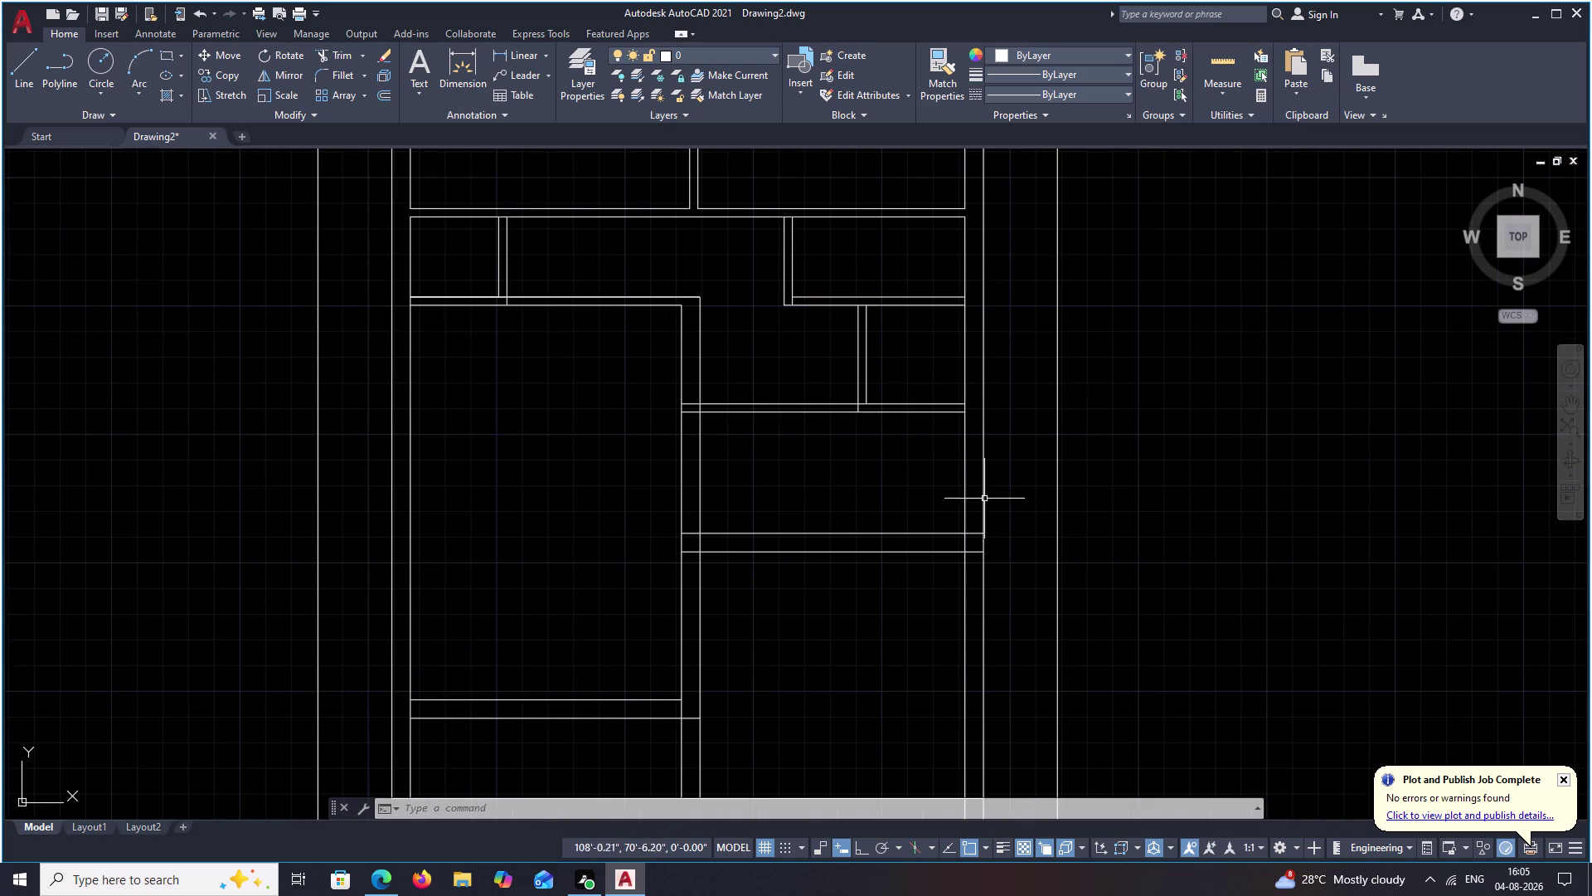
scroll(up, 3)
Try breaking the right vertical wall line at a point, then cancel.
key(Escape)
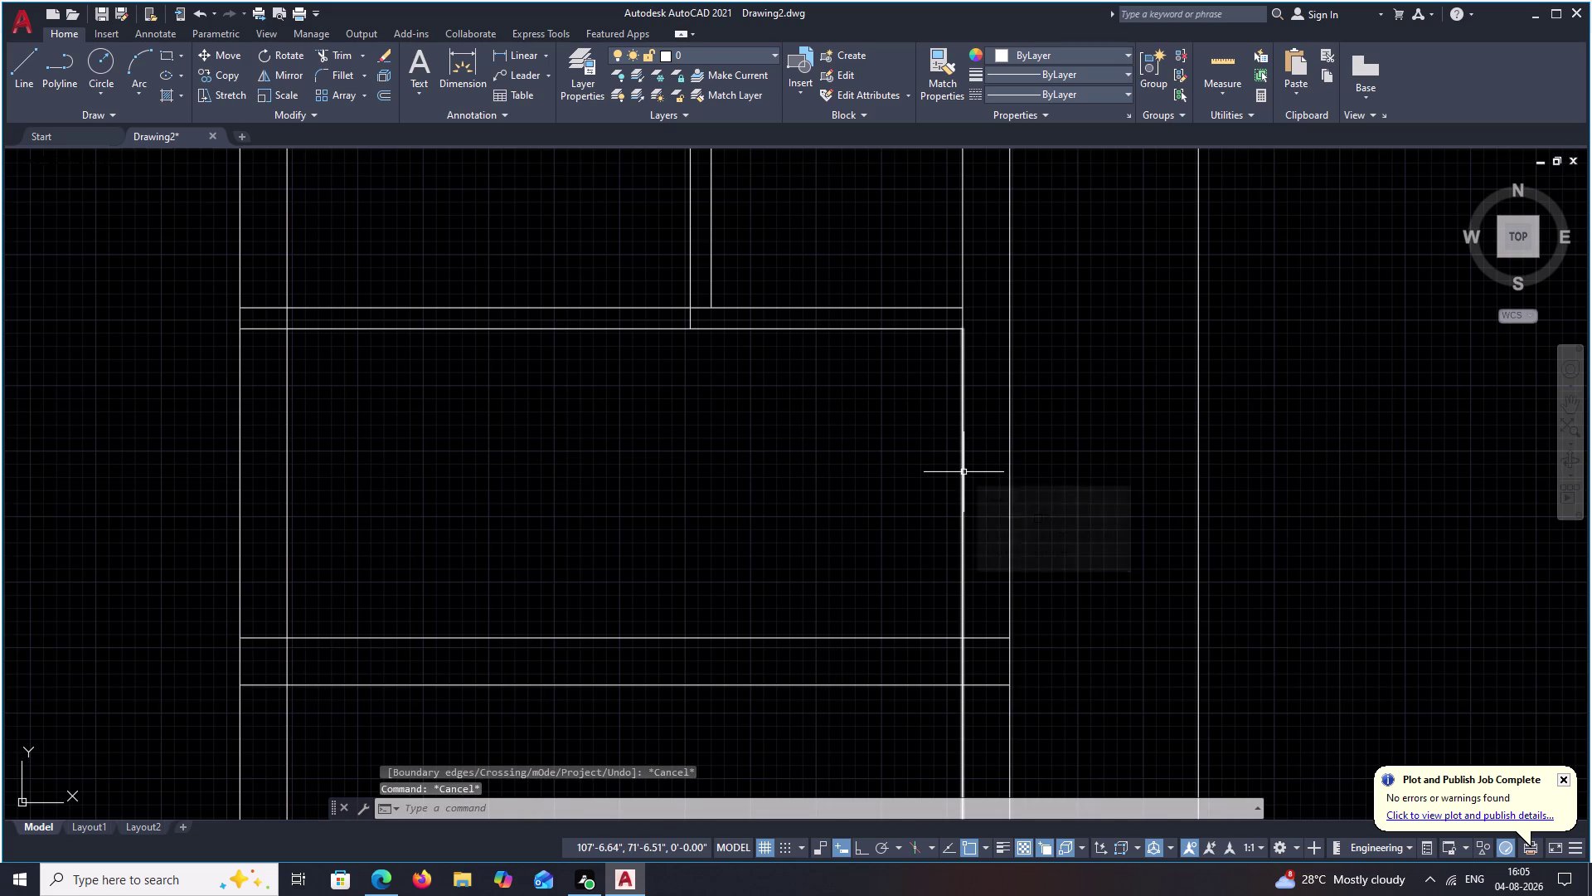
text(BR)
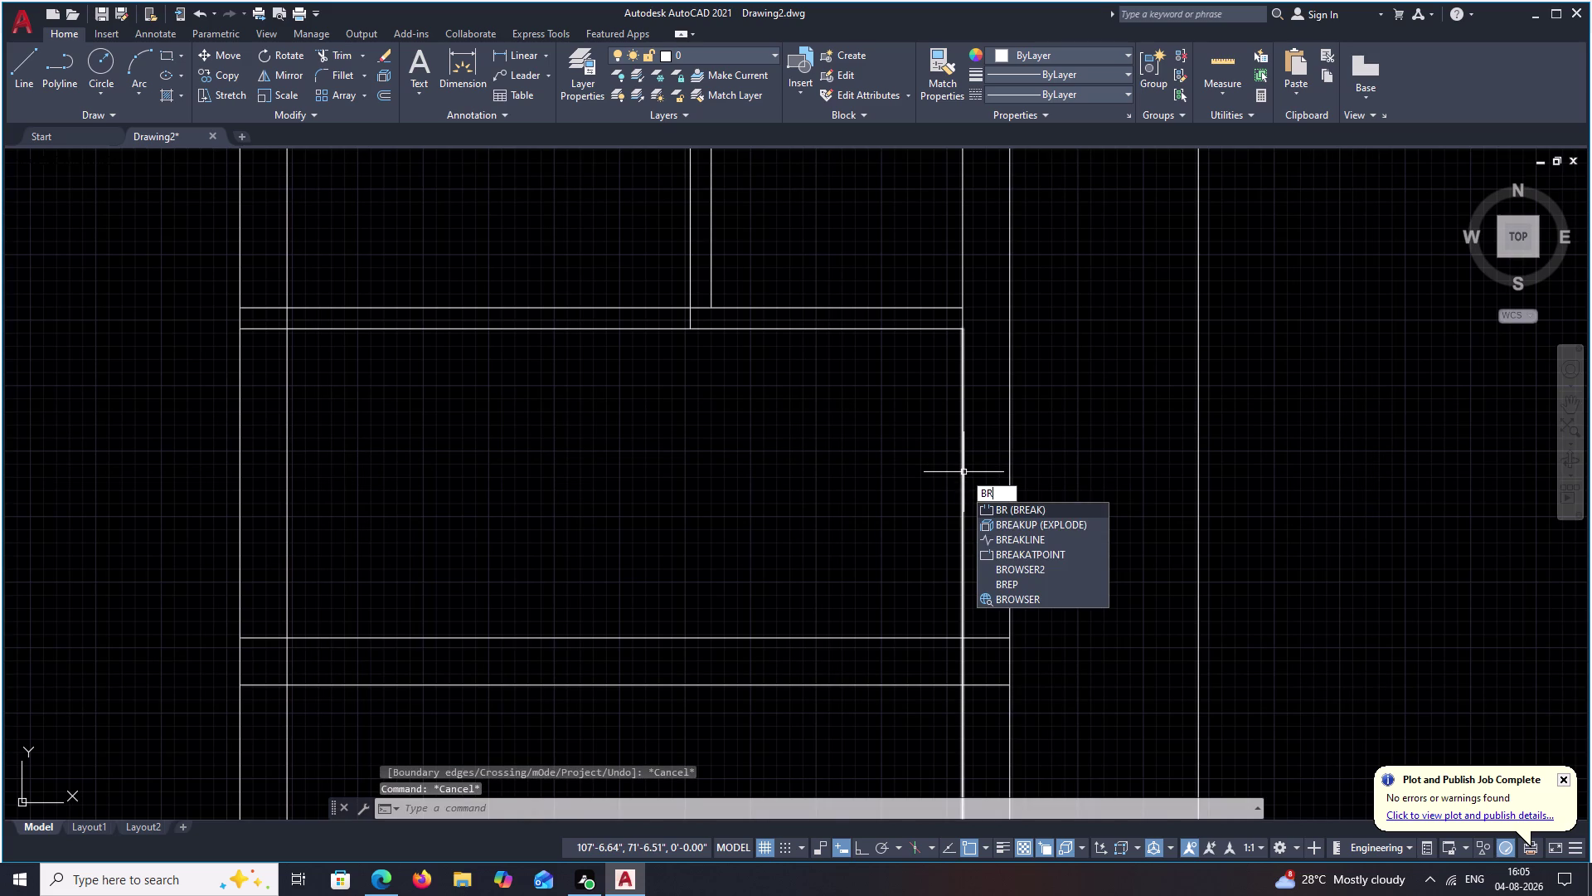
click(1019, 550)
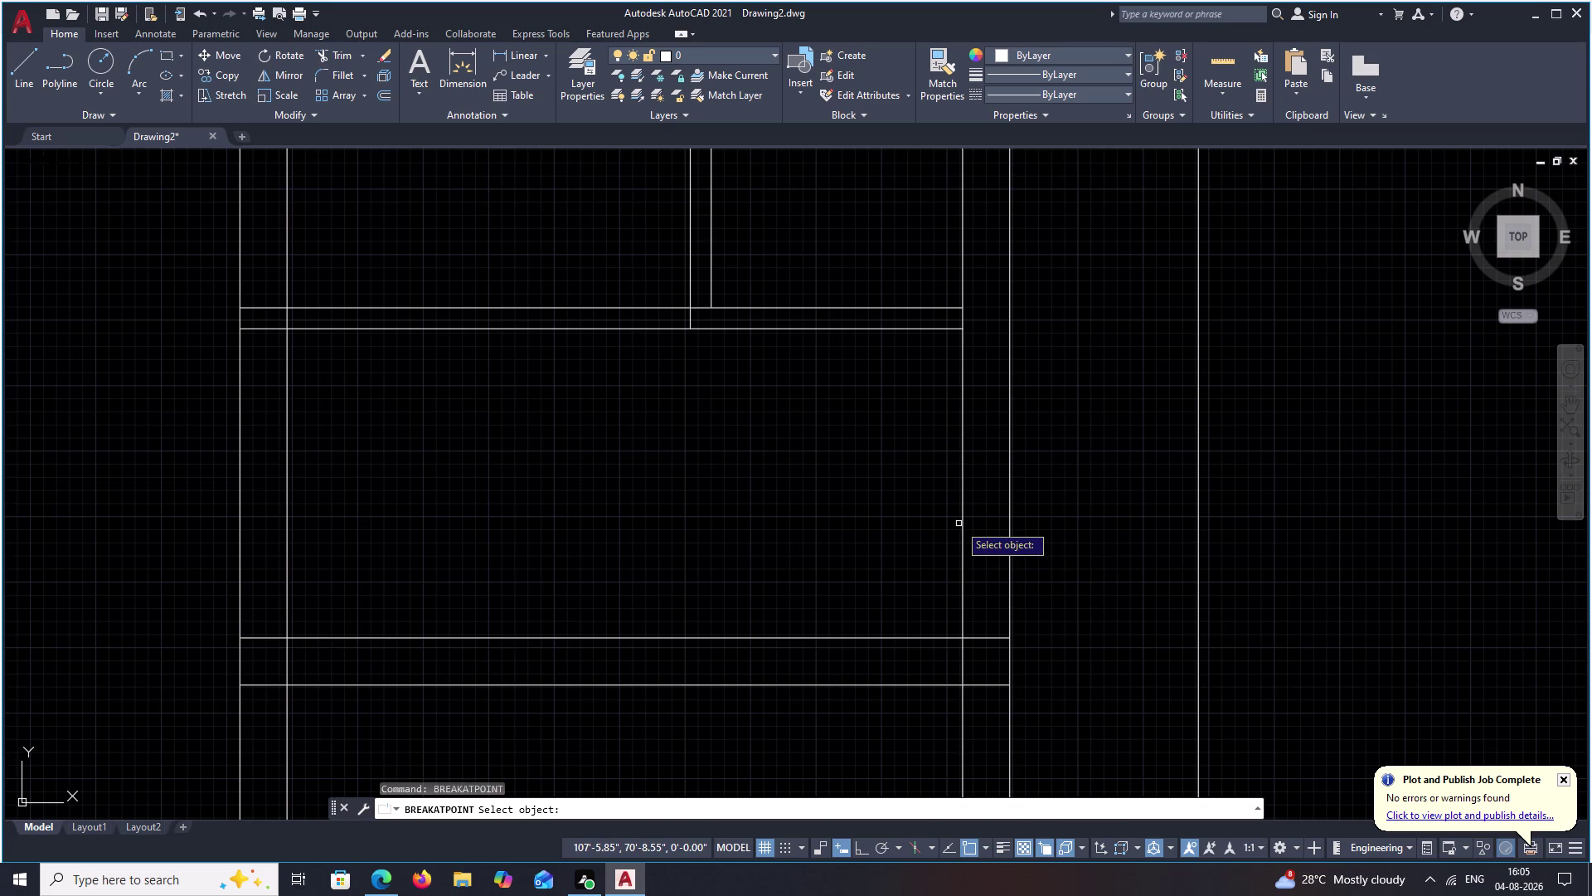
click(962, 520)
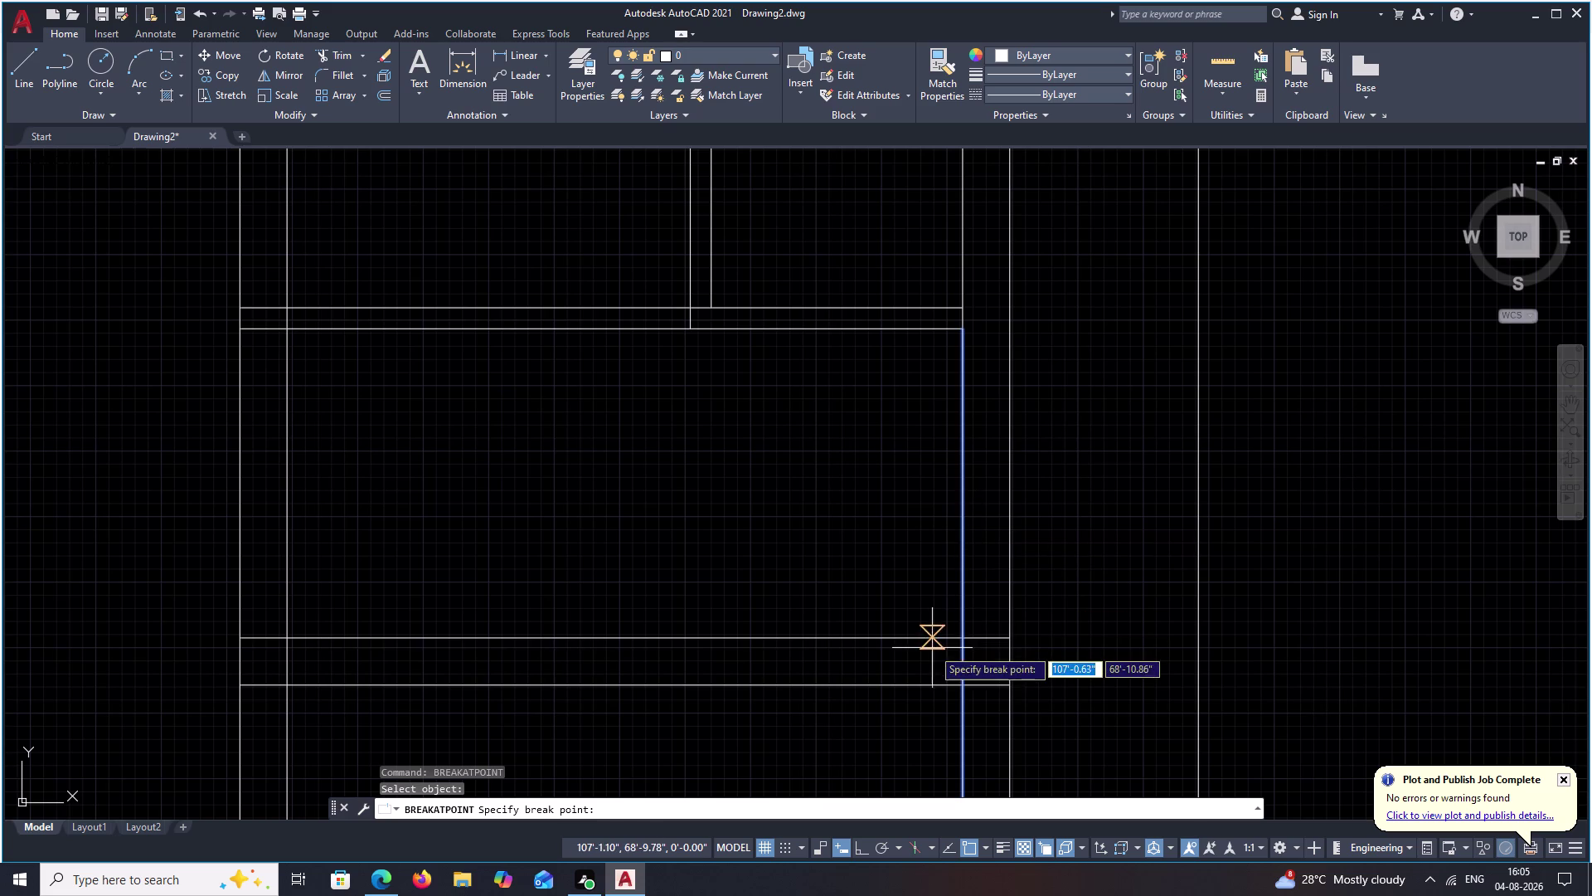
click(963, 637)
key(Escape)
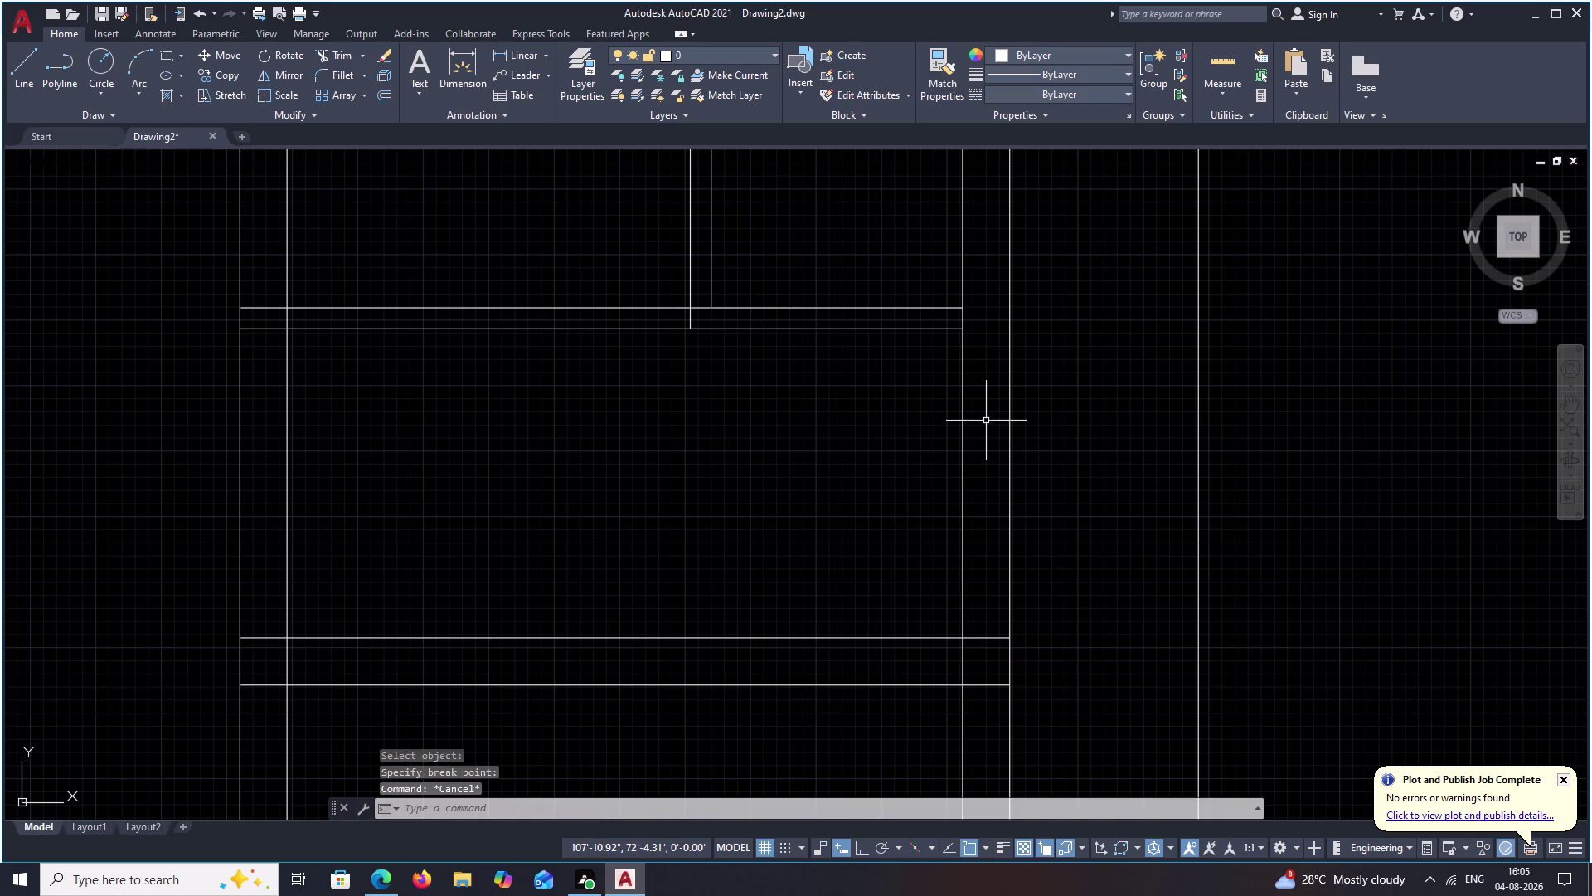
Offset the room's right wall line 1' to the left and select the copy.
text(O)
key(space)
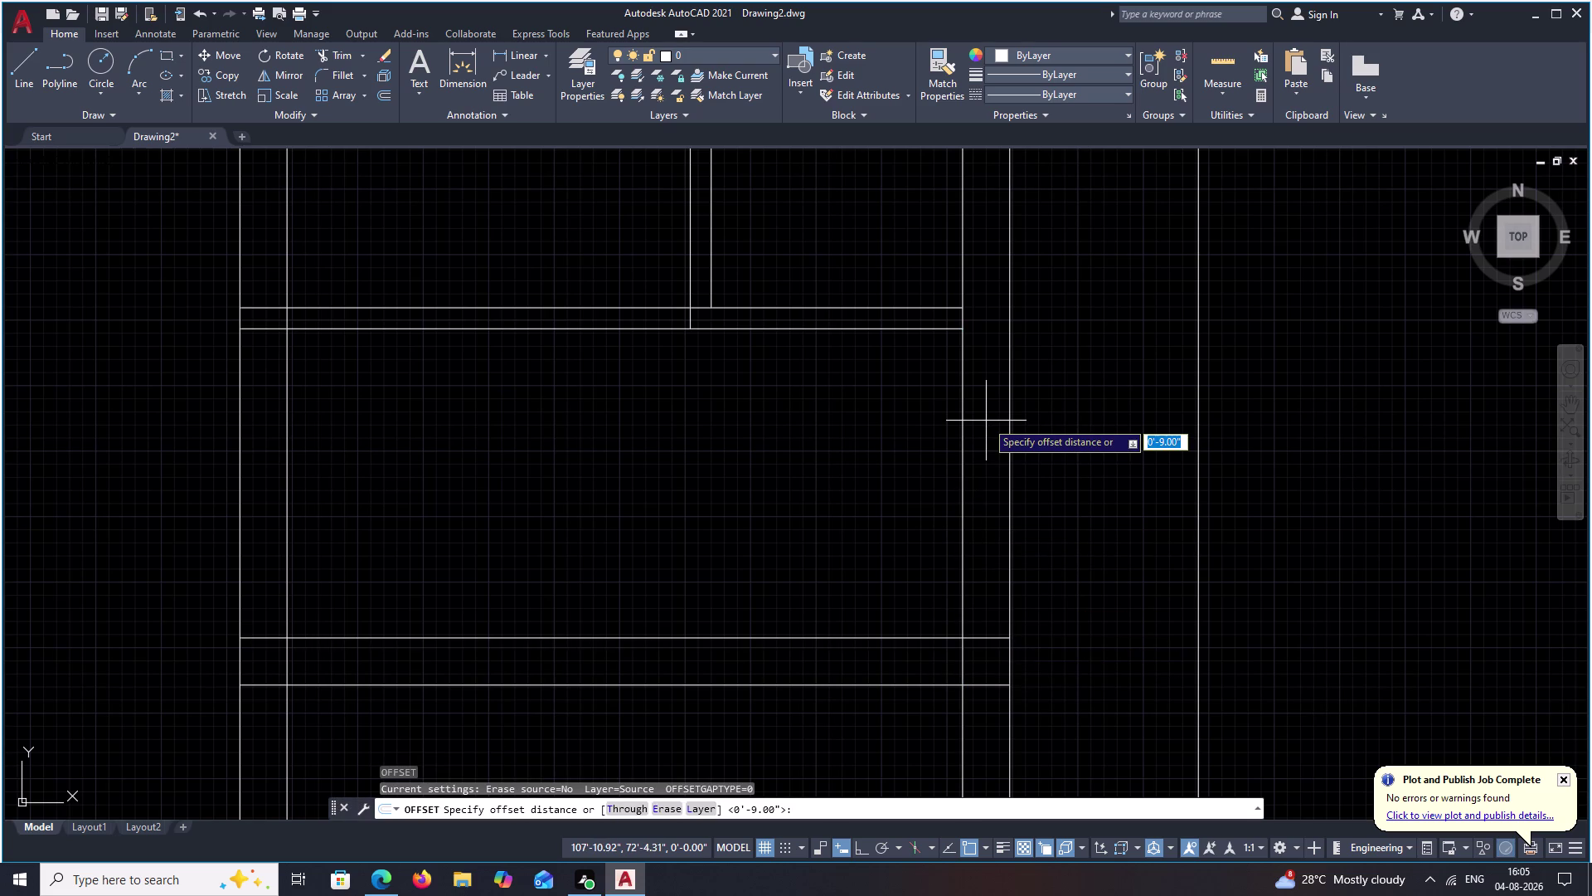
key(1)
text(')
key(space)
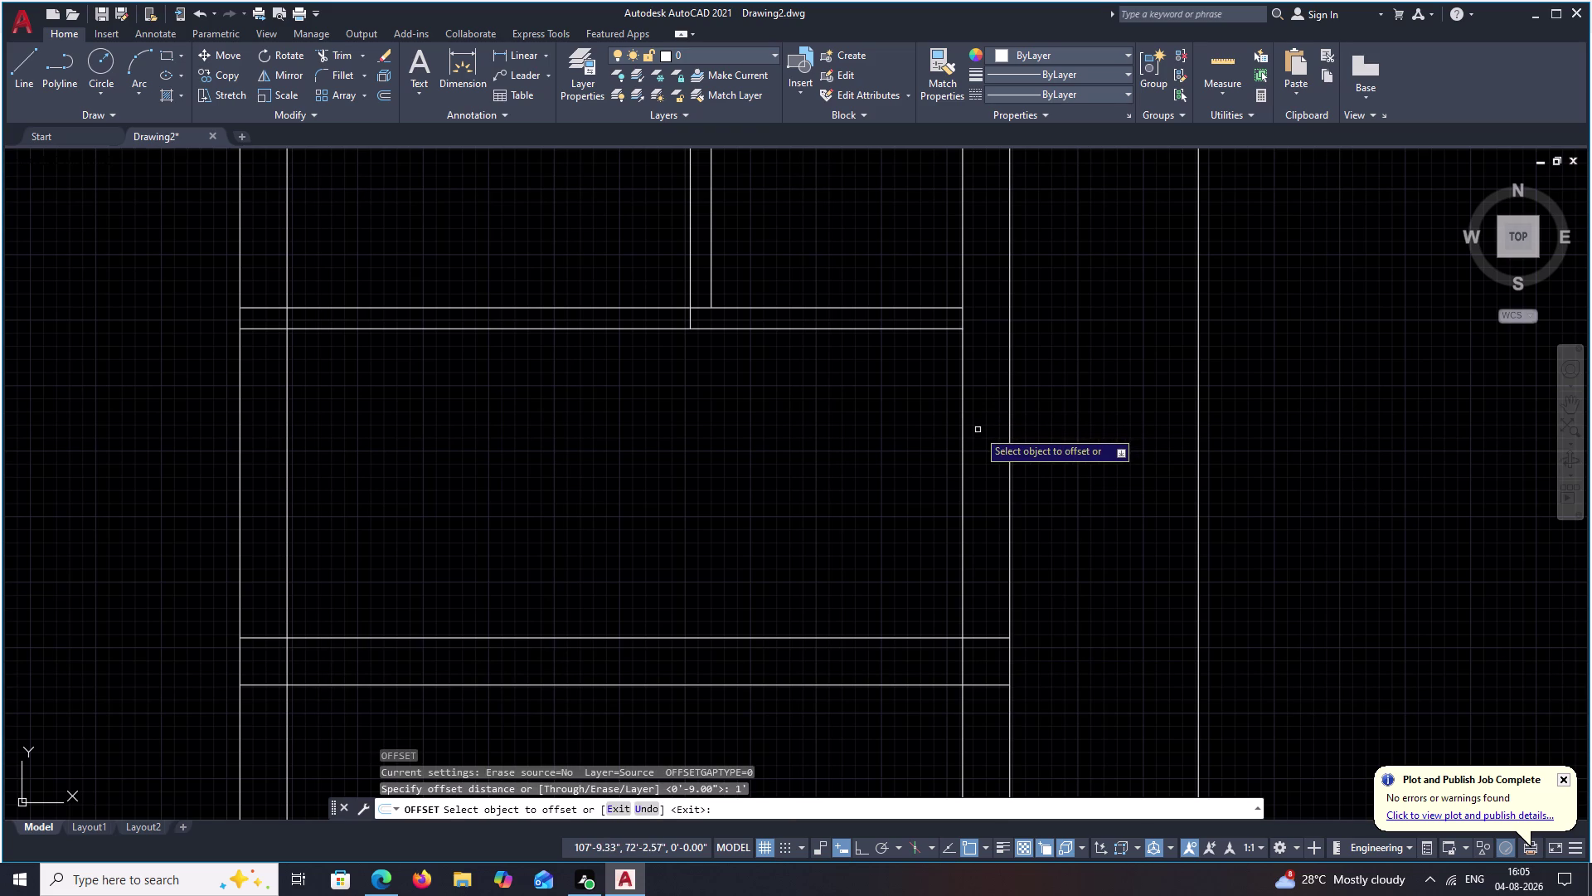
click(960, 430)
click(963, 429)
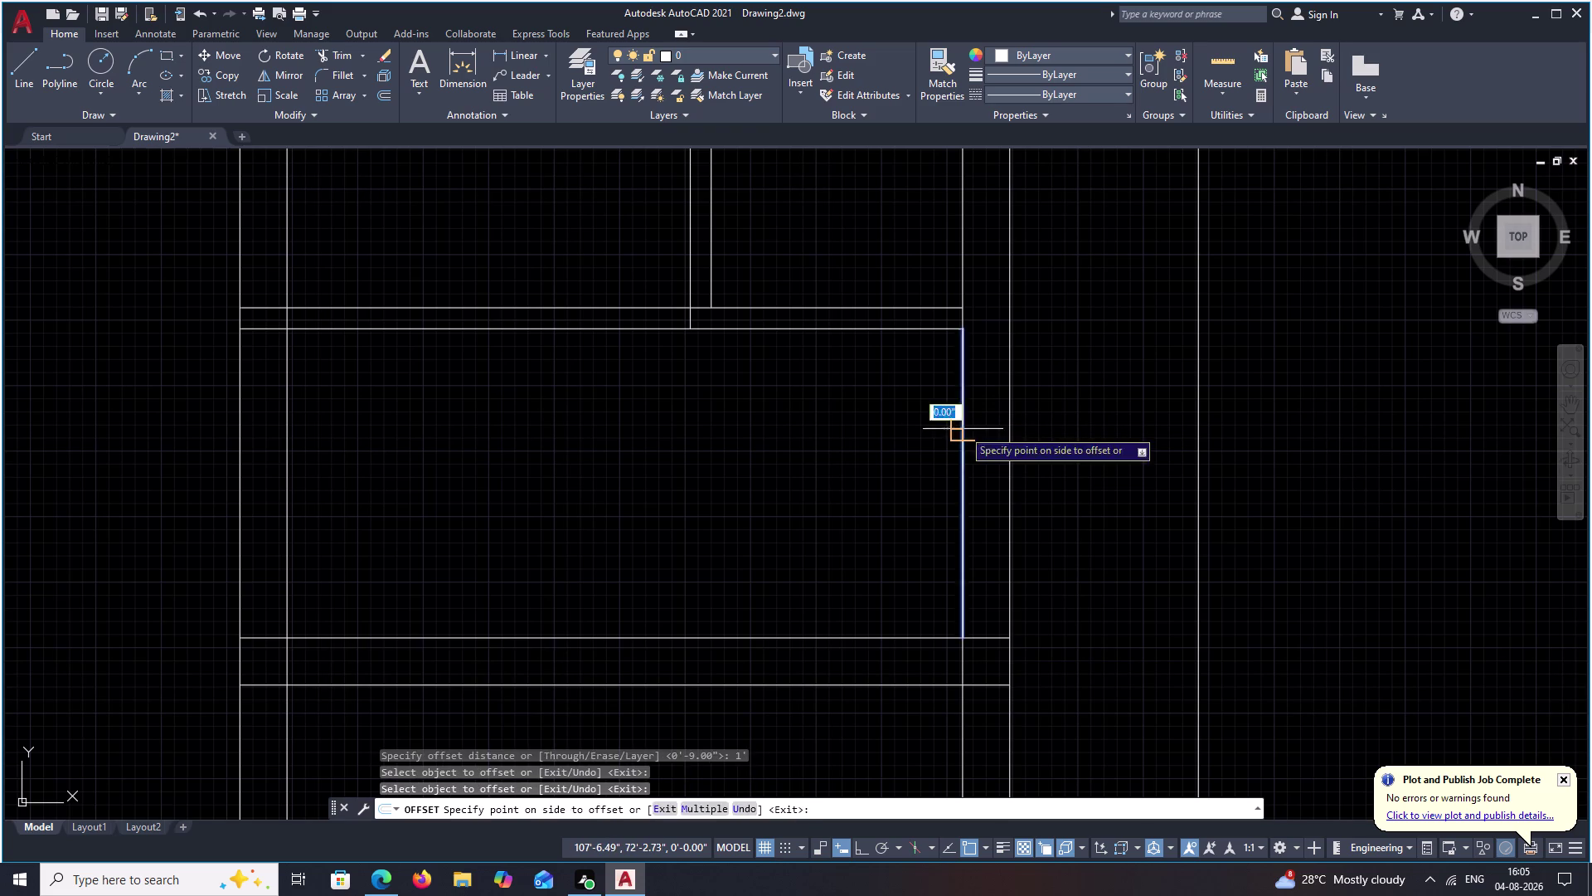
click(870, 436)
click(897, 432)
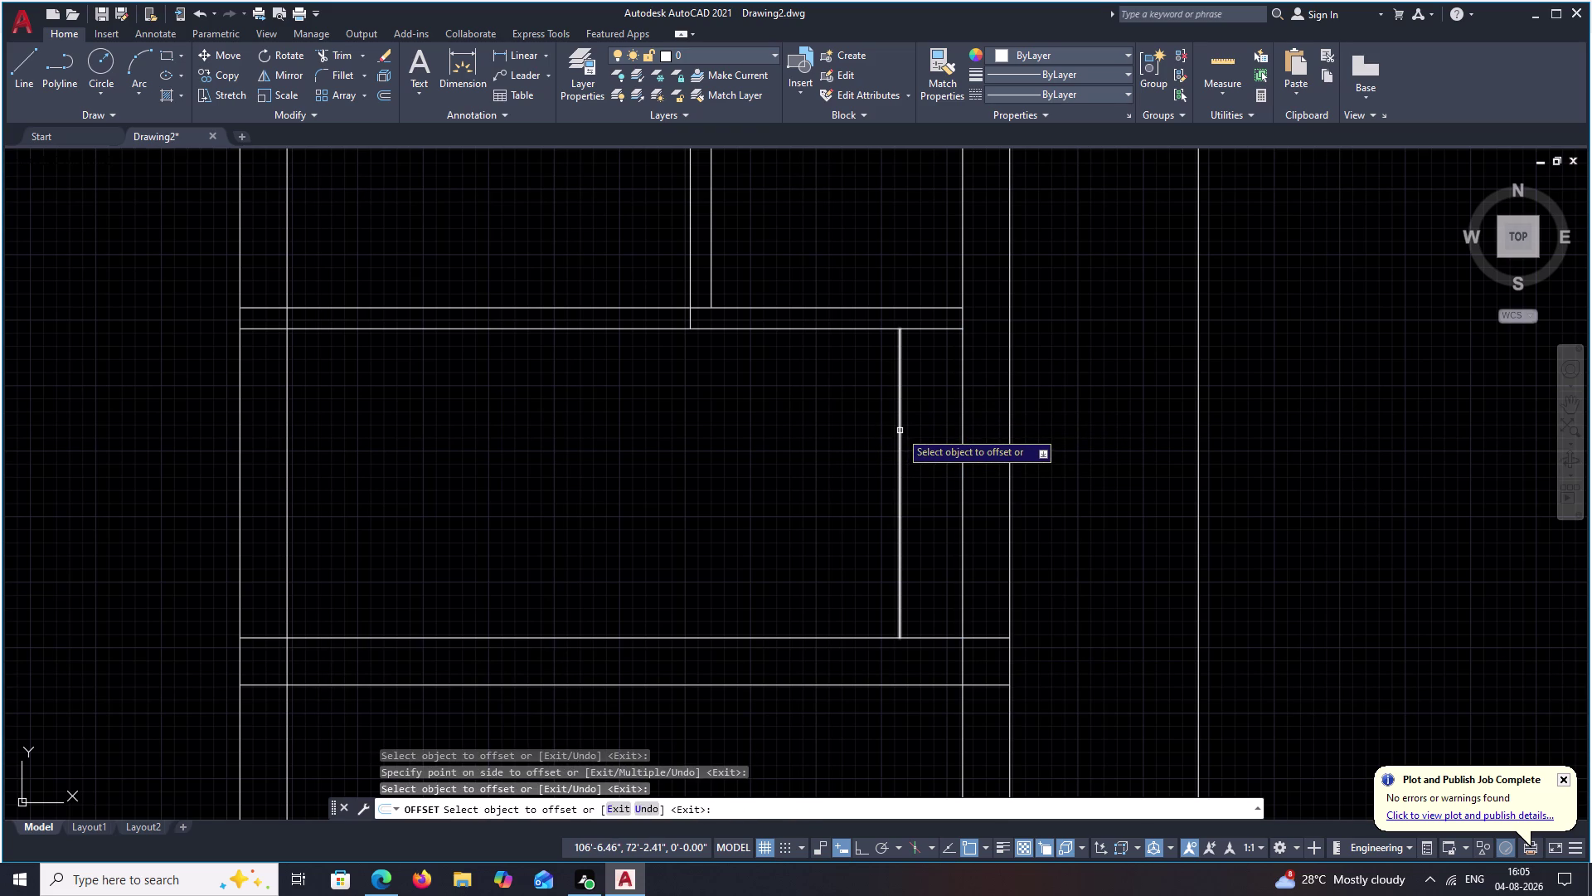
key(Escape)
key(Escape)
click(900, 435)
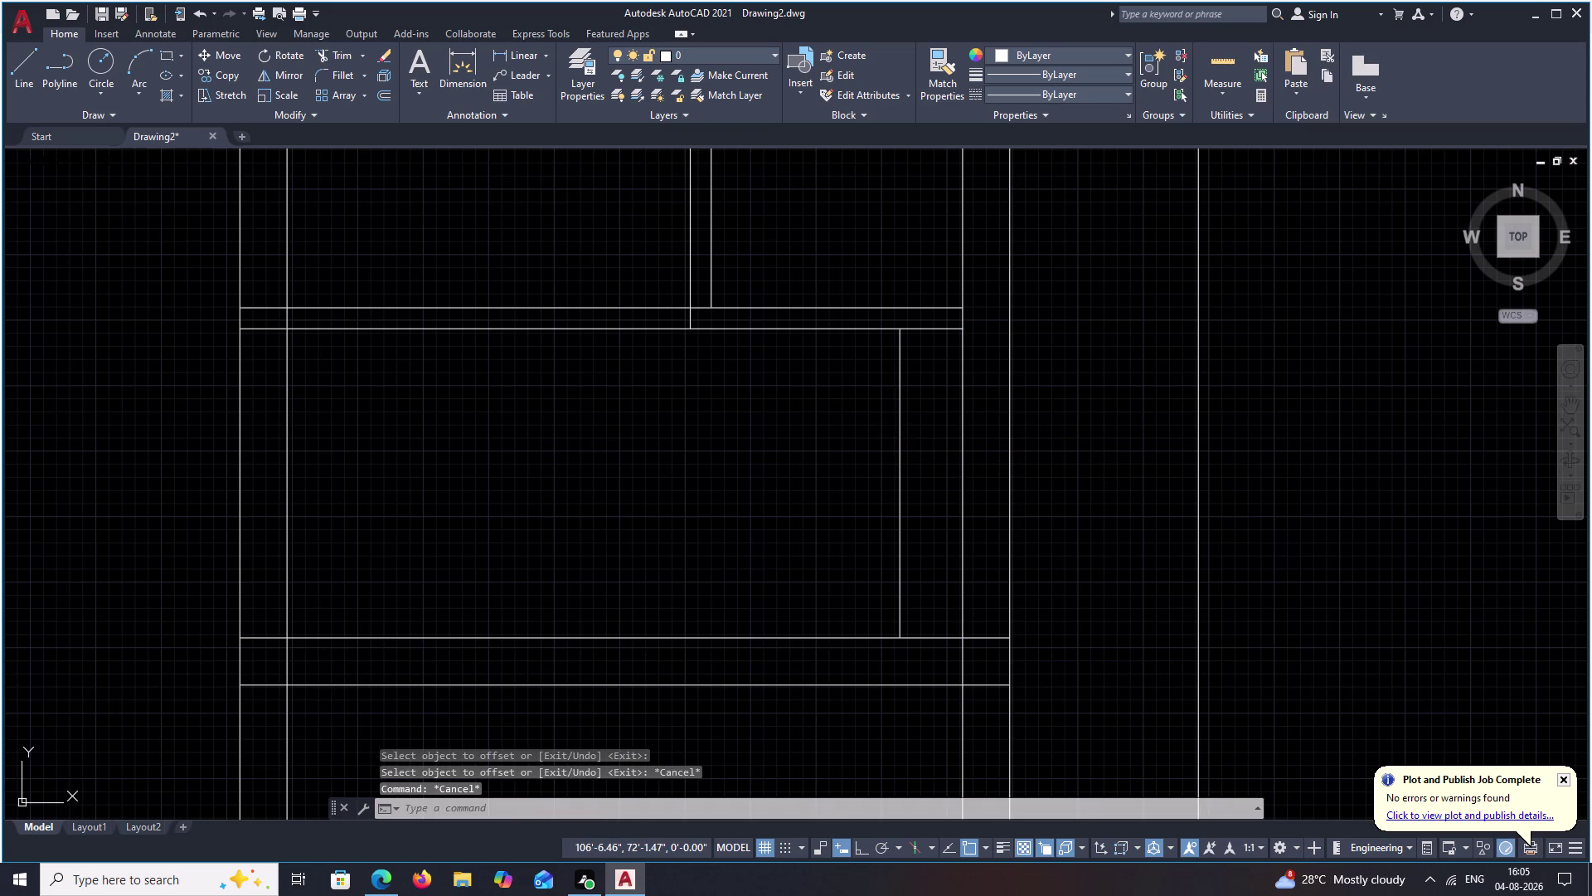
click(359, 94)
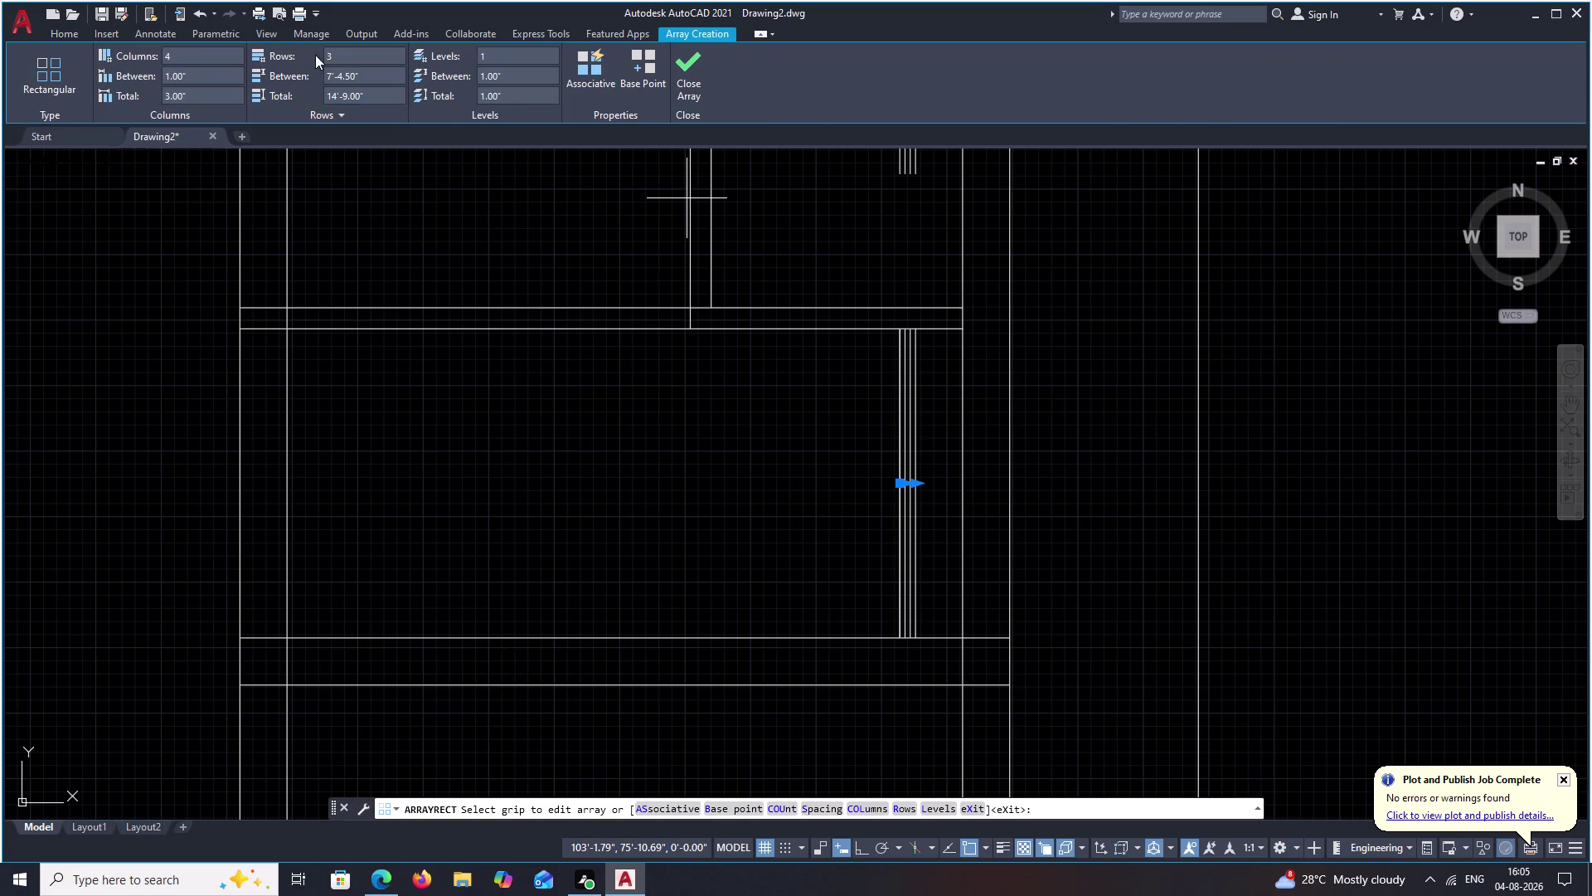
Set the array to 1 row and 10 columns with 1' column spacing.
click(356, 58)
key(BackSpace)
key(1)
click(379, 167)
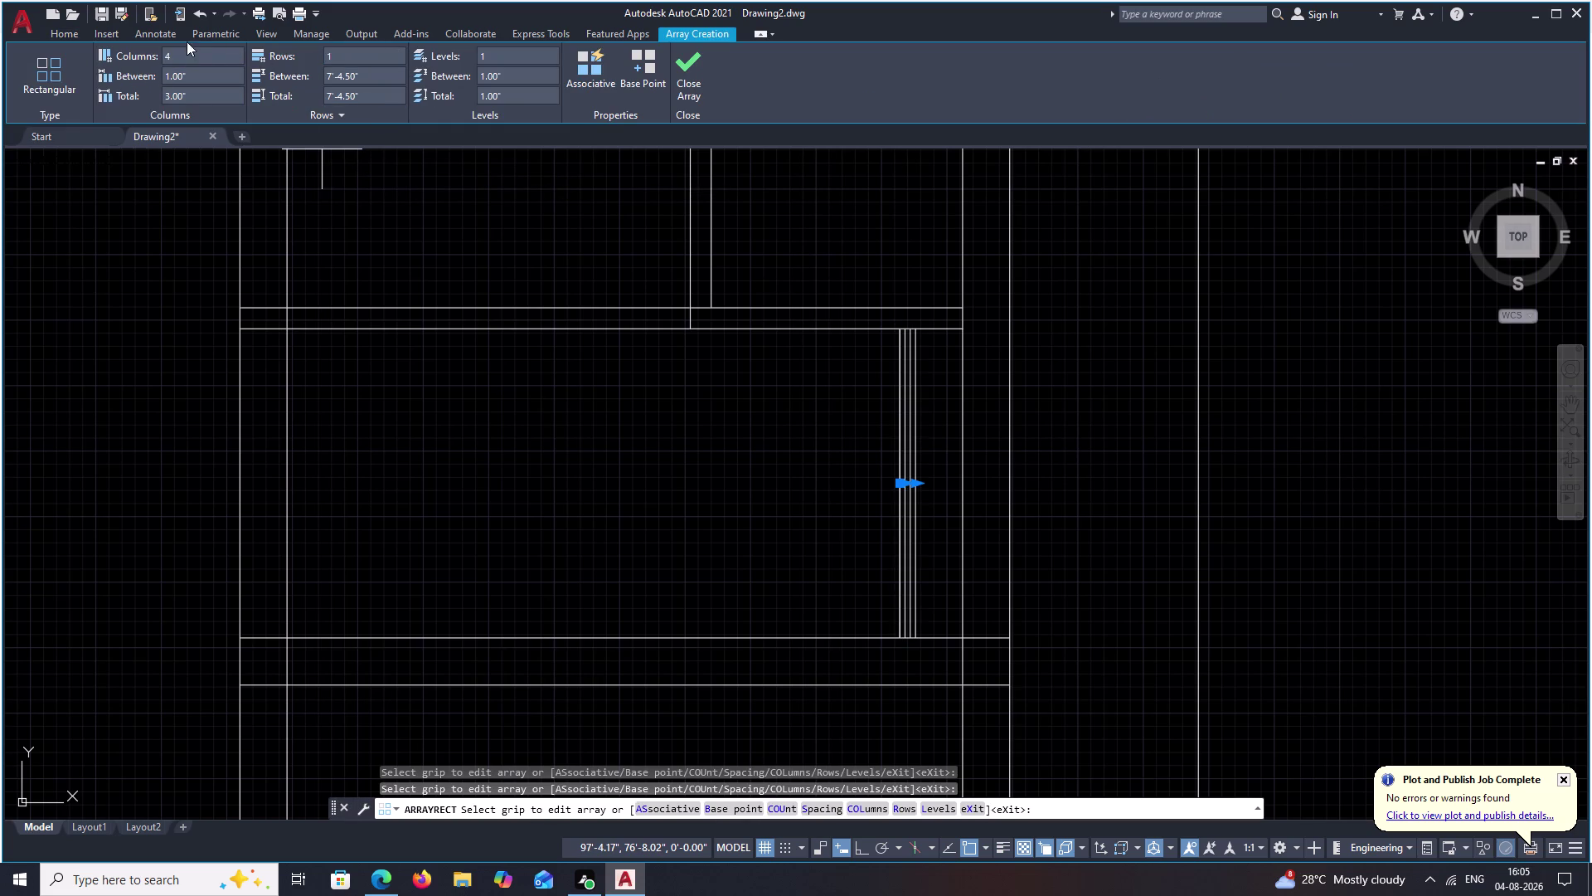
click(191, 52)
key(BackSpace)
text(10)
click(308, 174)
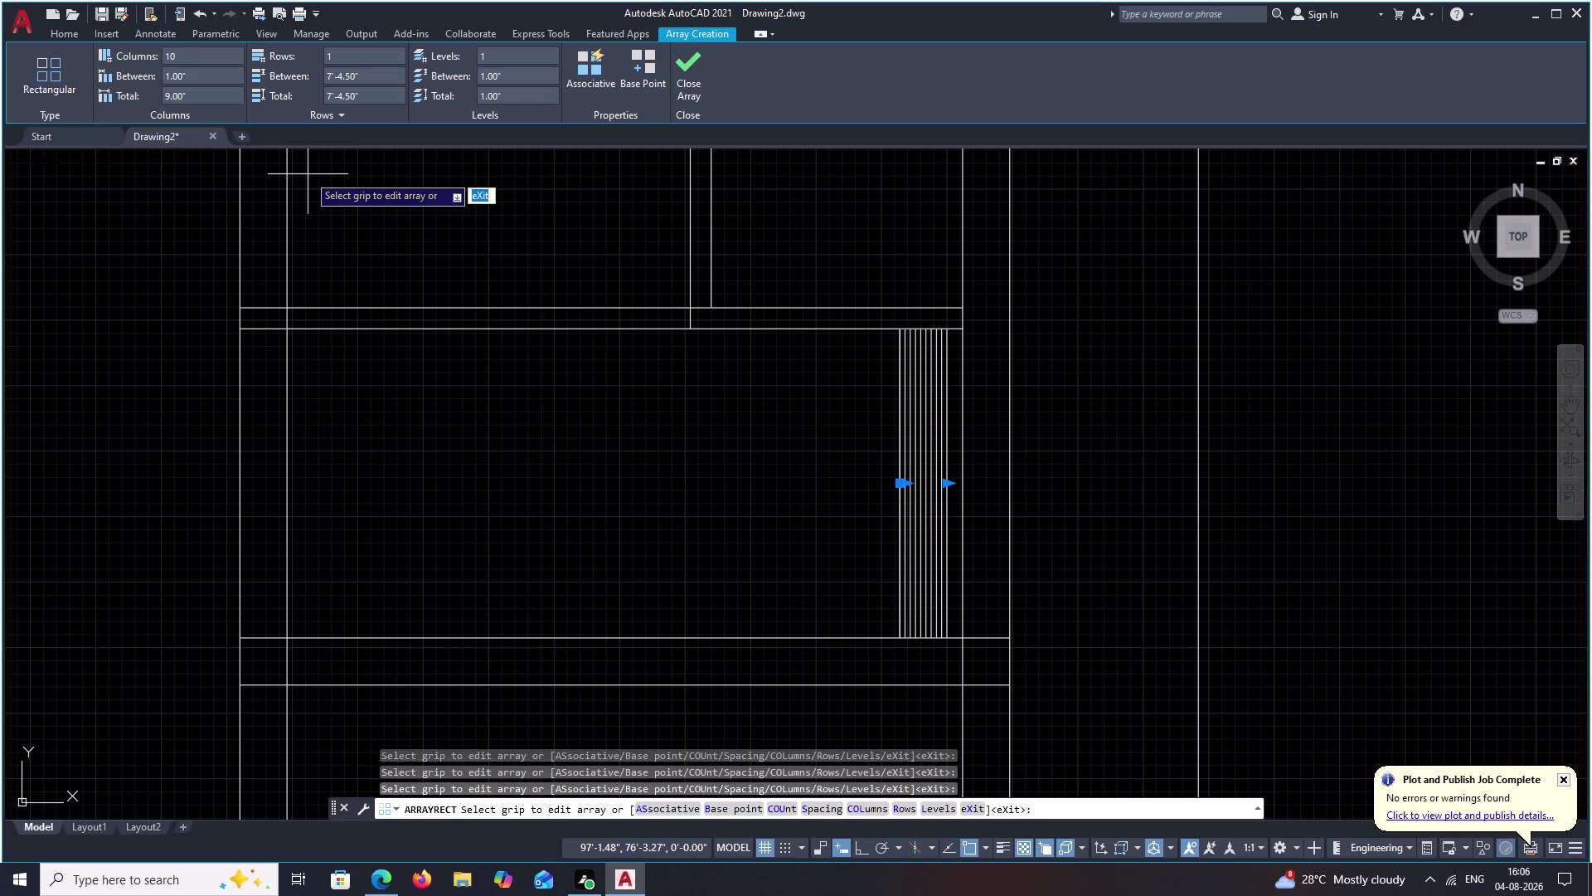
drag(200, 78, 140, 68)
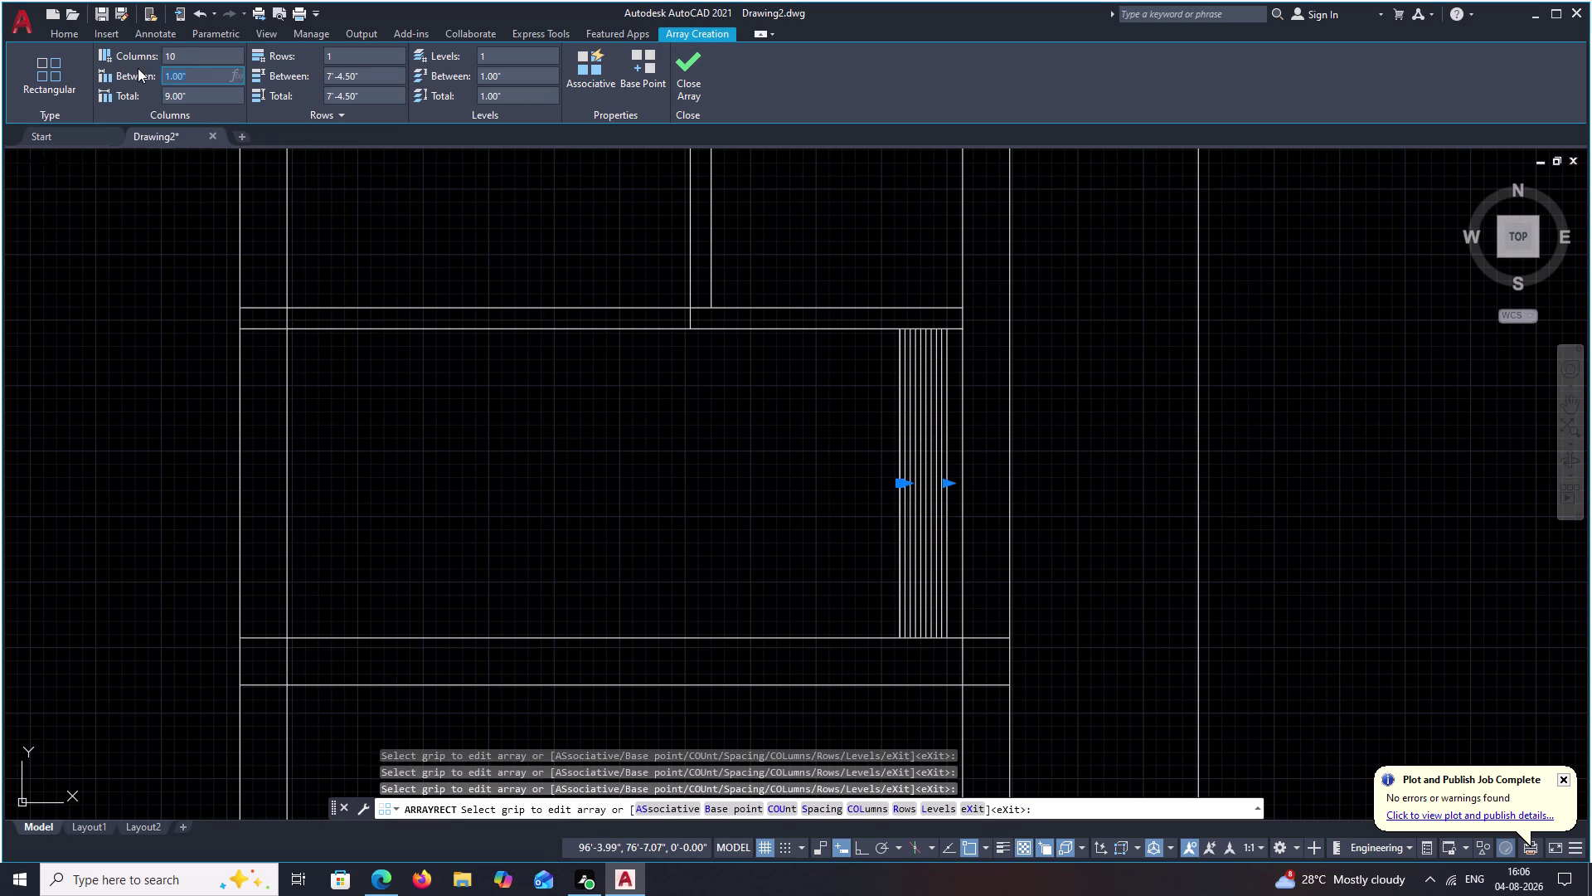
drag(139, 68, 138, 68)
key(BackSpace)
text(1')
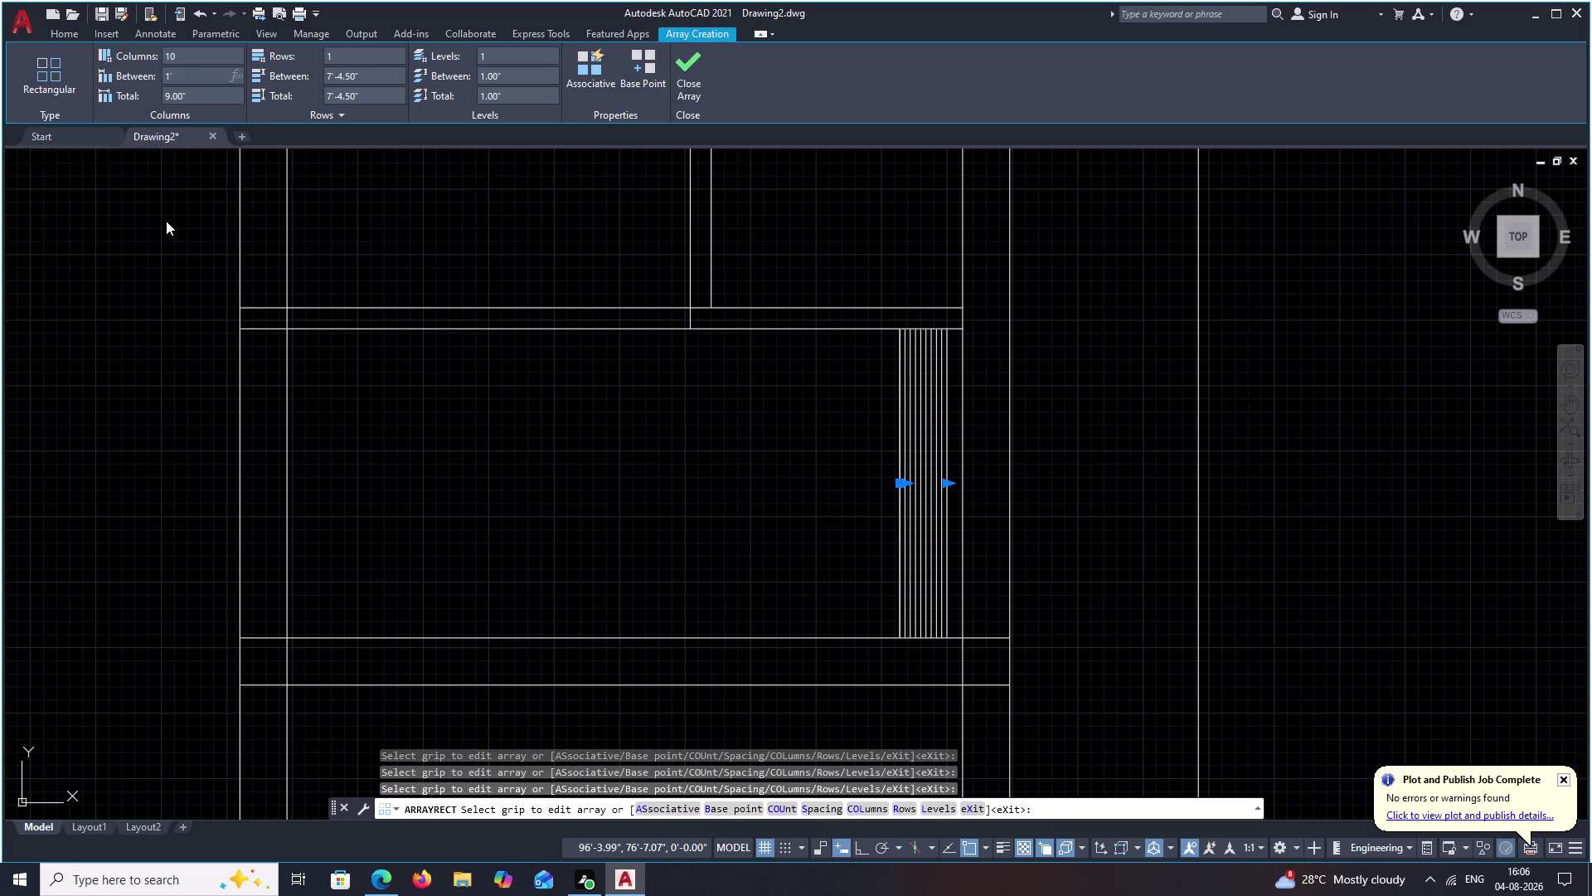
click(166, 221)
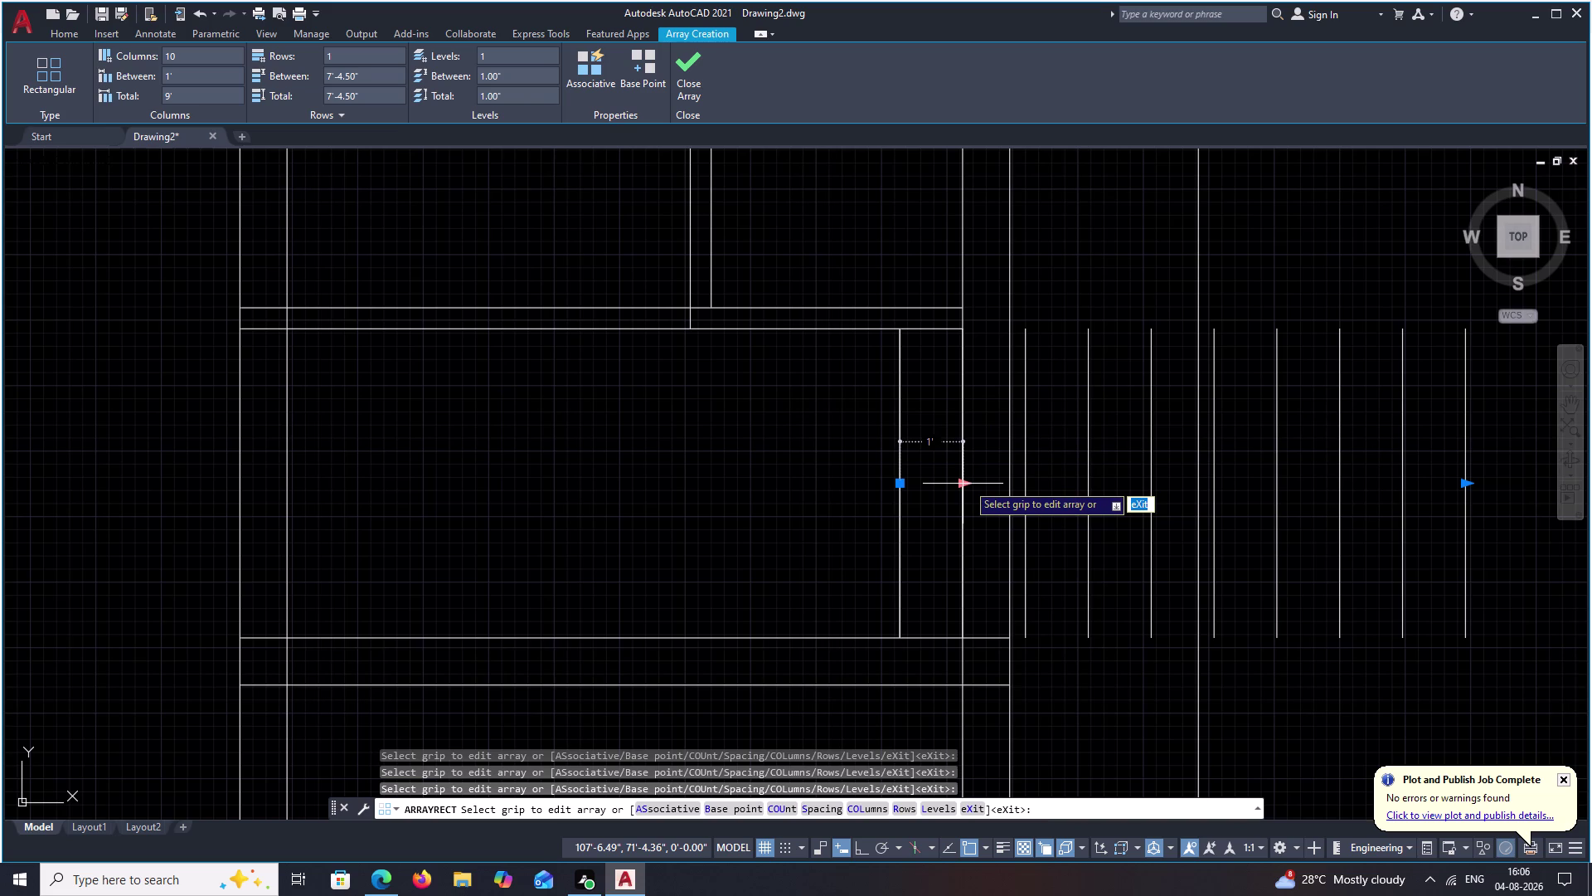
Drag the column-spacing grip so the ten treads fill the stairs (about -10").
text(F)
key(space)
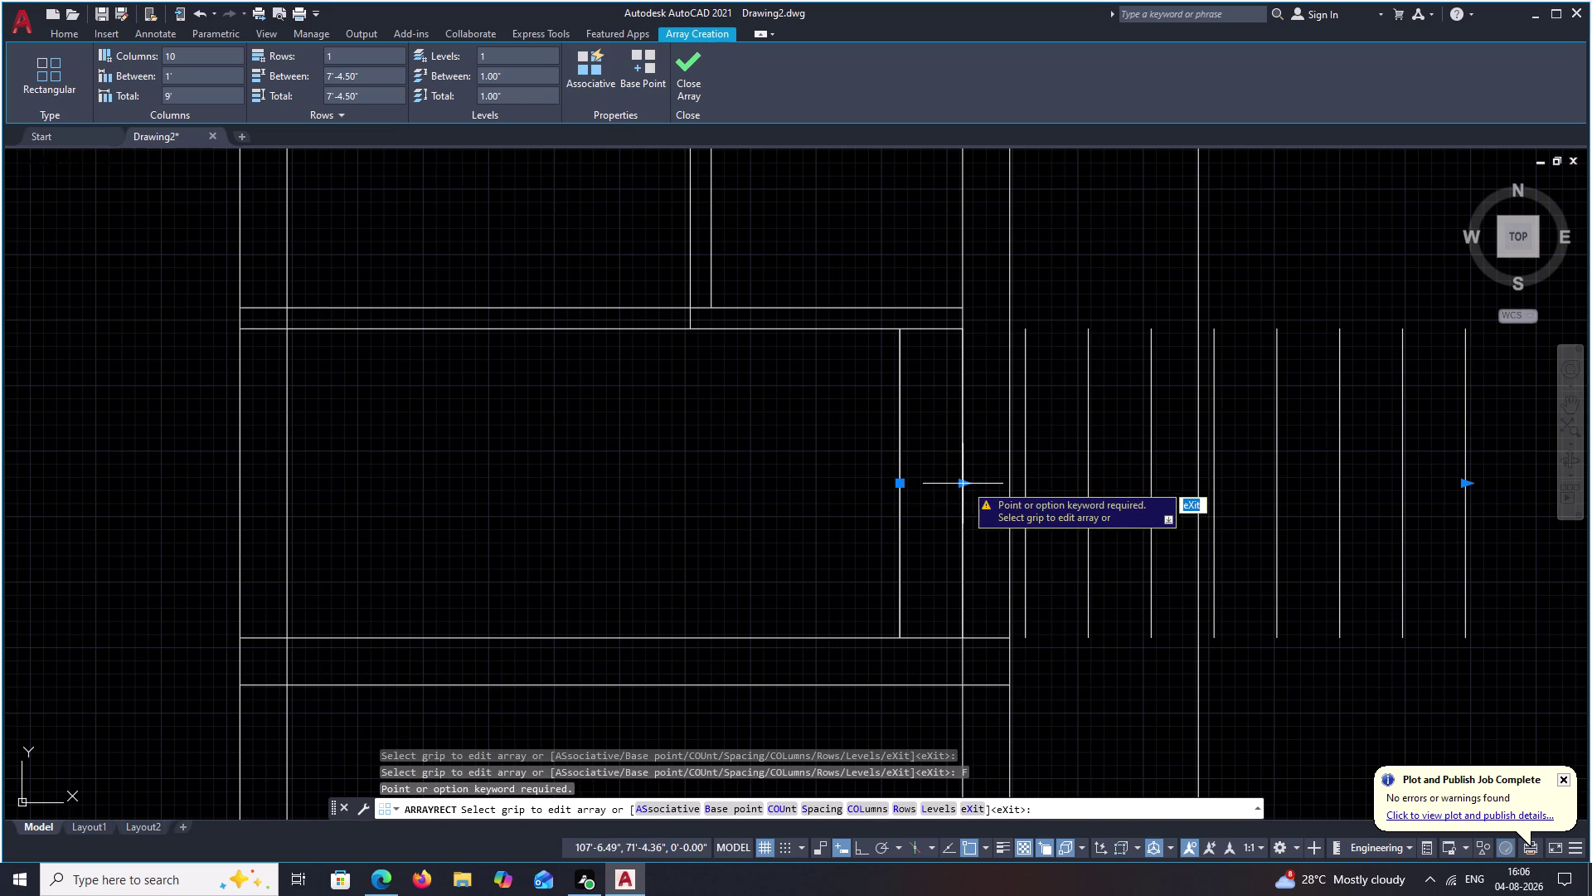
click(966, 484)
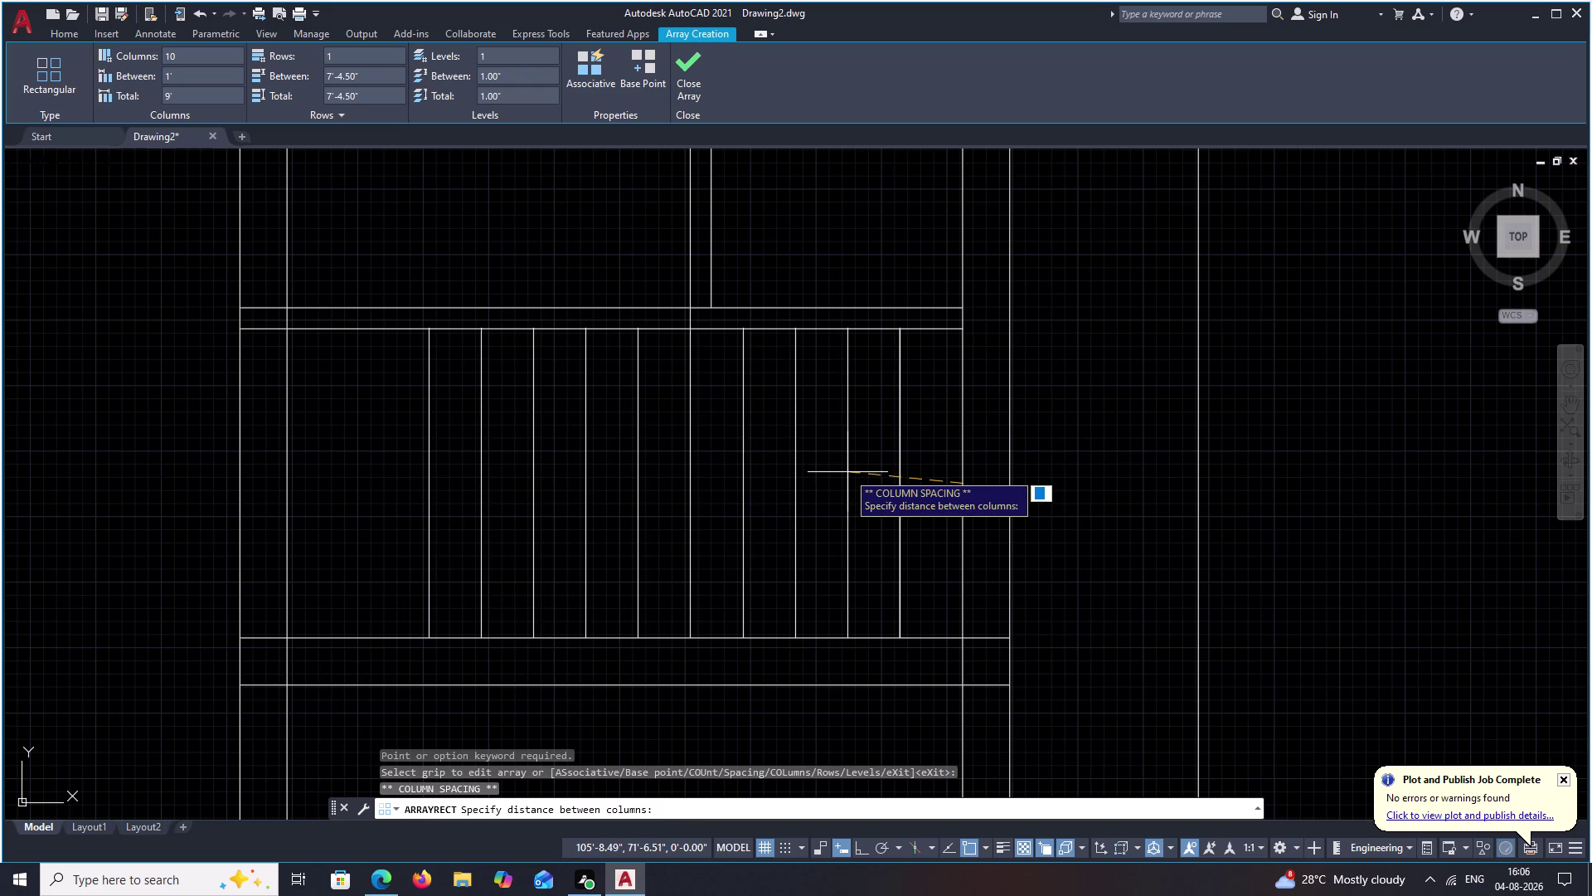
click(847, 472)
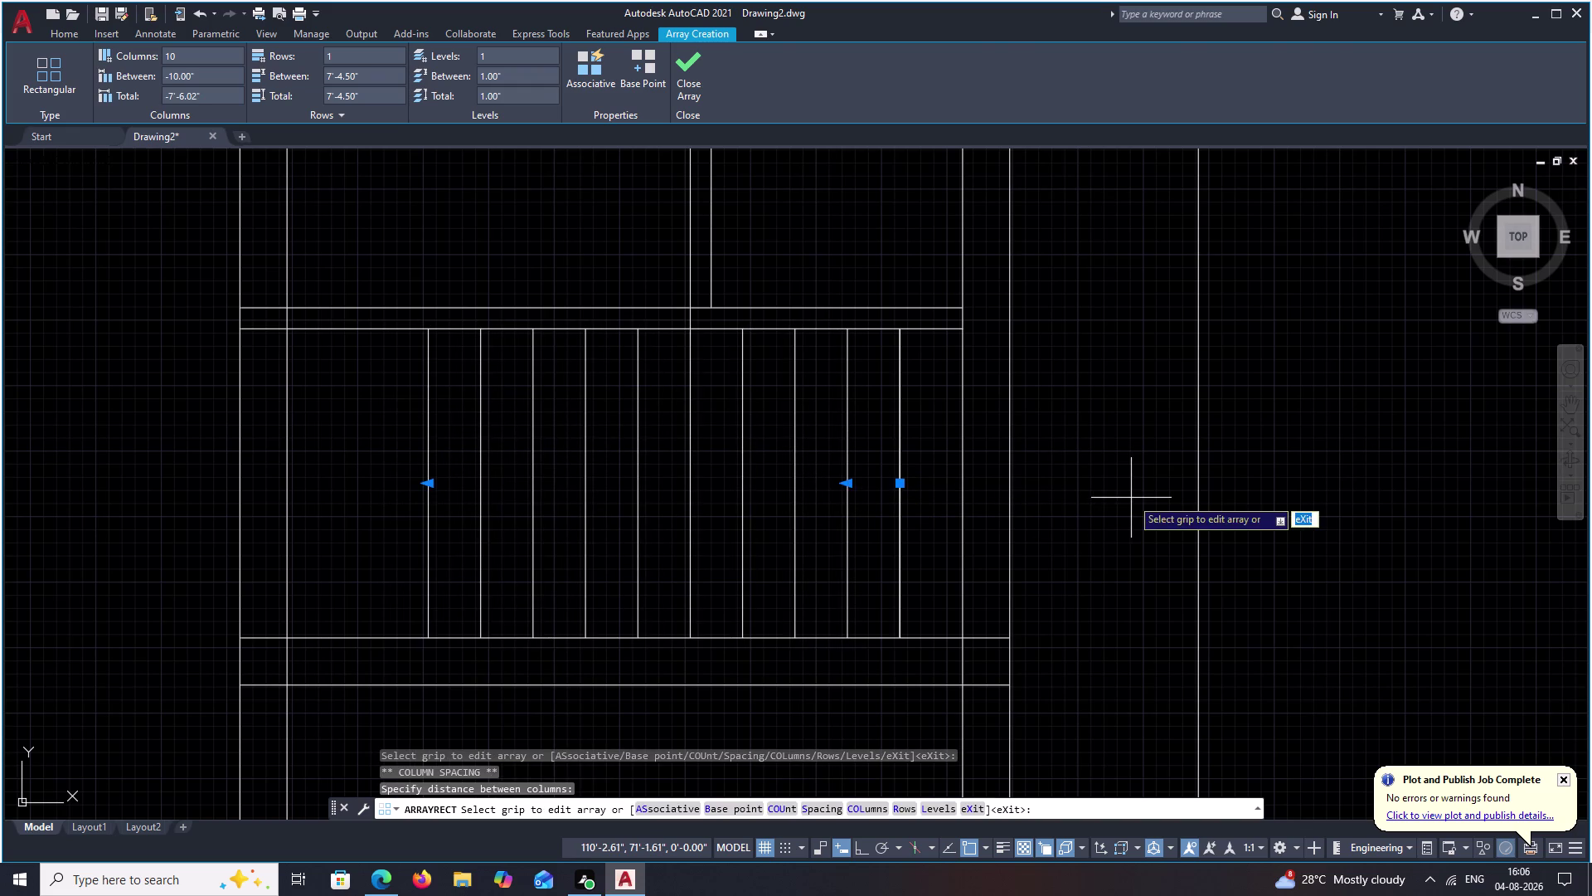
key(Escape)
scroll(down, 3)
middle_drag(773, 467, 778, 447)
scroll(up, 3)
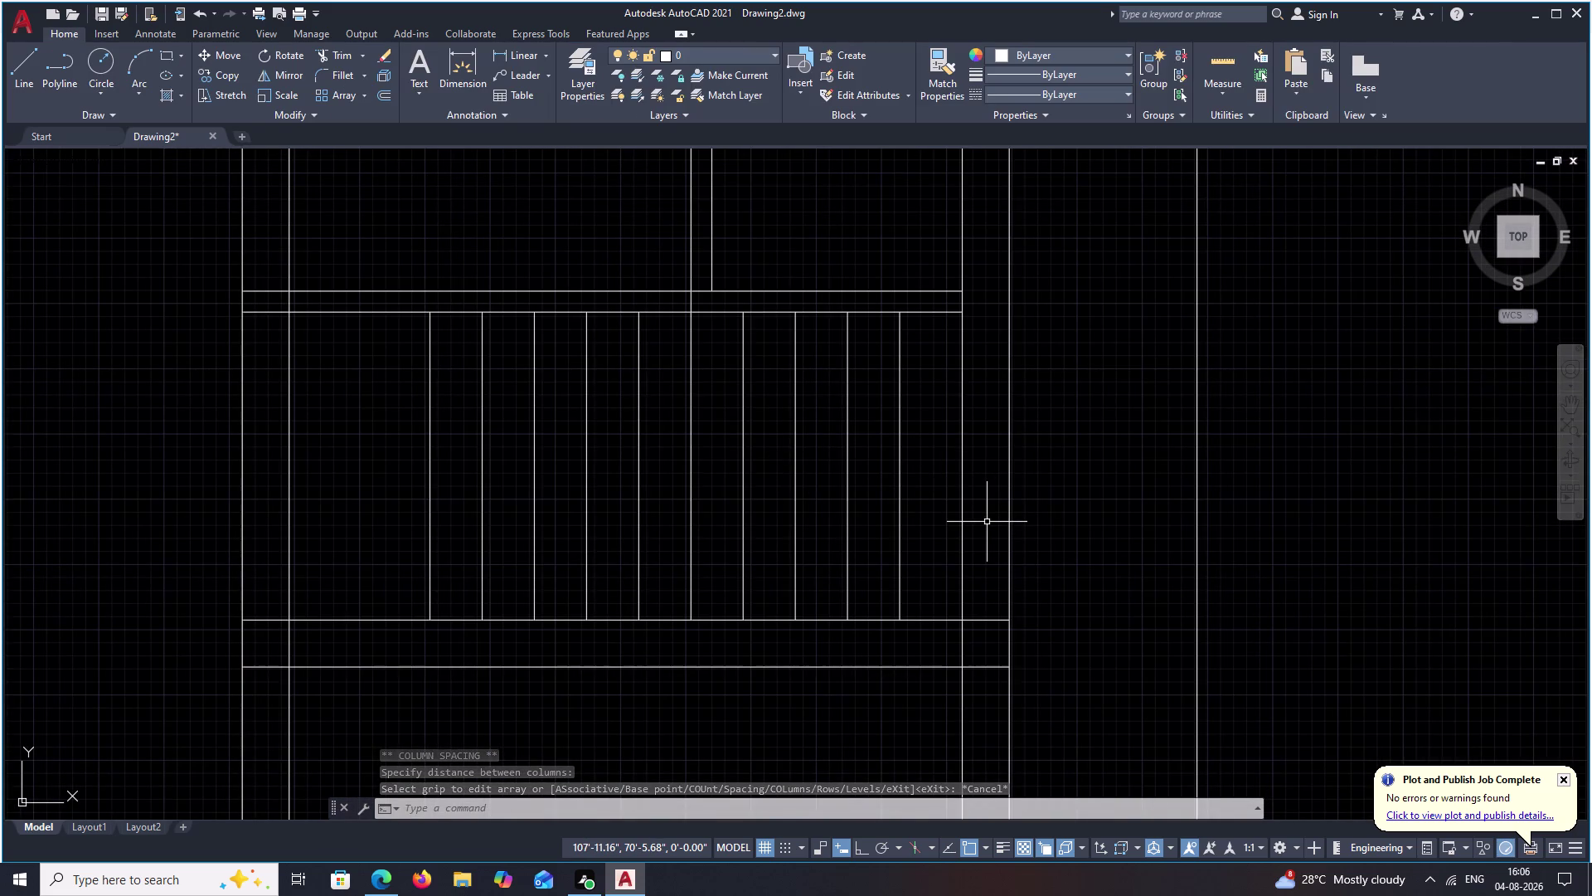
Draw a centre line from the stair edge's midpoint (M2P) to the leftmost tread.
text(L M2)
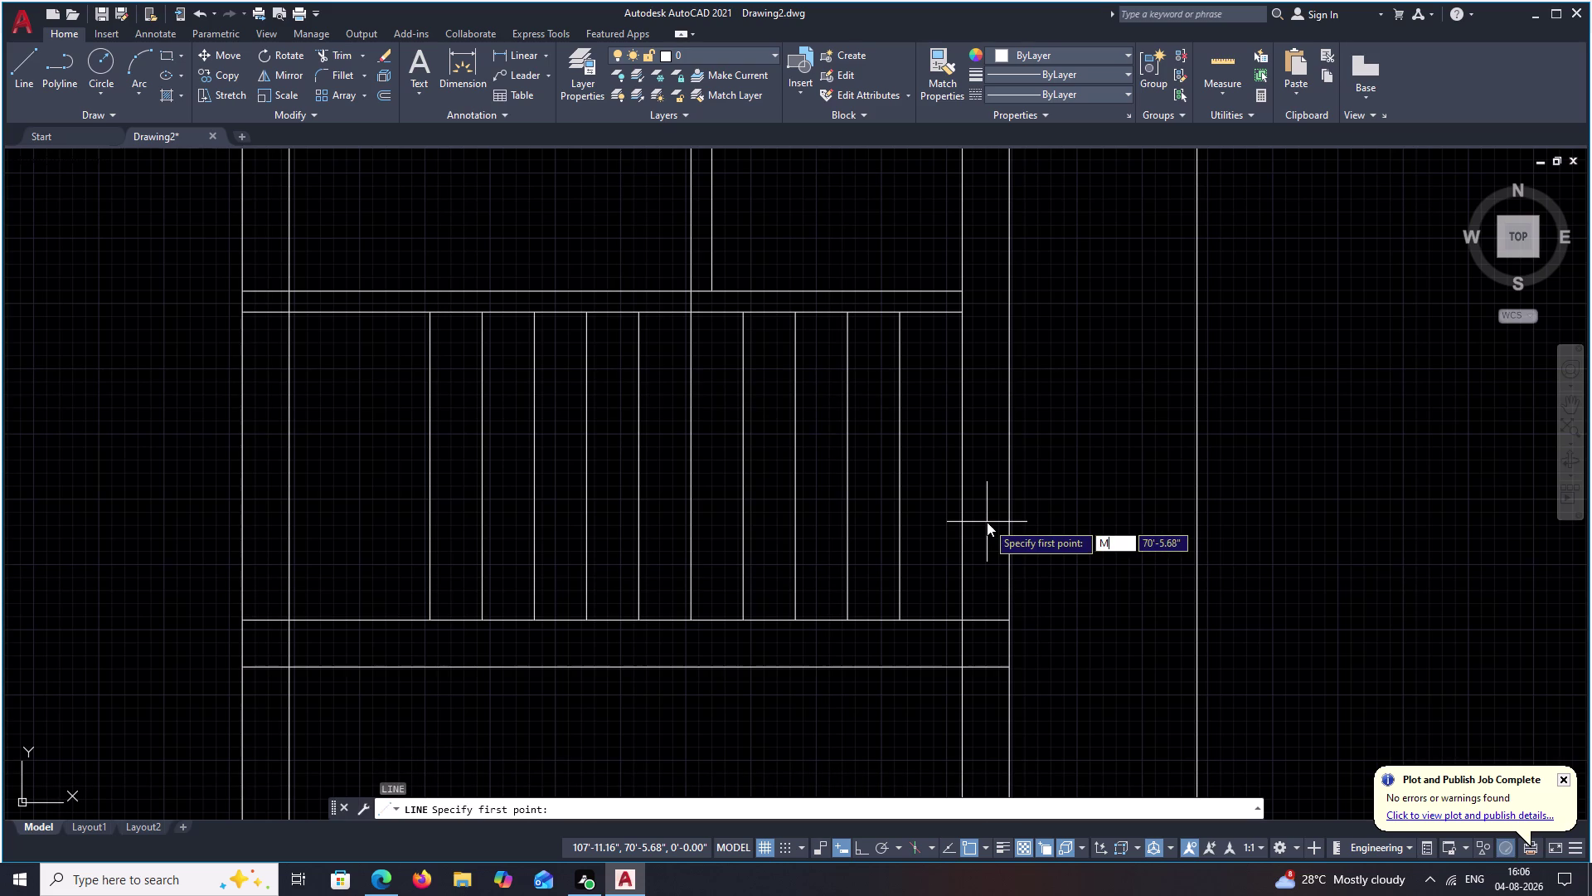
text(P)
key(space)
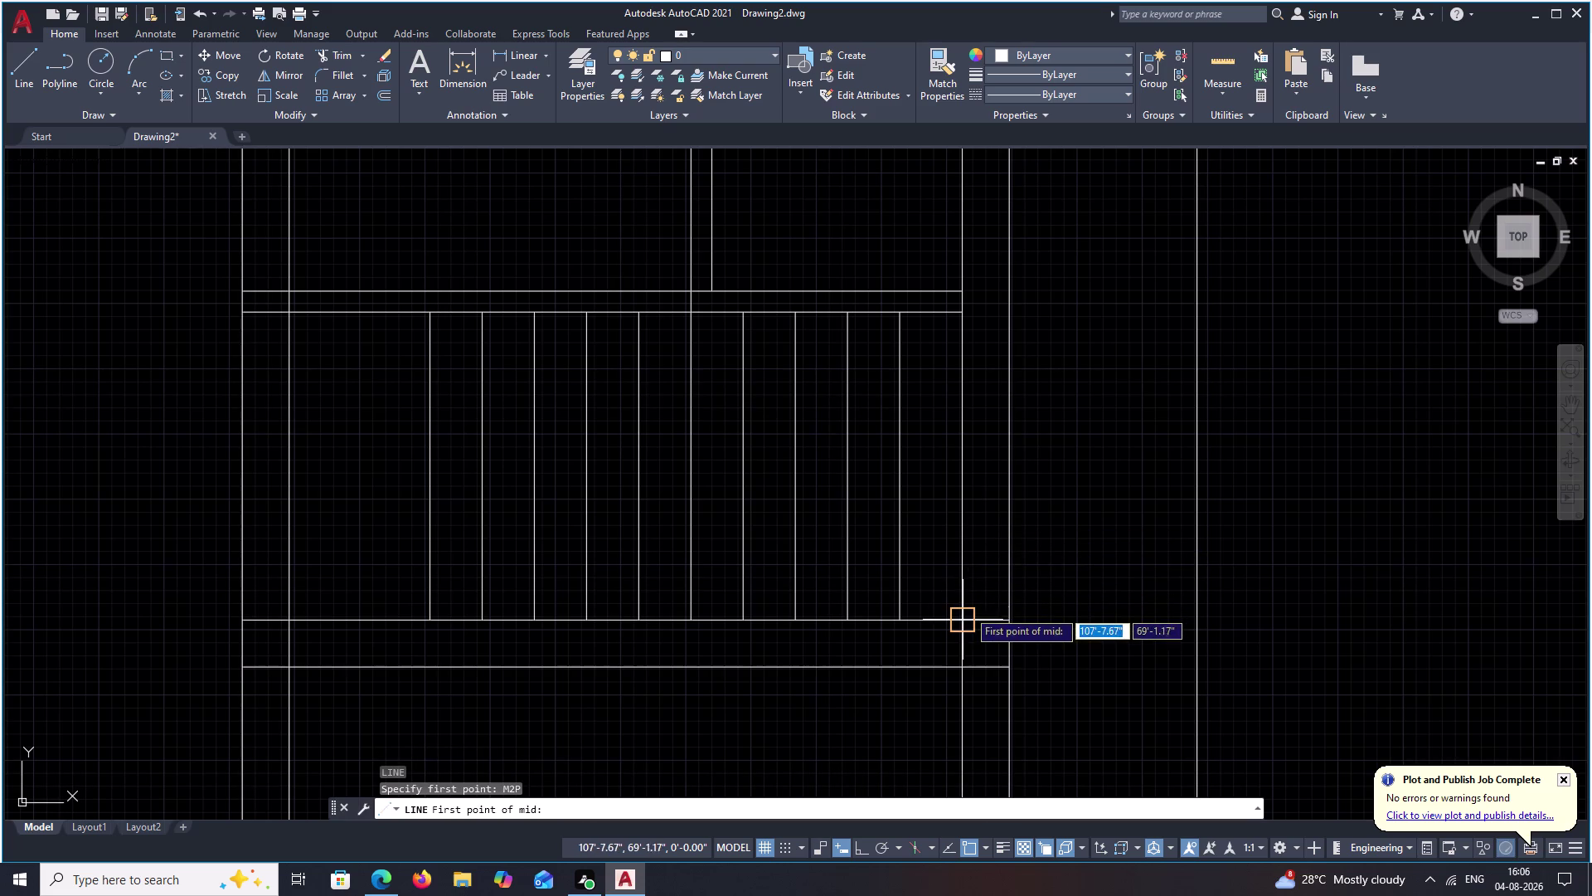
click(967, 610)
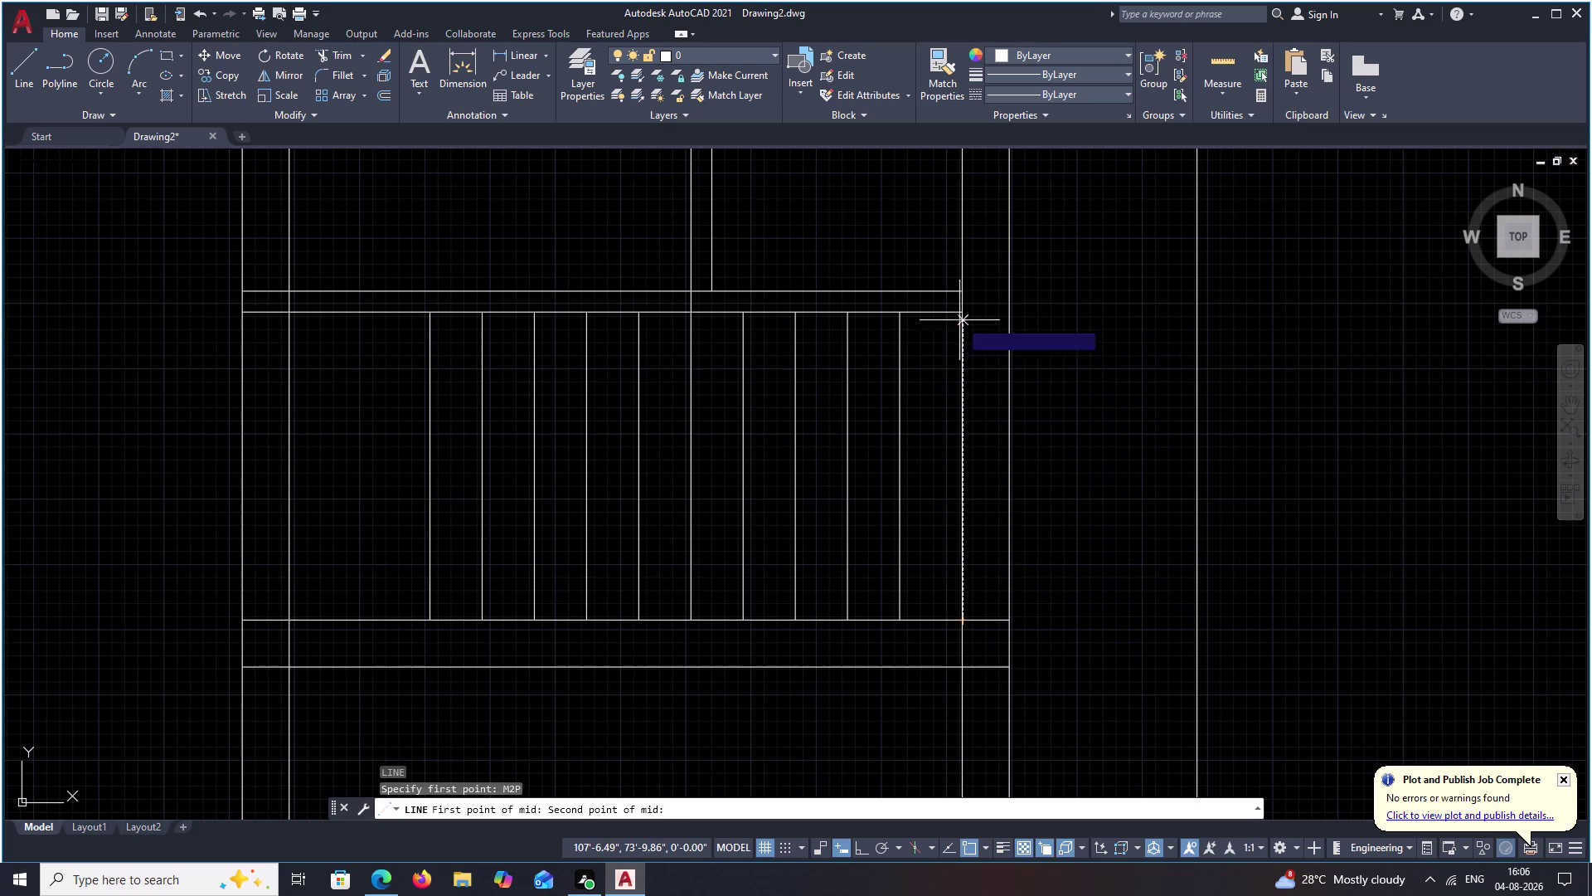
click(961, 317)
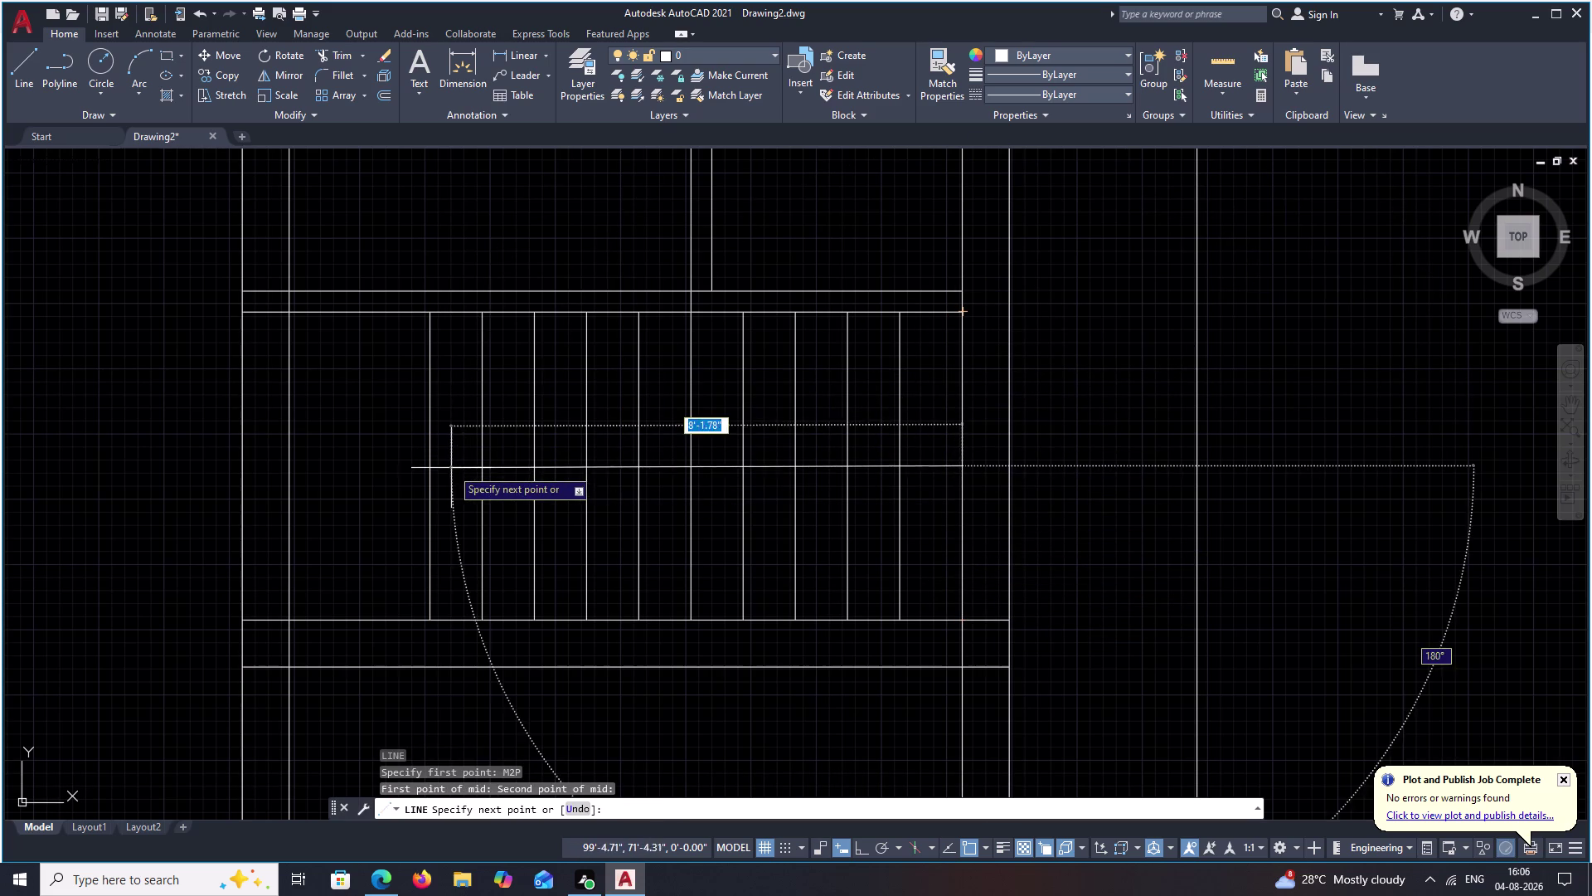
click(421, 471)
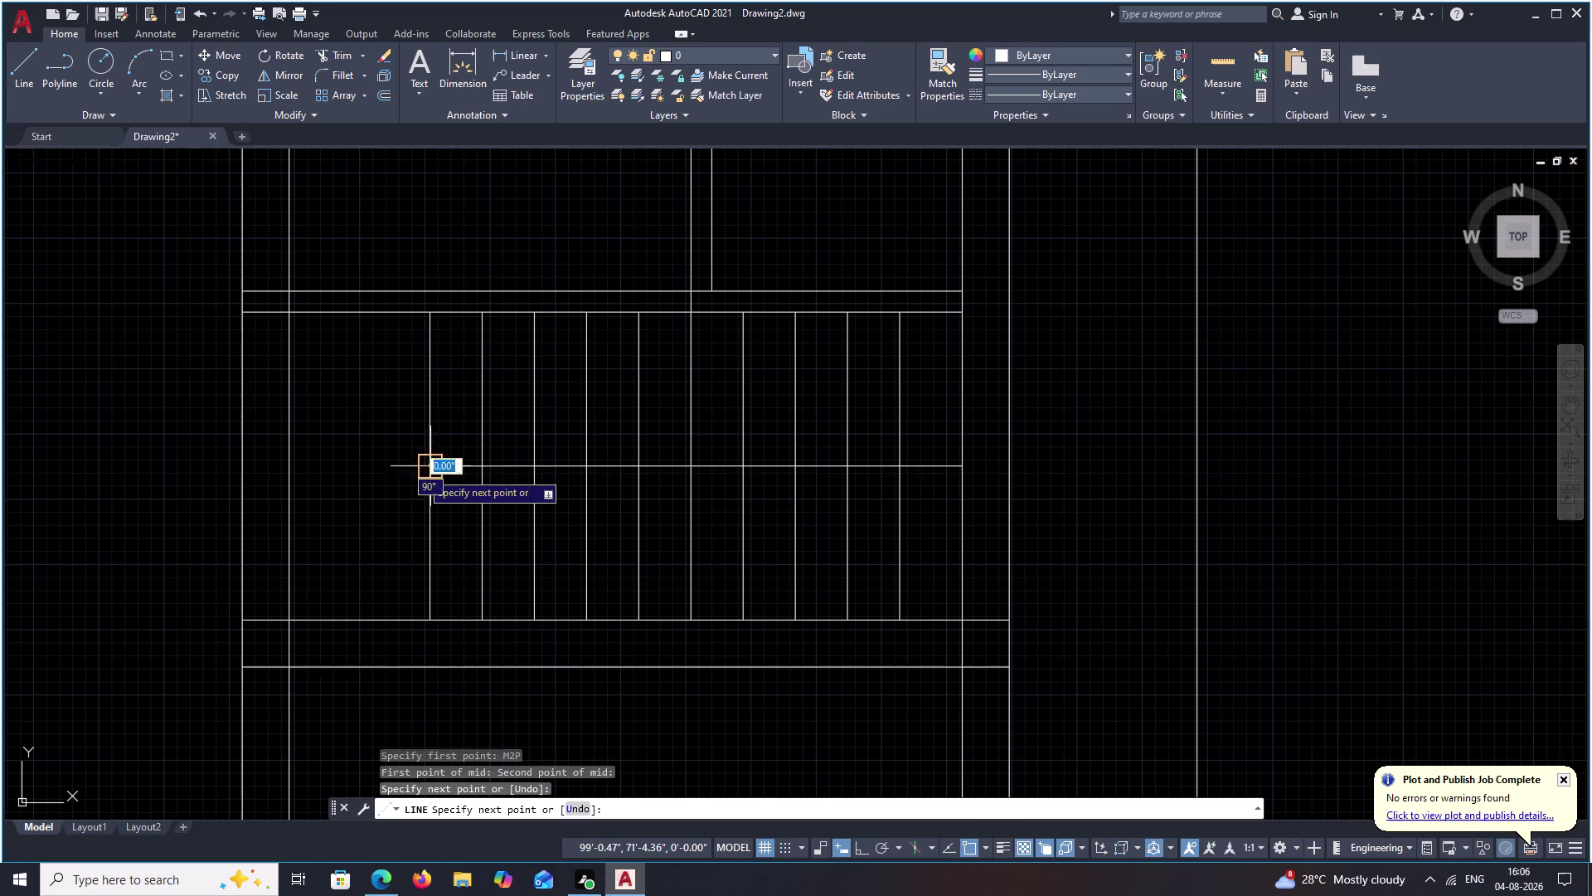
key(Escape)
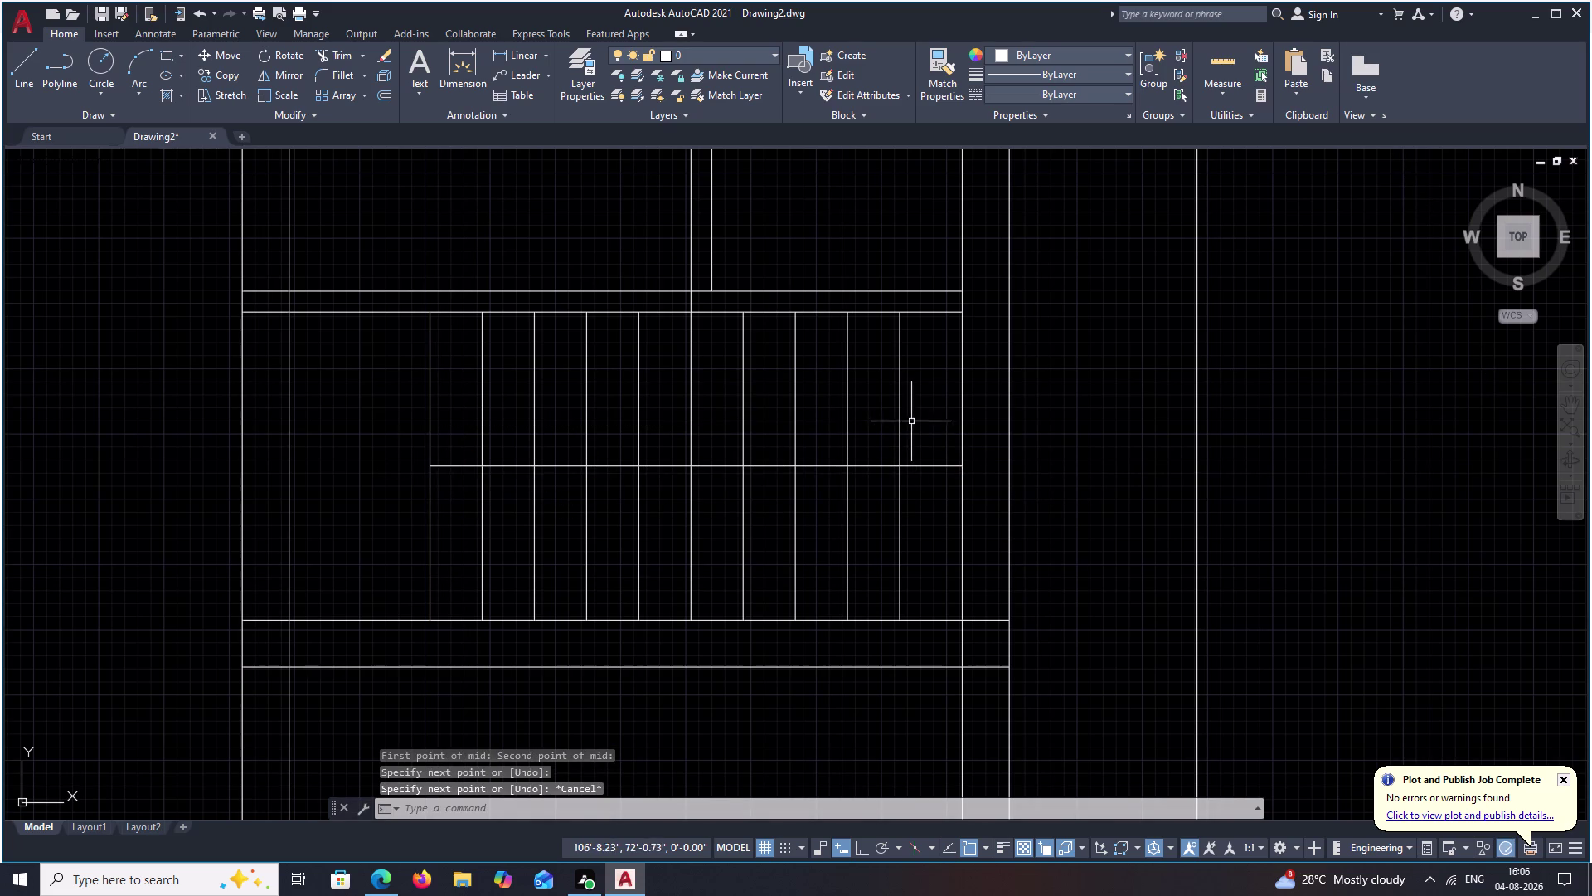
Select the treads and centre line and start moving them from a base point.
drag(916, 413, 422, 389)
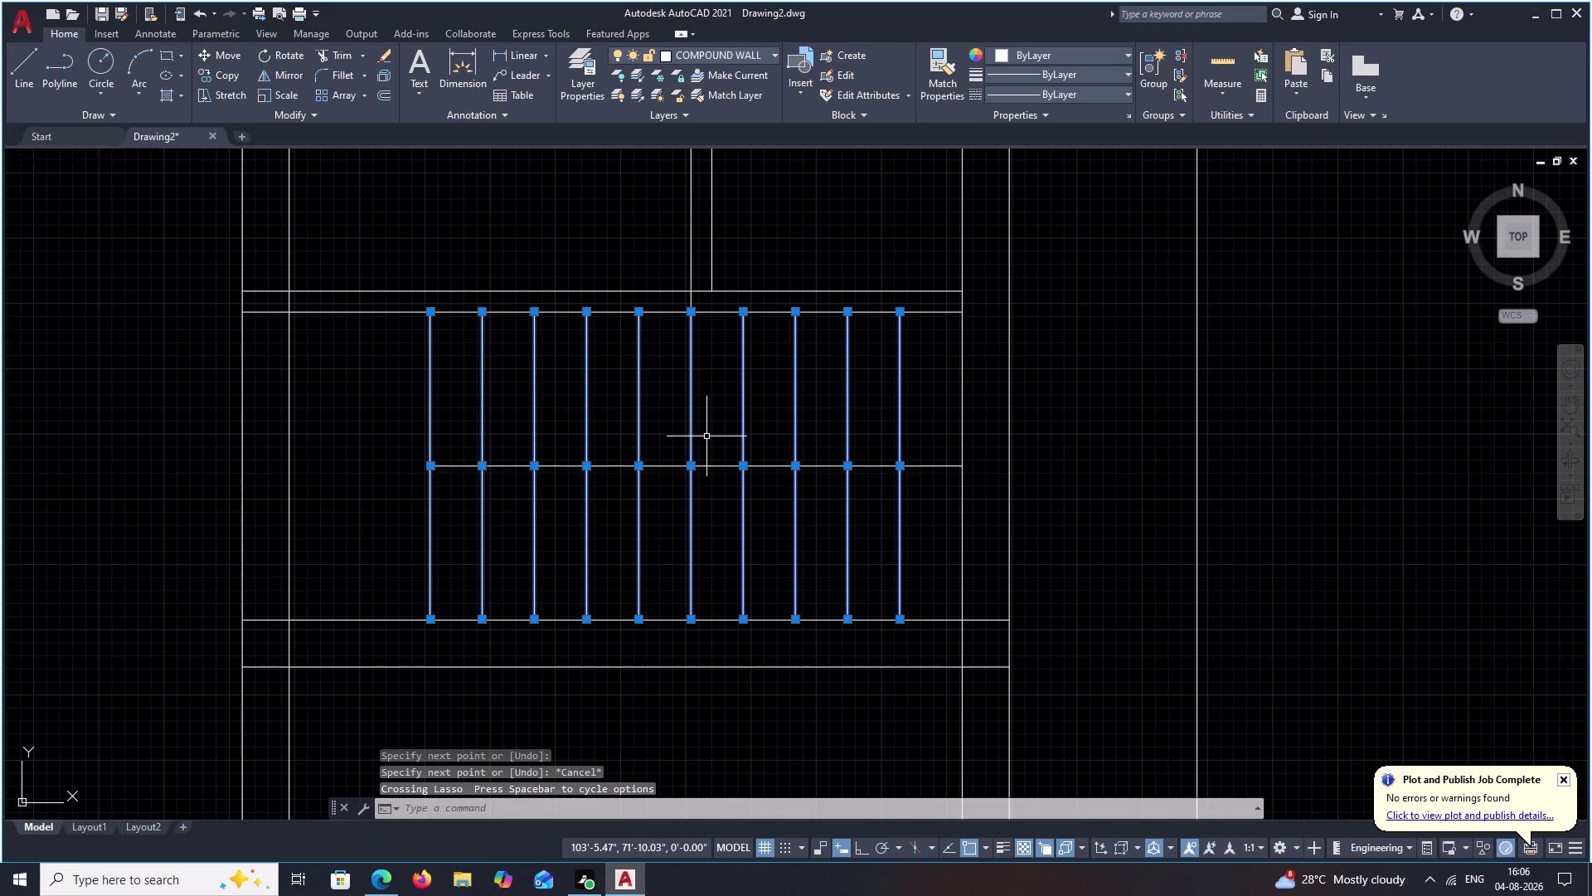
text(M)
key(space)
click(683, 463)
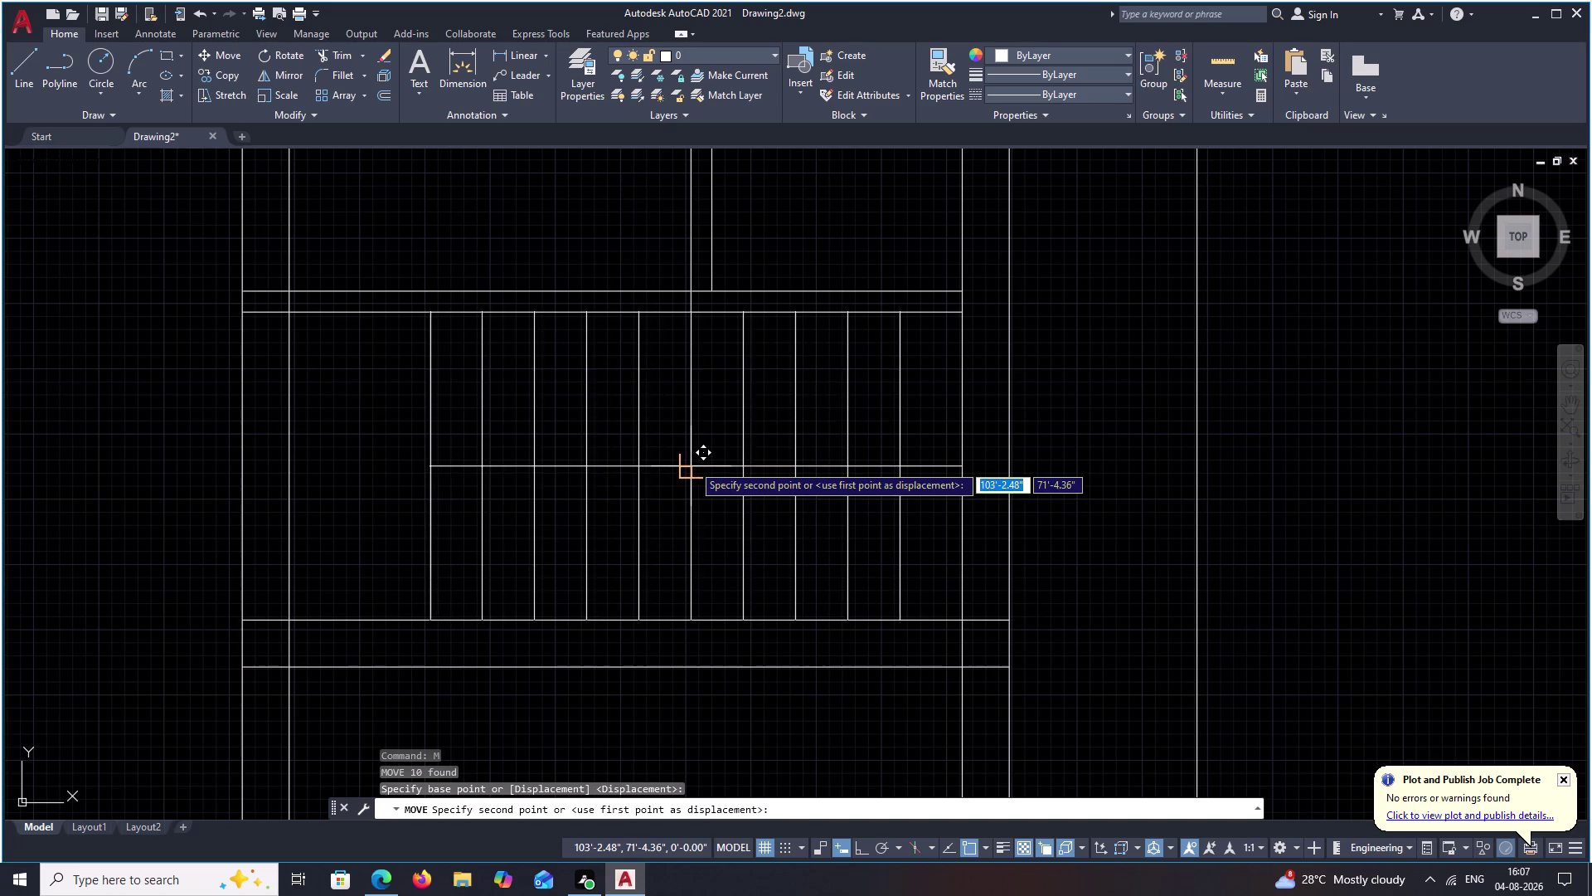
Place the selected treads and centre line at their new position.
click(700, 463)
scroll(down, 3)
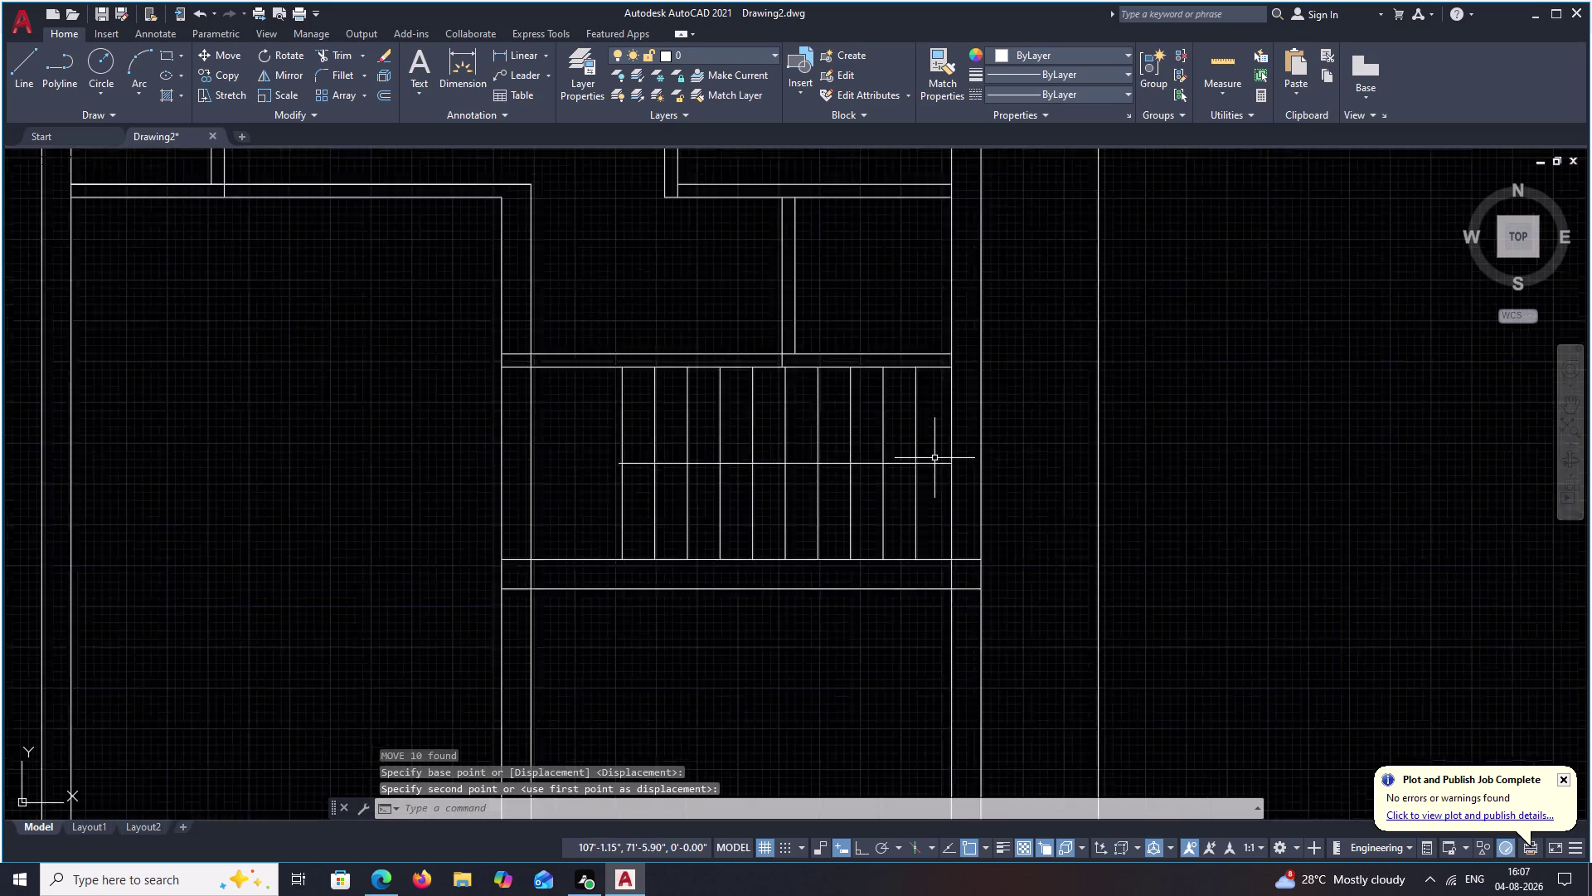
scroll(down, 3)
middle_drag(1012, 459, 967, 493)
key(Escape)
Zoom in on the stair treads and cancel a briefly typed EC command.
scroll(up, 3)
scroll(up, 3)
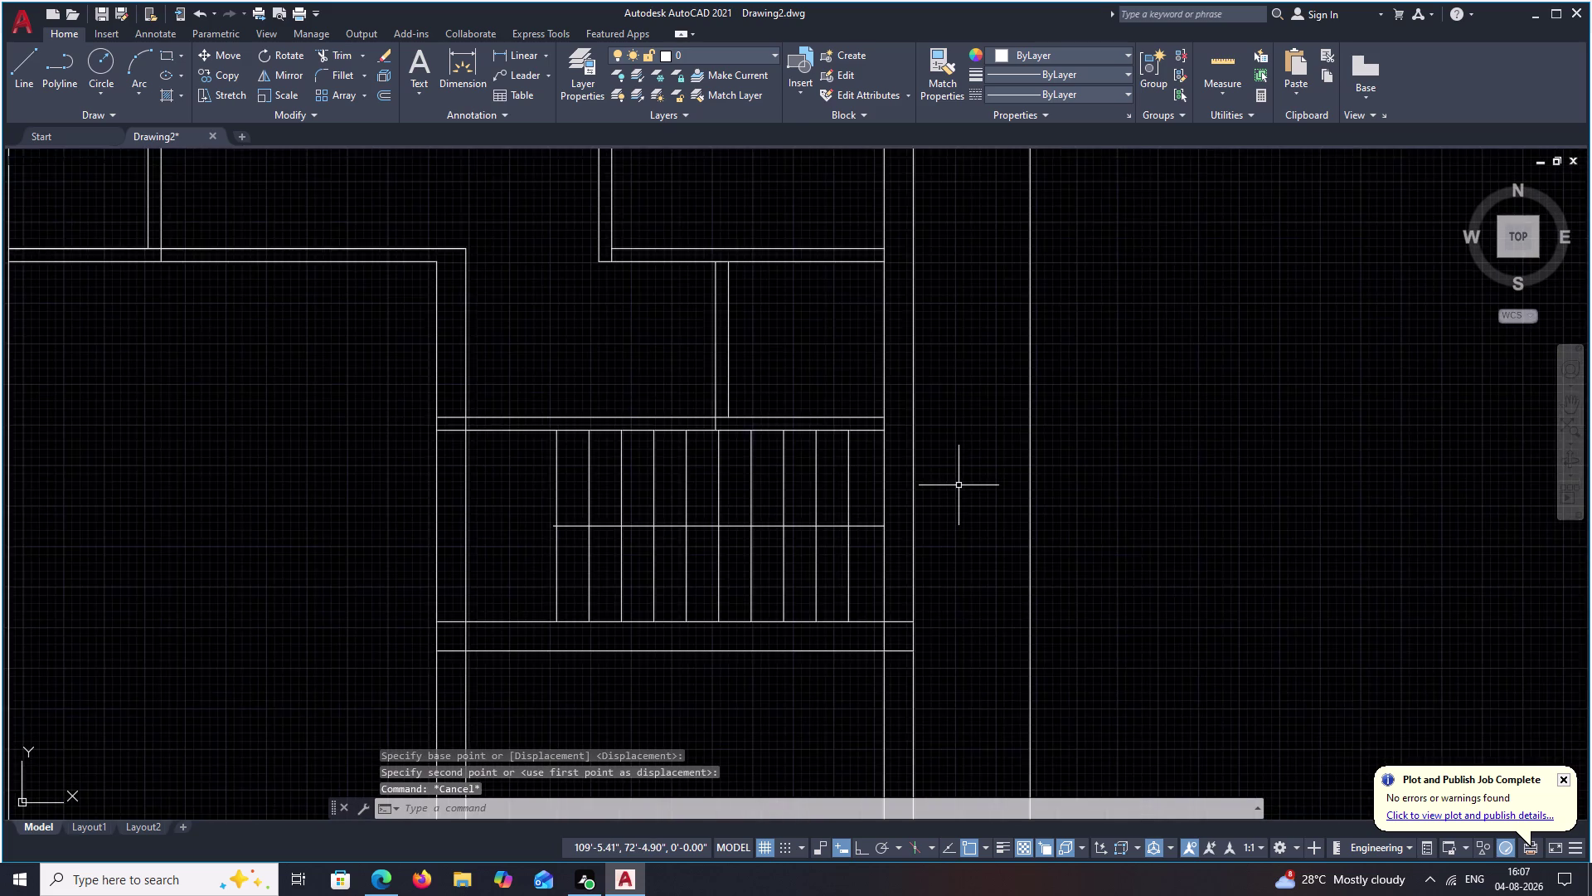
scroll(up, 3)
middle_drag(959, 485, 975, 435)
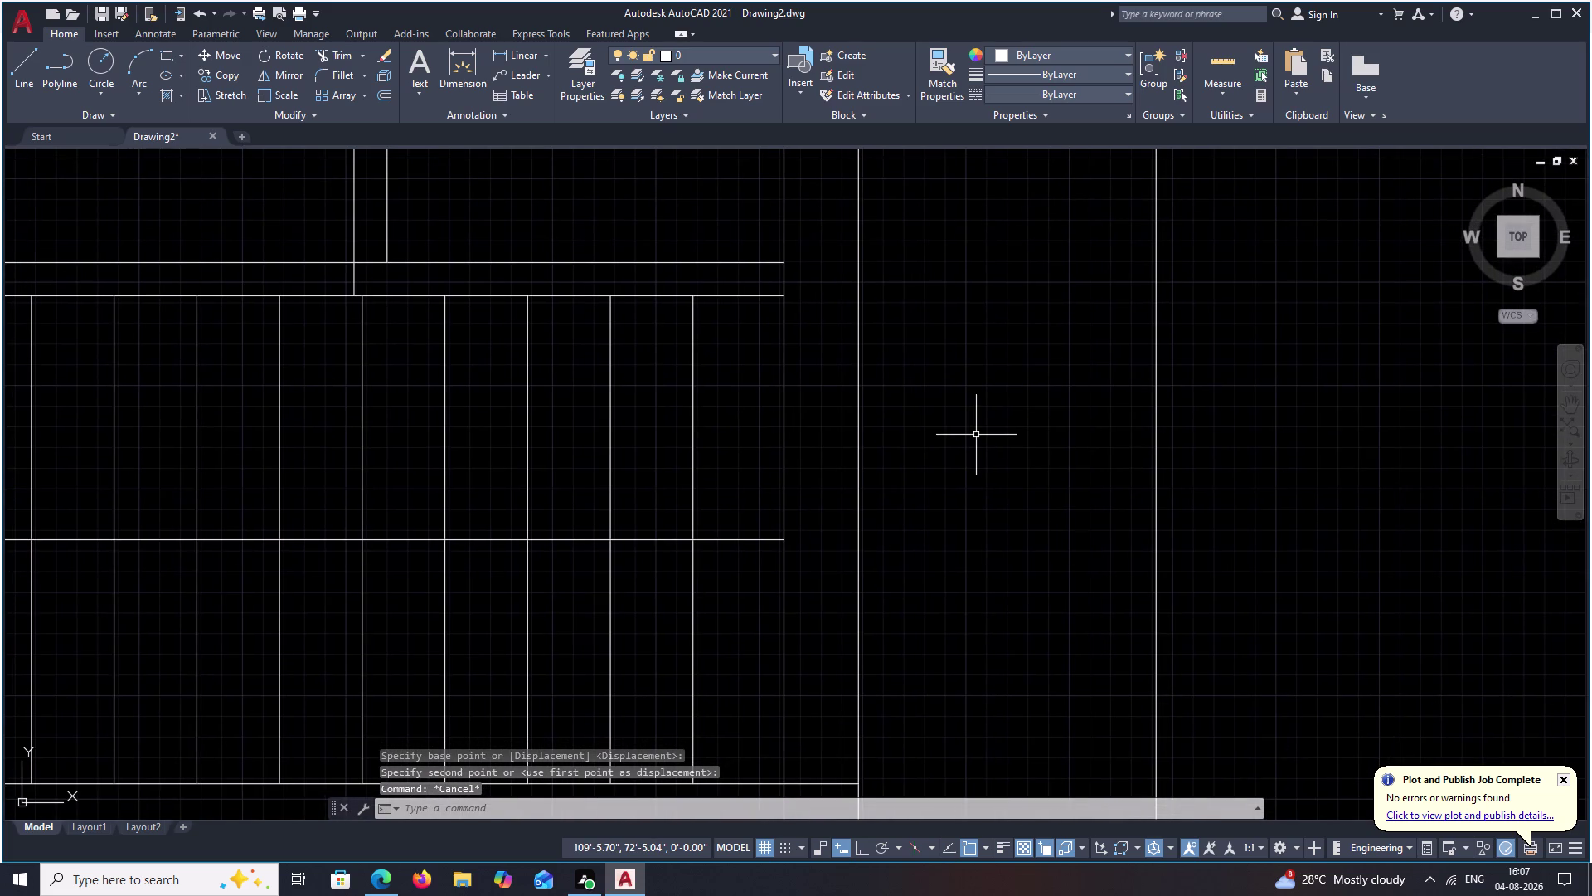
text(E)
text(C)
key(space)
key(Escape)
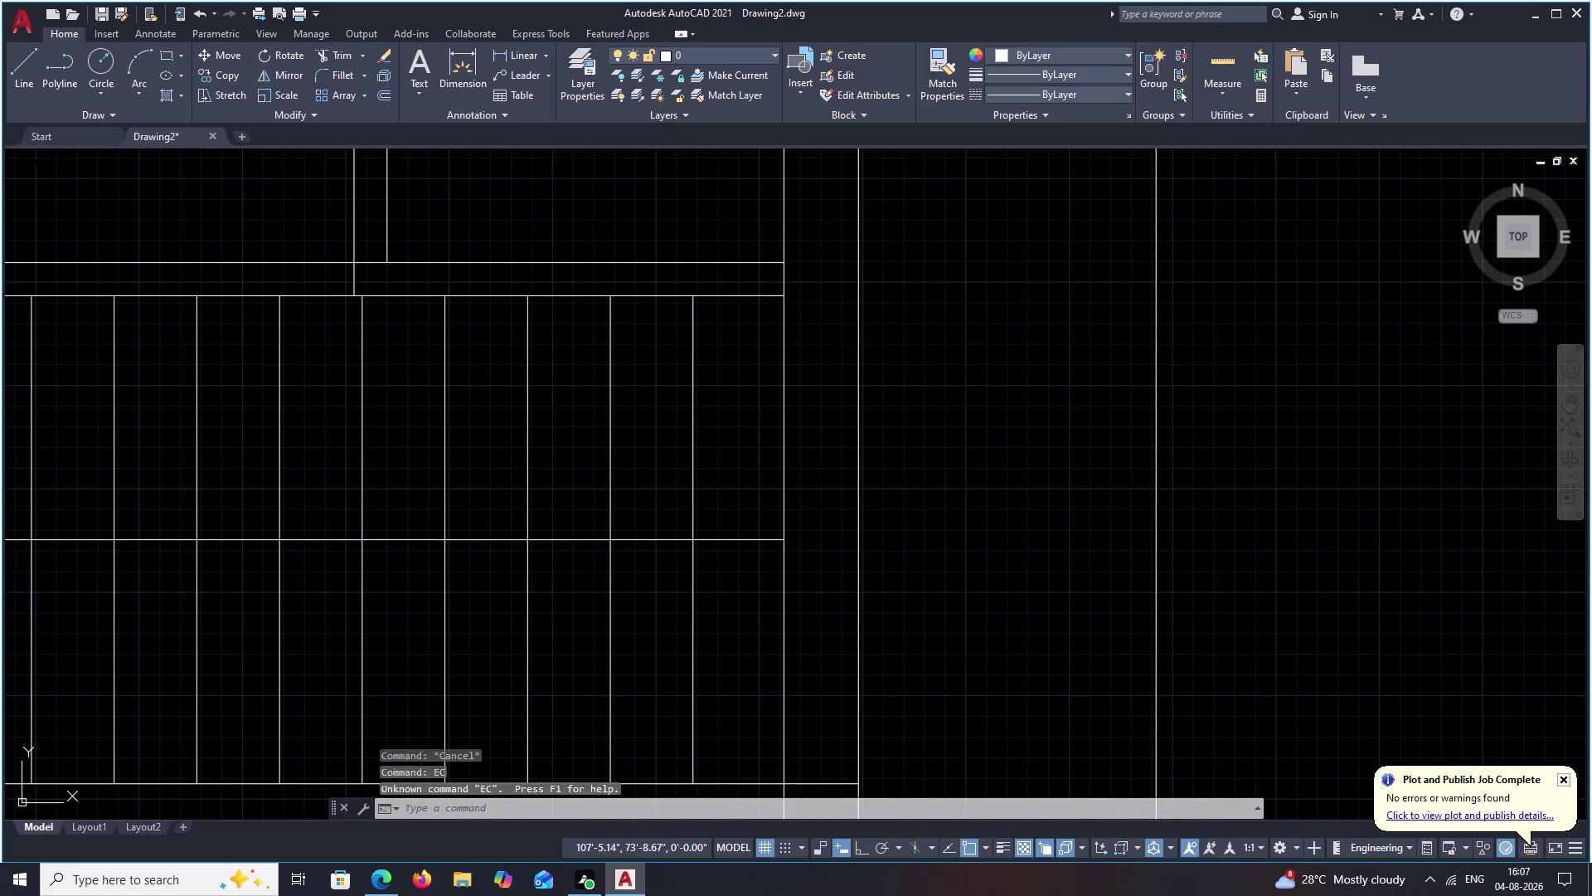
Clear the failed command and extend a line over the staircase treads.
key(Escape)
text(EX)
key(space)
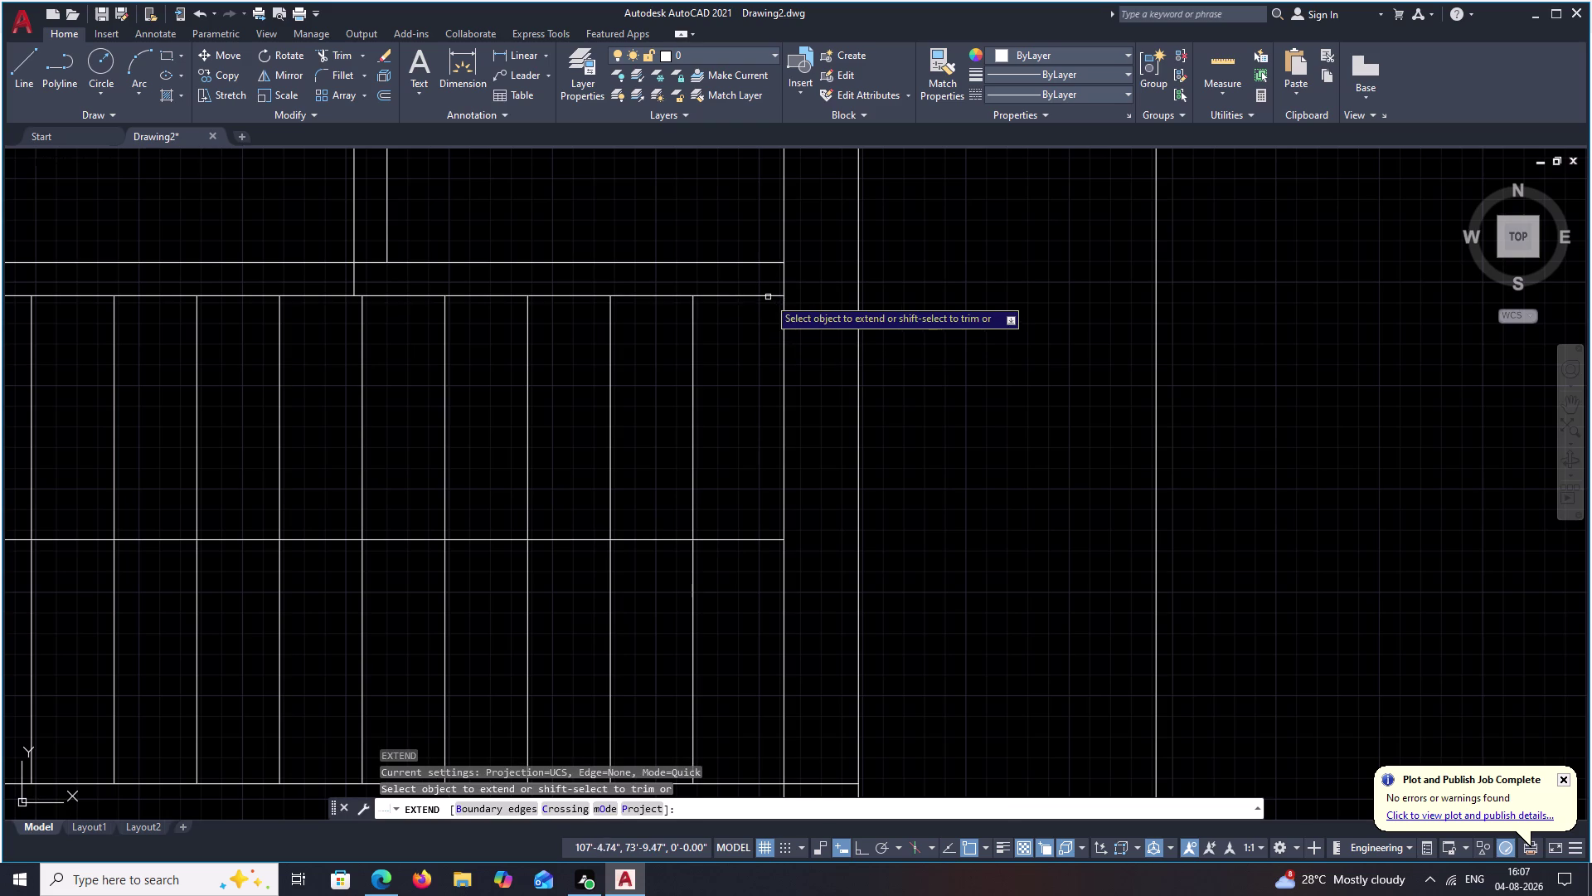
click(768, 297)
middle_drag(787, 405, 815, 296)
key(Escape)
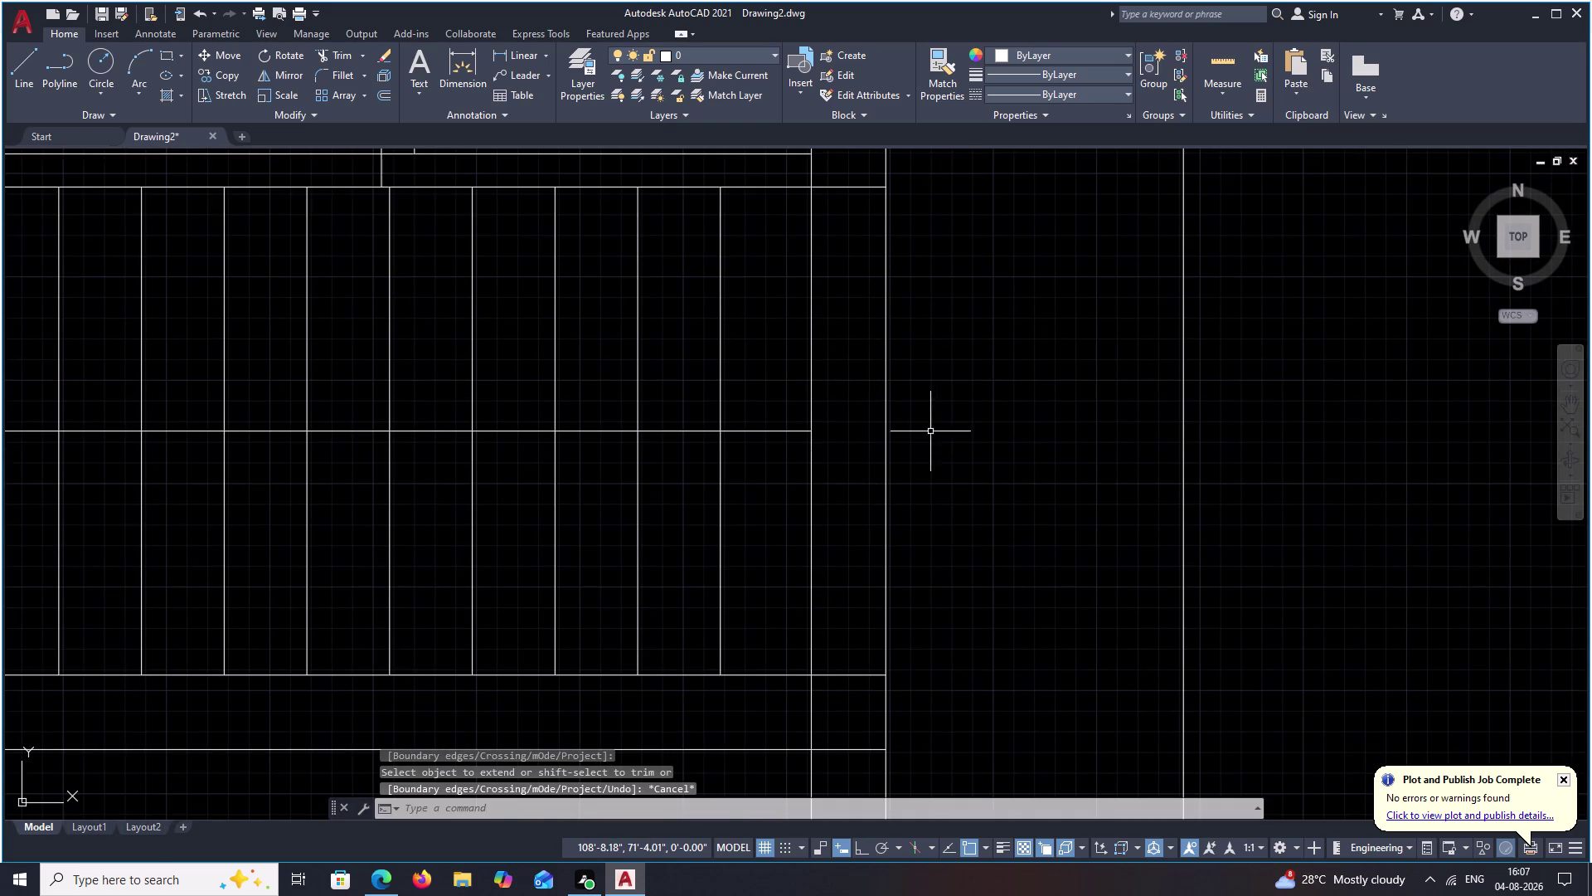
Trim the line ends overshooting the staircase, redoing the trim after undoing twice.
text(TR)
key(space)
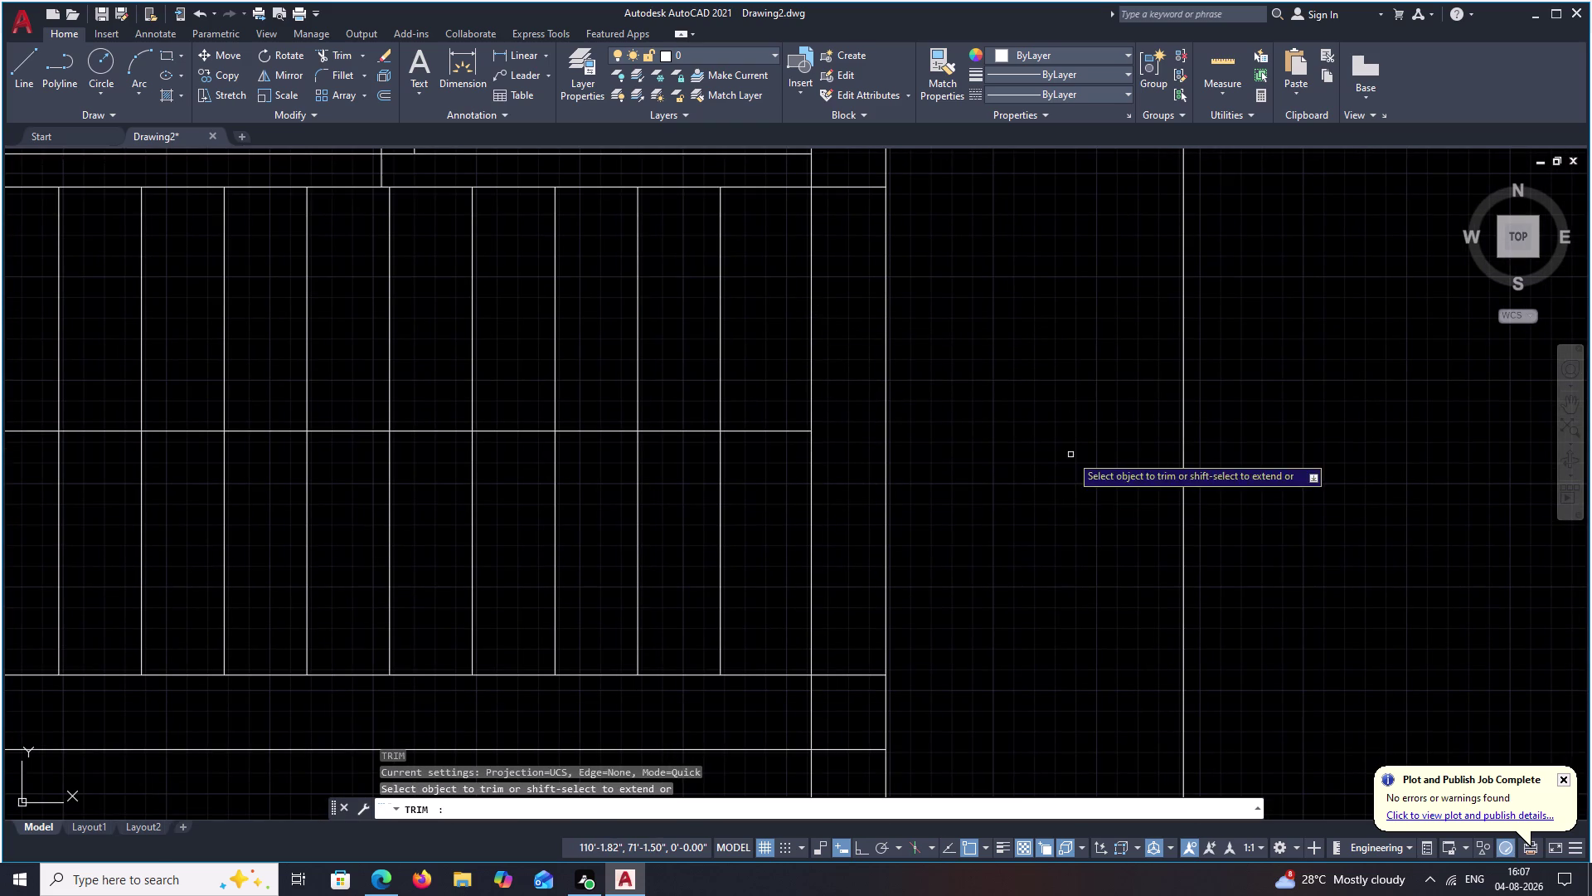
drag(970, 301, 794, 341)
drag(835, 459, 772, 488)
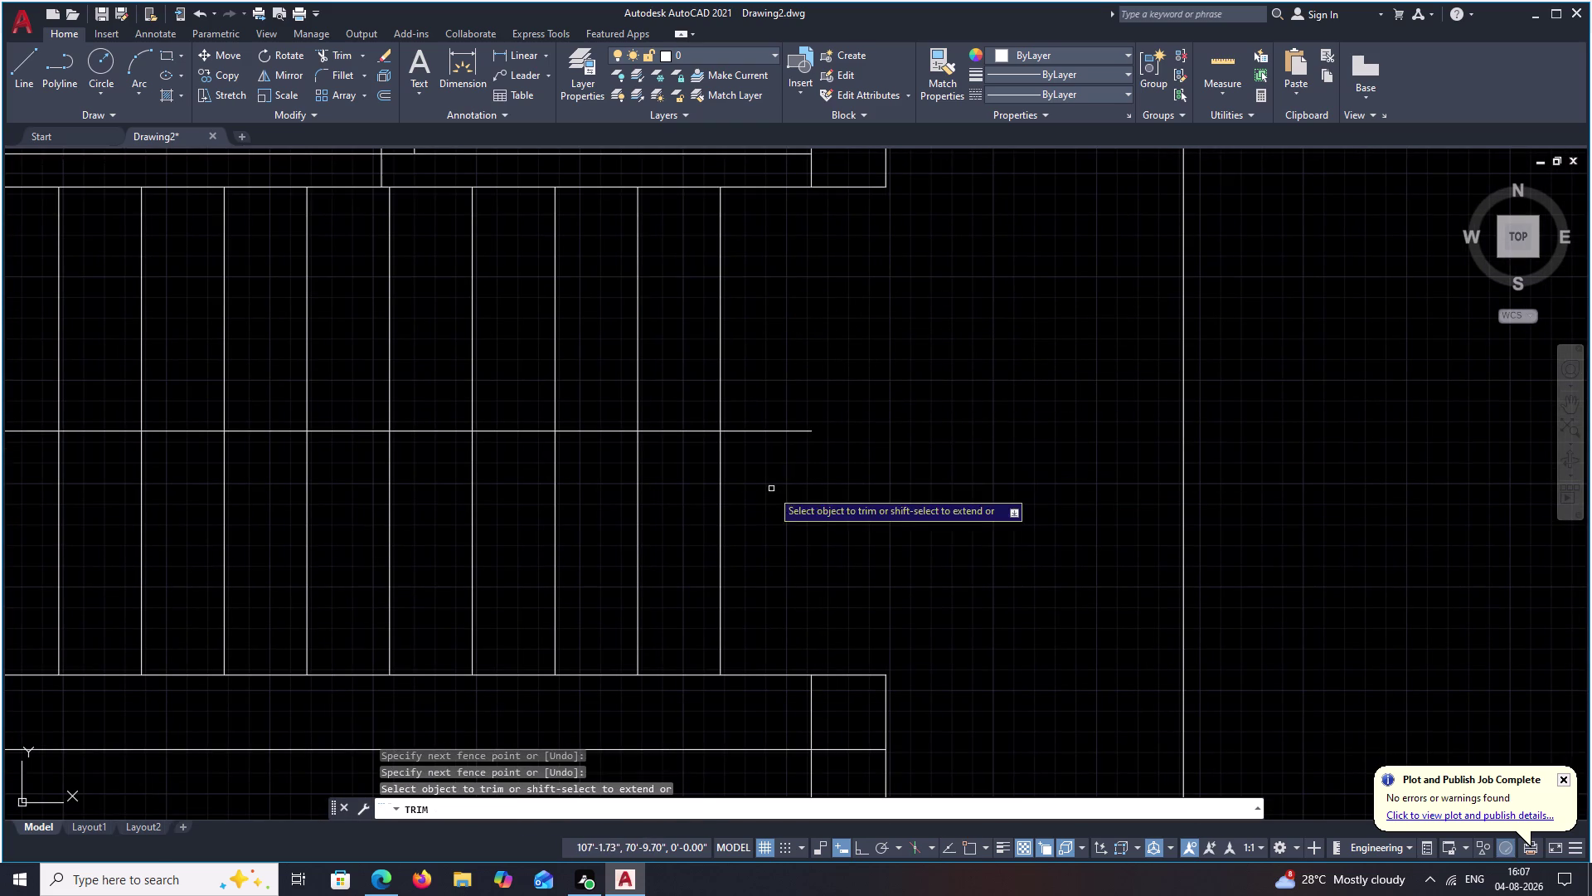
scroll(down, 3)
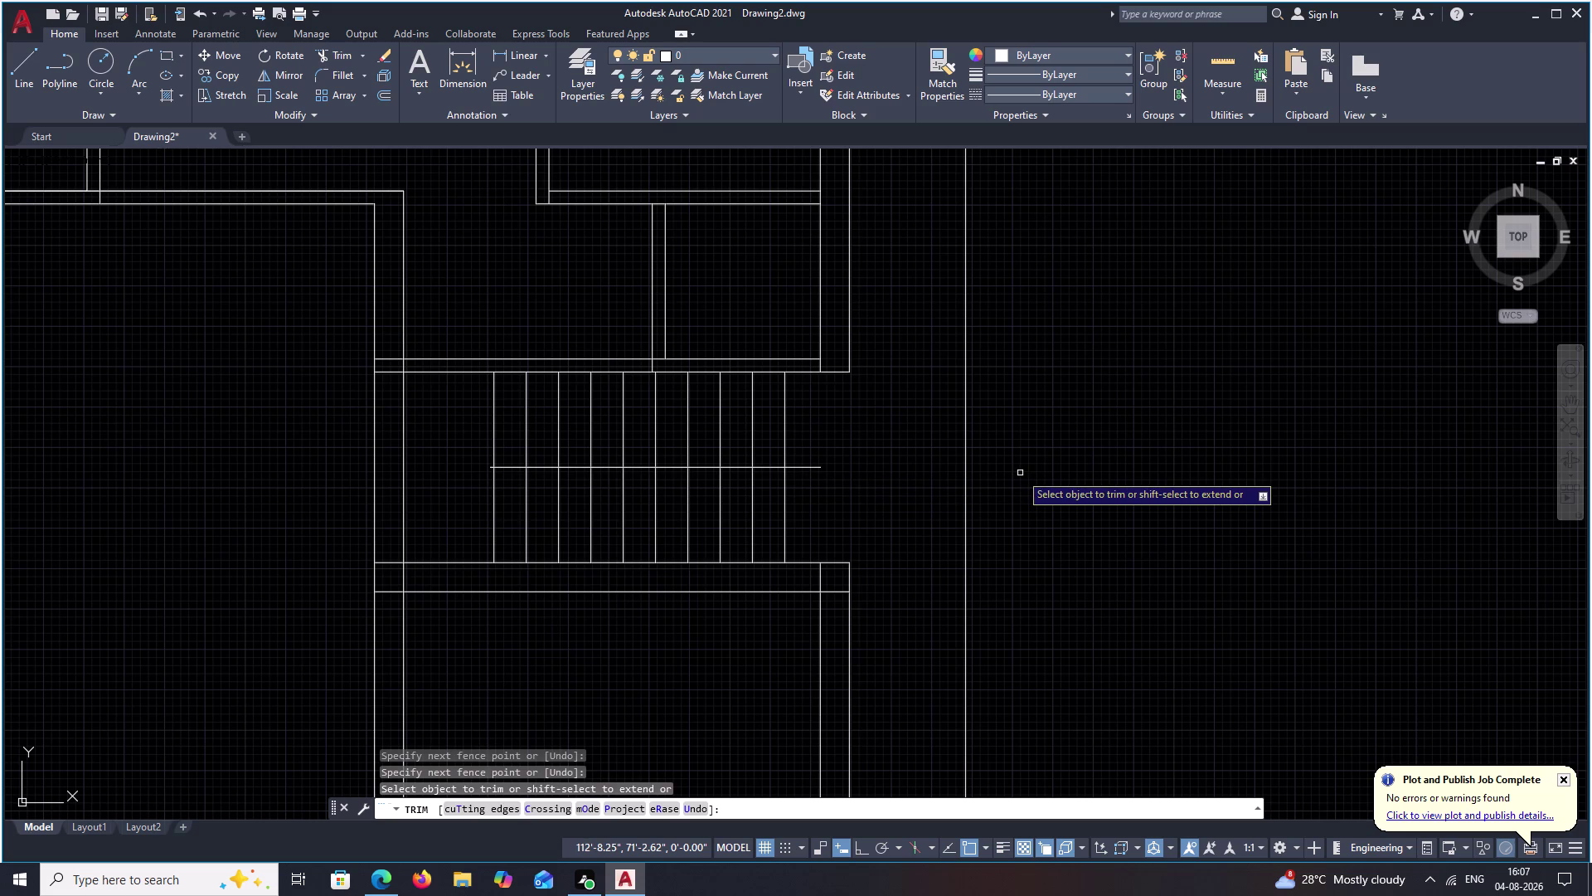
key(ctrl+z)
key(ctrl+z)
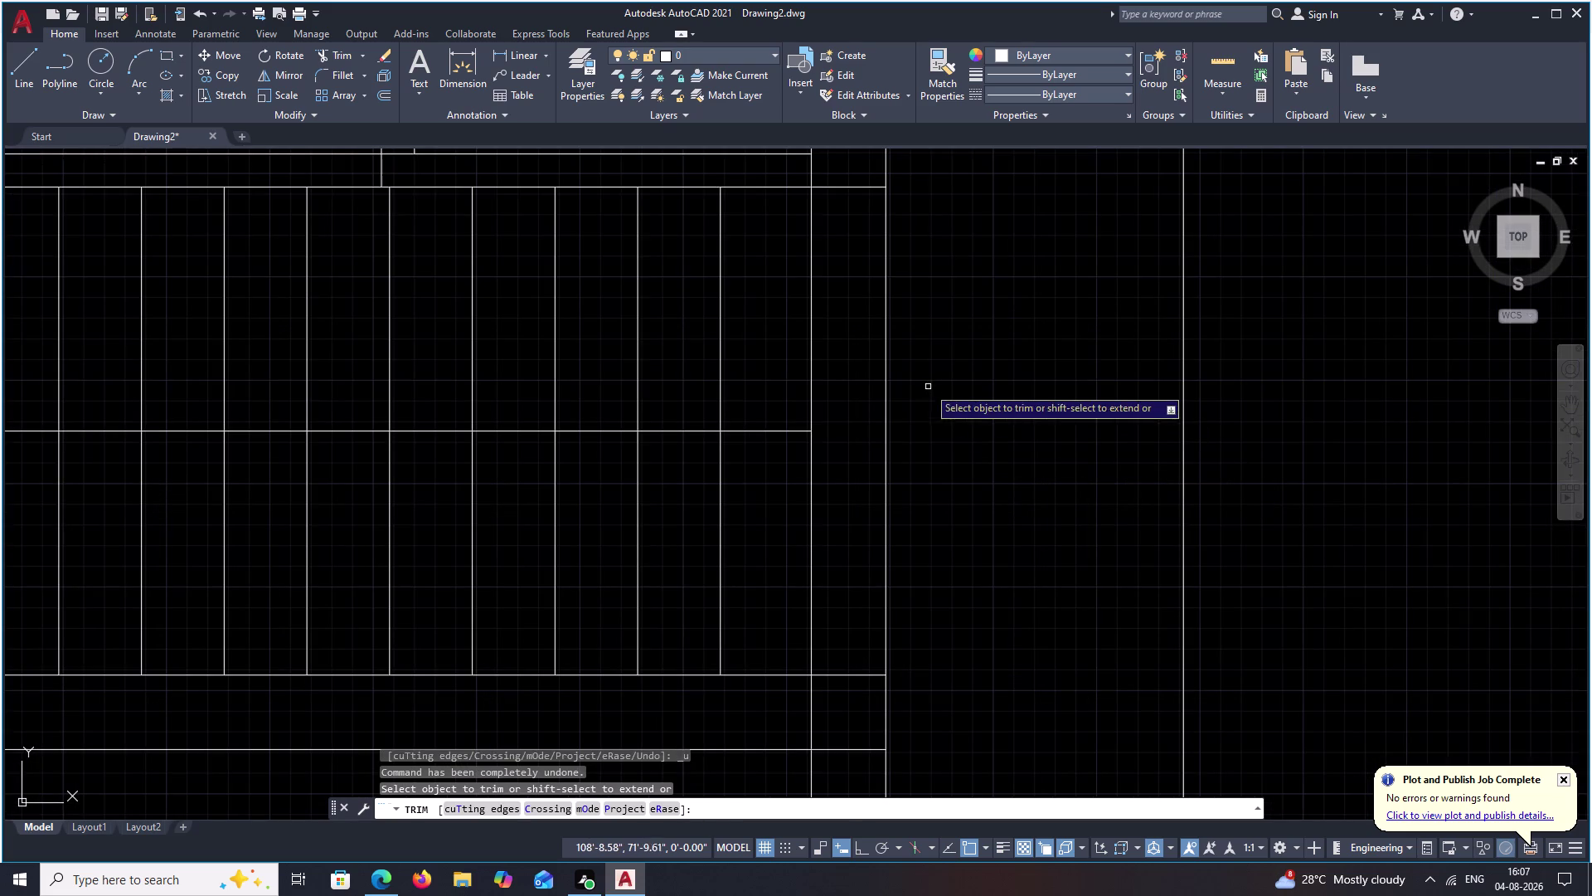
drag(929, 296, 859, 384)
scroll(down, 3)
middle_drag(890, 428, 898, 383)
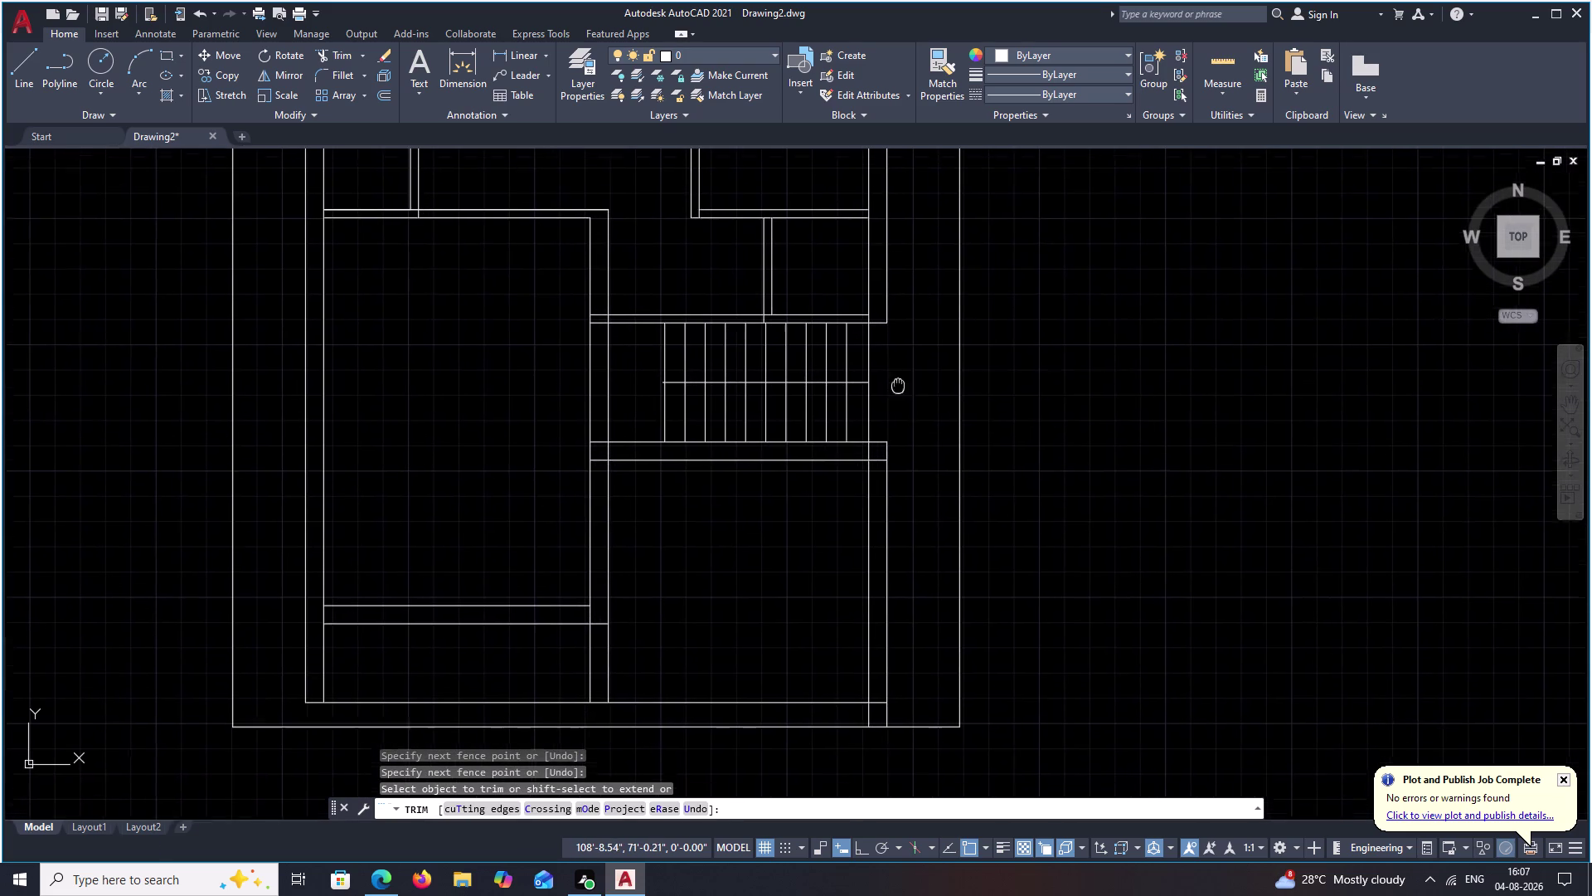
key(Escape)
Pan and zoom across the plan toward the room below the stairs.
scroll(down, 3)
middle_drag(928, 455, 921, 517)
scroll(up, 3)
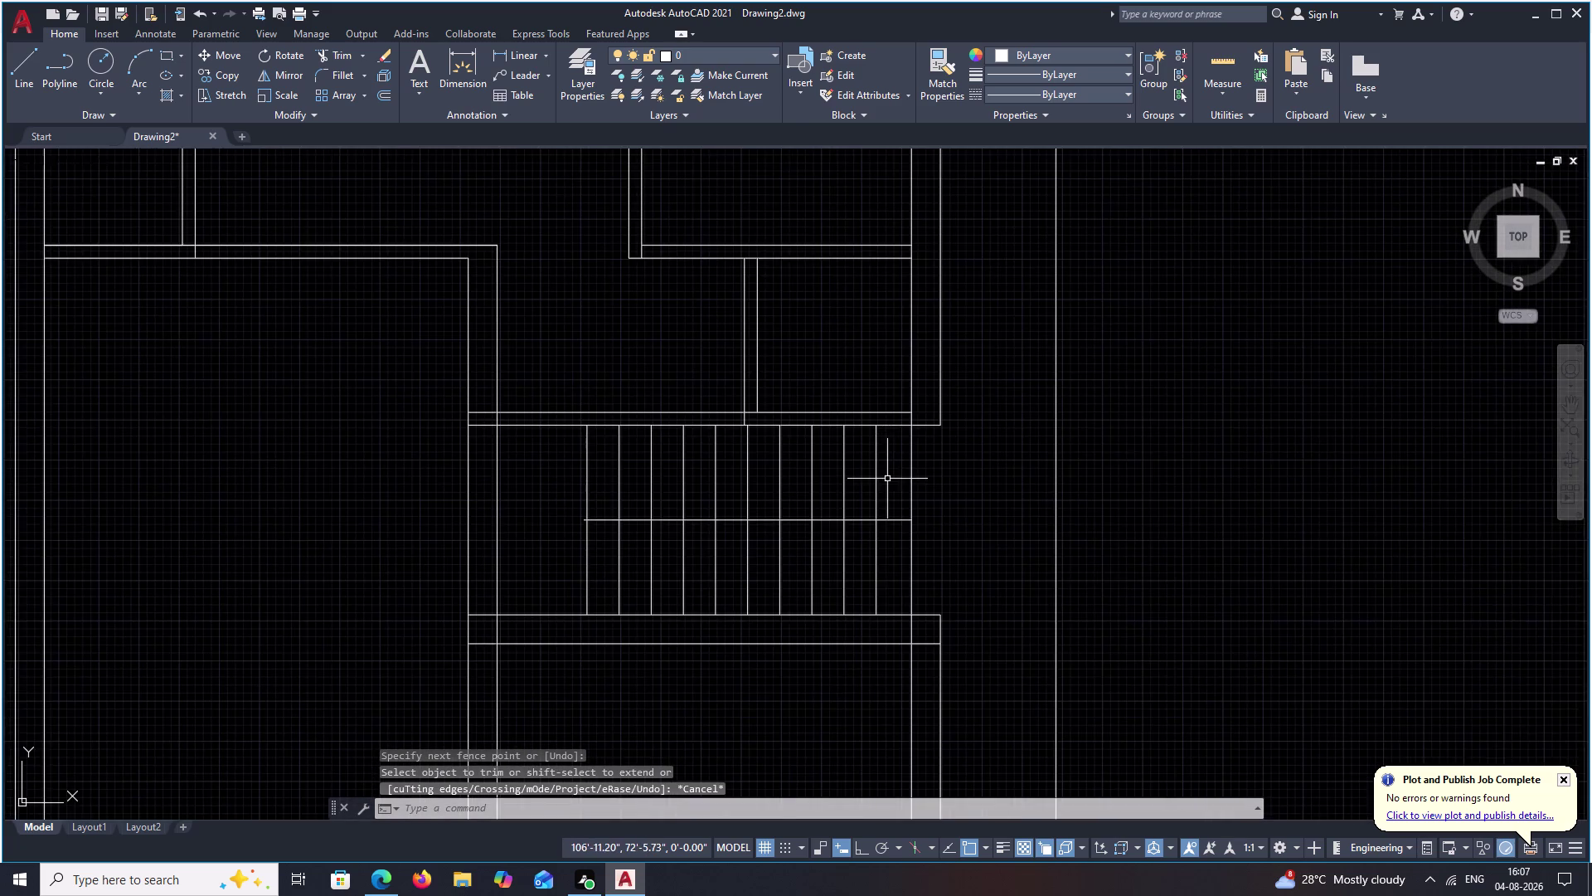
middle_drag(887, 480, 909, 379)
middle_drag(840, 443, 881, 382)
middle_drag(619, 463, 749, 427)
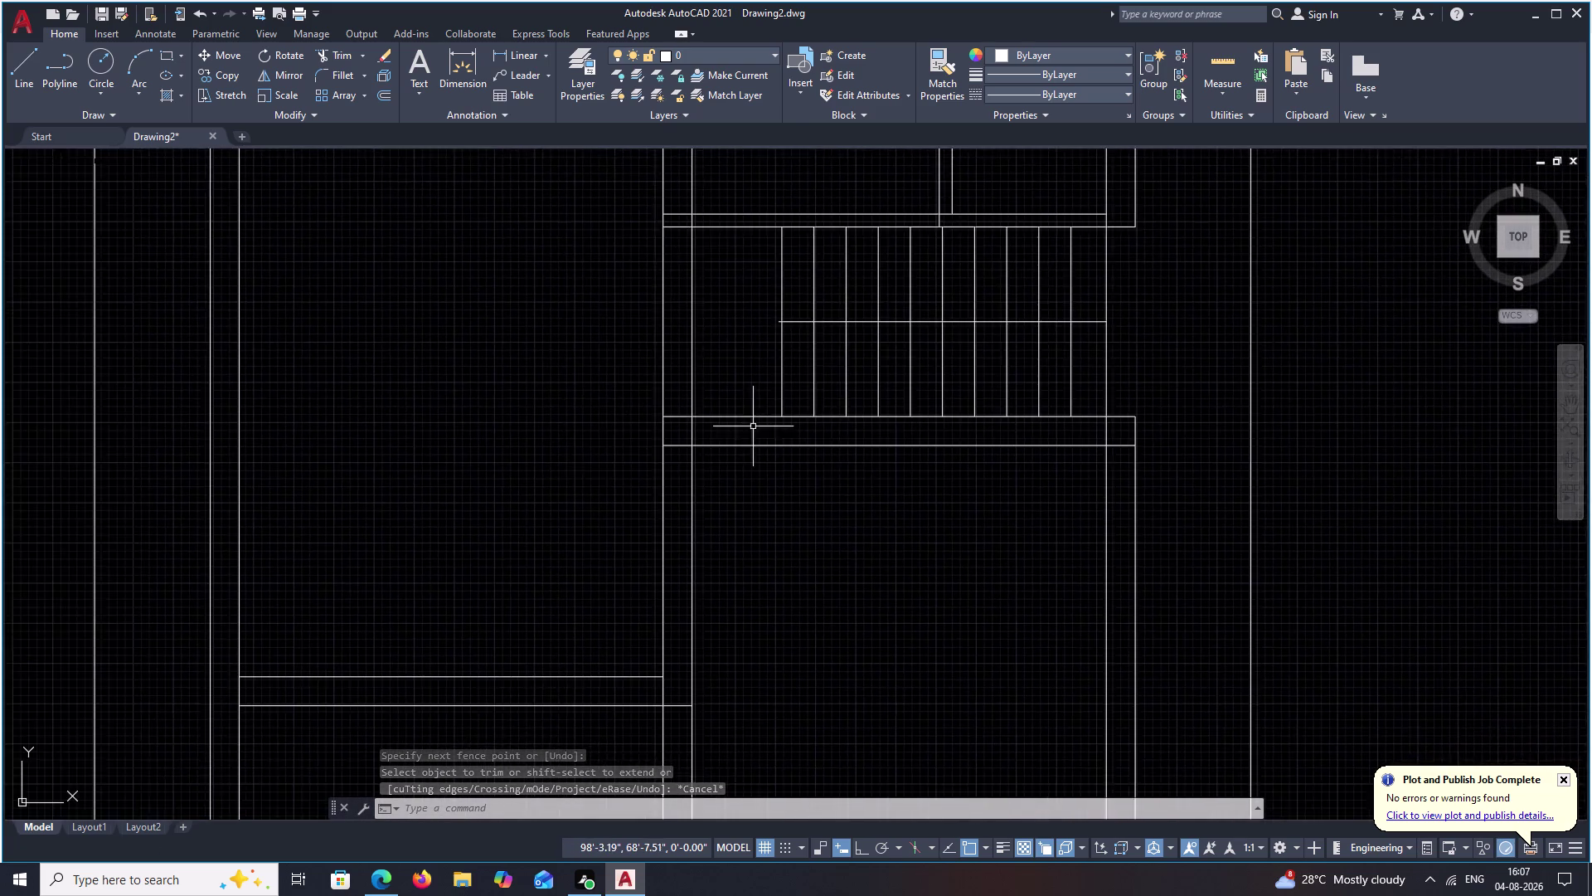
scroll(down, 3)
middle_drag(776, 494, 834, 438)
scroll(up, 3)
middle_drag(832, 442, 875, 413)
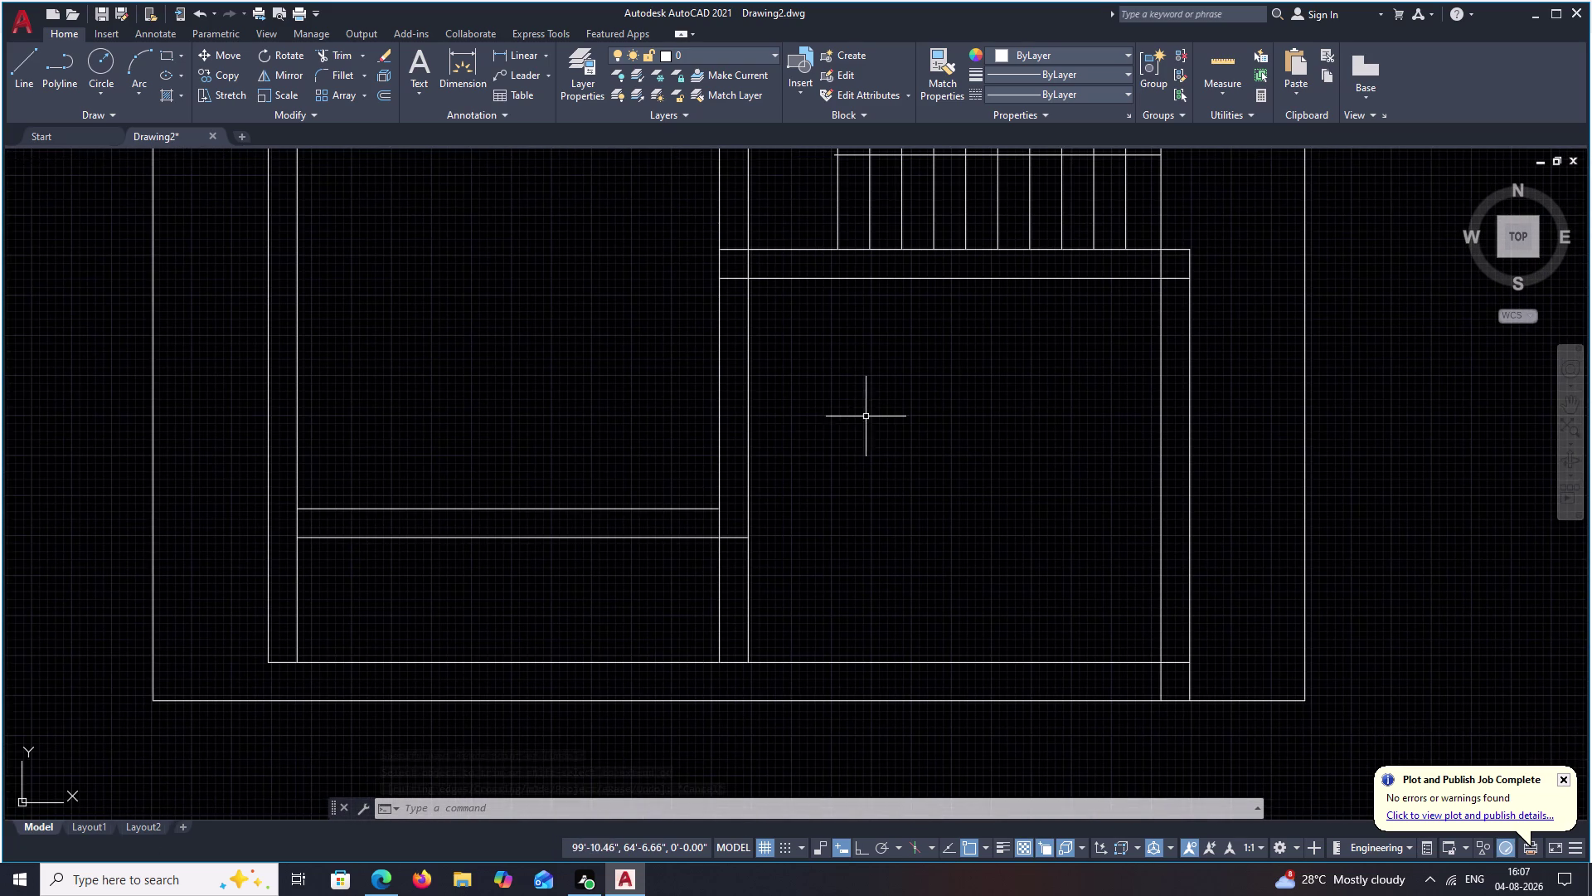
middle_drag(911, 416, 1054, 405)
scroll(down, 3)
middle_drag(1011, 407, 987, 475)
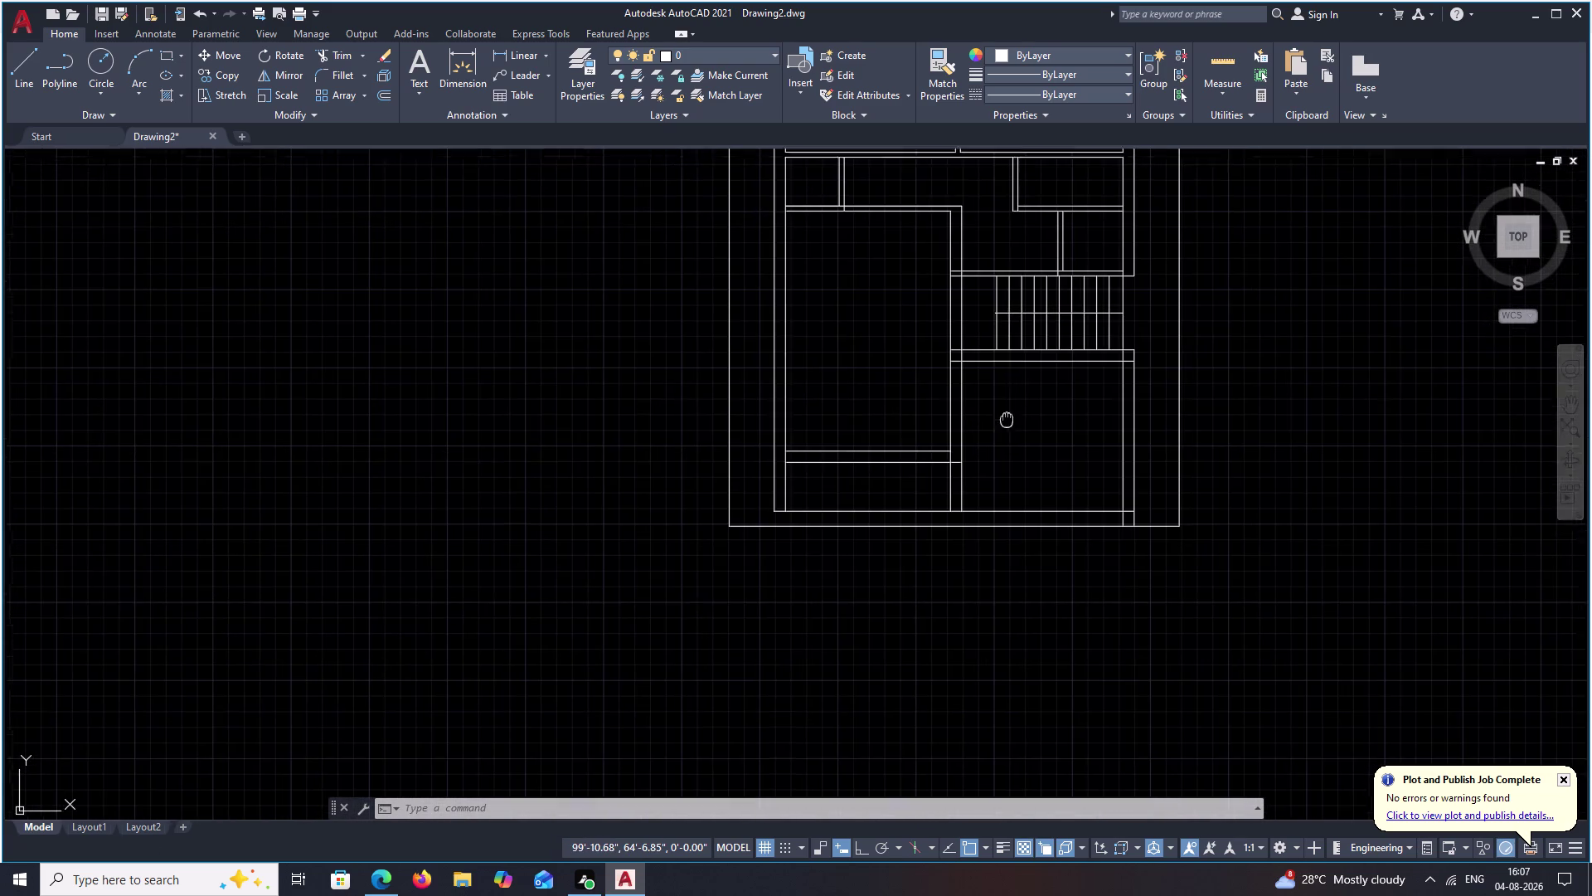
middle_drag(987, 475, 975, 514)
scroll(up, 3)
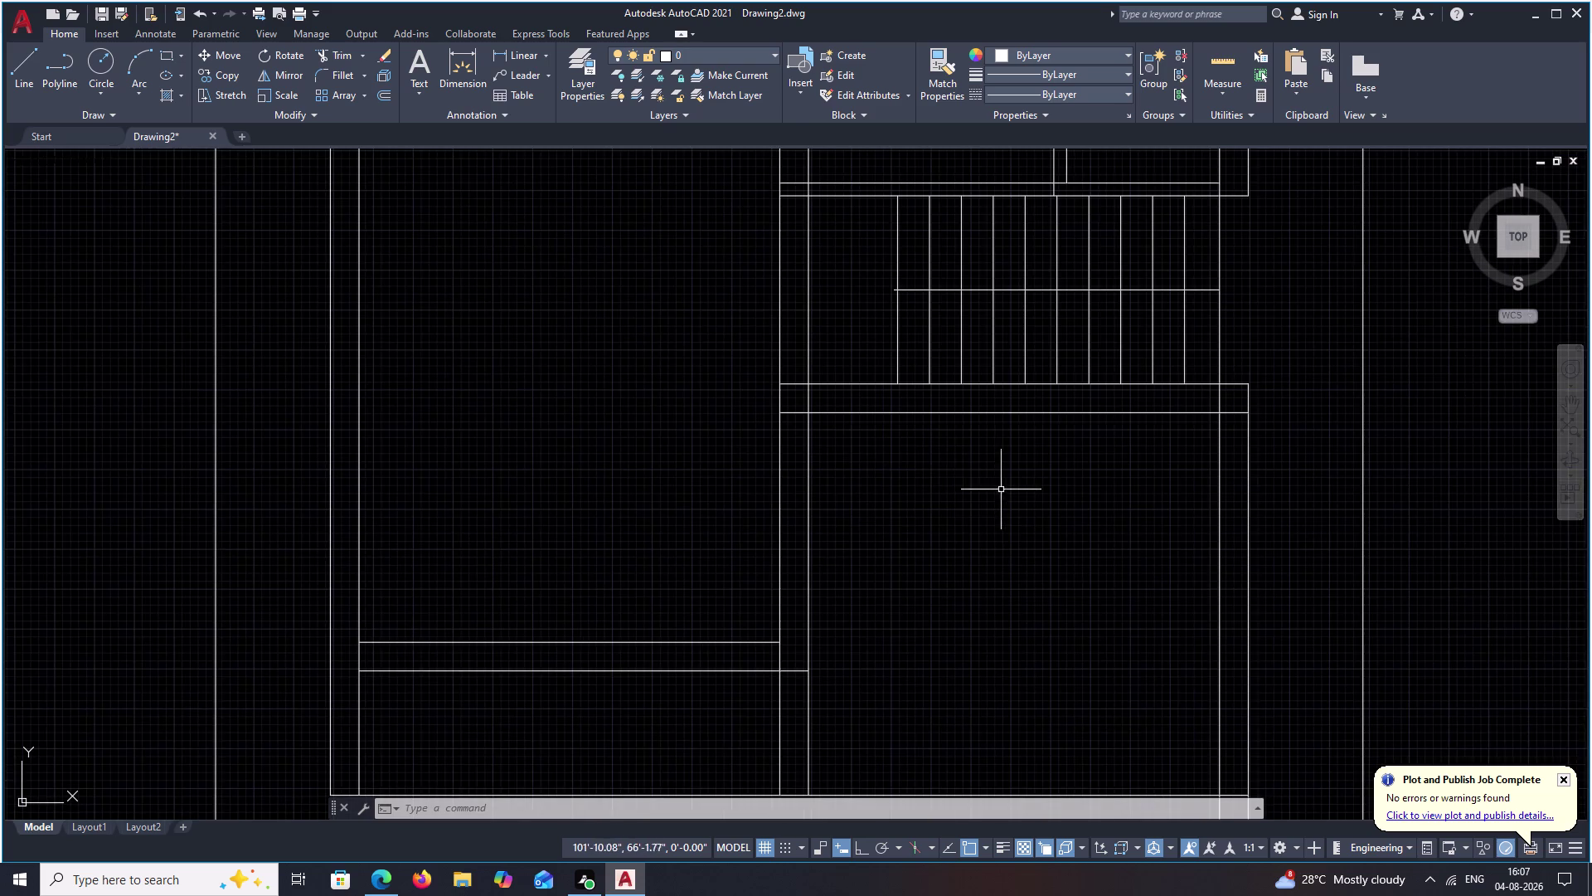
scroll(up, 3)
Trim the wall lines to open a gap in the double wall.
key(Escape)
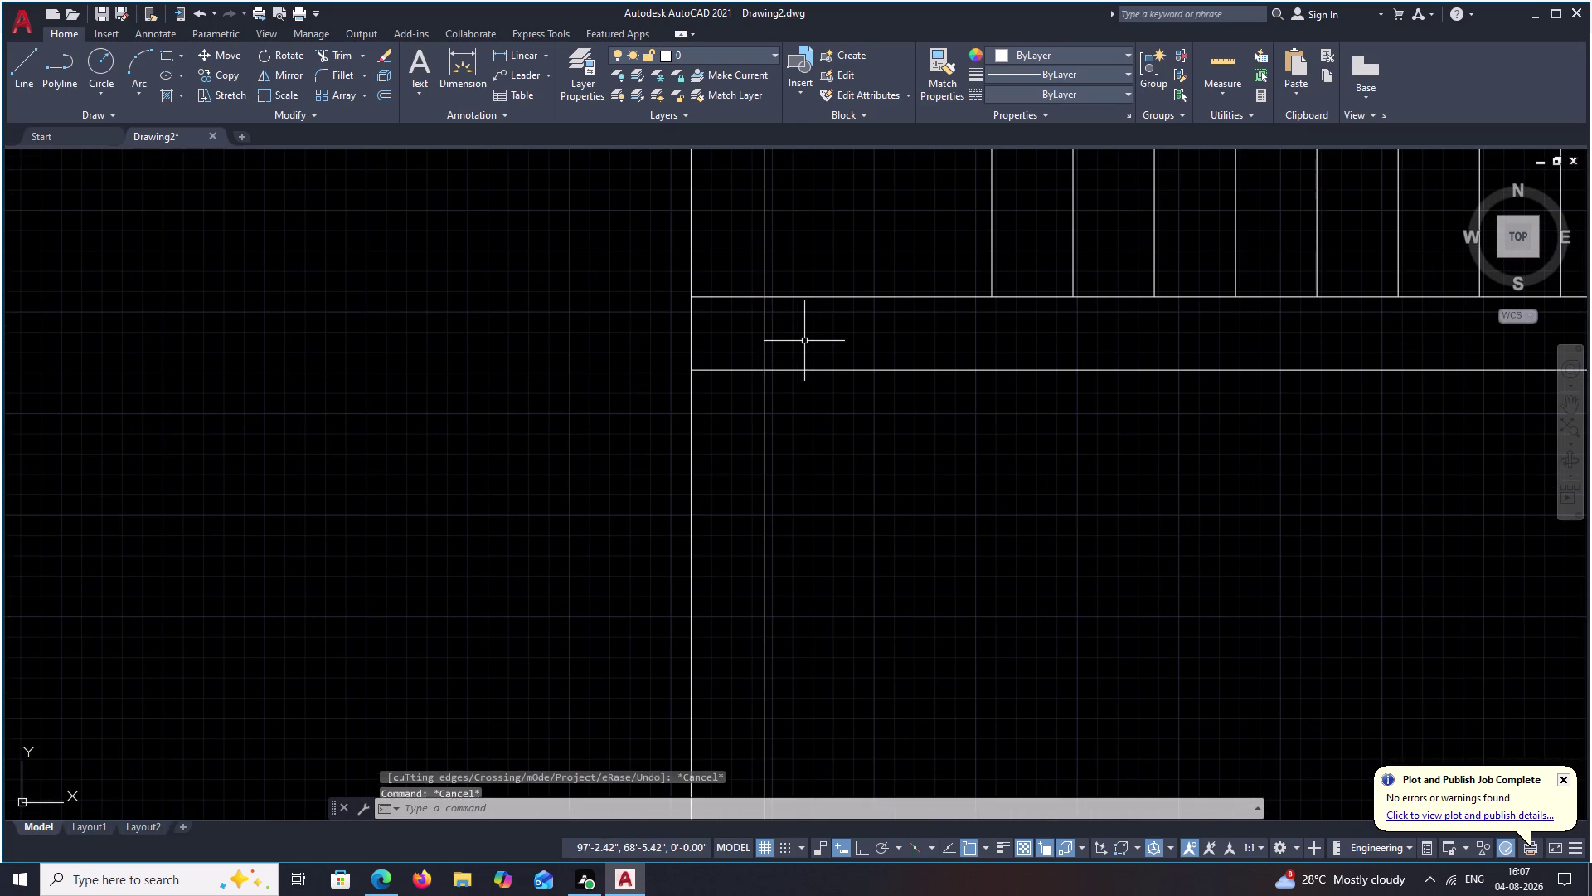
key(t)
text(R)
key(space)
drag(745, 265, 735, 430)
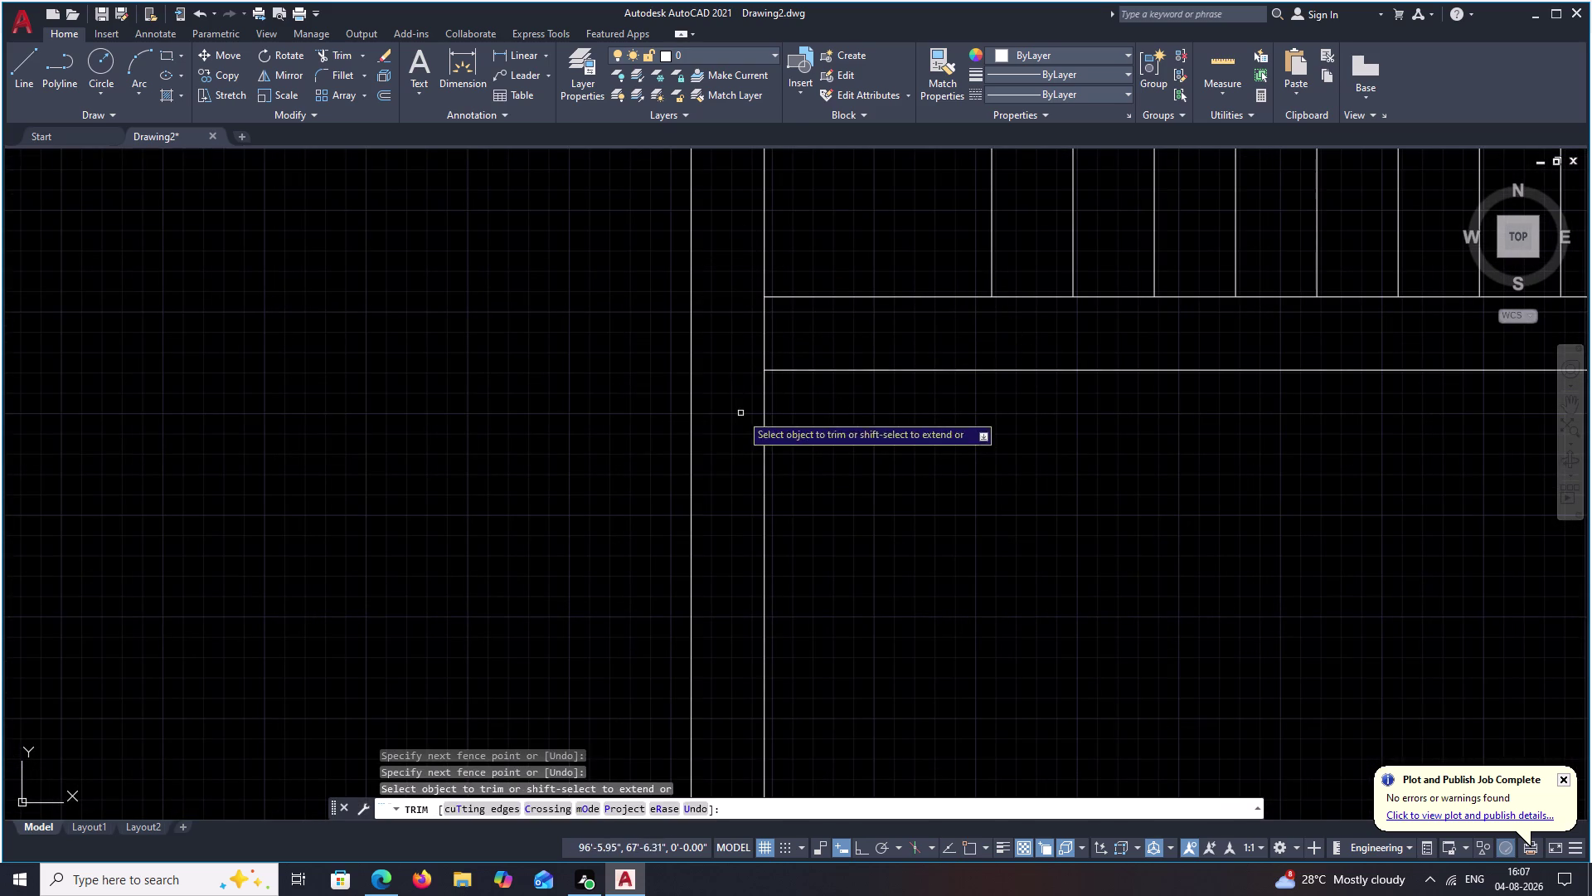
drag(737, 334, 840, 329)
scroll(down, 3)
scroll(down, 3)
middle_drag(994, 413, 847, 455)
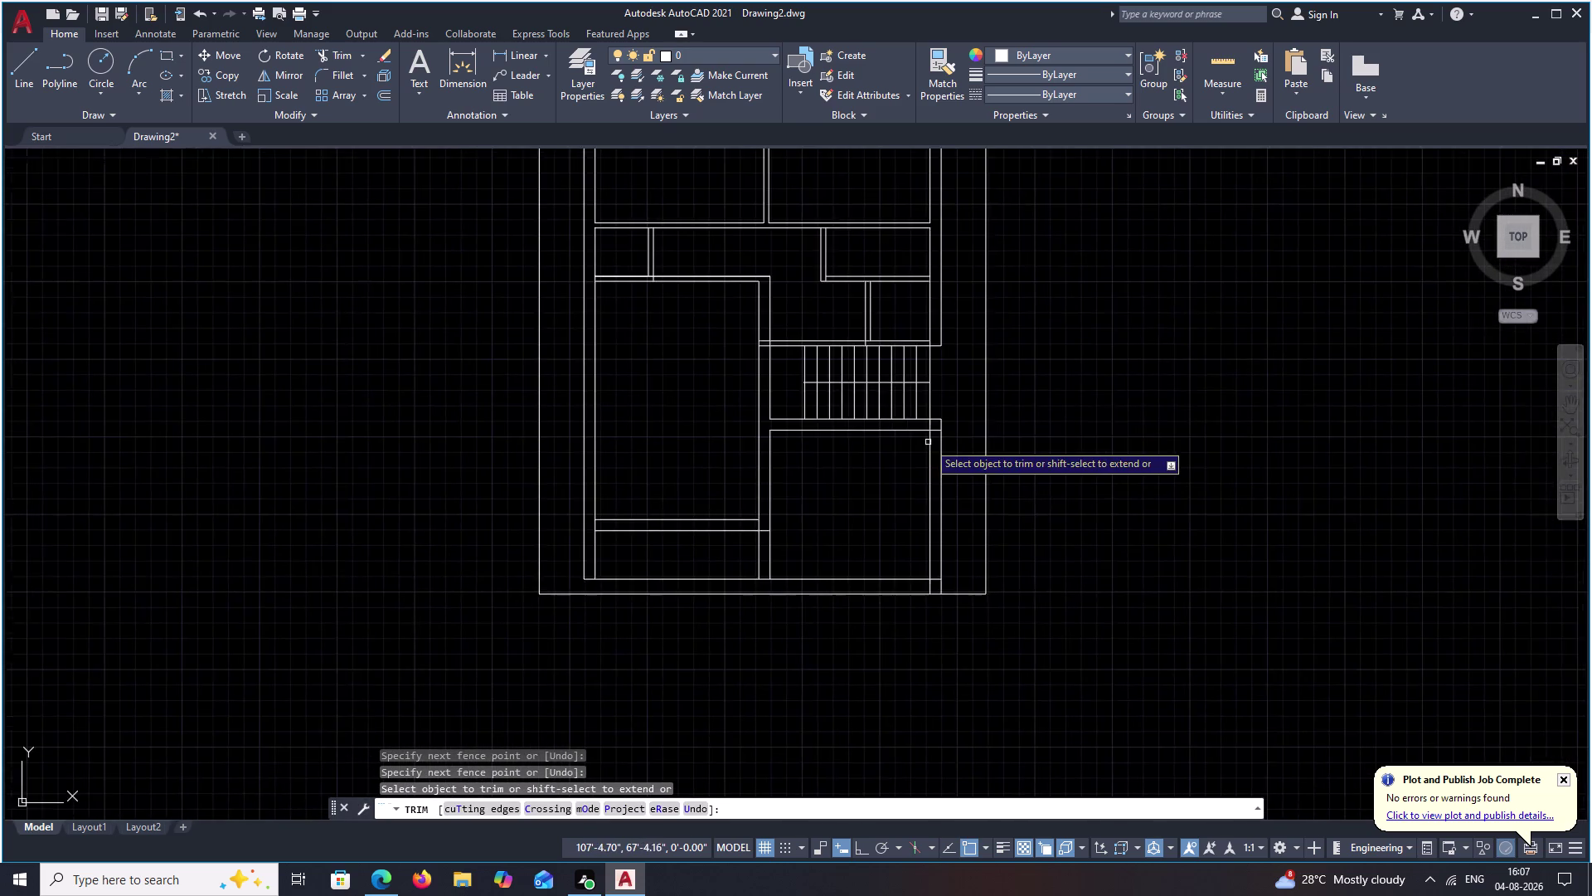
scroll(up, 3)
Trim more segments along the lower walls to finish the openings.
drag(899, 369, 964, 442)
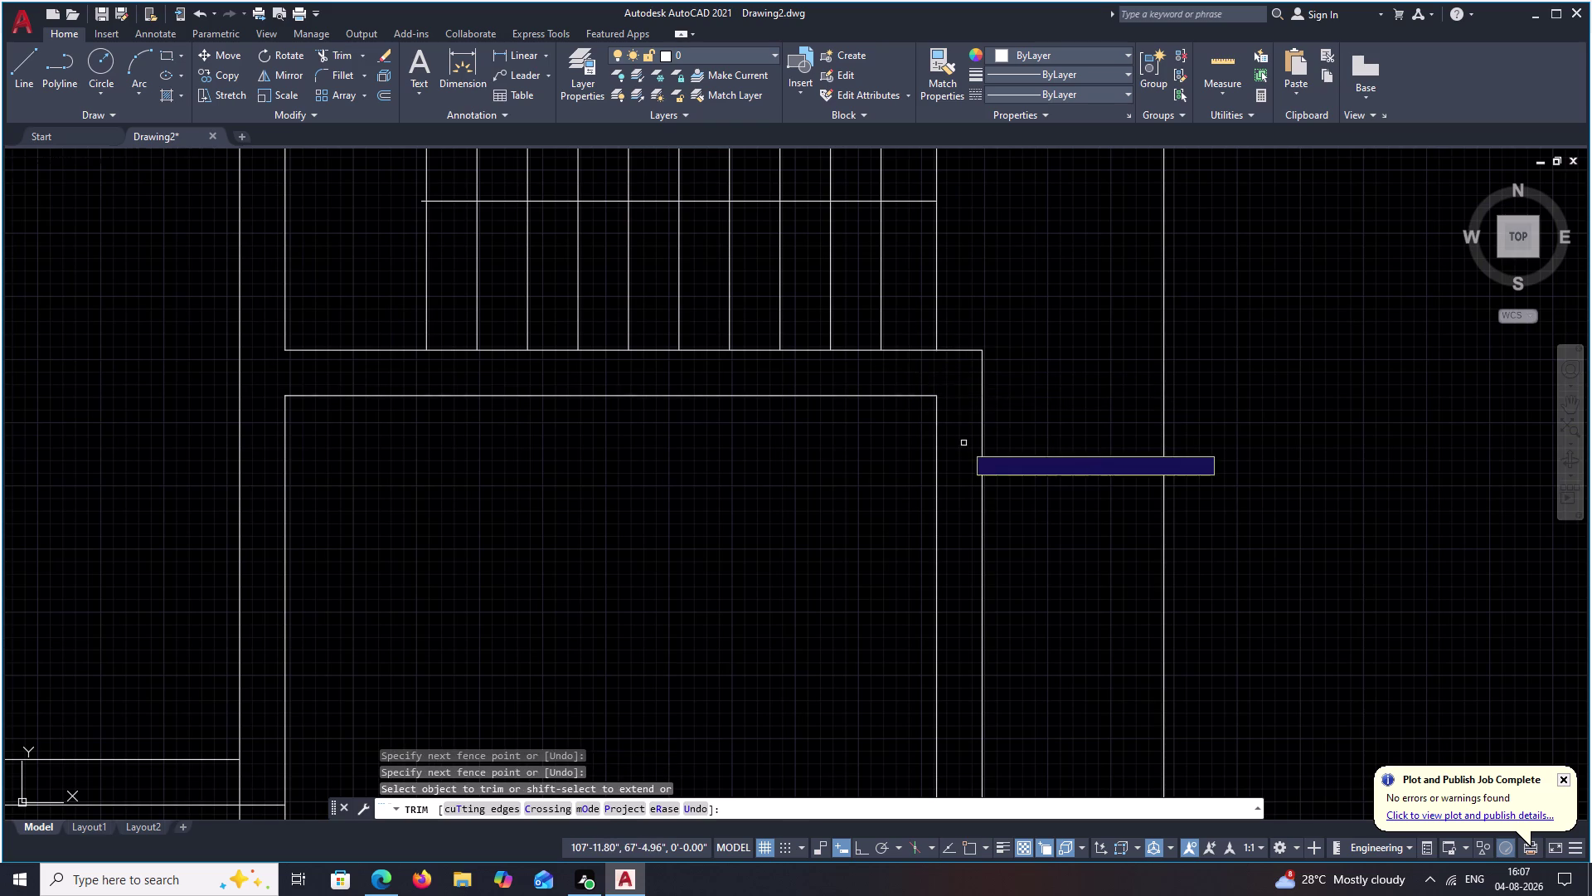
scroll(down, 3)
middle_drag(981, 551, 988, 447)
scroll(up, 3)
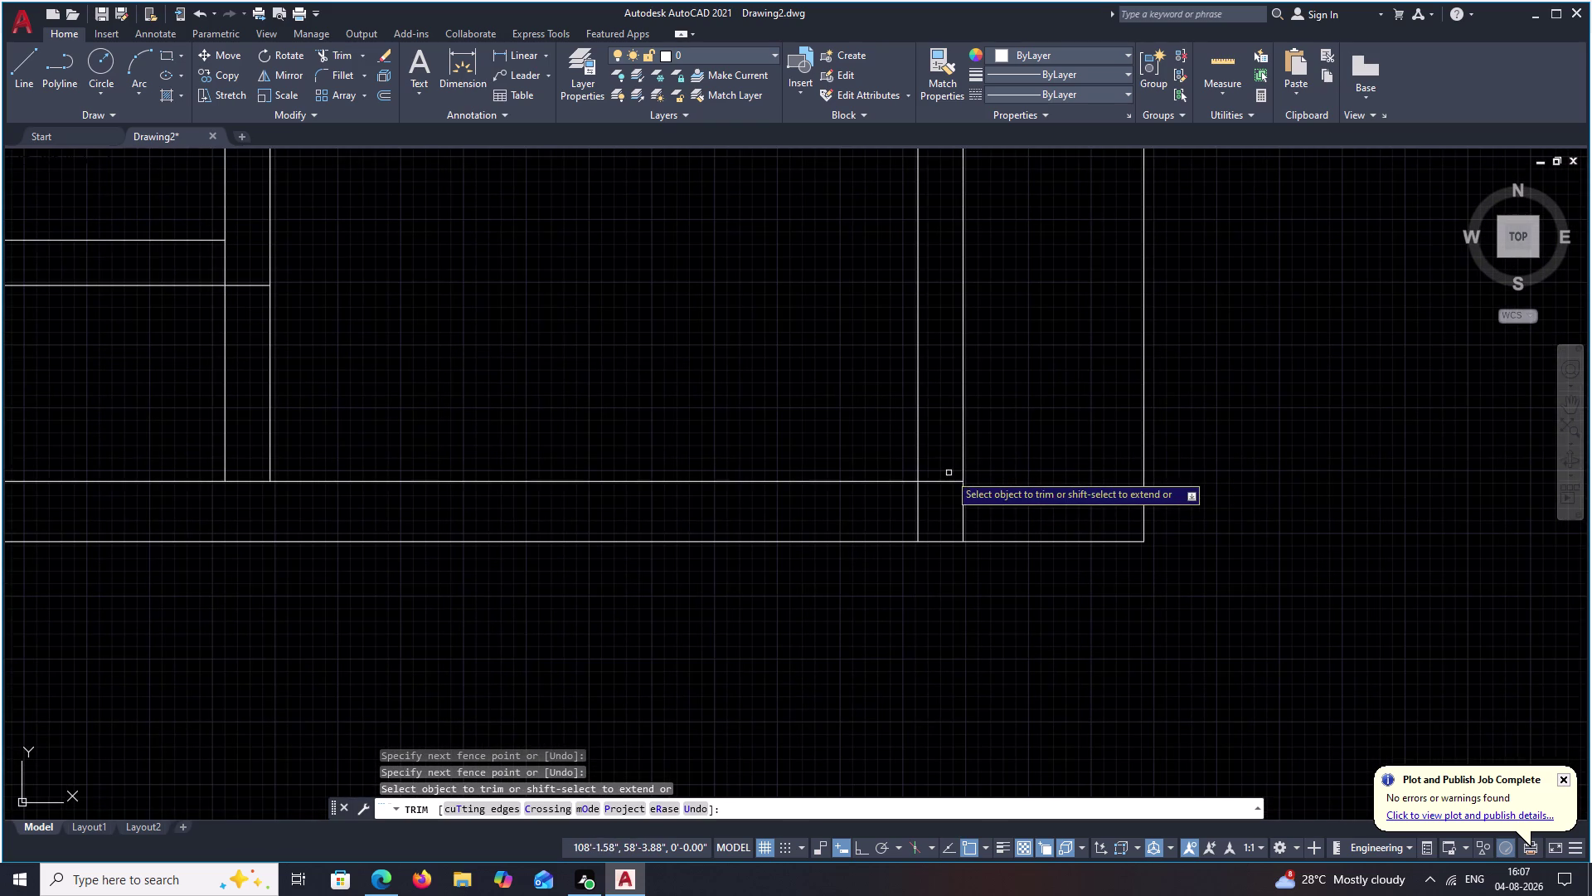
middle_drag(877, 431, 1137, 467)
middle_drag(885, 380, 1150, 460)
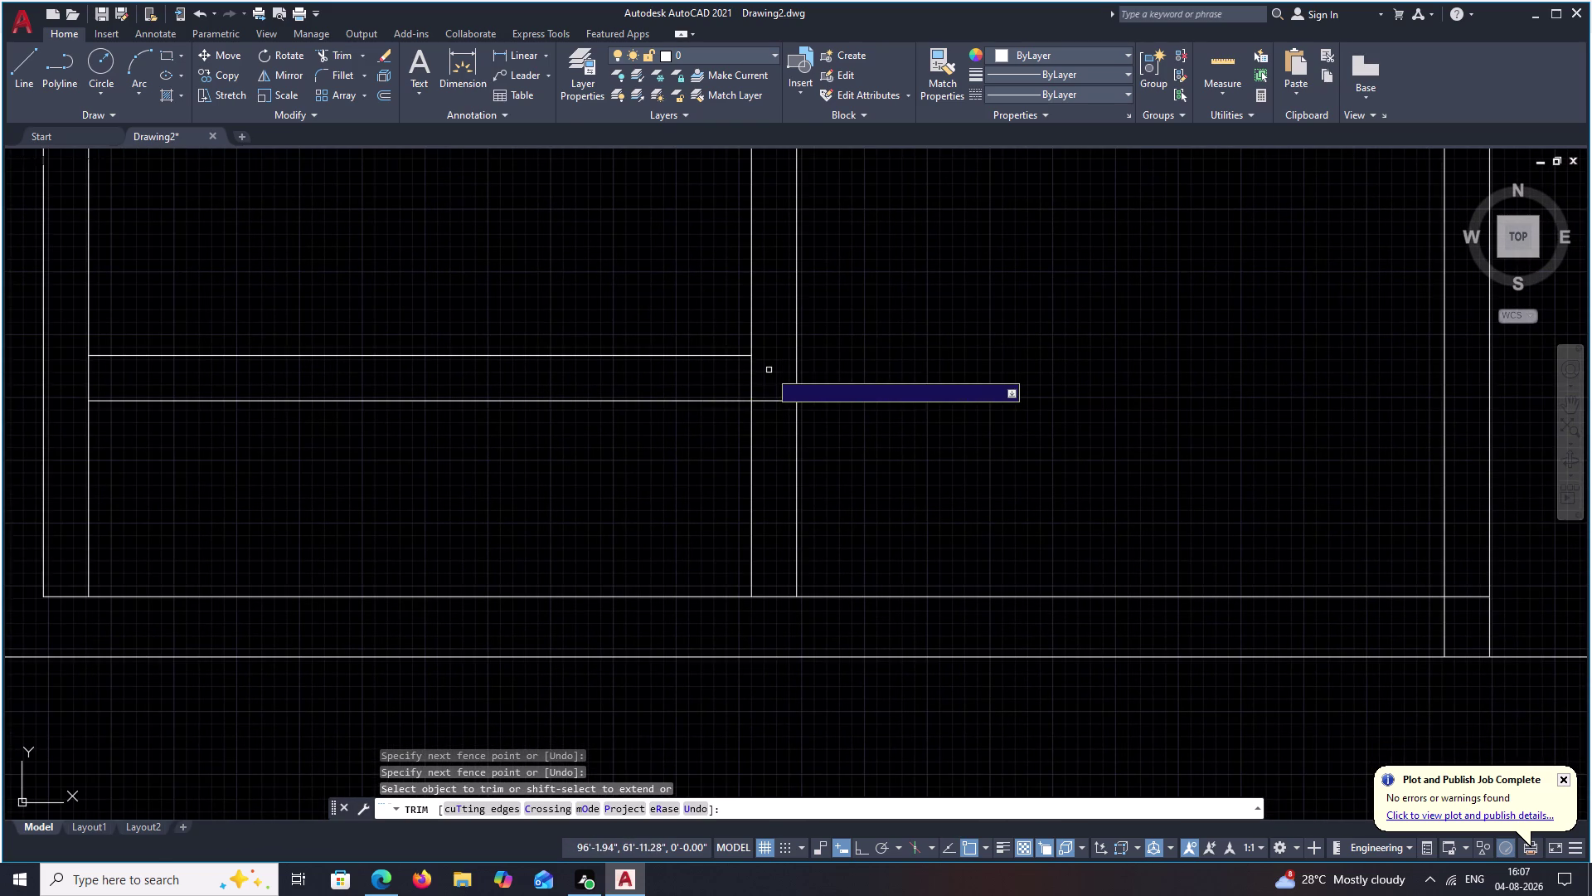
drag(769, 370, 695, 370)
drag(777, 369, 769, 468)
scroll(down, 3)
scroll(down, 3)
middle_drag(838, 437, 869, 465)
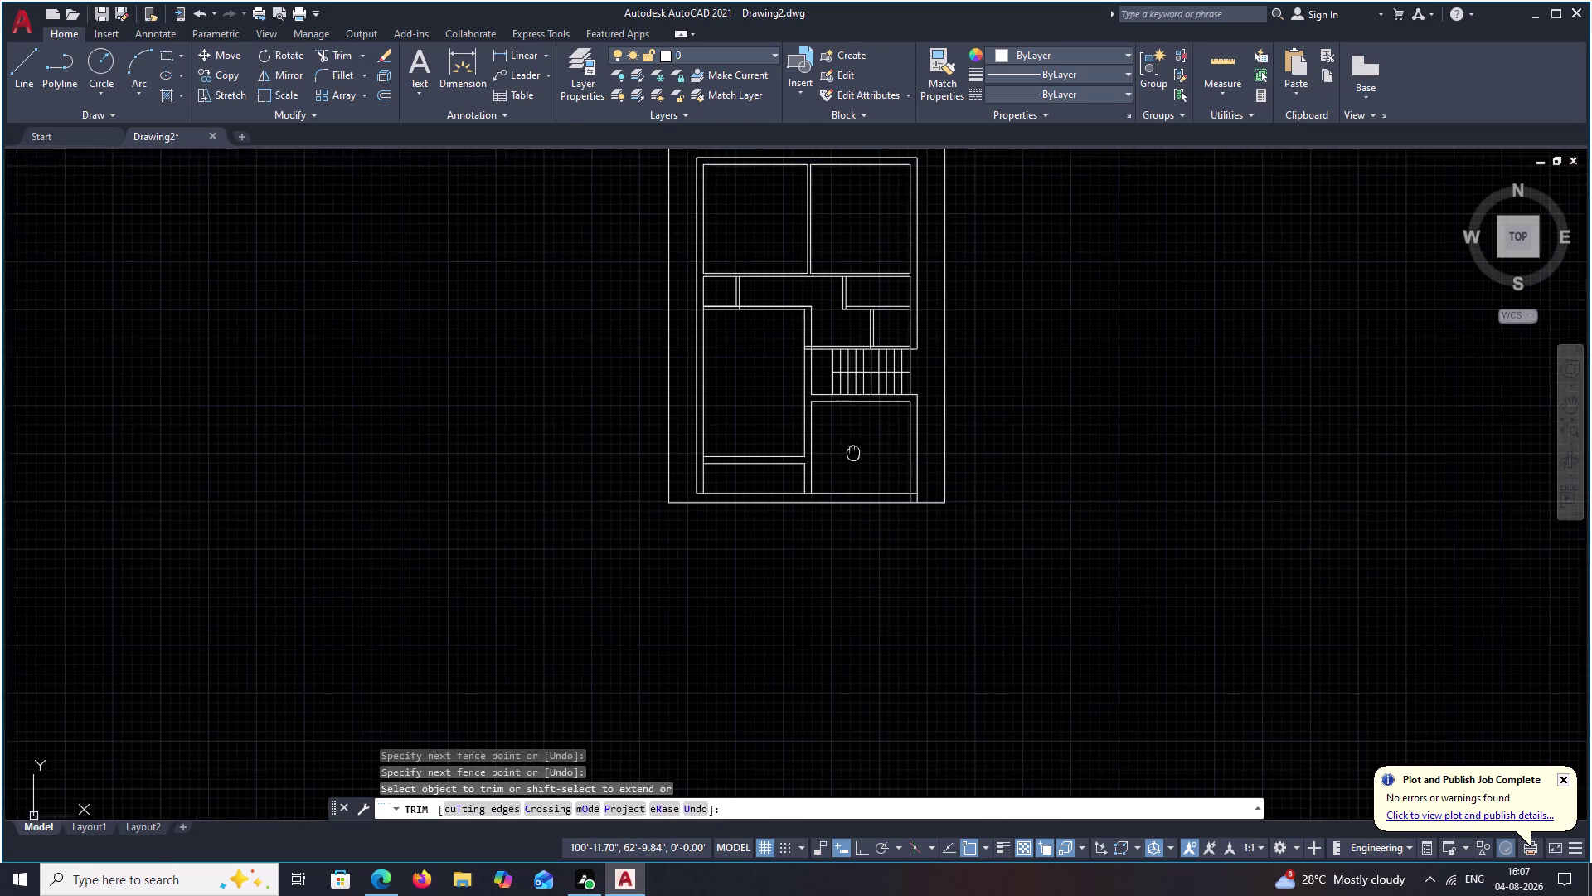
middle_drag(868, 465, 964, 509)
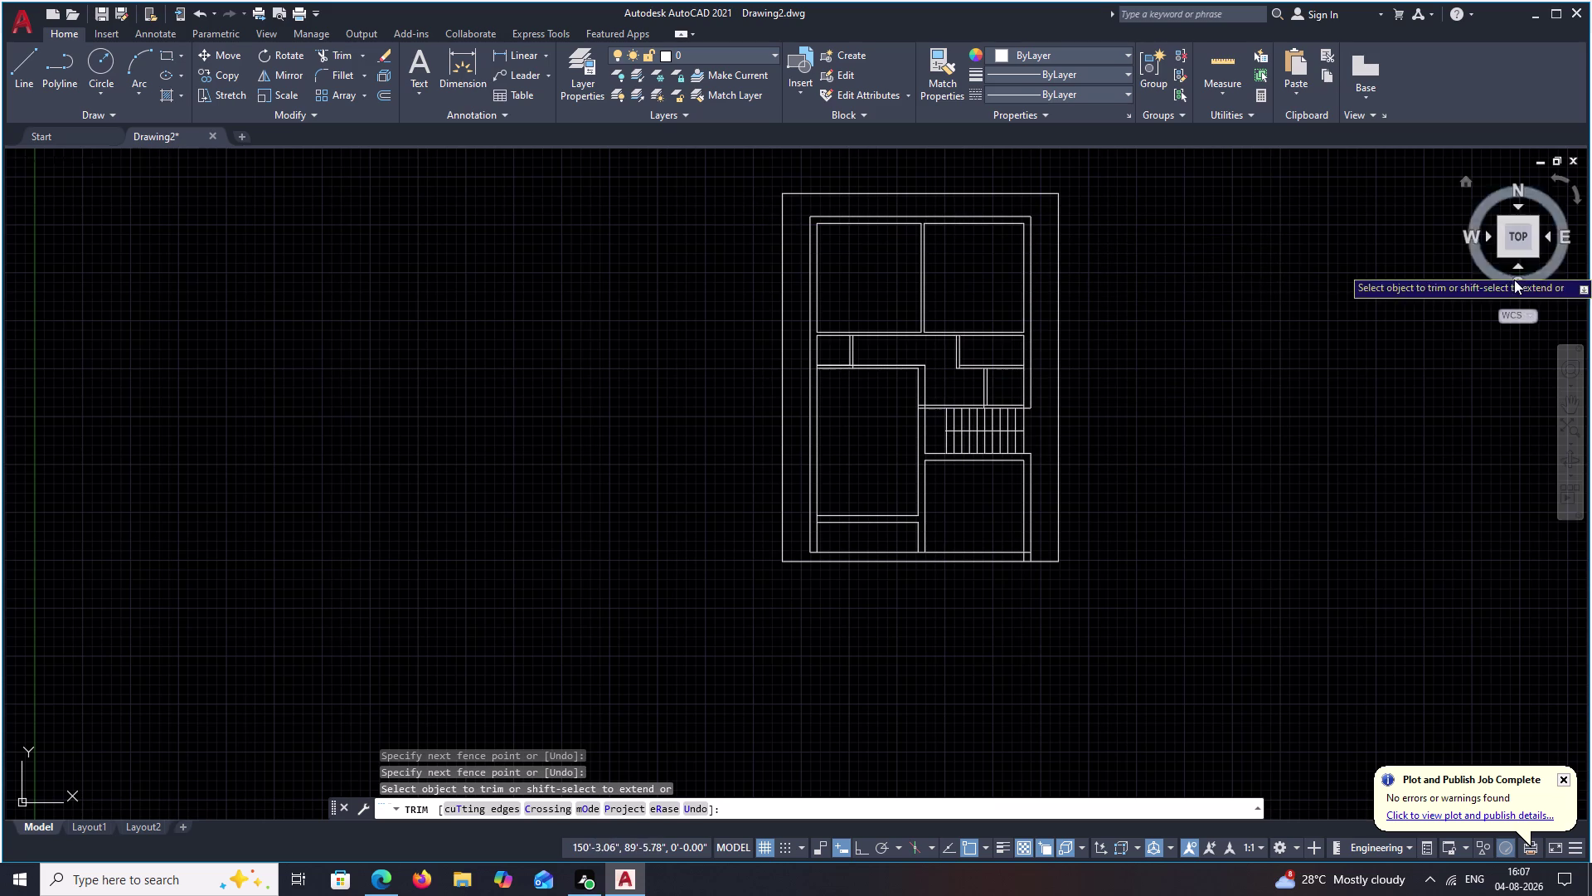
key(Escape)
Center the narrow bottom strip of the lower-left room in close view.
middle_drag(848, 382, 878, 363)
scroll(up, 3)
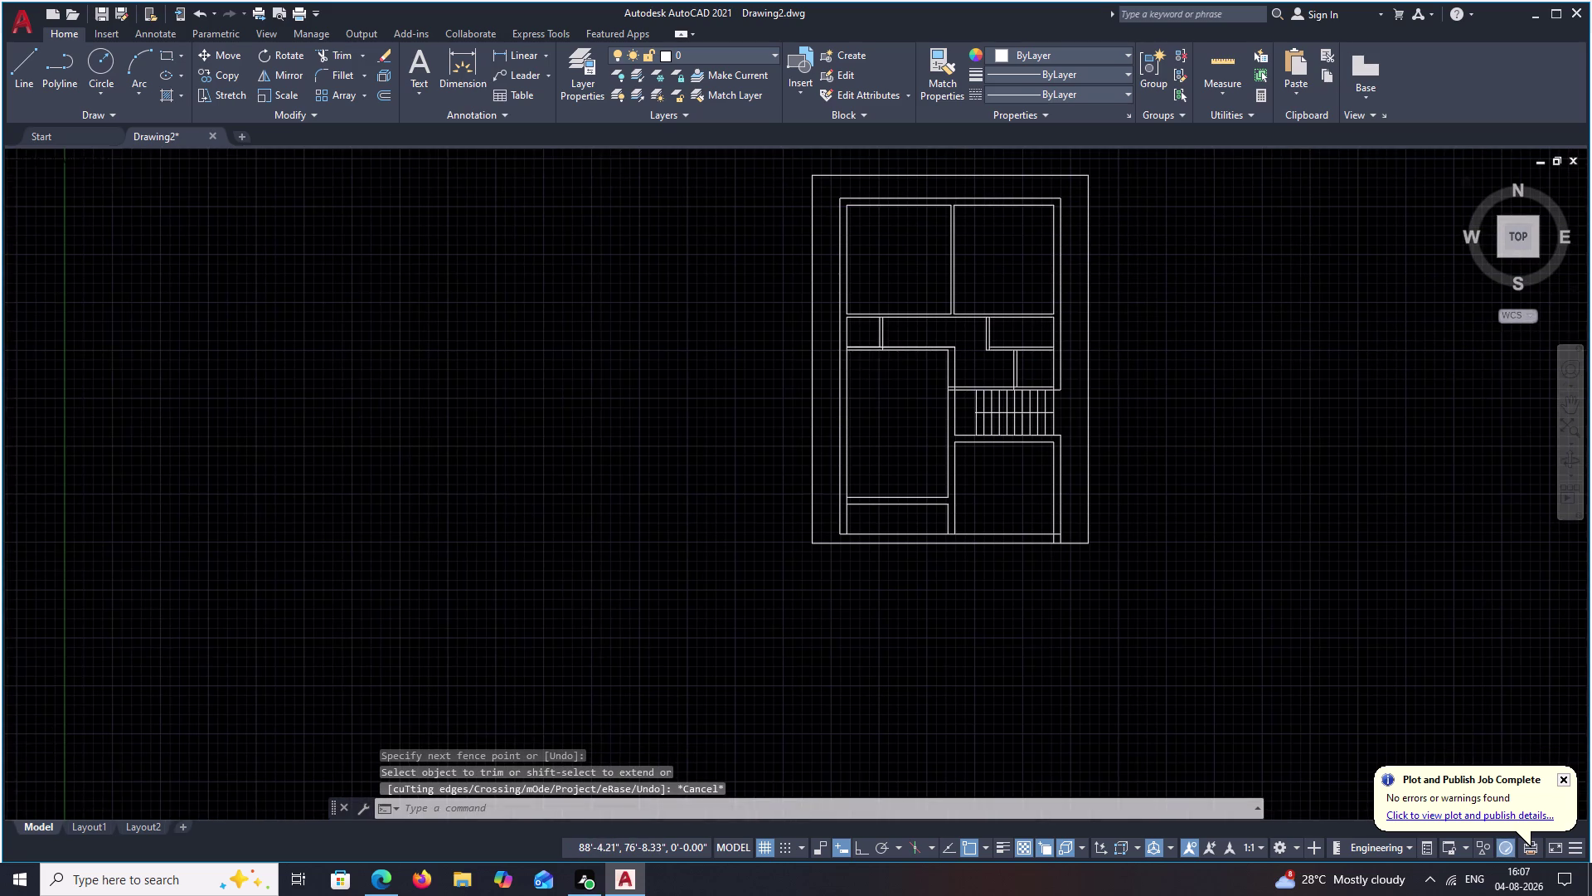
middle_drag(878, 363, 780, 454)
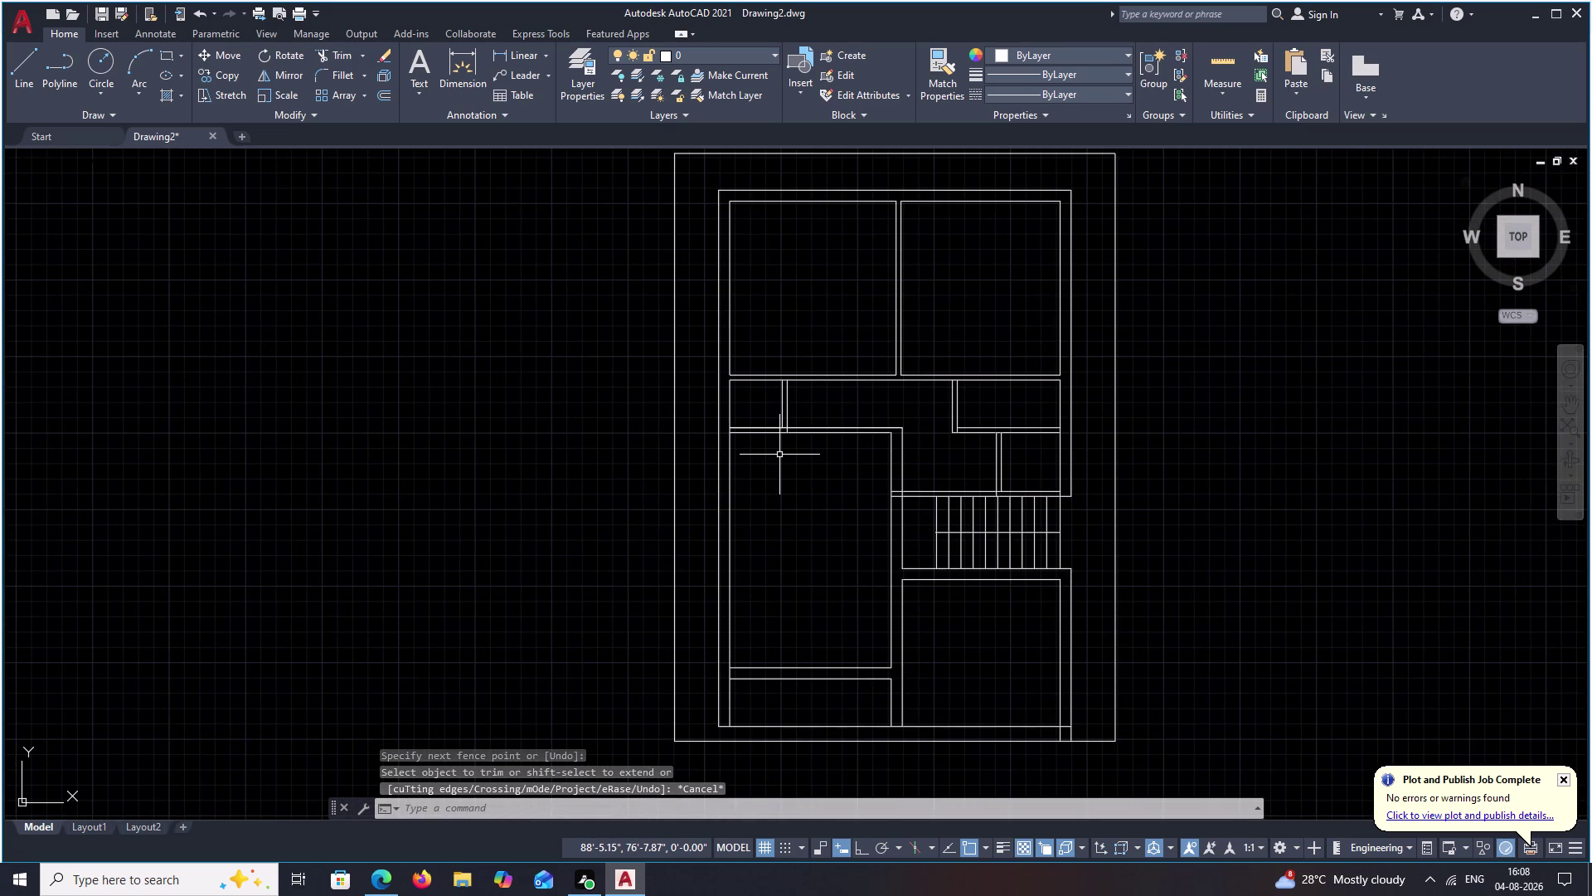
middle_drag(849, 604, 875, 514)
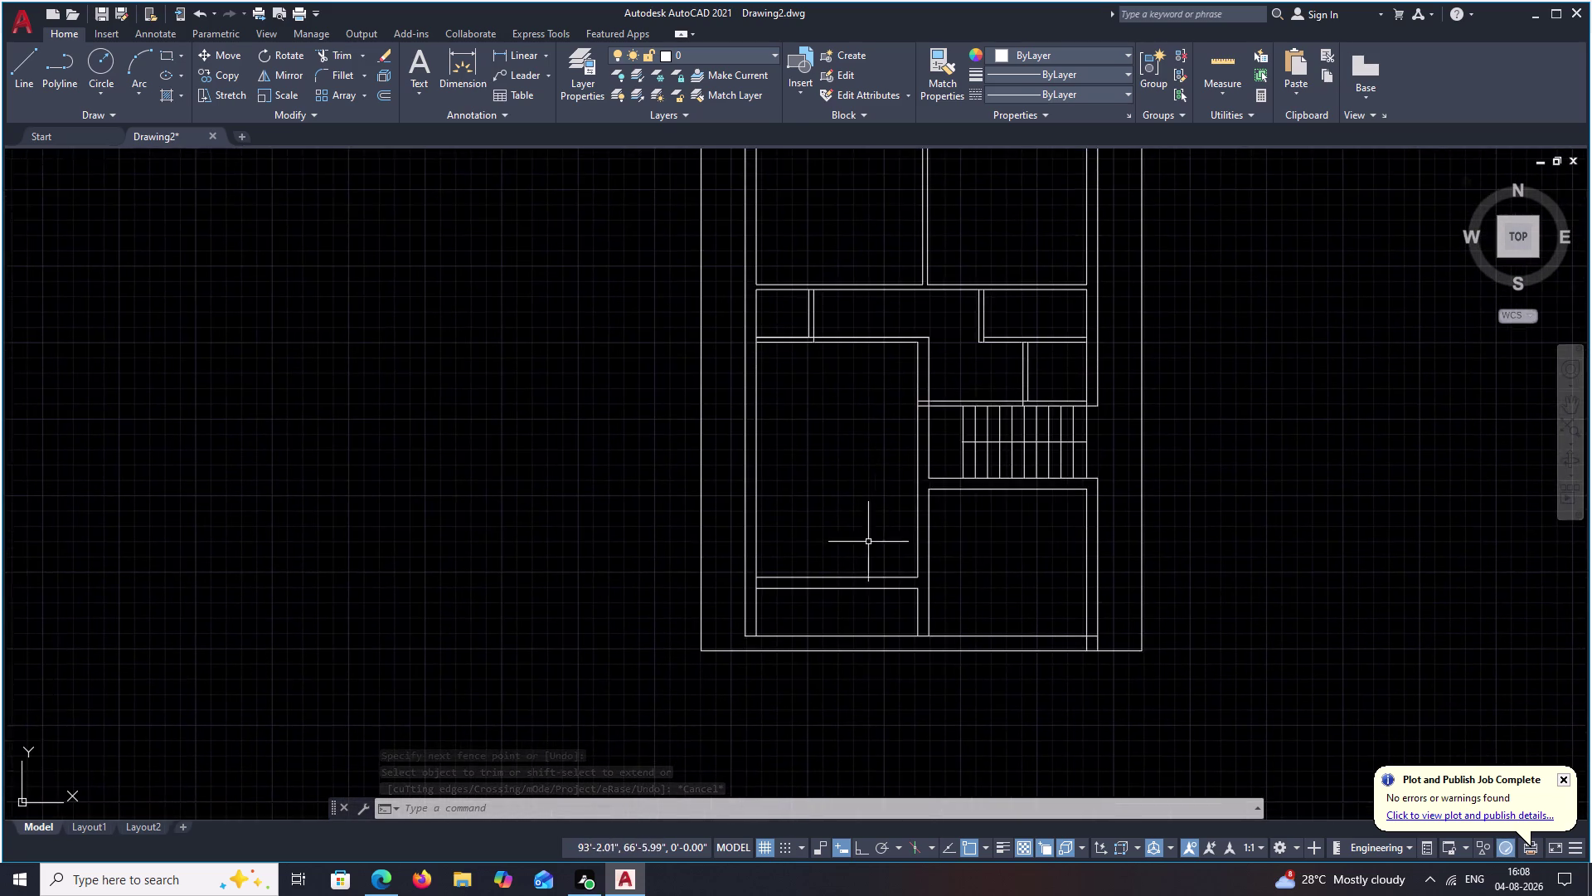
scroll(up, 3)
middle_drag(817, 606, 833, 550)
middle_click(836, 545)
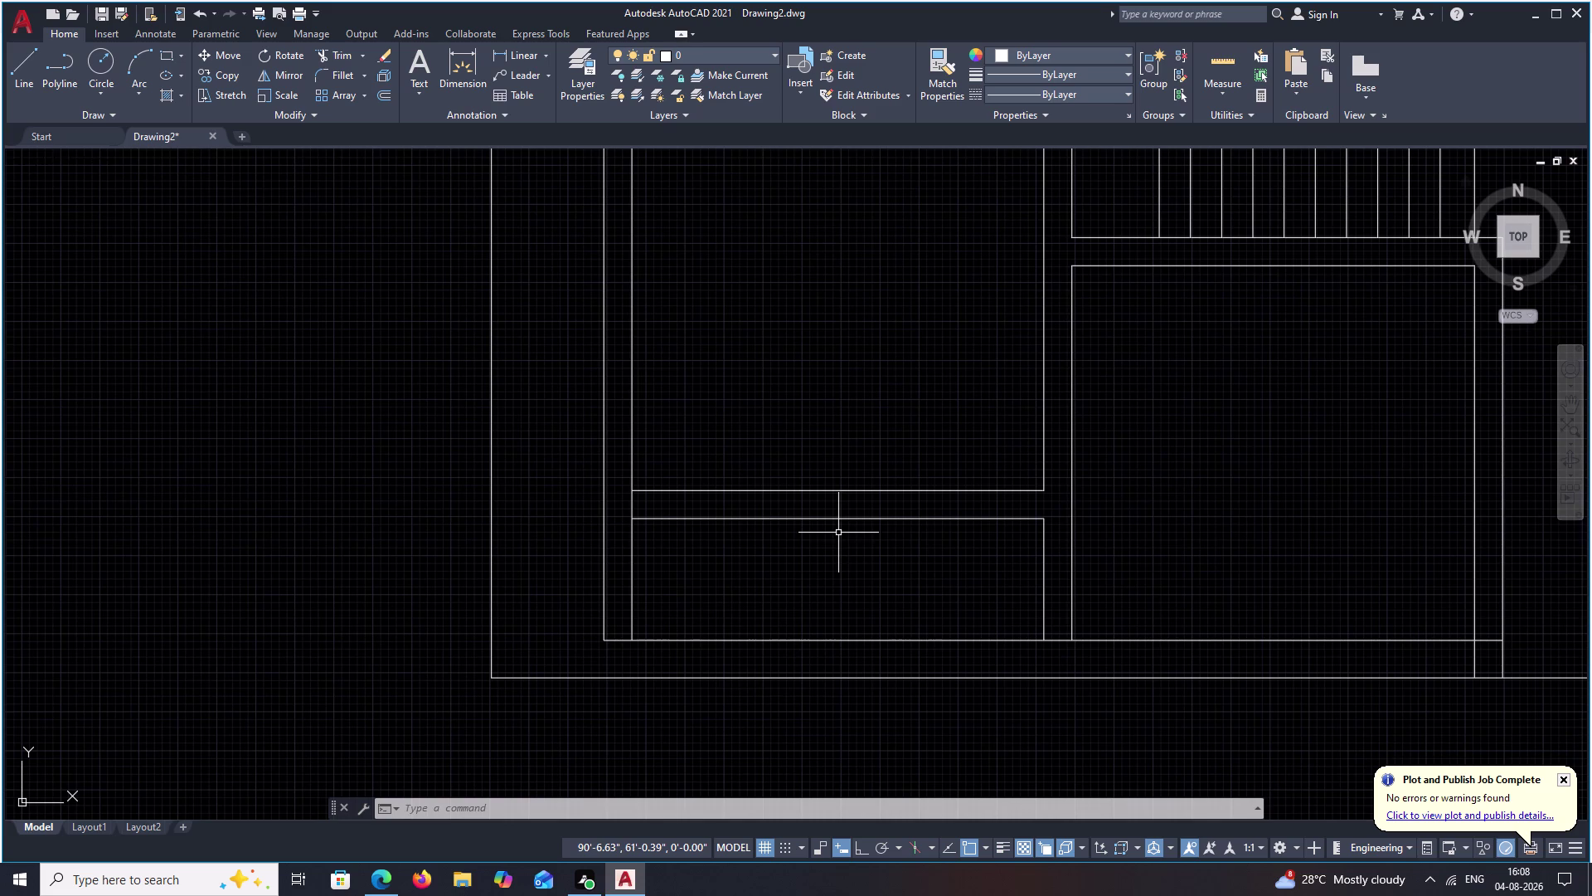
scroll(up, 3)
middle_drag(788, 599, 811, 491)
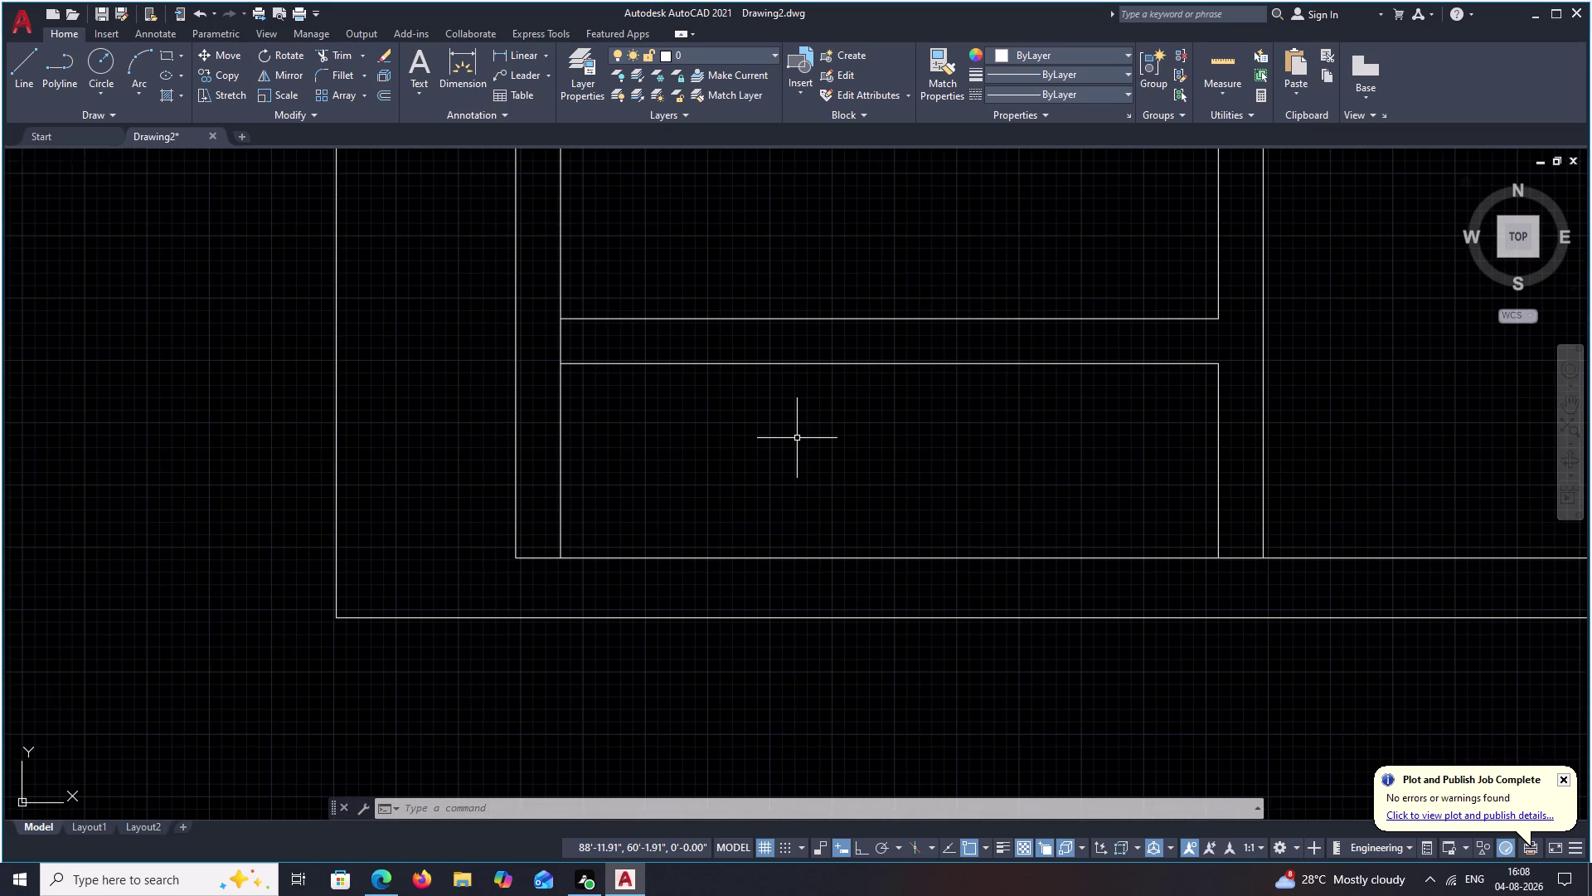
Break the strip's left edge line at its top corner and select the lower piece.
text(O)
key(space)
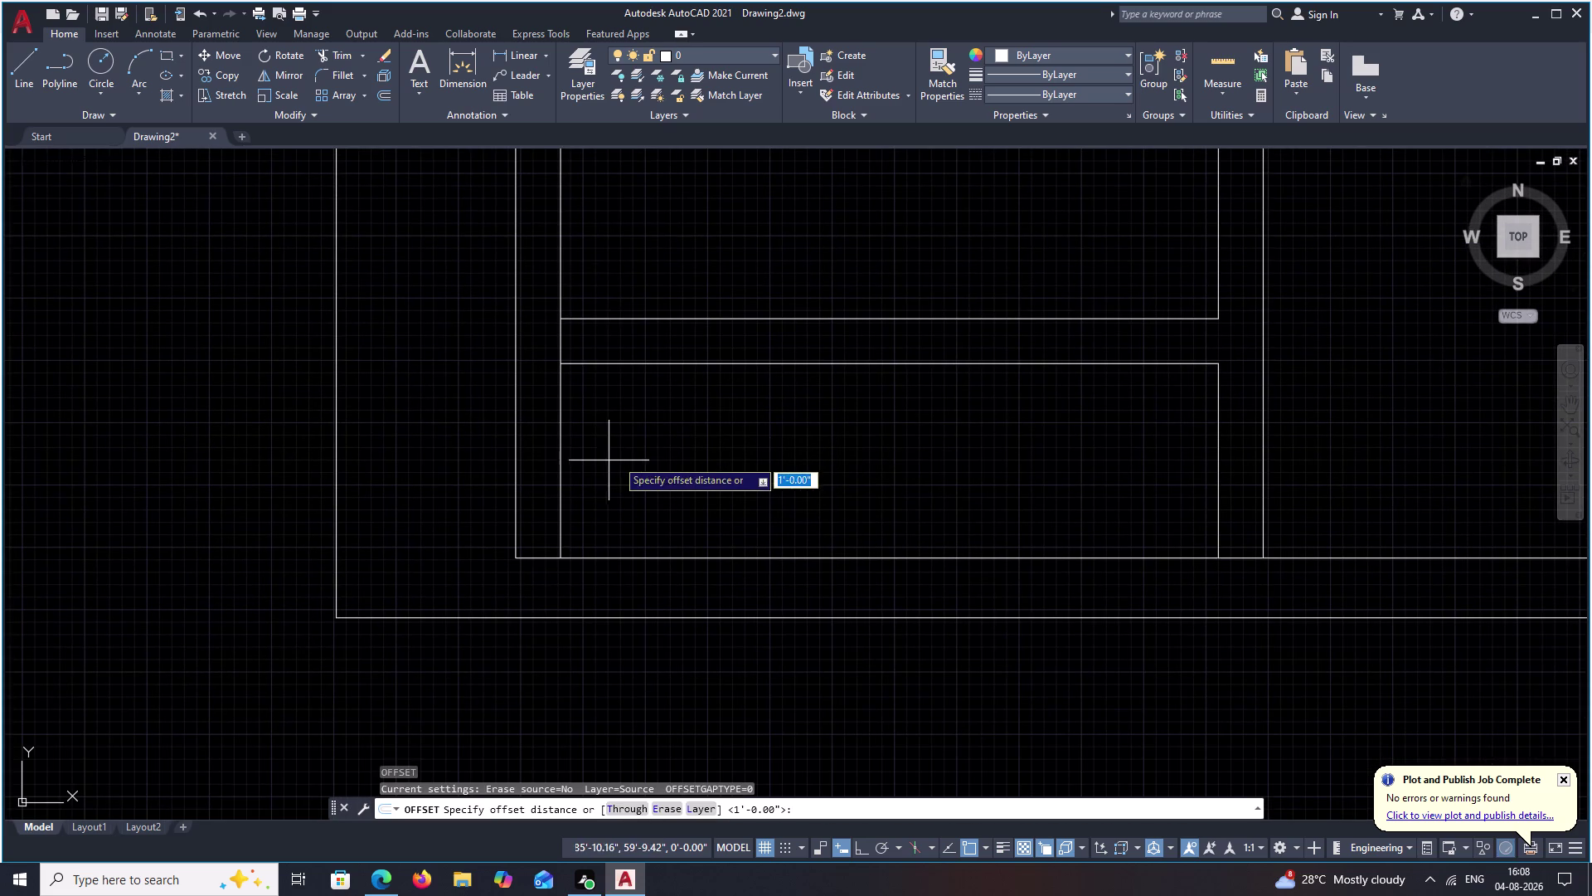
key(Escape)
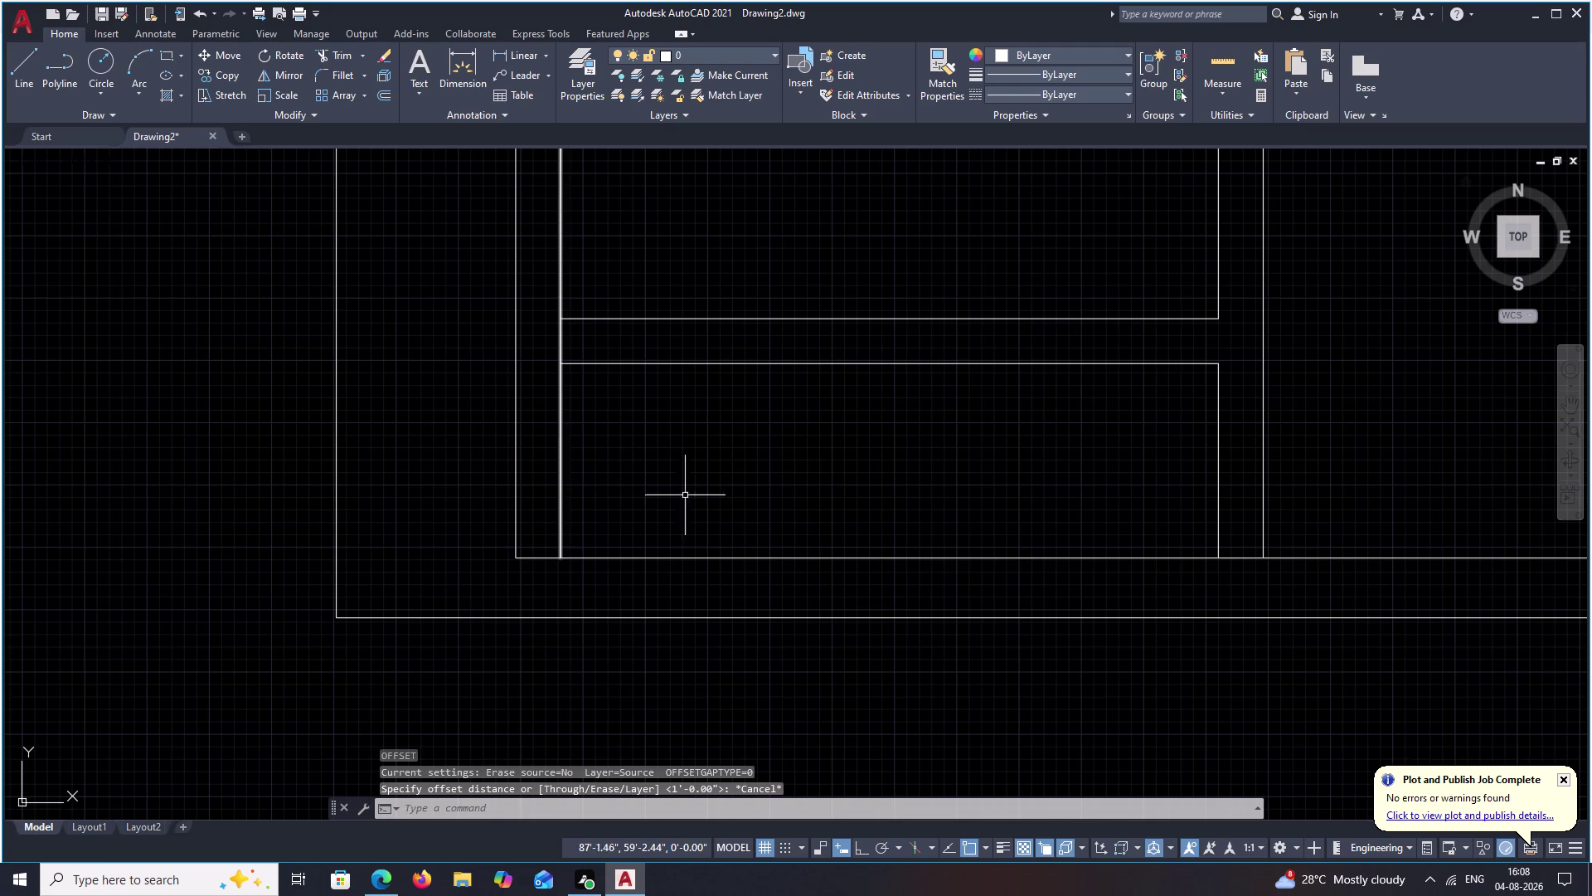
text(BR)
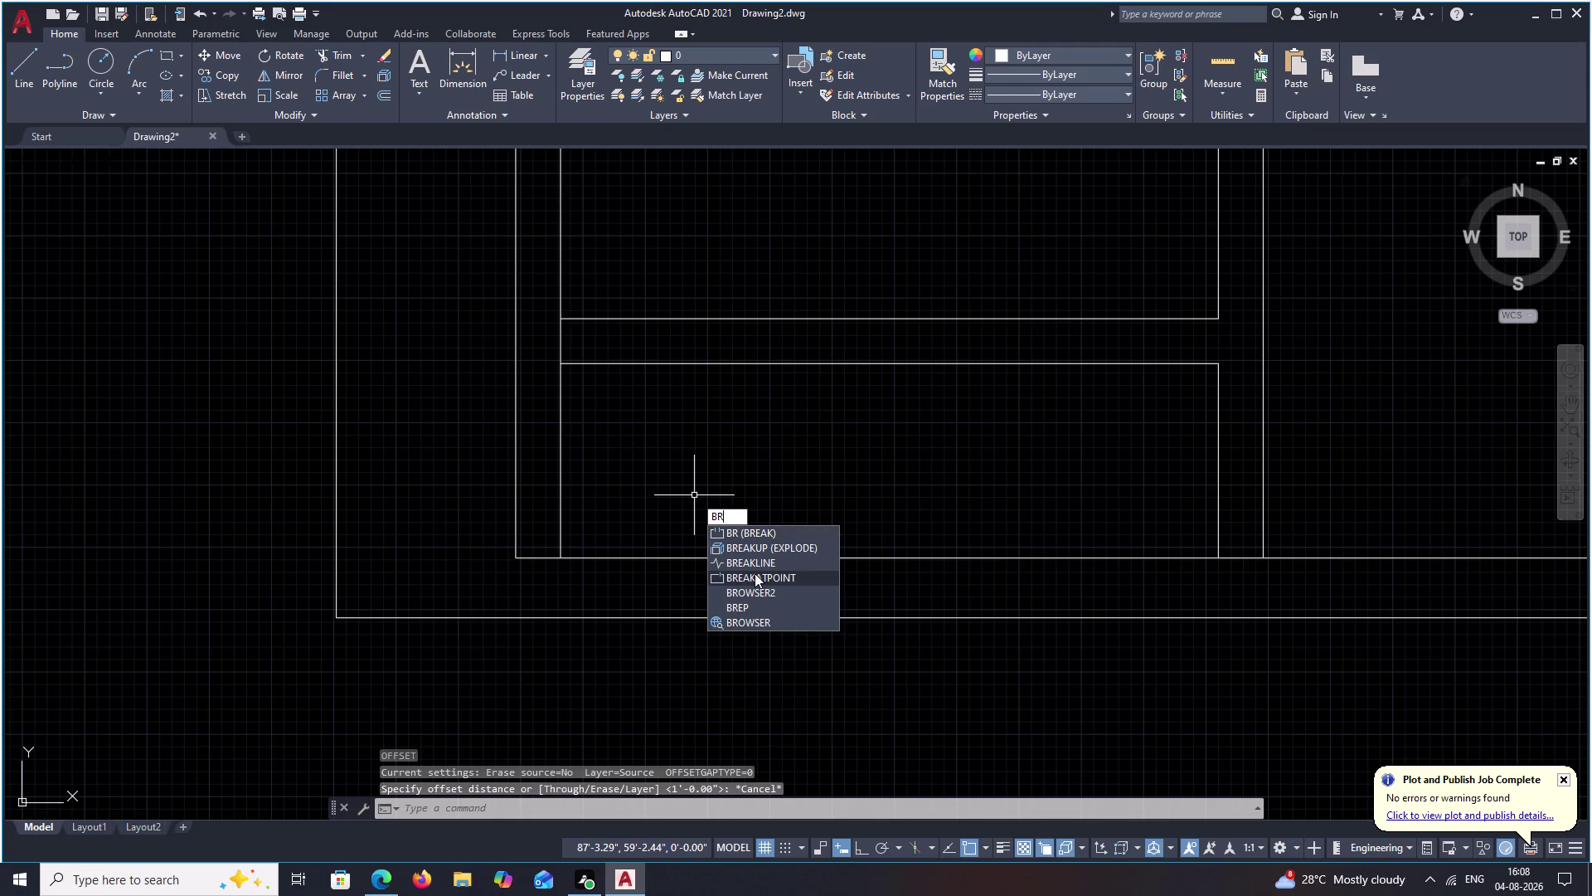
click(754, 573)
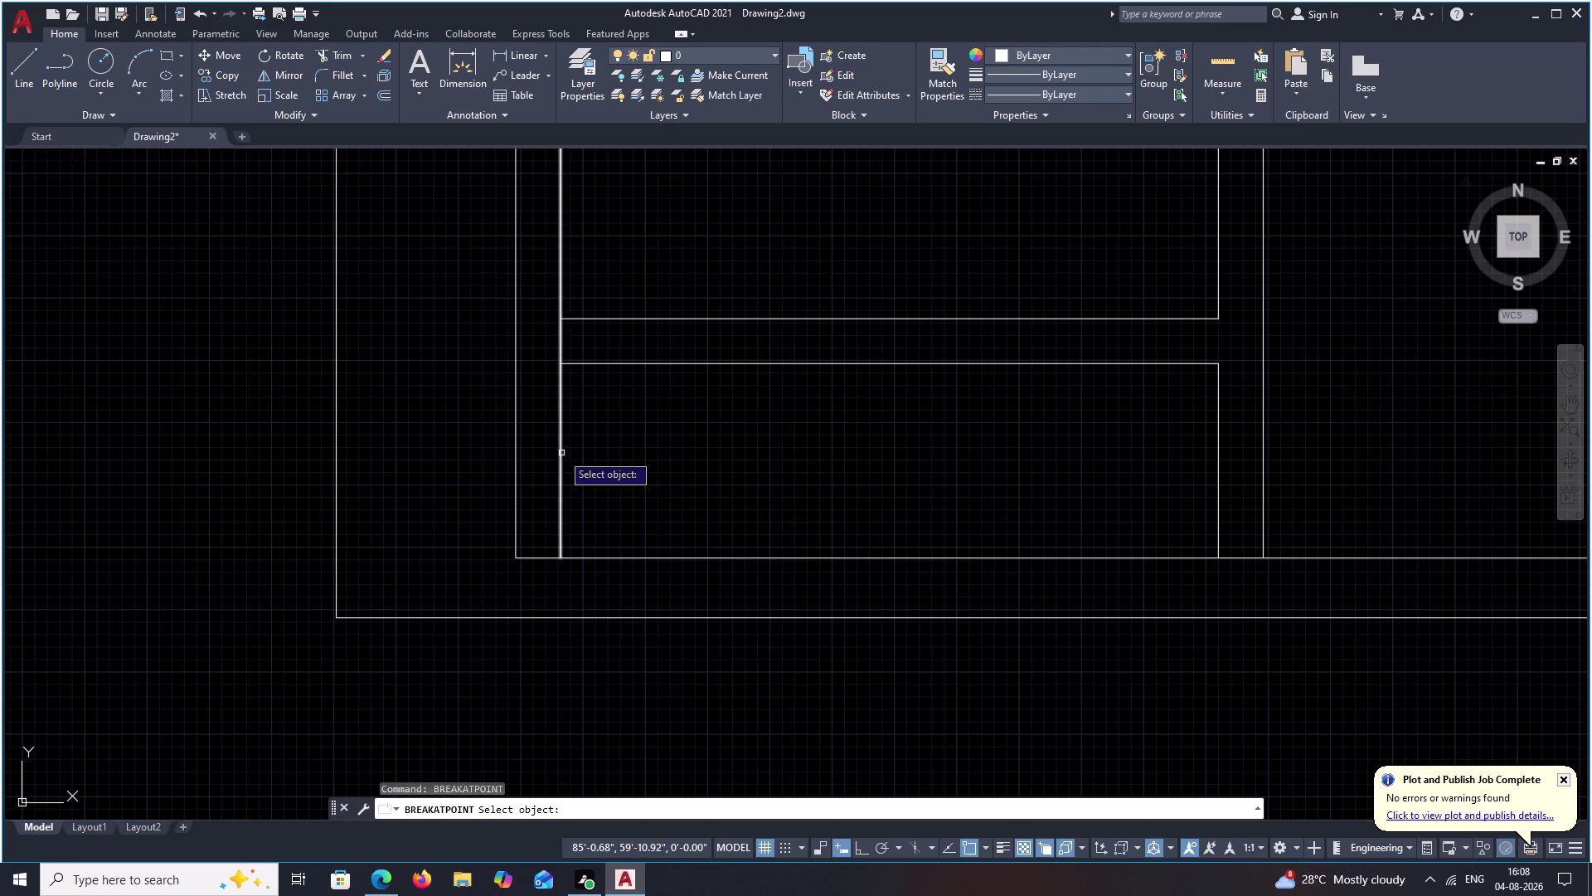
click(561, 453)
click(562, 371)
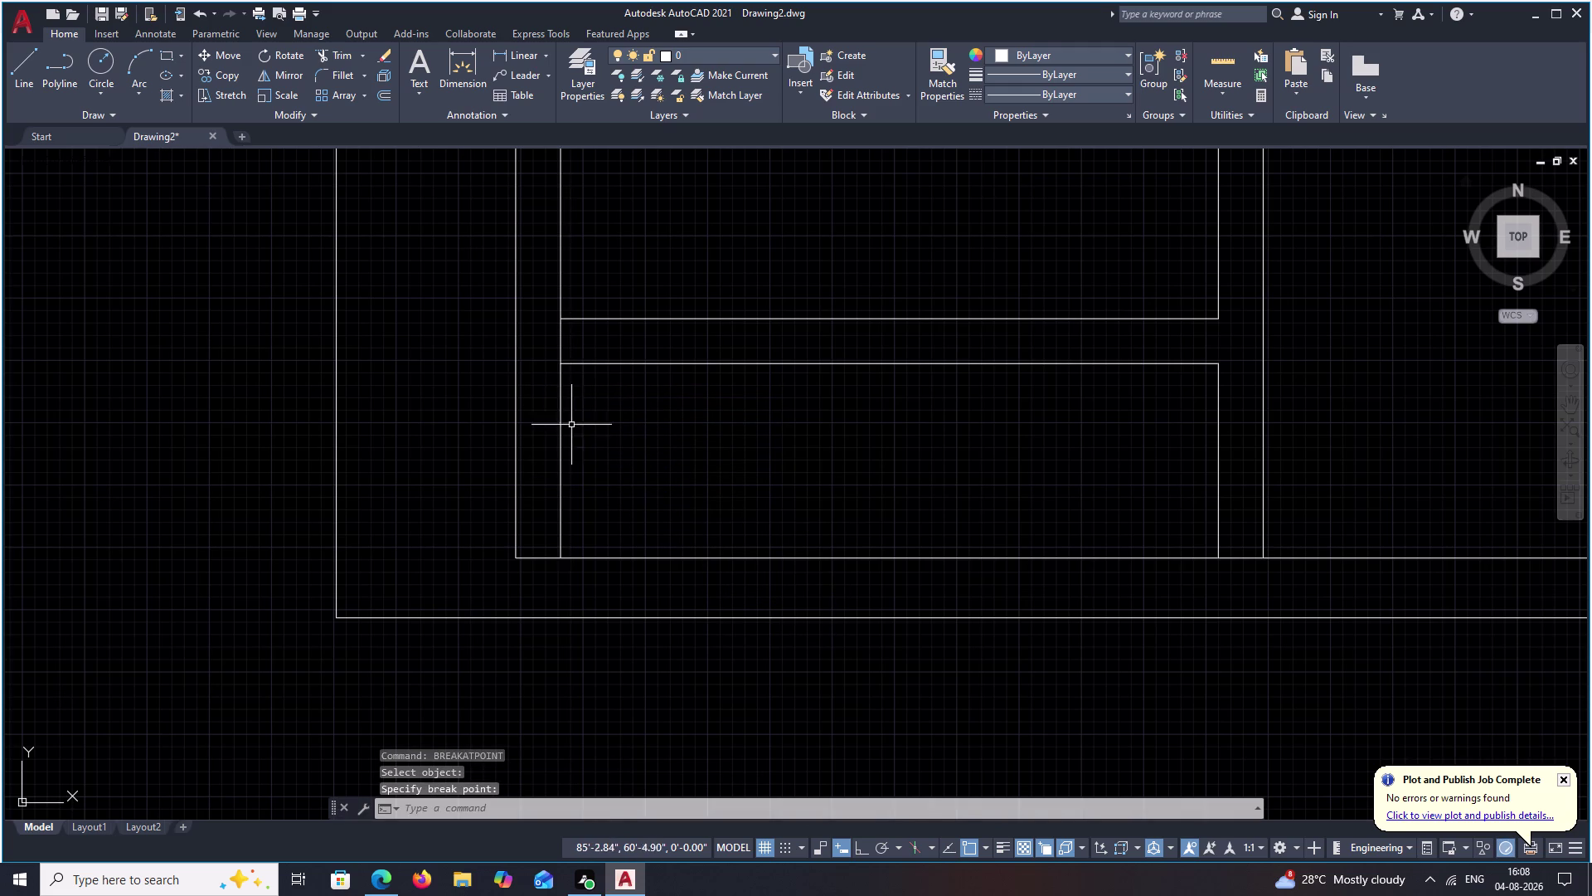
click(562, 441)
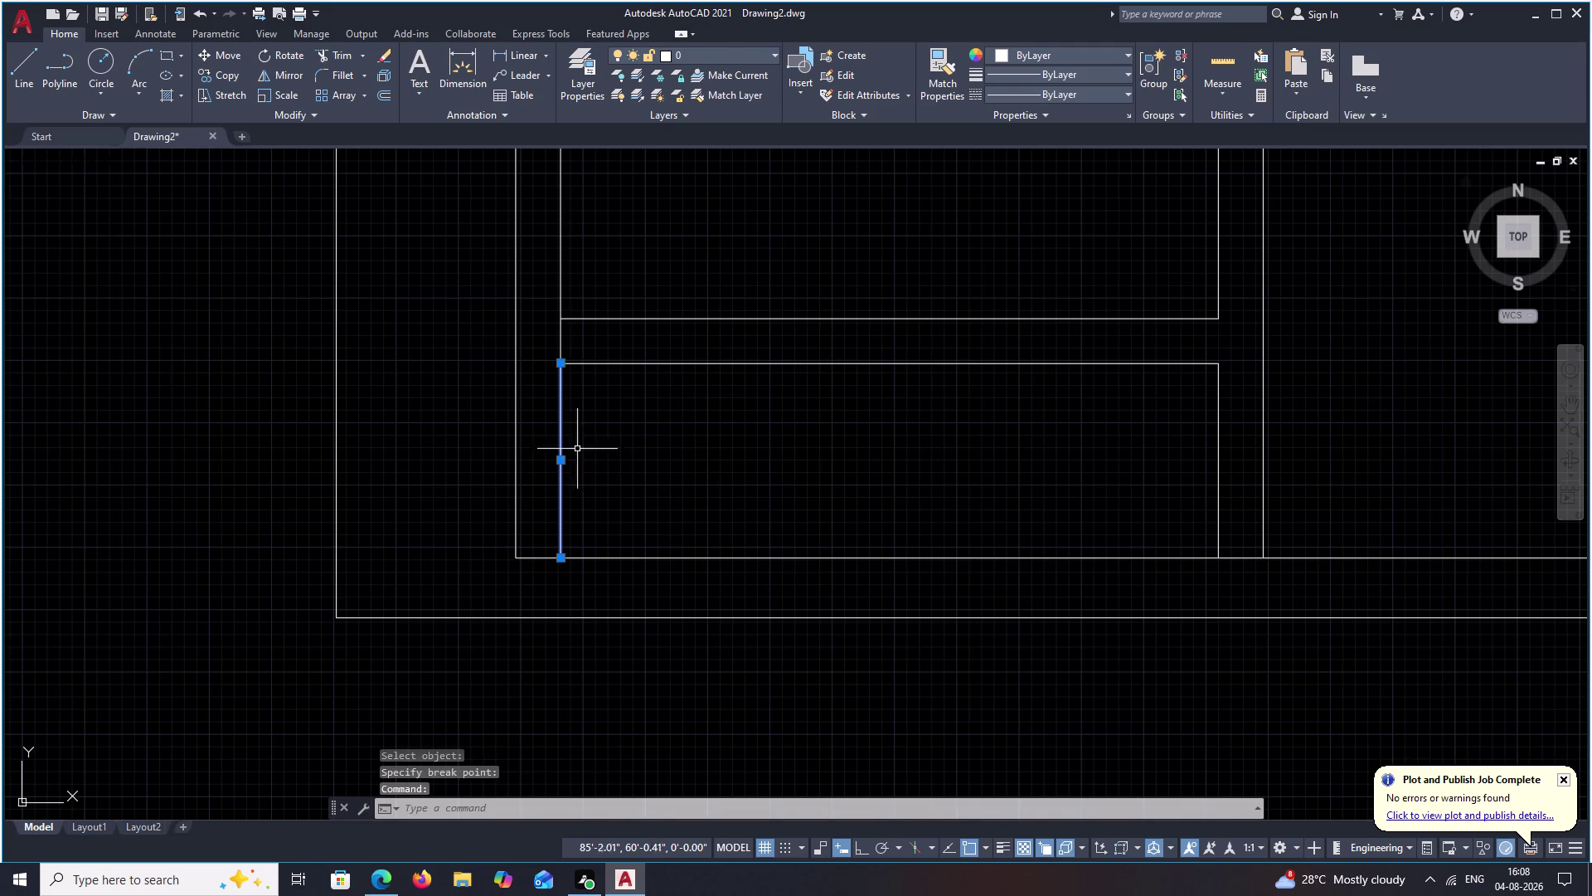
Copy that line piece partway across the strip from its top corner.
text(CO)
key(space)
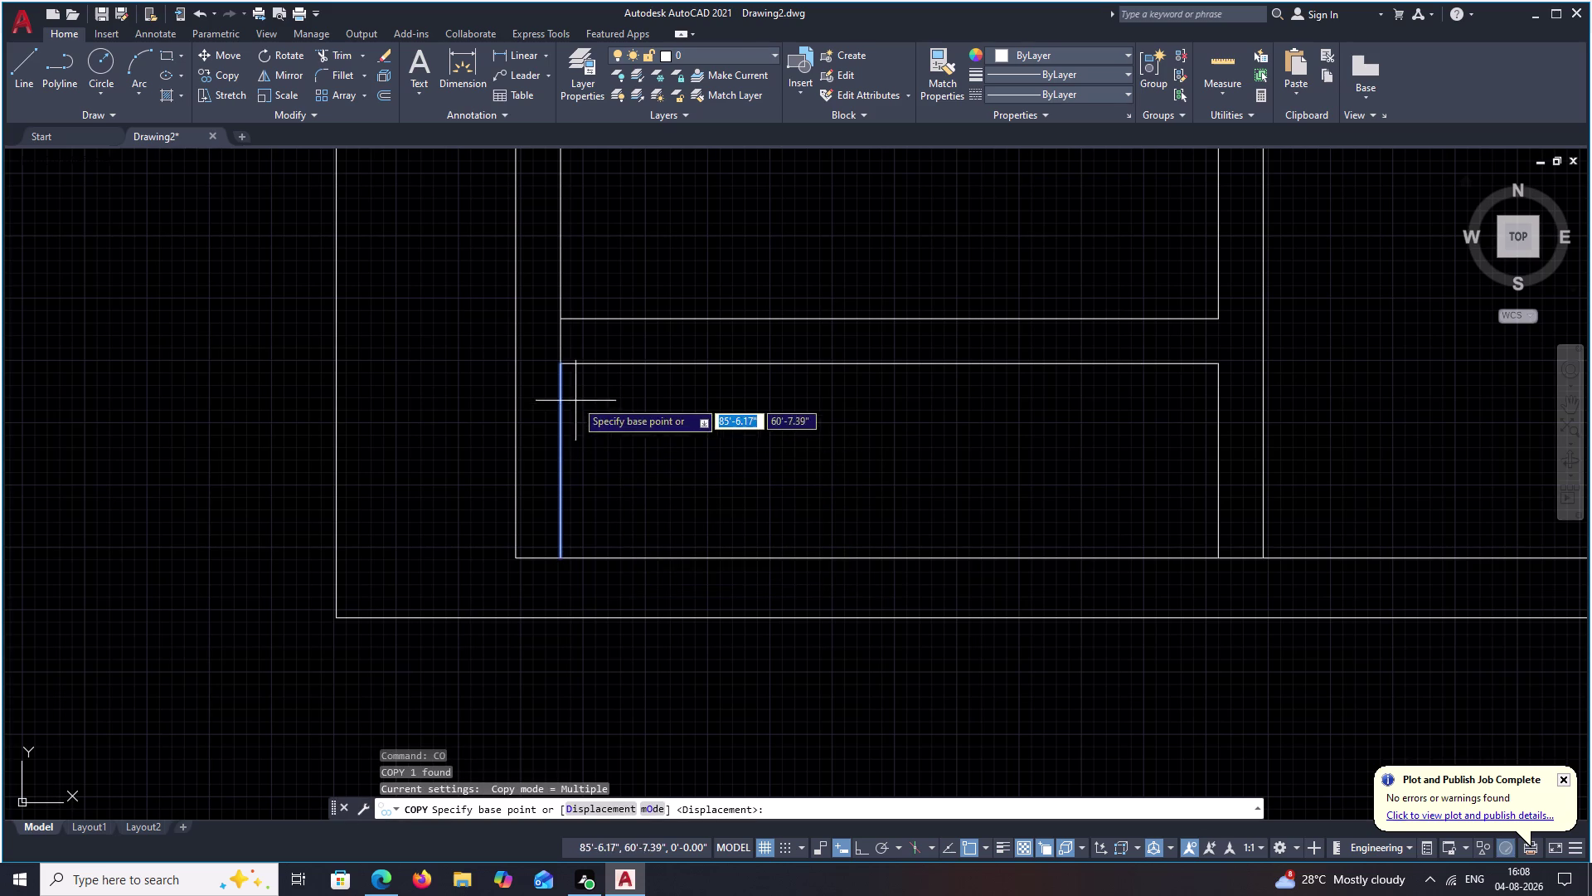
click(559, 372)
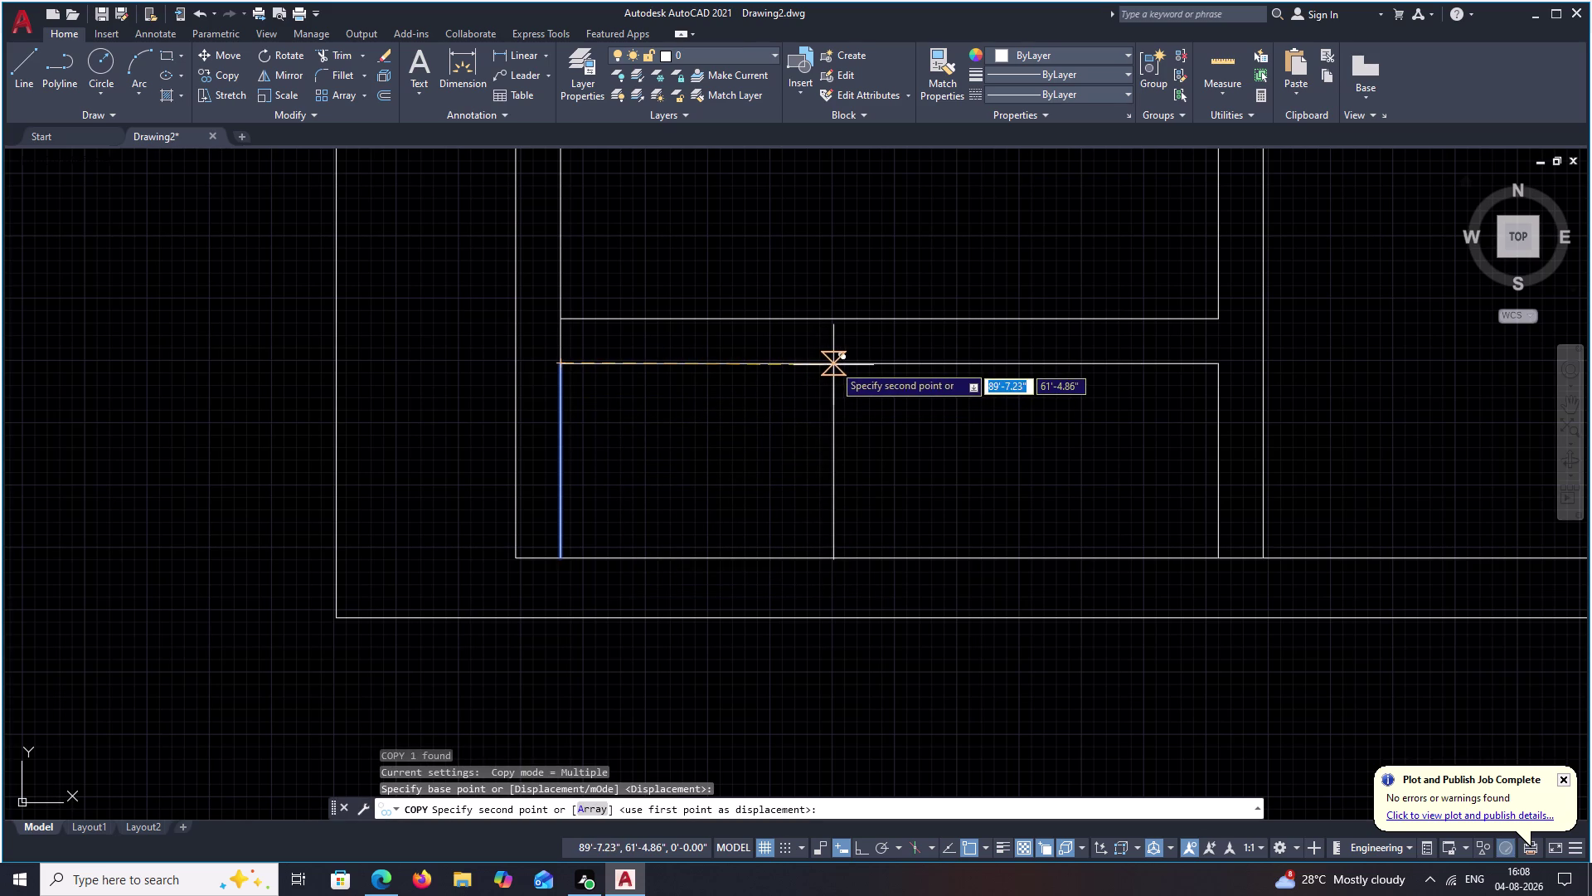
click(834, 363)
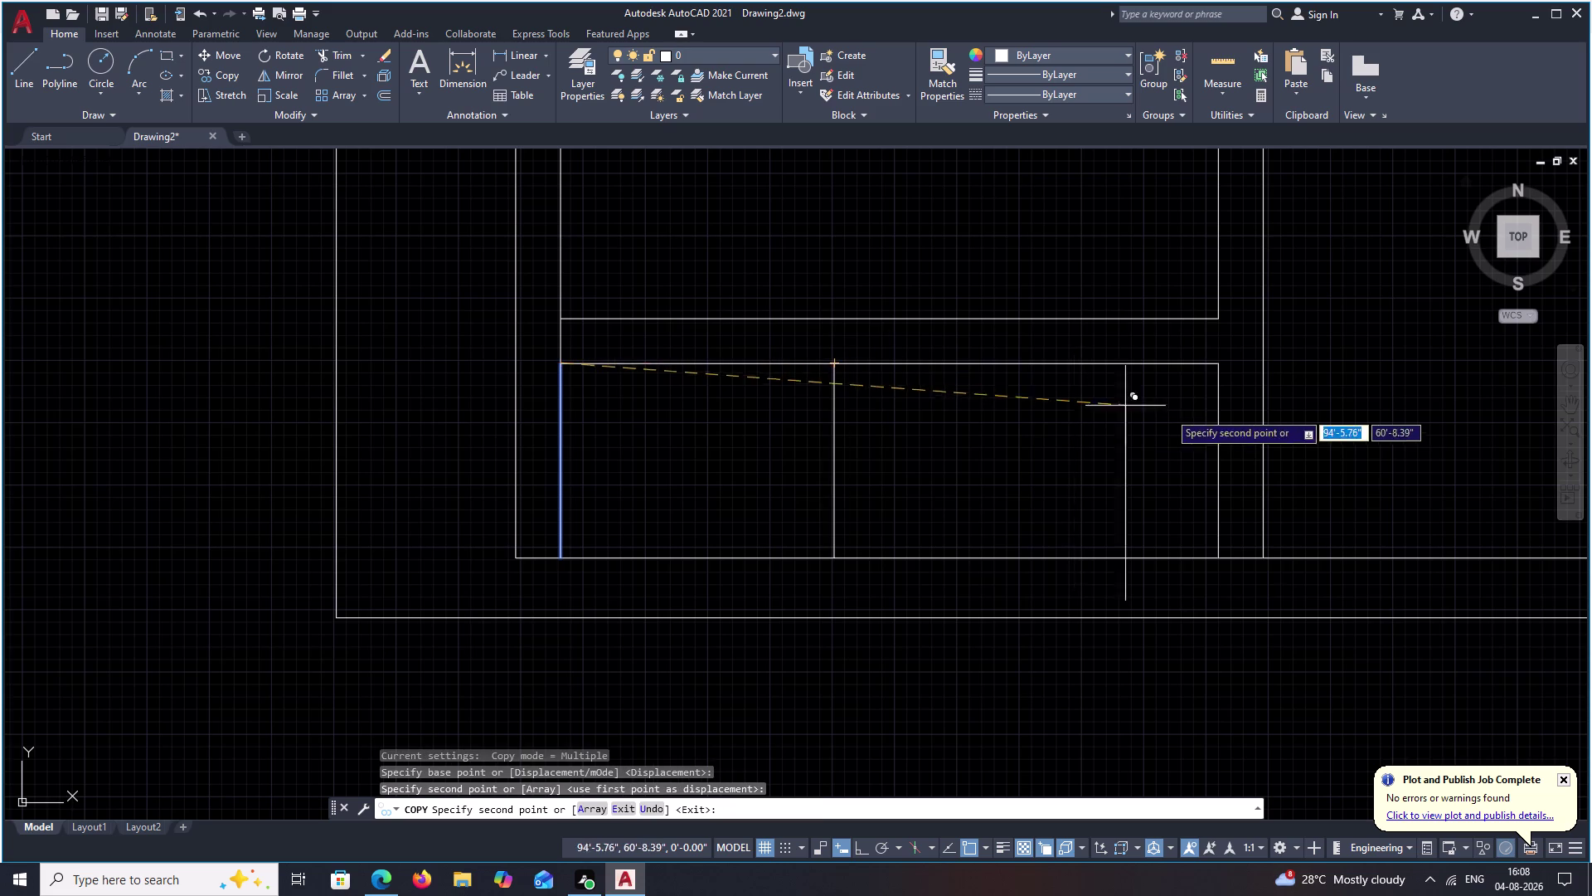
key(Escape)
Offset the copied line 1' to the right three times, adding tread lines.
text(O)
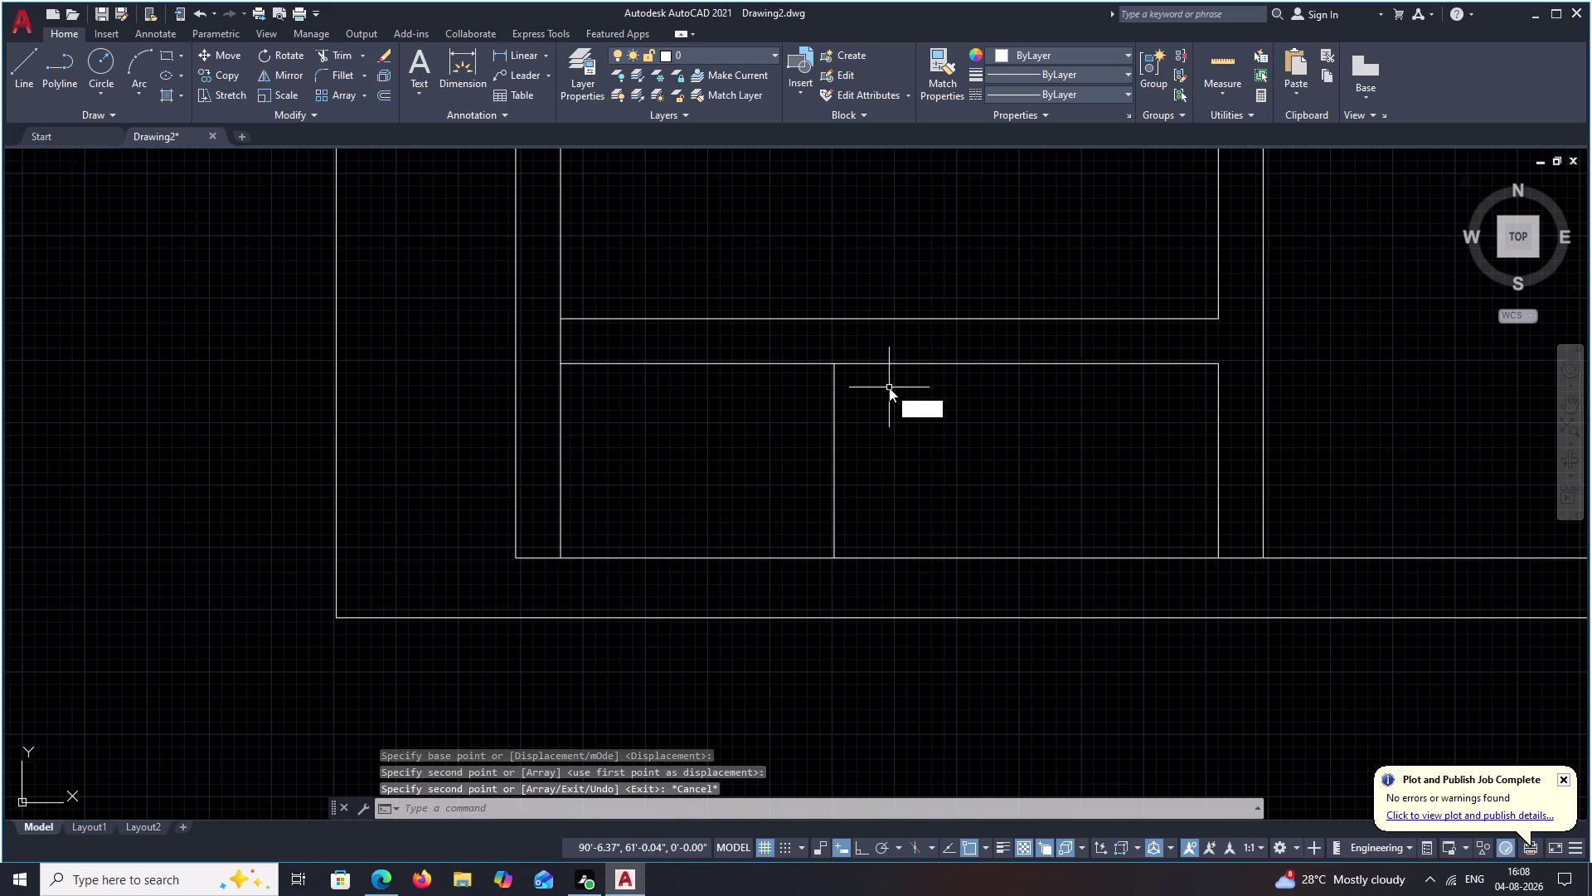
key(space)
key(1)
text(')
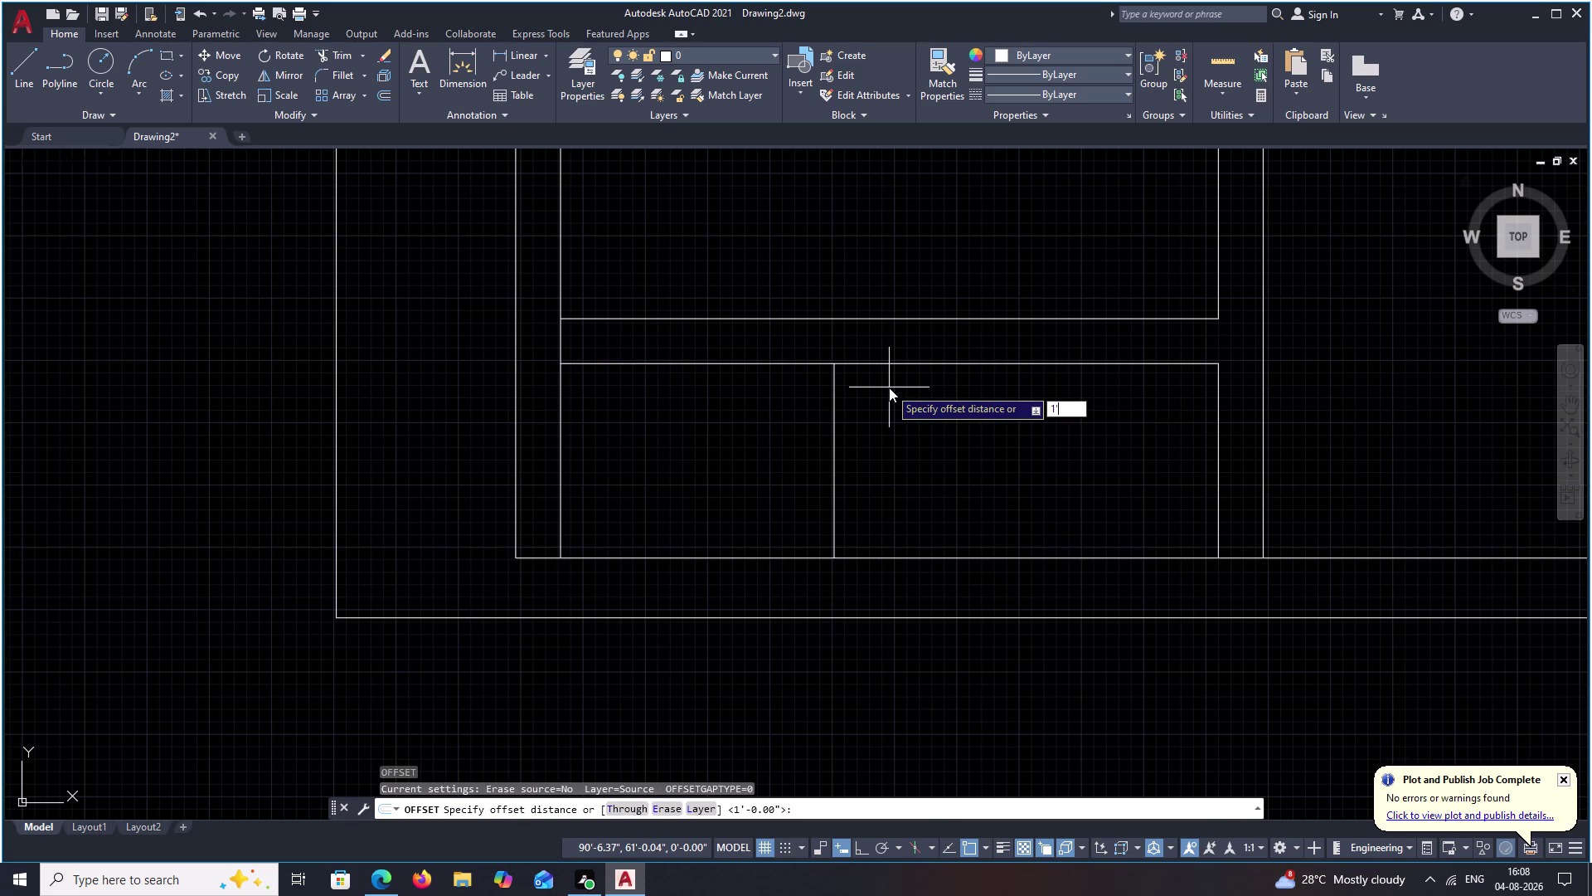
key(space)
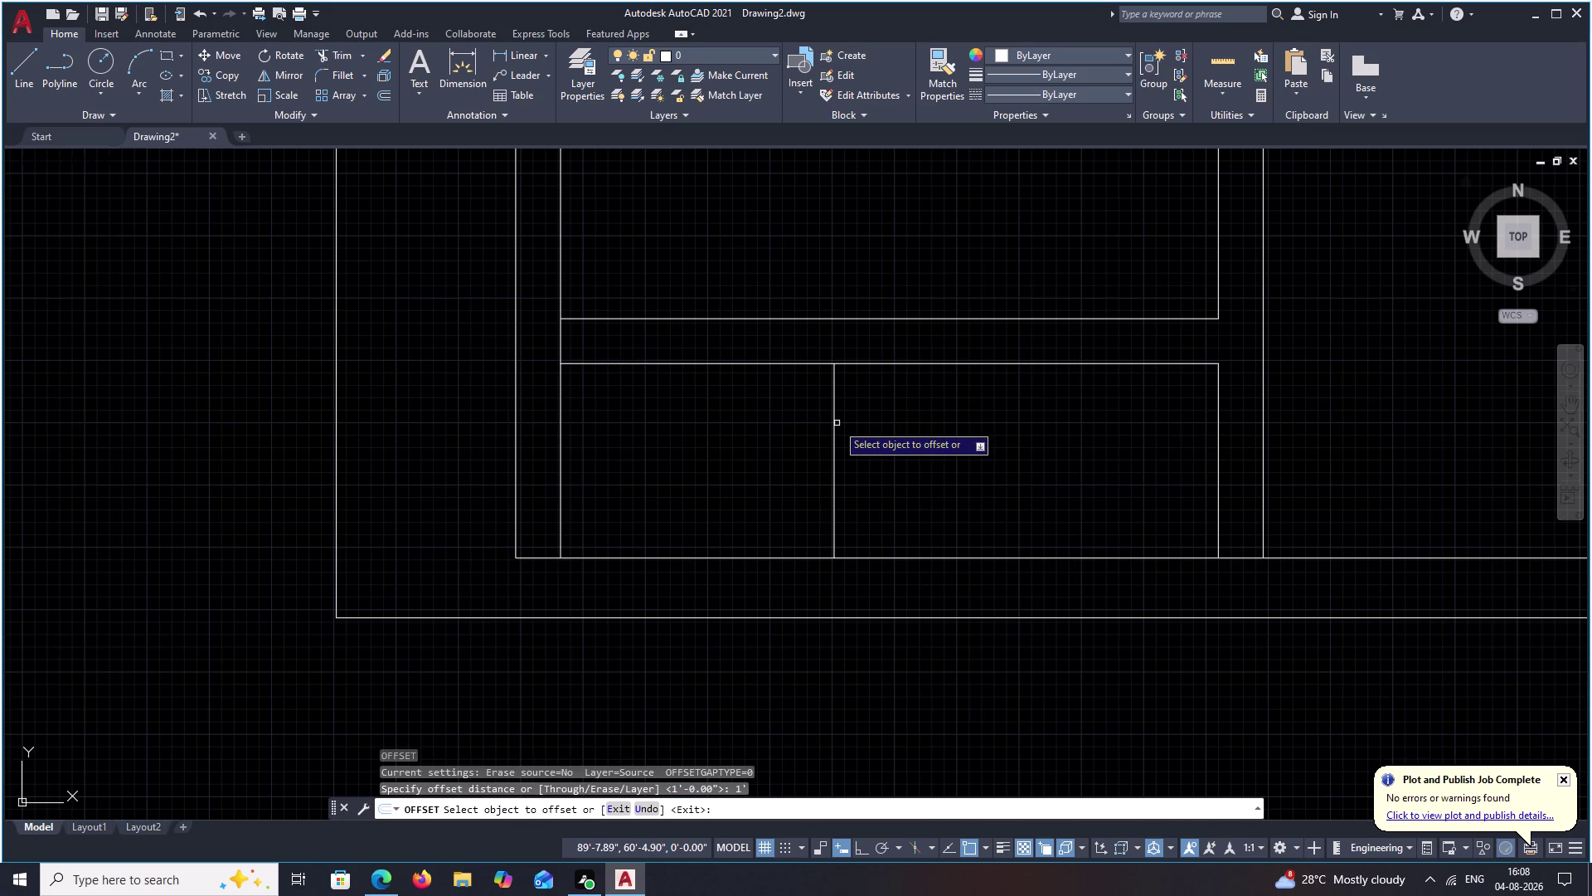
click(834, 428)
click(912, 438)
click(892, 452)
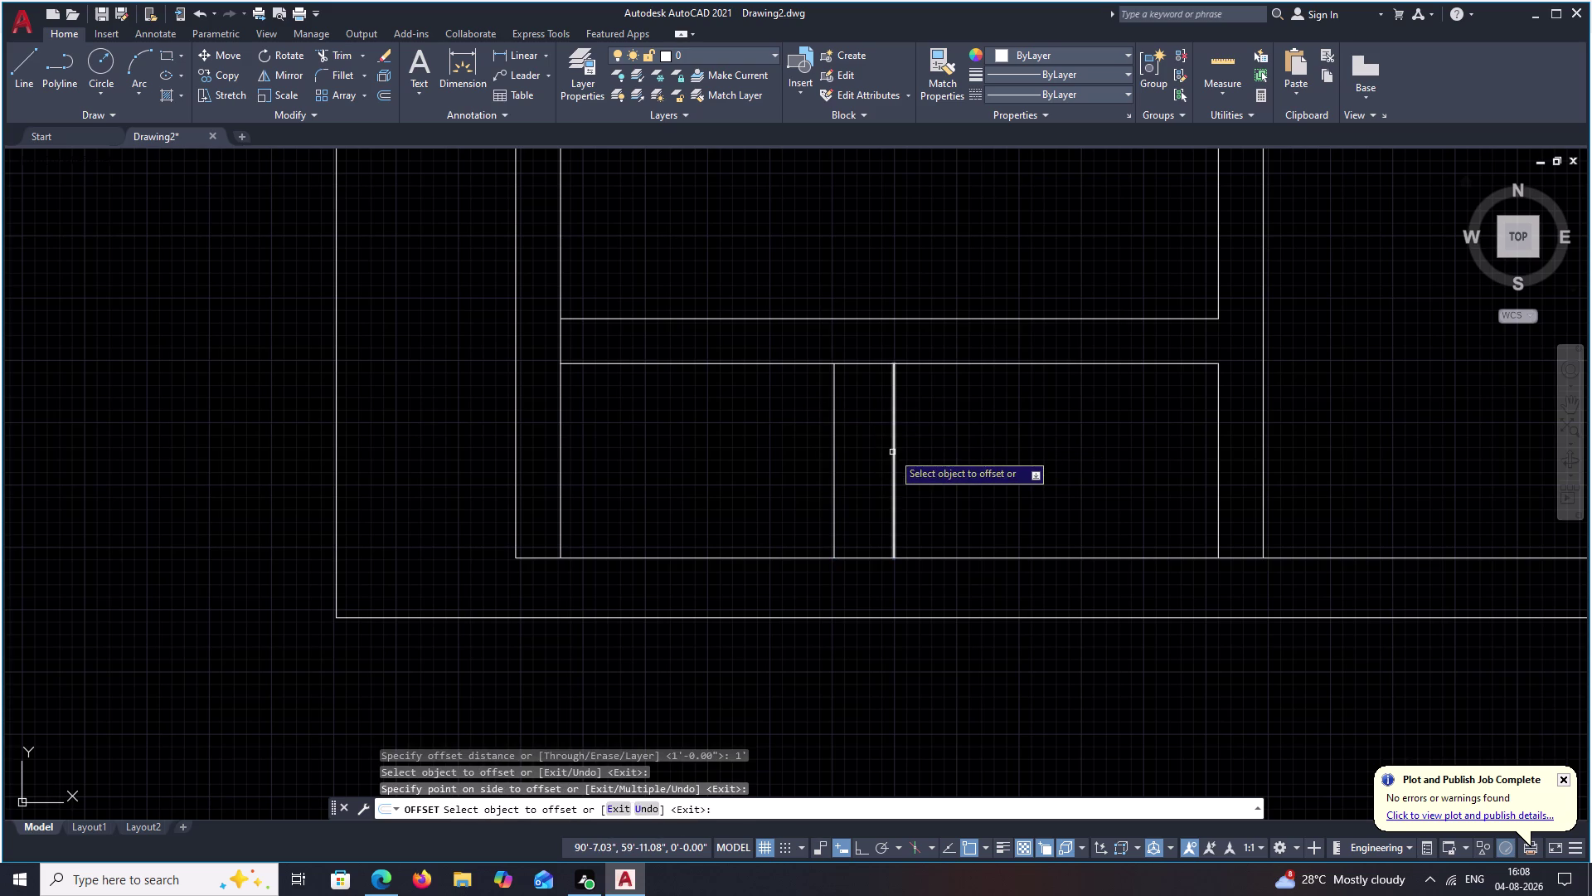
click(1031, 449)
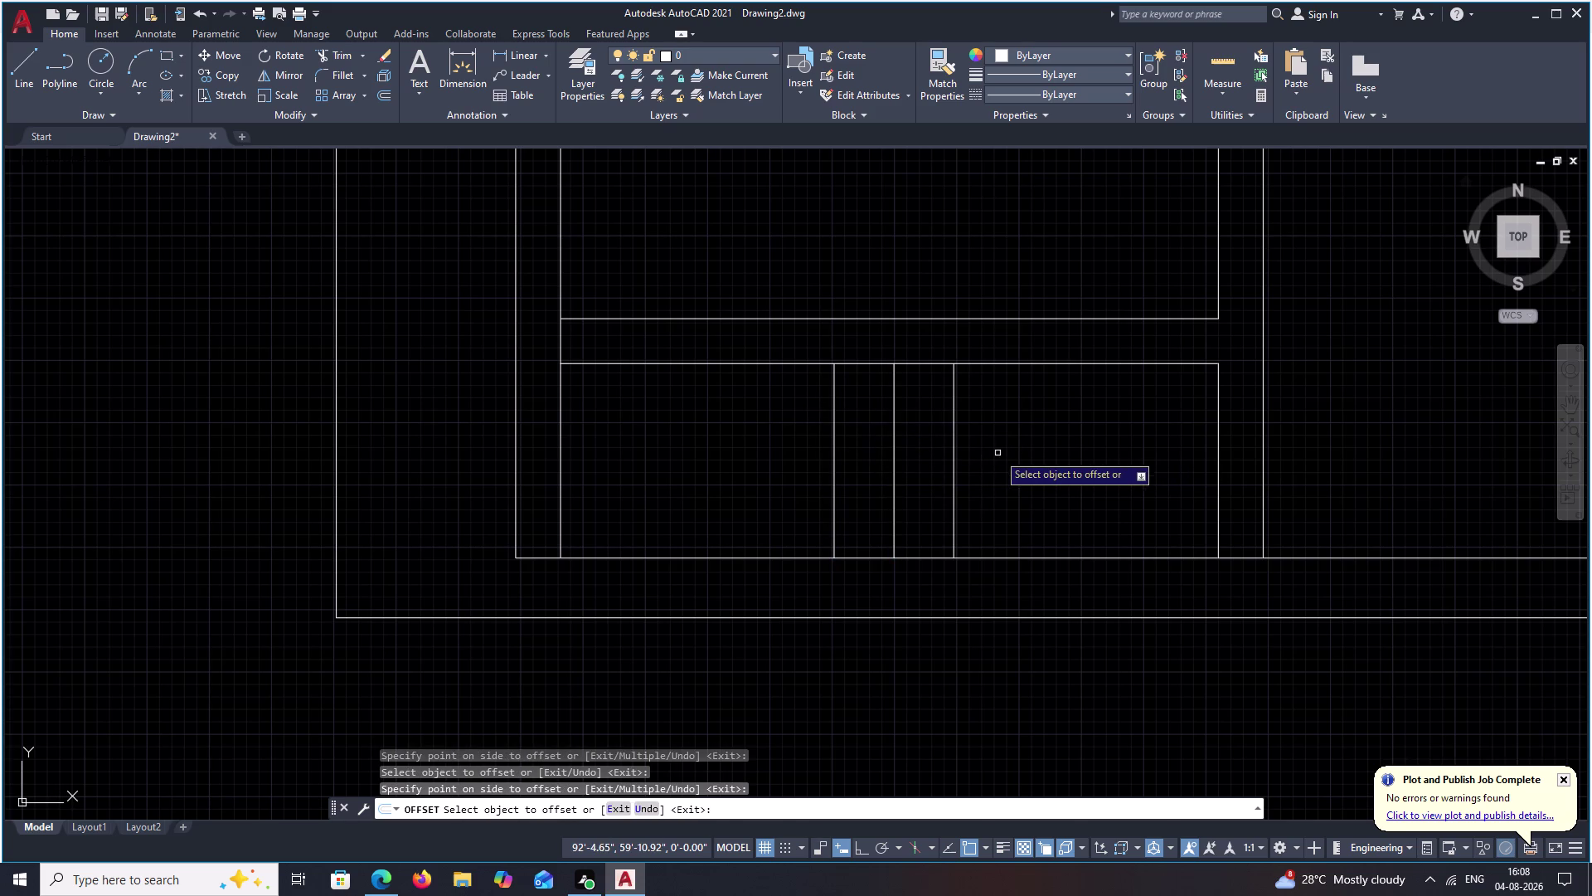
click(955, 473)
click(1149, 468)
scroll(down, 3)
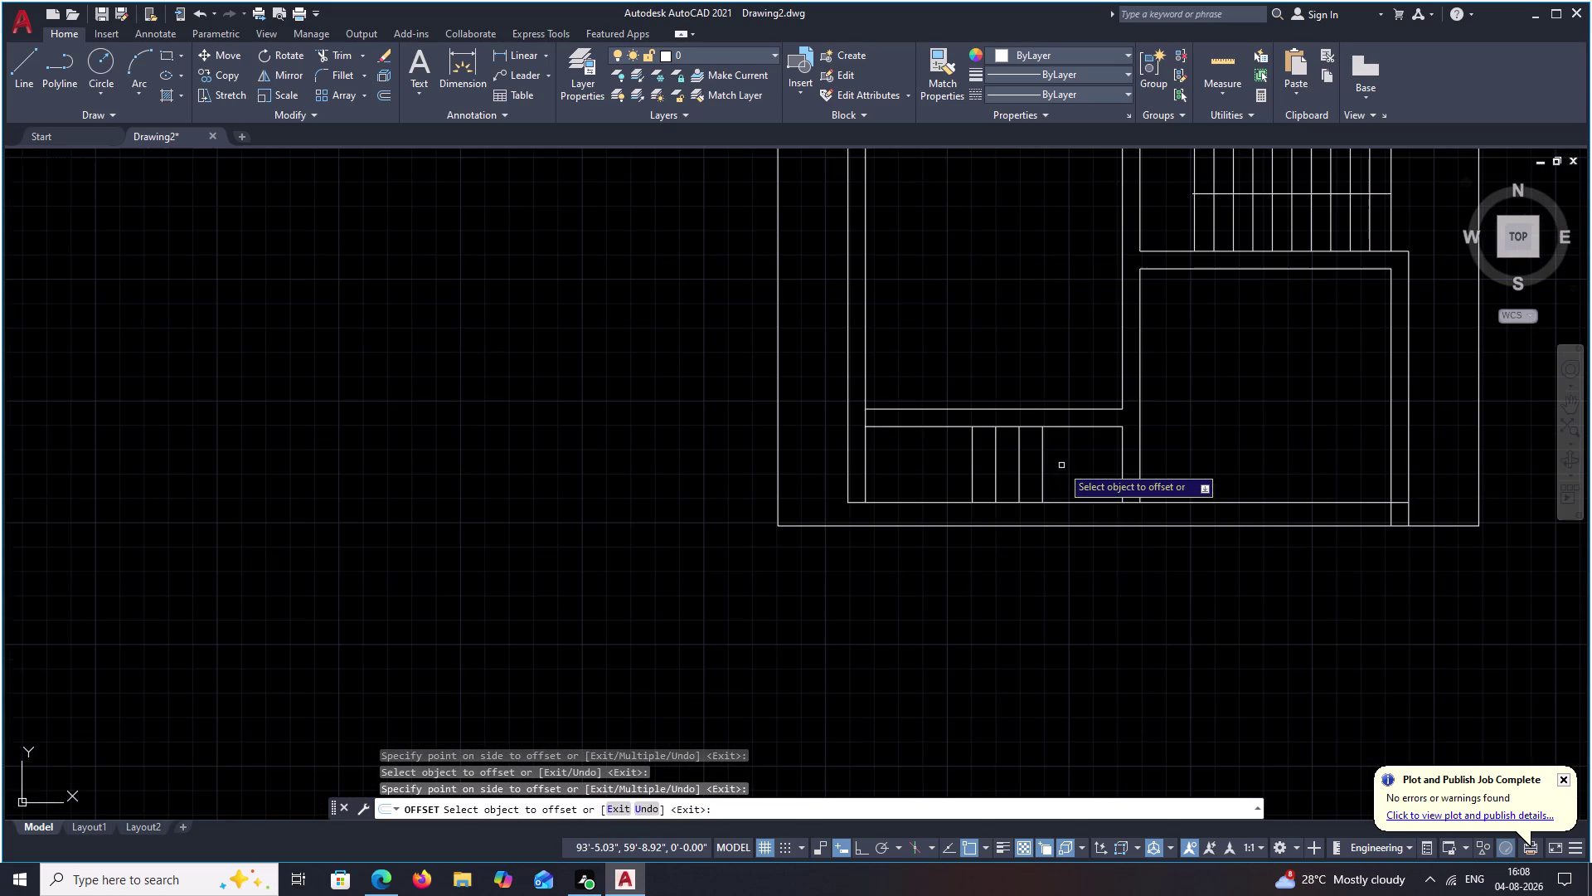
middle_drag(1061, 465, 1004, 499)
key(Escape)
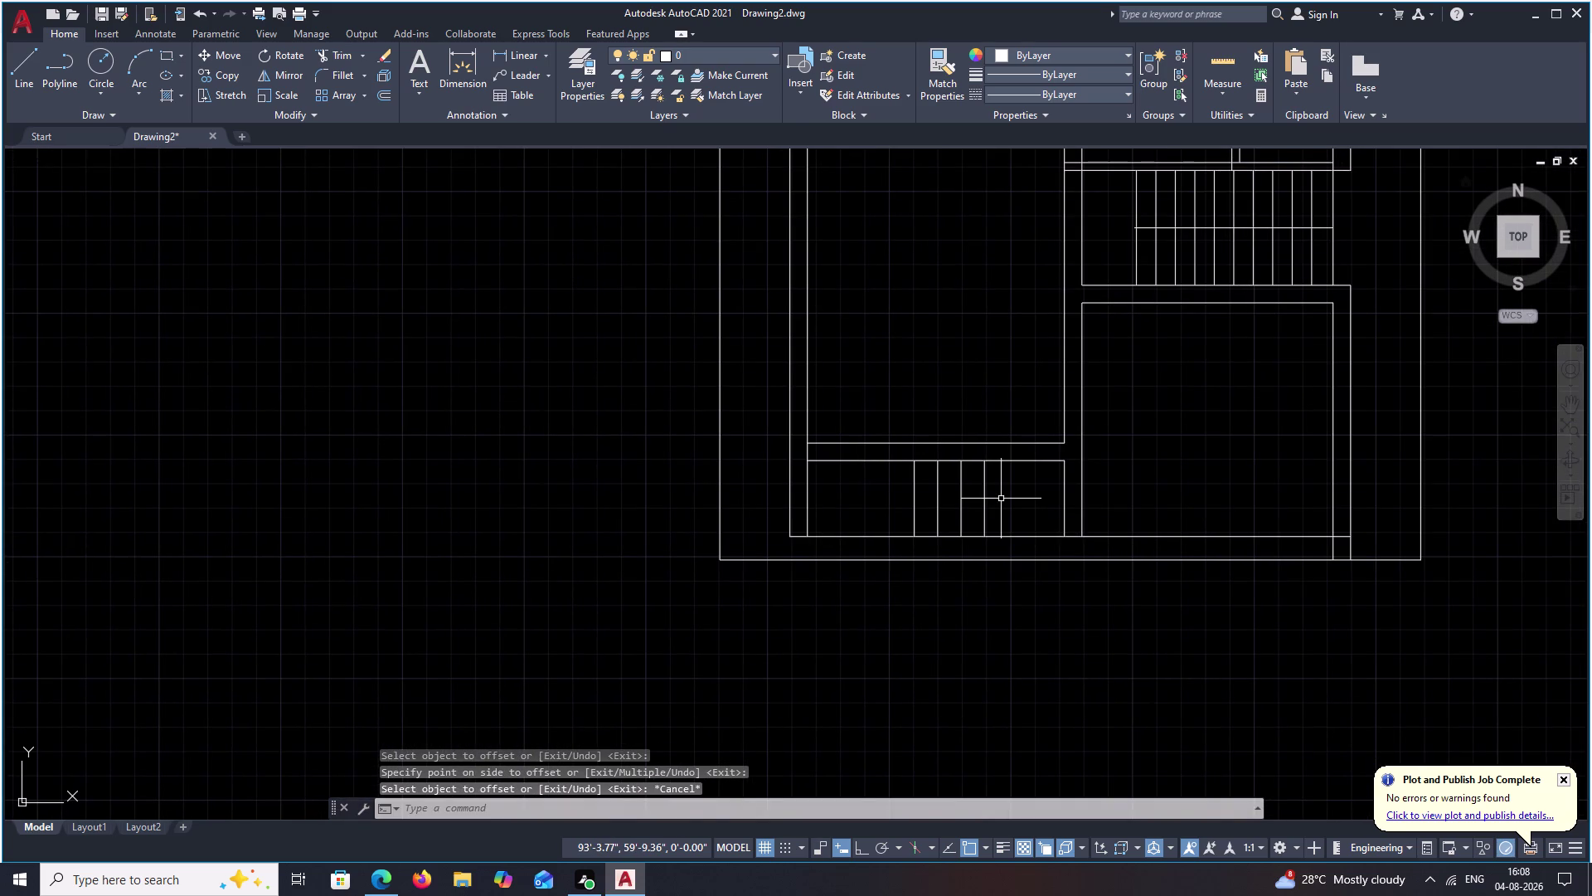
middle_drag(950, 491, 952, 459)
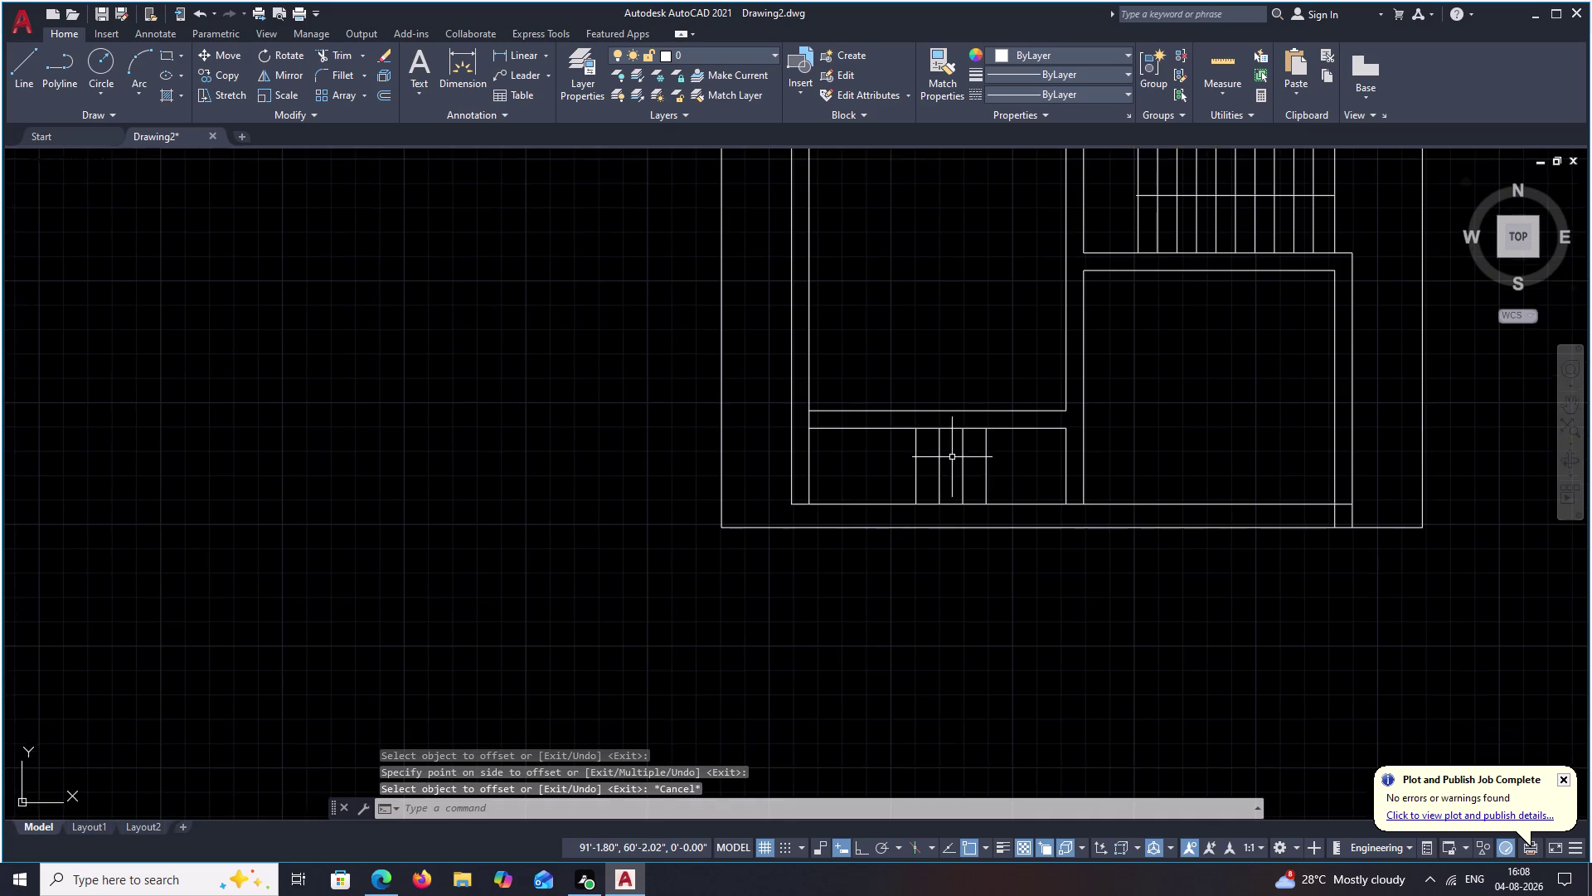
scroll(up, 3)
middle_drag(678, 506, 765, 509)
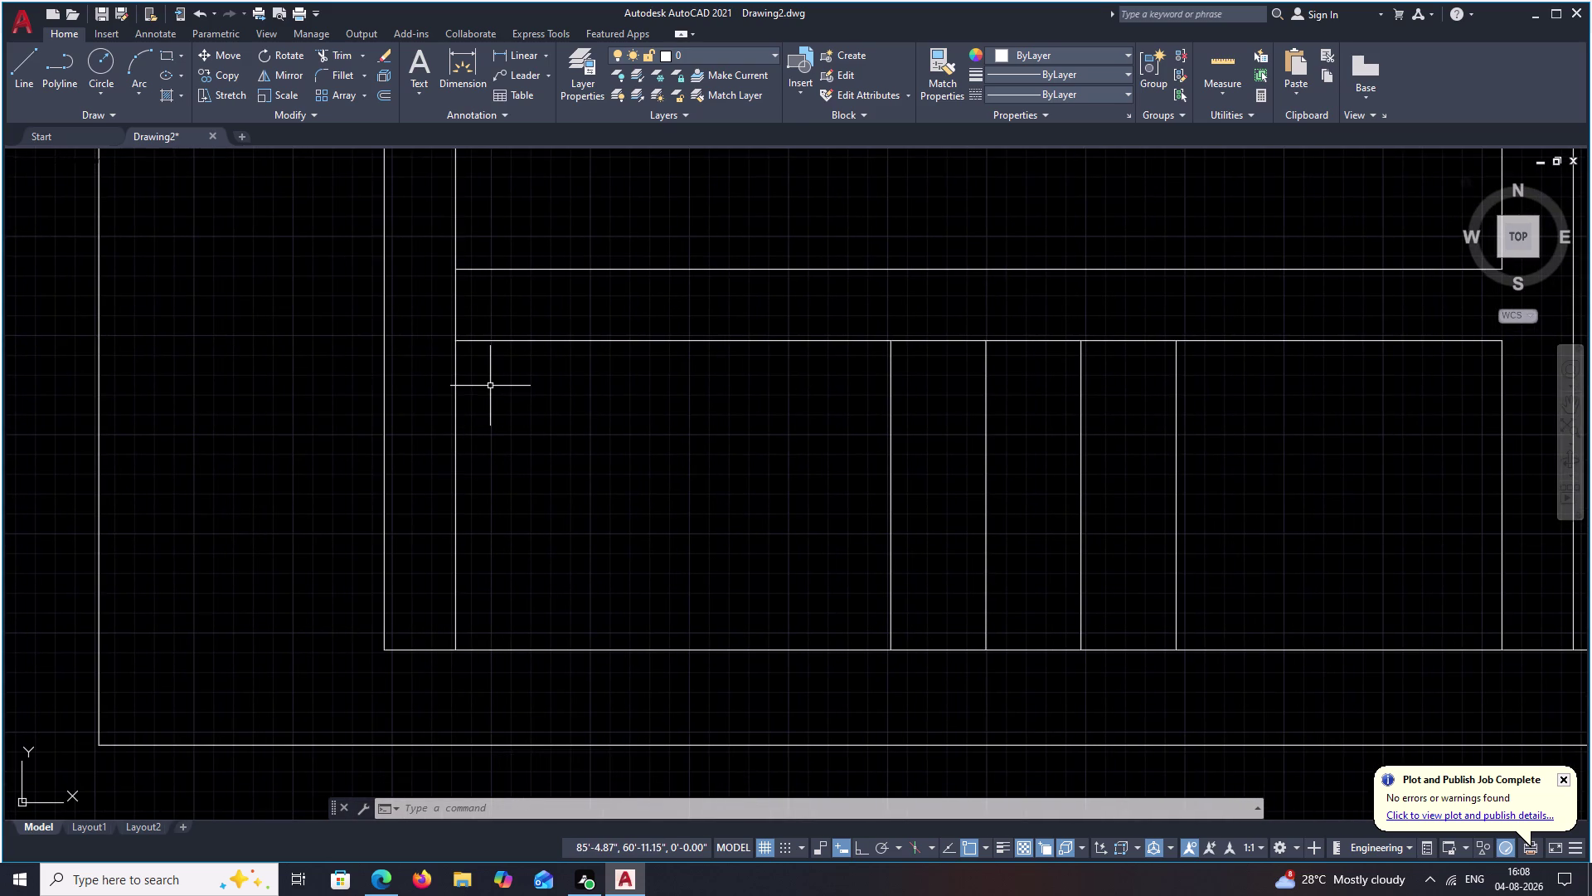
Extend the strip's top edge left to the outer wall.
text(E)
text(X)
key(space)
click(535, 340)
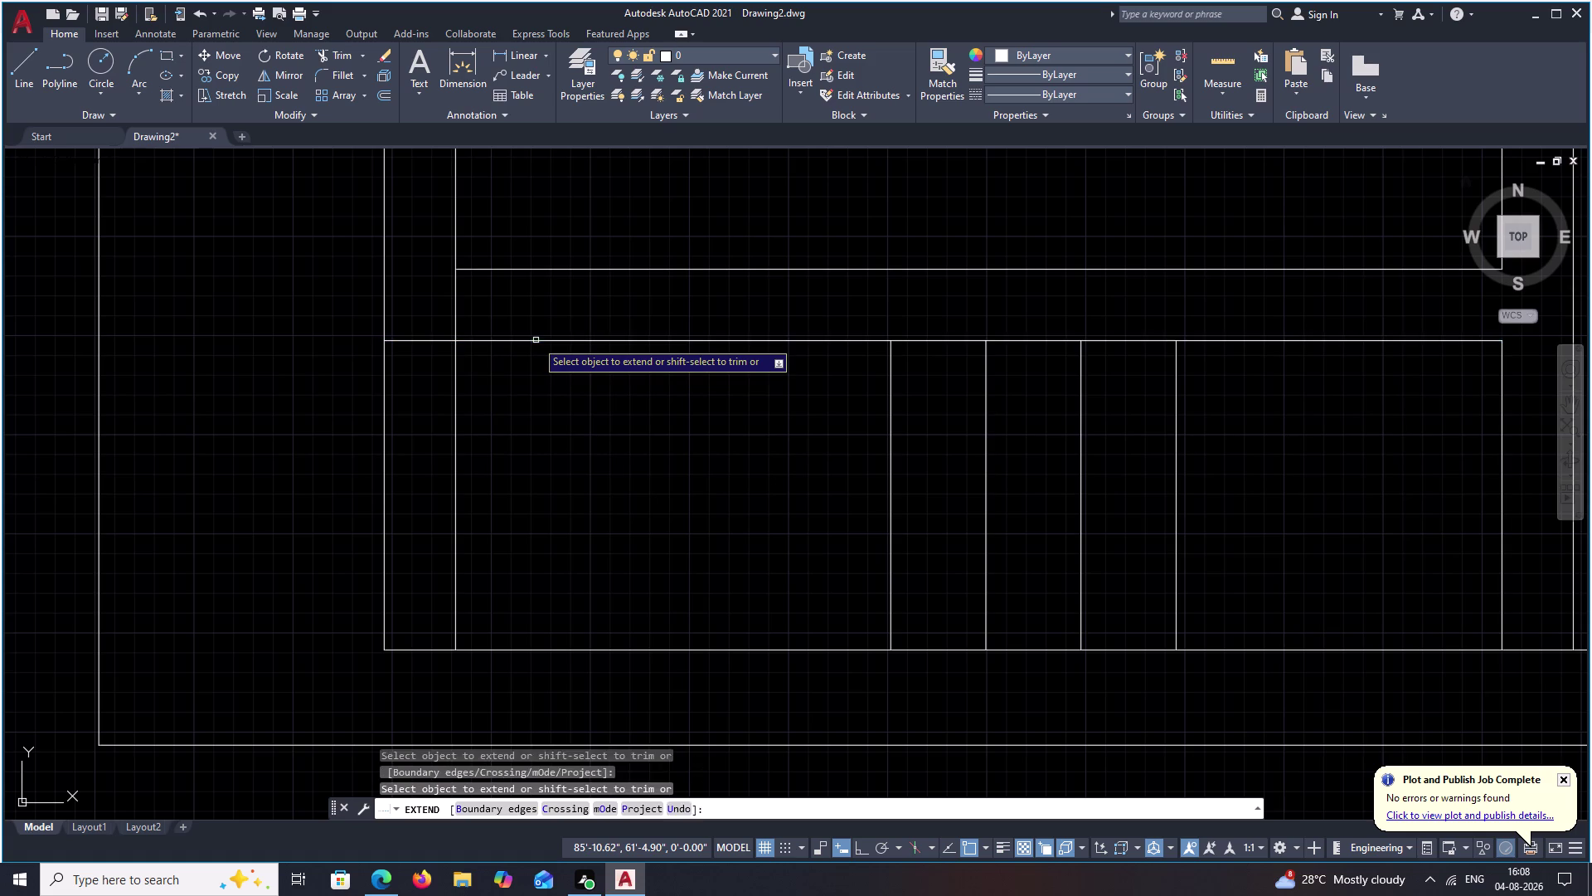
key(Escape)
Trim excess line segments at the strip's left end of the plan.
text(TR)
key(space)
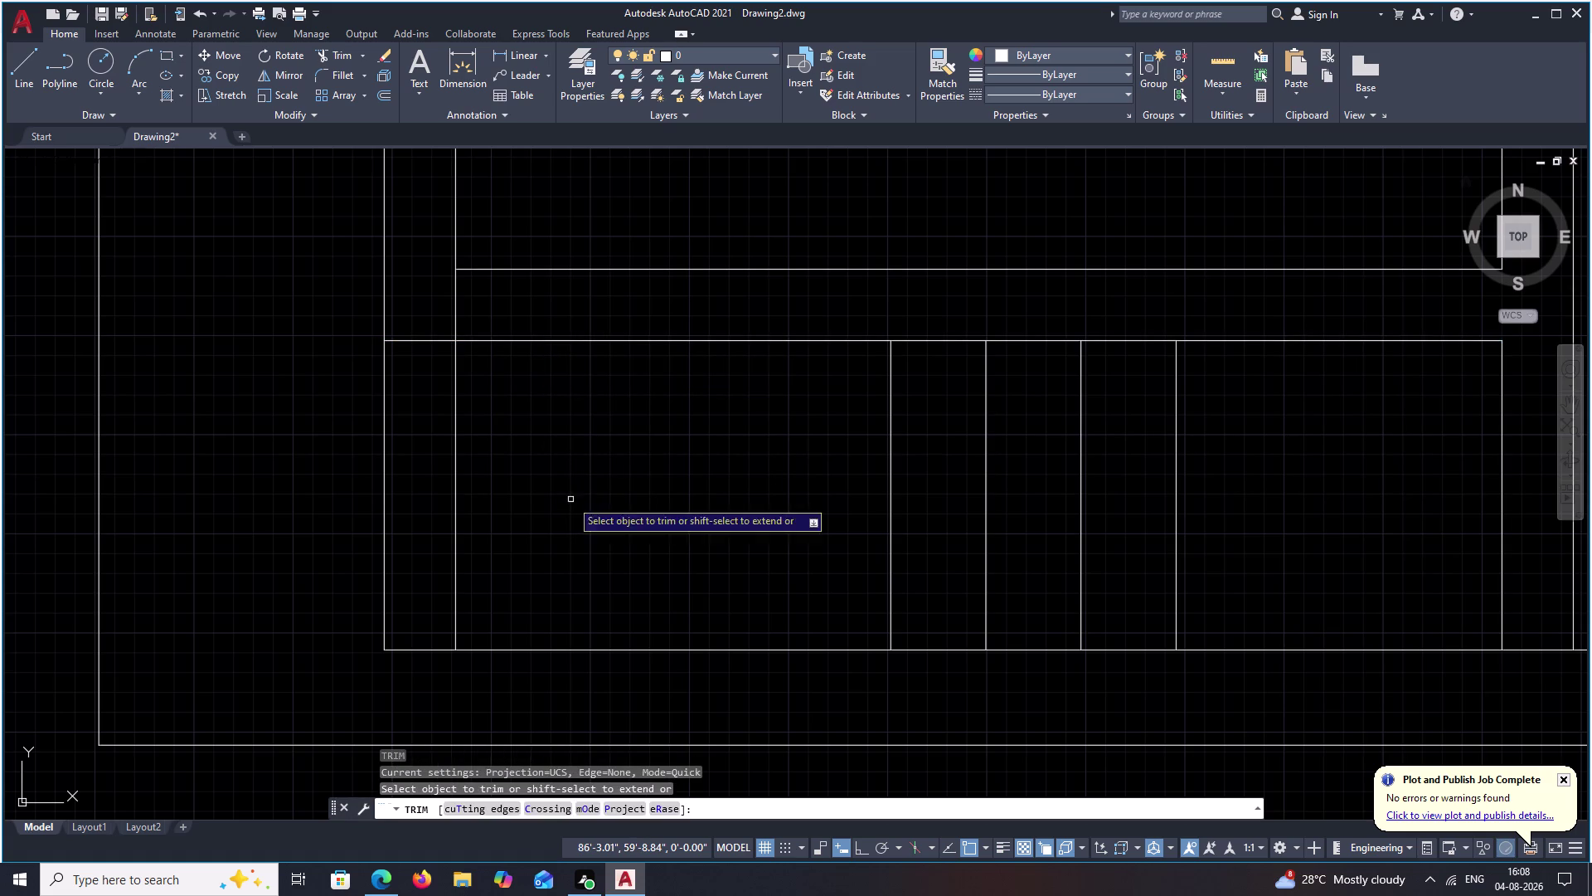
drag(569, 446, 429, 481)
scroll(down, 3)
middle_drag(466, 502, 496, 457)
middle_drag(606, 574, 619, 534)
middle_drag(622, 532, 628, 707)
middle_drag(660, 502, 671, 601)
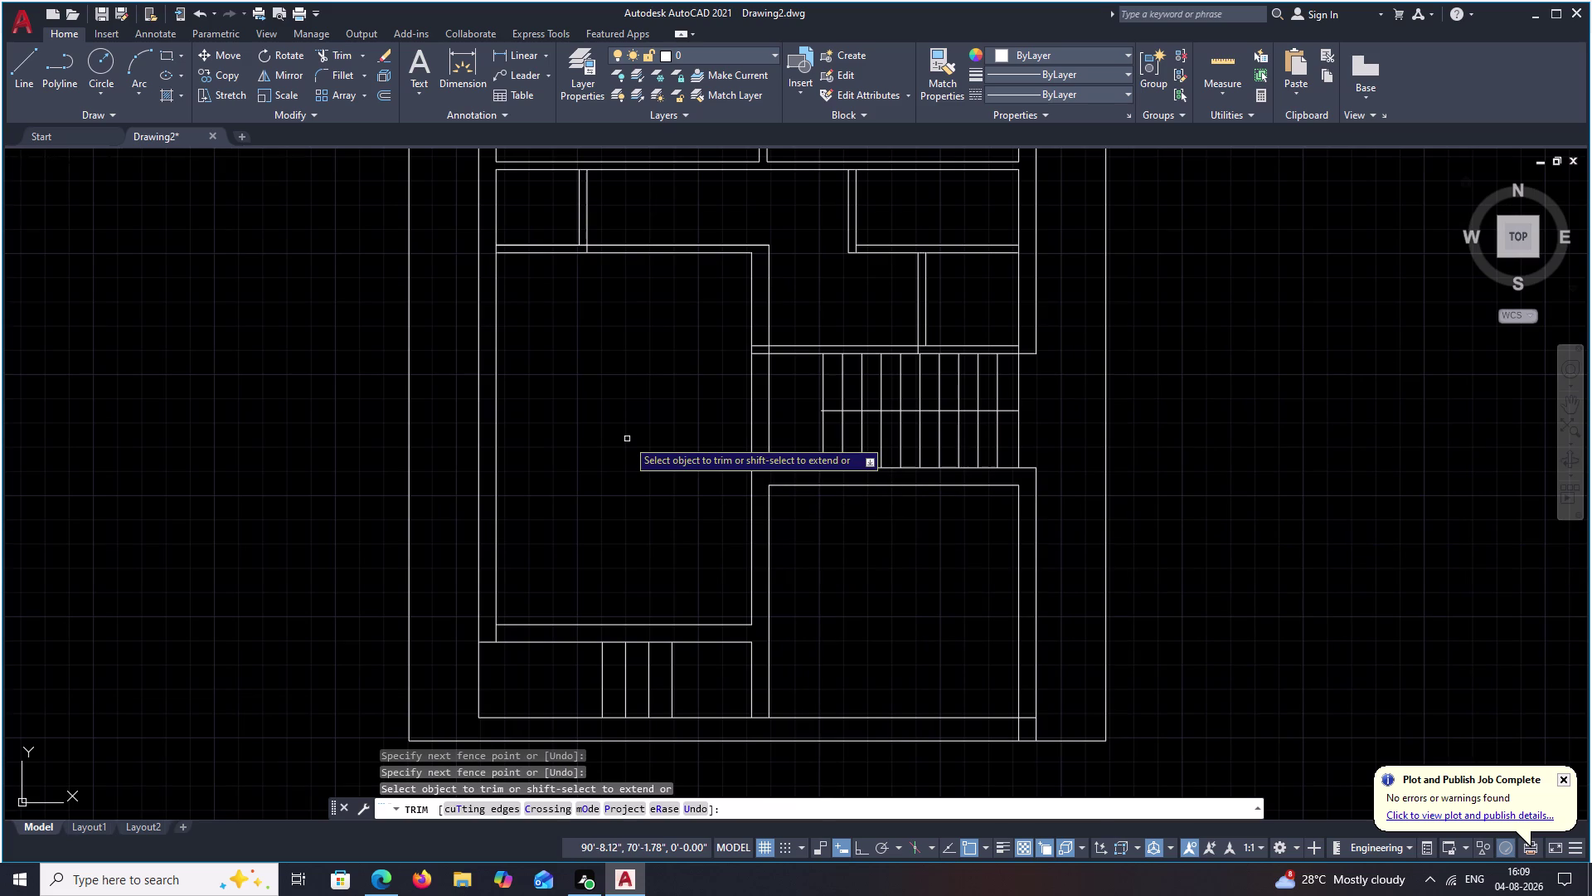
middle_drag(616, 405, 672, 559)
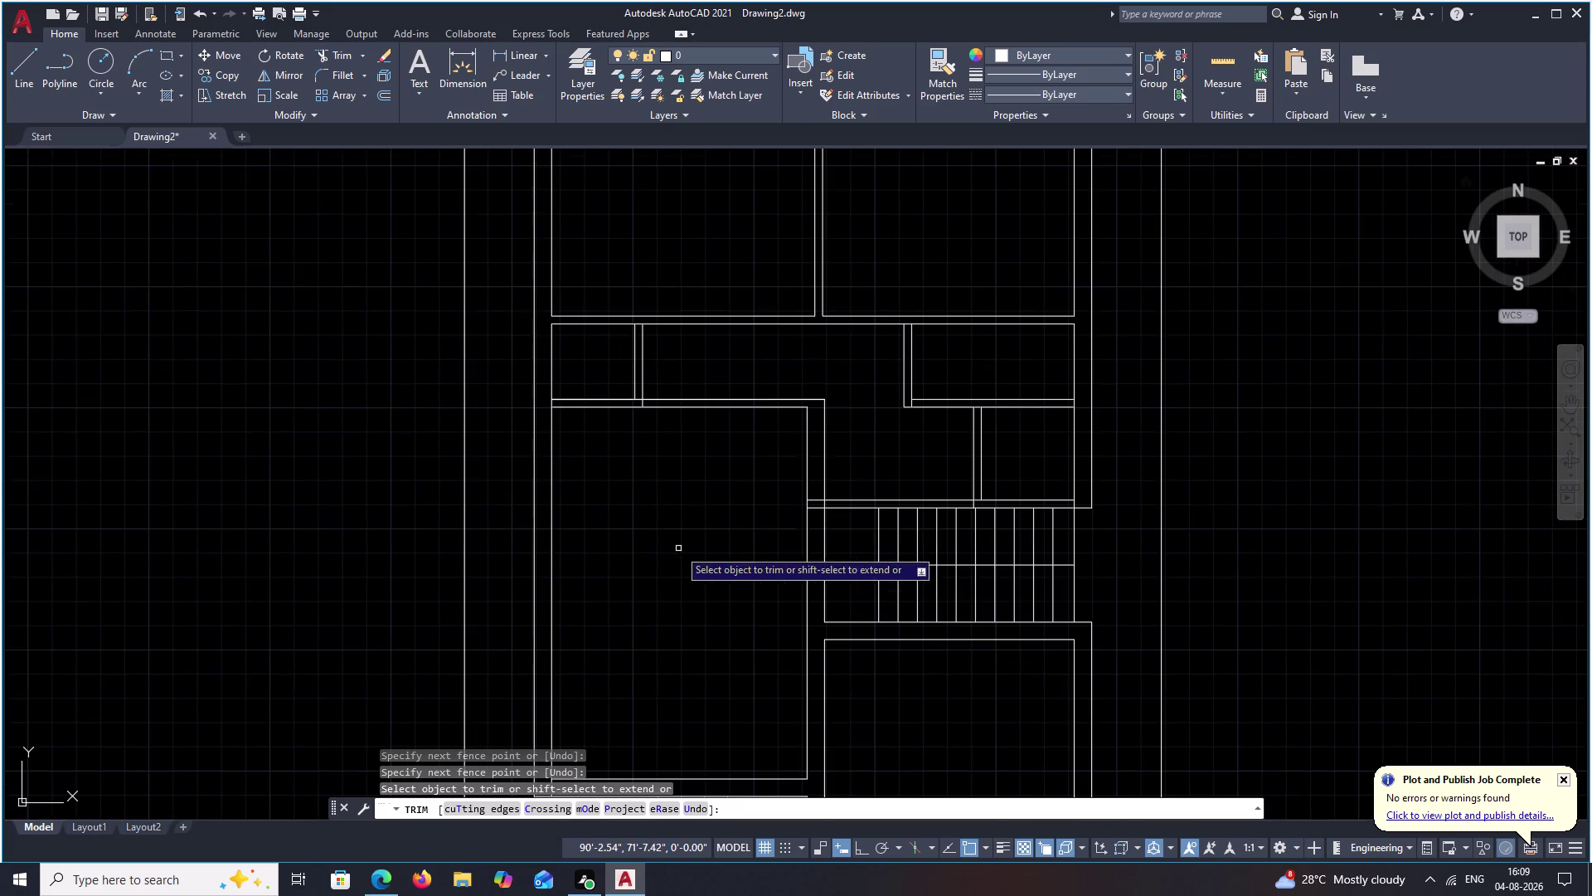
middle_drag(718, 436, 713, 498)
scroll(up, 3)
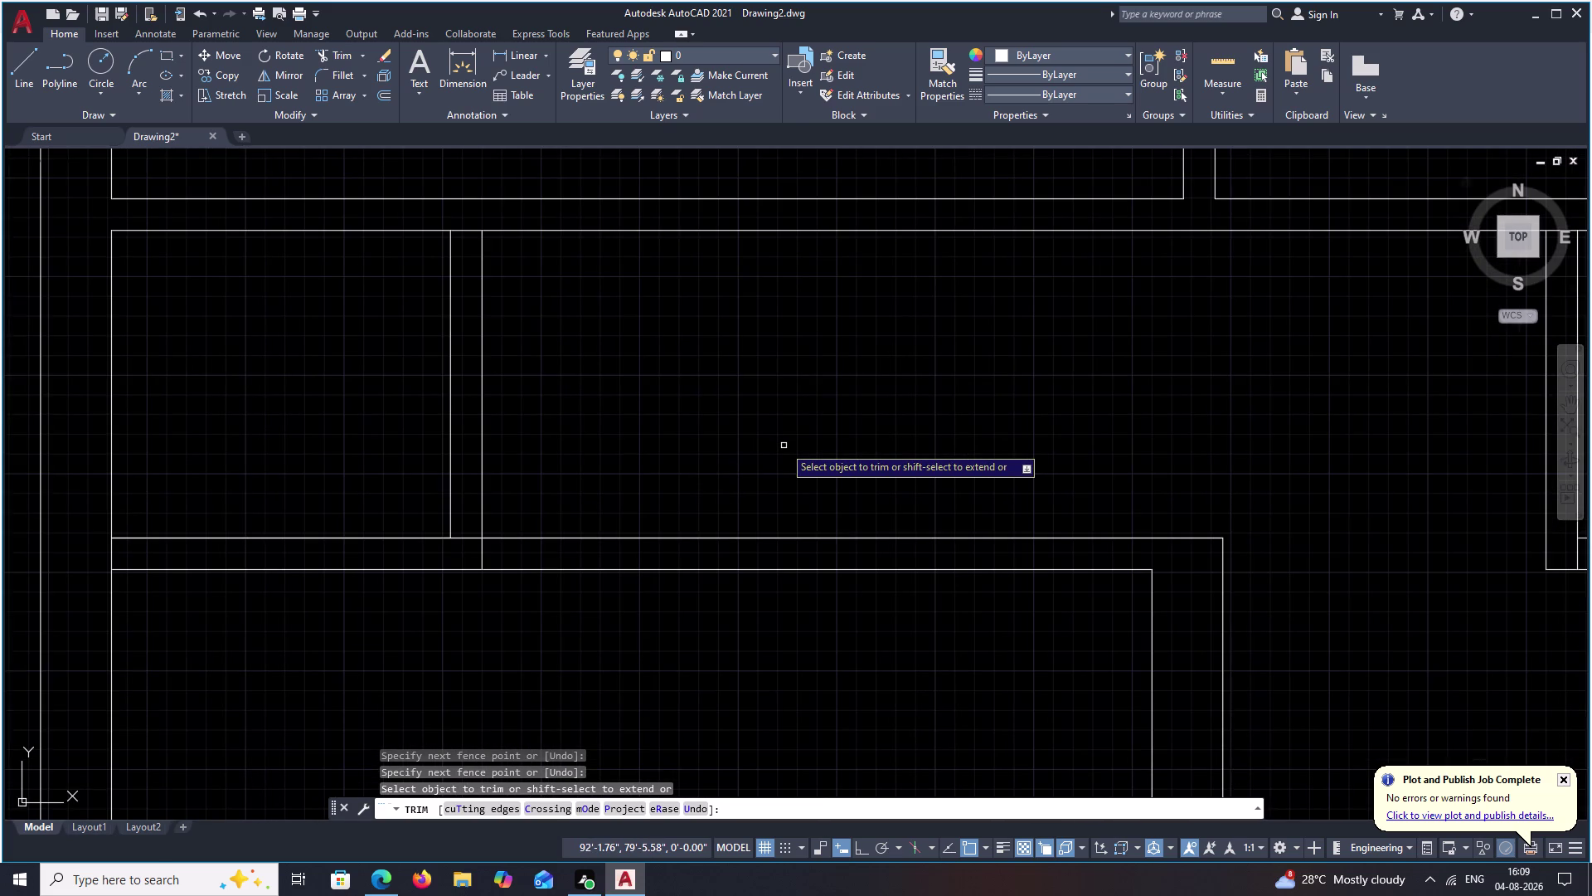
Draw a vertical partition line between the two wall lines.
text(L)
key(space)
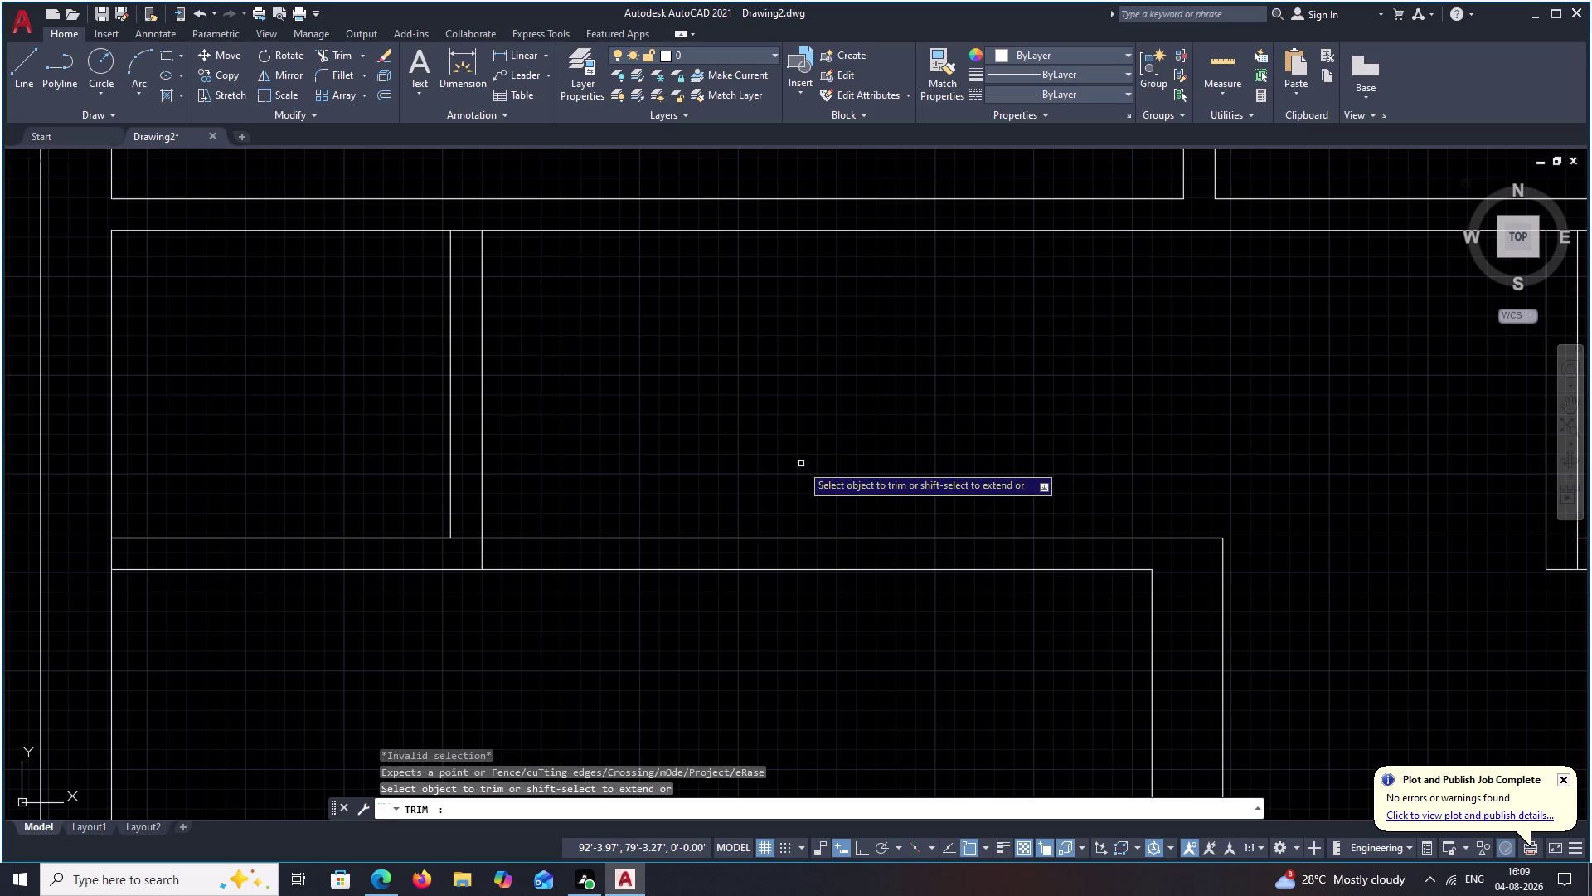
key(Escape)
text(L)
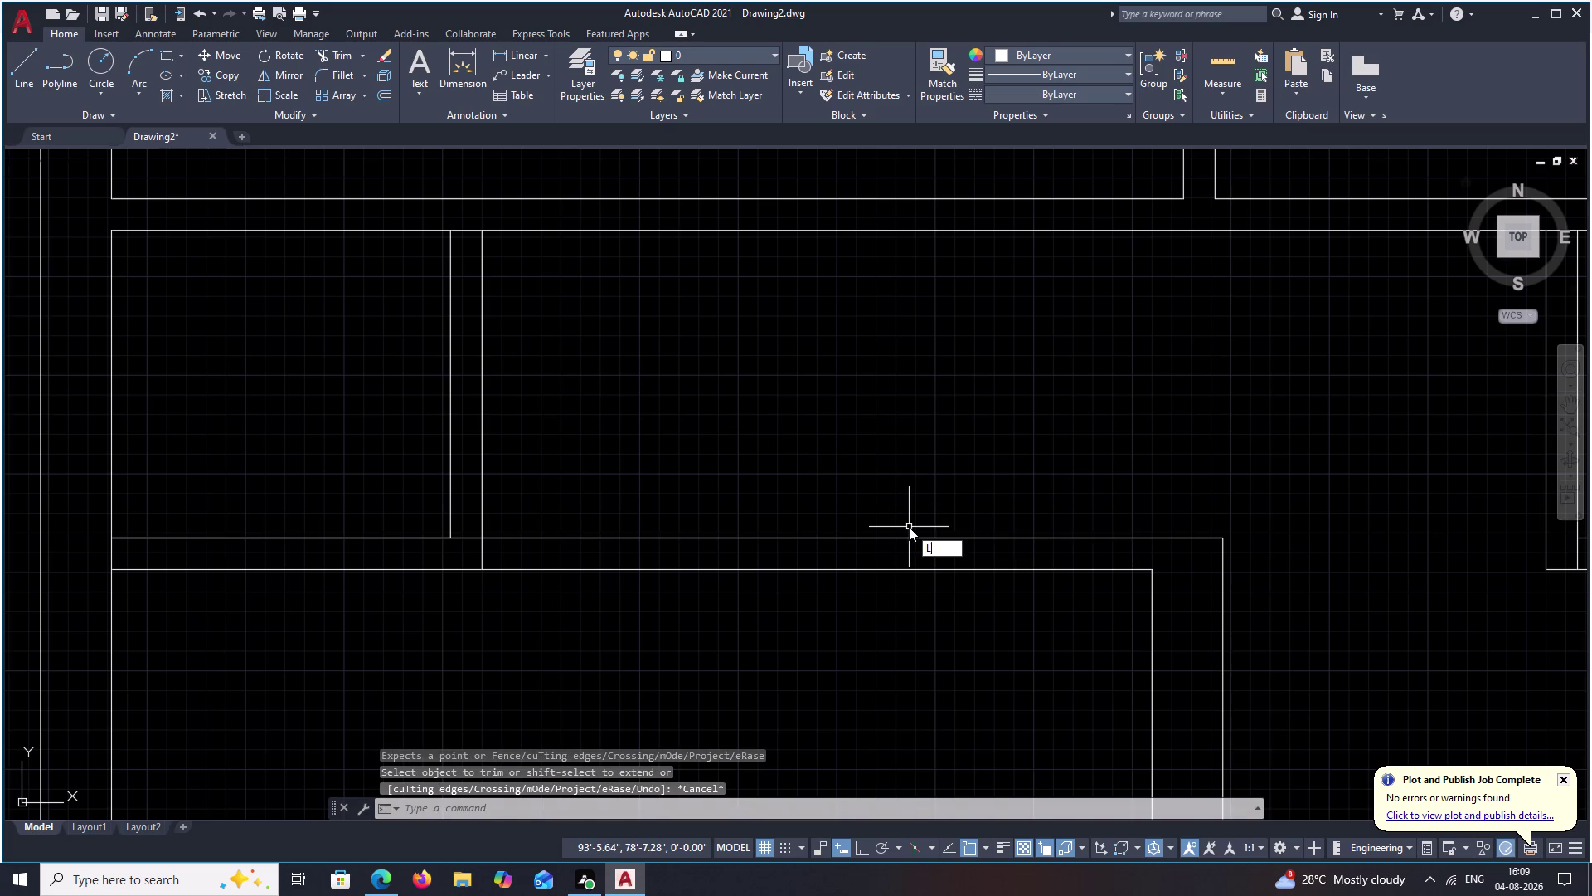
key(space)
click(834, 537)
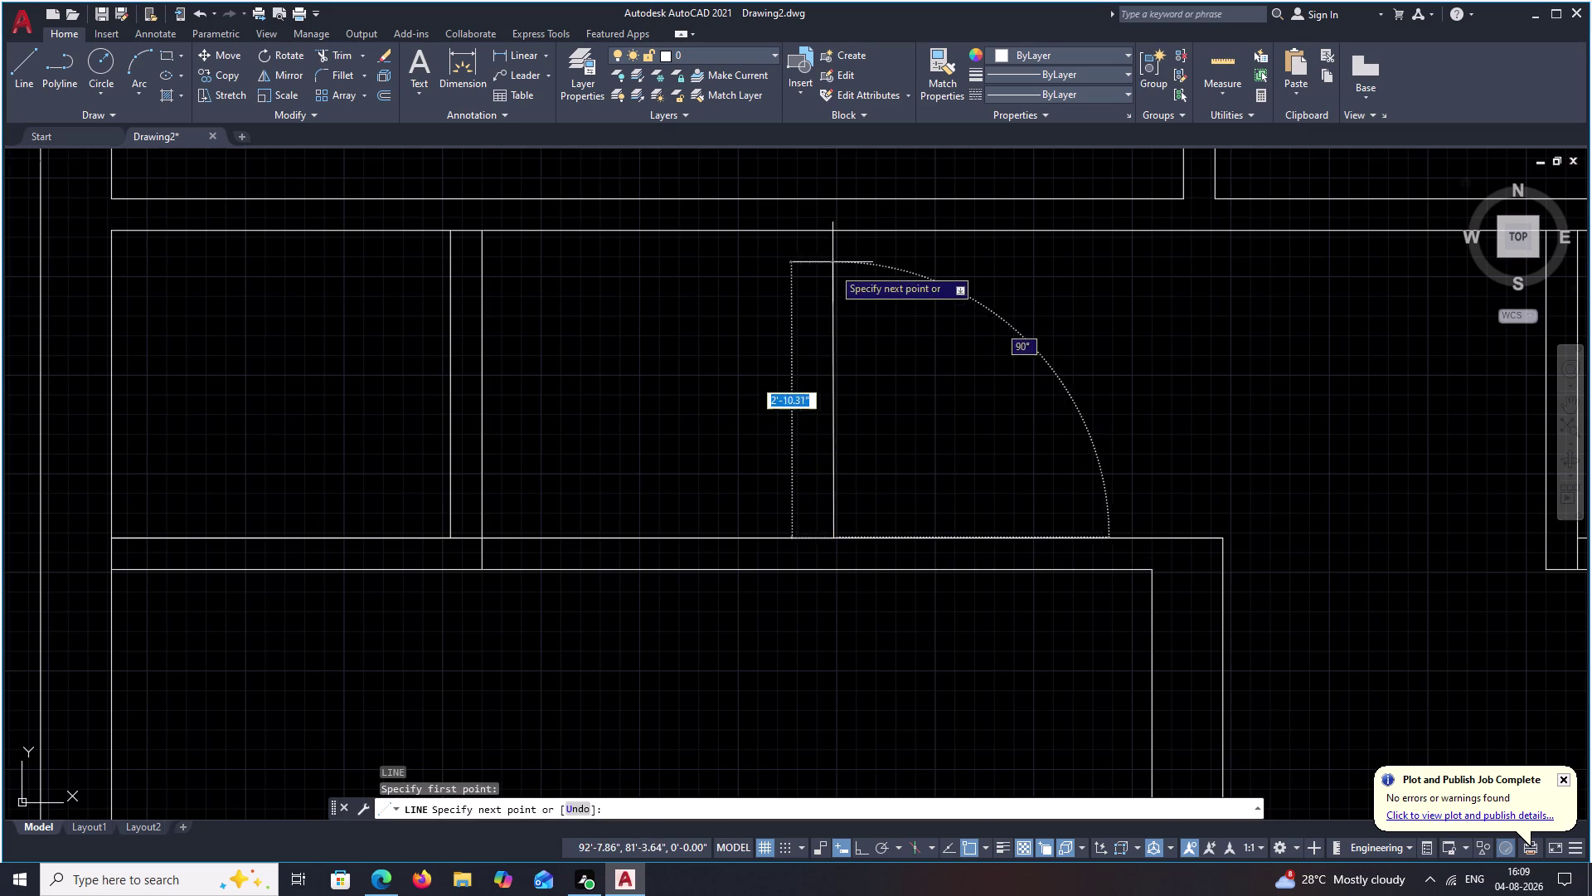
click(837, 237)
key(Escape)
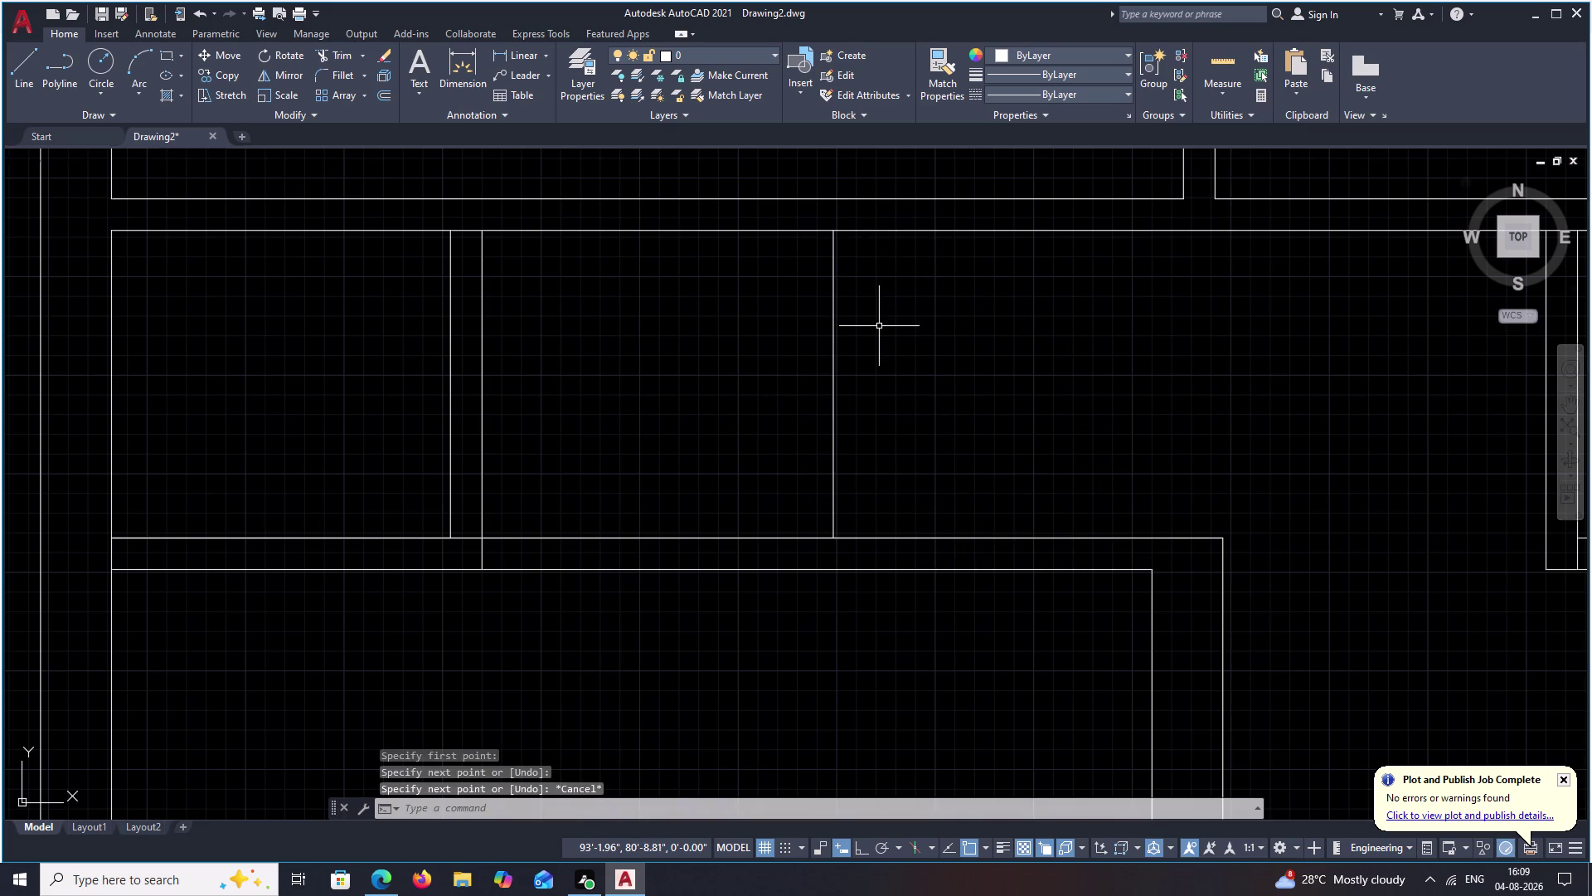
Extend the partition line to the adjoining wall line.
middle_drag(879, 326, 878, 337)
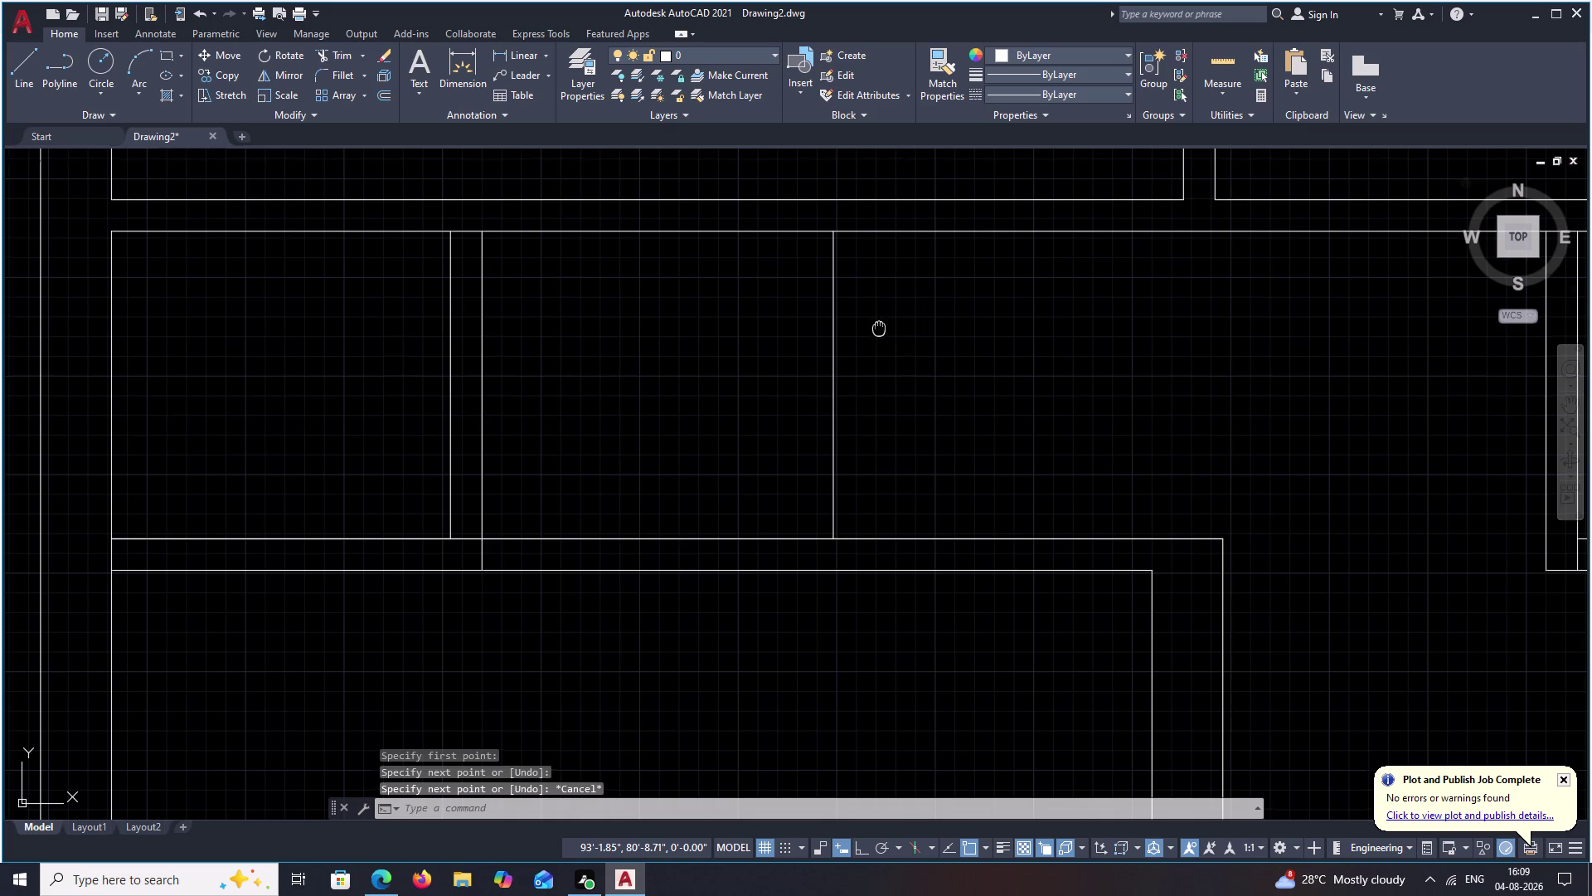
middle_drag(878, 336, 869, 402)
text(EX)
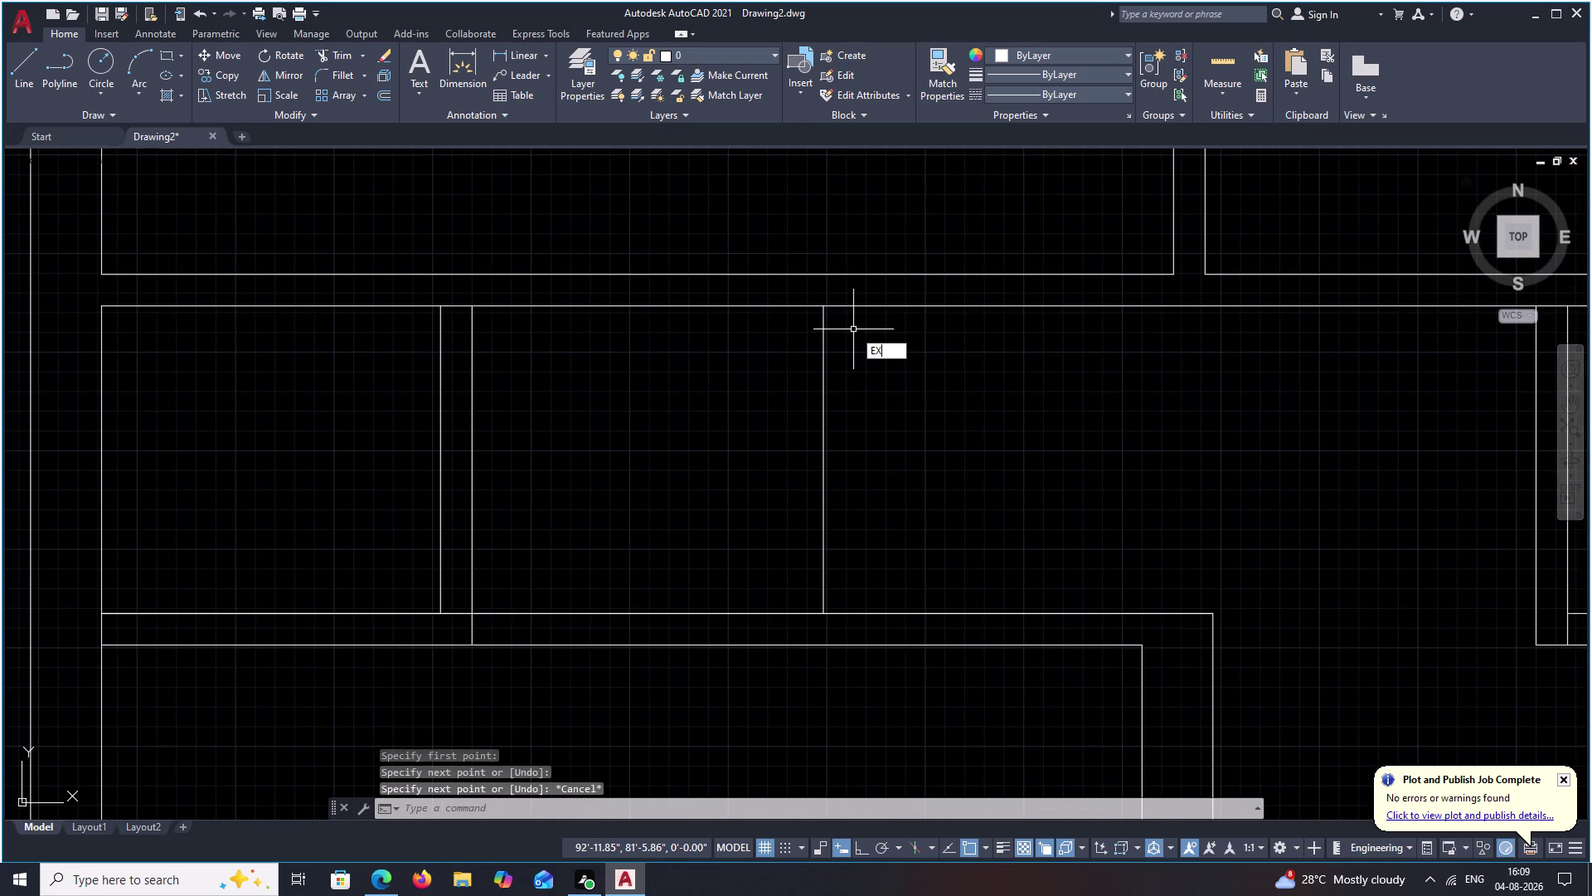
key(space)
click(824, 360)
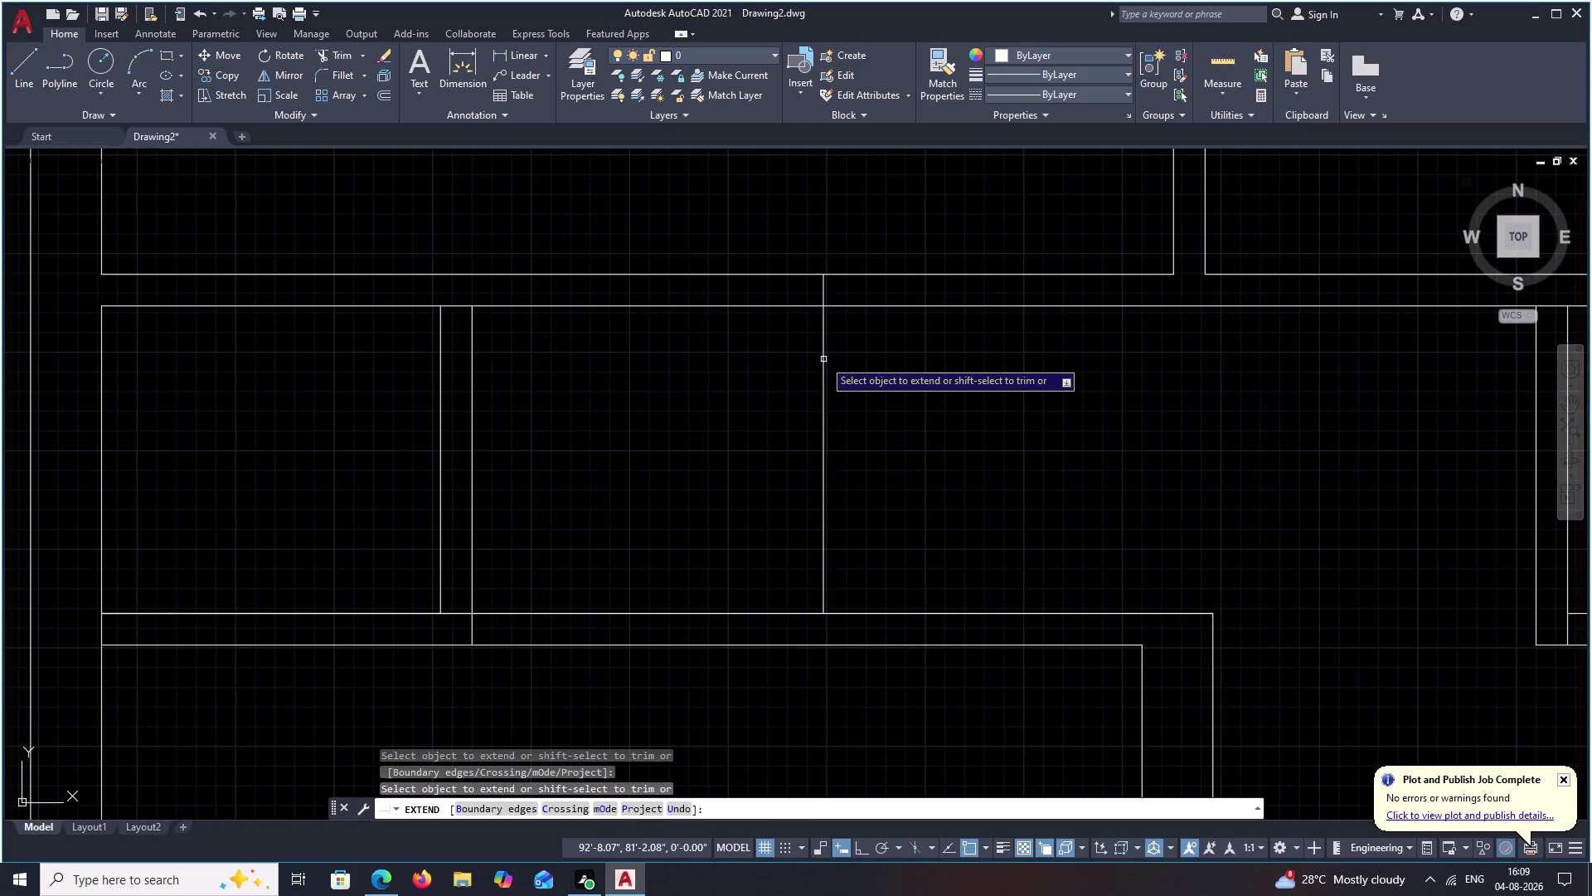
click(824, 573)
key(Escape)
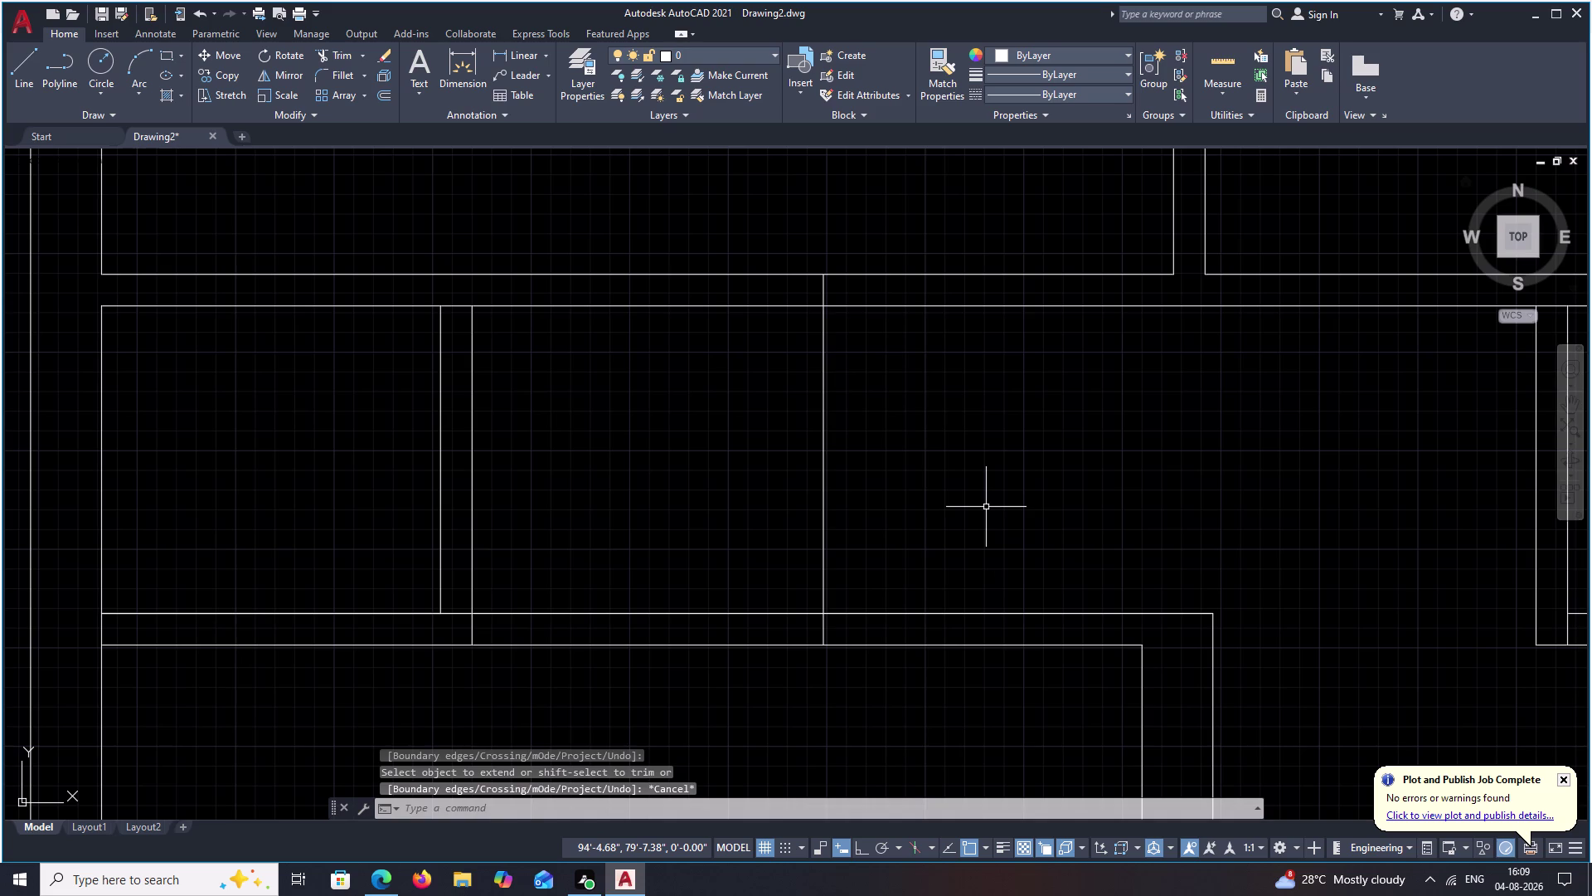
Try a fence trim on the wall lines, then undo it.
text(TR)
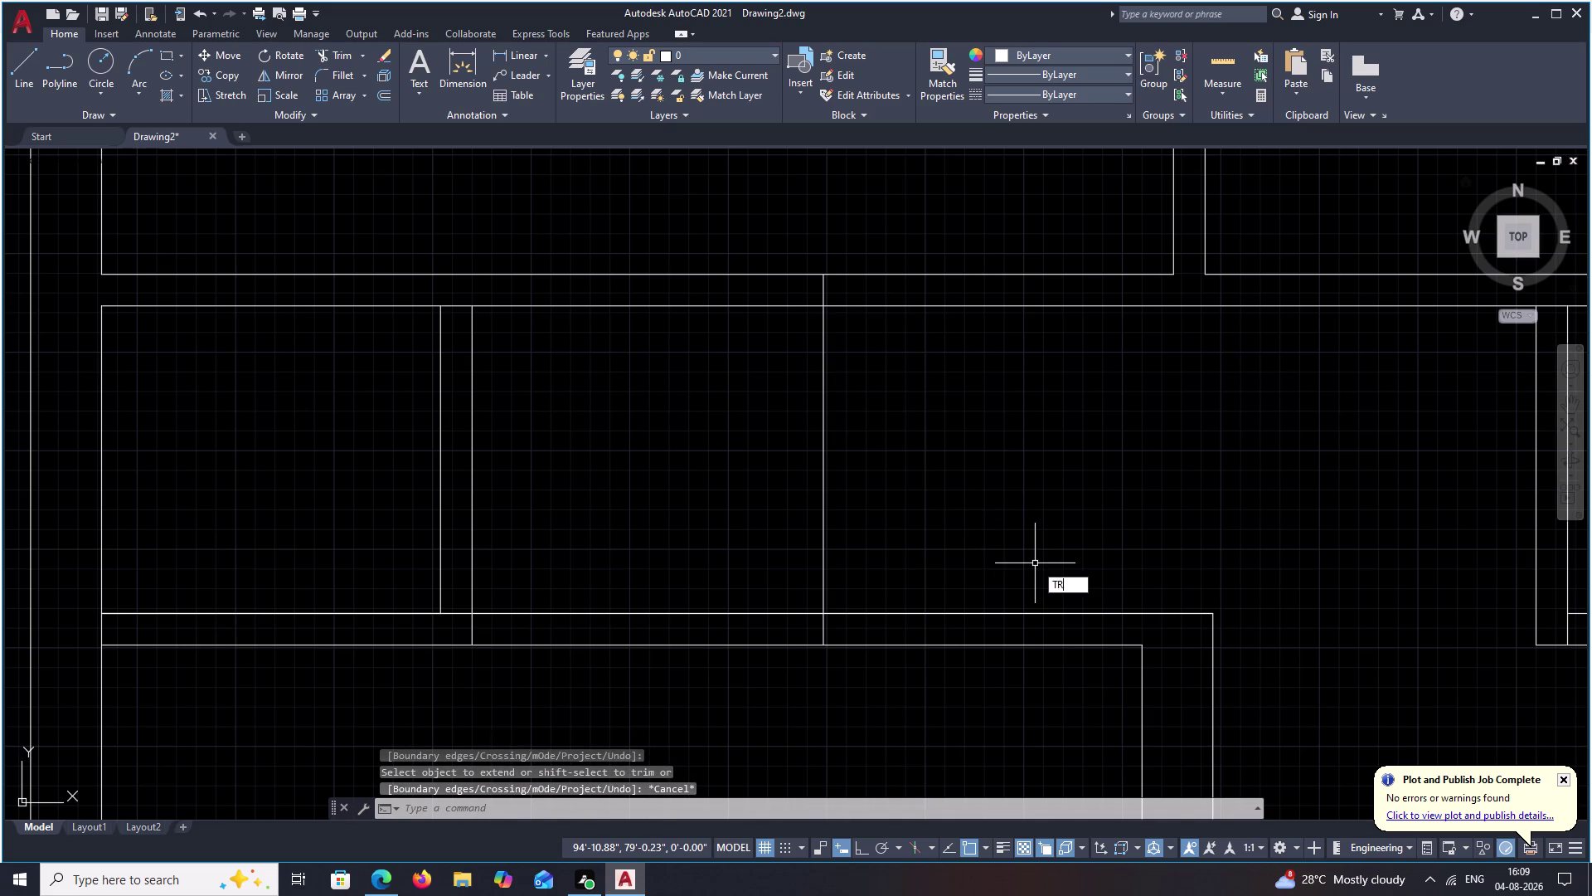
key(space)
drag(1015, 511, 984, 660)
scroll(down, 3)
middle_drag(1027, 635, 1031, 502)
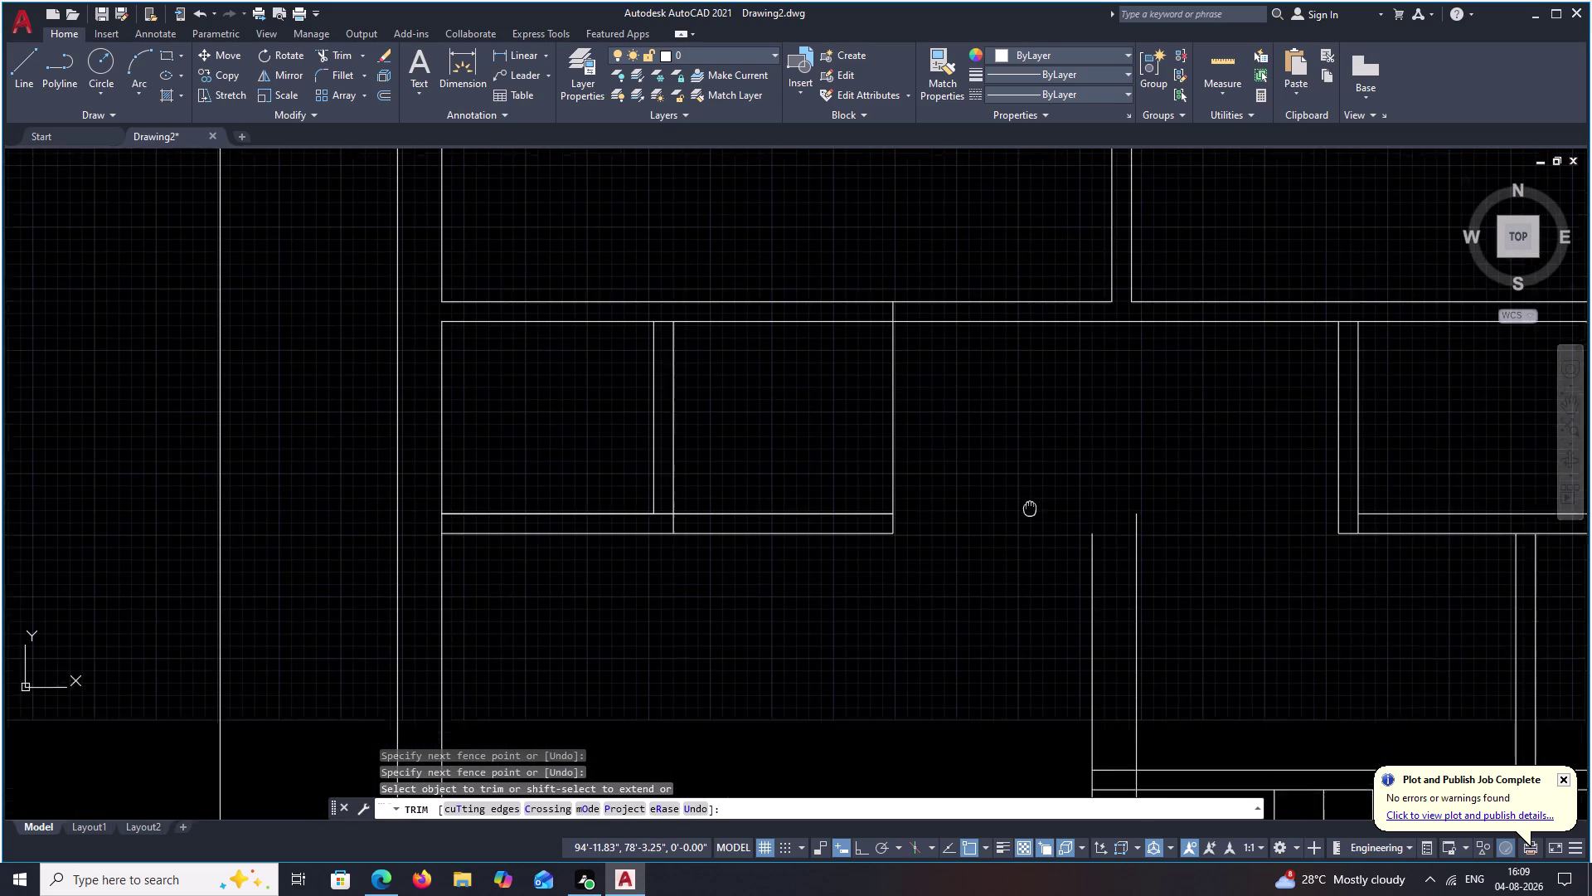
key(ctrl+z)
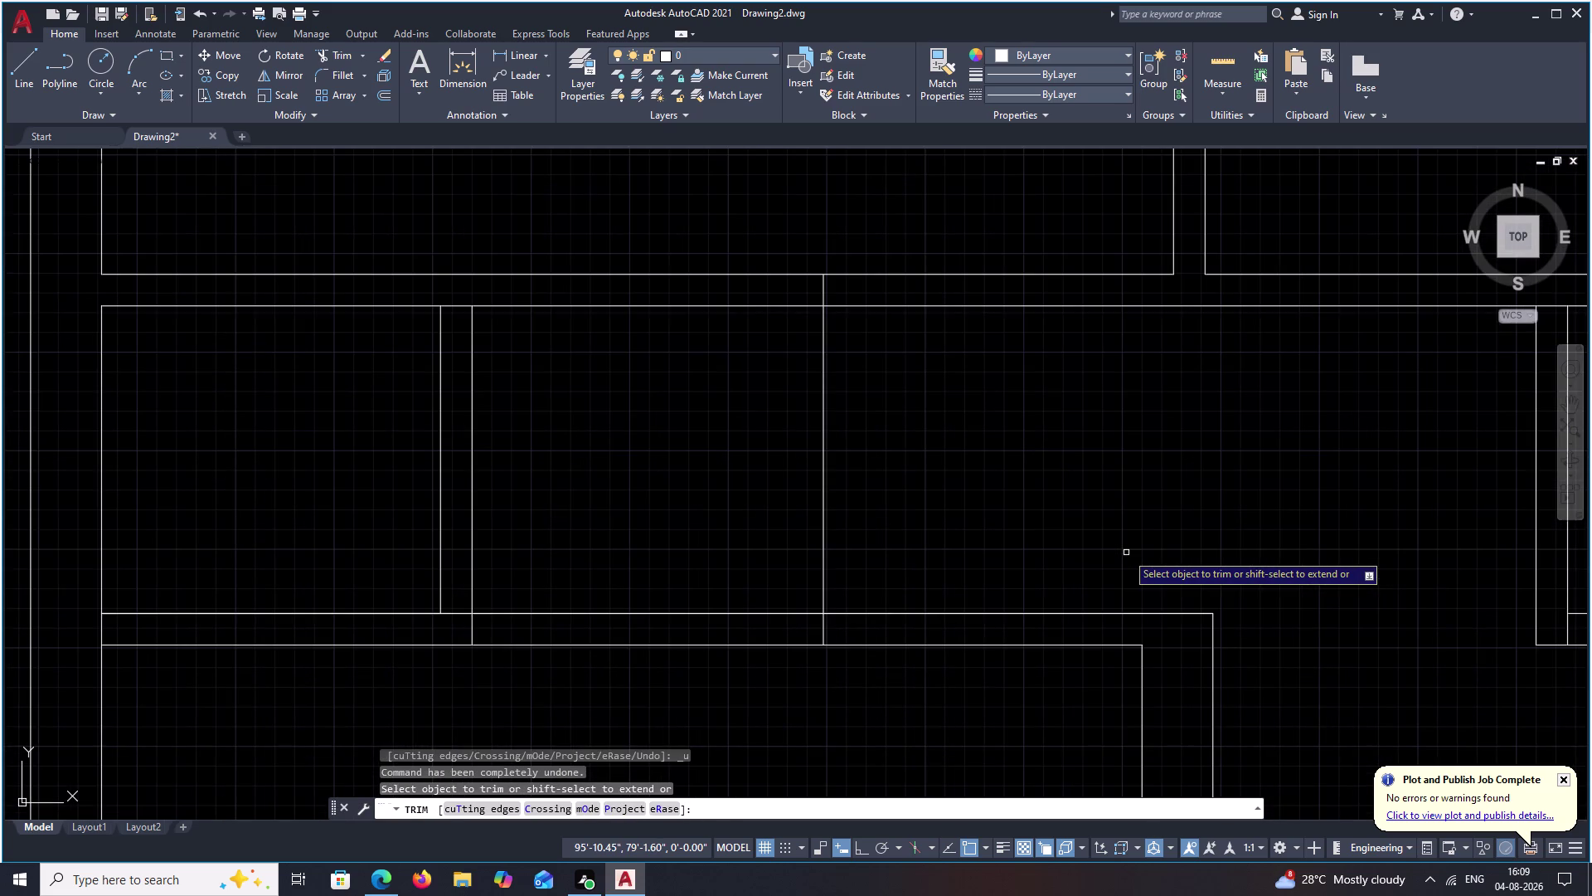
Abandon the fillet attempt and draw a short perpendicular line at the lower-right wall corner.
key(Escape)
text(F)
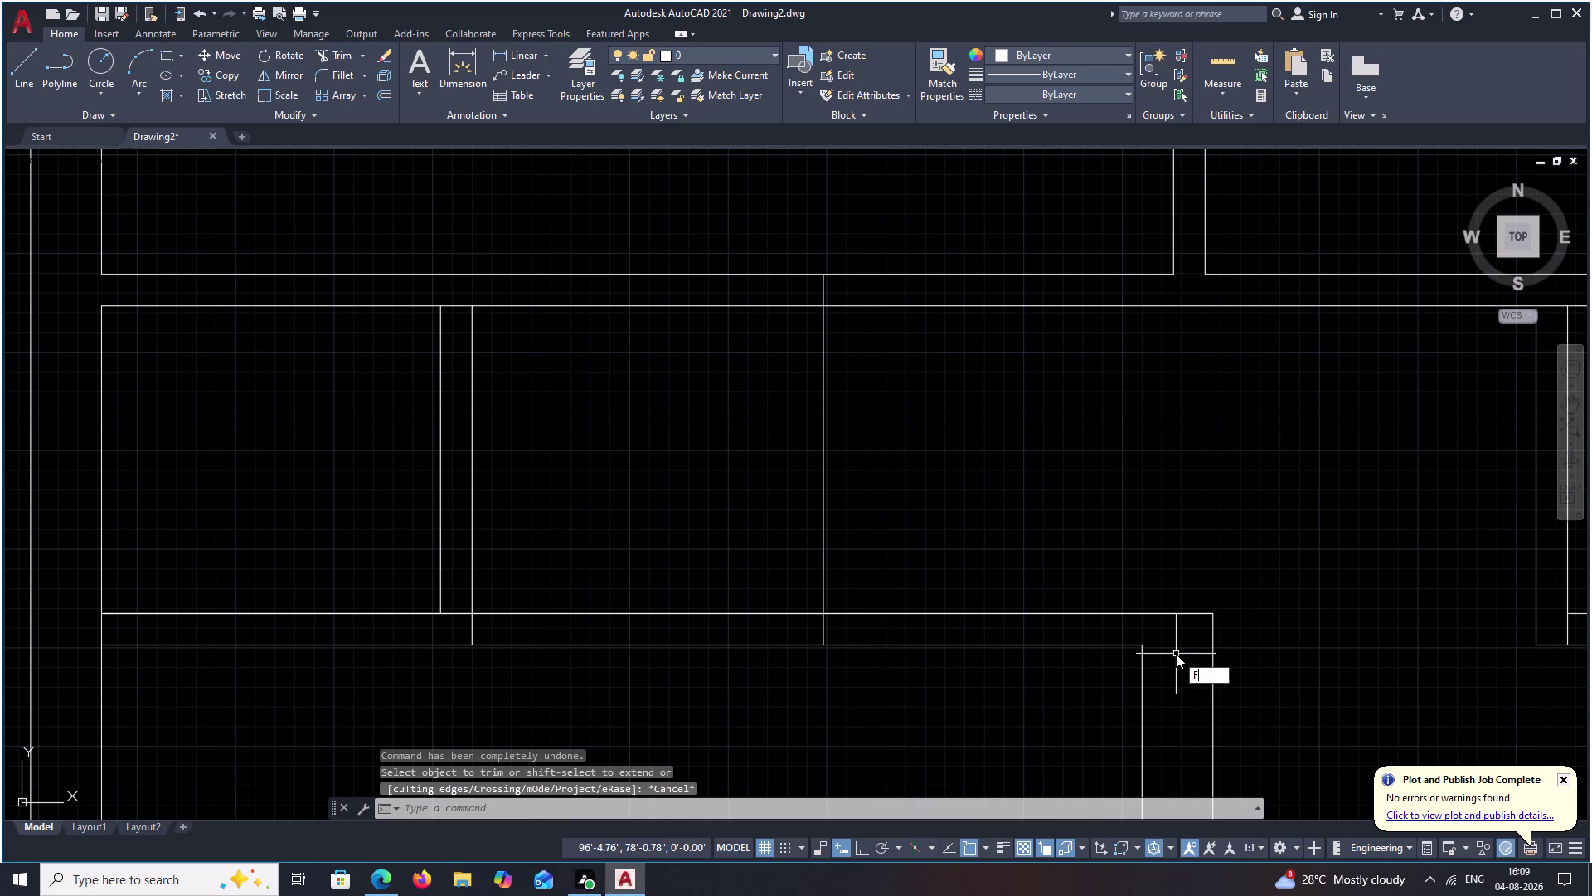
key(space)
click(1143, 650)
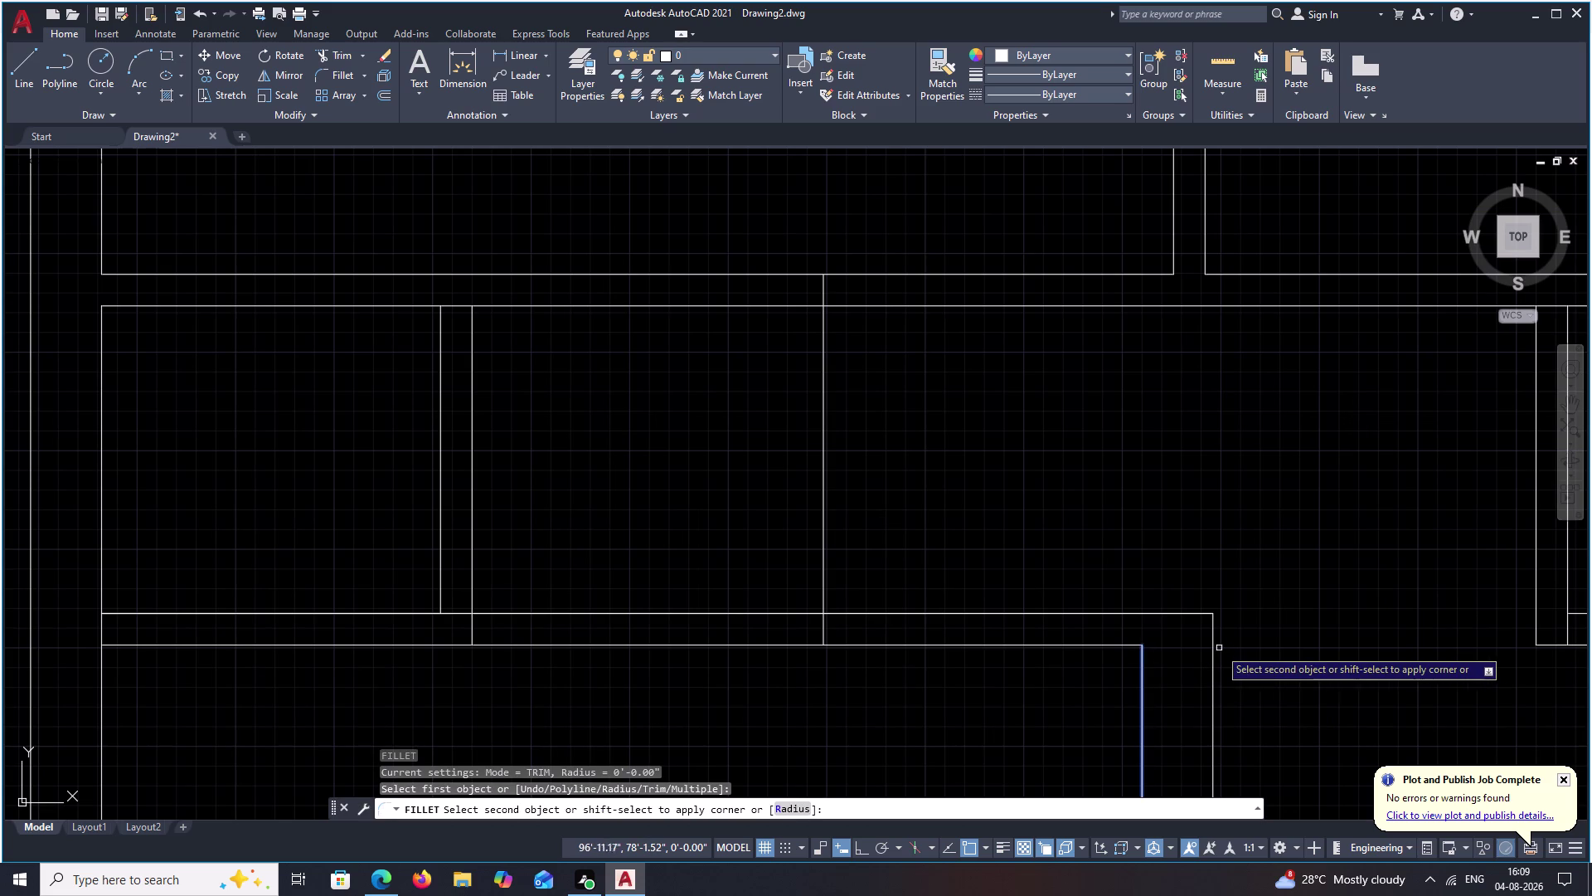
key(Escape)
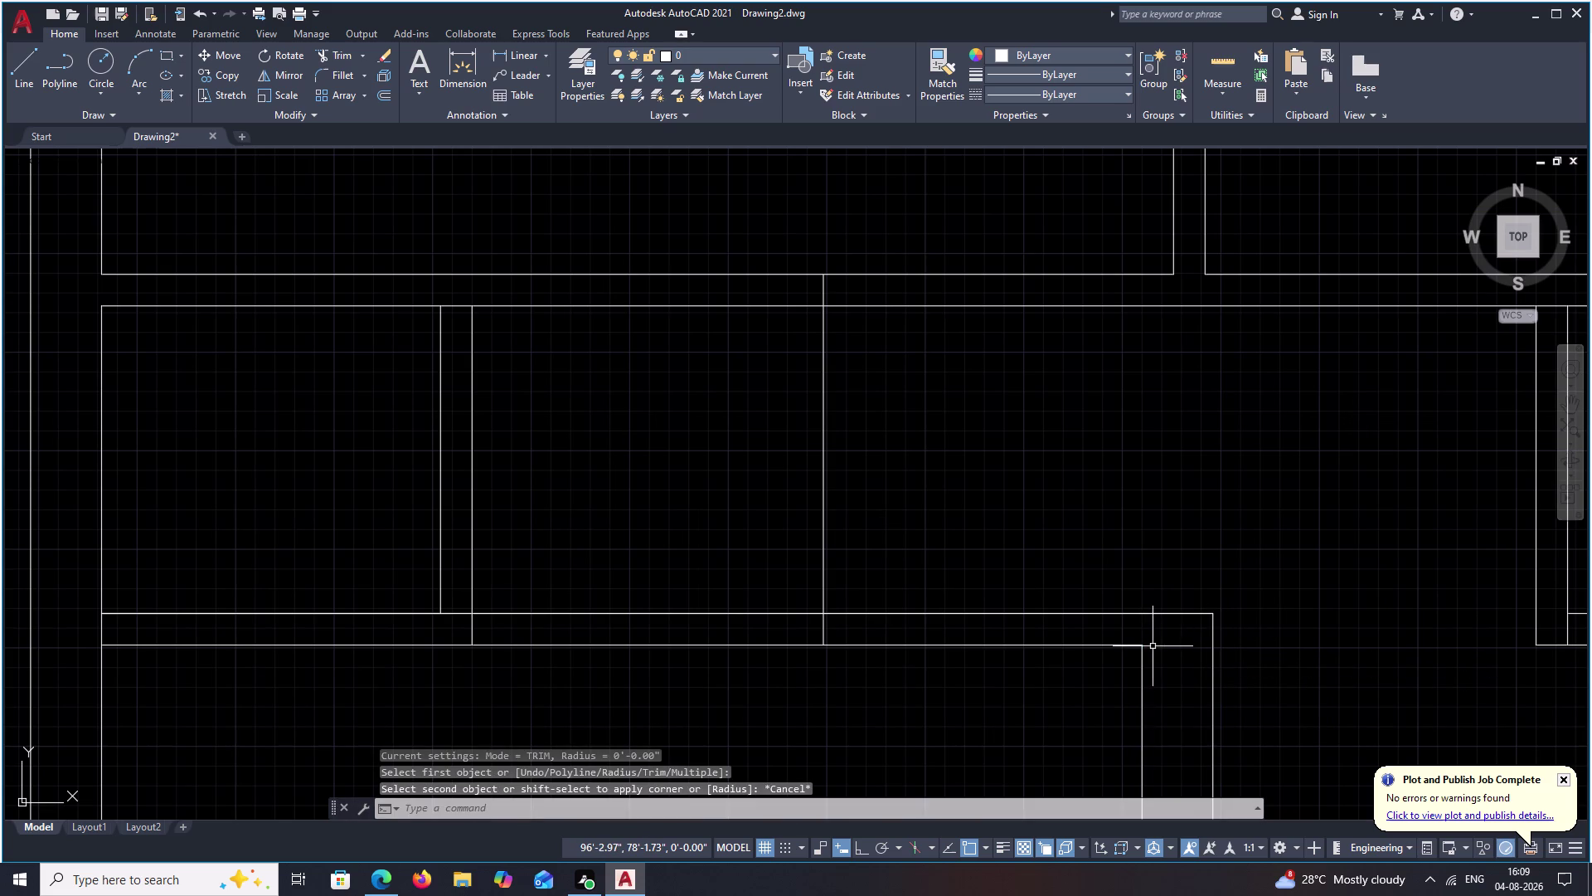
key(l)
key(space)
click(1134, 644)
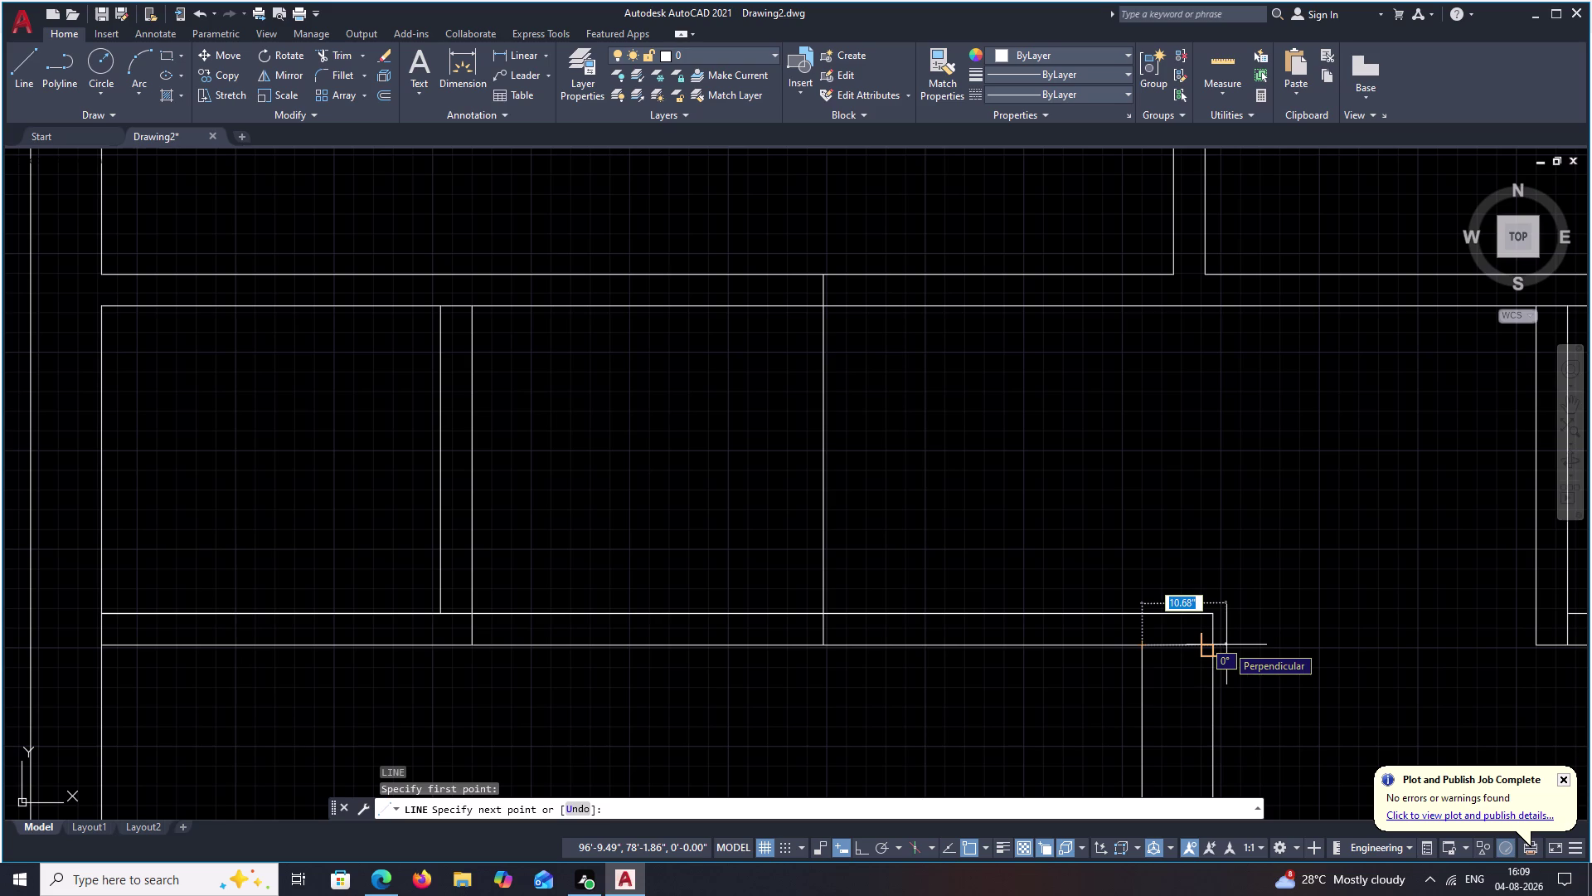
click(1226, 645)
key(Escape)
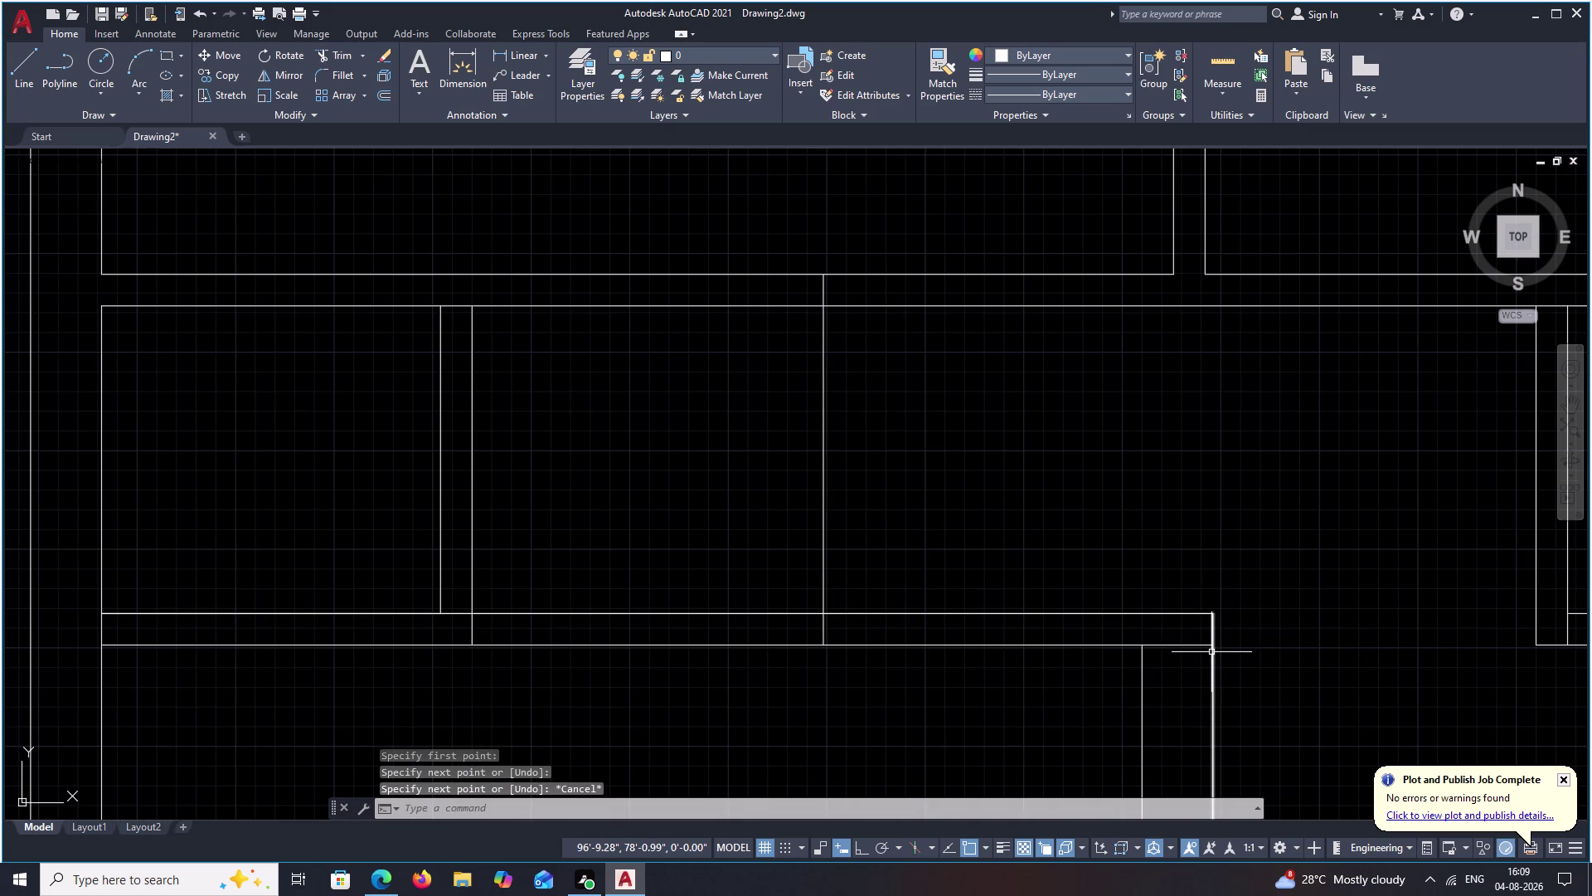
Trim the extra line ends at the corner and extend the wall line to meet it.
text(TR)
key(space)
drag(1197, 629, 1193, 678)
key(Escape)
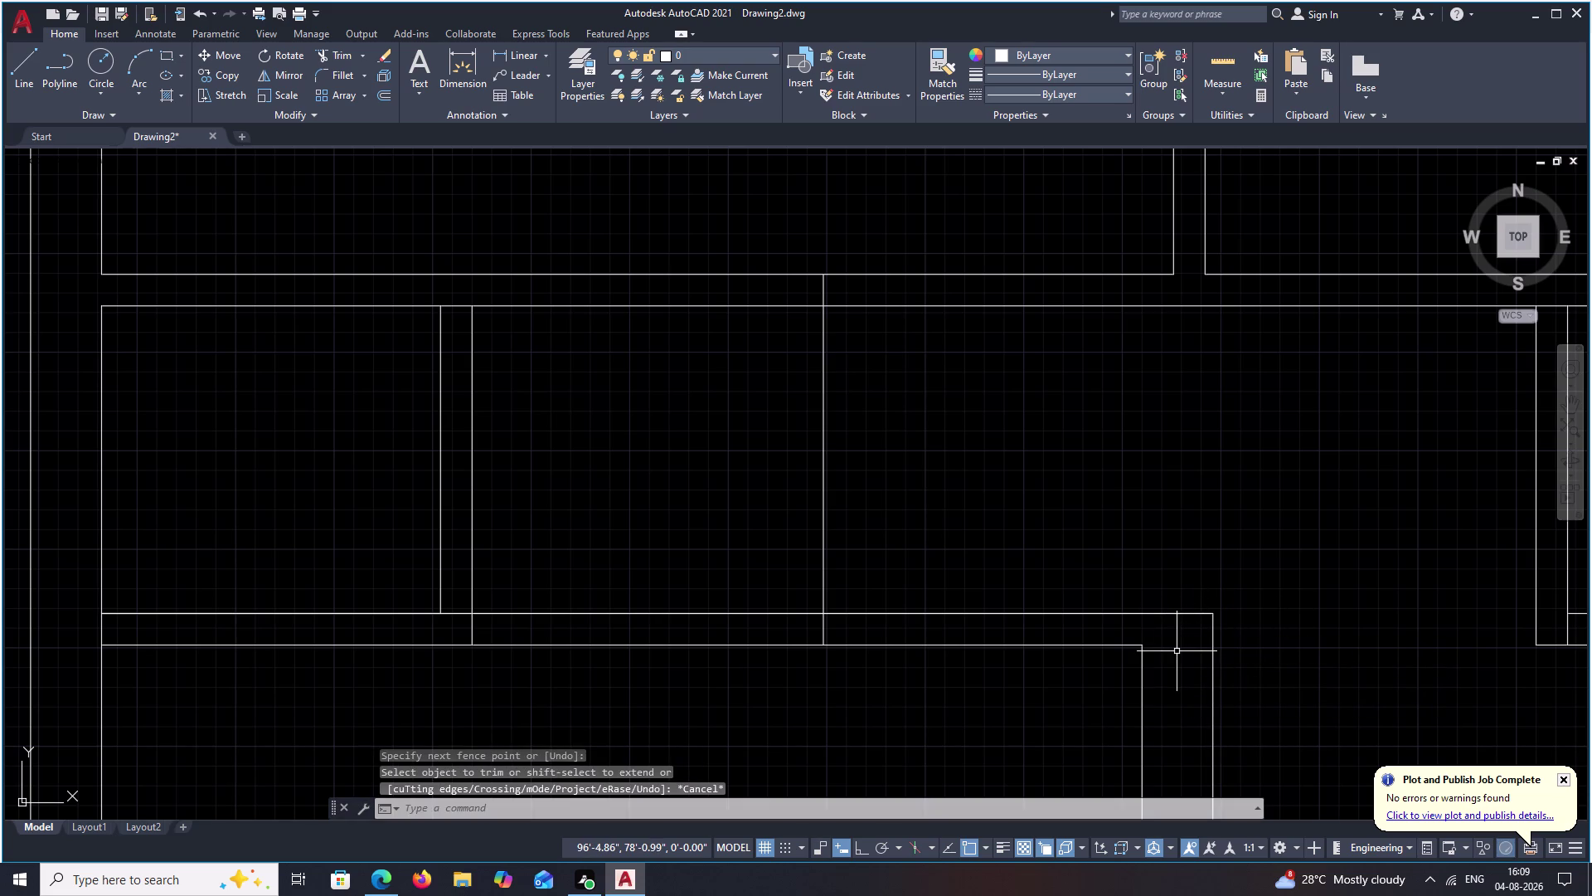
text(EX)
key(space)
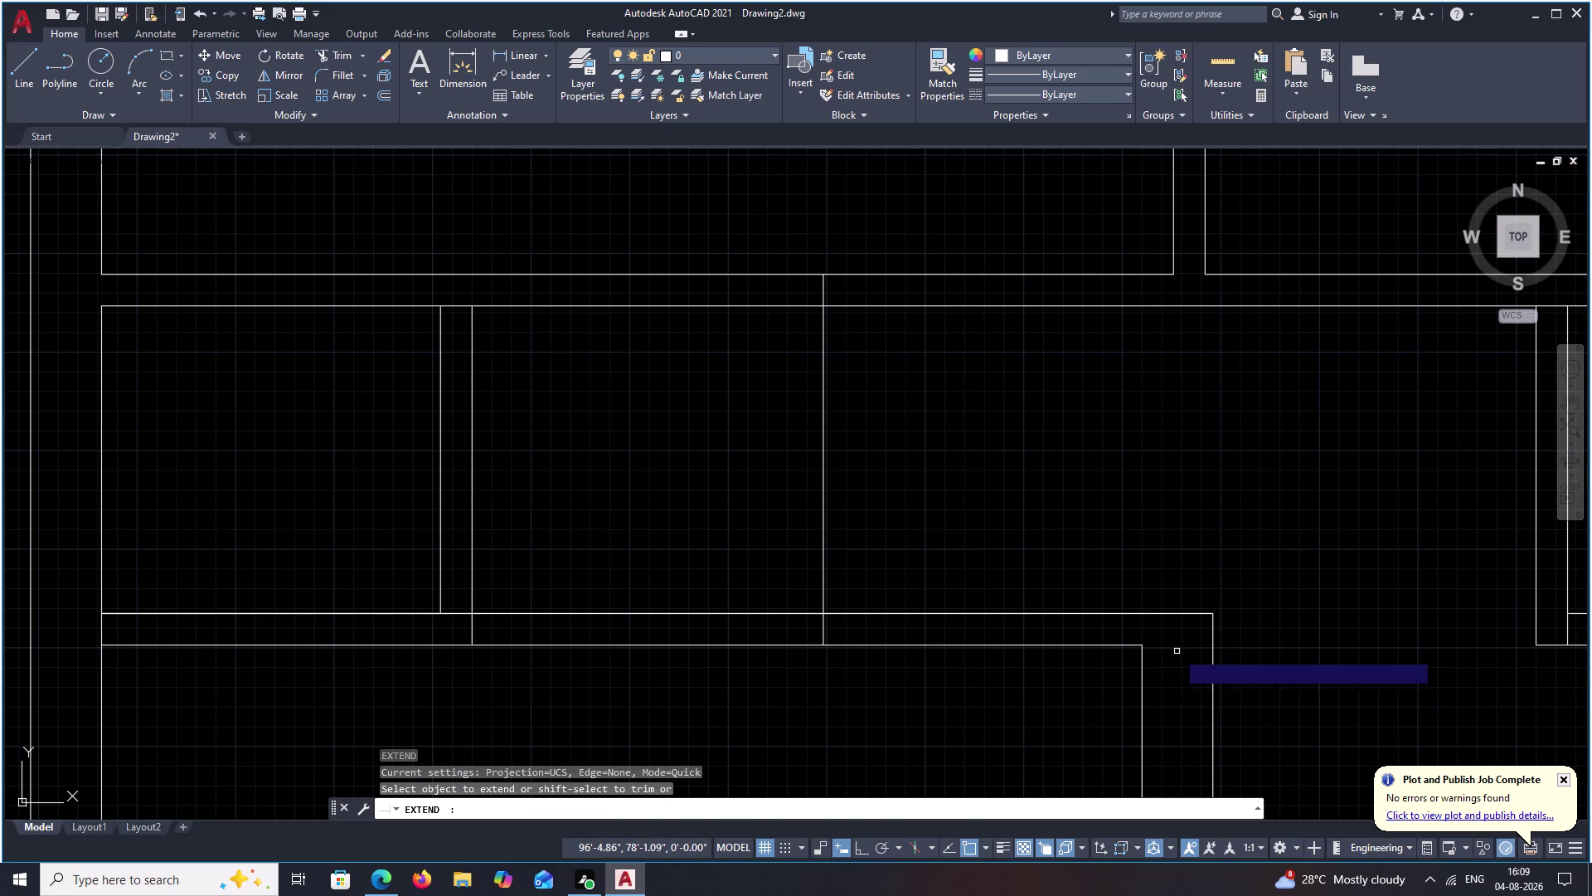
click(1141, 663)
key(Escape)
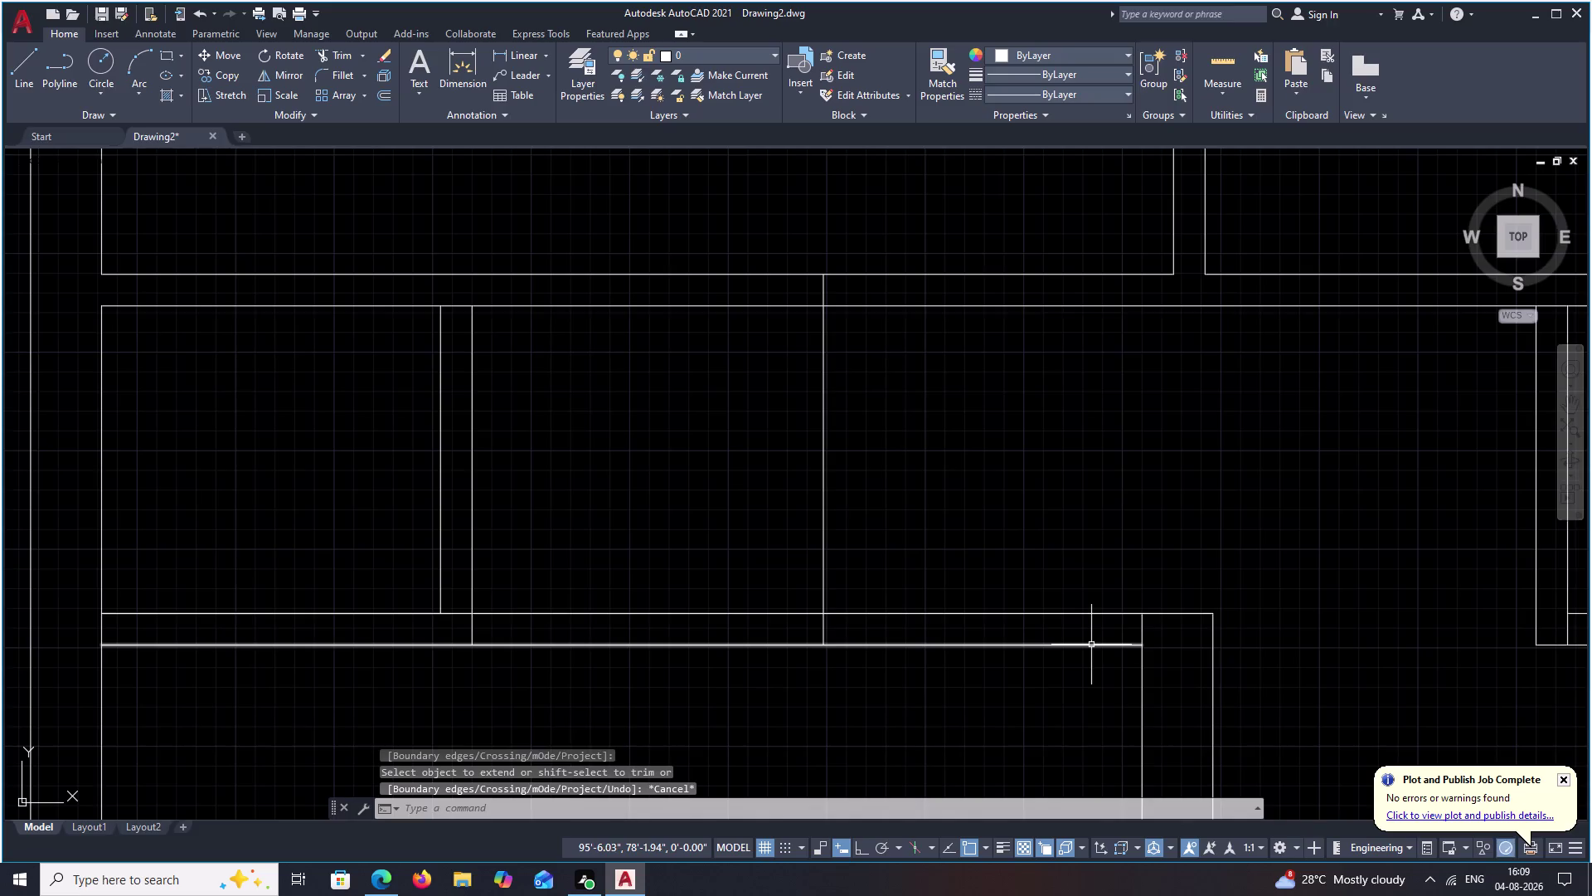
Trim the leftover wall segments beside the new partition.
text(TR)
key(space)
drag(1065, 506, 1039, 707)
scroll(down, 3)
middle_drag(1047, 676, 1064, 520)
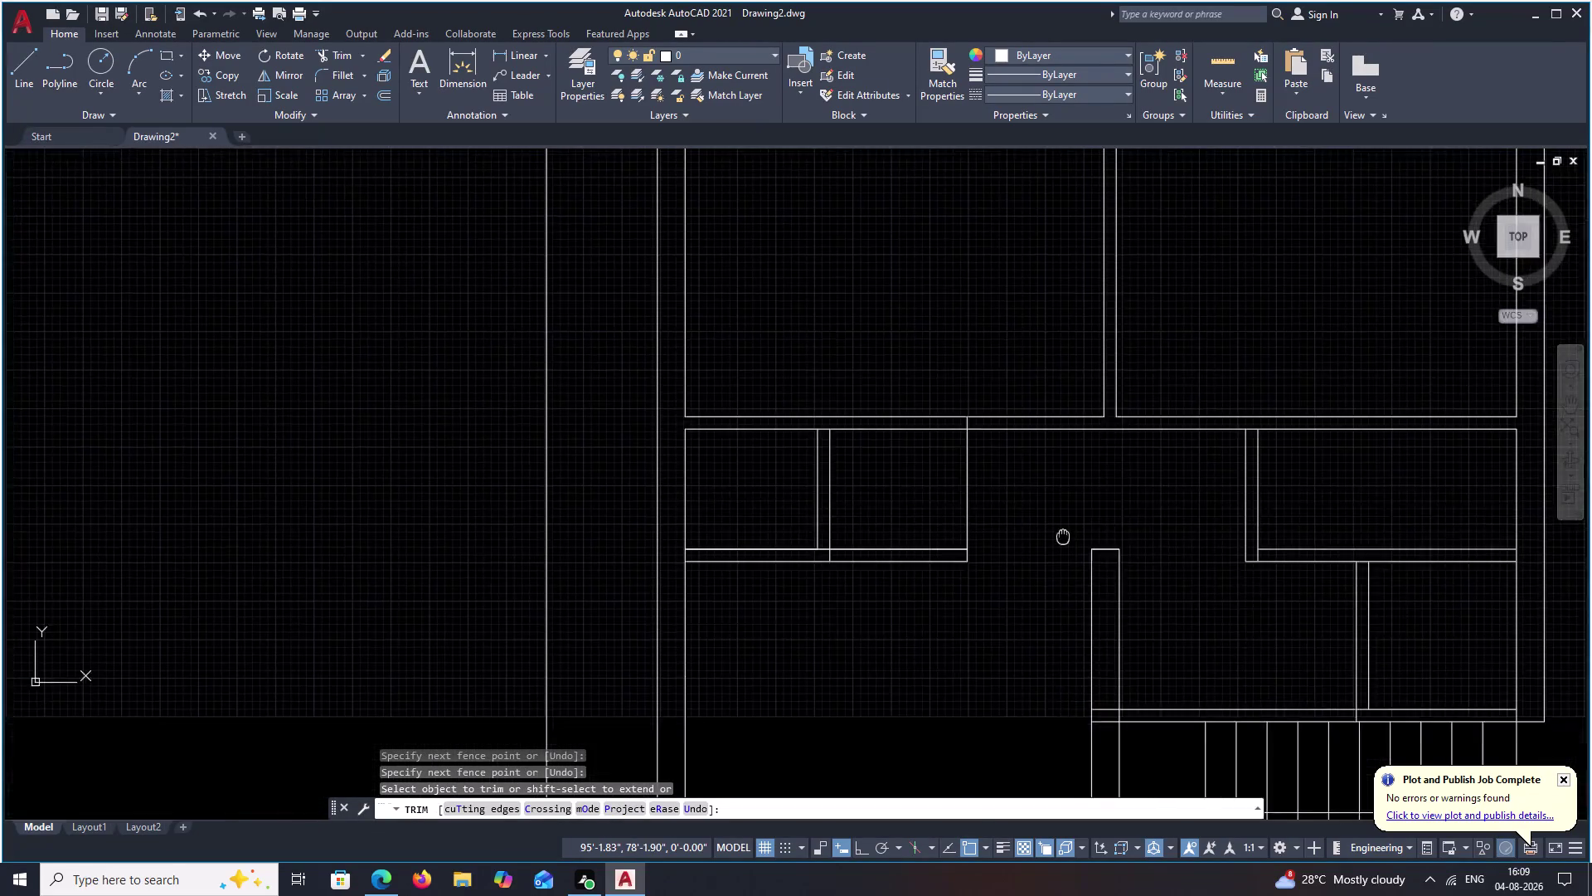
middle_drag(1031, 567, 1068, 376)
scroll(down, 3)
middle_drag(1064, 418, 898, 482)
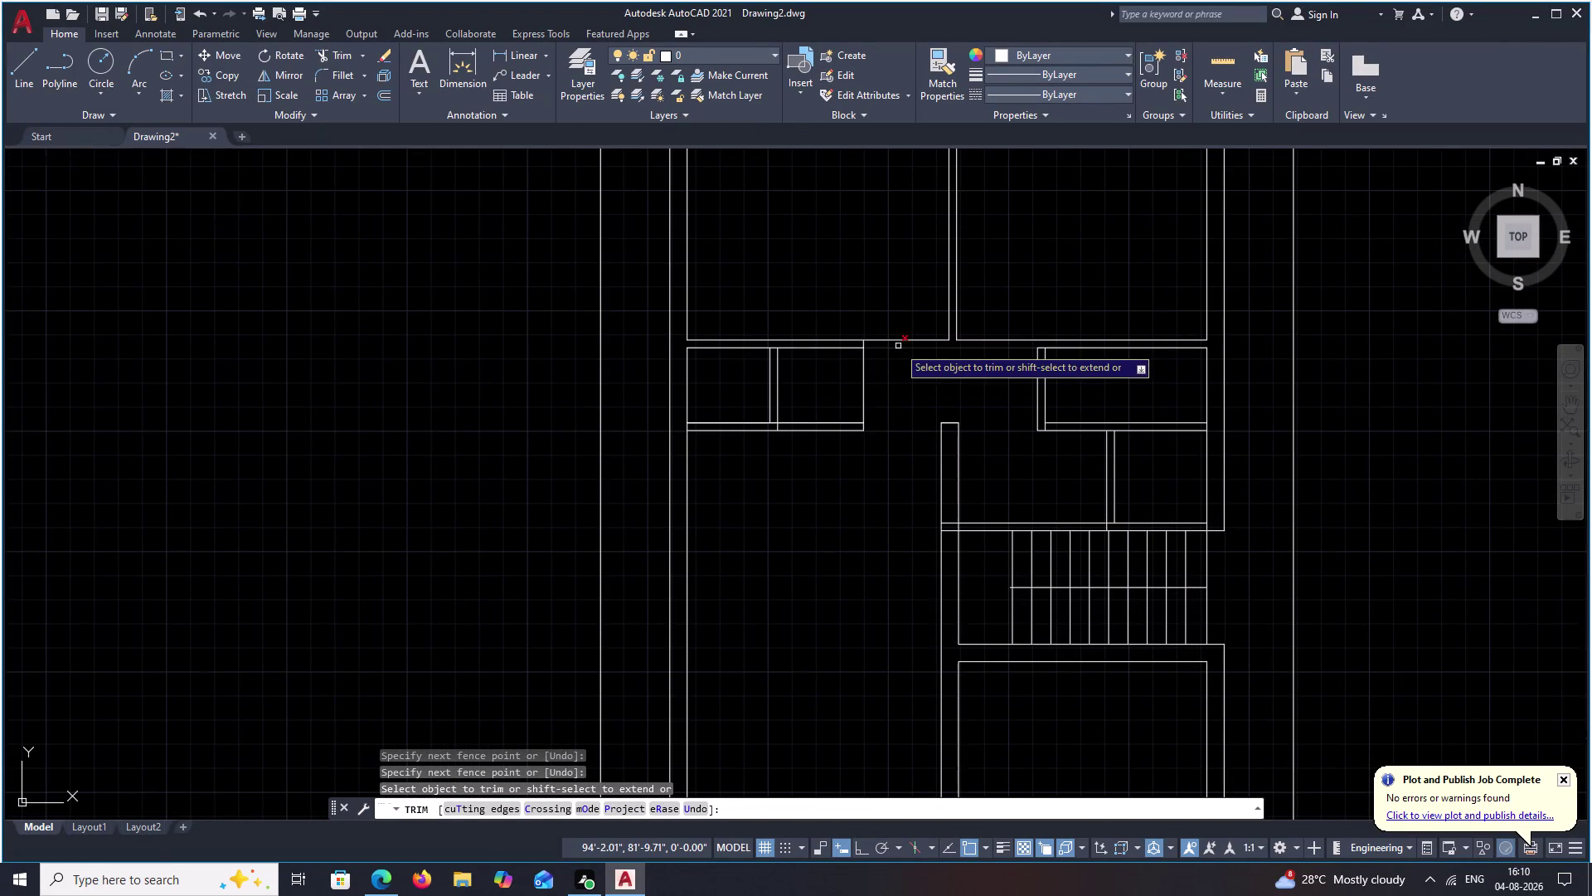
middle_drag(898, 346, 891, 471)
key(Escape)
scroll(down, 3)
middle_drag(921, 367, 856, 407)
middle_drag(923, 468, 924, 390)
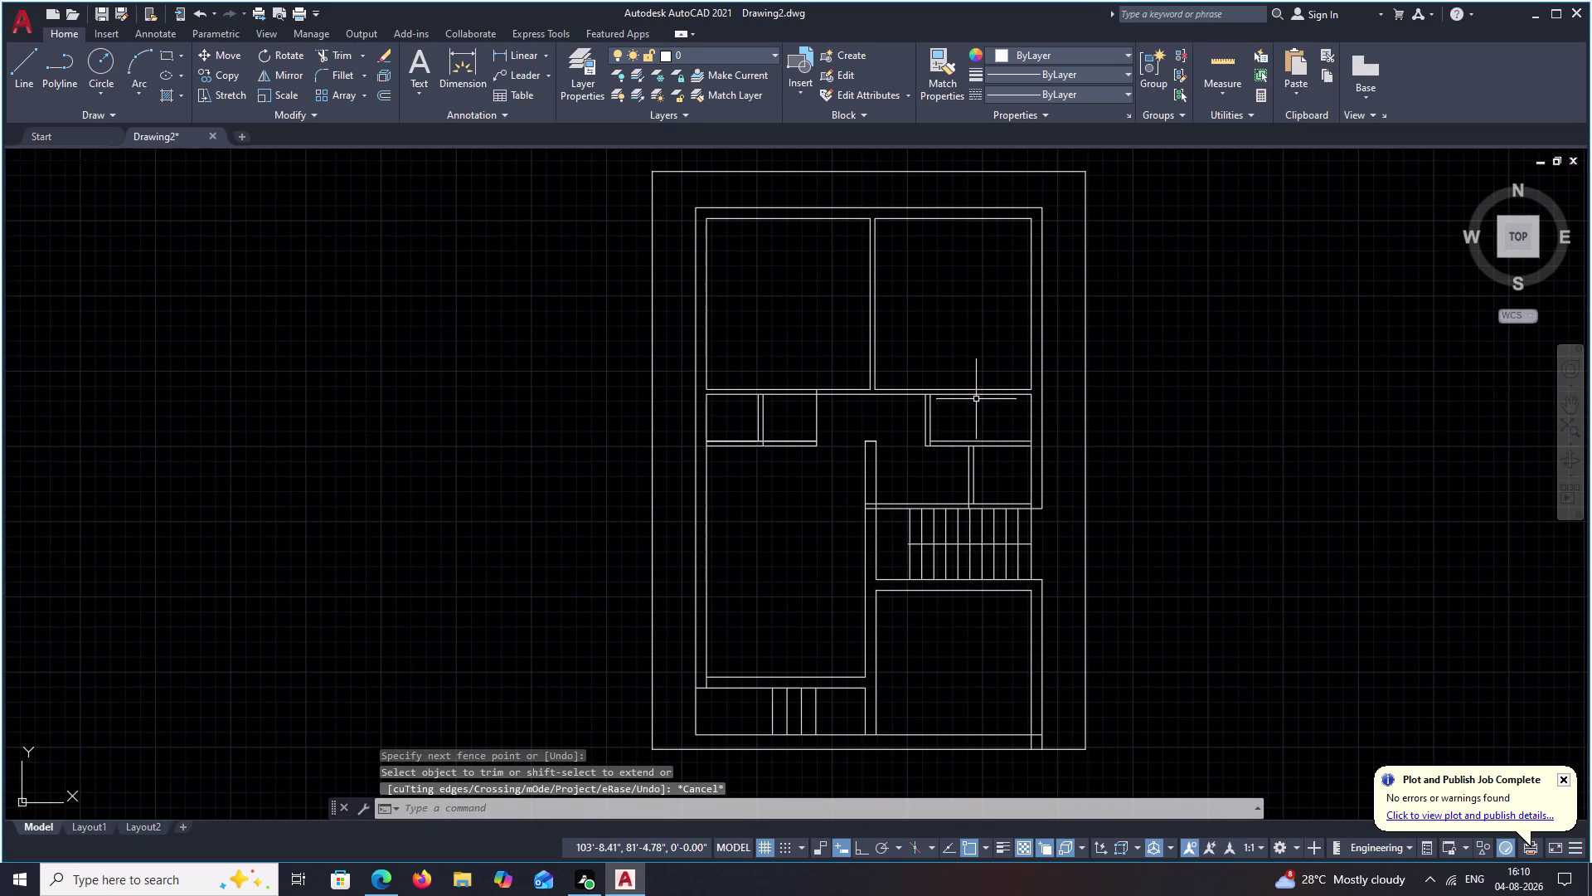
middle_drag(986, 383, 884, 469)
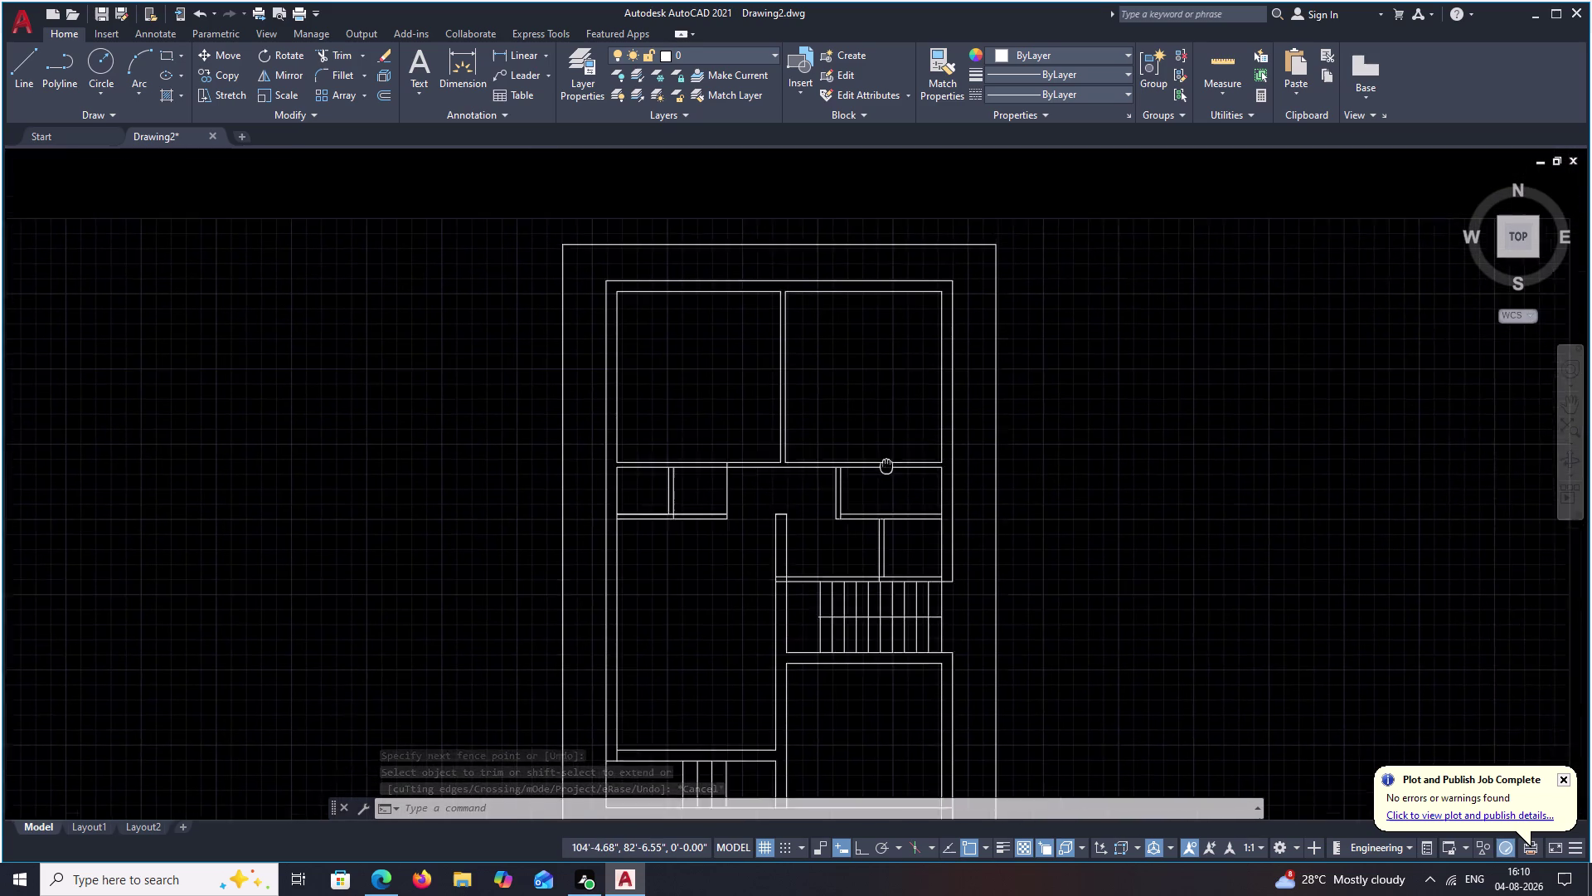
middle_drag(884, 470, 829, 563)
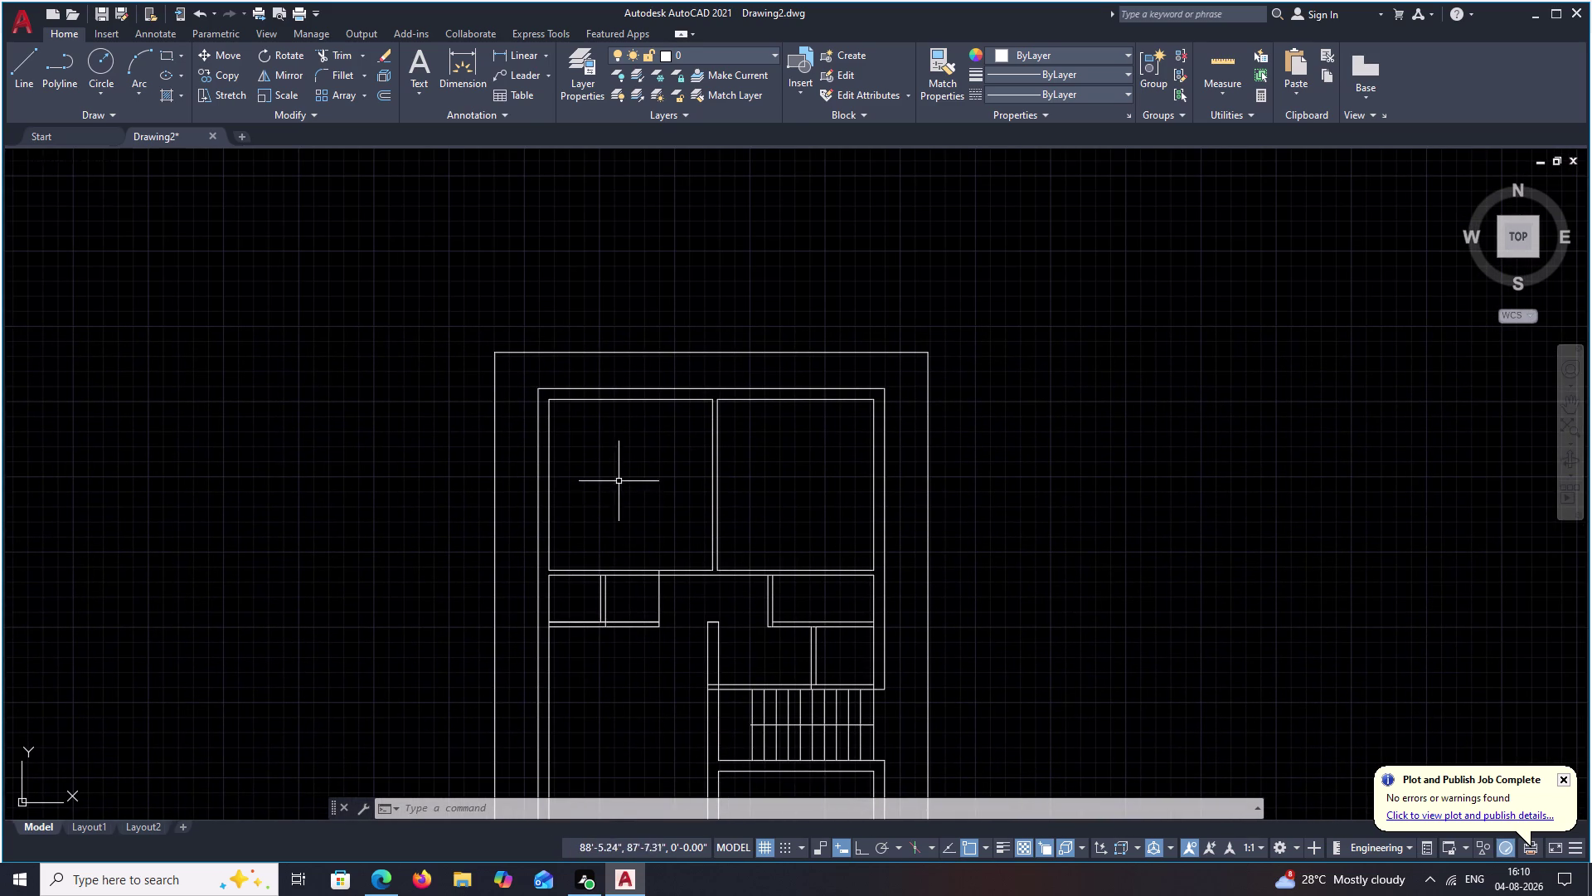
middle_drag(628, 431, 655, 478)
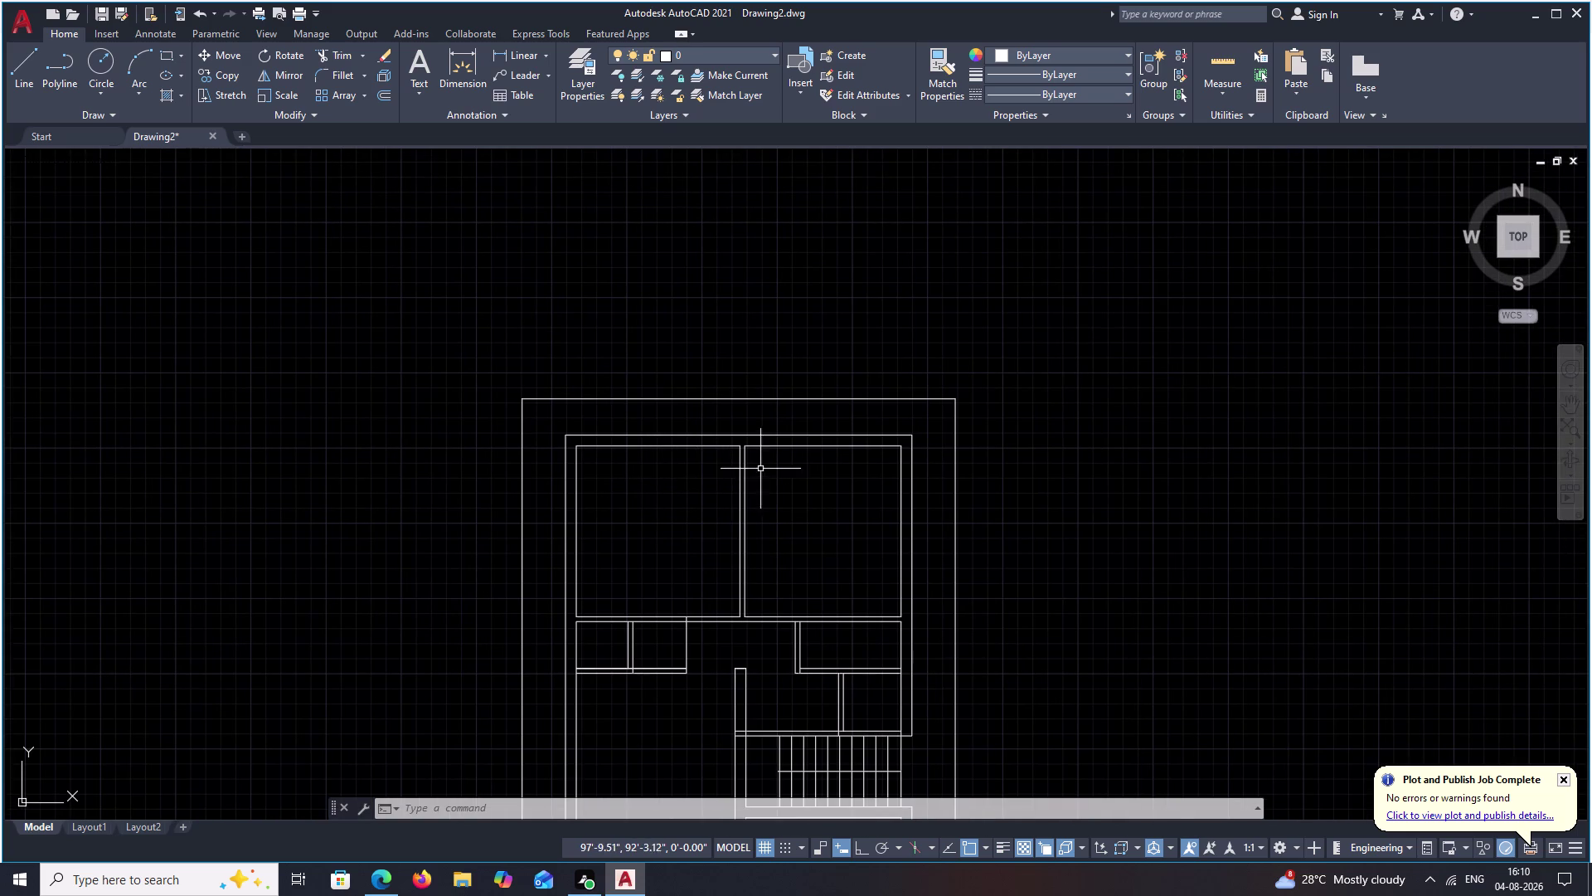
scroll(up, 3)
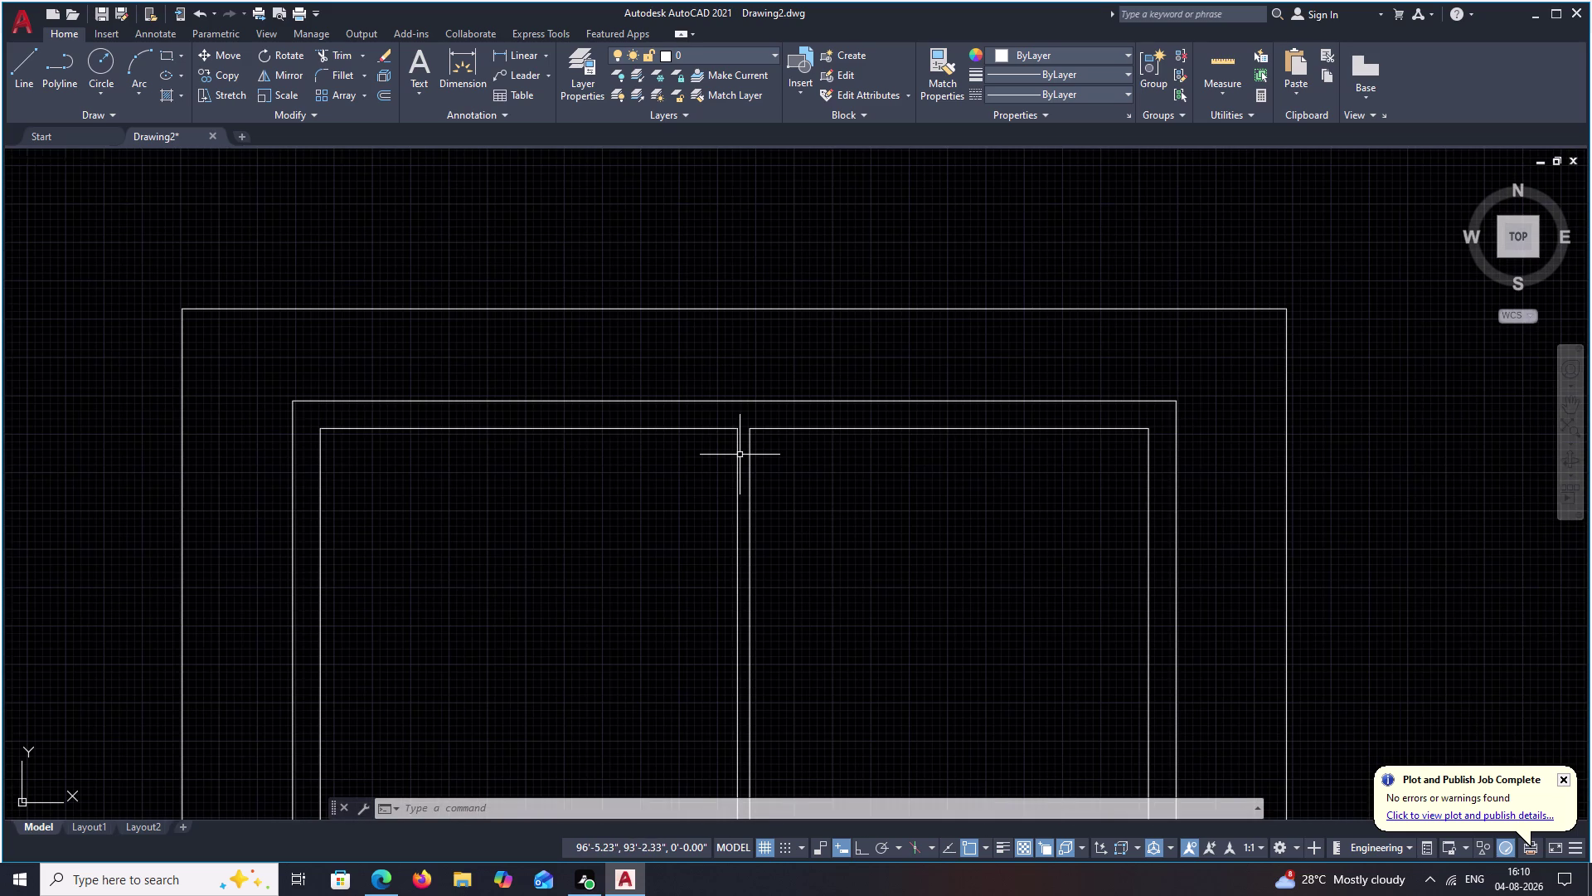
middle_drag(714, 524, 780, 348)
middle_drag(733, 468, 843, 347)
middle_drag(709, 433, 1208, 406)
Start a rectangle with REC and set its first corner in the space left of the plan.
scroll(down, 3)
text(RE)
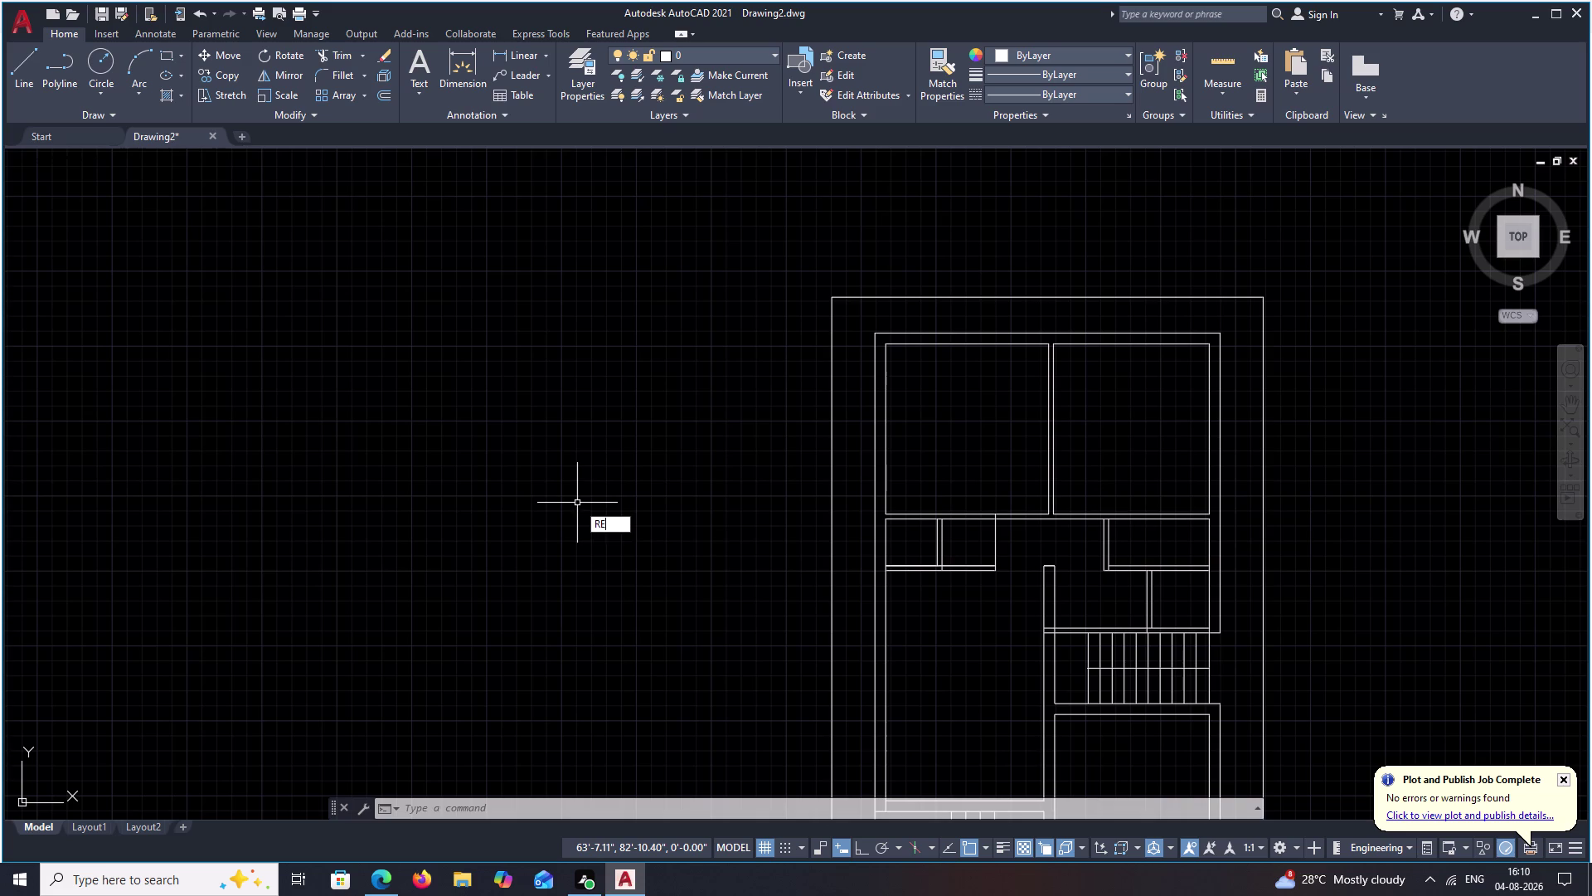
key(c)
key(space)
click(432, 427)
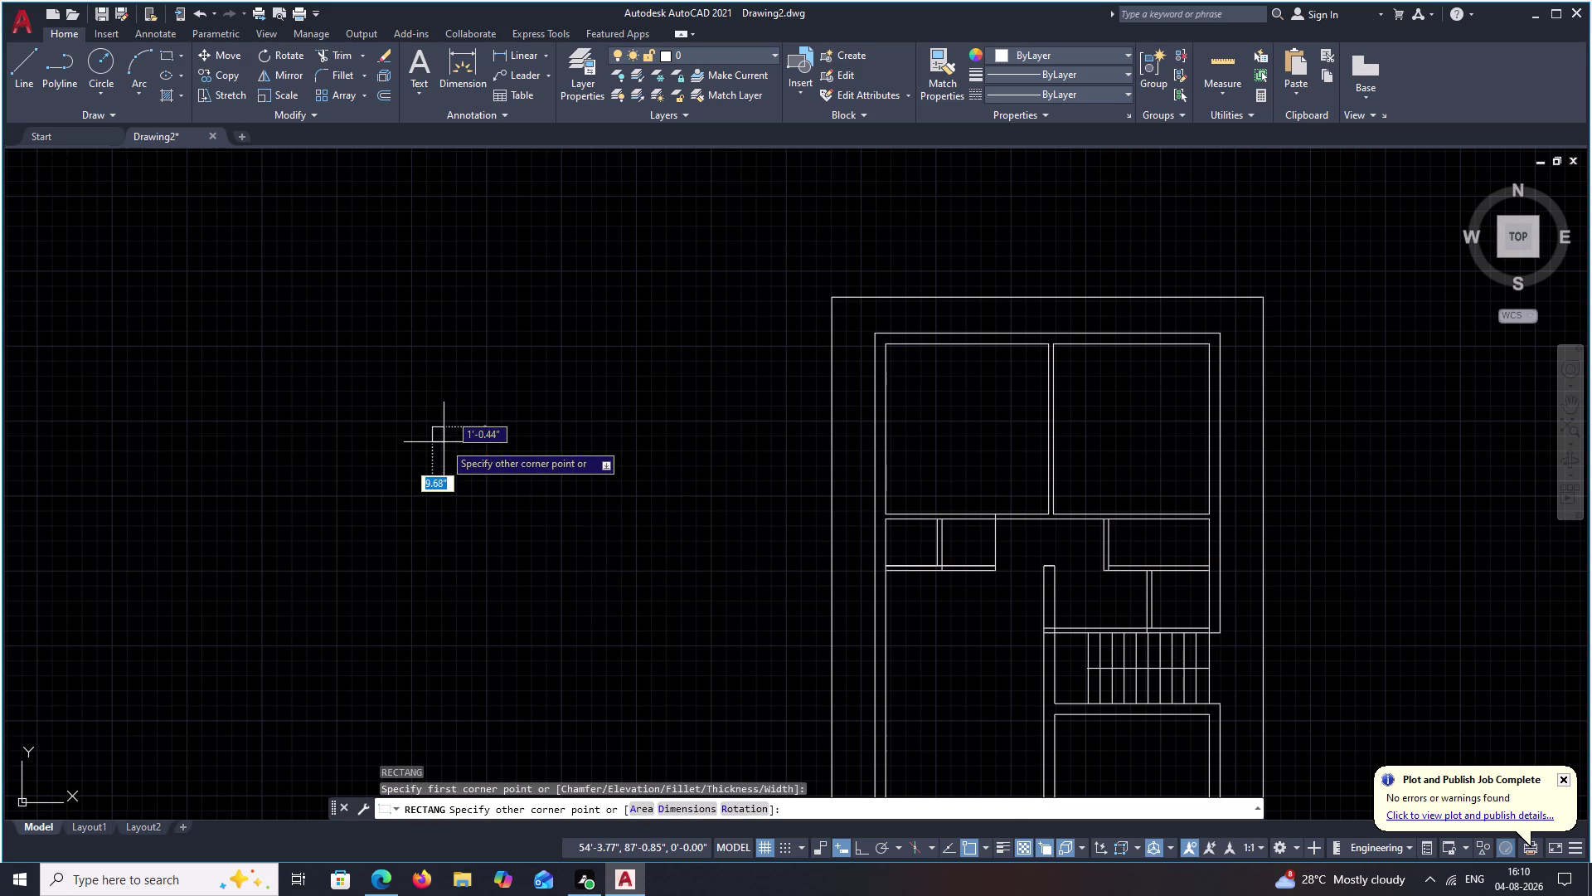